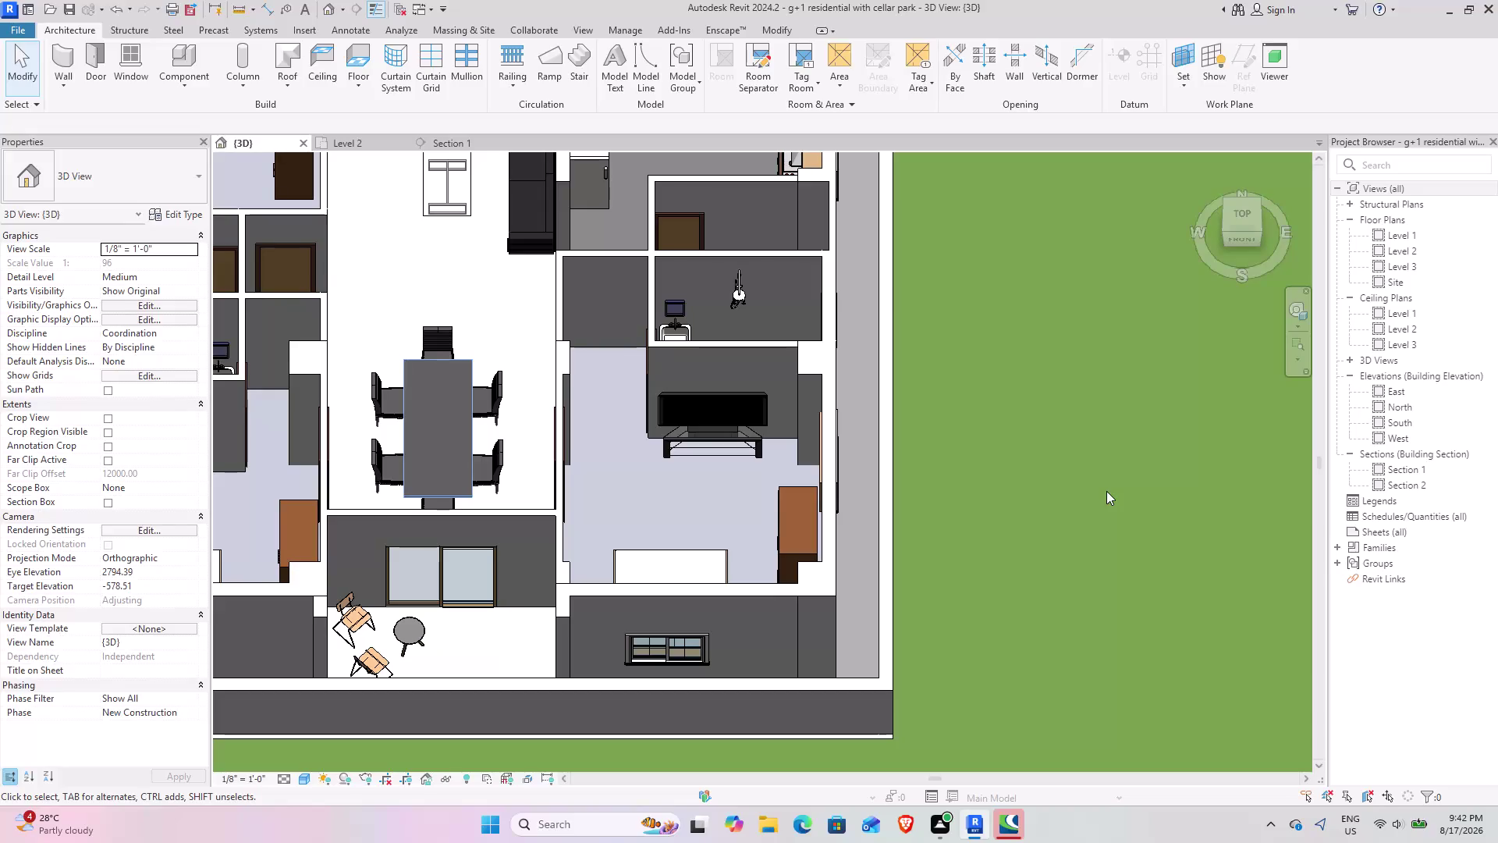
Pan the top-down 3D view across the house, then switch to the Level 2 plan.
scroll(down, 3)
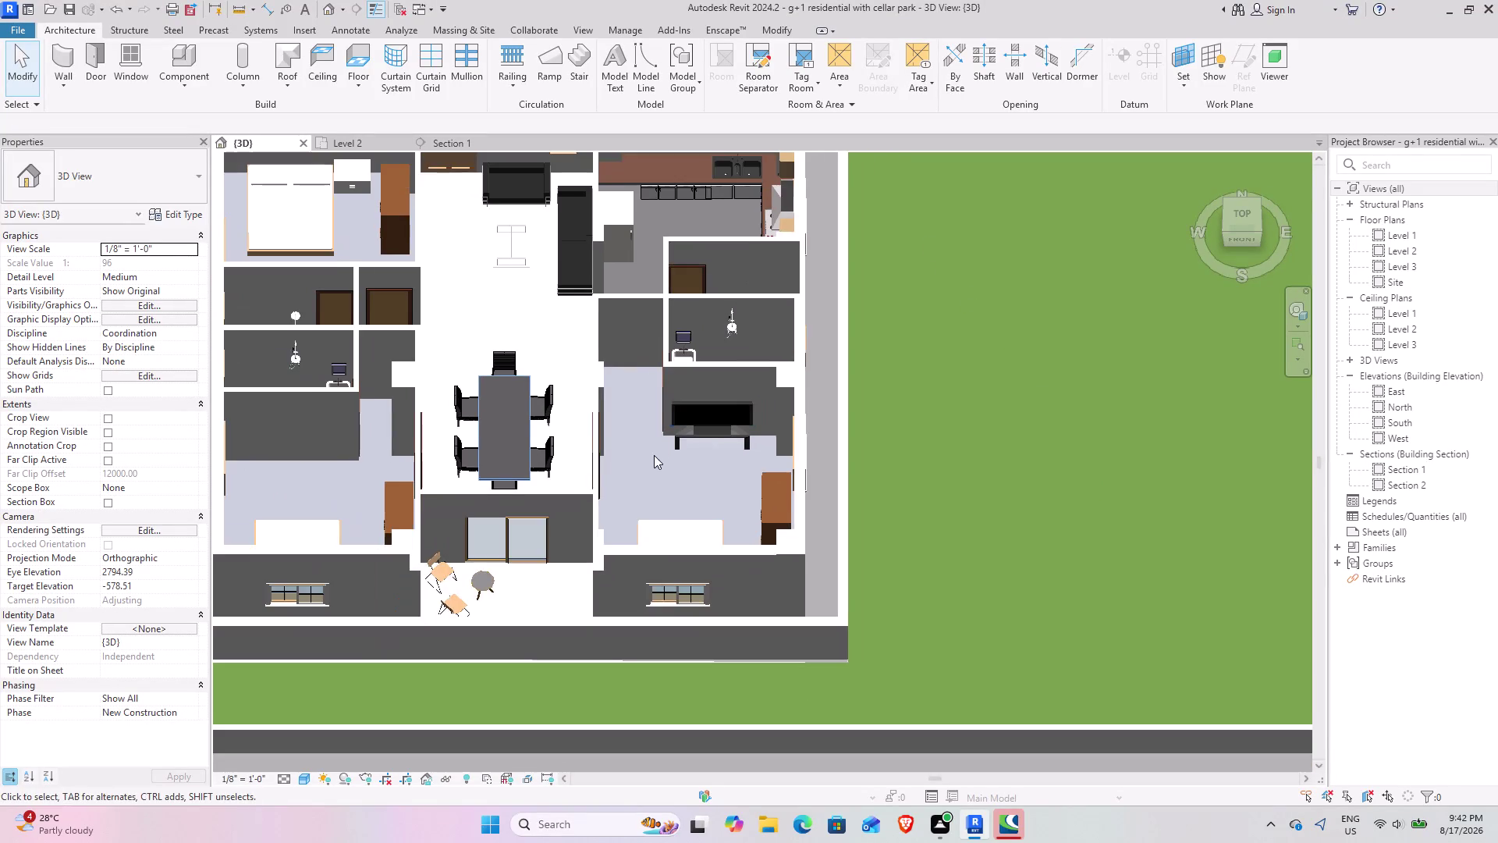
middle_drag(653, 455, 842, 478)
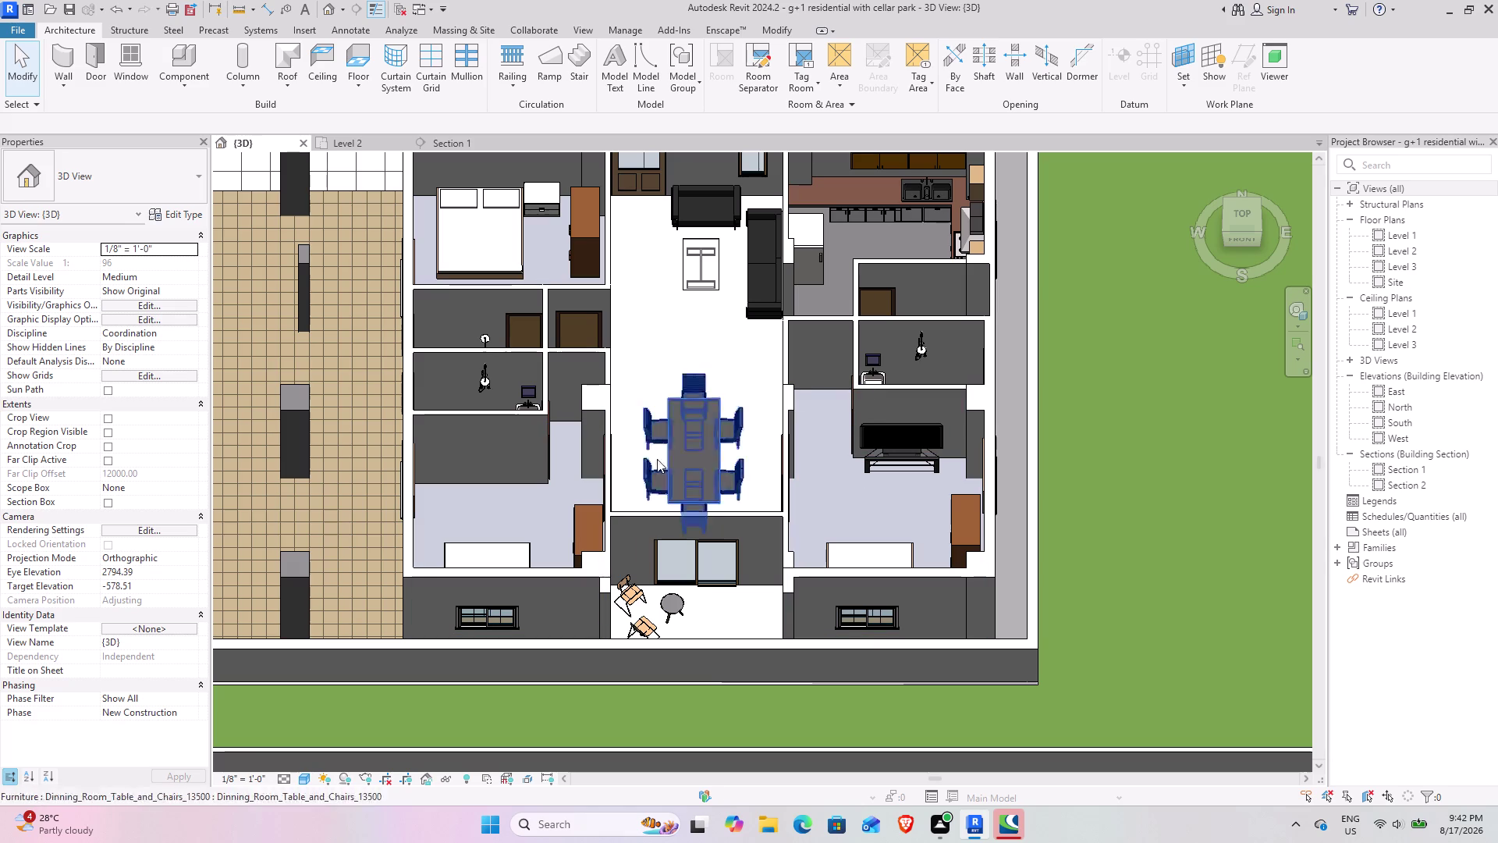
scroll(down, 3)
middle_drag(588, 449, 649, 469)
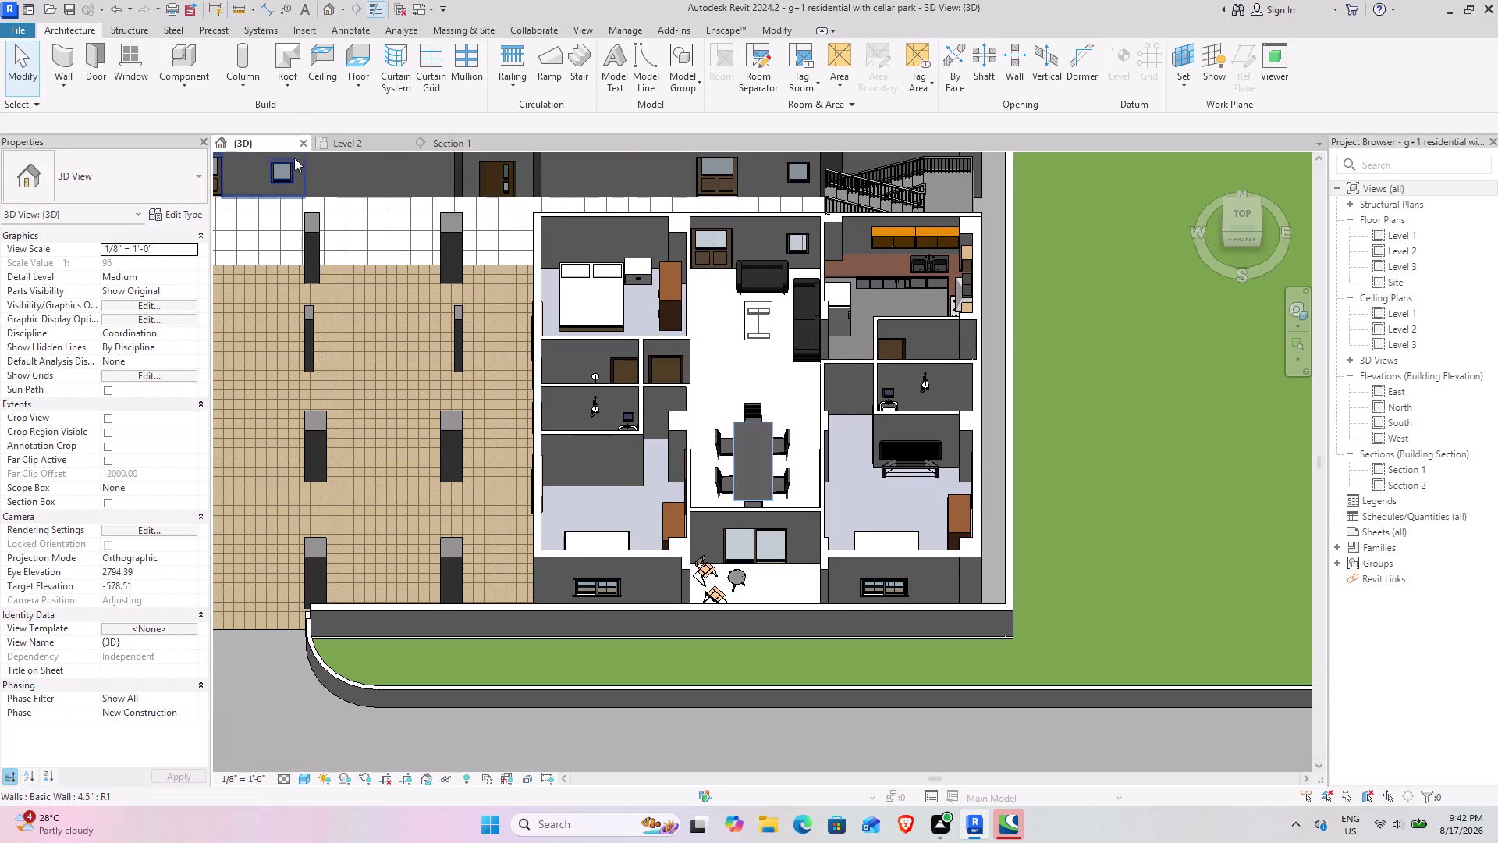
click(356, 146)
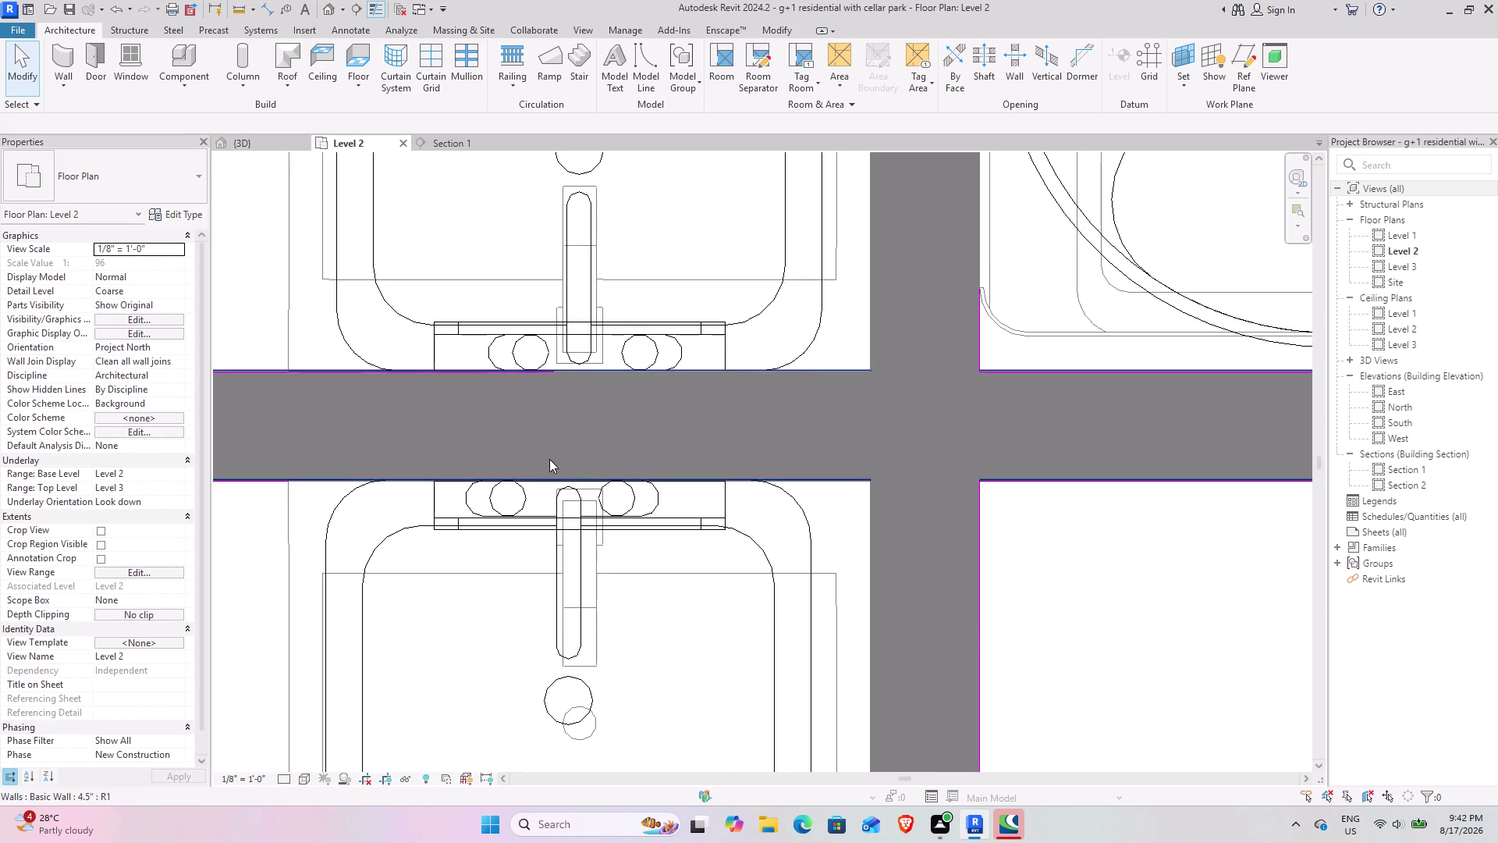
Inspect the Level 2 bathrooms and dining table area in plan.
scroll(down, 3)
middle_drag(561, 536, 741, 427)
scroll(down, 3)
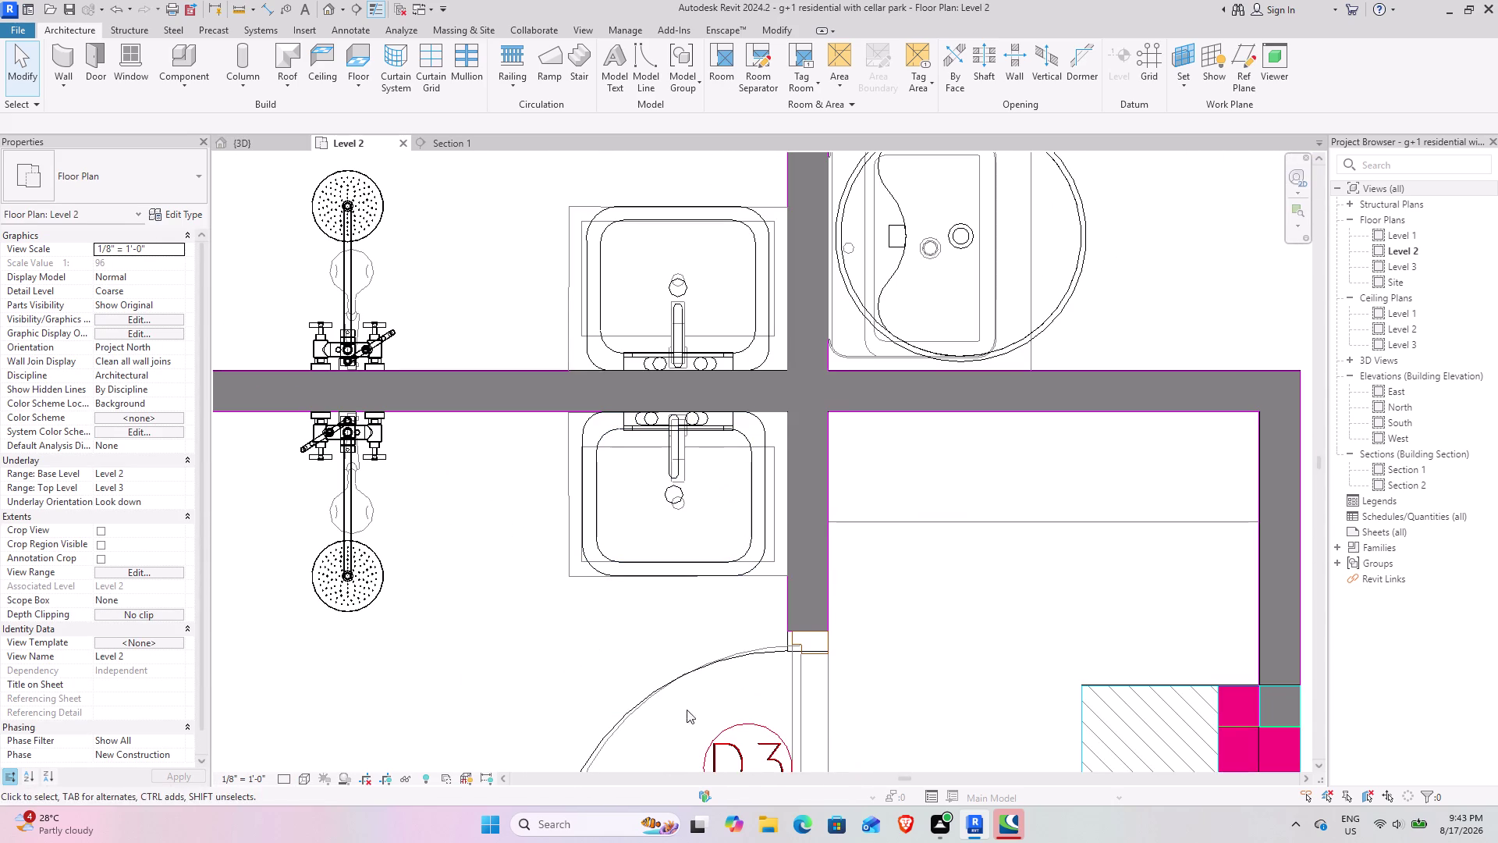
scroll(down, 3)
middle_drag(588, 531, 761, 425)
scroll(down, 3)
middle_drag(515, 540, 747, 470)
middle_drag(934, 474, 500, 519)
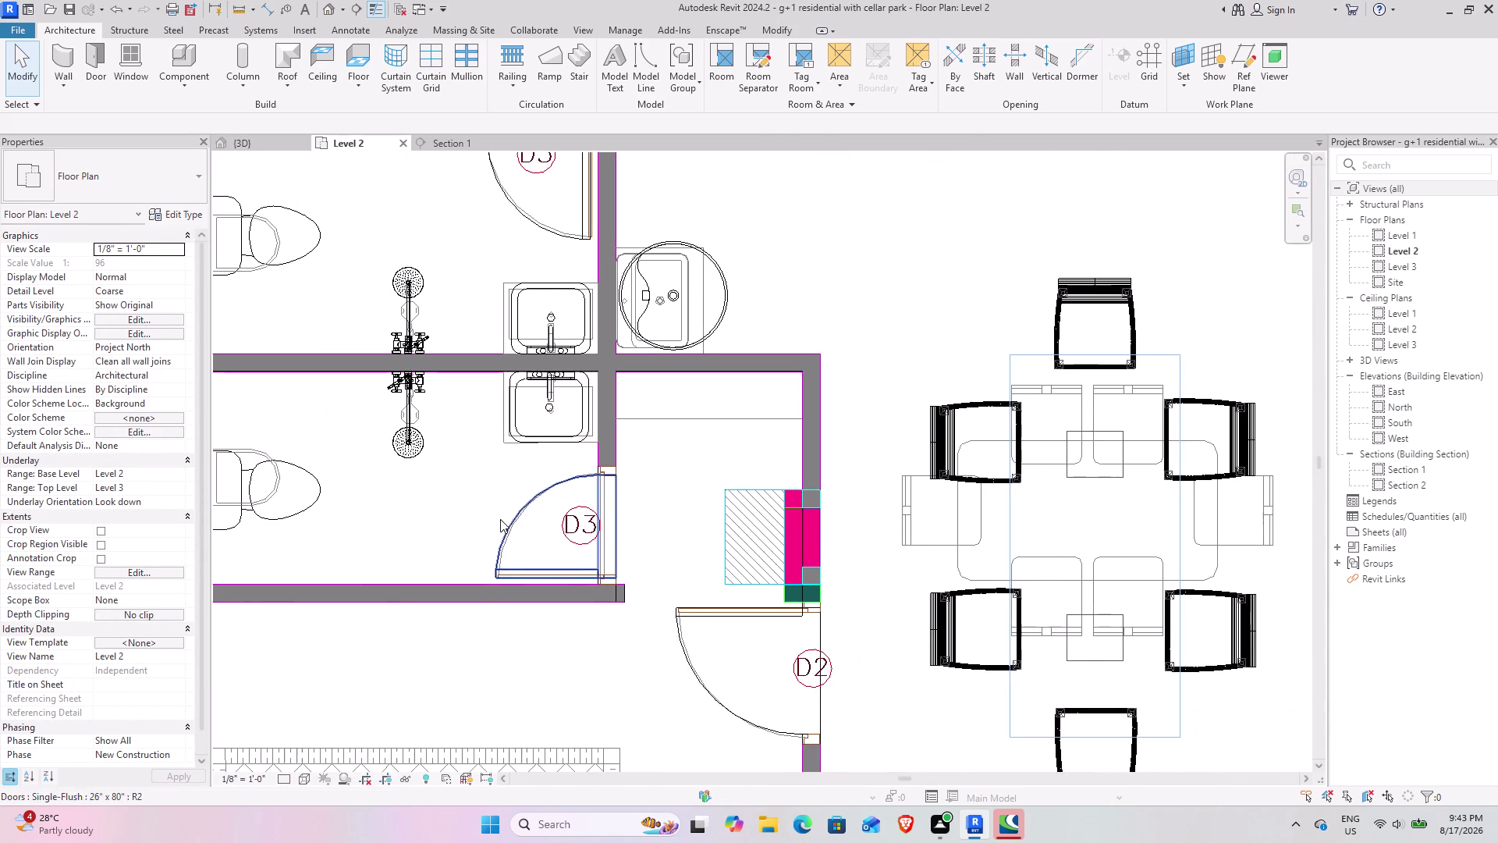
Check the parking area and full Level 2 layout, then return to 3D.
scroll(down, 3)
middle_drag(712, 594, 1086, 414)
scroll(down, 3)
middle_drag(729, 529, 867, 470)
middle_drag(677, 508, 918, 468)
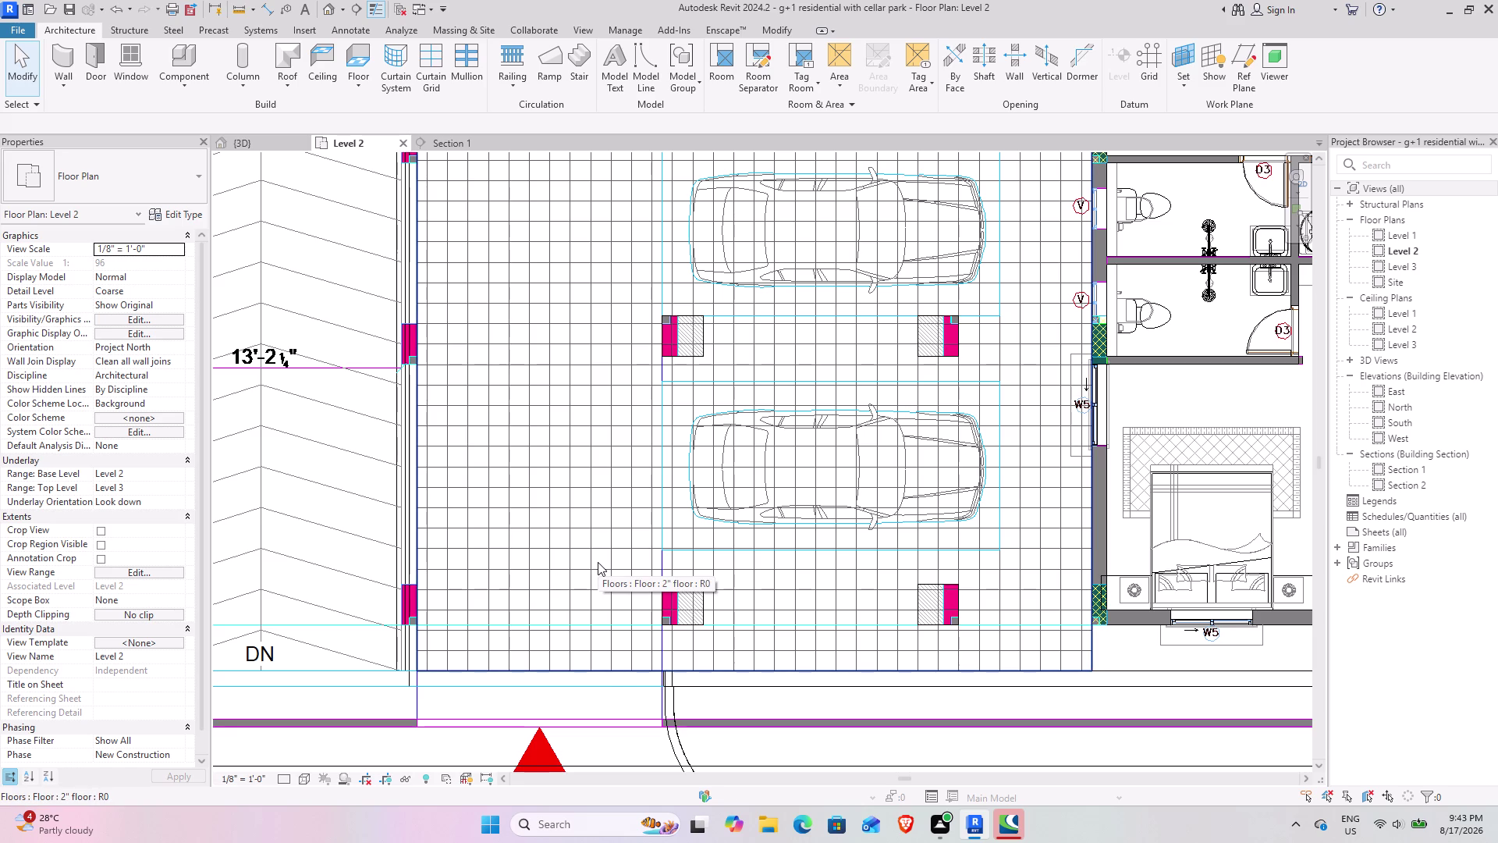
scroll(down, 3)
middle_drag(735, 430, 638, 569)
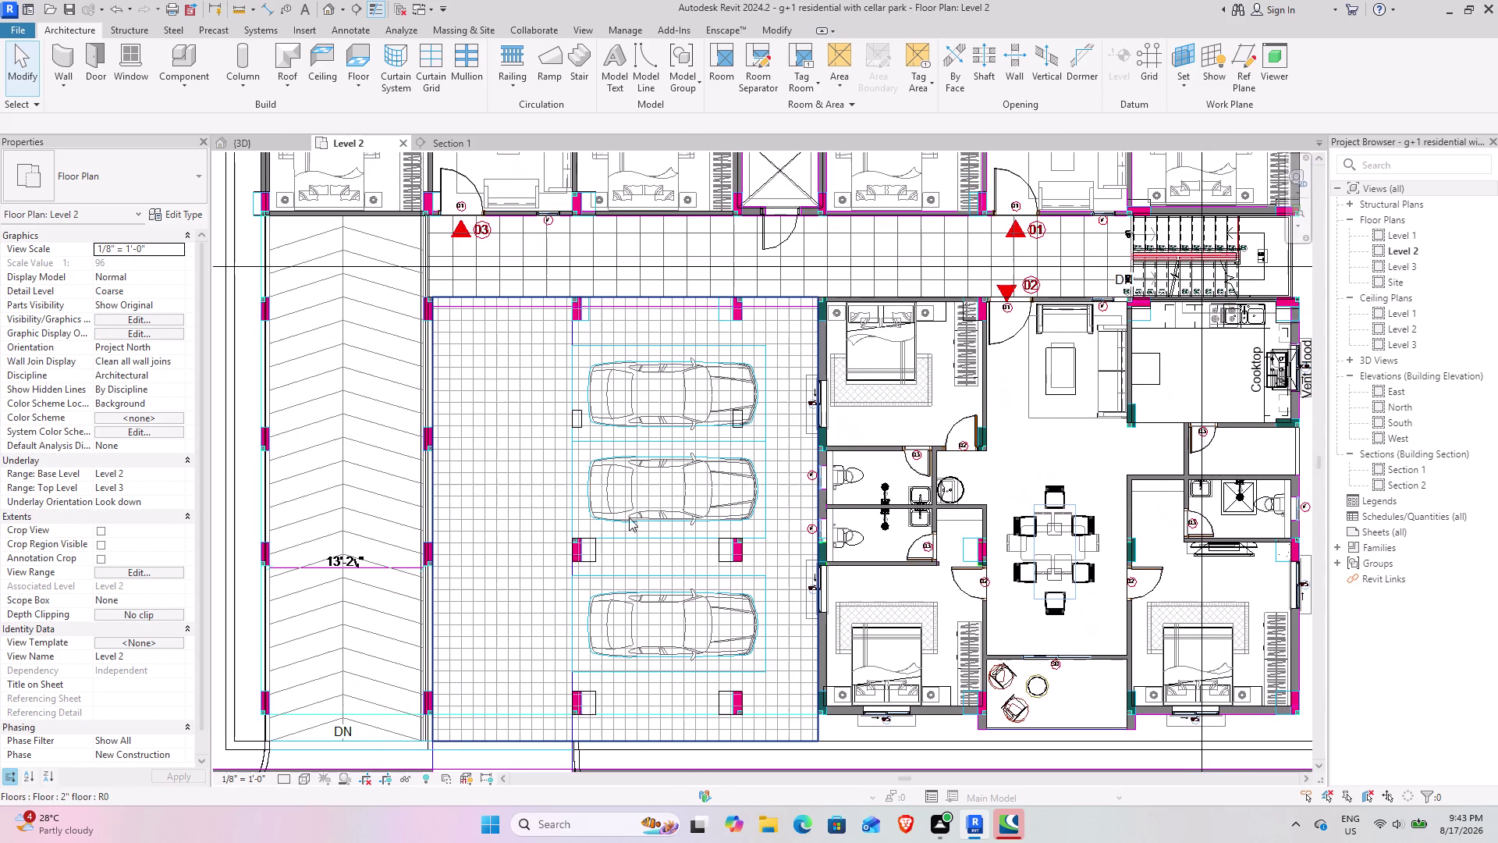
click(259, 145)
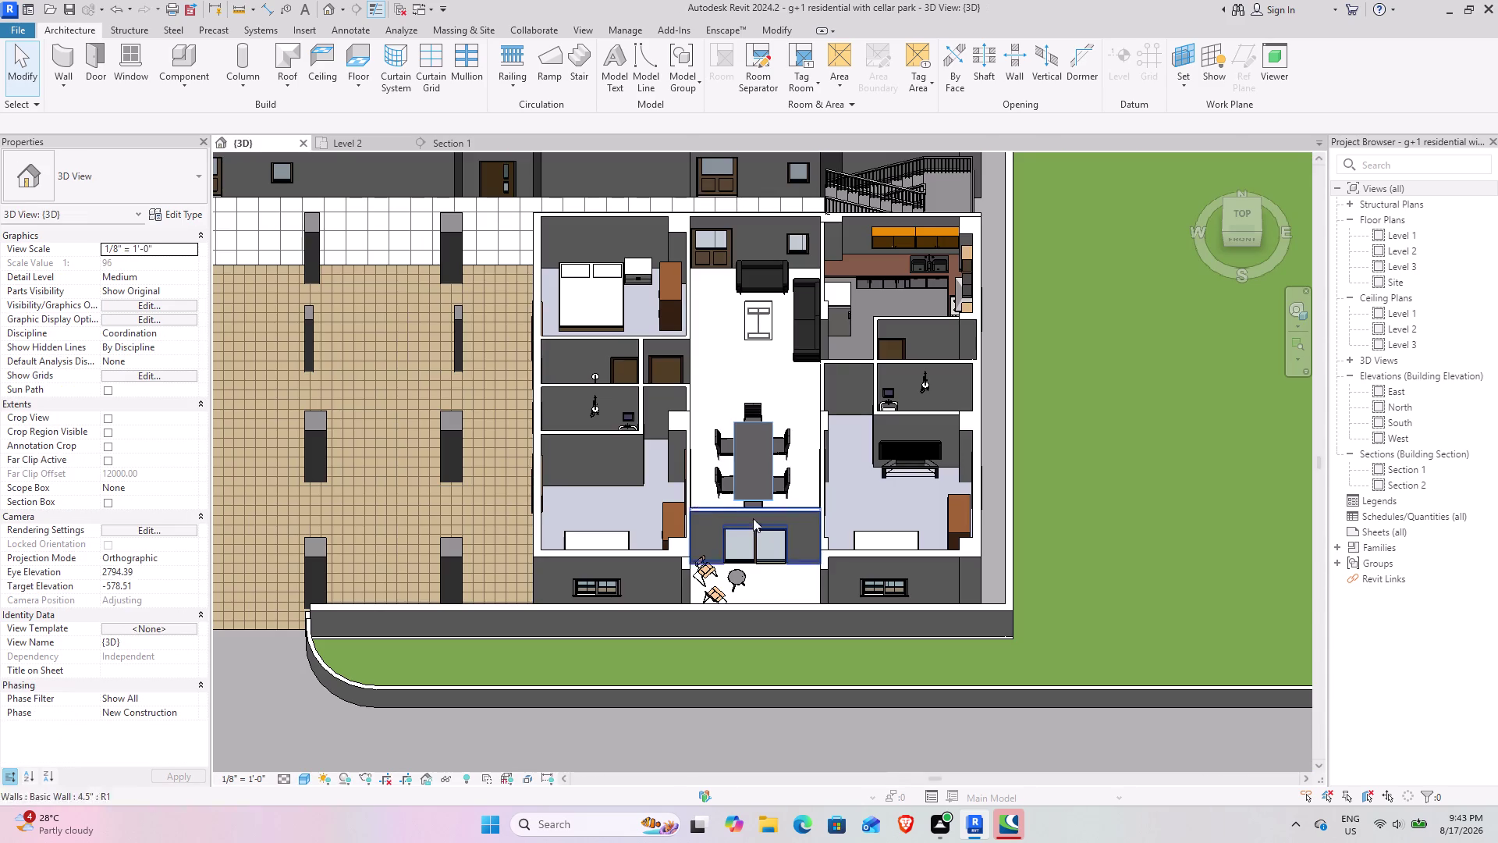
Orbit the 3D model to examine the parking floor slab's edge and thickness.
middle_drag(457, 339, 893, 492)
scroll(up, 3)
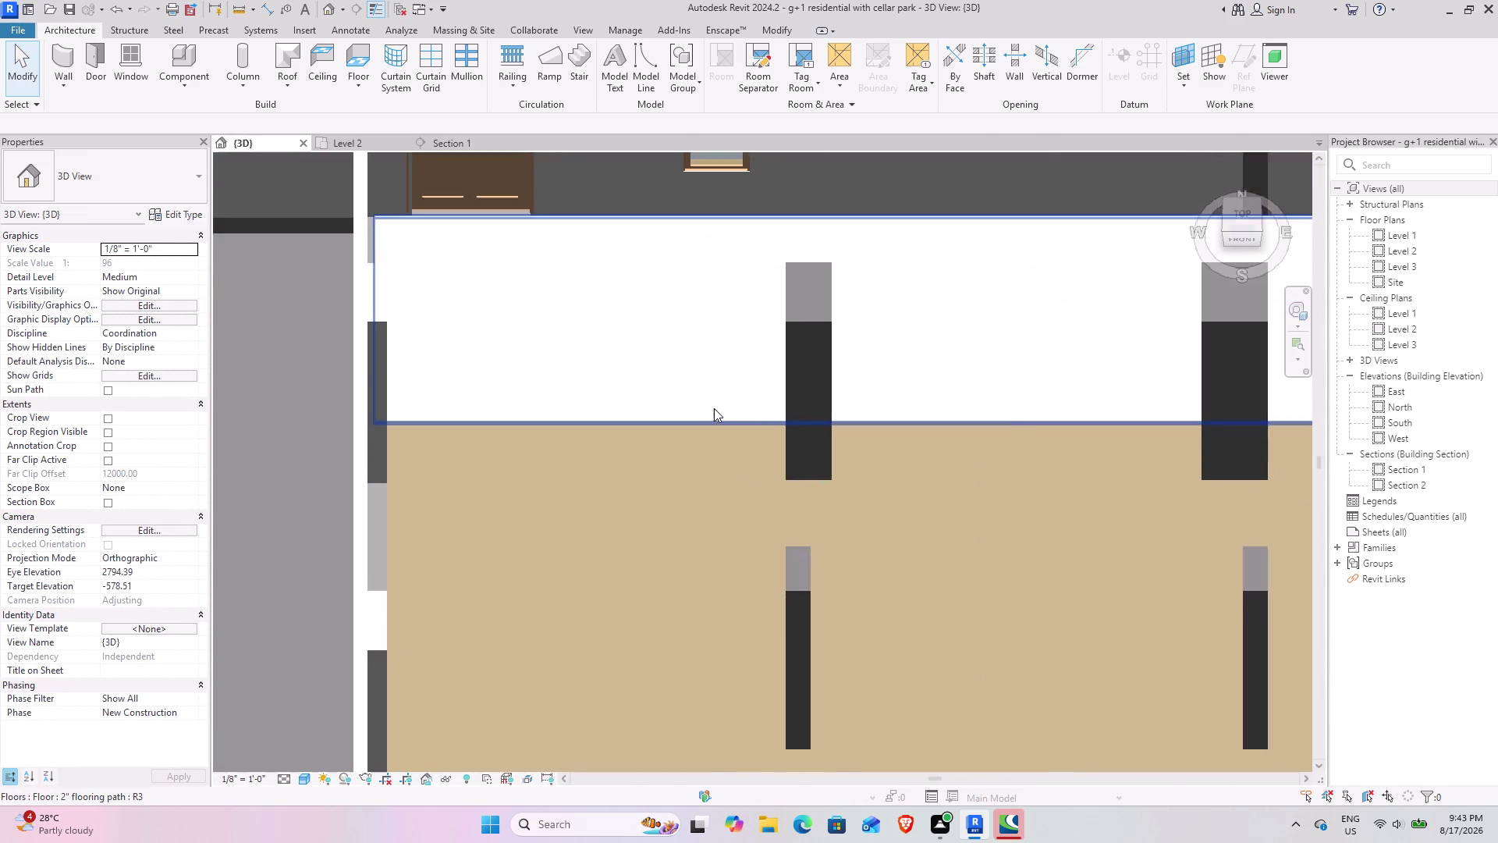
scroll(up, 3)
scroll(down, 3)
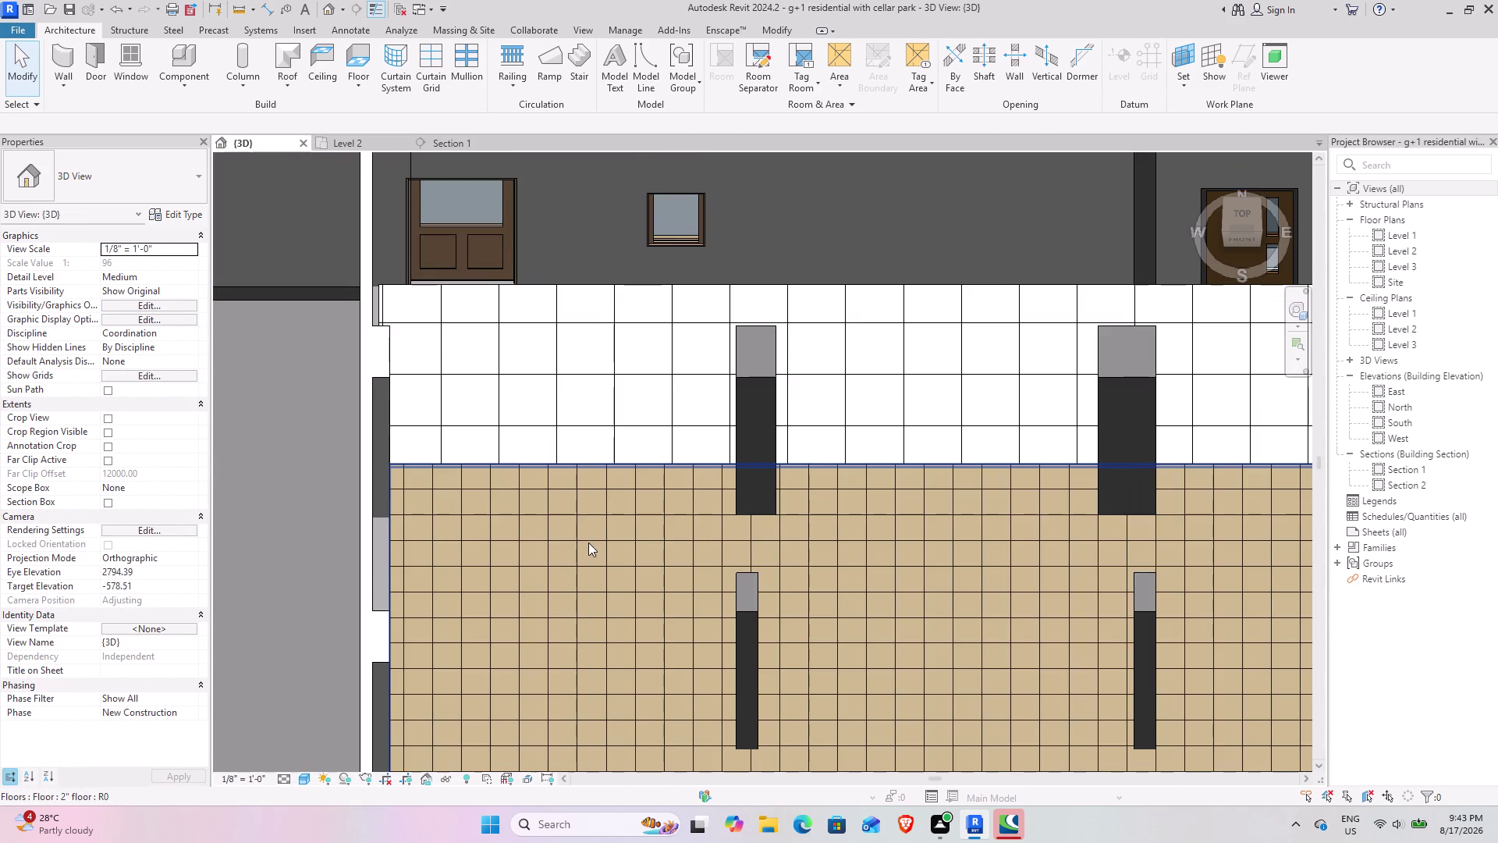
middle_drag(585, 543, 574, 416)
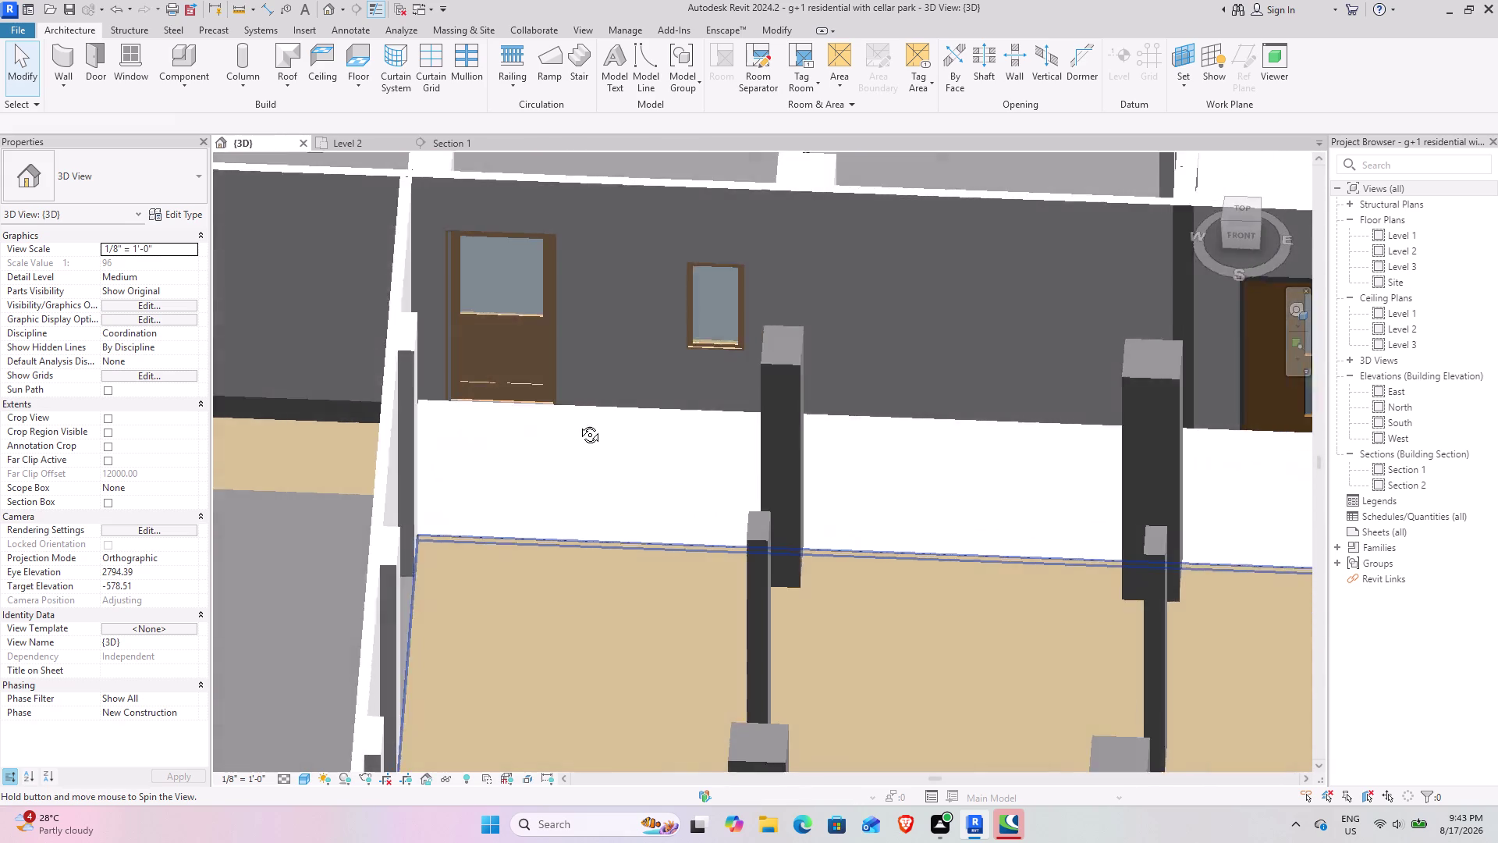
middle_drag(574, 416, 581, 426)
scroll(down, 3)
middle_drag(570, 436, 740, 588)
middle_drag(666, 601, 876, 294)
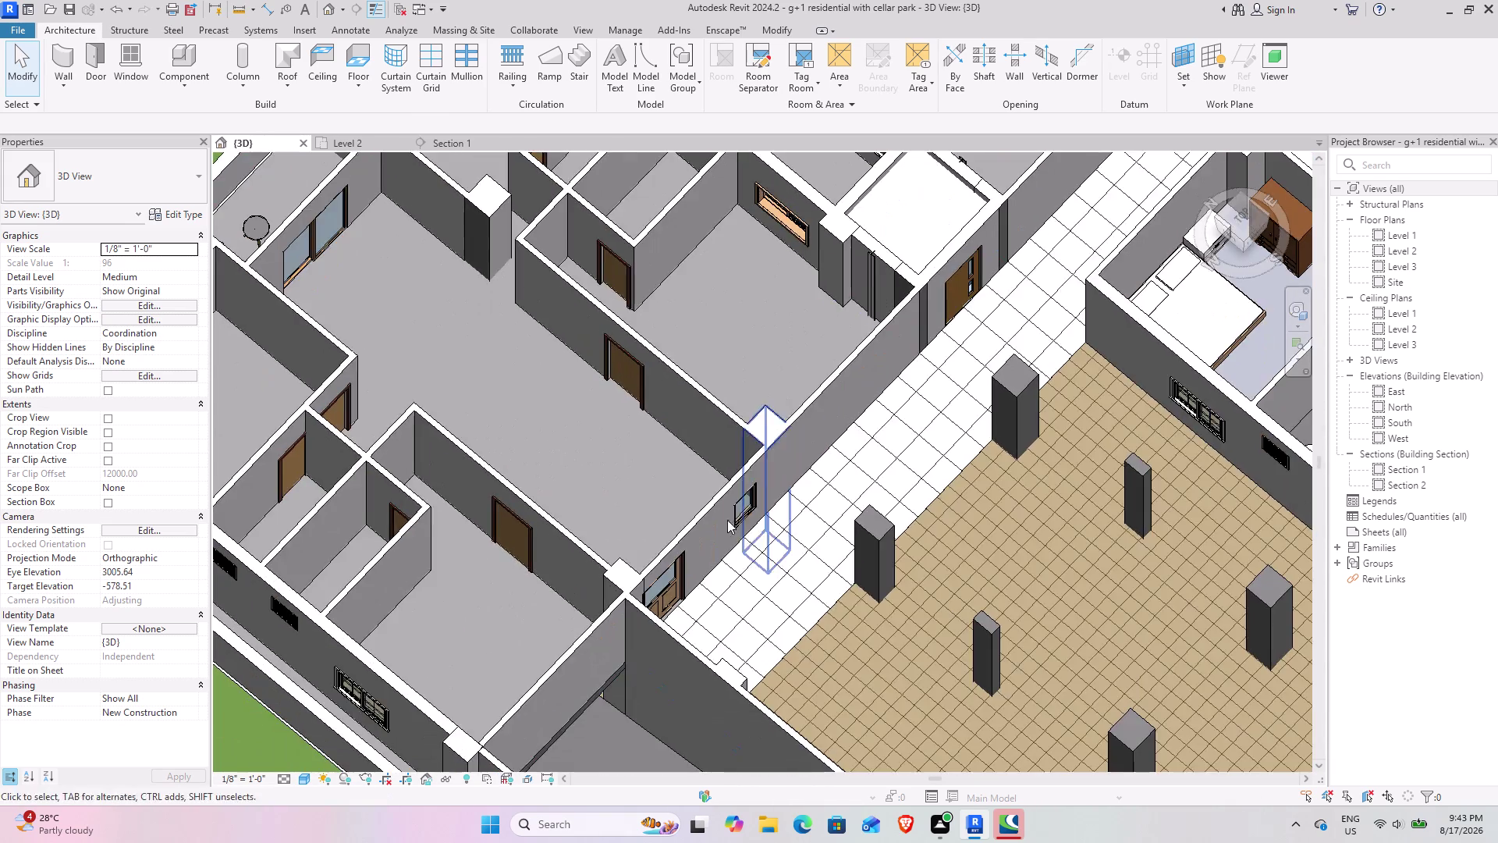
Orbit around the Level 2 walls, parking floor and columns.
middle_drag(716, 549, 862, 594)
middle_drag(848, 580, 608, 263)
middle_drag(680, 589, 625, 514)
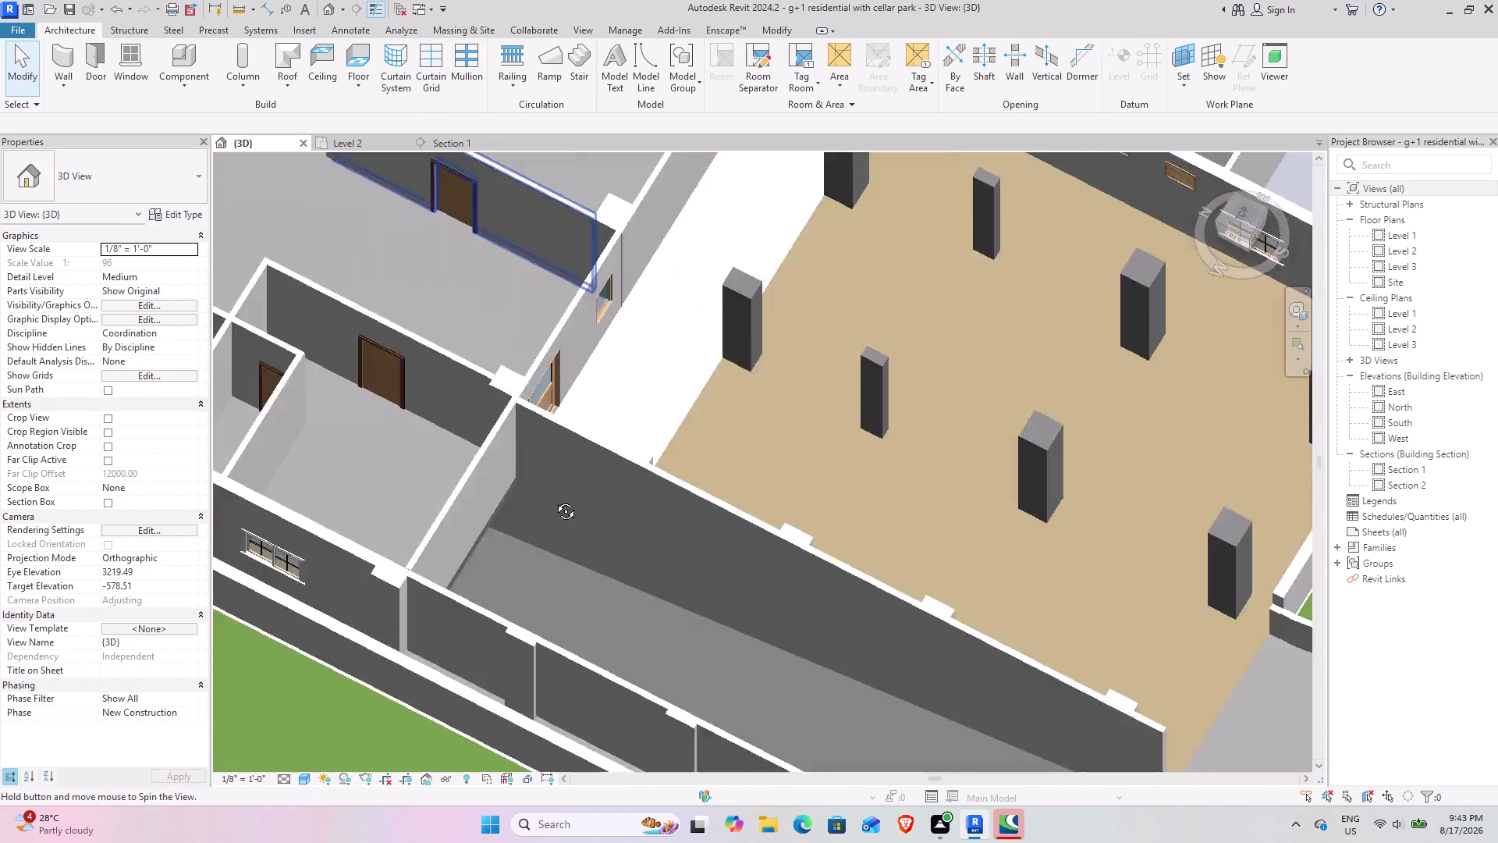
middle_drag(626, 515, 517, 494)
middle_drag(520, 501, 863, 780)
middle_drag(834, 505, 631, 679)
middle_drag(639, 562, 555, 587)
middle_drag(643, 445, 643, 456)
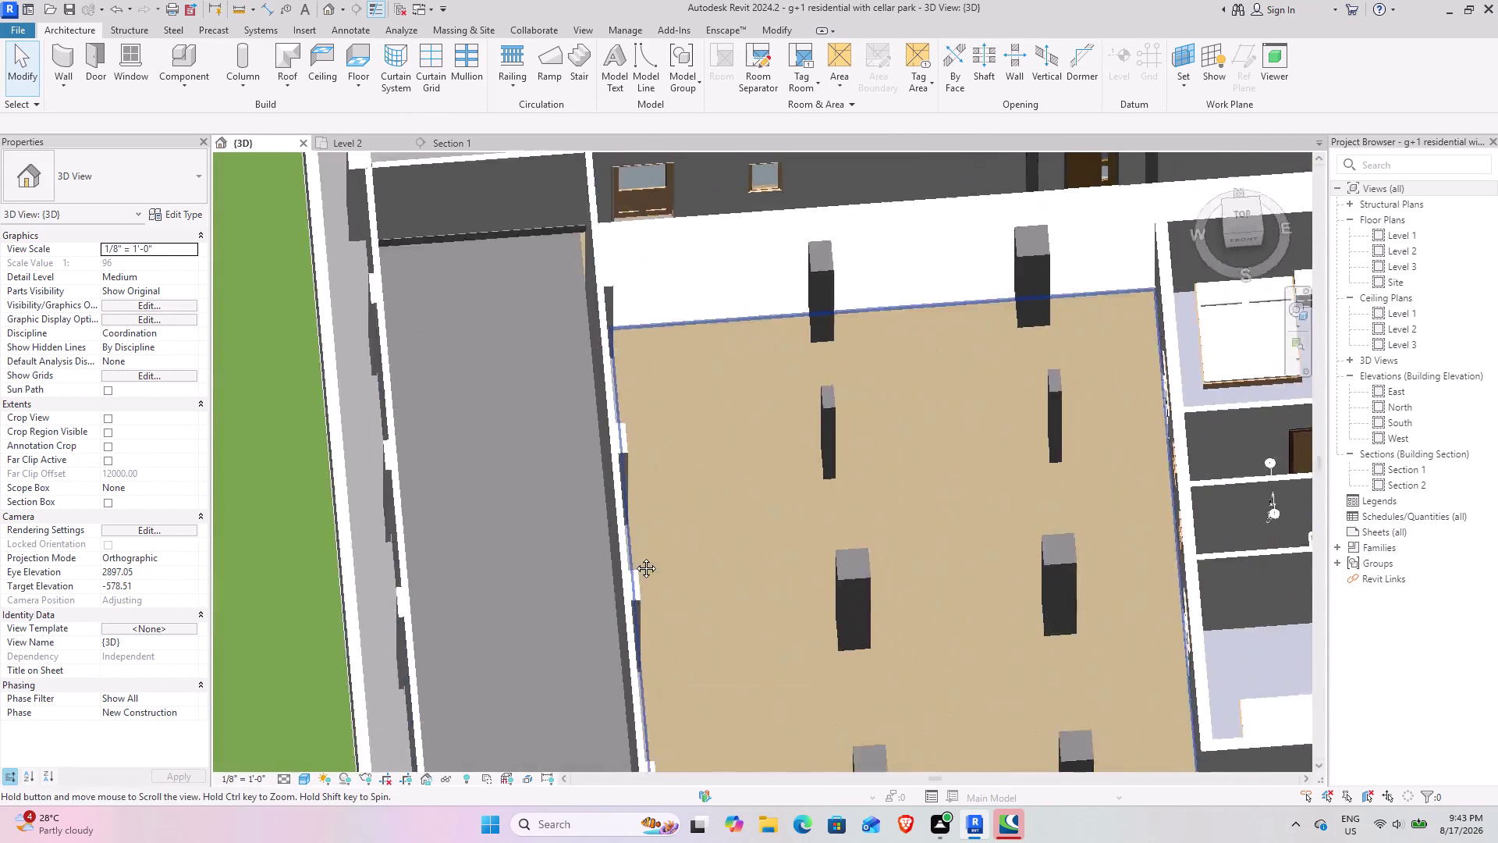
Return to a top-down overview and reopen the Level 2 floor plan.
middle_drag(644, 456, 573, 805)
scroll(down, 3)
middle_drag(1083, 634, 868, 567)
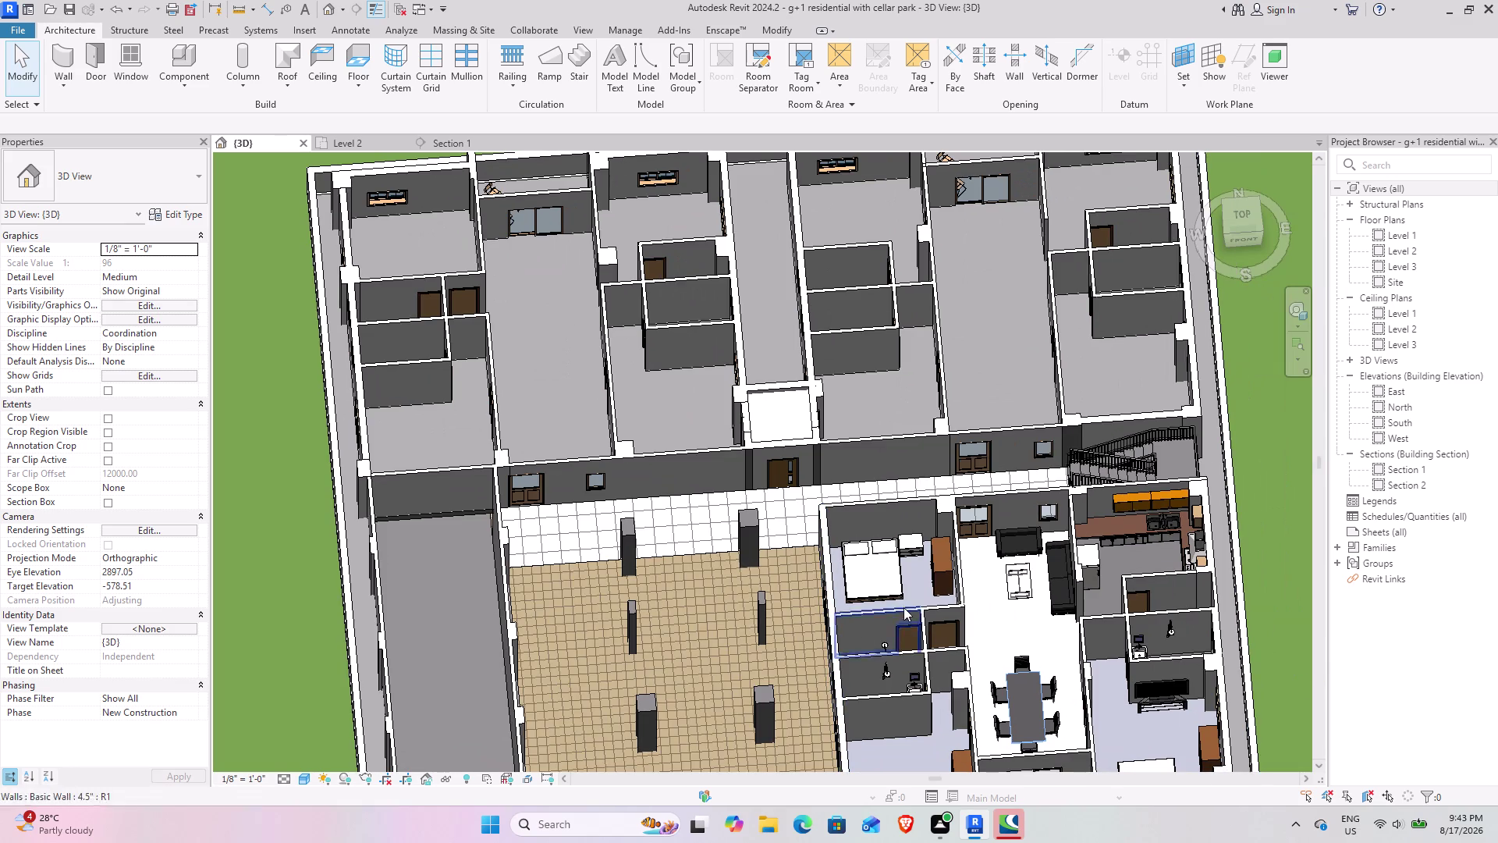
click(326, 148)
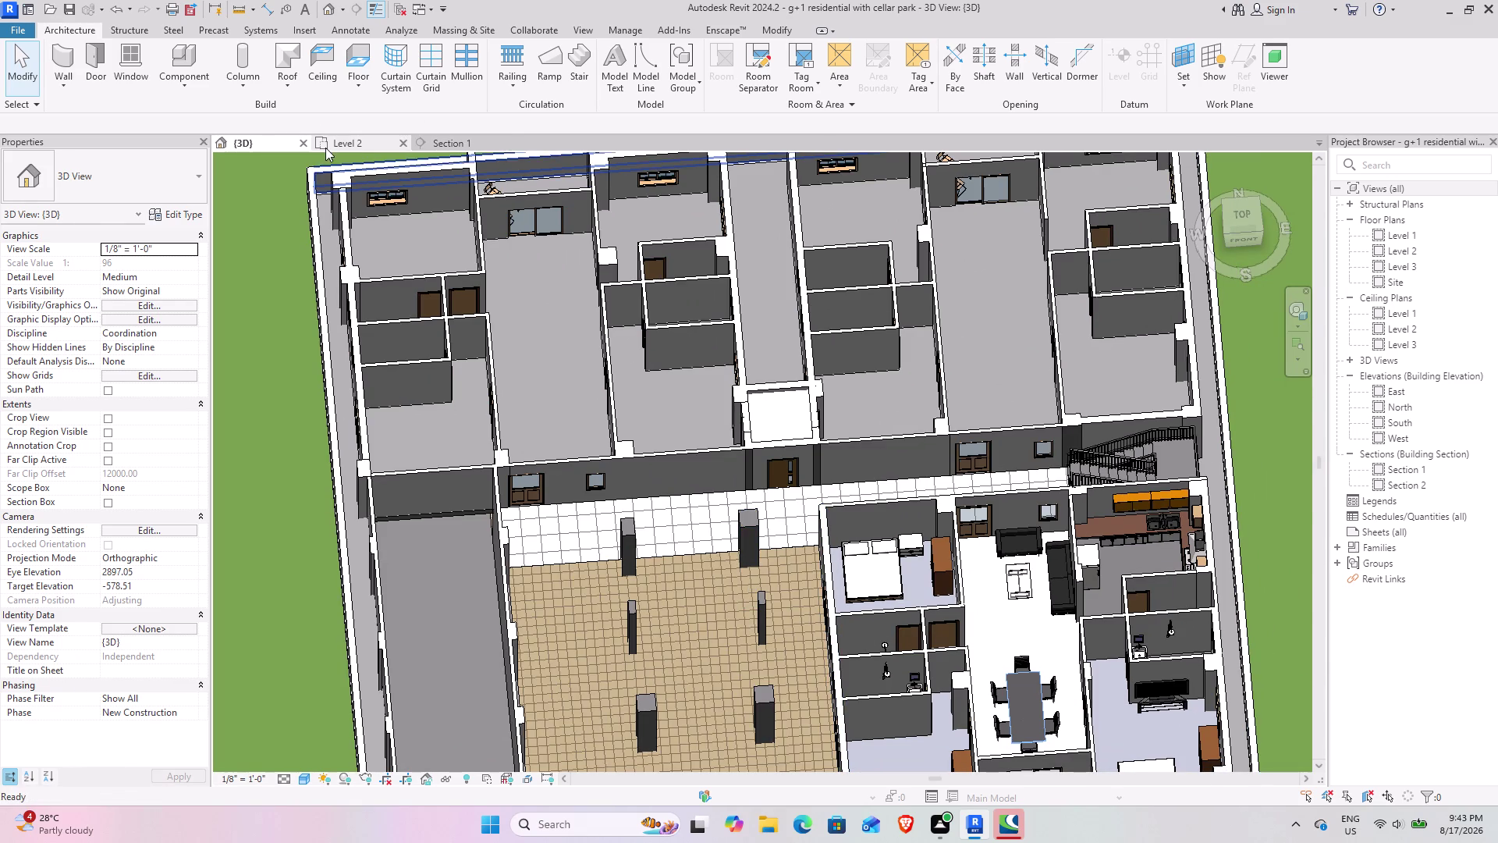
scroll(down, 3)
scroll(up, 3)
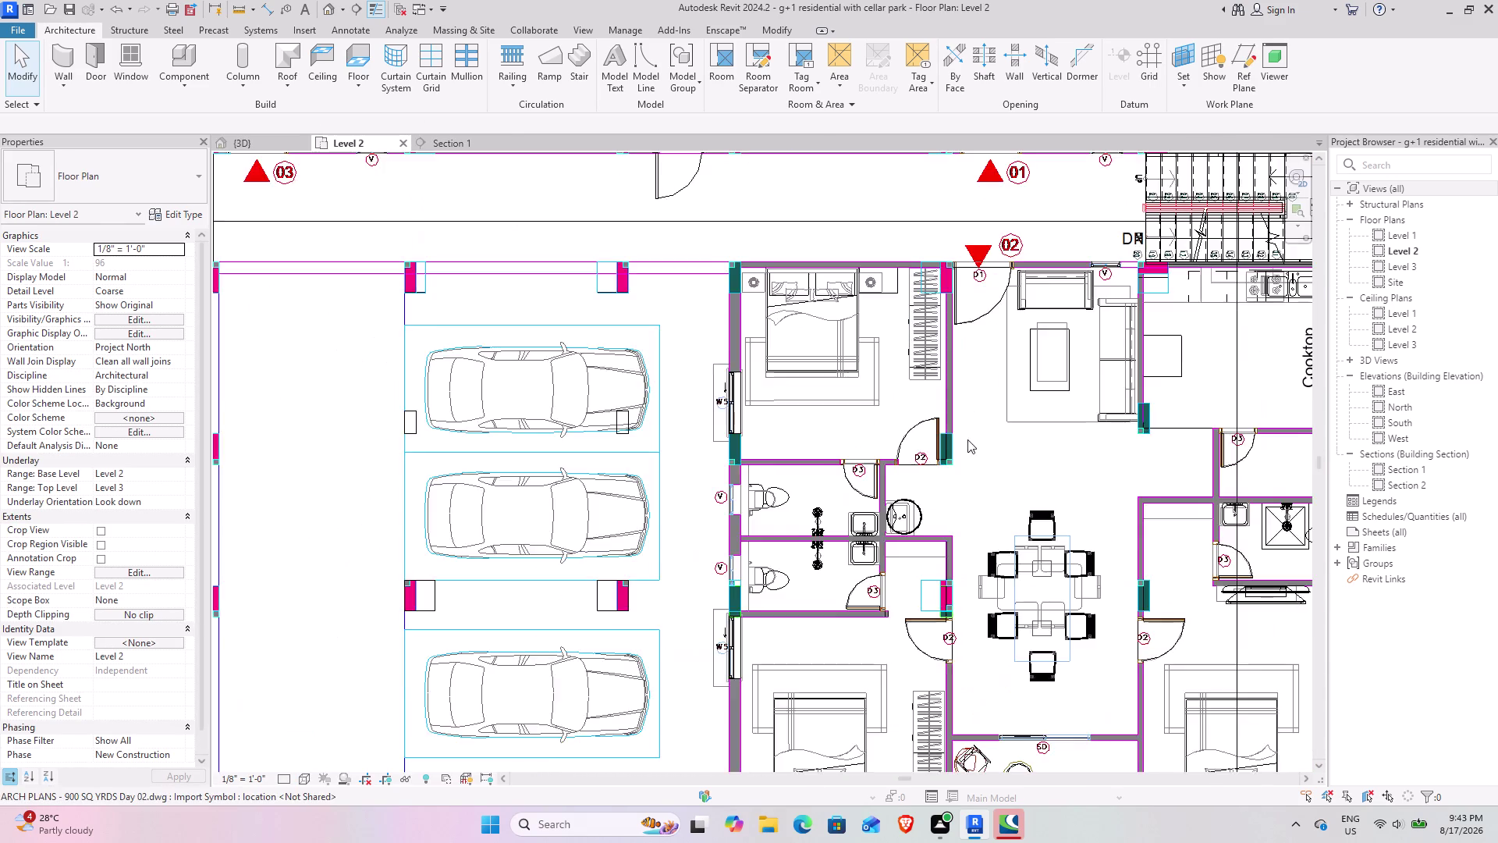
Select the bedroom's 2" flooring floor, cycling with Tab.
scroll(up, 3)
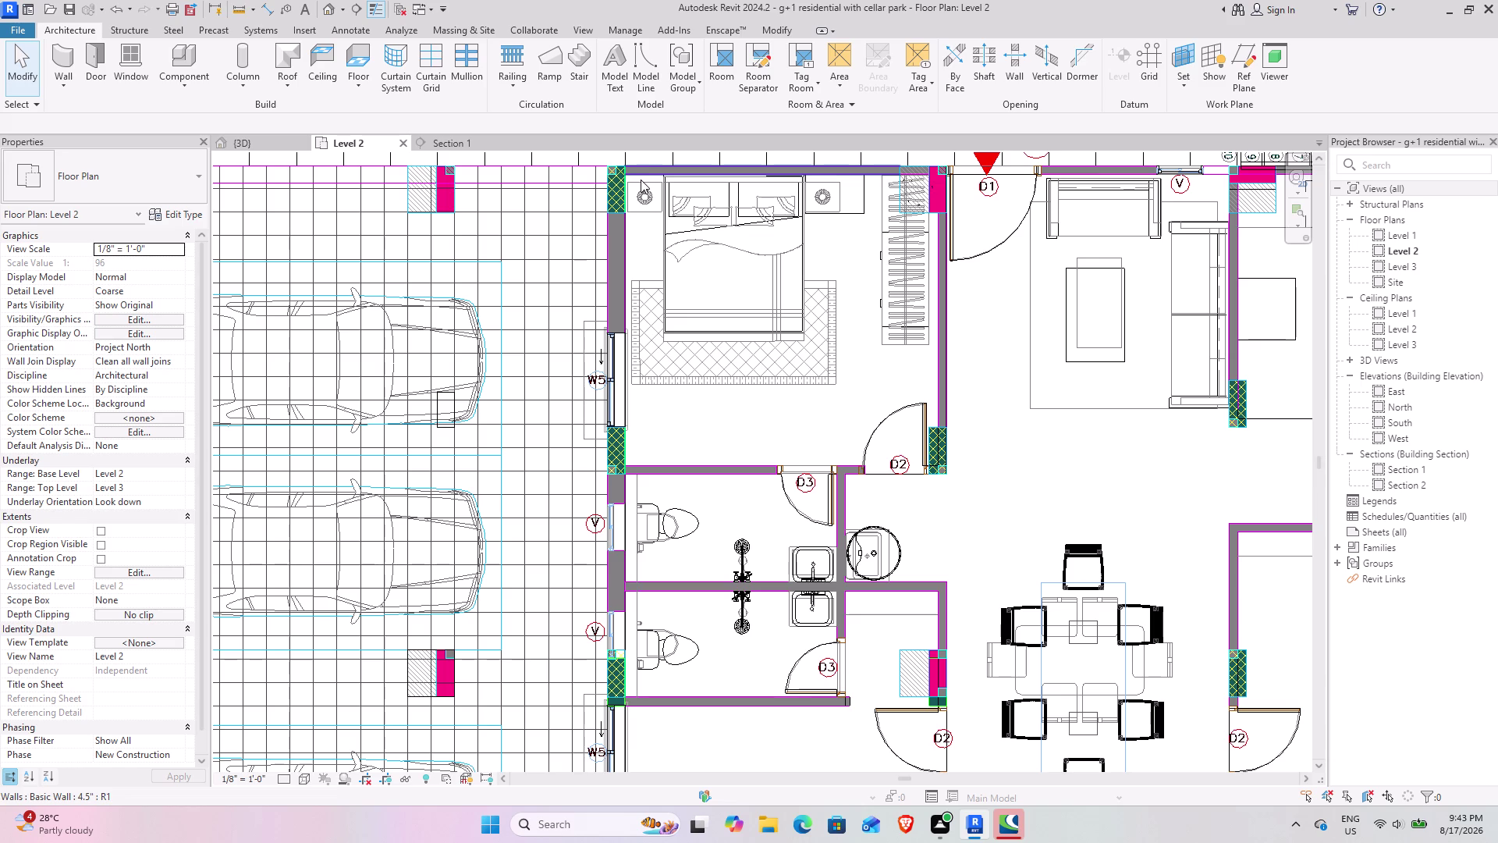
key(Tab)
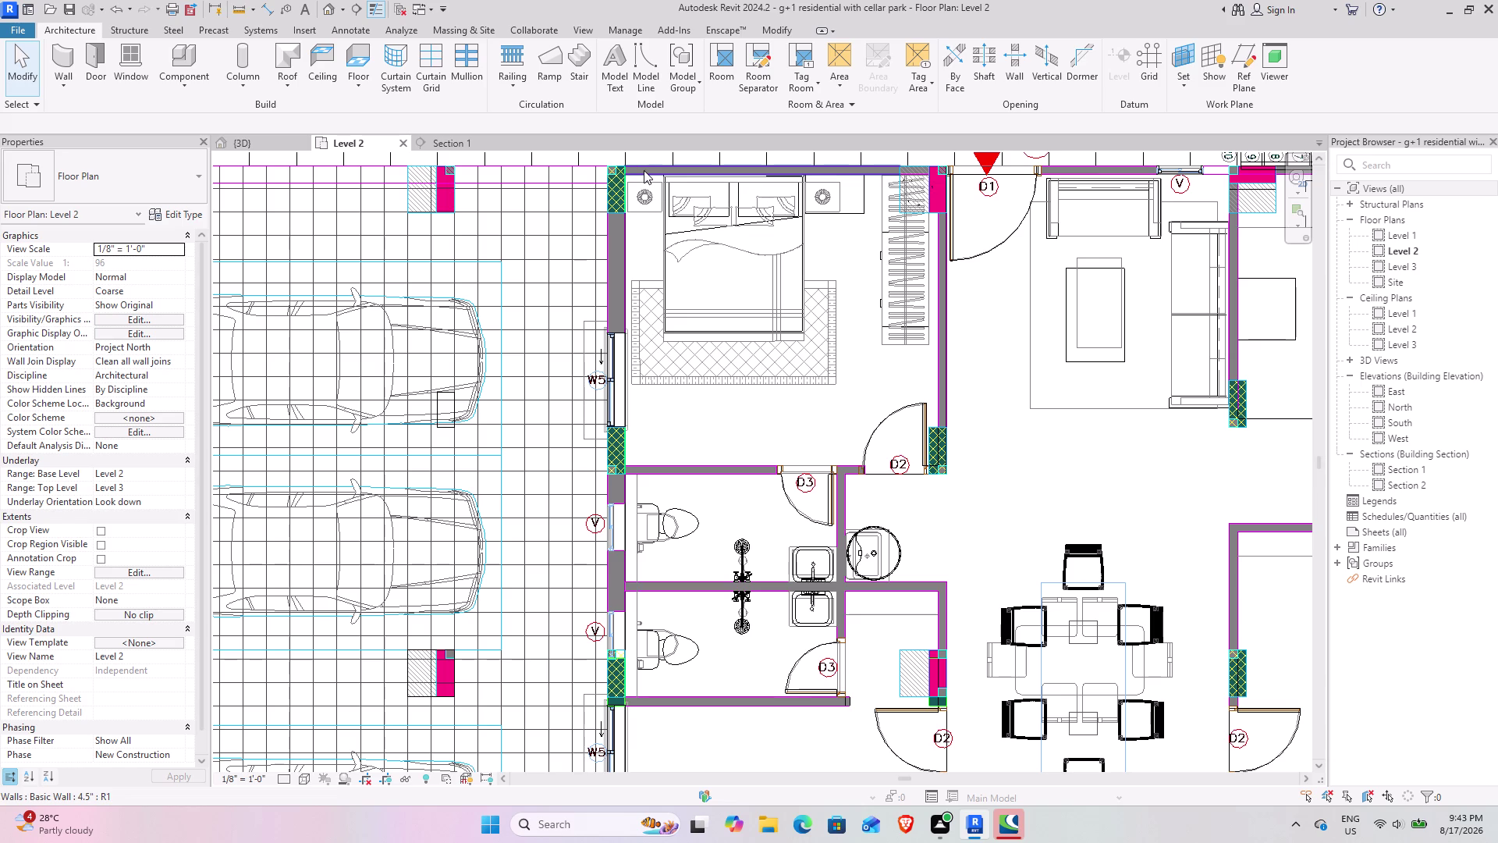
key(Tab)
key(Tab)
click(644, 170)
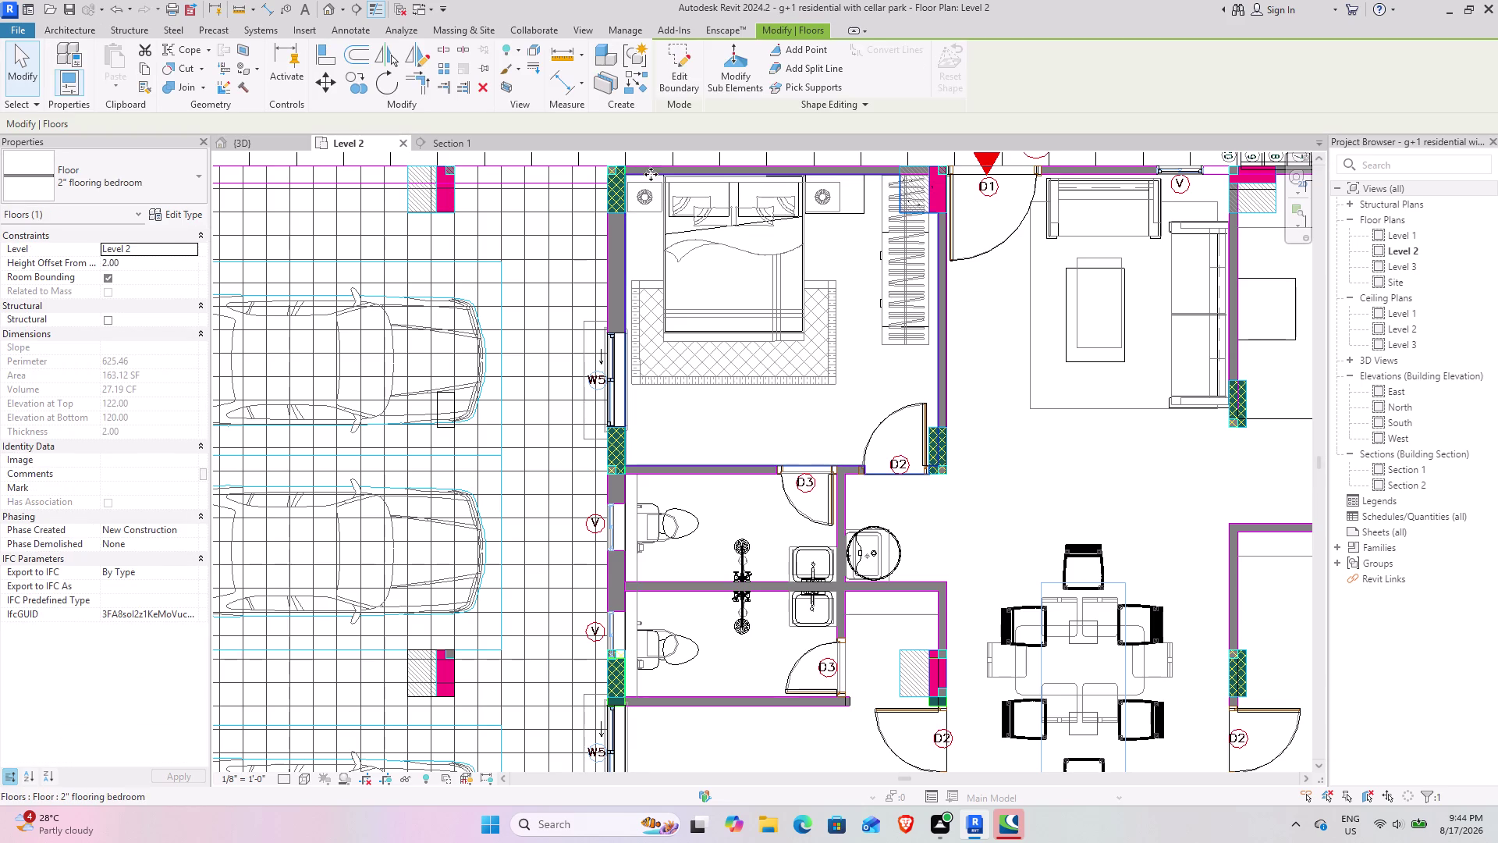
Use Create Similar to start a new 2" bedroom floor boundary sketch.
scroll(up, 3)
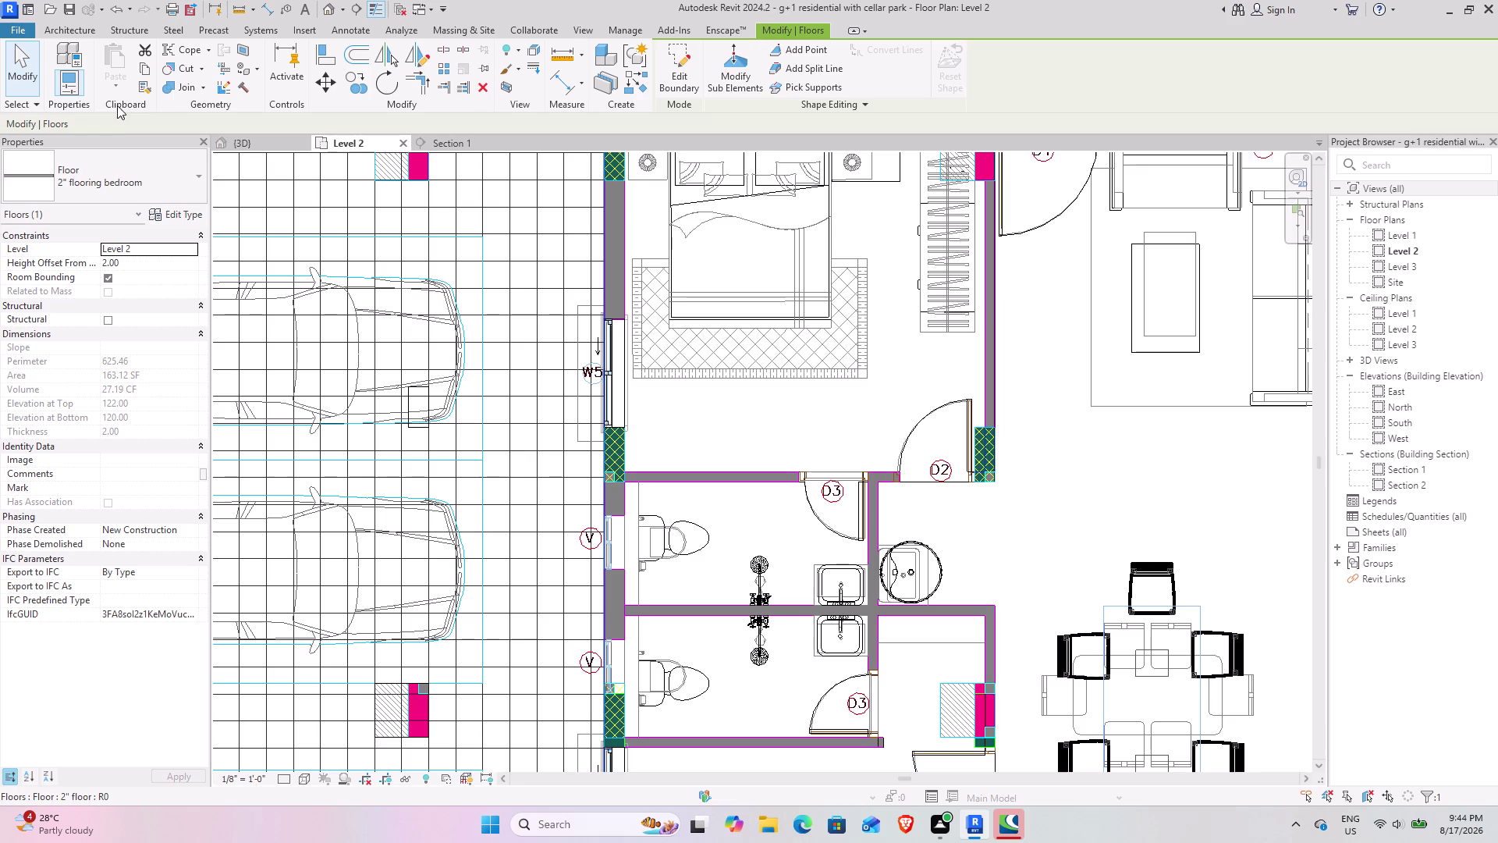
click(637, 82)
scroll(down, 3)
scroll(down, 3)
middle_drag(899, 360, 705, 612)
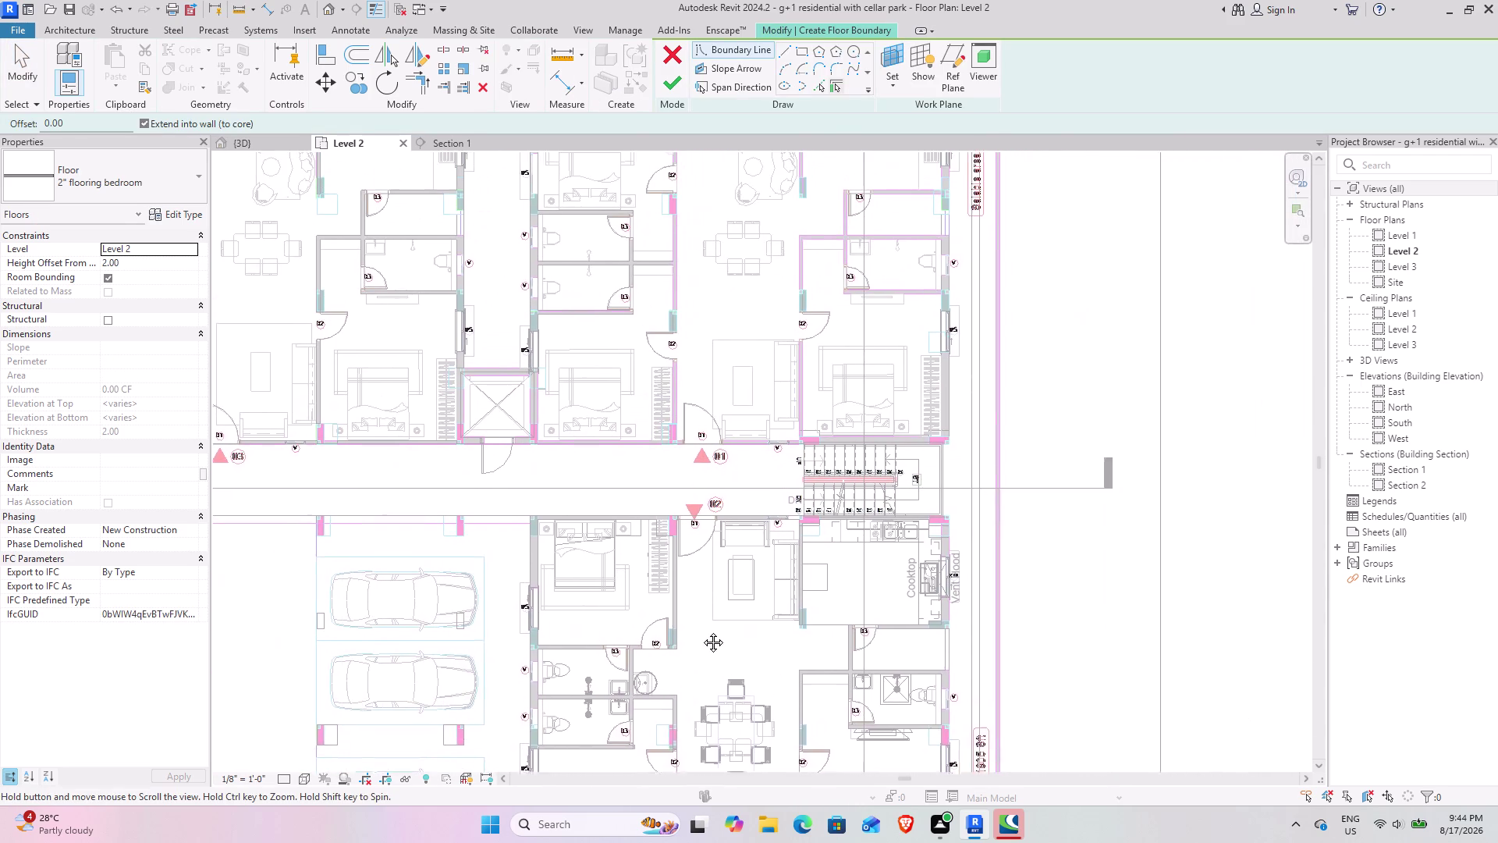
Center the bedroom beside the stairs and choose the Rectangle boundary tool.
middle_drag(705, 612, 695, 675)
scroll(up, 3)
scroll(up, 3)
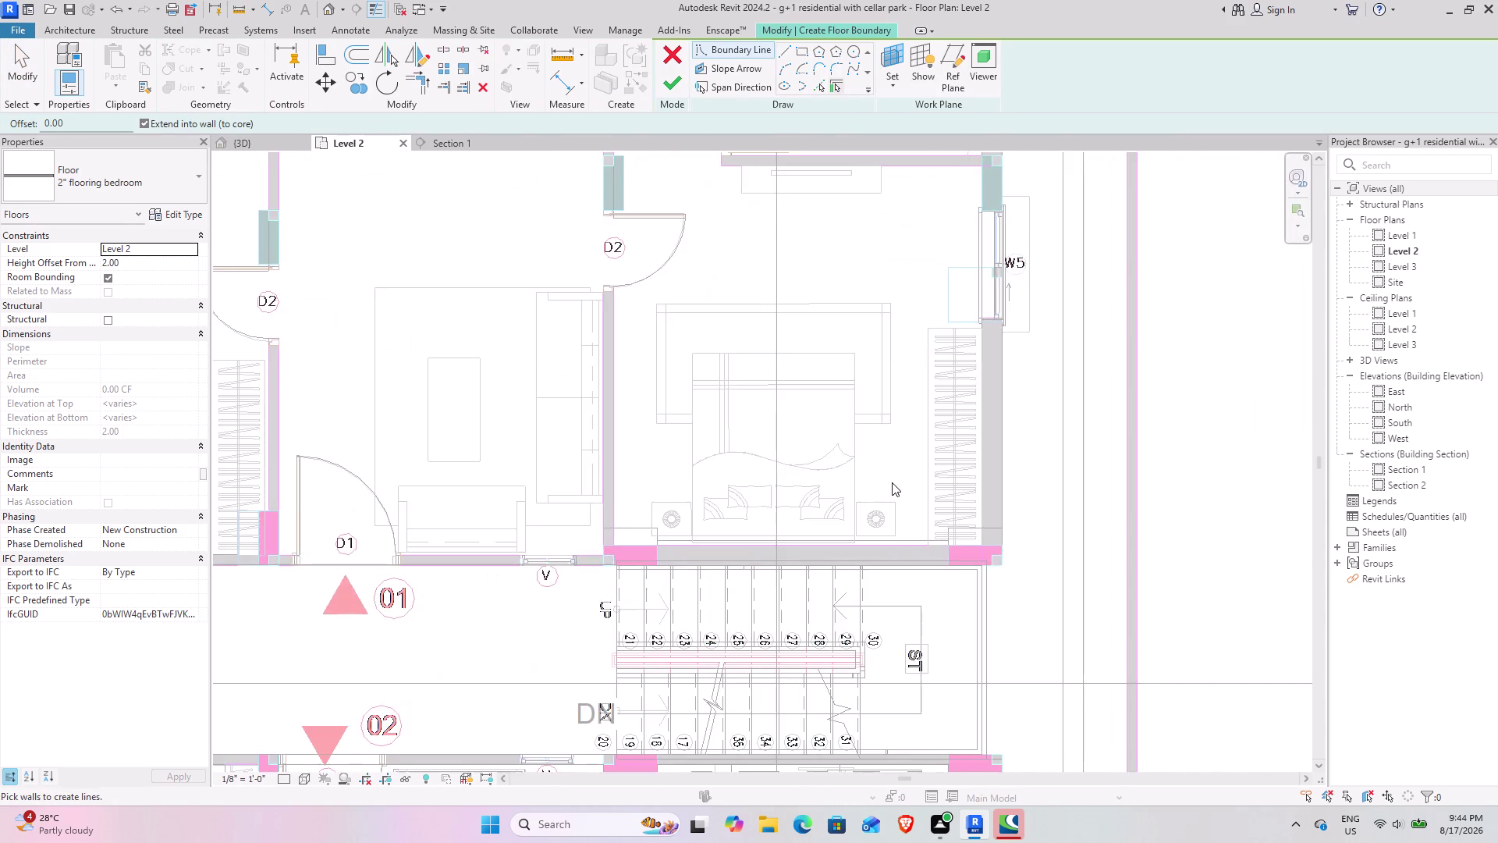
scroll(up, 3)
middle_drag(844, 462, 883, 614)
click(814, 52)
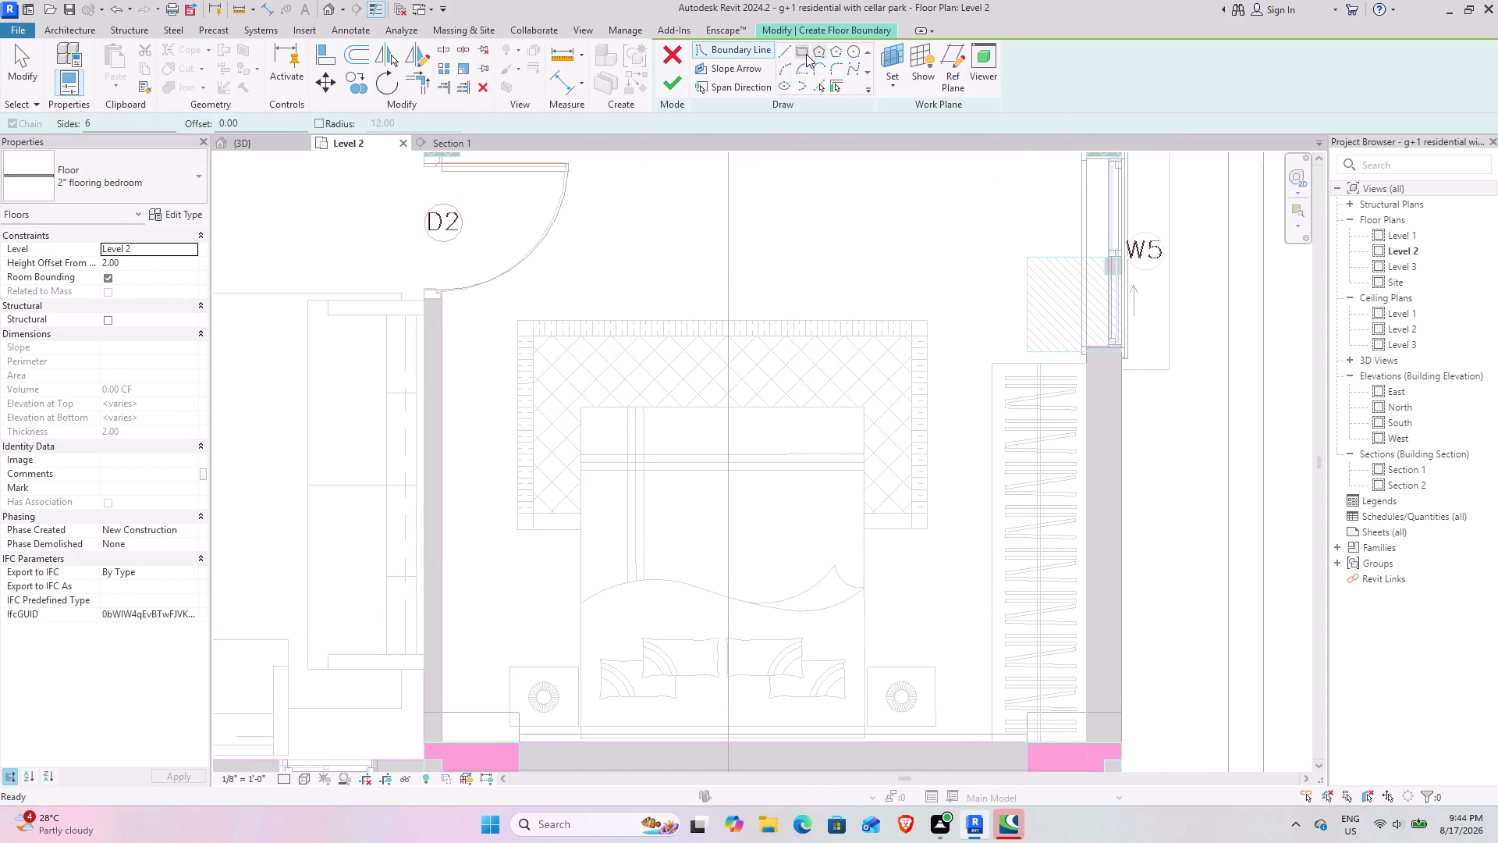
click(806, 54)
Place the rectangle's first corner at the bedroom's lower wall end.
scroll(down, 3)
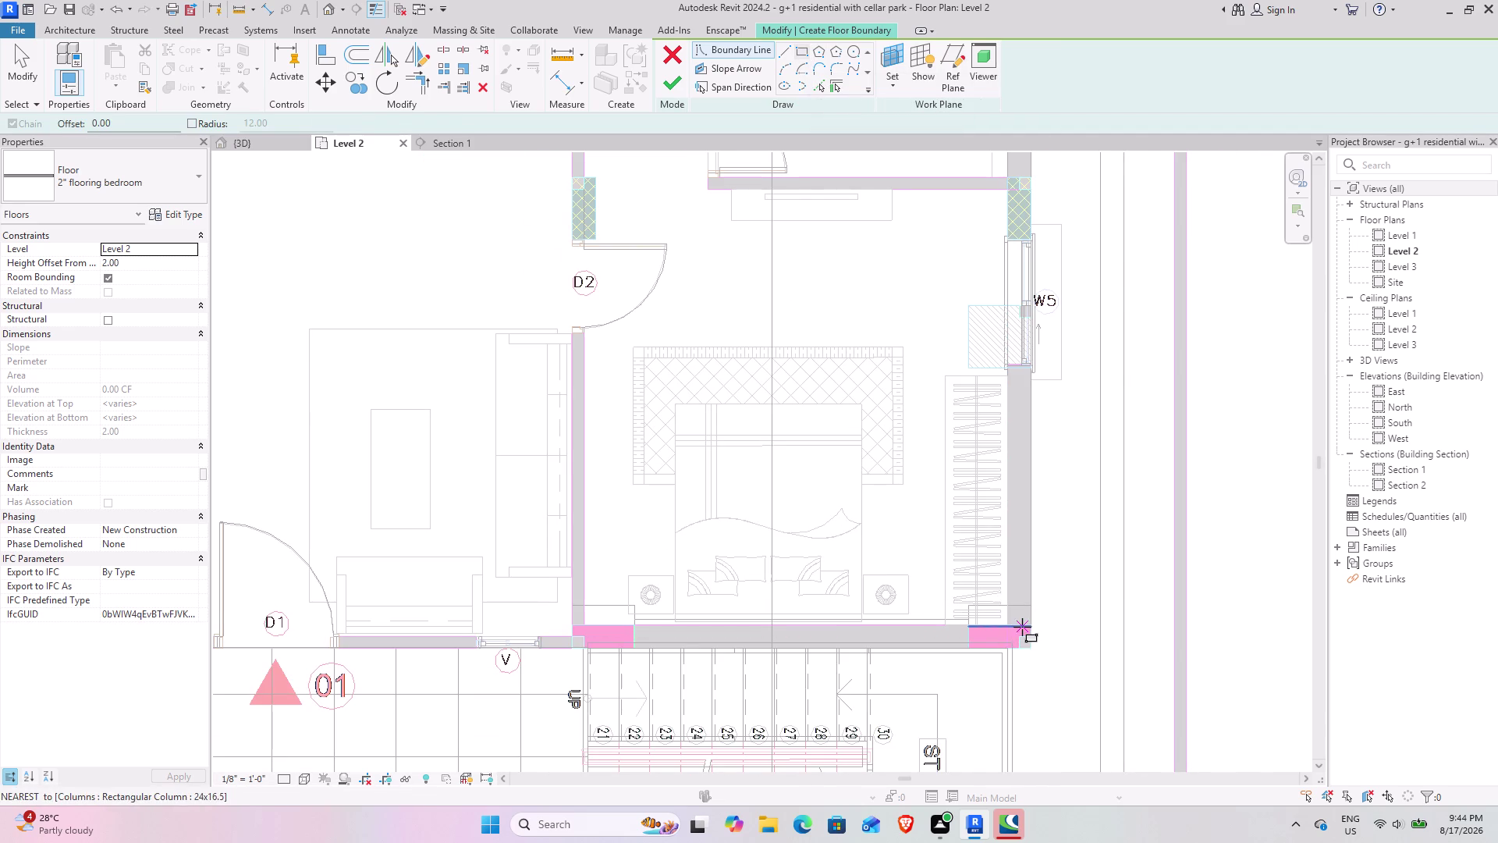
scroll(up, 3)
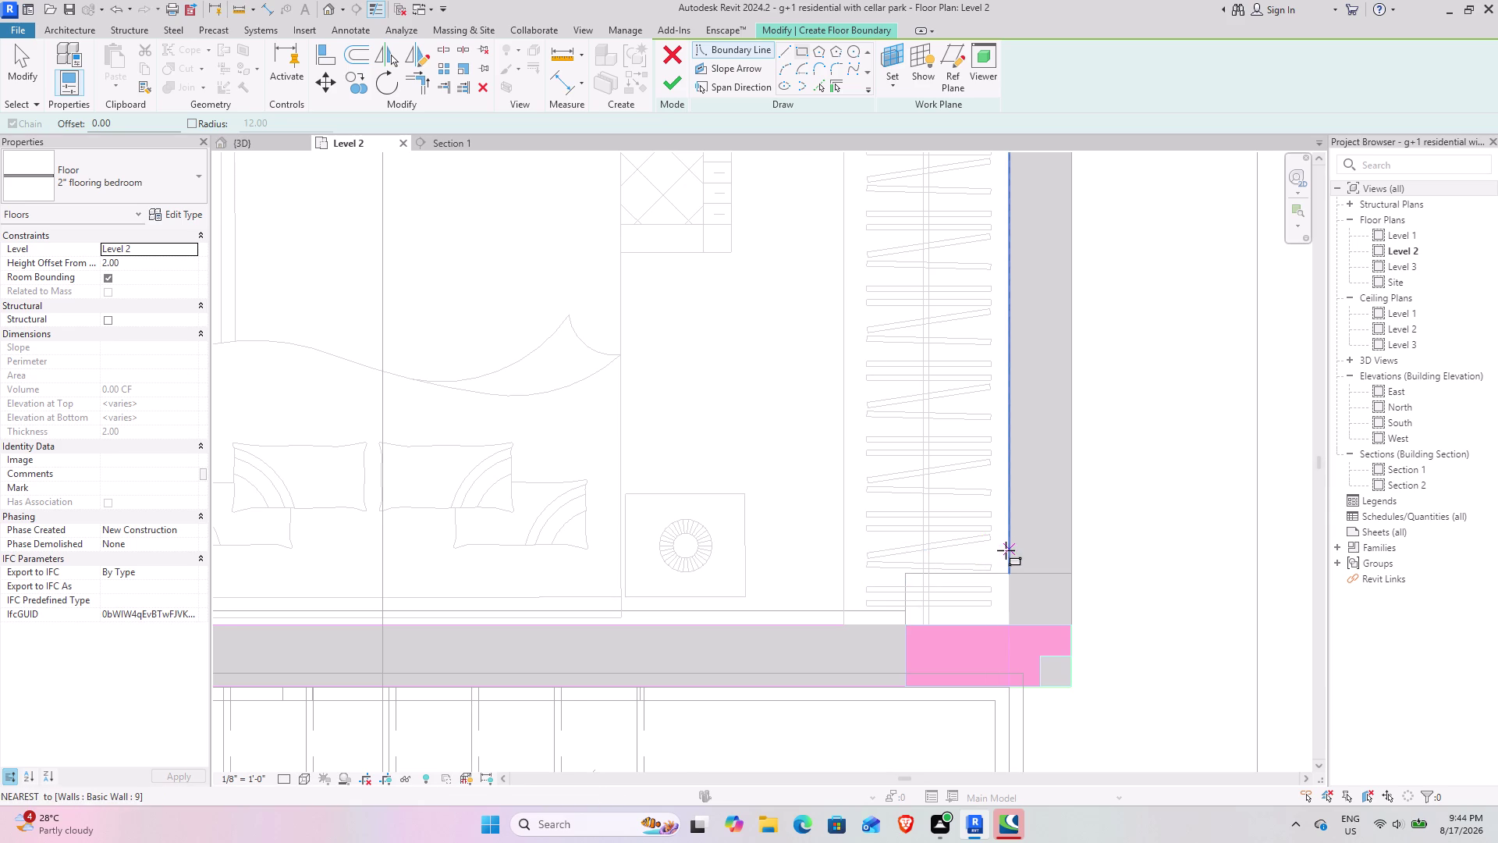
scroll(down, 3)
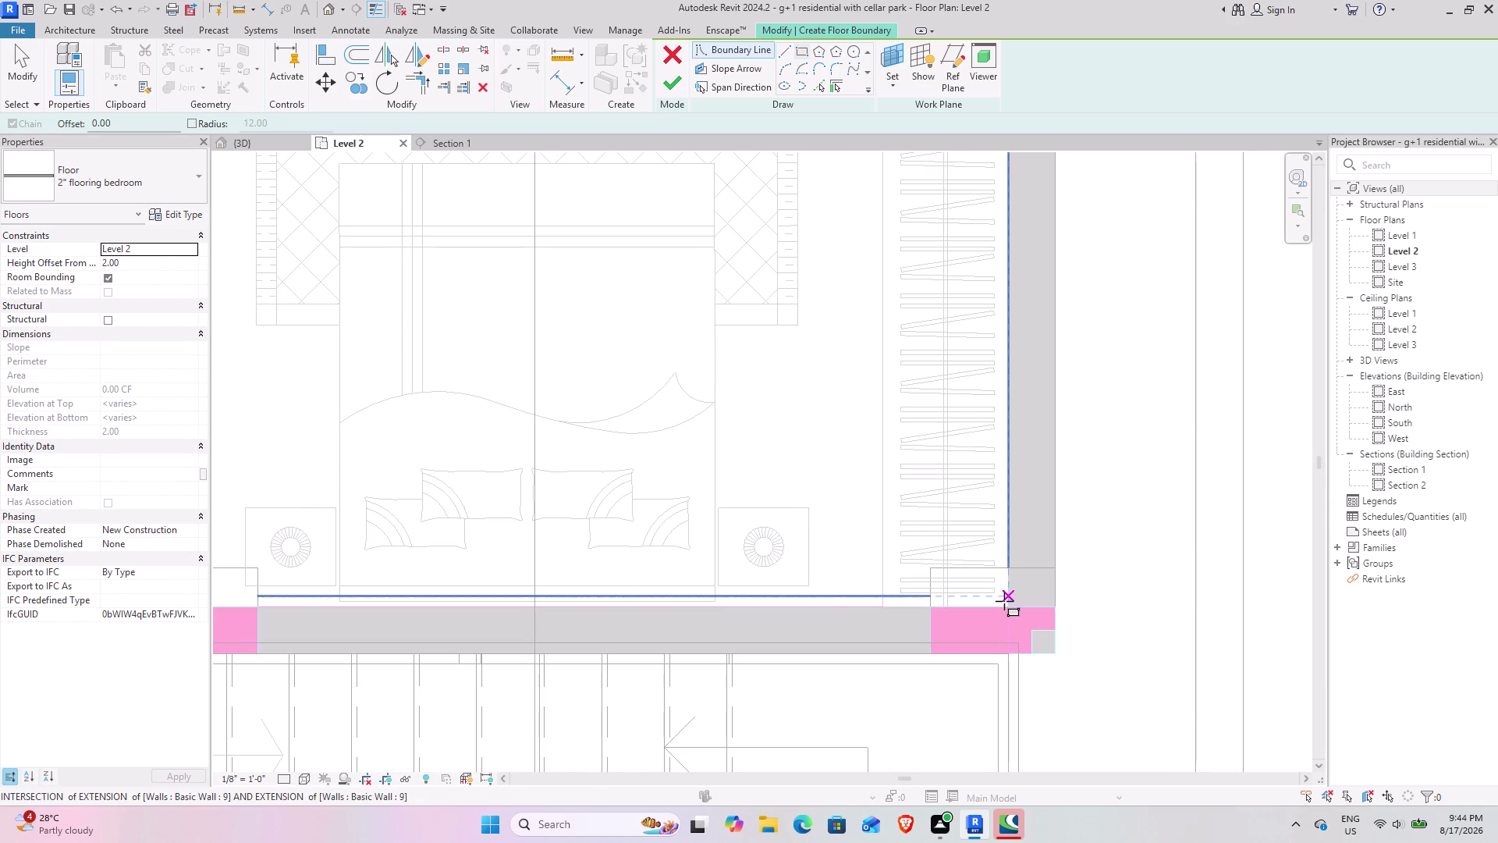
middle_drag(1008, 609, 1223, 608)
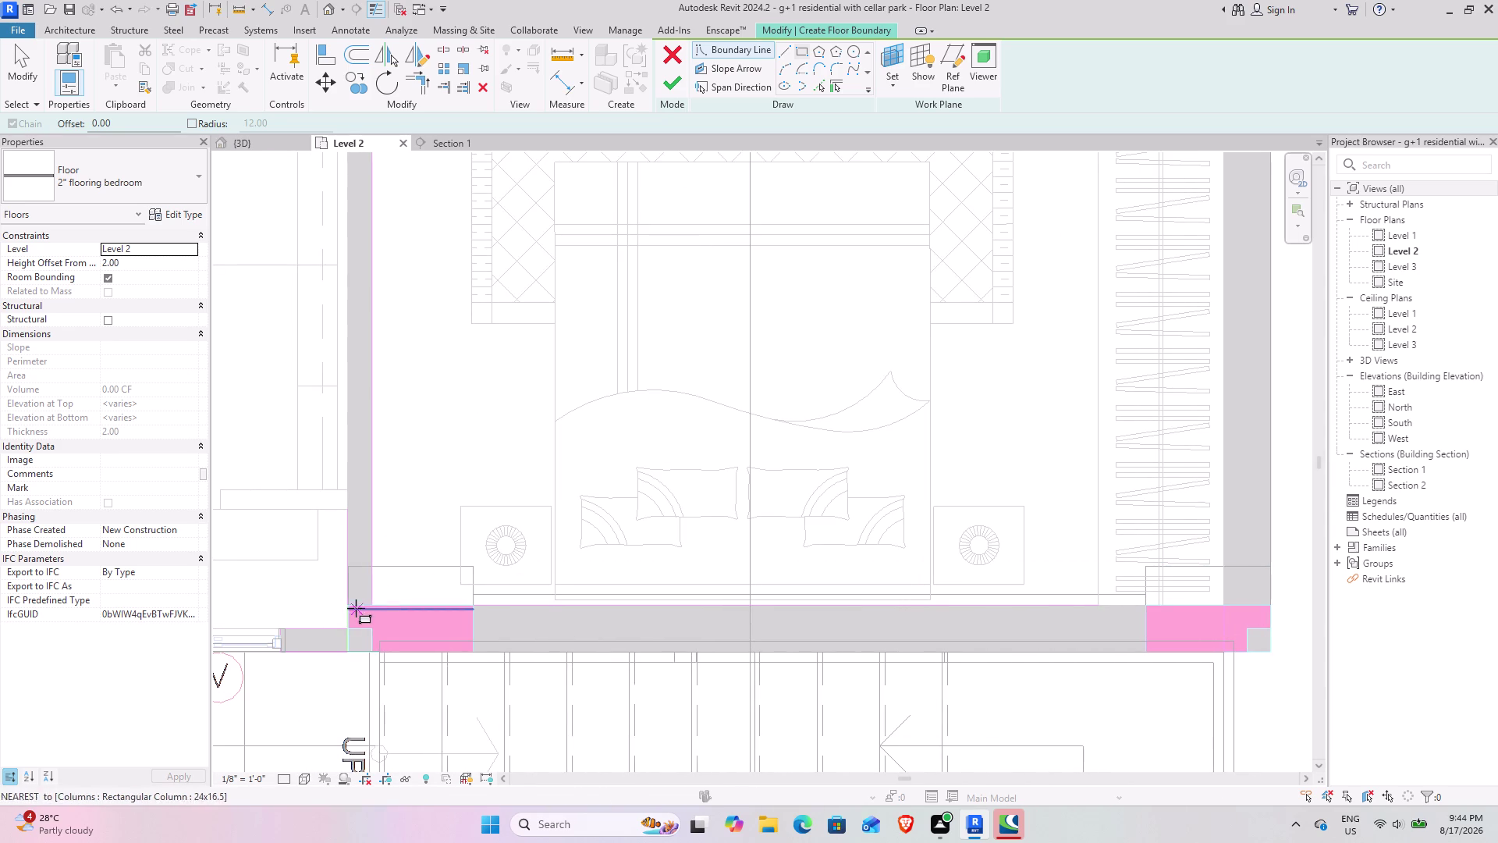
scroll(up, 3)
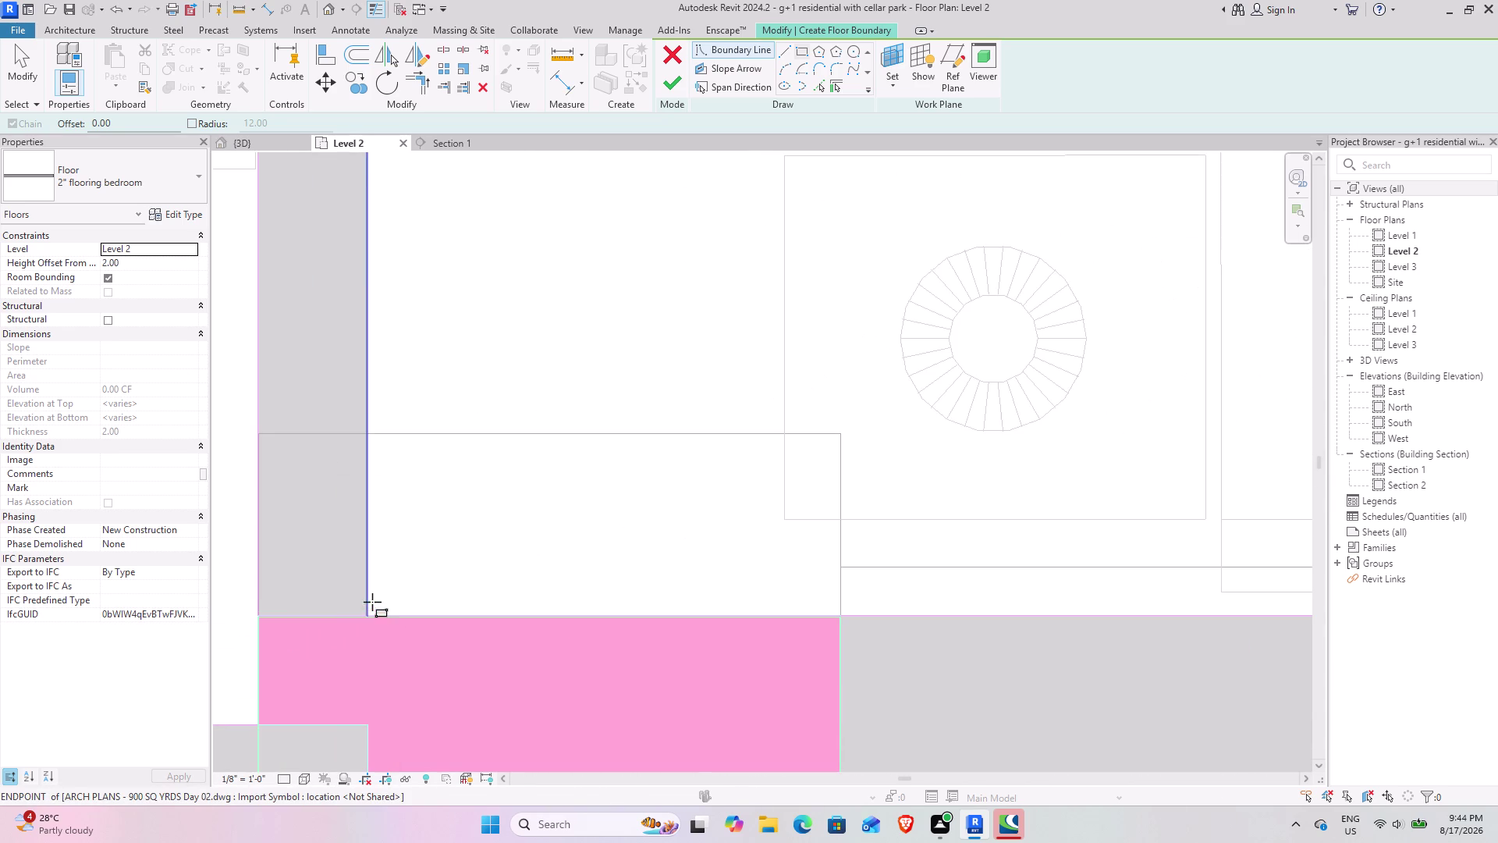
click(367, 612)
scroll(down, 3)
middle_drag(677, 333, 644, 689)
middle_drag(682, 427, 605, 639)
middle_drag(655, 428, 947, 587)
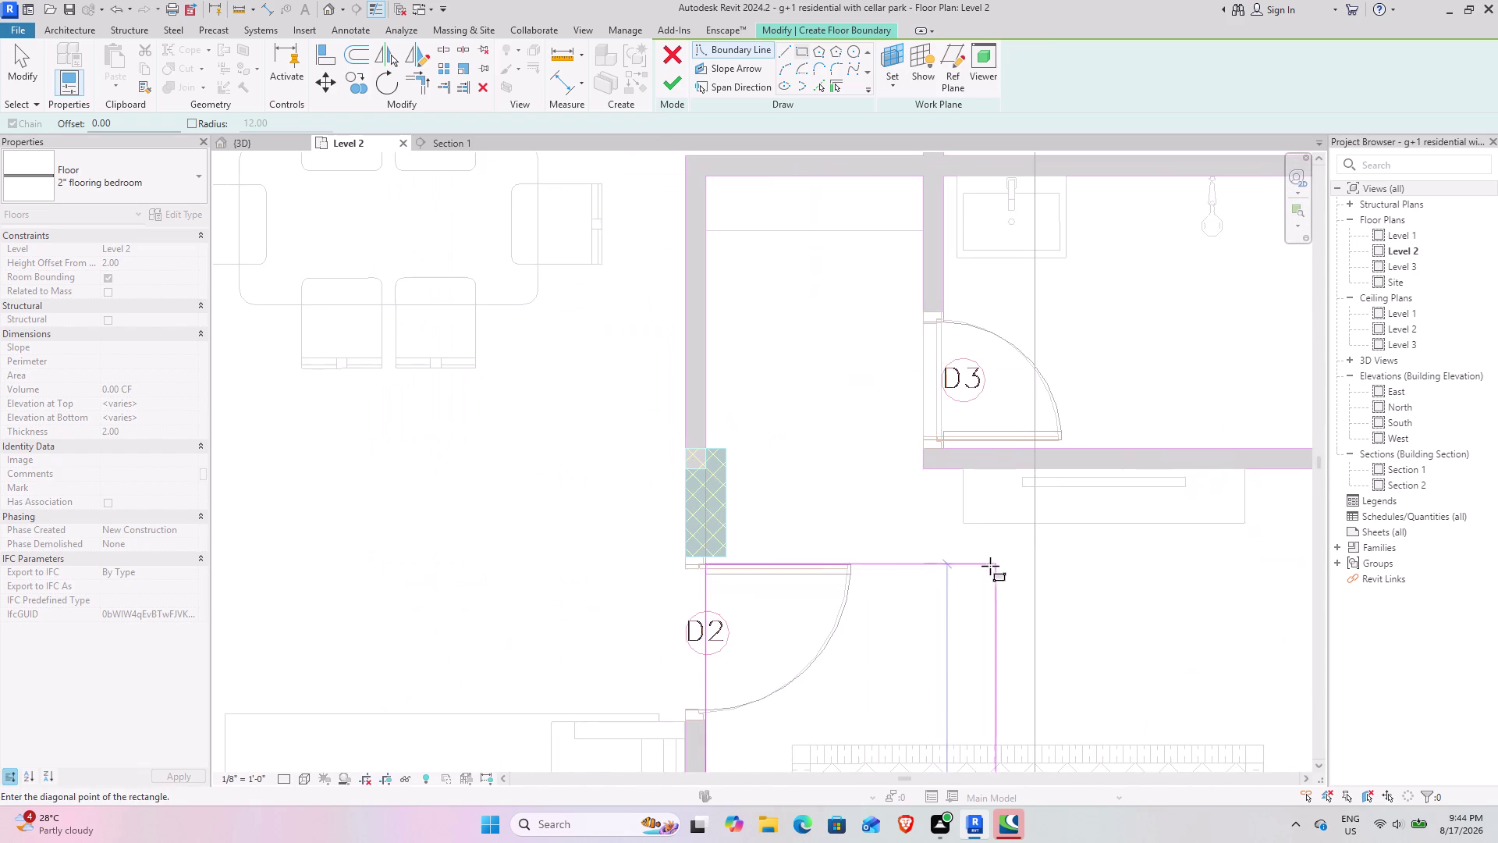
middle_drag(789, 566, 437, 569)
Draw boundary lines up the left wall, along the top, and down the partition.
click(1093, 476)
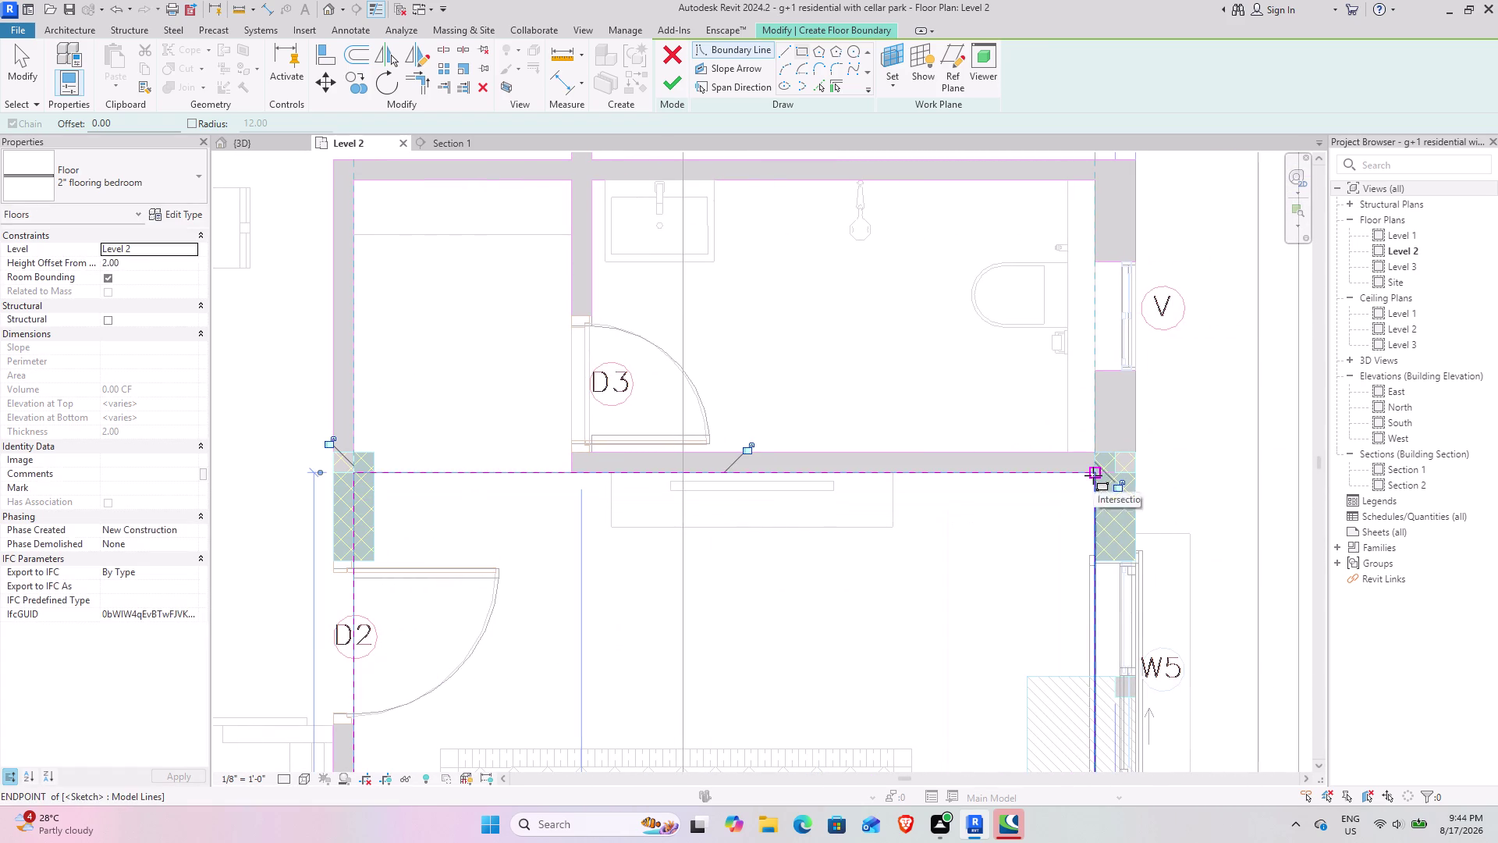
click(791, 55)
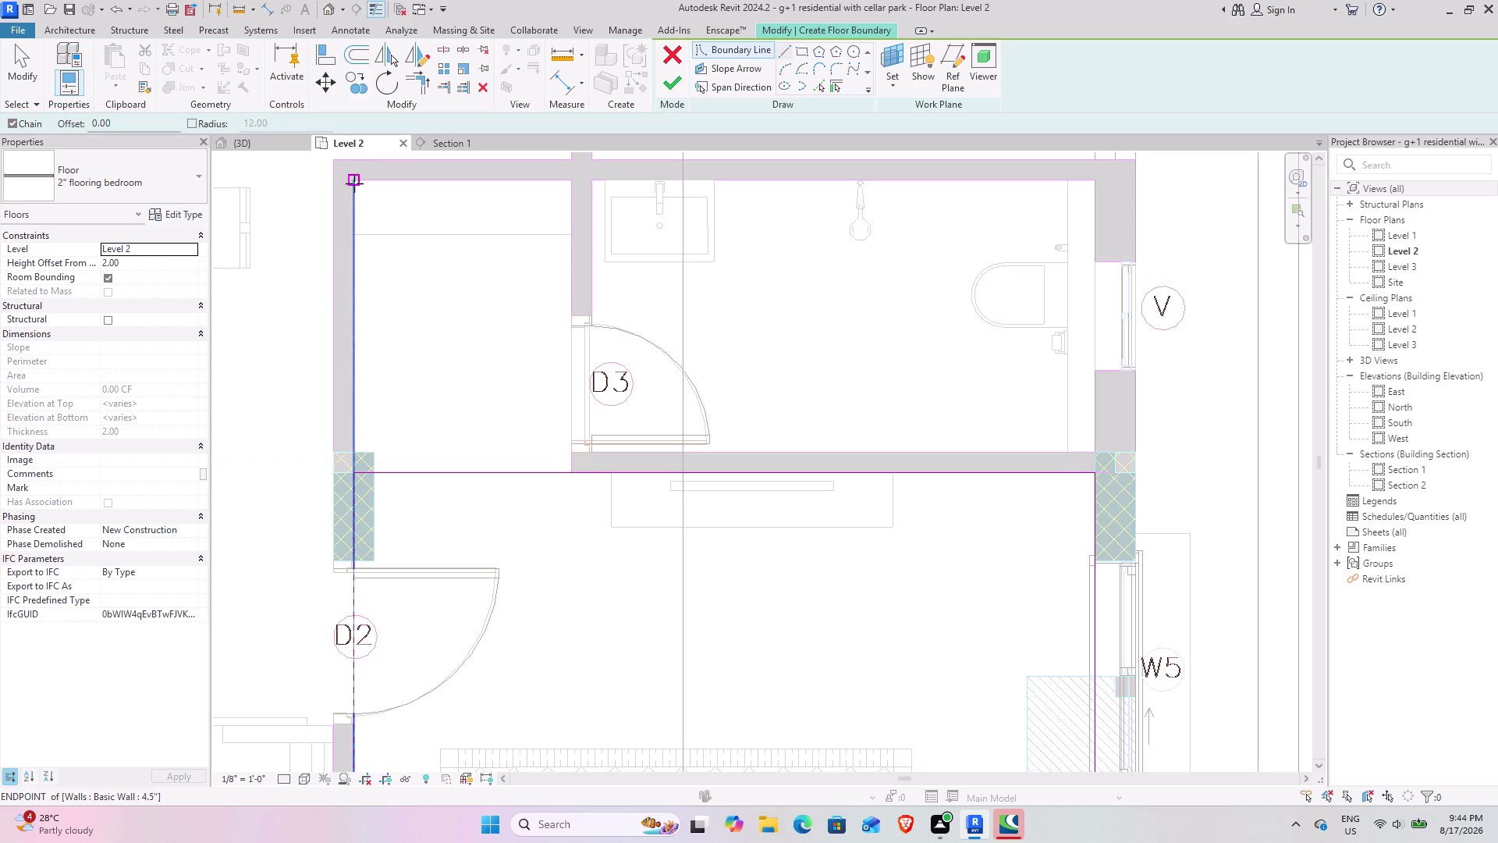
click(354, 184)
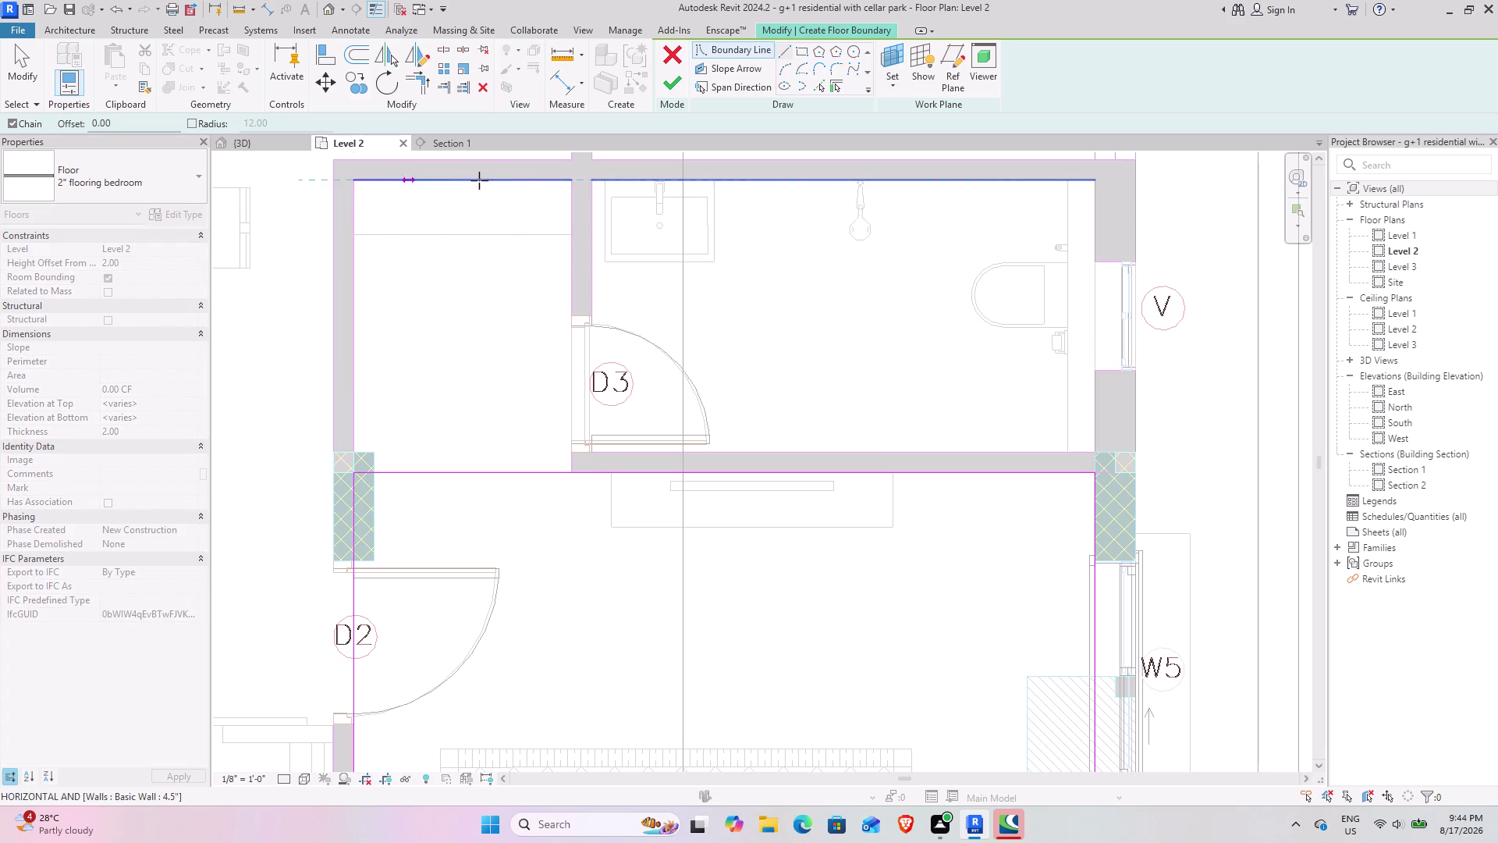
click(572, 184)
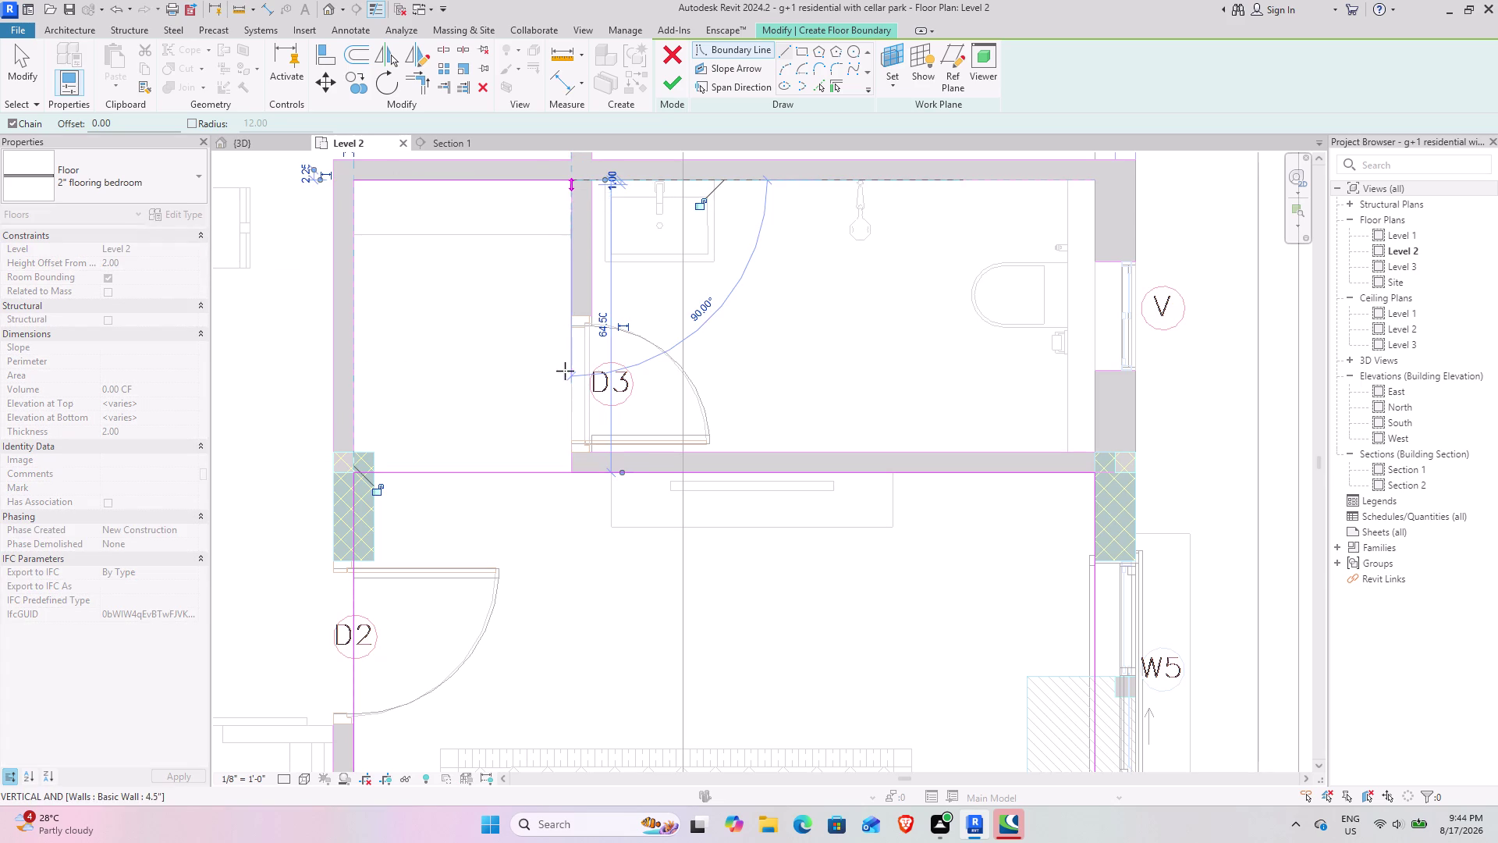
click(563, 313)
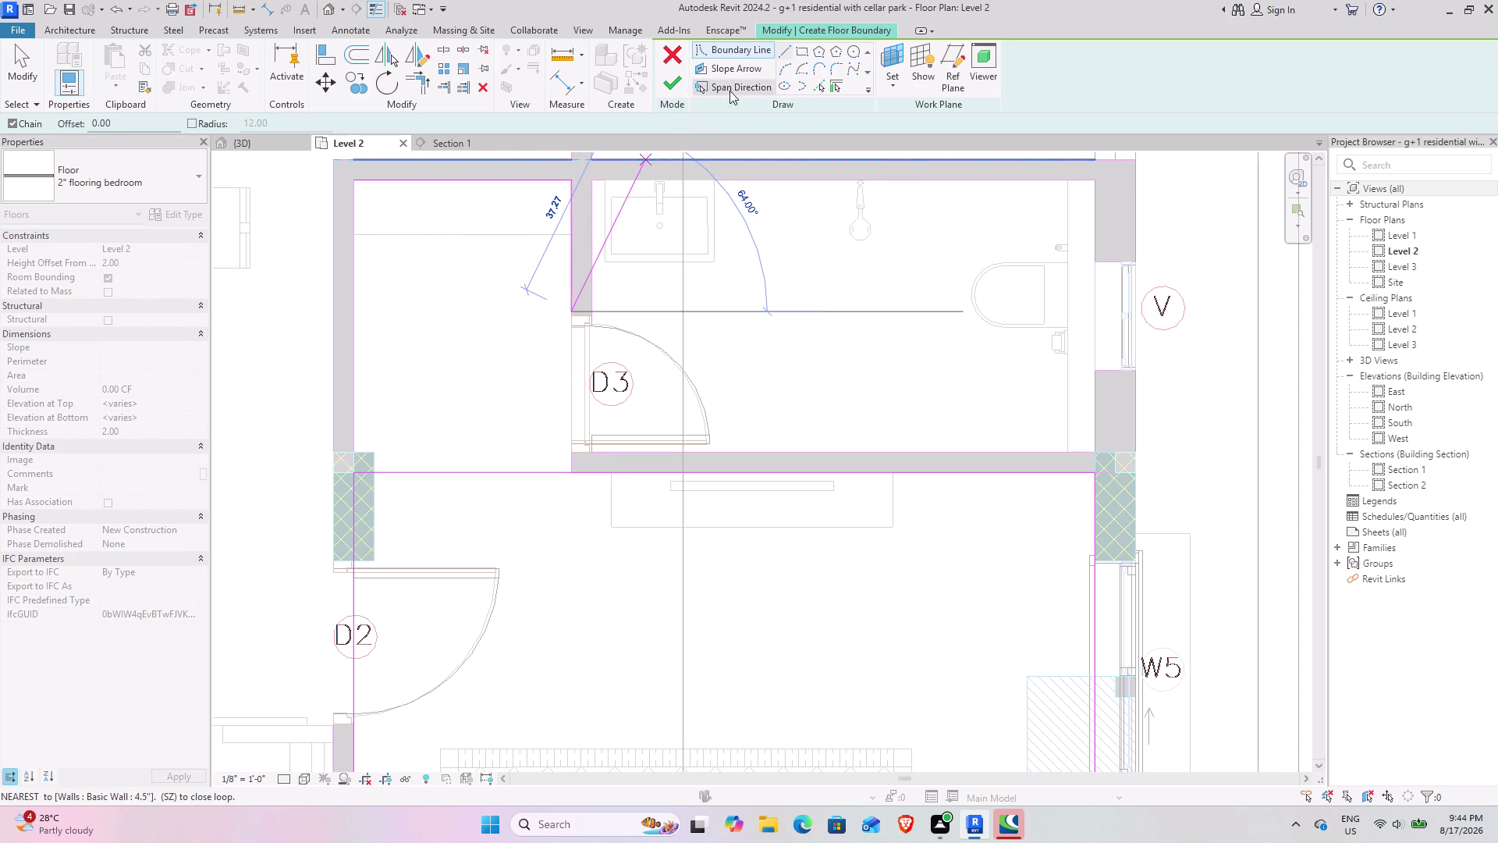
click(444, 51)
Trim the boundary lines into closed corners and remove the leftover segment.
click(462, 472)
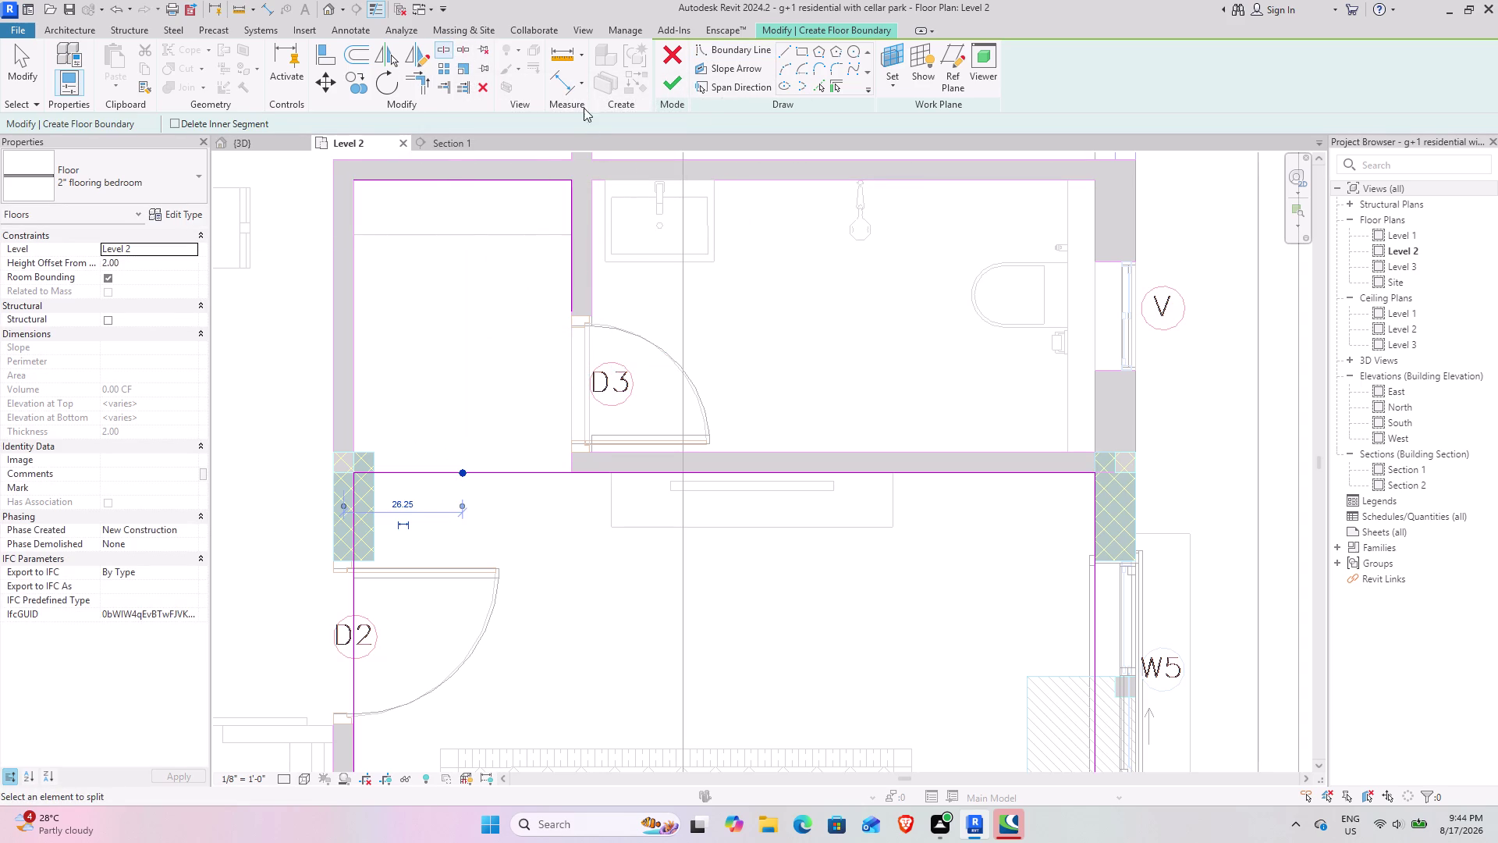
click(421, 83)
click(636, 472)
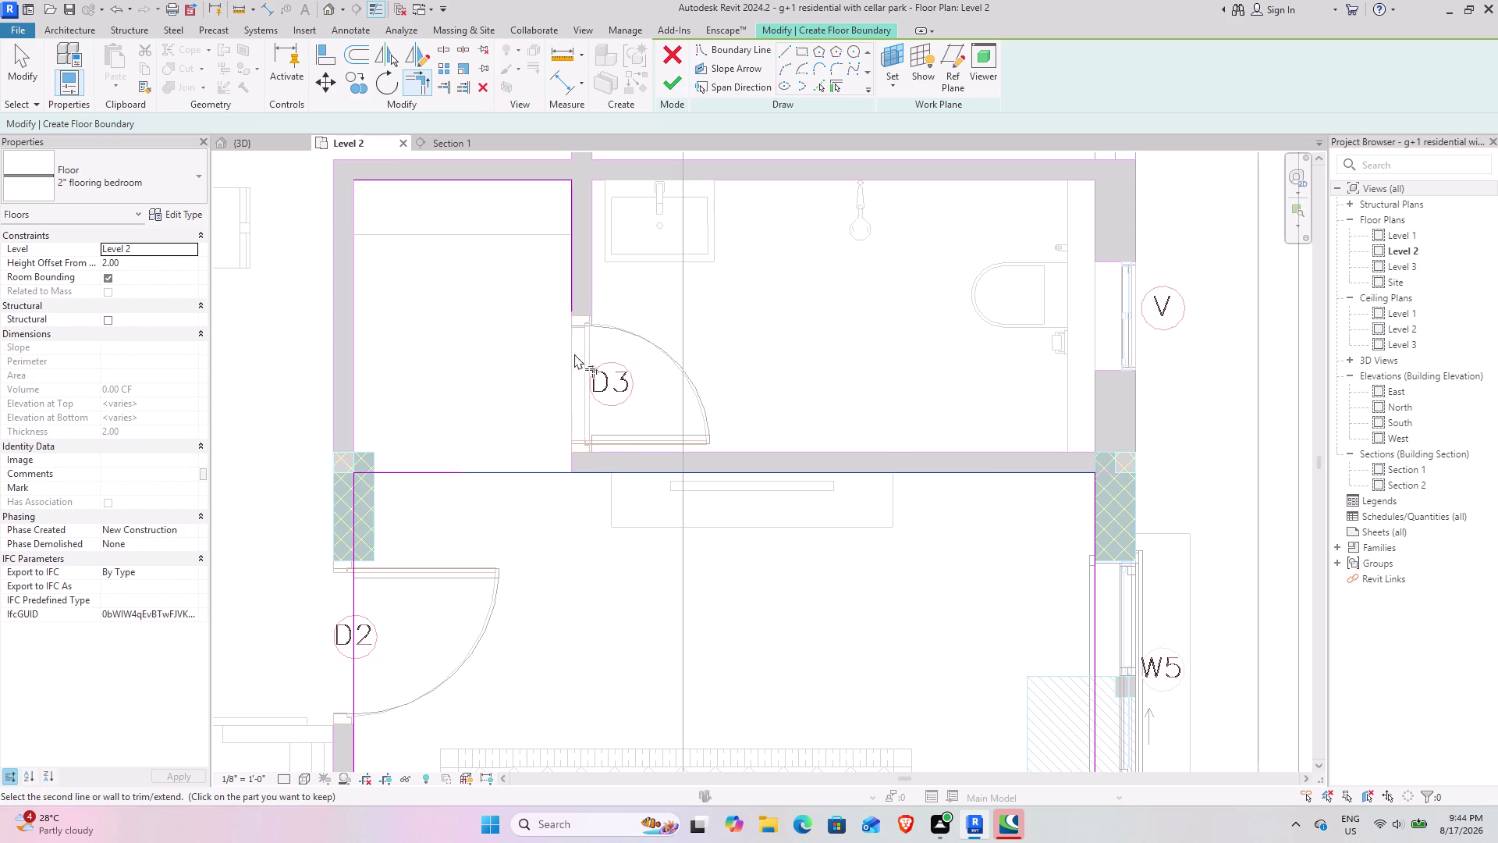
click(572, 288)
click(385, 173)
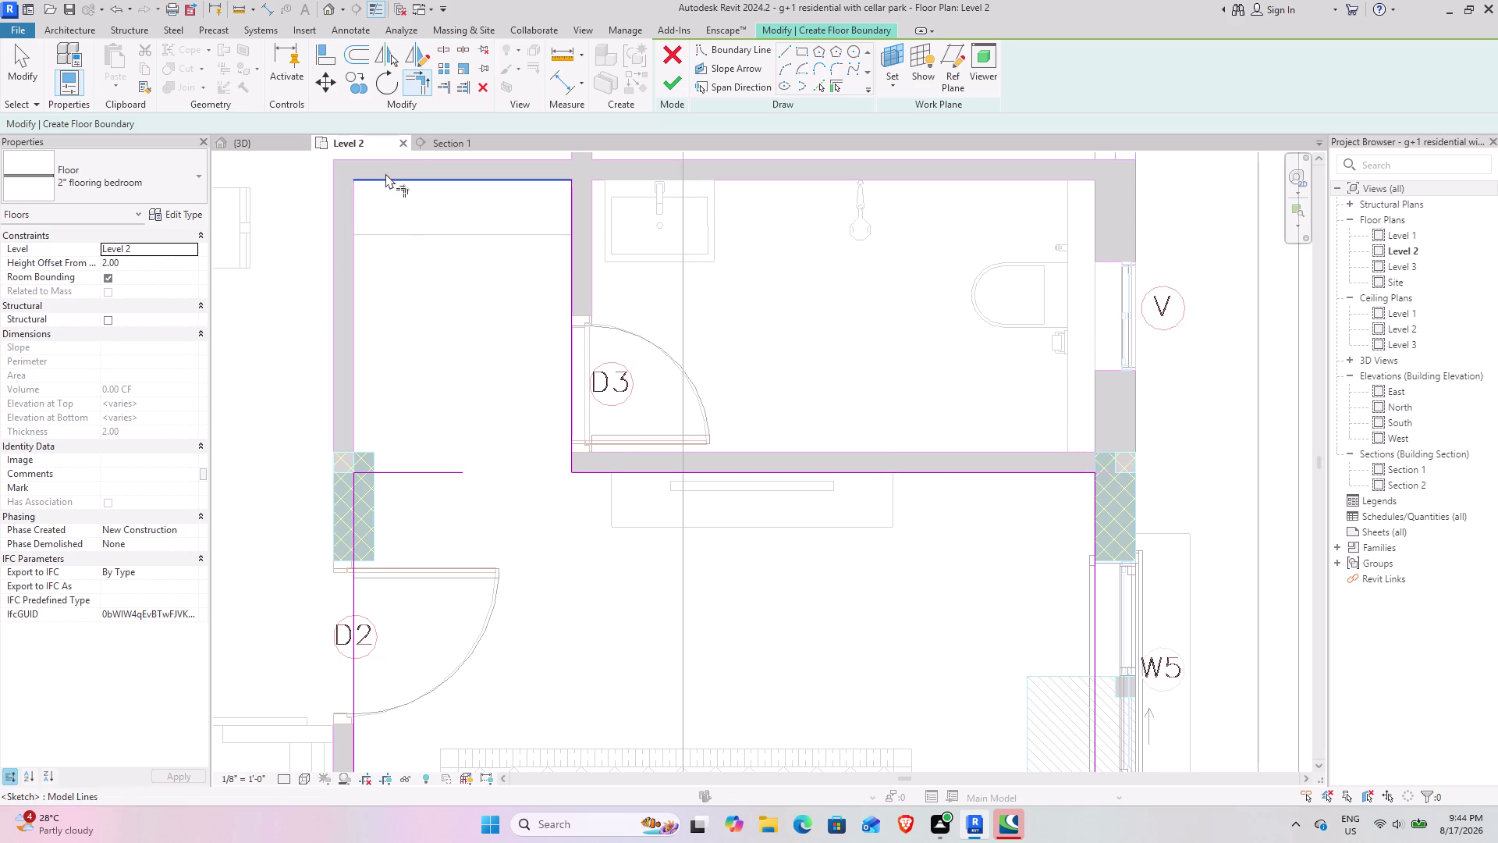
click(355, 527)
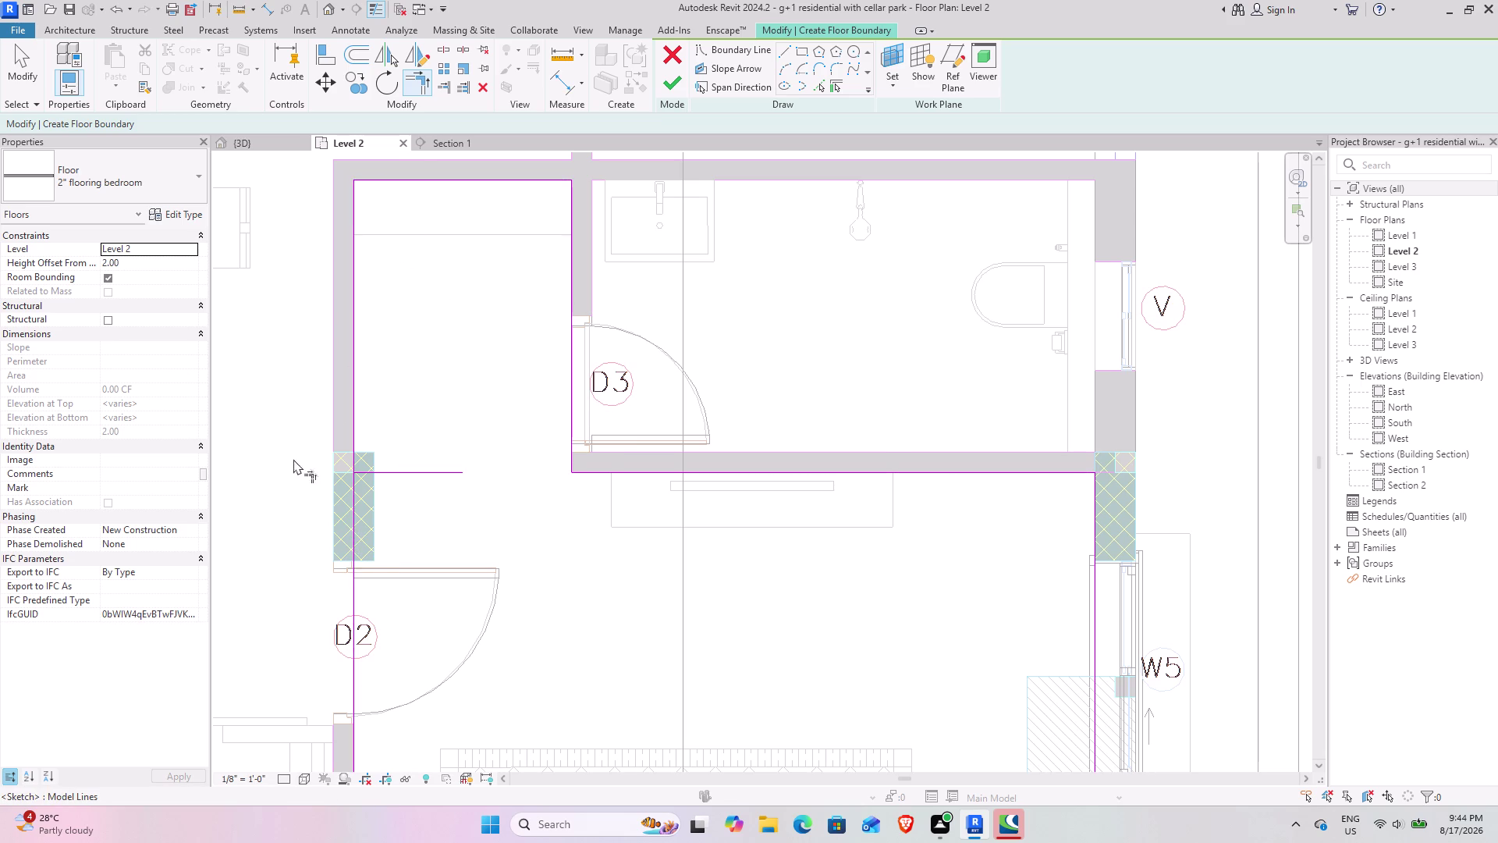
click(9, 66)
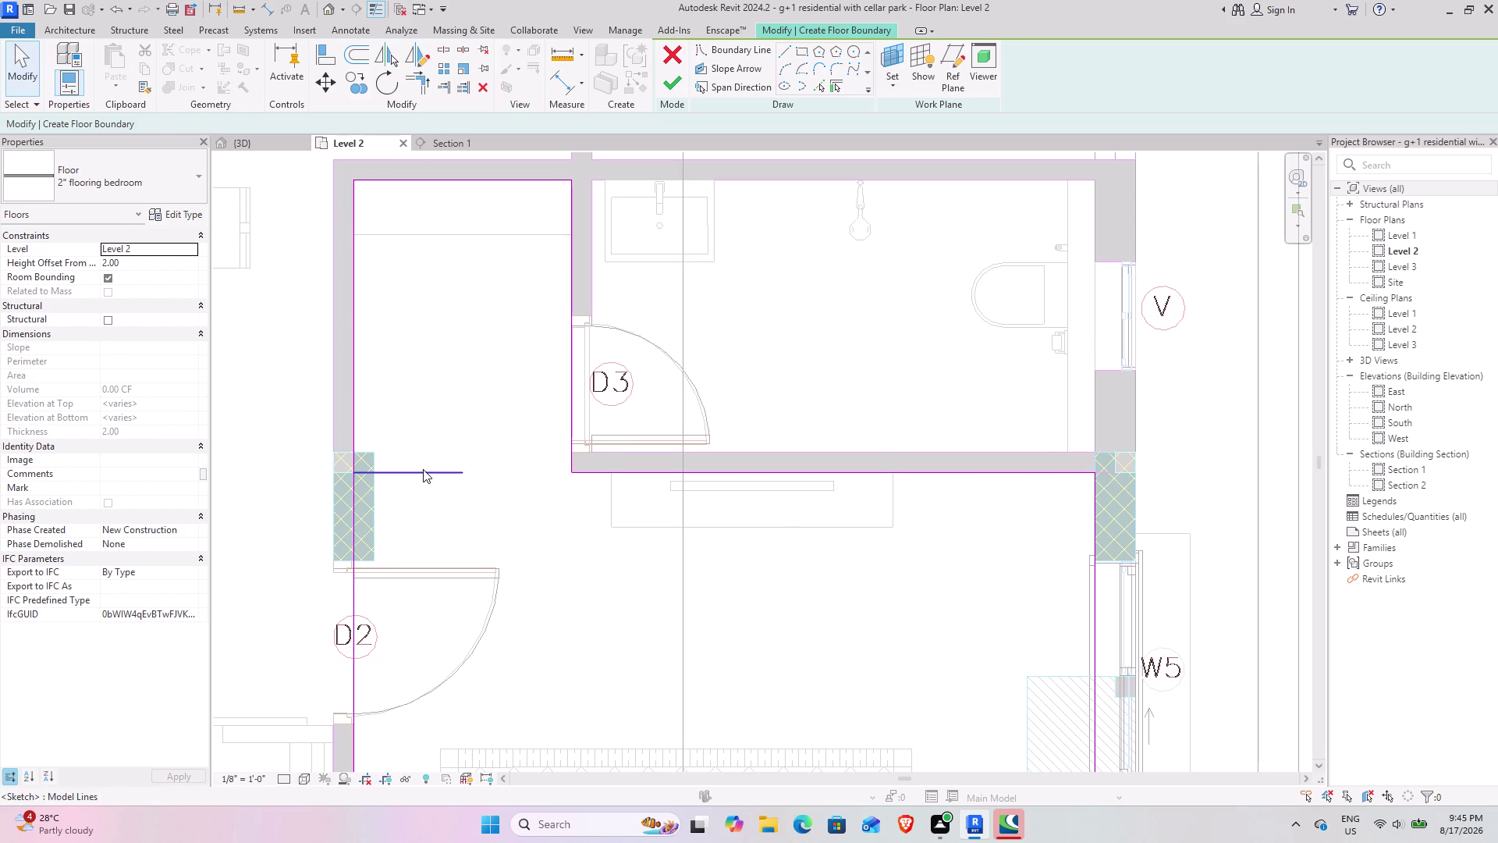
click(423, 469)
click(482, 85)
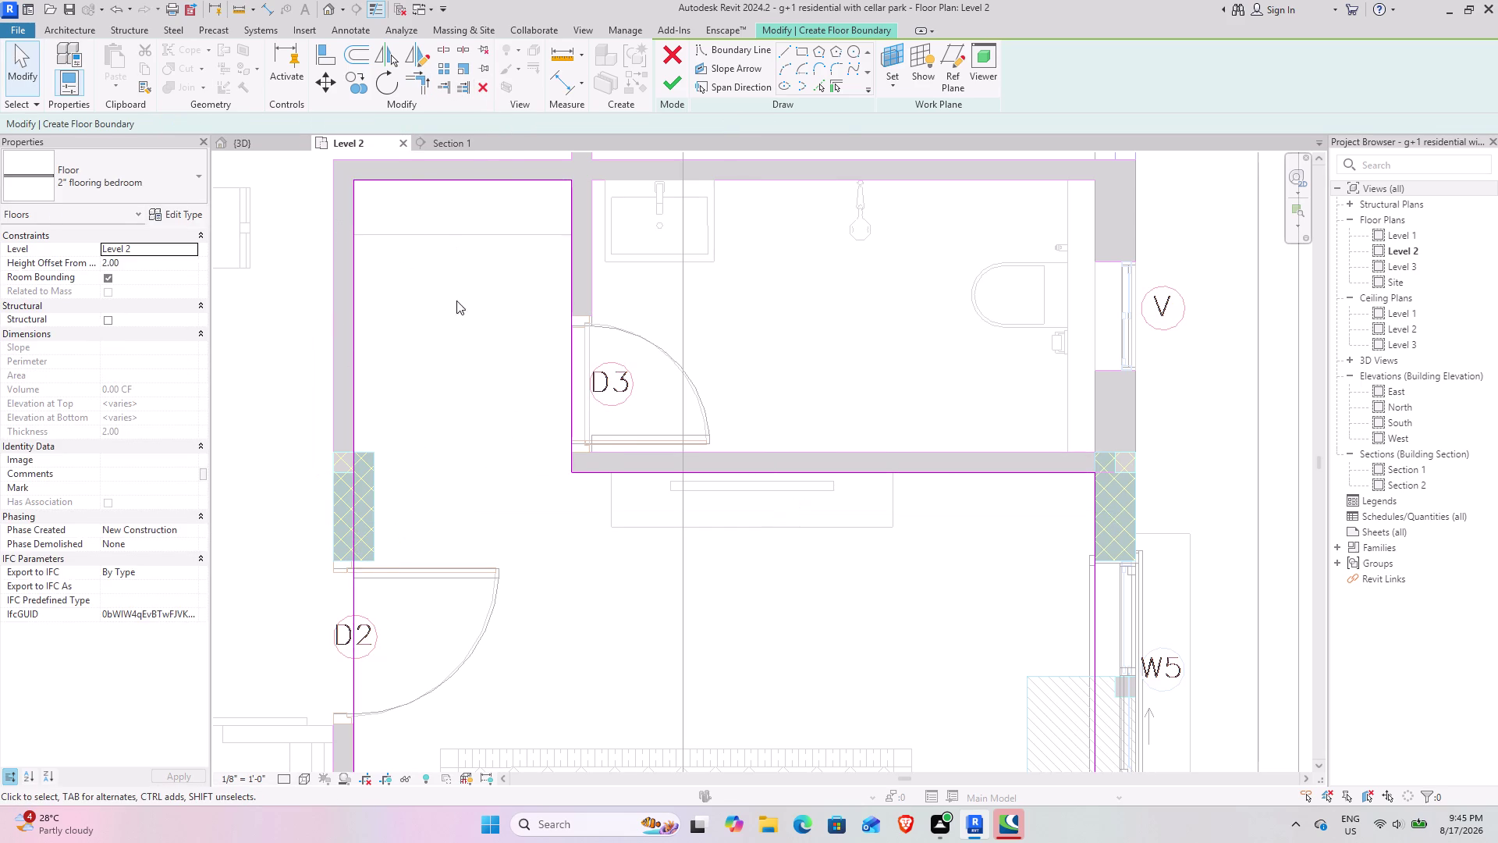
Outline the left bedroom, placing its corner at the wall intersection.
scroll(down, 3)
middle_drag(485, 457, 579, 417)
middle_drag(580, 413, 608, 351)
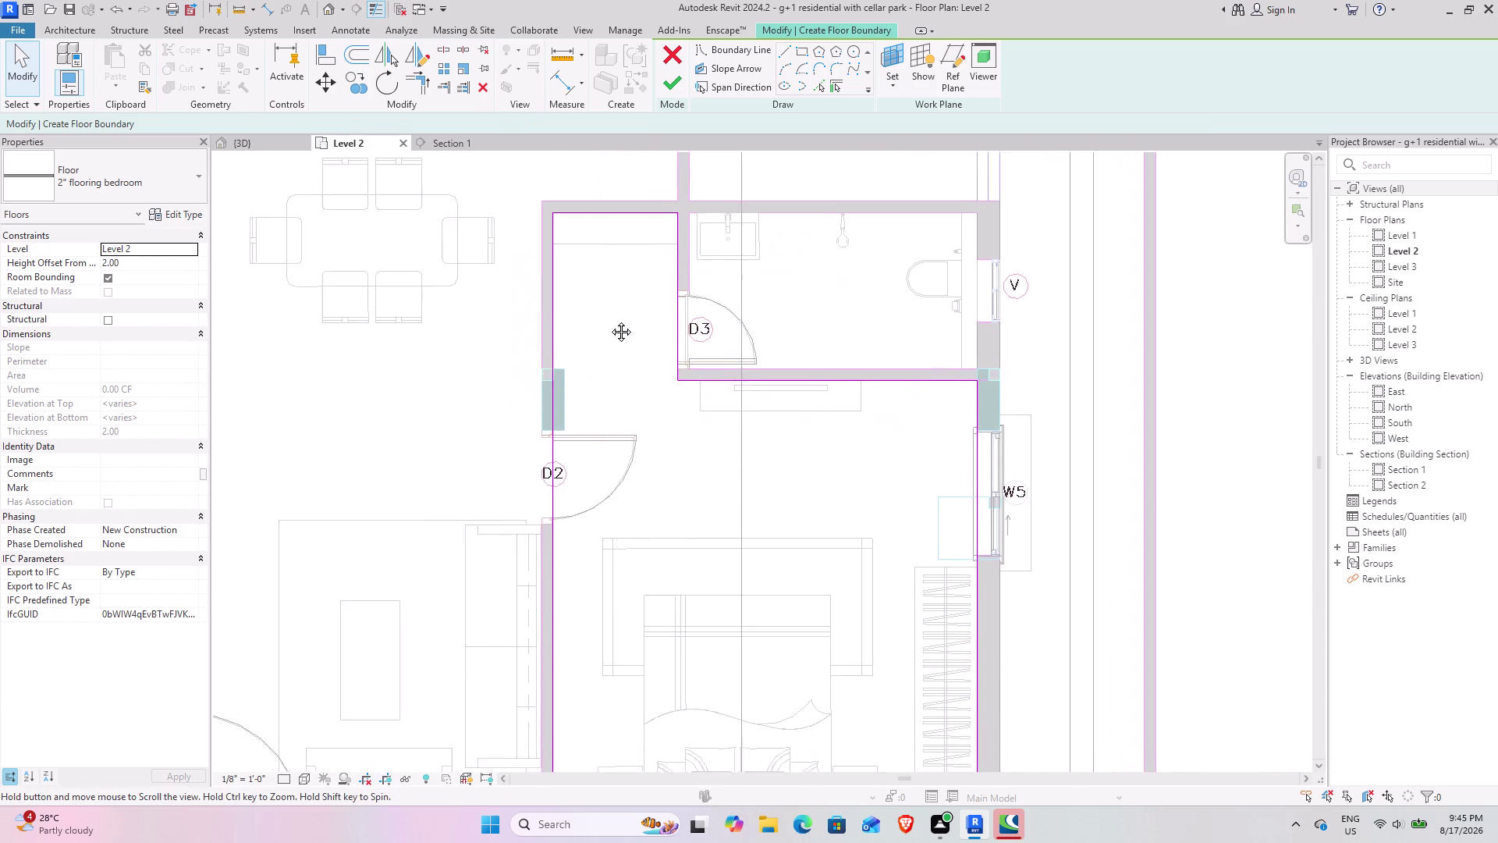
middle_drag(608, 351, 602, 263)
scroll(down, 3)
middle_drag(439, 344, 607, 446)
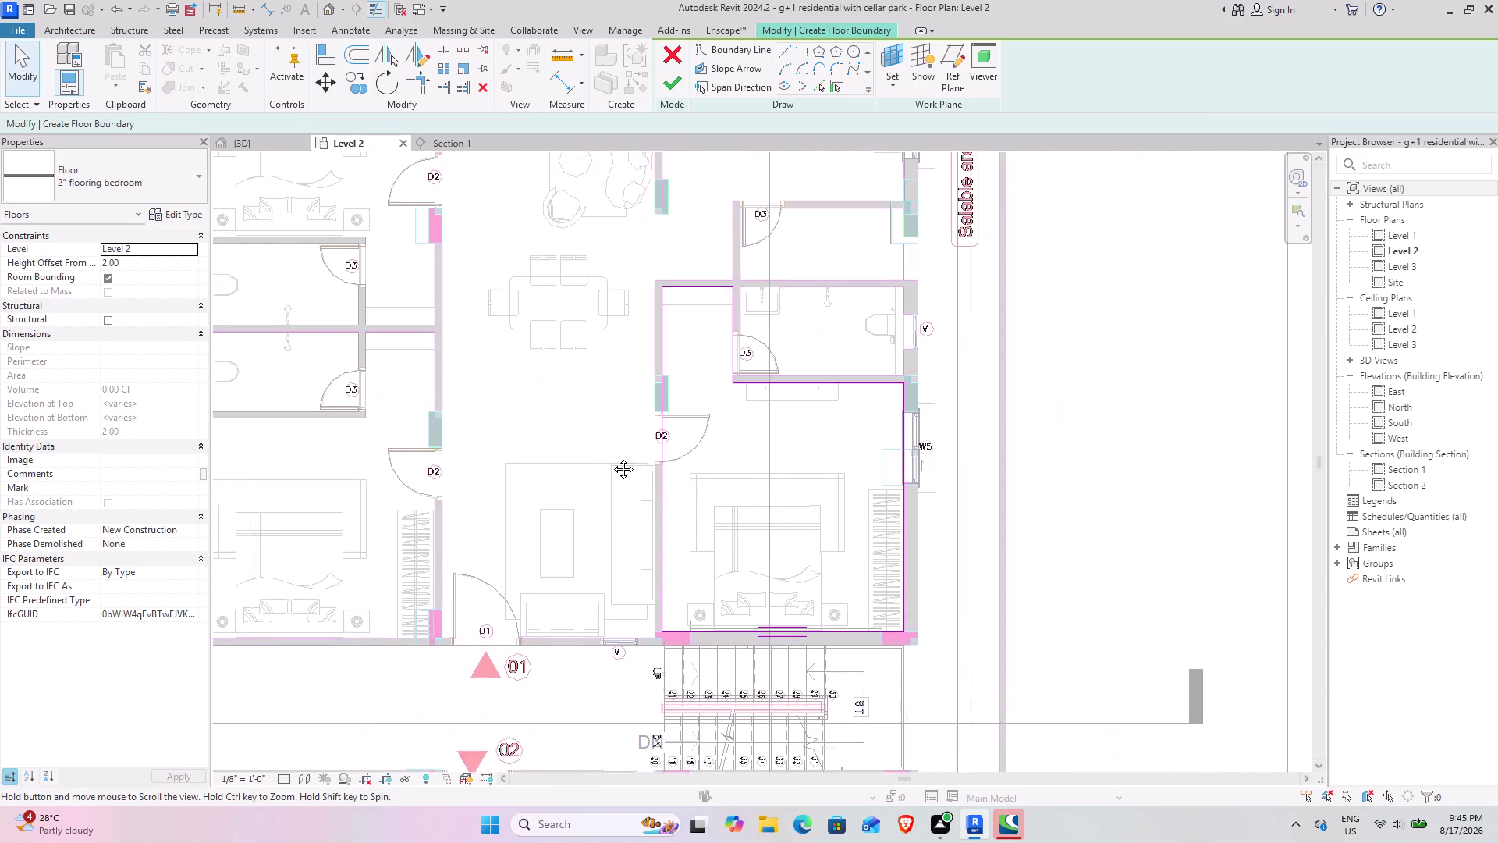
middle_drag(607, 446, 617, 470)
middle_drag(595, 389, 840, 313)
scroll(up, 3)
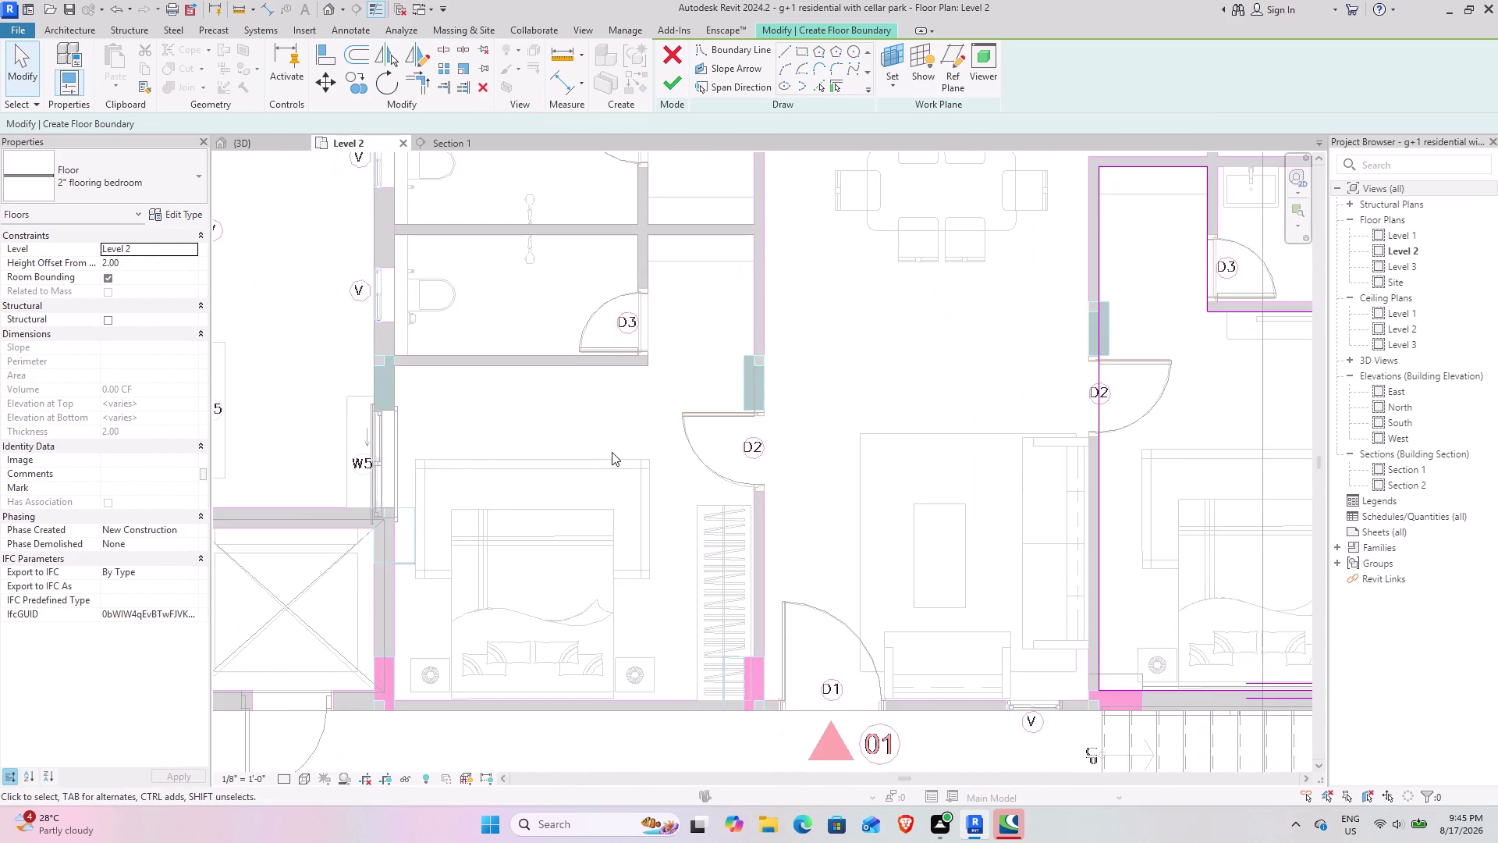
middle_drag(626, 448, 703, 446)
click(801, 51)
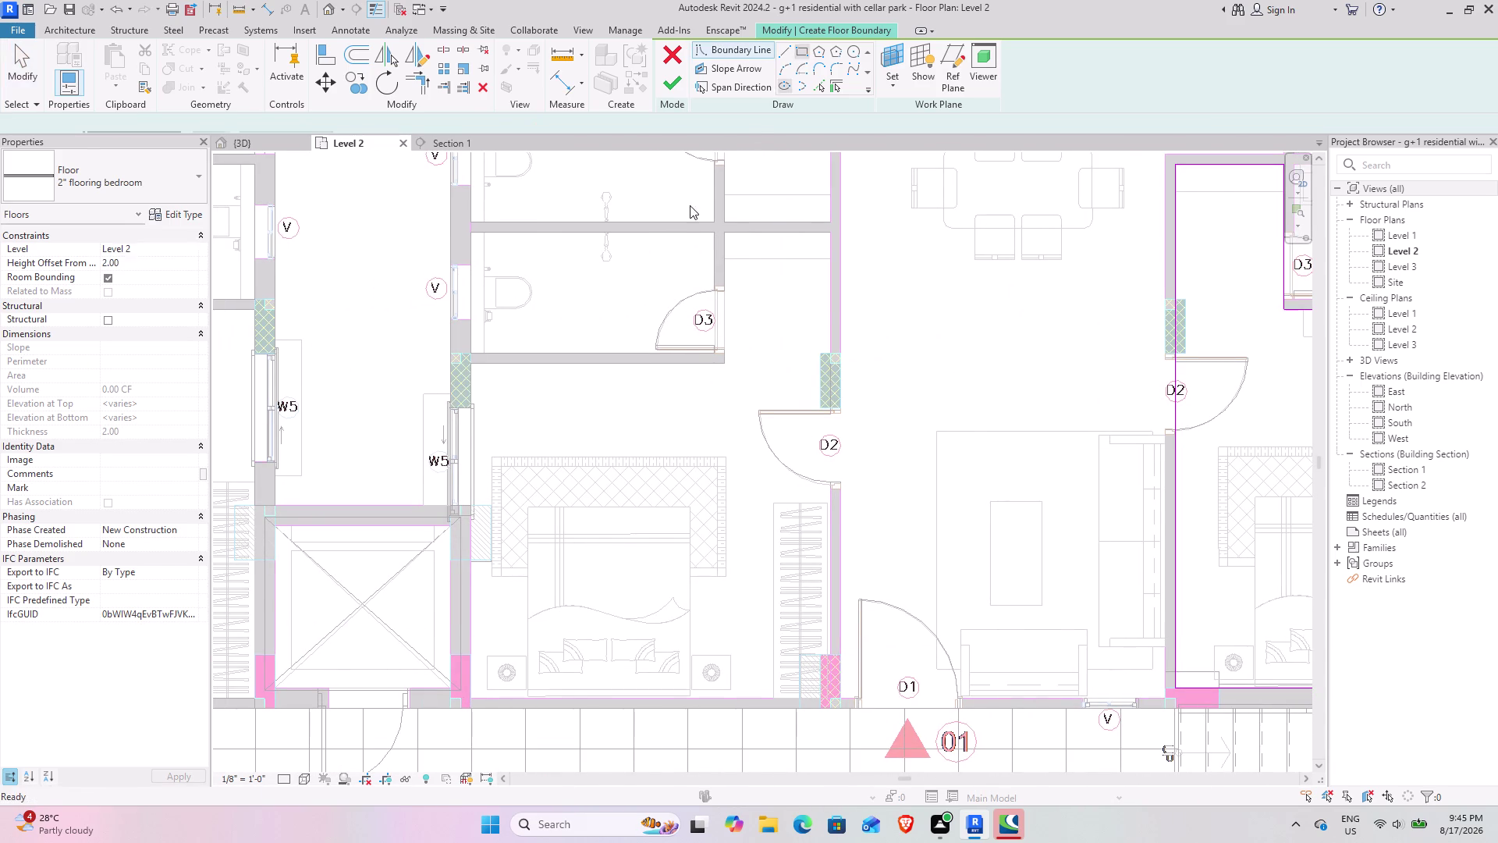
click(473, 698)
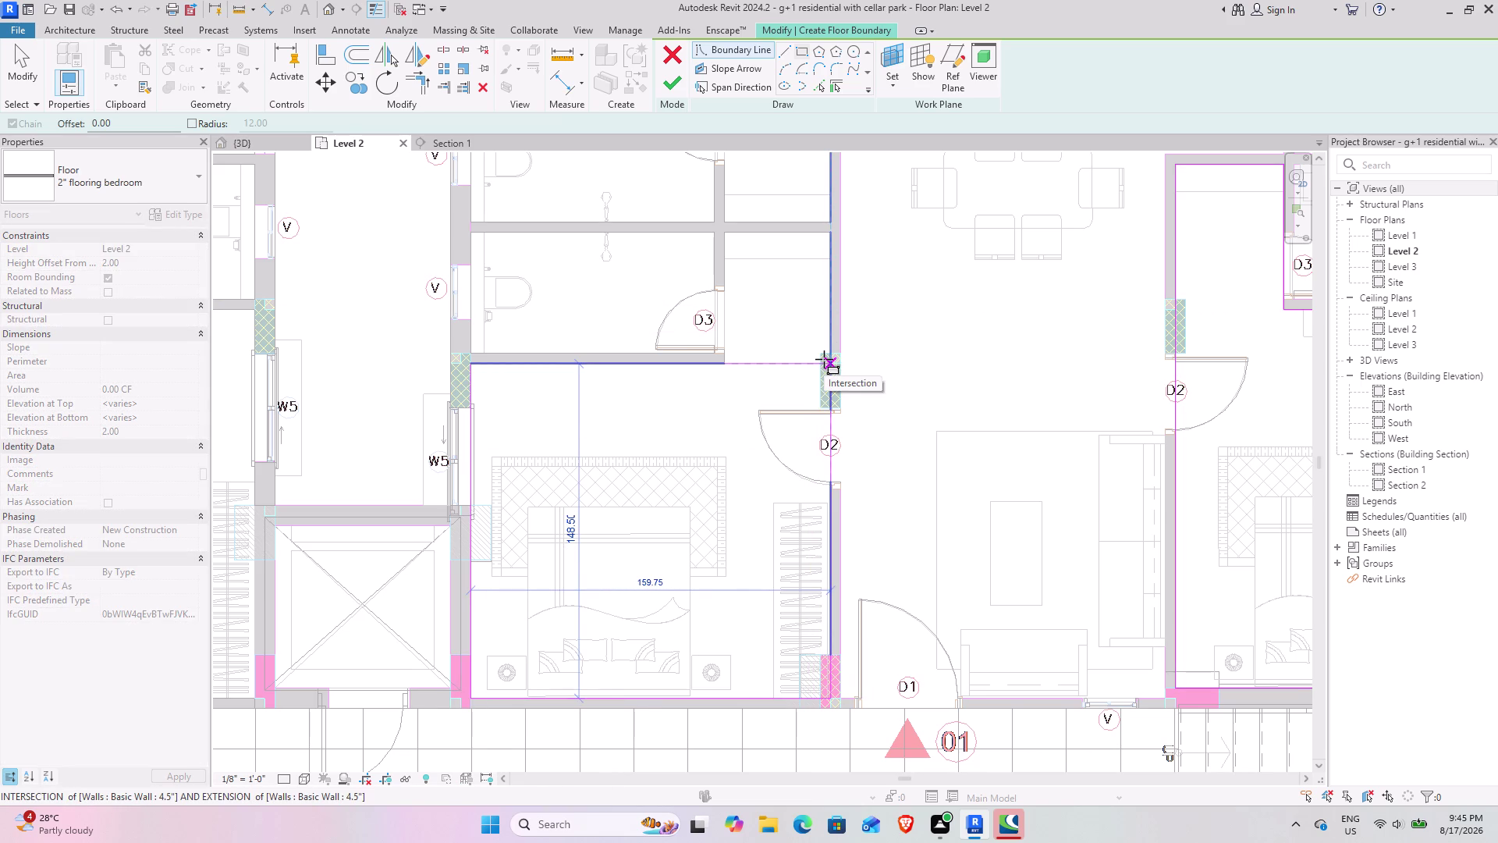
click(825, 359)
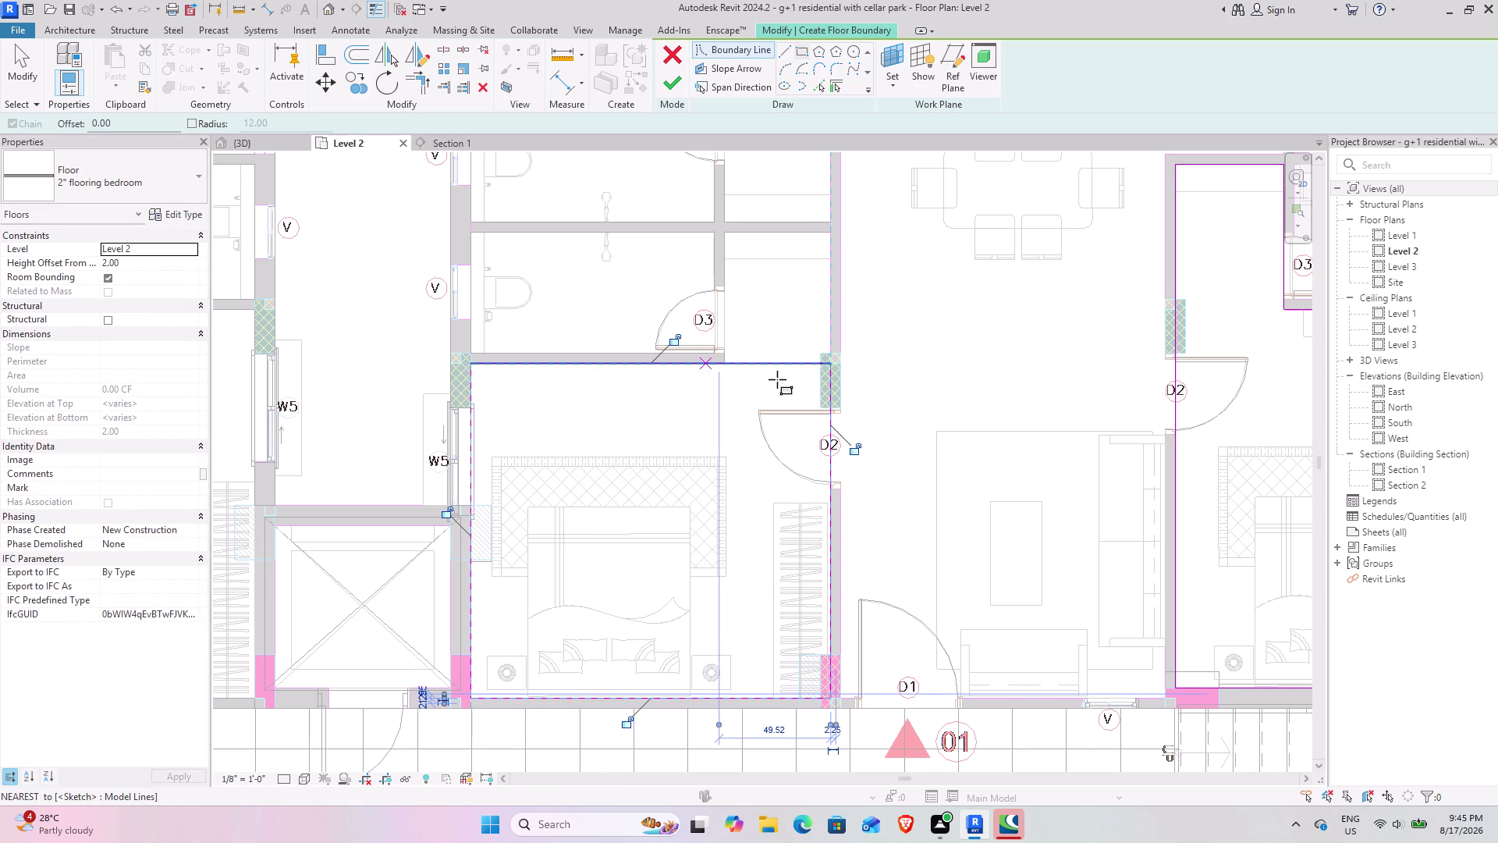
Run a boundary line from the toilet wall end across to the toilet partition.
middle_drag(777, 380, 454, 456)
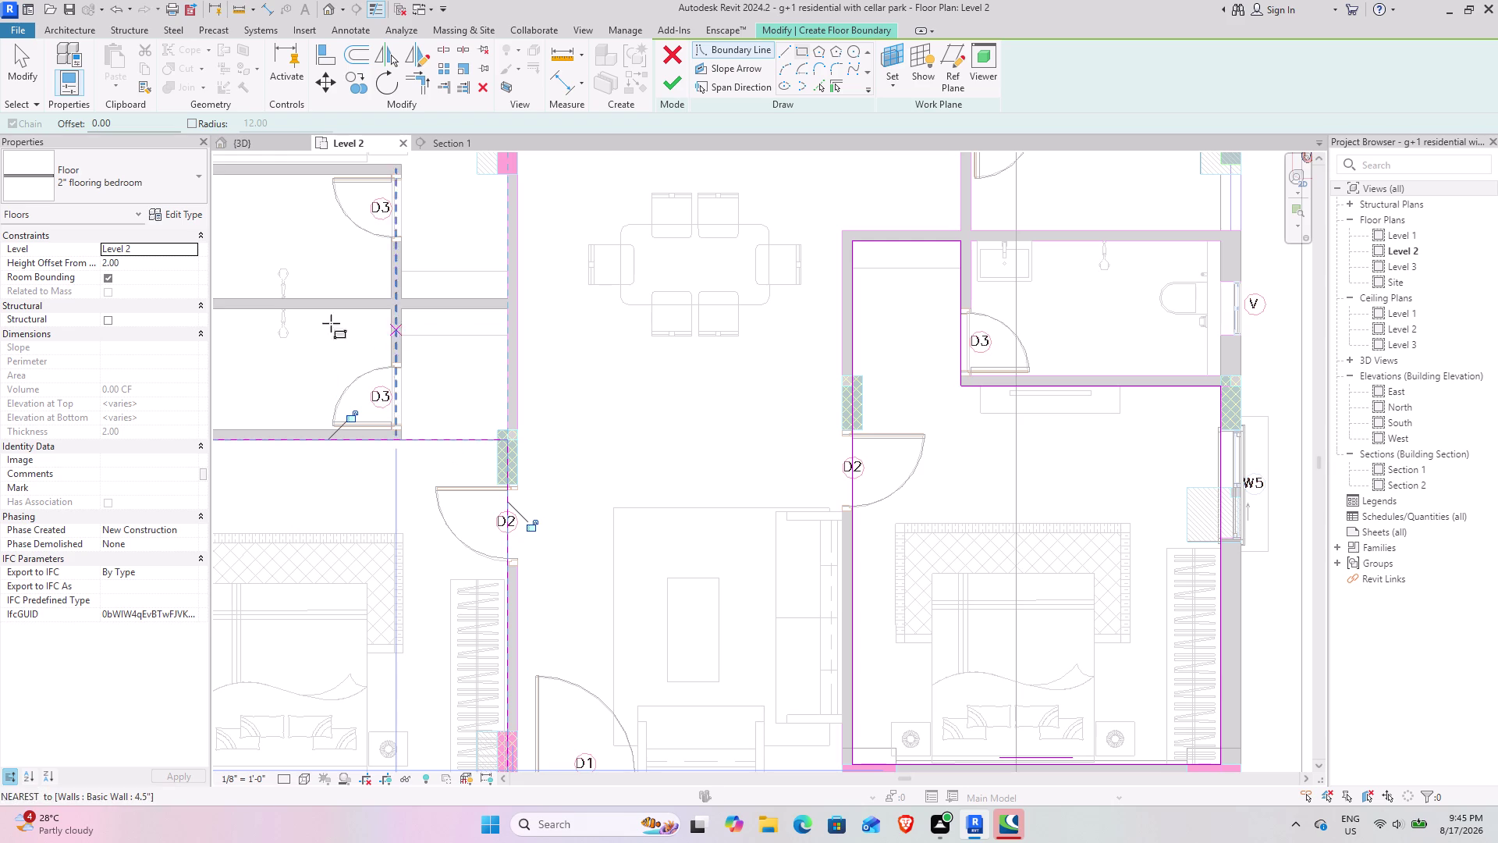
click(786, 52)
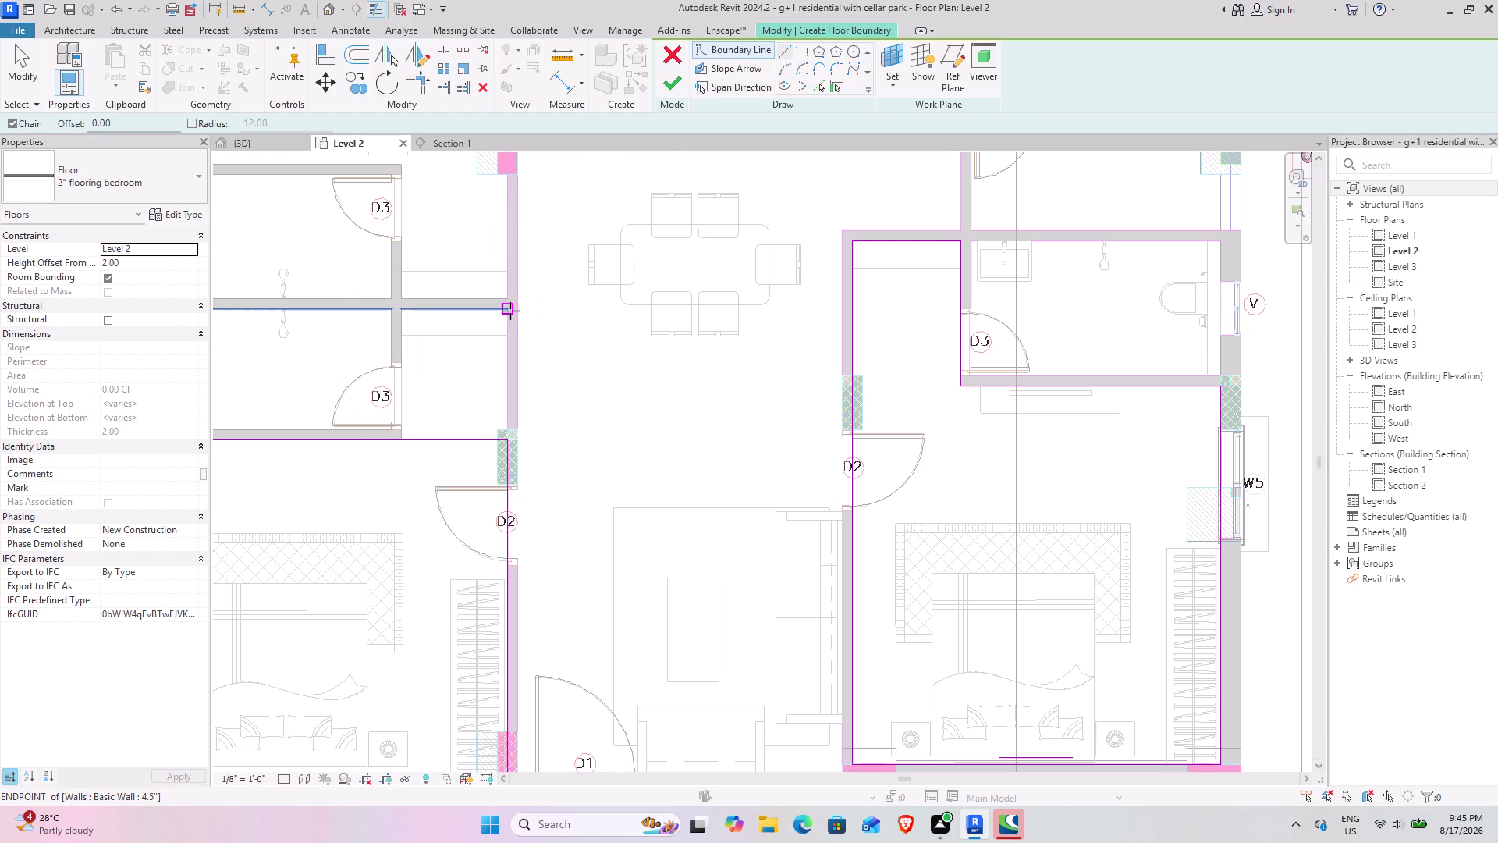
click(510, 310)
click(402, 314)
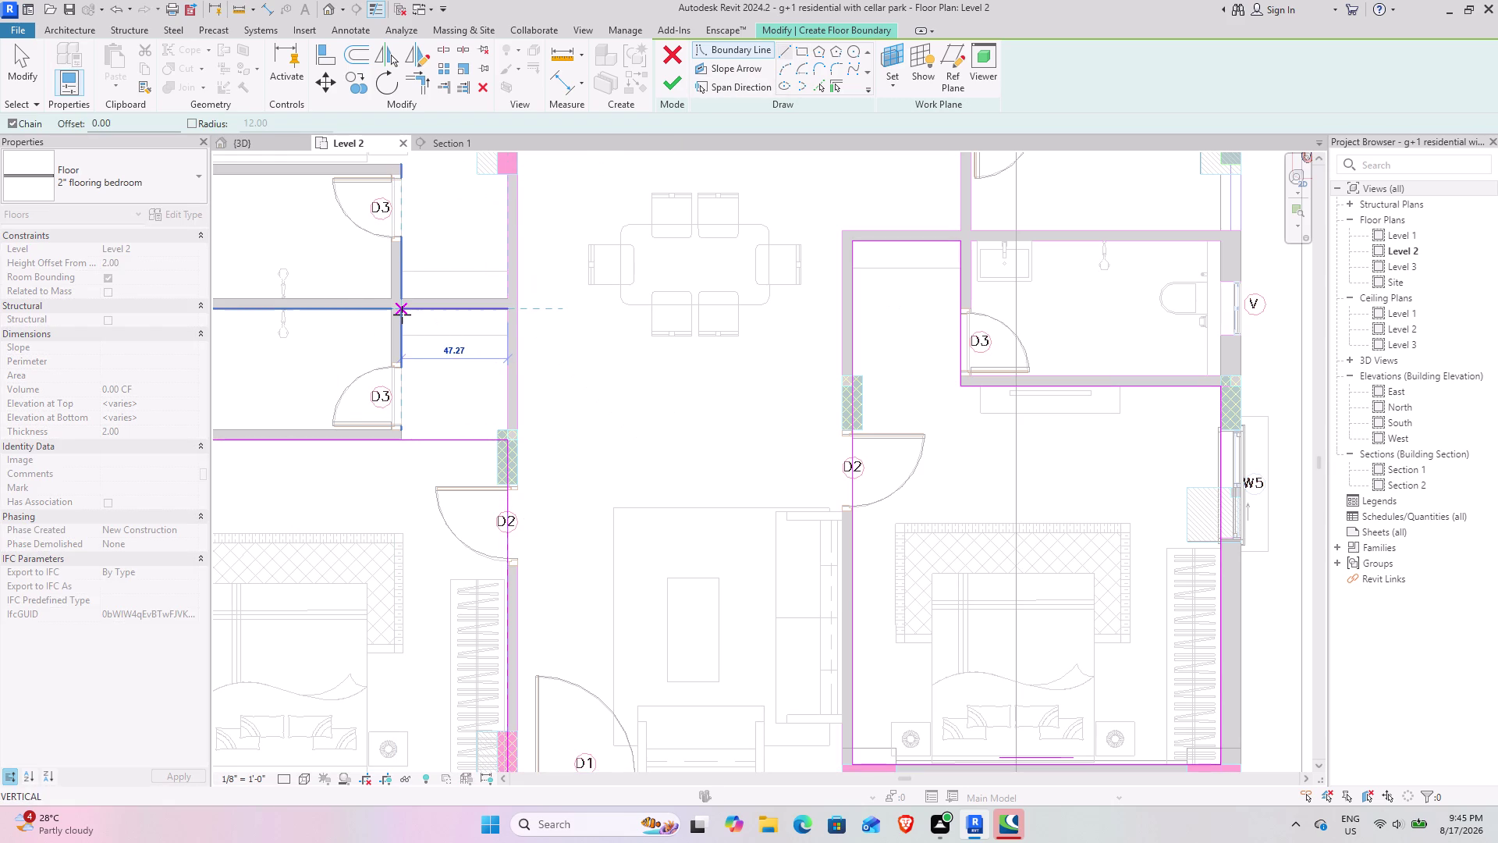
click(401, 354)
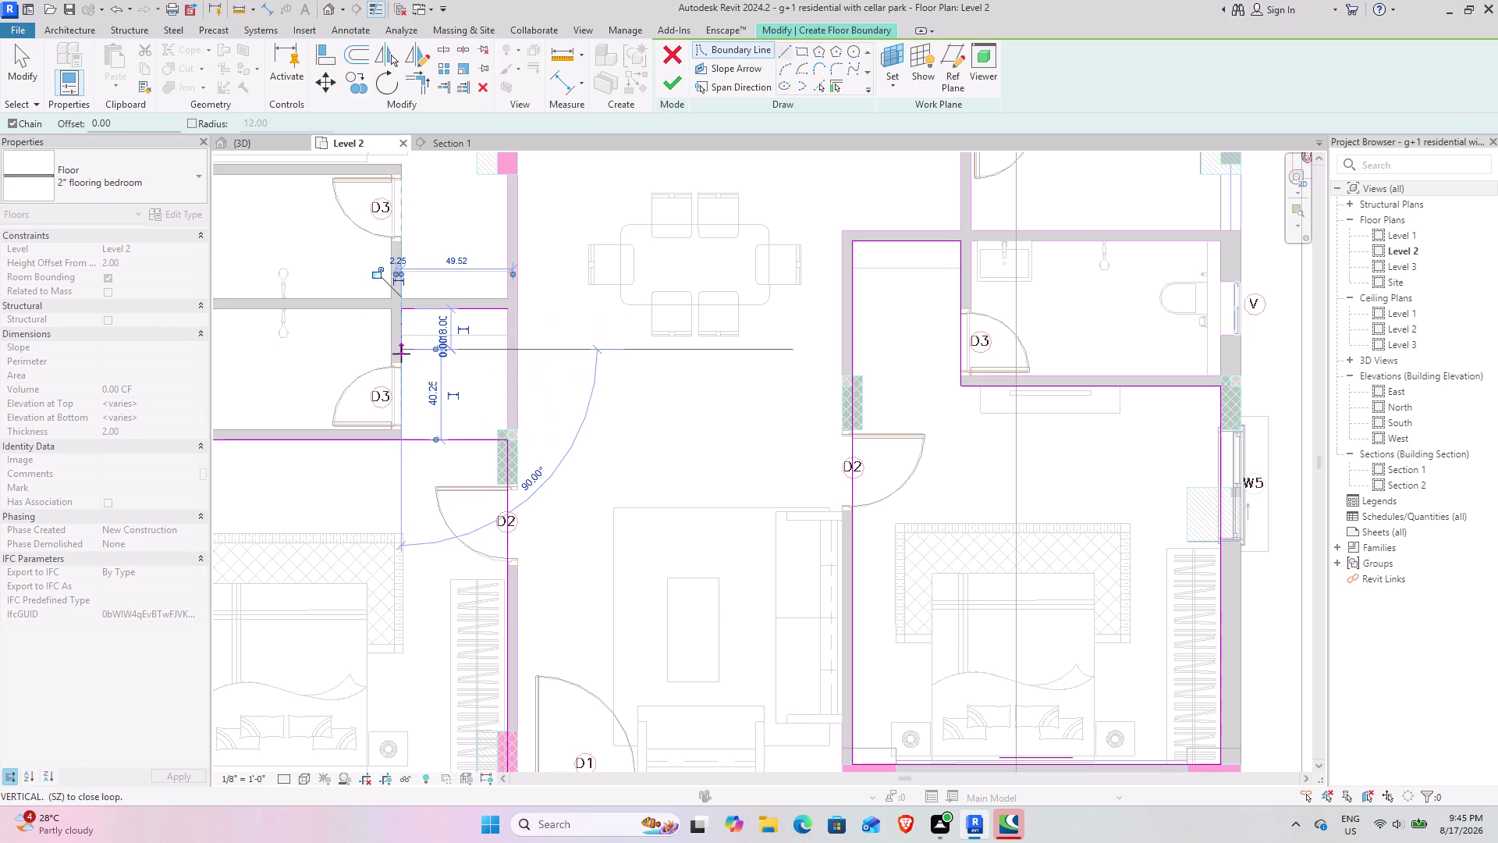
middle_drag(401, 353, 550, 349)
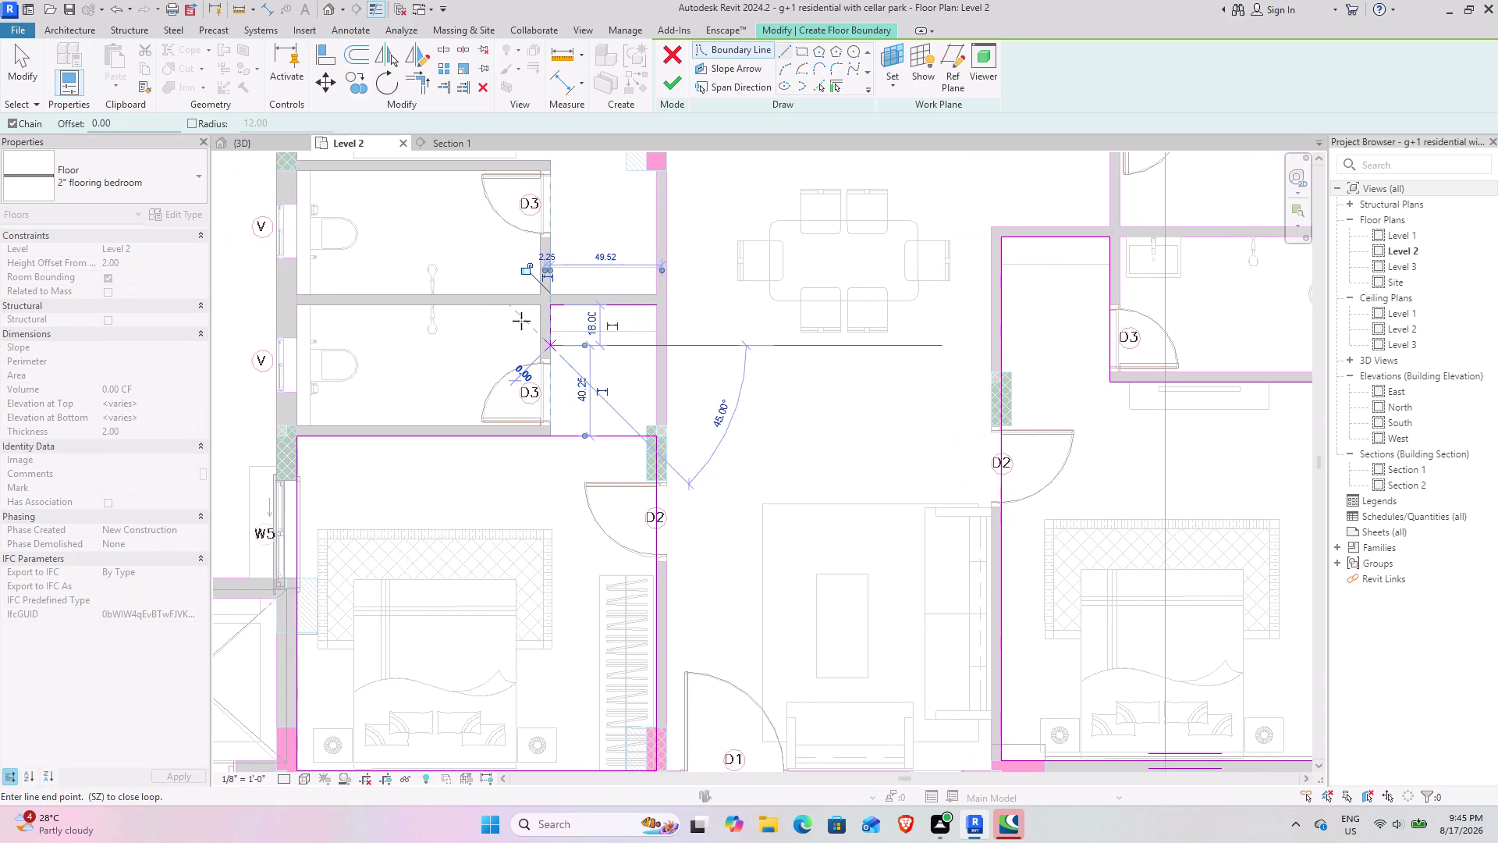
click(450, 52)
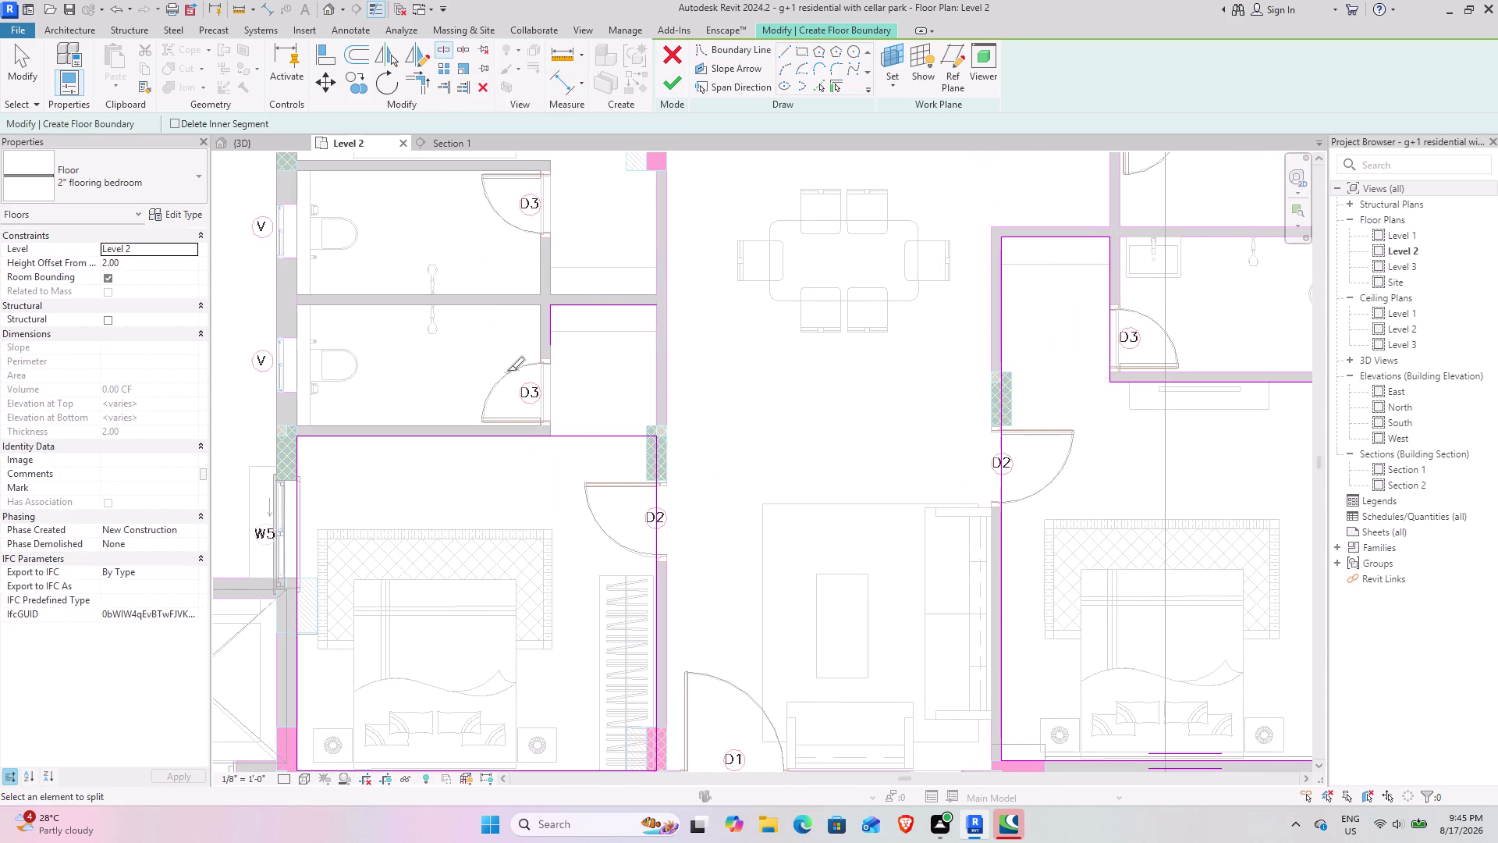
Split the bedroom's top boundary line near the D2 doorway, redoing after an undo.
click(601, 437)
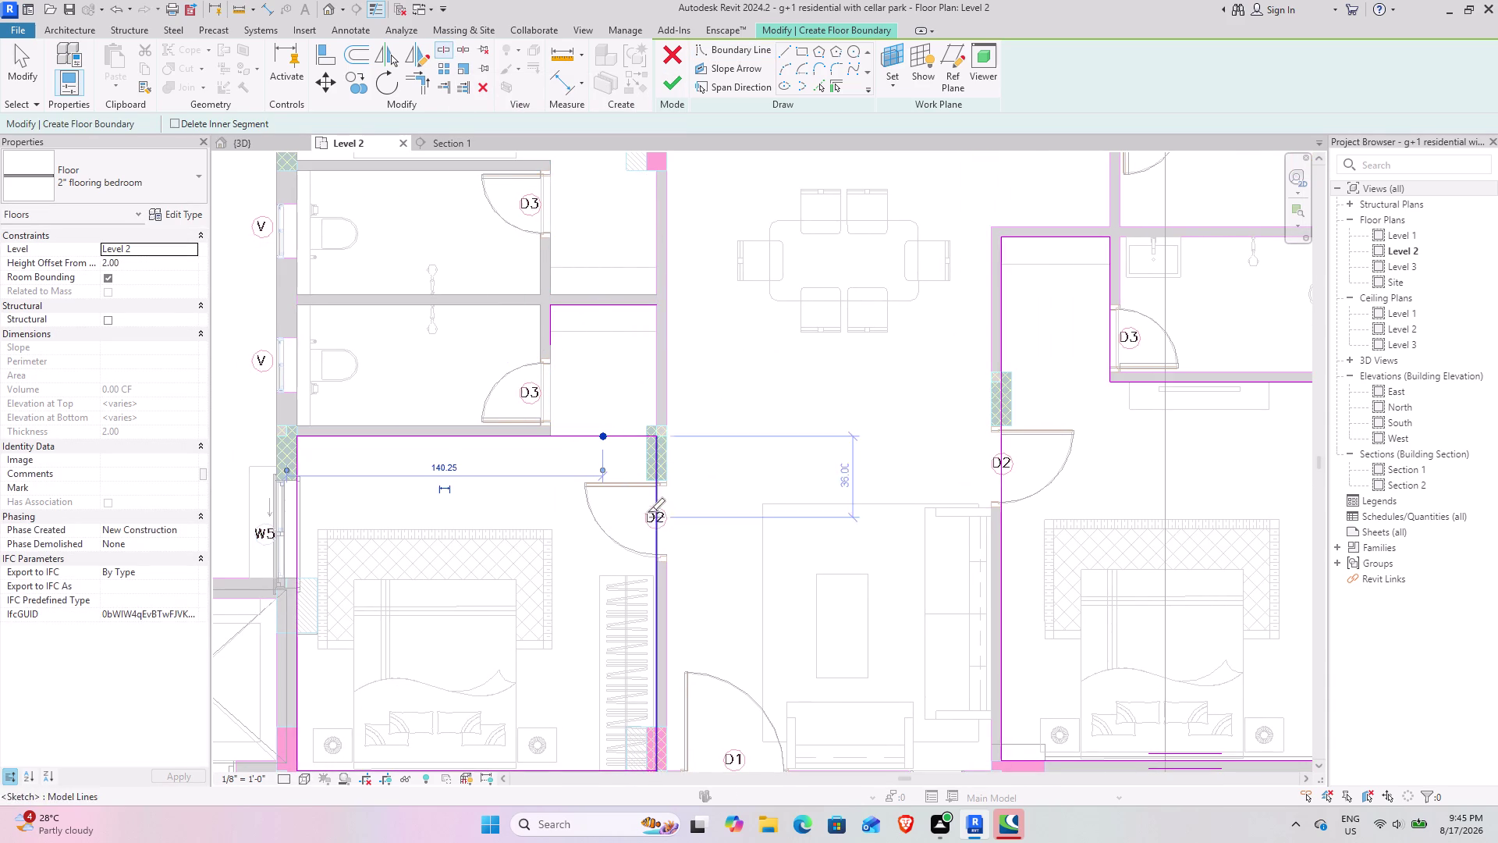
scroll(up, 3)
click(676, 511)
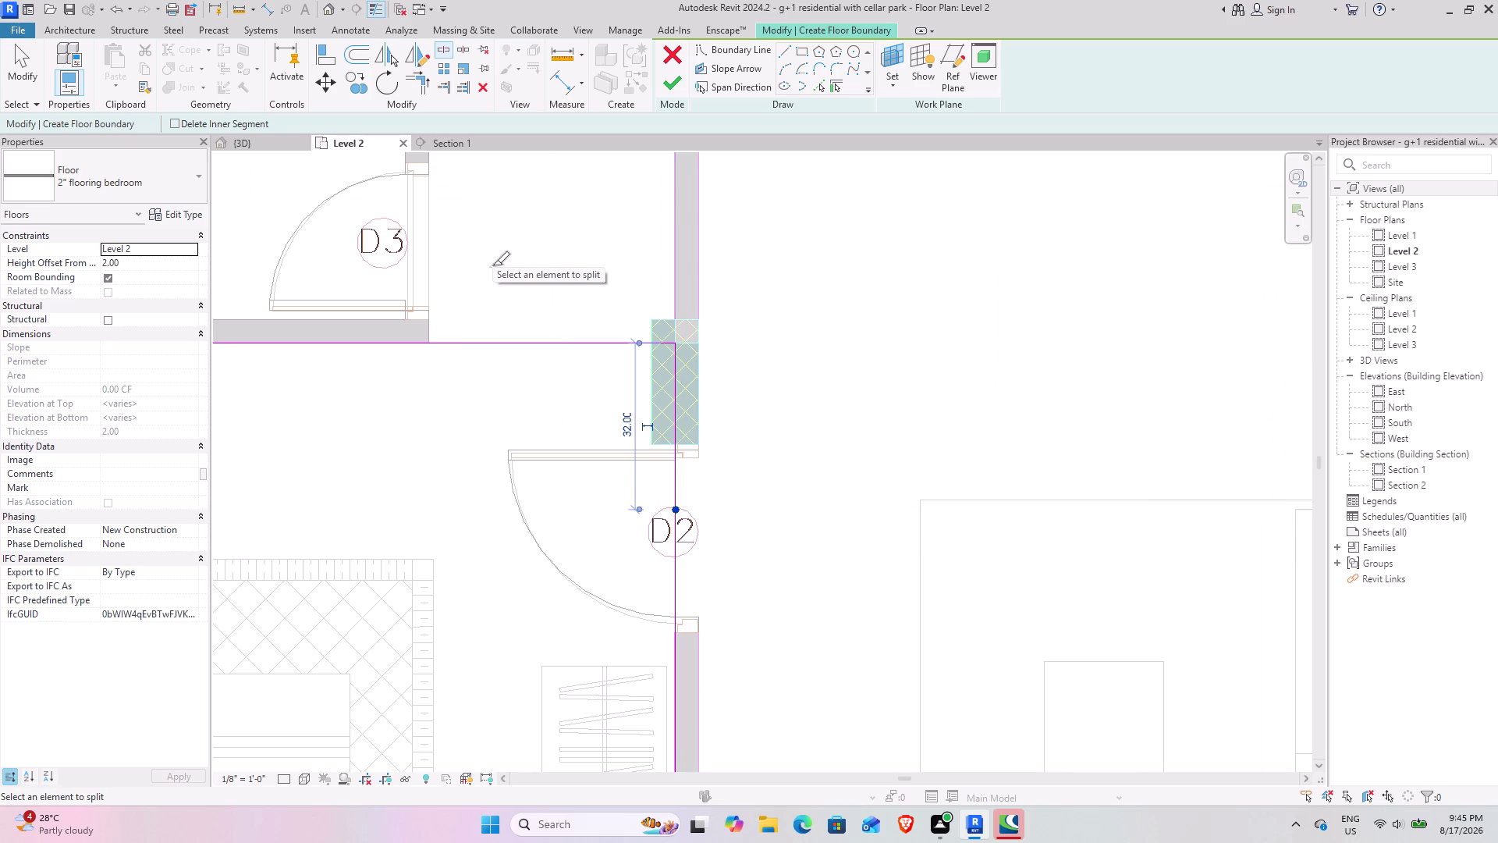
key(ctrl+z)
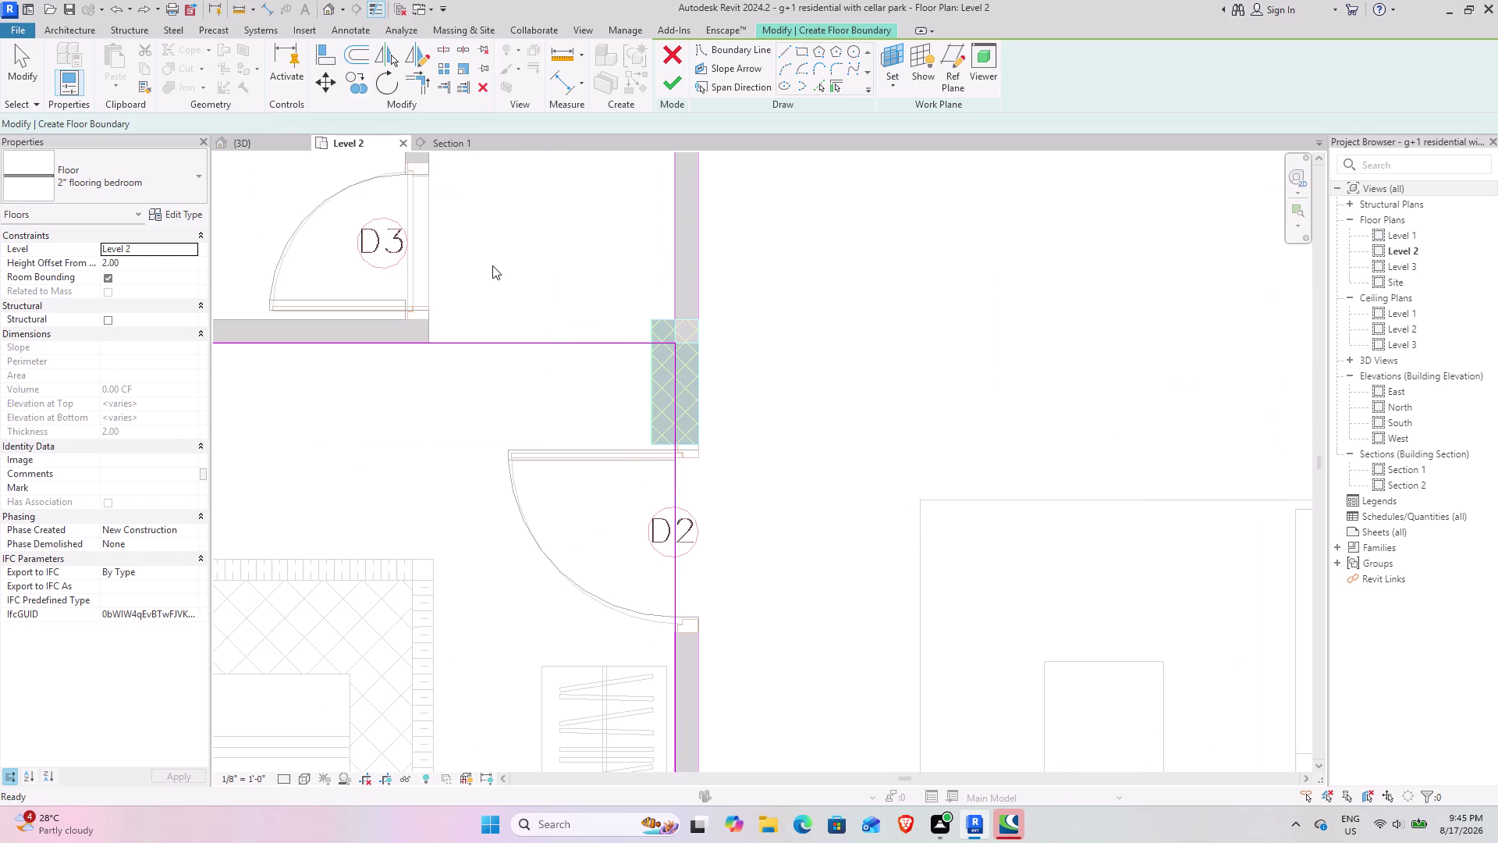
click(526, 346)
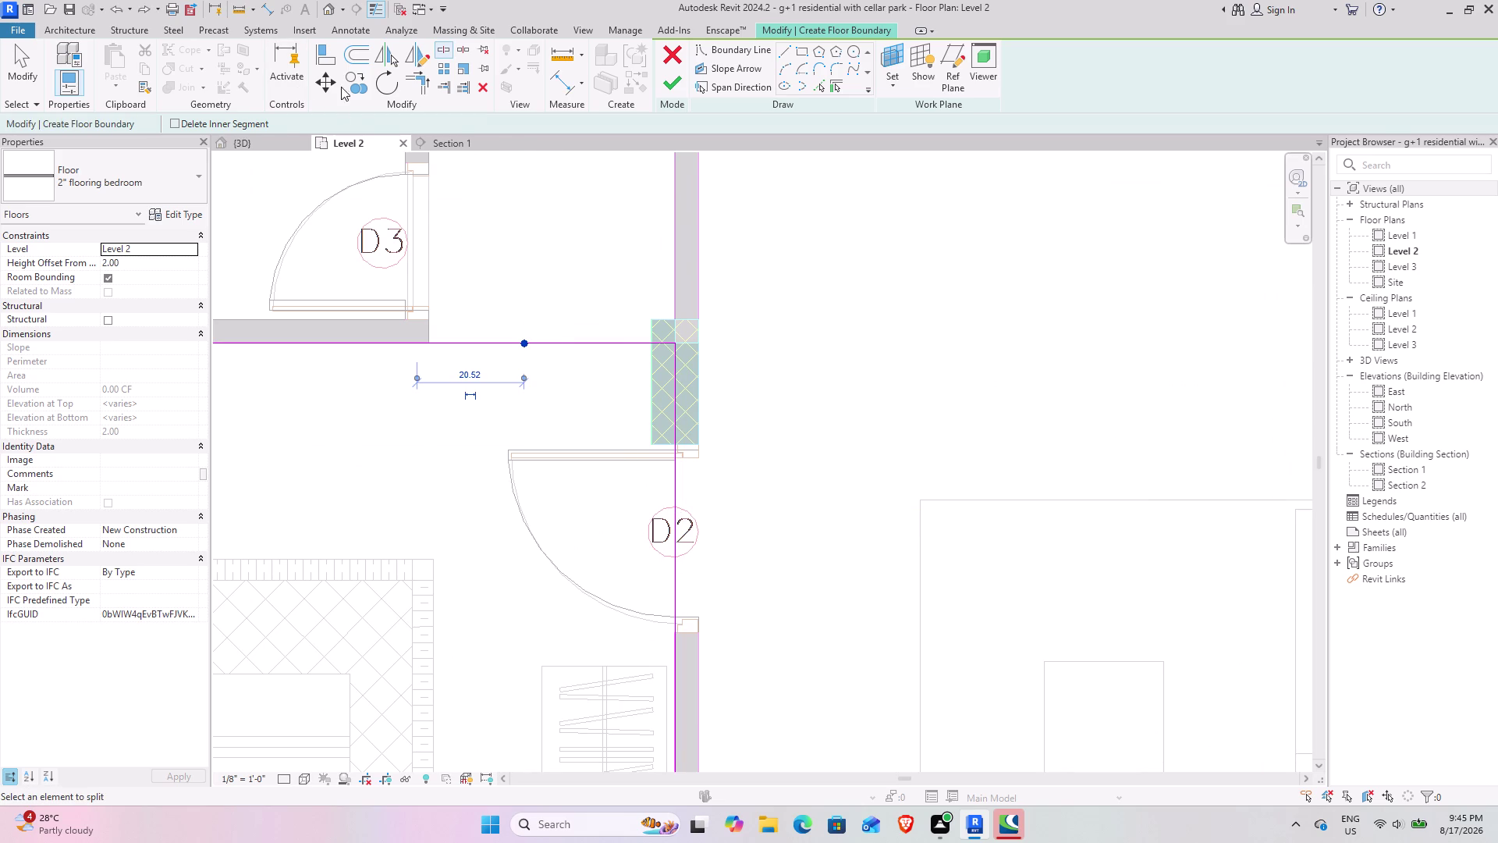
click(436, 75)
click(419, 86)
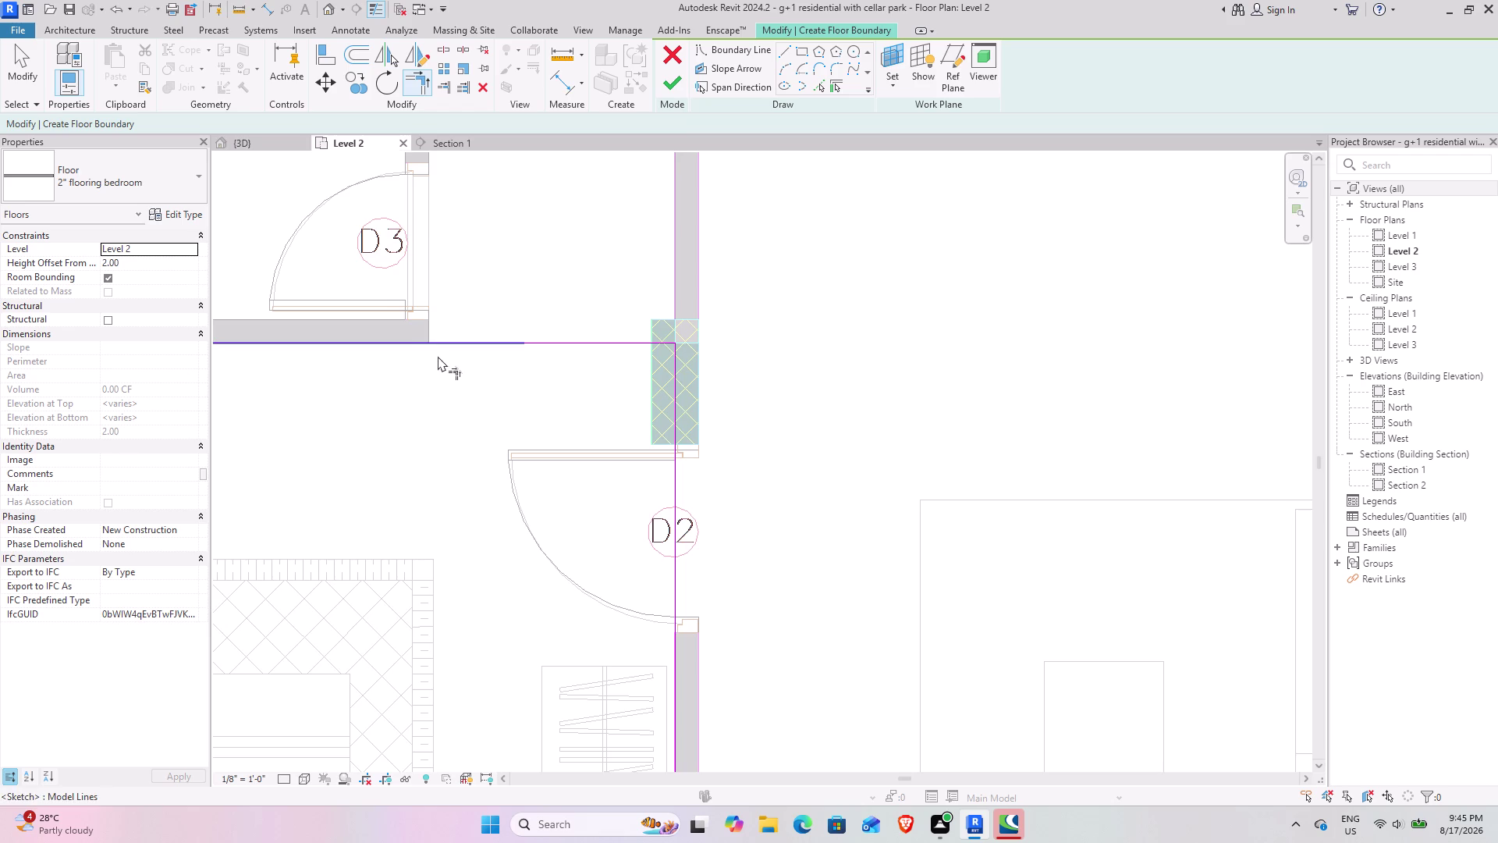
Pick the split boundary pieces and delete the stray piece by the wall.
middle_drag(409, 311, 388, 477)
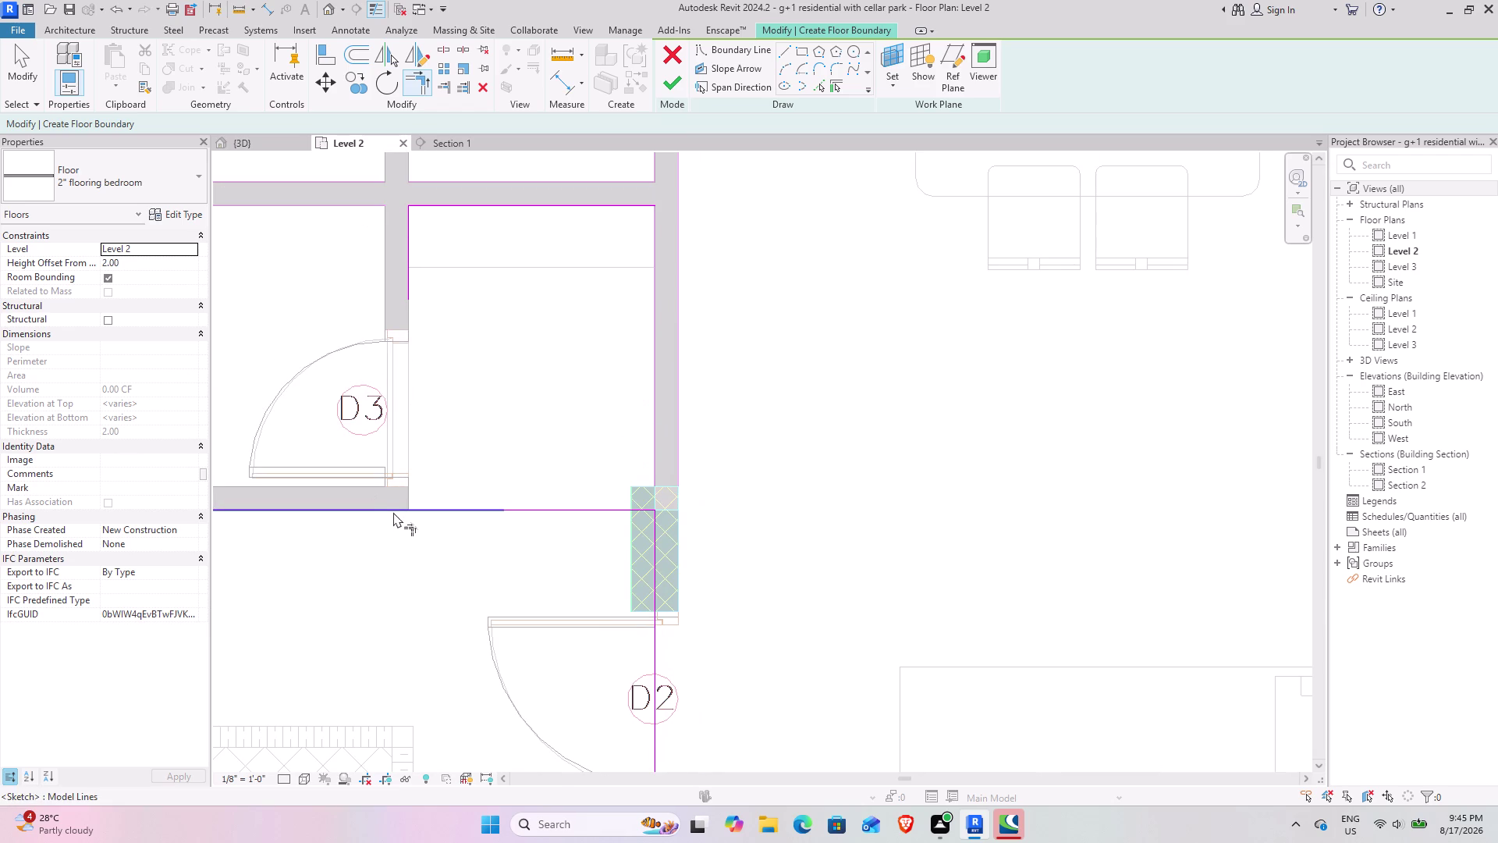
click(393, 512)
click(416, 277)
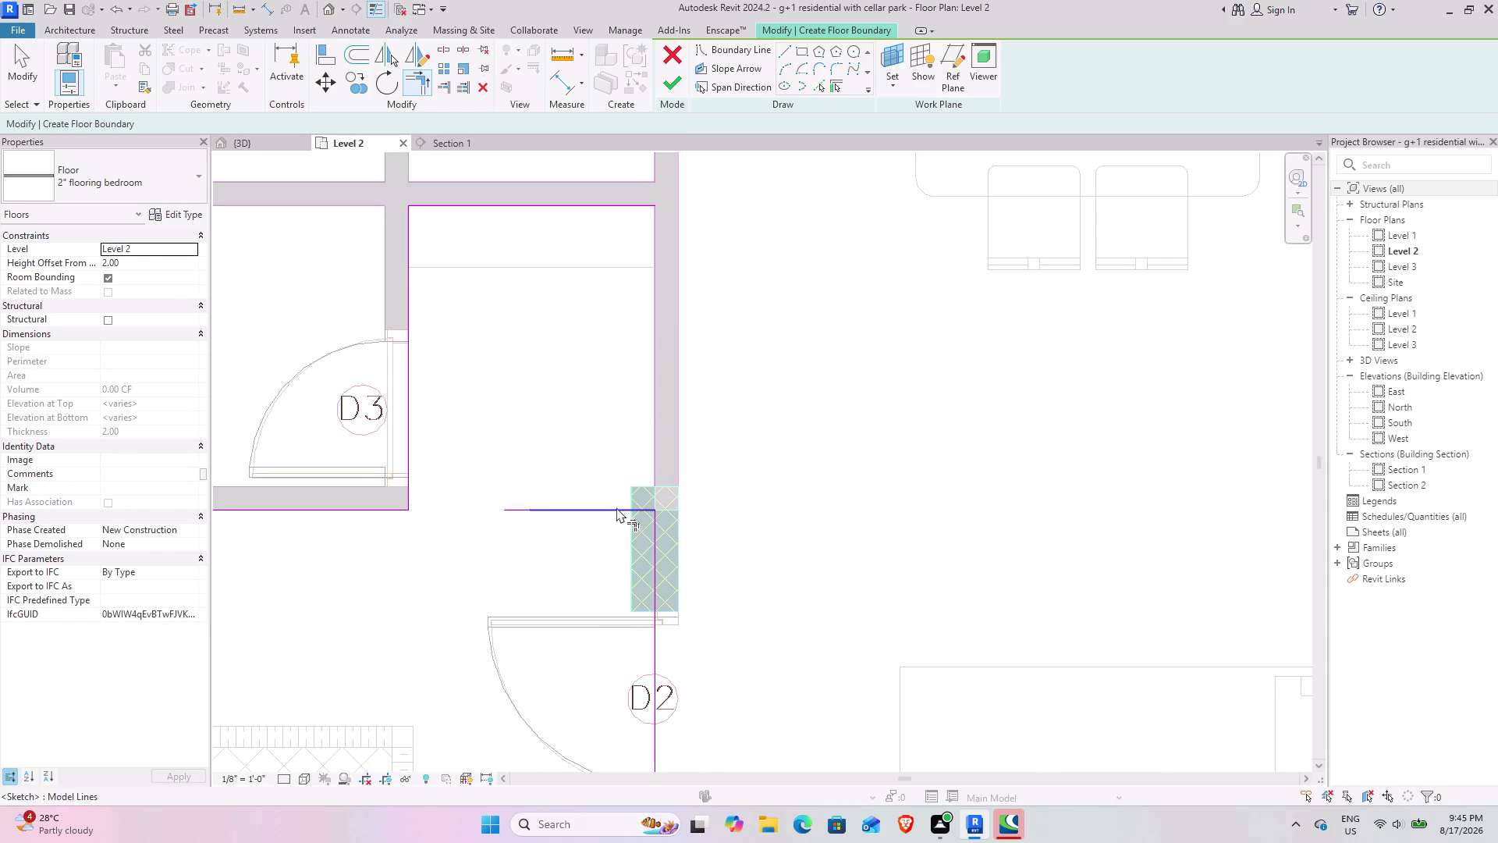
click(632, 201)
click(650, 560)
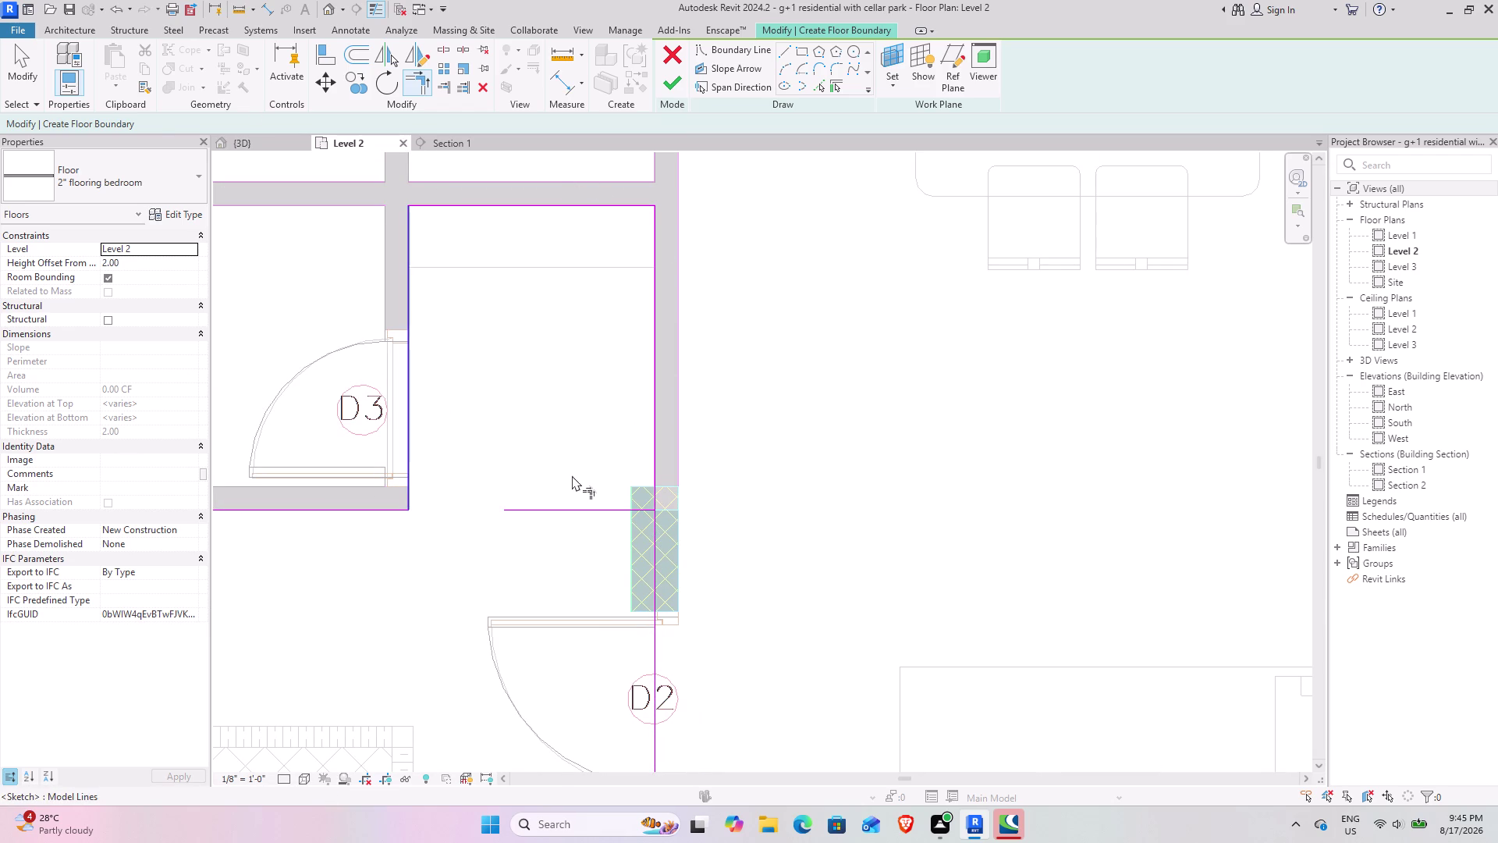
key(Escape)
click(566, 512)
click(484, 92)
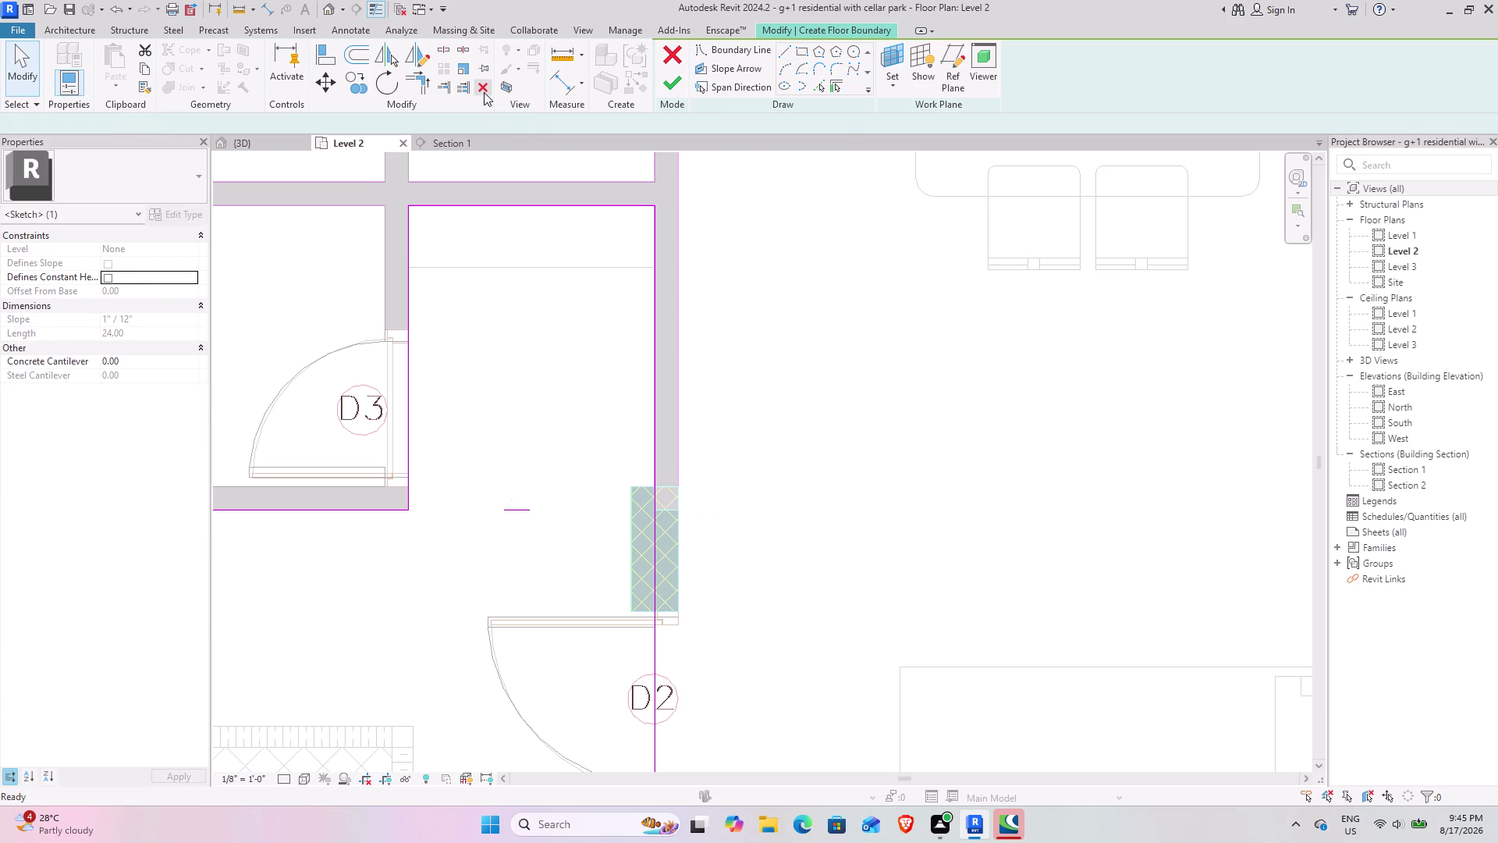
Center the D2 doorway and switch to drawing boundary lines.
scroll(down, 3)
middle_drag(577, 514, 574, 386)
scroll(up, 3)
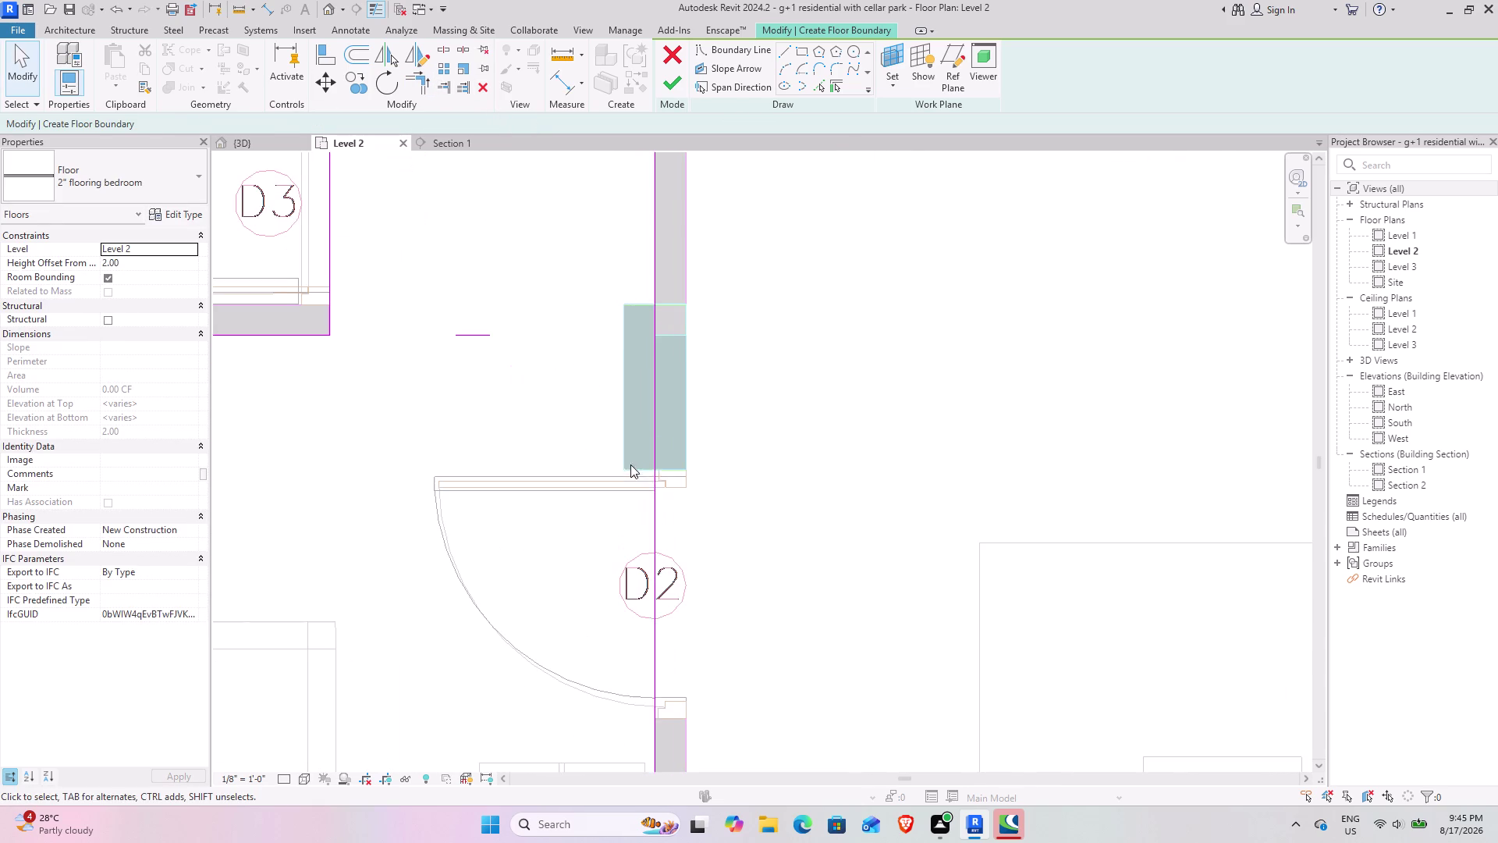
middle_drag(707, 557, 703, 489)
scroll(up, 3)
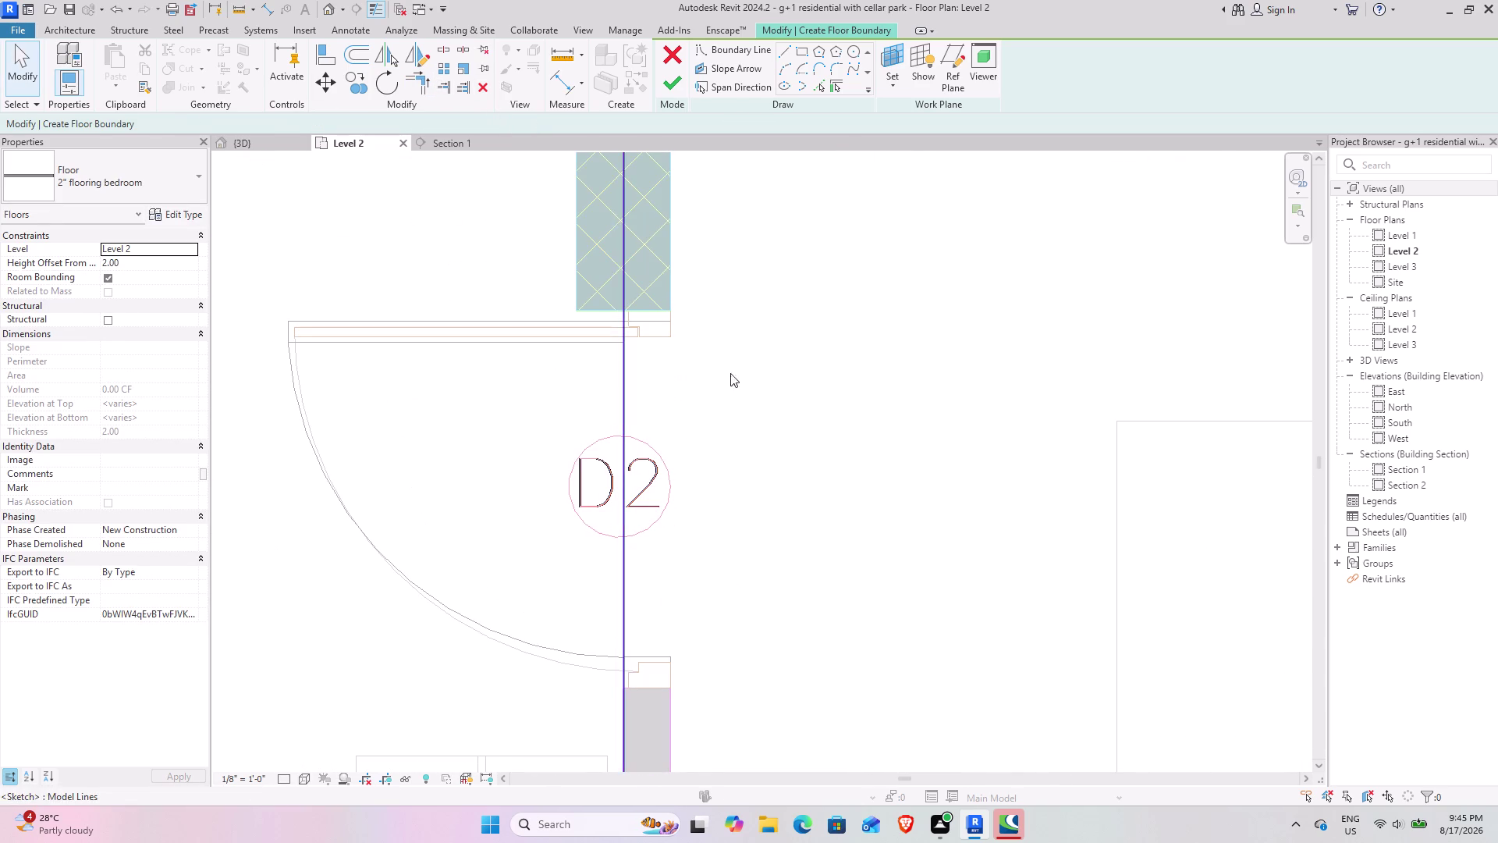
click(790, 50)
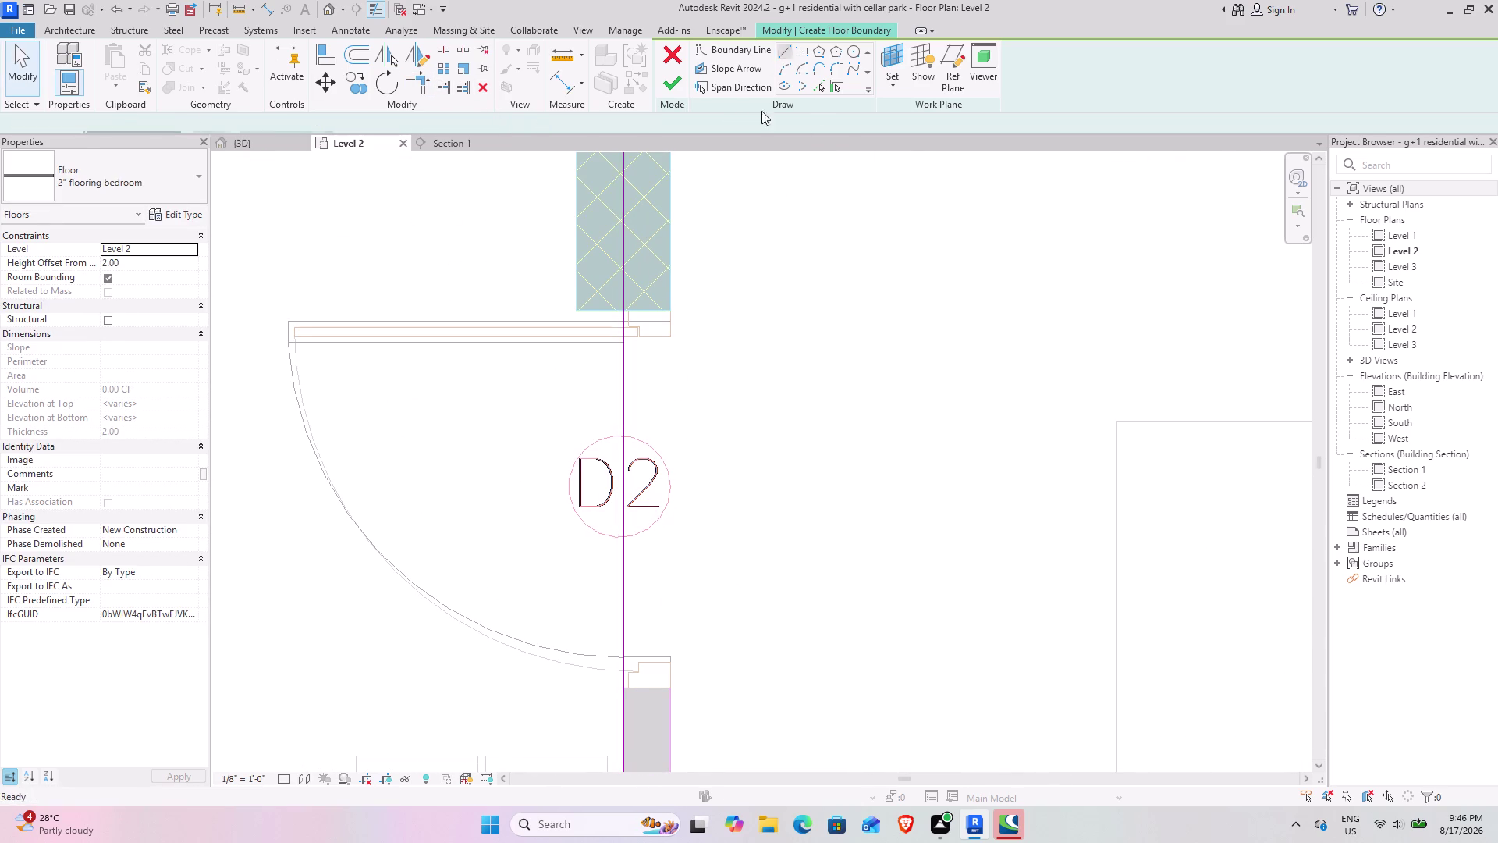
scroll(up, 3)
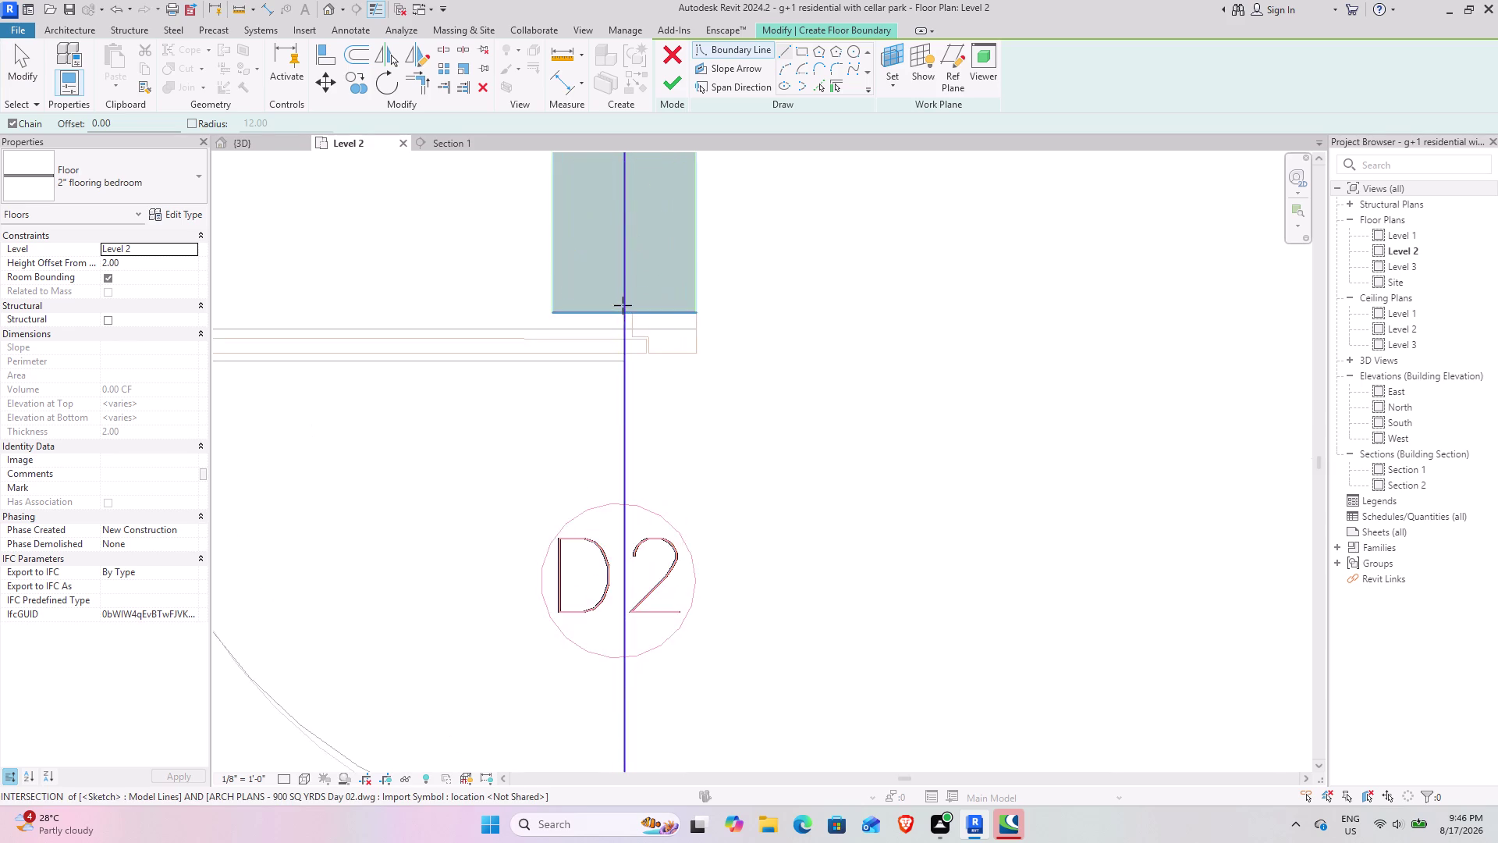
Sketch floor boundary lines from the wall corners on both sides of door D2.
scroll(up, 3)
click(733, 316)
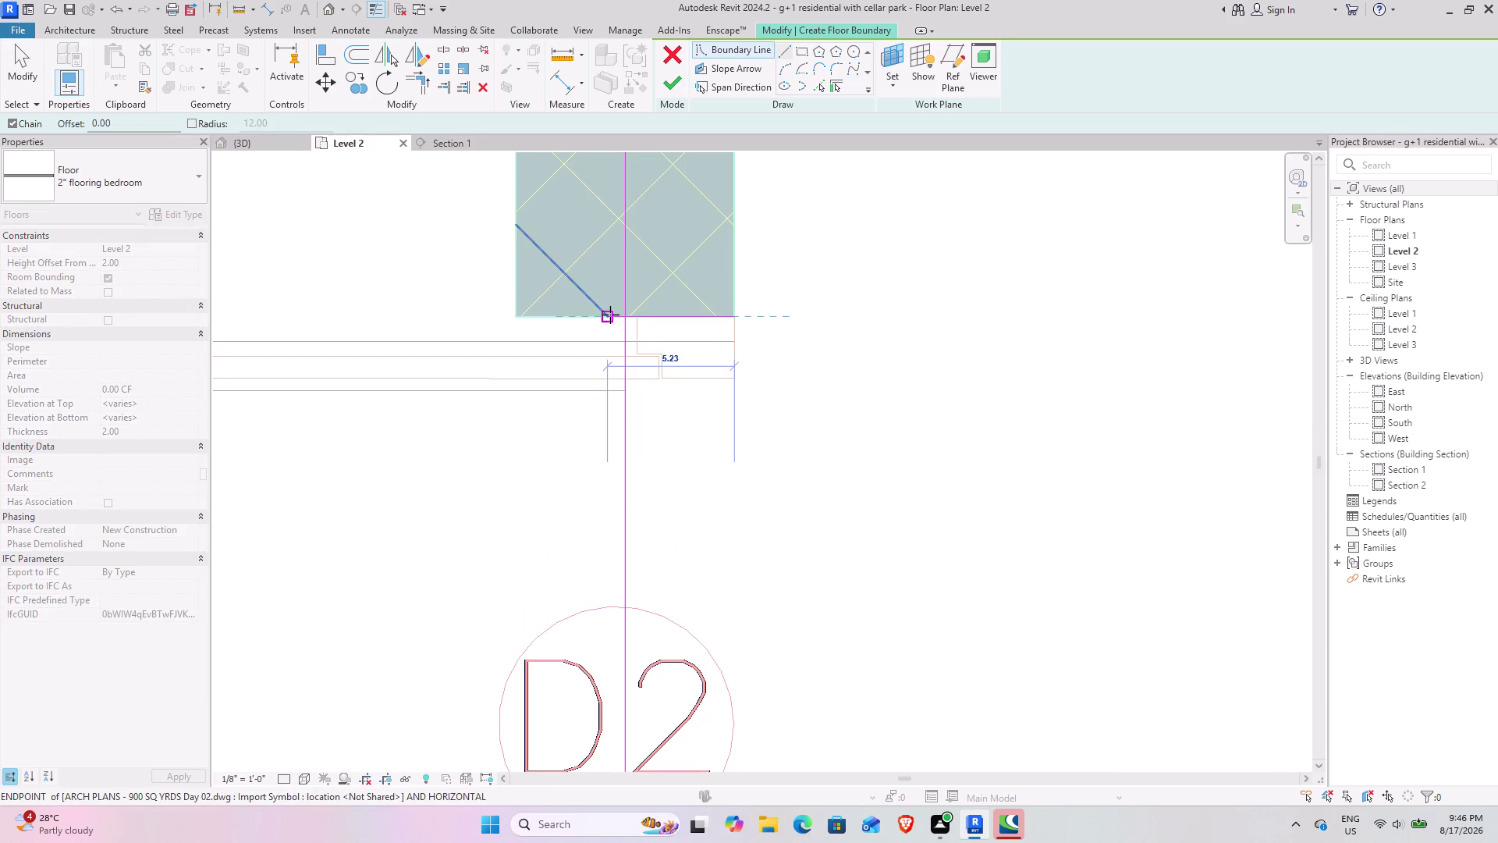
click(627, 315)
key(Escape)
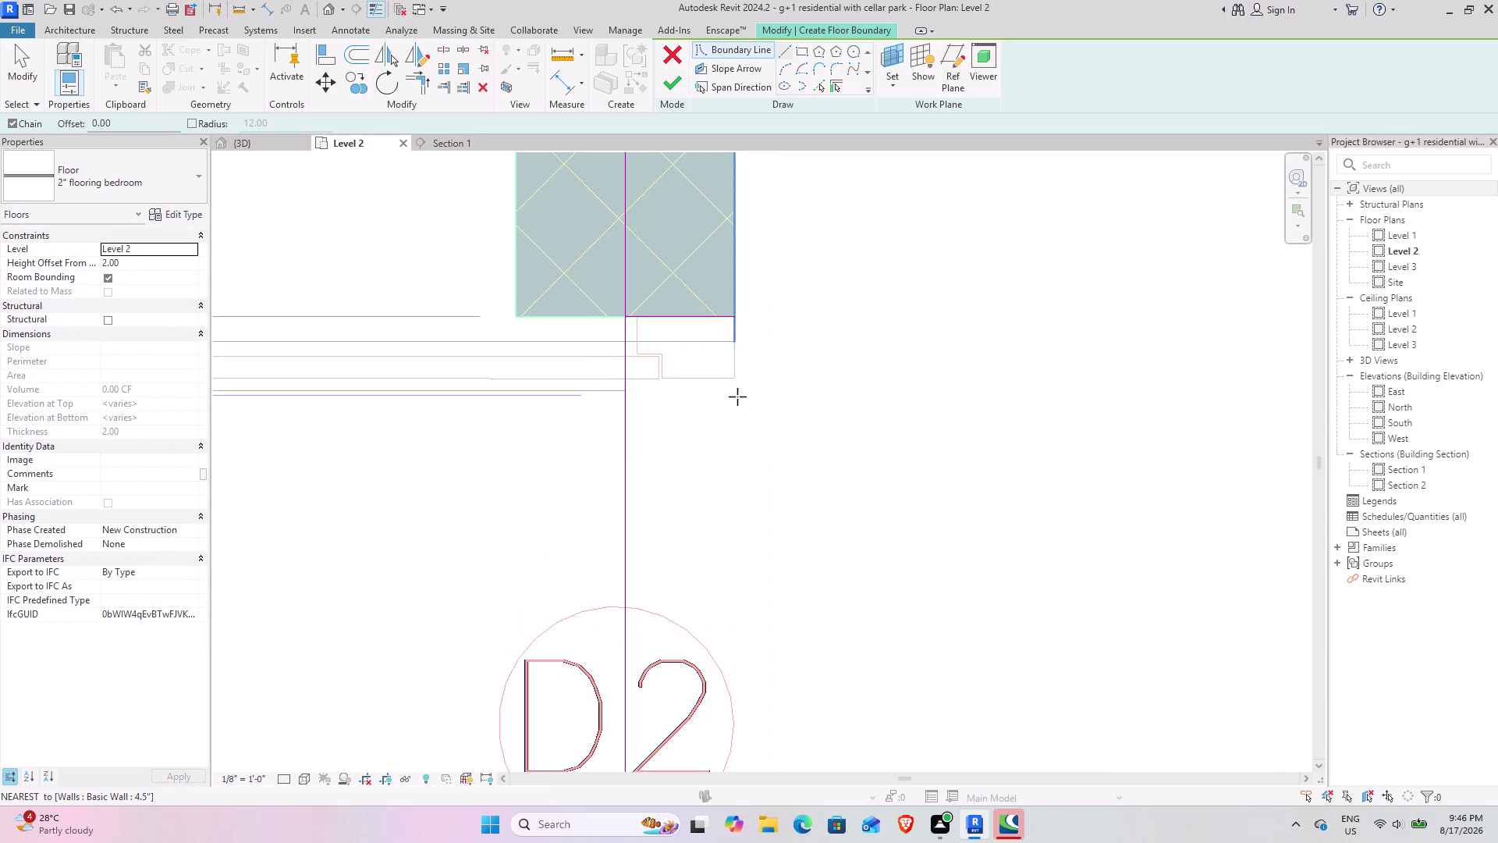
middle_drag(711, 465, 711, 320)
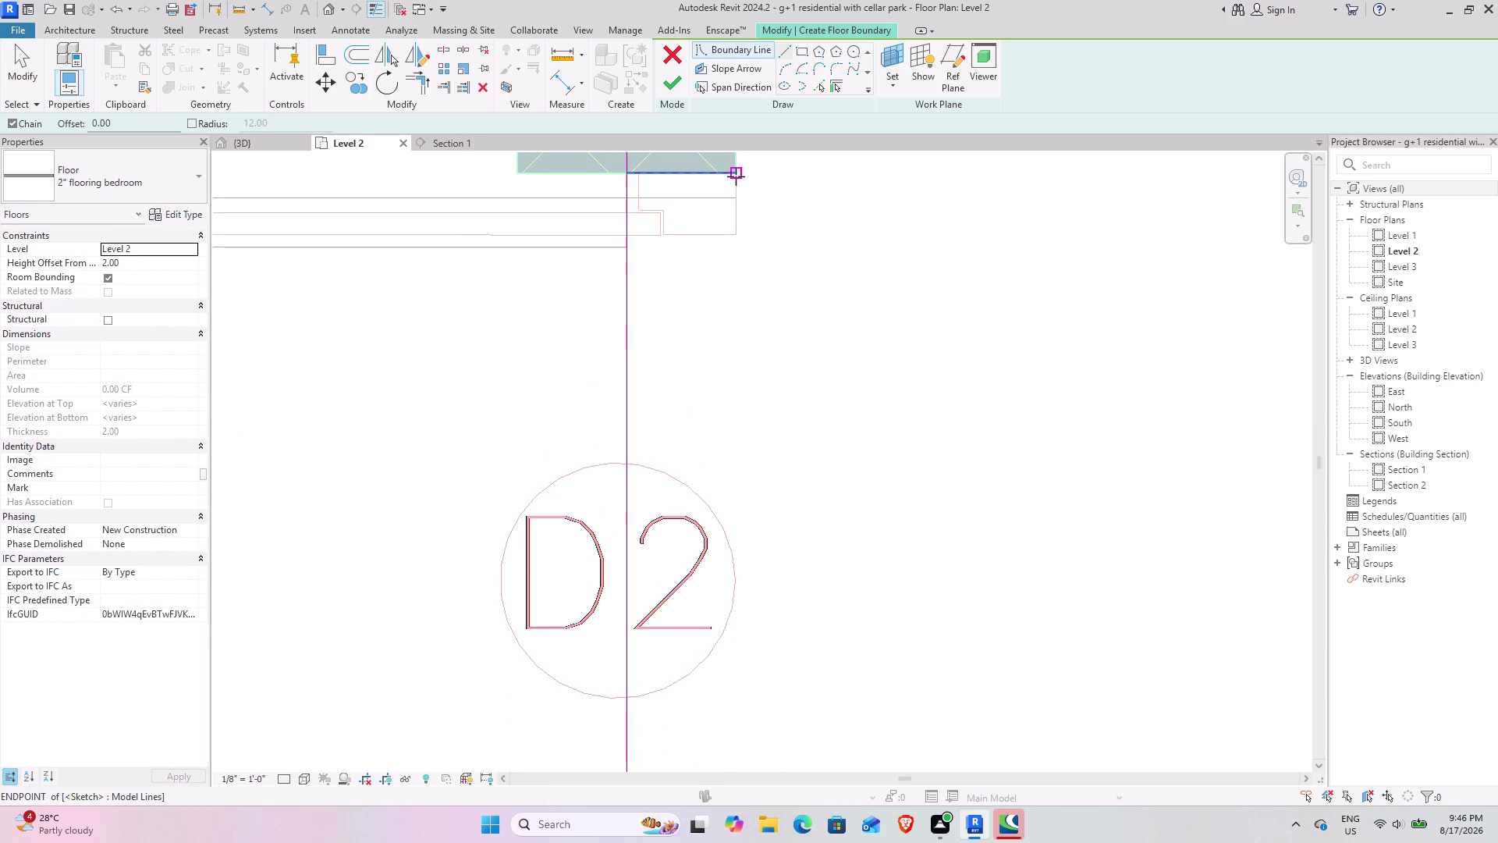
click(736, 176)
scroll(down, 3)
middle_drag(771, 519, 750, 293)
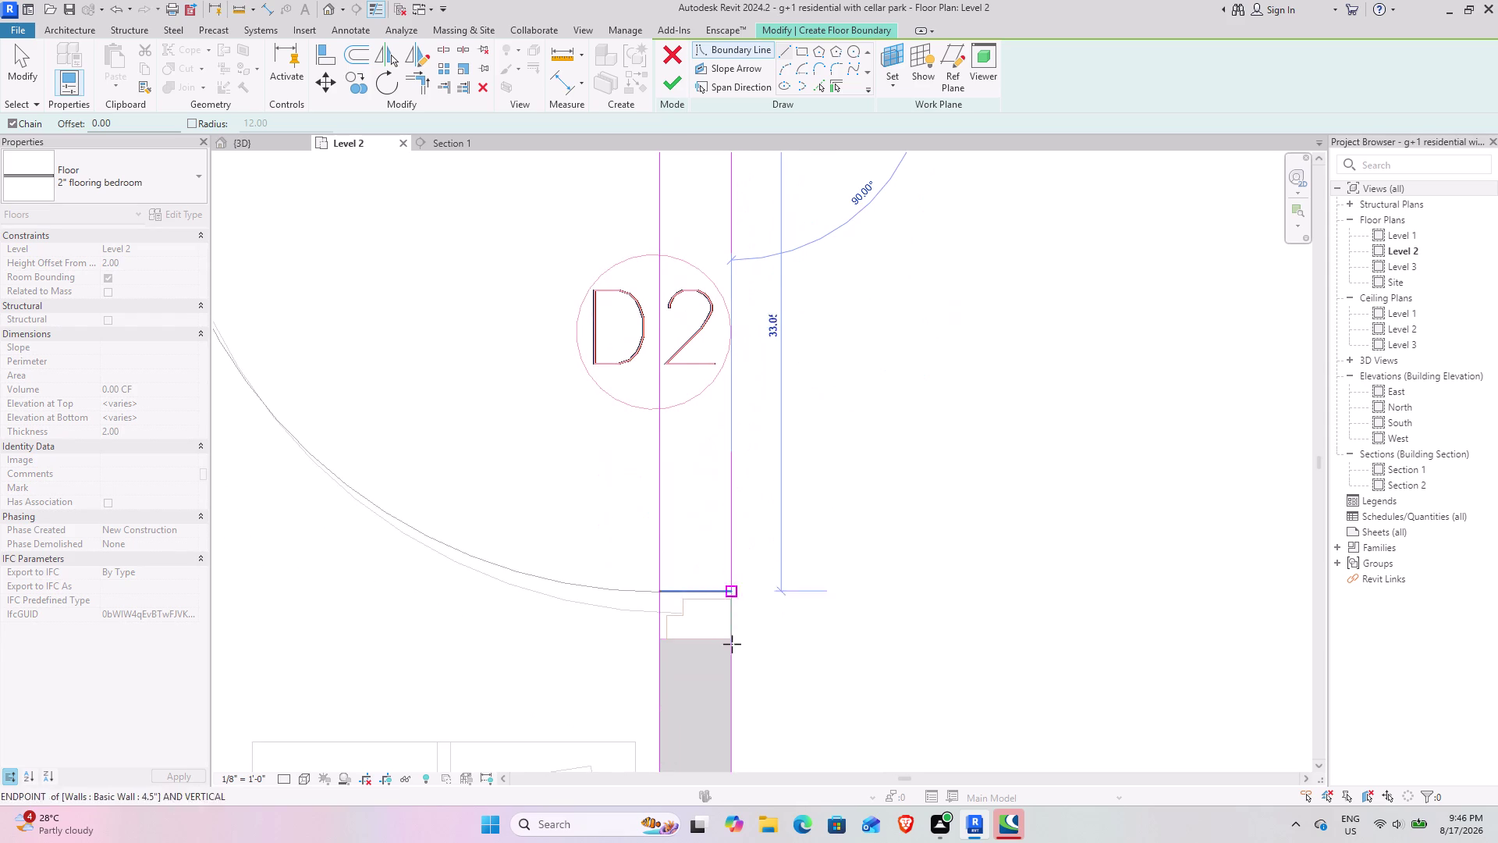
click(734, 638)
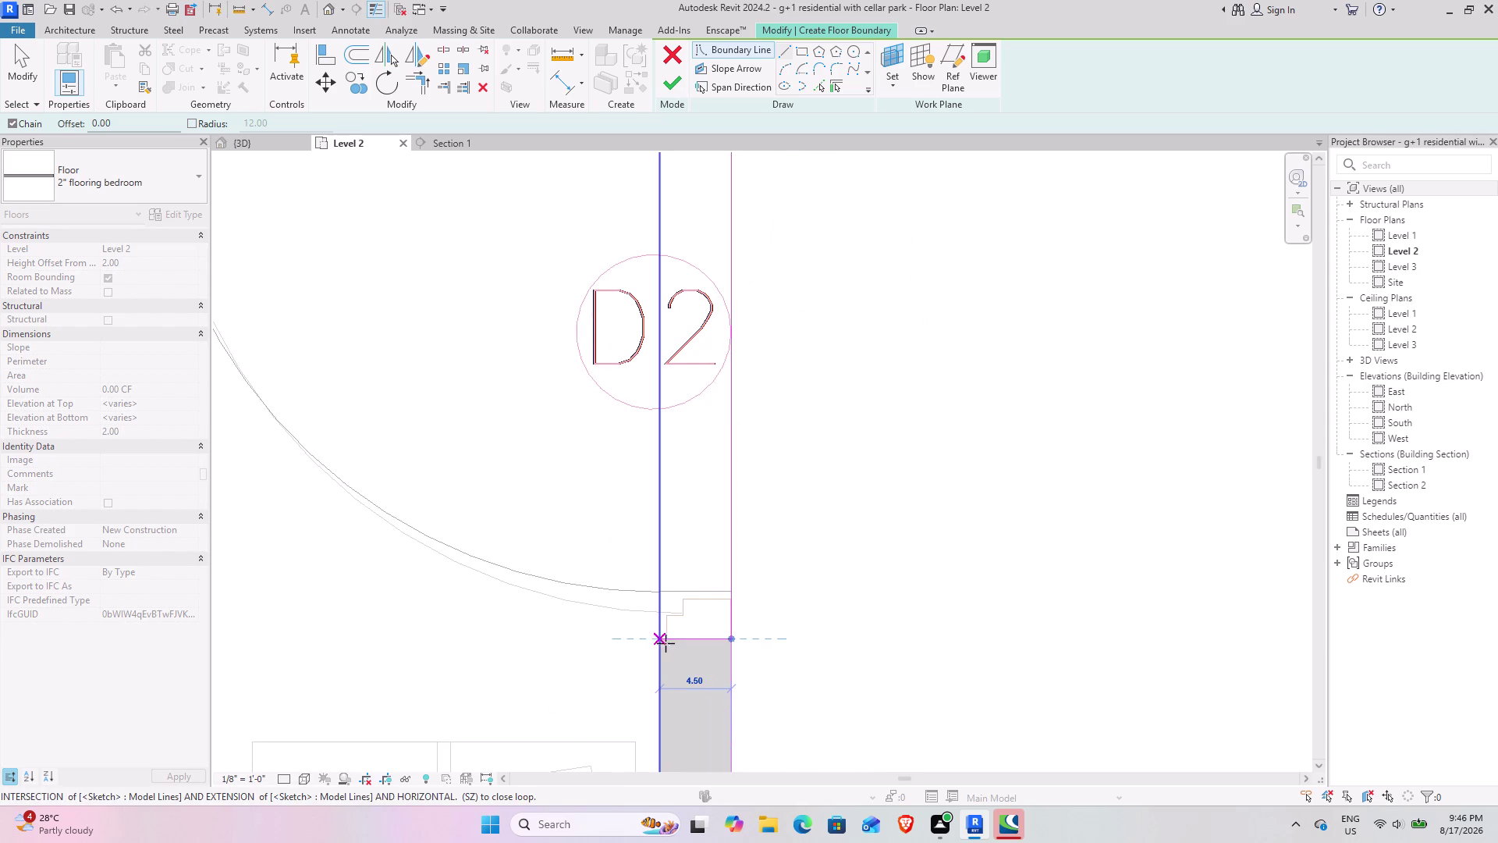
click(657, 642)
key(Escape)
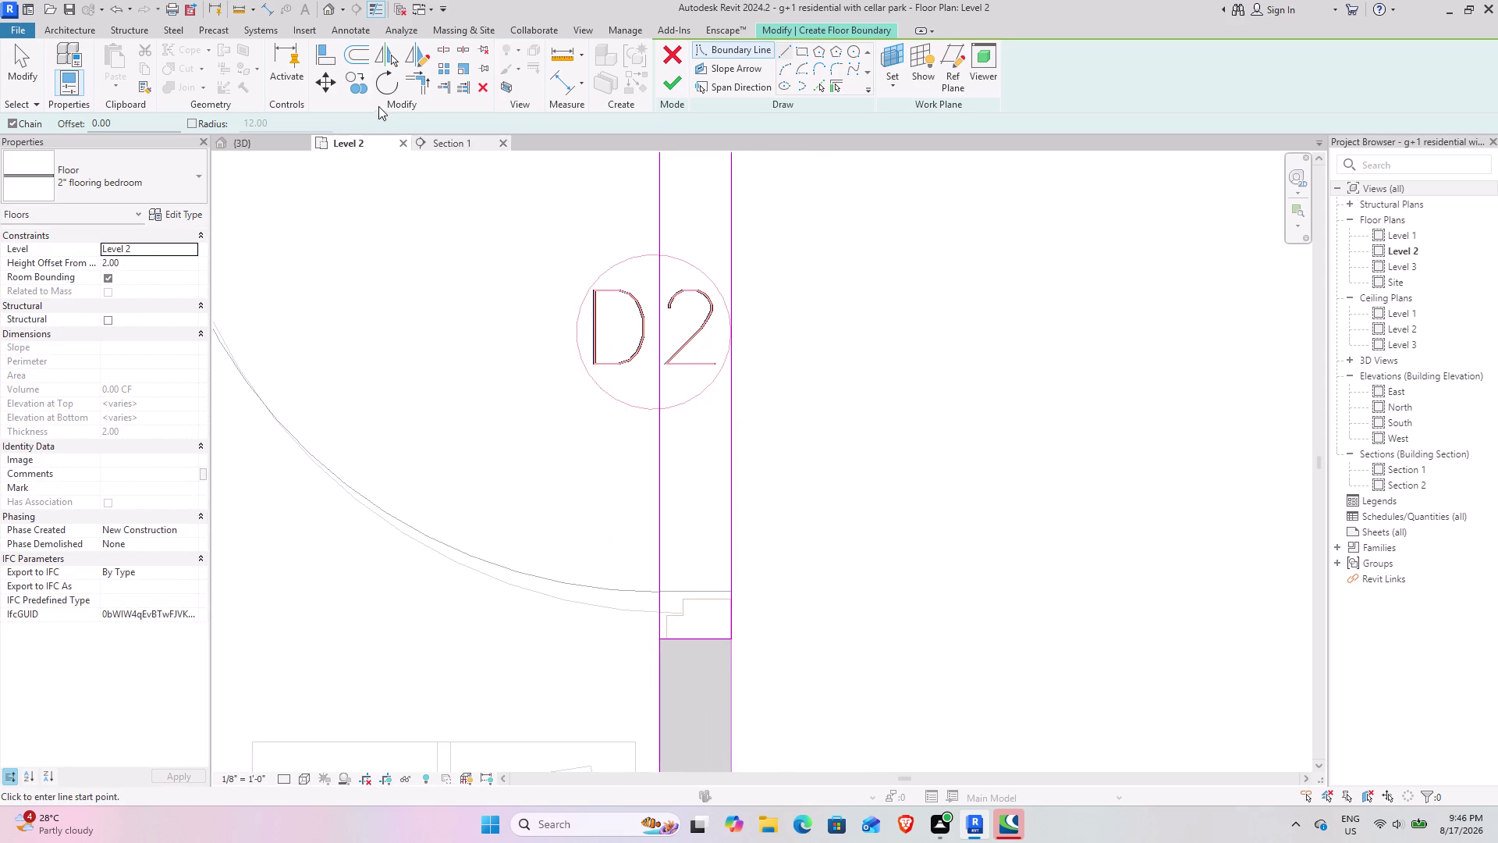
Split the boundary line beside D2 and trim the lines to a corner at the upper wall.
click(452, 53)
click(661, 313)
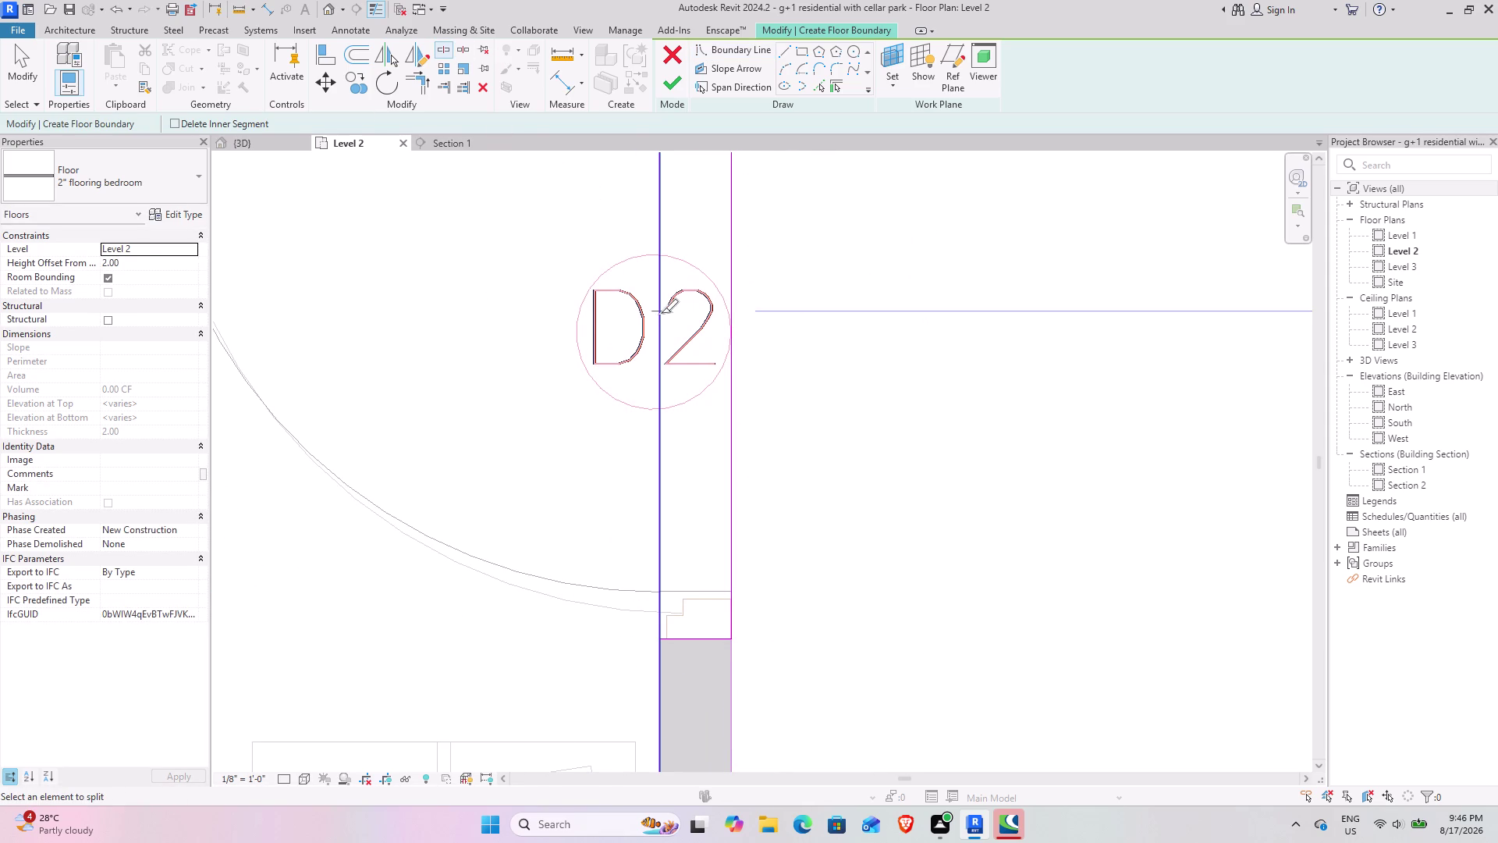
click(419, 93)
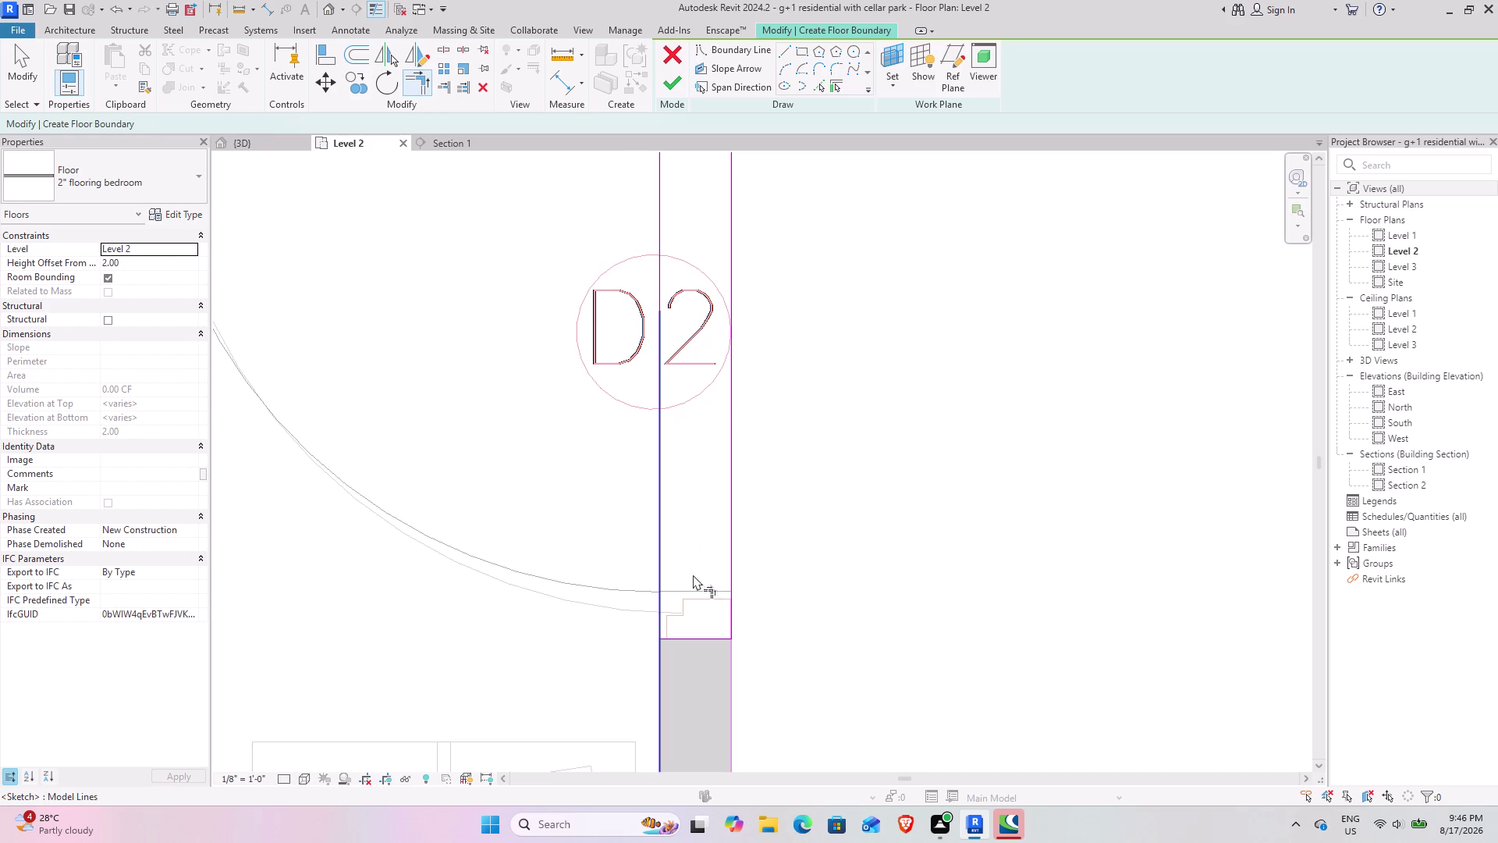
click(684, 636)
click(661, 653)
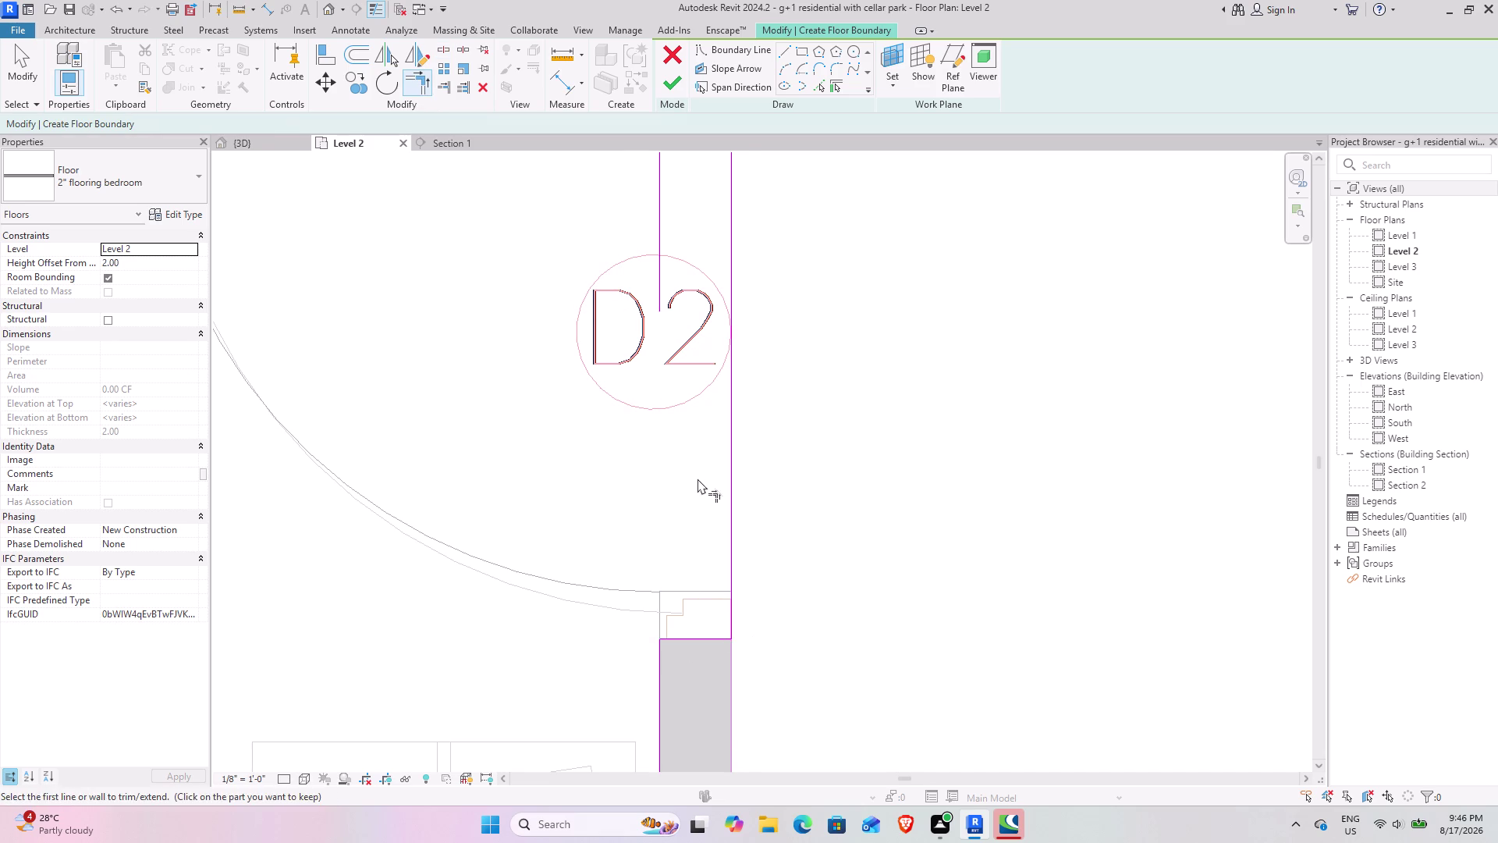
middle_drag(685, 461, 682, 774)
click(680, 373)
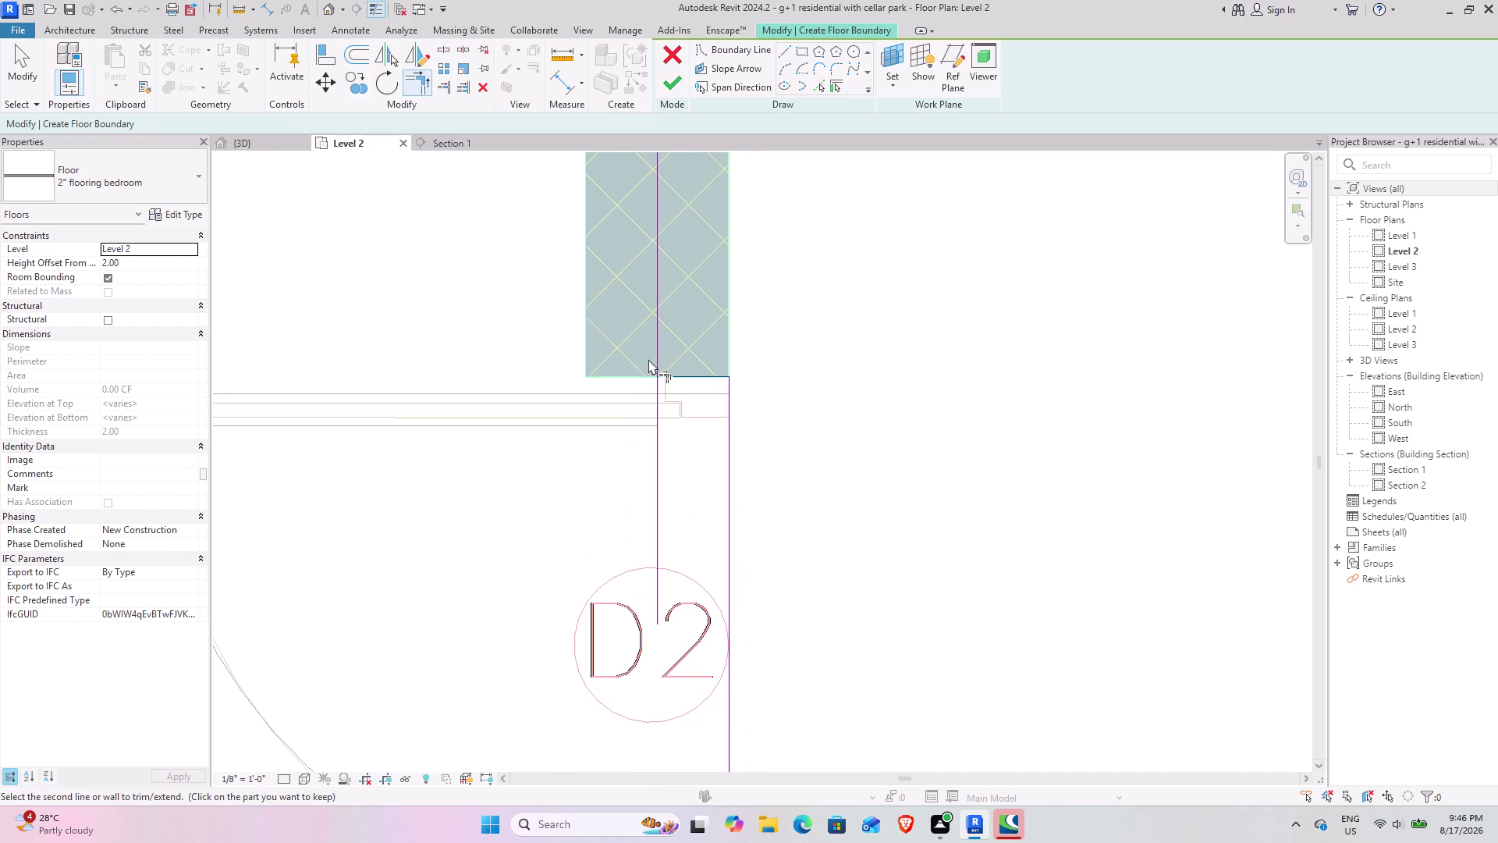
click(657, 355)
key(Escape)
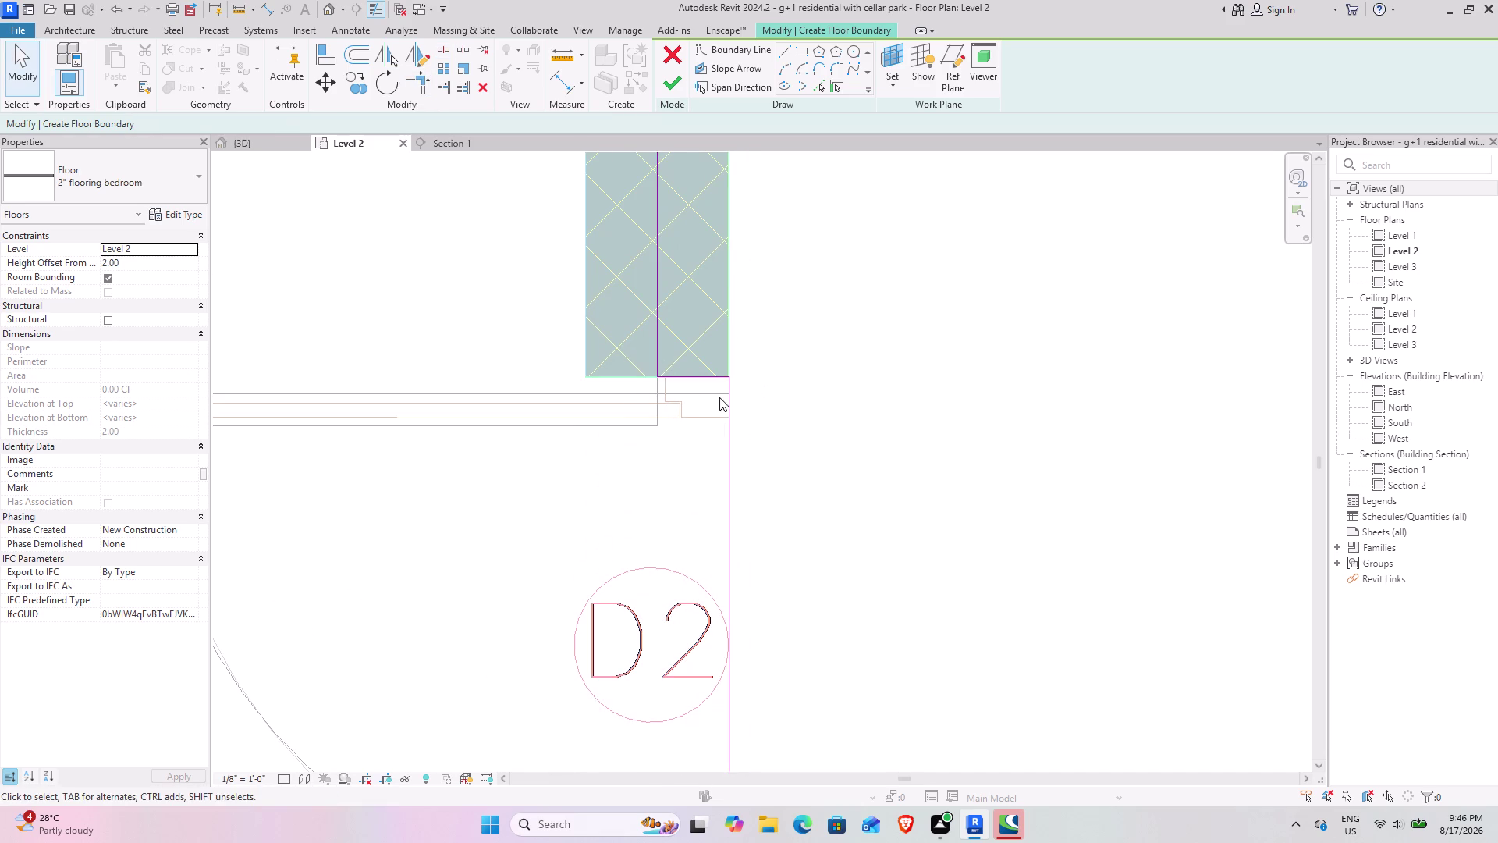
Re-centre on the D2 opening and draw a boundary line from the wall end below D2.
scroll(up, 3)
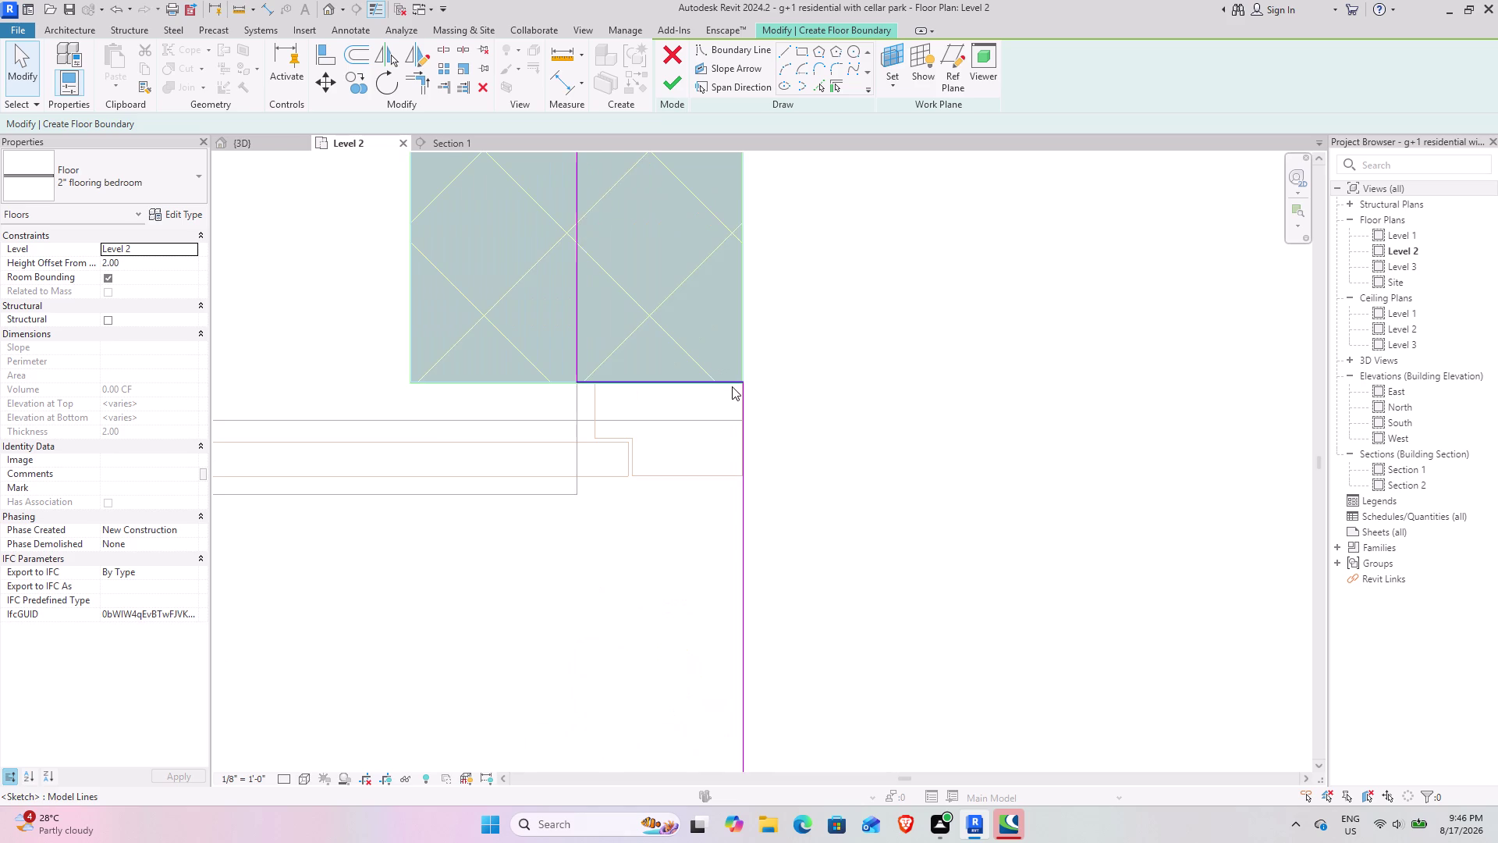
scroll(up, 3)
scroll(up, 3)
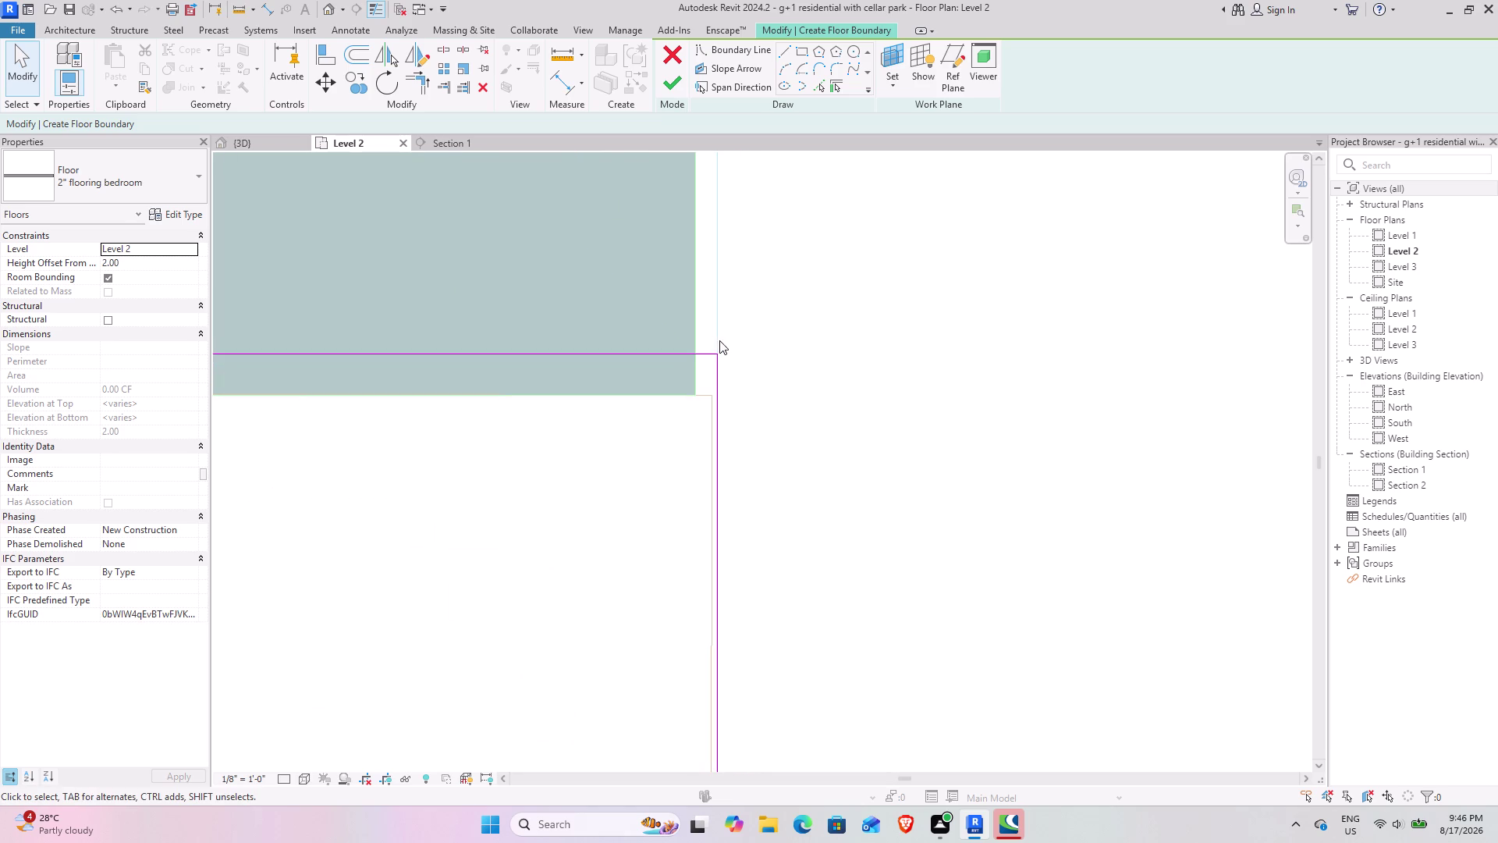
scroll(up, 3)
scroll(down, 3)
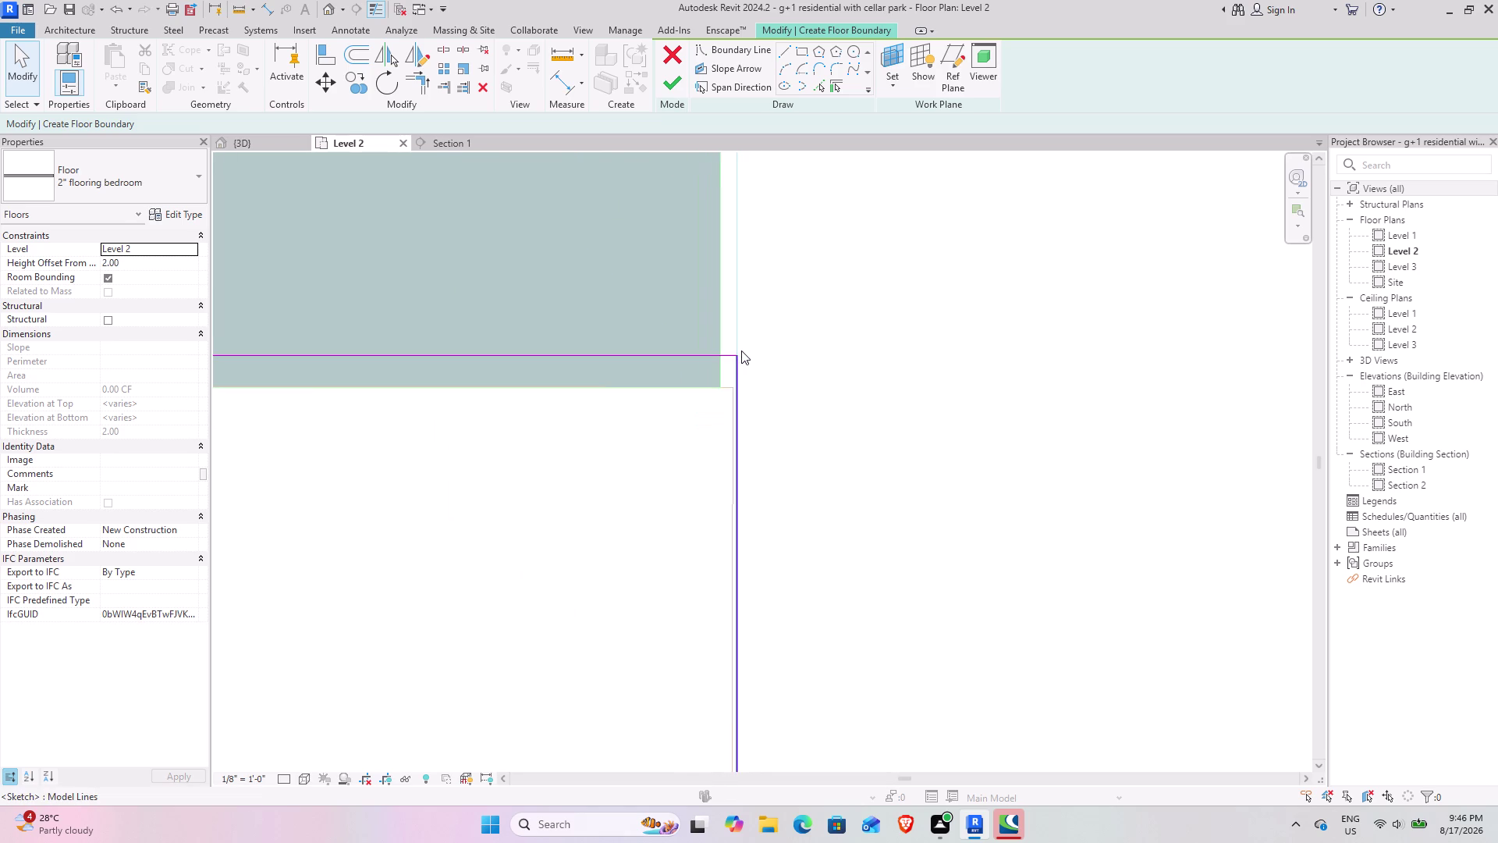
scroll(down, 3)
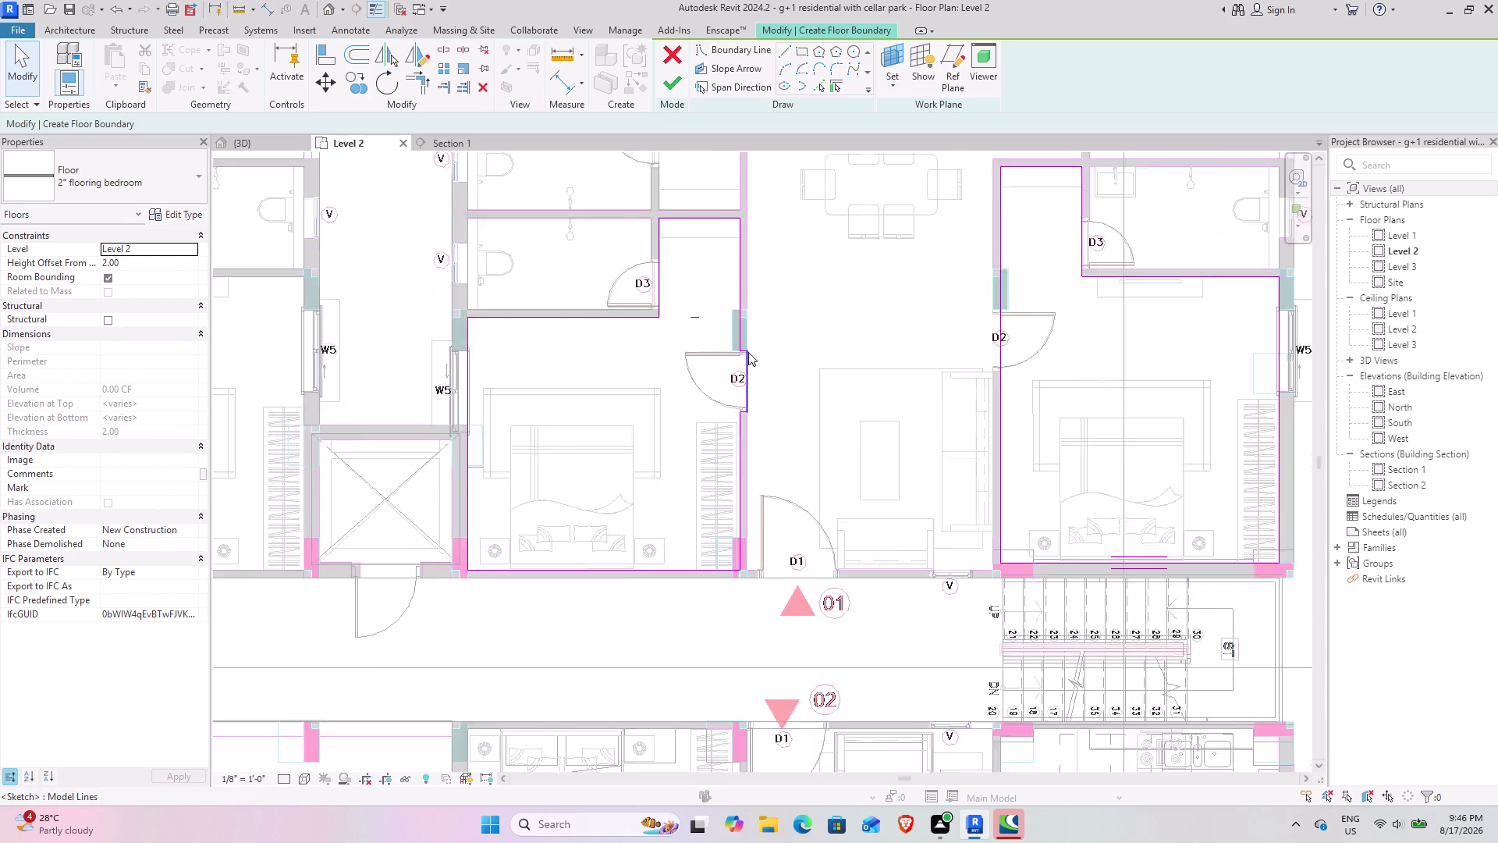
scroll(up, 3)
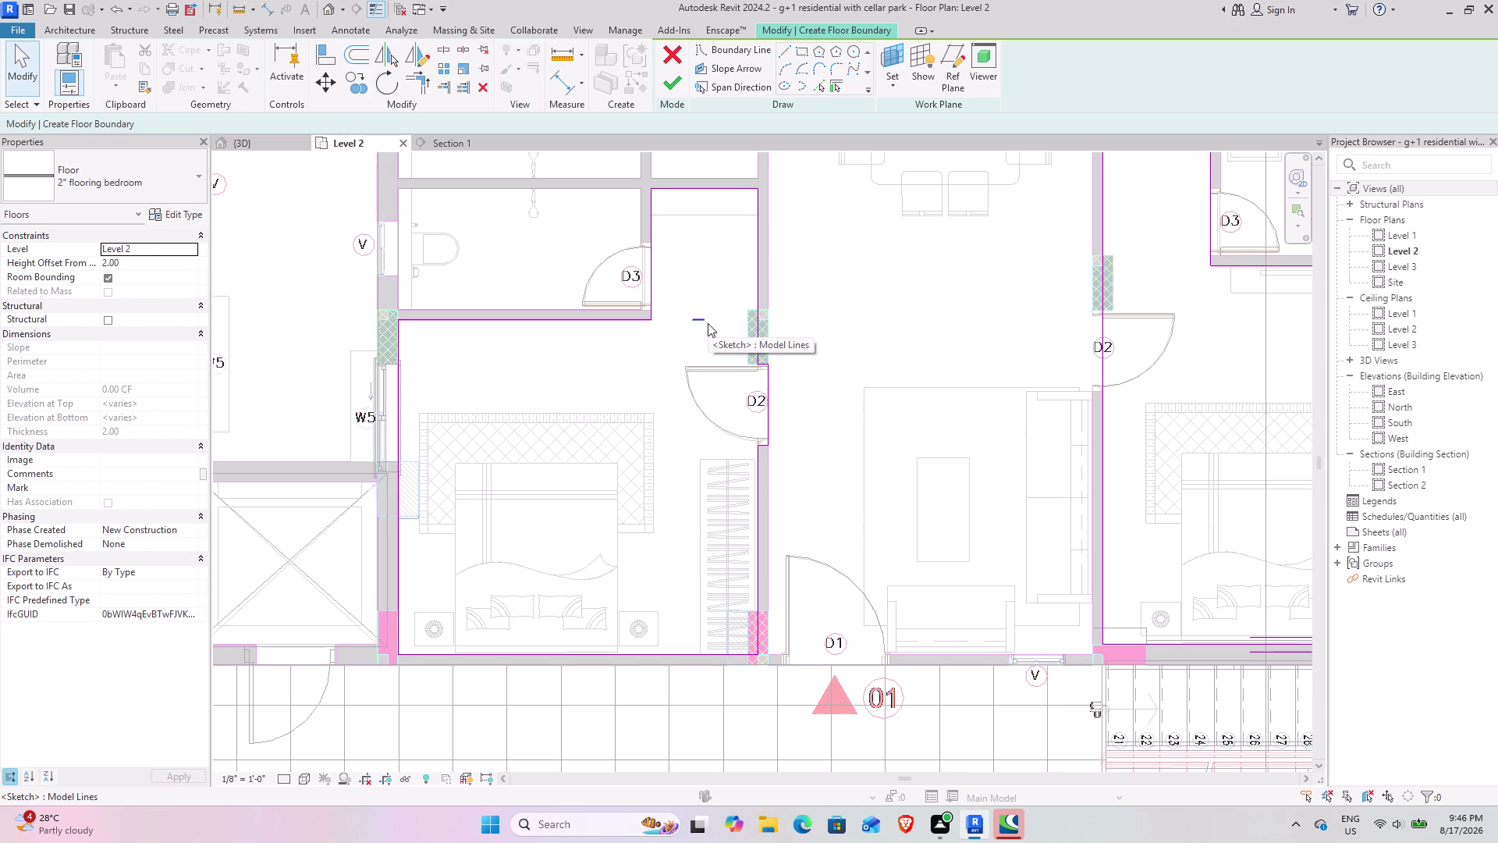
middle_drag(924, 458, 619, 479)
scroll(up, 3)
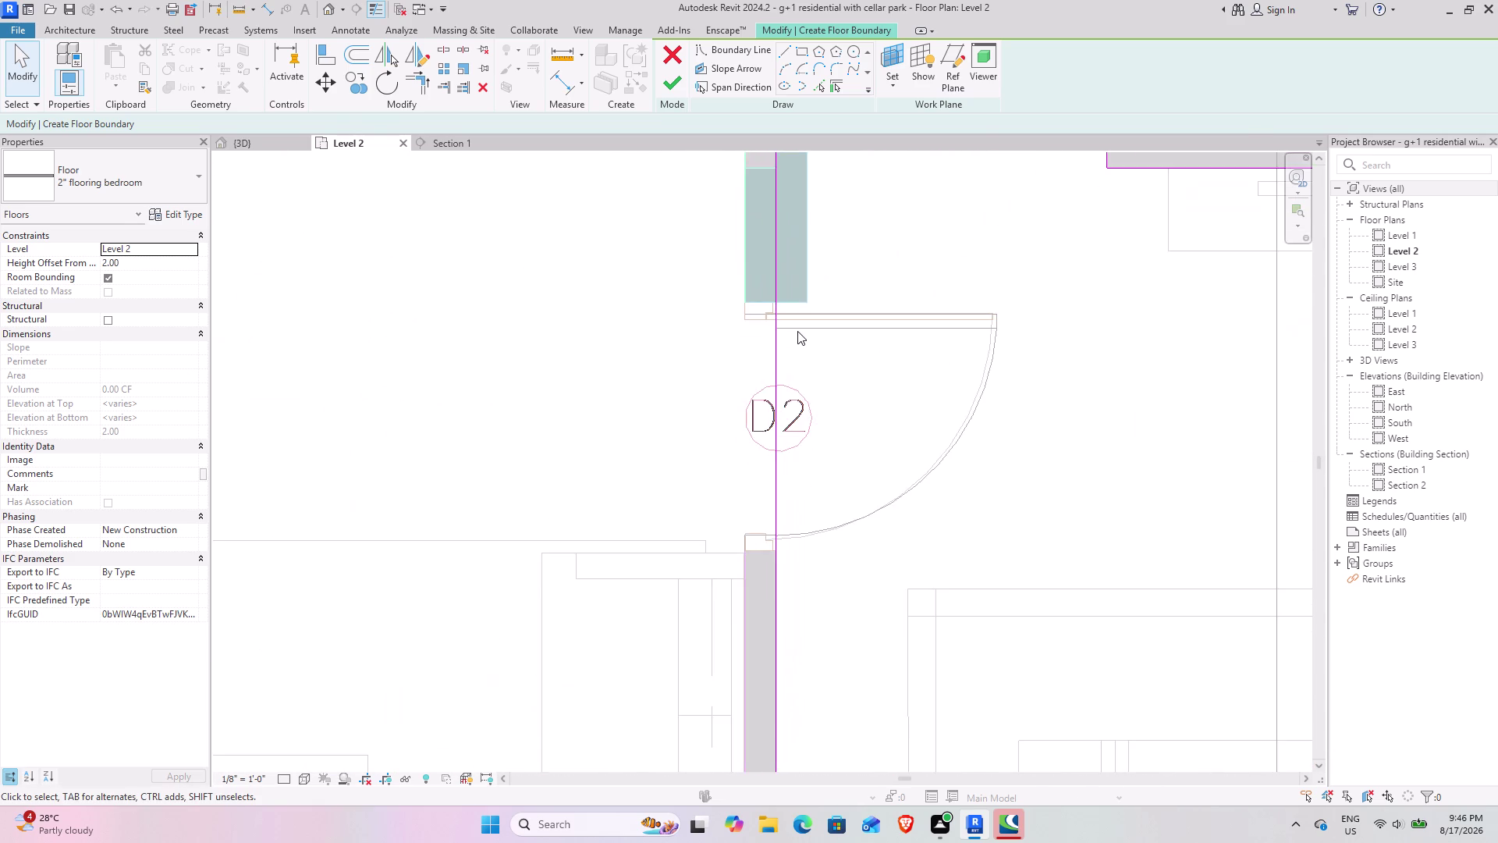
middle_drag(793, 343, 664, 575)
scroll(down, 3)
middle_drag(616, 552, 632, 462)
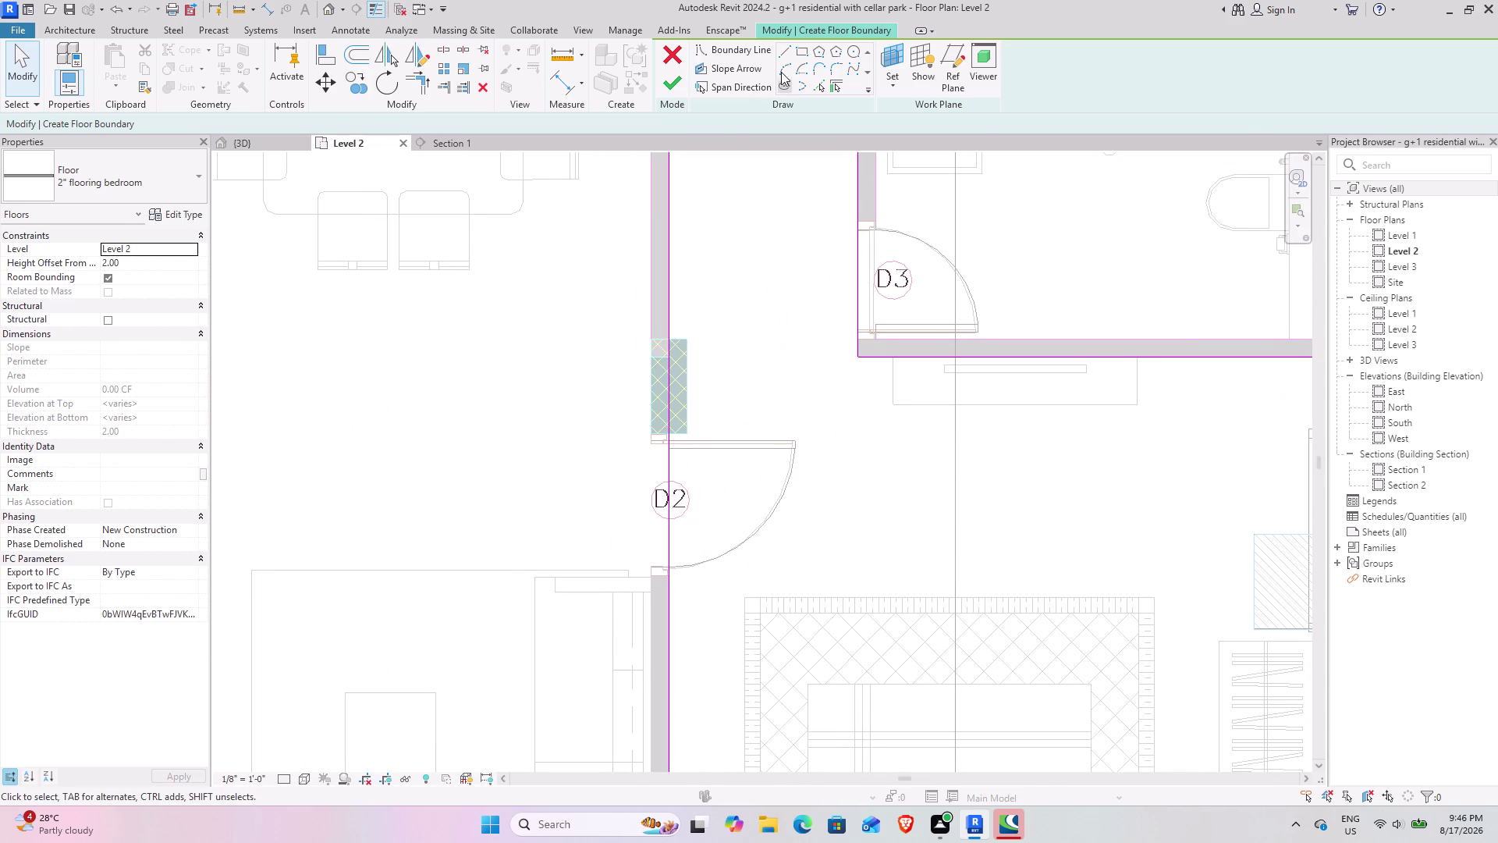
click(780, 44)
scroll(up, 3)
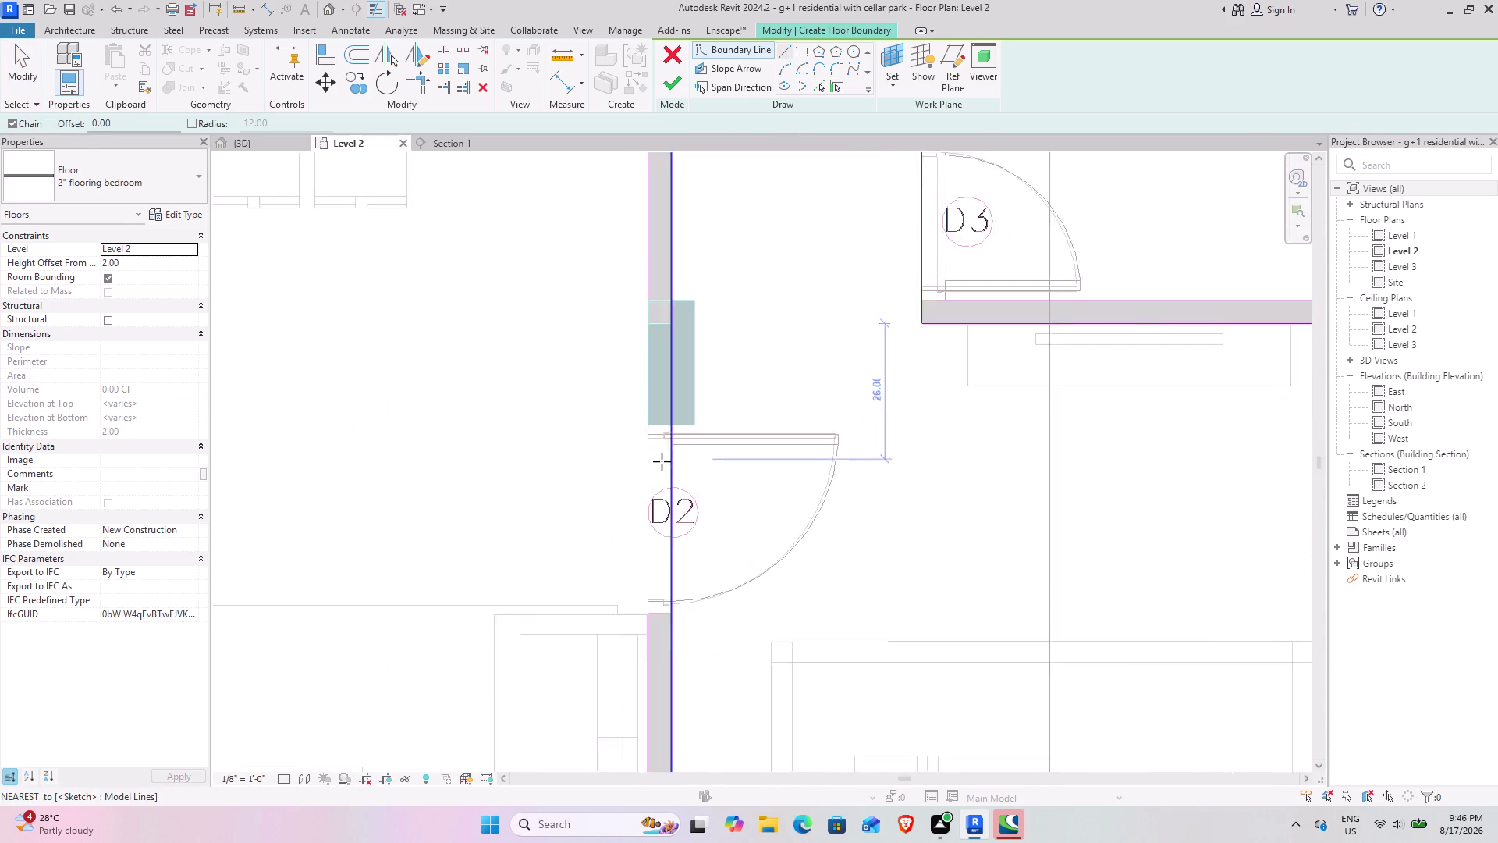
scroll(up, 3)
middle_drag(651, 495, 648, 393)
scroll(up, 3)
scroll(up, 3)
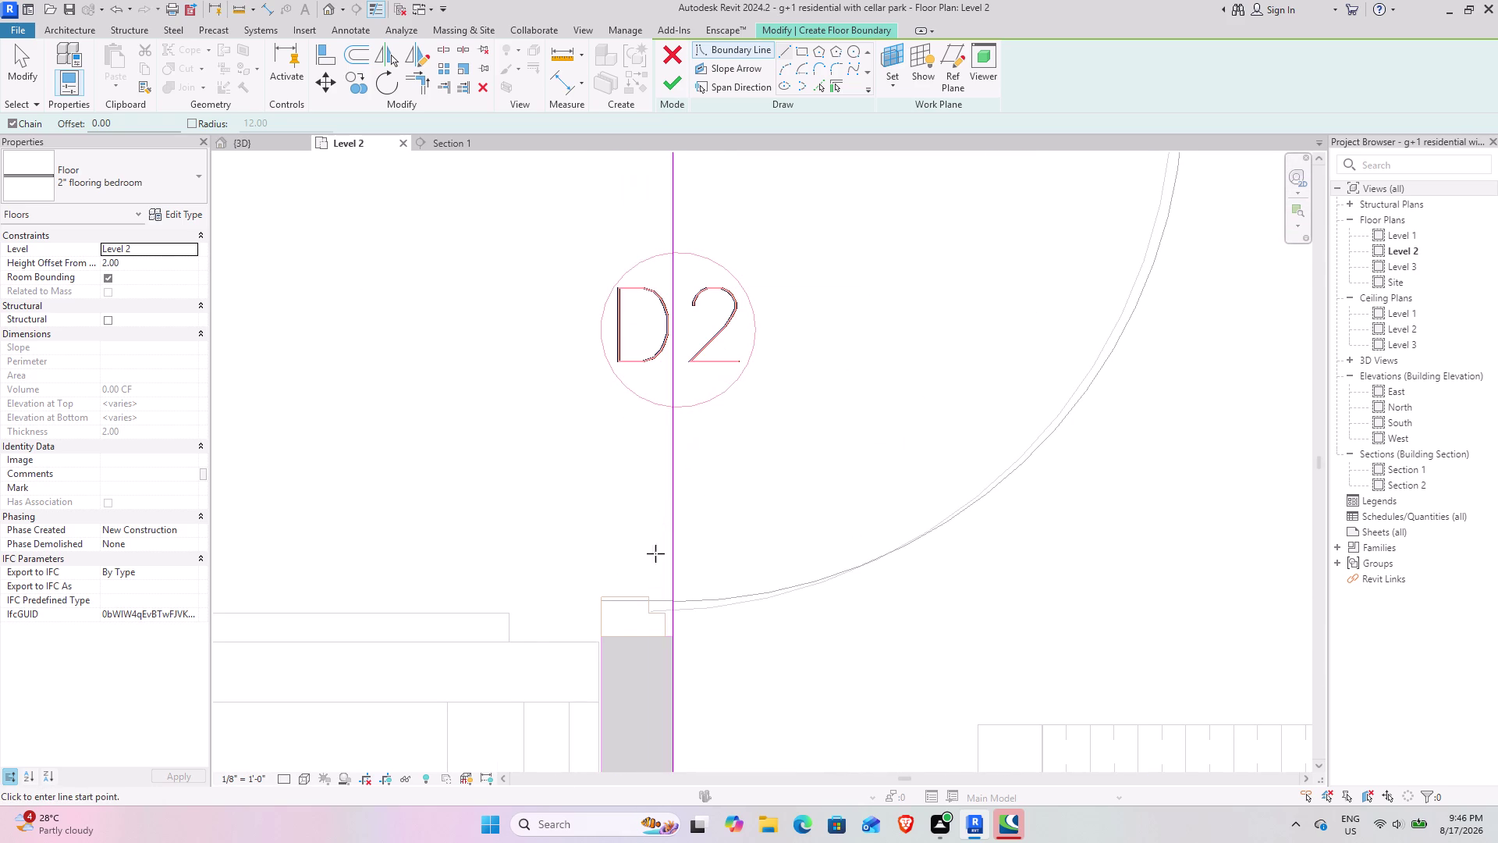
click(675, 638)
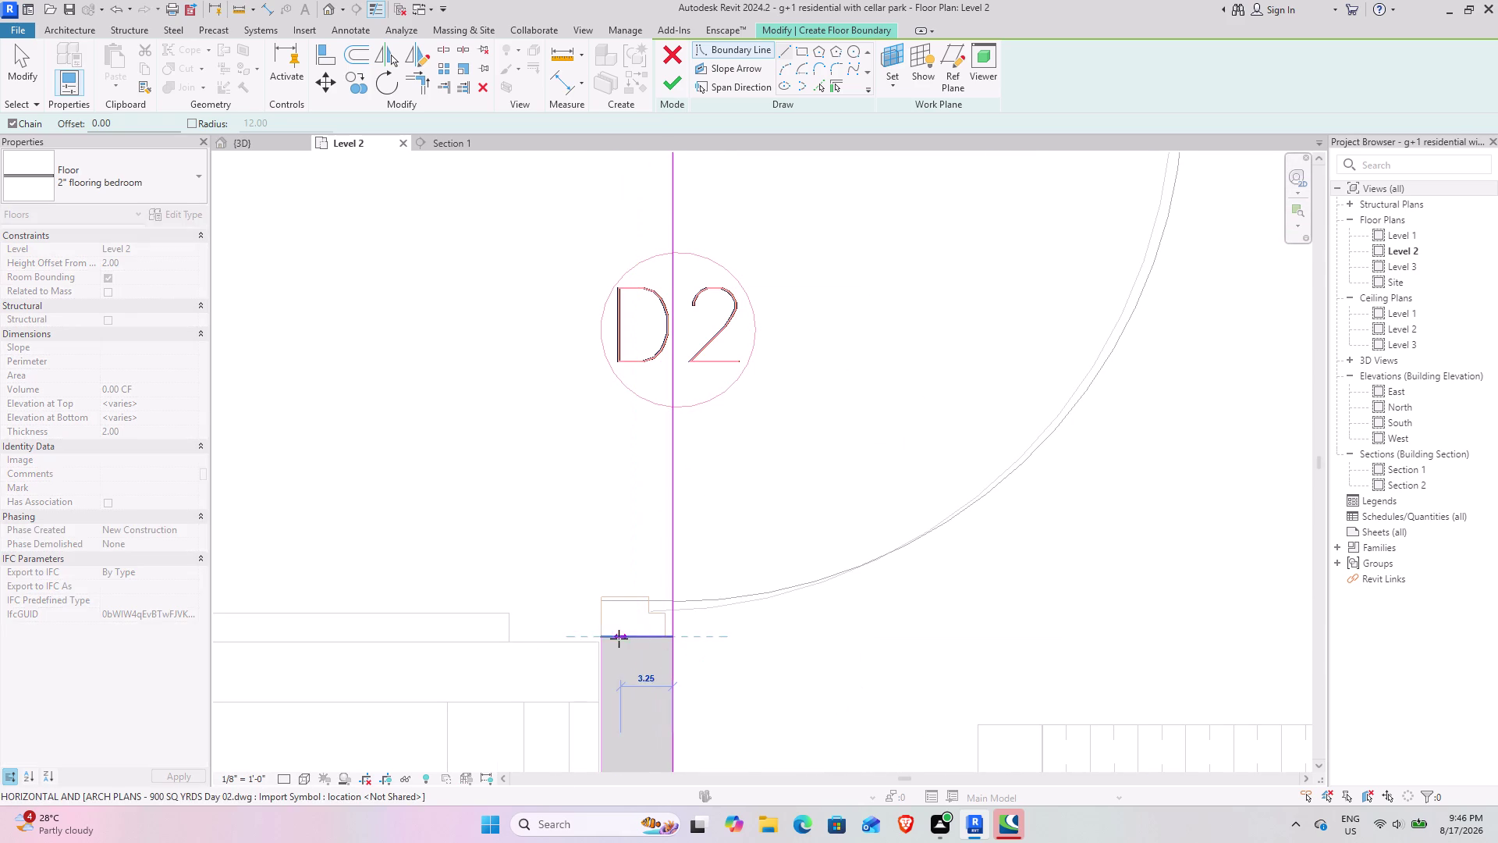
click(601, 637)
Extend the boundary to the wall corner above D2 and across to the existing line.
scroll(down, 3)
middle_drag(607, 371, 617, 546)
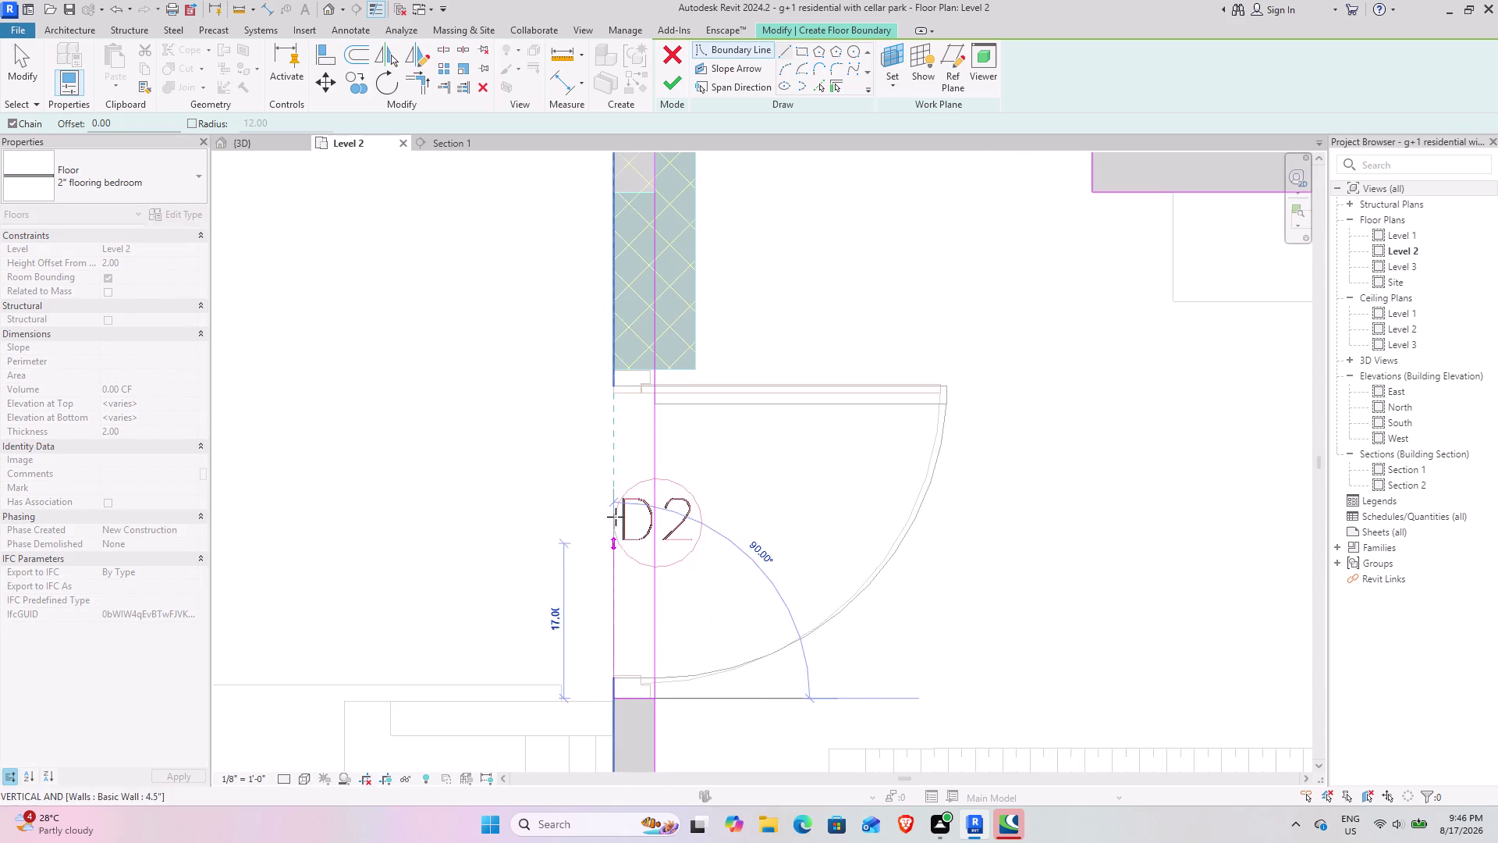
scroll(up, 3)
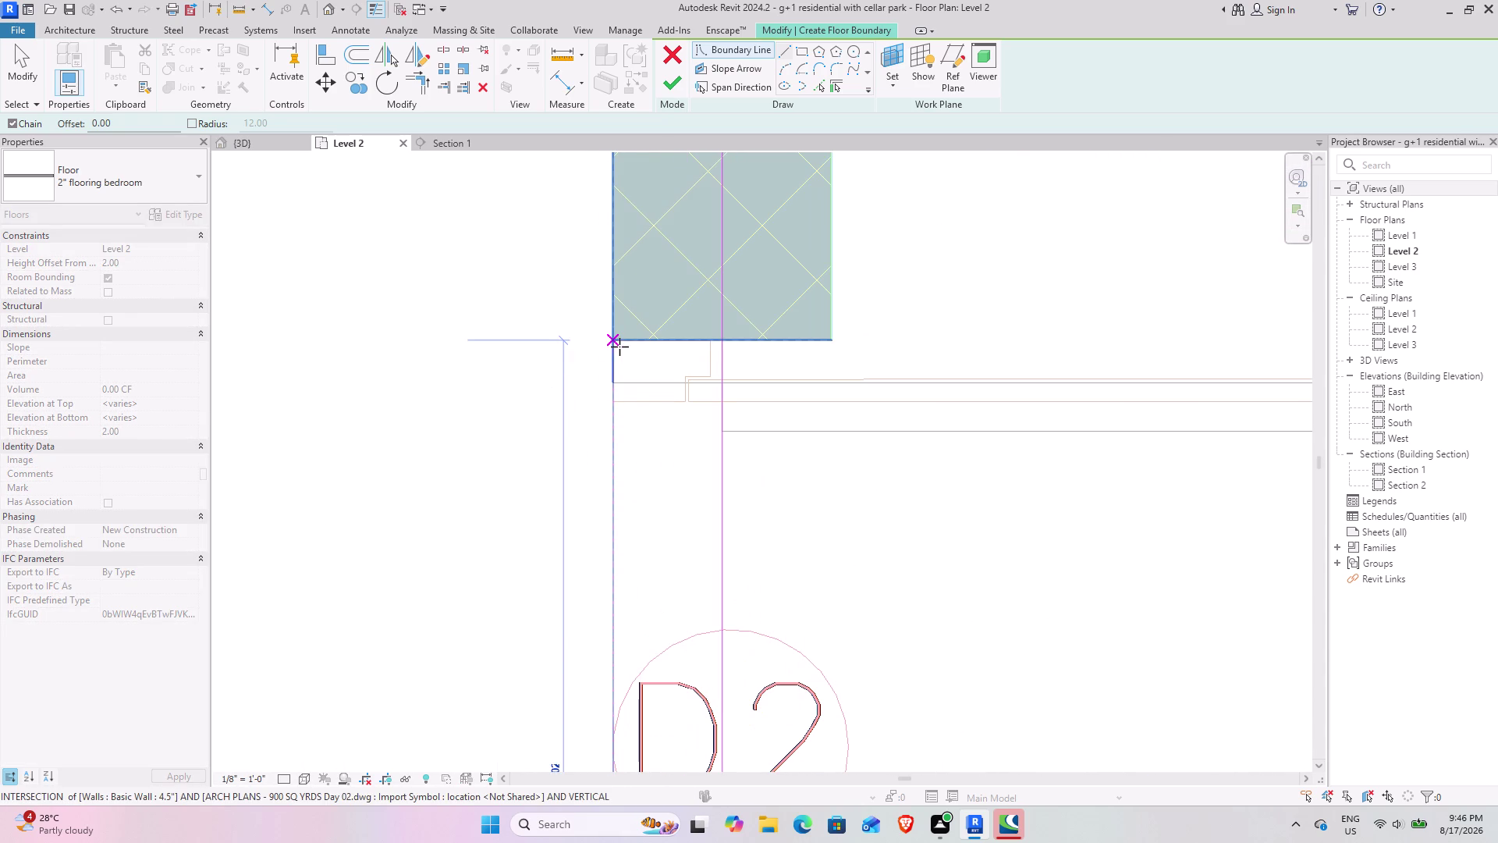
click(614, 338)
click(721, 338)
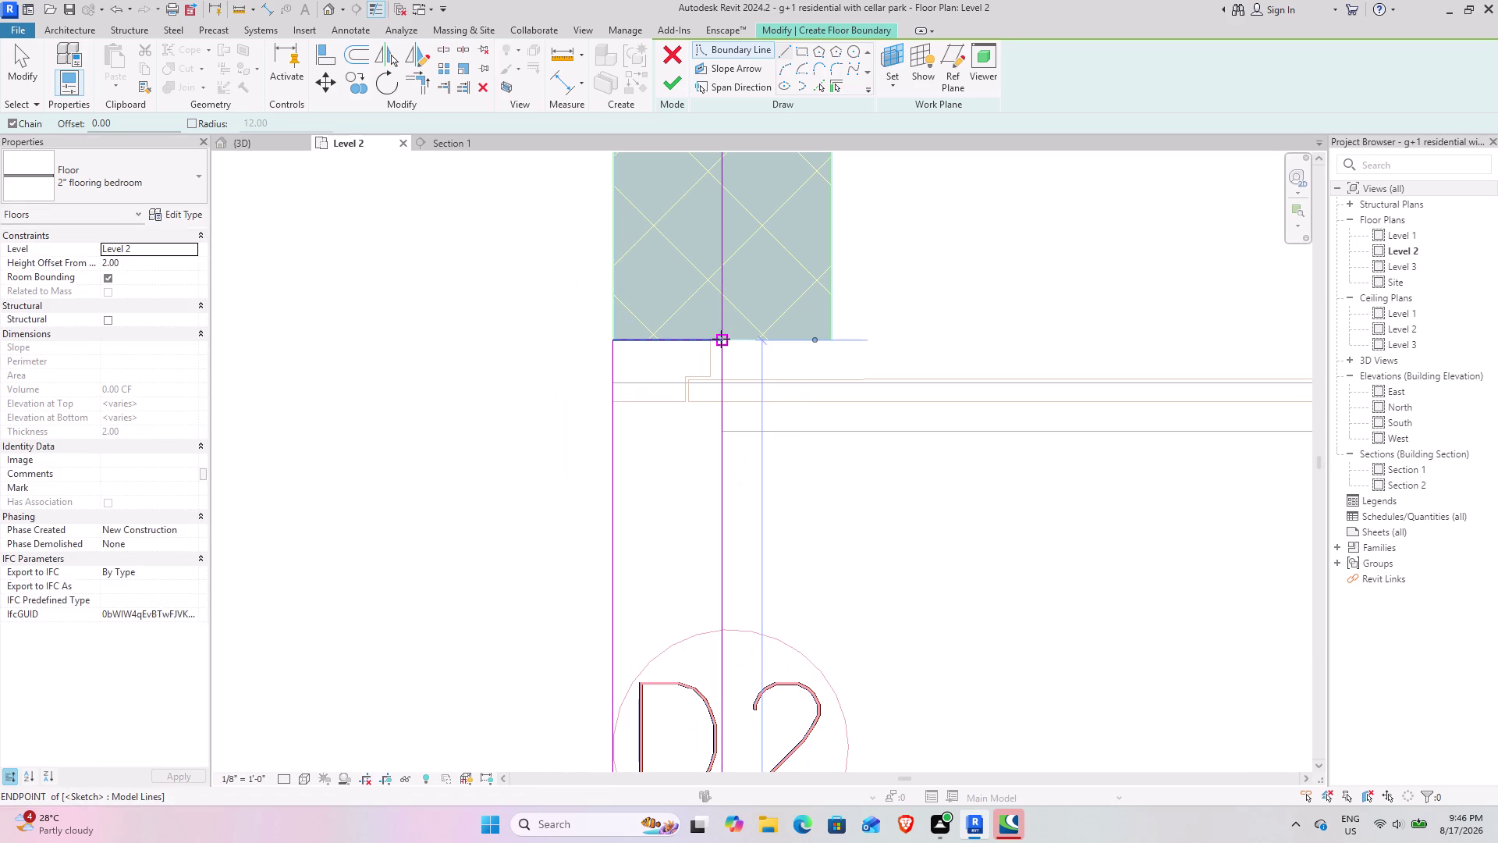
click(445, 48)
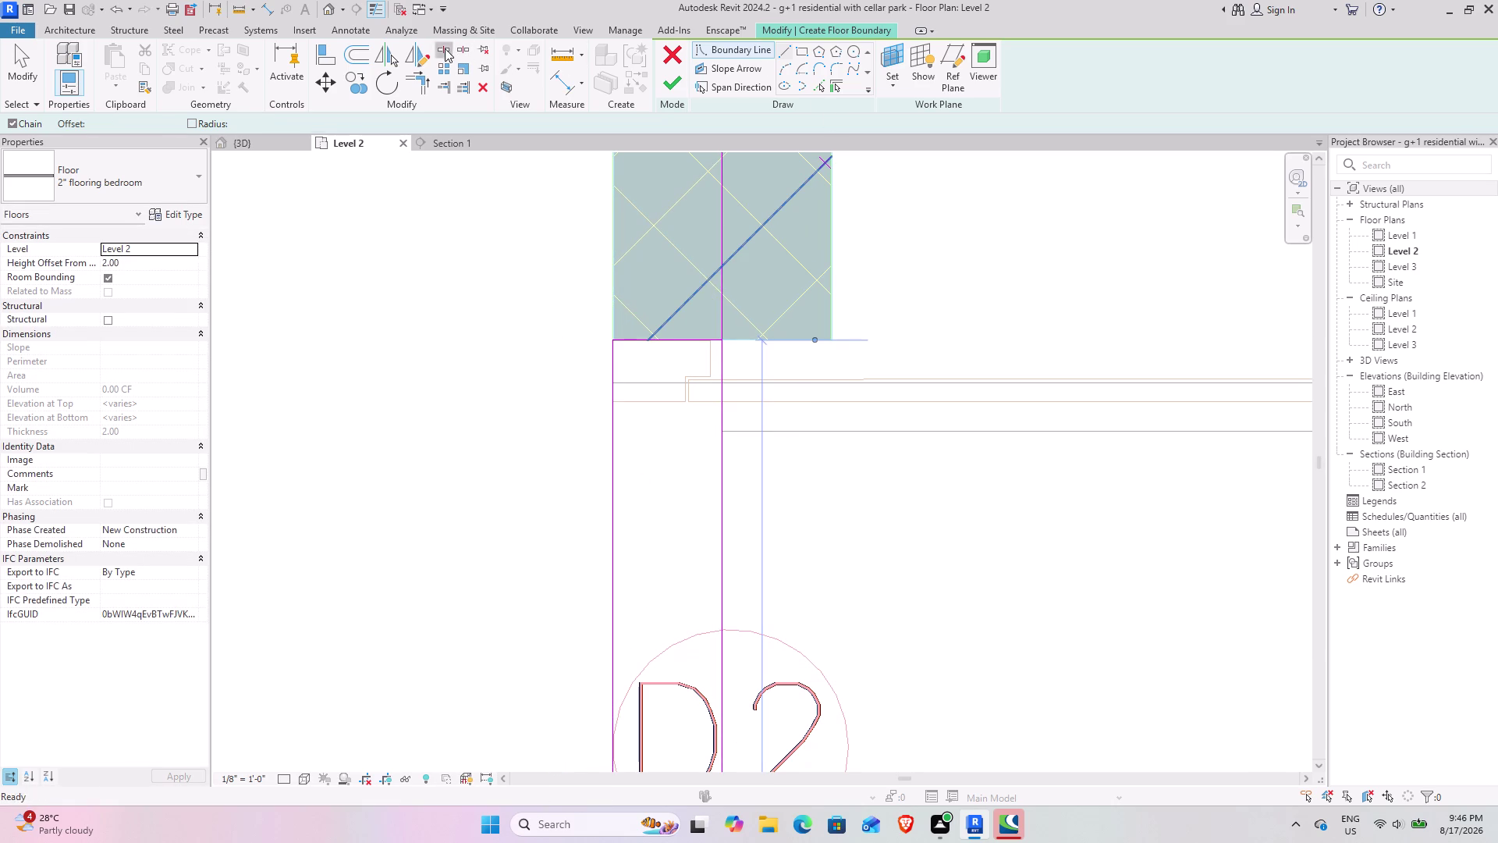
Split the existing boundary line below the corner and trim the D2 boundary lines to corners.
click(723, 500)
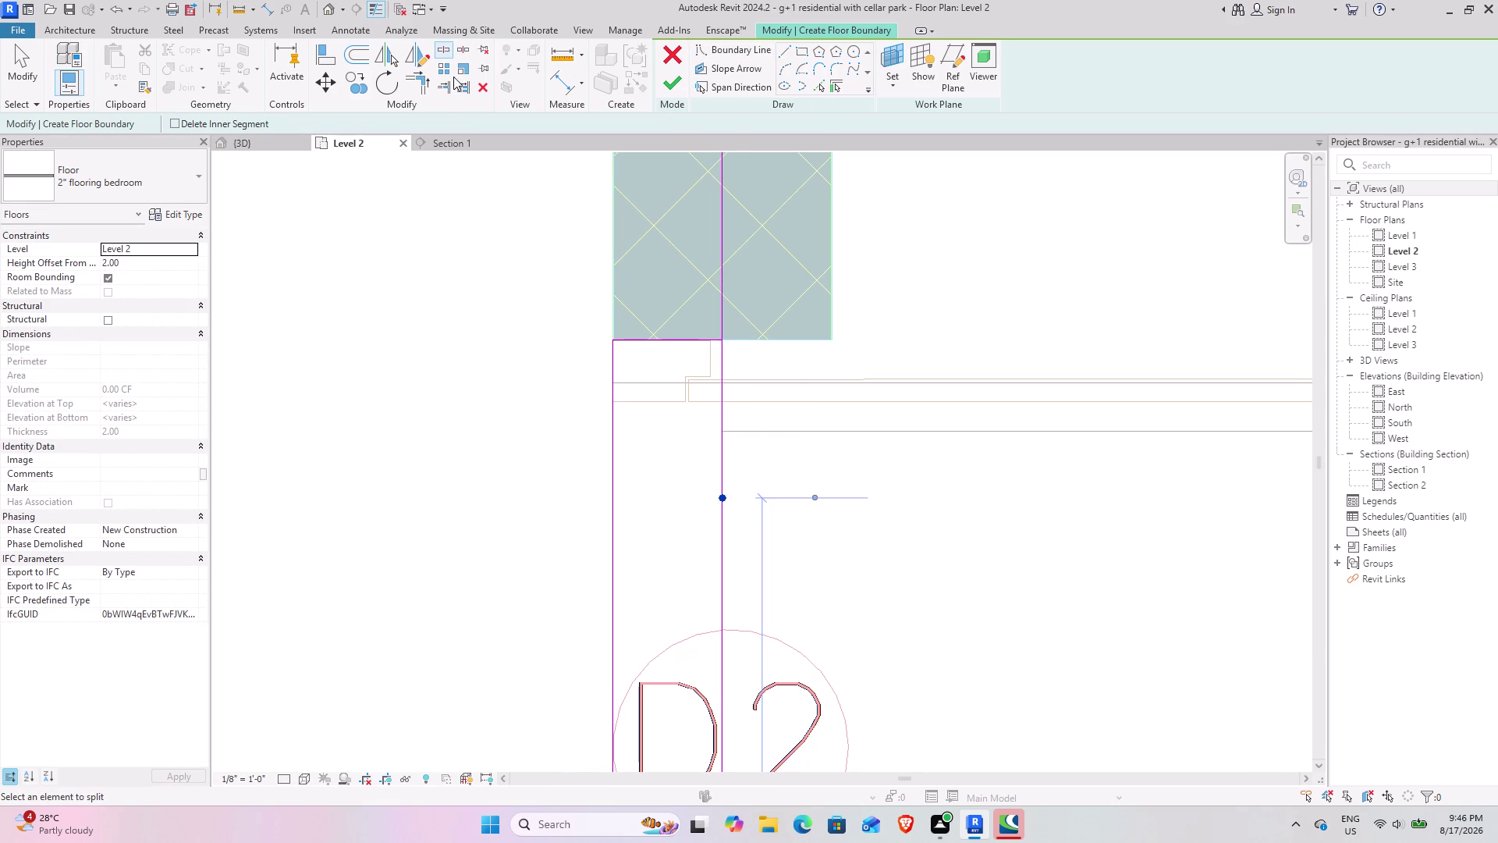
click(418, 89)
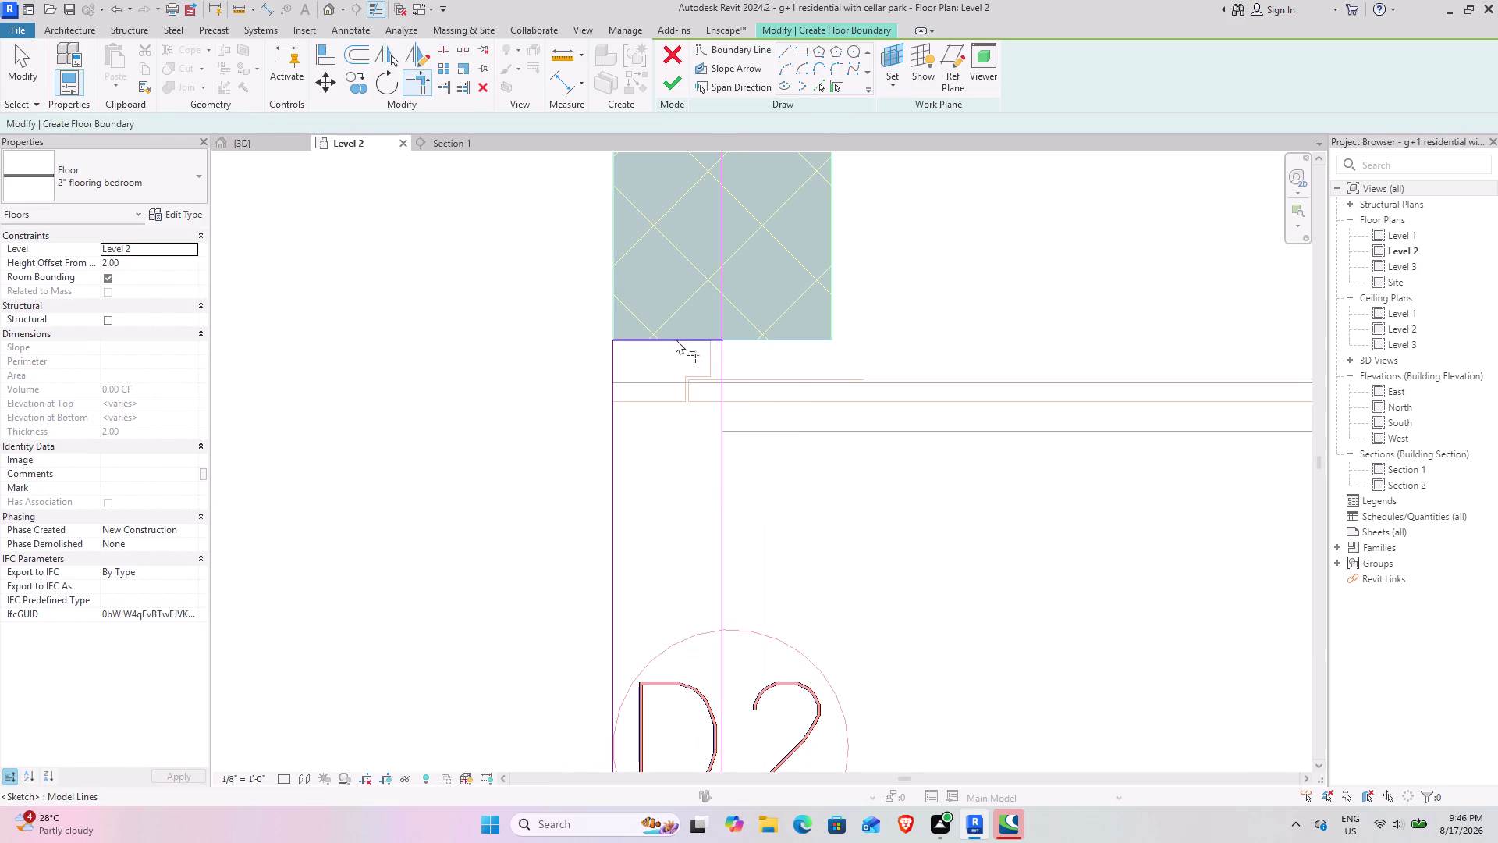
click(676, 338)
click(723, 305)
scroll(down, 3)
middle_drag(709, 399, 715, 112)
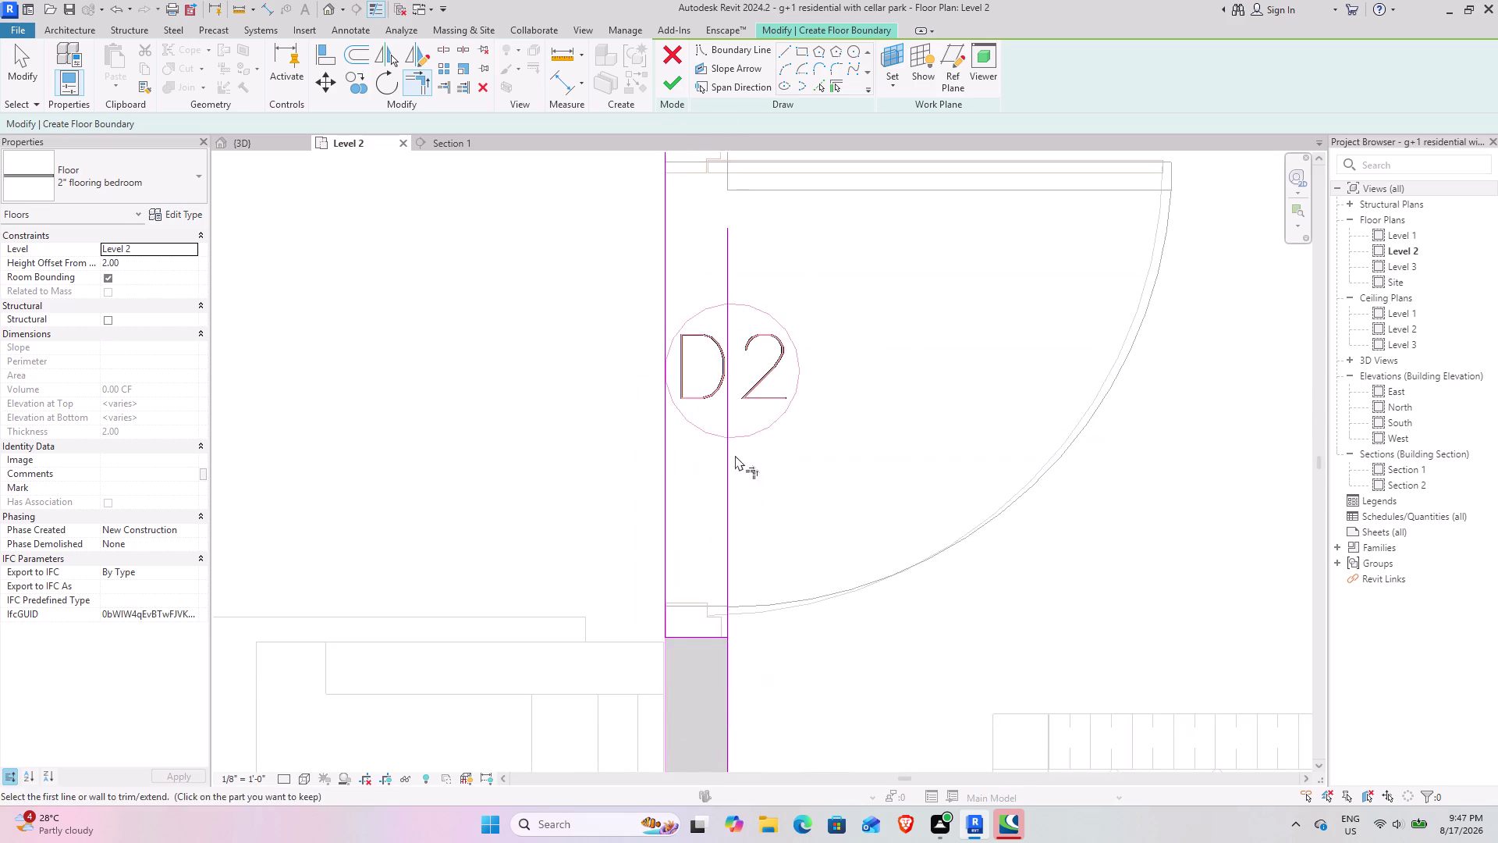
middle_drag(735, 455, 716, 350)
click(673, 532)
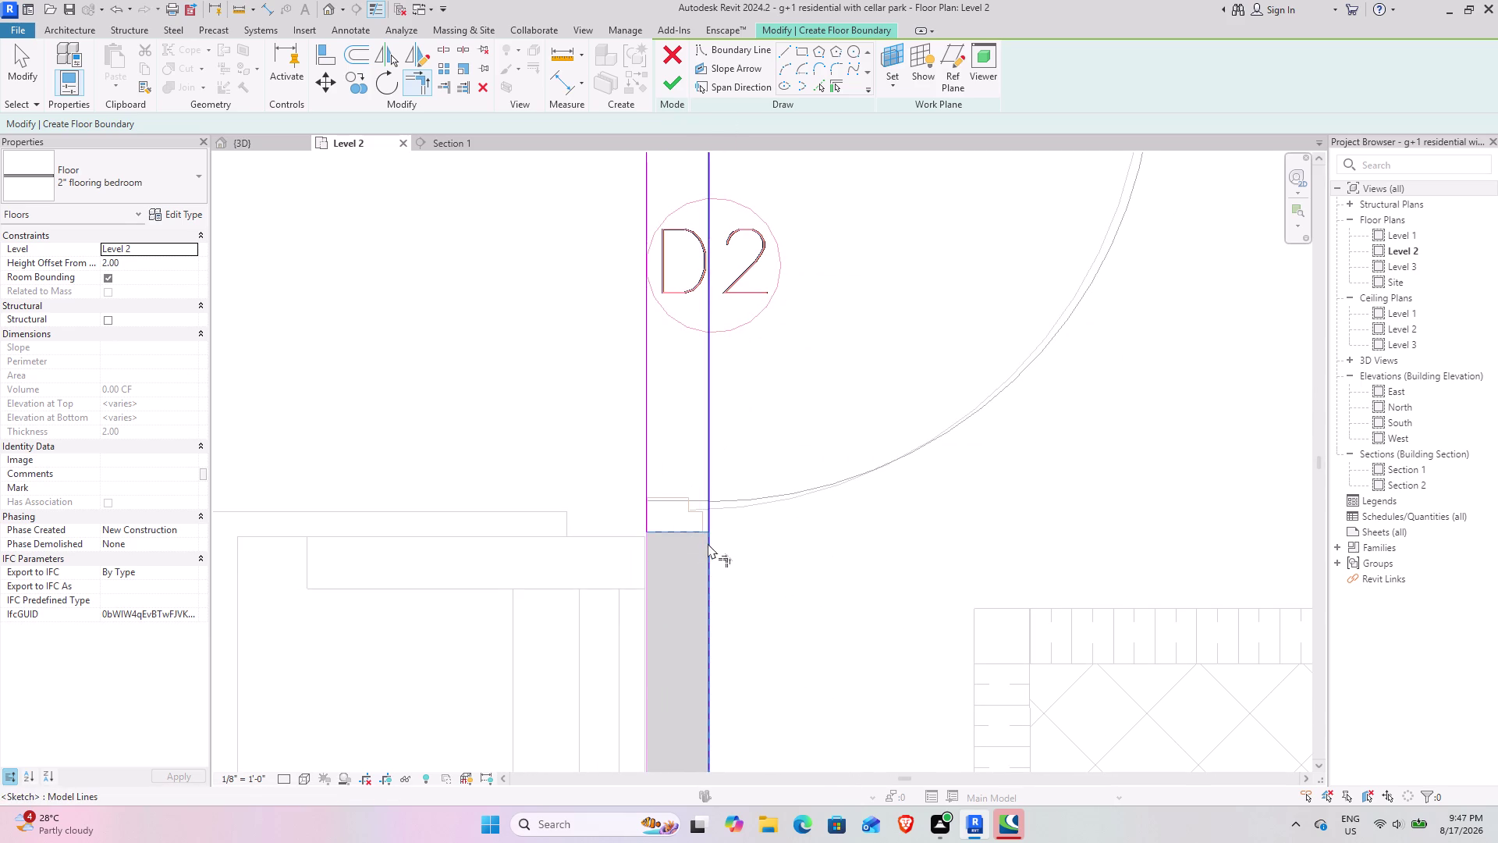
click(707, 543)
scroll(down, 3)
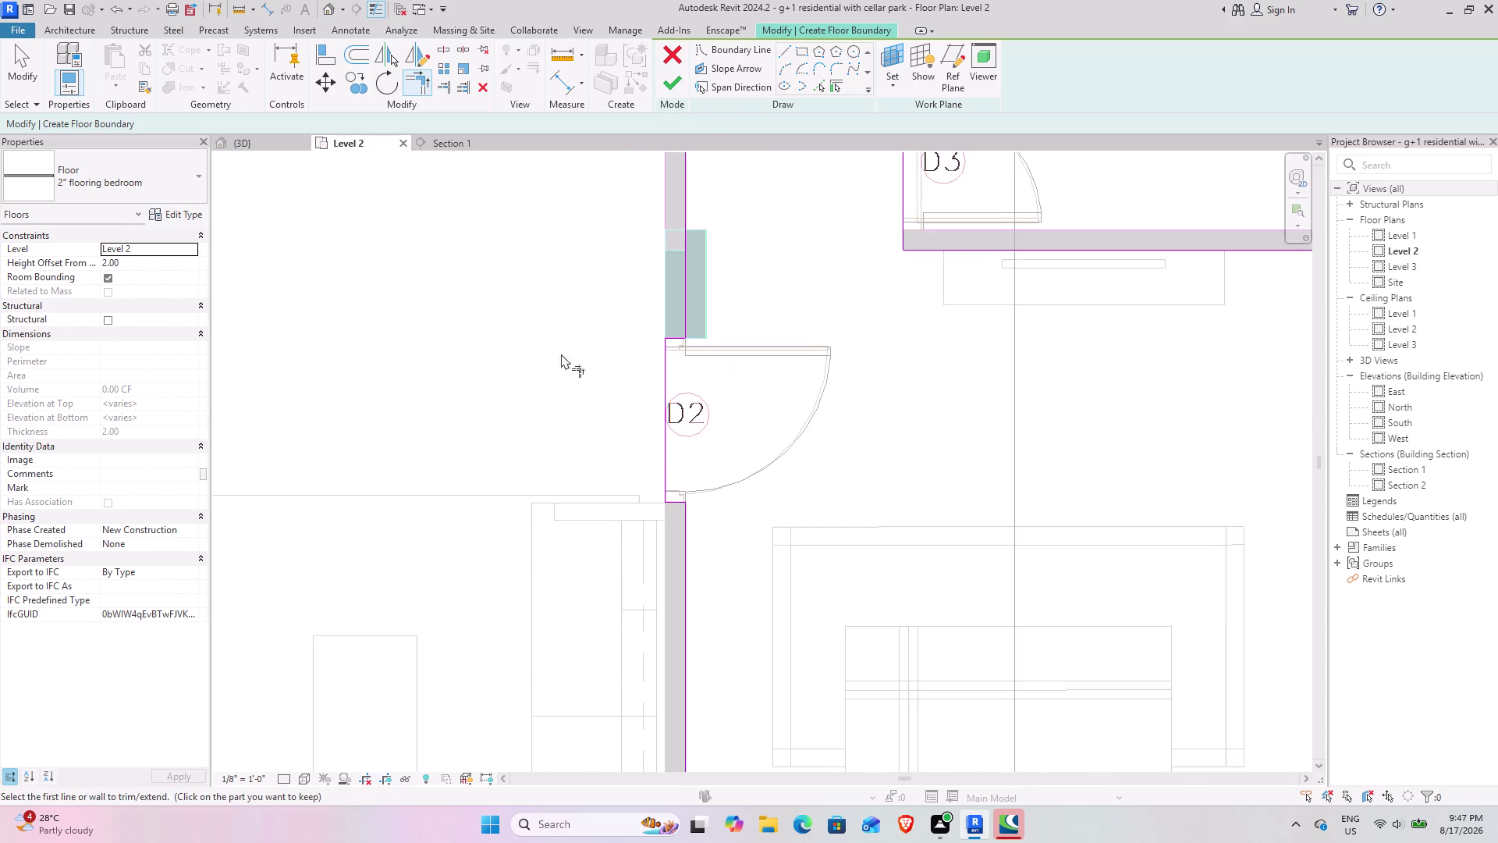
Pan the Level 2 plan to the bedroom and living area near door D2.
middle_drag(562, 353, 721, 582)
scroll(down, 3)
middle_drag(708, 505, 695, 453)
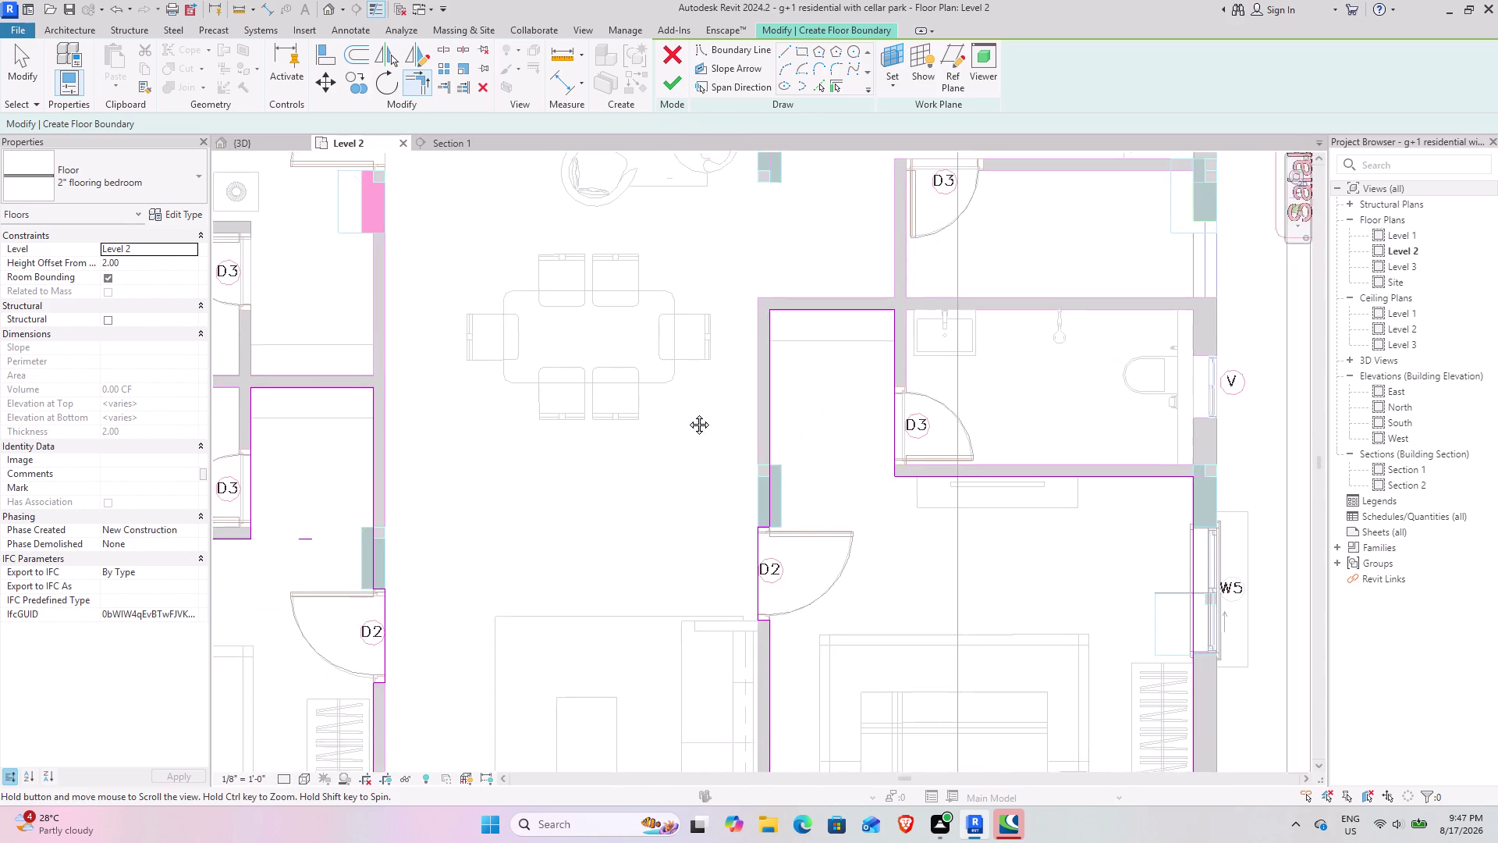
middle_drag(694, 453, 896, 355)
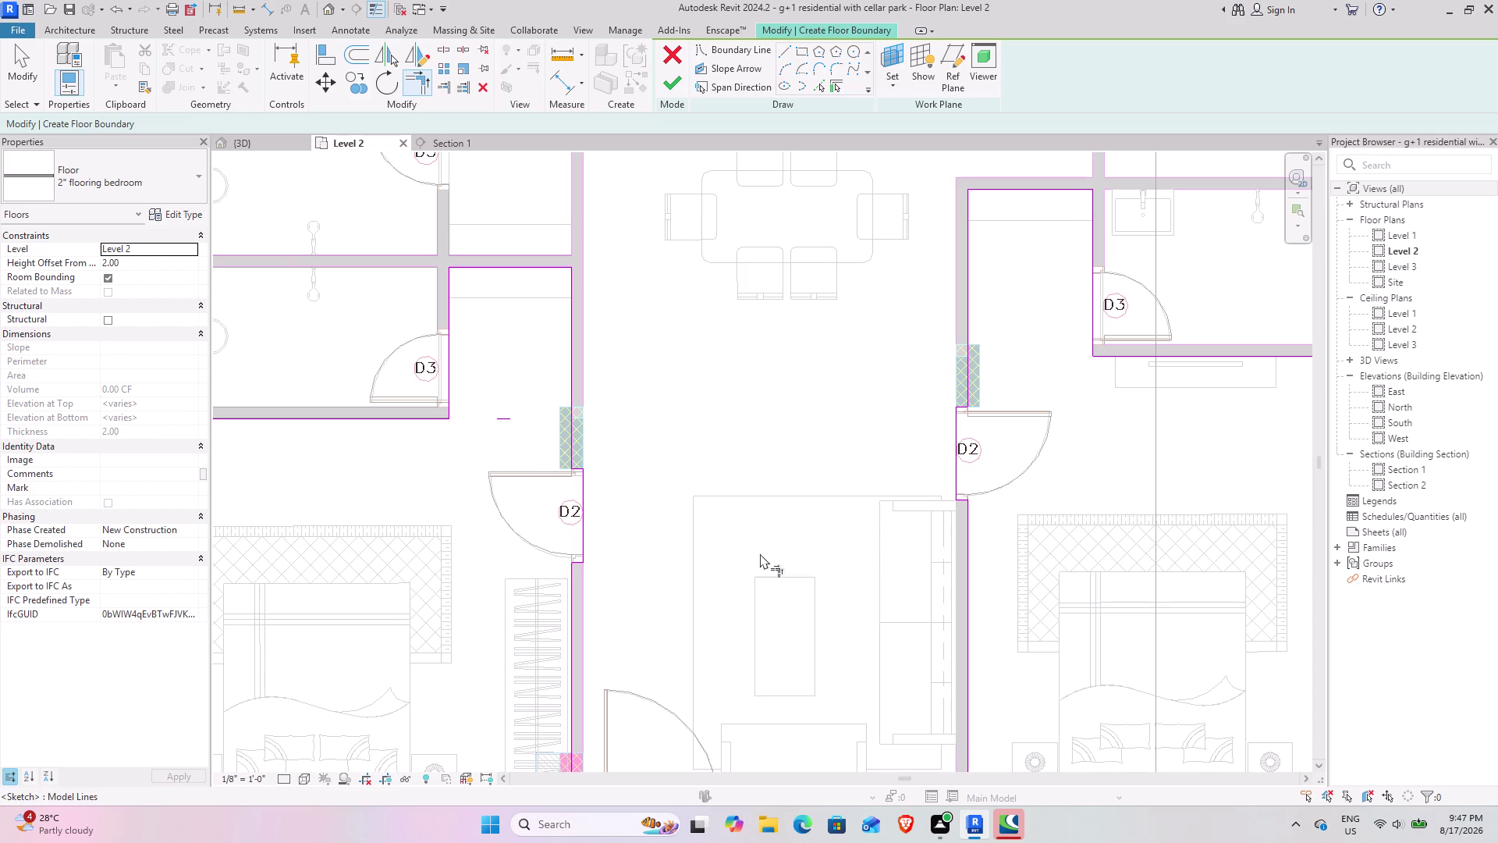
middle_drag(718, 348, 838, 690)
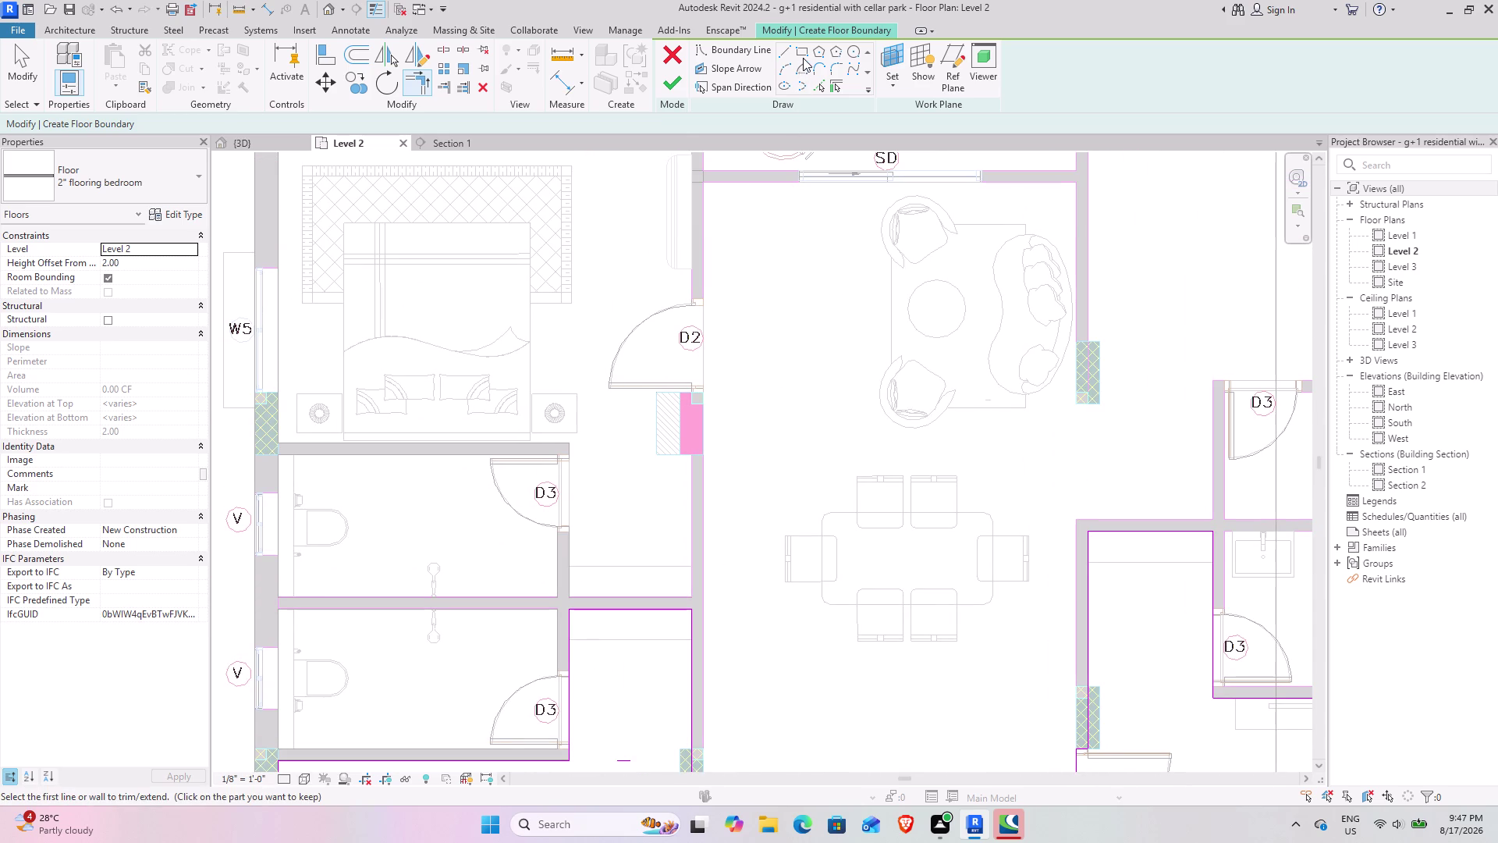
Draw a rectangular floor boundary inside the bedroom walls beside door D2.
click(803, 58)
middle_drag(514, 364, 588, 453)
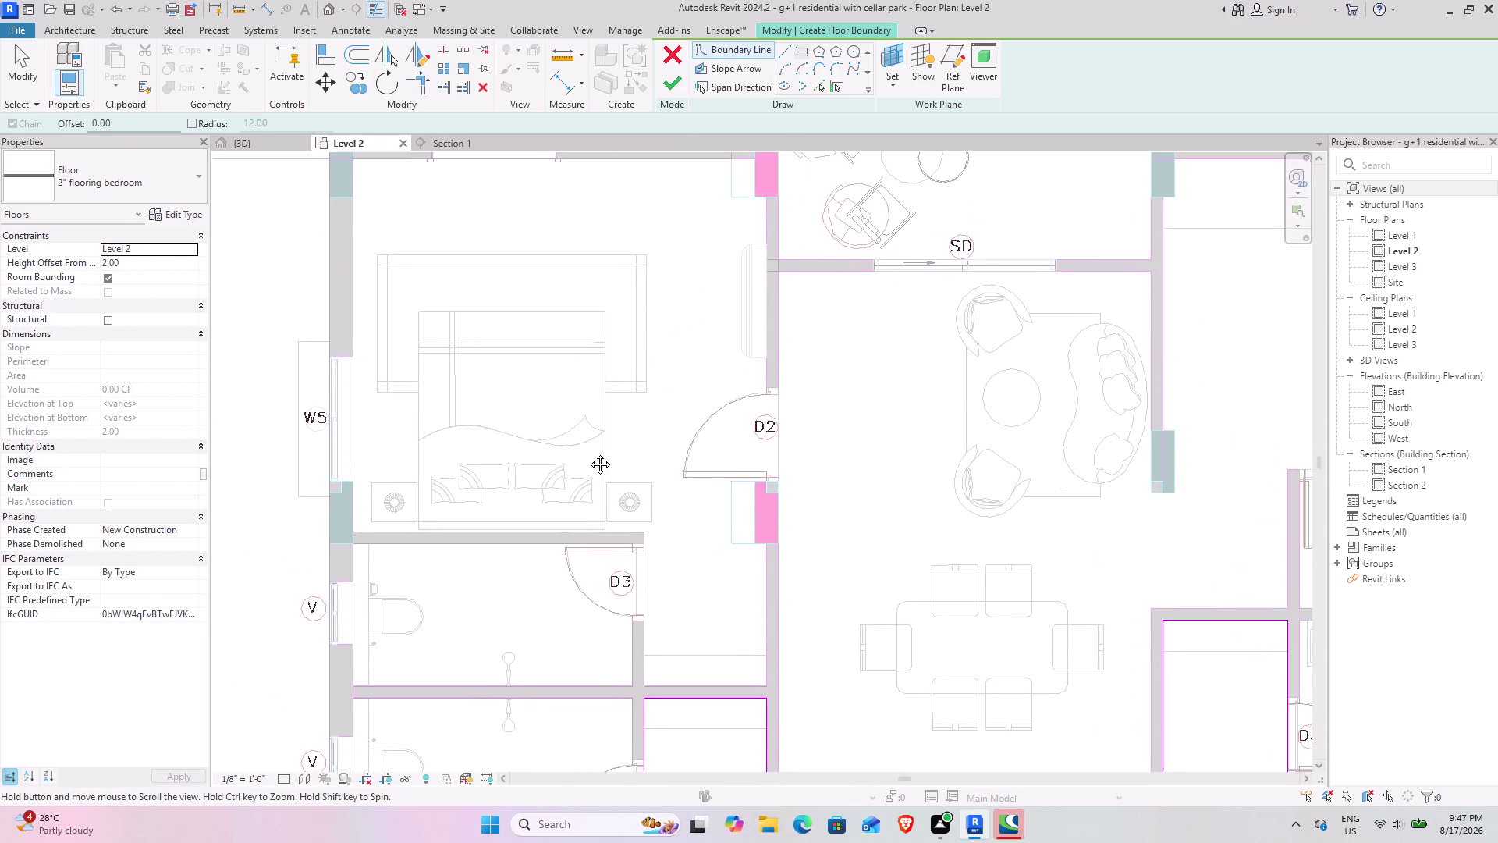
middle_drag(588, 453, 557, 507)
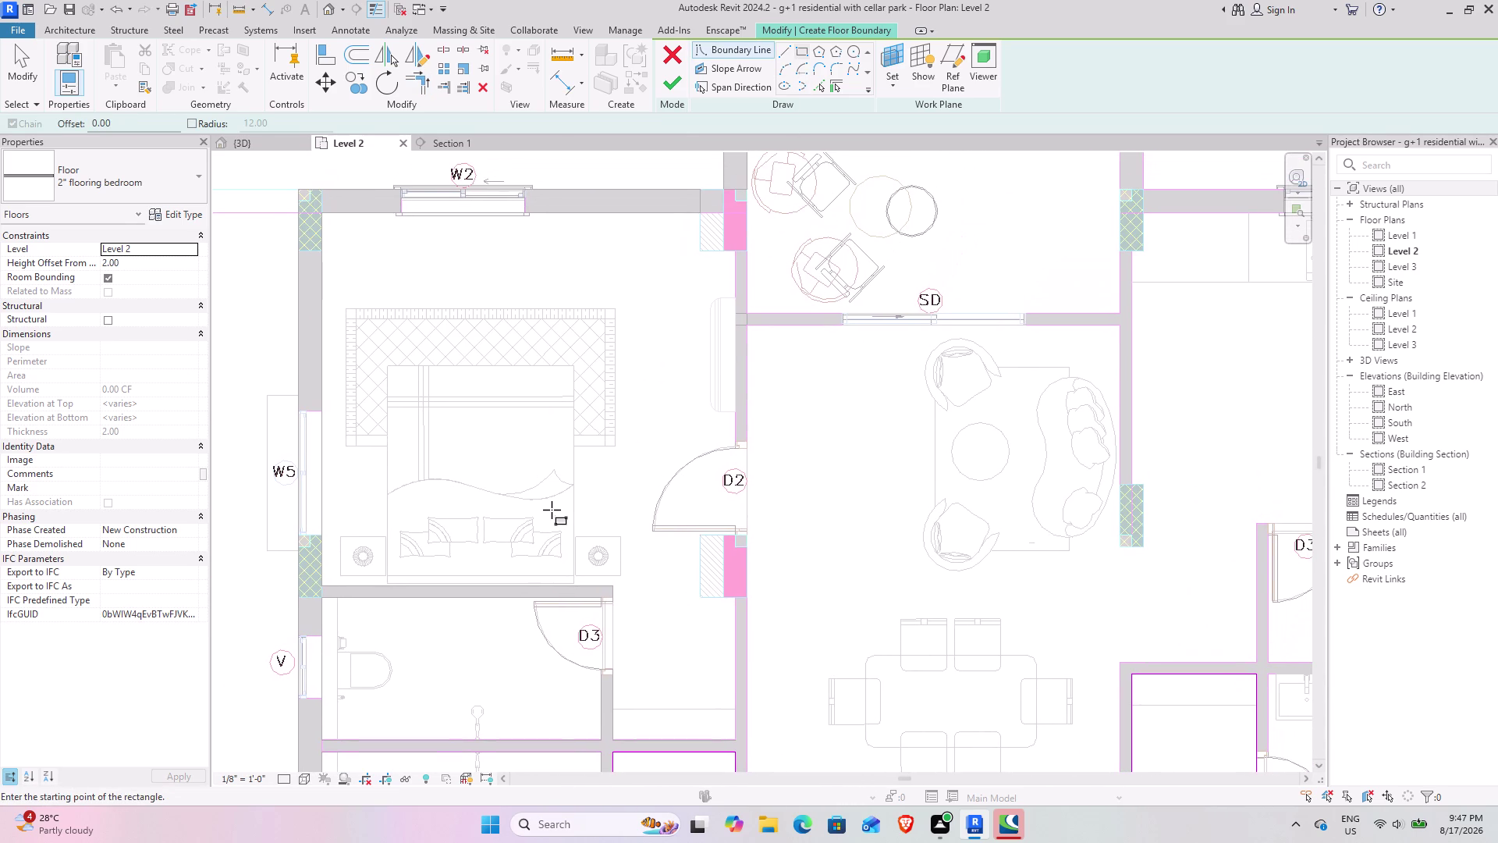
middle_drag(483, 468, 587, 446)
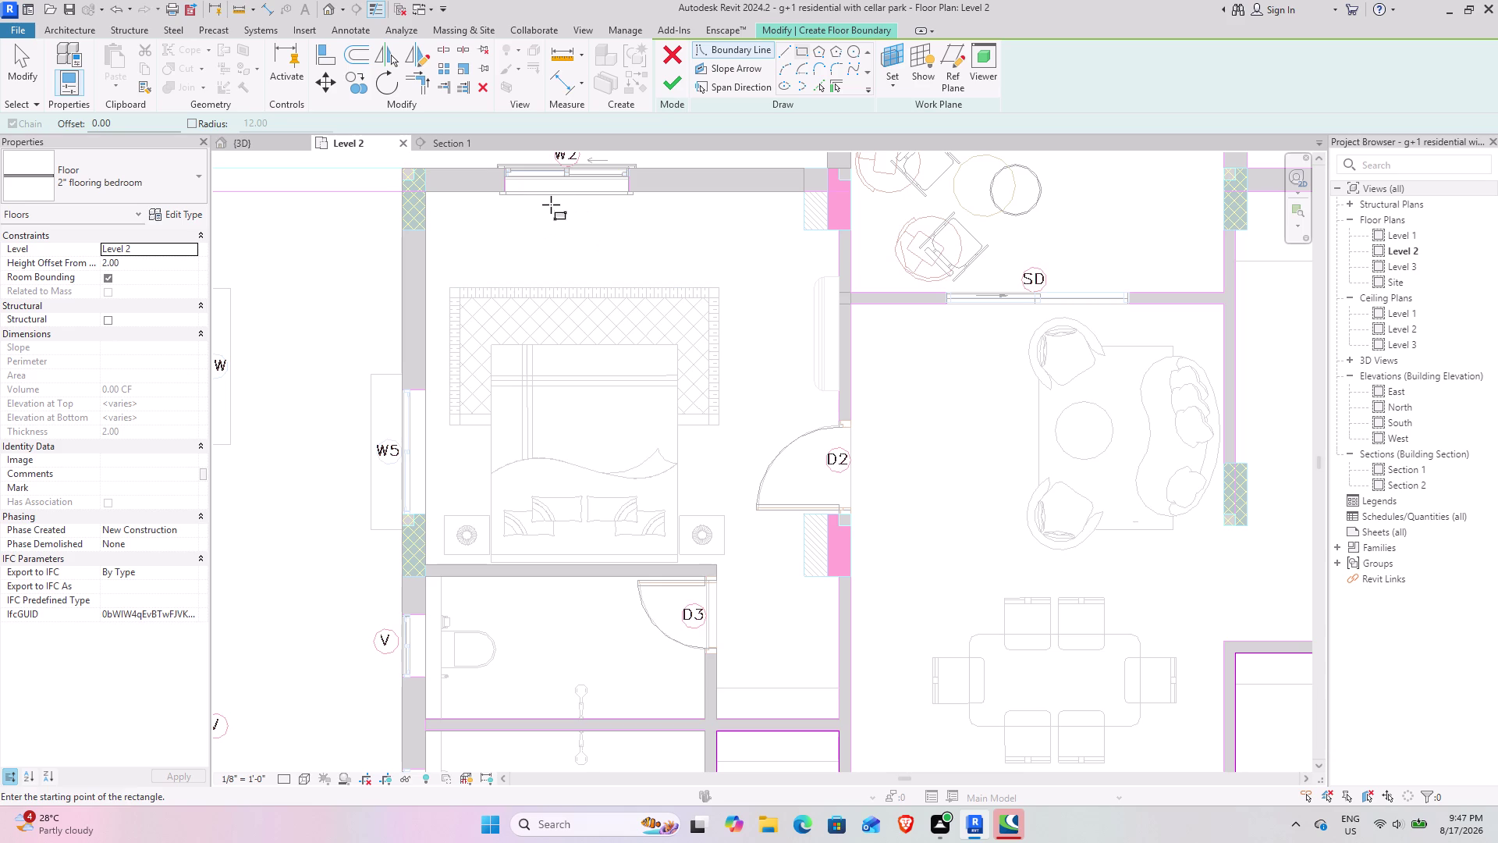
click(429, 190)
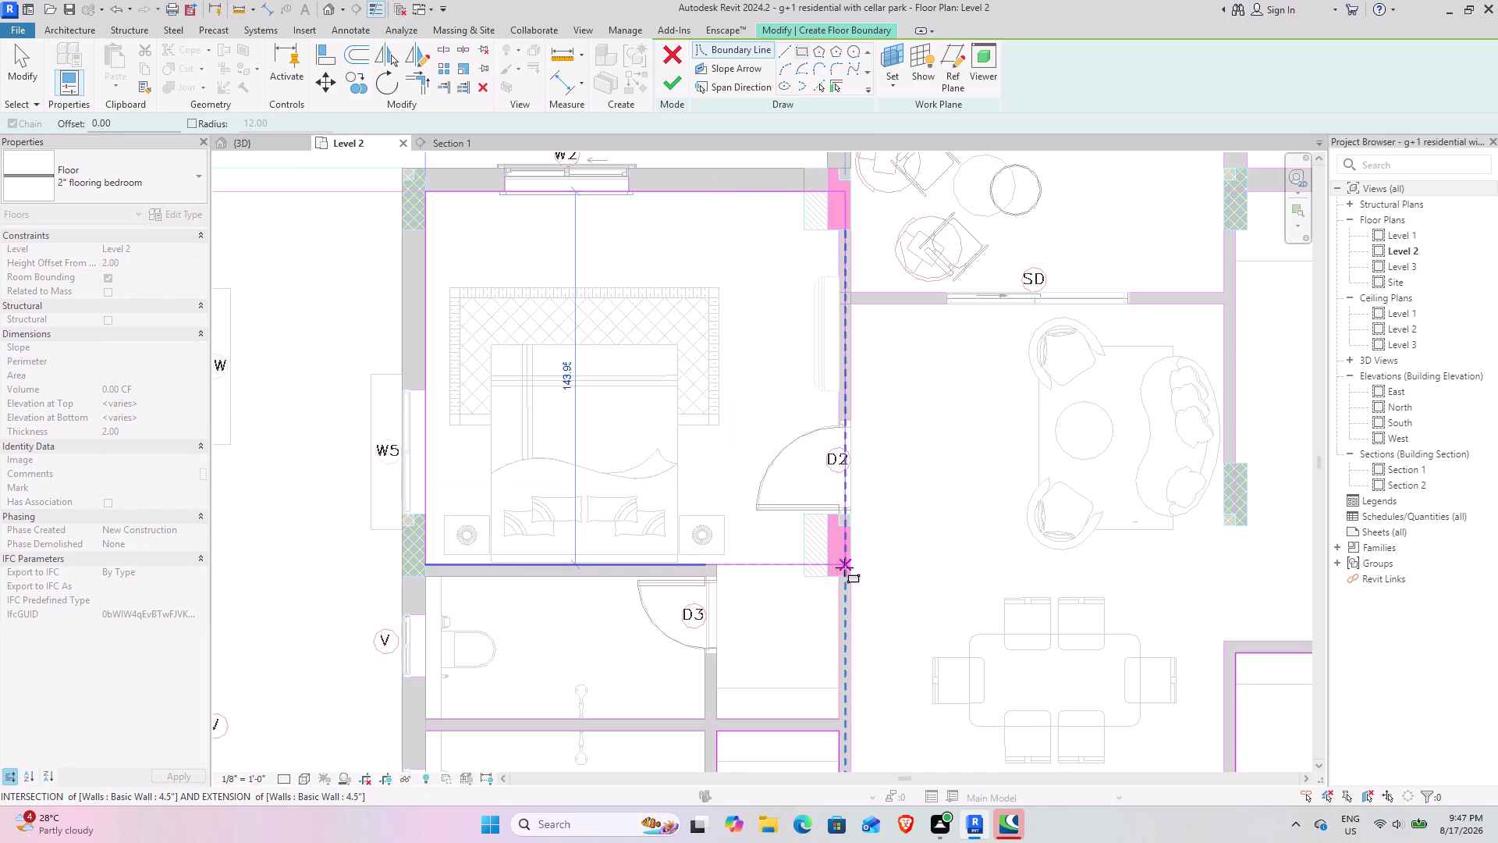
click(838, 567)
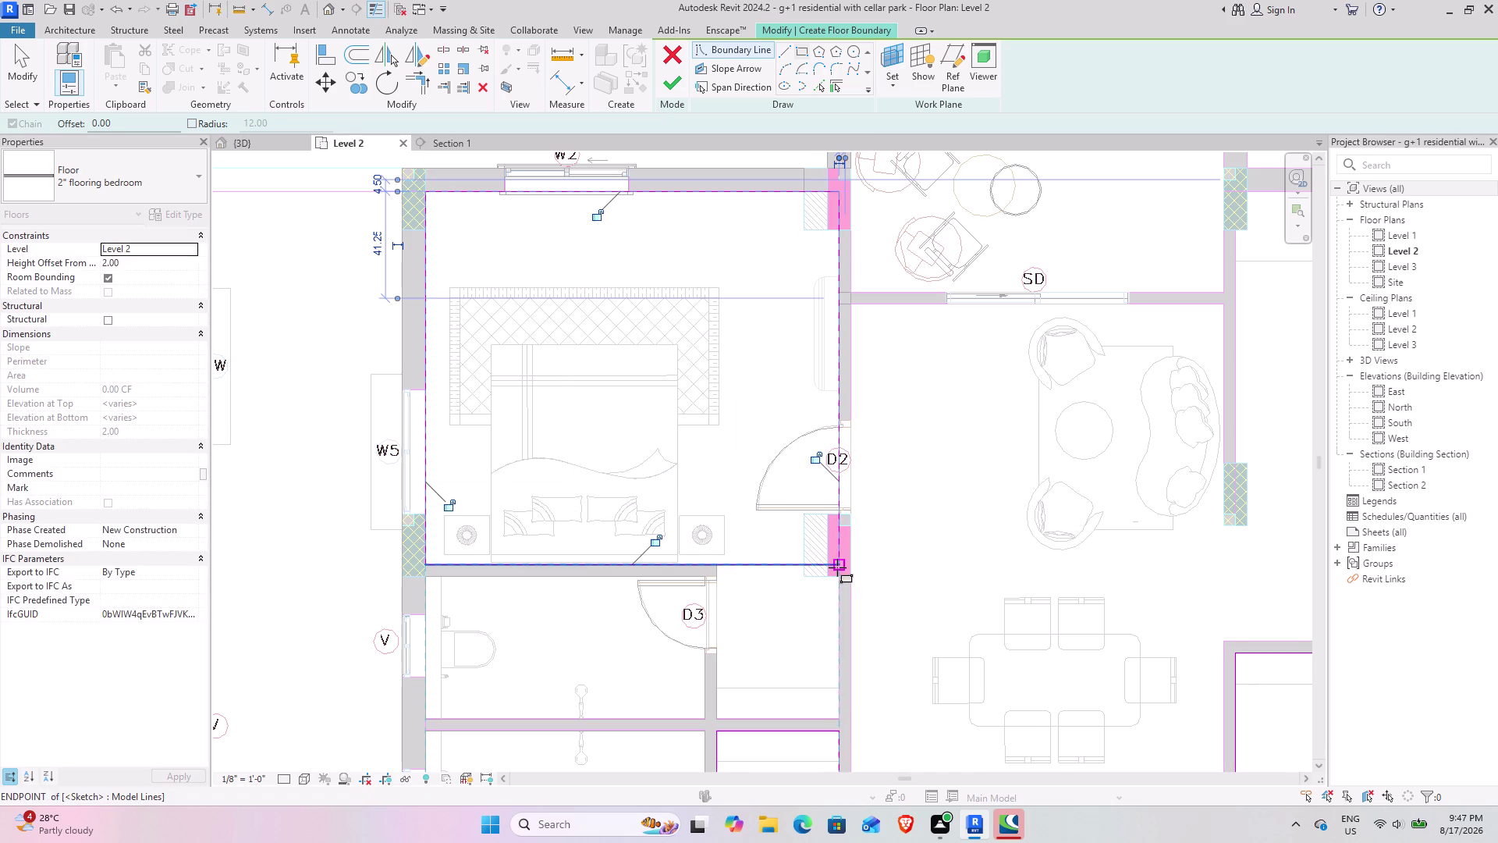
Sketch straight boundary lines along the D3 room wall and around its corner.
click(784, 55)
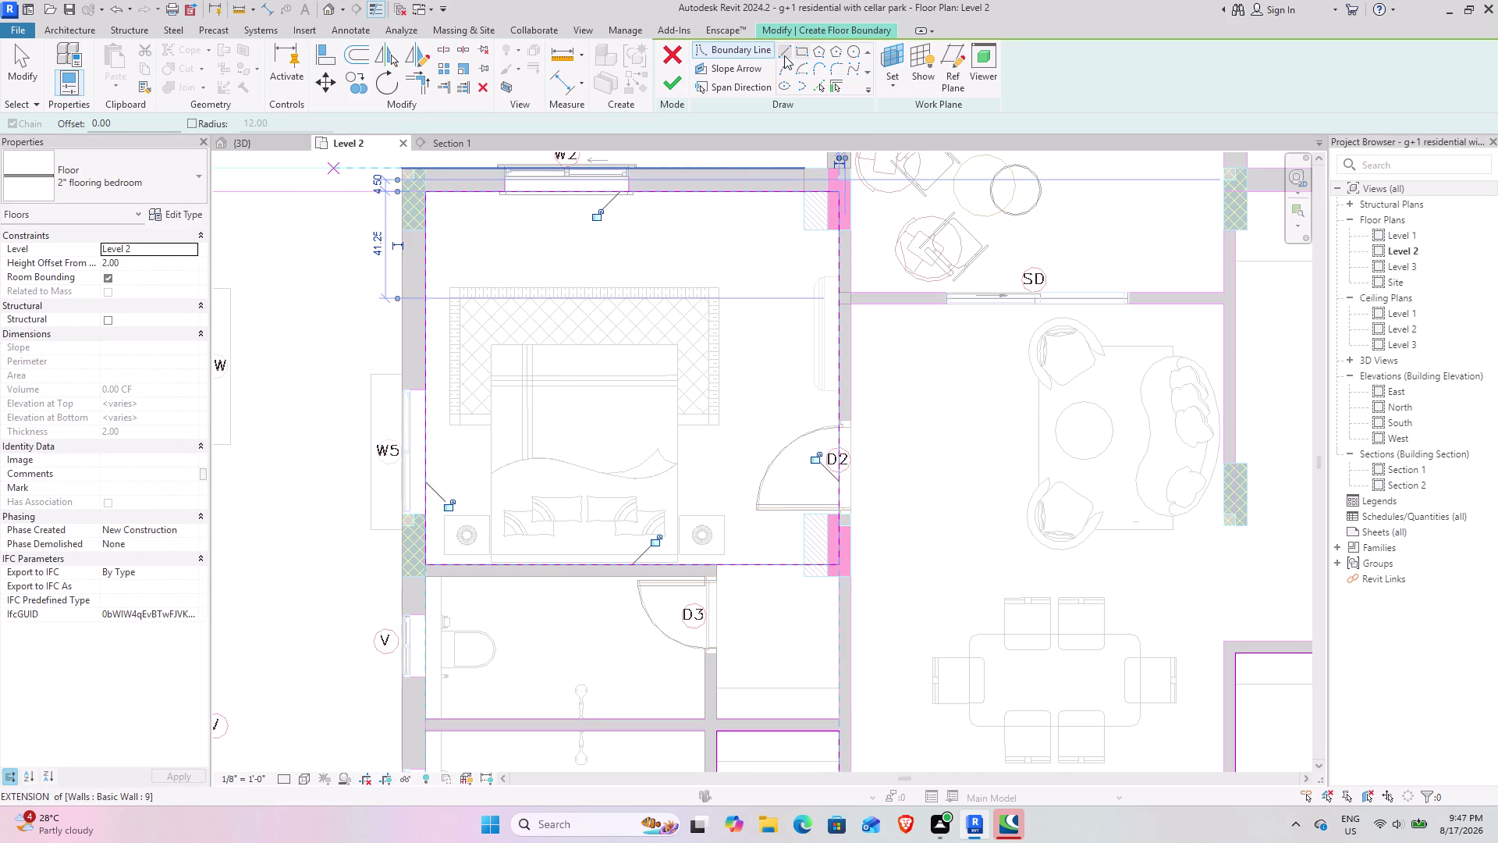
middle_drag(799, 488, 720, 311)
scroll(up, 3)
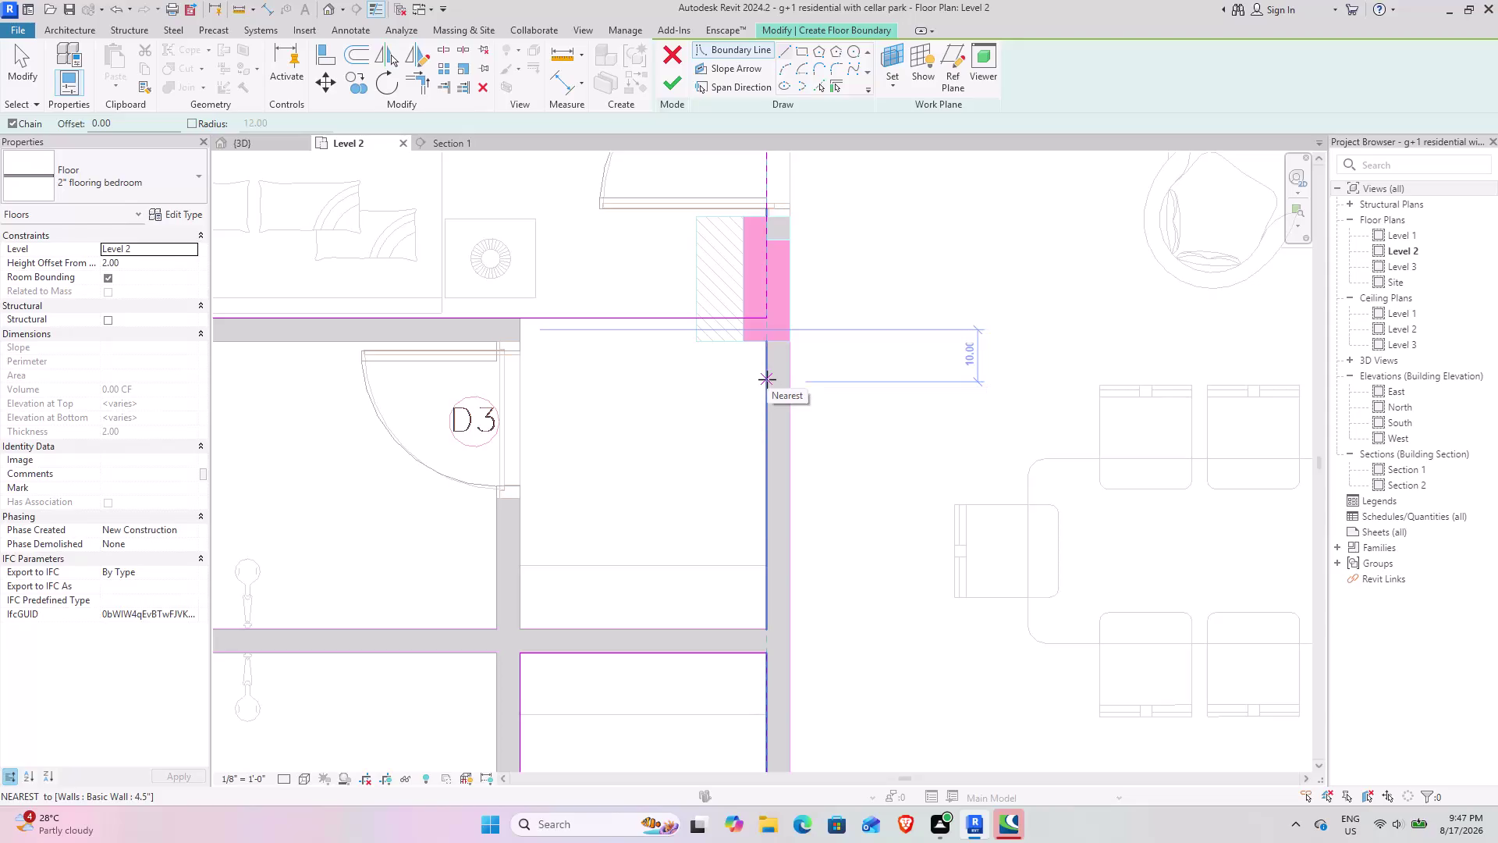
click(772, 625)
click(520, 630)
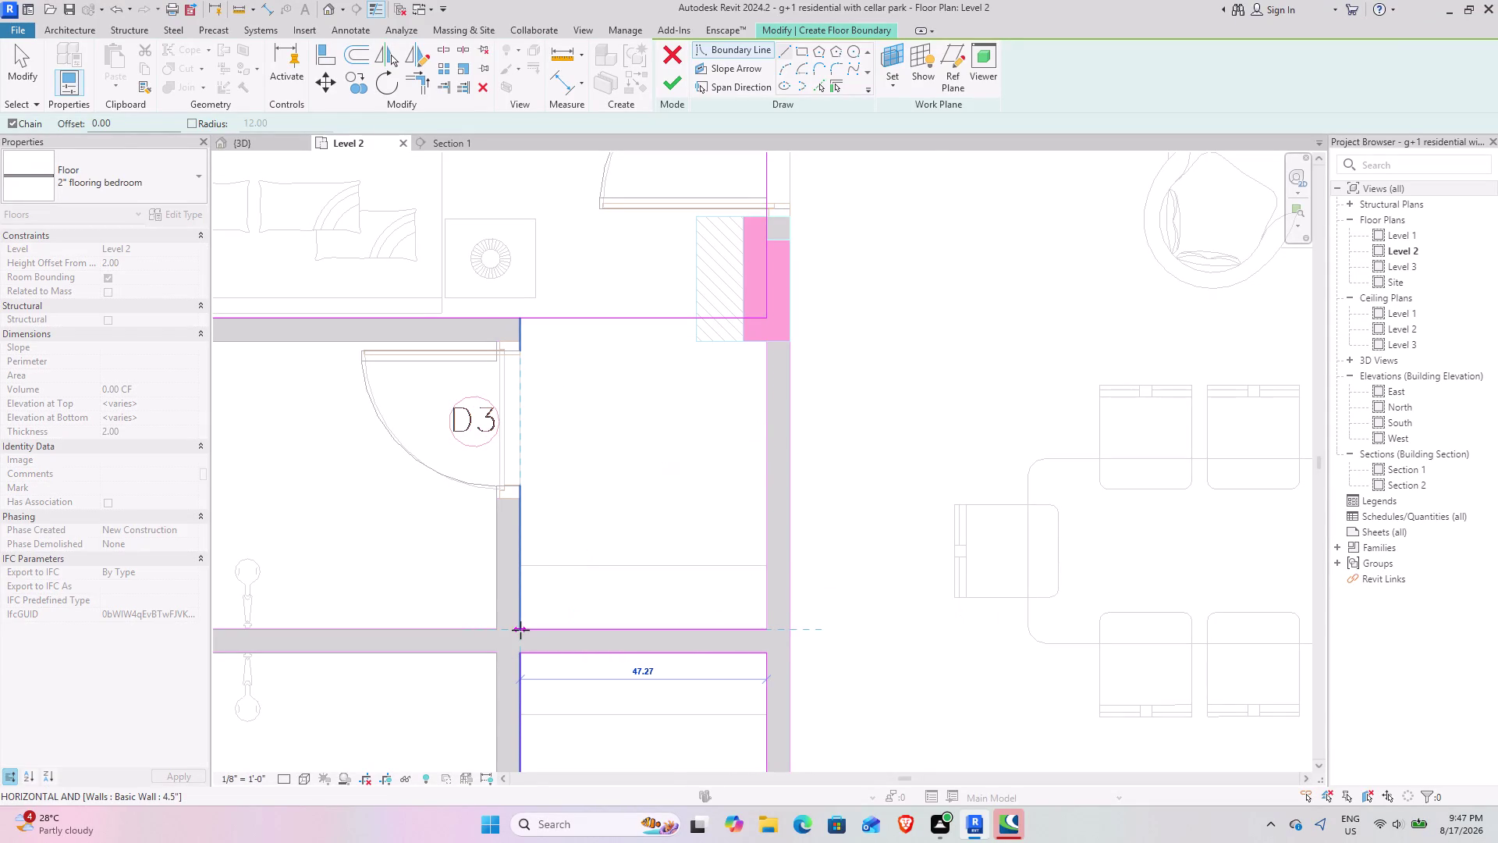
click(523, 520)
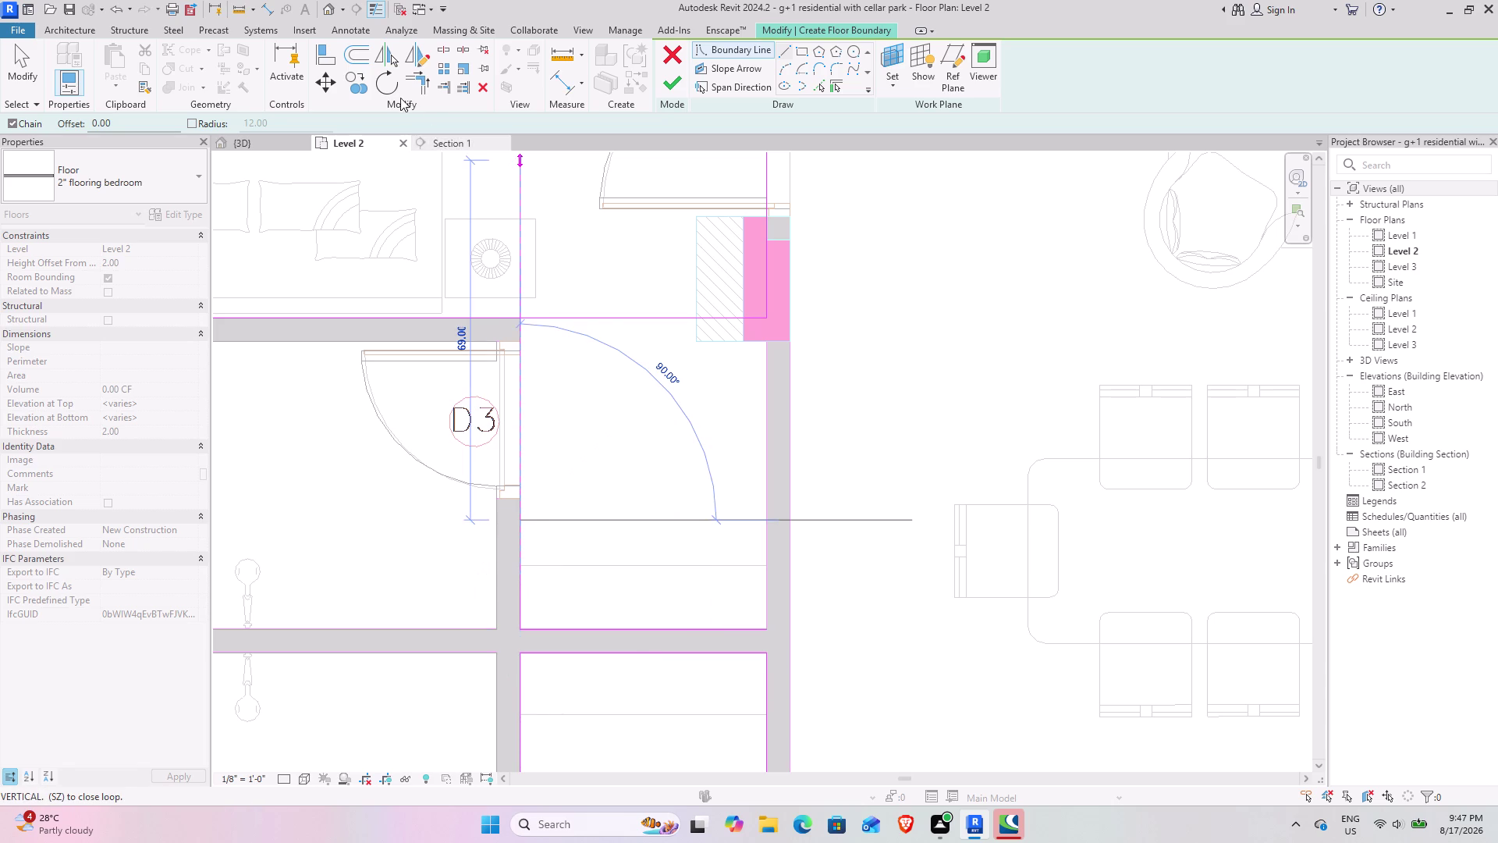
click(411, 74)
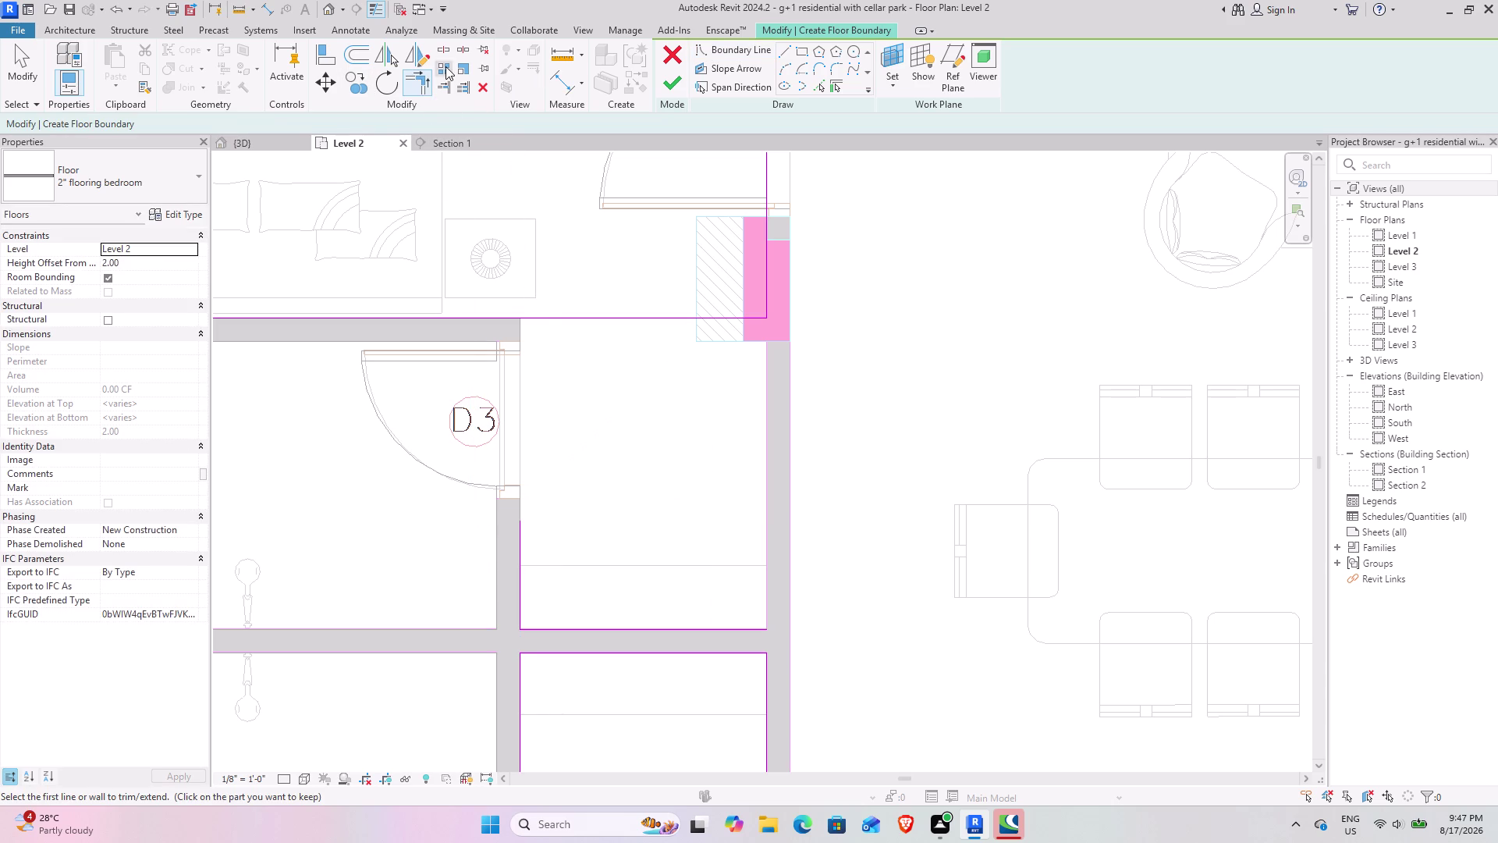
Join the top and side boundary lines of the D3 room into a corner.
click(446, 47)
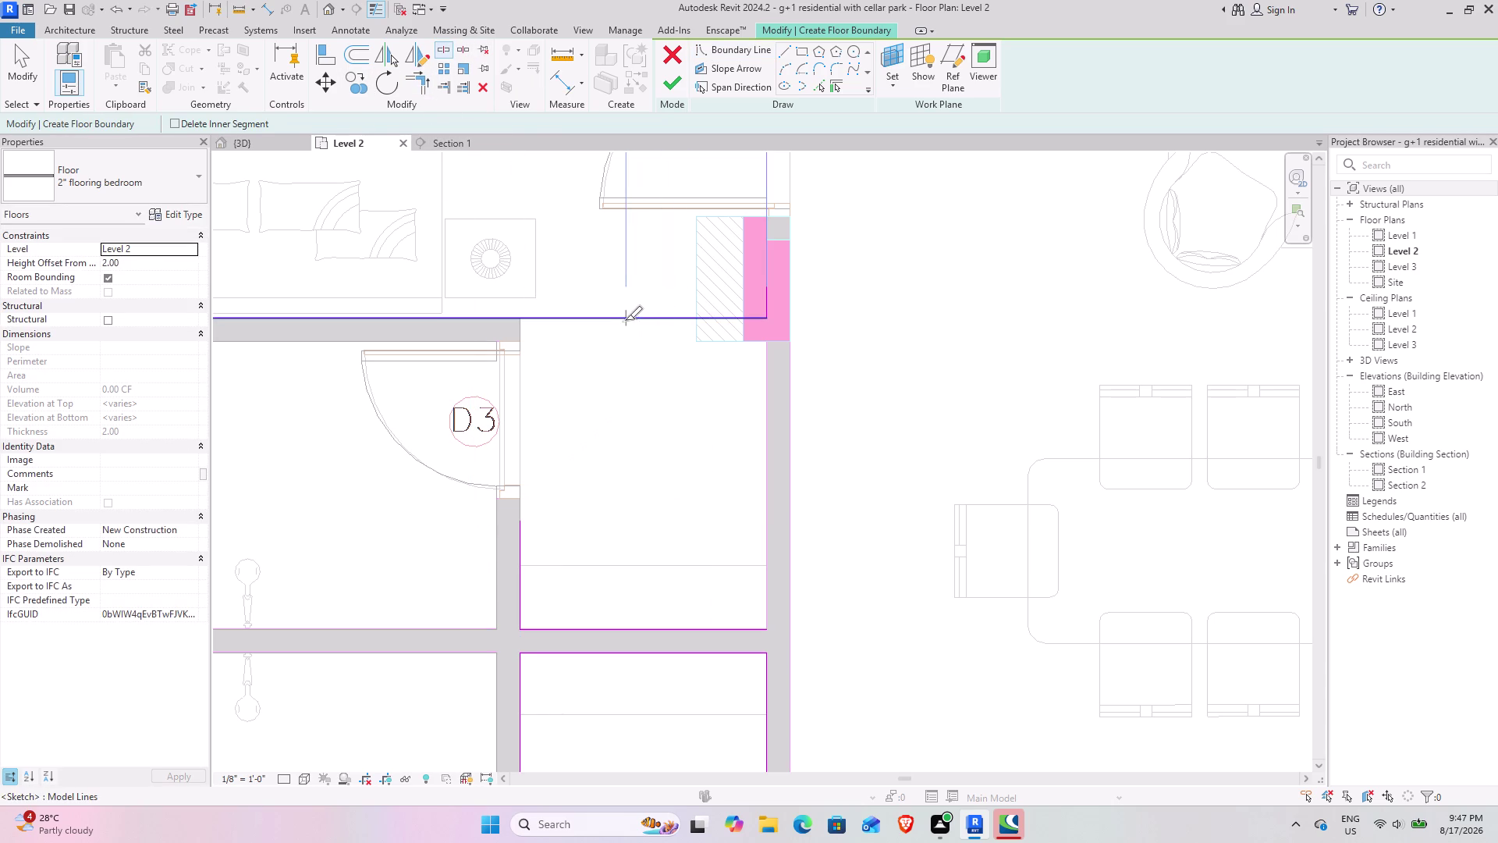
click(625, 320)
click(423, 90)
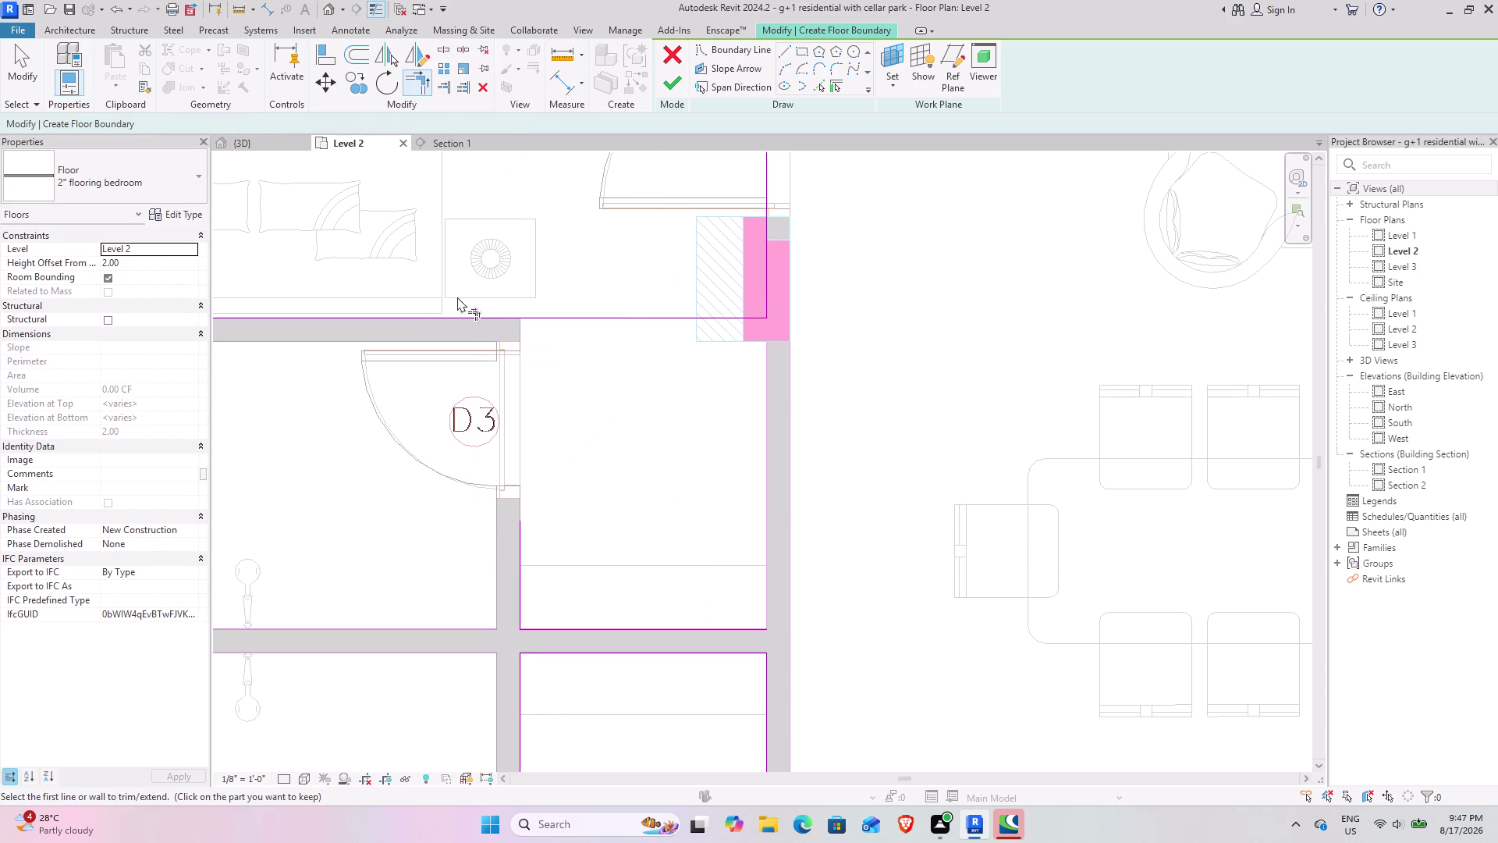
click(466, 314)
click(523, 540)
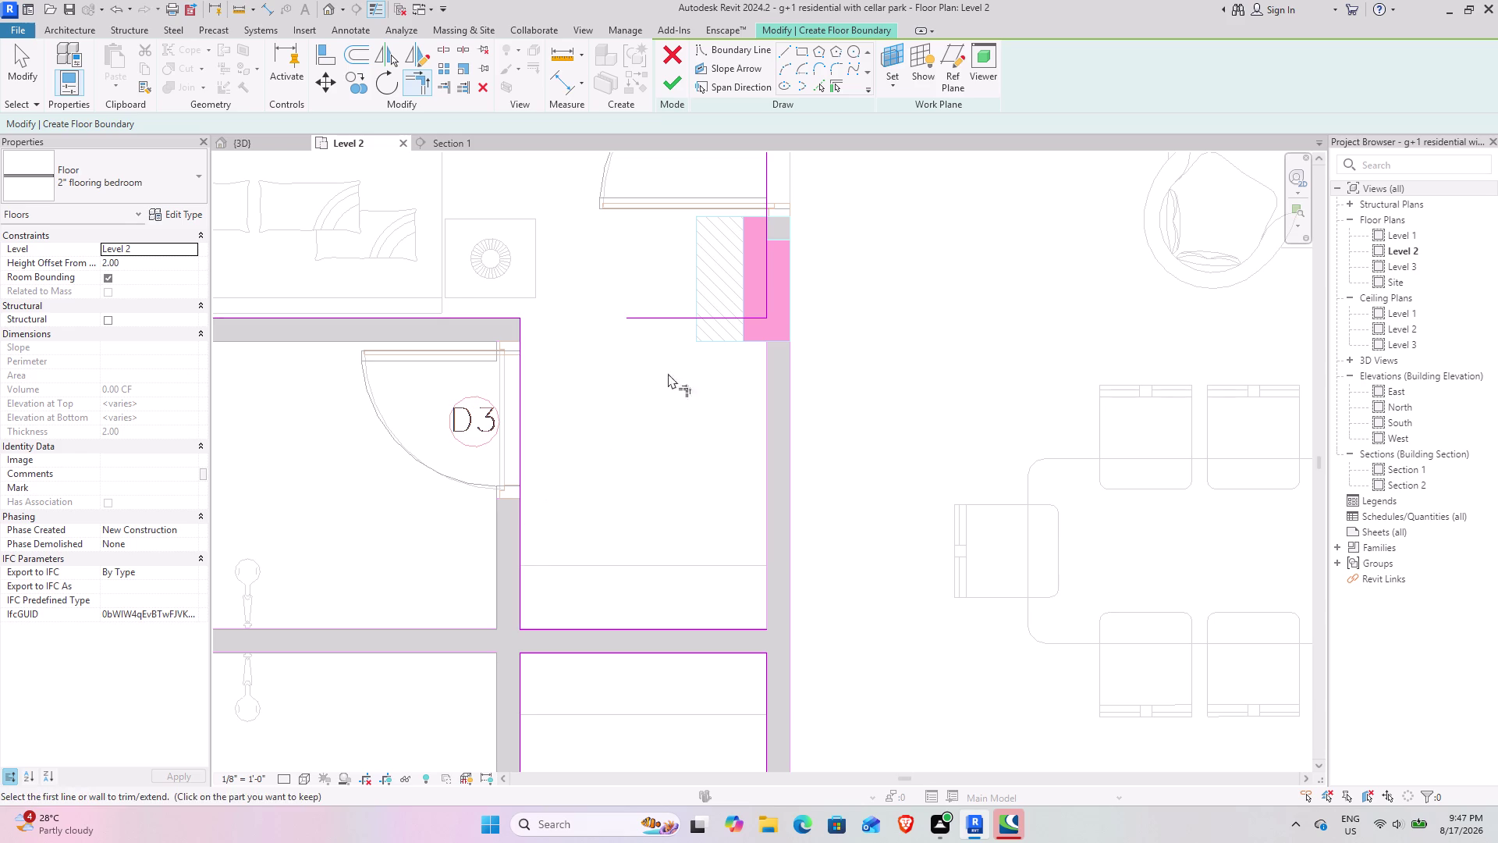
Join the bottom boundary line with the side line, then move toward door D2.
click(766, 293)
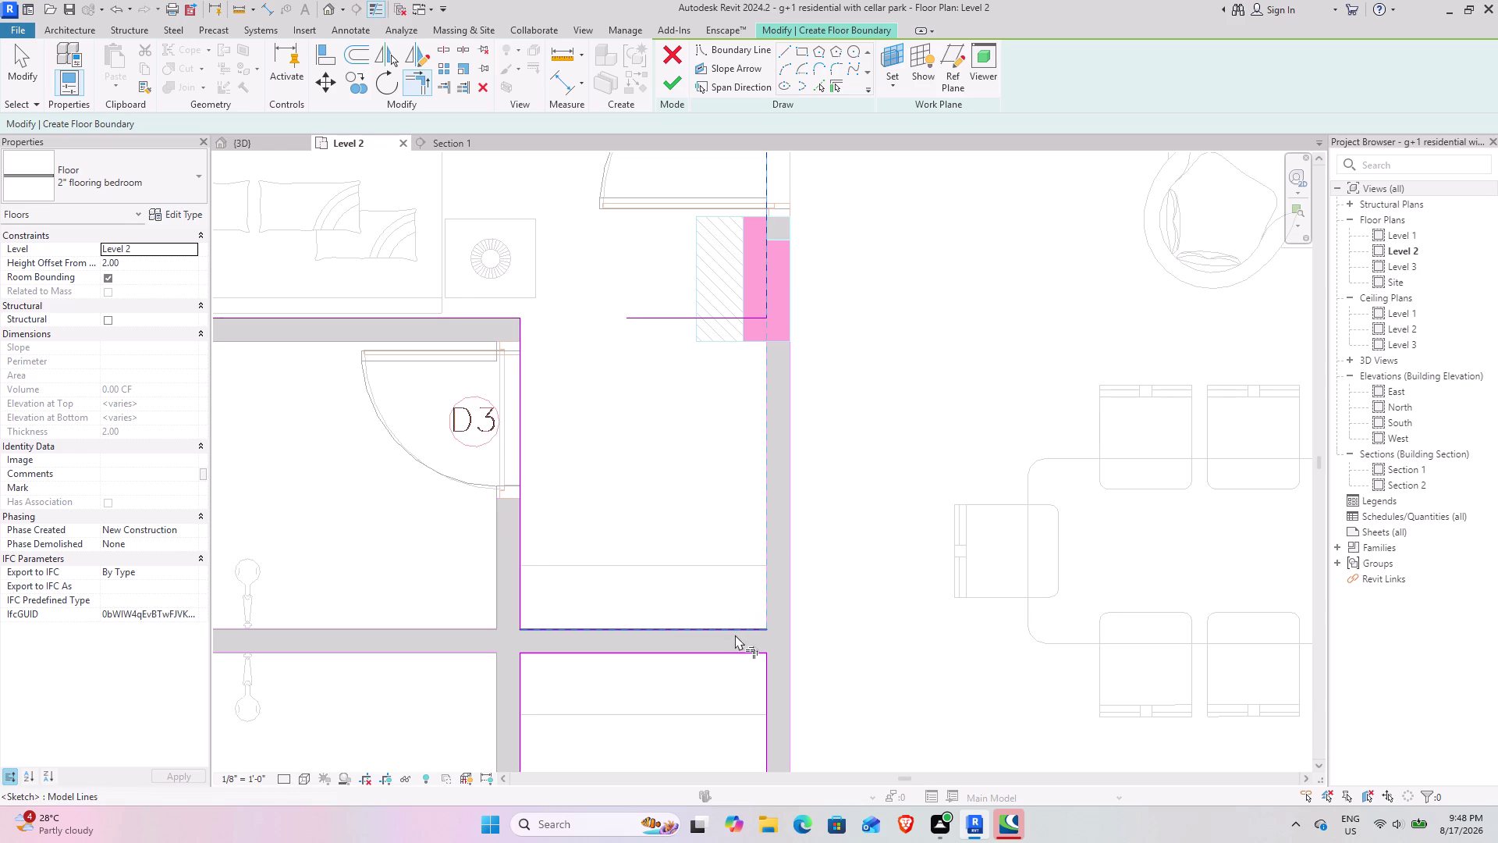
click(736, 635)
click(26, 79)
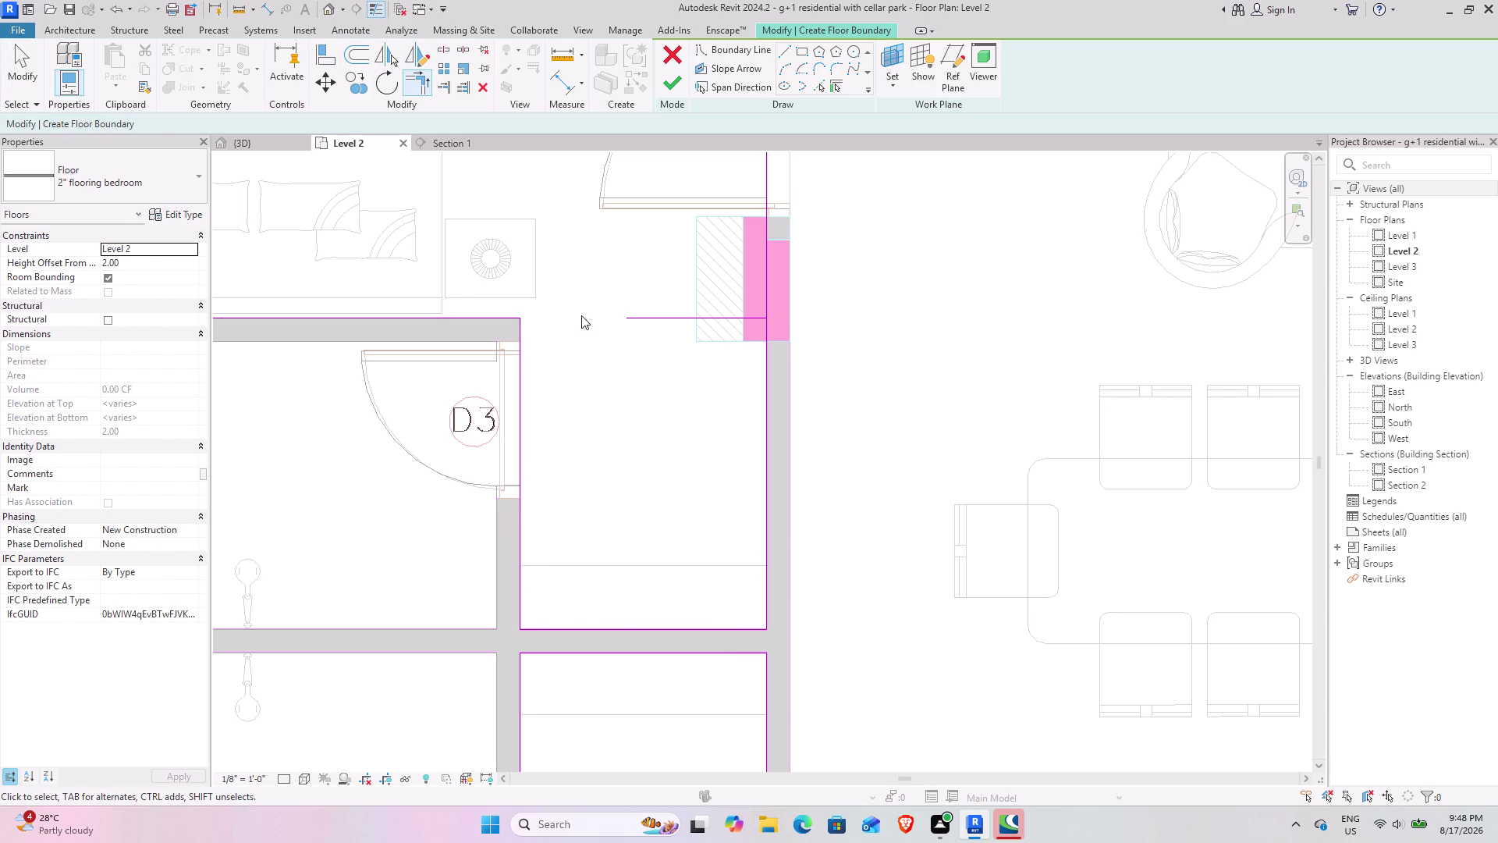
click(685, 313)
click(485, 86)
middle_drag(577, 161, 562, 445)
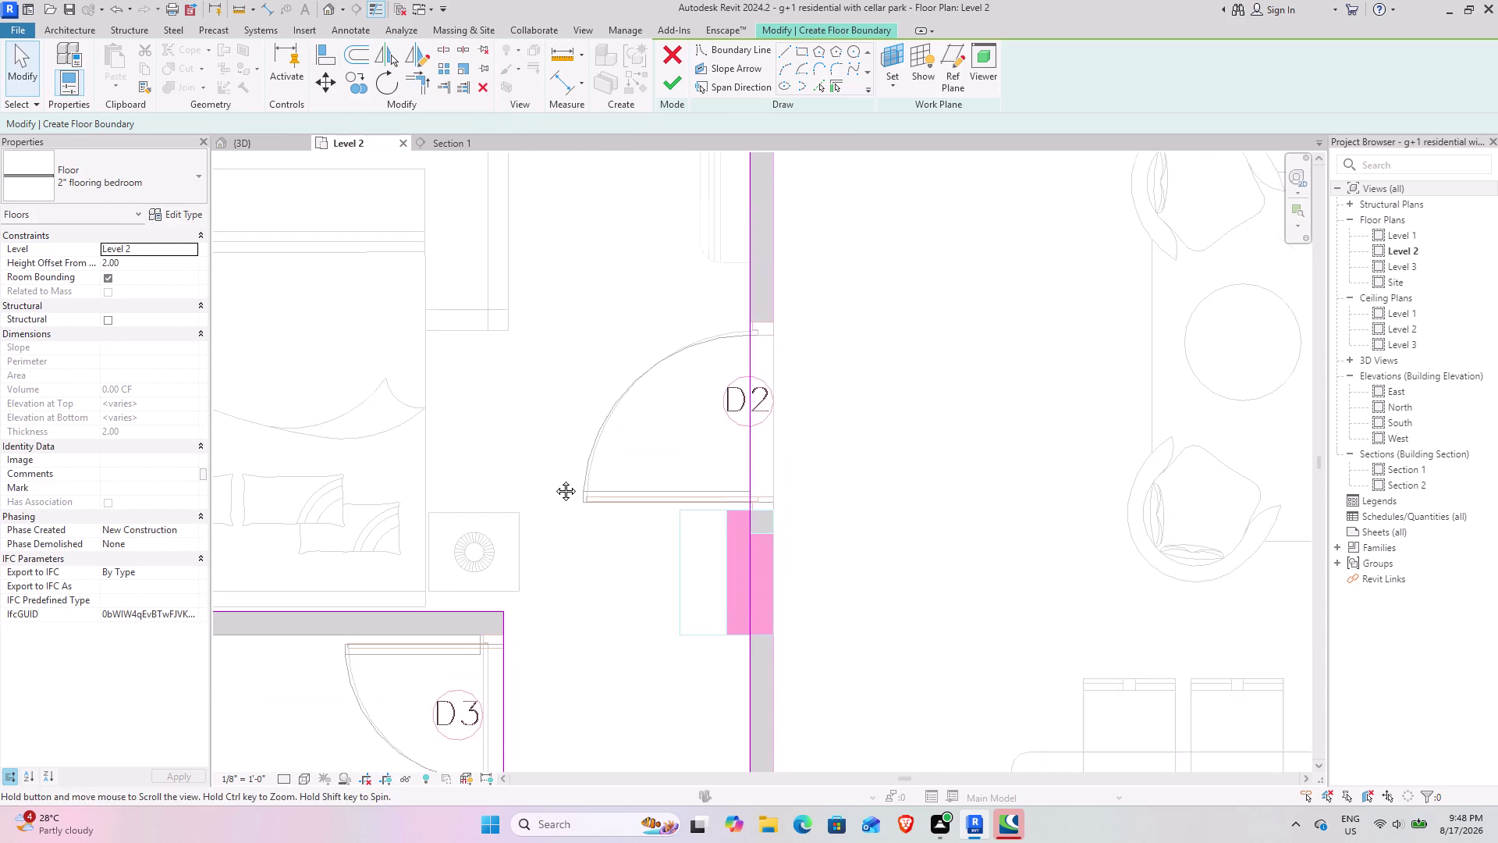
middle_drag(562, 445, 553, 483)
scroll(up, 3)
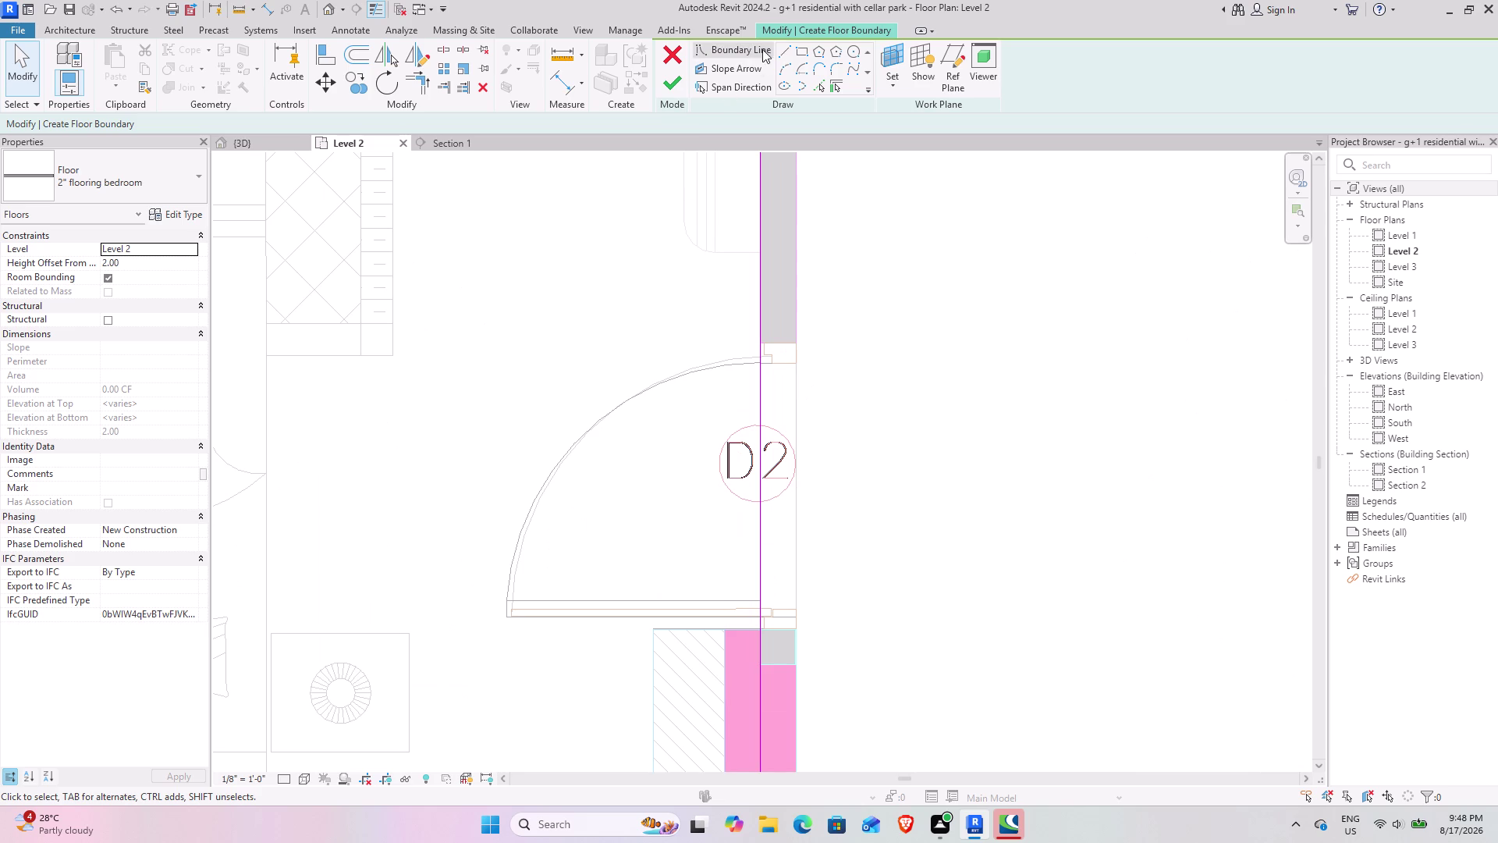
Draw a boundary line along the wall beside D2, running down past the door.
click(783, 47)
click(797, 346)
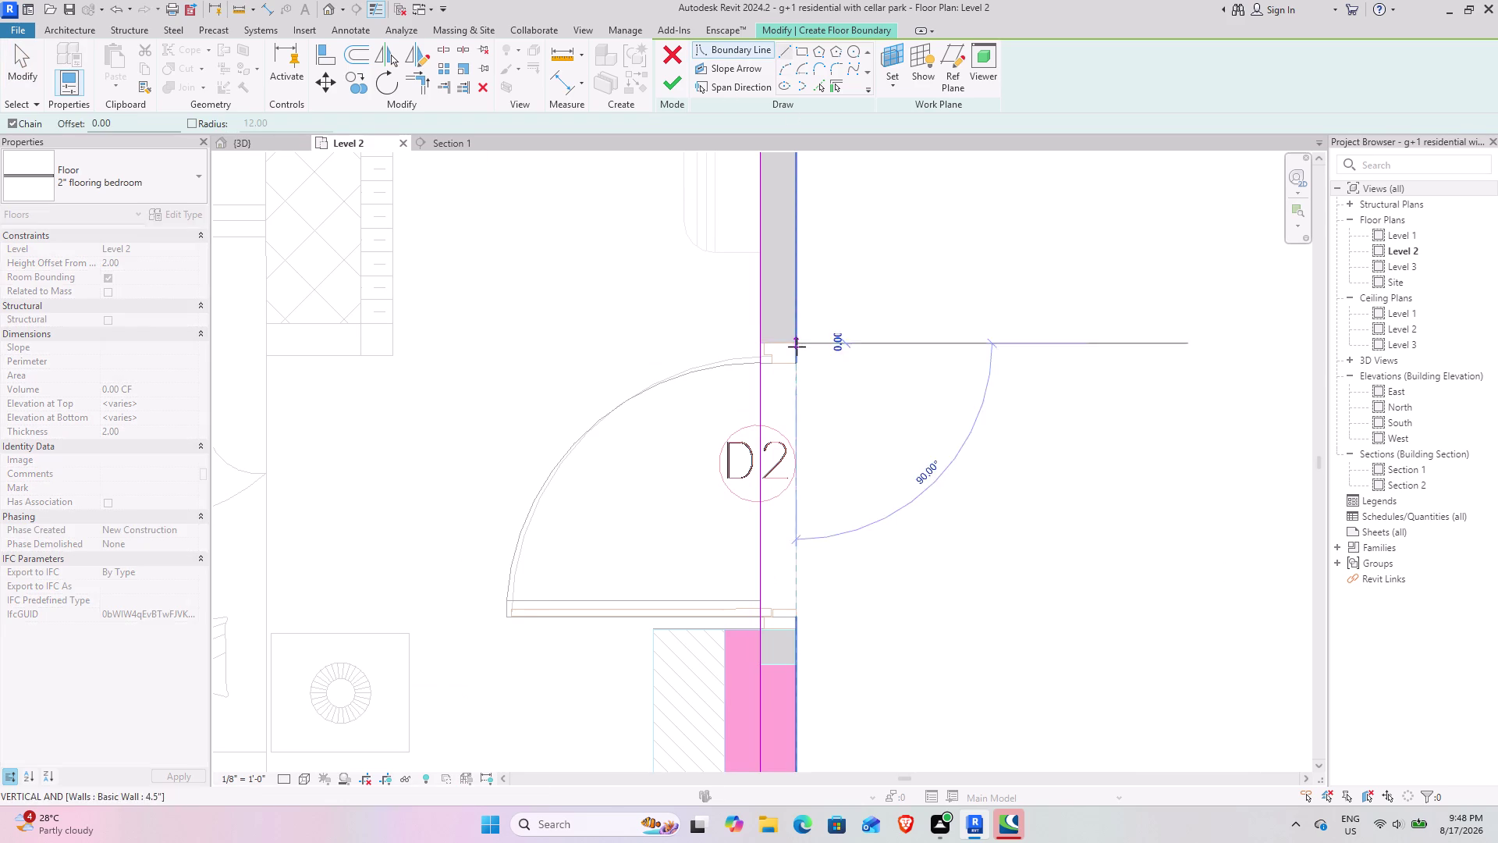
click(757, 338)
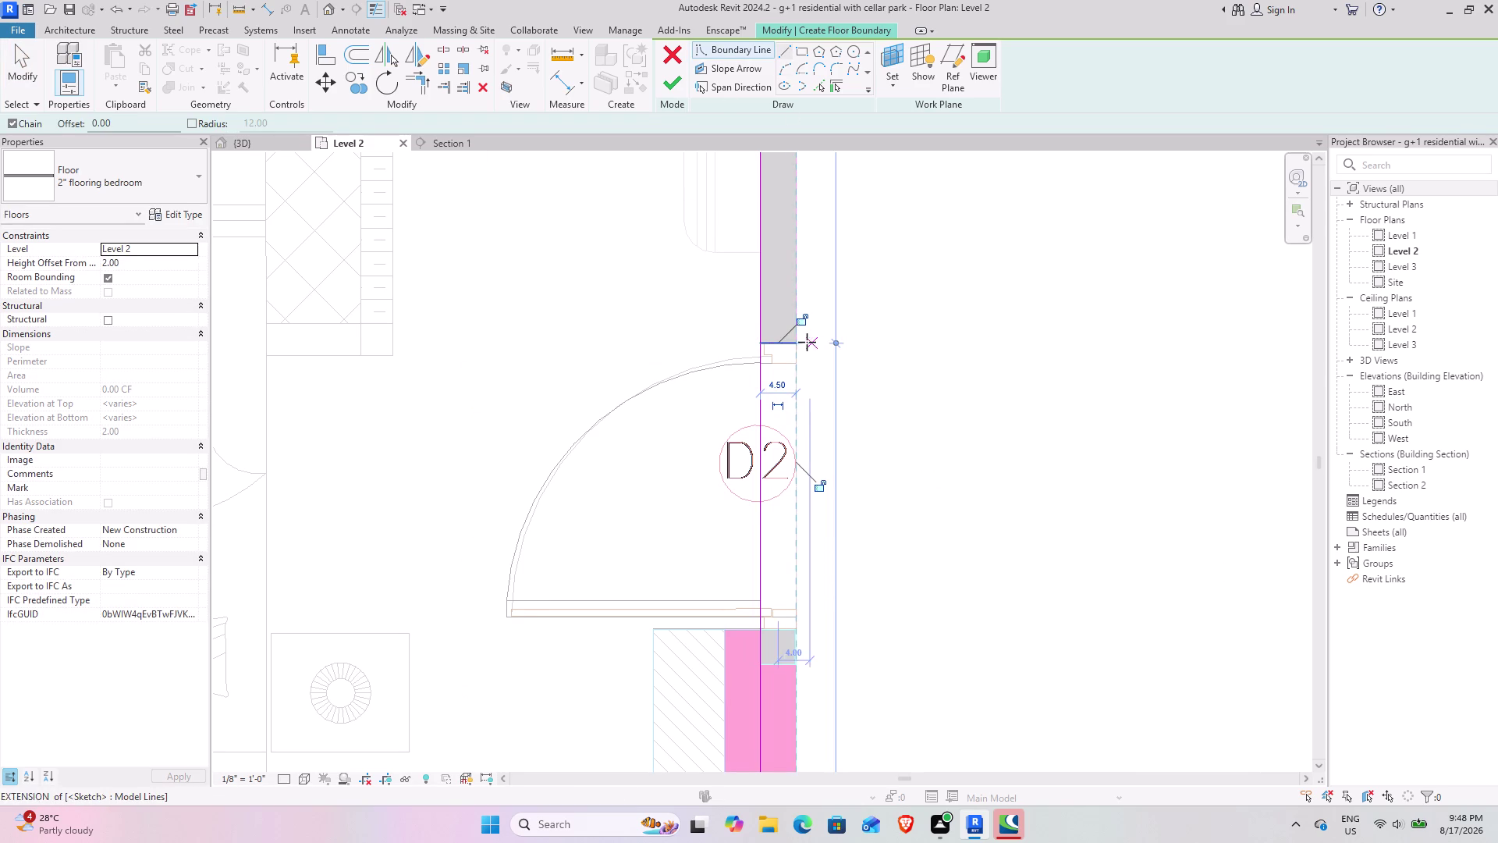
click(788, 343)
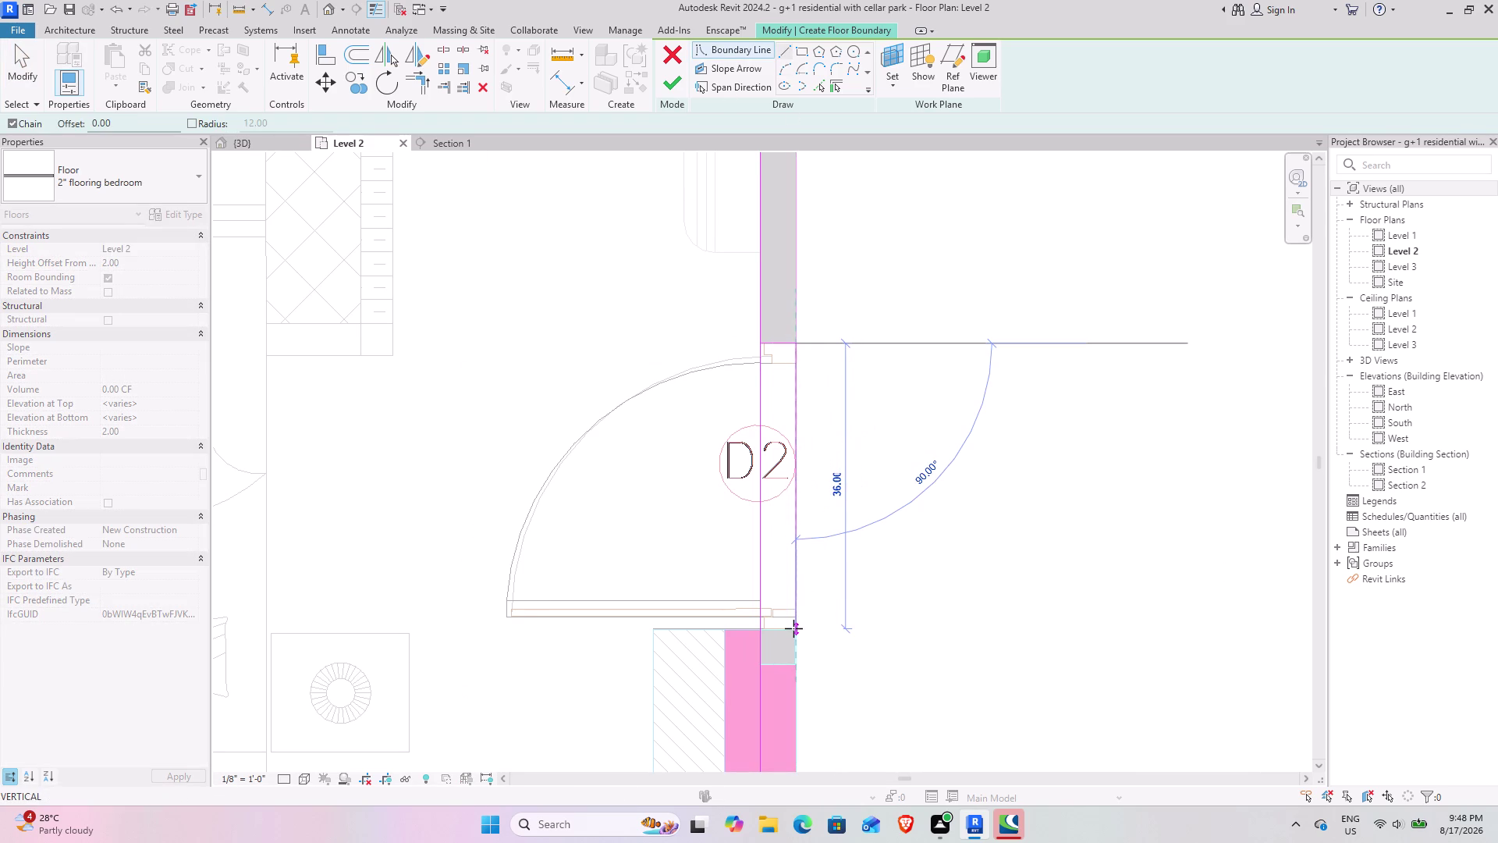
scroll(up, 3)
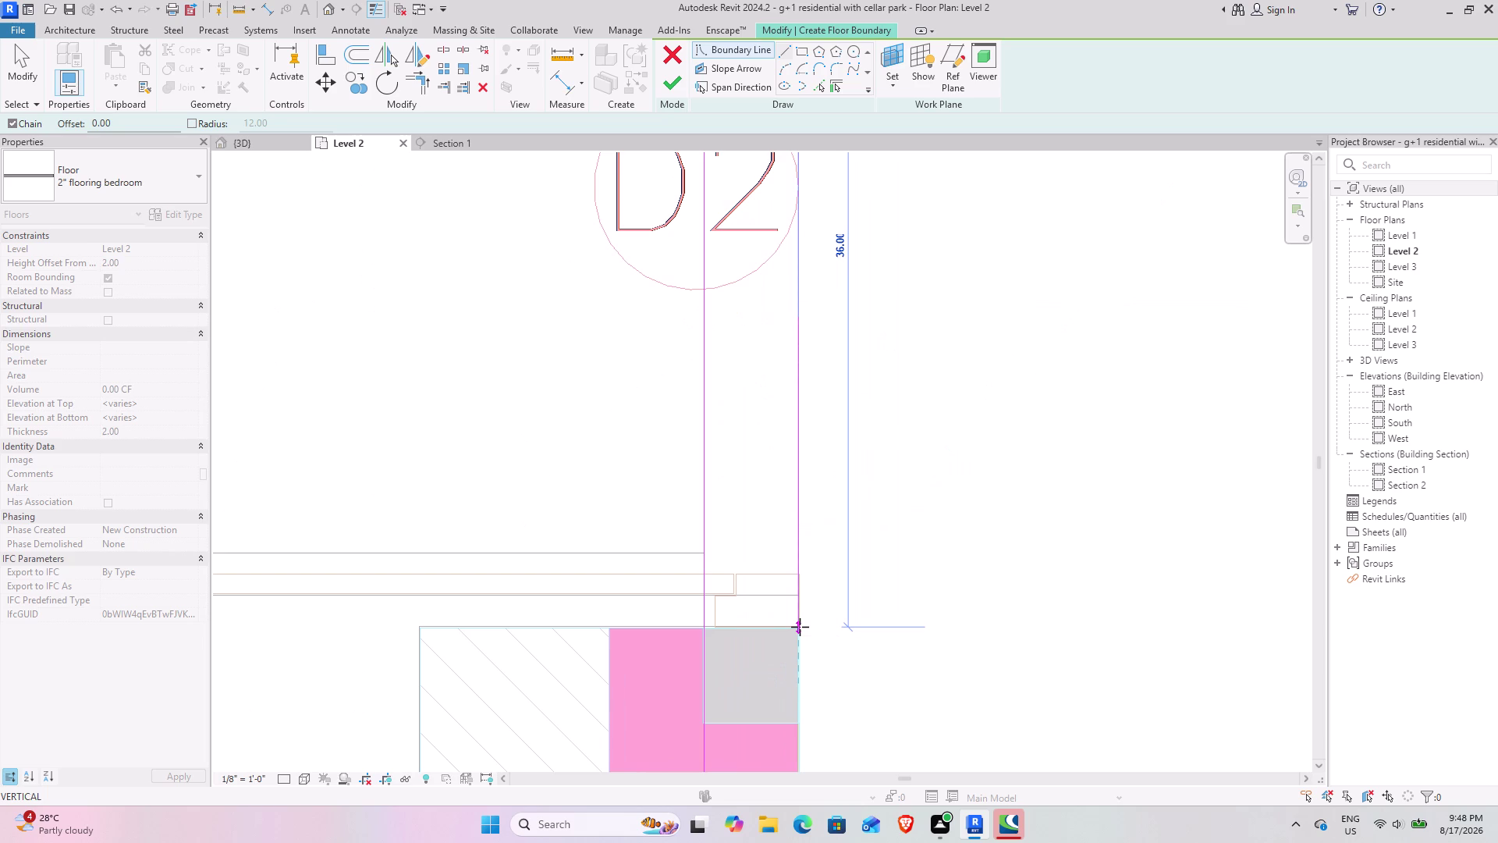
click(800, 627)
click(705, 629)
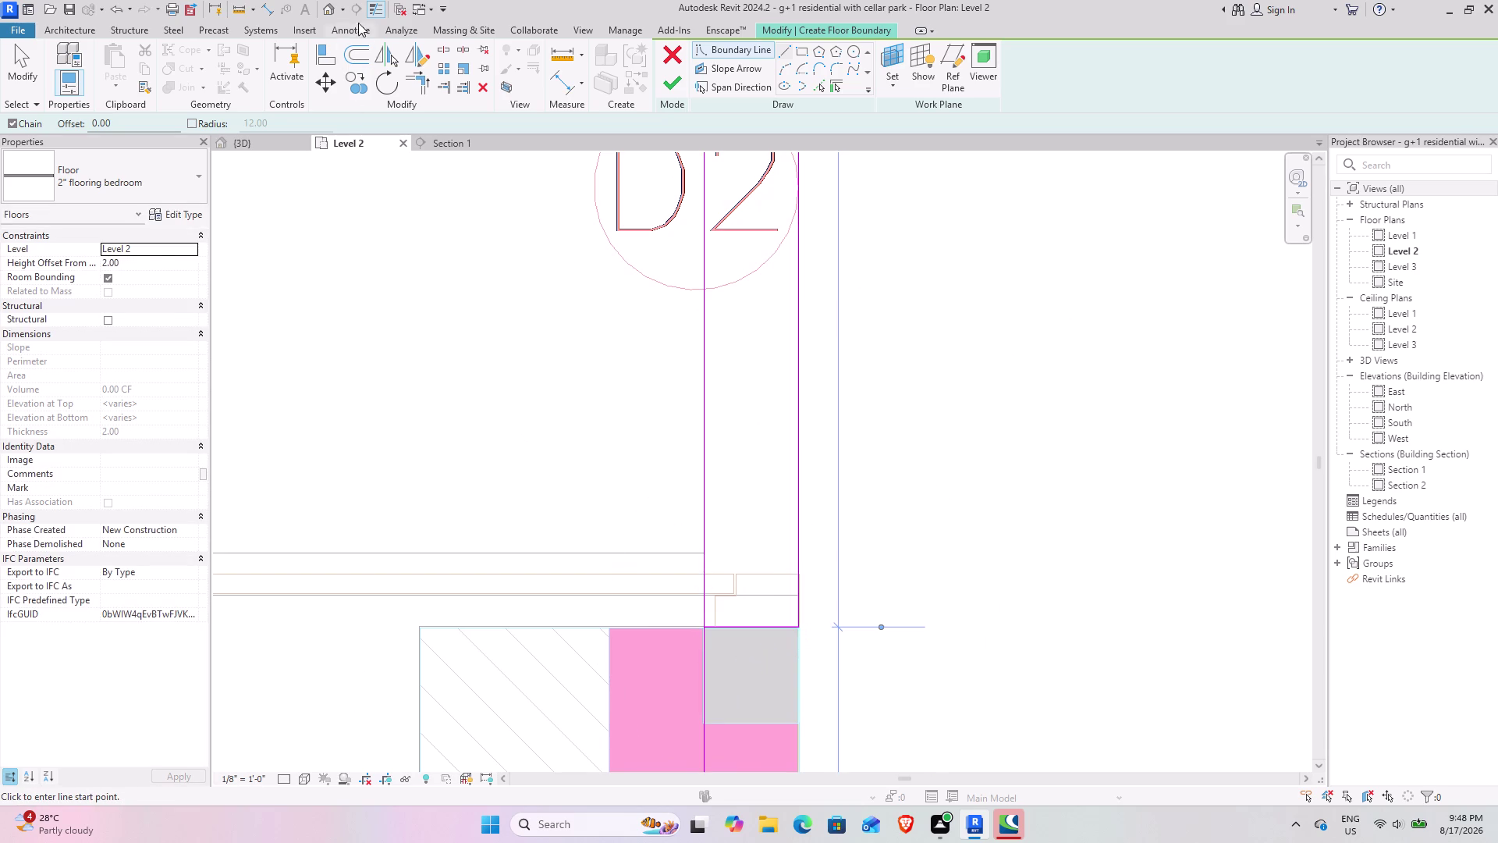
Split the boundary line beside D2 and join the bedroom boundary lines into corners.
click(444, 47)
click(700, 448)
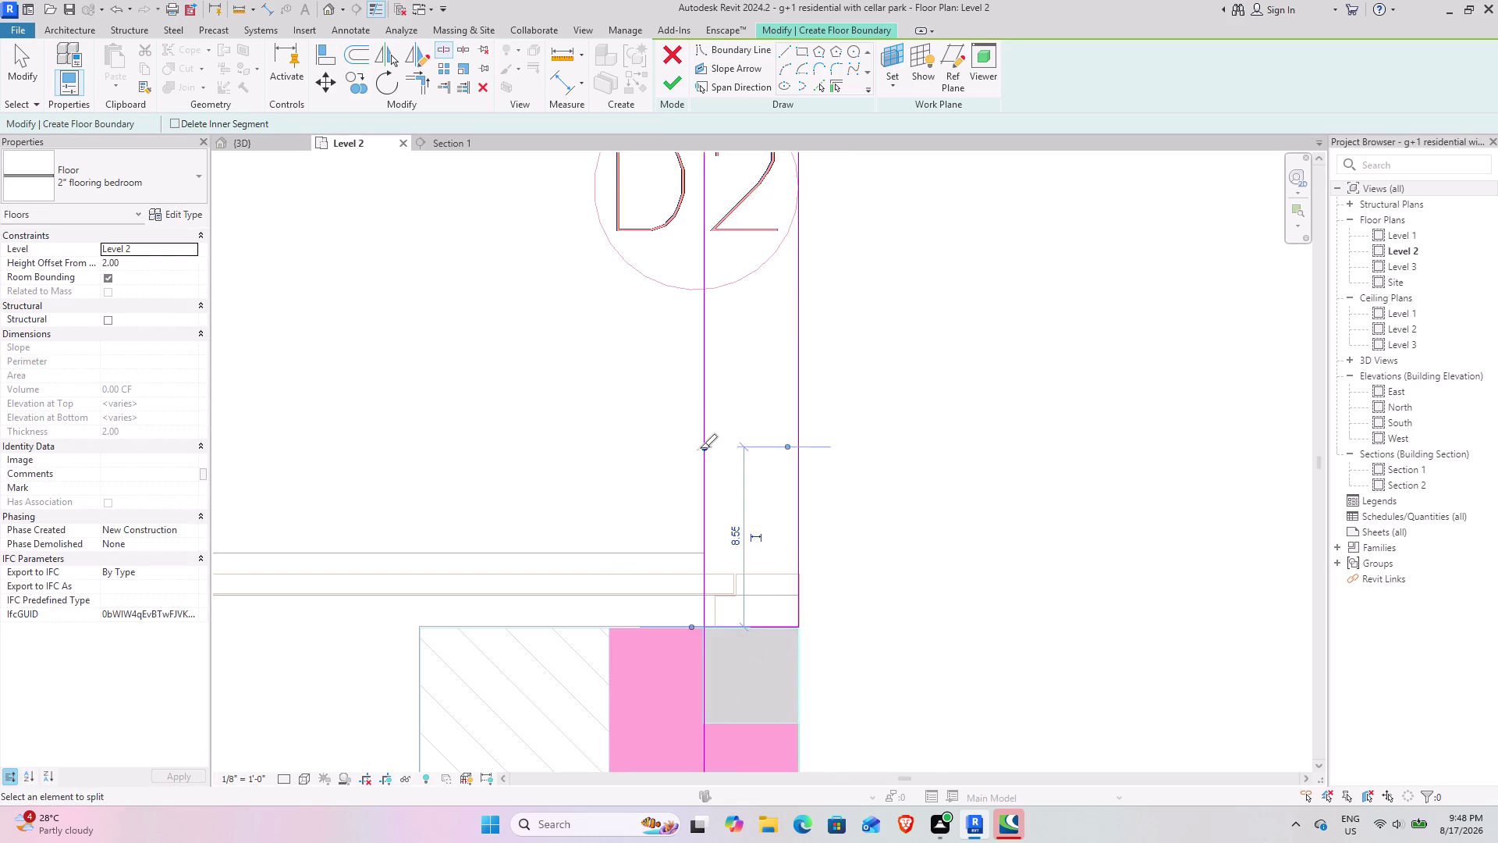
click(422, 78)
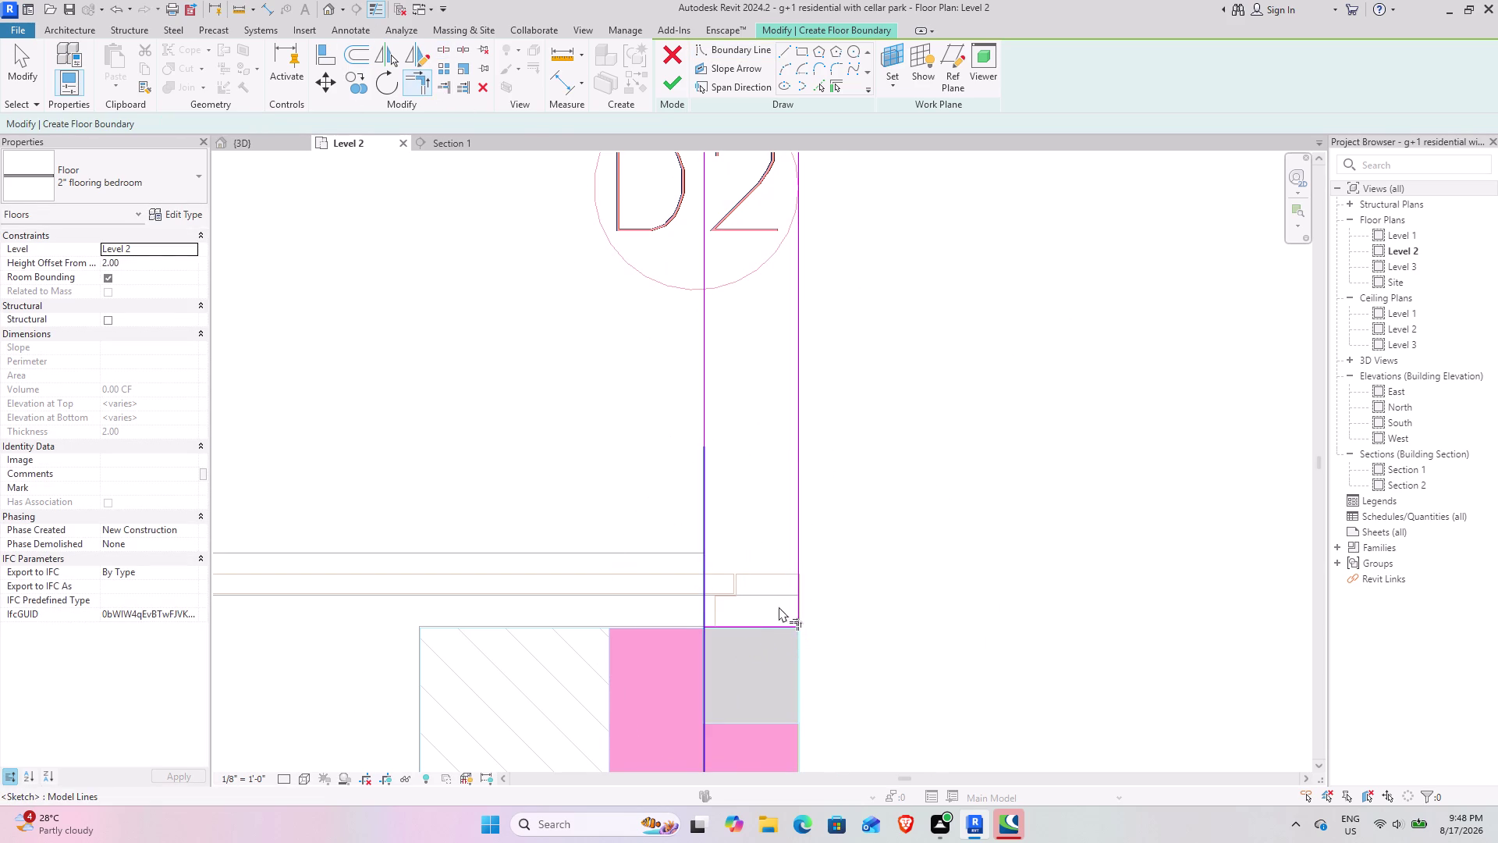
click(768, 623)
click(699, 656)
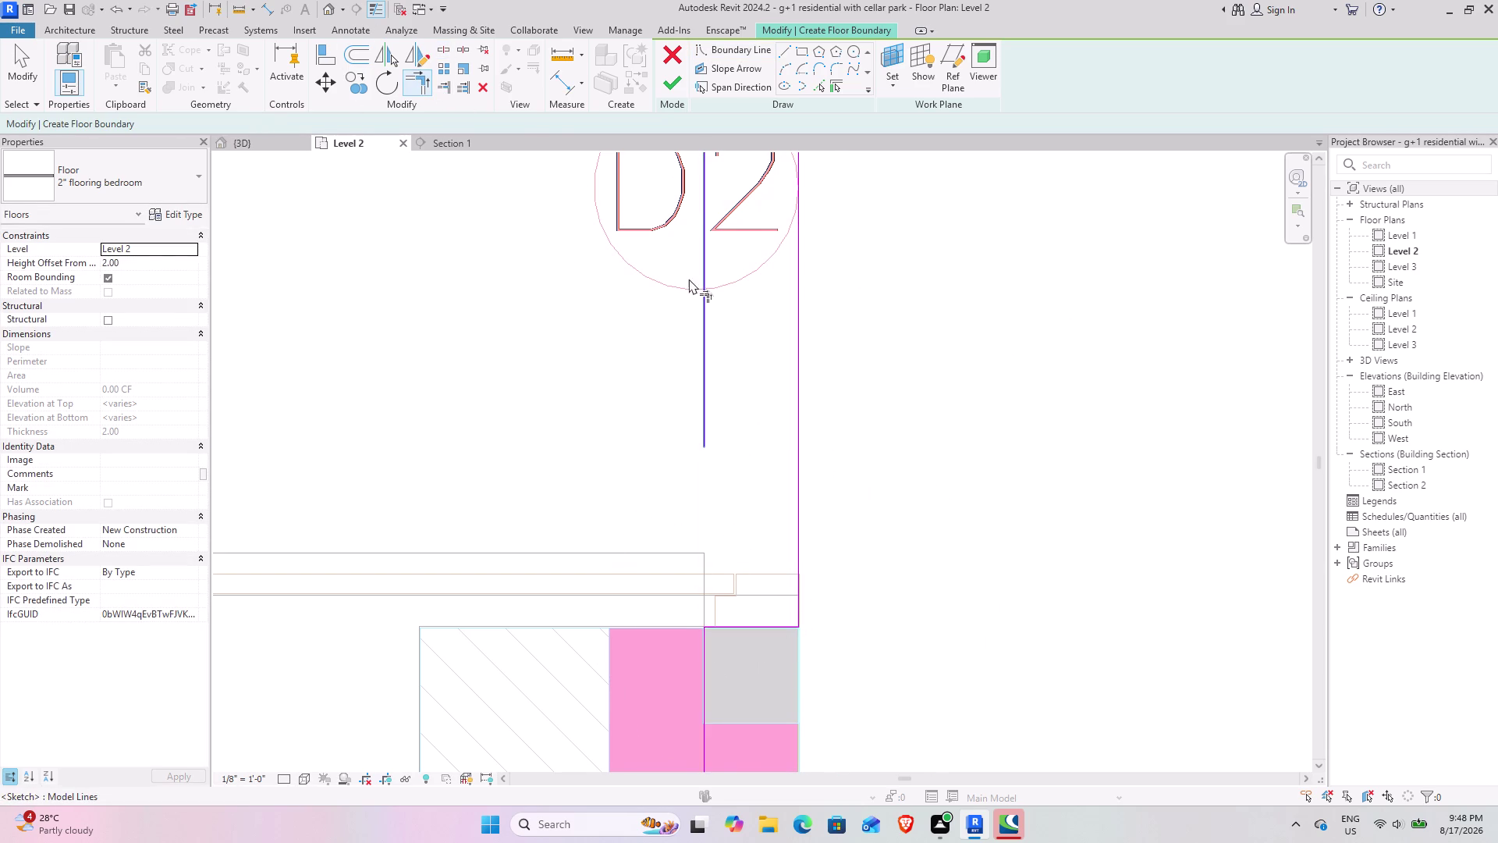
middle_drag(696, 294, 760, 574)
middle_drag(807, 246, 814, 501)
click(802, 392)
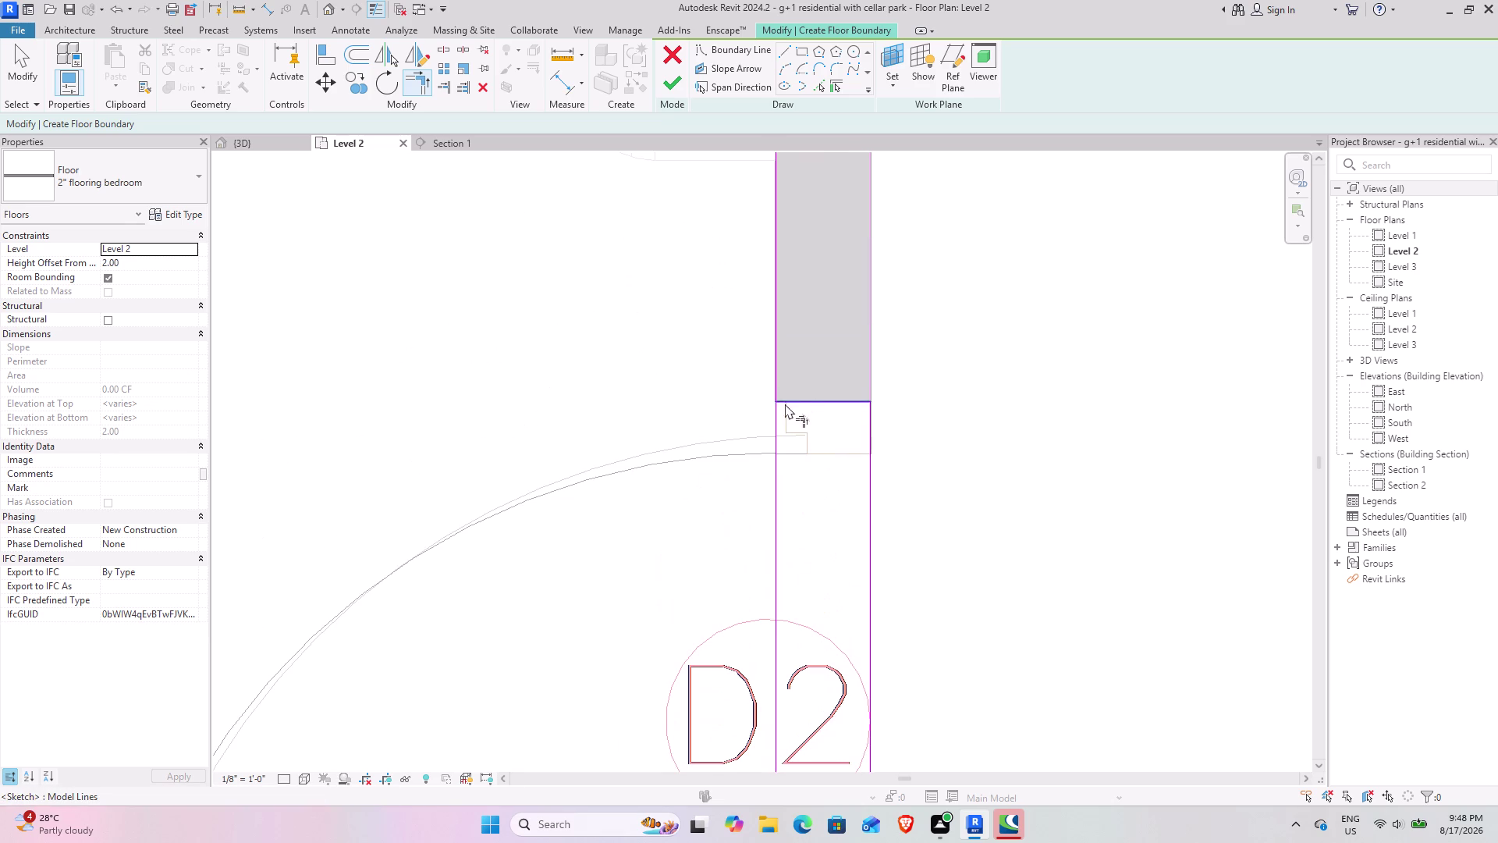
click(784, 381)
scroll(down, 3)
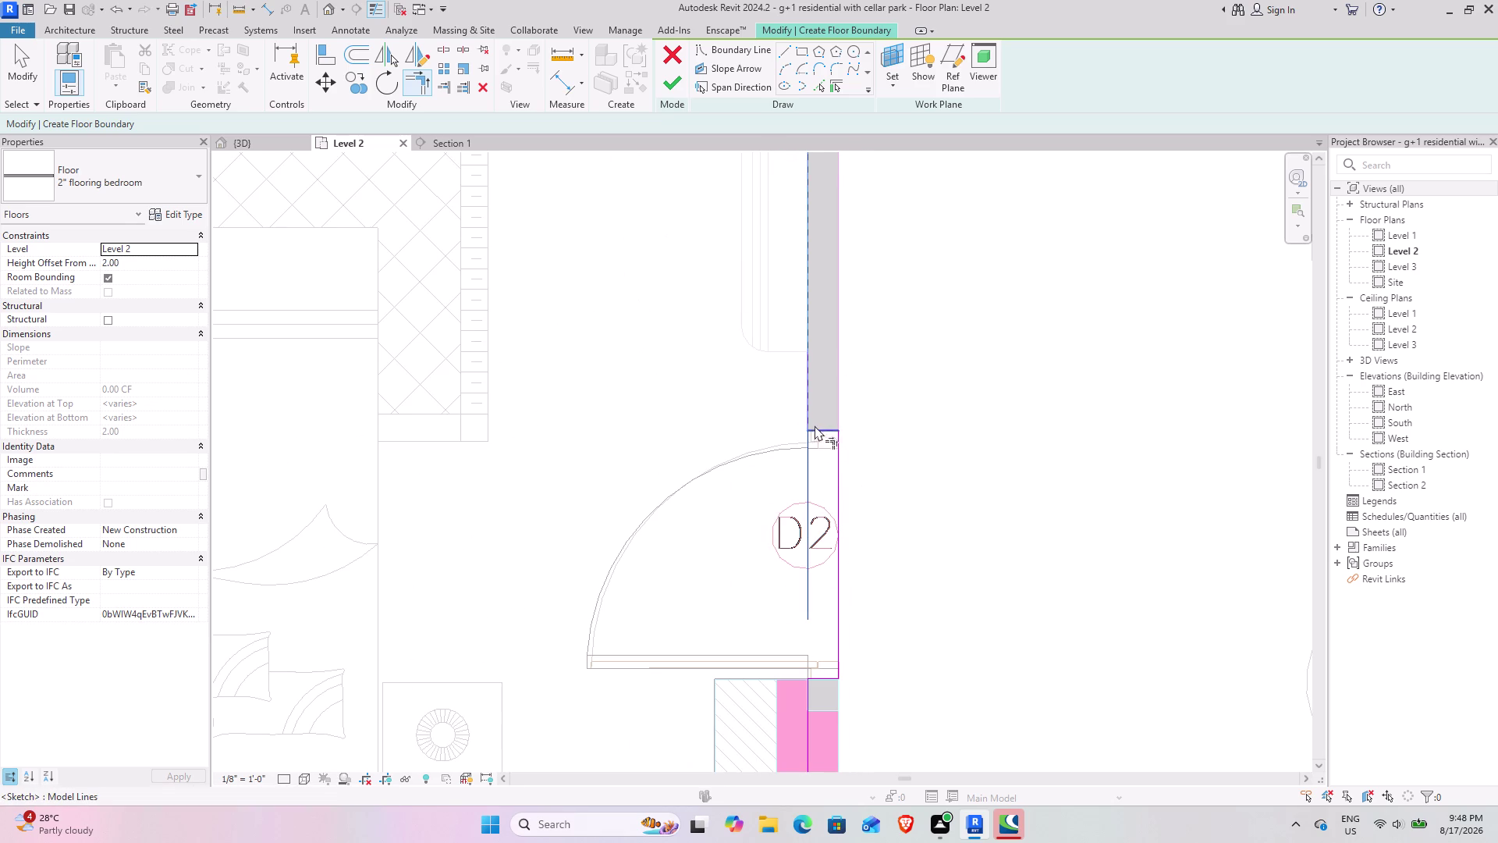
click(824, 432)
click(804, 399)
Keep the 2" flooring bedroom type and attempt to finish the floor sketch.
scroll(down, 3)
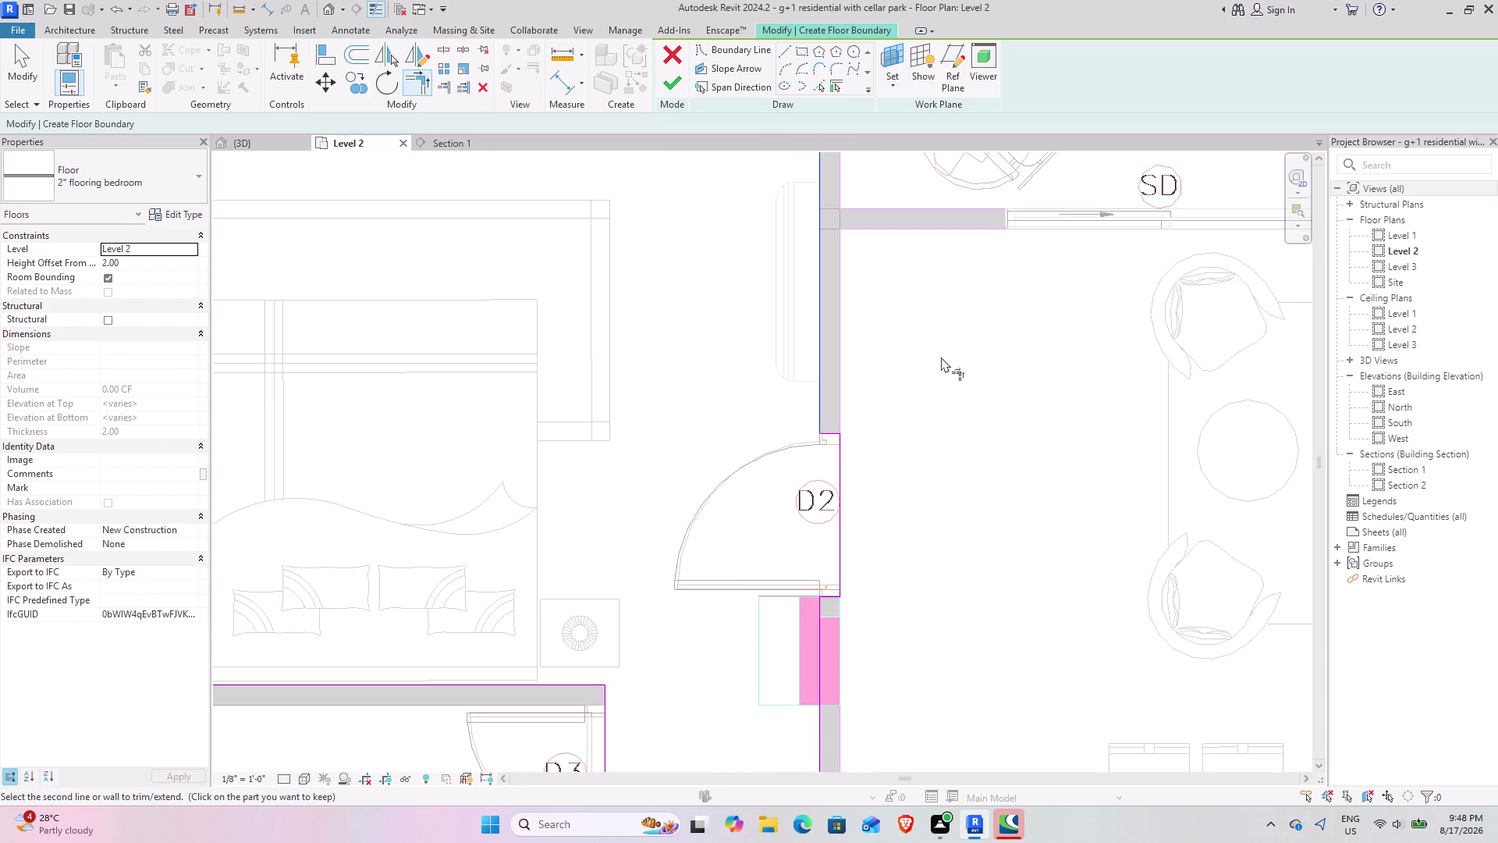
middle_drag(924, 351, 620, 549)
scroll(down, 3)
middle_drag(556, 530, 434, 391)
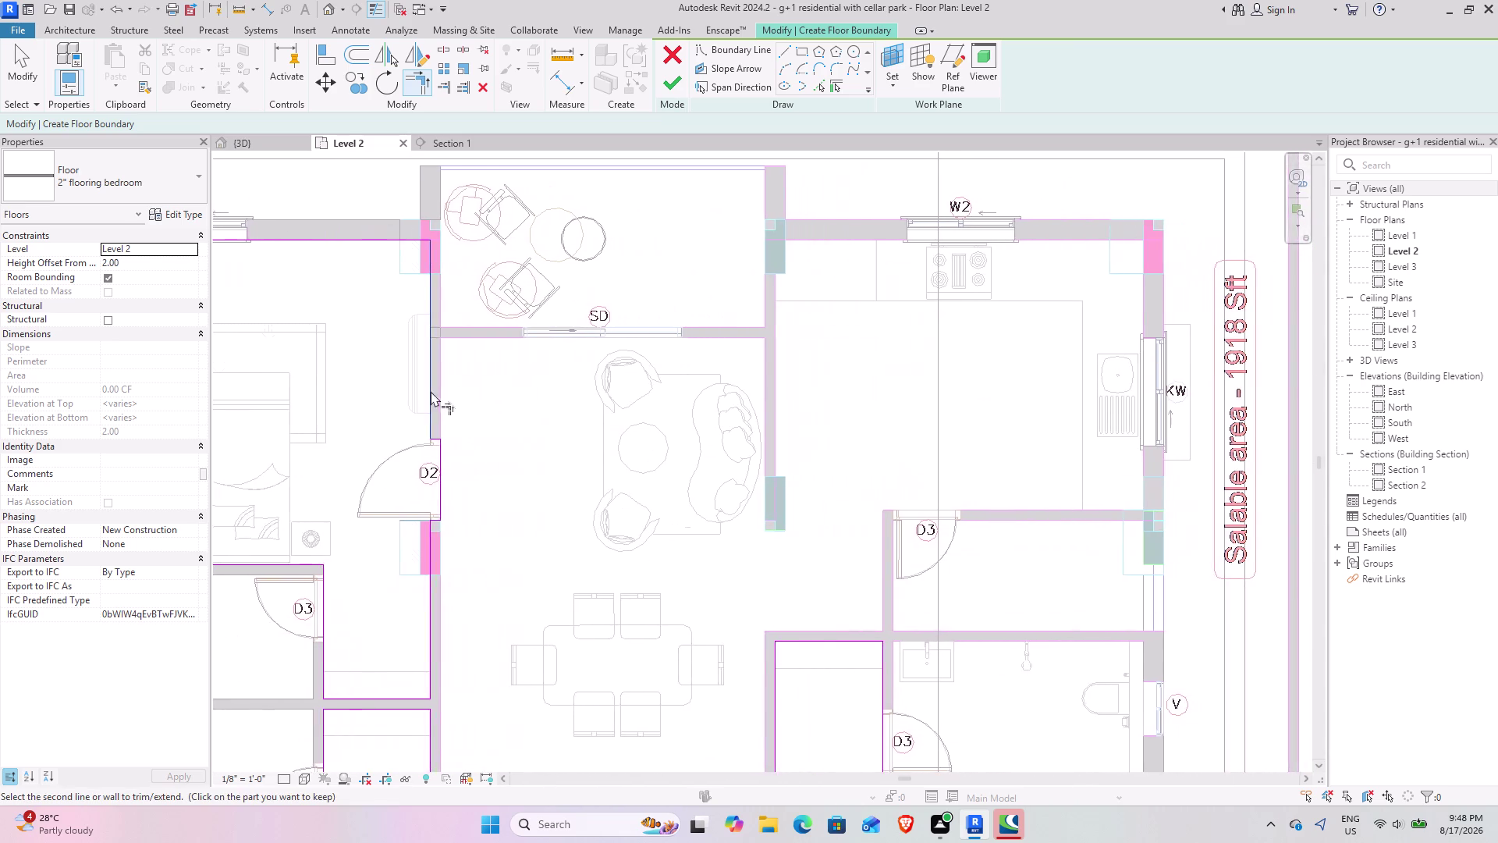
scroll(down, 3)
middle_drag(436, 443, 551, 350)
middle_drag(515, 407, 559, 307)
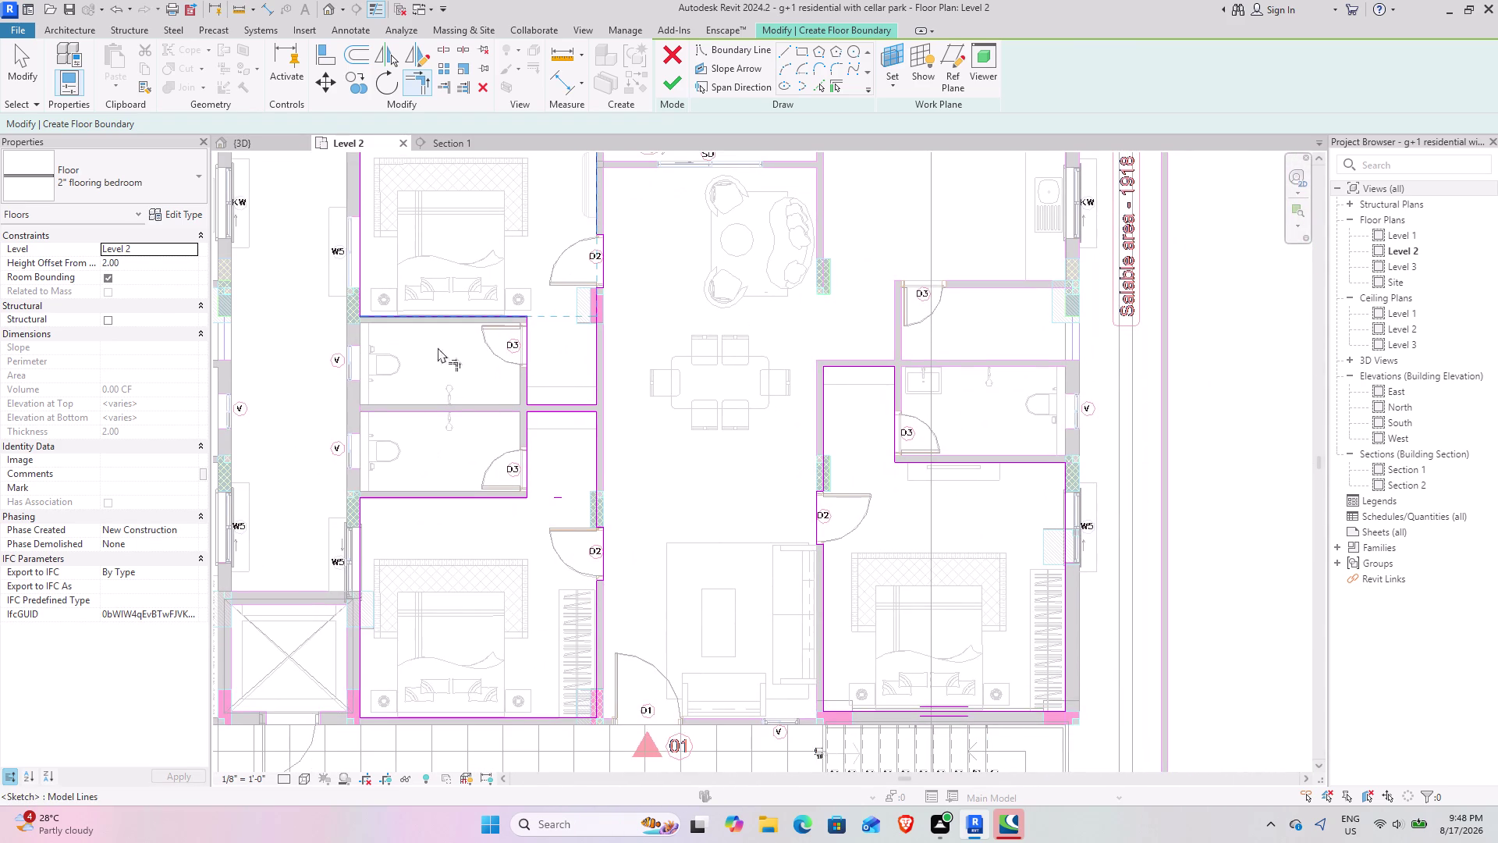
click(157, 170)
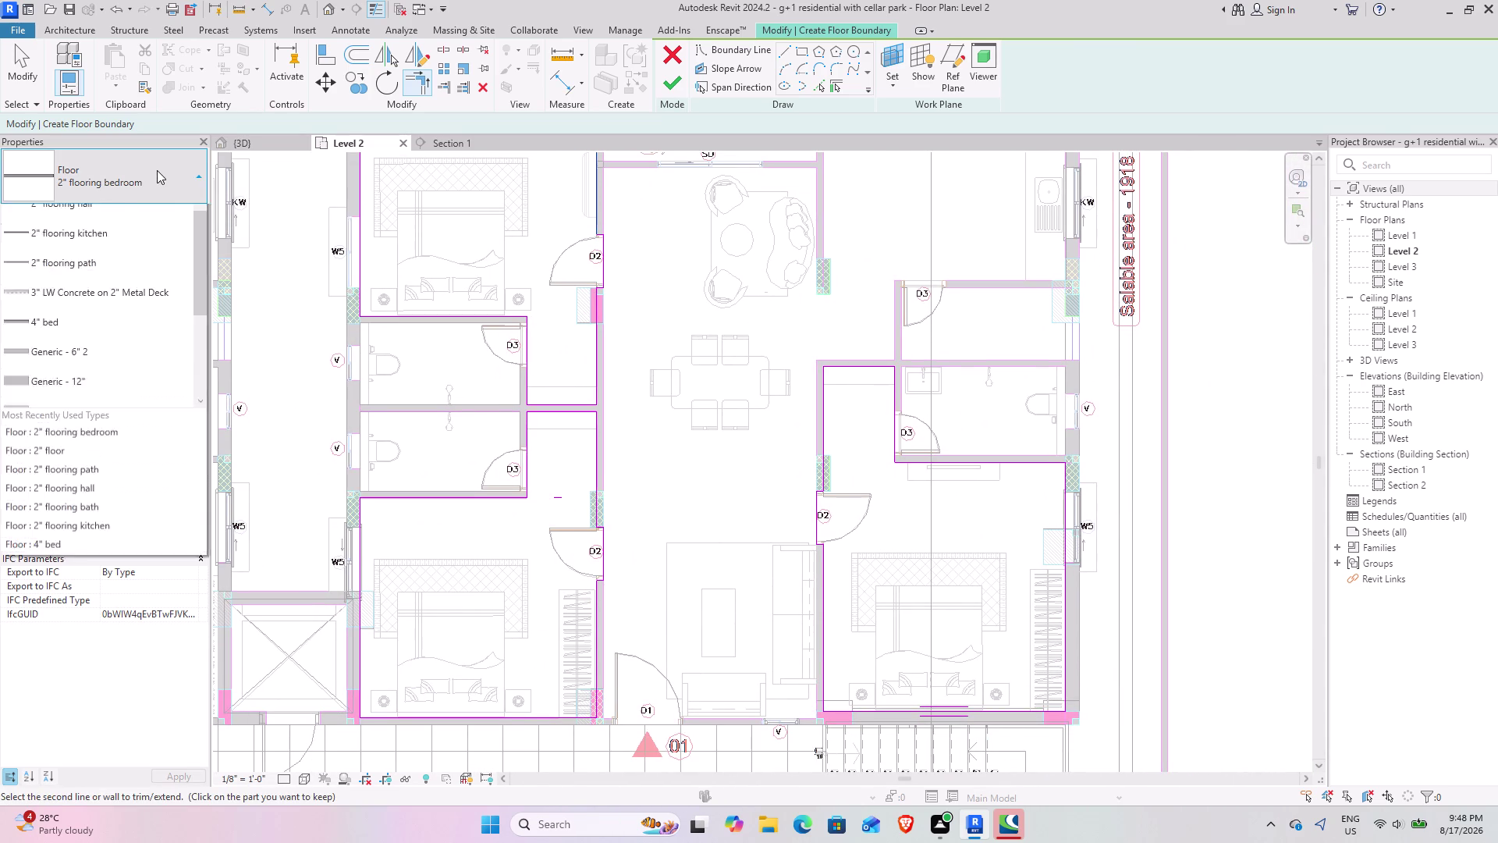
click(135, 183)
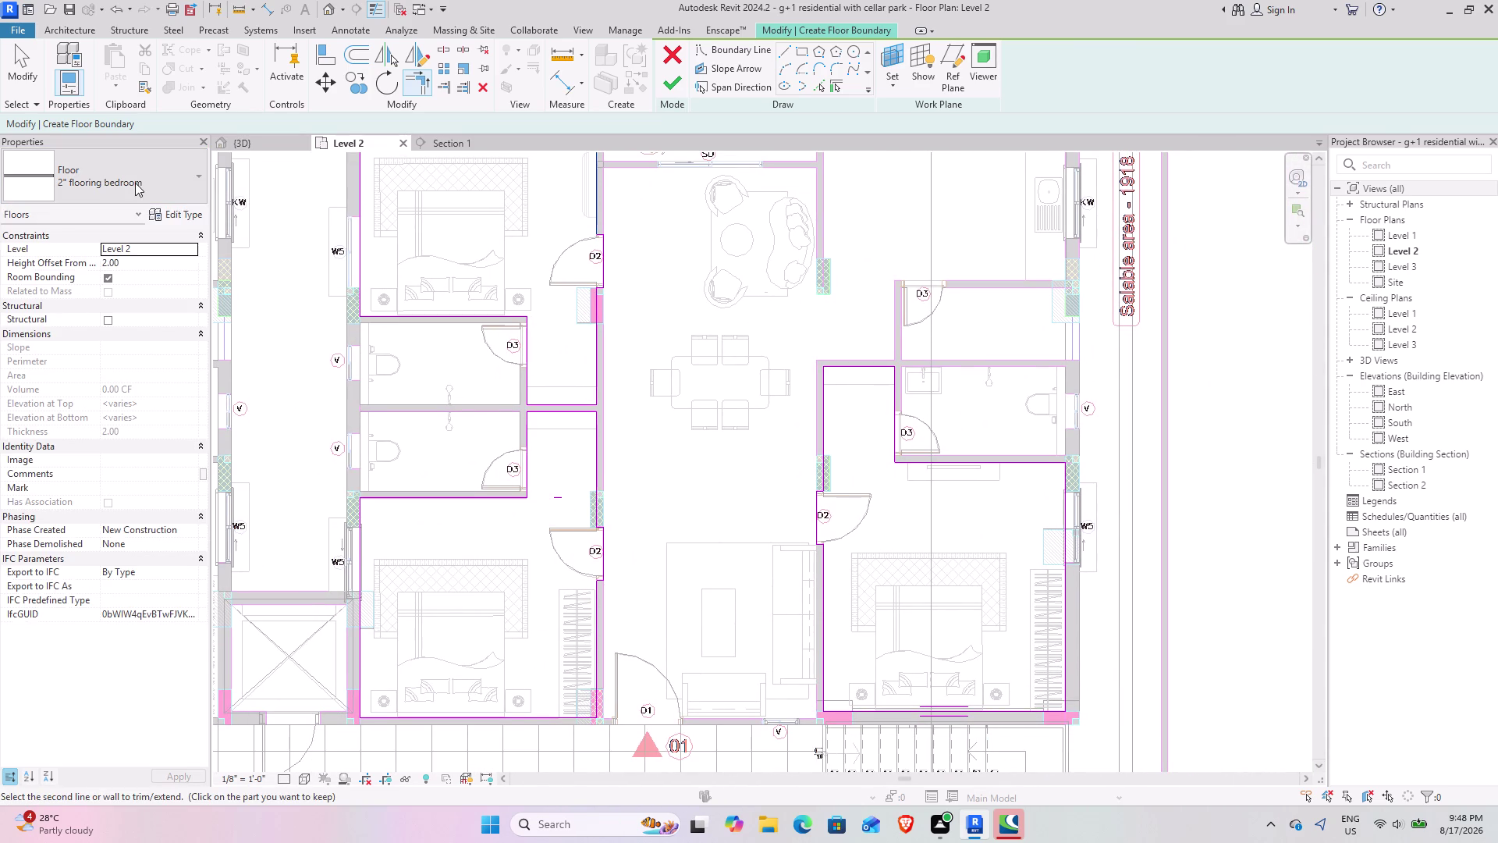
click(675, 82)
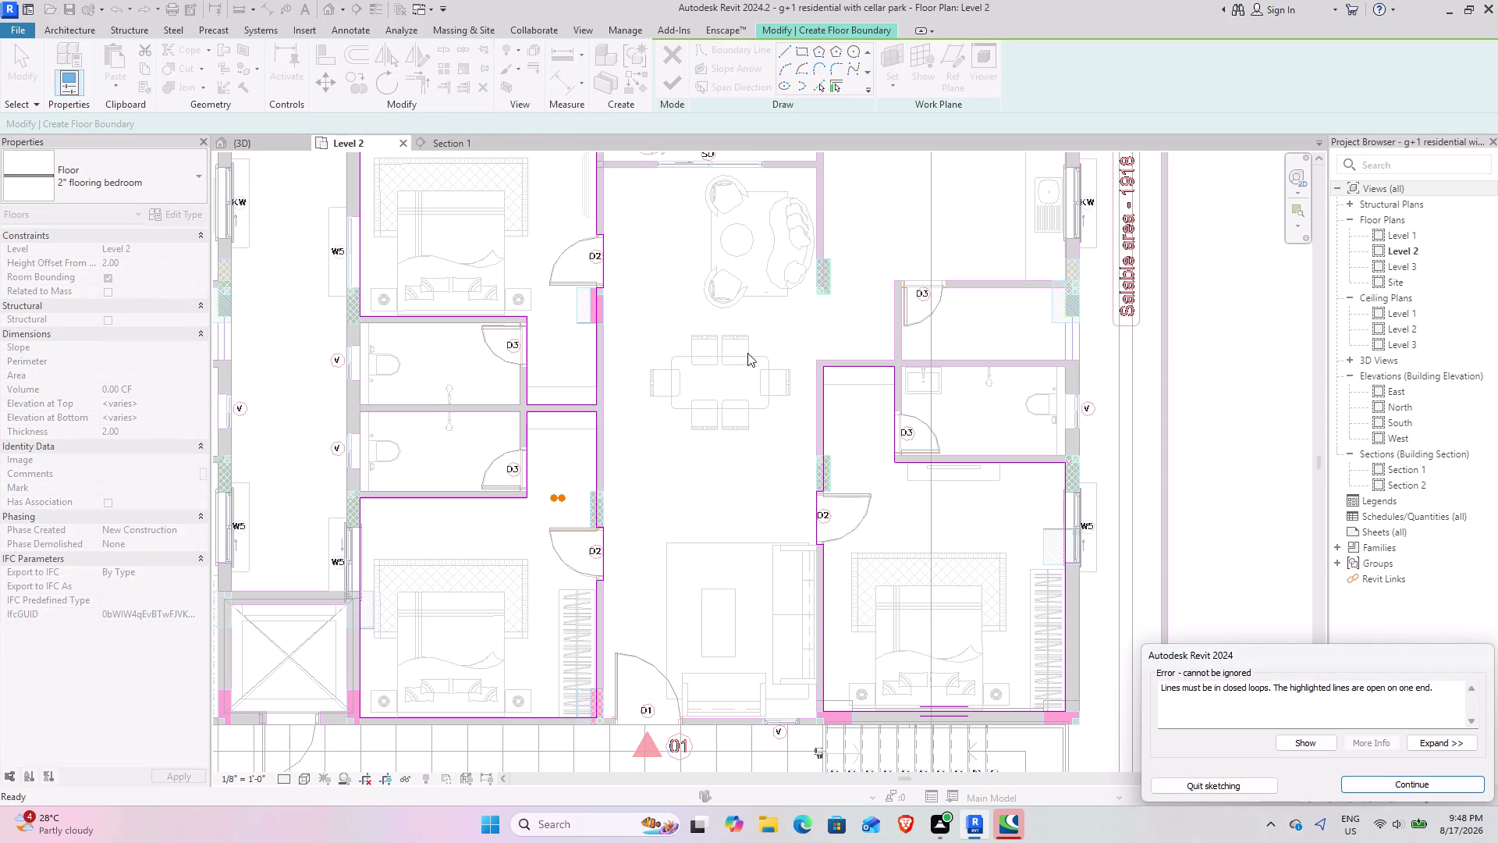
Return to the sketch from the error and delete the stray short boundary line.
scroll(up, 3)
scroll(up, 3)
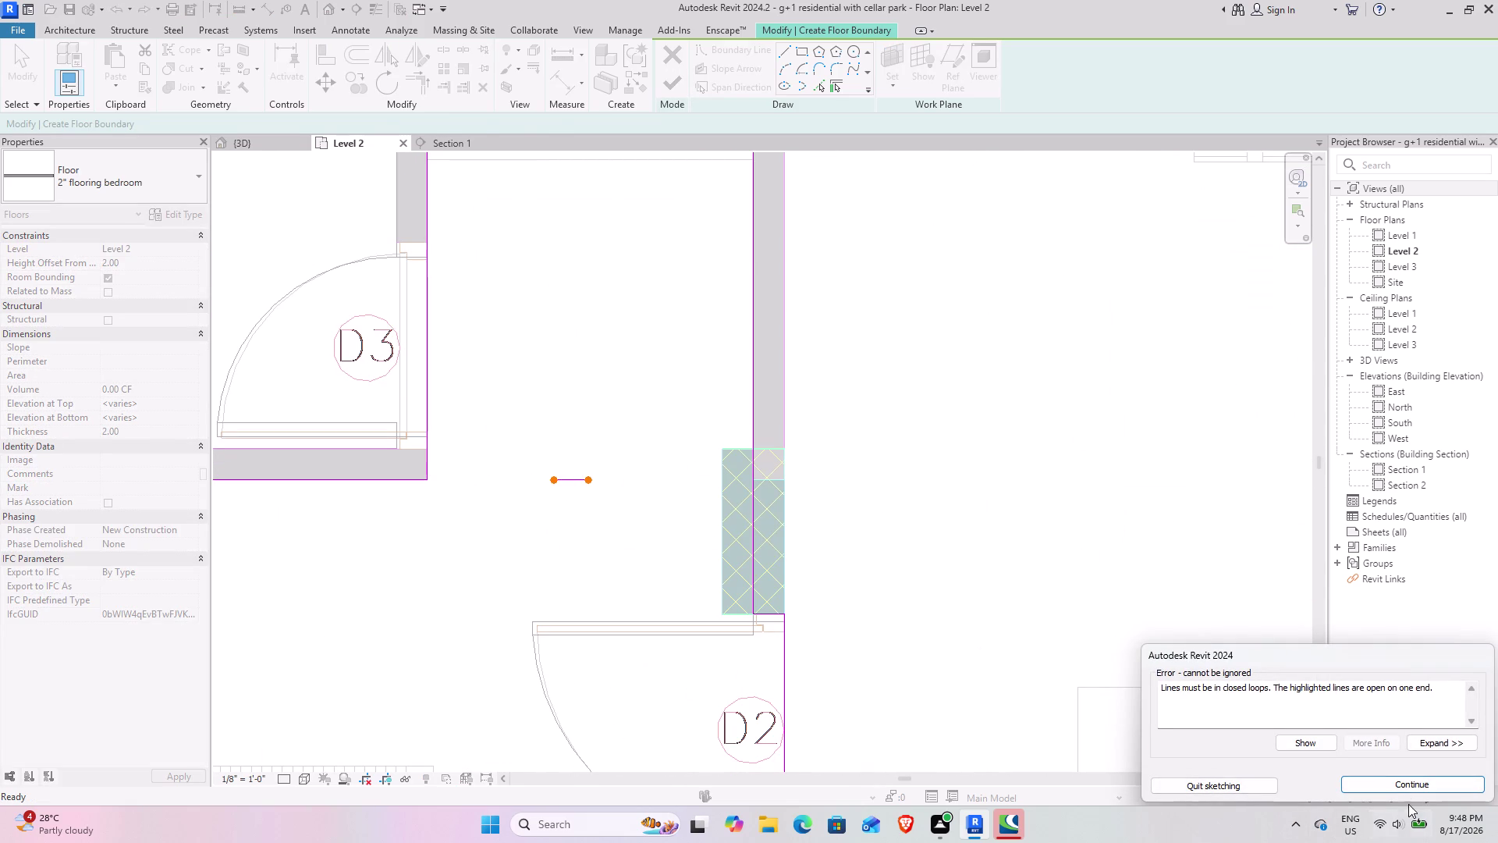
click(1410, 792)
click(580, 478)
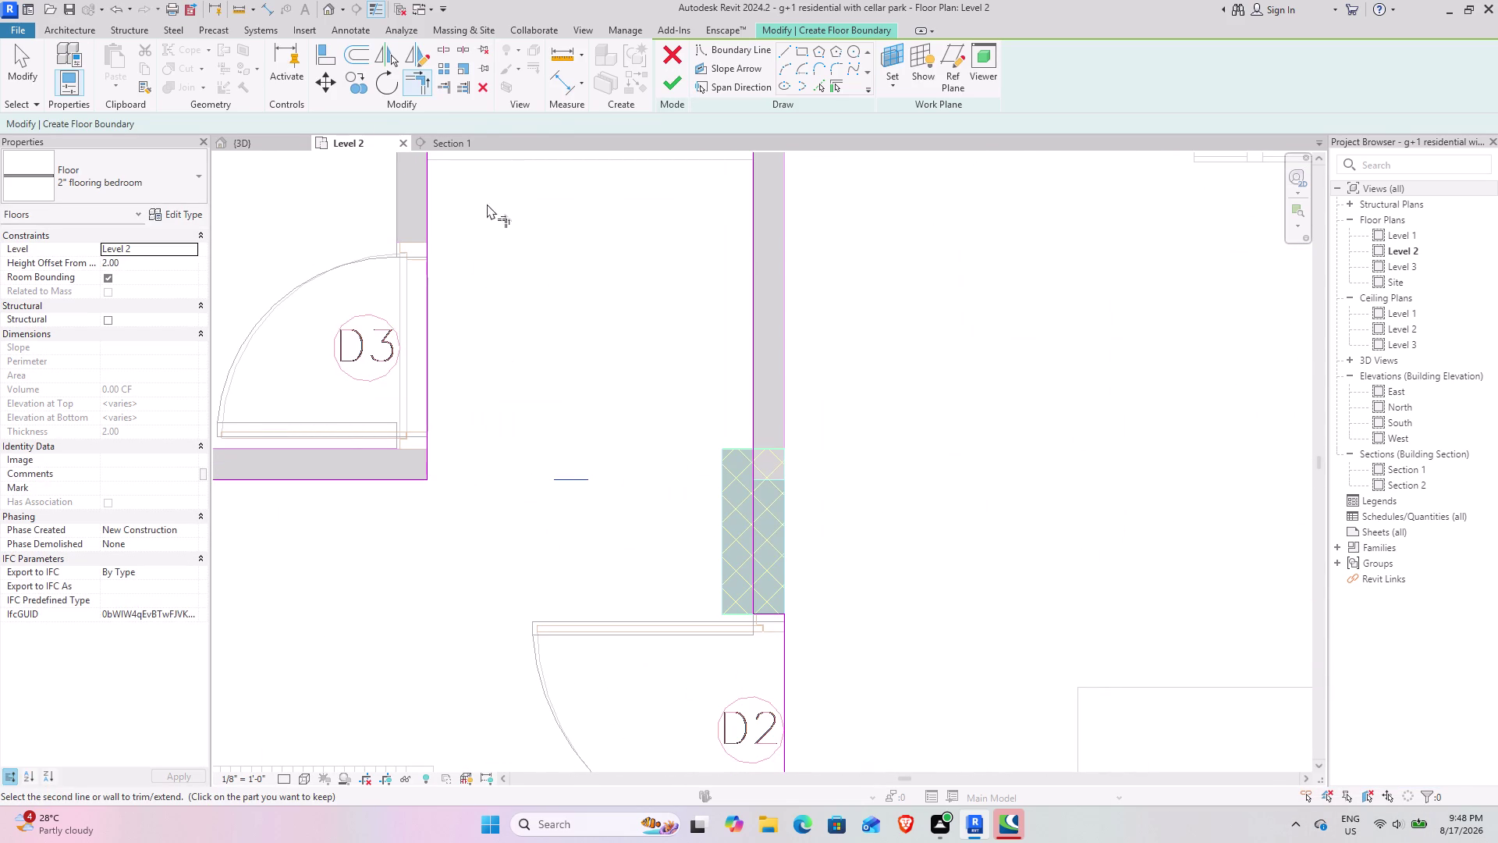
click(486, 94)
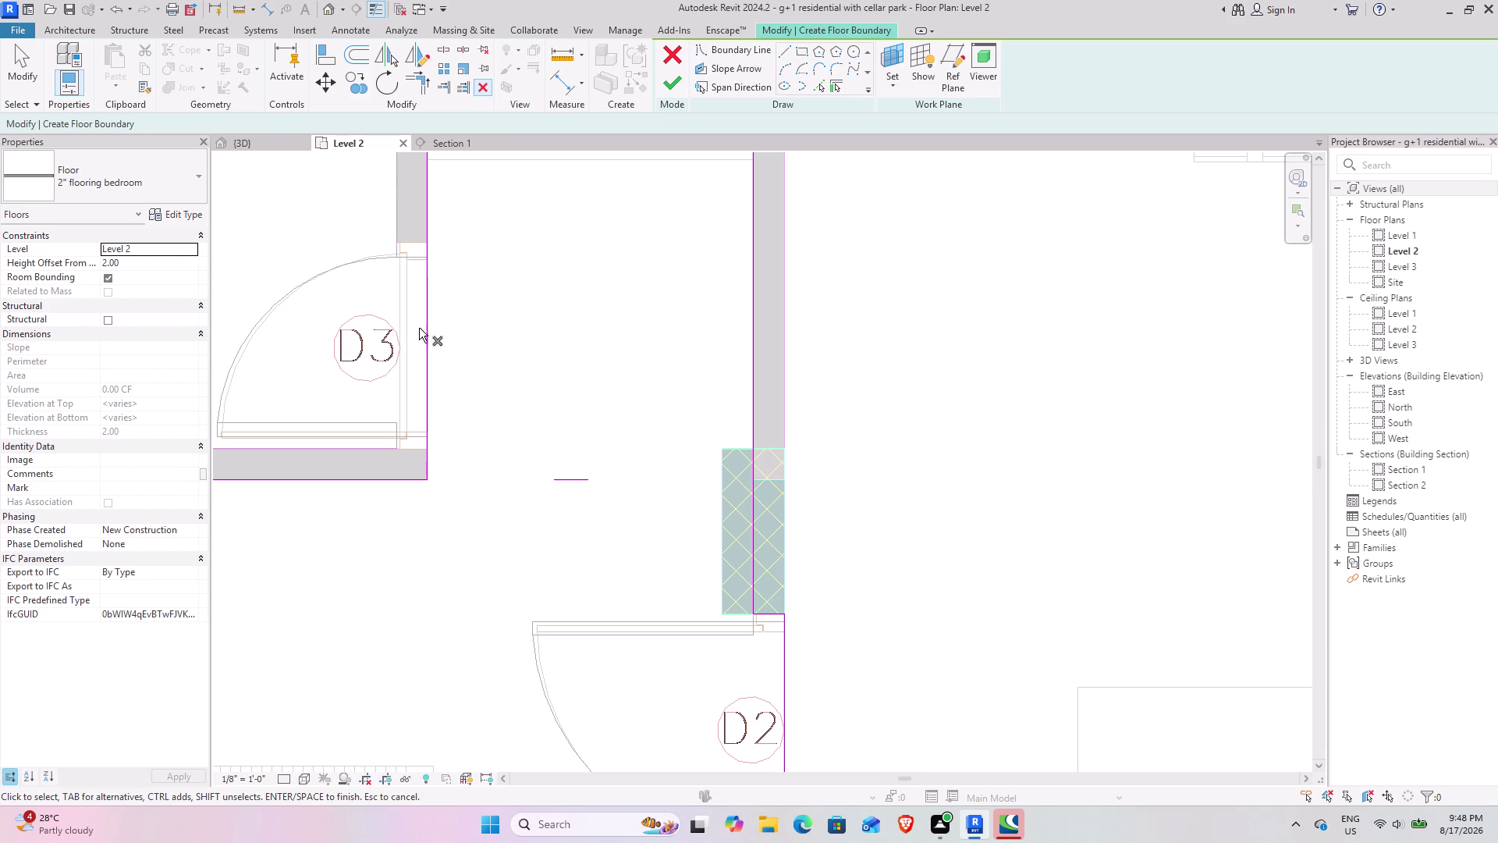
click(29, 89)
drag(572, 477, 569, 459)
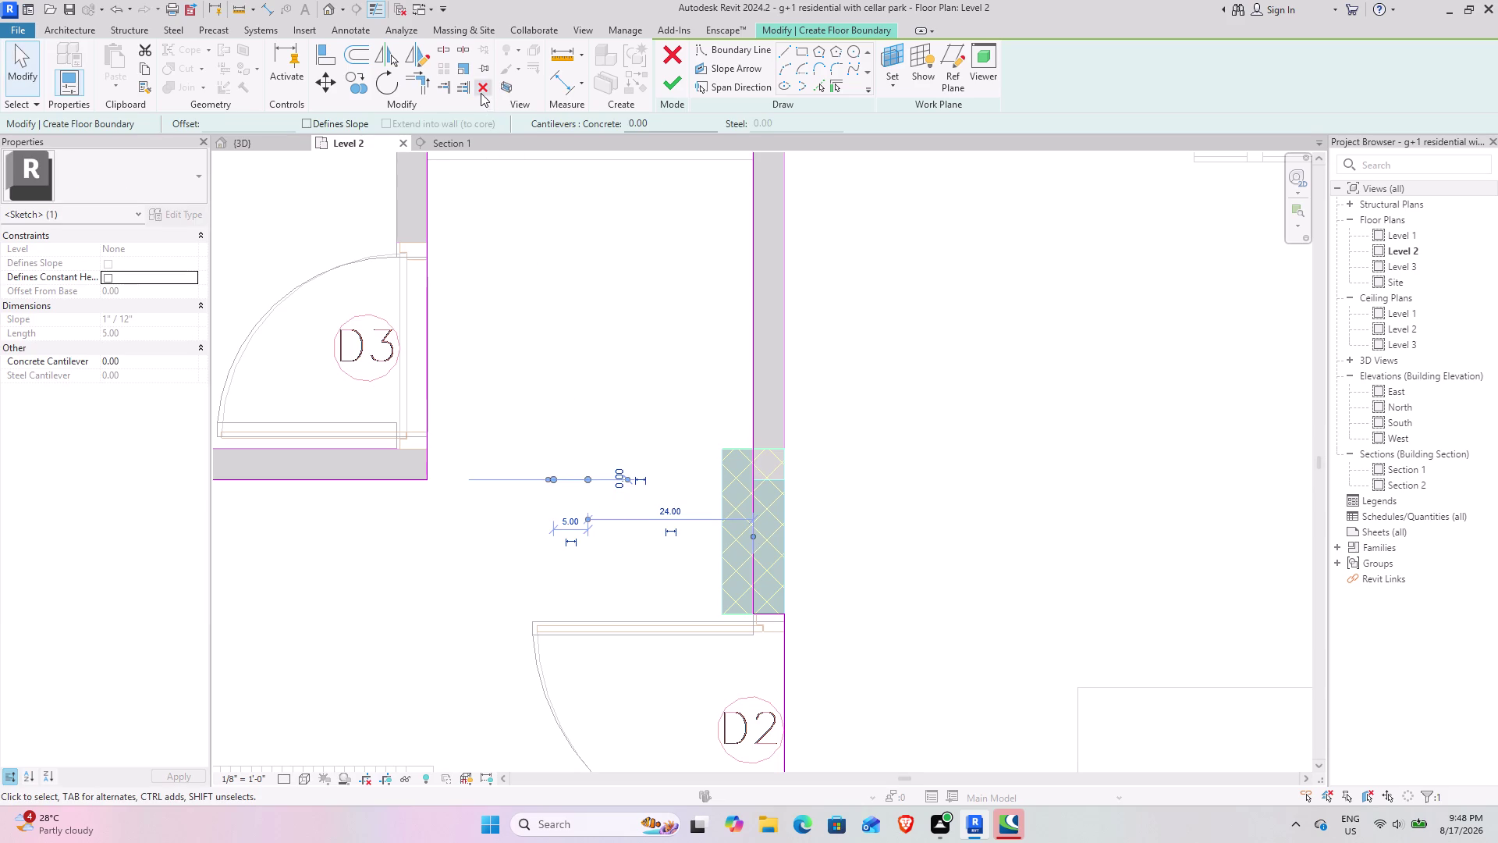
click(480, 92)
Finish the bedroom floor without saving and switch to the 3D view.
click(681, 85)
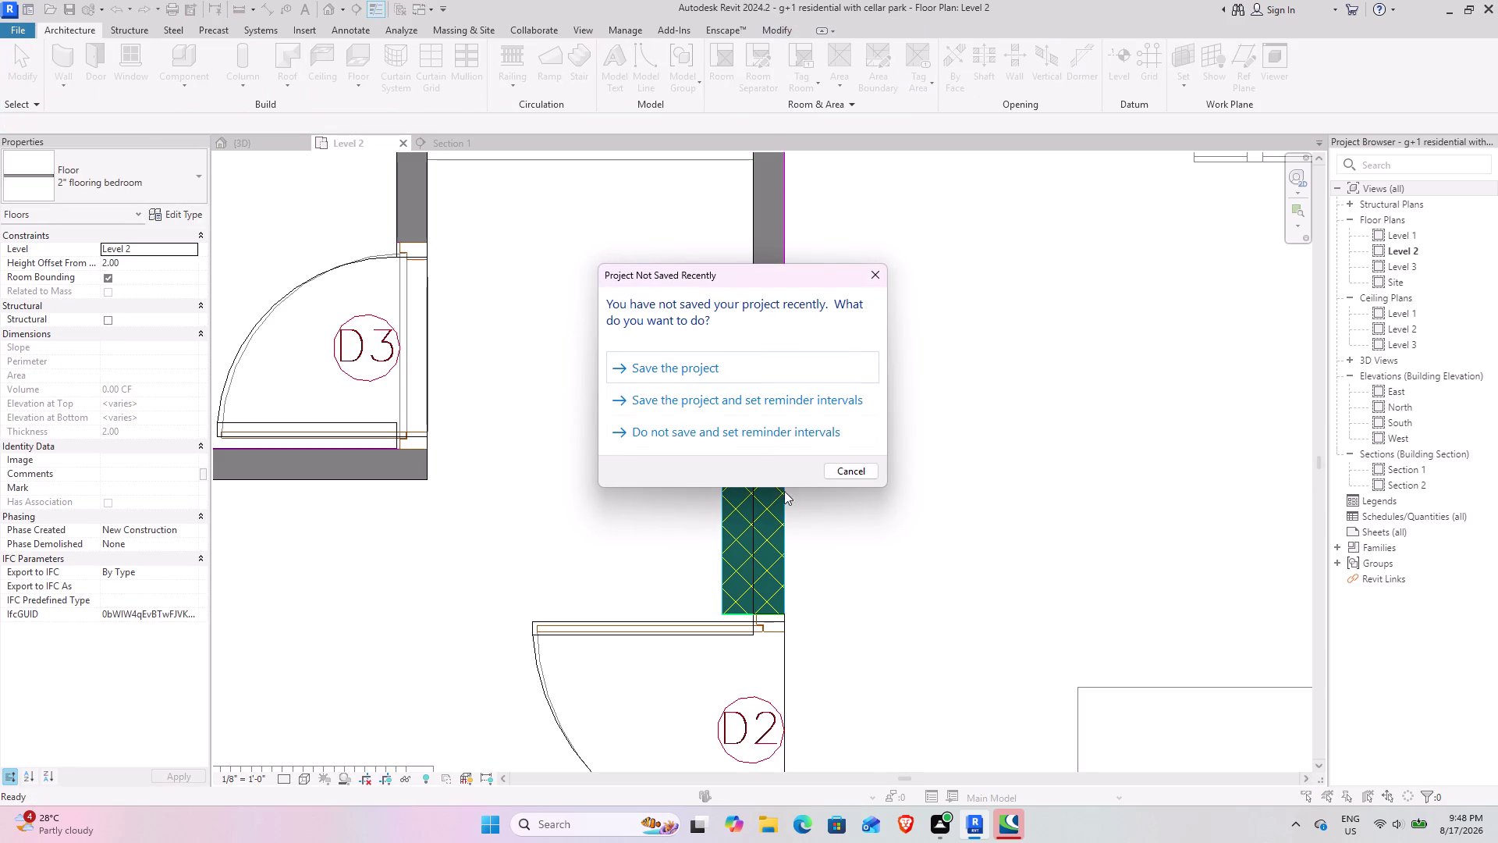
click(790, 381)
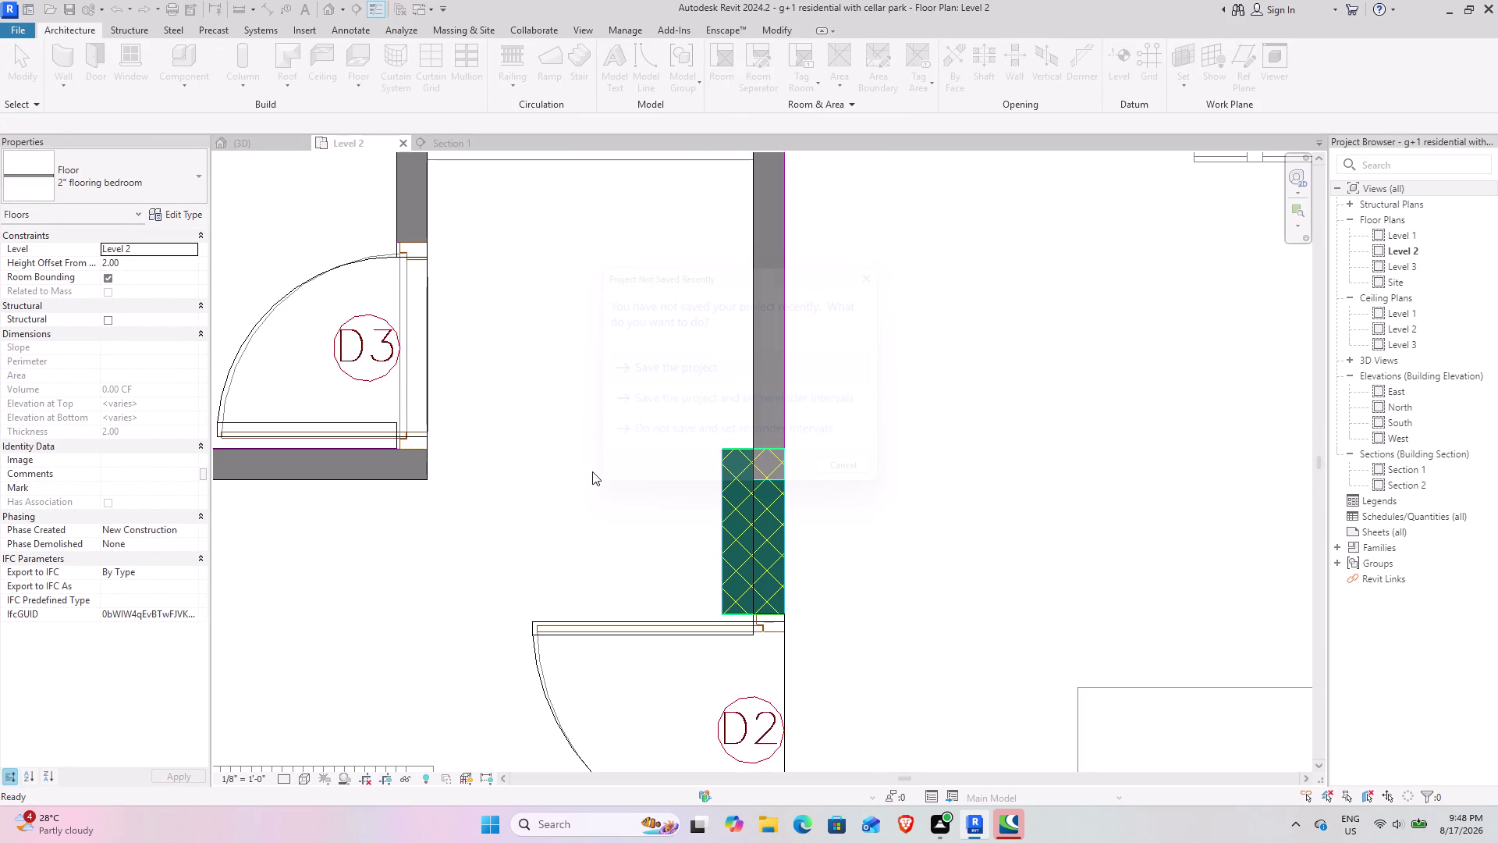
scroll(down, 3)
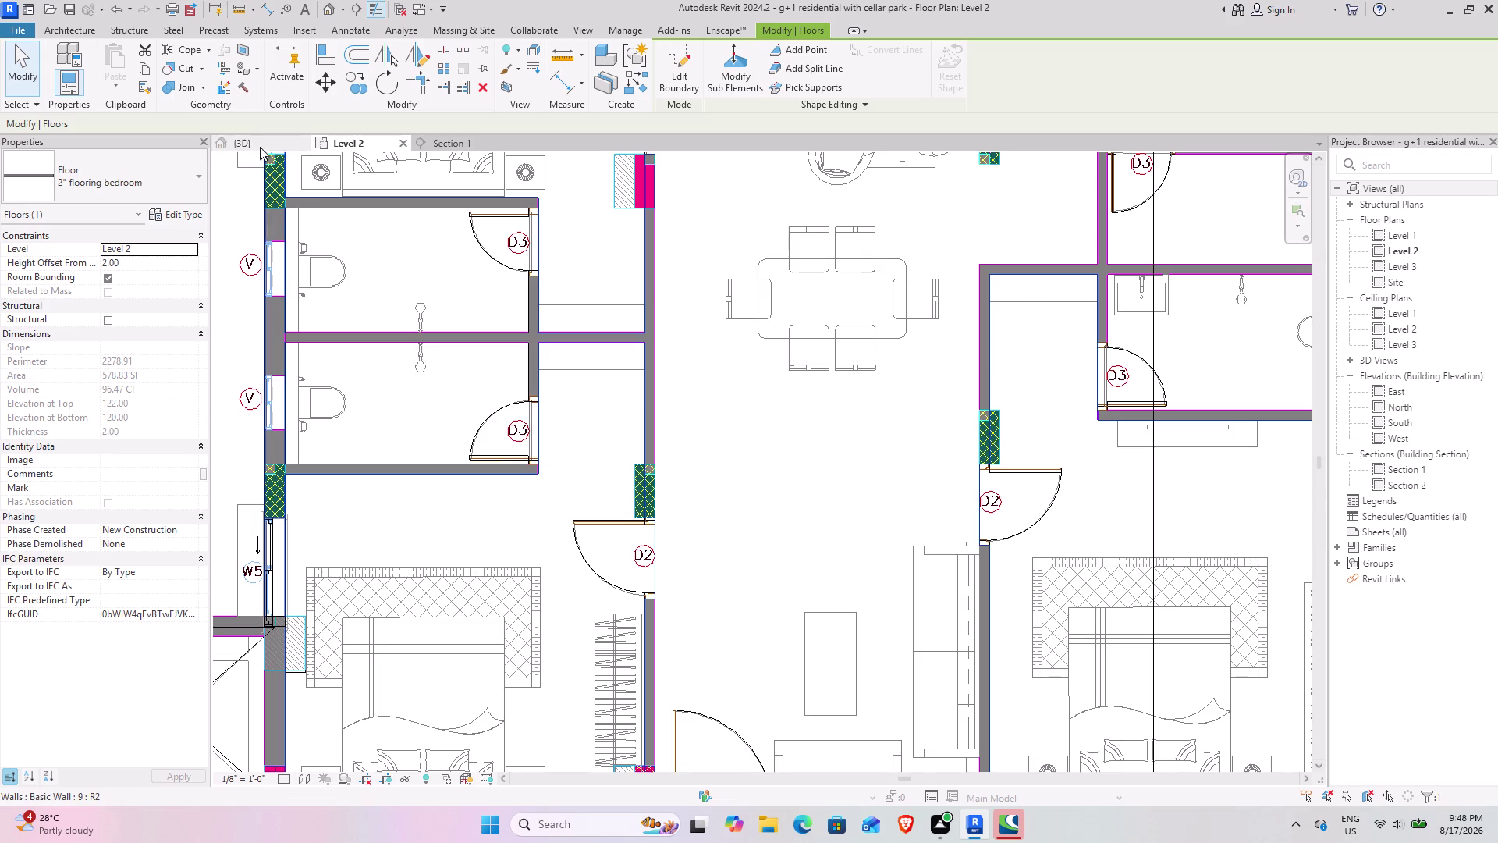
click(260, 142)
click(1013, 384)
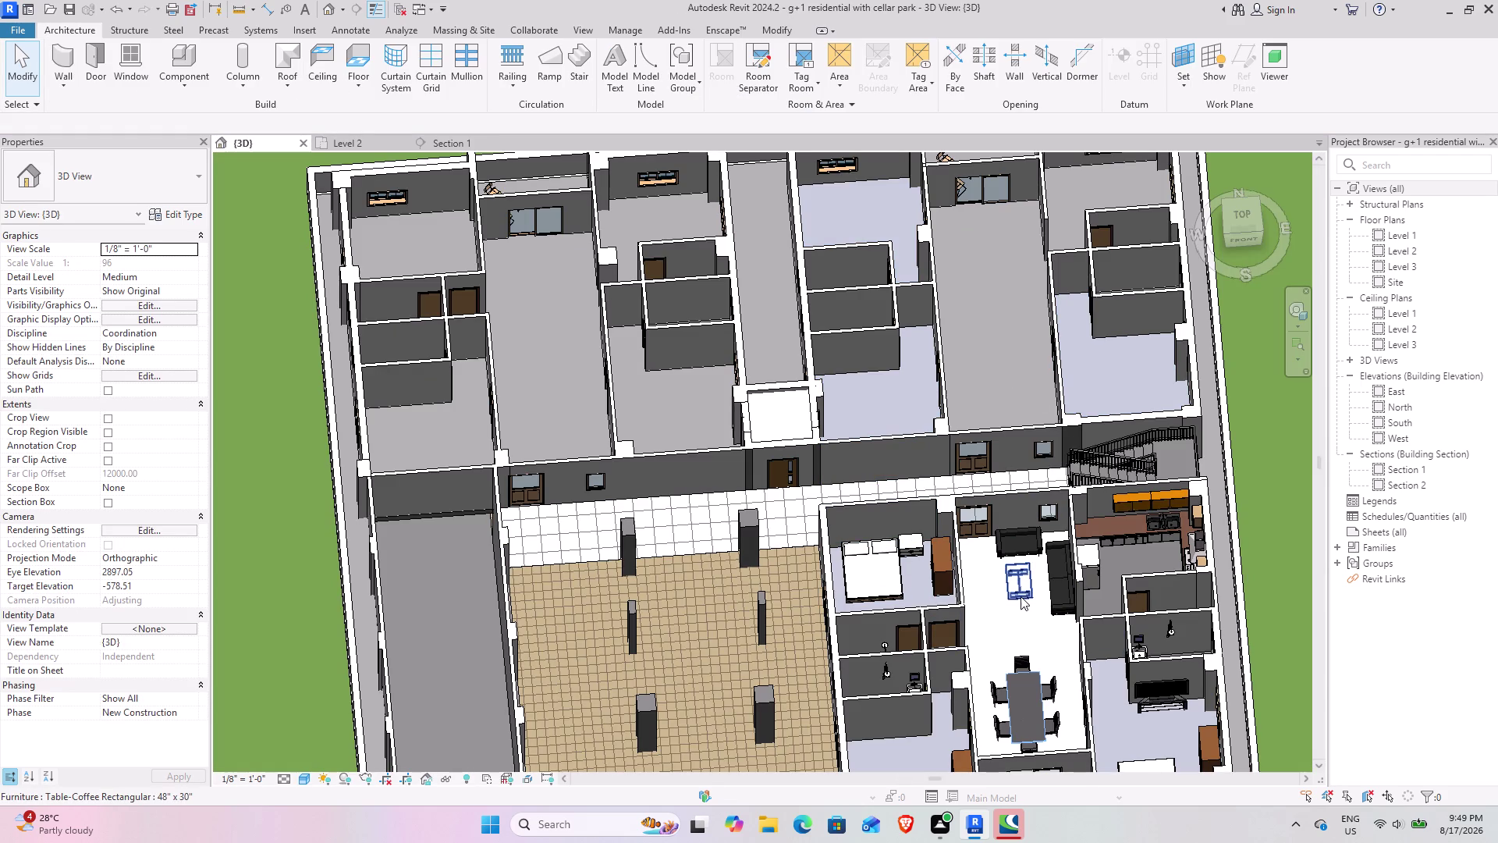
middle_drag(1012, 597, 813, 658)
middle_drag(1000, 611, 399, 535)
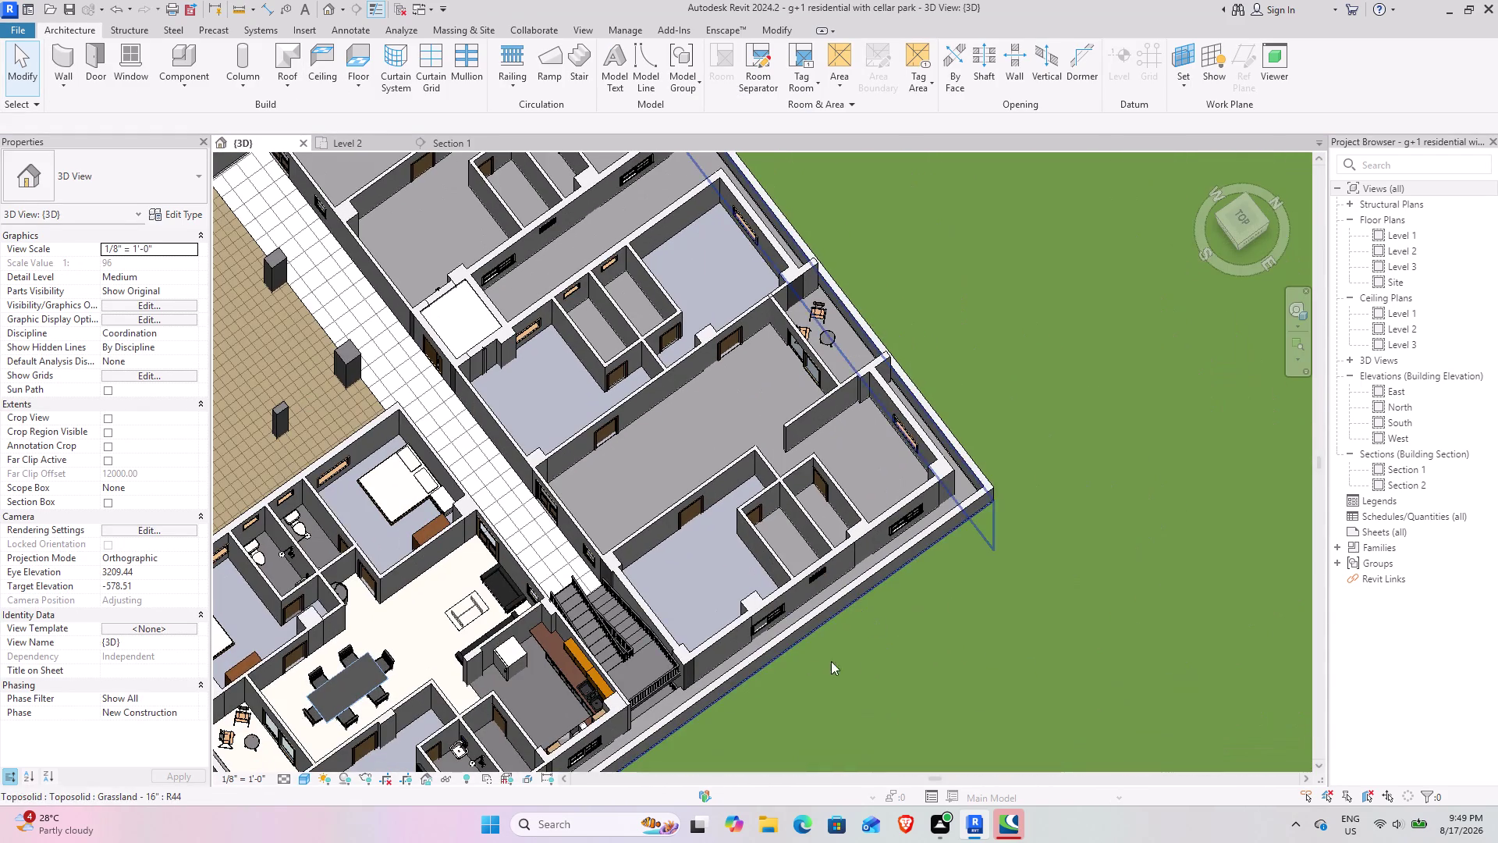
middle_drag(798, 659, 870, 511)
click(863, 573)
middle_drag(766, 497, 789, 657)
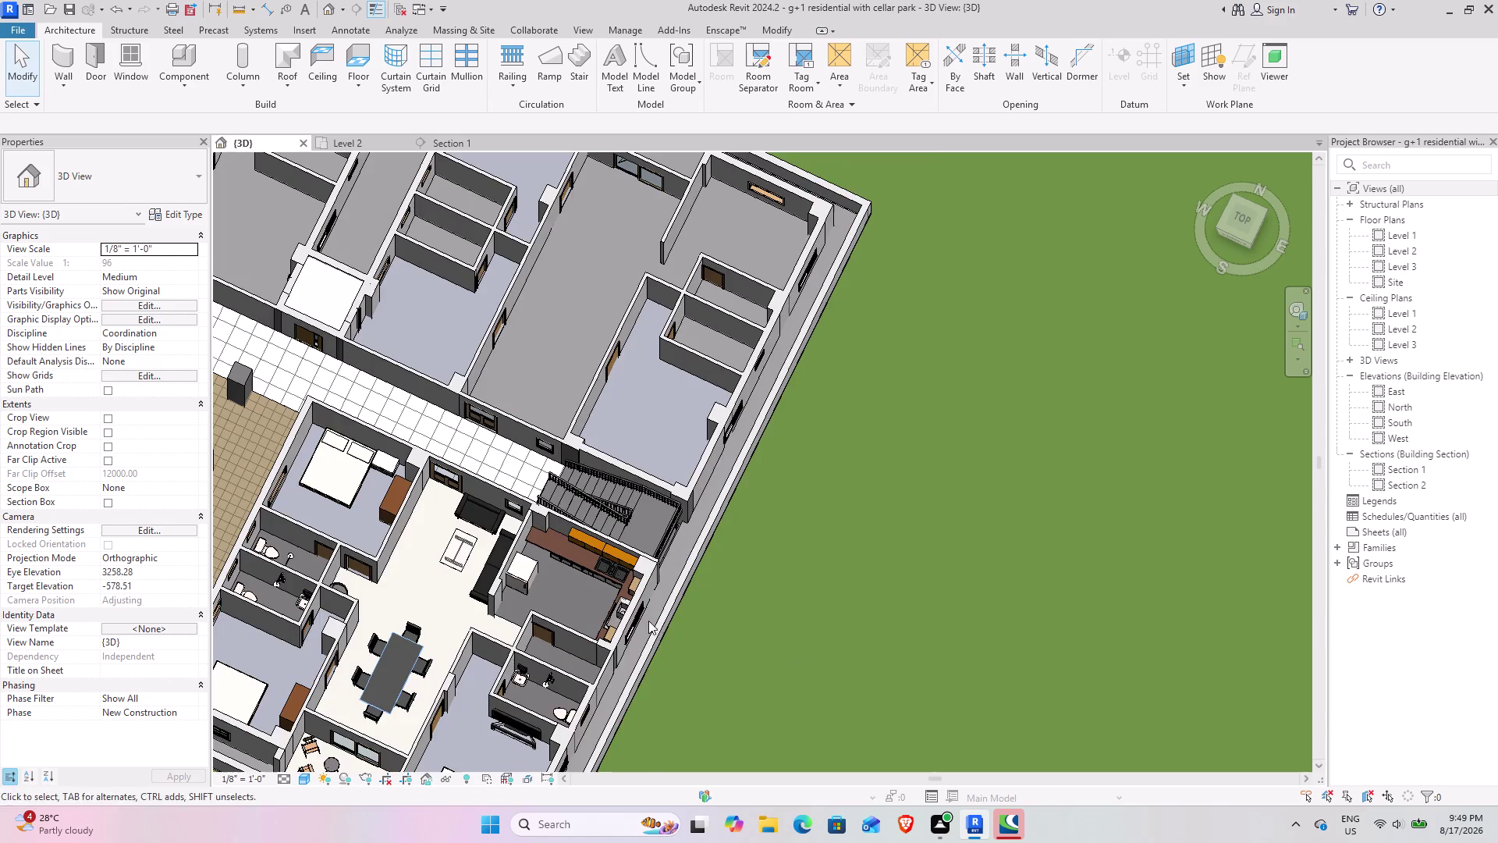
middle_drag(648, 621, 828, 630)
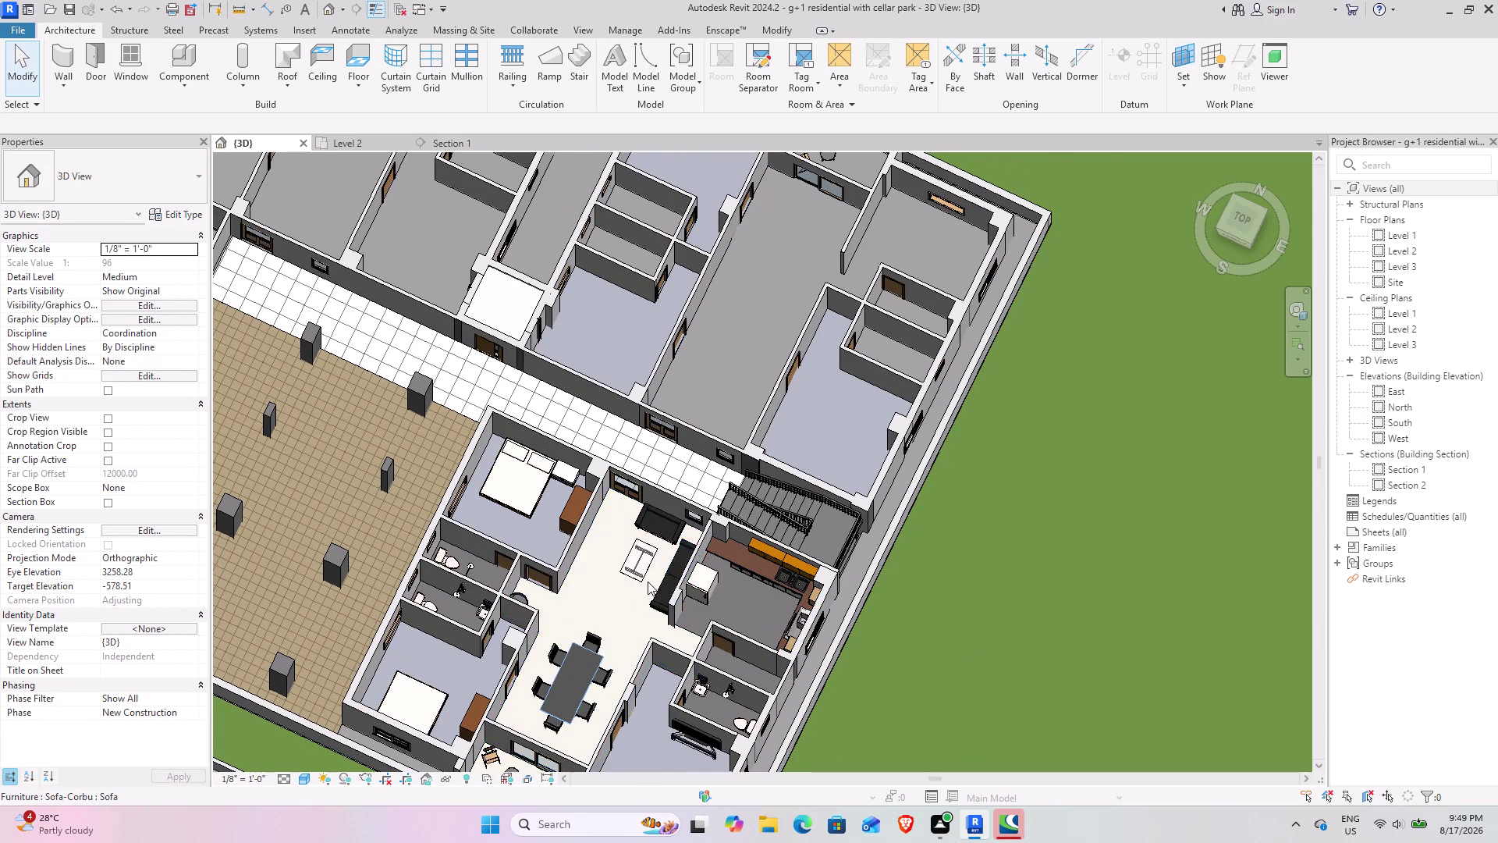
scroll(up, 3)
middle_drag(764, 443, 689, 656)
scroll(up, 3)
middle_drag(643, 557, 740, 398)
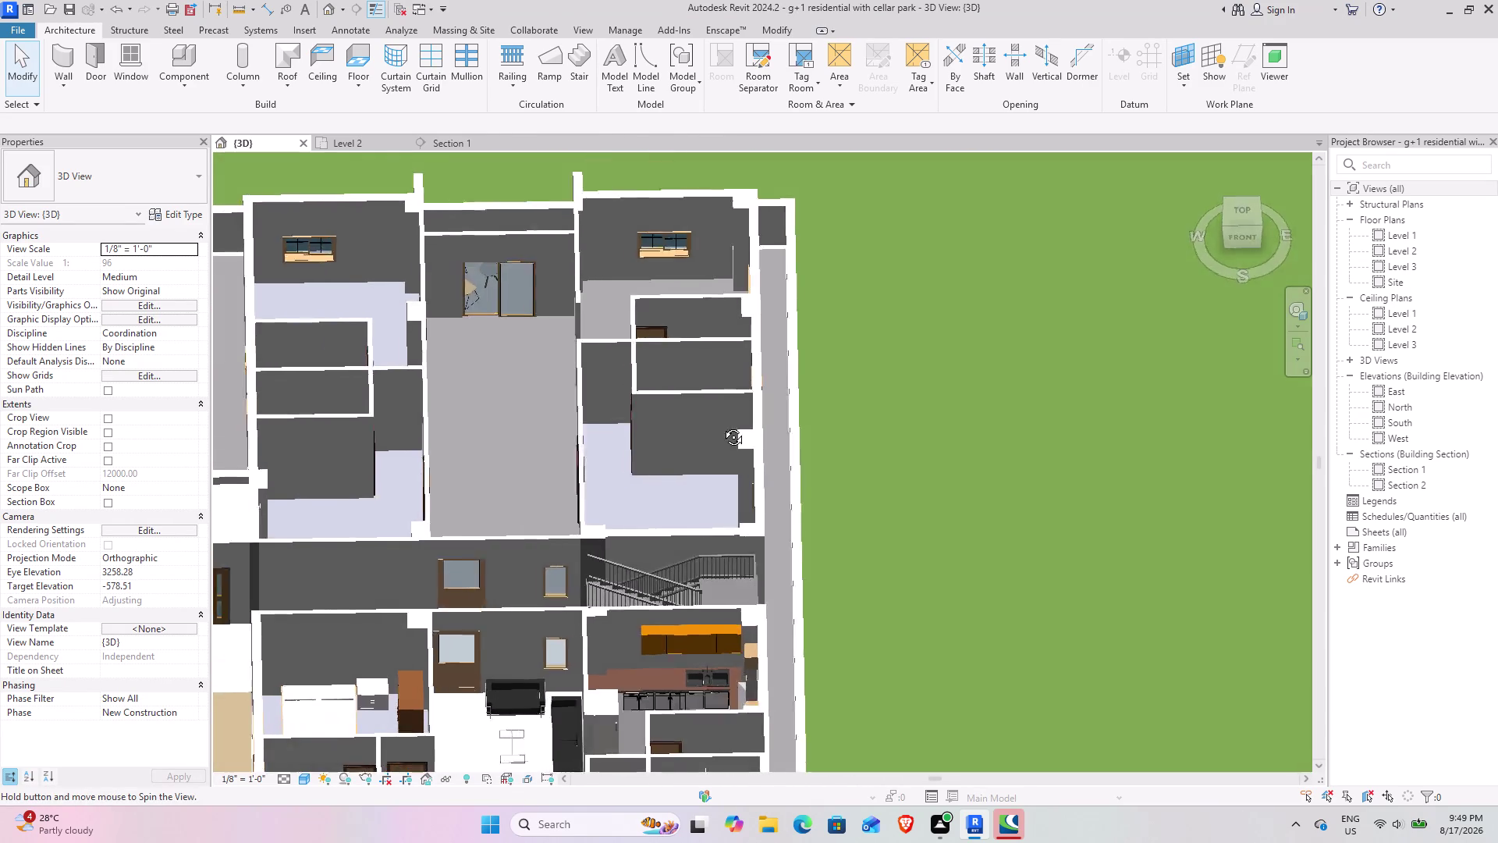
middle_drag(740, 398, 633, 584)
middle_drag(633, 585, 792, 300)
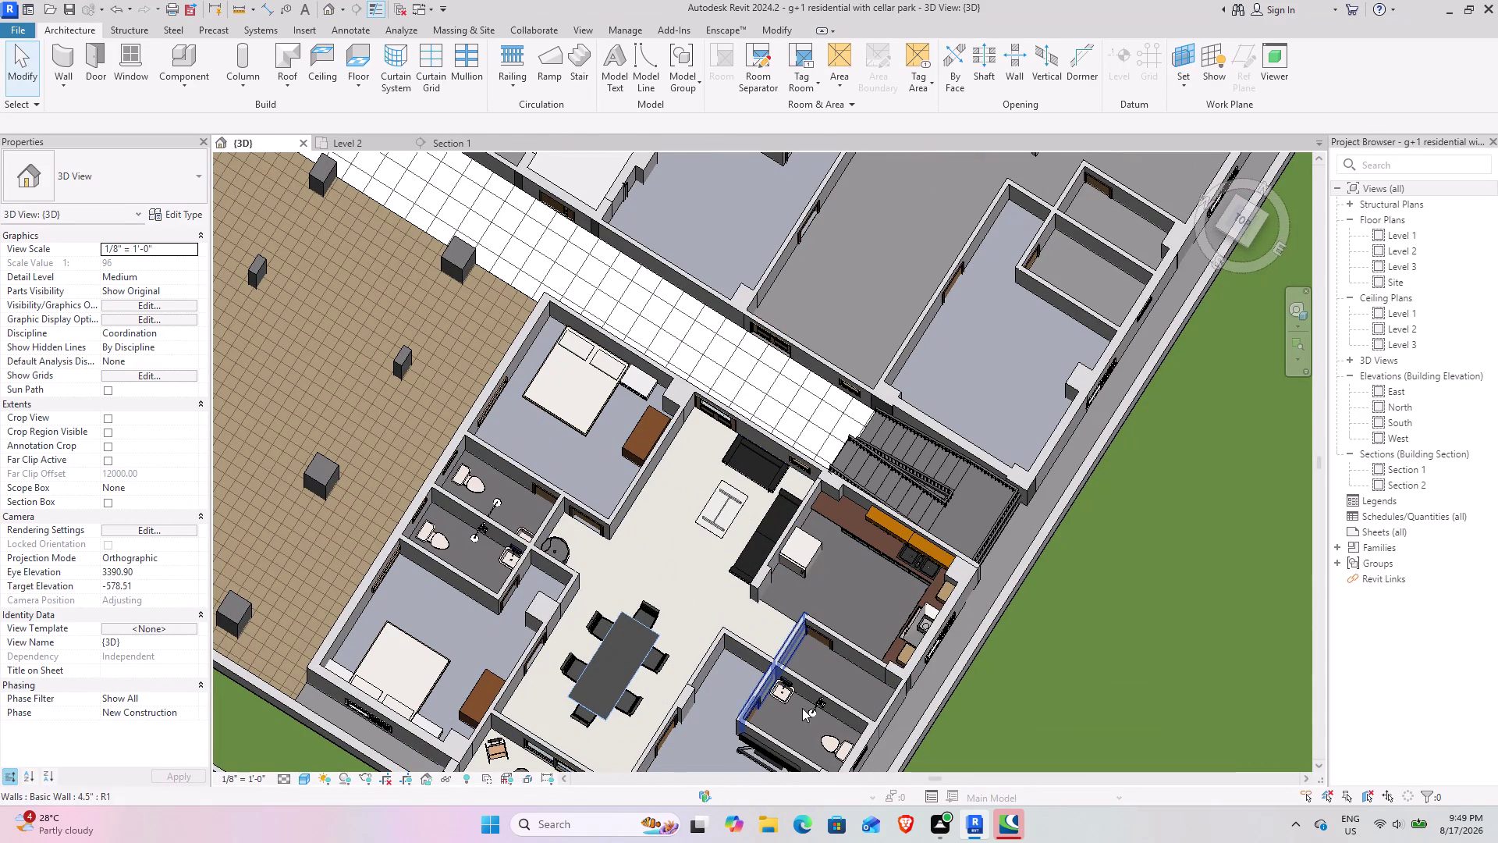
click(337, 140)
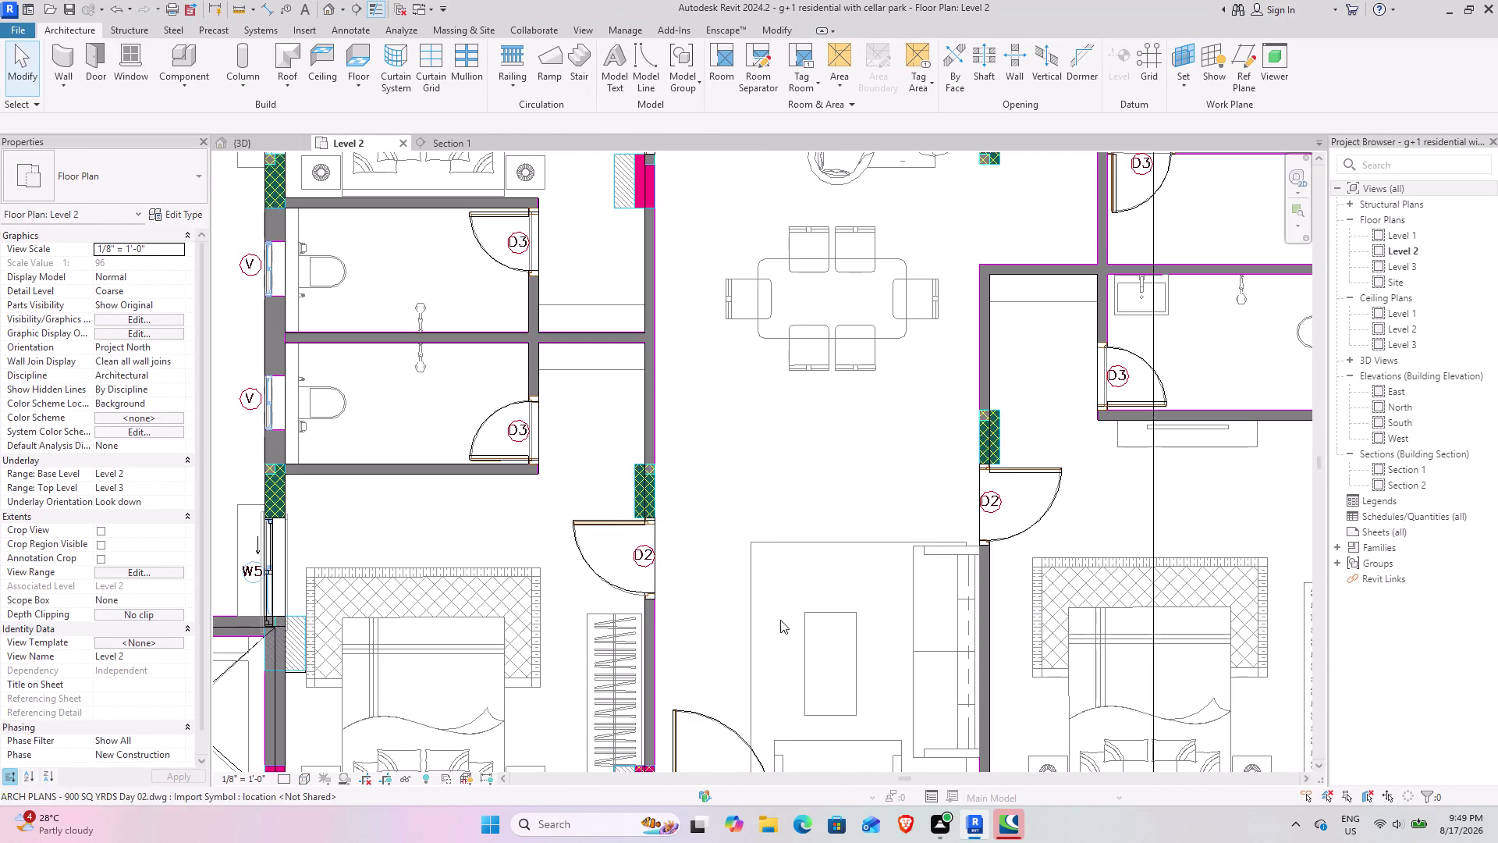
Pan to the kitchen and Create Similar from its 2" flooring kitchen floor.
scroll(down, 3)
middle_drag(856, 562, 760, 309)
middle_drag(728, 541, 726, 358)
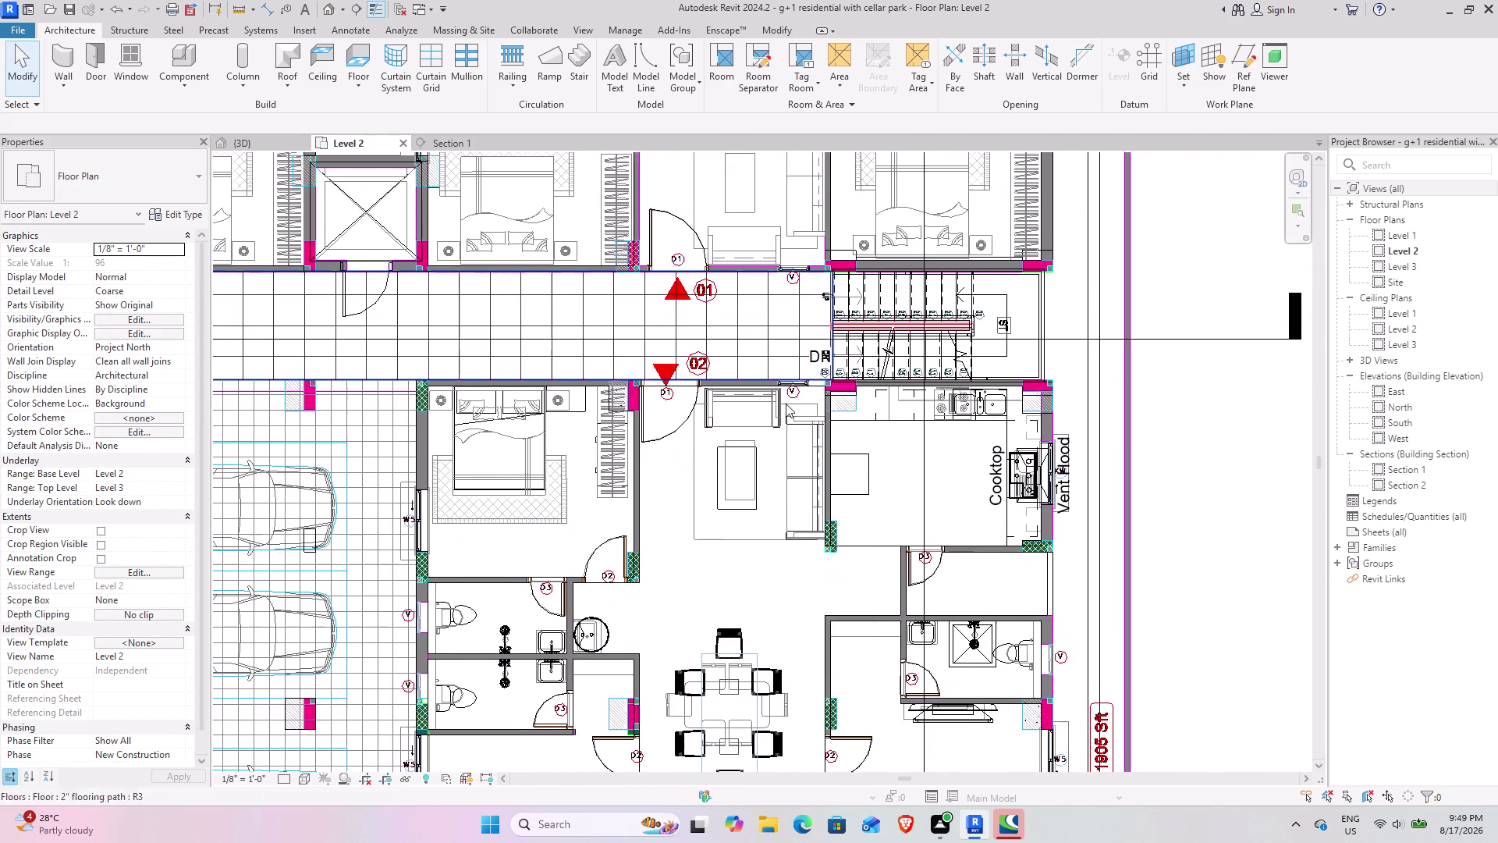
scroll(up, 3)
scroll(up, 3)
middle_drag(976, 445, 621, 430)
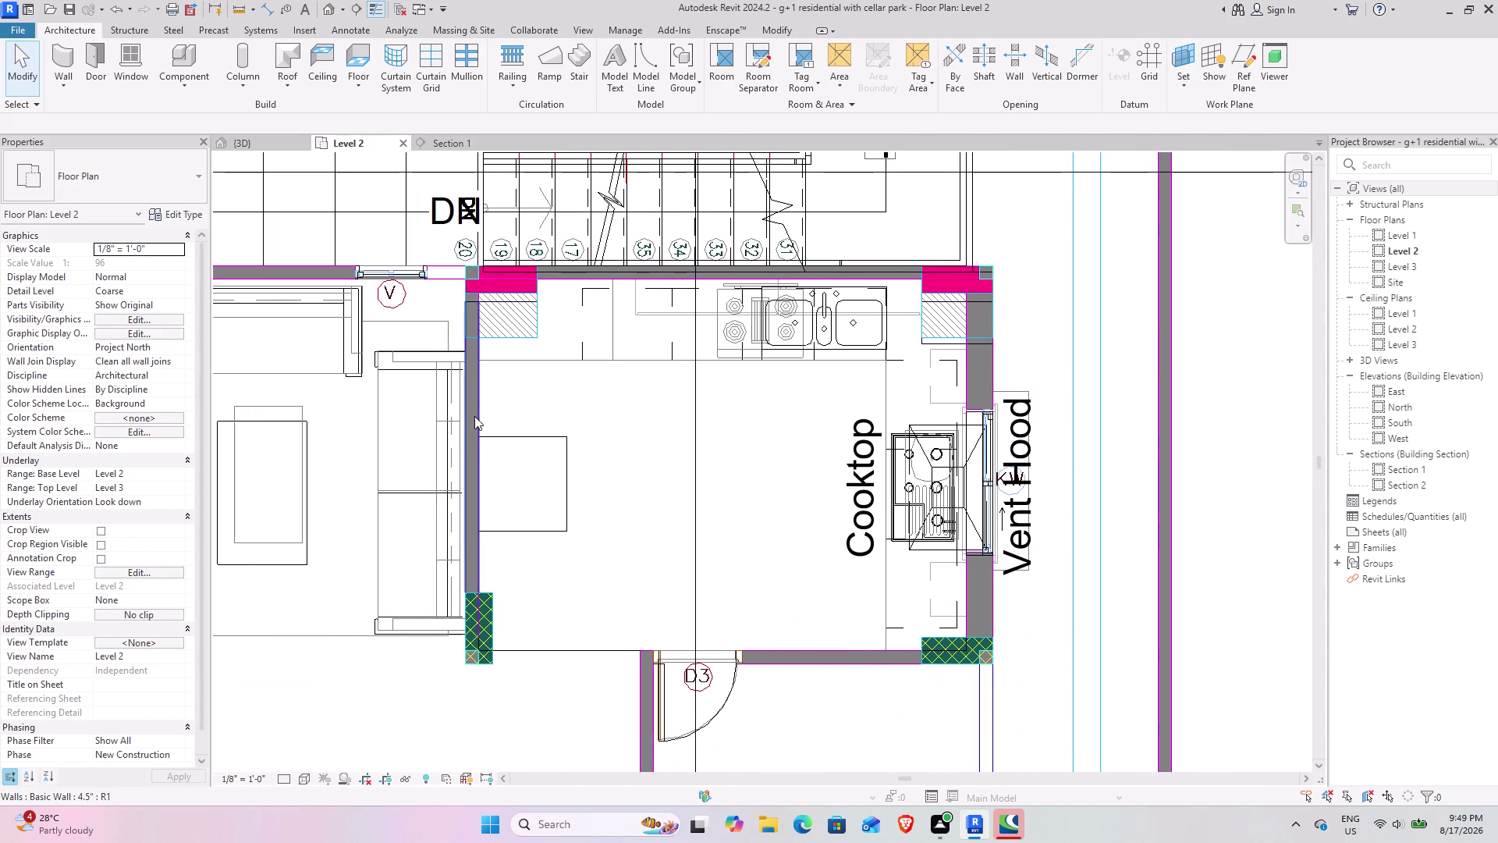
key(Tab)
click(481, 558)
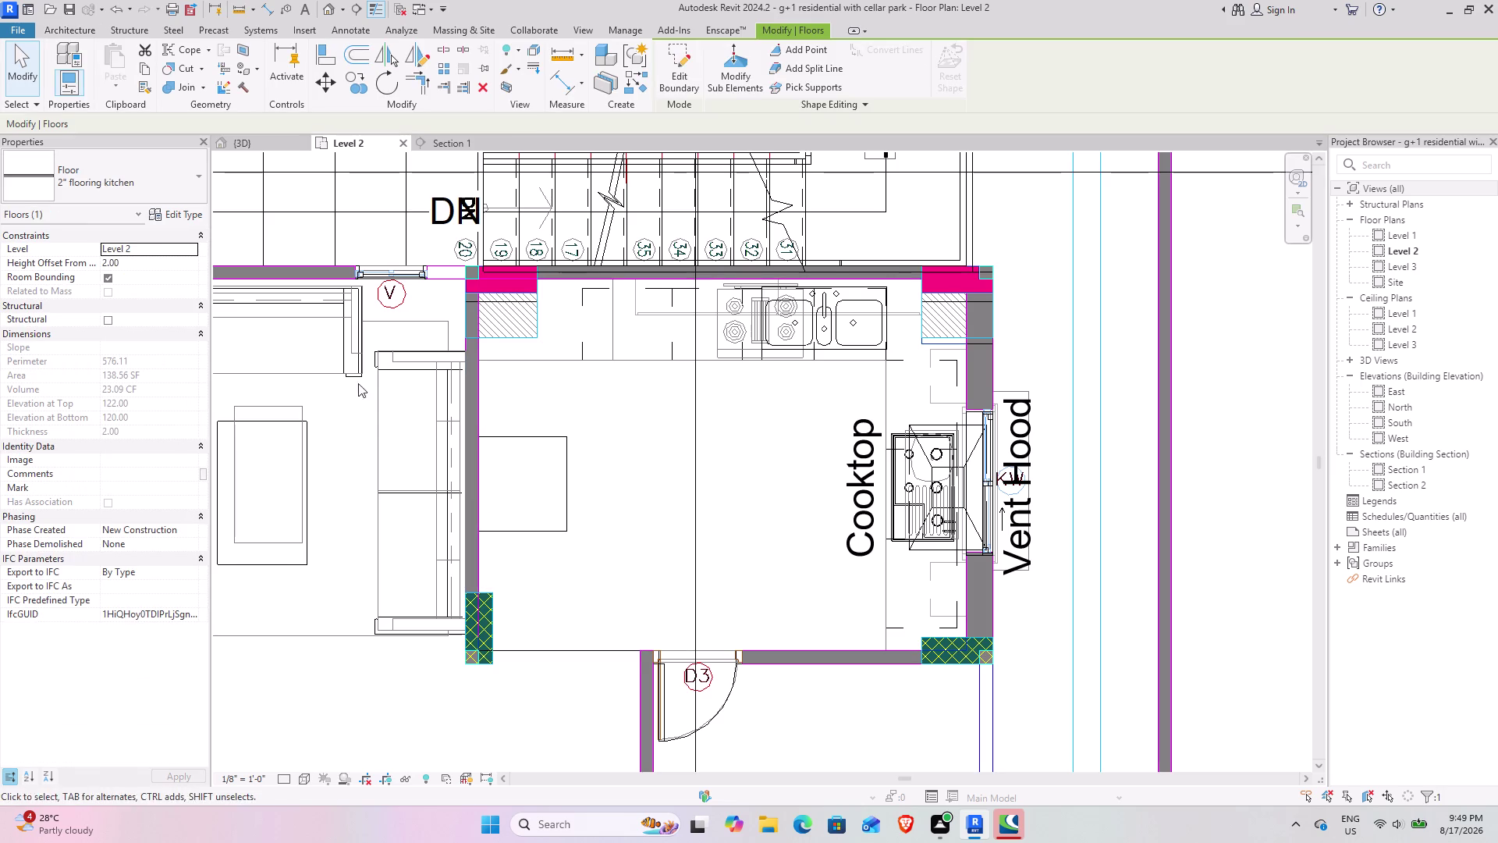
click(623, 89)
middle_drag(478, 197, 484, 664)
middle_drag(519, 343, 514, 508)
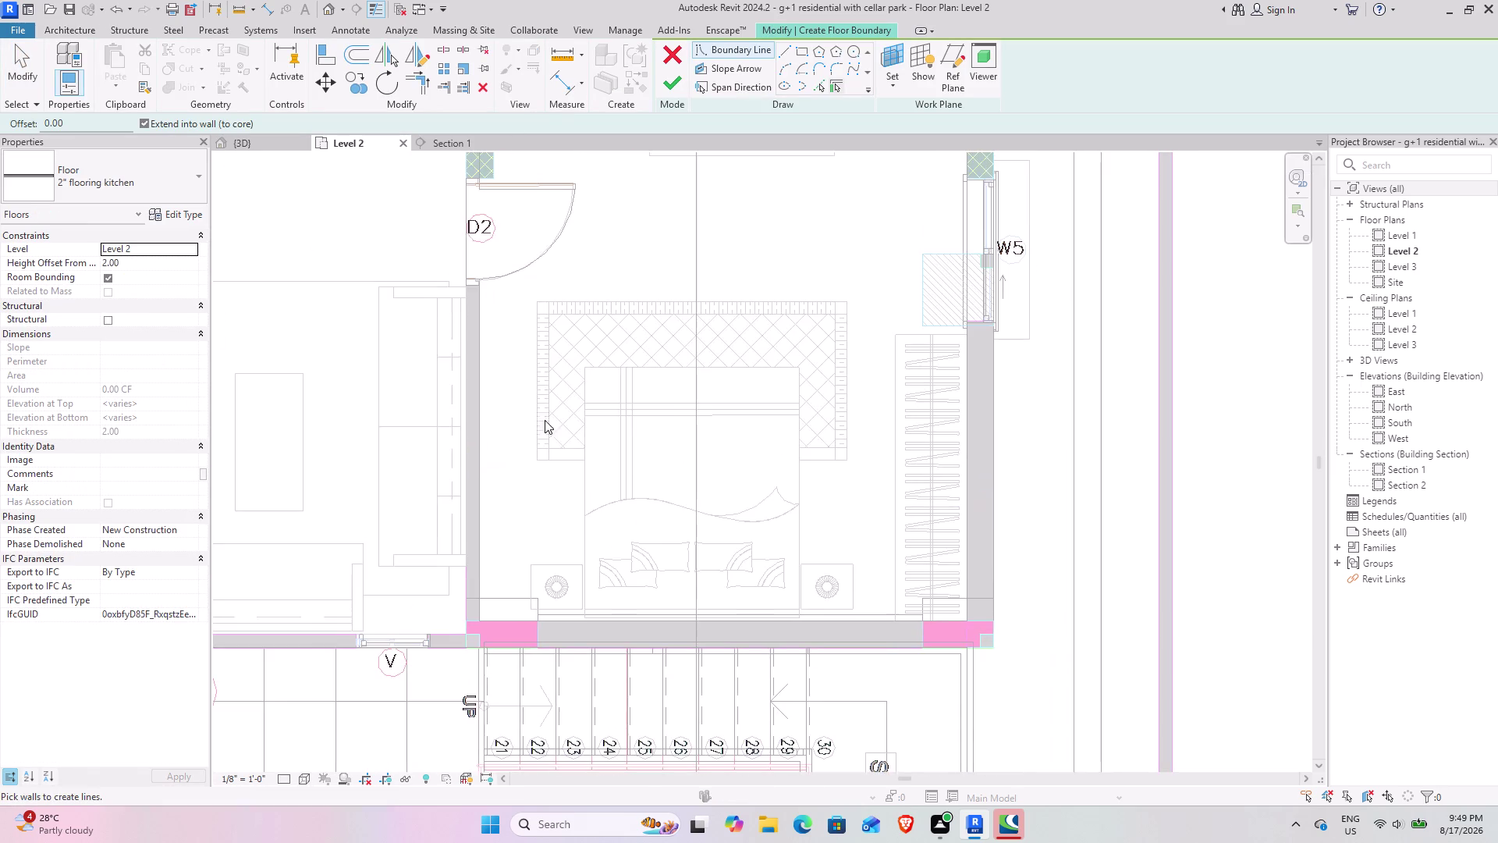
Draw a rectangular kitchen floor boundary between the kitchen's opposite inner wall corners.
scroll(down, 3)
middle_drag(573, 261, 545, 514)
middle_drag(523, 380, 545, 649)
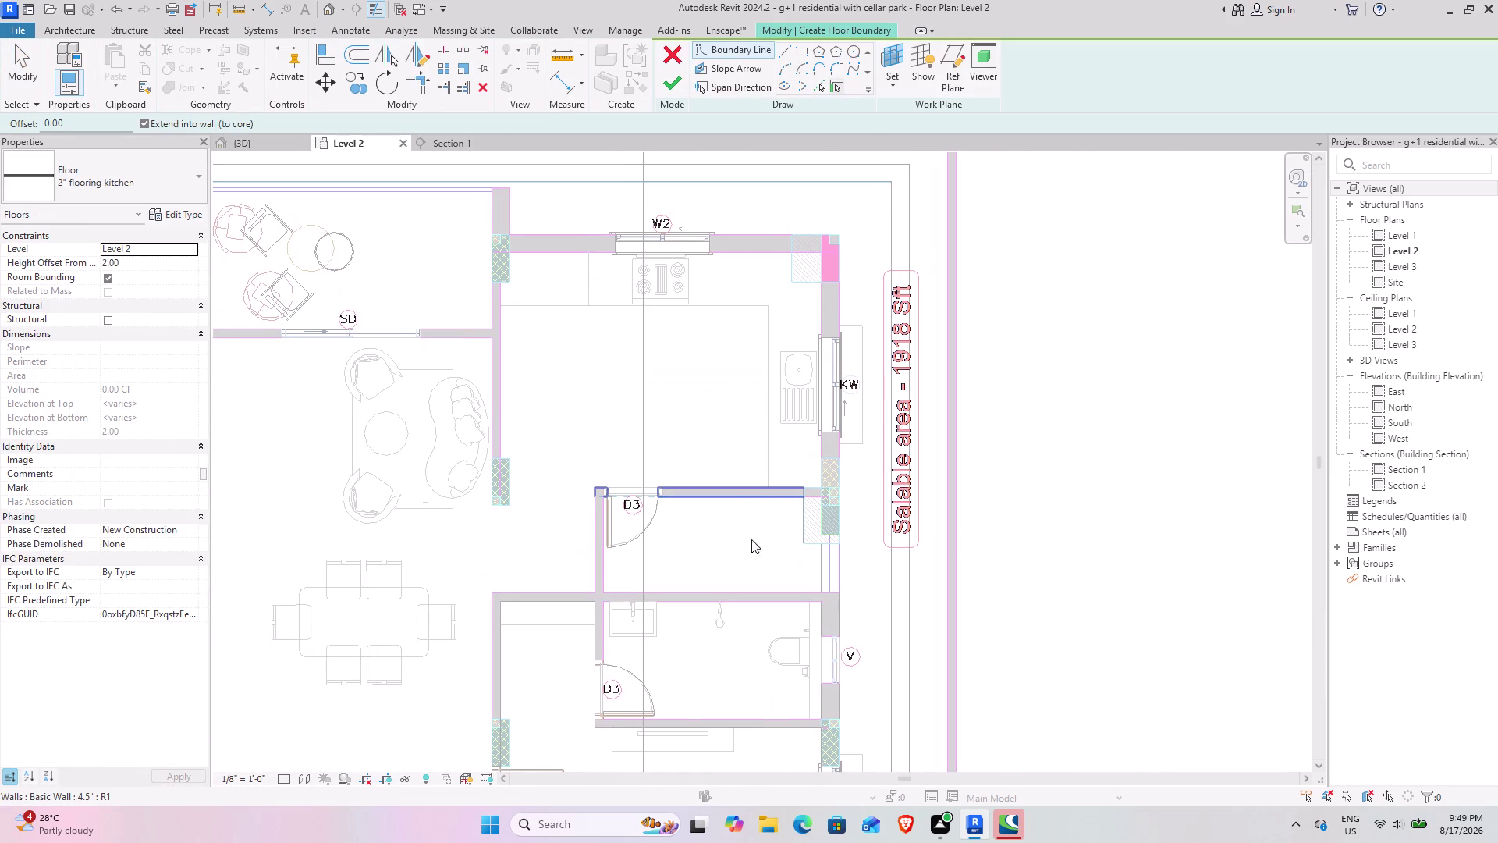
scroll(up, 3)
middle_drag(602, 357, 636, 482)
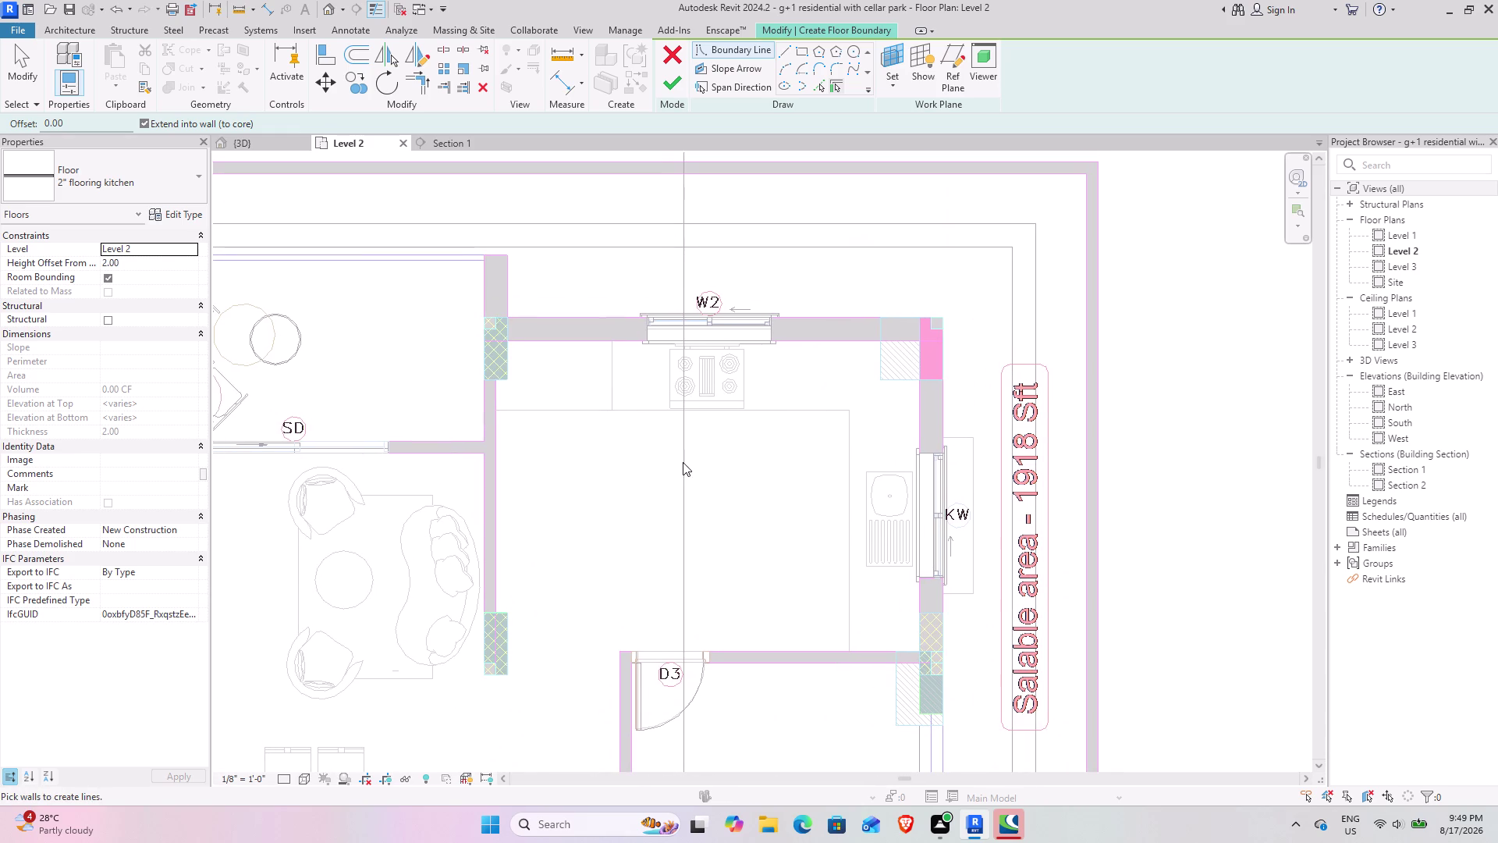
middle_drag(682, 463, 641, 411)
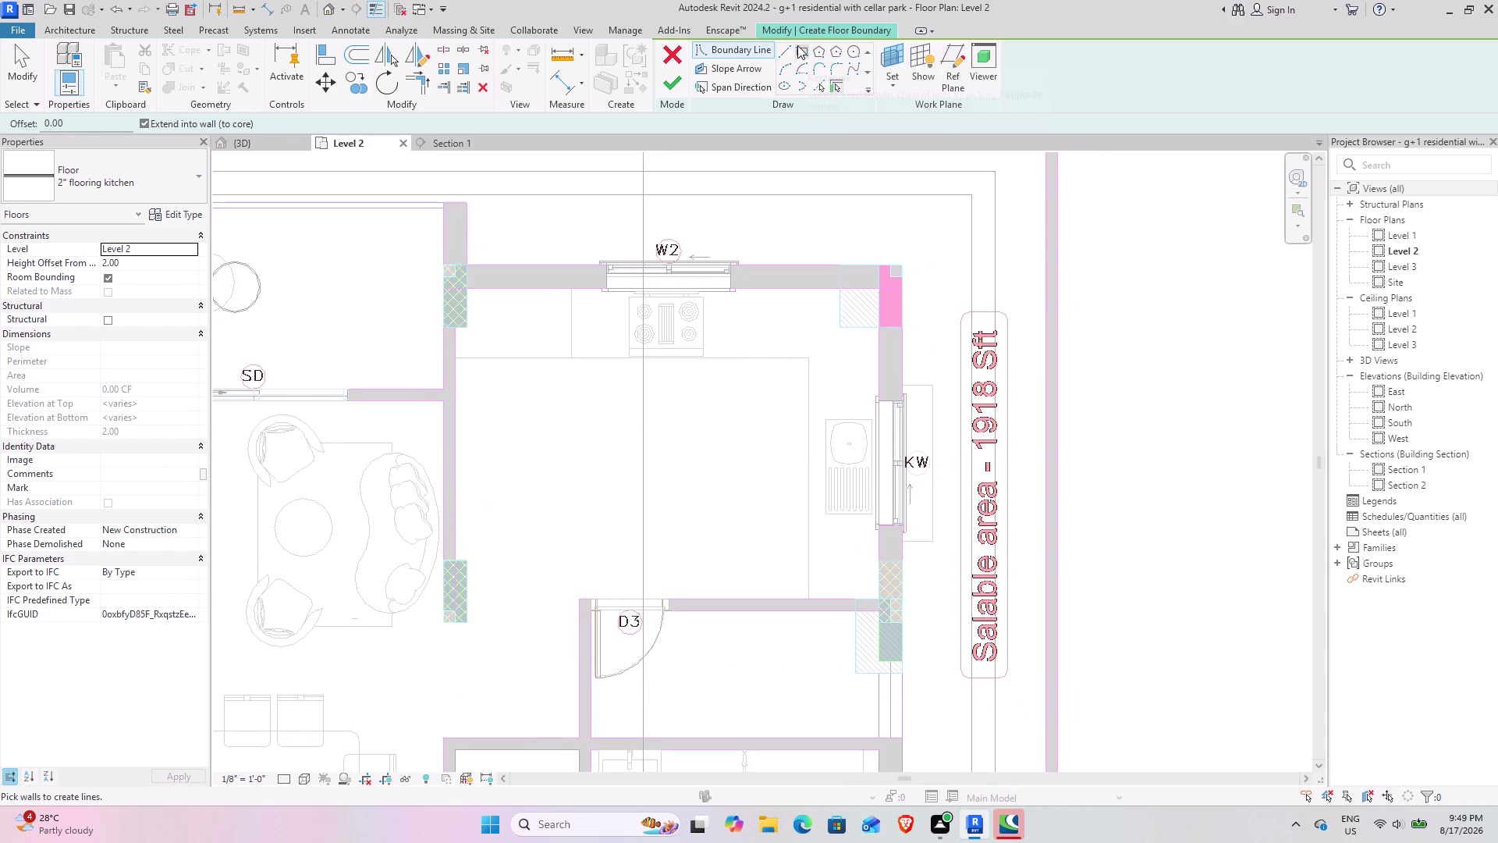
click(798, 46)
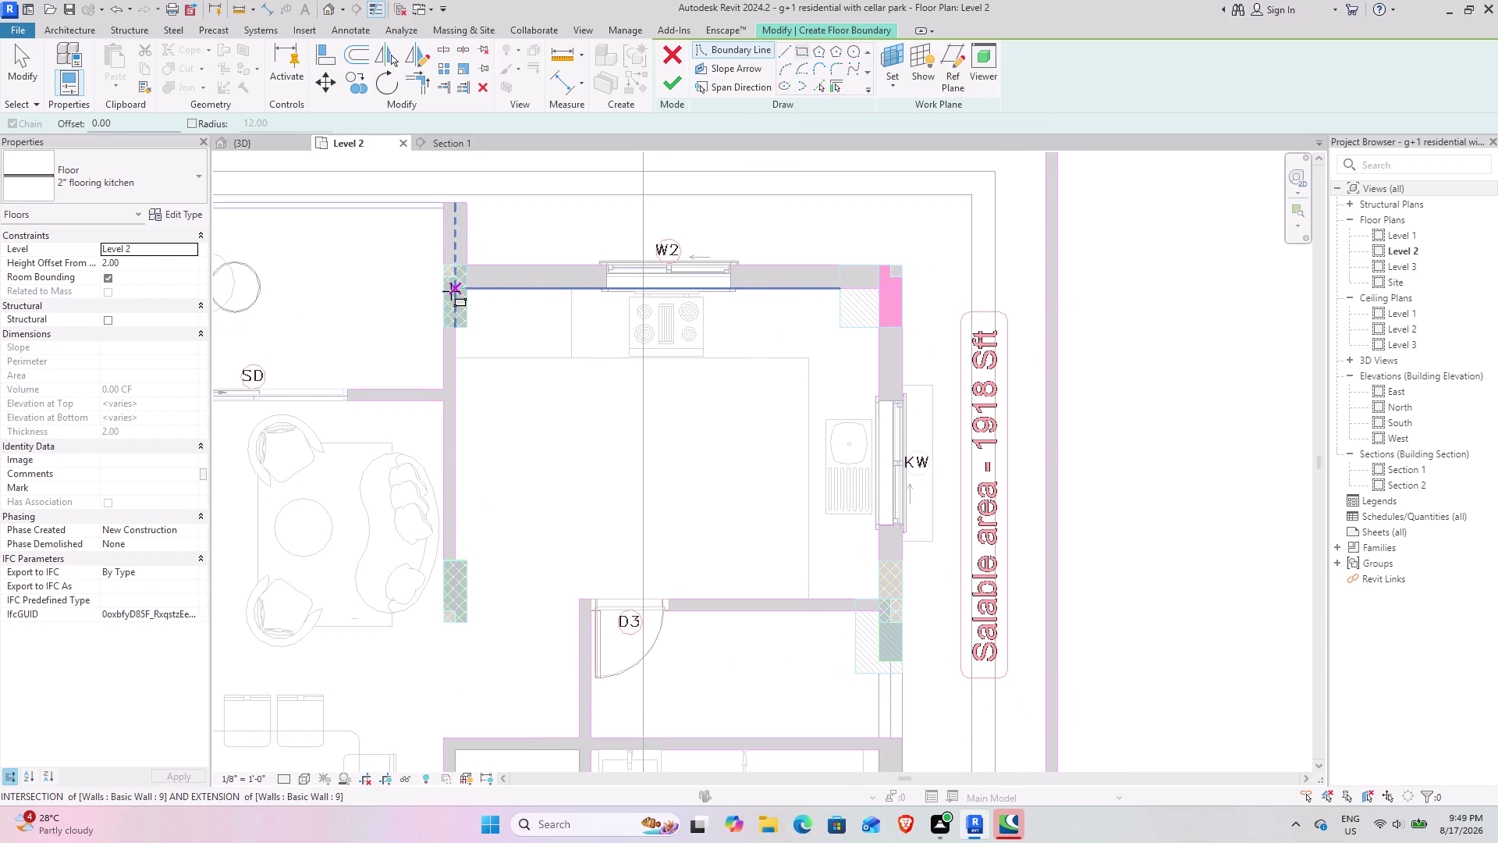
click(451, 291)
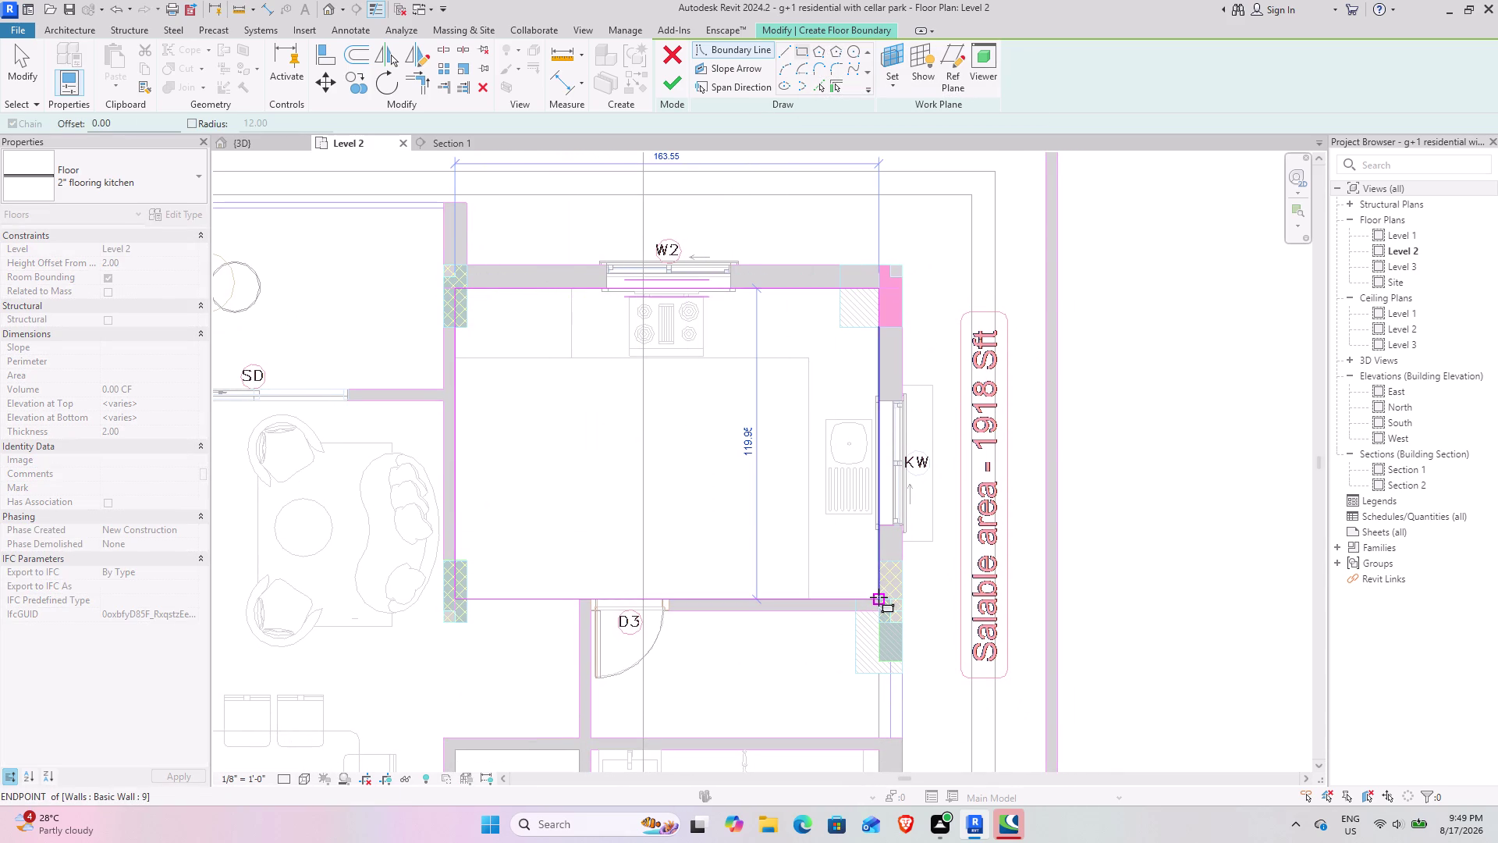
click(879, 597)
Adjust the kitchen boundary lines near door D3.
middle_drag(725, 569, 639, 380)
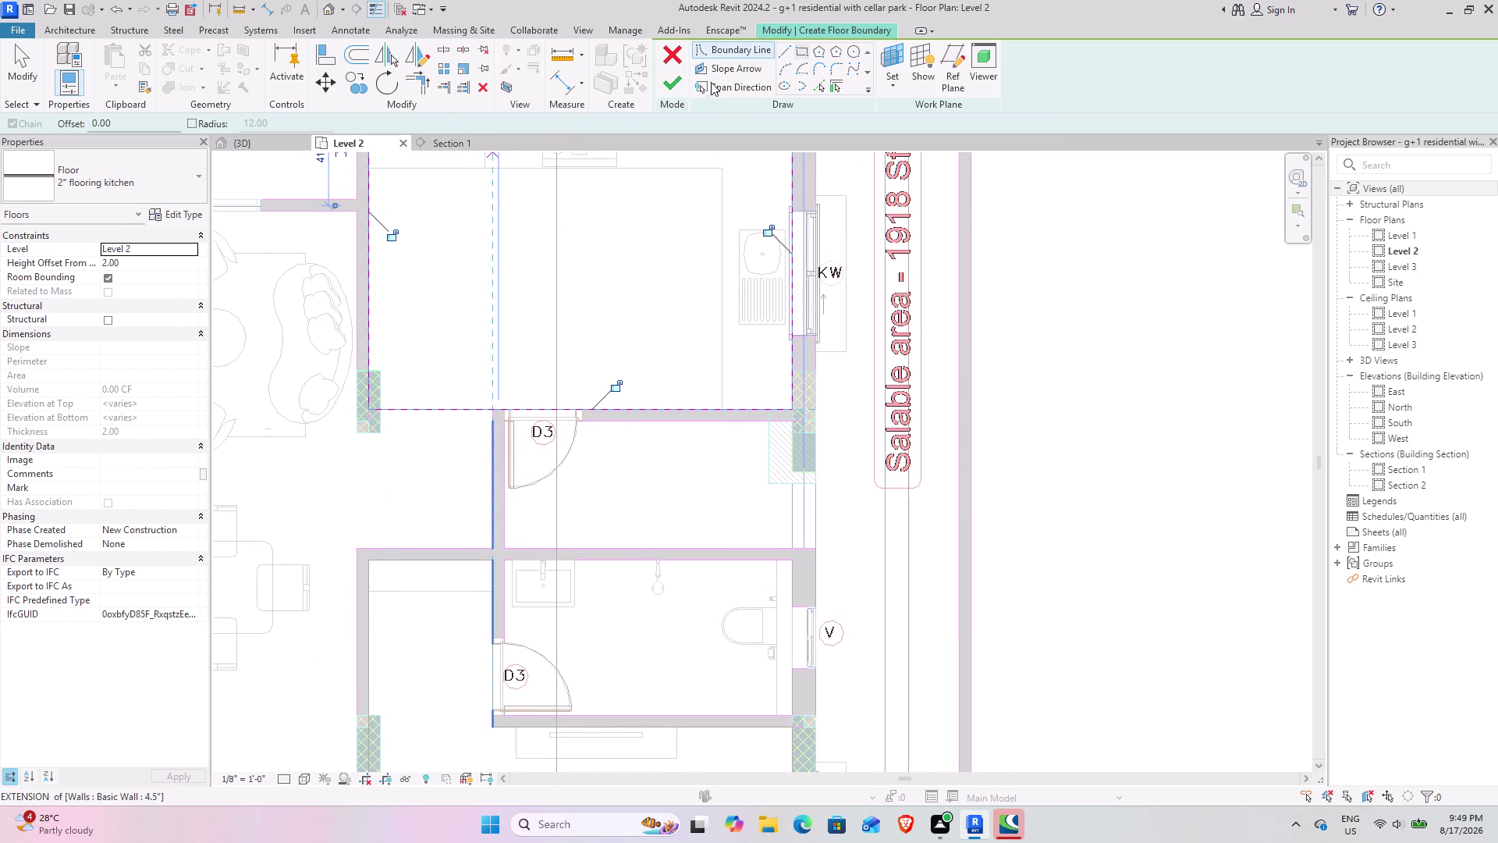
click(446, 50)
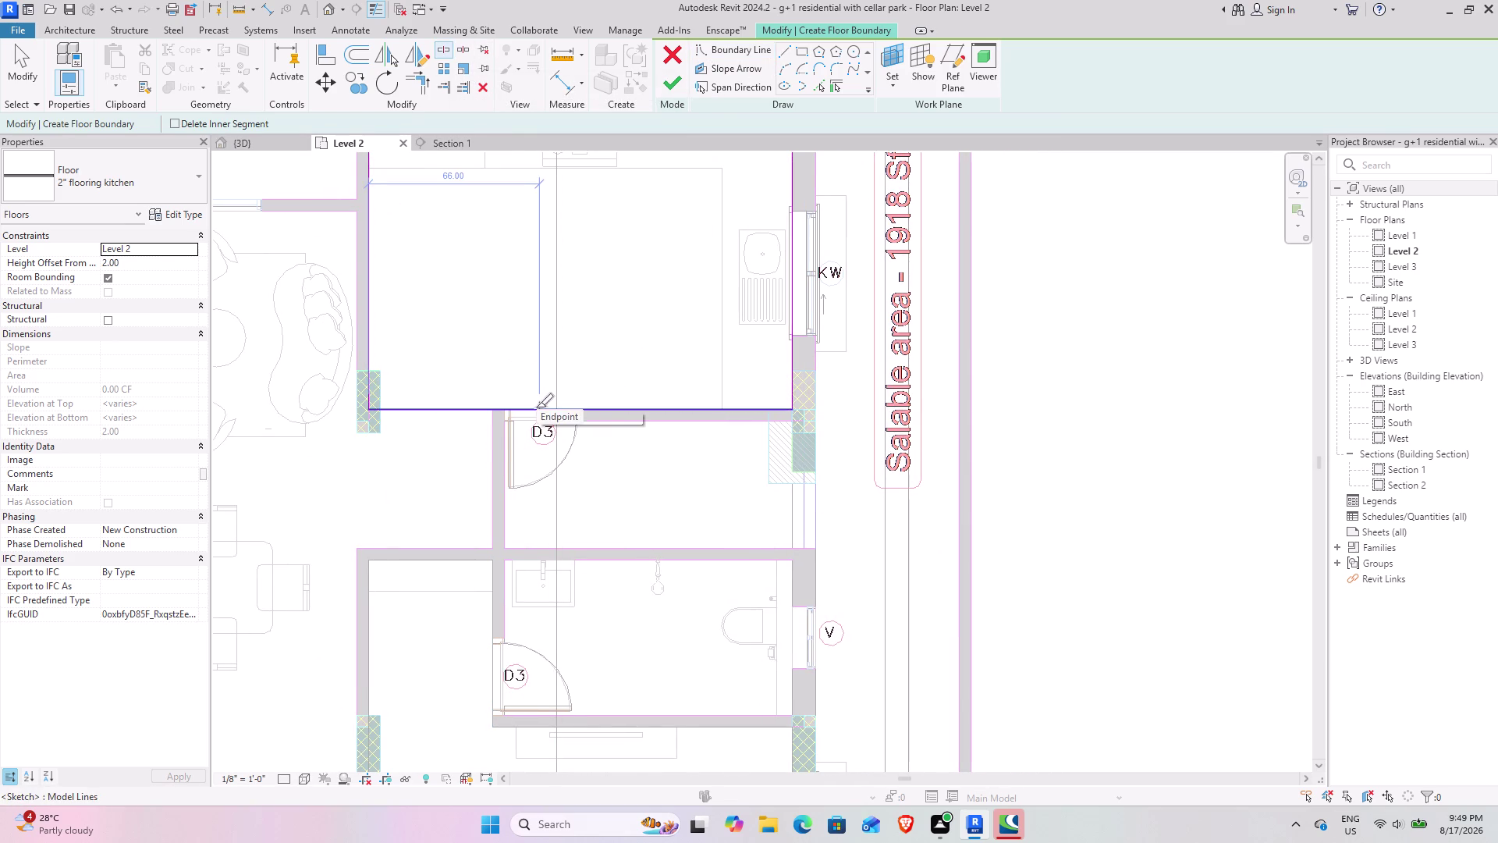
click(536, 408)
click(779, 51)
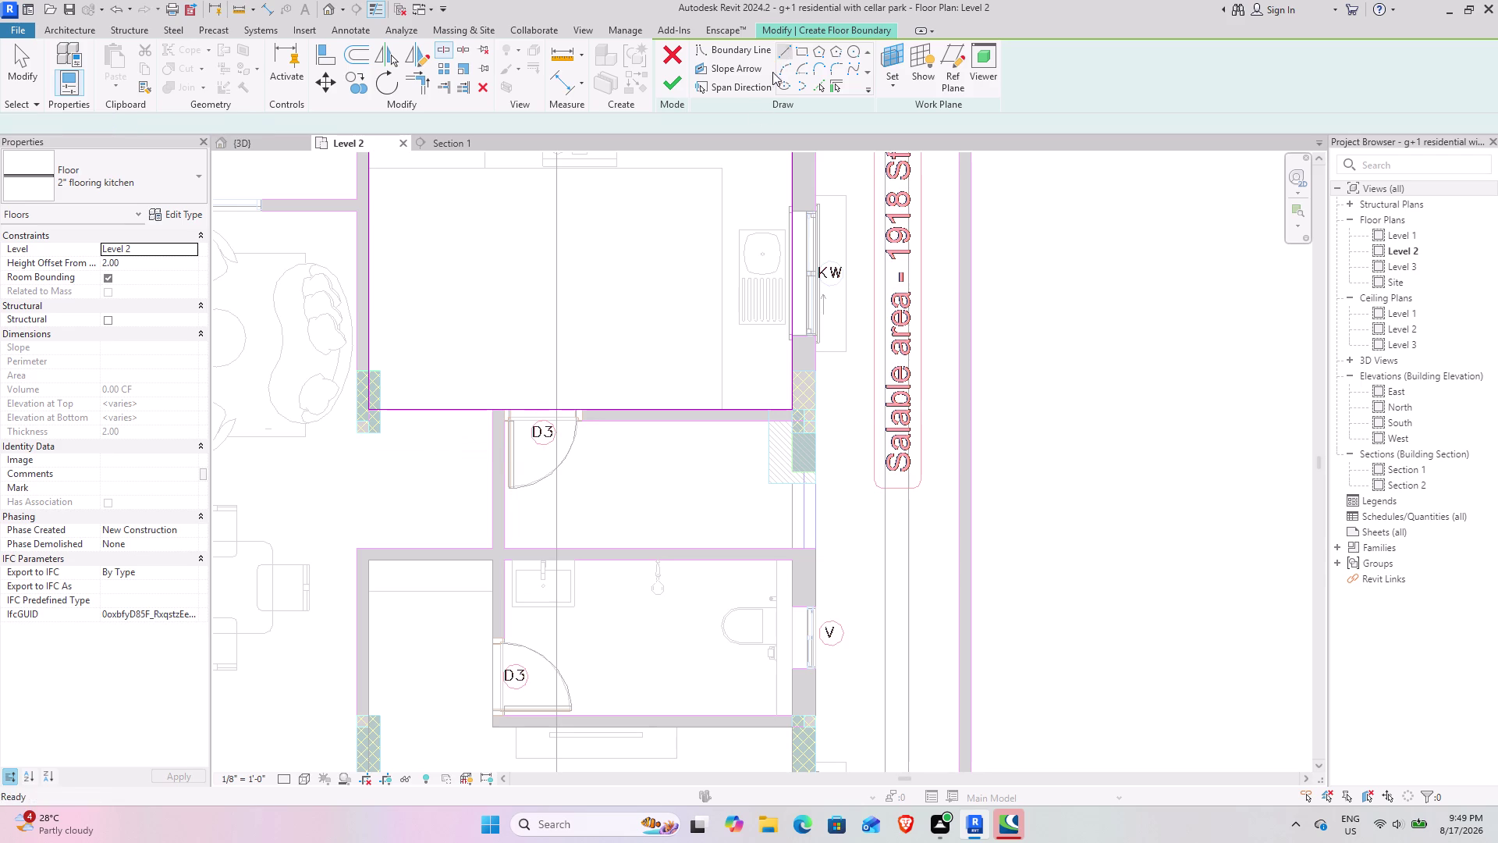
Sketch boundary lines from the wall intersection along the lower wall and up the right wall.
scroll(up, 3)
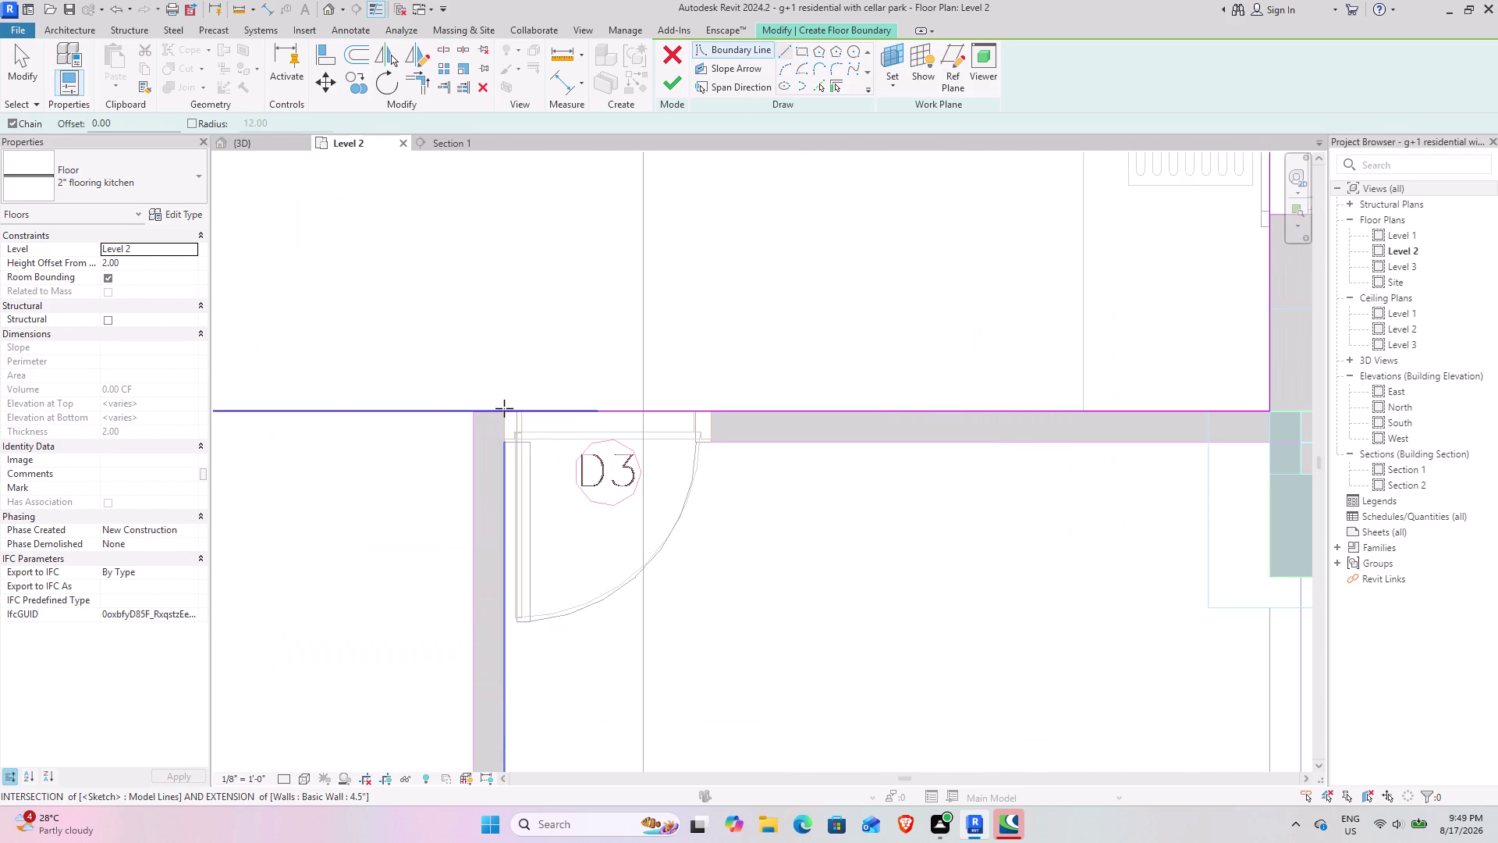
click(505, 412)
scroll(down, 3)
middle_drag(509, 597, 489, 516)
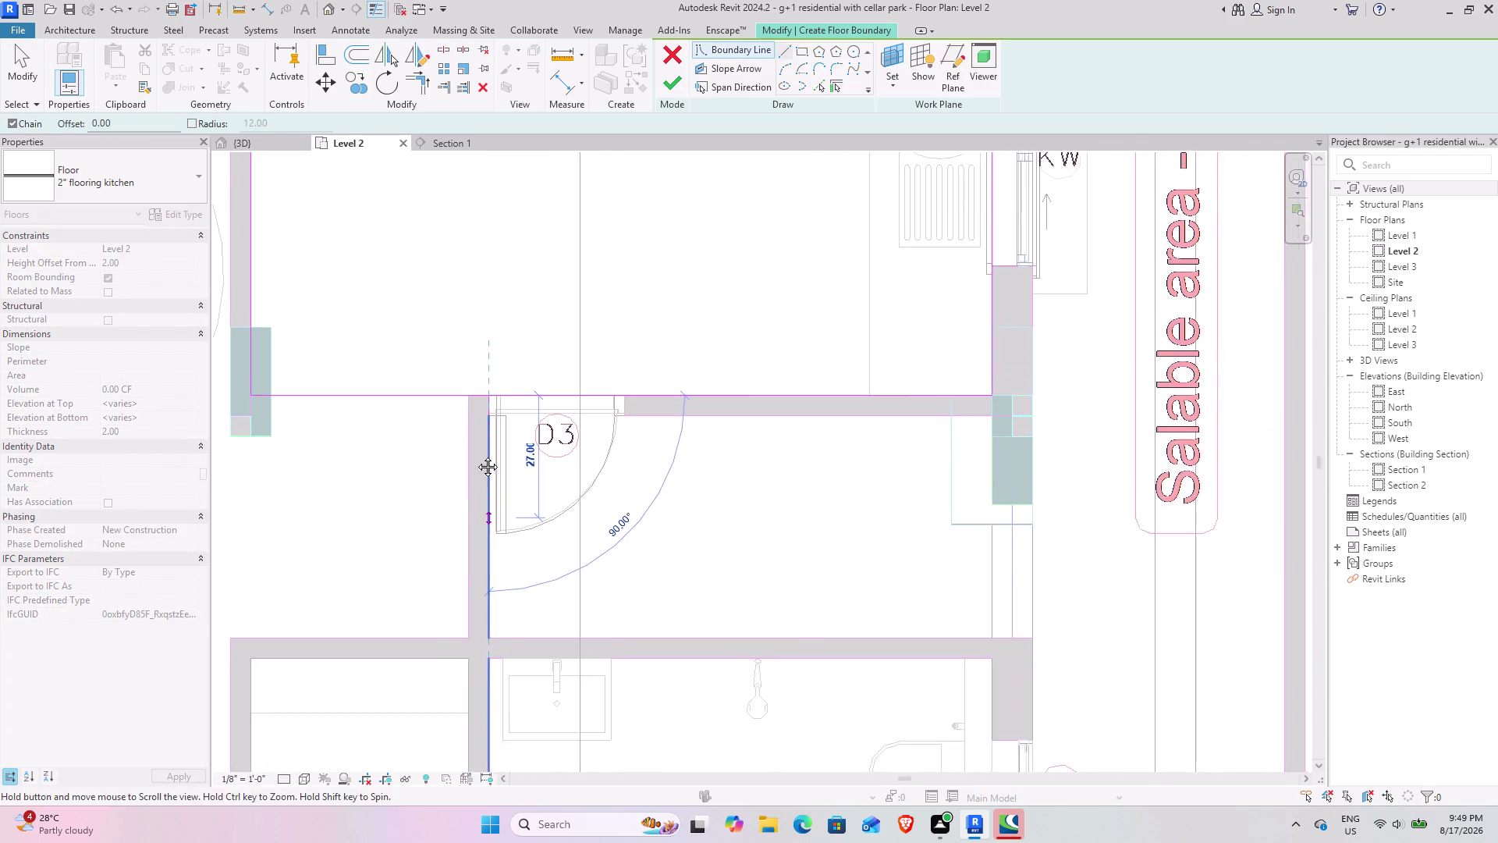
middle_drag(490, 517, 473, 438)
click(471, 556)
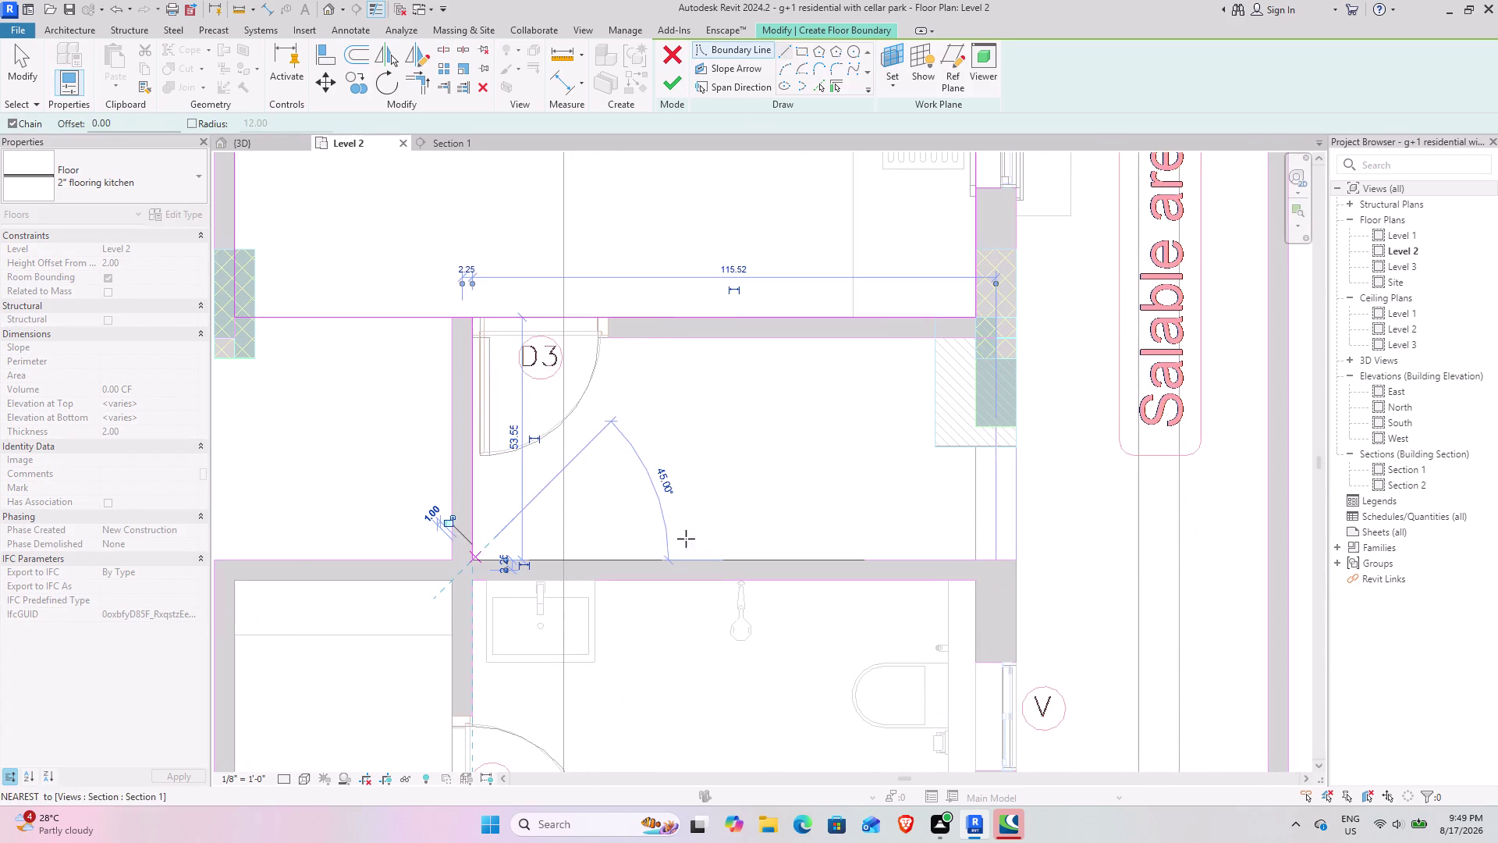
click(976, 559)
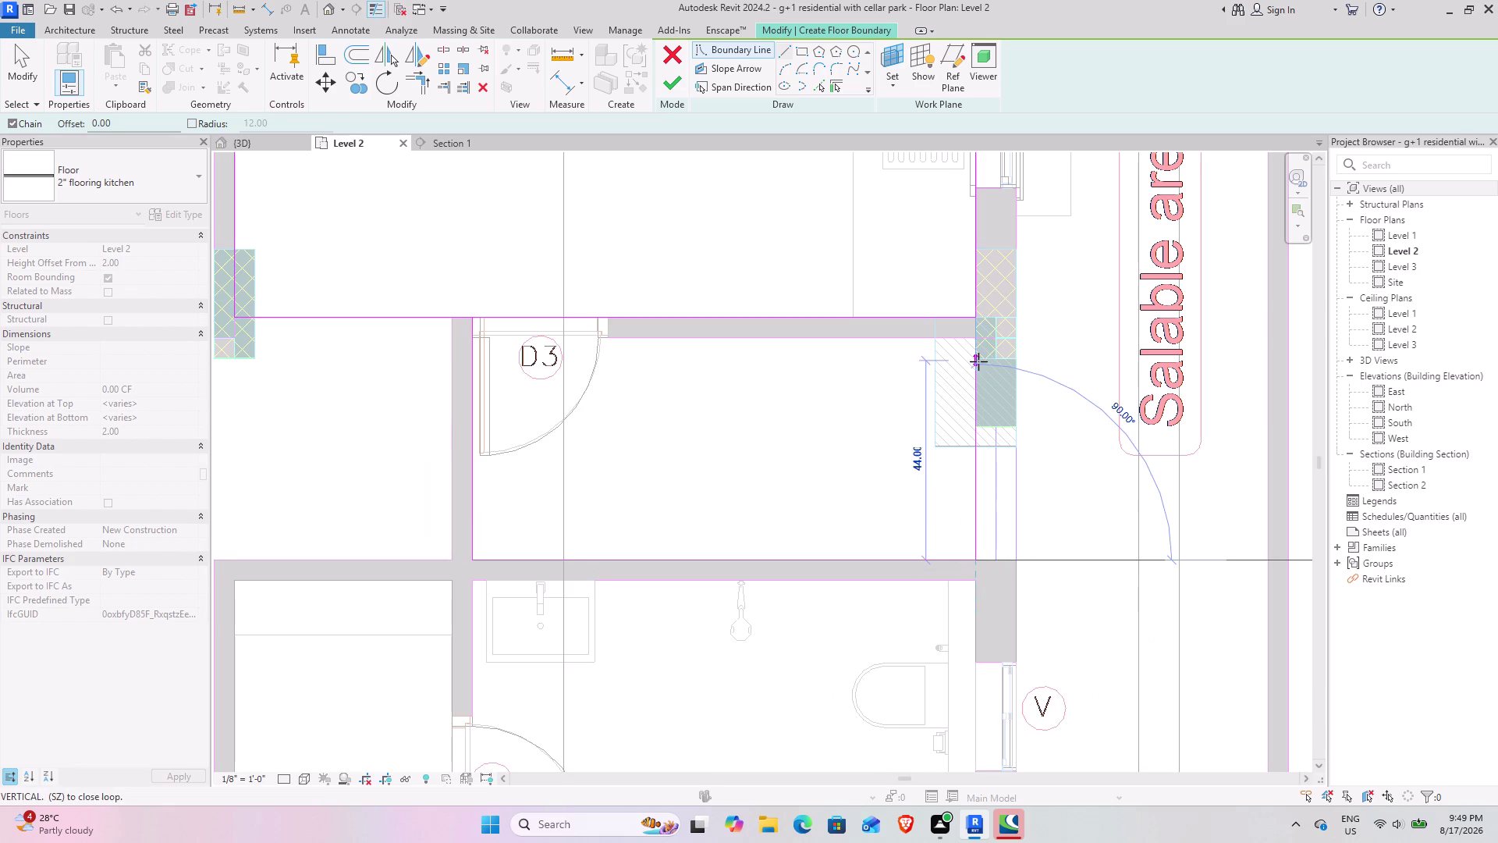
drag(978, 336, 972, 333)
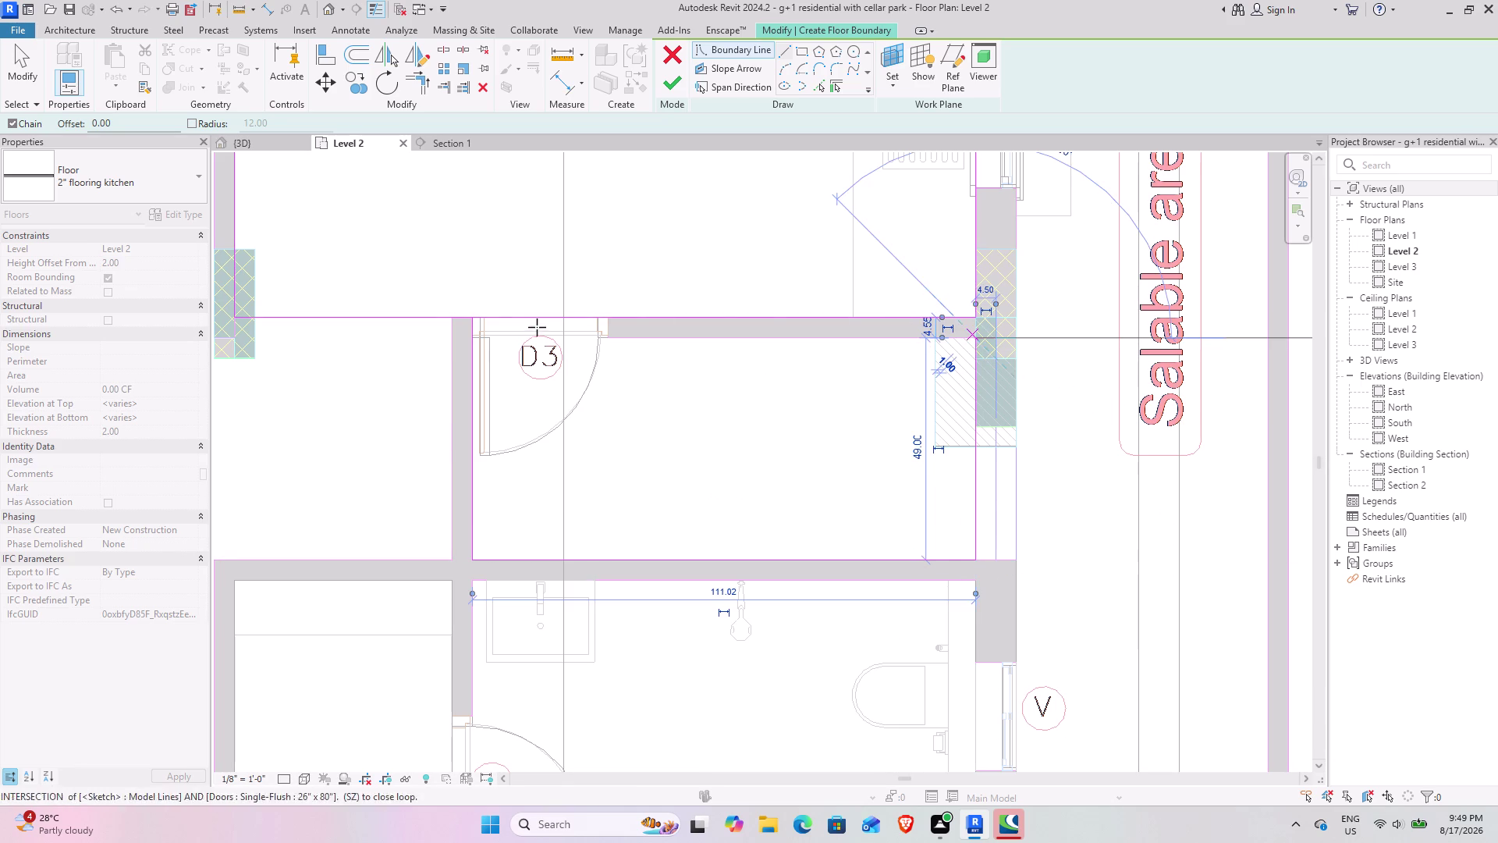
Add a boundary line beside the door D3 opening up to the wall's end.
scroll(up, 3)
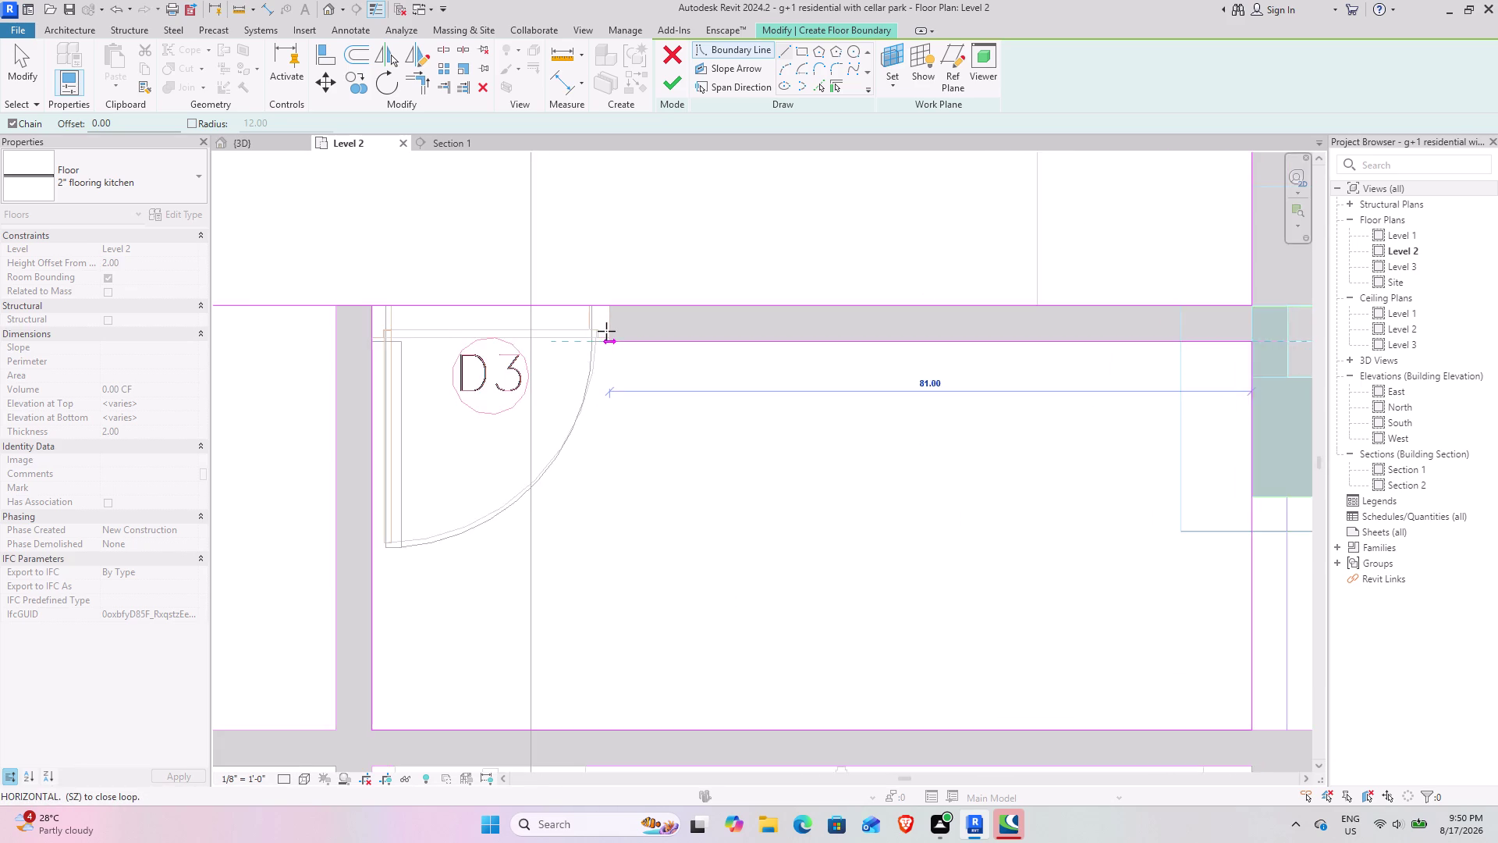
scroll(up, 3)
click(614, 350)
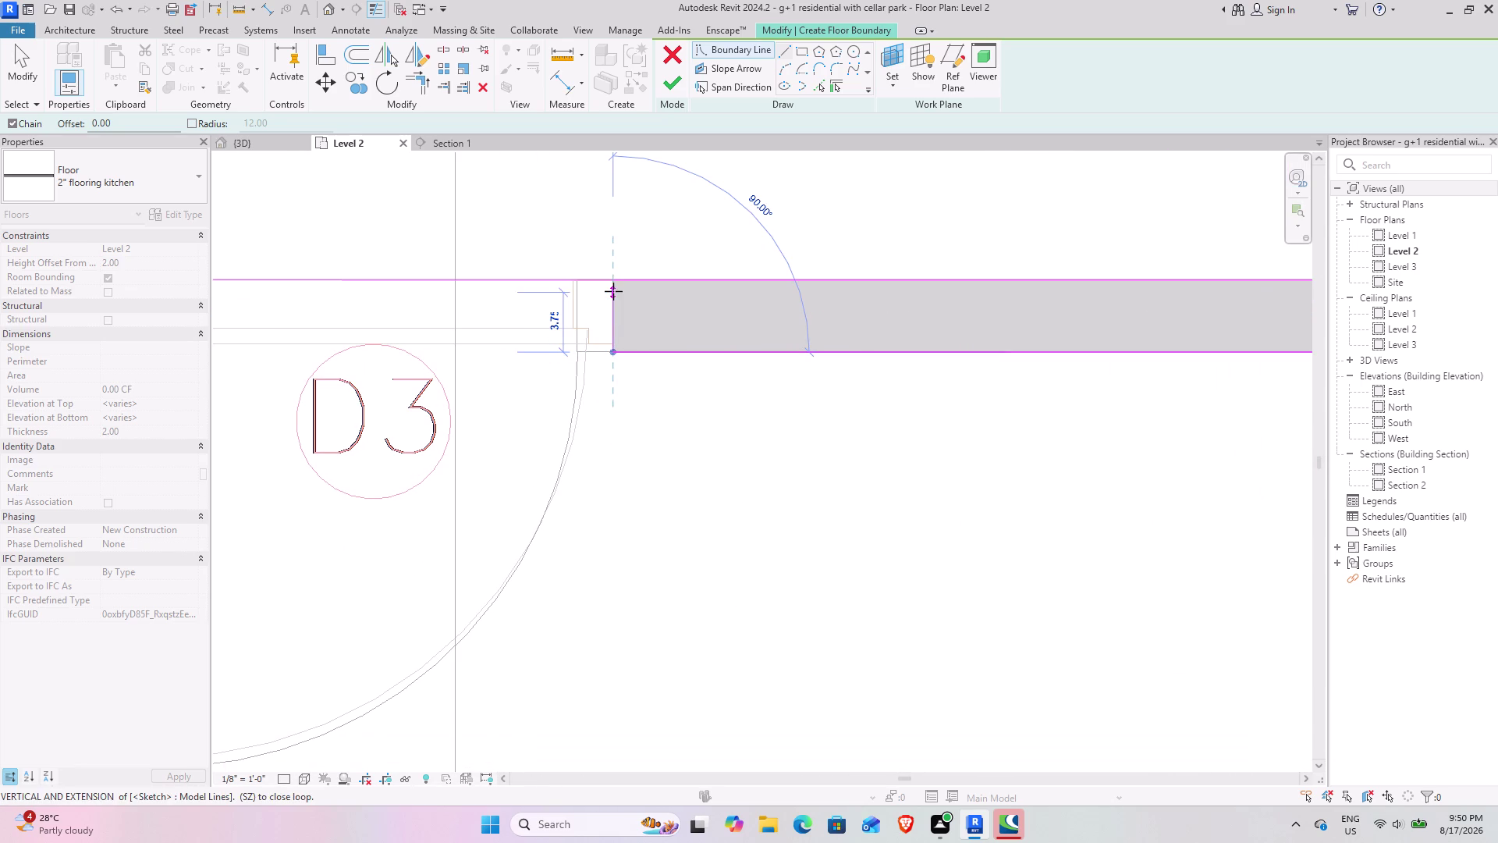
click(613, 284)
click(416, 79)
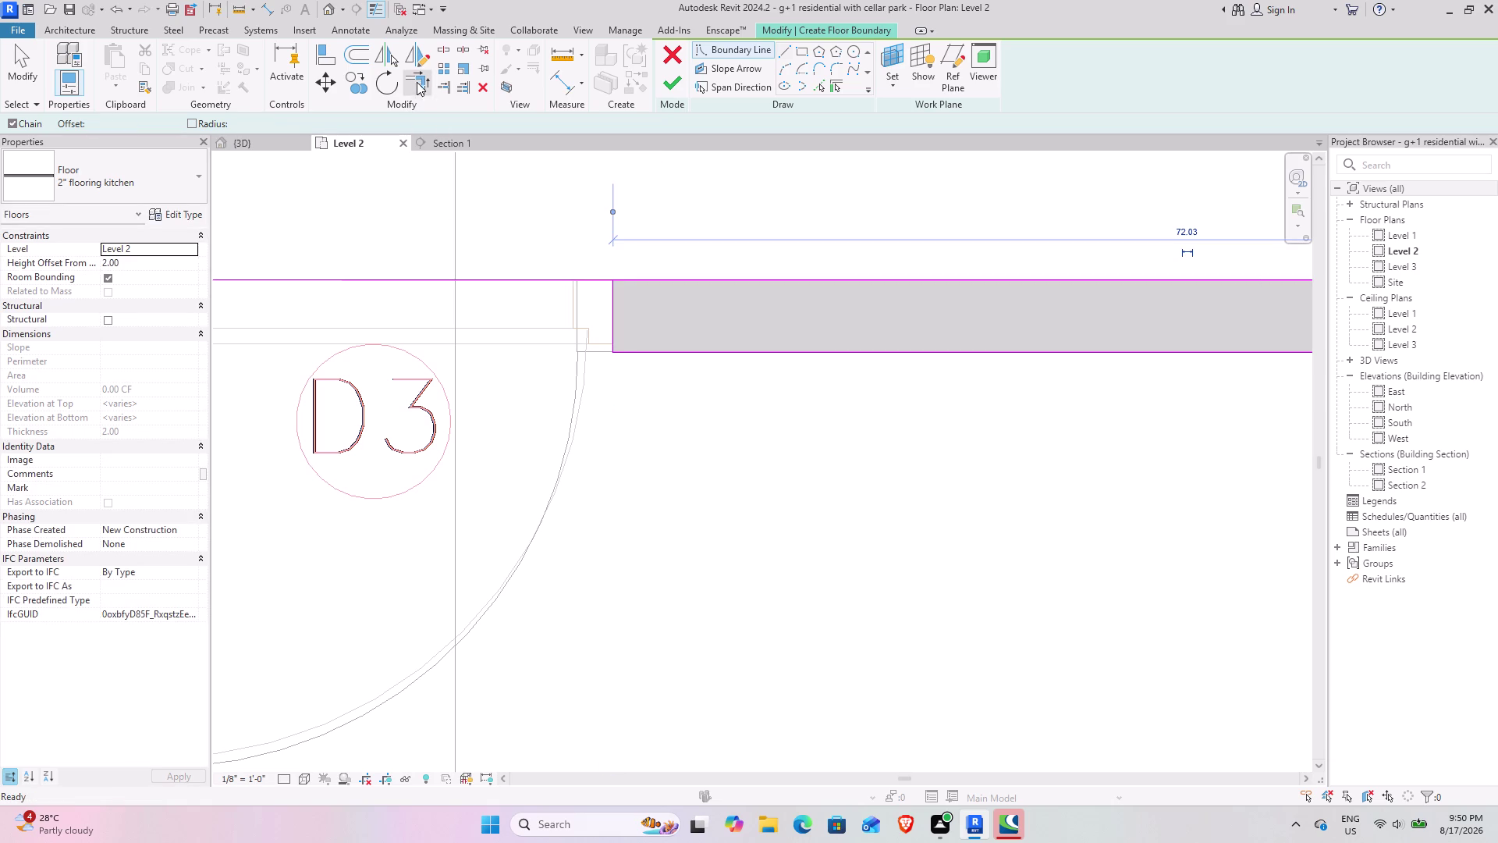
Trim the boundary lines into a corner at the door corner.
click(608, 323)
click(637, 283)
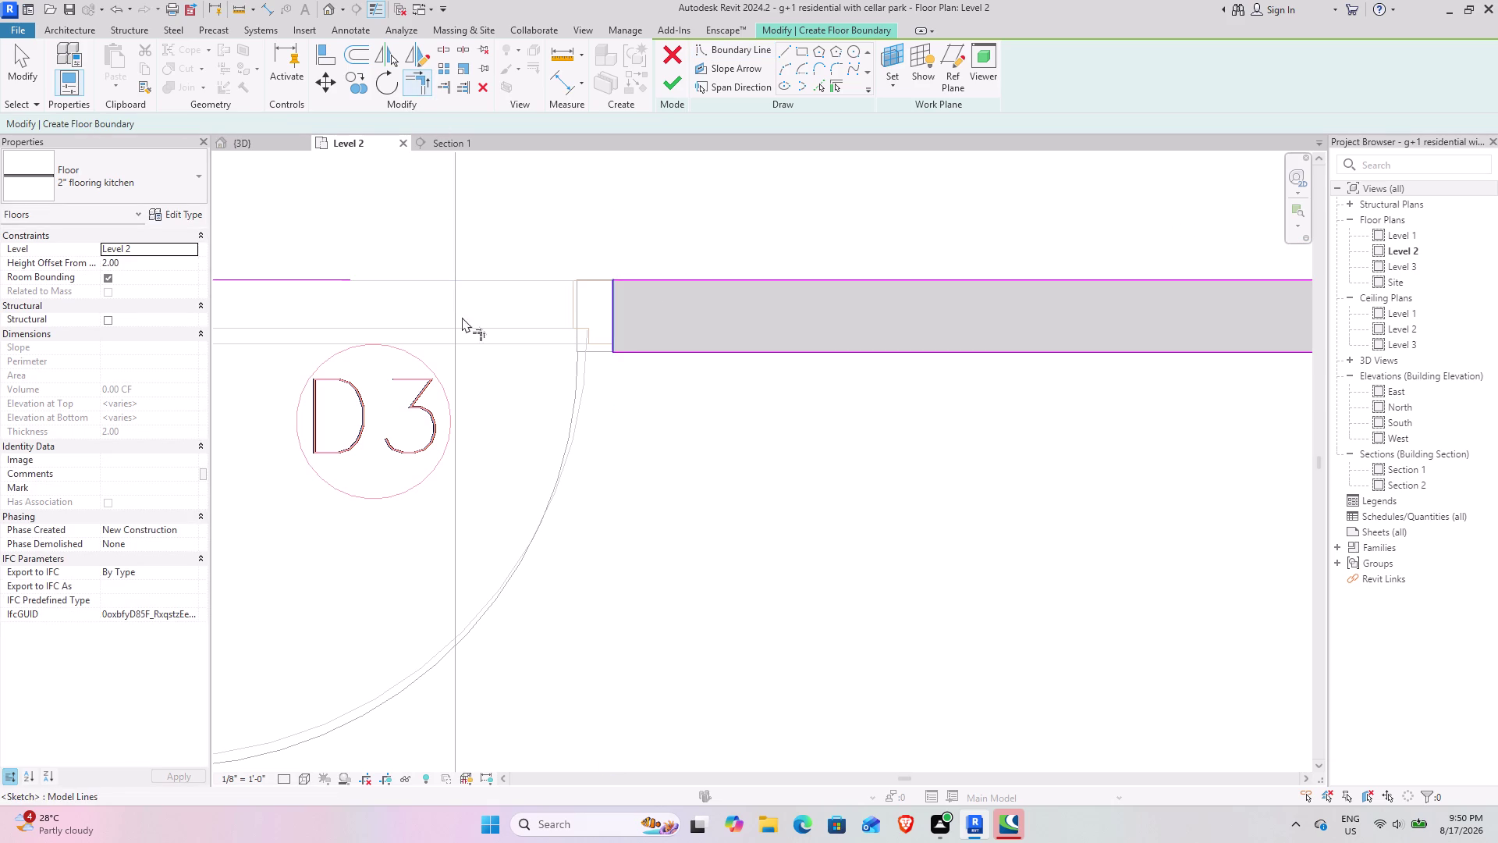
scroll(down, 3)
middle_drag(464, 321, 720, 321)
click(500, 322)
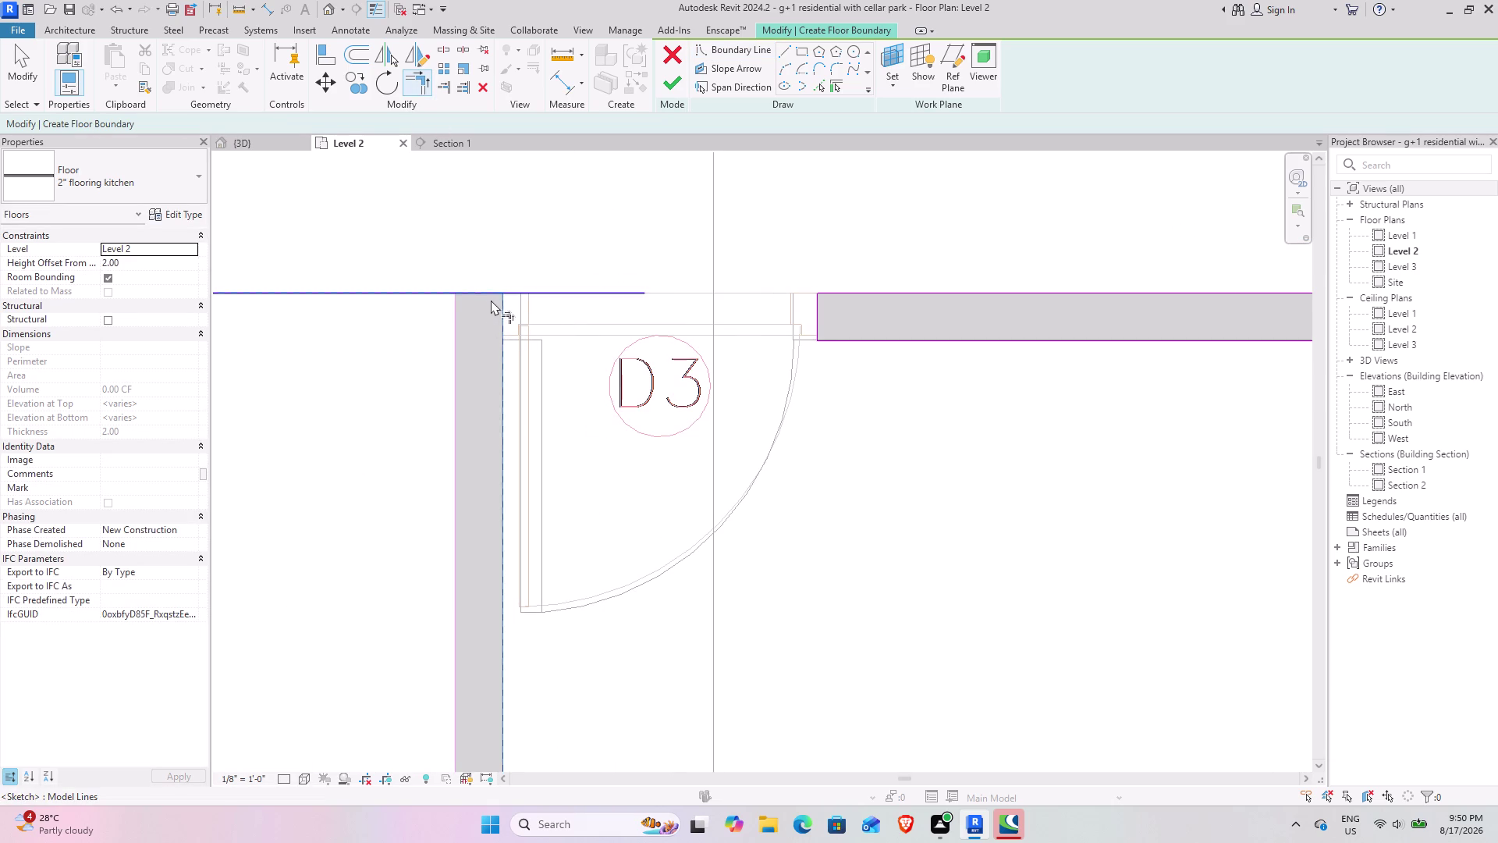
click(490, 295)
Pan across the Level 2 plan to review the kitchen floor sketch.
scroll(down, 3)
middle_drag(734, 382, 700, 502)
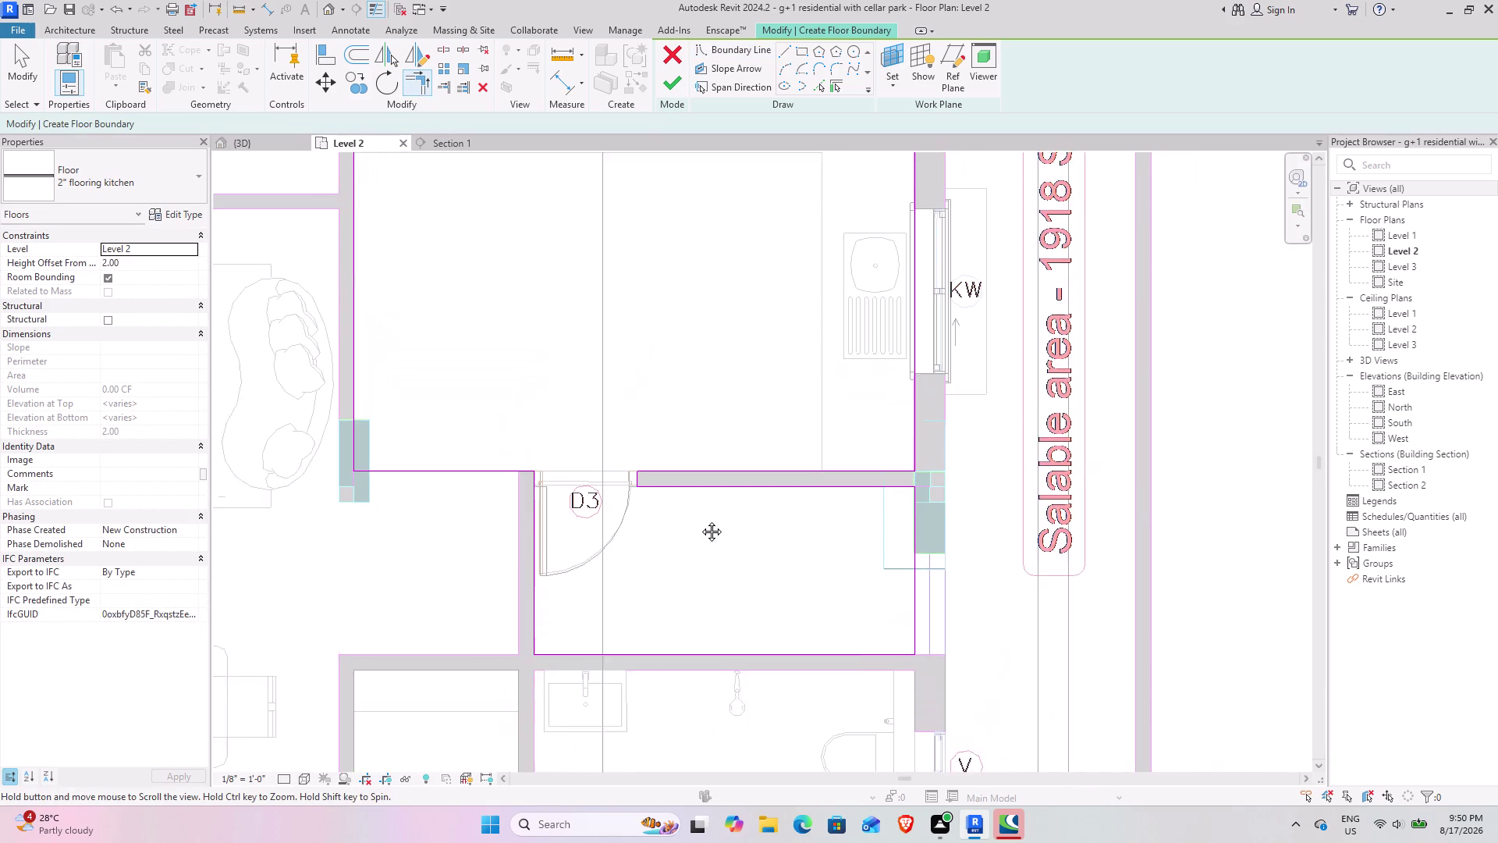
middle_drag(700, 502, 706, 598)
middle_drag(651, 402, 669, 533)
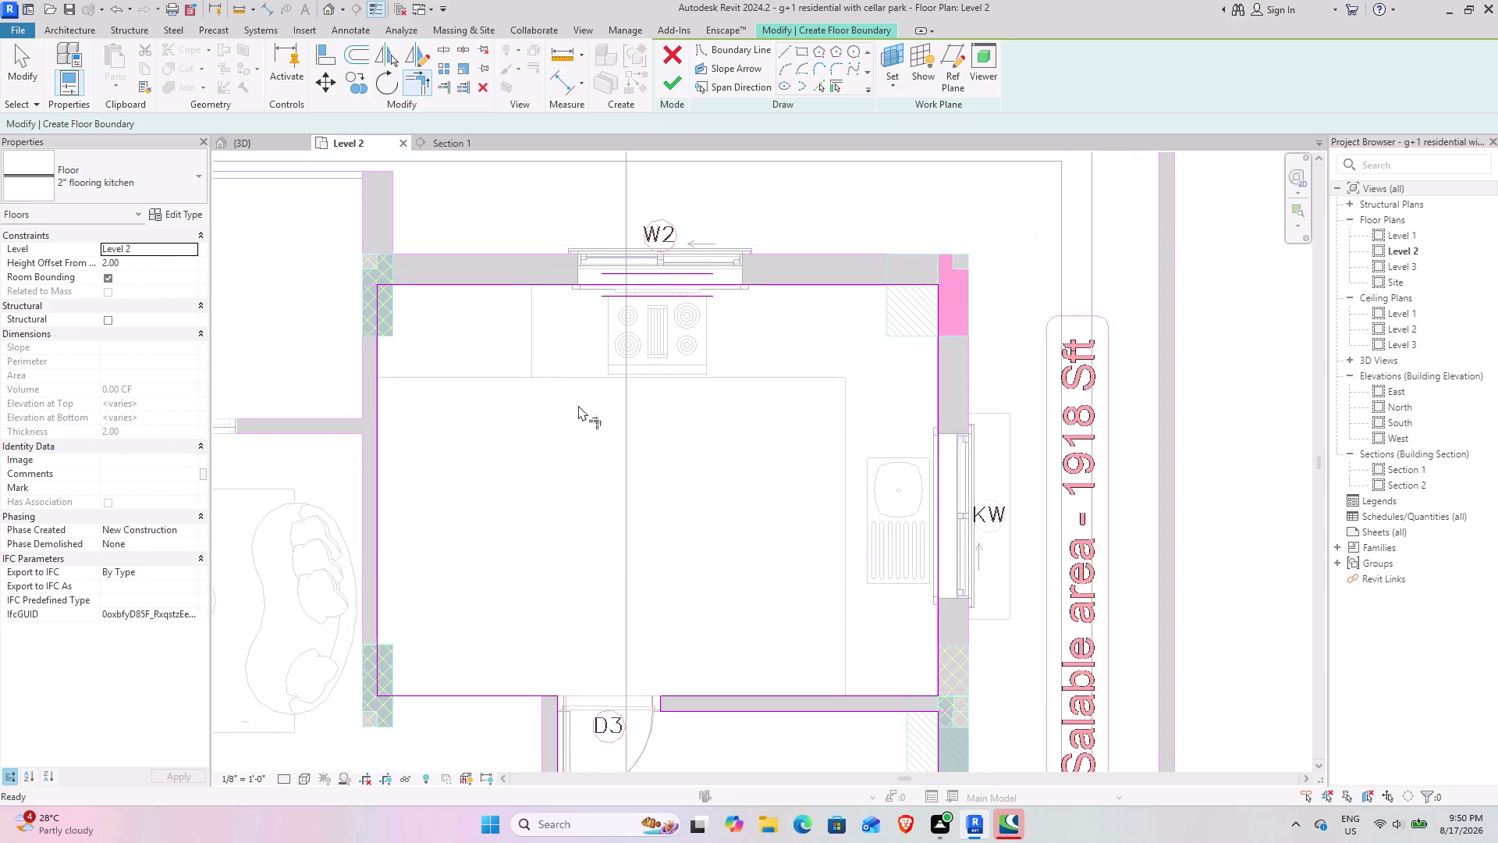
scroll(down, 3)
middle_drag(448, 424, 686, 344)
middle_drag(565, 385, 753, 254)
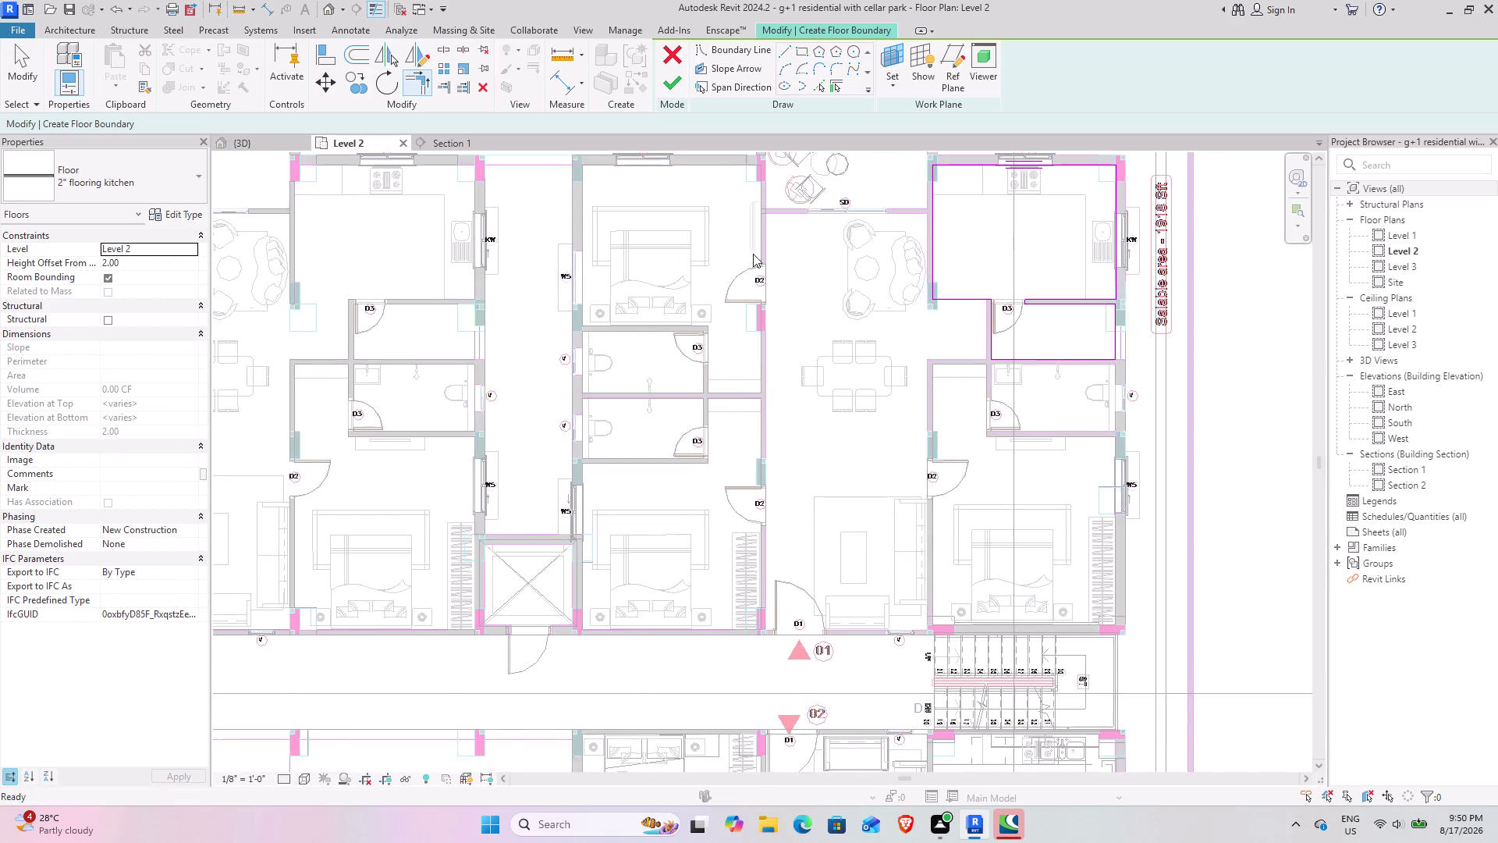
Draw the top boundary line to the column and close it at the bottom-left corner.
middle_drag(574, 330, 970, 324)
middle_drag(640, 345, 480, 503)
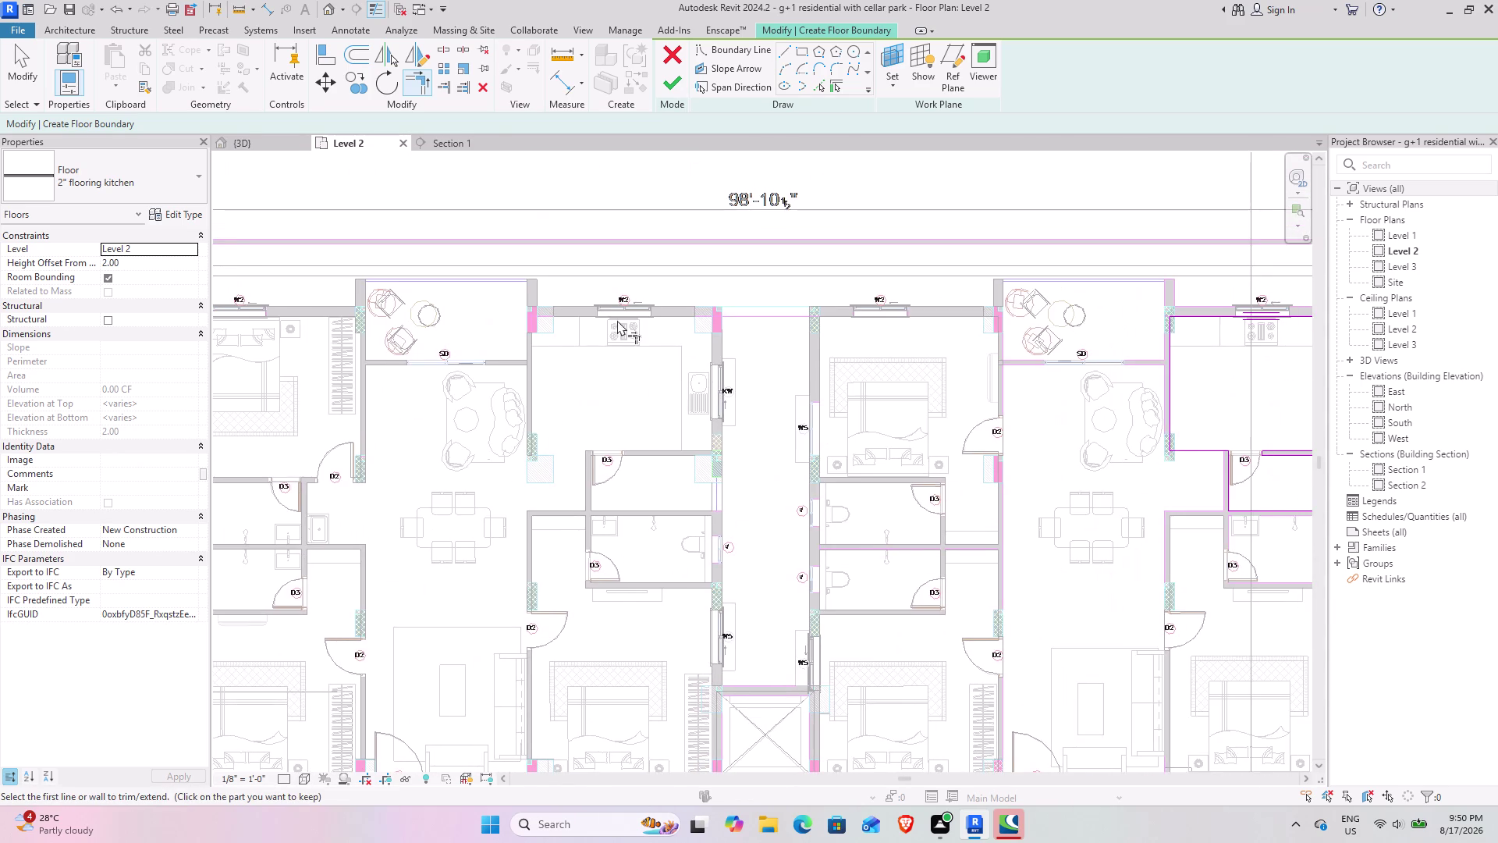
scroll(up, 3)
click(798, 51)
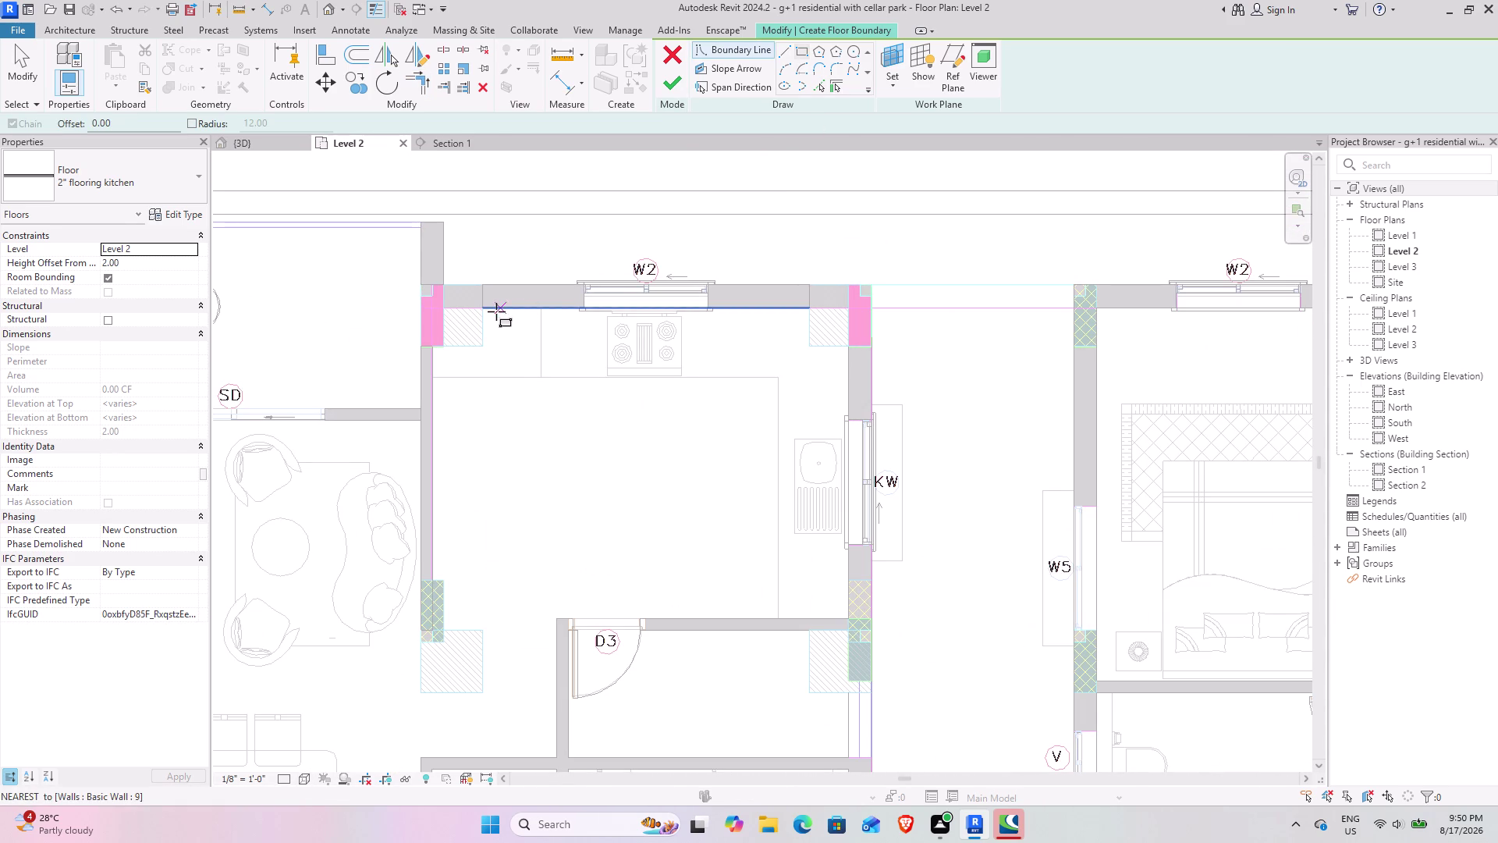
scroll(up, 3)
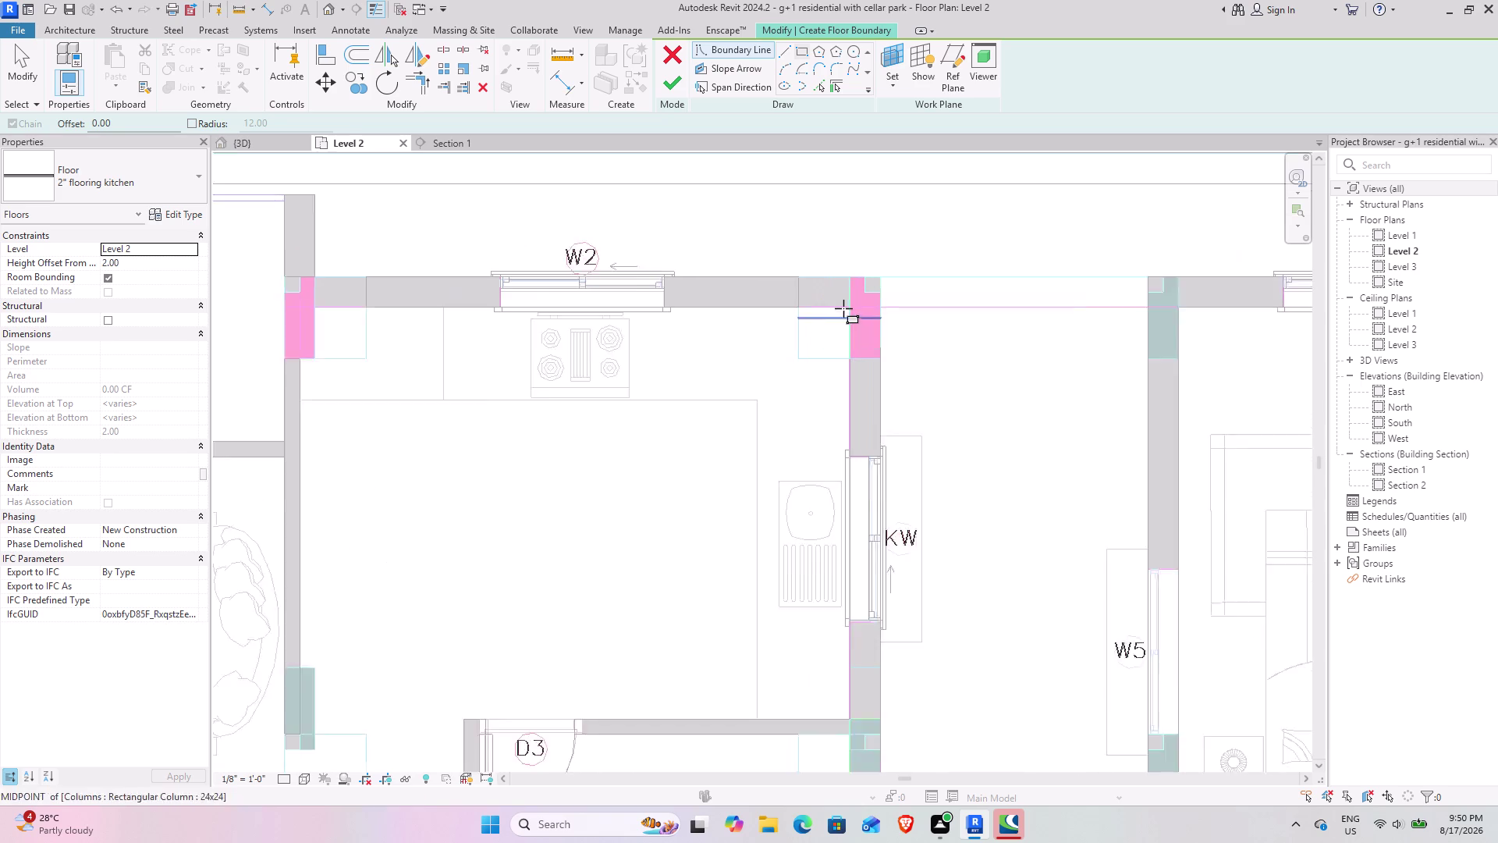
click(850, 311)
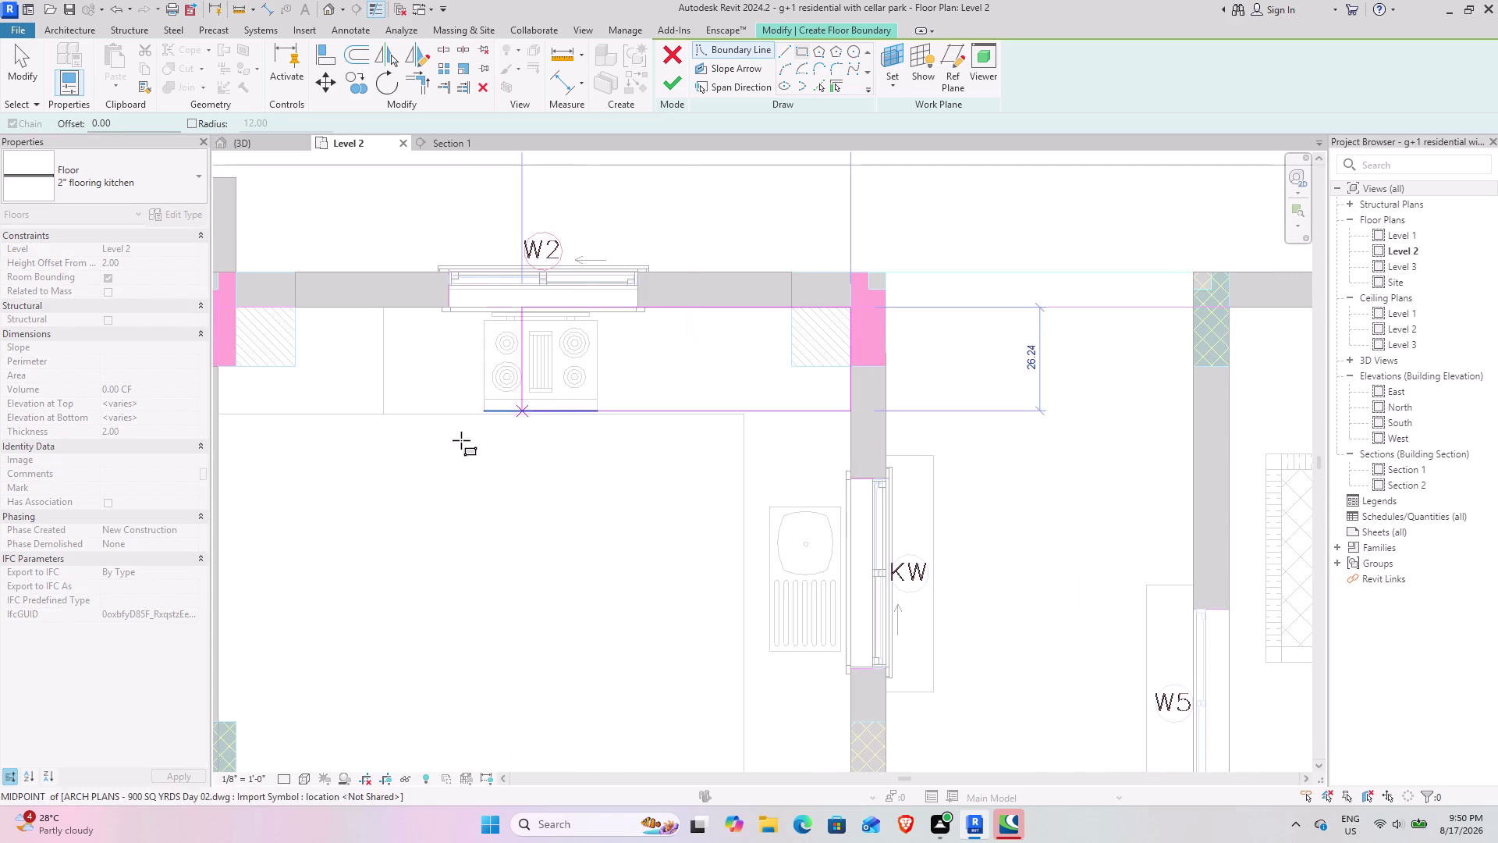
scroll(down, 3)
middle_drag(418, 456, 591, 356)
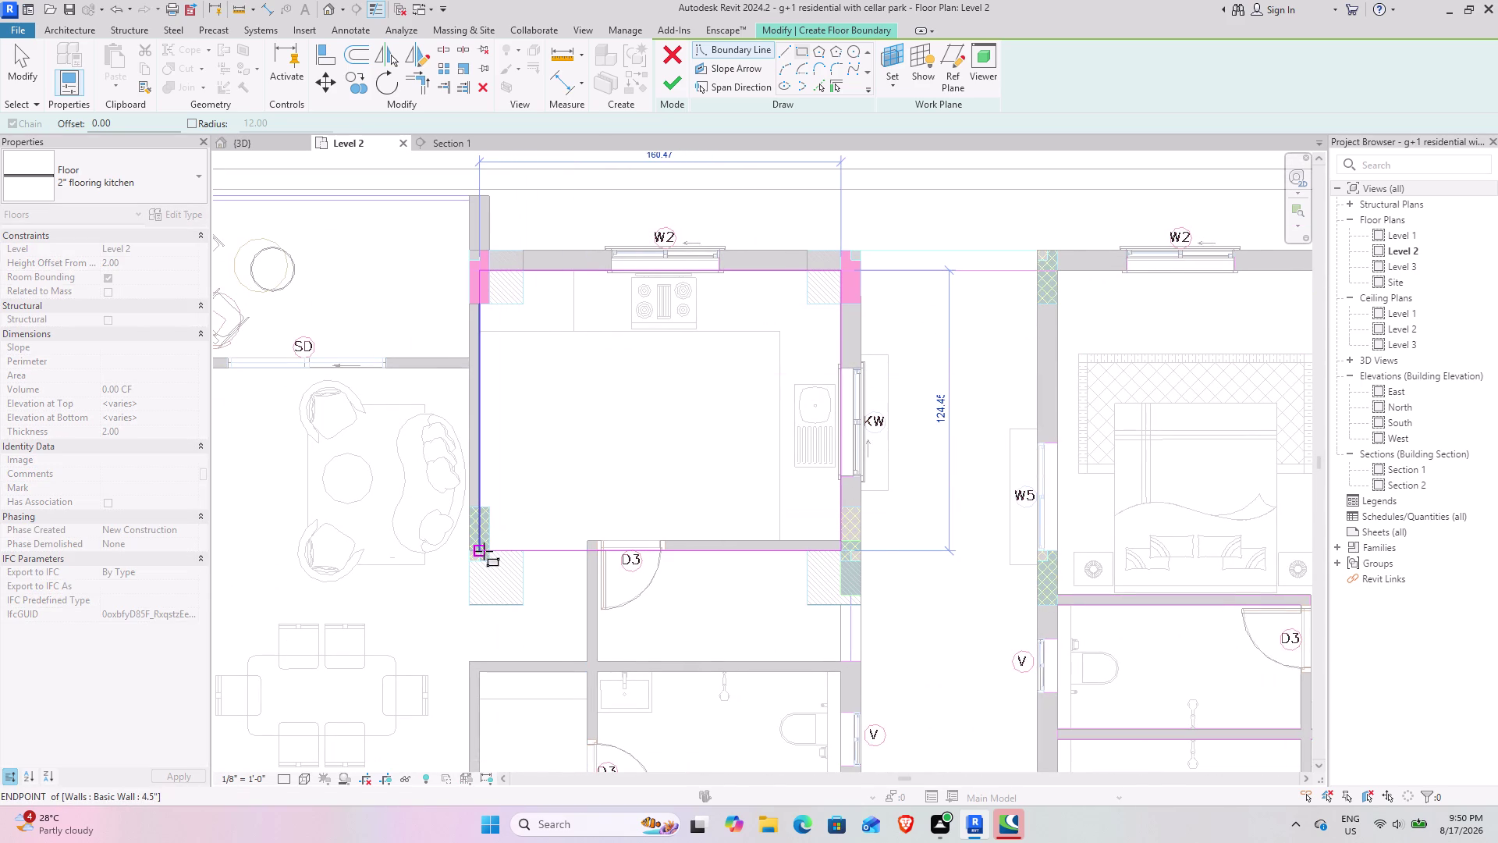
click(484, 551)
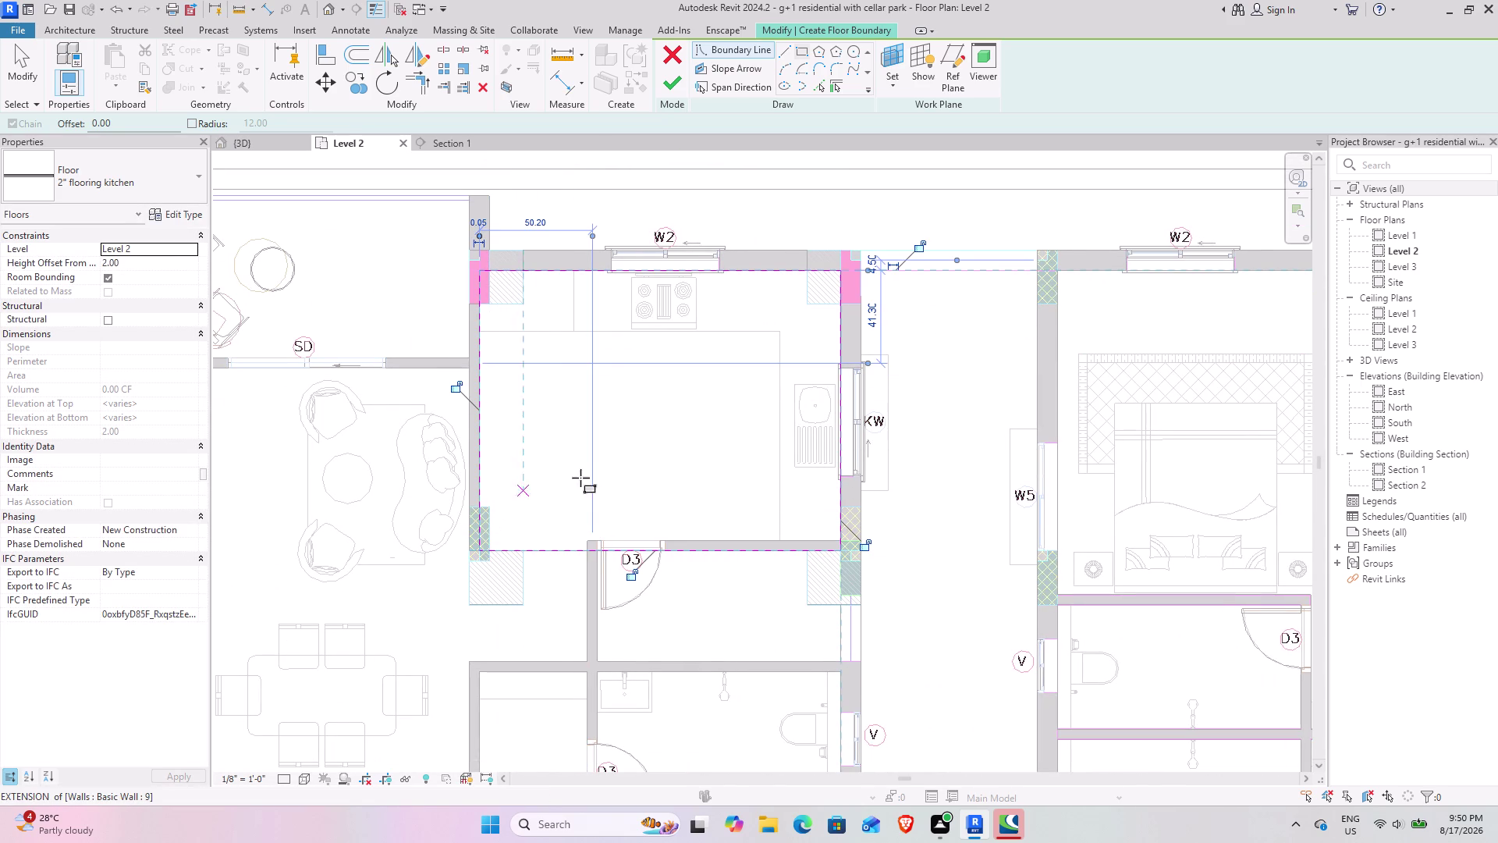
Align the bottom boundary line to the wall face and split it beside door D3.
click(333, 53)
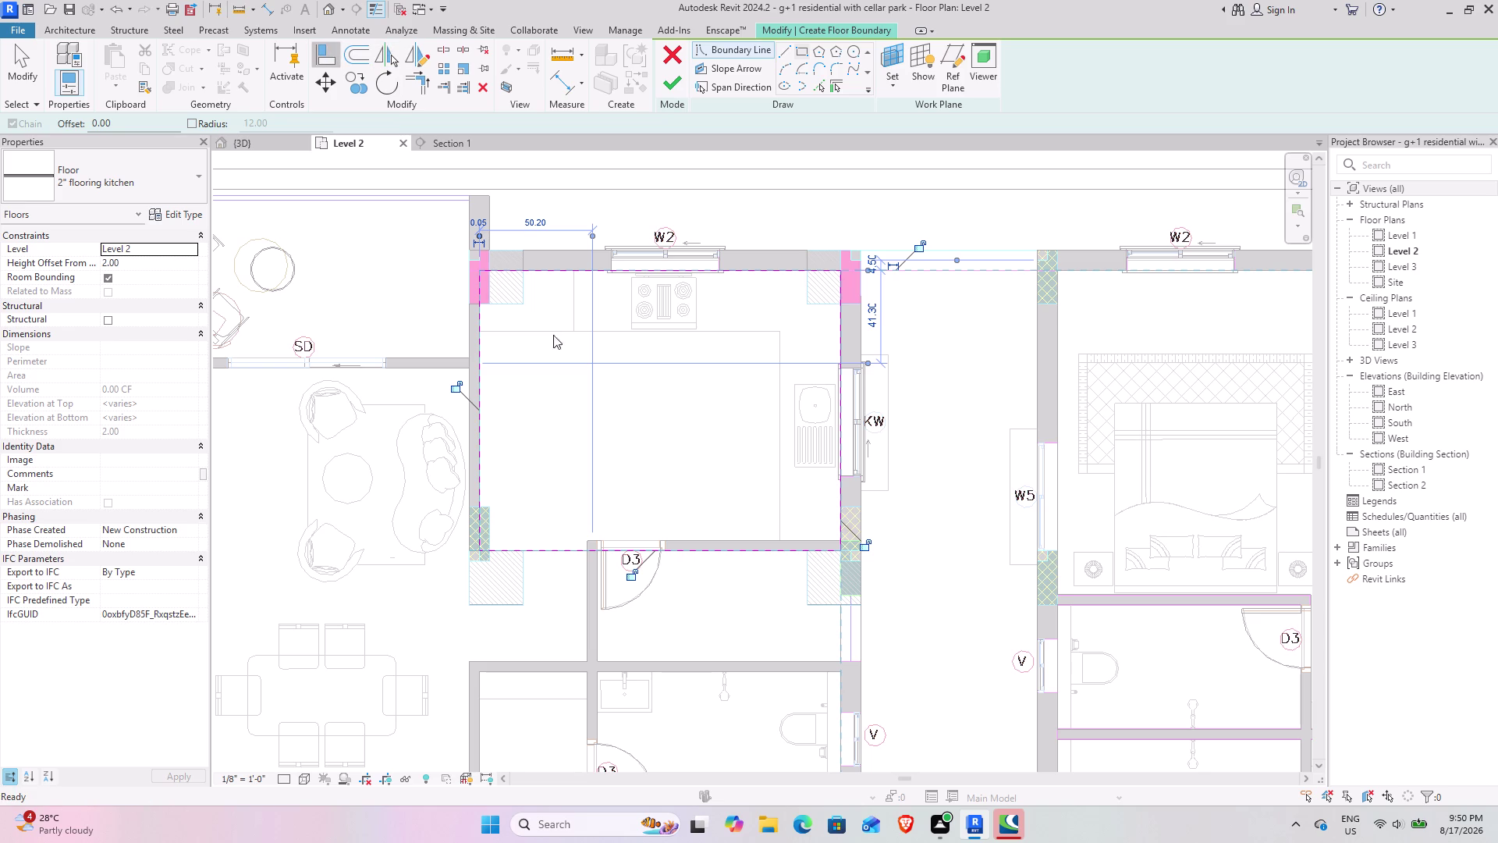
click(735, 534)
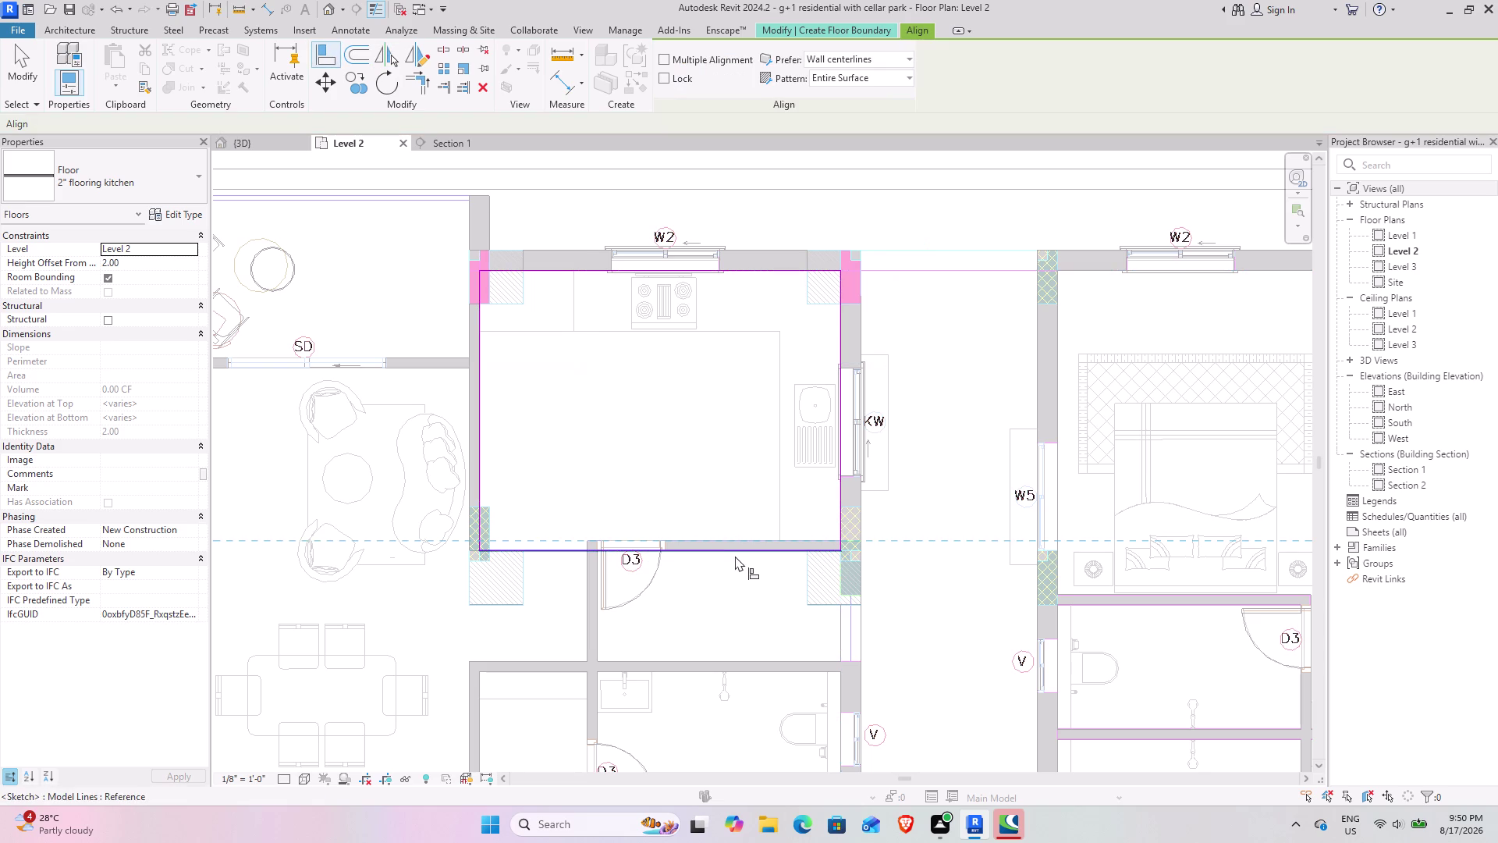
click(735, 556)
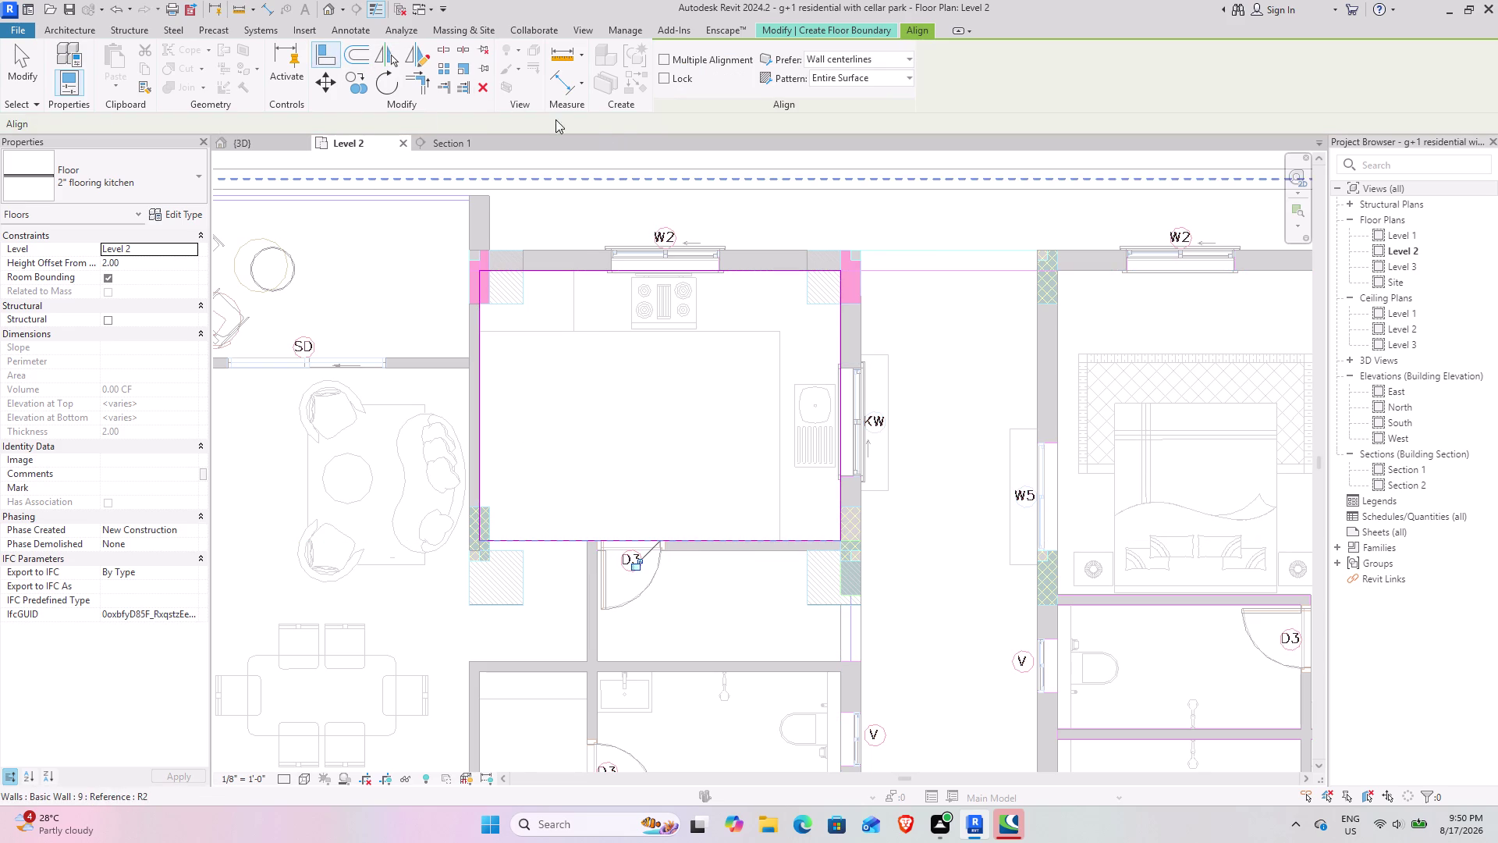
click(36, 63)
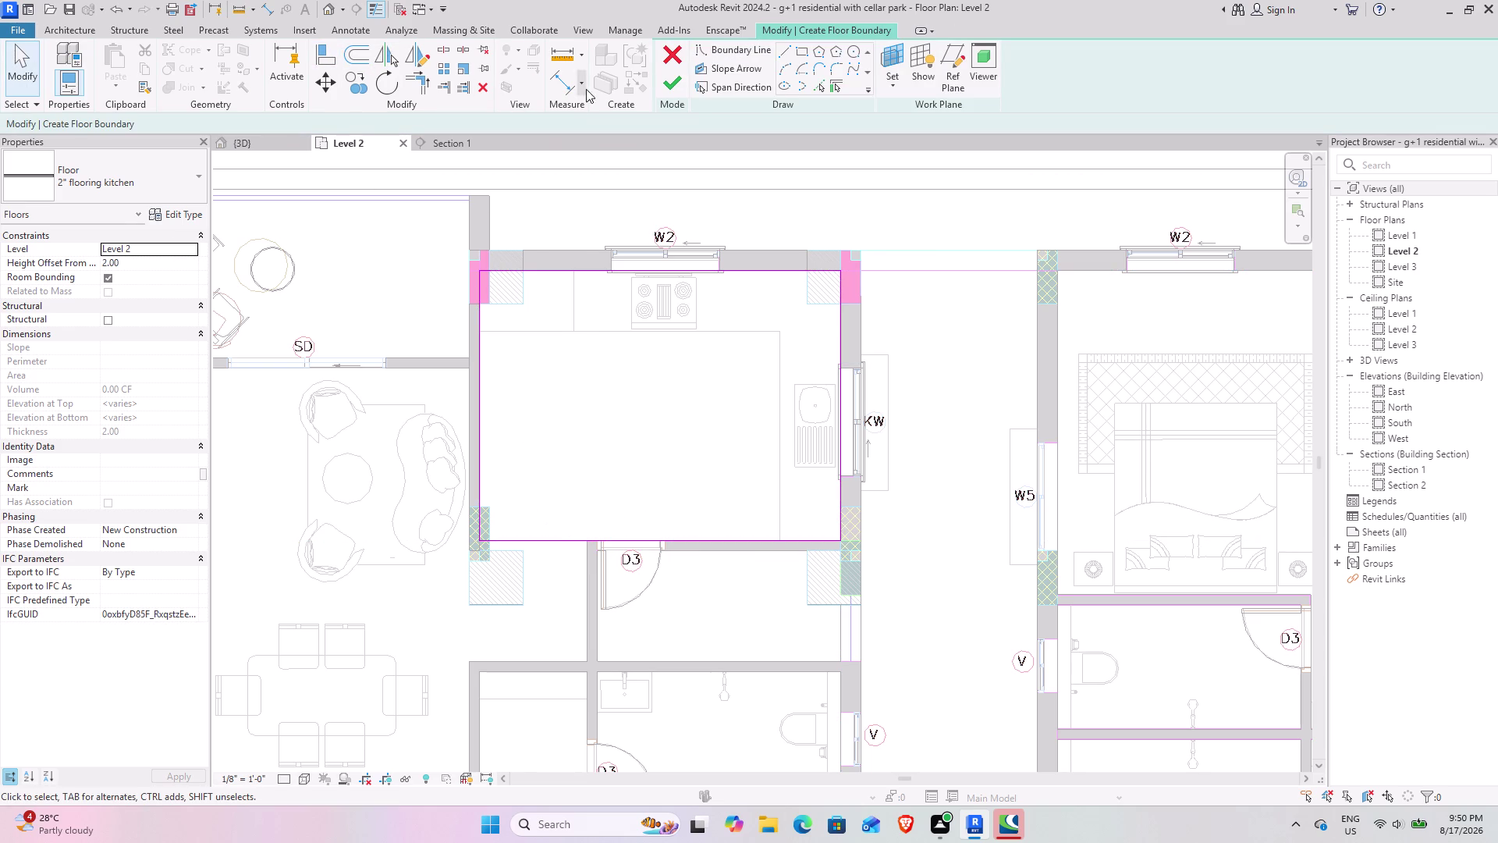
click(441, 46)
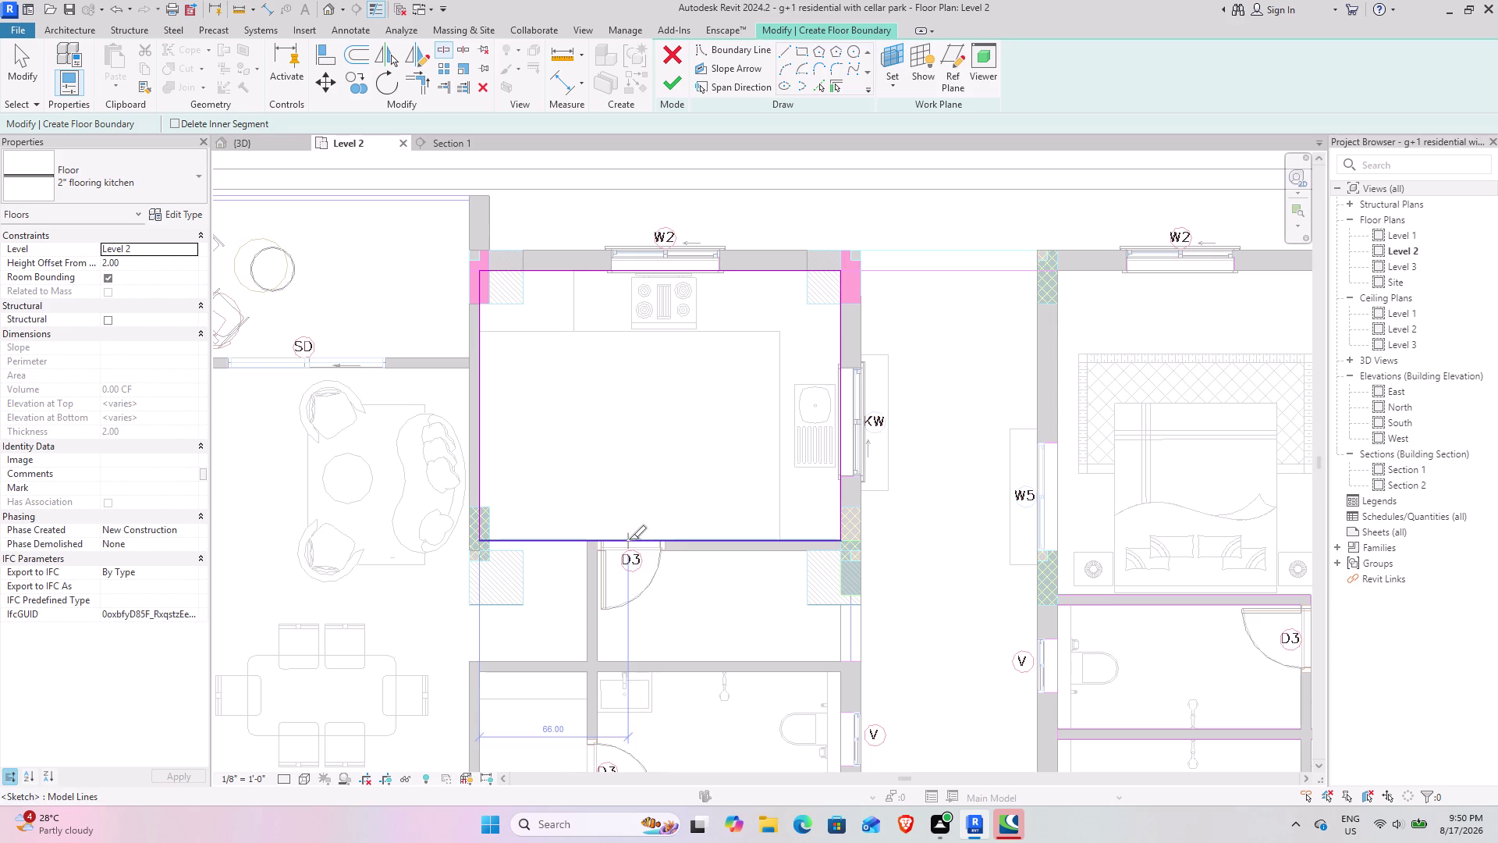
click(628, 536)
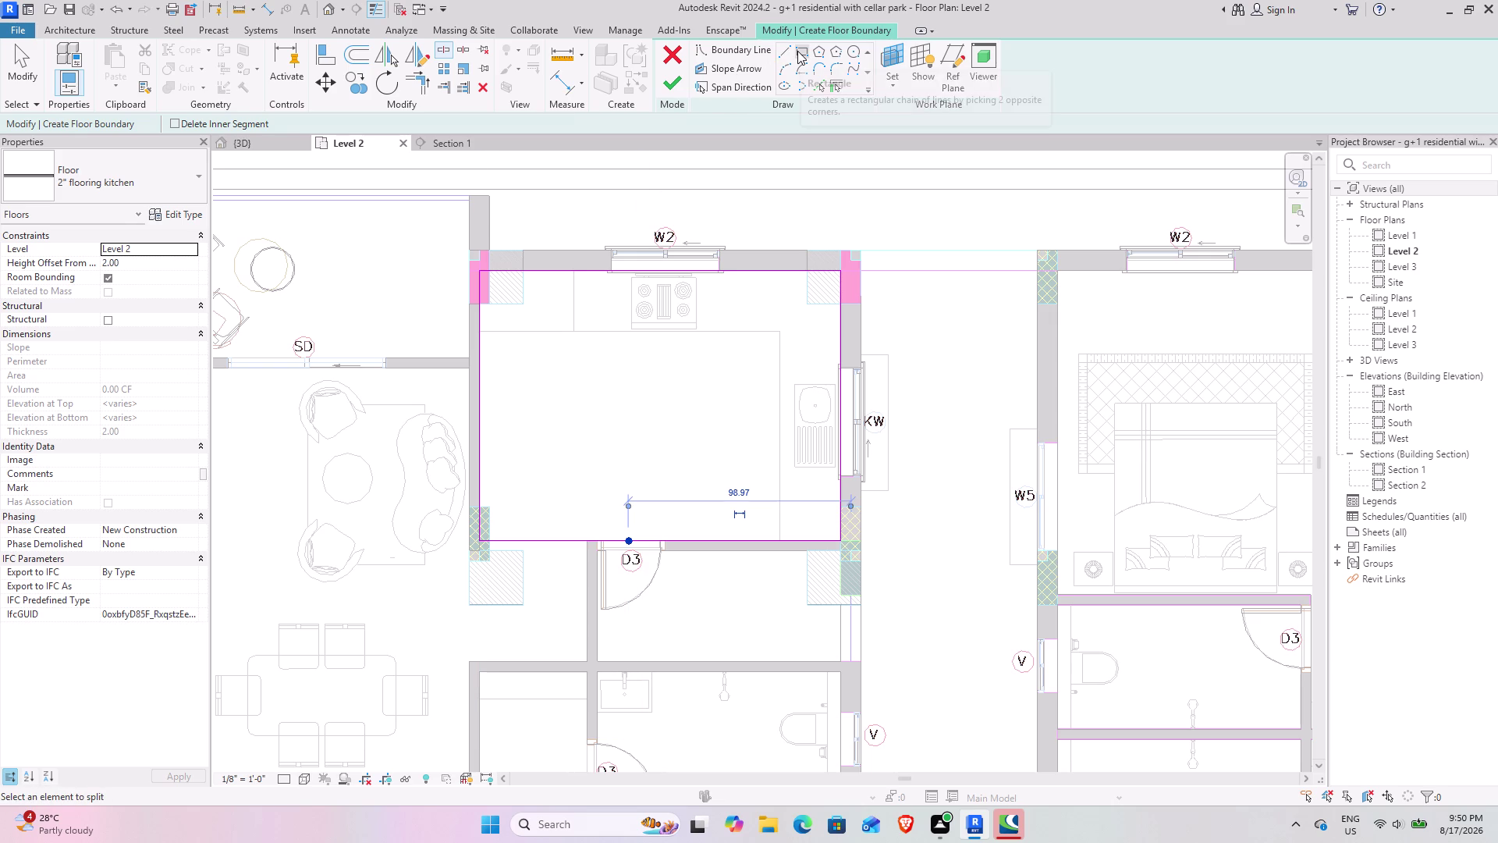
click(781, 50)
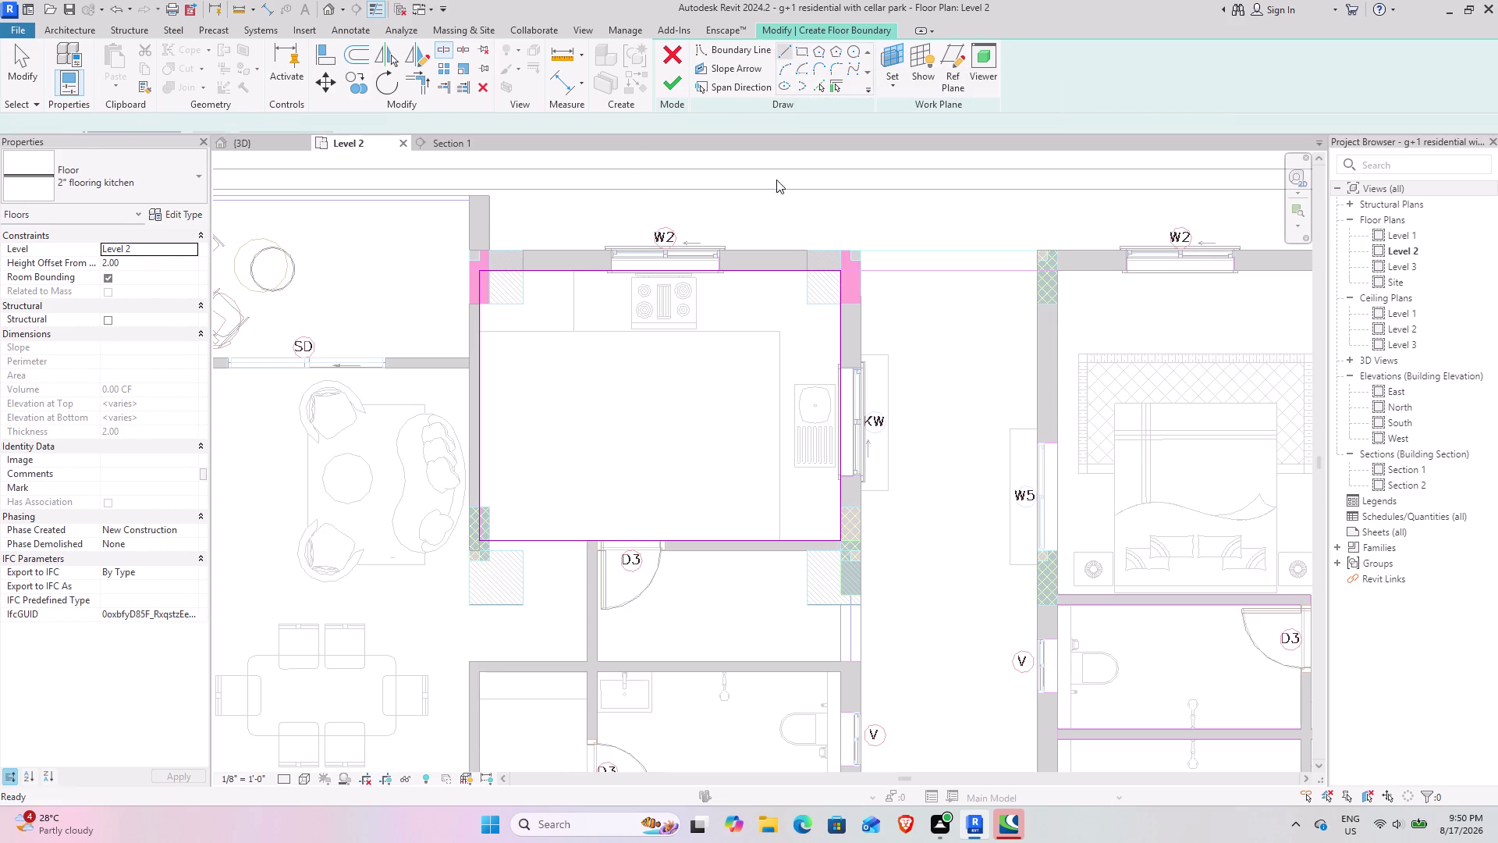
Sketch boundary lines from the split point around the door frame to the right and top walls.
scroll(up, 3)
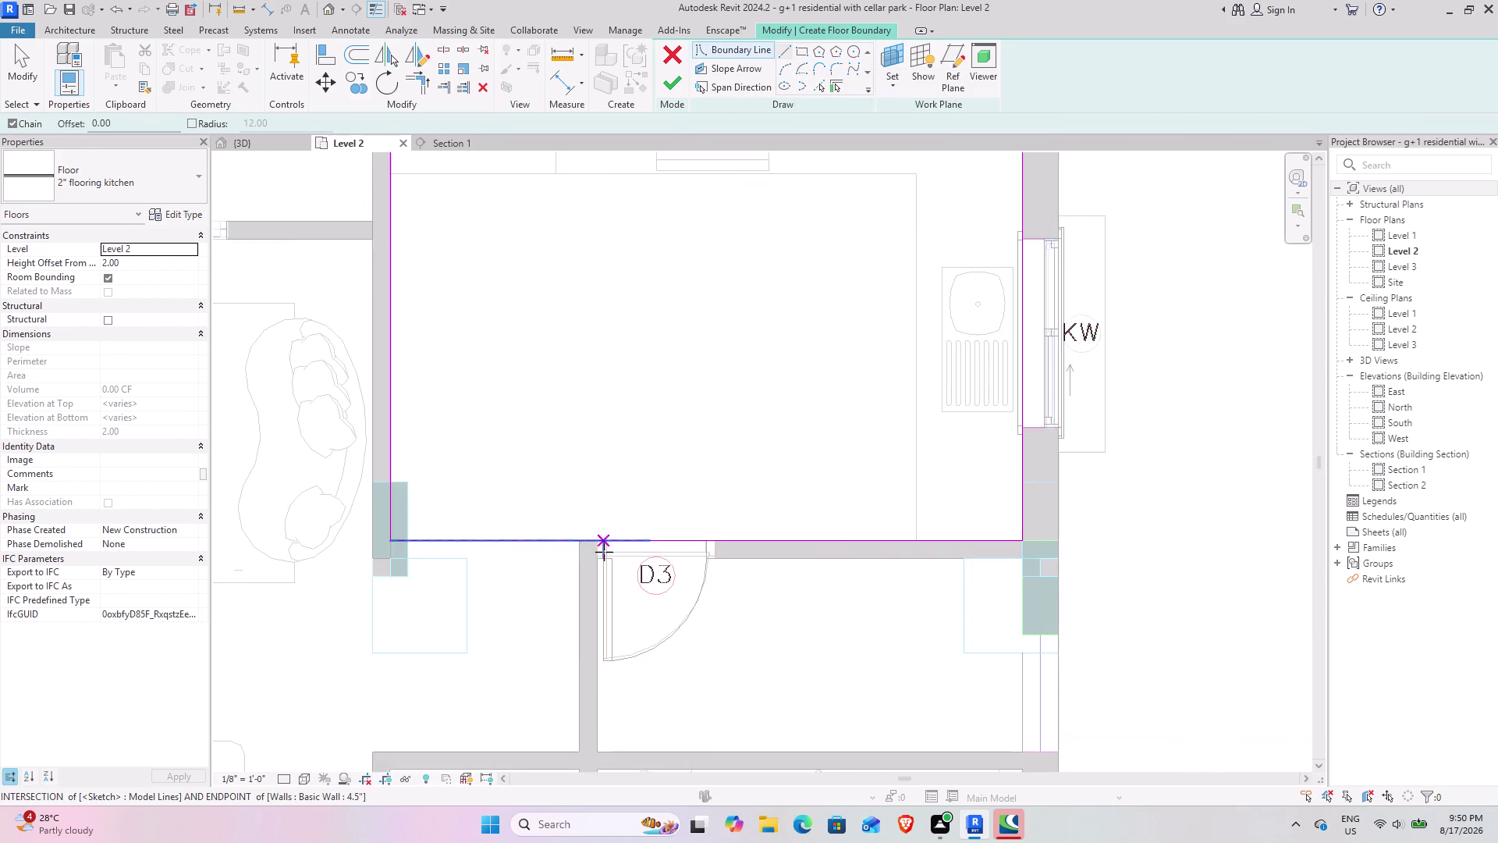
scroll(up, 3)
middle_drag(604, 552, 517, 375)
scroll(up, 3)
click(508, 366)
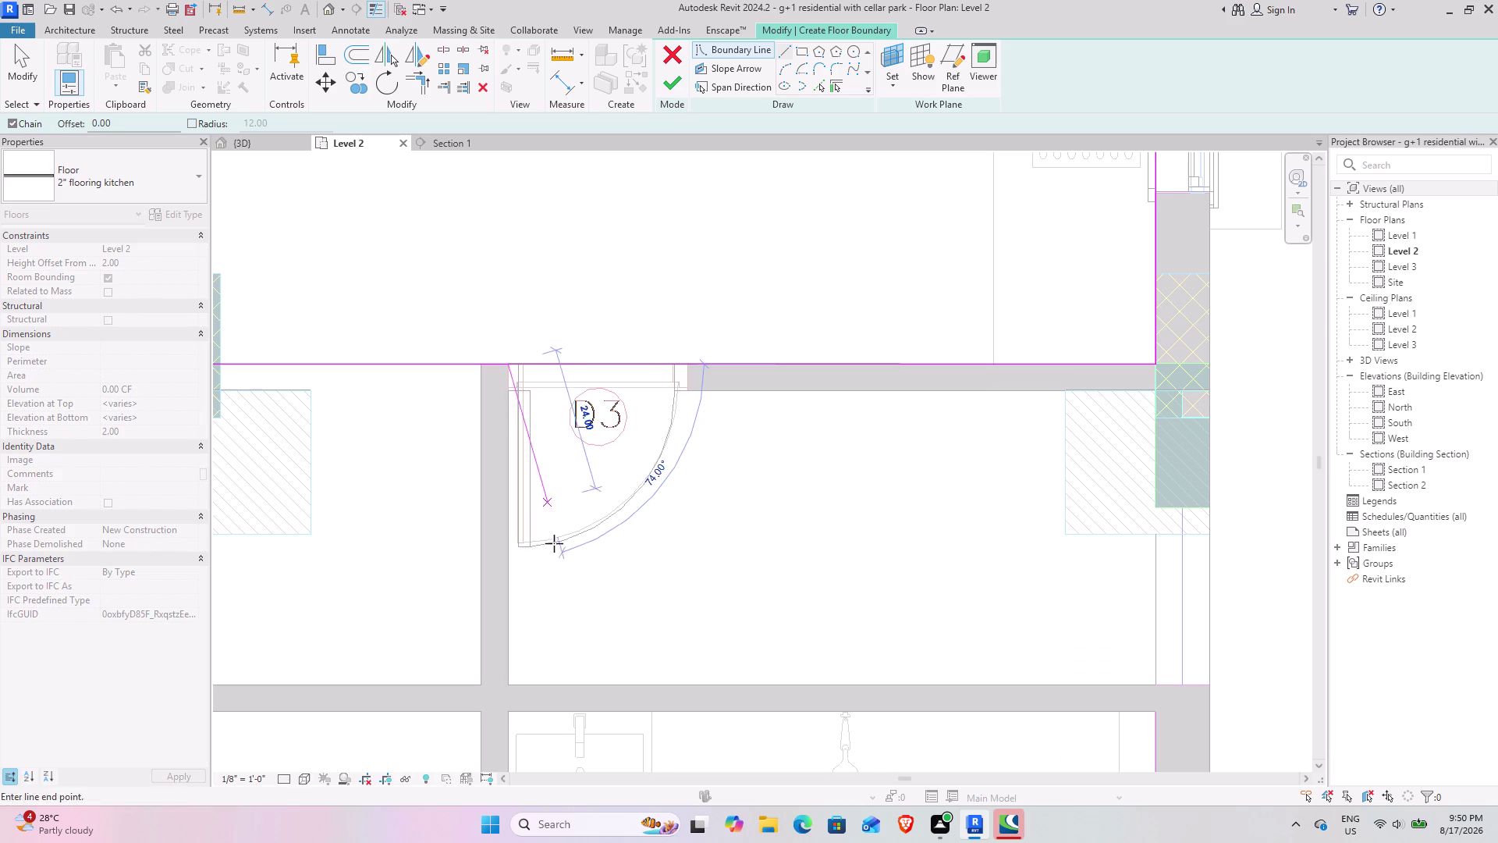
click(506, 680)
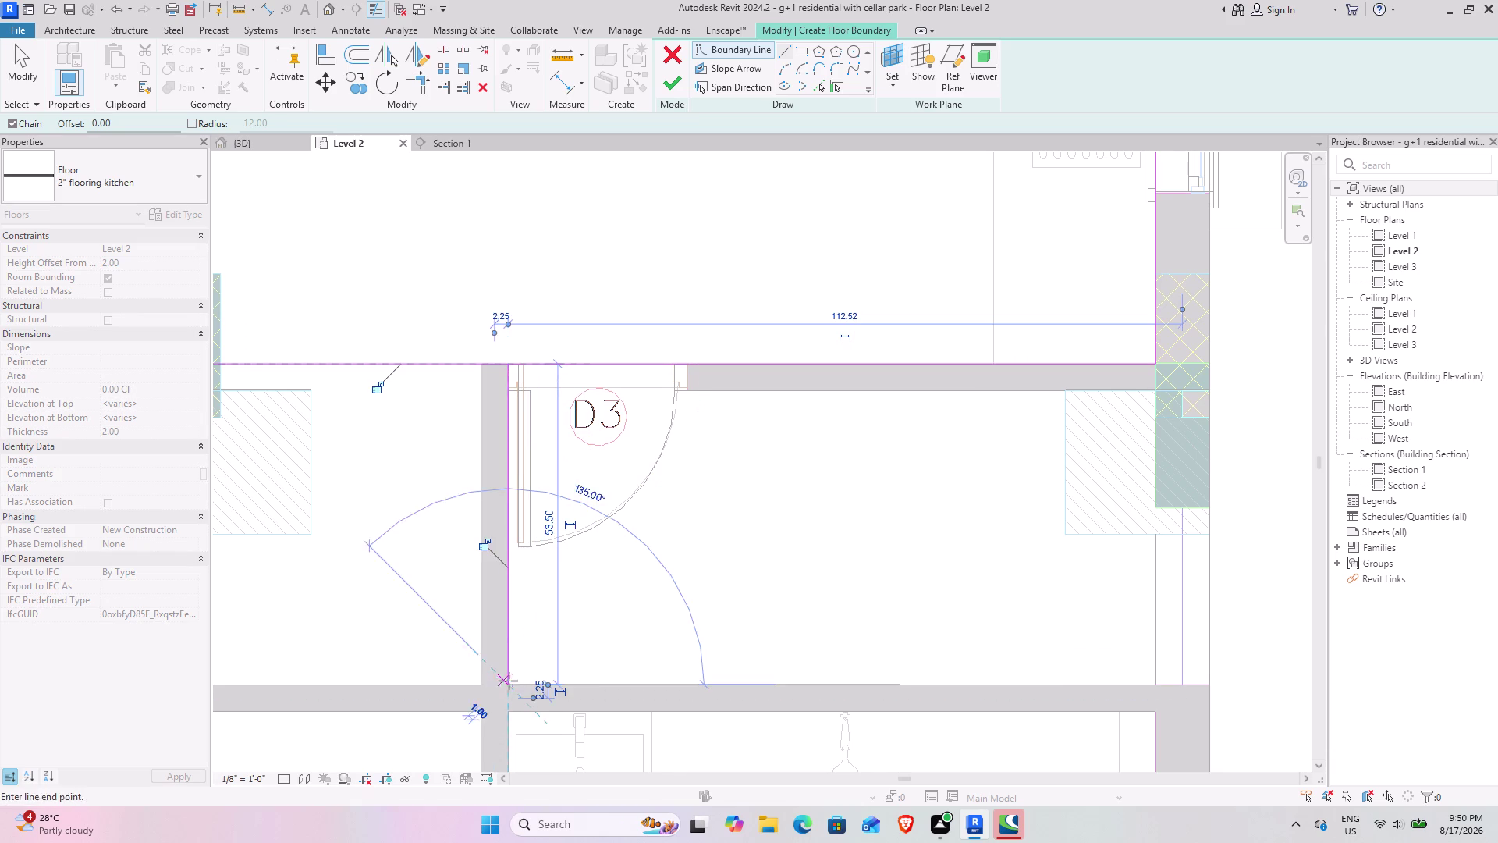
click(1155, 684)
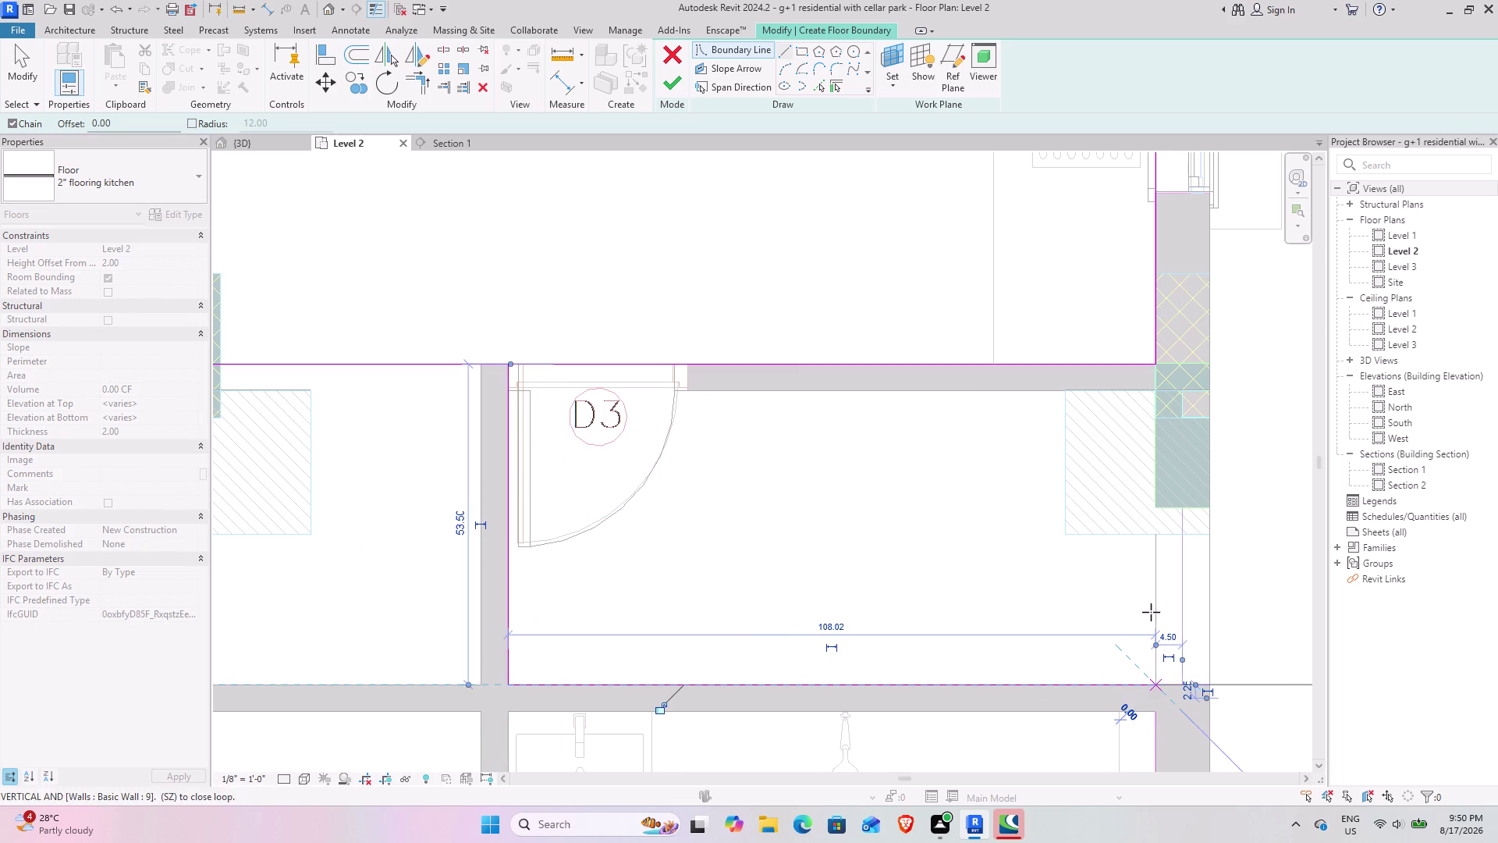
click(1159, 395)
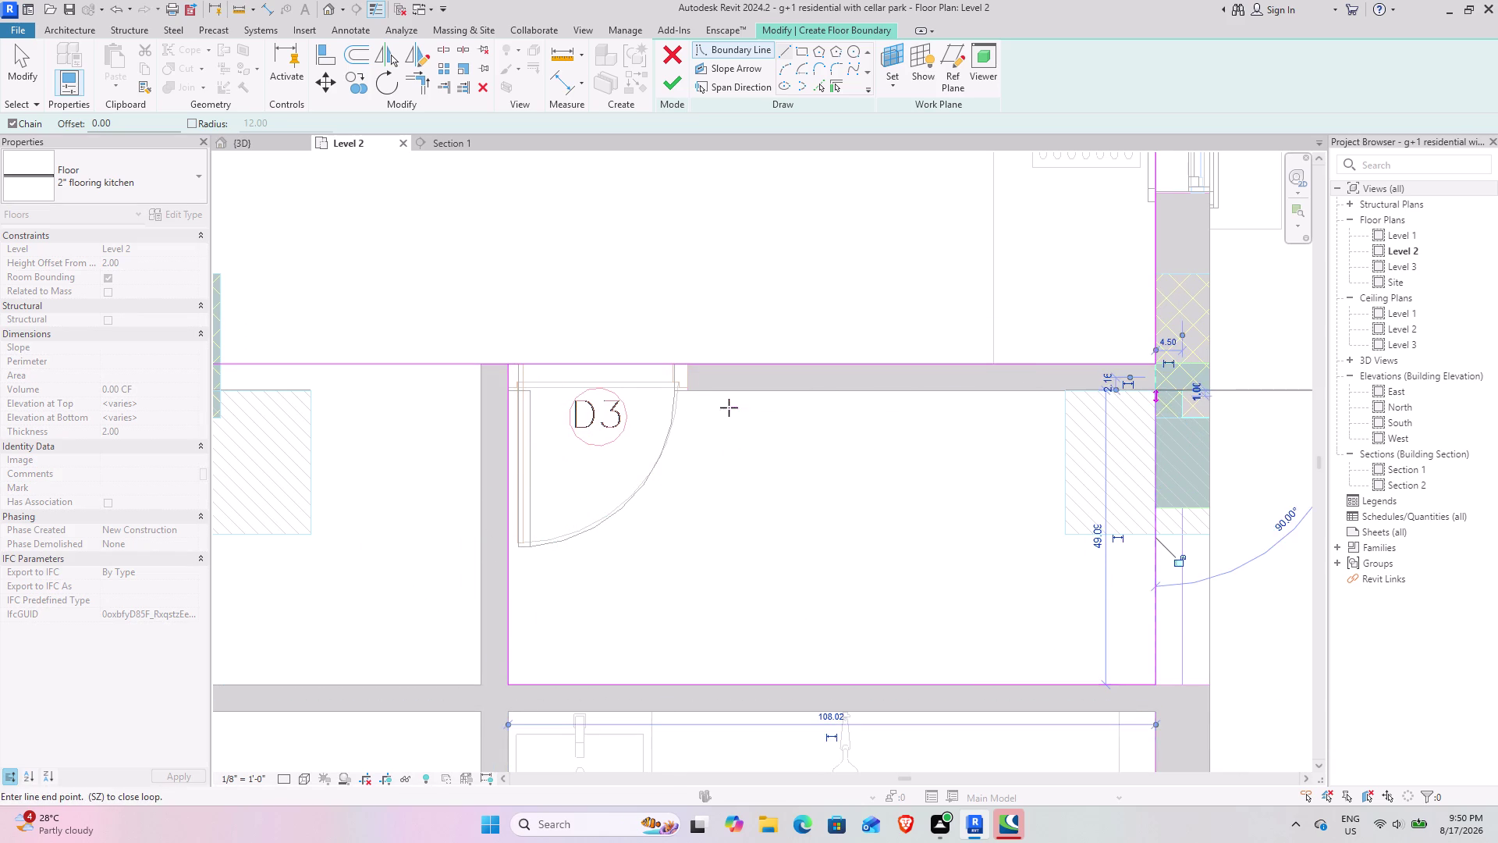
click(686, 398)
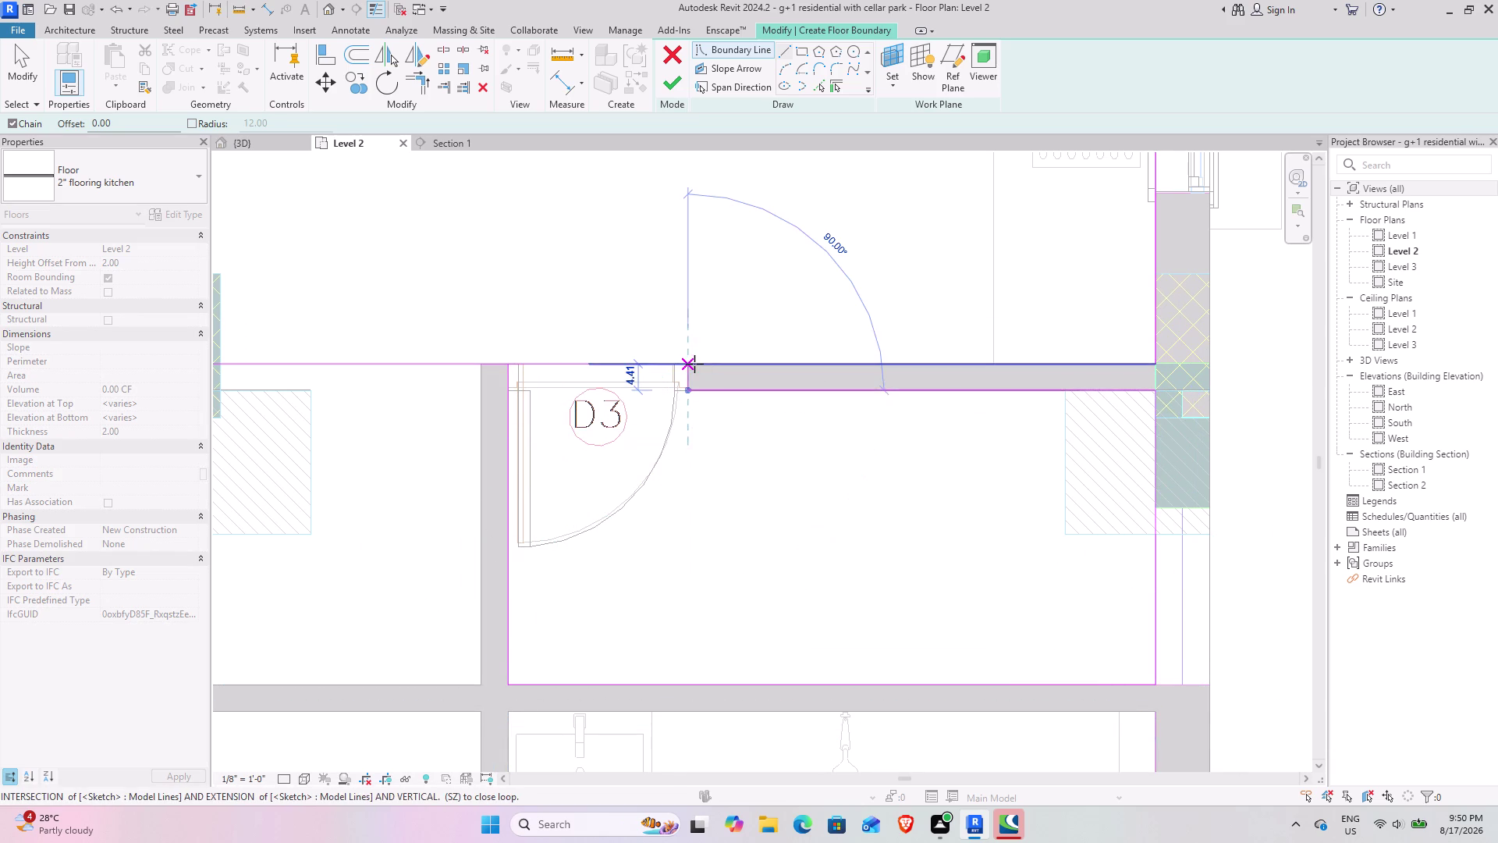
Trim the kitchen boundary lines so they join at the corners.
click(694, 363)
click(430, 89)
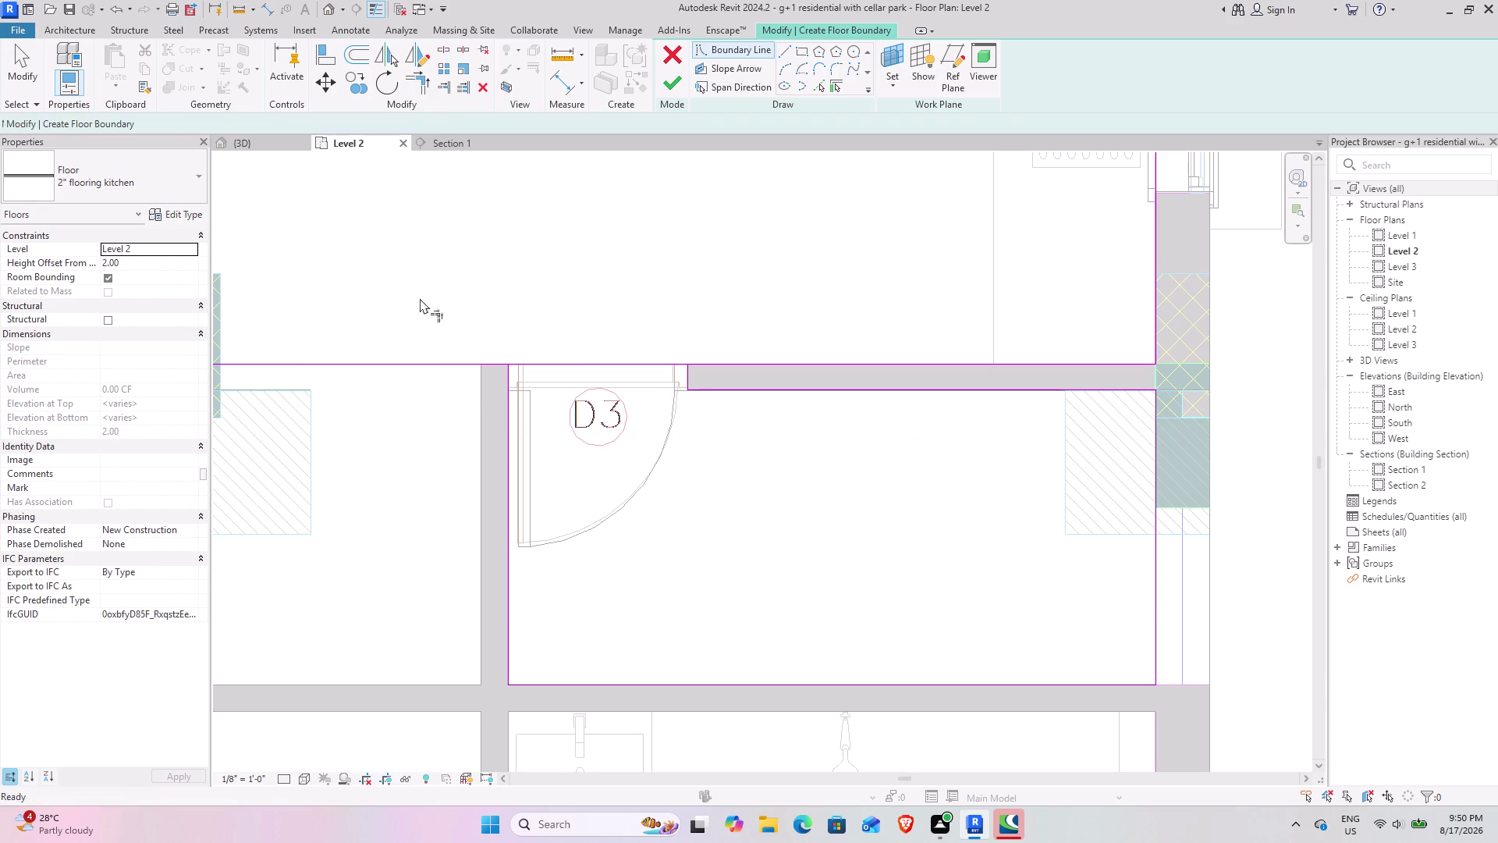
click(485, 365)
click(515, 385)
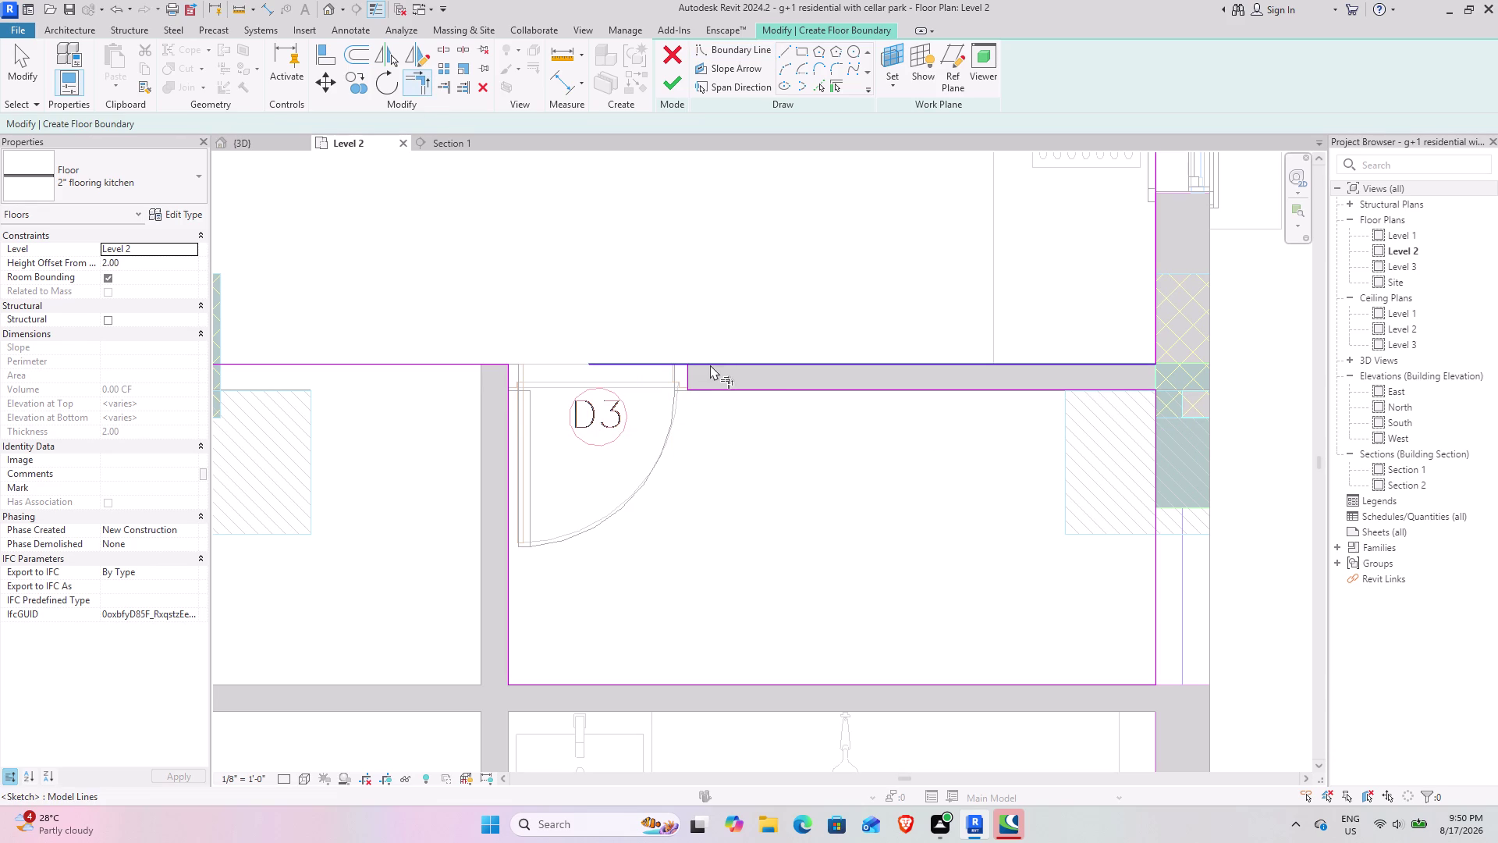
click(689, 374)
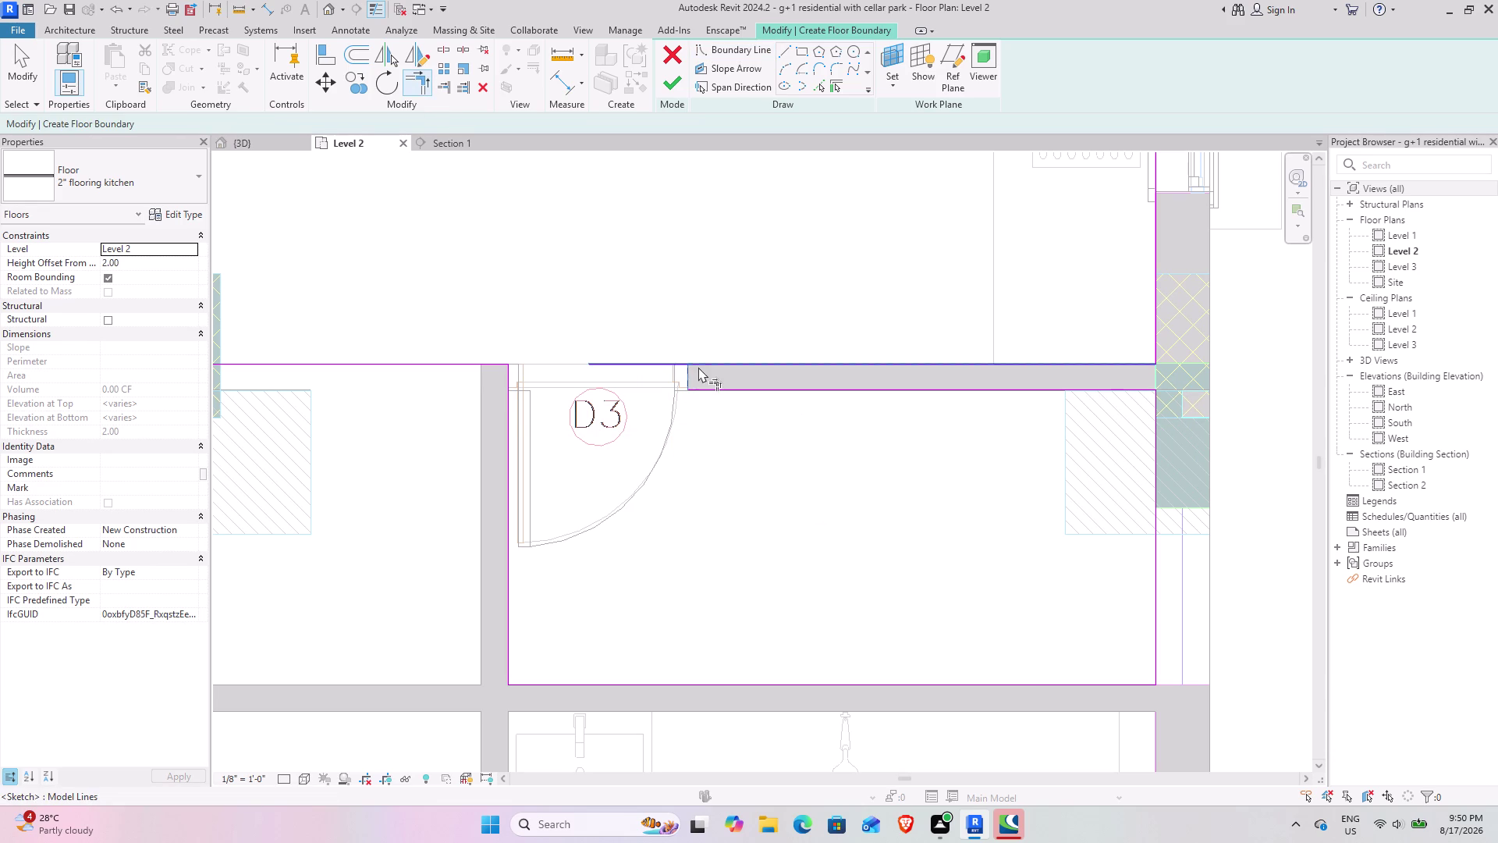
click(698, 367)
Pan and zoom around the door opening to check the whole kitchen outline.
scroll(down, 3)
middle_drag(493, 405, 621, 454)
scroll(up, 3)
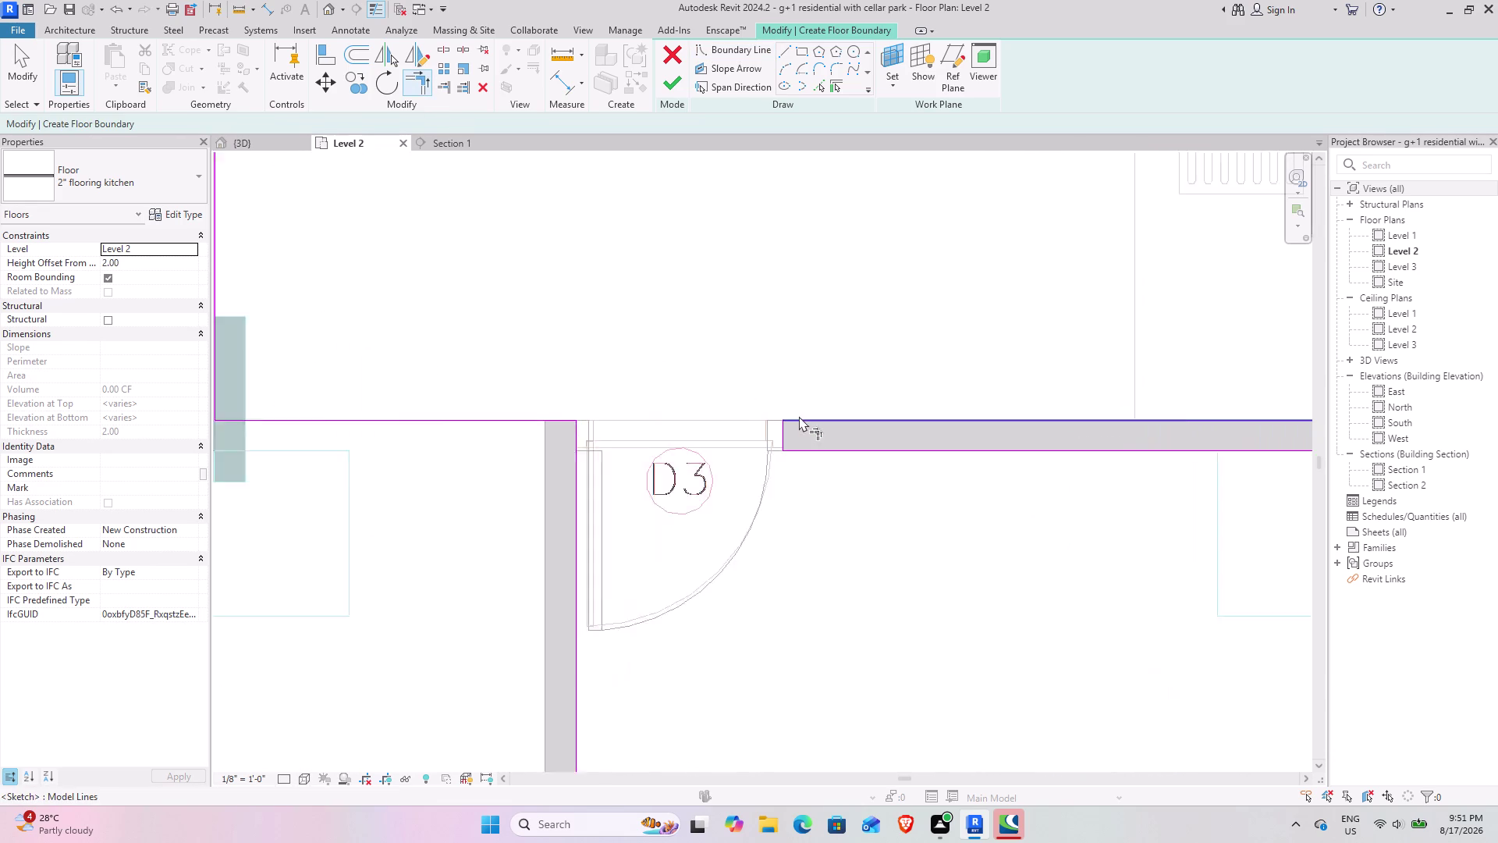
scroll(up, 3)
scroll(down, 3)
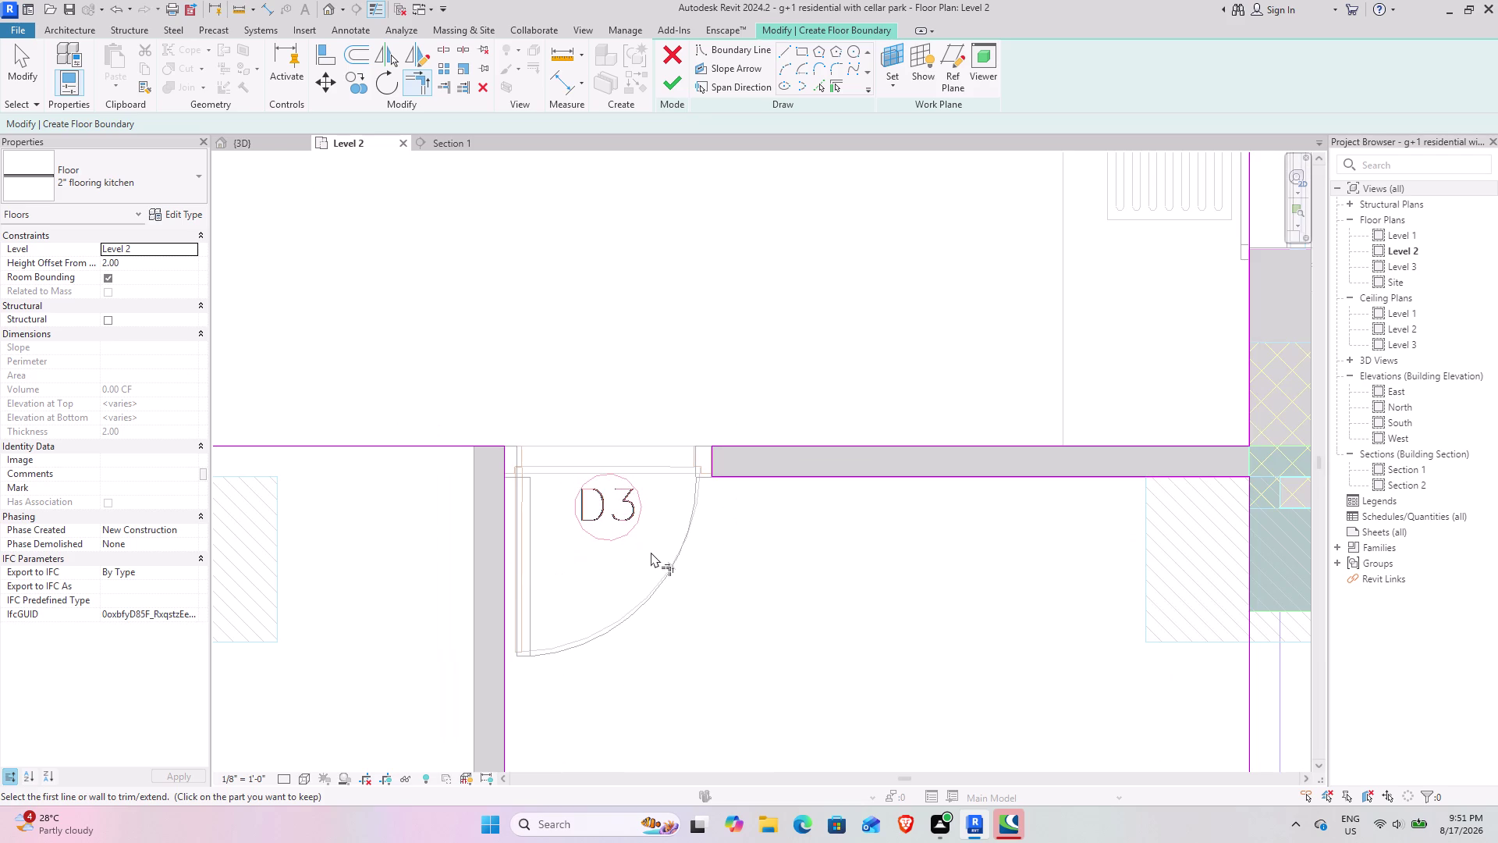
scroll(down, 3)
middle_drag(639, 561, 681, 501)
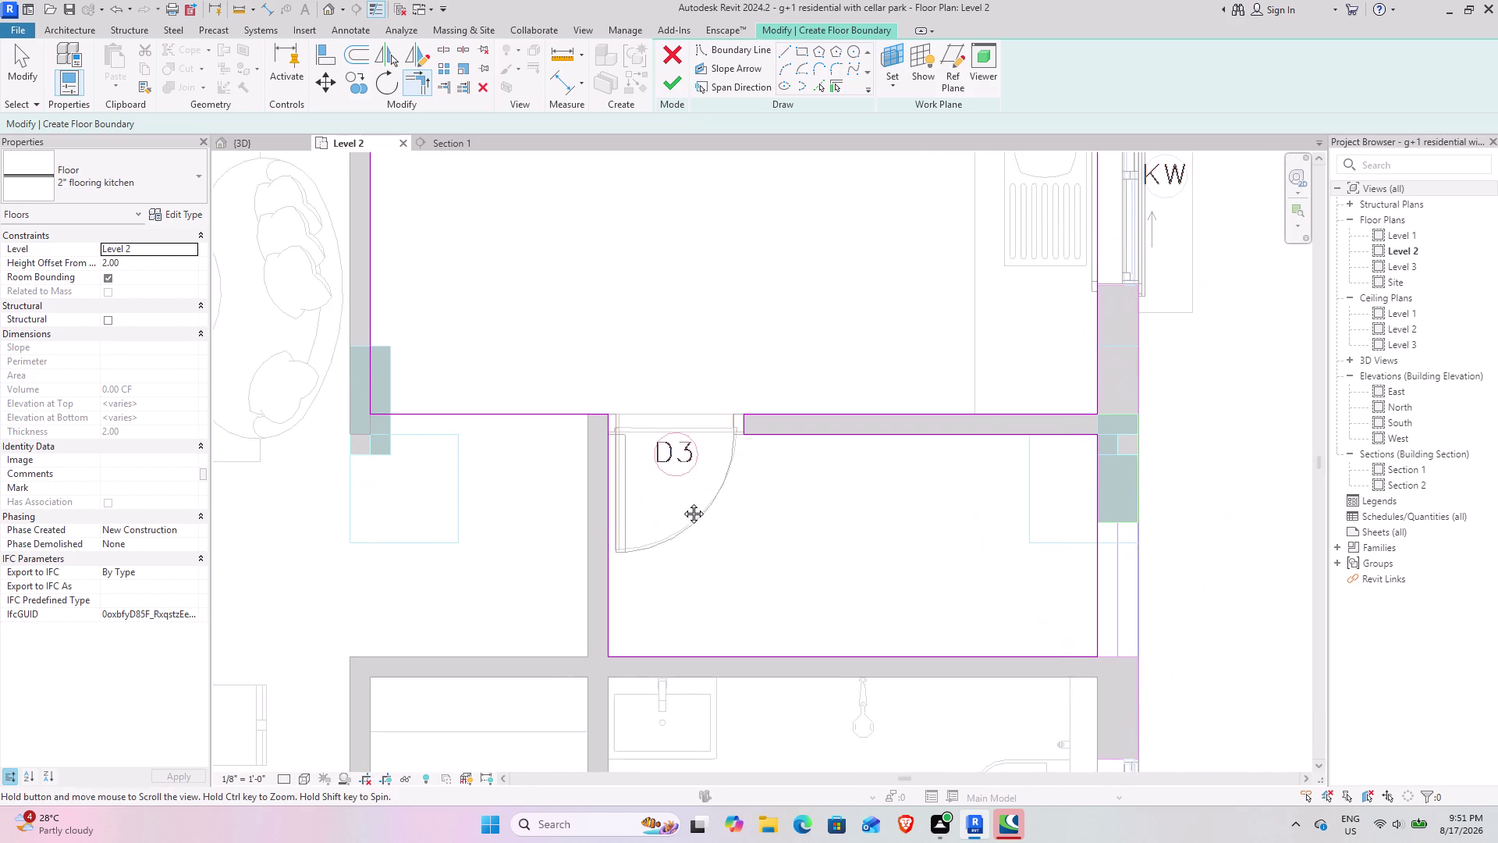
middle_drag(680, 501, 682, 502)
scroll(down, 3)
scroll(down, 3)
middle_drag(751, 394, 692, 355)
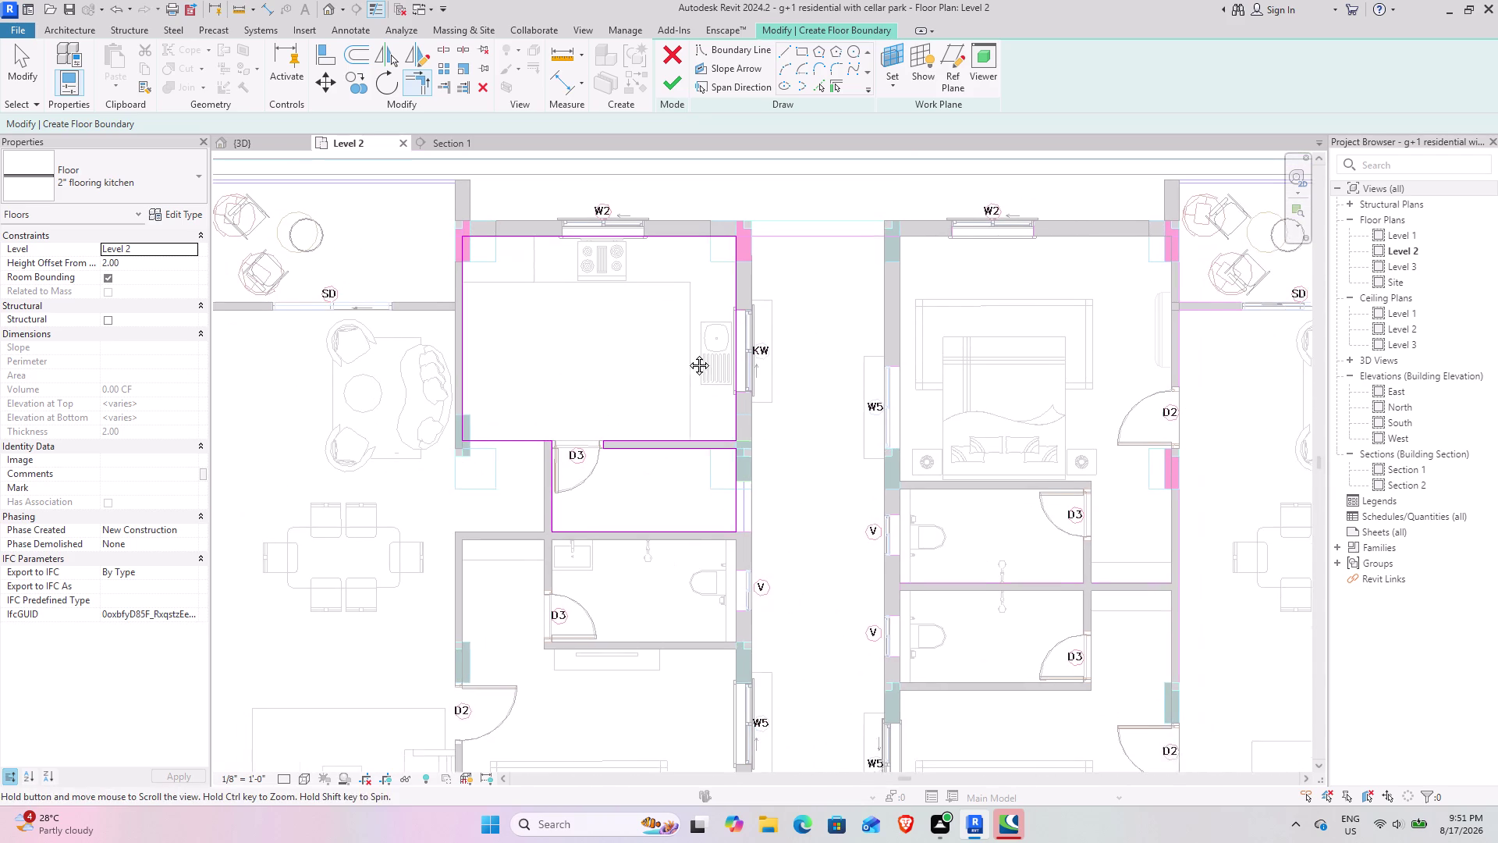
middle_drag(692, 355, 685, 354)
click(681, 83)
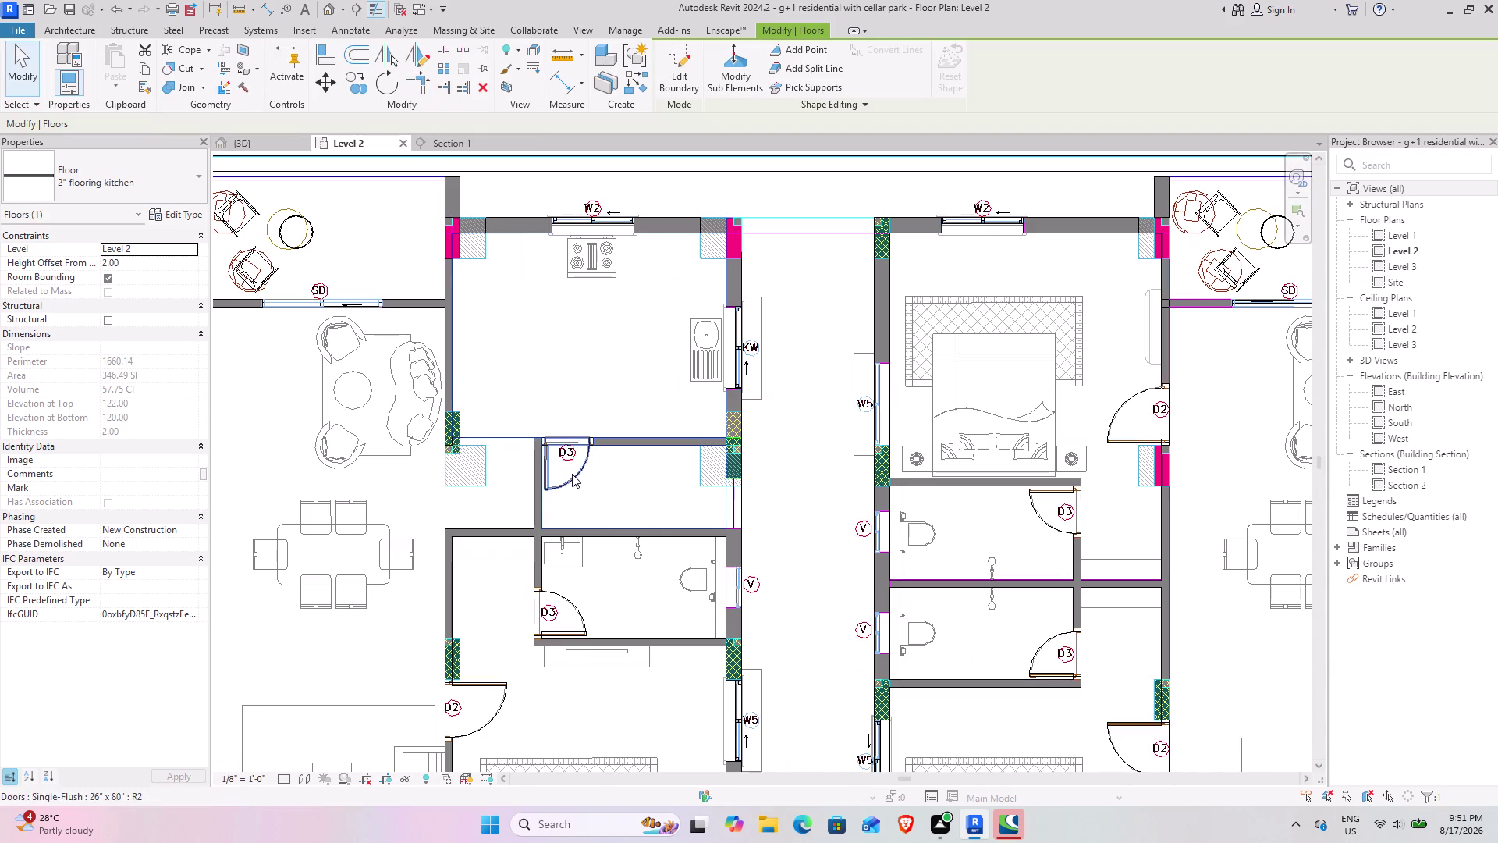
scroll(down, 3)
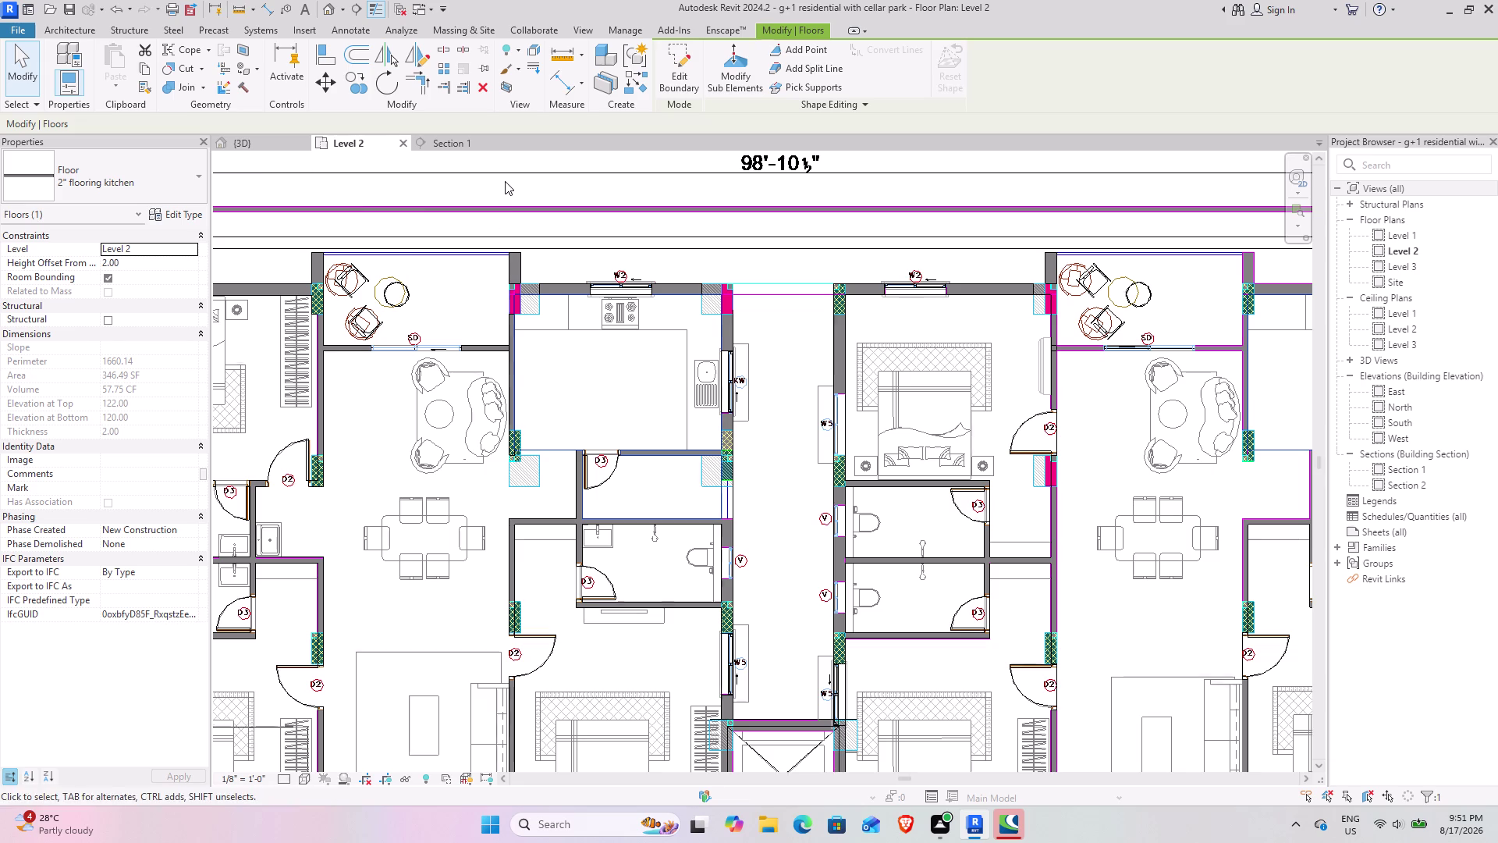
click(505, 180)
click(250, 137)
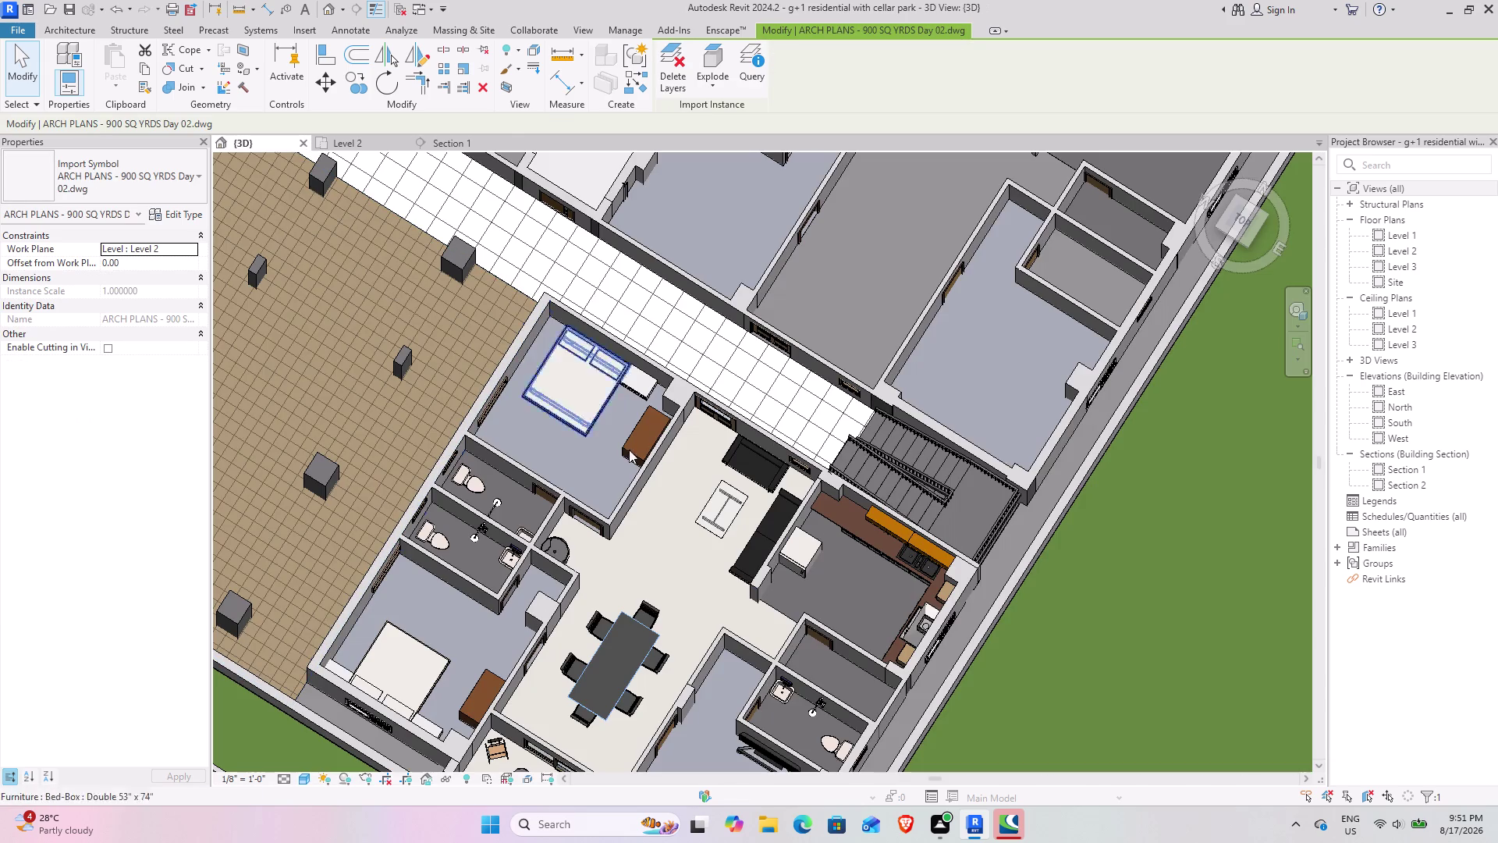
scroll(down, 3)
middle_drag(832, 443, 521, 565)
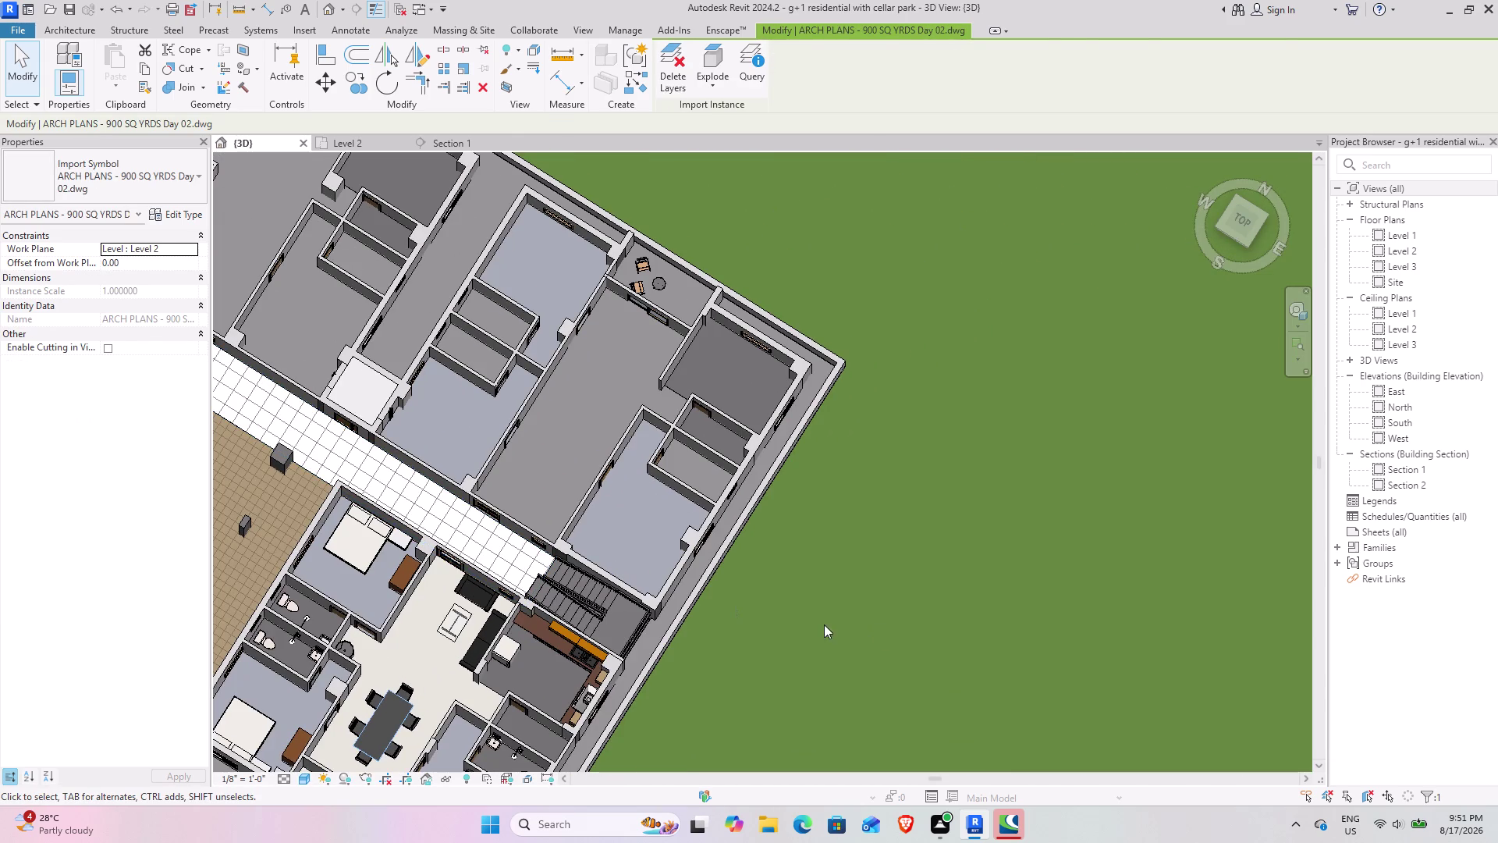
click(880, 626)
middle_drag(561, 588, 660, 507)
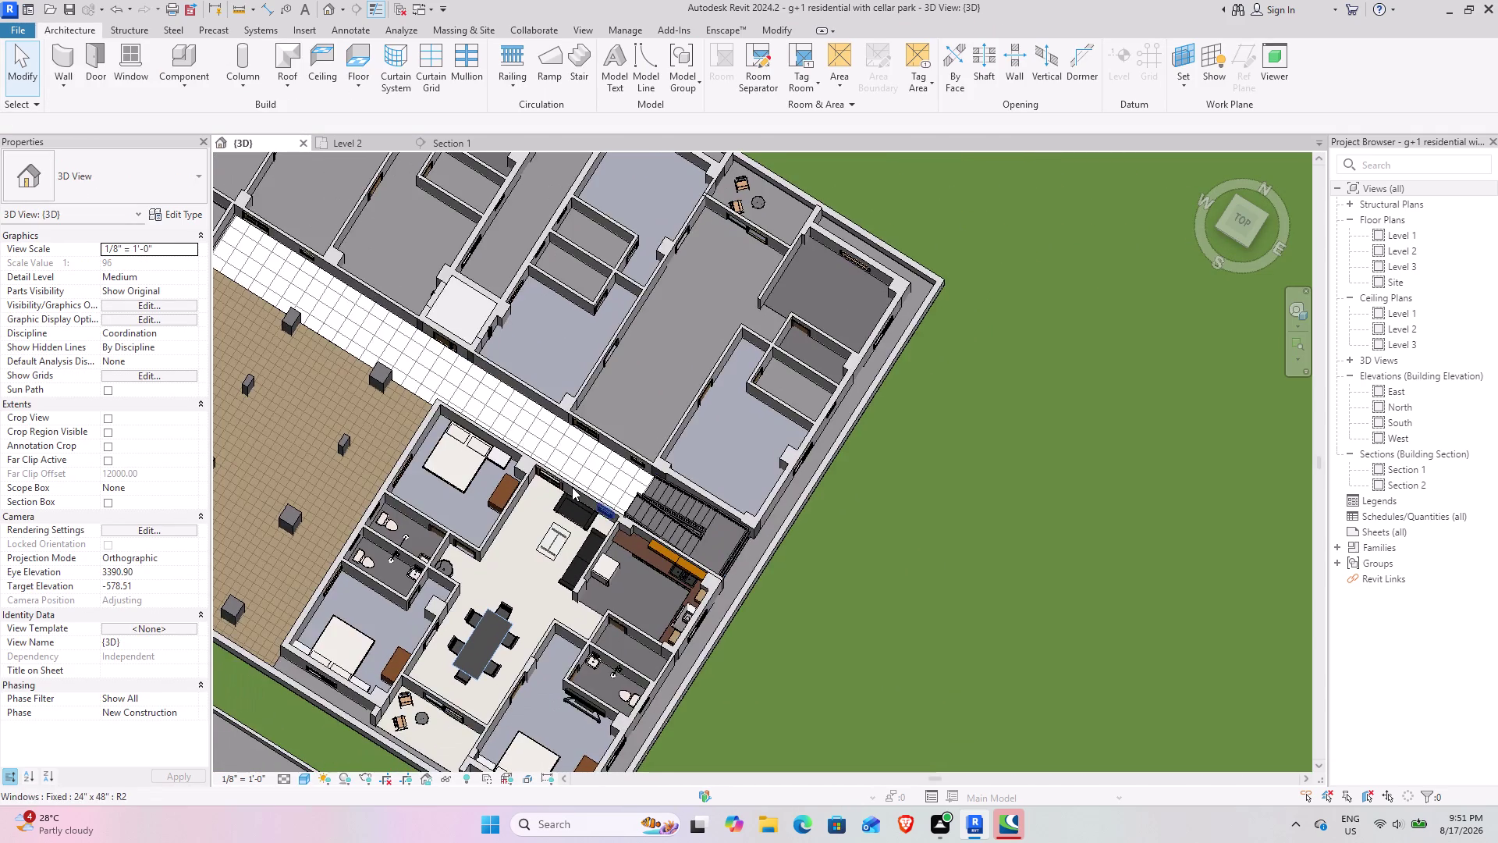
middle_drag(572, 487, 626, 615)
middle_drag(583, 579, 597, 494)
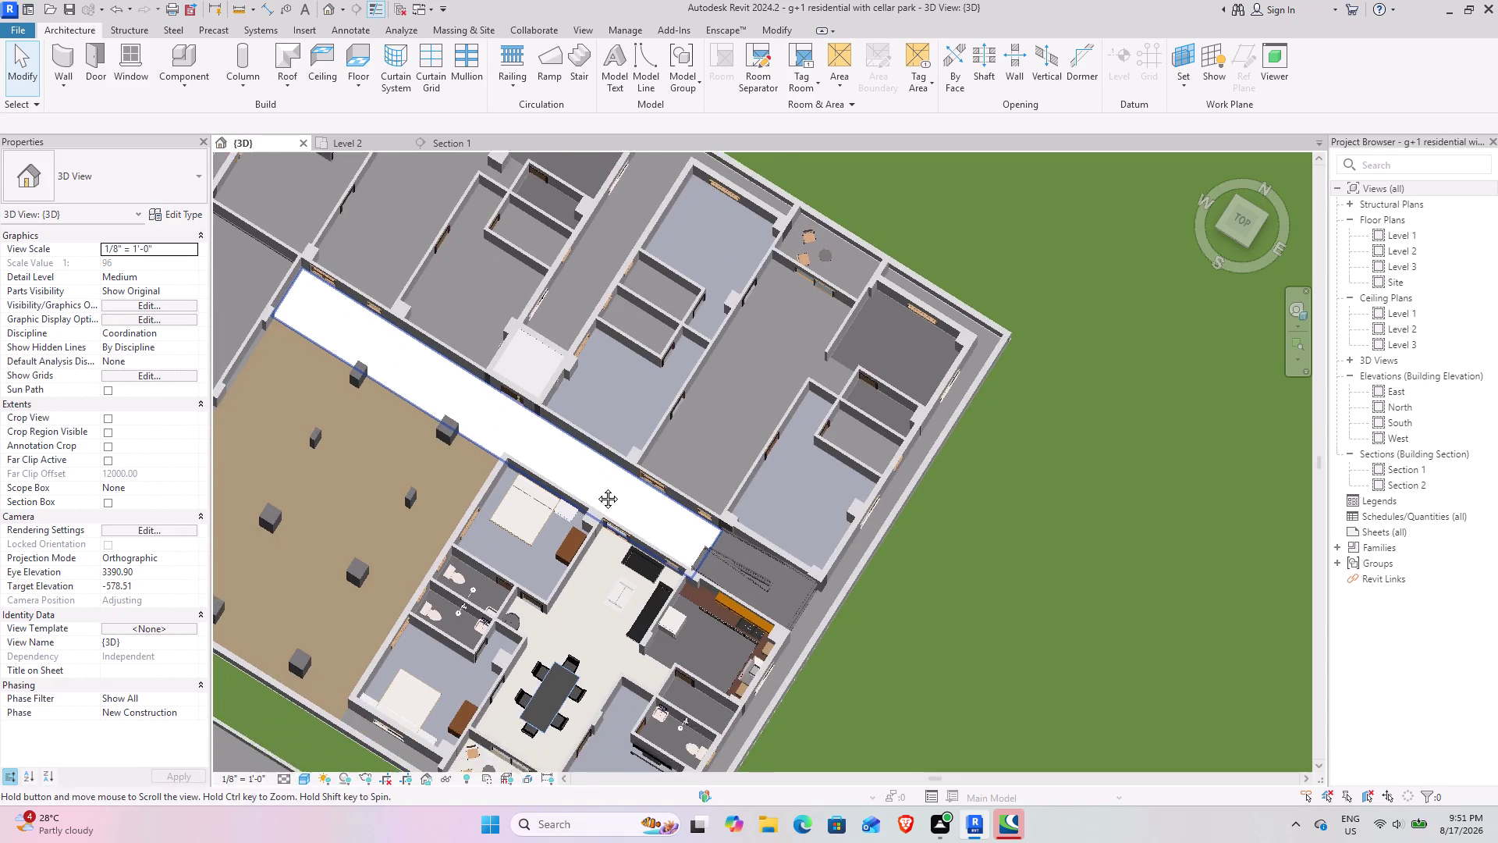
middle_drag(597, 494, 594, 477)
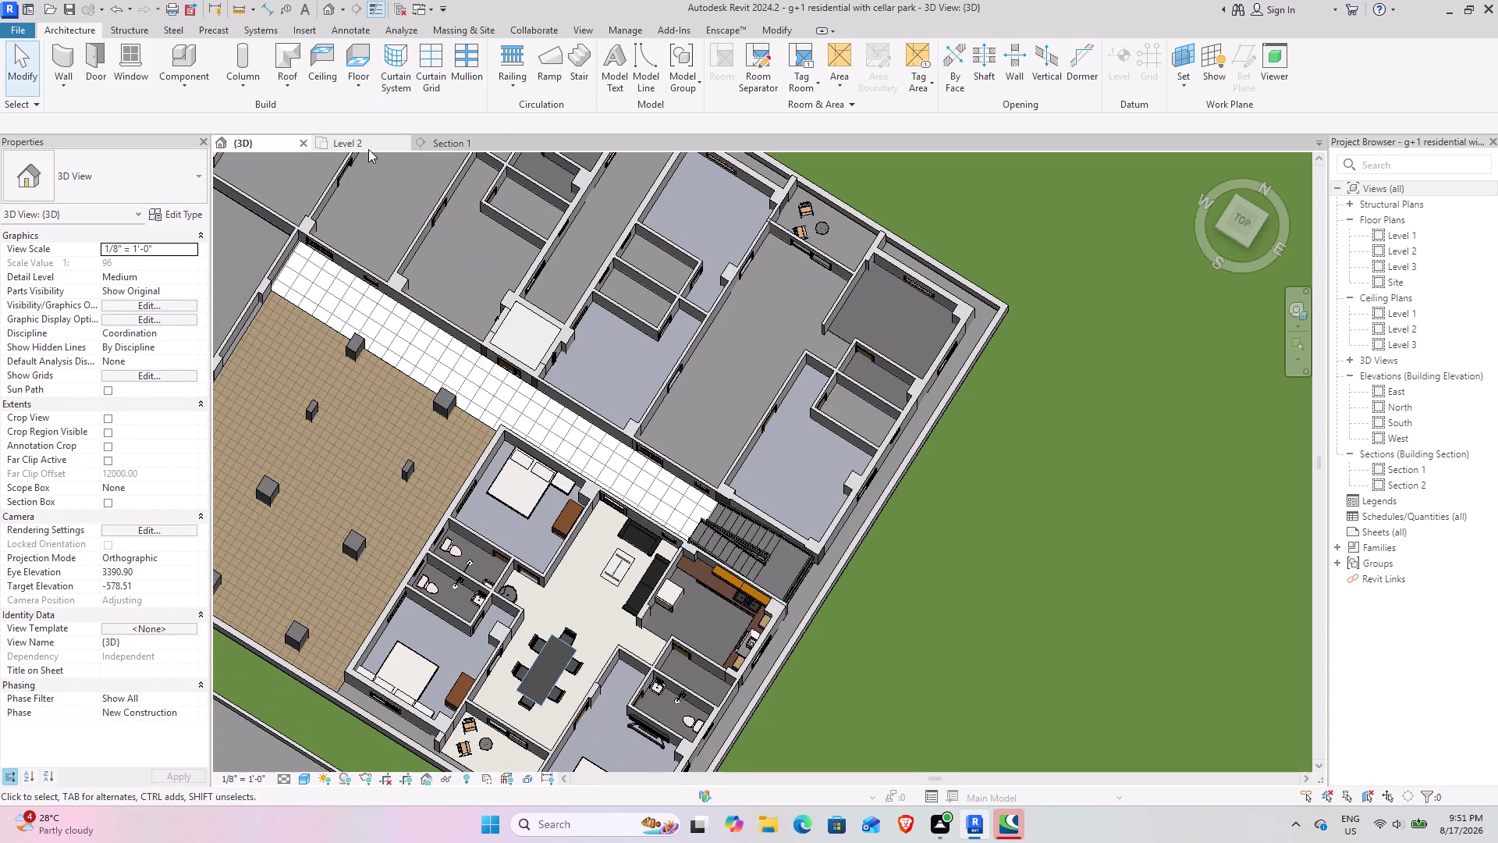
click(342, 149)
scroll(down, 3)
middle_drag(483, 420, 482, 418)
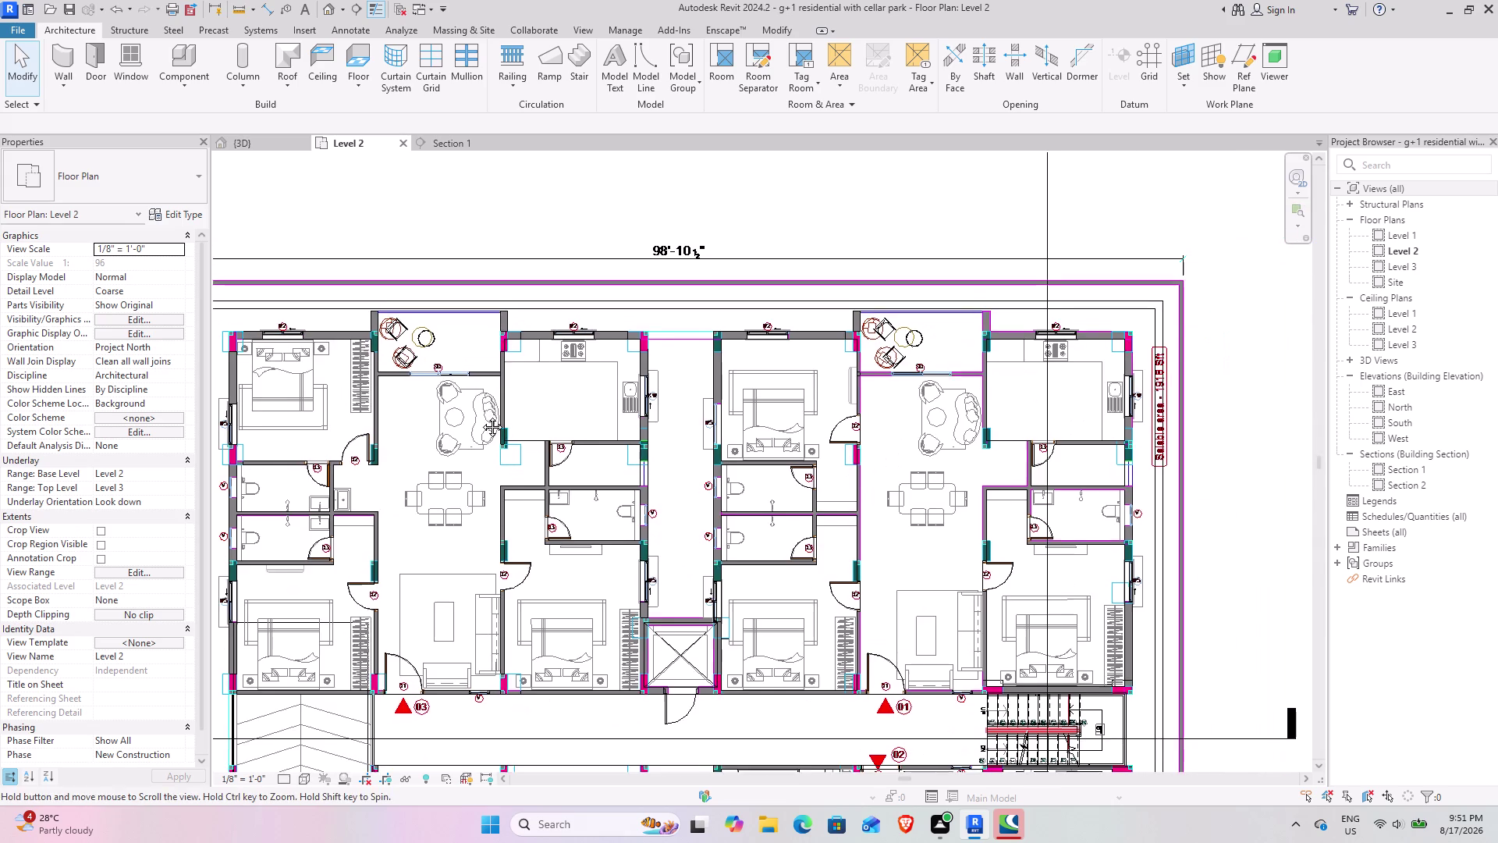
middle_drag(481, 417, 500, 384)
middle_drag(935, 470, 923, 448)
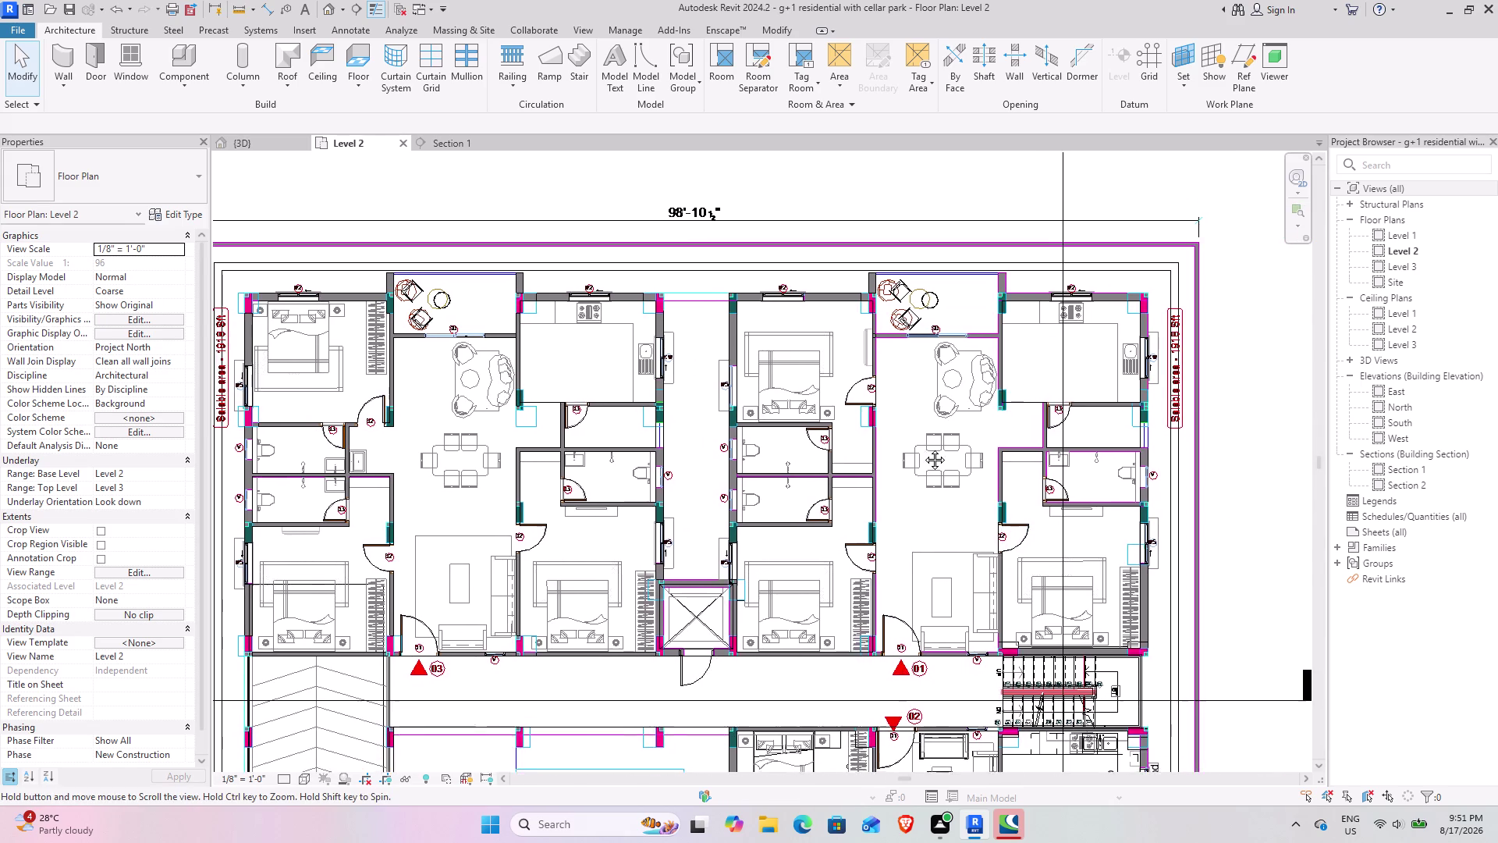
middle_drag(923, 448, 851, 336)
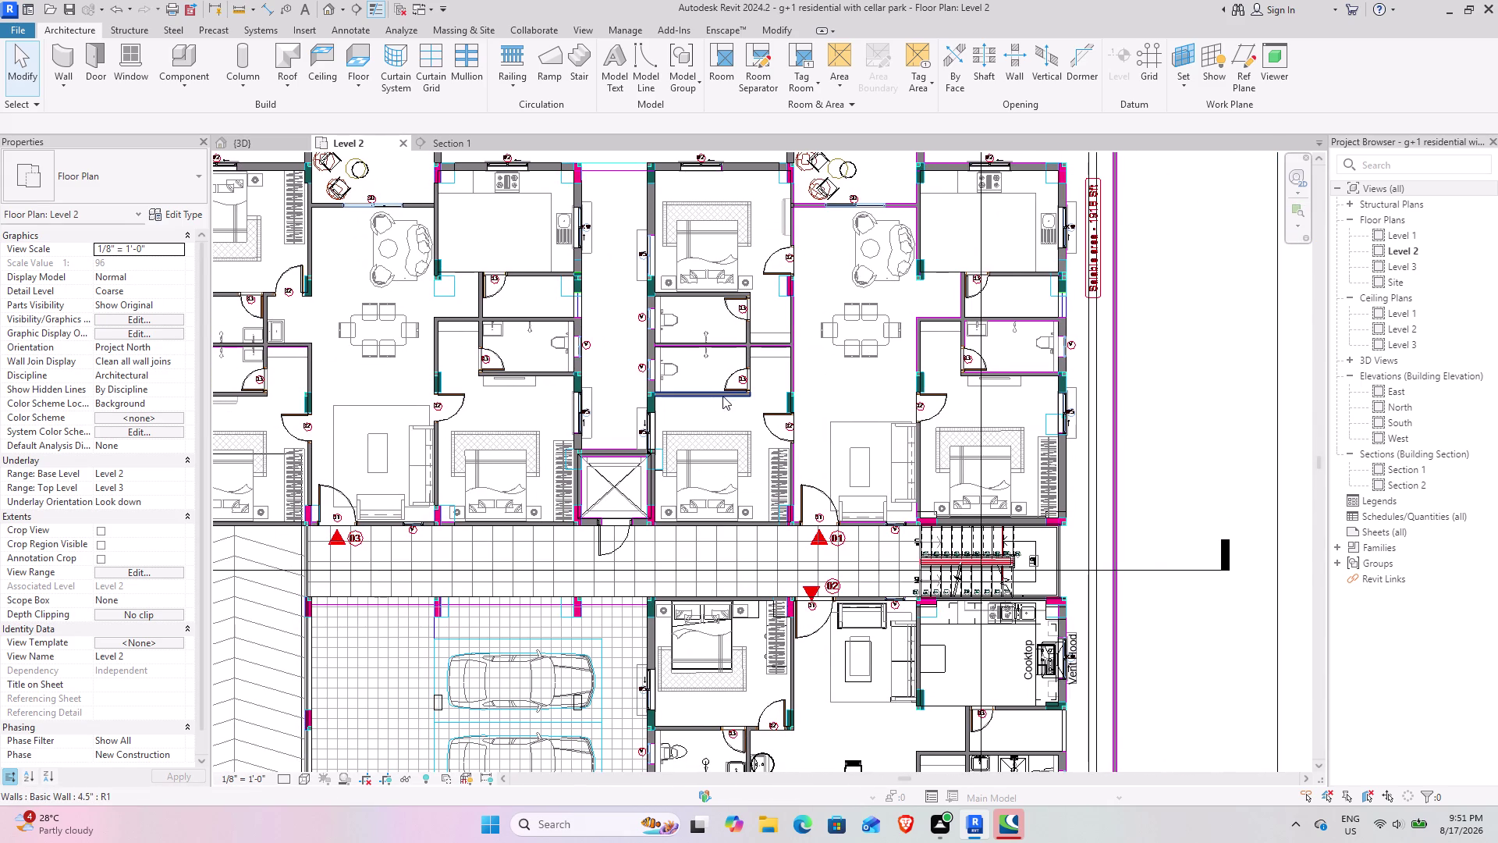
scroll(up, 3)
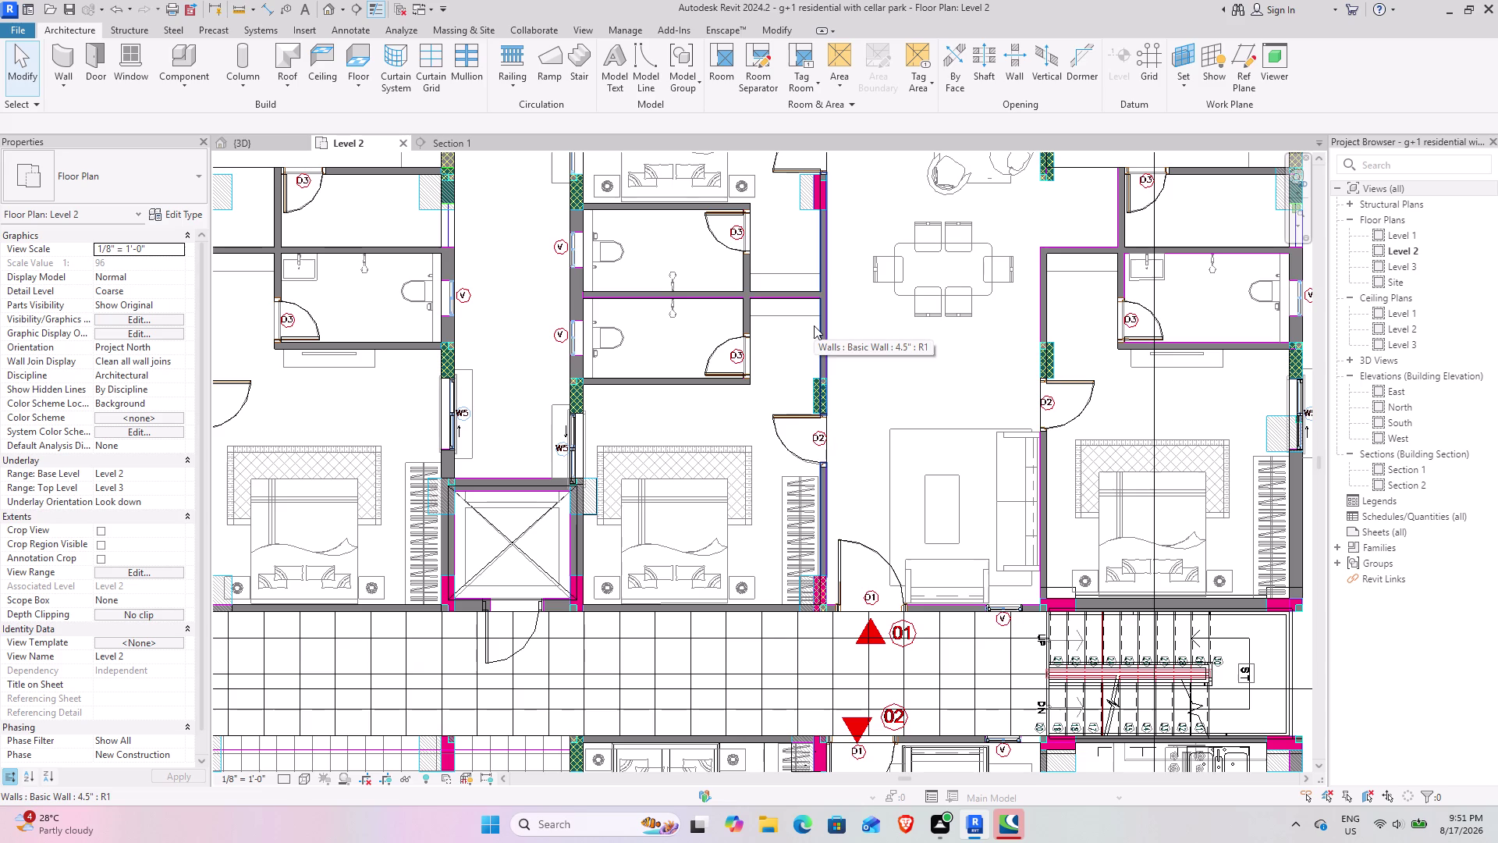
key(Tab)
click(814, 326)
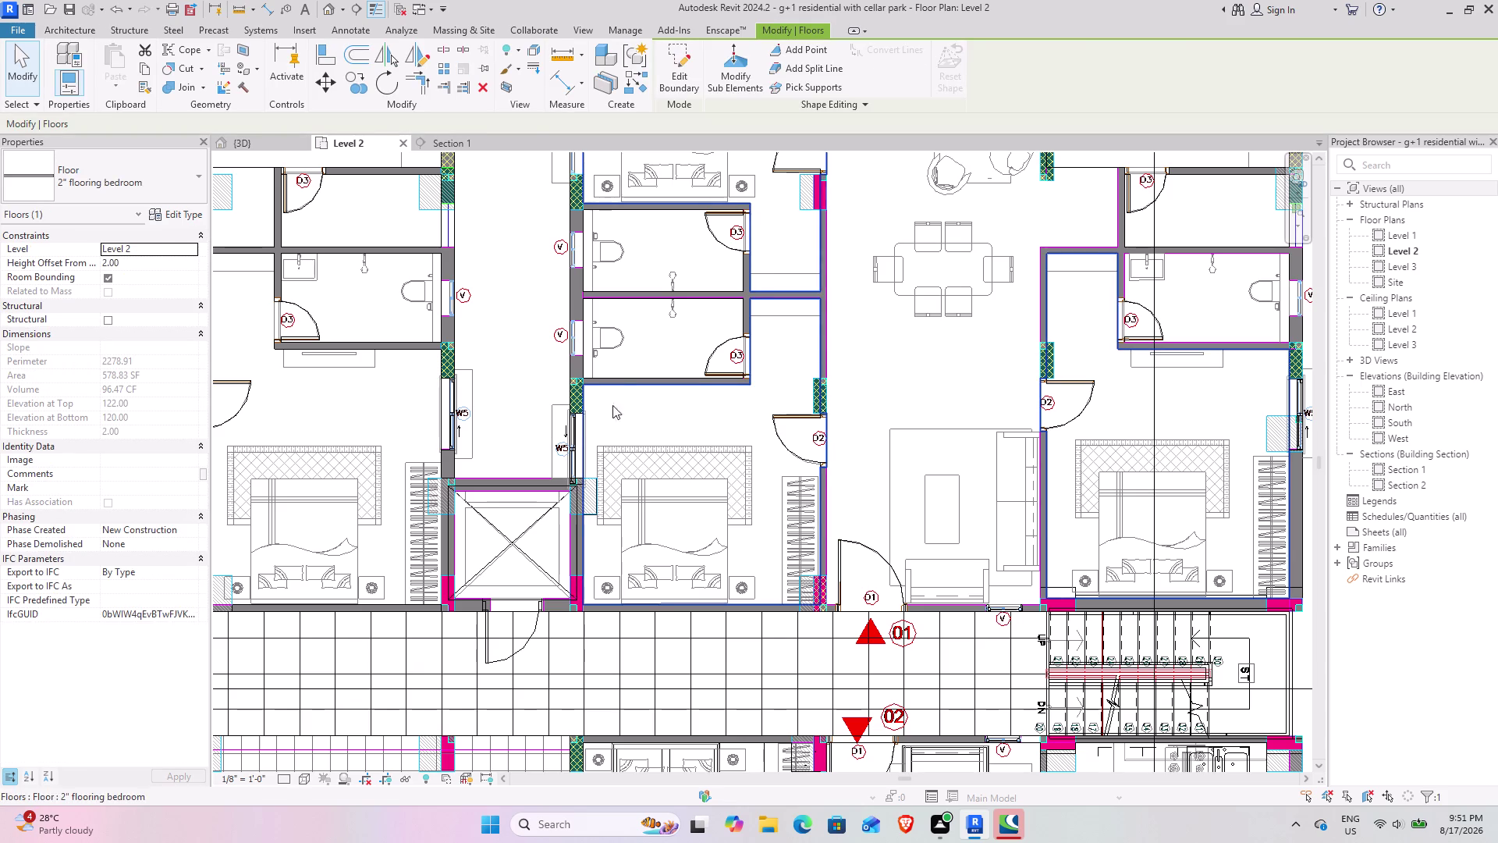
Edit the bedroom floor boundary and sketch a rectangle outlining the W5 bedroom.
click(639, 84)
scroll(down, 3)
middle_drag(417, 454, 747, 505)
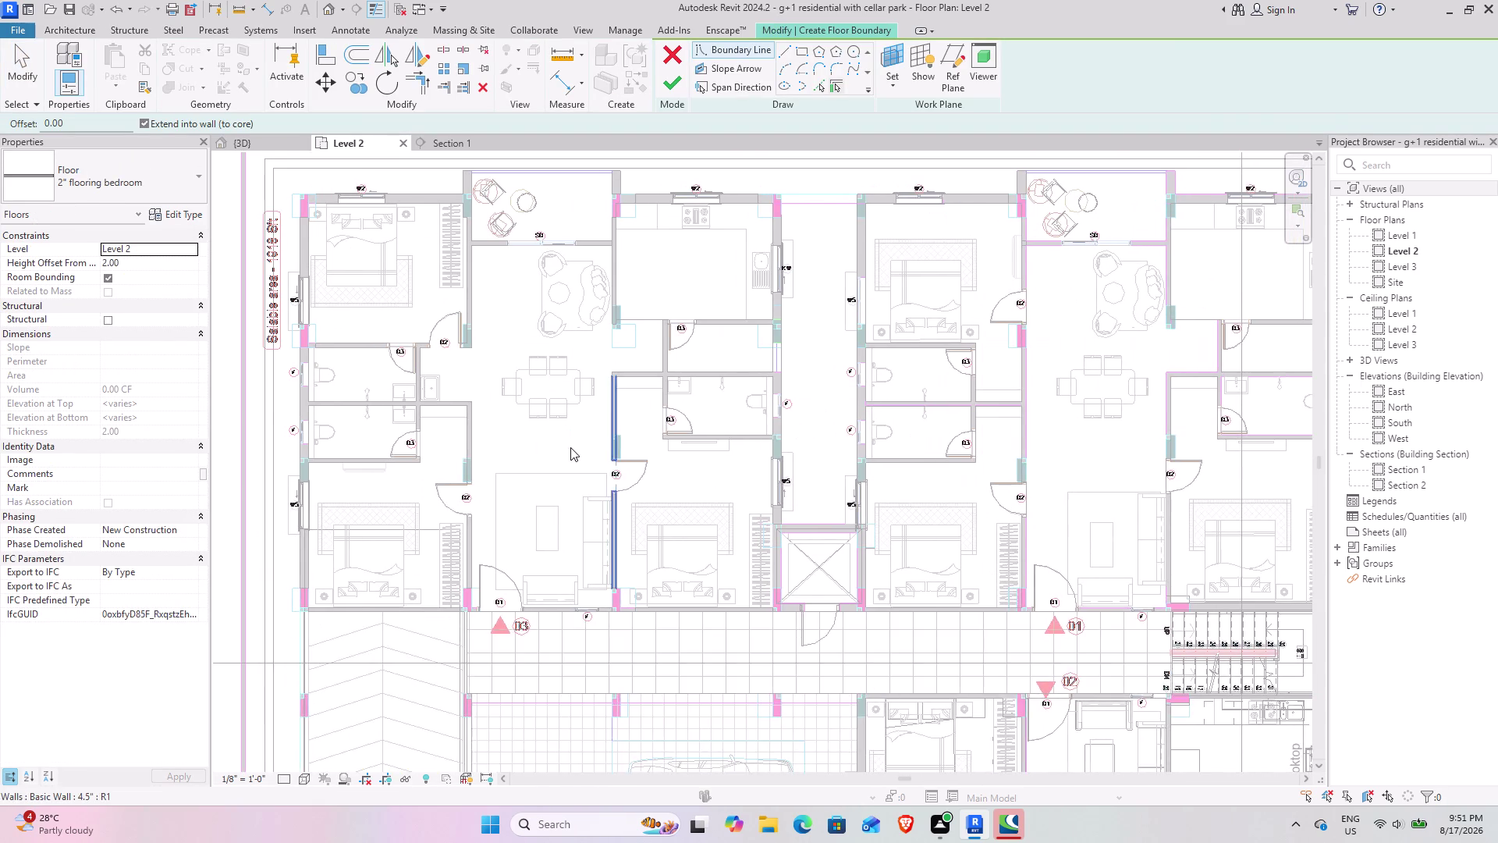
middle_drag(575, 458, 604, 538)
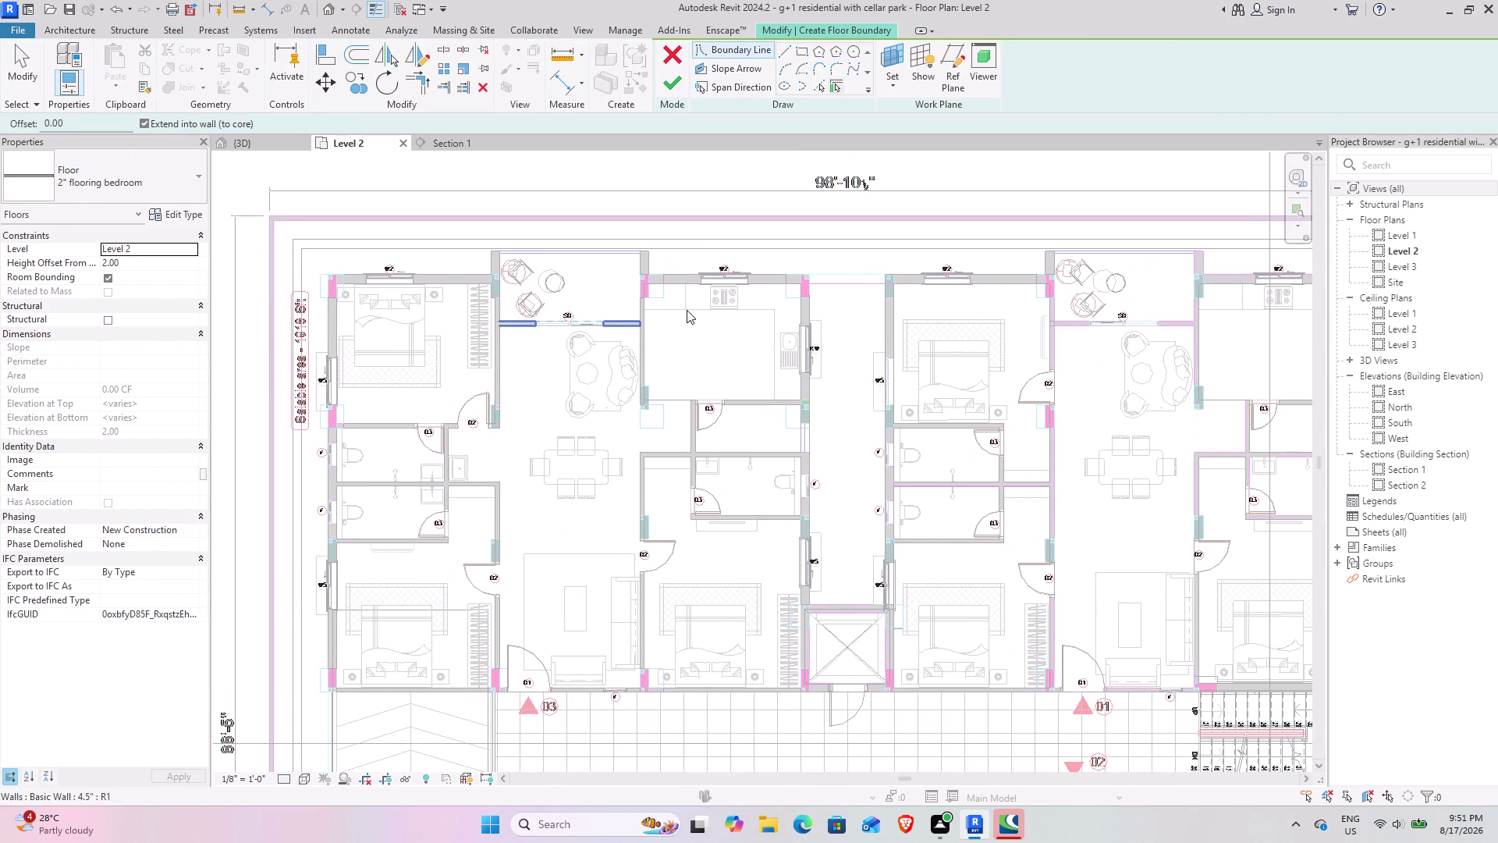
middle_drag(703, 513, 664, 375)
scroll(up, 3)
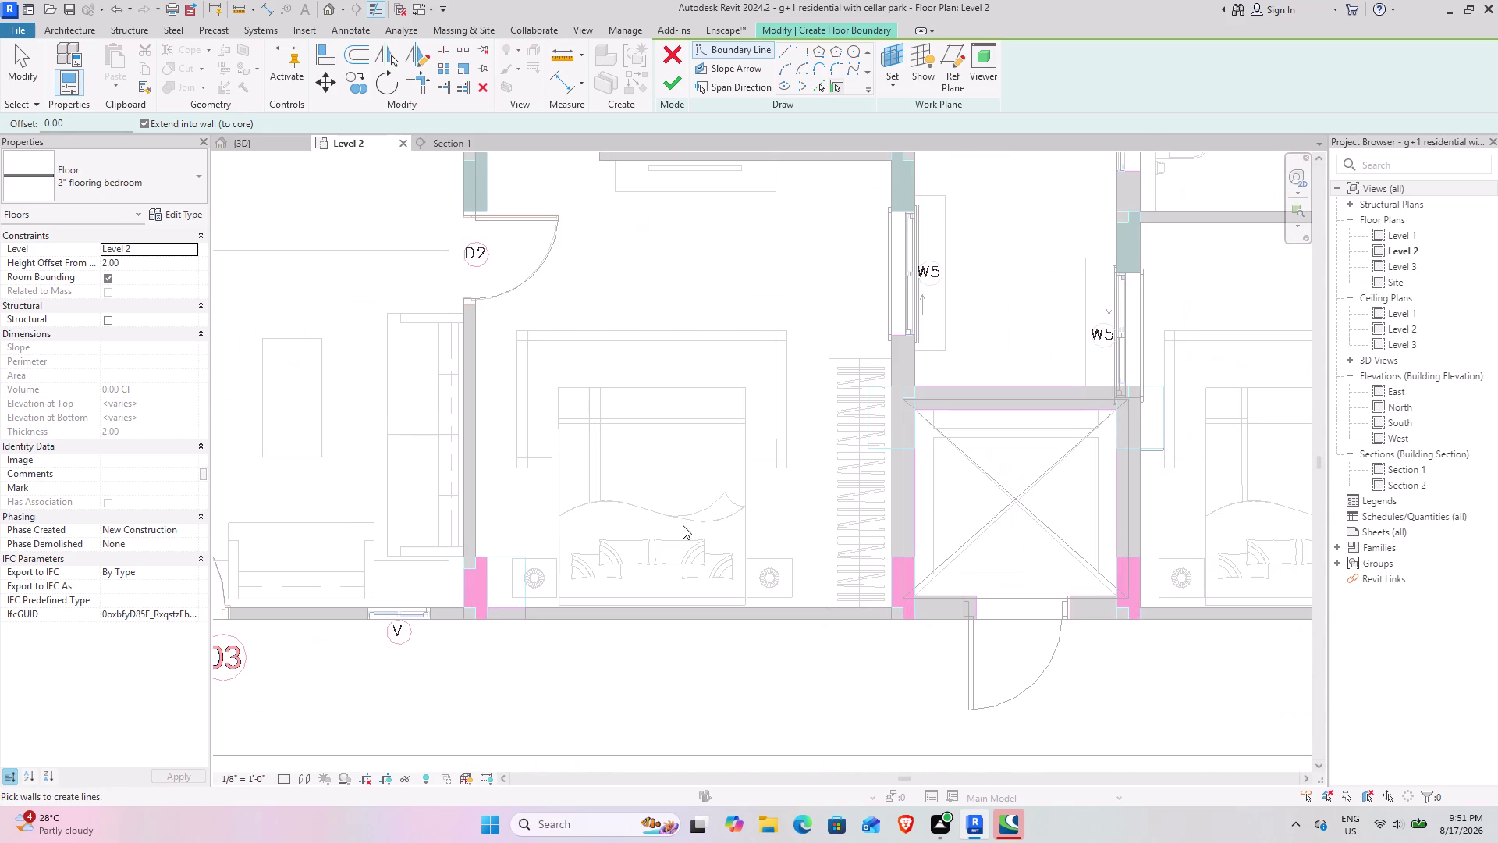
click(798, 52)
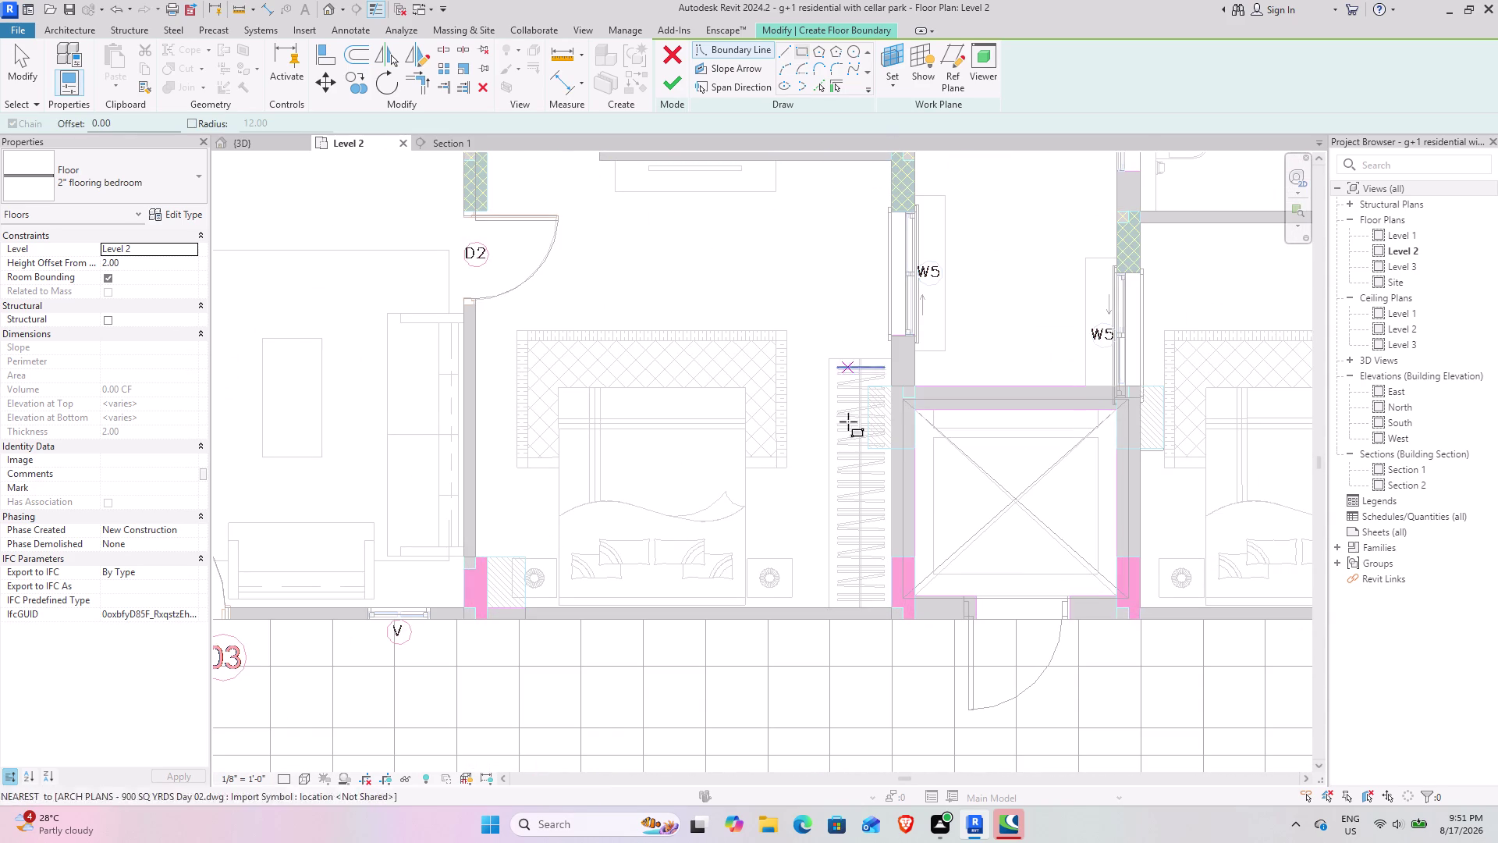
click(891, 602)
middle_drag(577, 248, 604, 553)
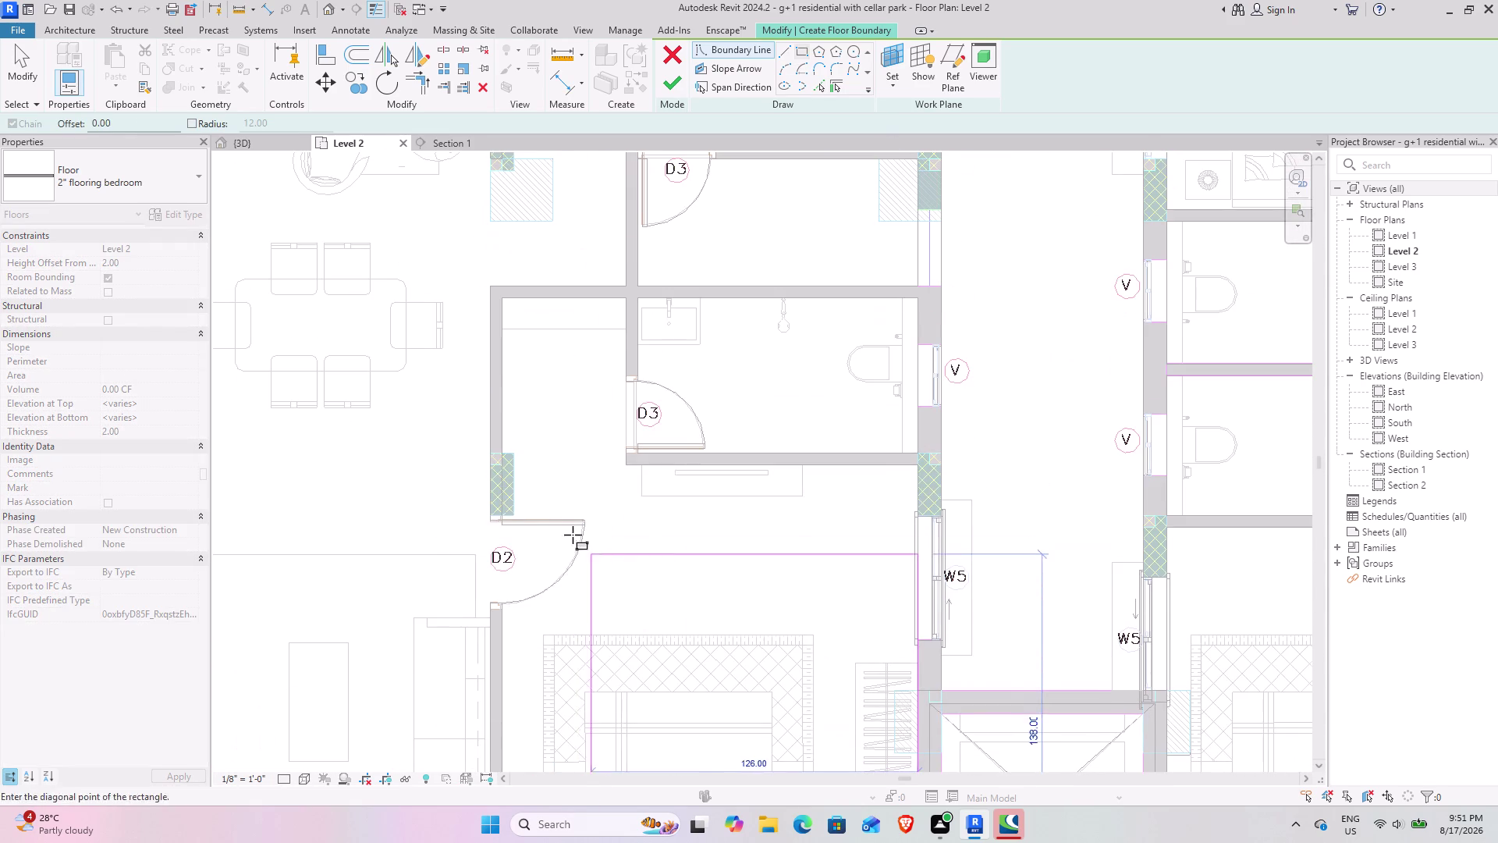
click(506, 460)
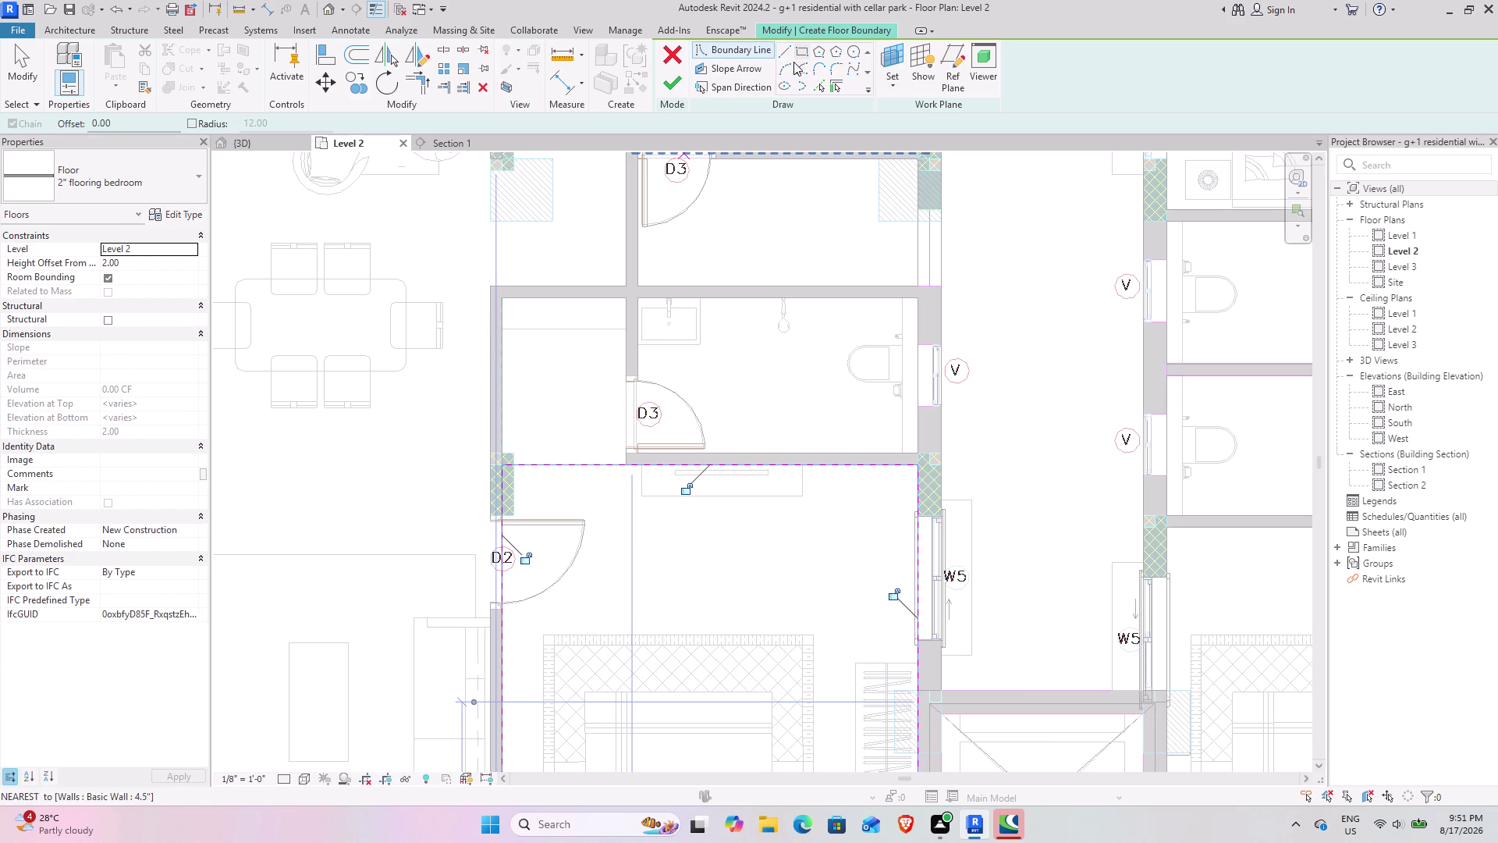
Split the top boundary line and draw boundary lines closing around the passage.
click(449, 54)
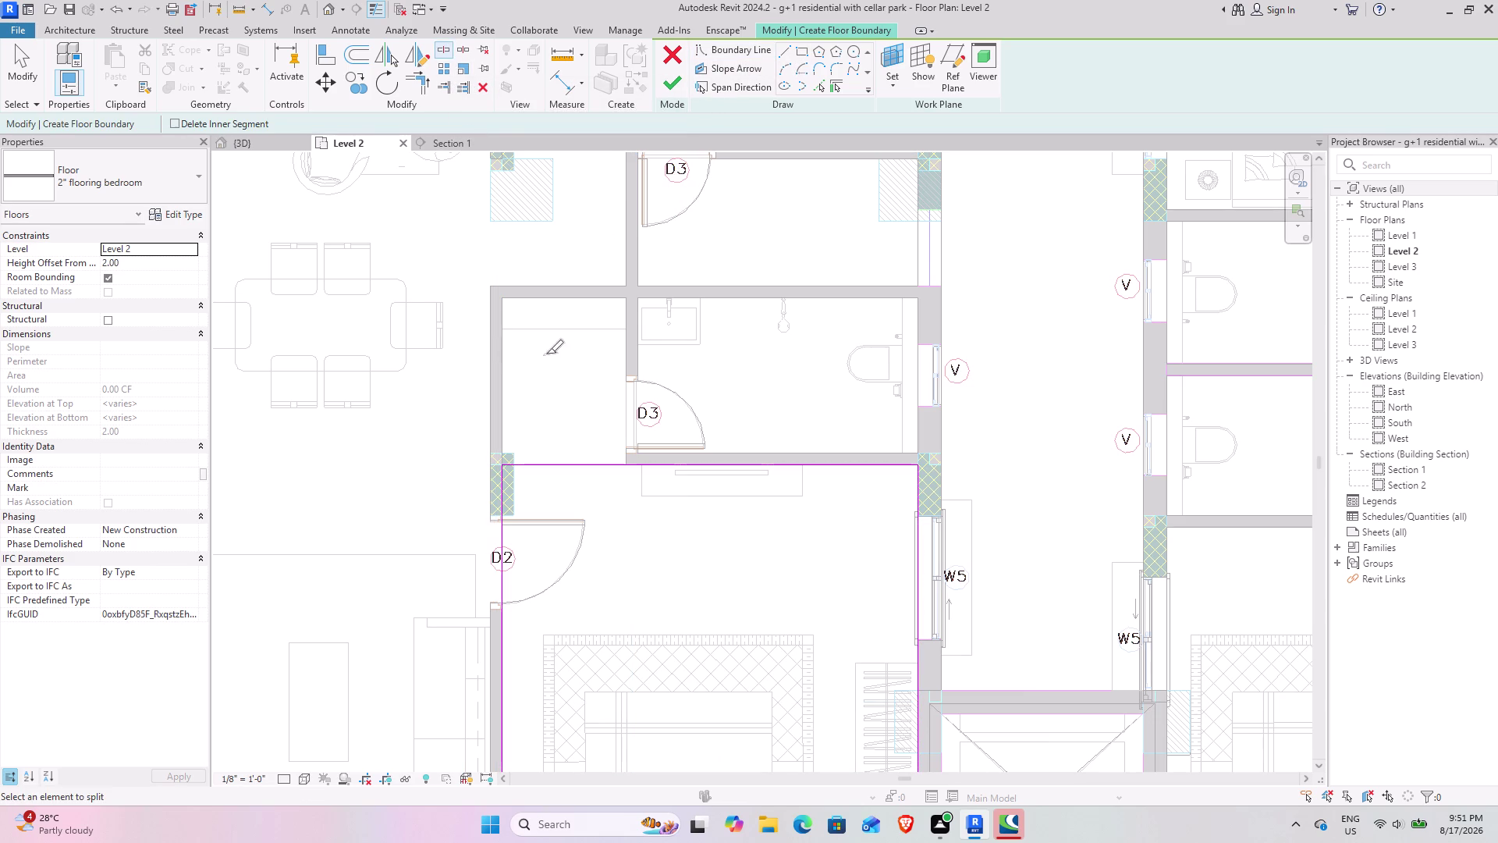
click(571, 465)
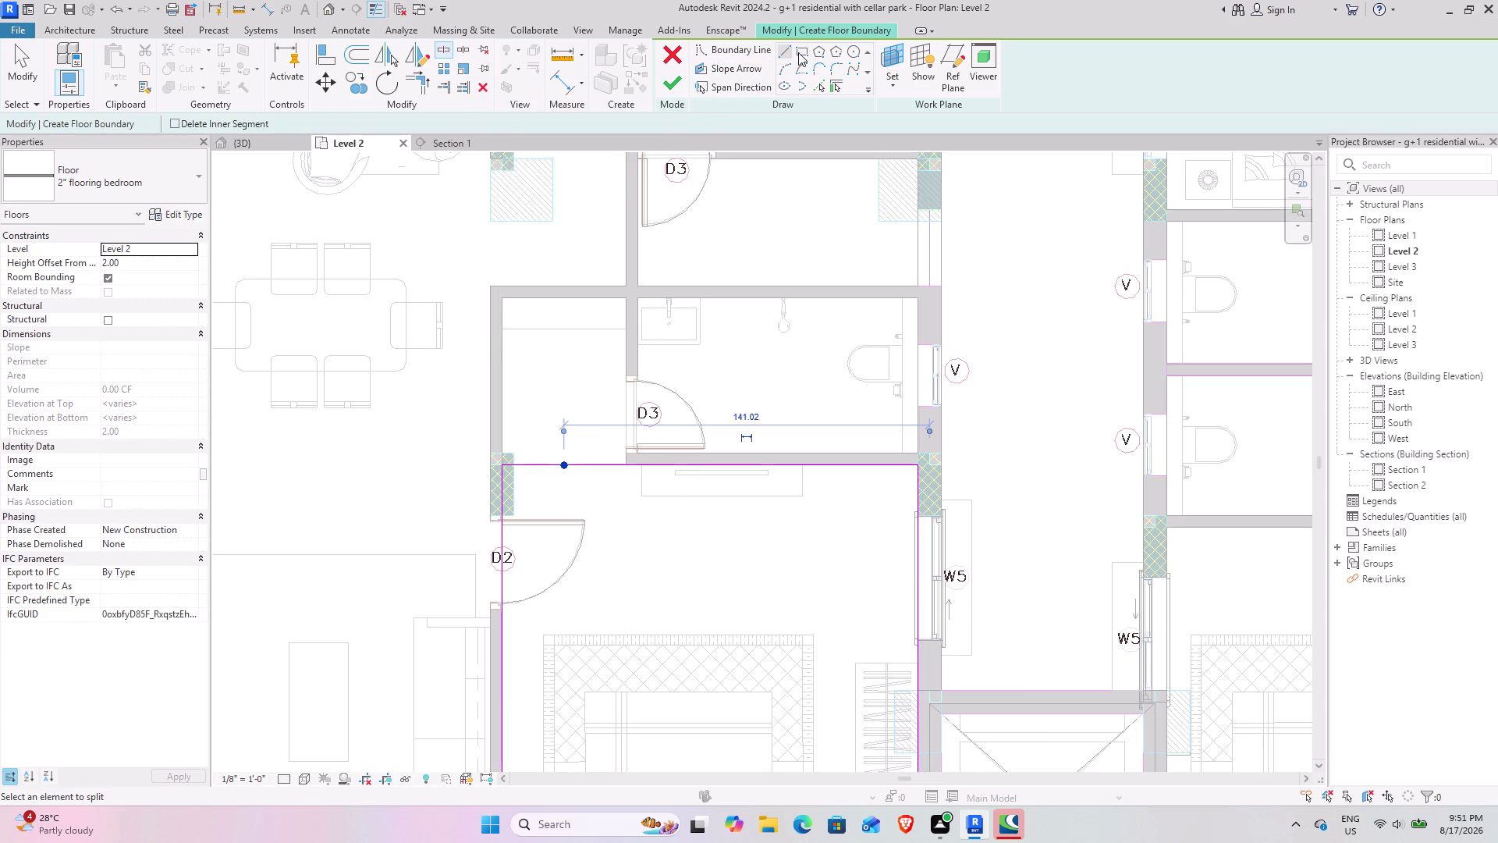
click(786, 46)
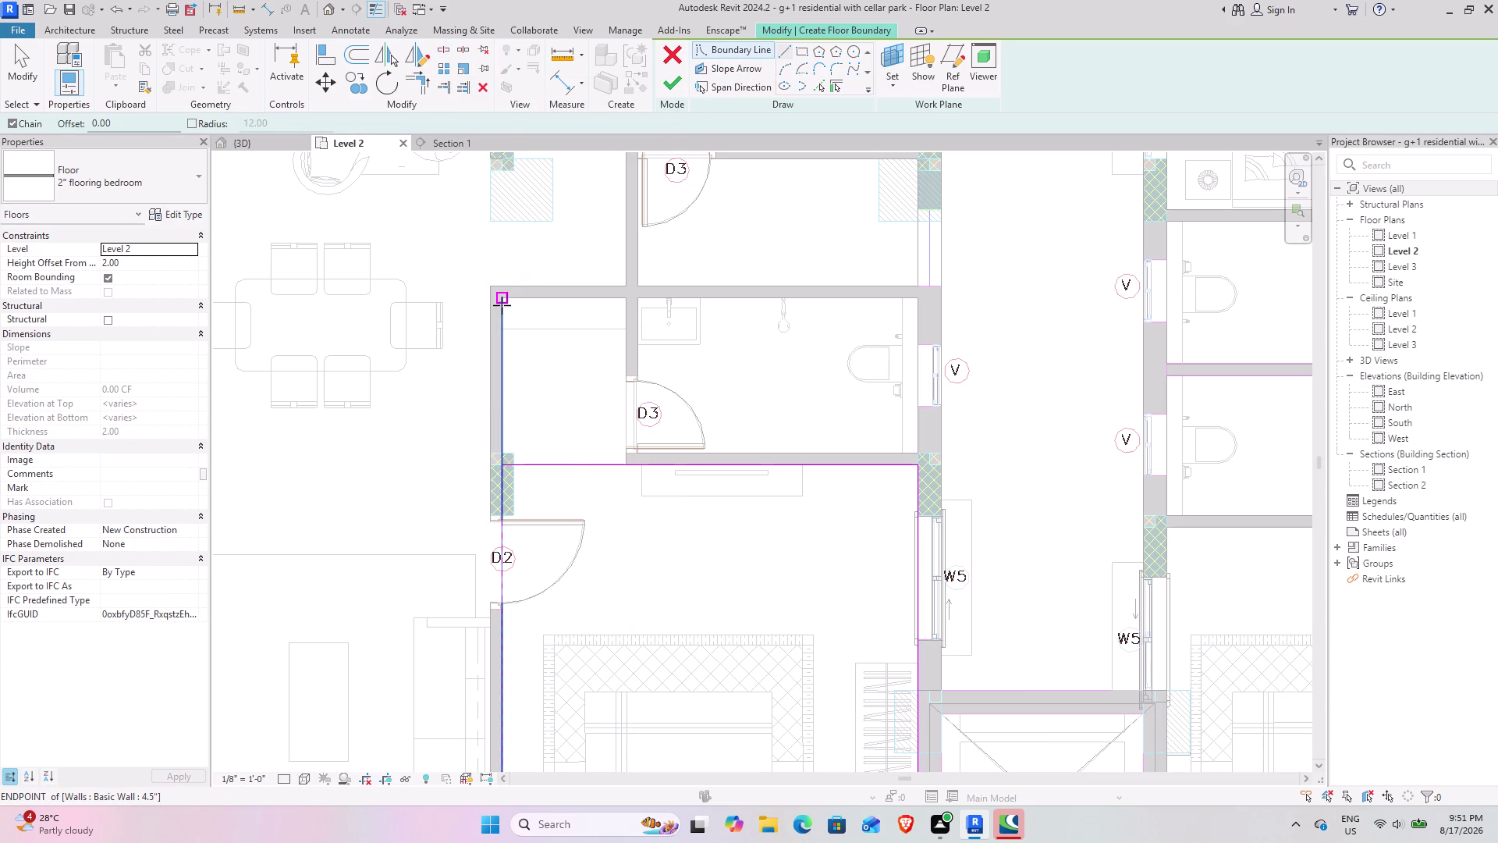
click(501, 300)
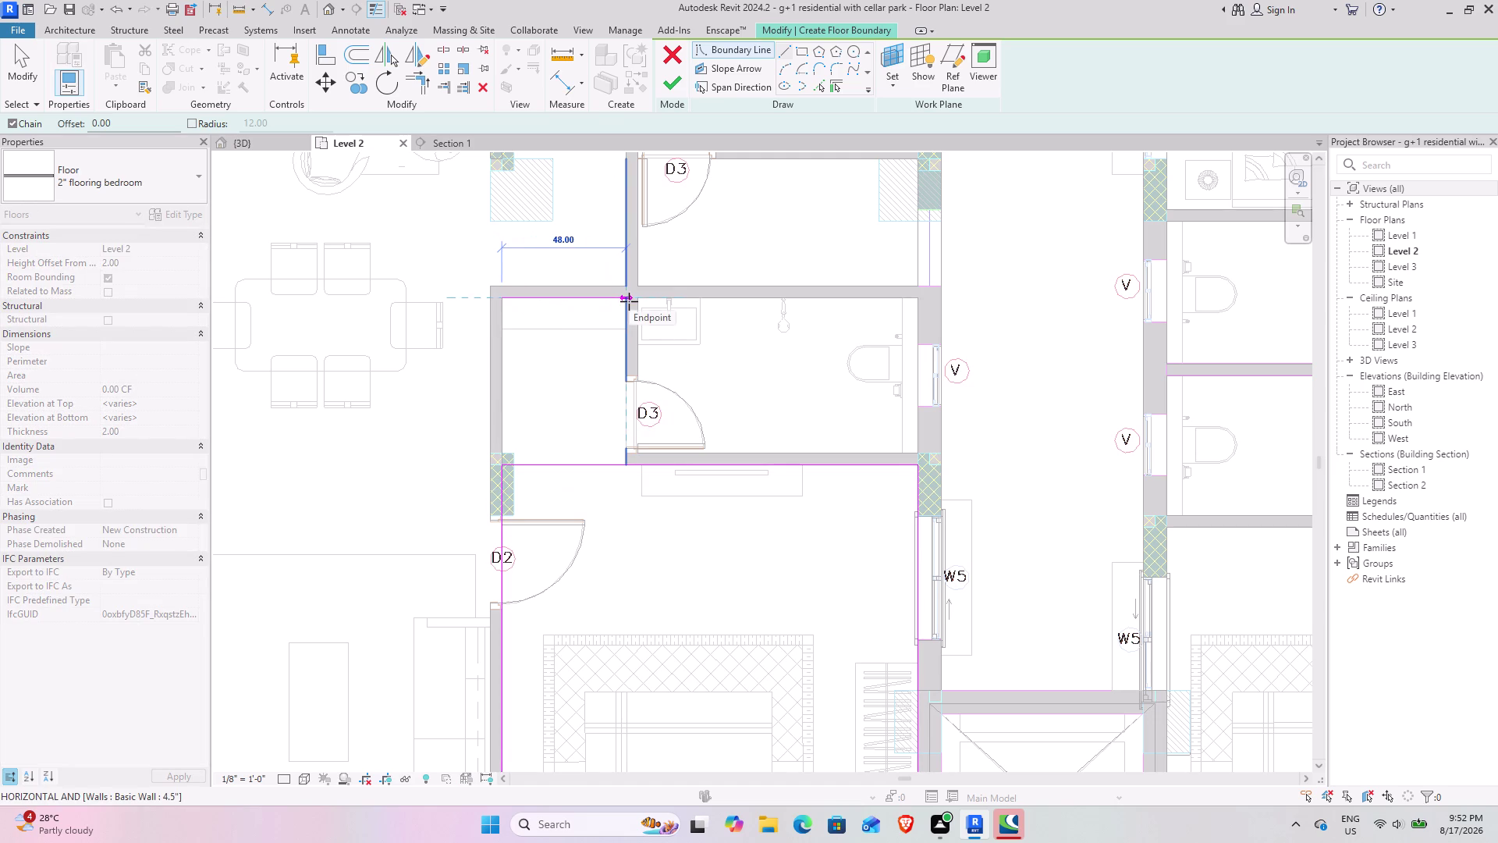
click(628, 296)
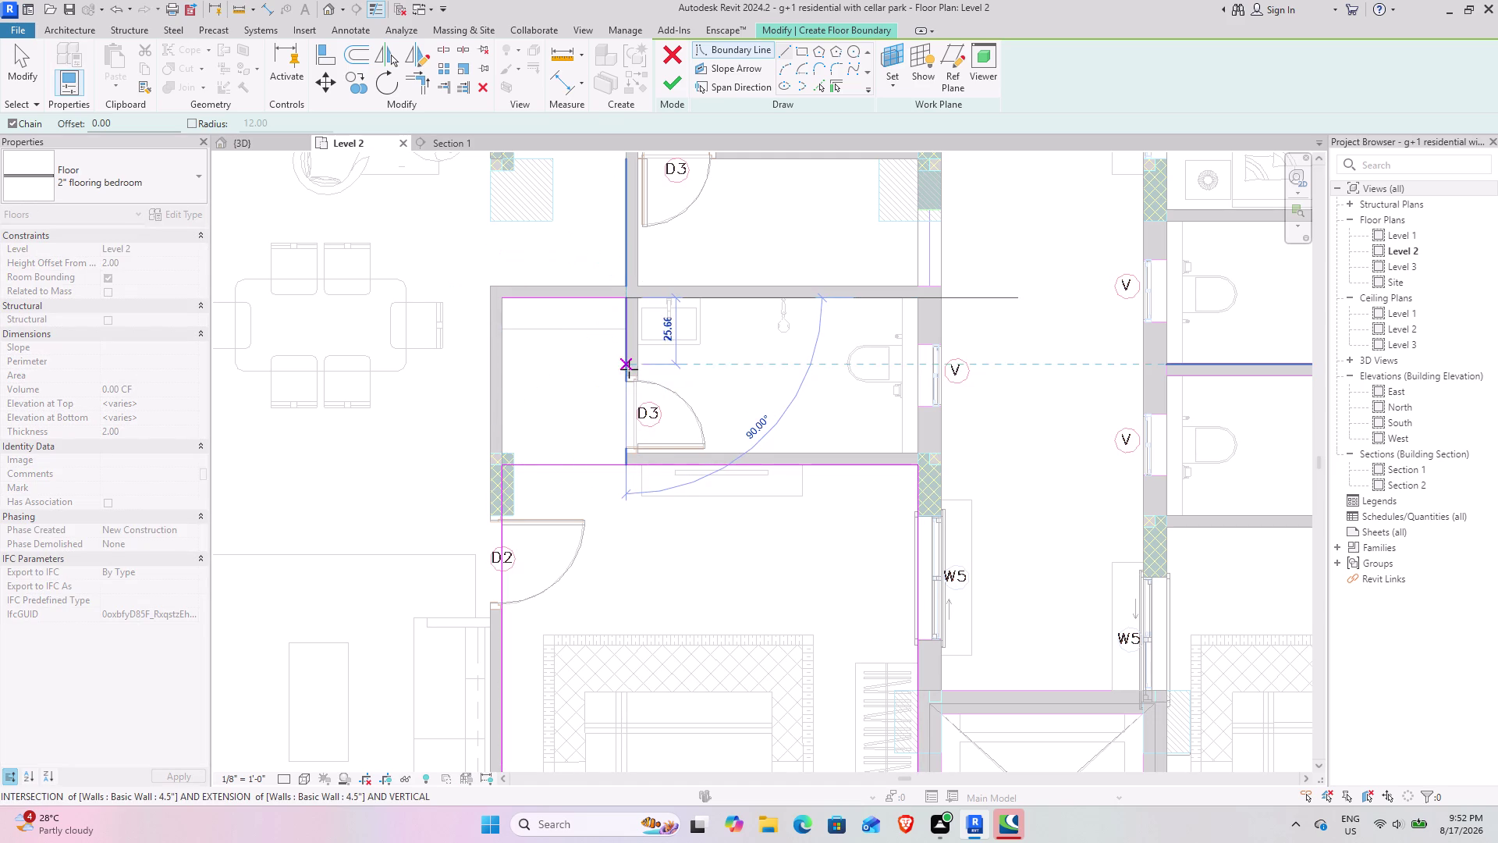
click(629, 372)
click(424, 91)
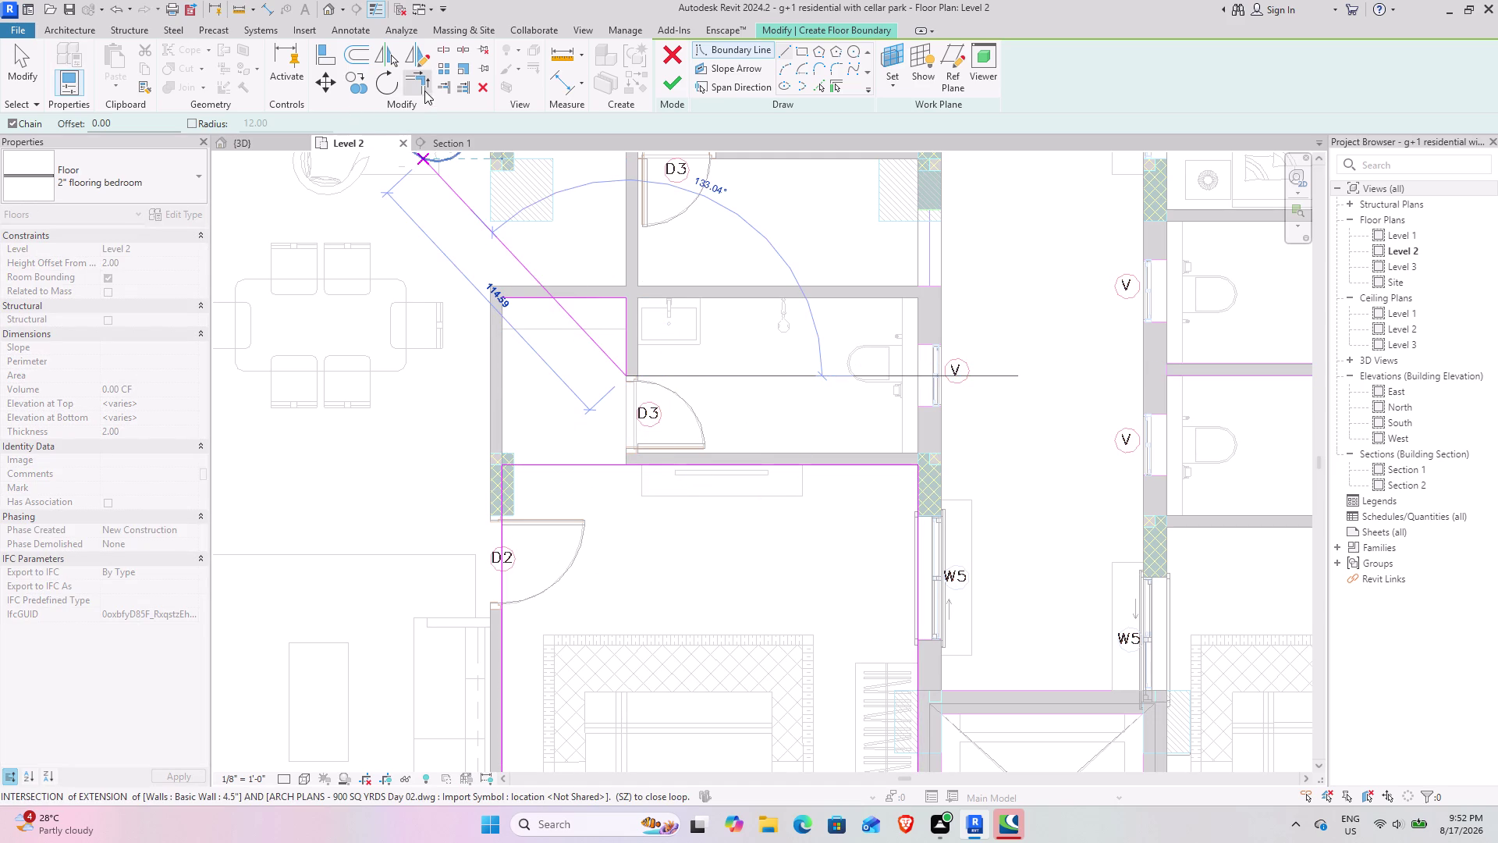
click(664, 458)
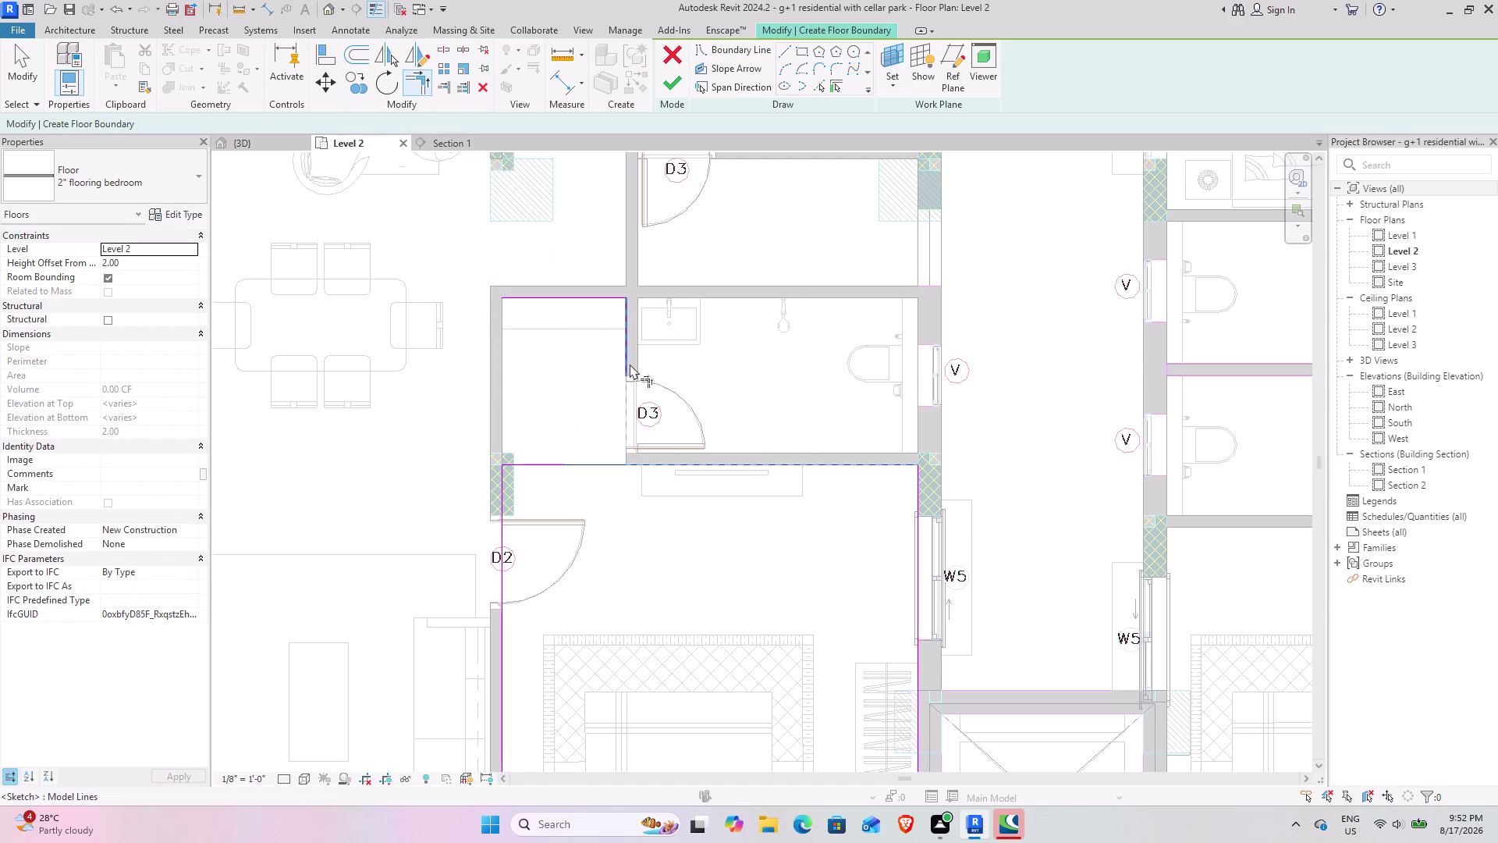
Select the short boundary stub near D2 and clear the selection.
click(630, 364)
click(500, 497)
click(524, 297)
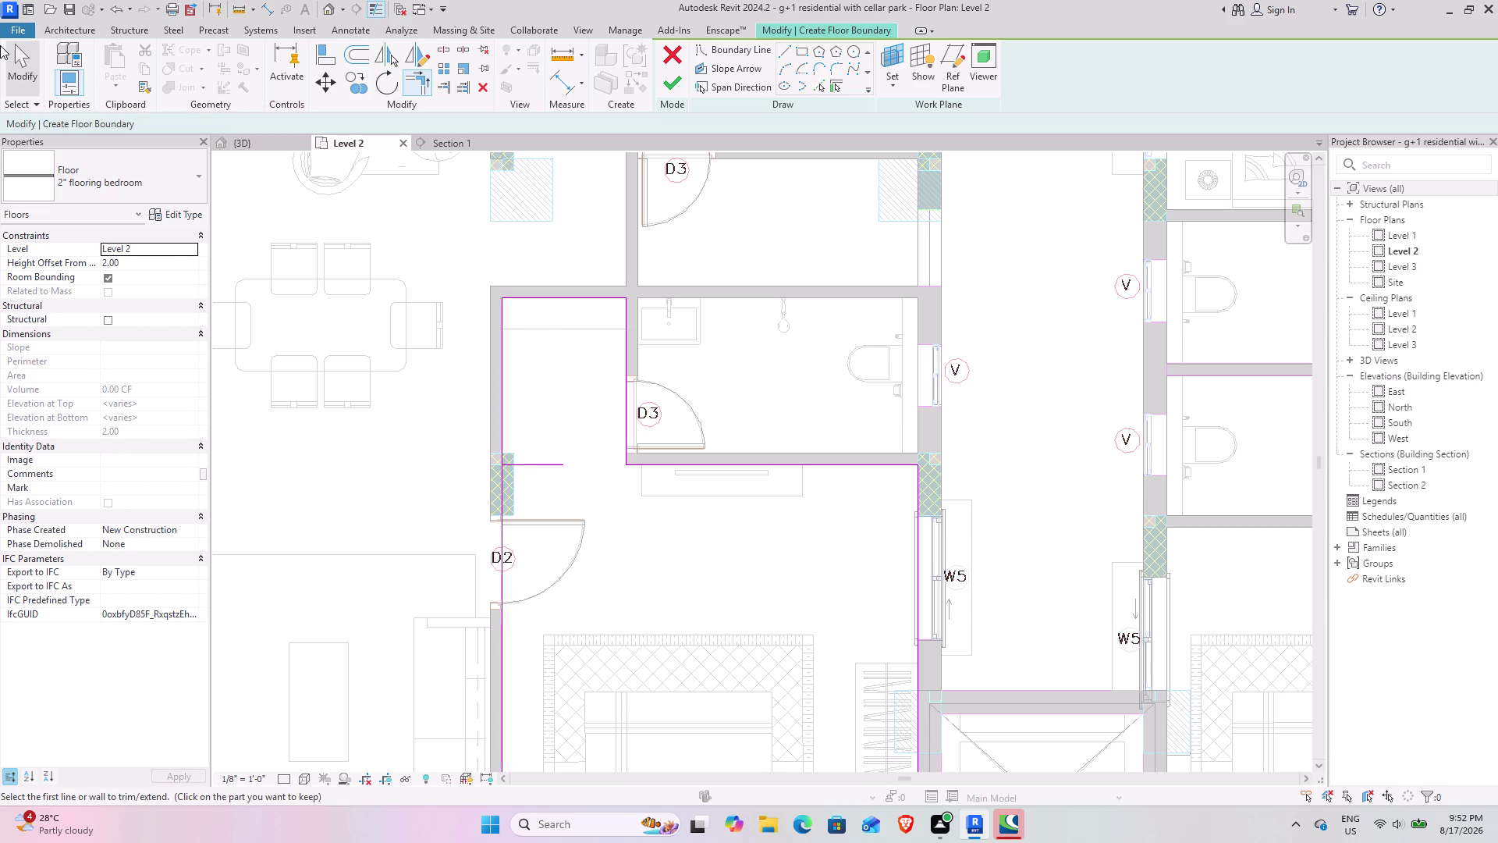
click(22, 47)
click(525, 462)
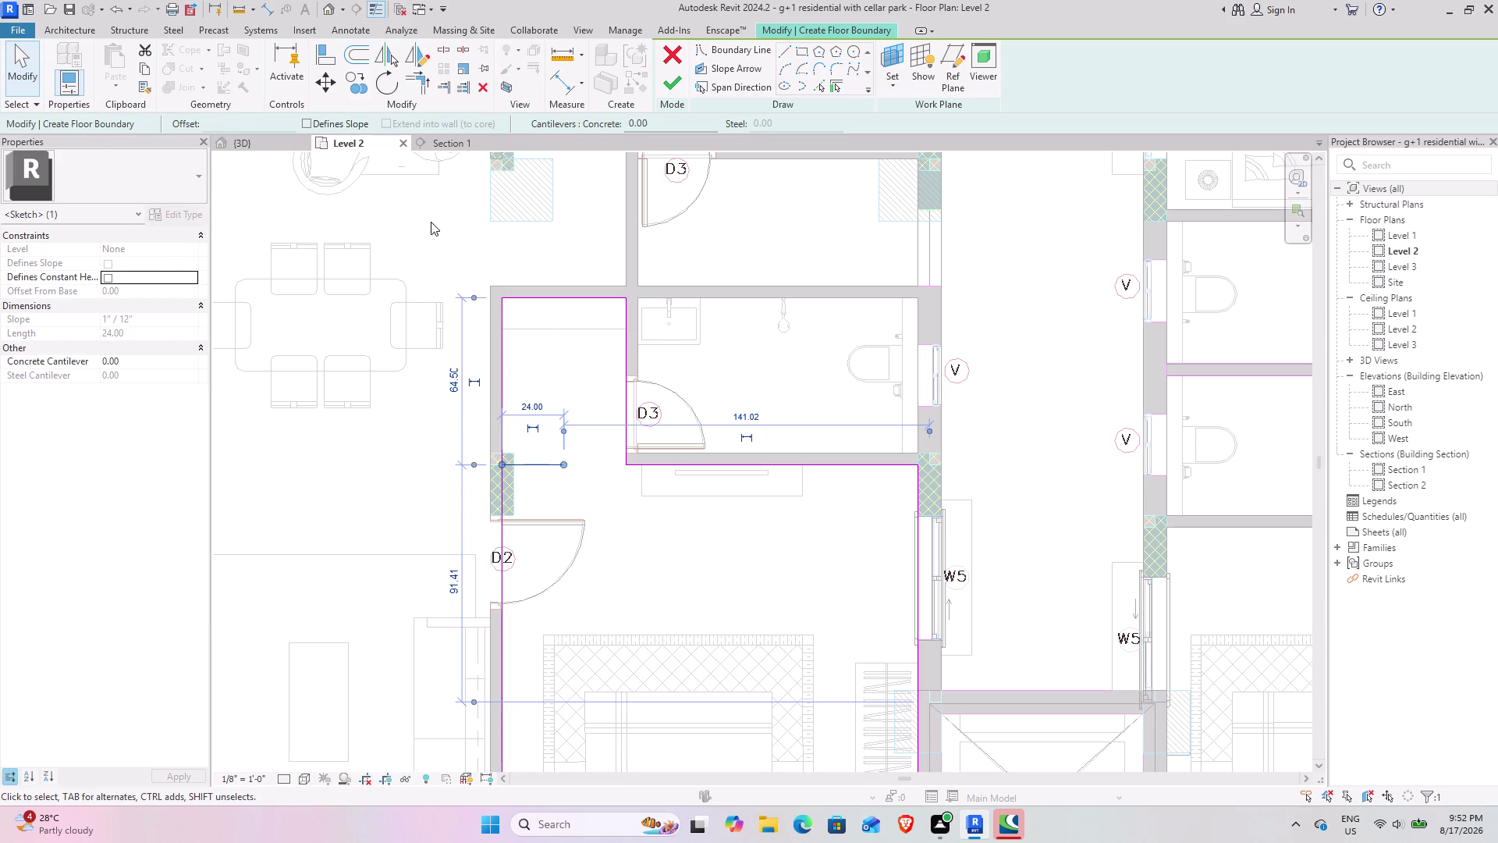
click(487, 94)
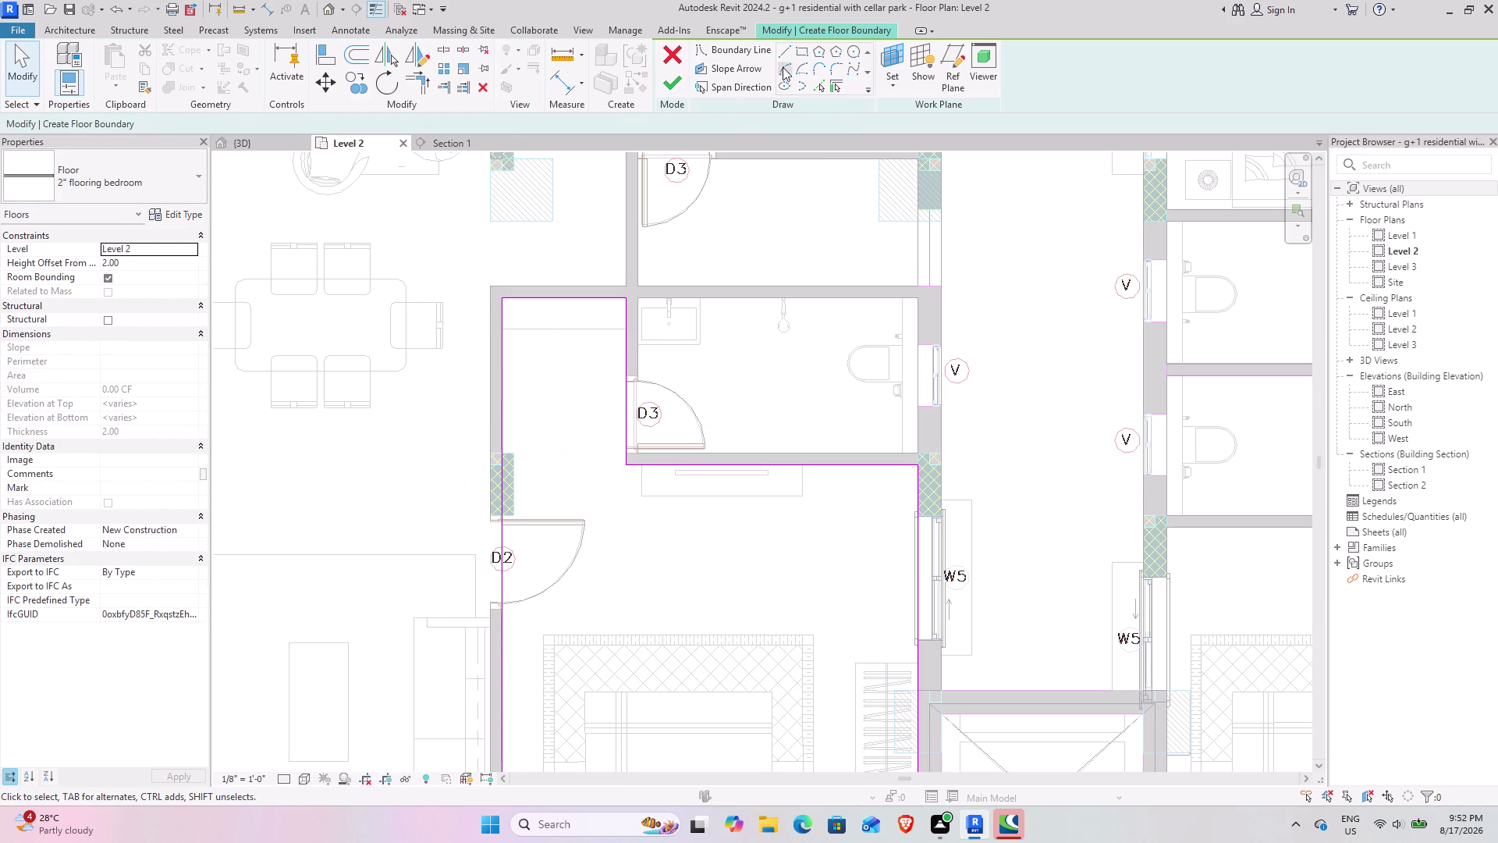
Select the boundary line along the D2 wall.
middle_drag(530, 521, 594, 279)
scroll(up, 3)
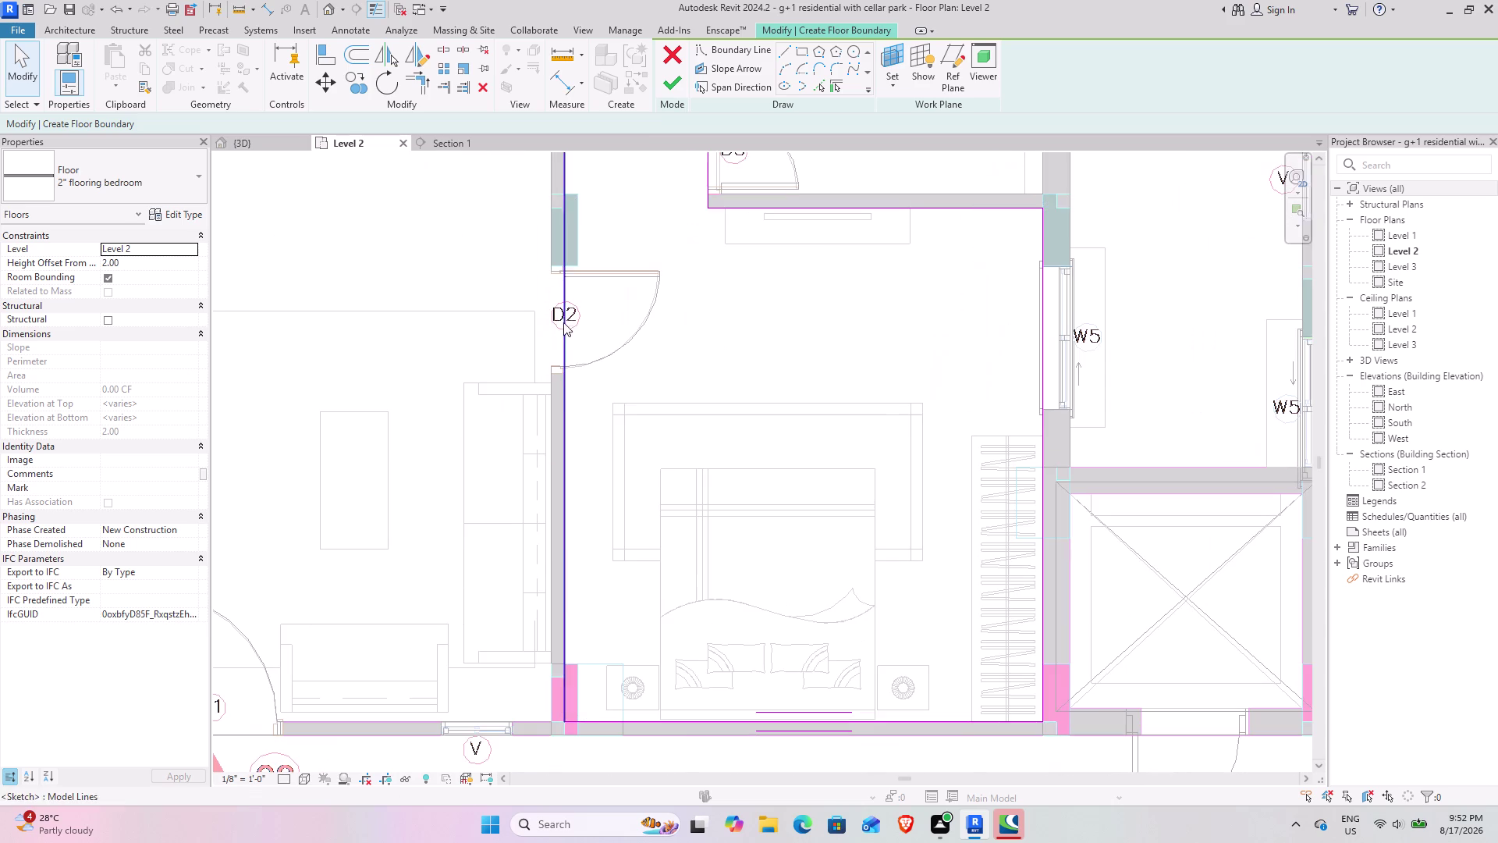
click(448, 48)
click(562, 307)
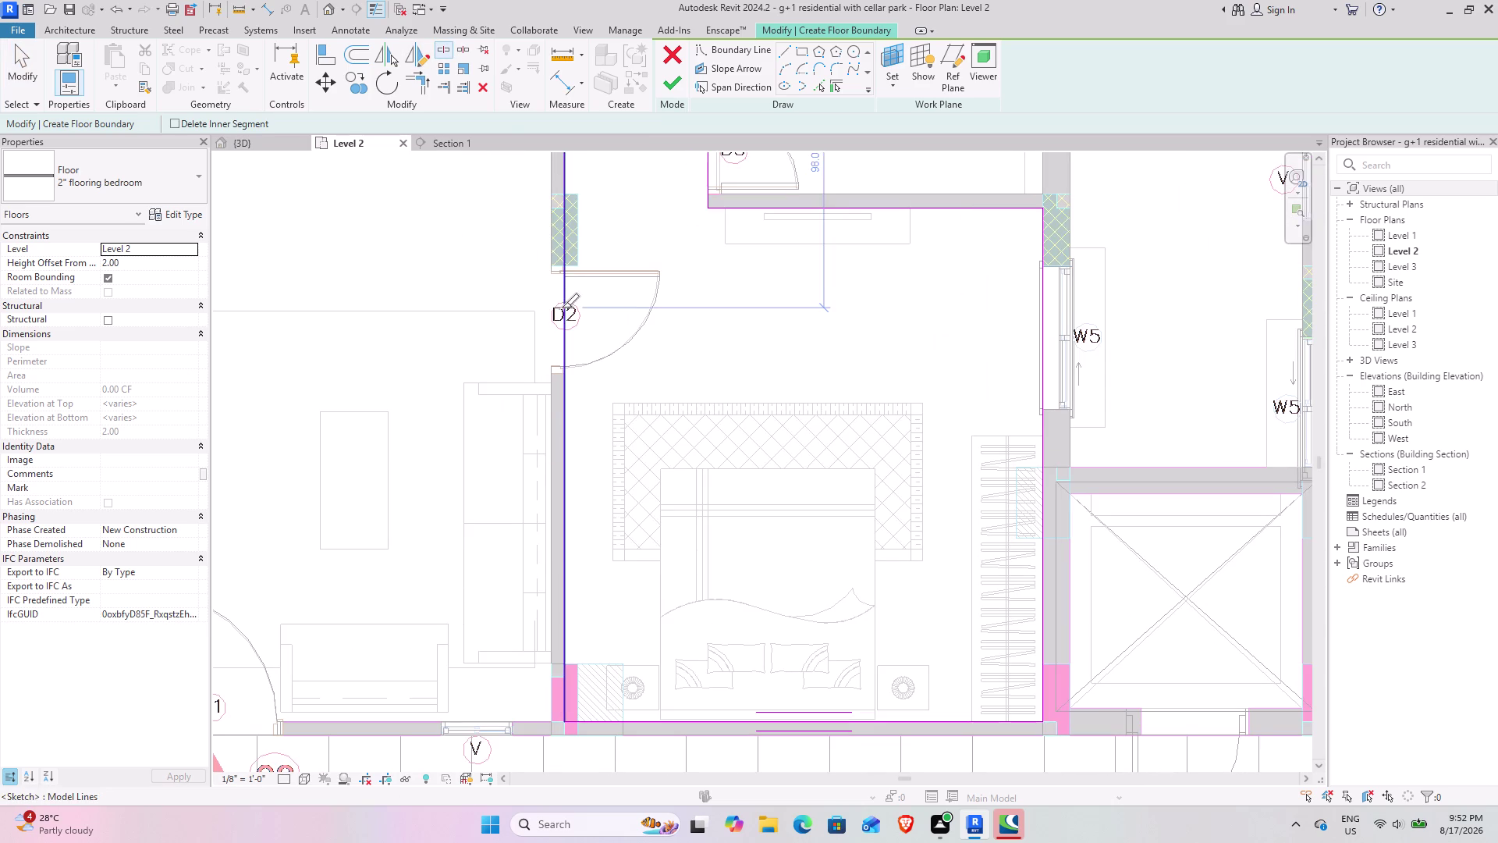
Draw new boundary lines along the D2 door opening between the wall ends.
click(786, 55)
scroll(up, 3)
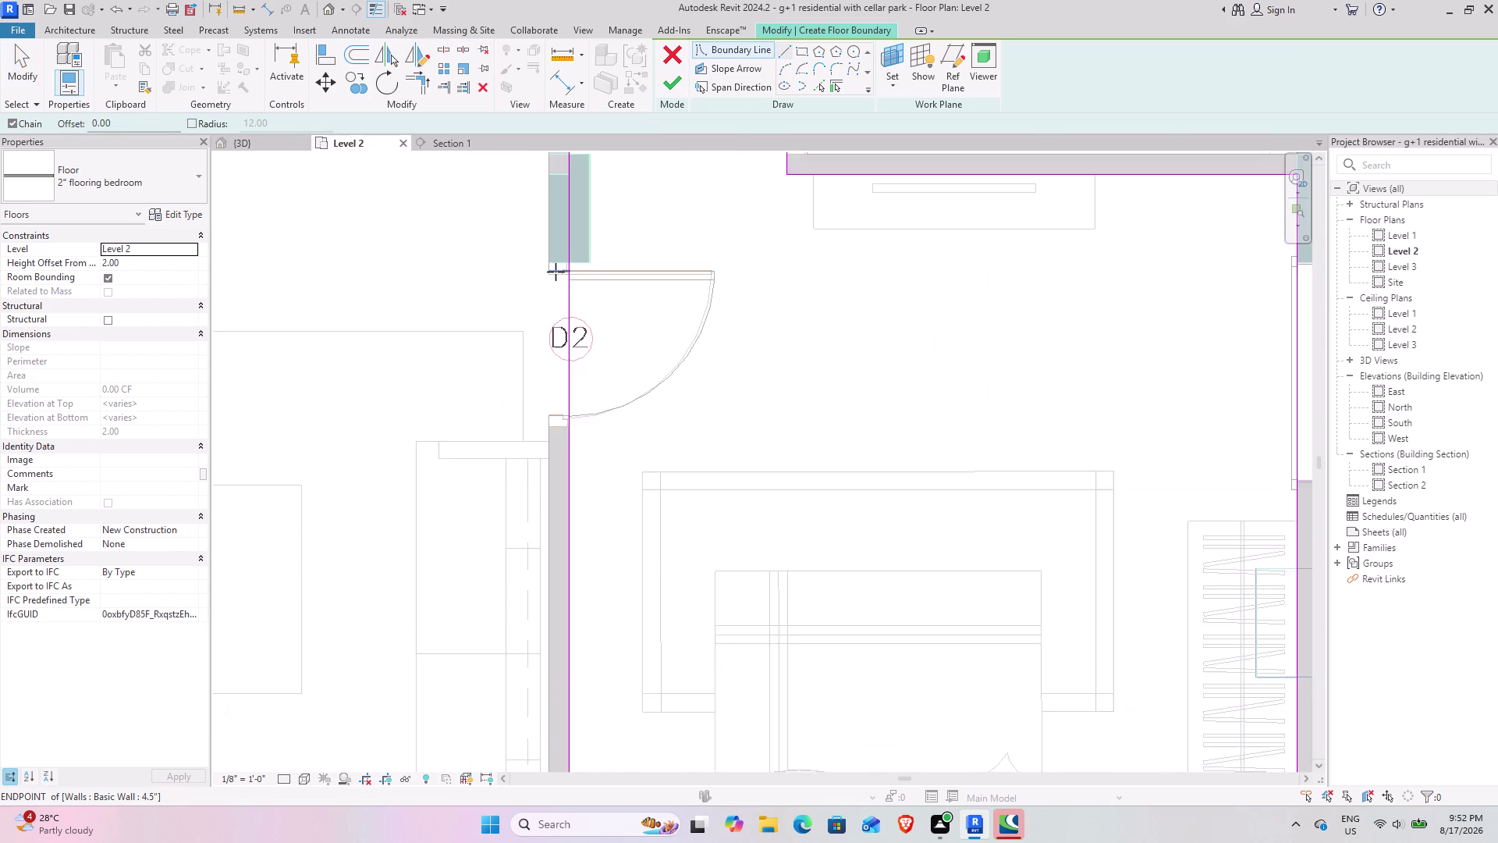
scroll(up, 3)
click(601, 245)
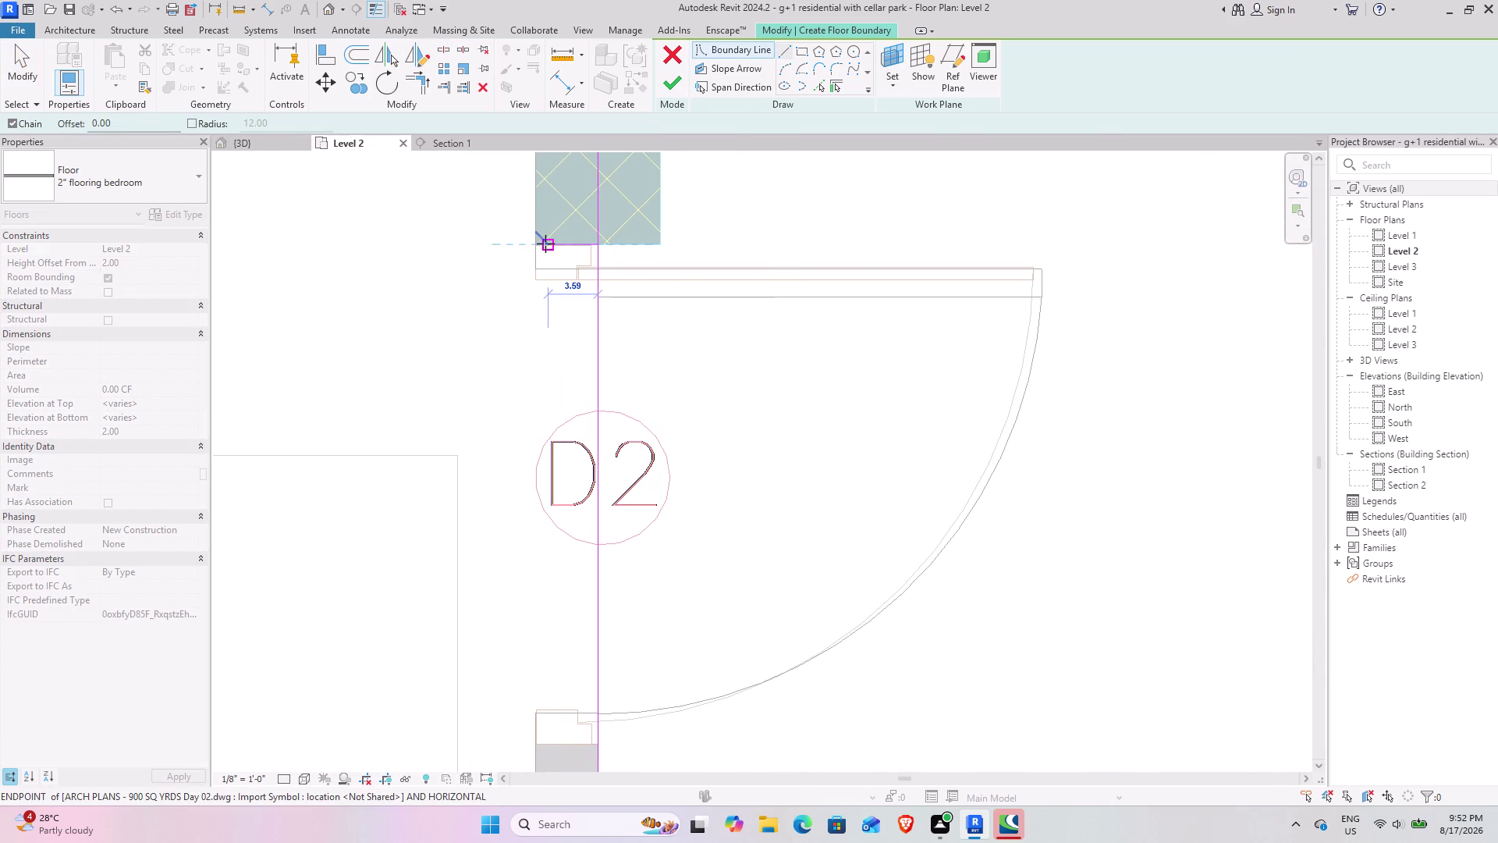
click(538, 242)
middle_drag(536, 350, 537, 254)
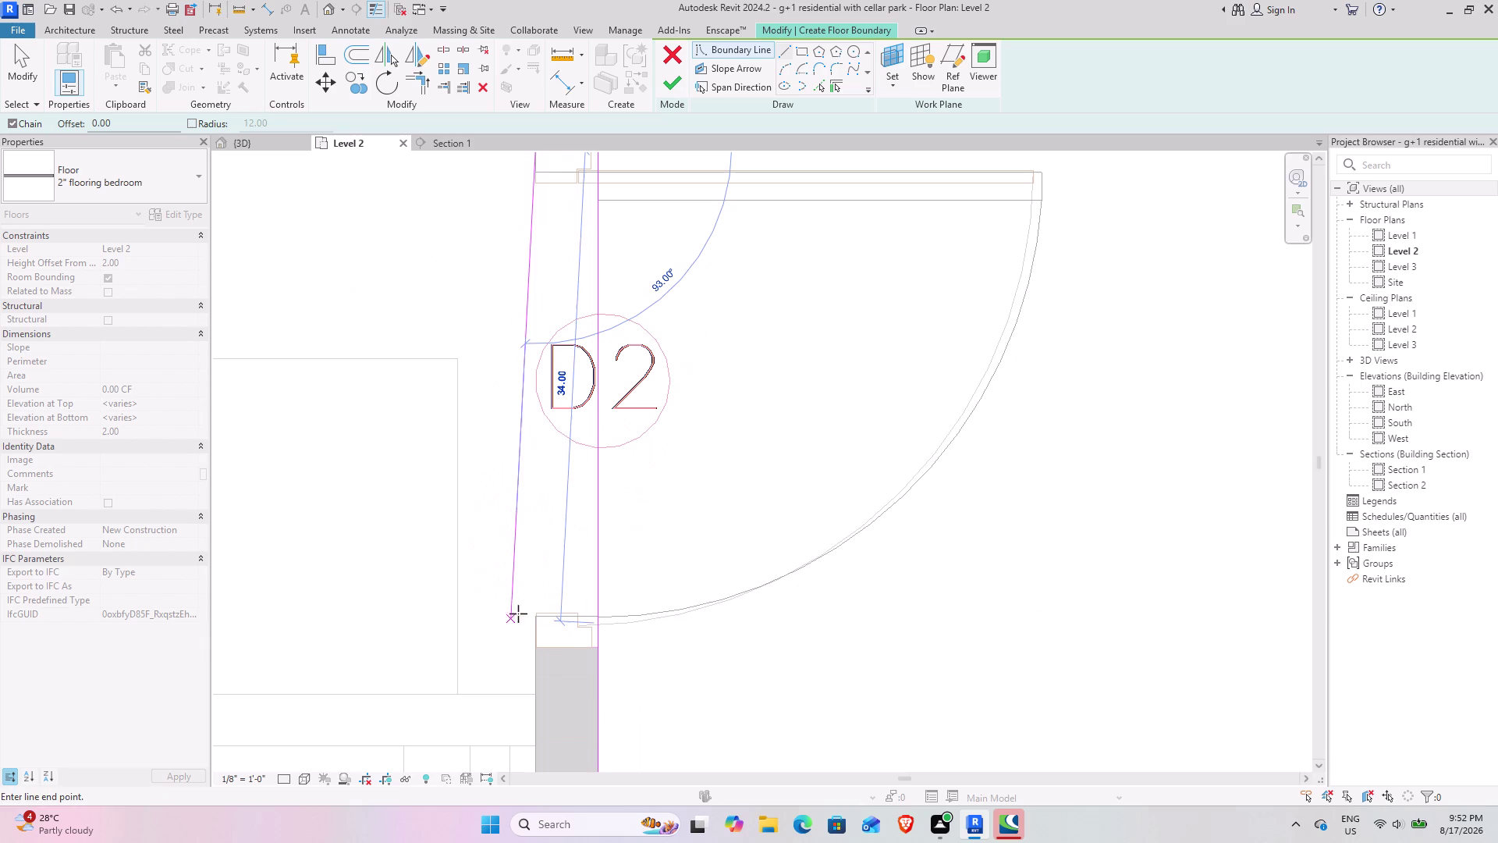
click(537, 647)
click(602, 644)
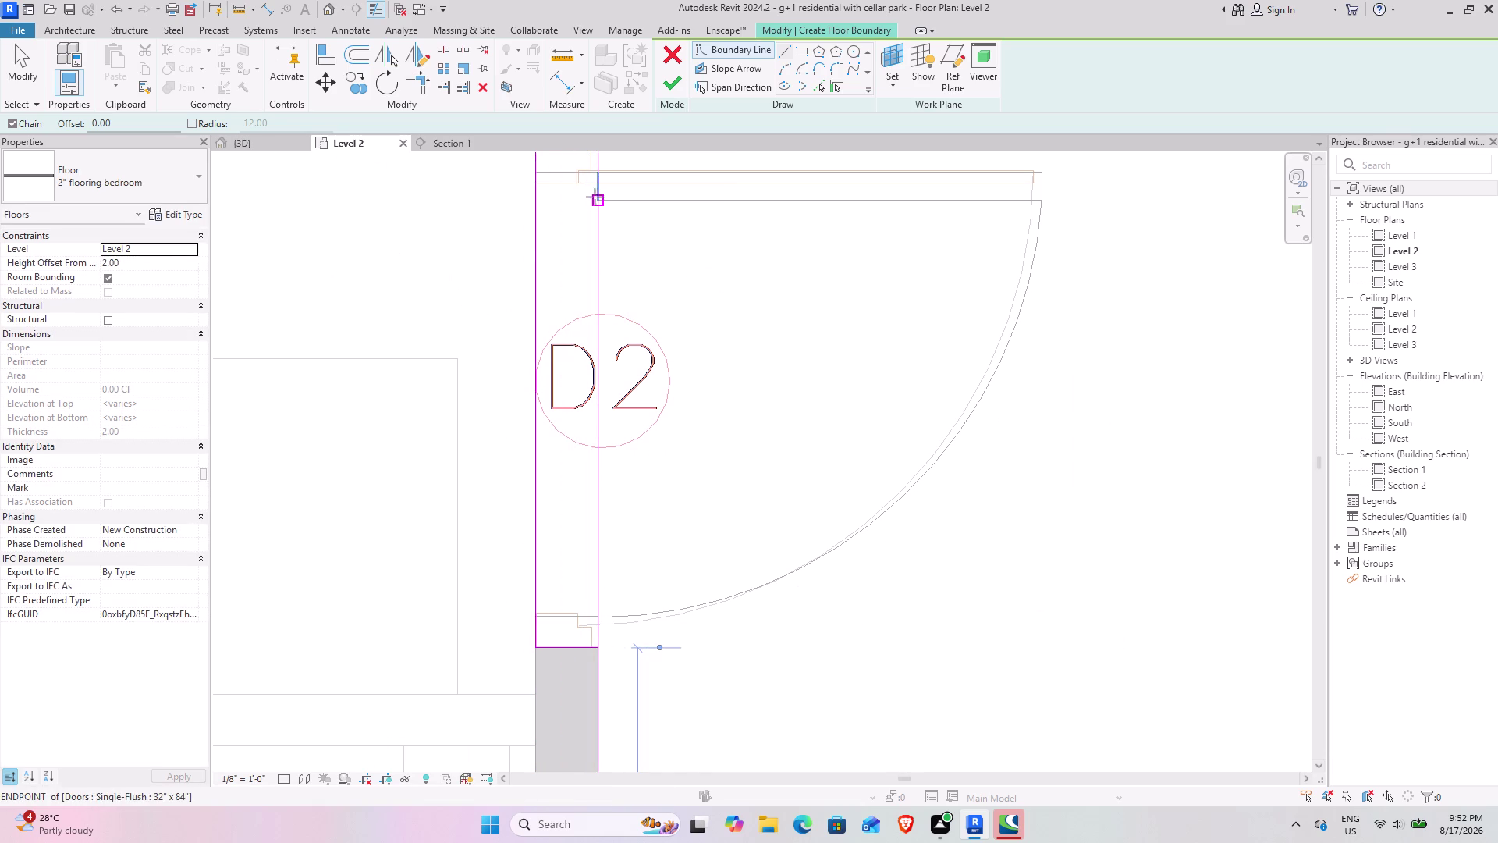
click(418, 84)
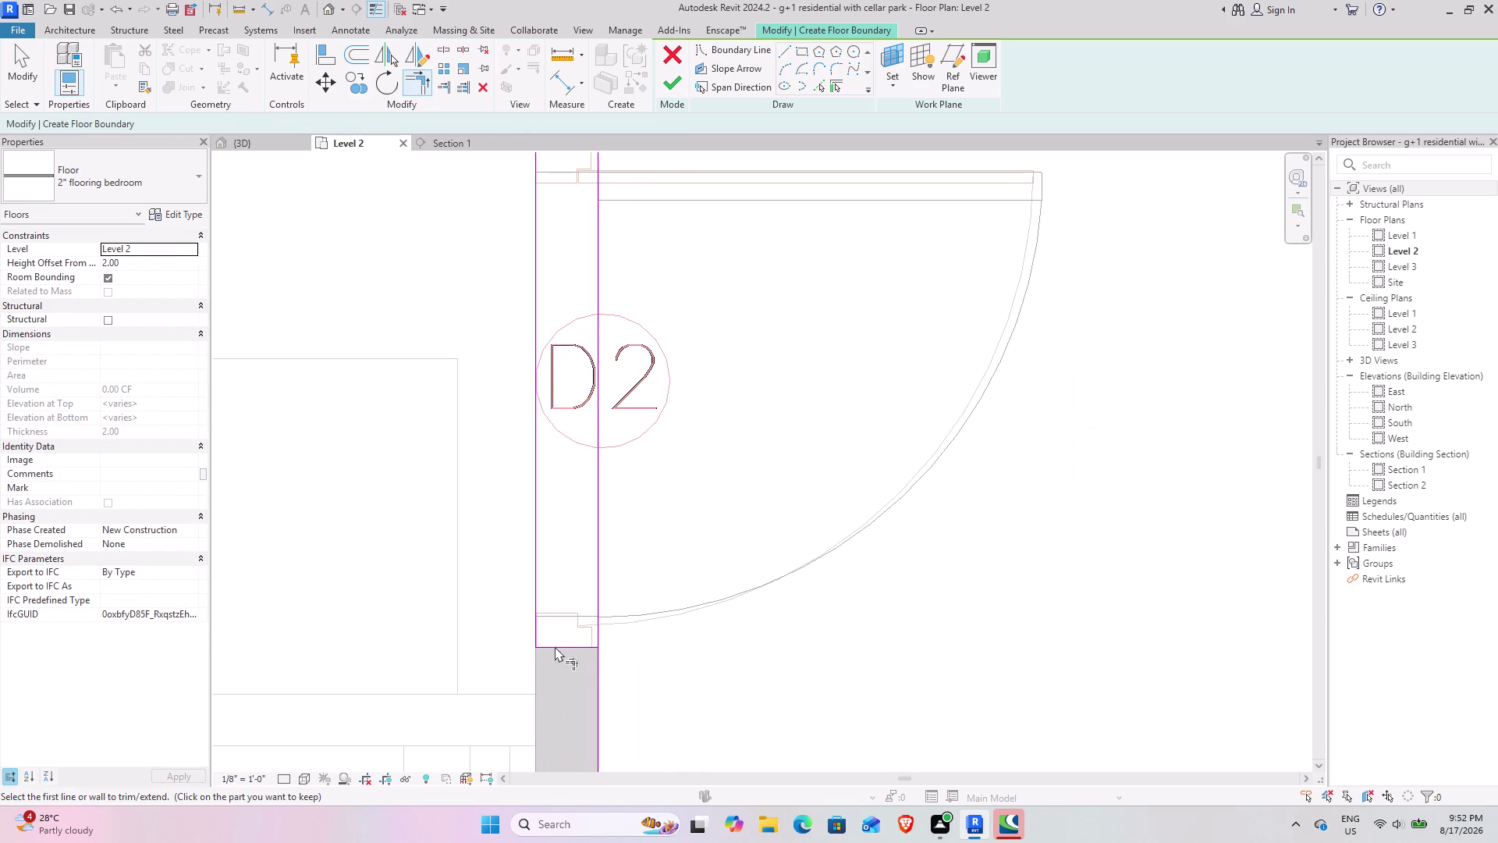
Trim the new D2 lines into corners at the lower and upper wall ends.
click(571, 650)
click(599, 660)
middle_drag(586, 296, 546, 600)
click(528, 451)
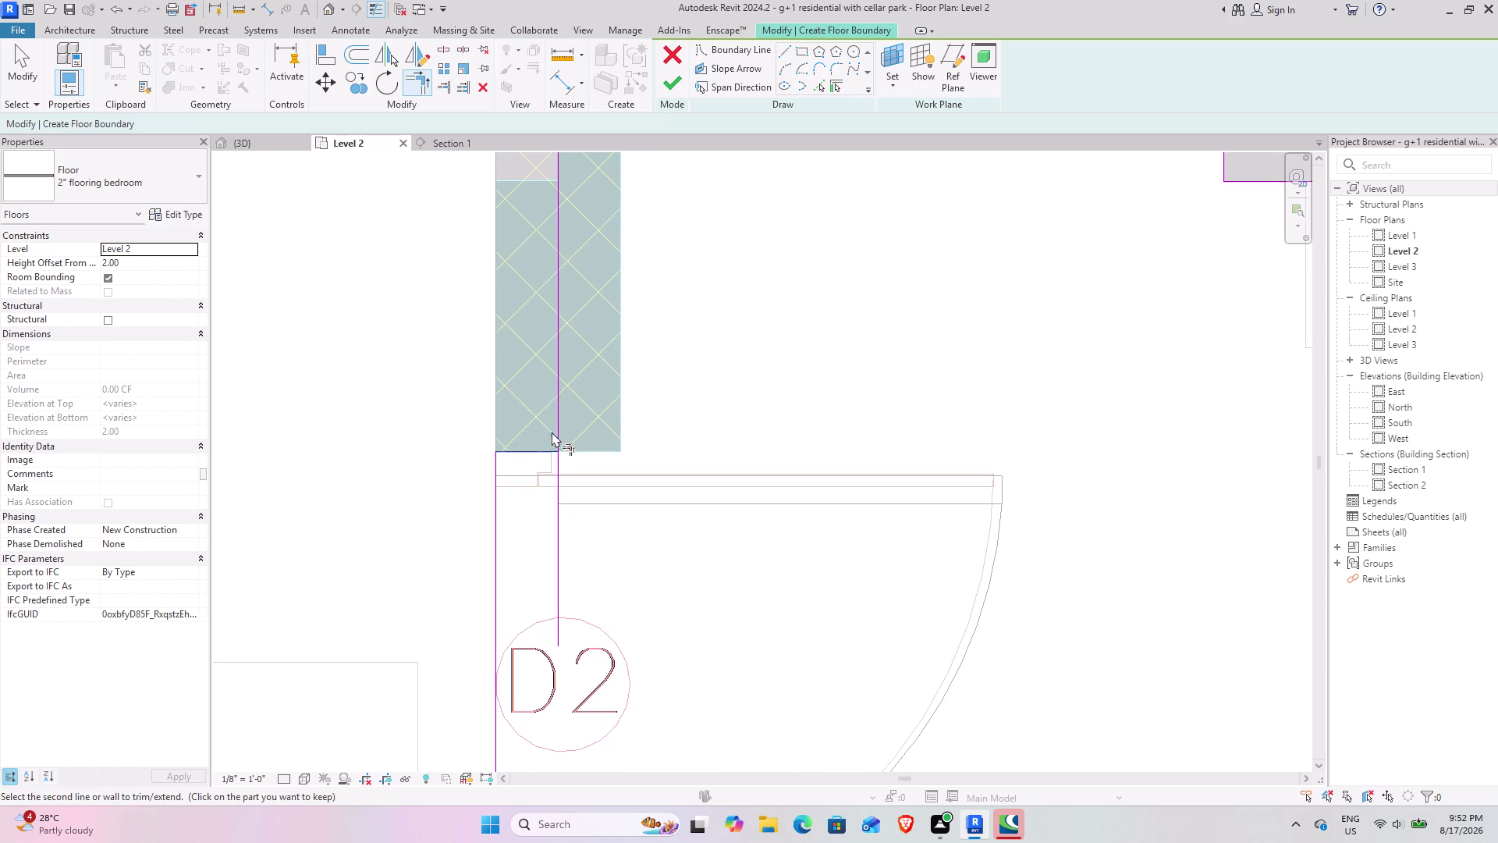
click(556, 422)
Check the bedroom boundary and pan toward the neighbouring bedroom.
scroll(down, 3)
middle_drag(636, 297, 519, 593)
scroll(down, 3)
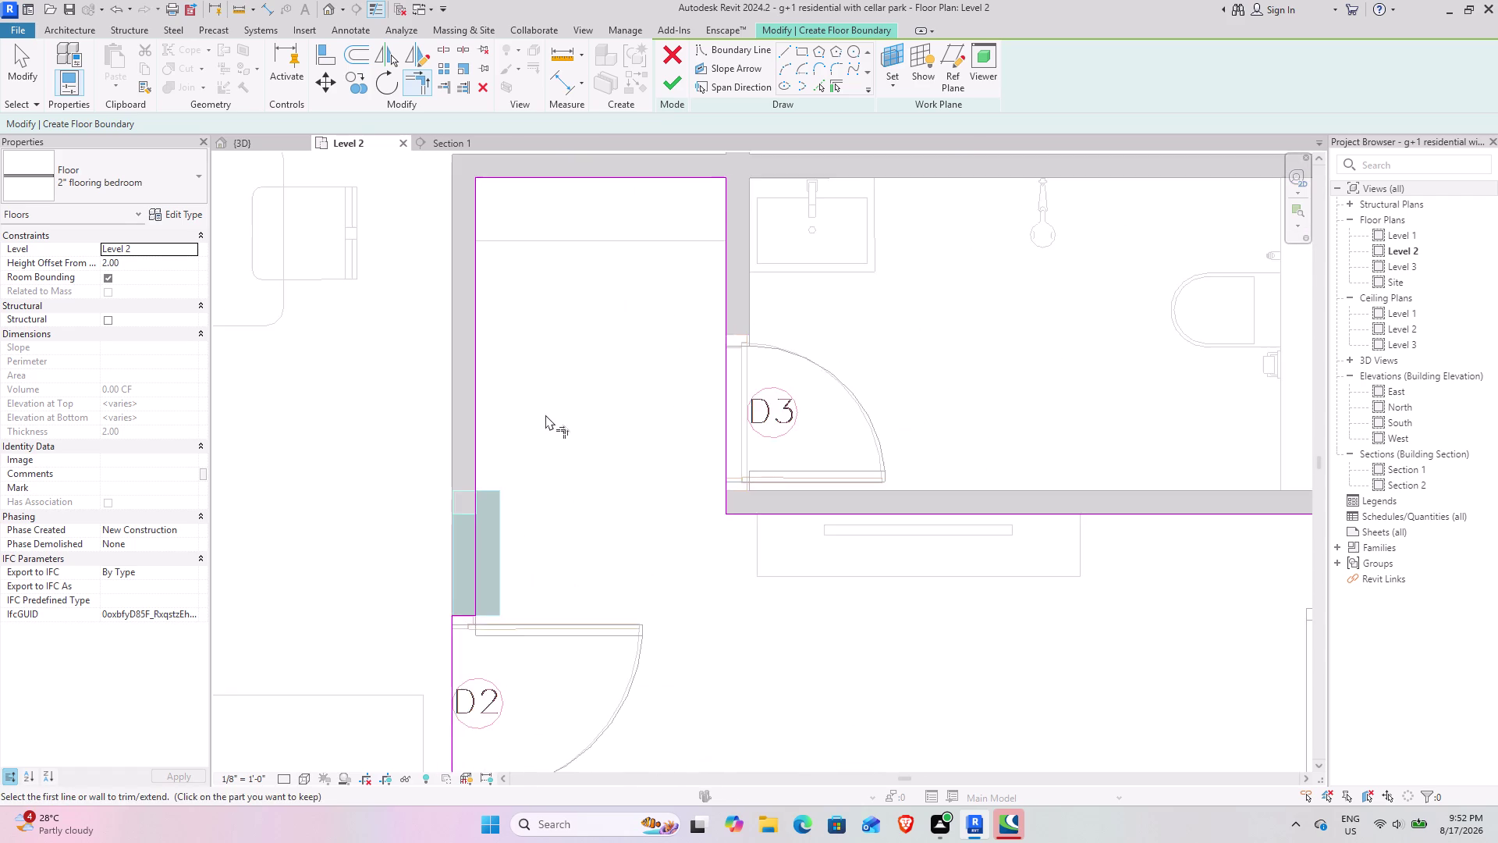
middle_drag(593, 403, 421, 470)
scroll(down, 3)
middle_drag(397, 449, 866, 447)
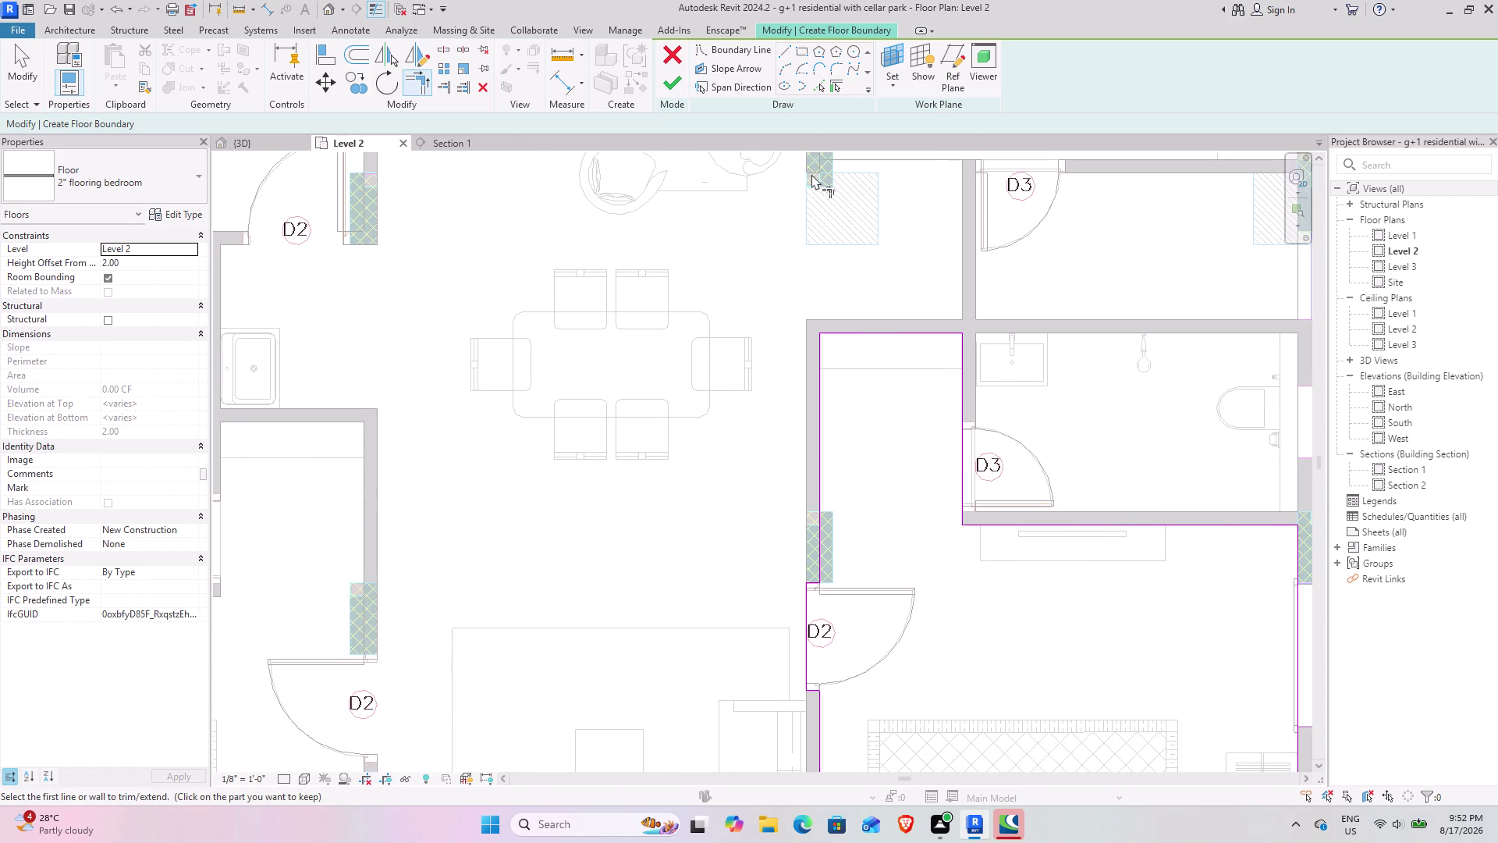
click(806, 66)
click(804, 48)
scroll(down, 3)
middle_drag(524, 468, 839, 249)
scroll(up, 3)
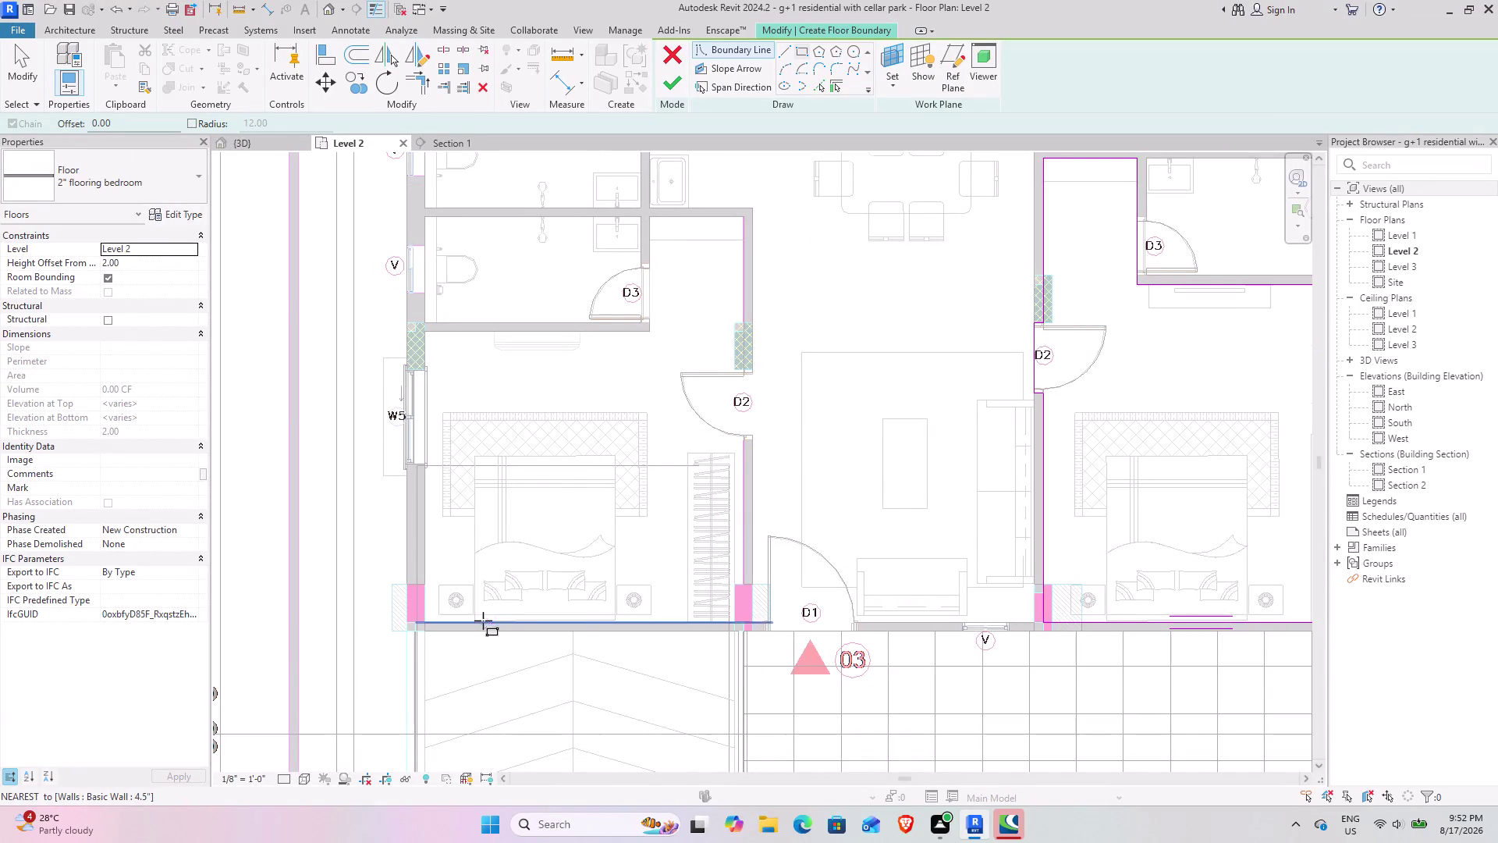
scroll(up, 3)
click(399, 621)
Zoom into the bedroom corner beside the D3 bathroom wall.
middle_drag(794, 260, 776, 281)
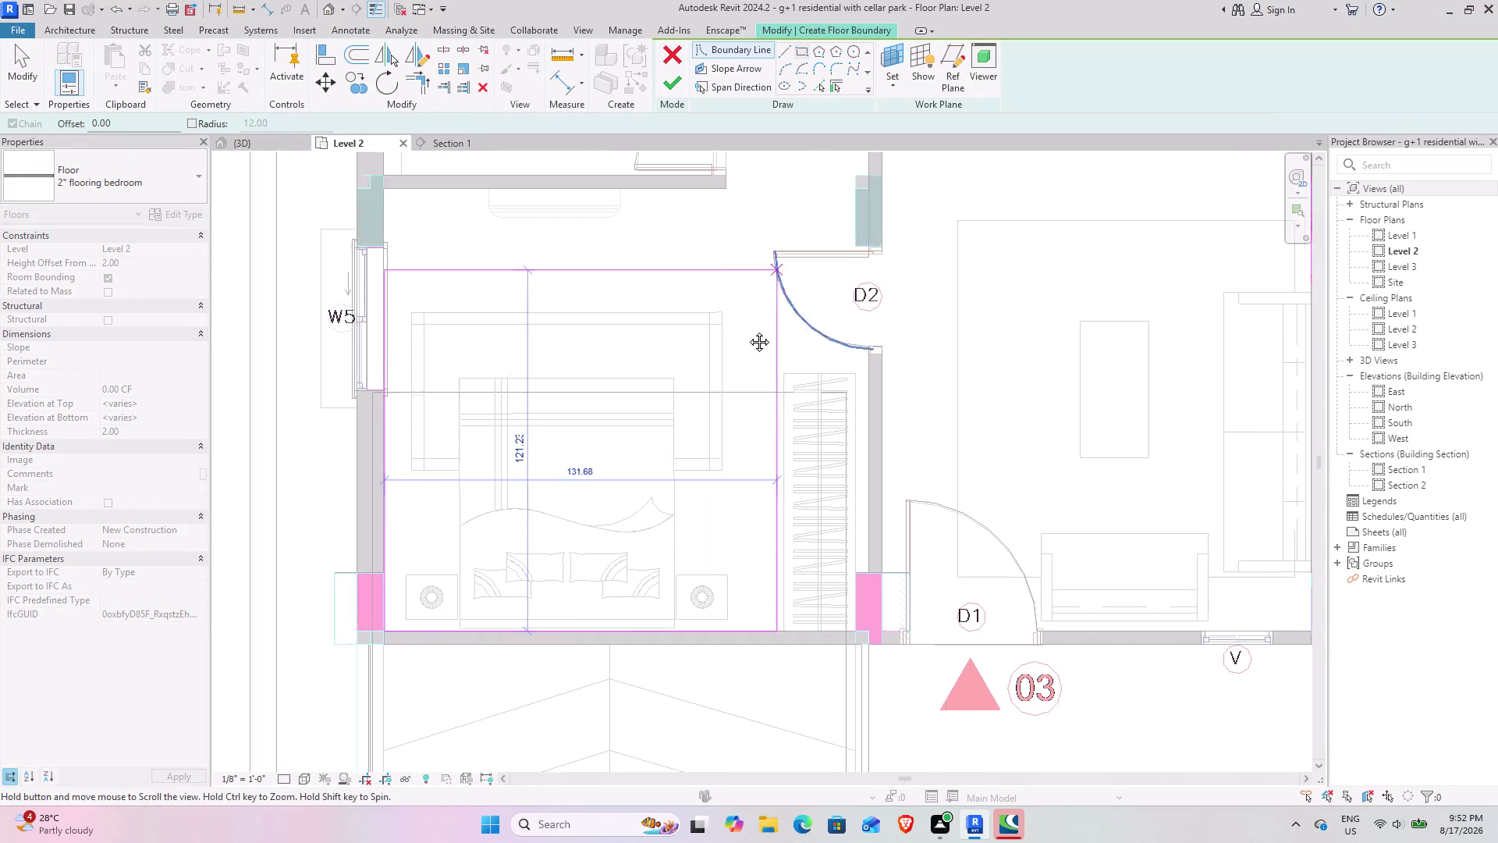
middle_drag(776, 281, 688, 550)
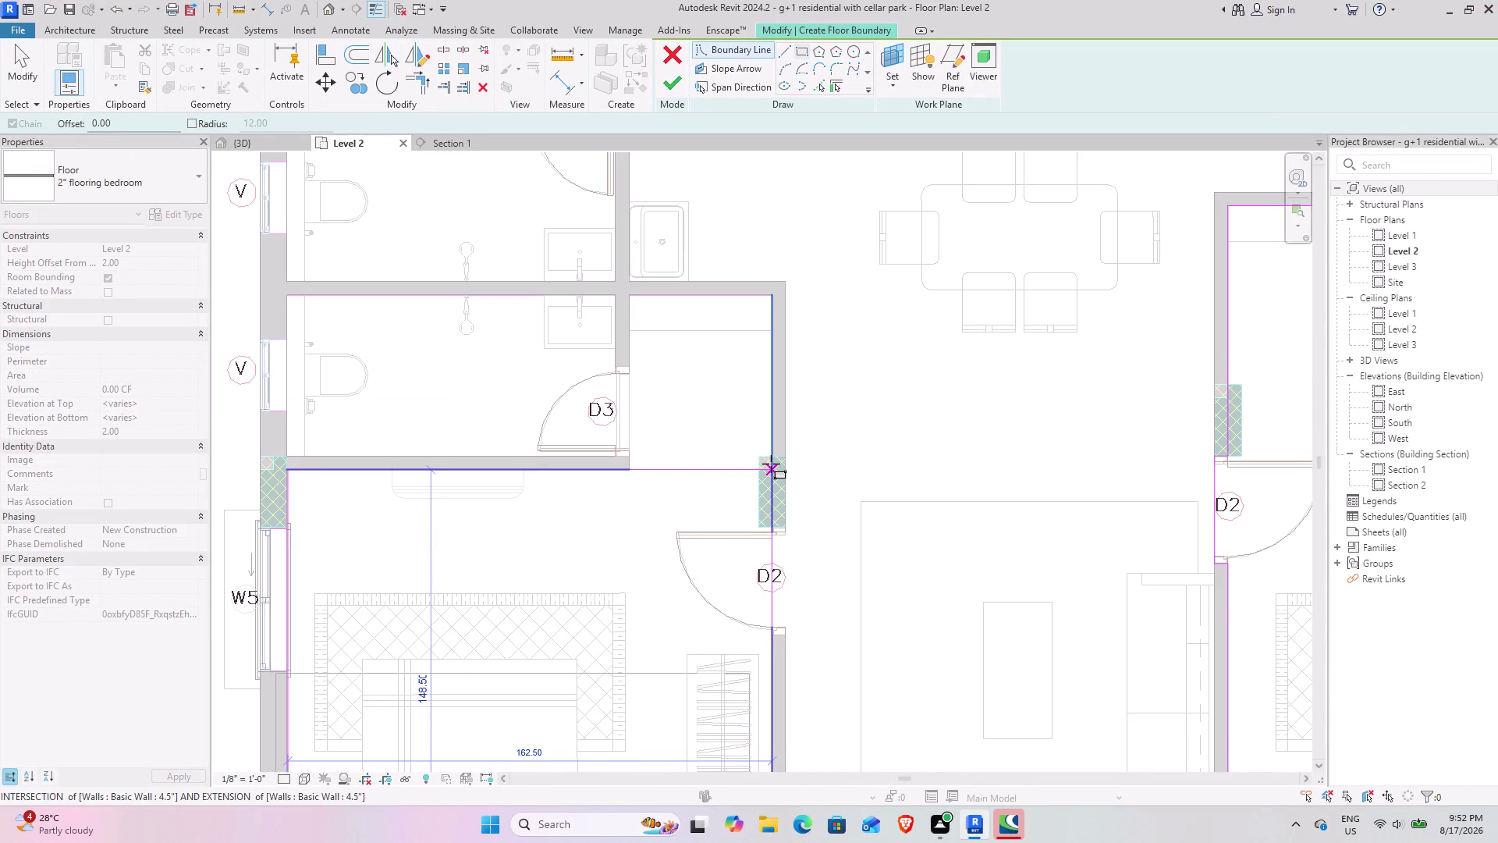
scroll(up, 3)
scroll(up, 3)
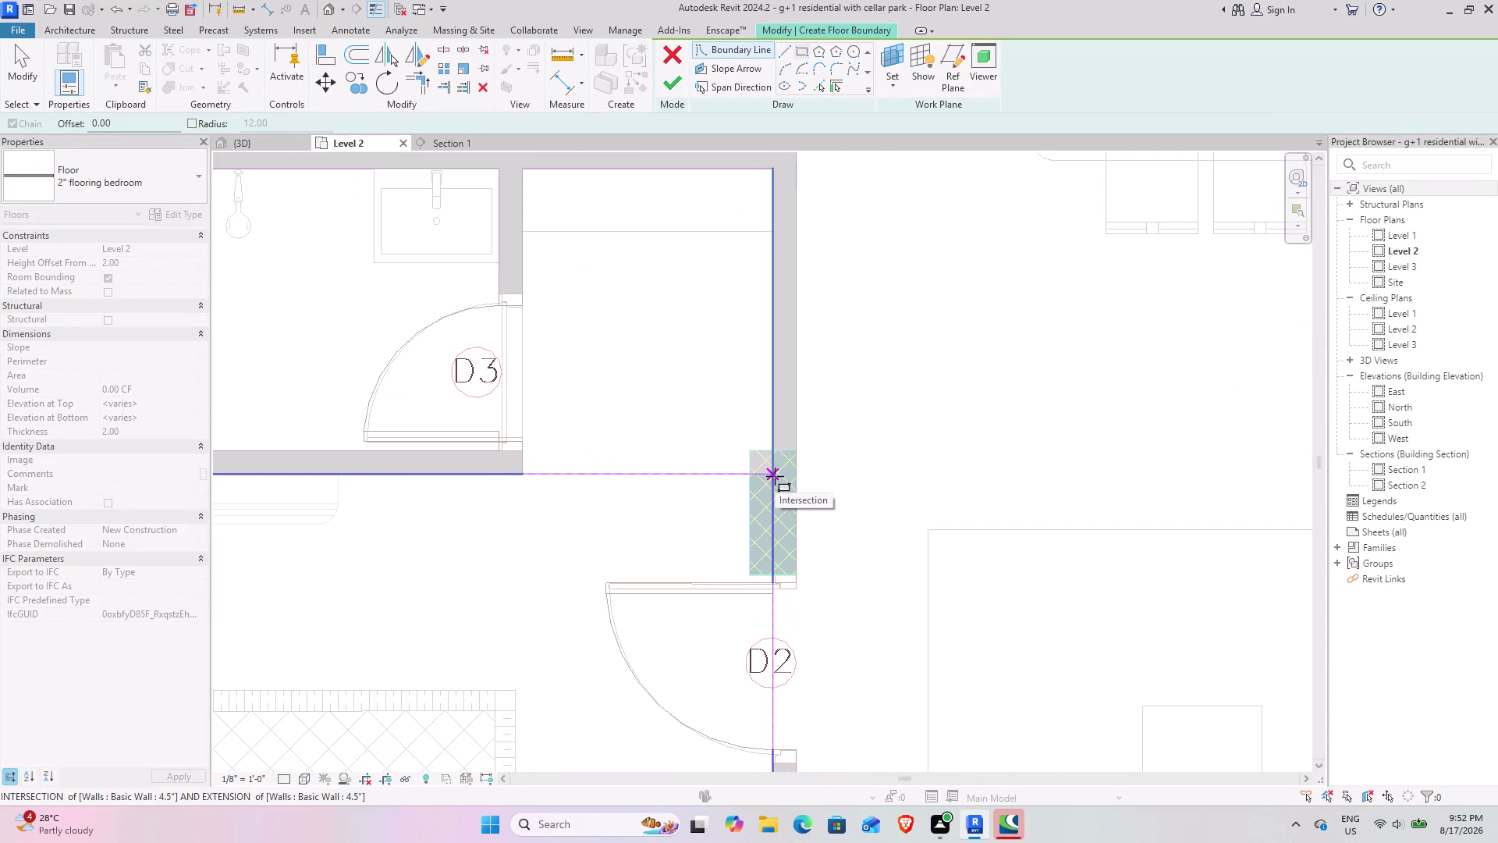
click(775, 476)
middle_drag(707, 409, 691, 489)
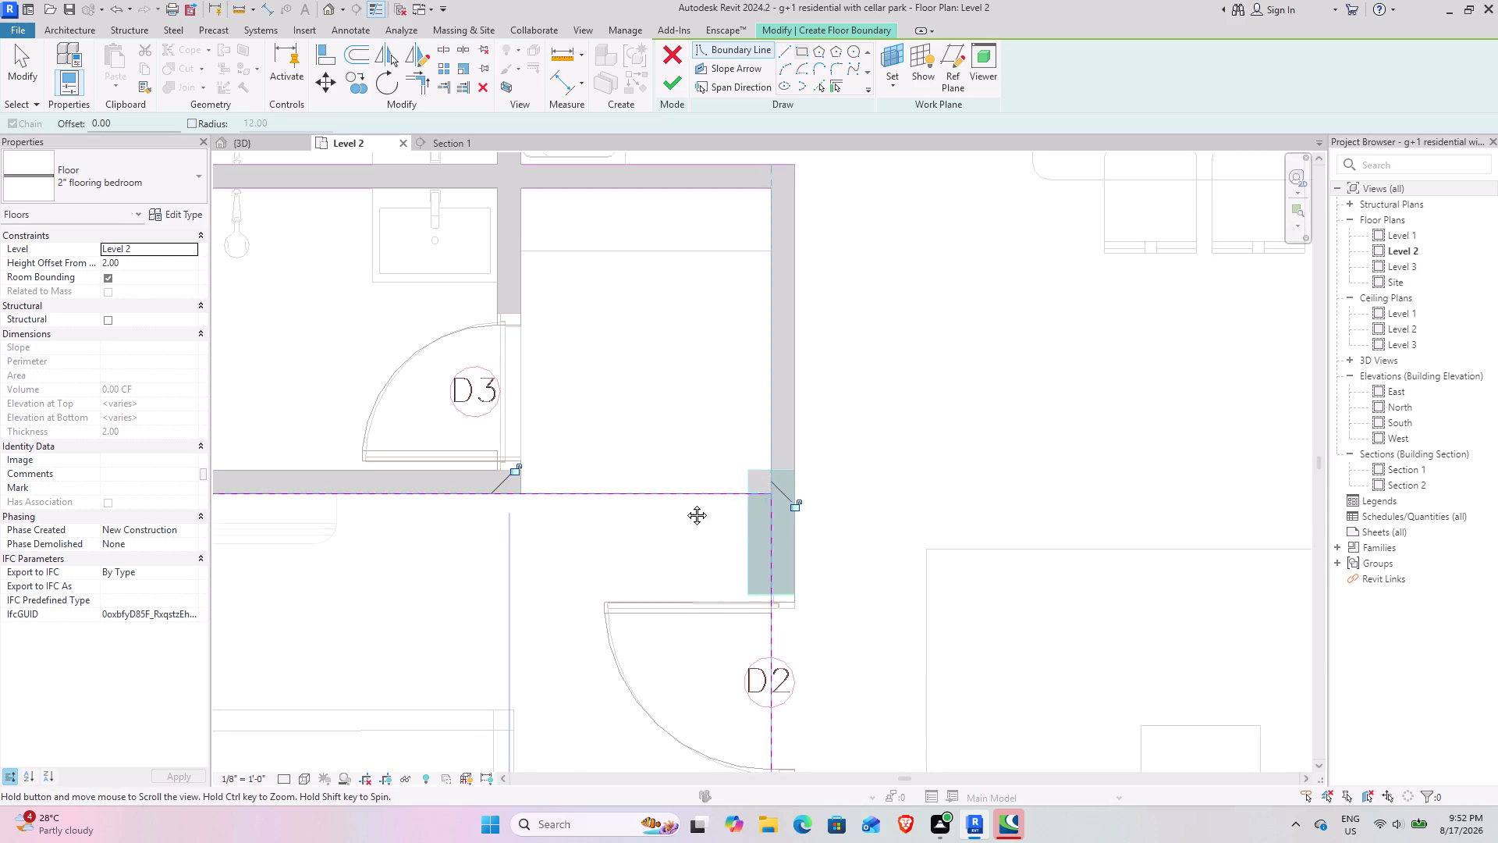
middle_drag(690, 489, 663, 555)
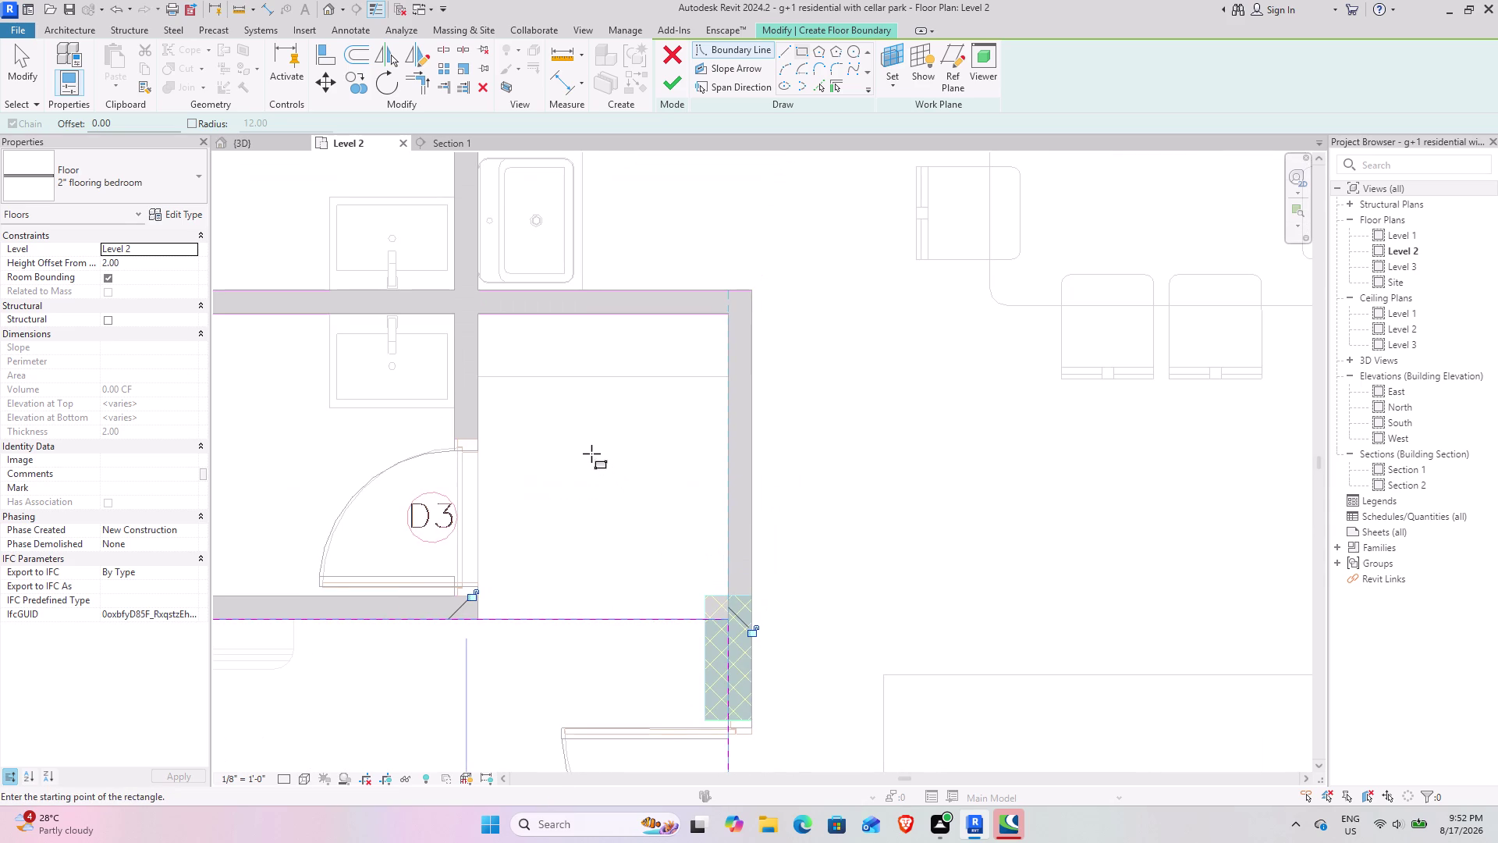
middle_drag(473, 415, 529, 257)
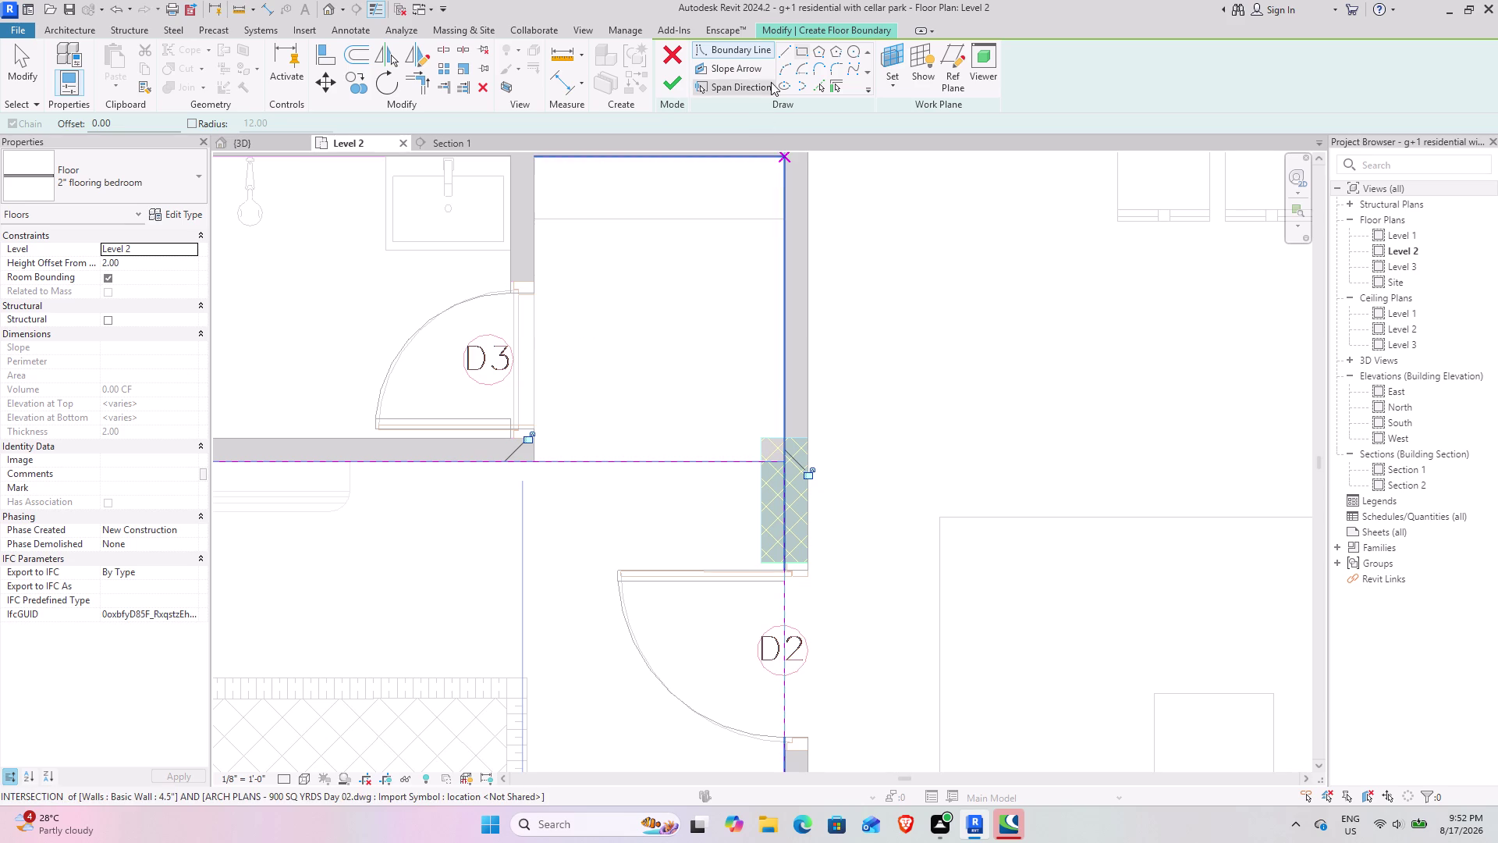
Draw straight boundary lines along the D3 bathroom's wall faces.
click(783, 55)
middle_drag(704, 351, 695, 488)
scroll(up, 3)
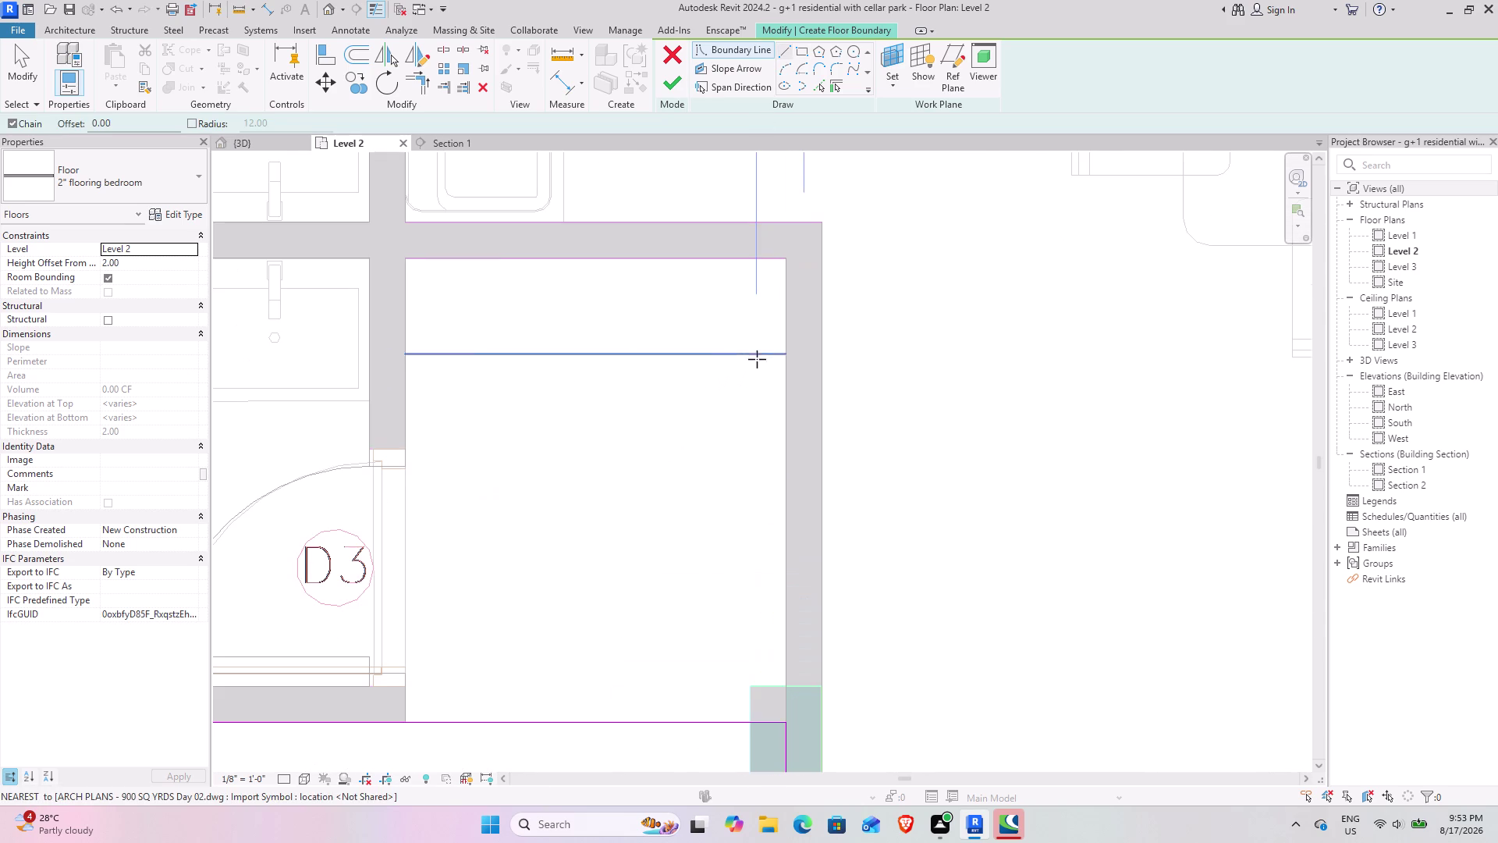
click(405, 260)
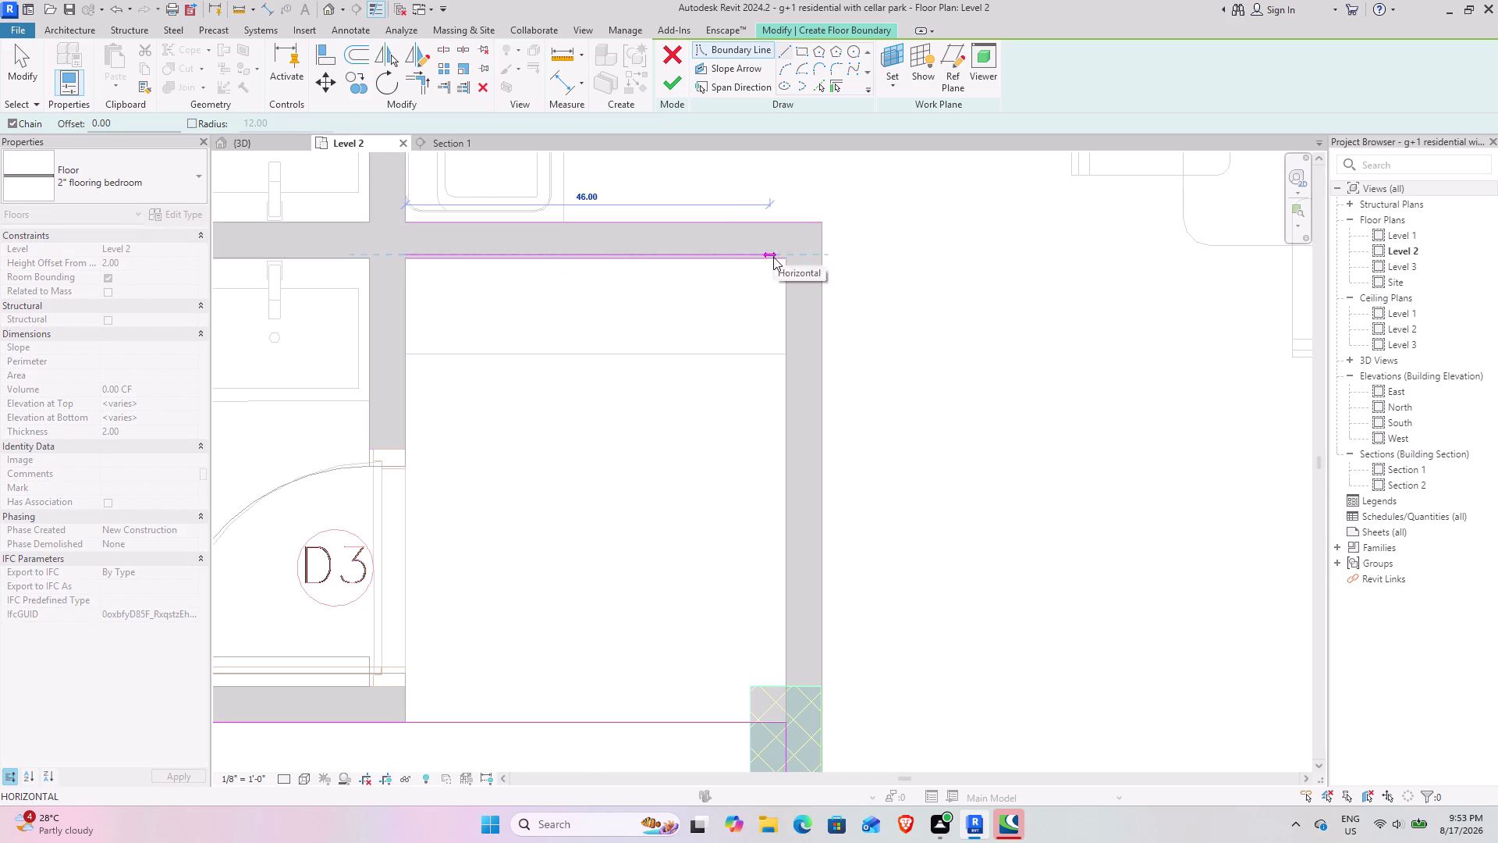
key(Escape)
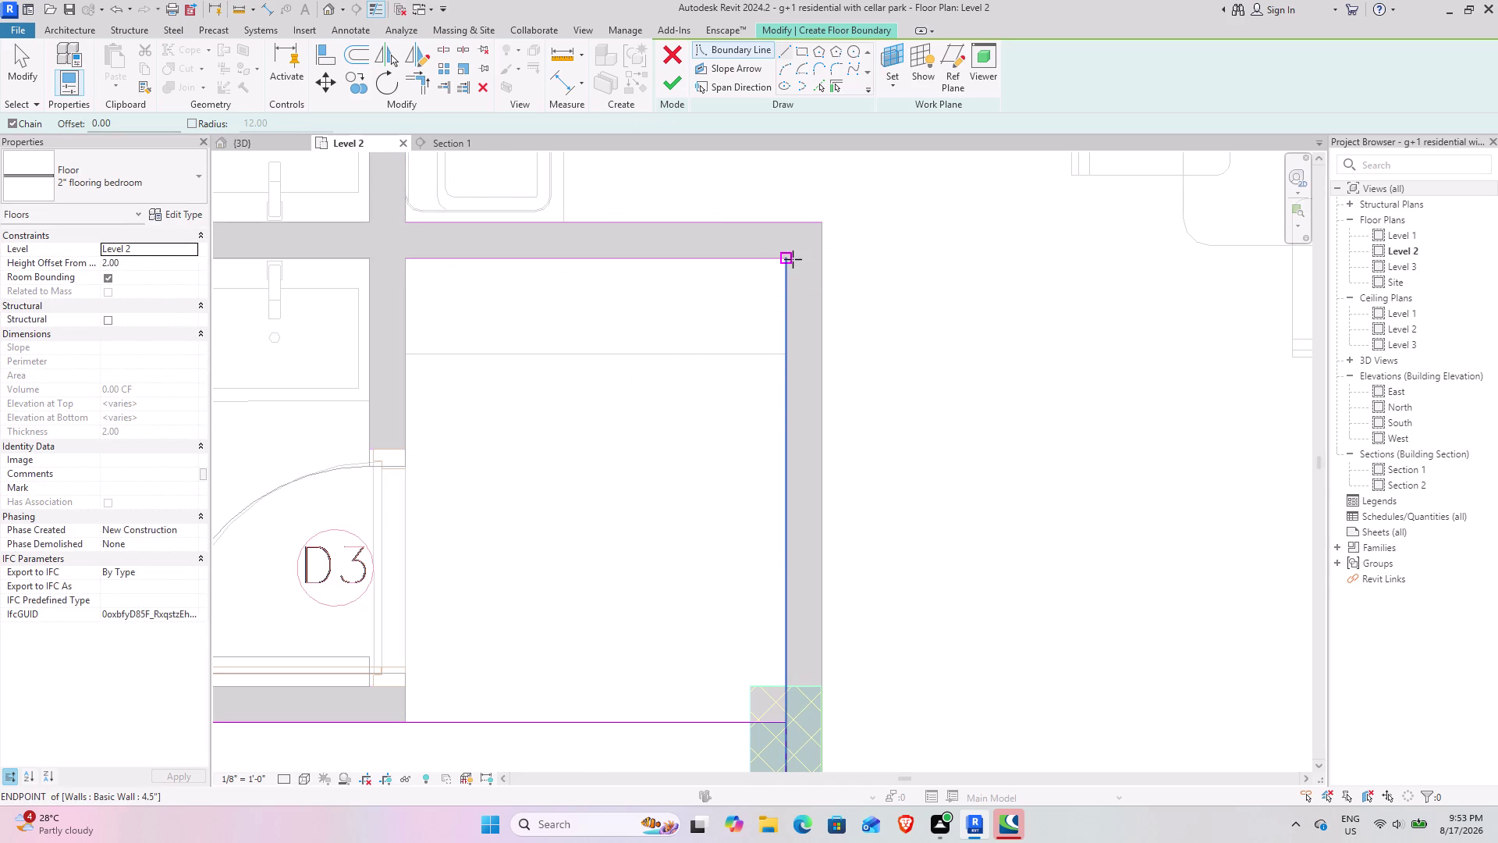
click(793, 259)
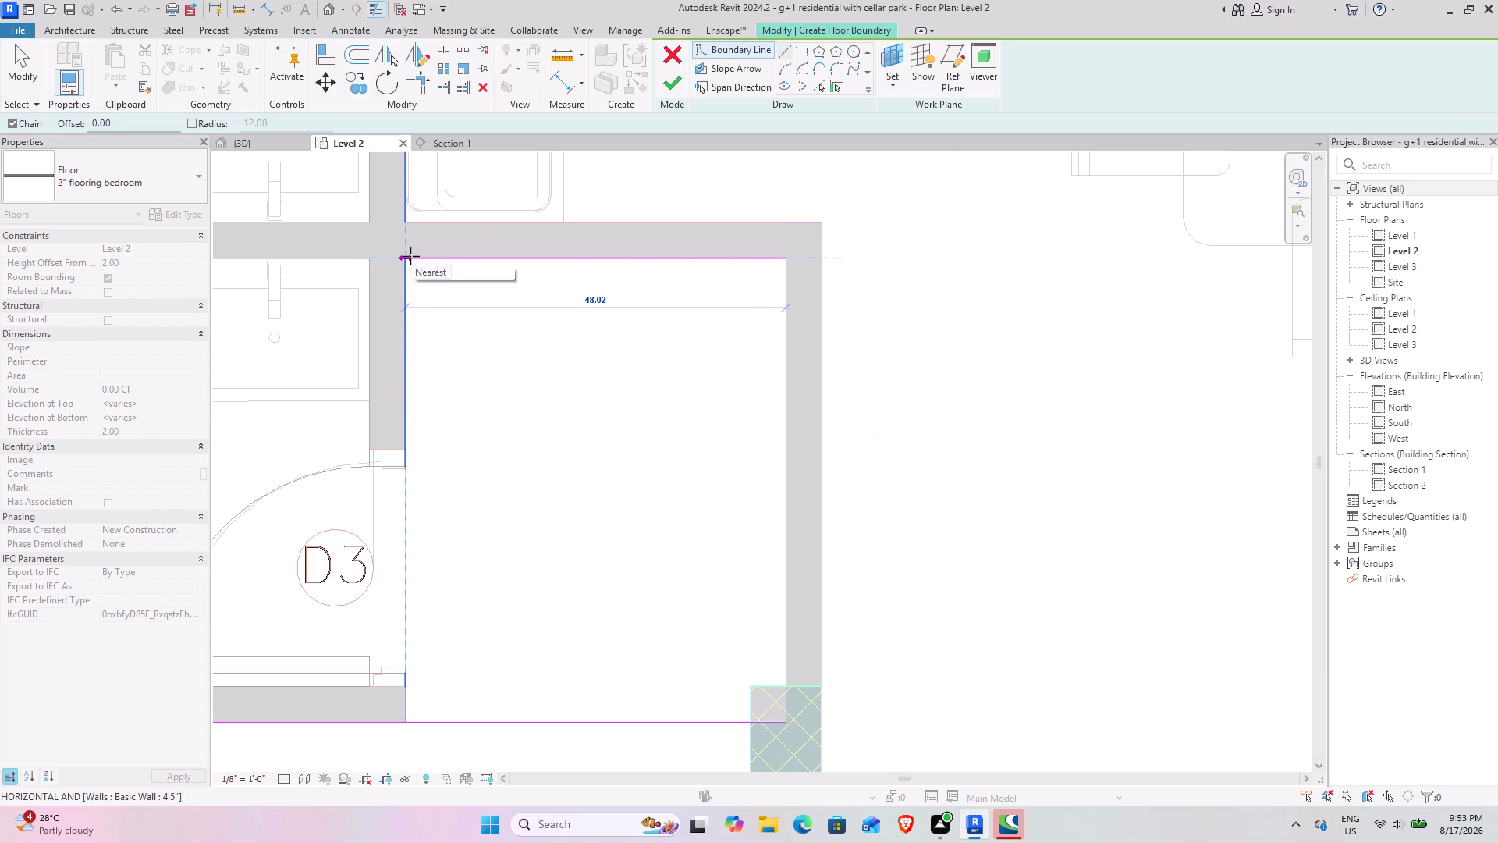
click(410, 256)
click(402, 408)
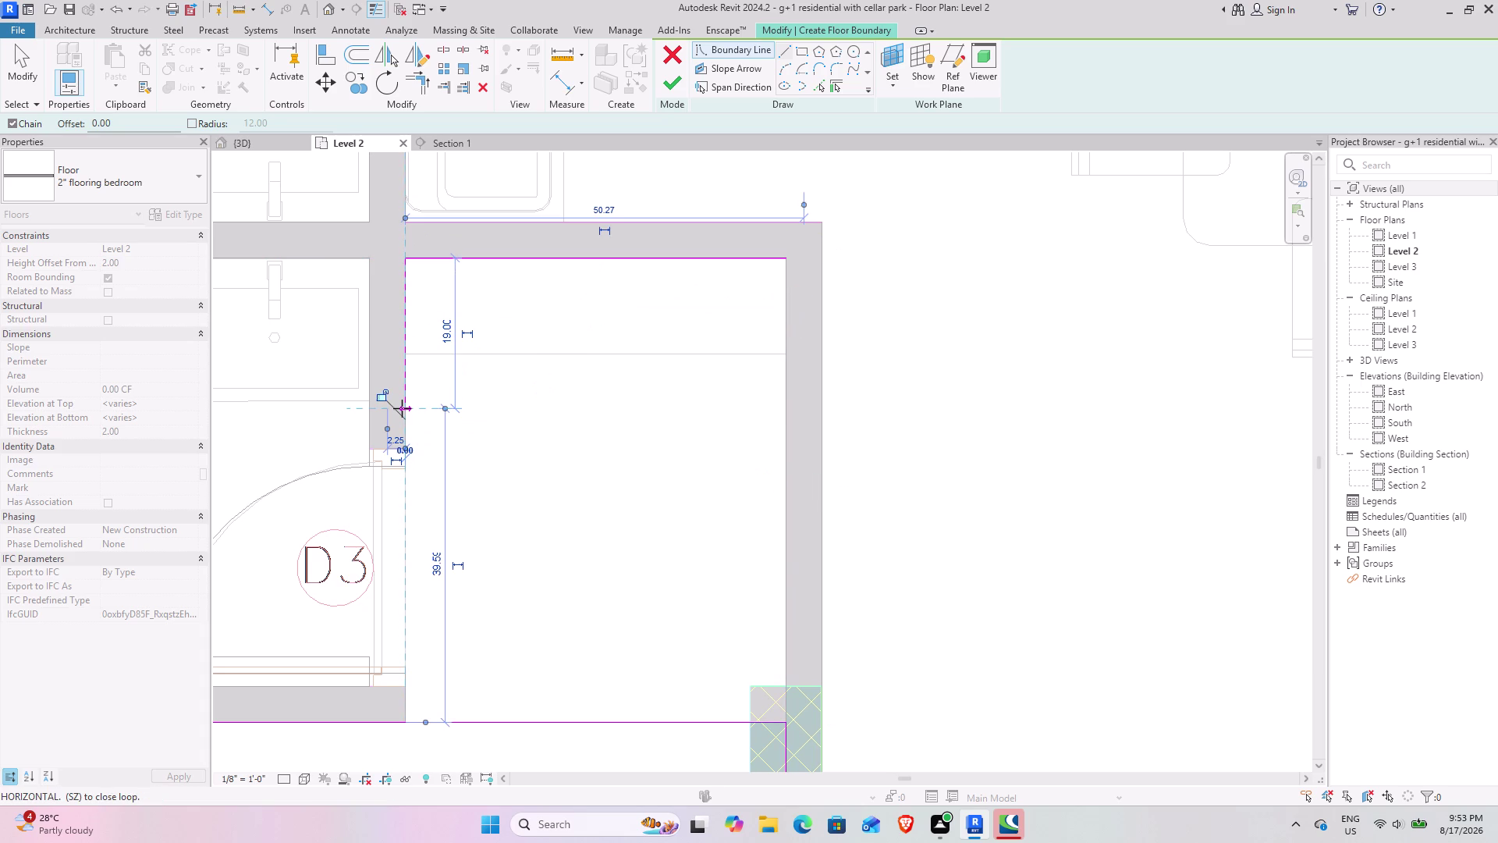
middle_drag(401, 407, 406, 308)
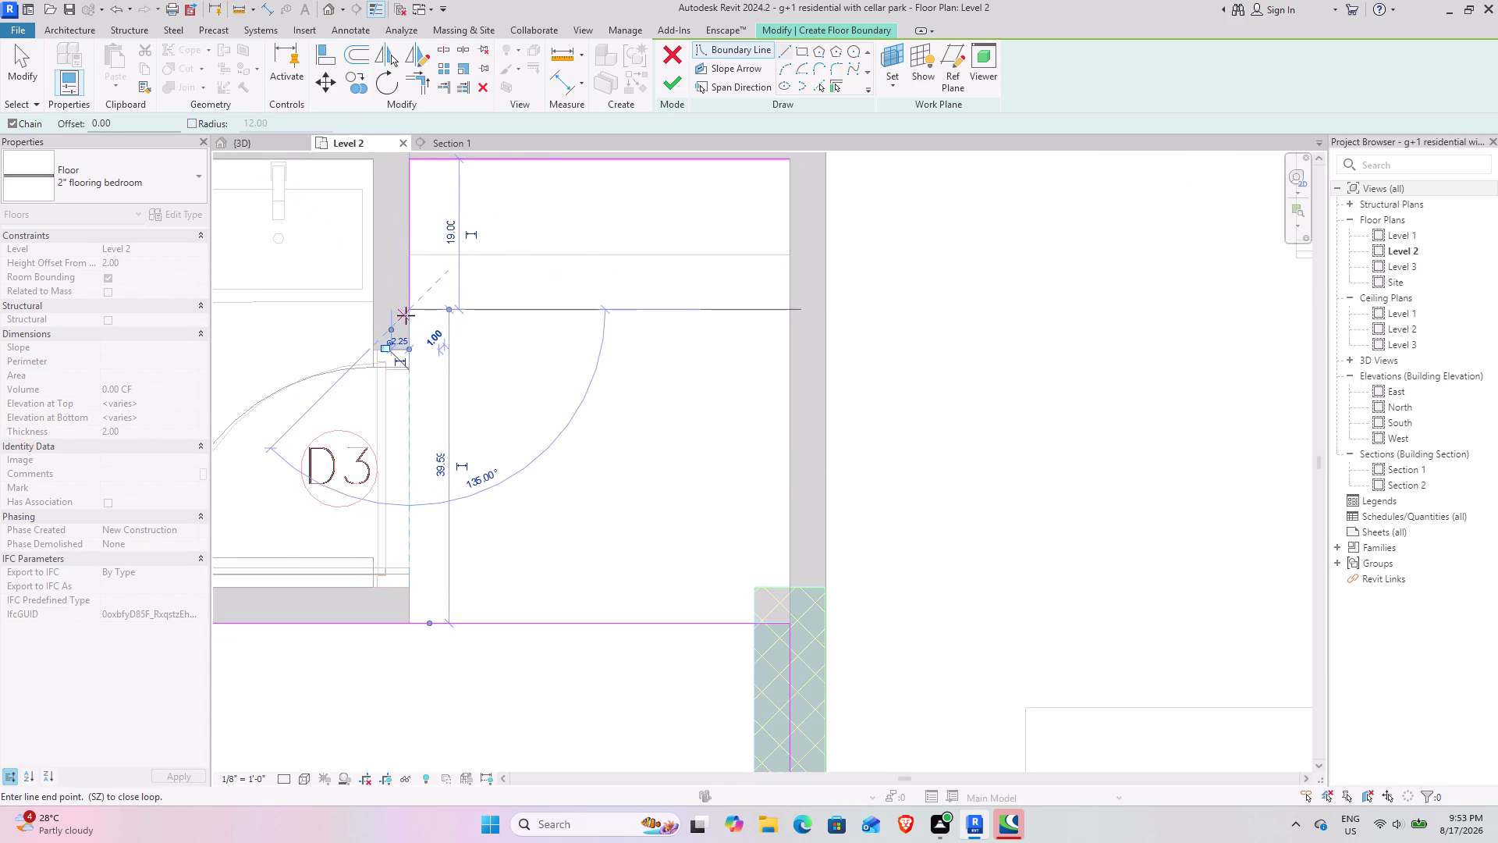
click(442, 45)
click(606, 620)
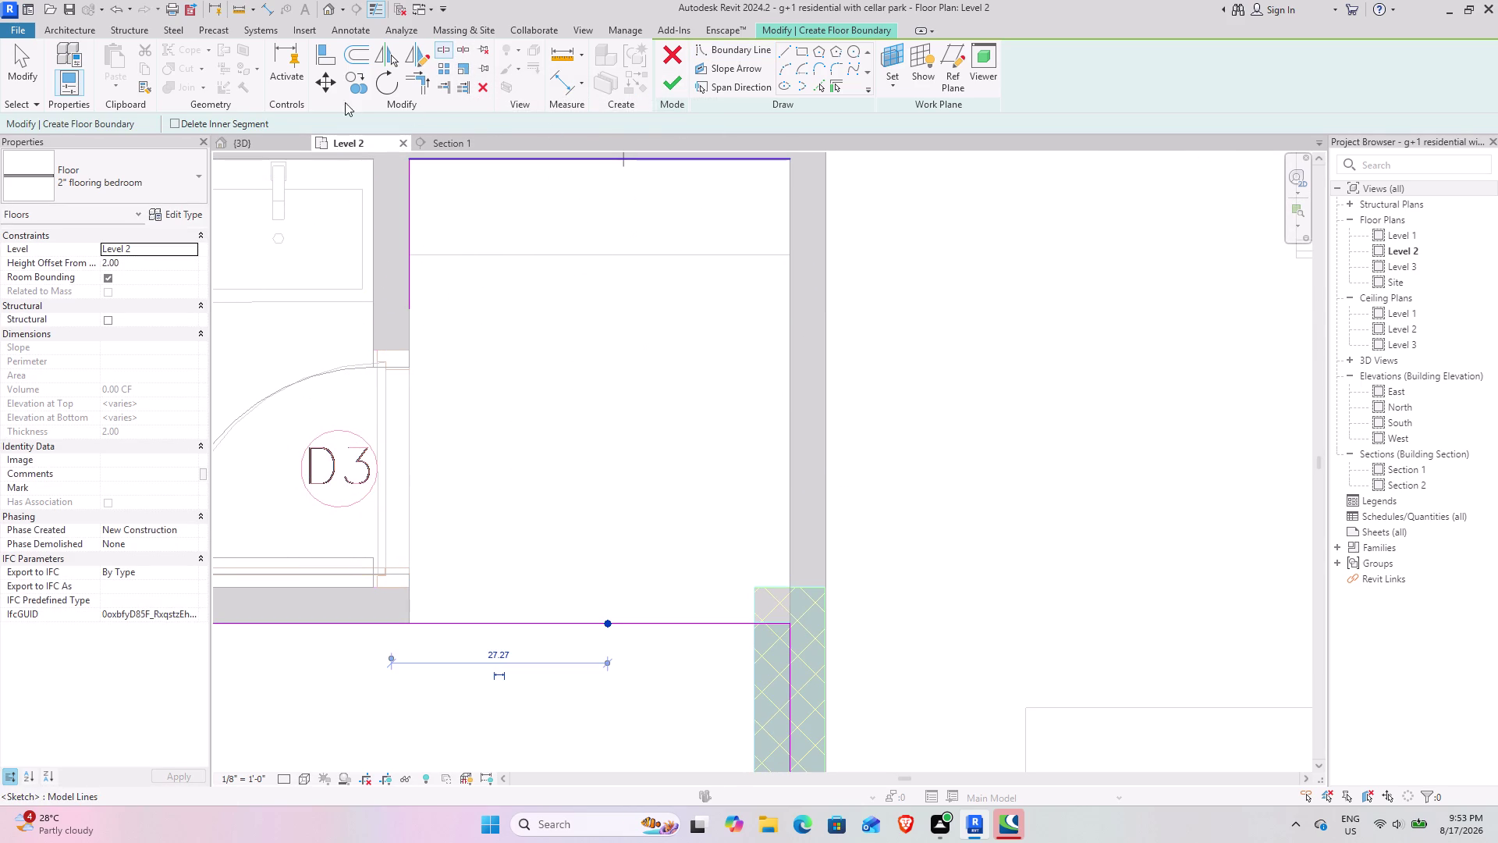
Trim/Extend the boundary lines beside D3 into clean corners.
click(428, 80)
click(341, 624)
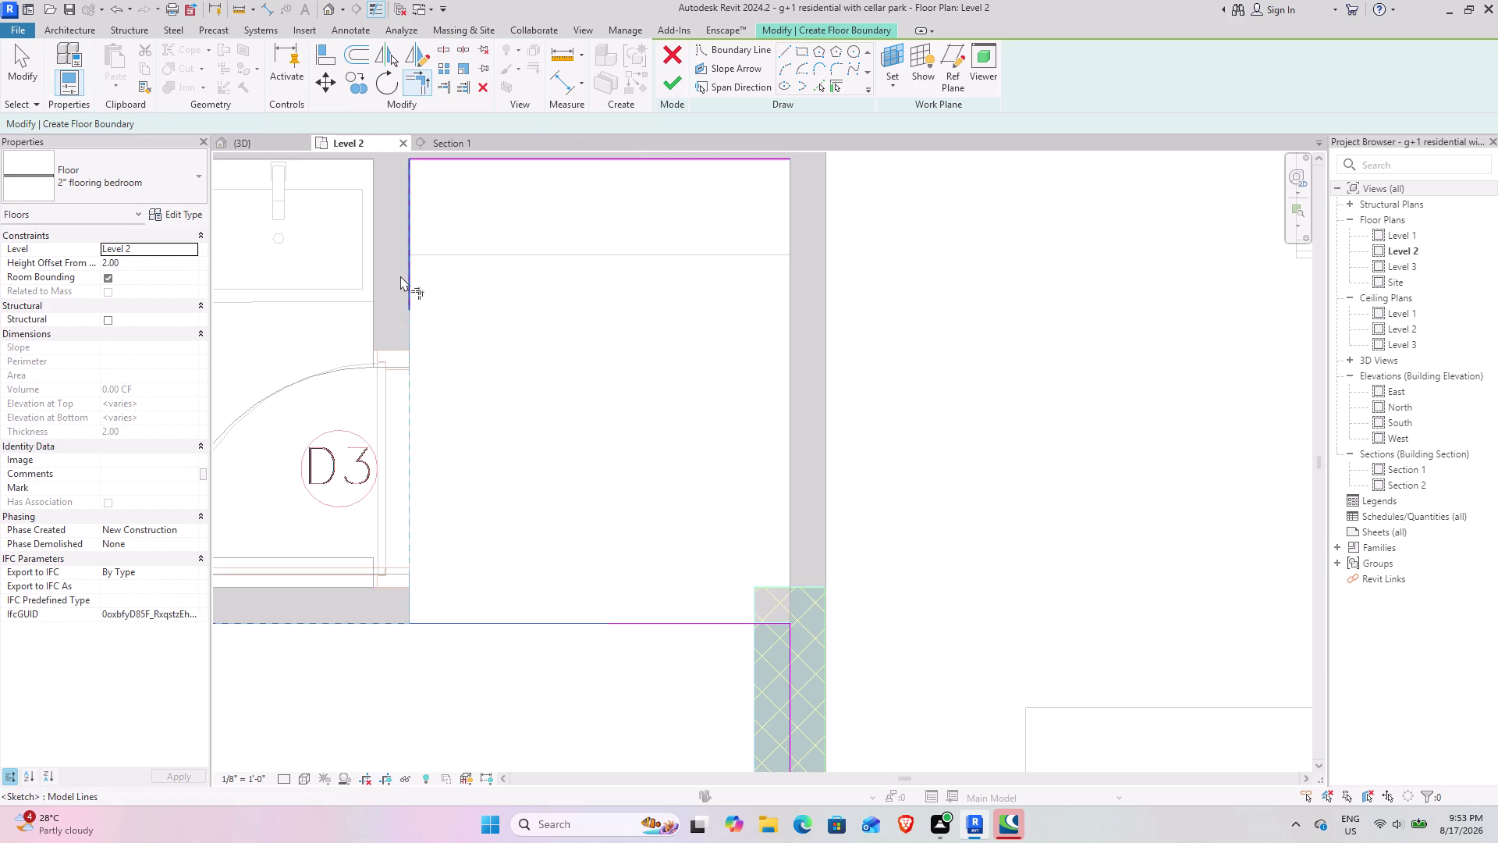
click(400, 275)
click(413, 274)
click(385, 623)
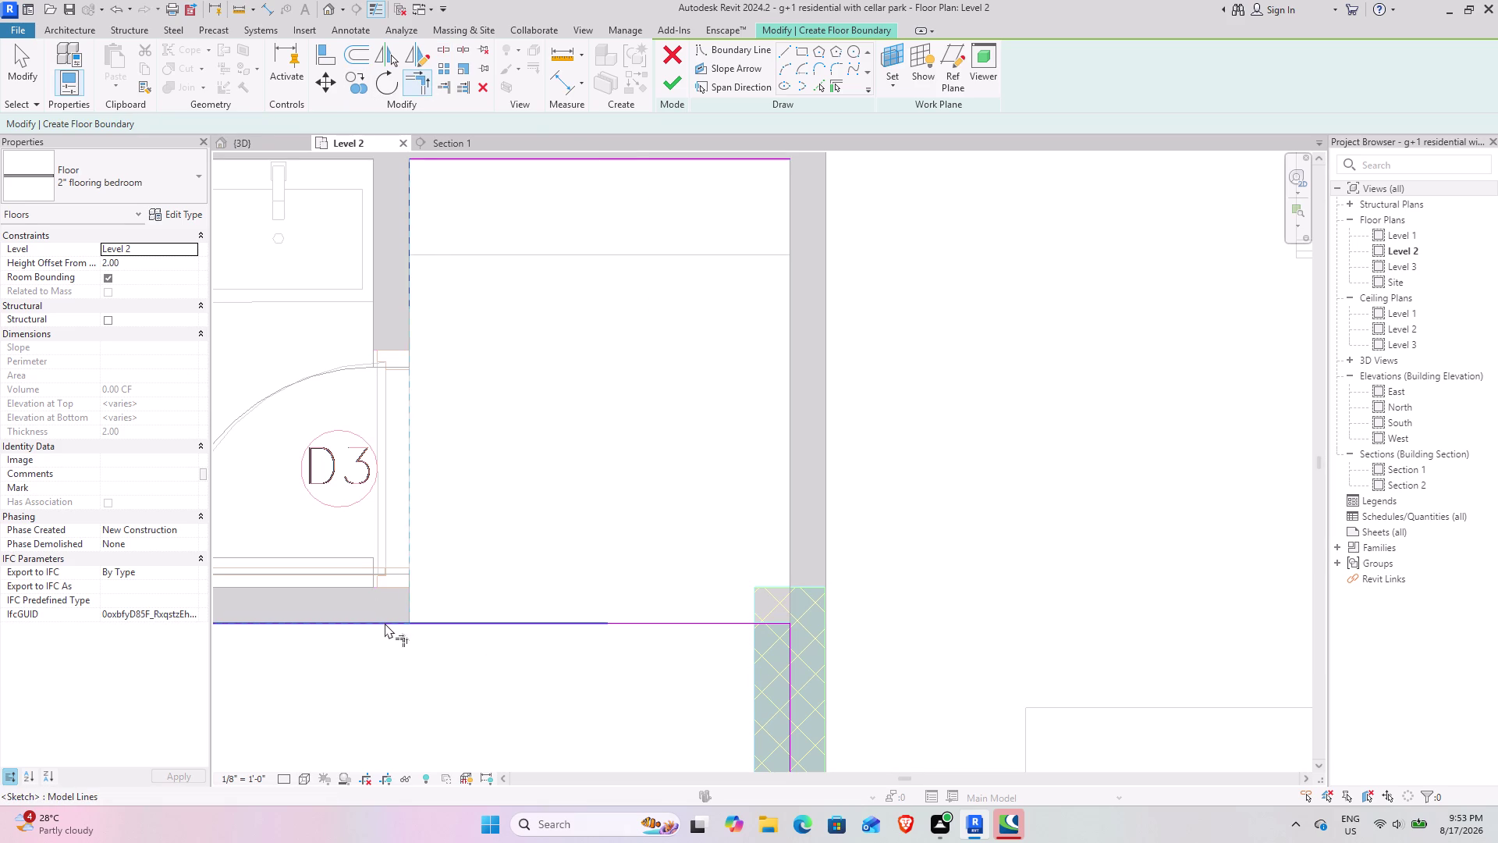
click(789, 640)
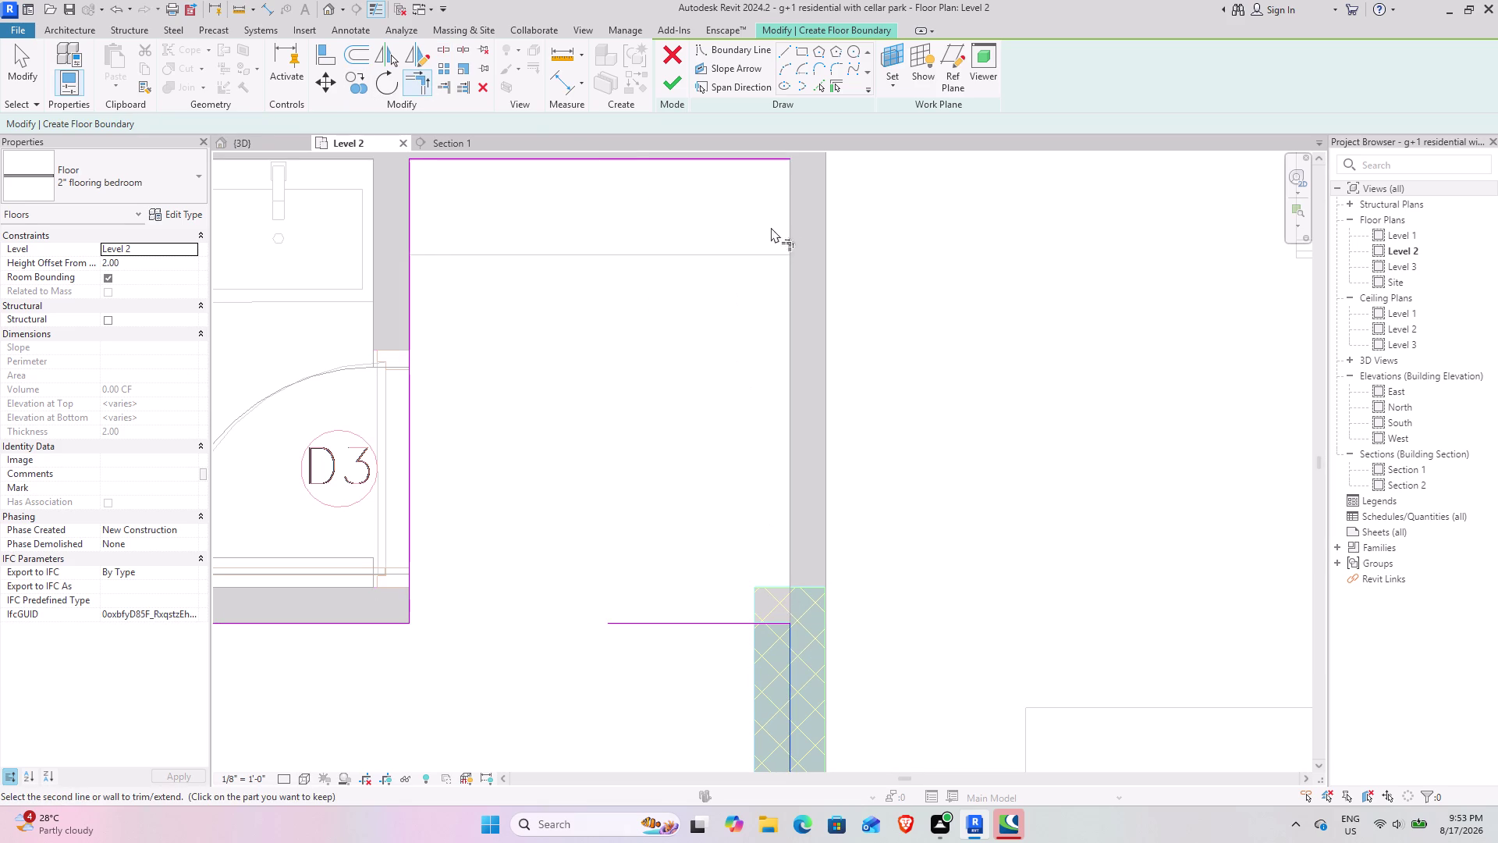
click(779, 162)
middle_drag(691, 599, 702, 453)
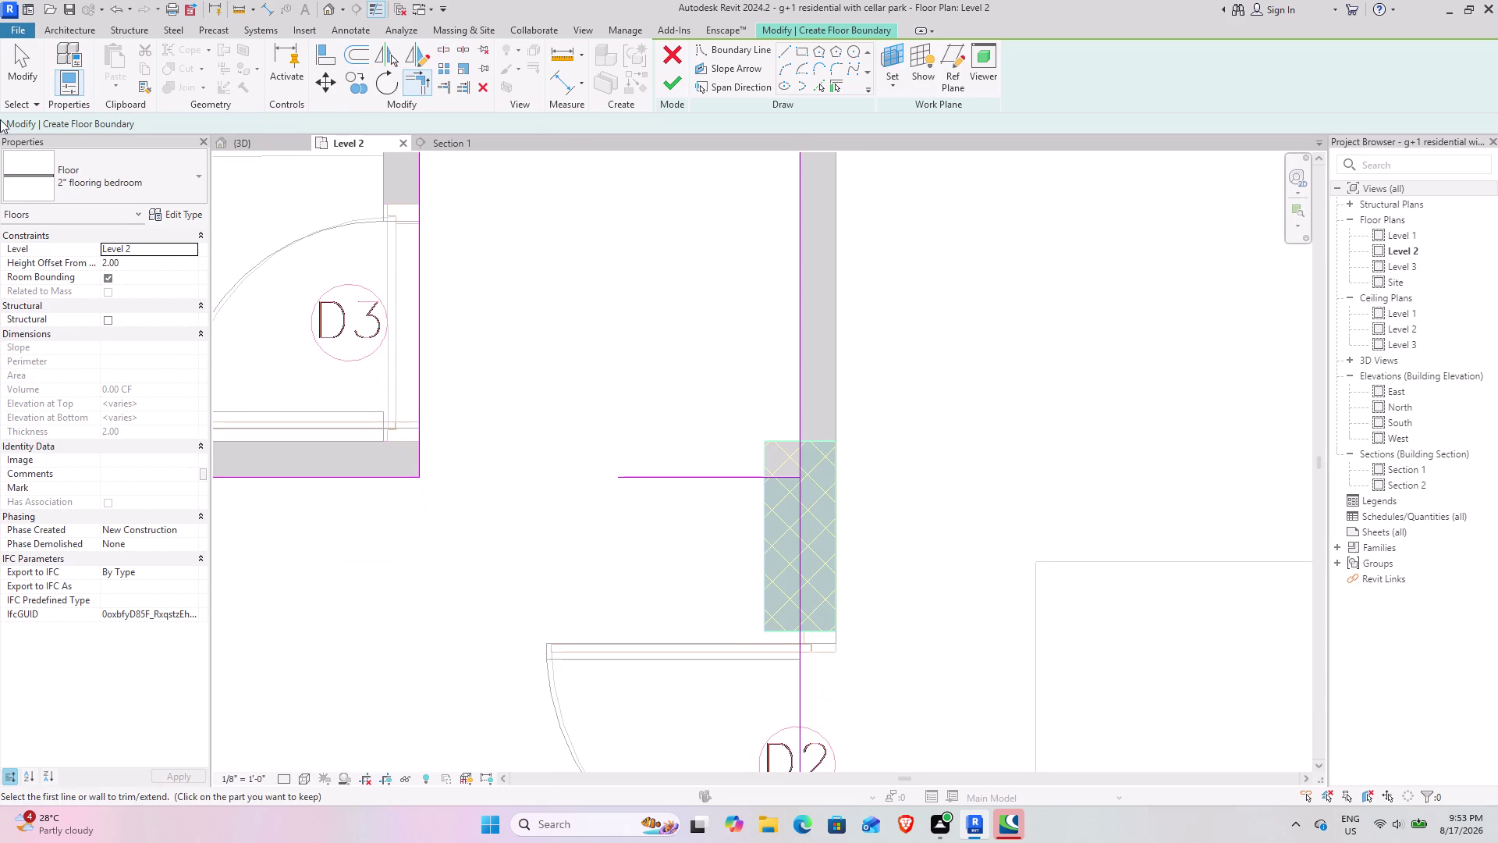
click(21, 51)
click(676, 475)
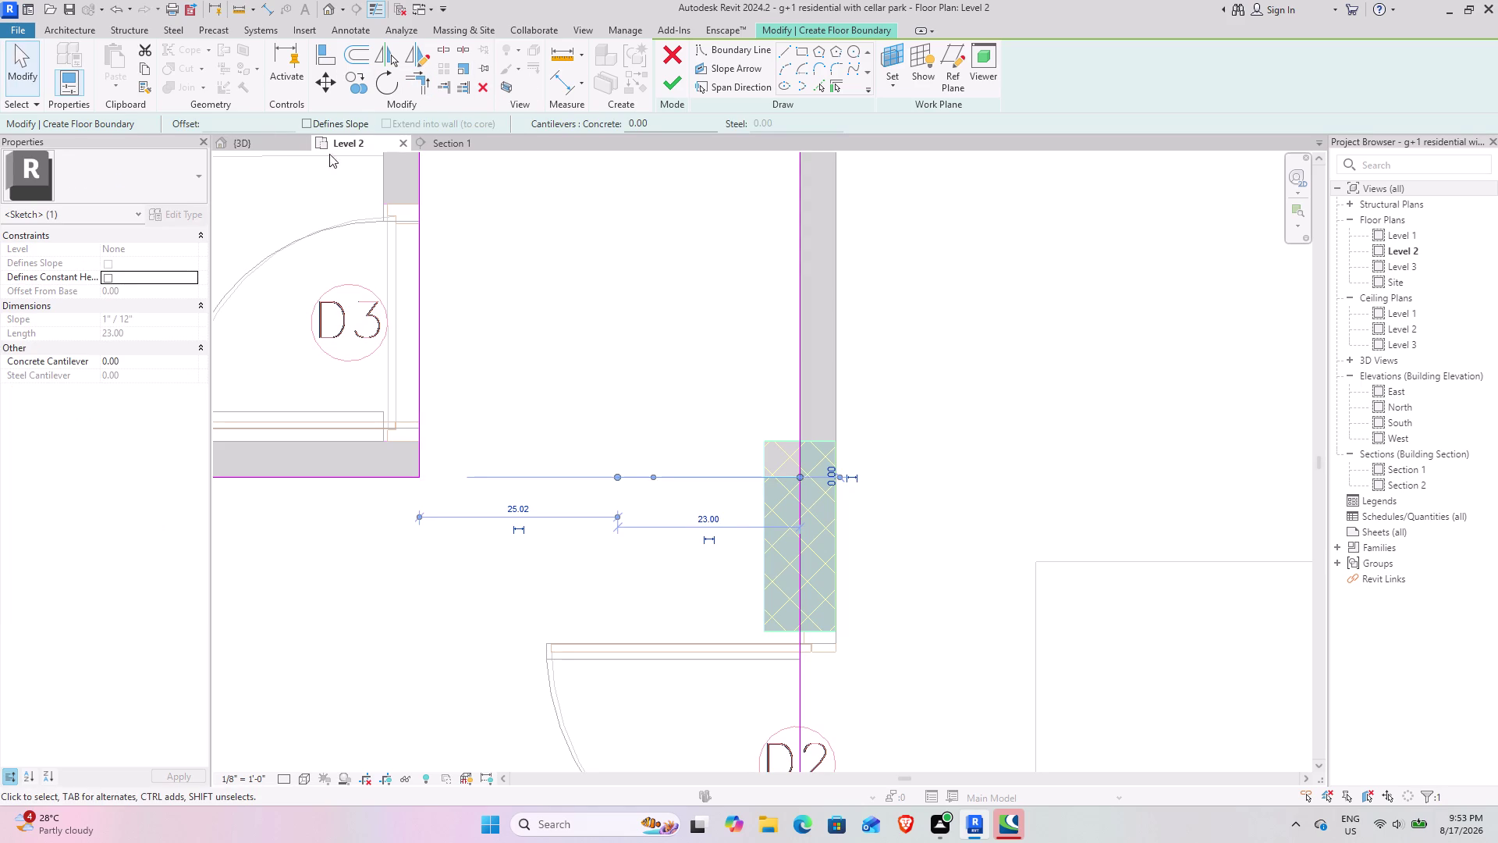
Split the bedroom boundary line at the wall end near door D2.
click(481, 91)
scroll(down, 3)
middle_drag(509, 464, 516, 444)
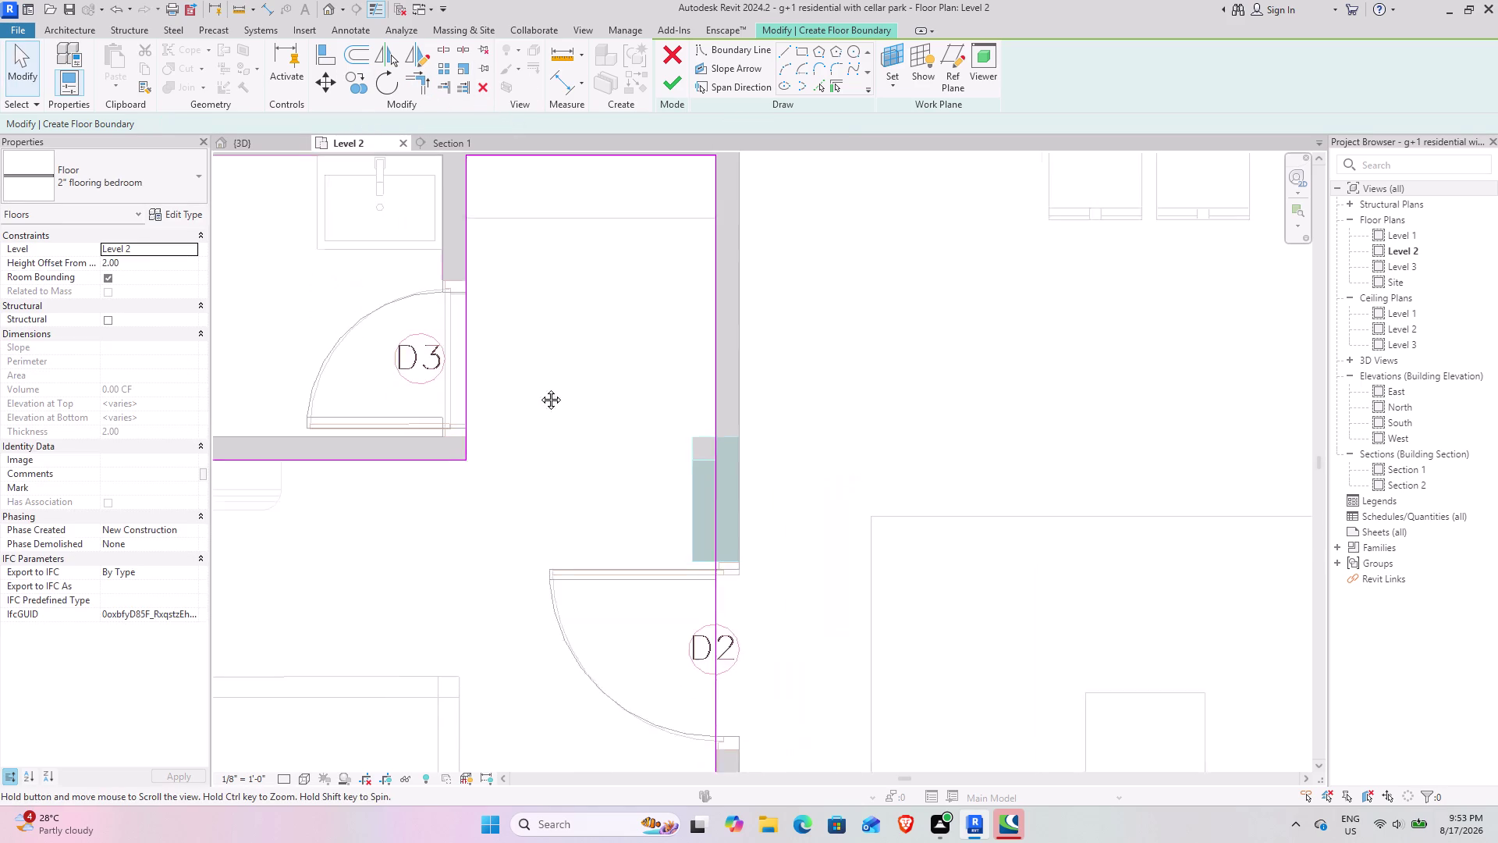
middle_drag(516, 444, 593, 371)
middle_drag(778, 508, 700, 421)
scroll(up, 3)
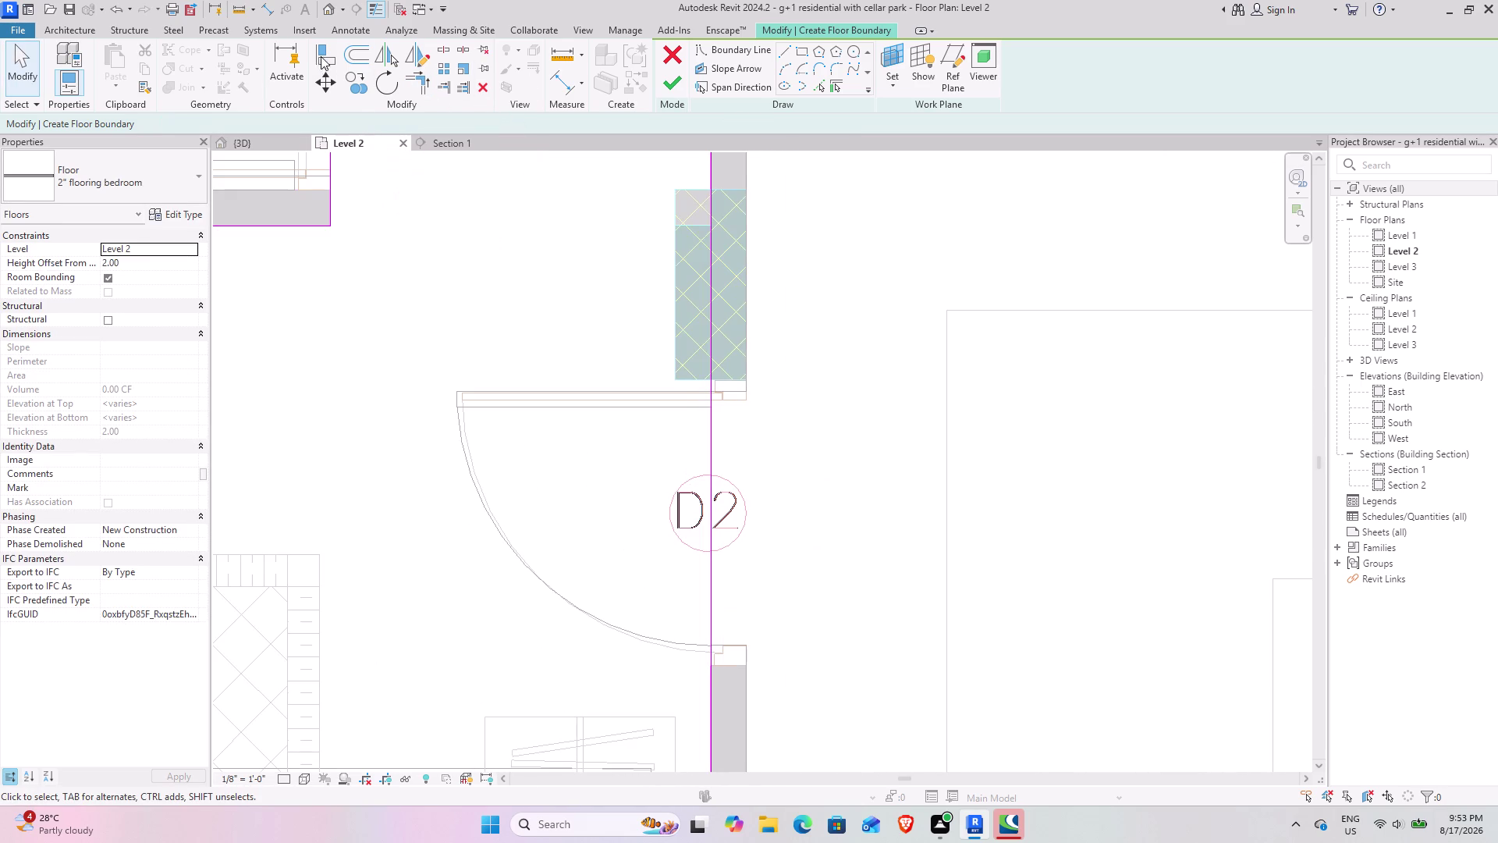
click(441, 54)
click(709, 530)
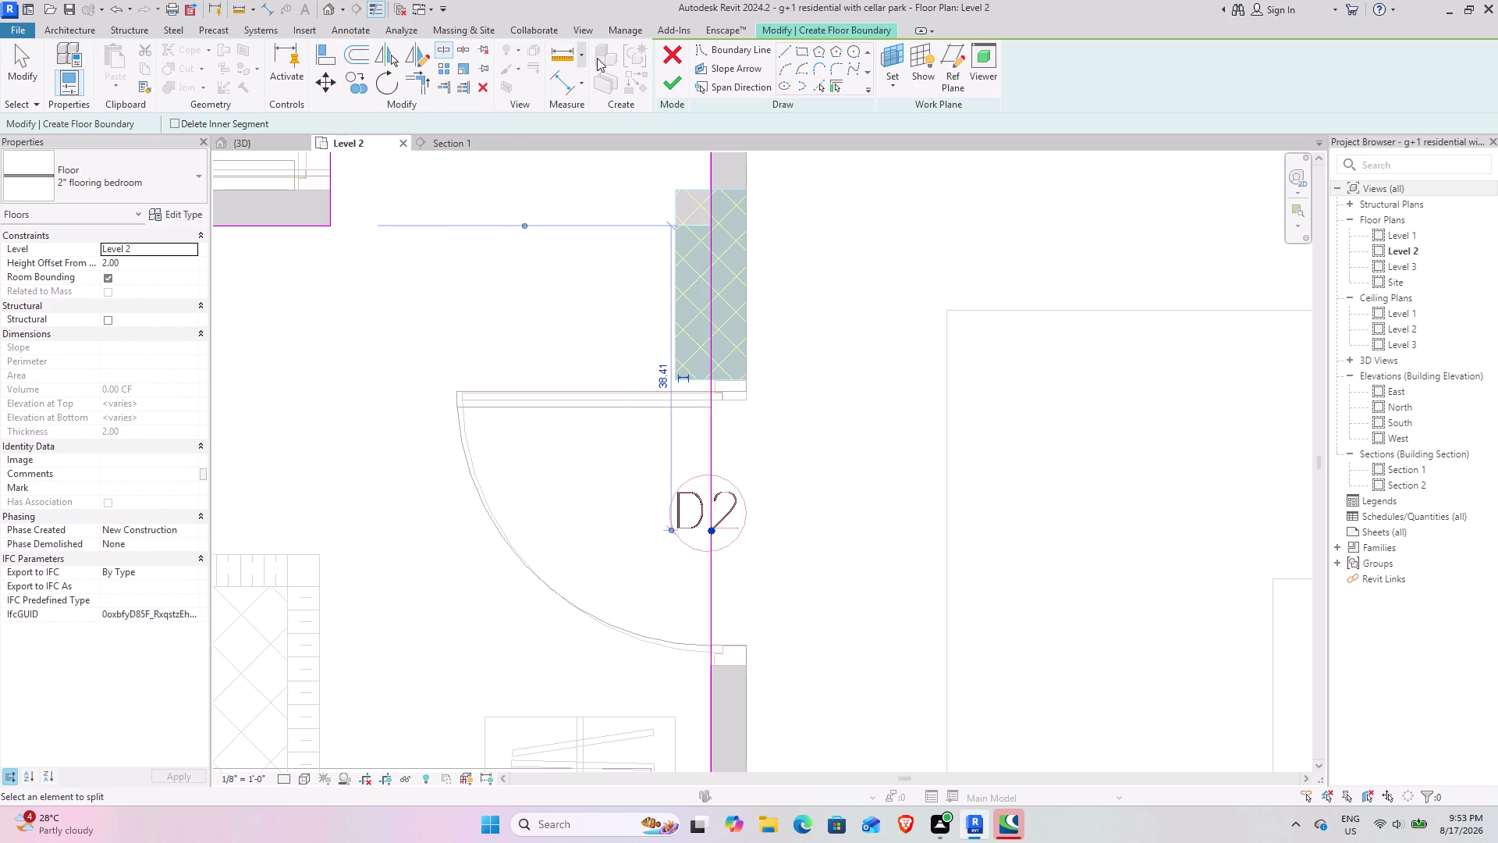
click(786, 45)
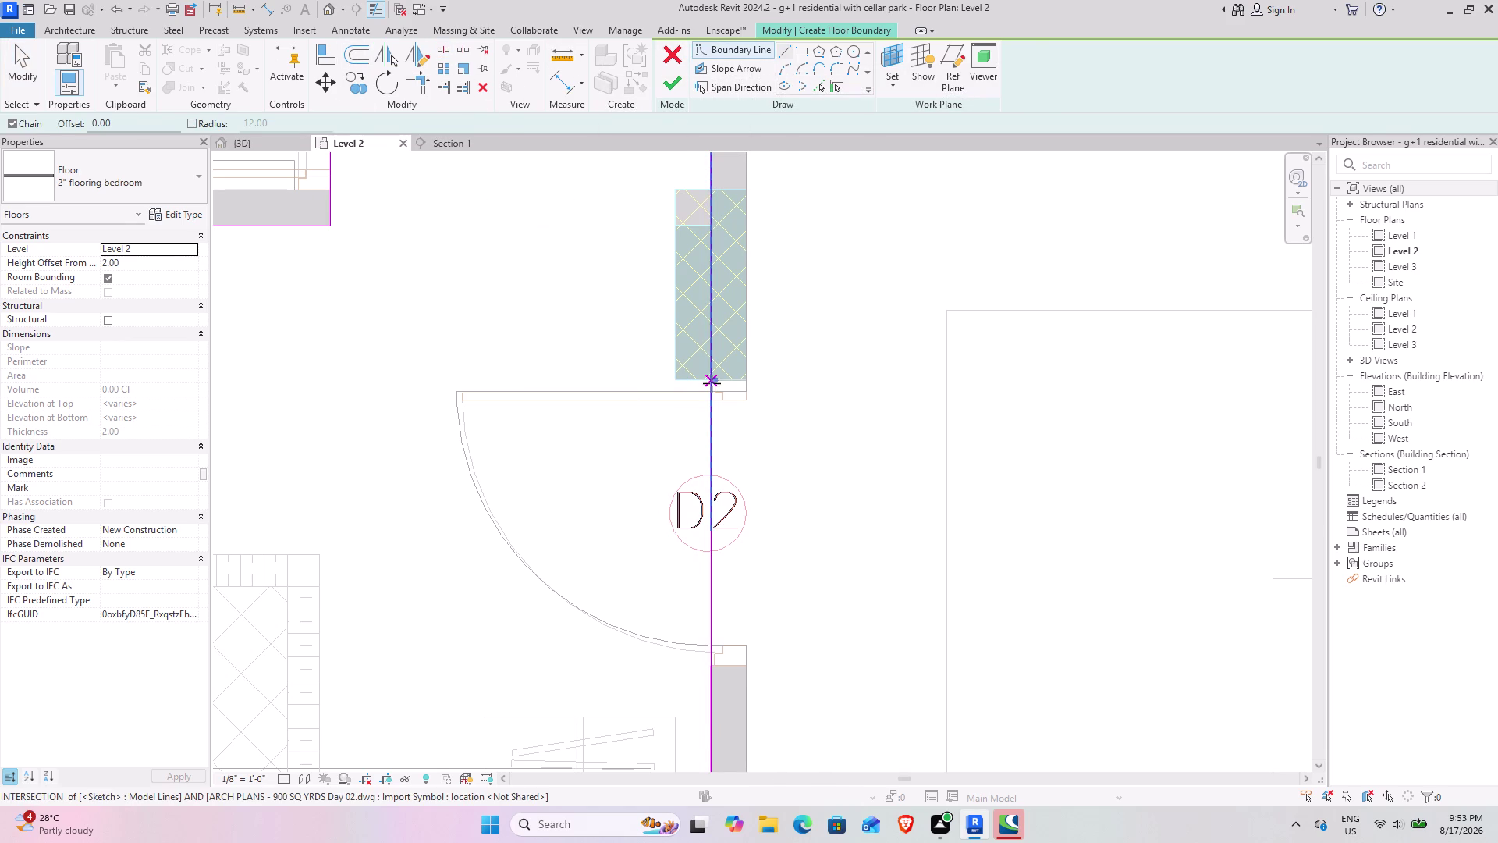
Draw boundary lines along the wall edge down and across the wall end.
scroll(up, 3)
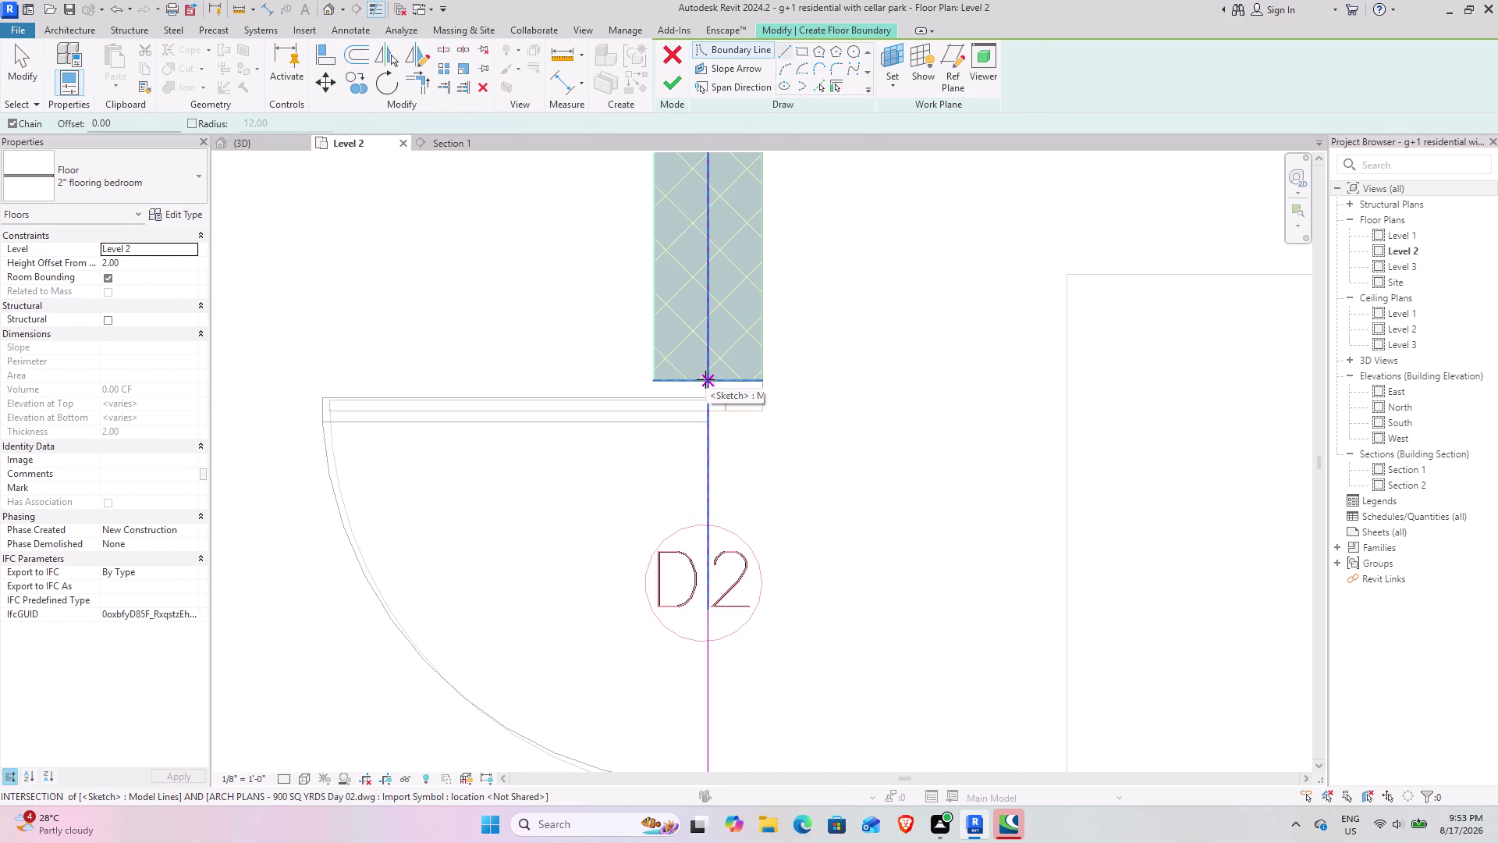
scroll(up, 3)
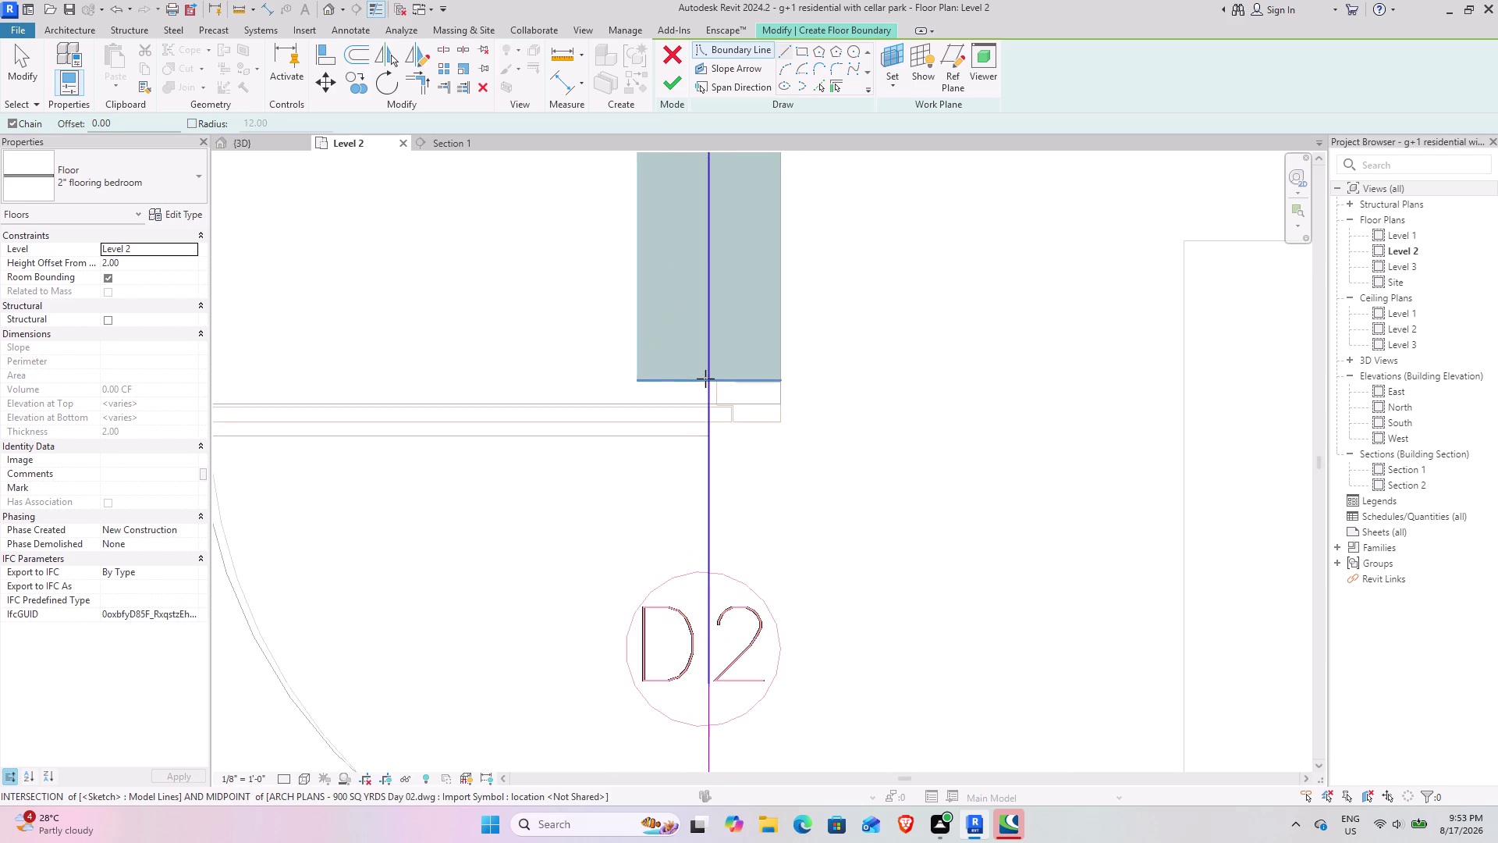
scroll(up, 3)
click(715, 381)
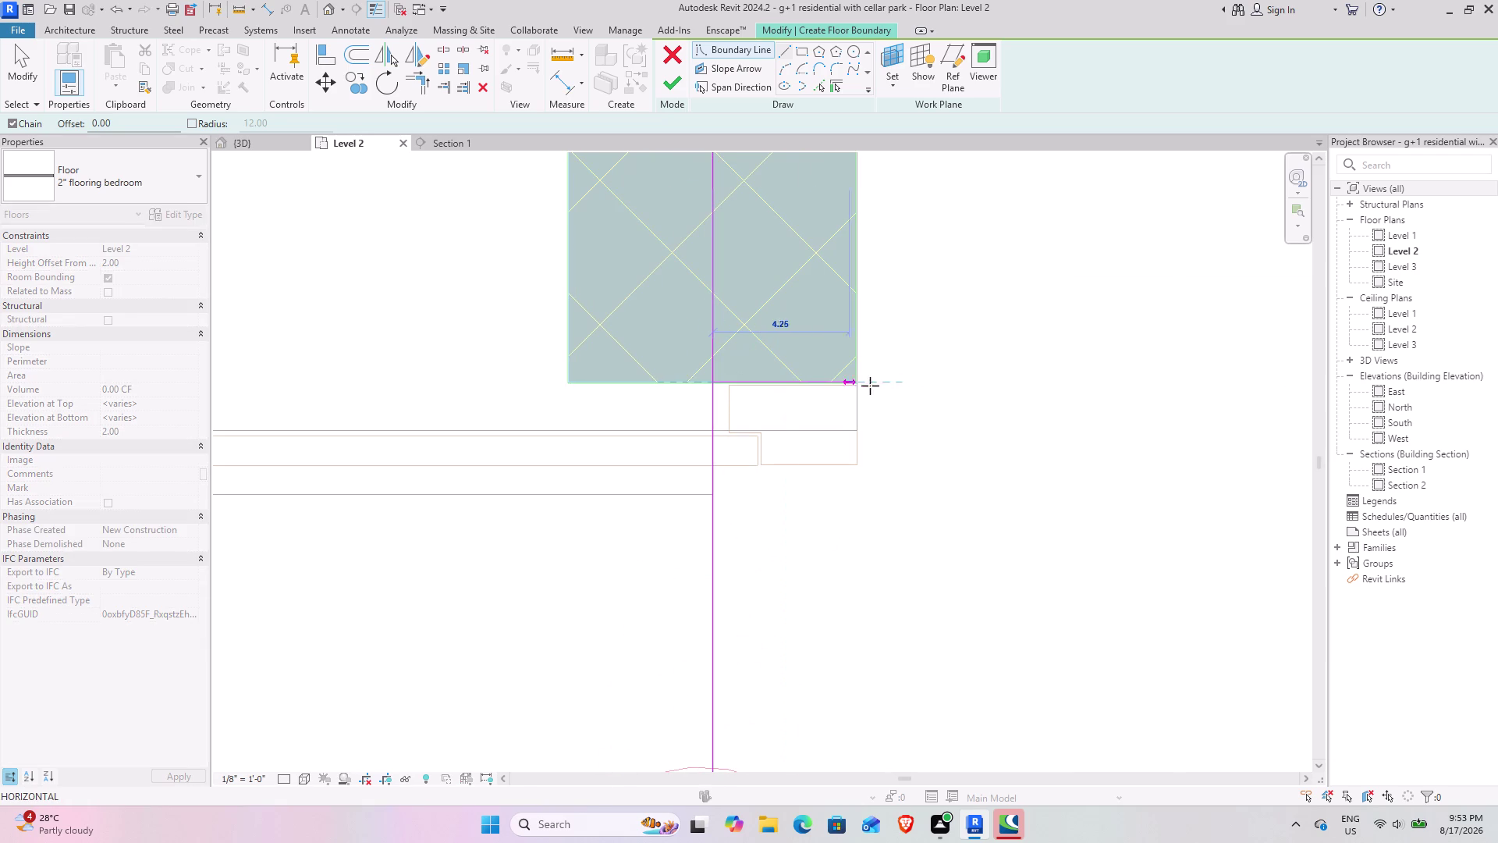
click(854, 384)
scroll(down, 3)
middle_drag(821, 569, 742, 303)
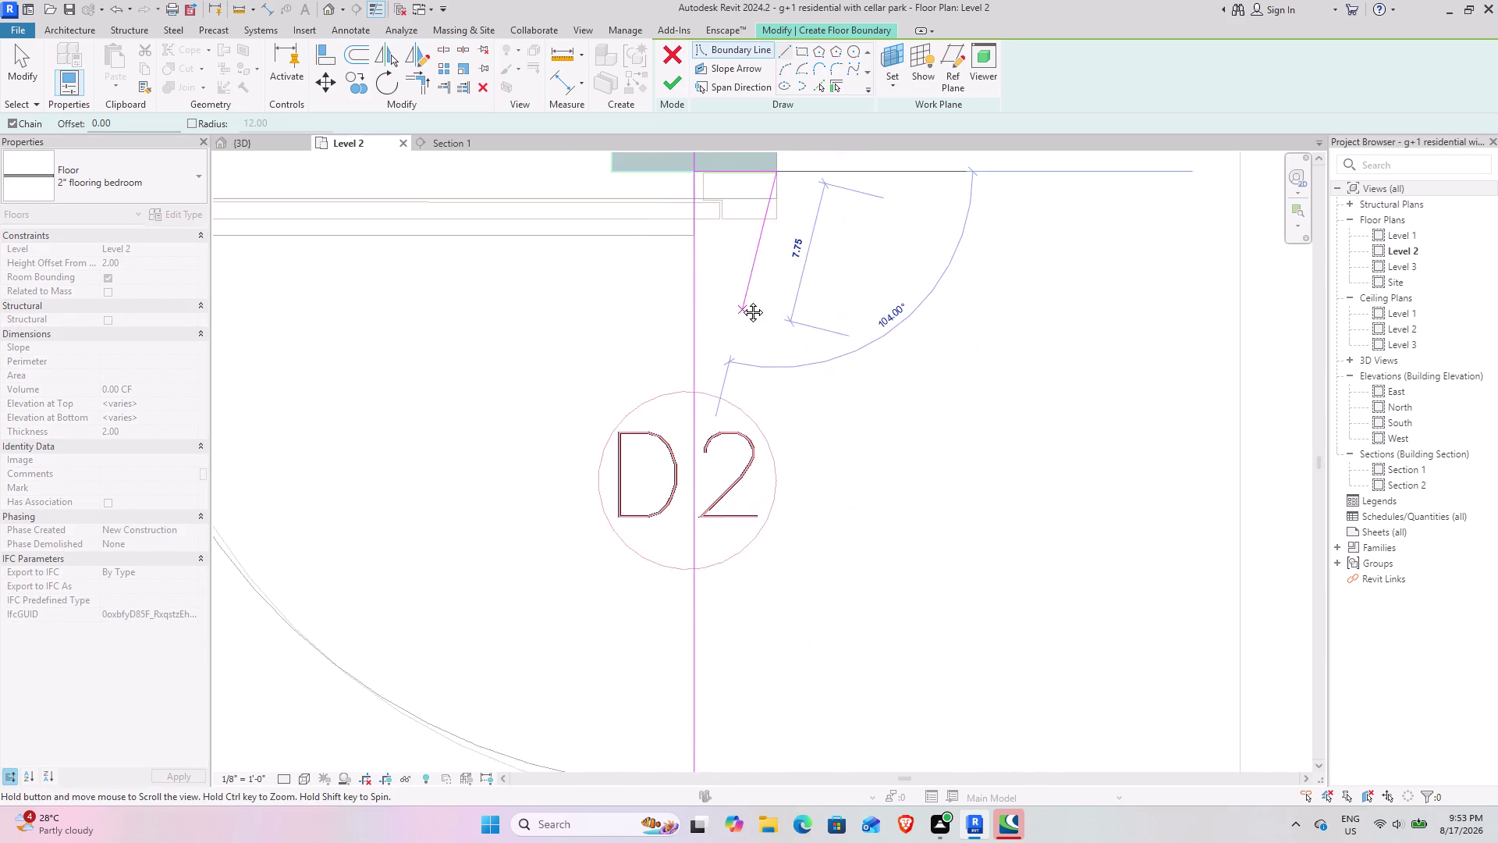
middle_drag(742, 303, 741, 300)
middle_drag(711, 508, 704, 253)
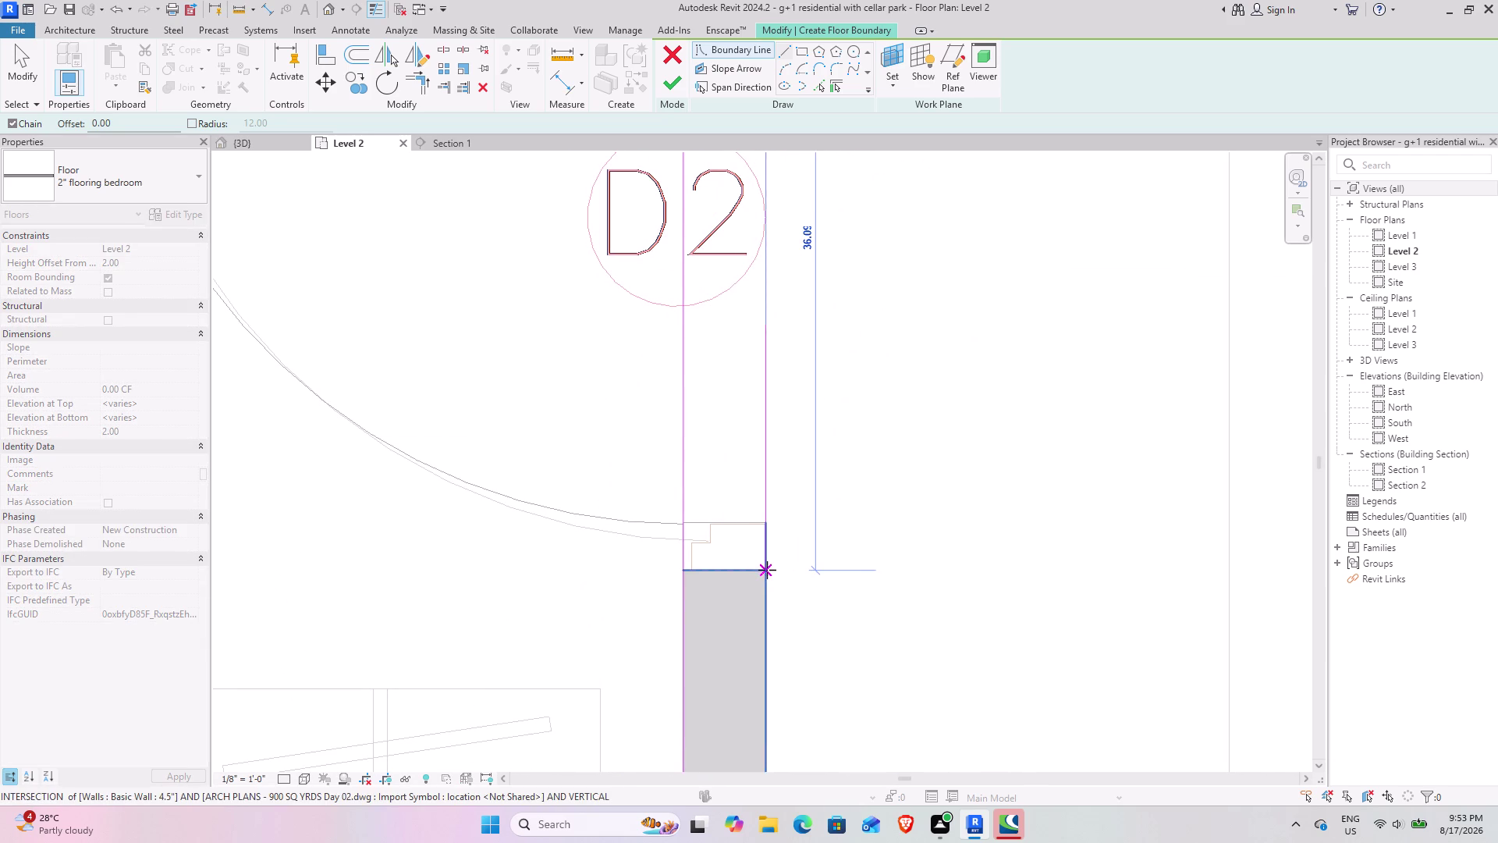
click(767, 570)
click(686, 570)
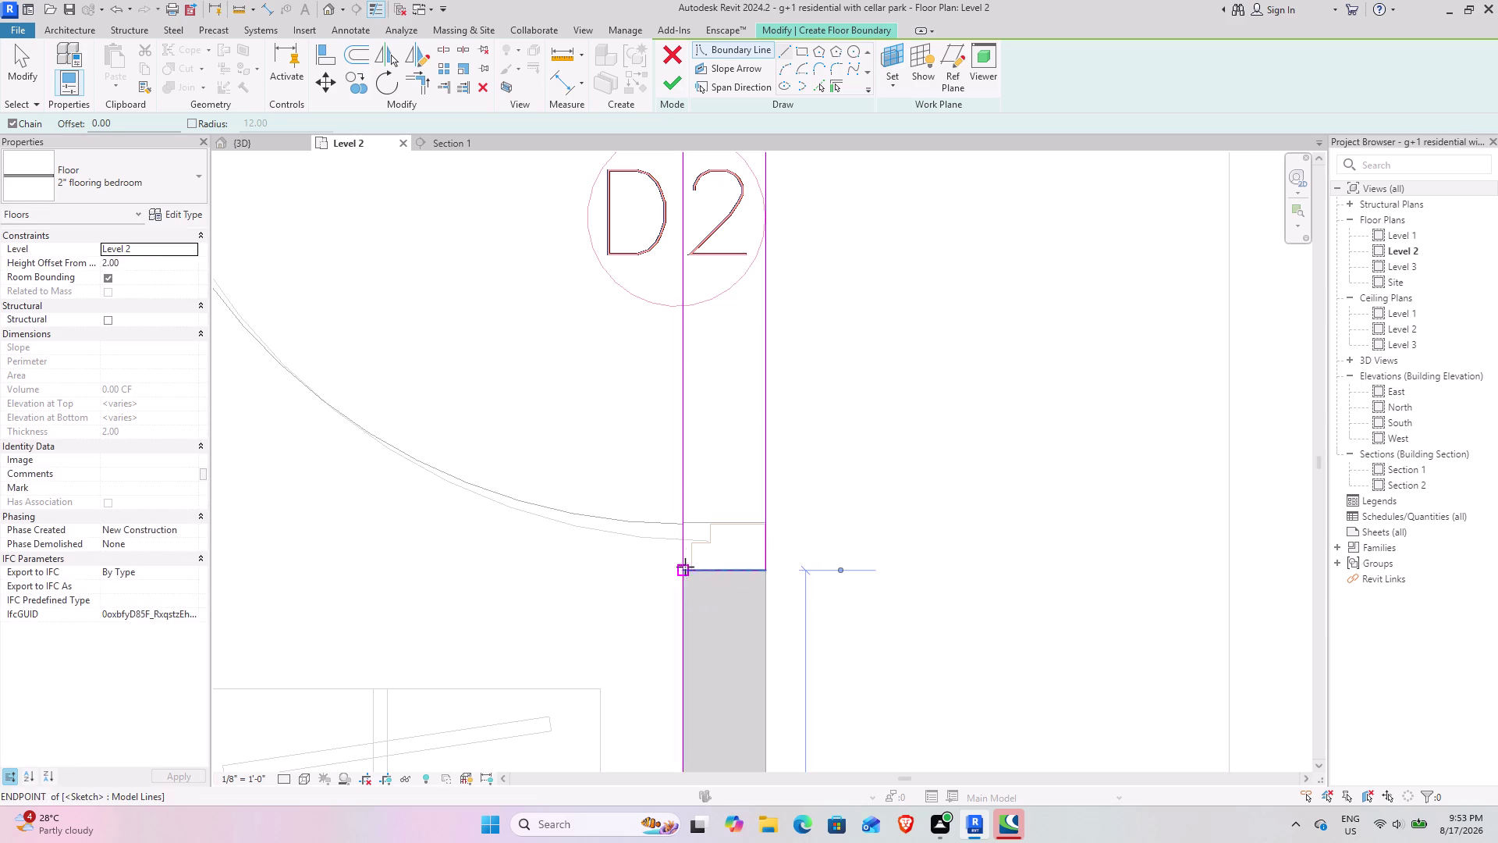
click(422, 90)
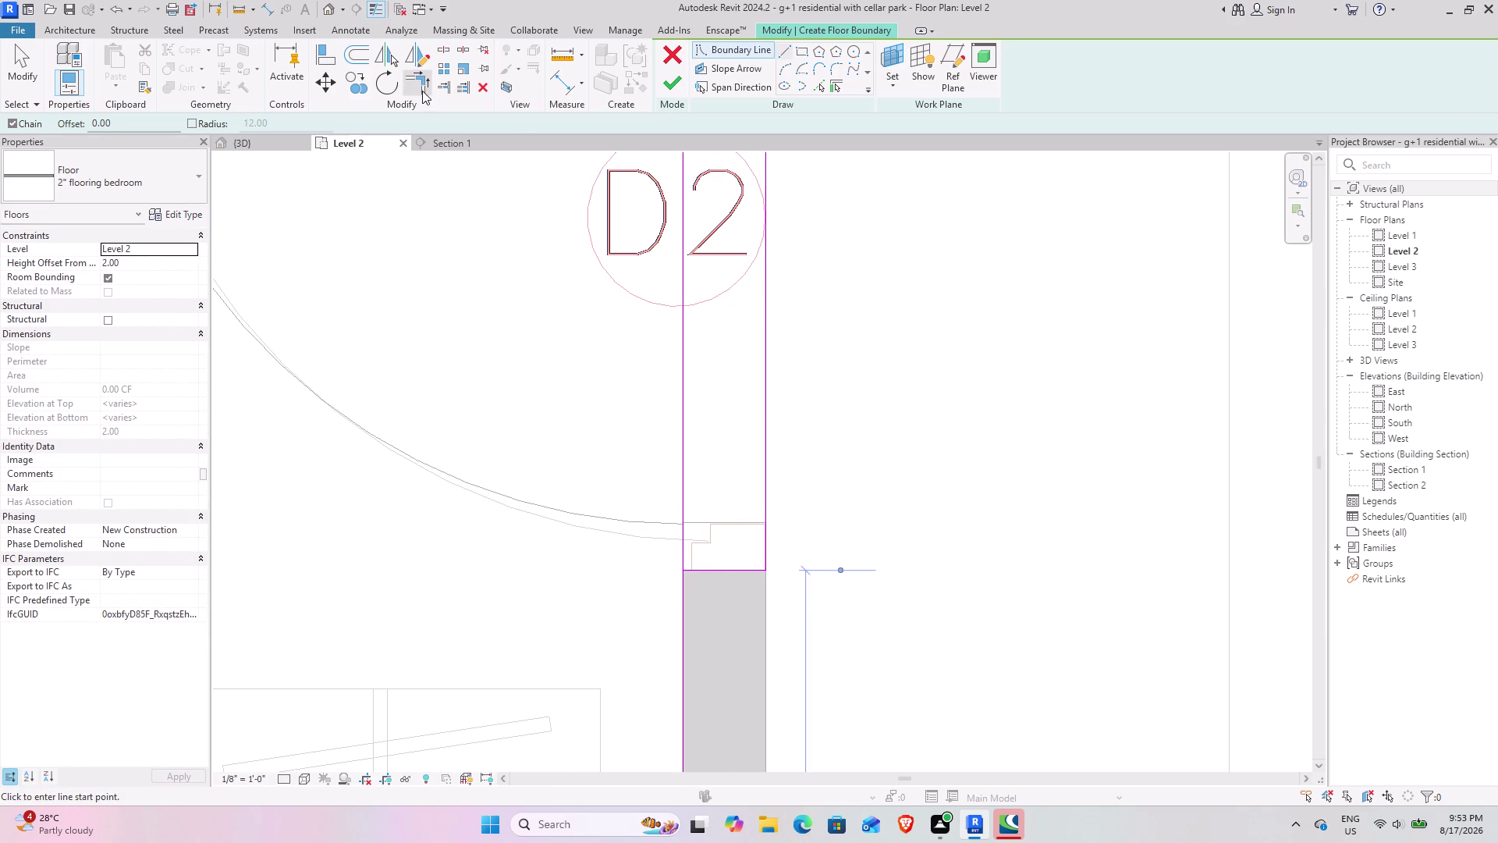
Trim the new wall-edge boundary lines into a corner.
click(719, 570)
click(686, 602)
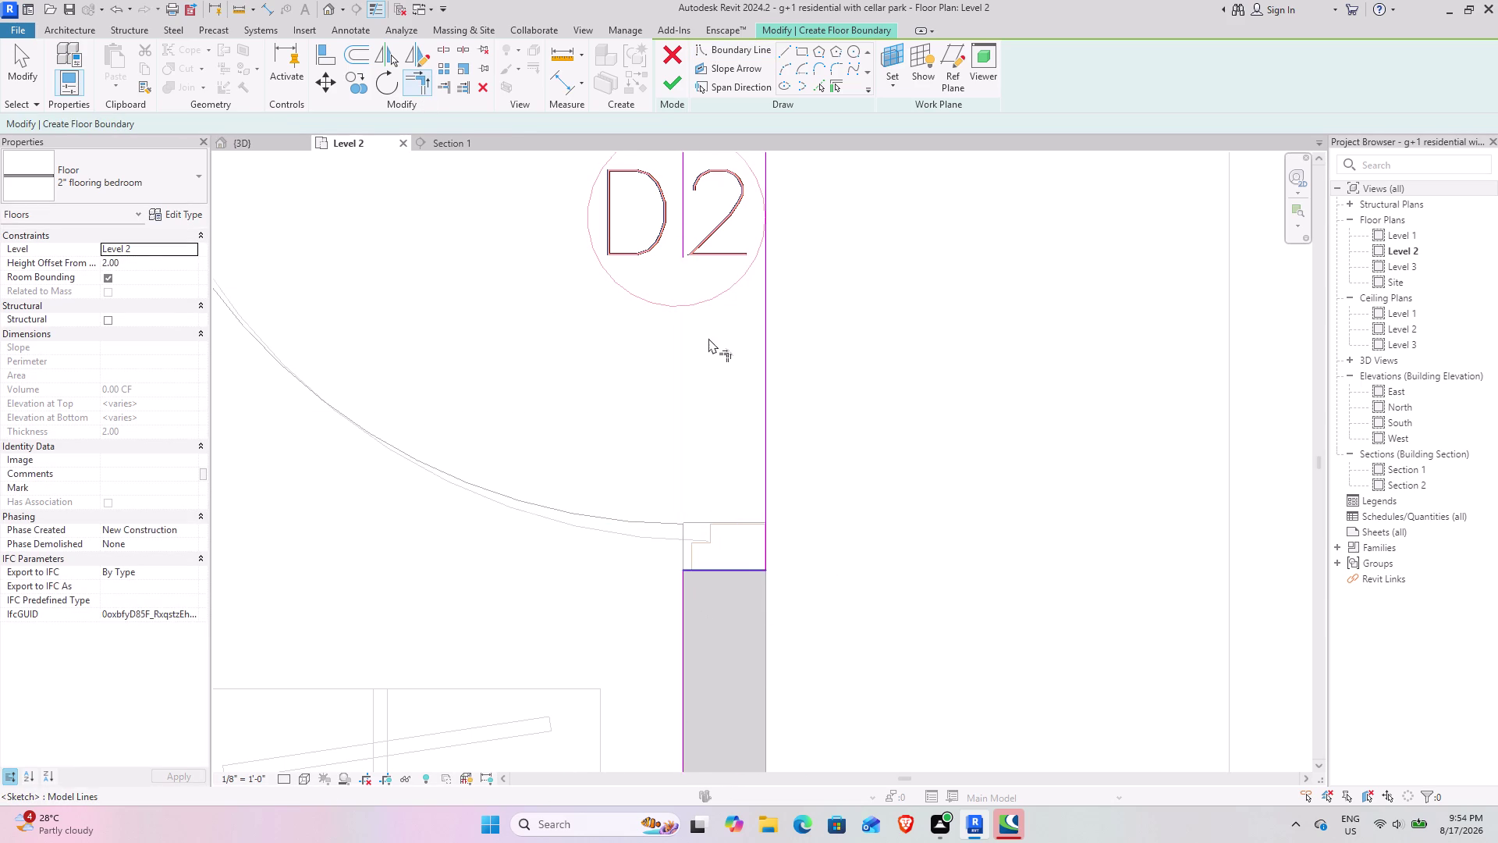
scroll(down, 3)
middle_drag(710, 329, 720, 665)
scroll(up, 3)
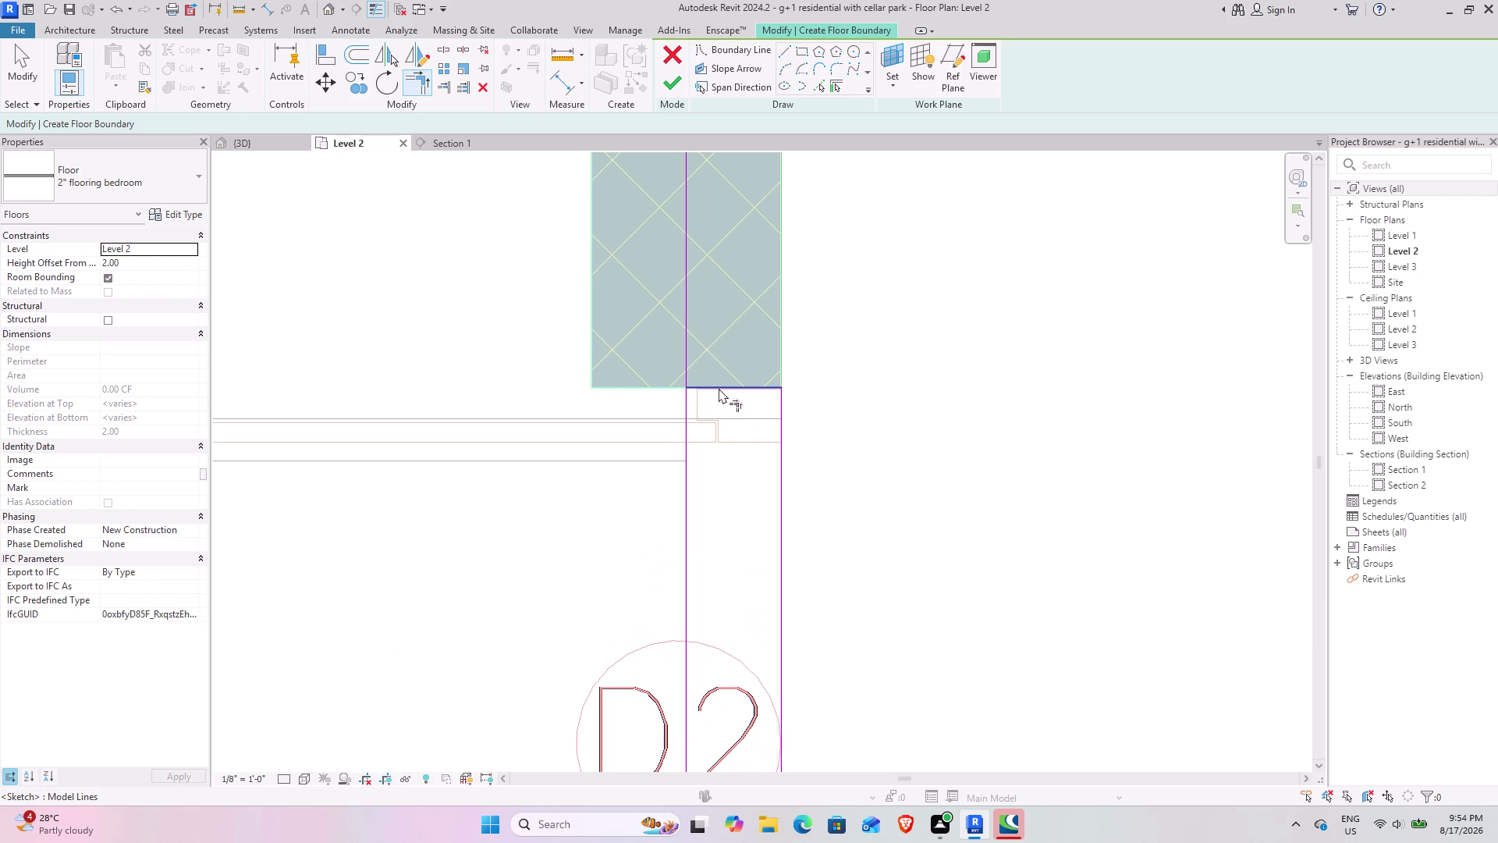
click(719, 388)
click(693, 359)
scroll(down, 3)
scroll(down, 3)
Draw a boundary from the bedroom's top-left corner to the D2 door corner.
middle_drag(598, 289, 689, 530)
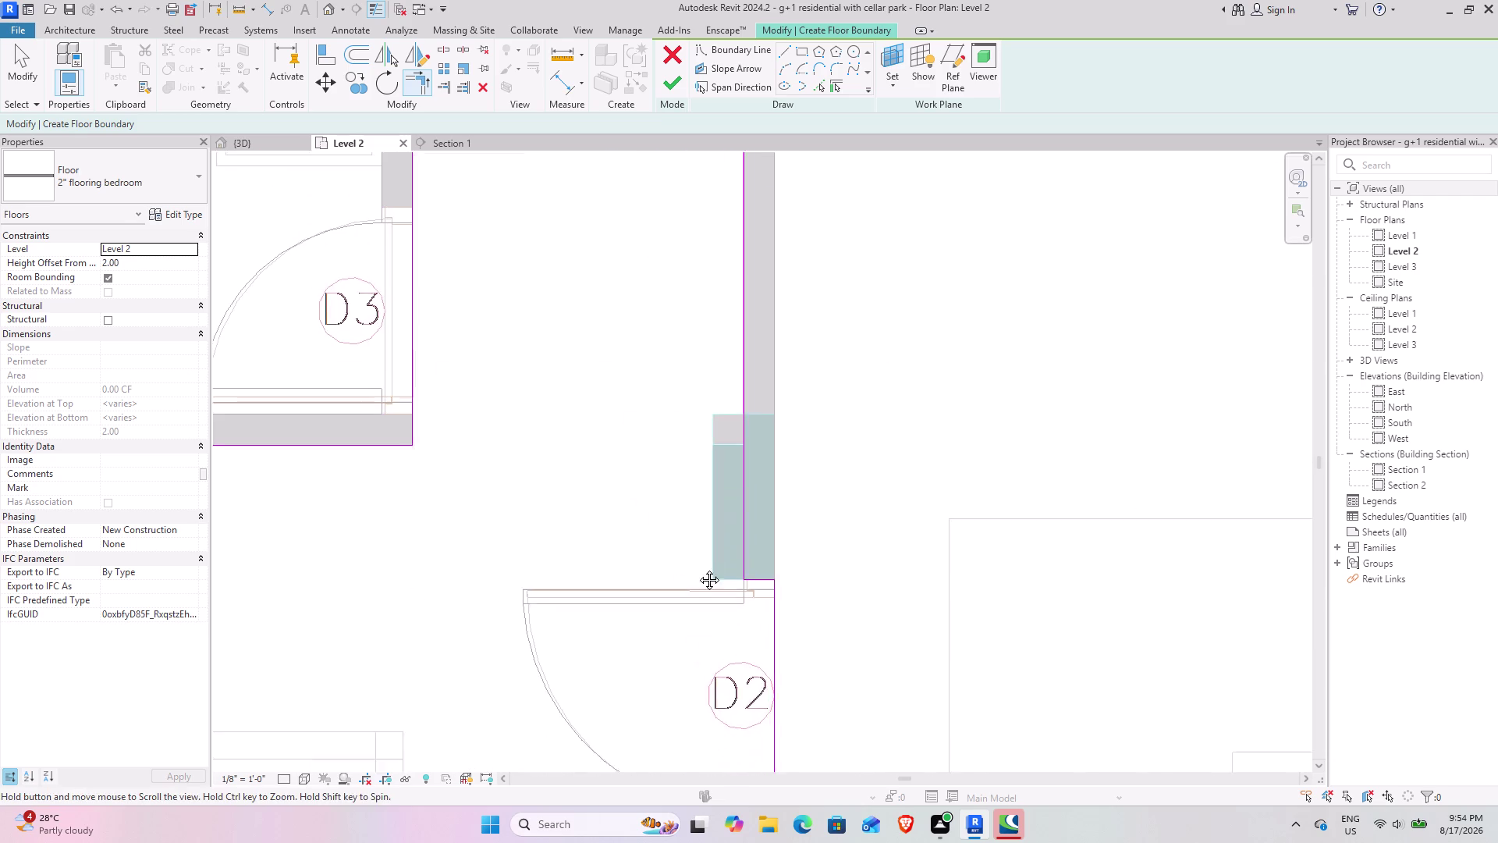
middle_drag(690, 531, 698, 571)
scroll(down, 3)
middle_drag(542, 402, 727, 654)
middle_drag(593, 480, 636, 668)
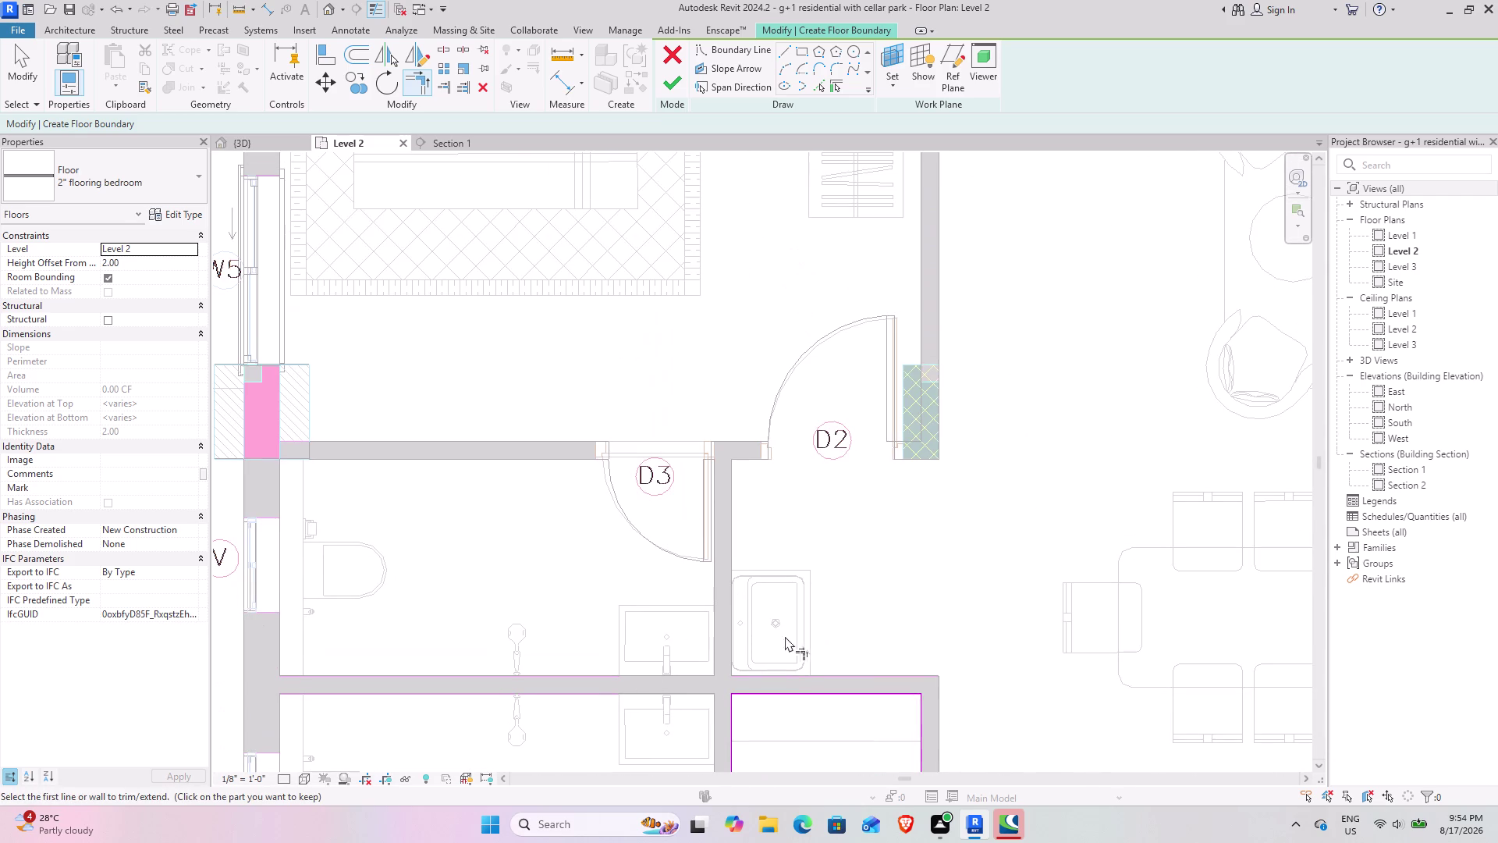
scroll(down, 3)
middle_drag(782, 497, 752, 639)
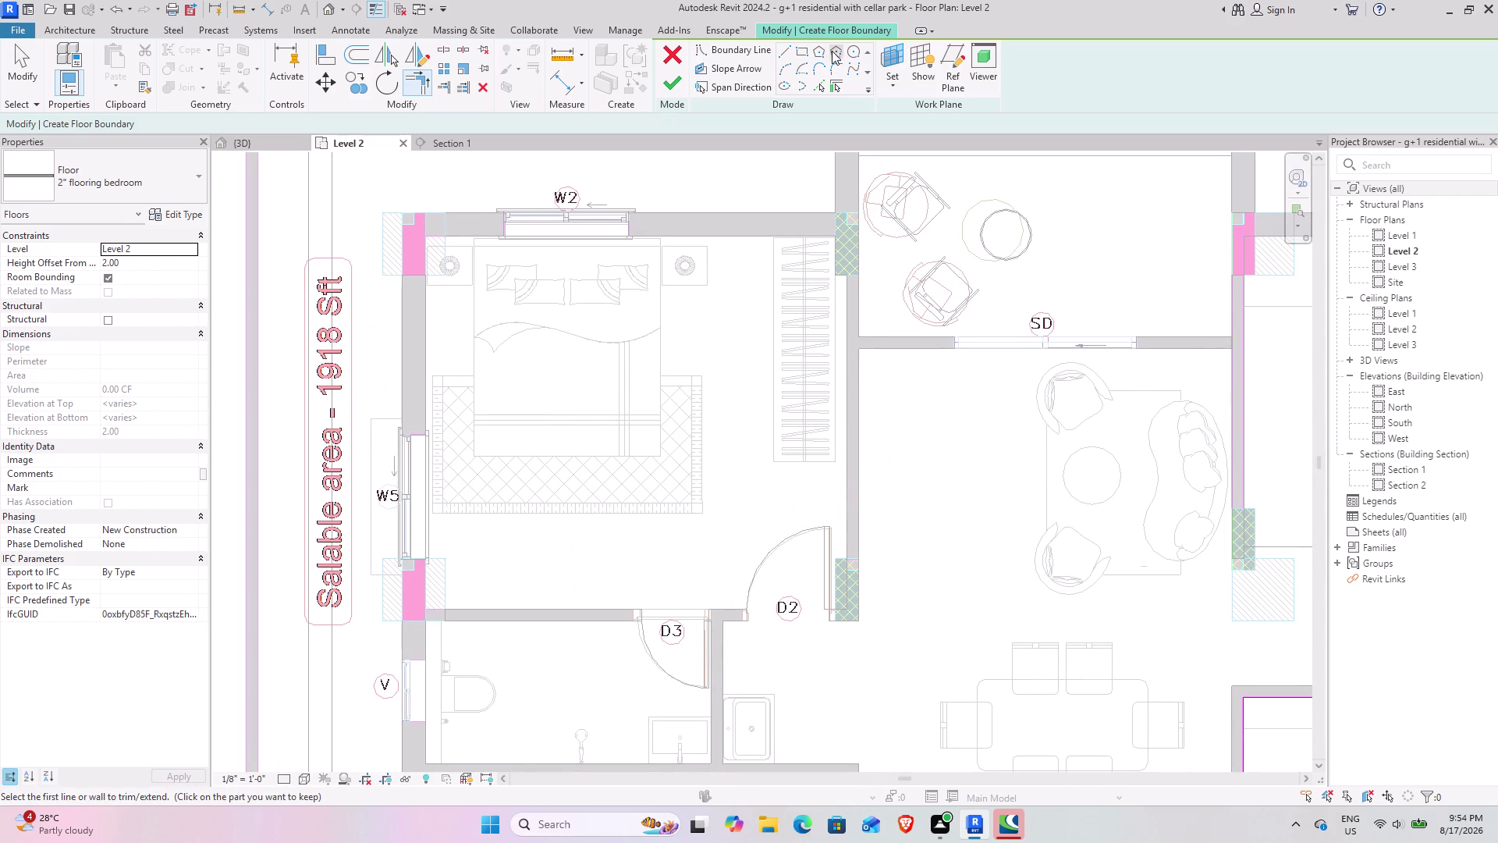
click(805, 50)
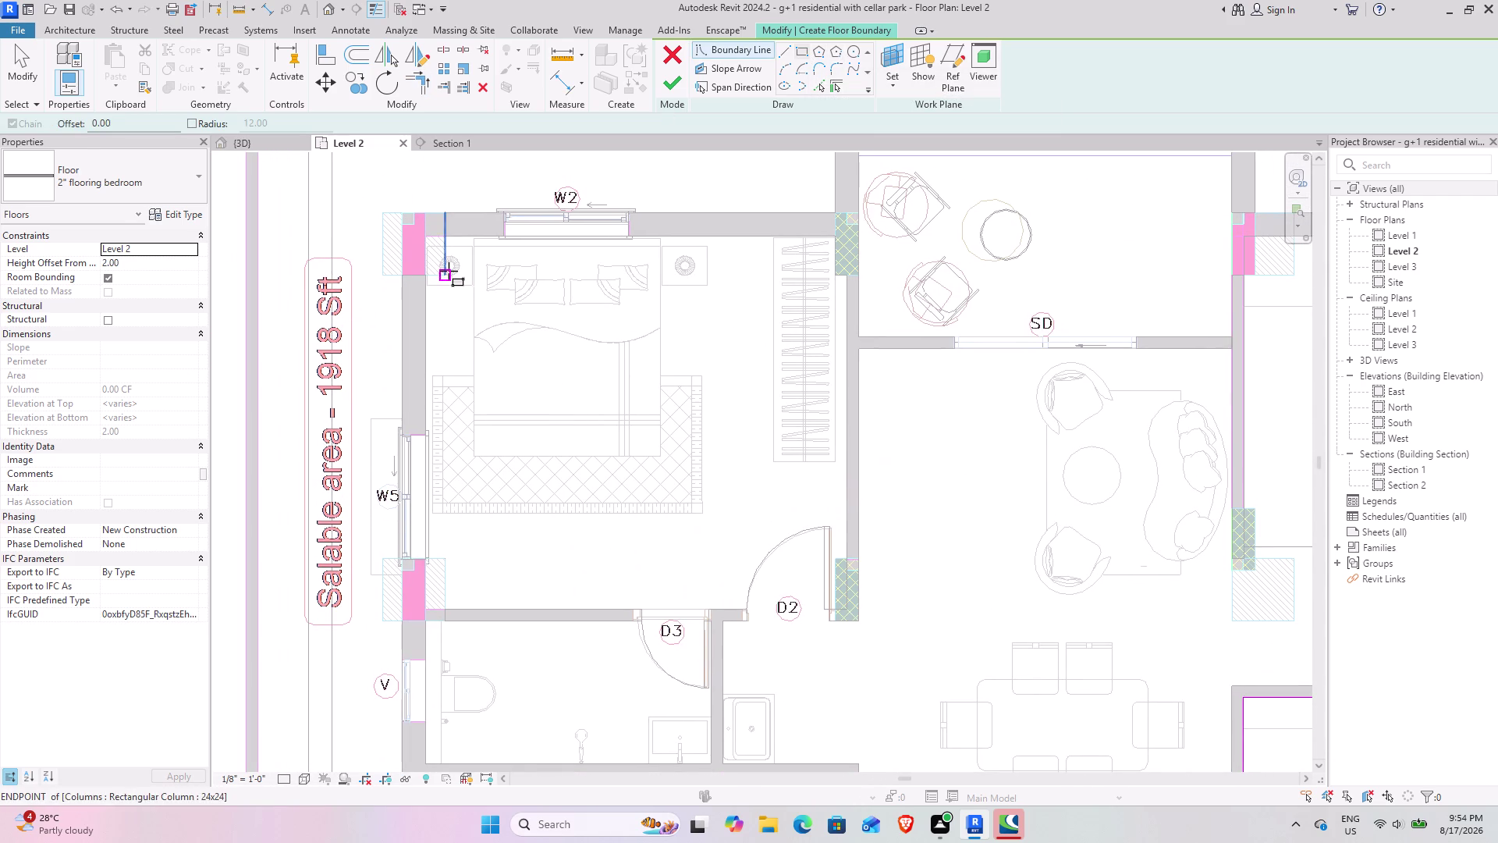
scroll(up, 3)
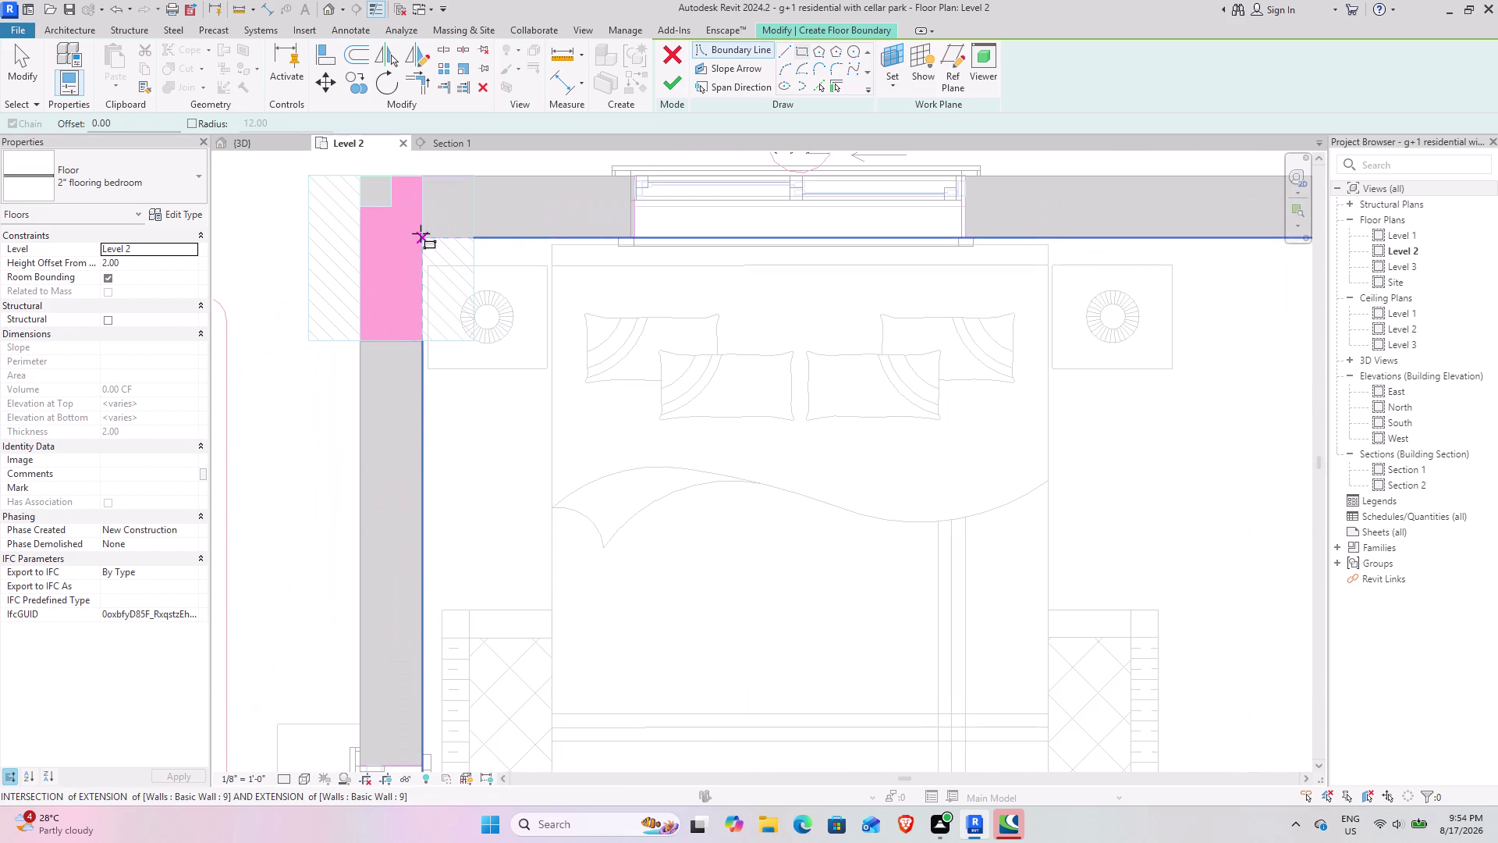
click(422, 234)
scroll(down, 3)
middle_drag(939, 501, 763, 280)
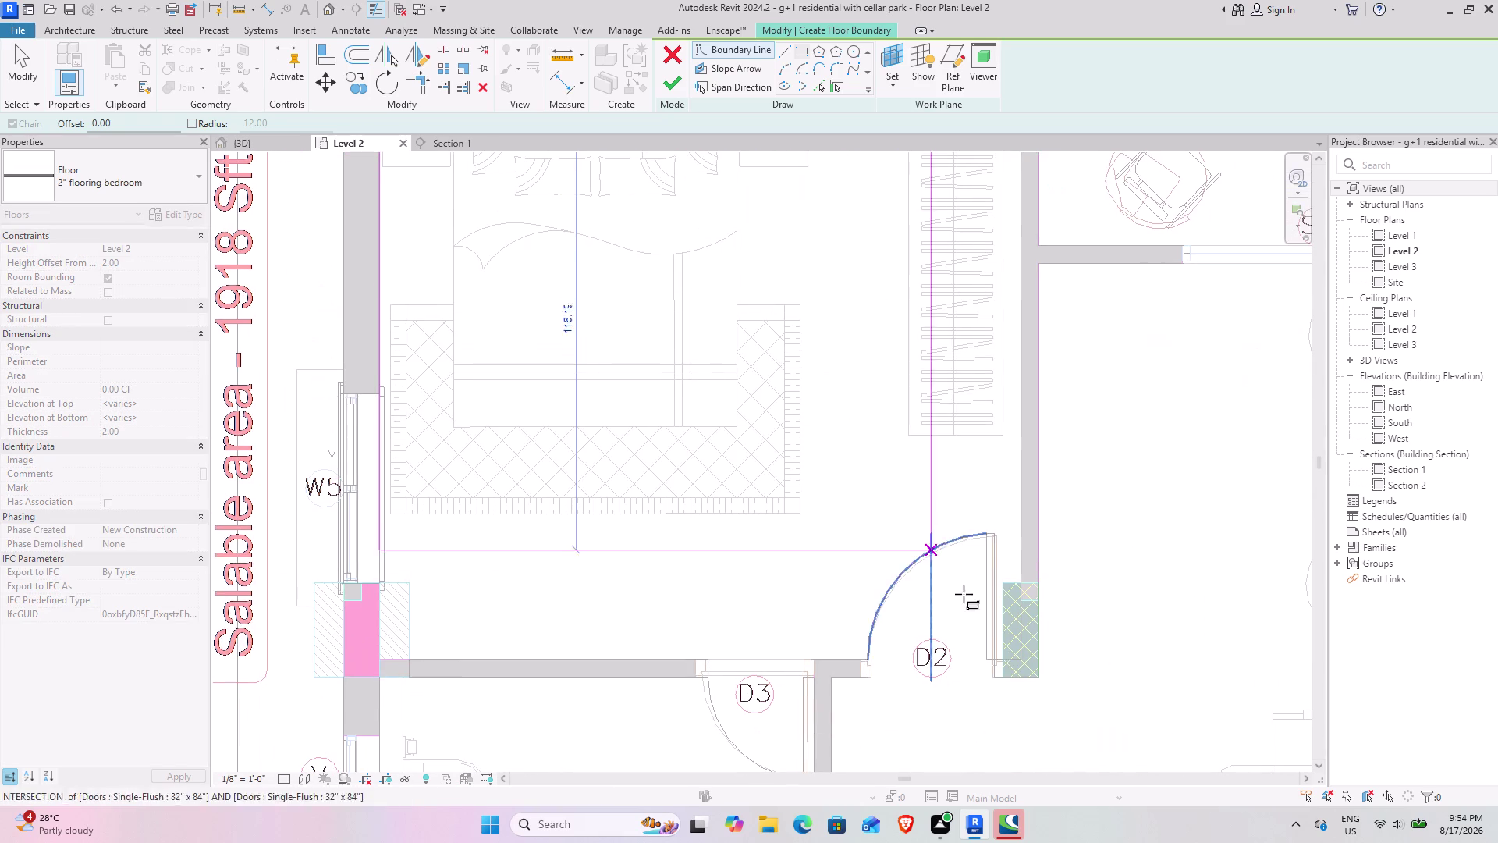
click(1018, 659)
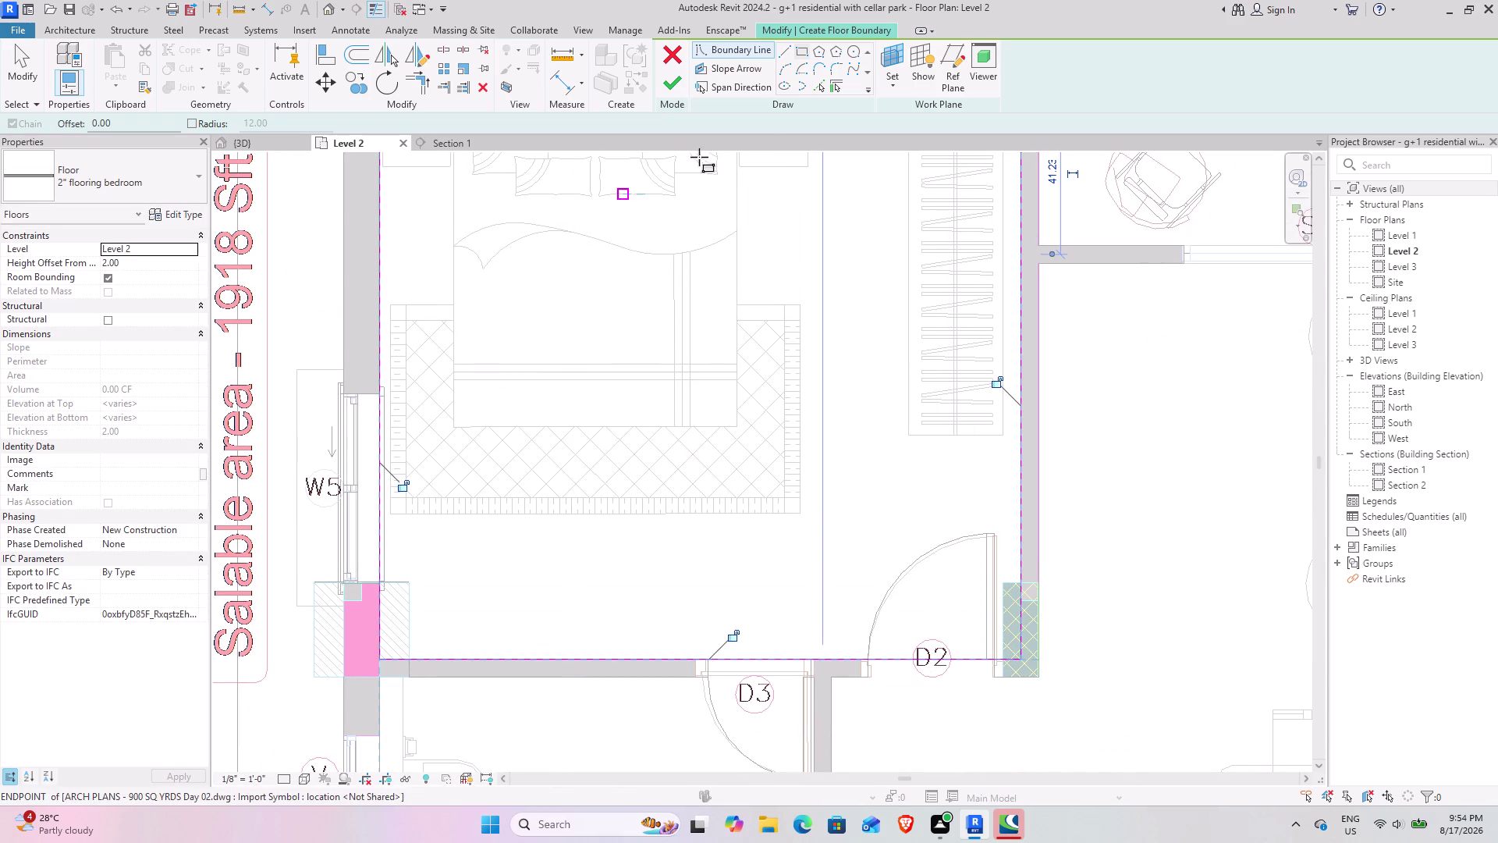
click(442, 50)
Redraw the boundary lines across the D2 door opening.
middle_drag(854, 507, 754, 307)
click(842, 461)
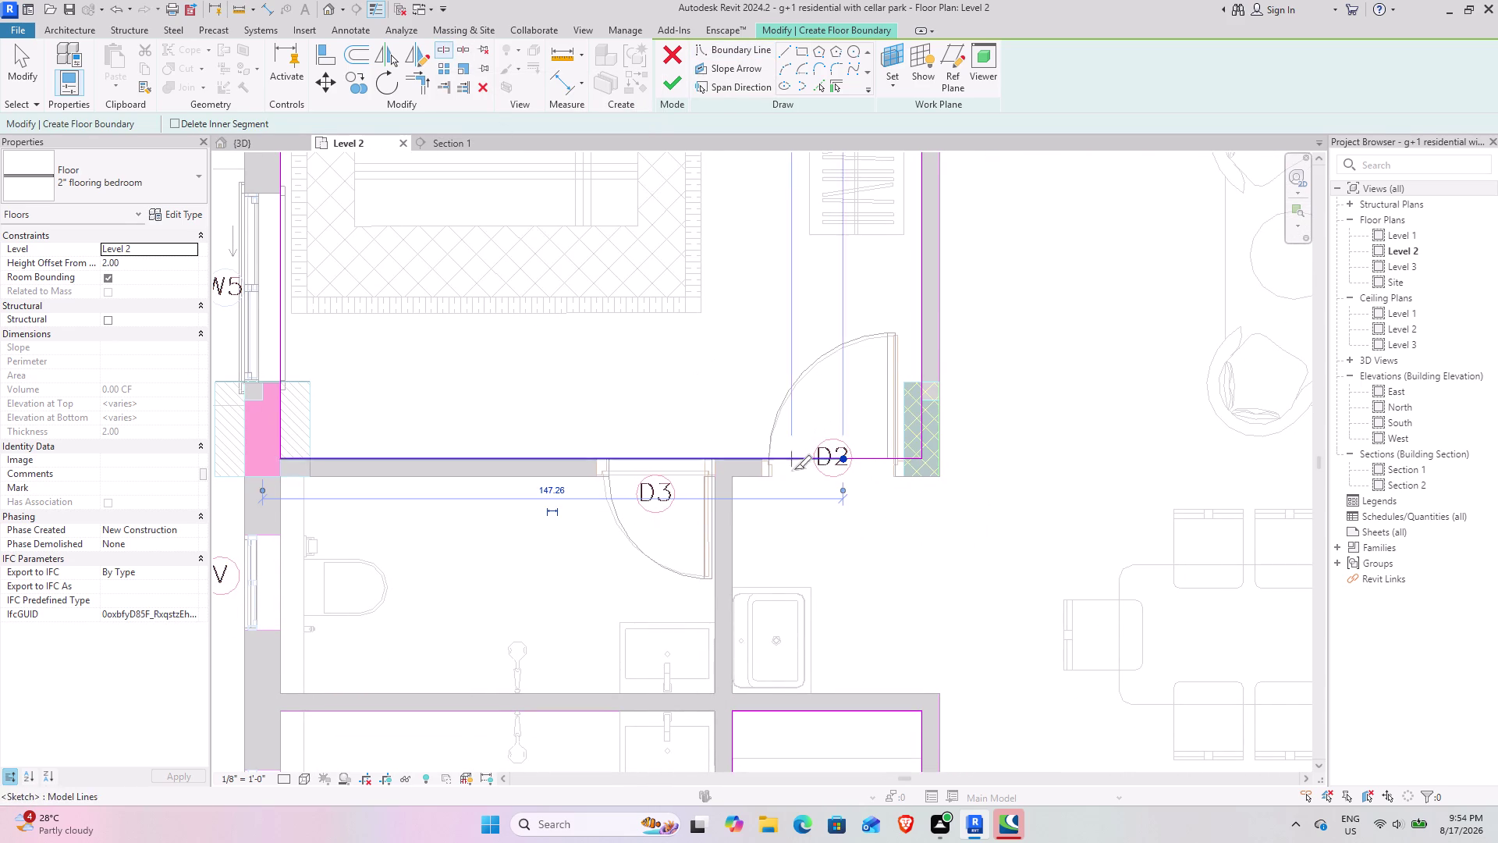
scroll(up, 3)
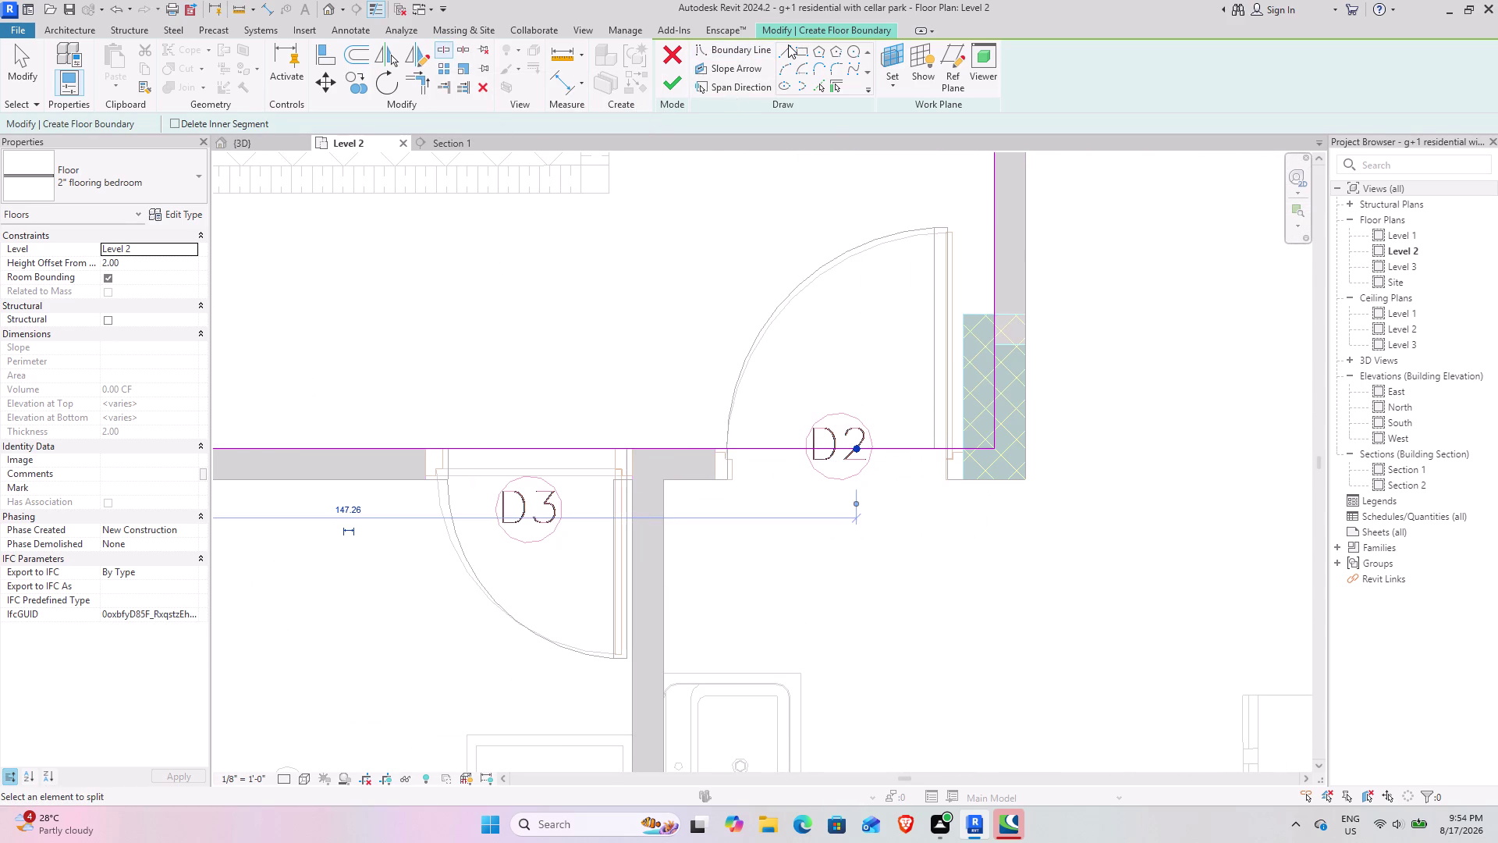
click(788, 45)
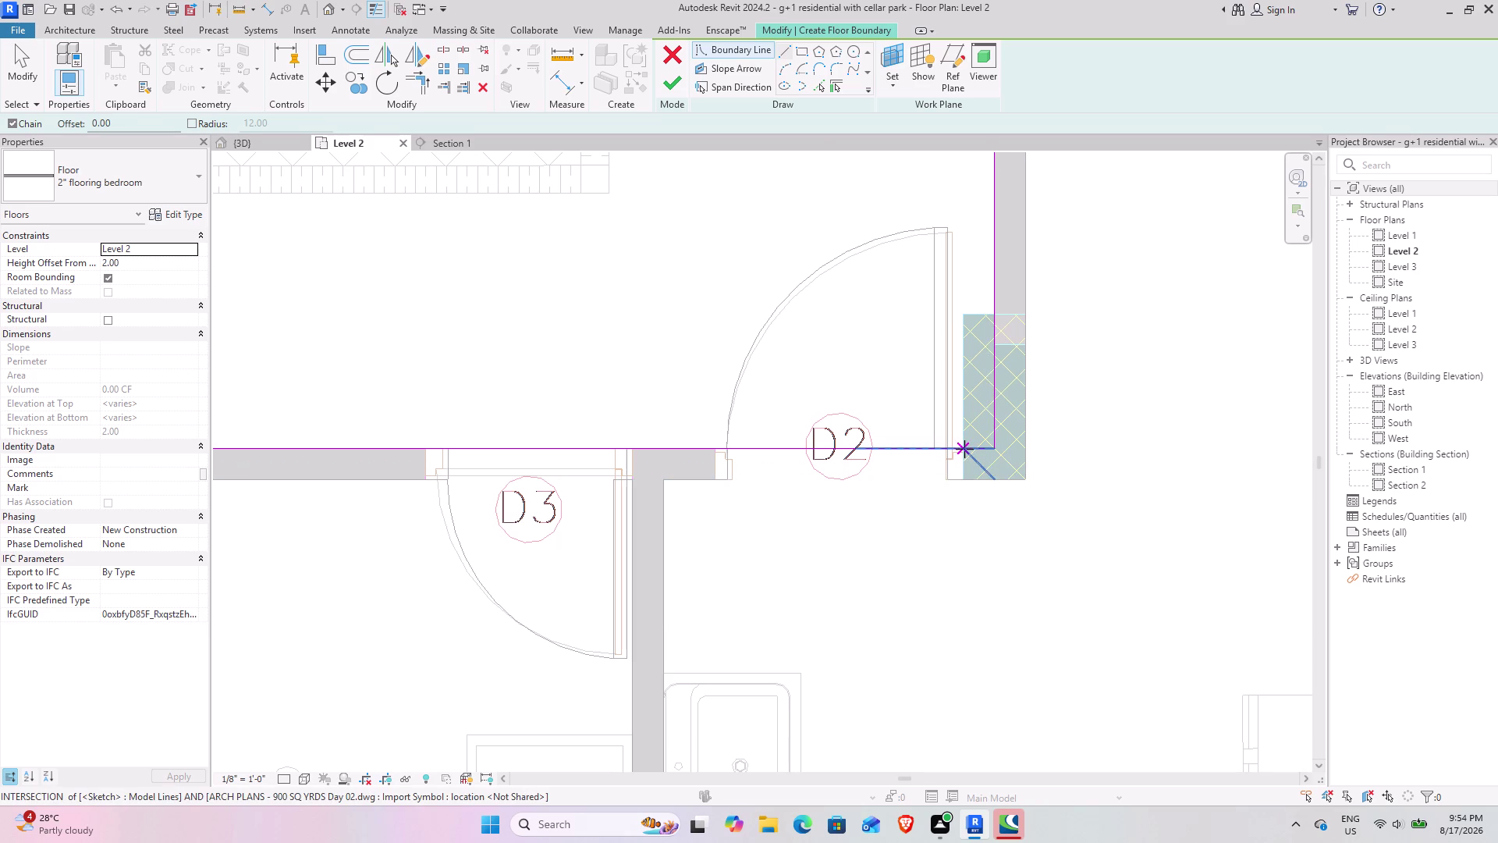
scroll(up, 3)
click(965, 447)
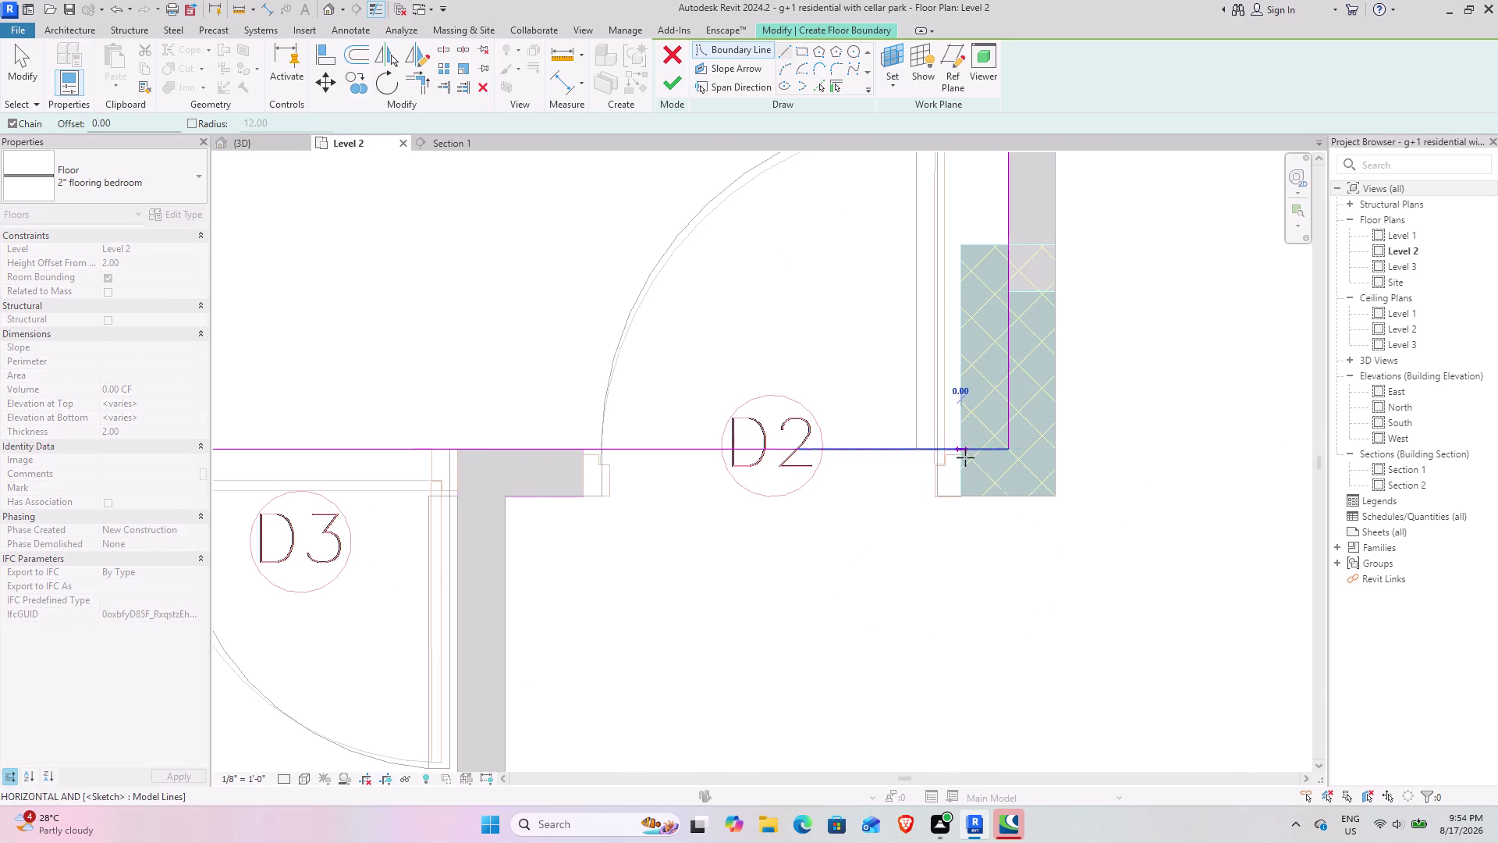
click(965, 493)
click(578, 490)
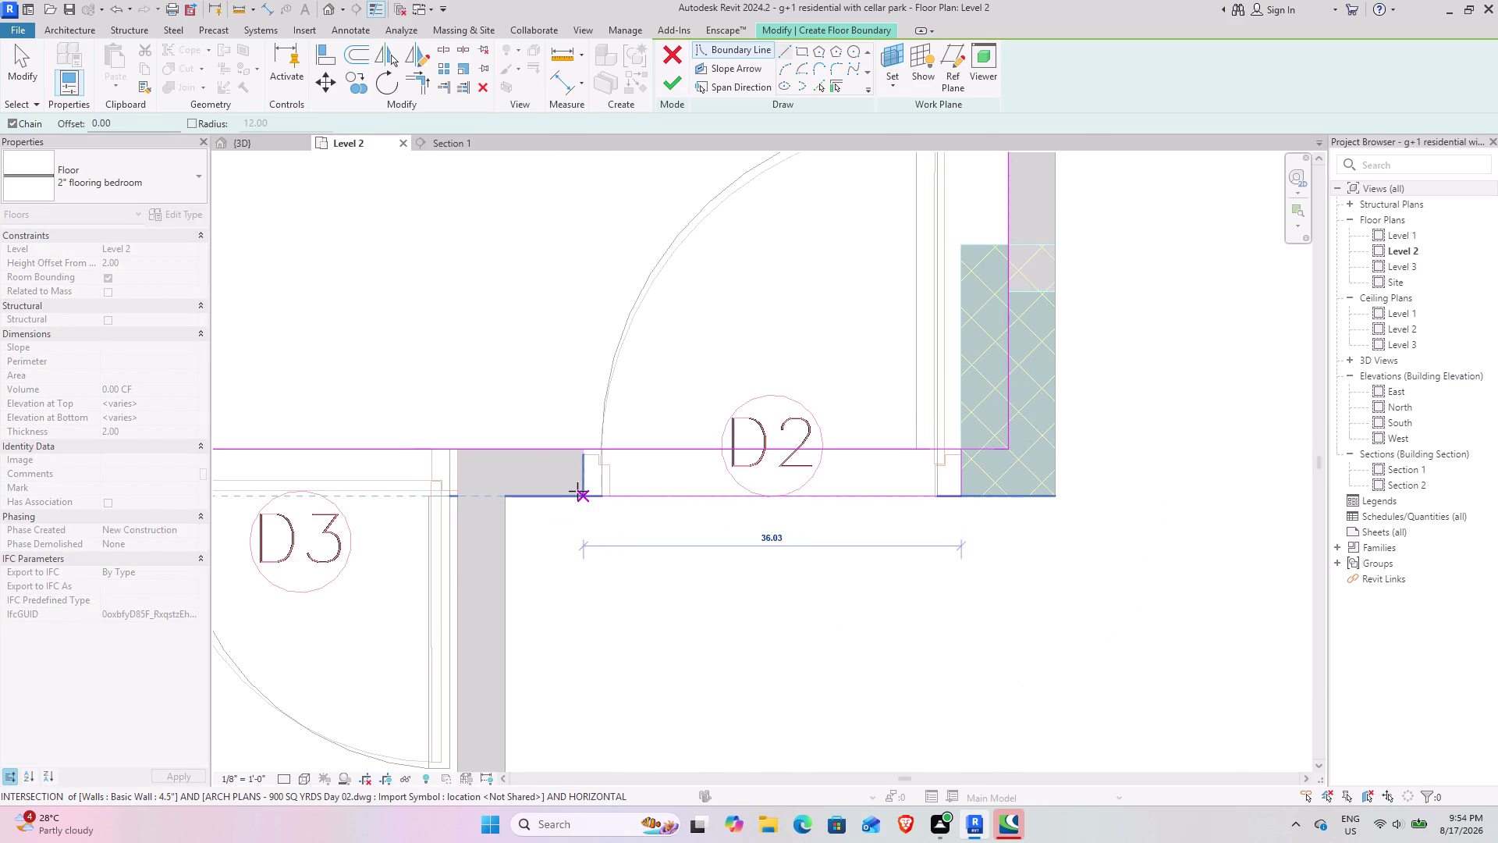
click(582, 448)
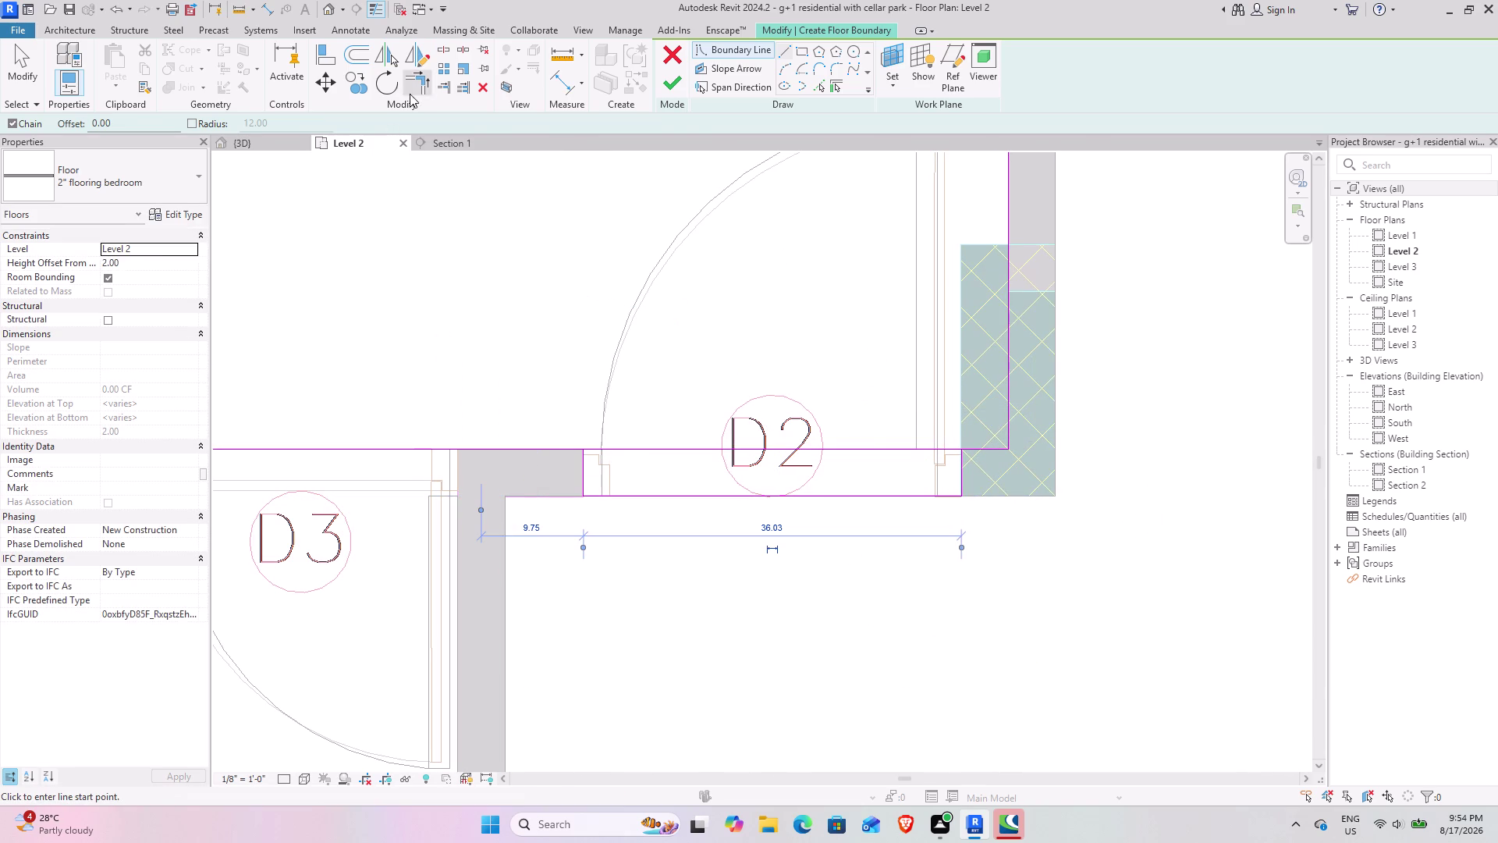
Trim the corners by D2 and finish the 567 sq ft bedroom floor.
click(408, 82)
click(584, 472)
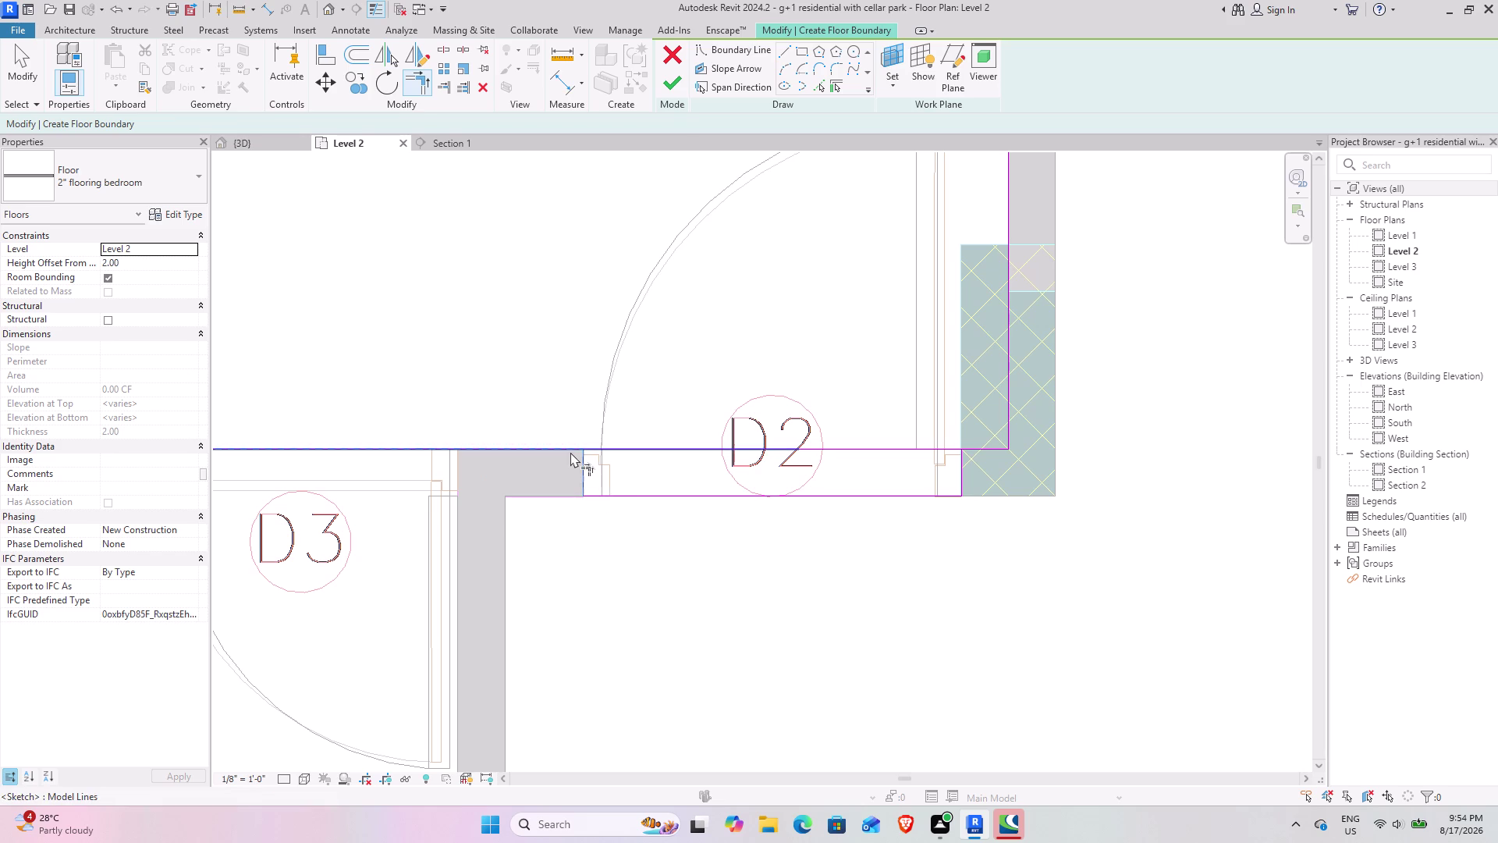
click(570, 451)
click(959, 472)
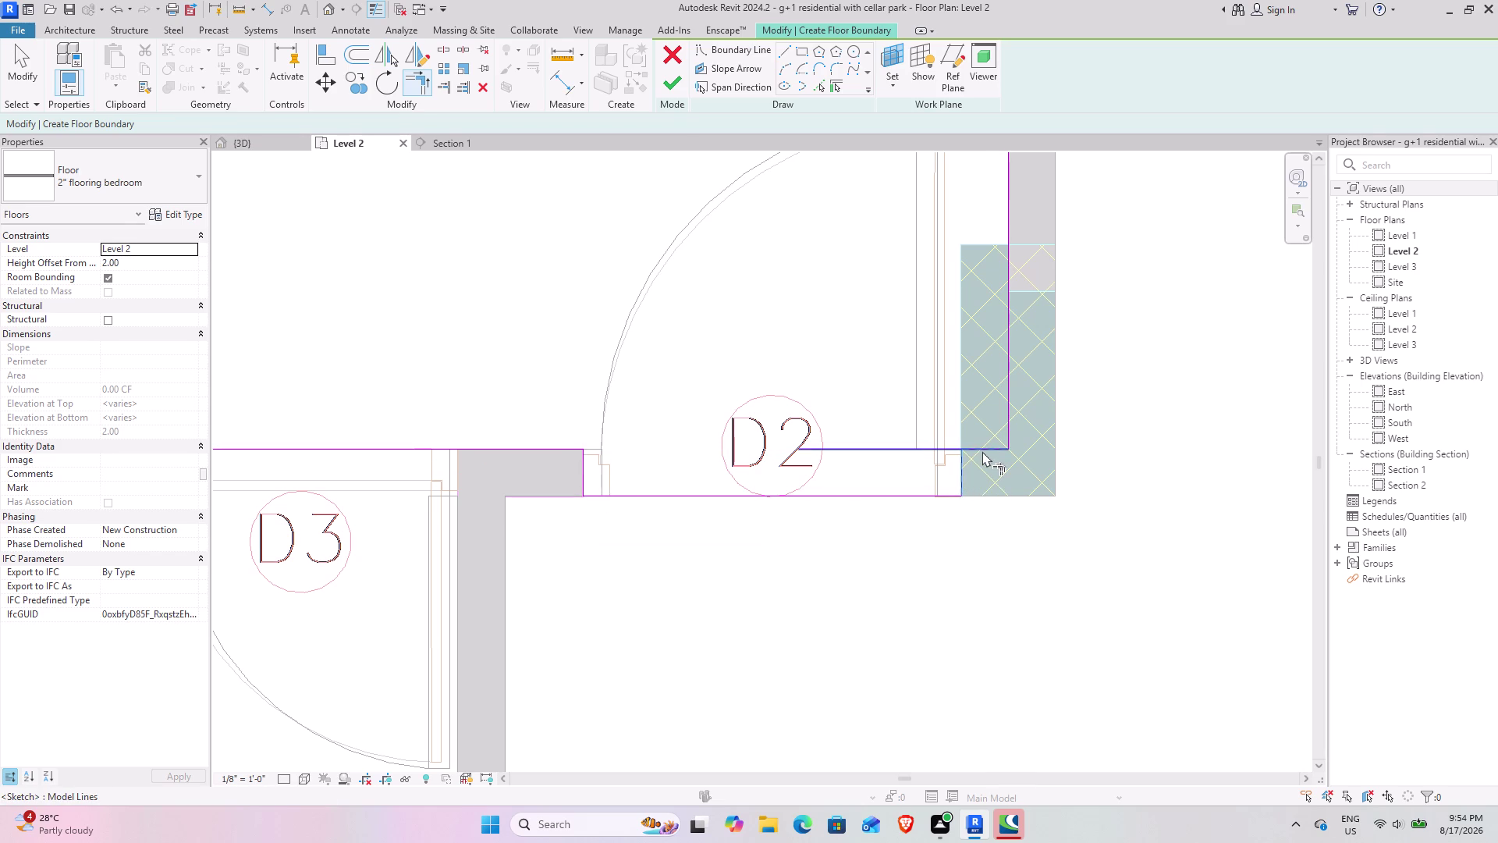
click(983, 450)
scroll(down, 3)
middle_drag(827, 308, 830, 598)
scroll(down, 3)
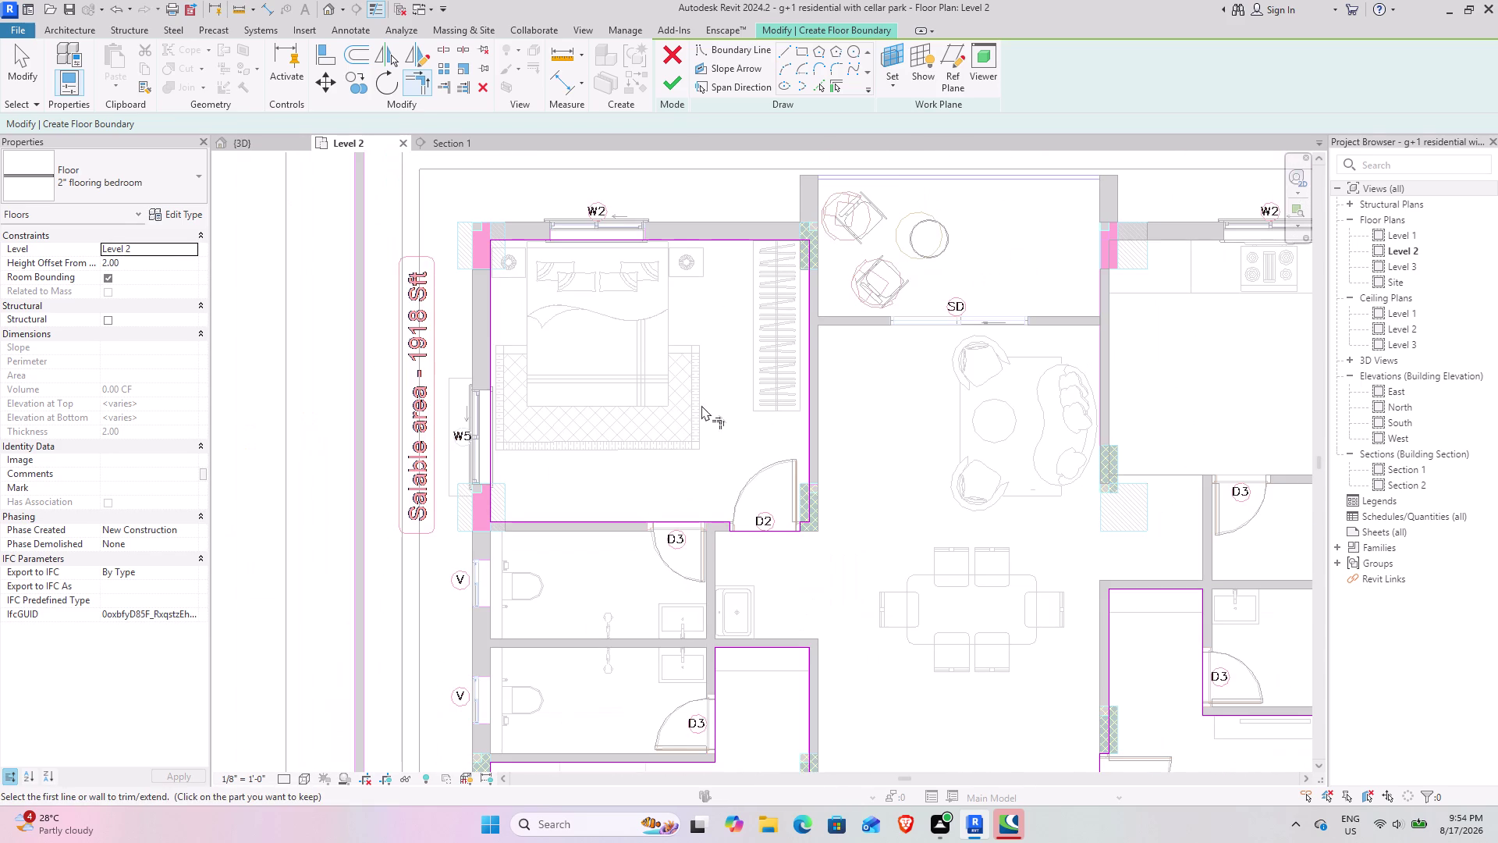
scroll(down, 3)
middle_drag(698, 402, 561, 234)
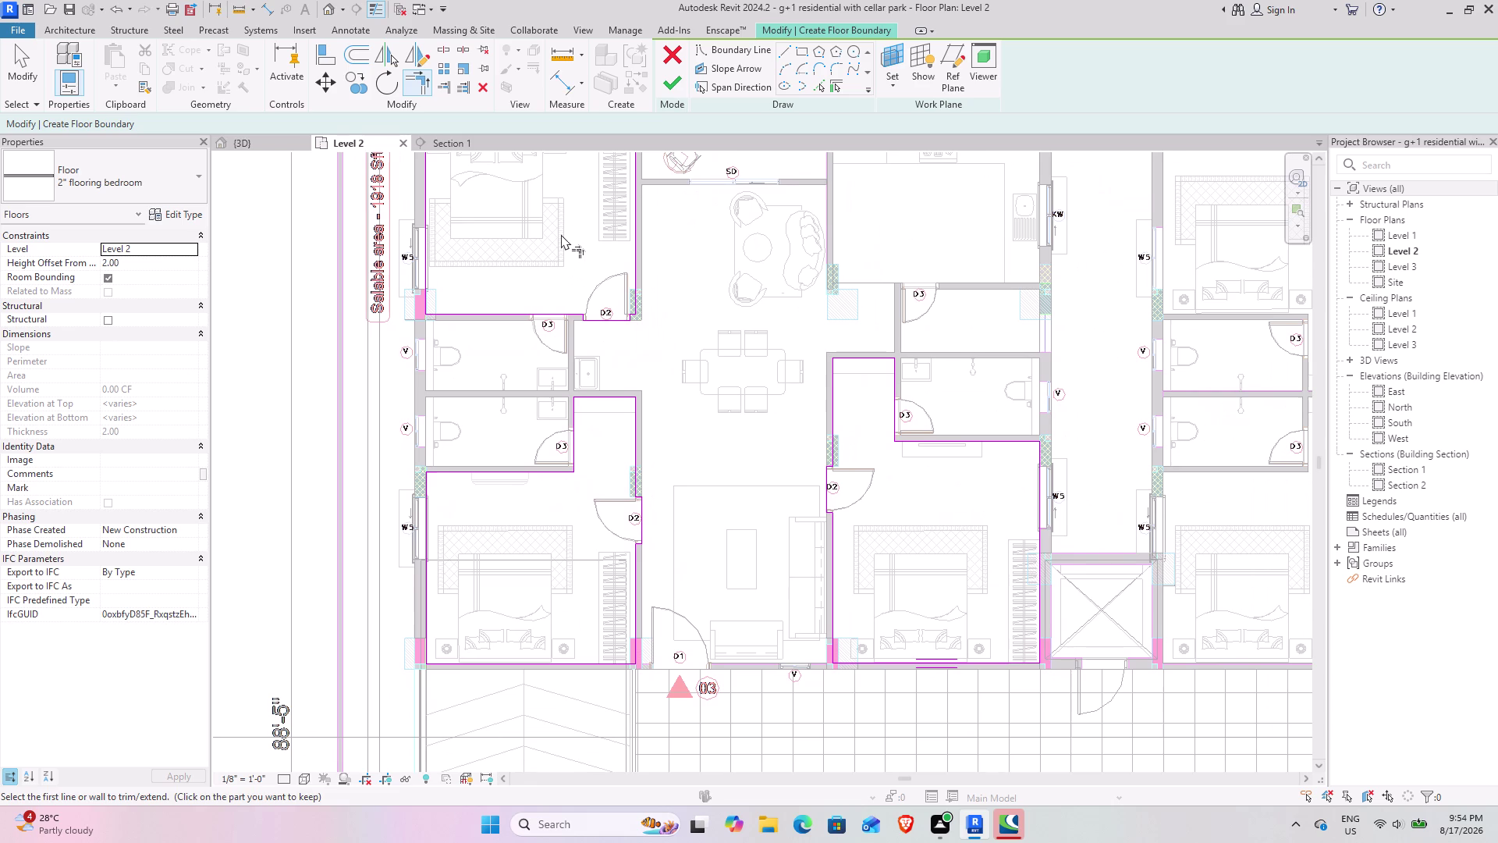
click(677, 82)
Switch from the Level 2 plan to the {3D} view and clear the selection.
scroll(down, 3)
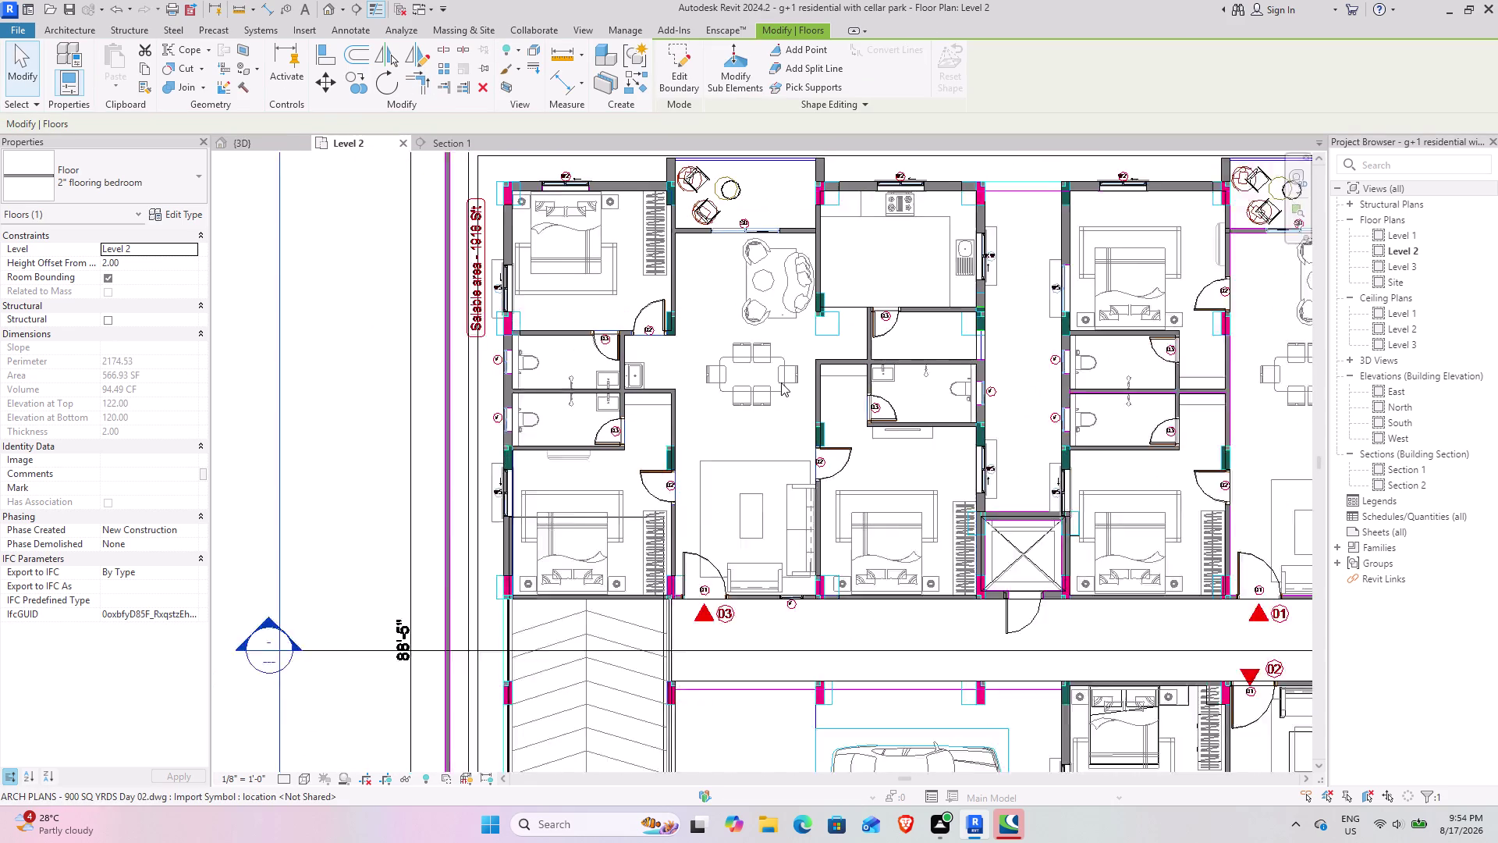
middle_drag(618, 420, 491, 467)
middle_drag(932, 459, 490, 458)
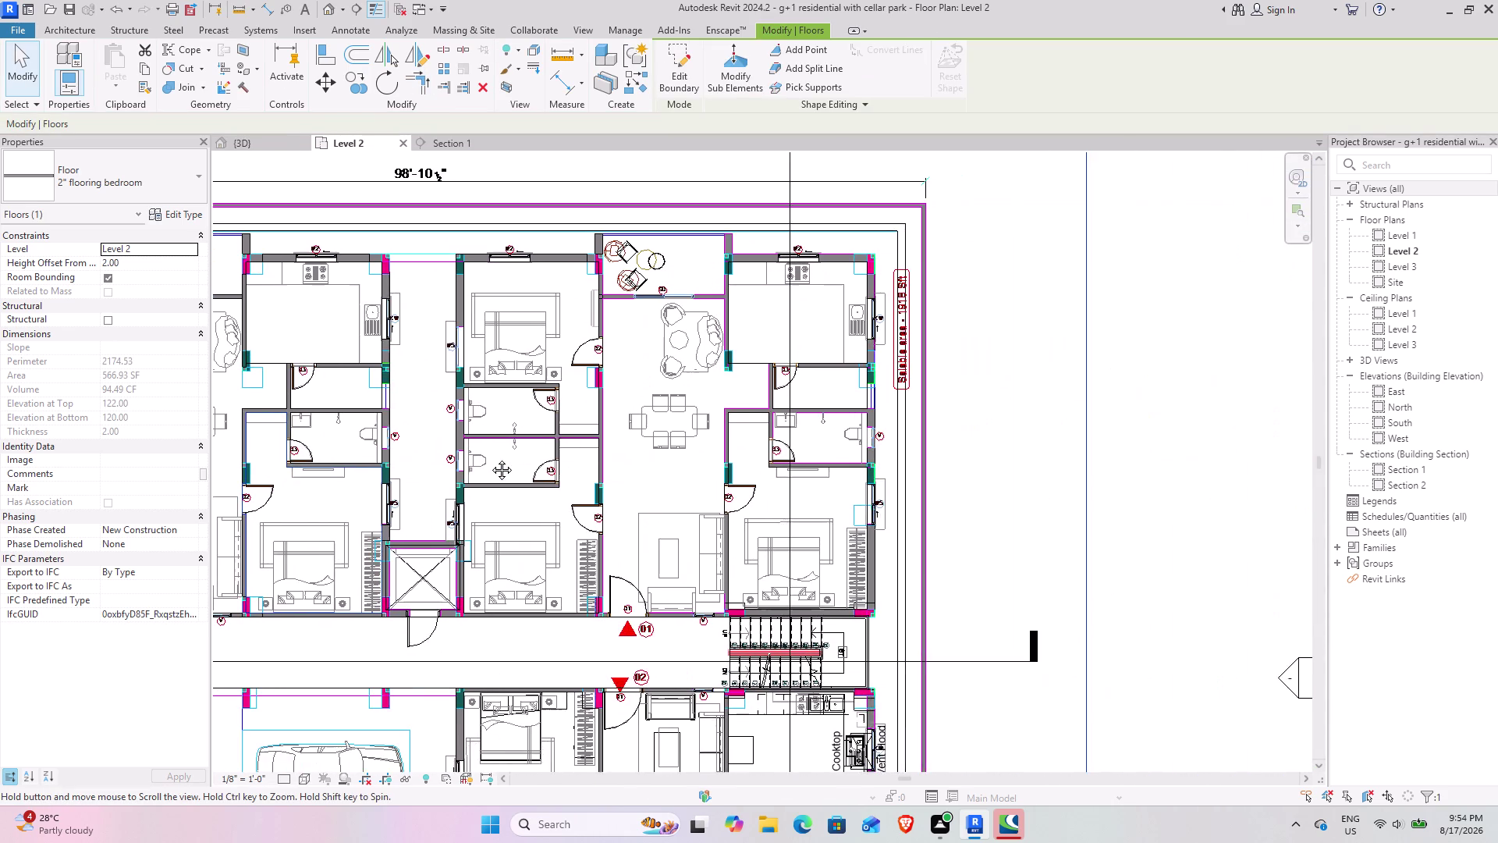
middle_drag(490, 458, 795, 527)
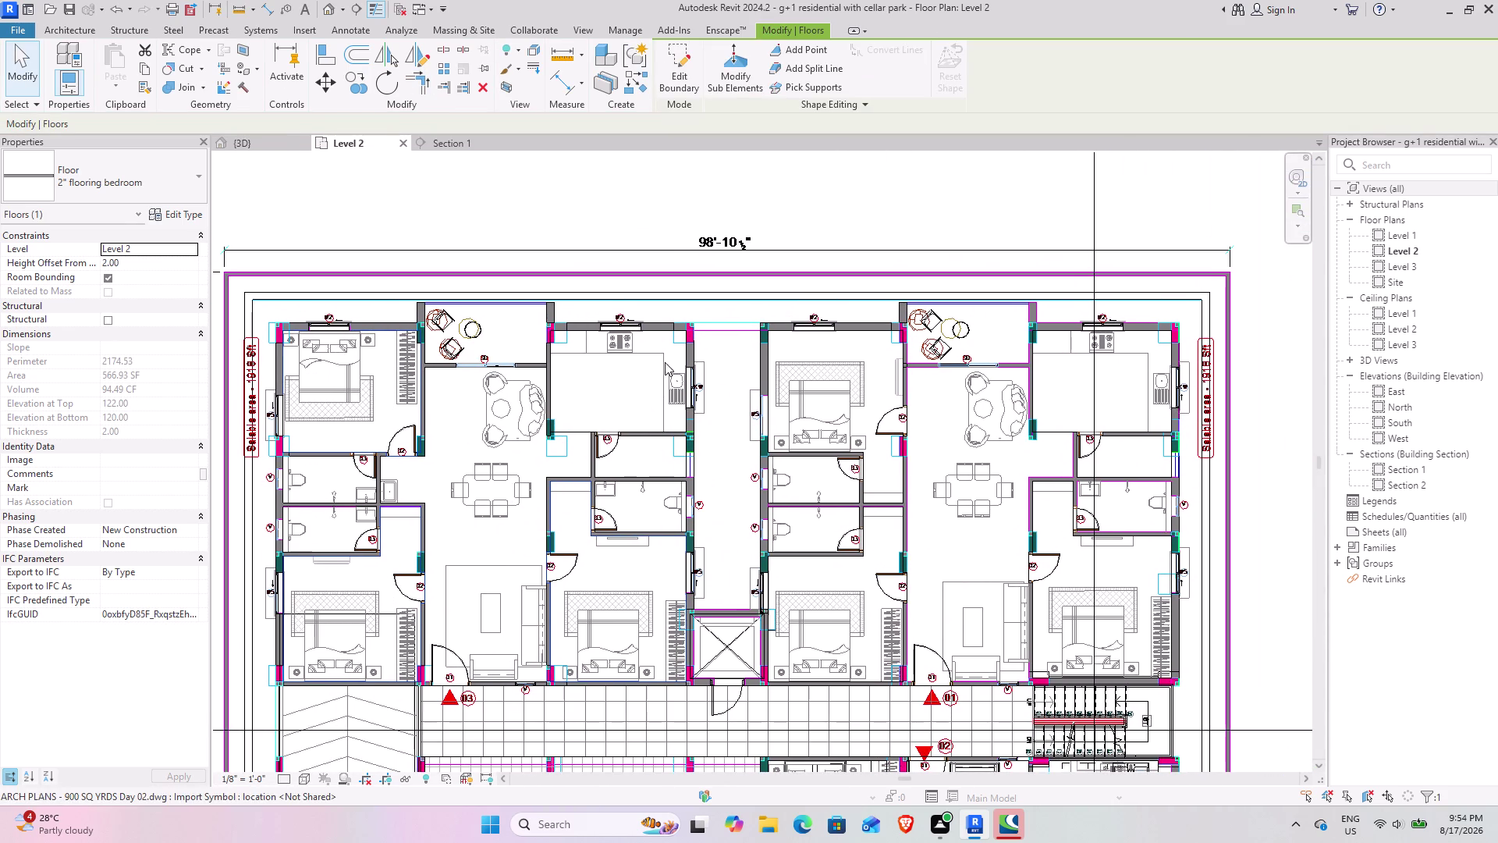
click(267, 144)
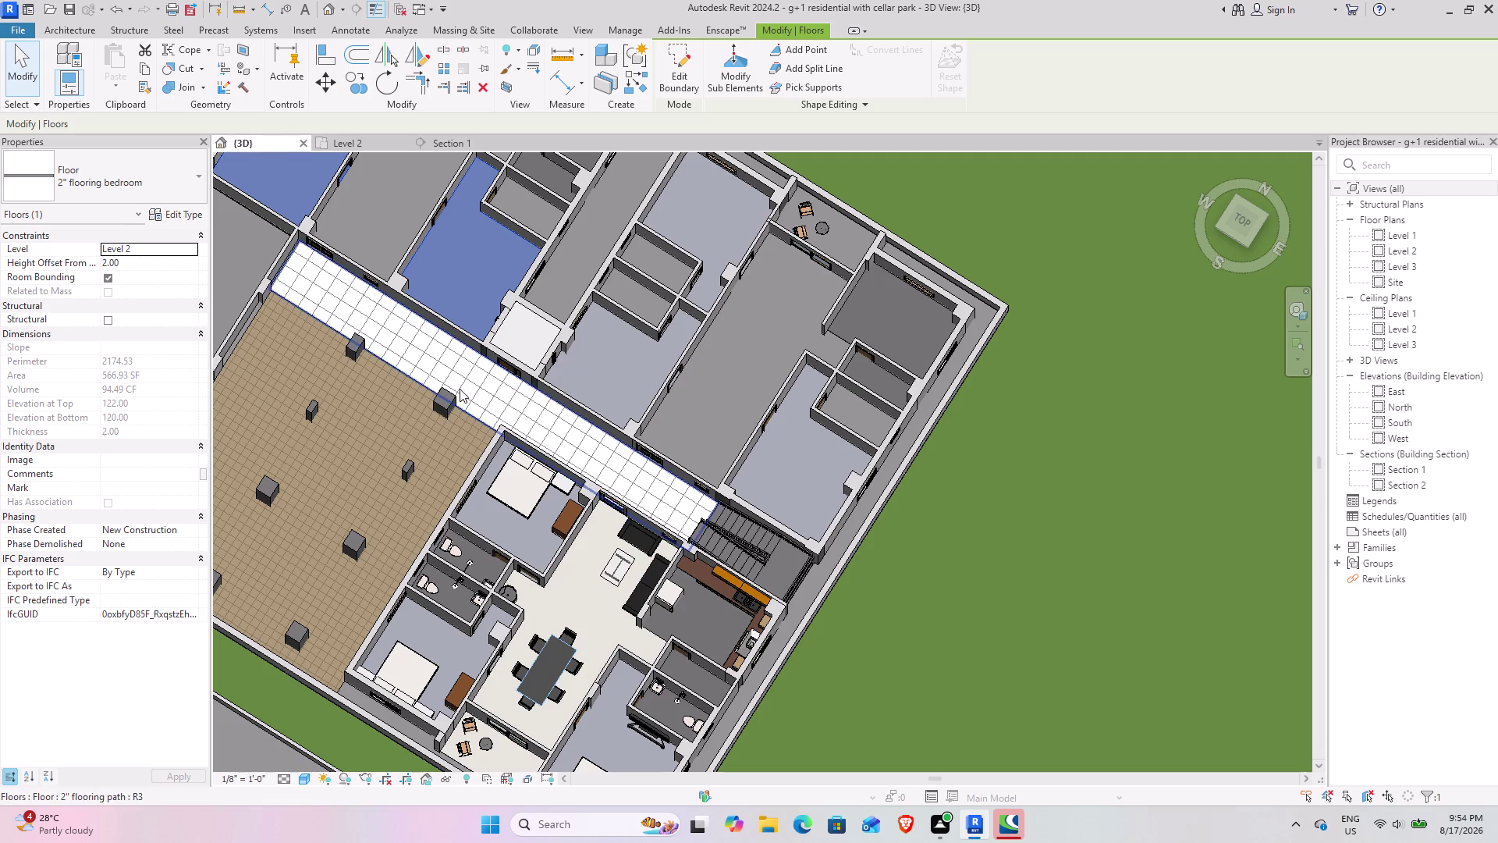
scroll(down, 3)
middle_drag(485, 433, 702, 528)
click(1062, 295)
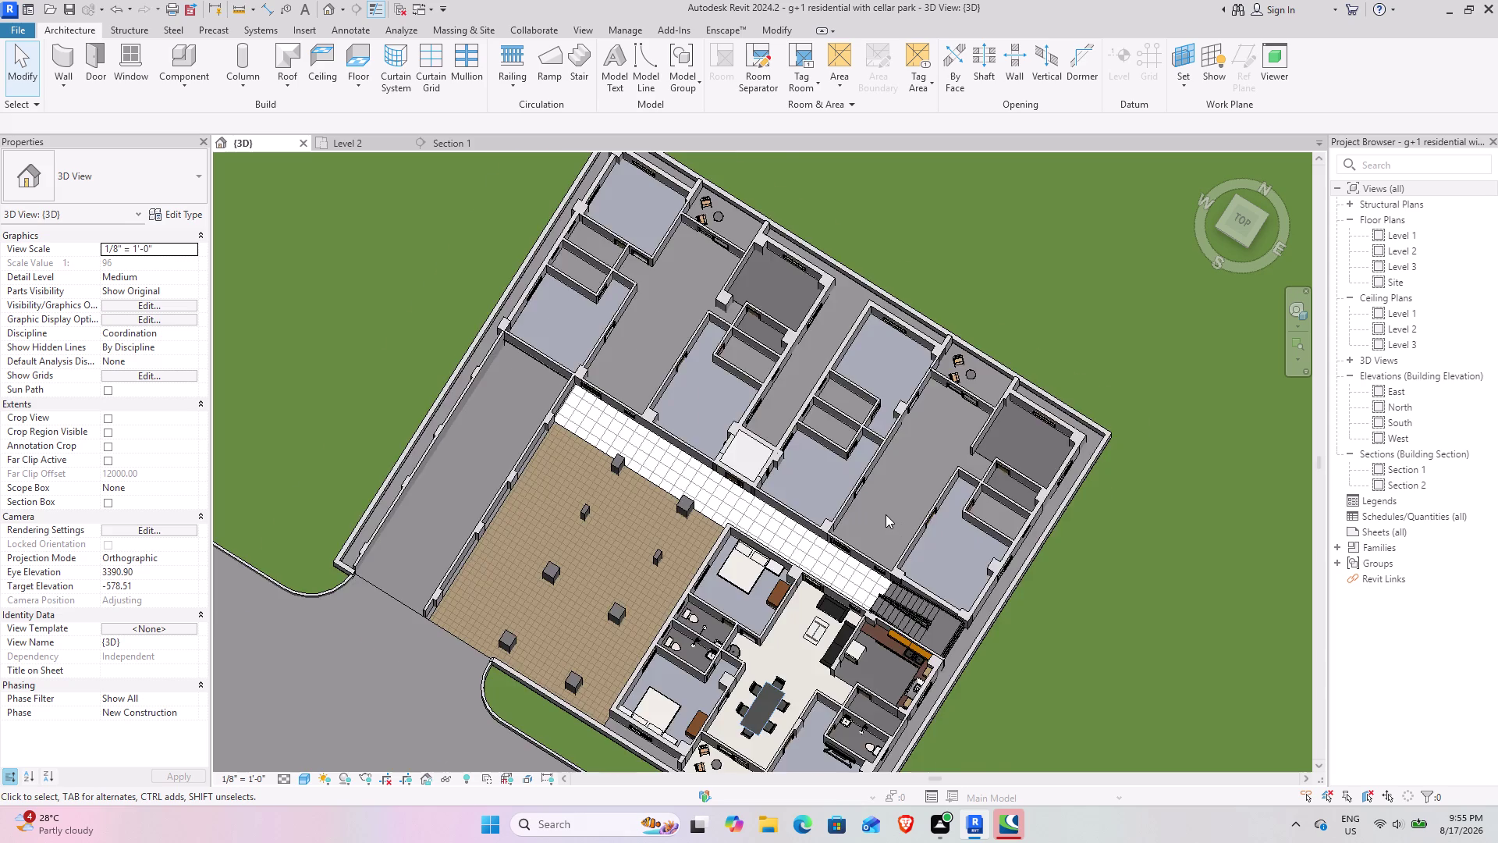
Pan over both apartments' Level 2 floors and select the 474 sq ft hall floor.
scroll(up, 3)
scroll(down, 3)
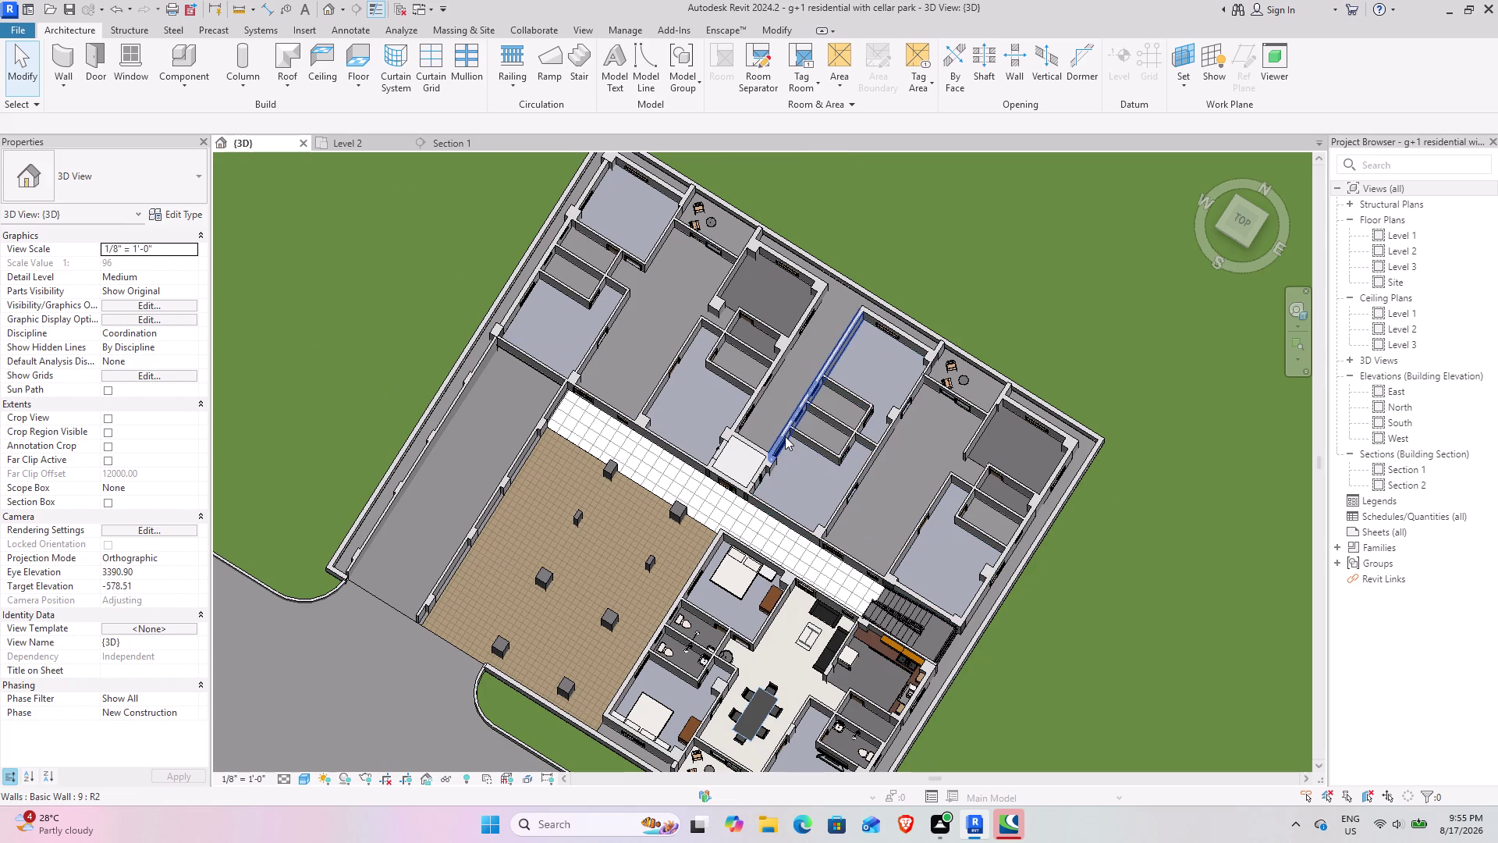
middle_drag(885, 382, 893, 463)
scroll(down, 3)
scroll(up, 3)
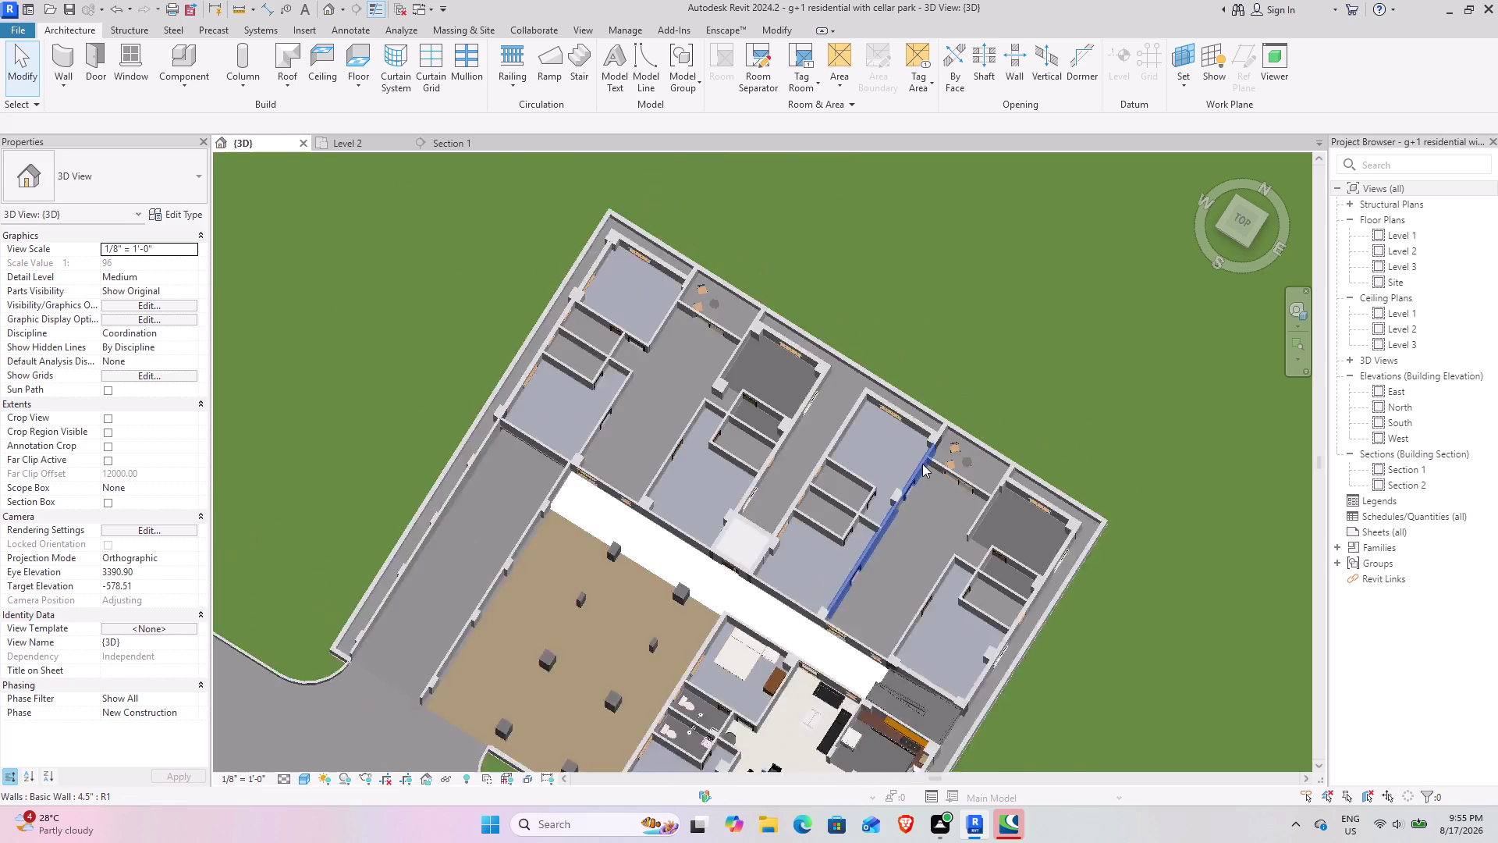
scroll(up, 3)
middle_drag(746, 547, 800, 479)
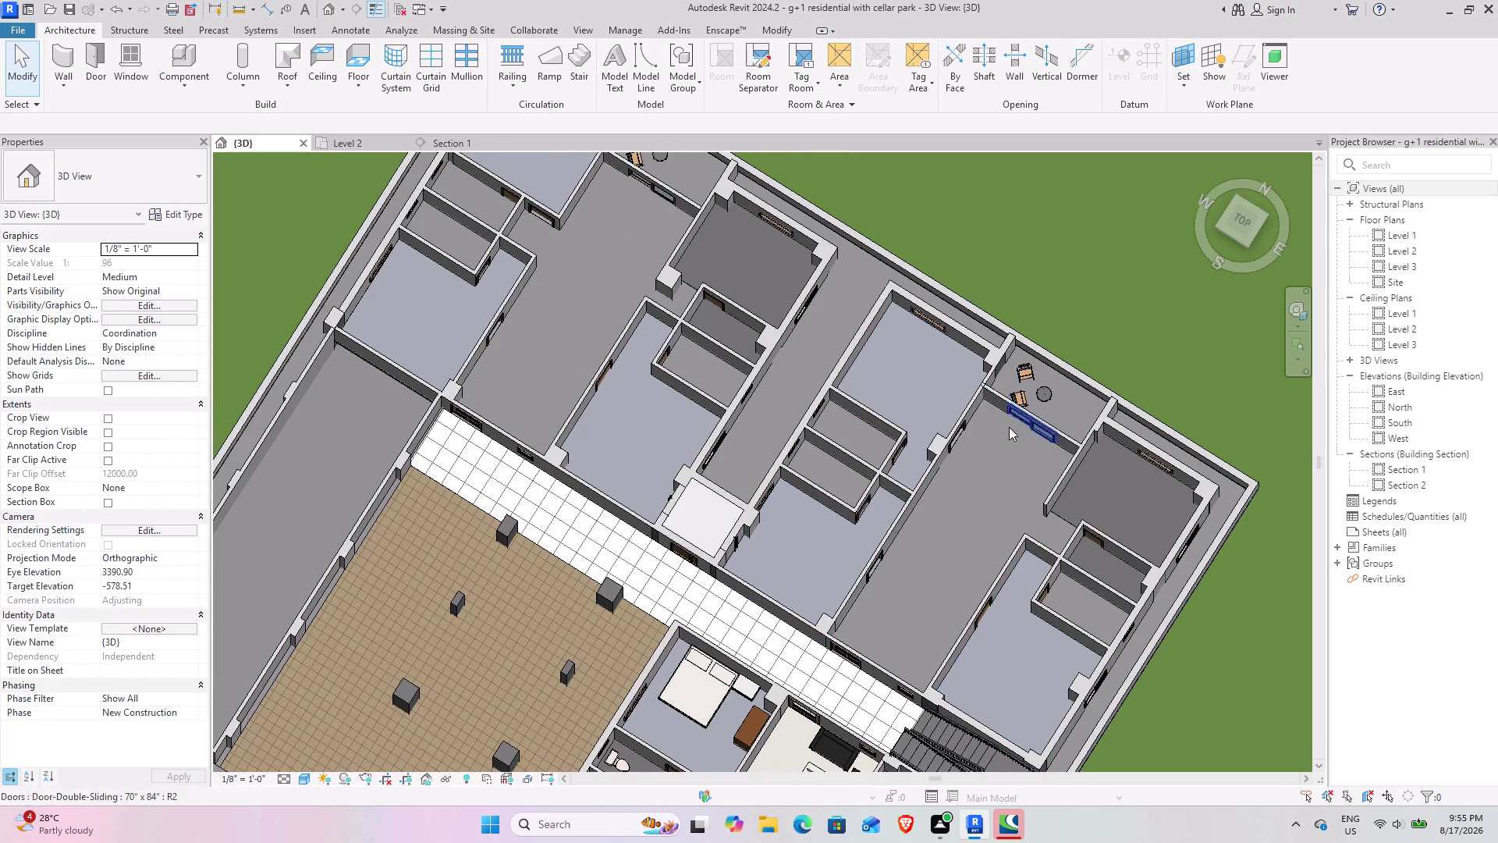
middle_drag(942, 445, 982, 525)
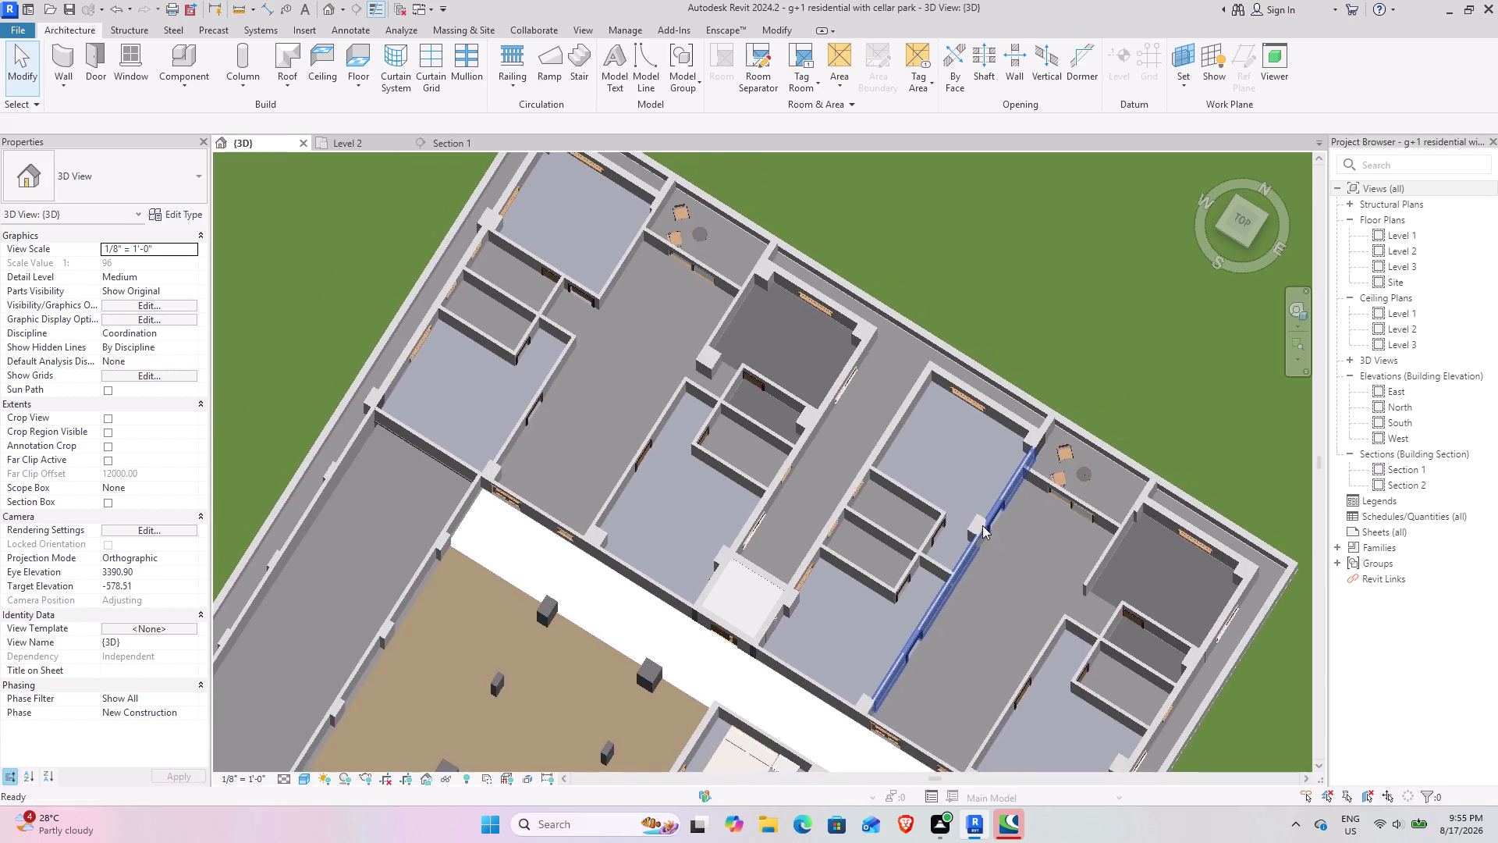
middle_drag(950, 647, 932, 613)
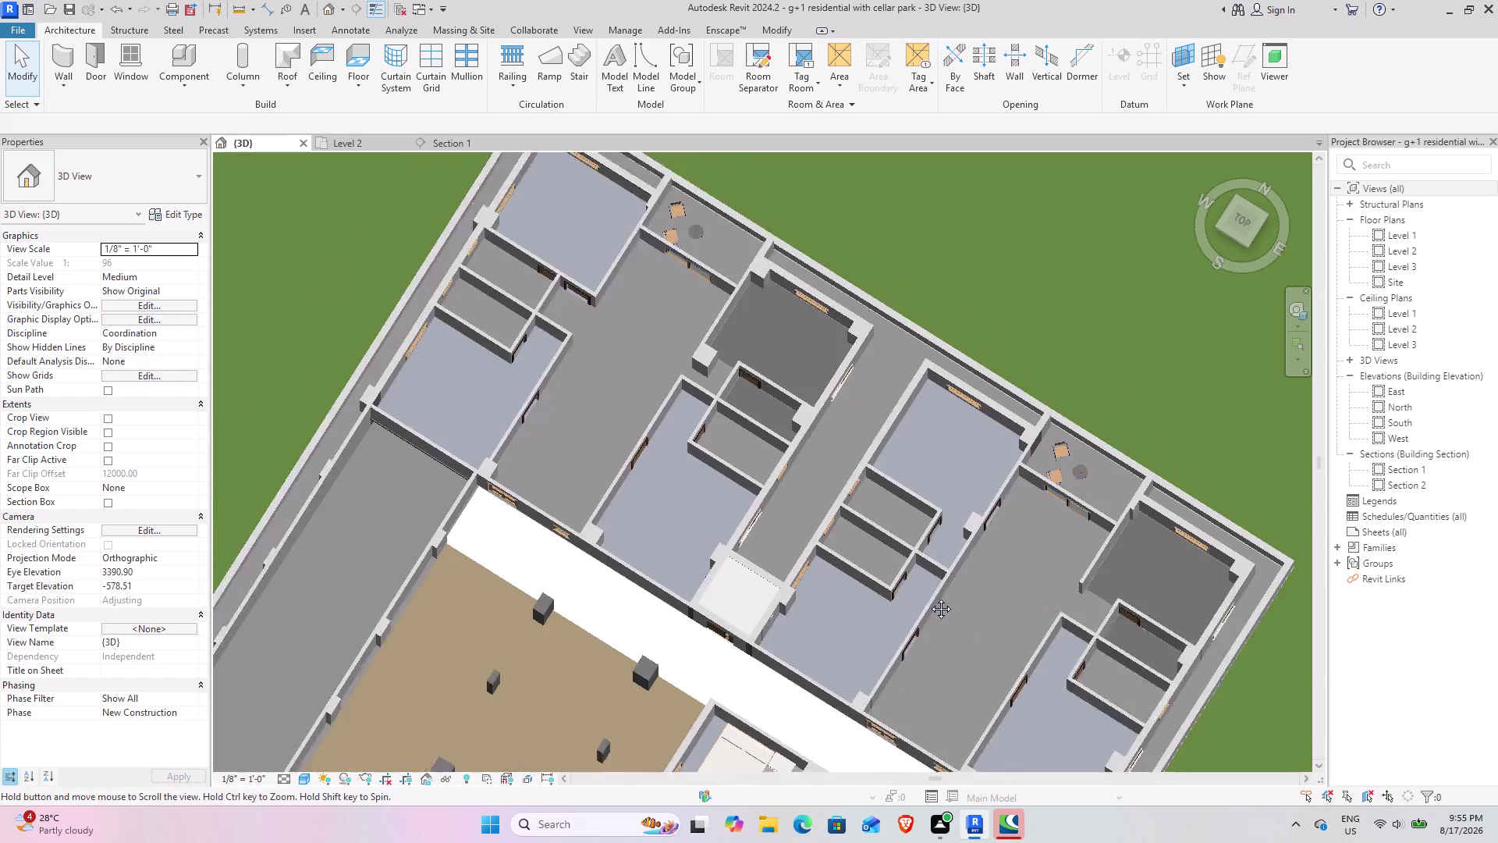
middle_drag(933, 612, 904, 450)
middle_drag(856, 674, 930, 527)
middle_drag(984, 613, 975, 618)
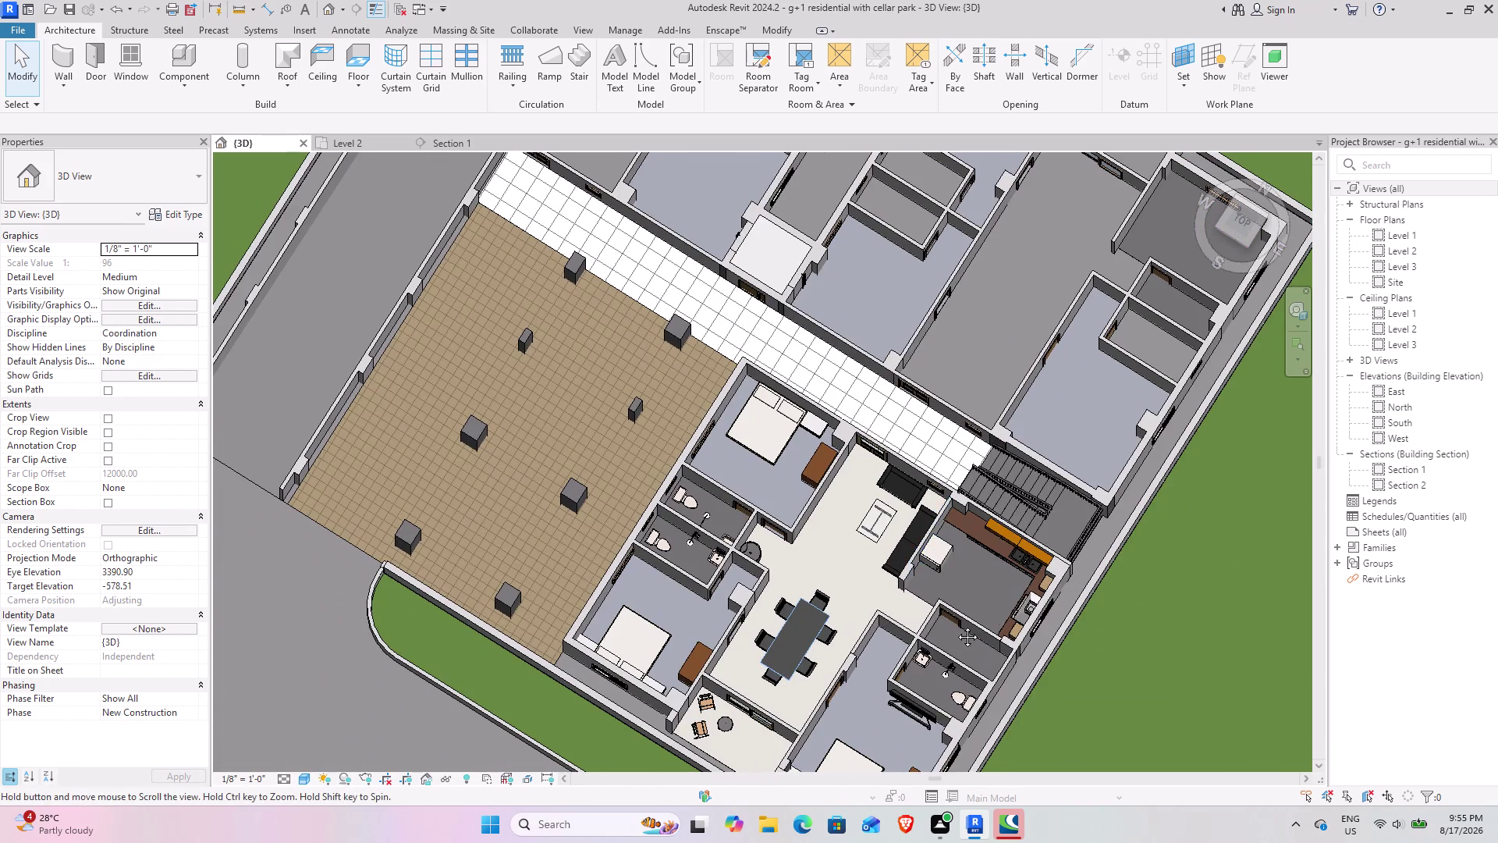
middle_drag(974, 617, 989, 808)
middle_drag(879, 682, 839, 672)
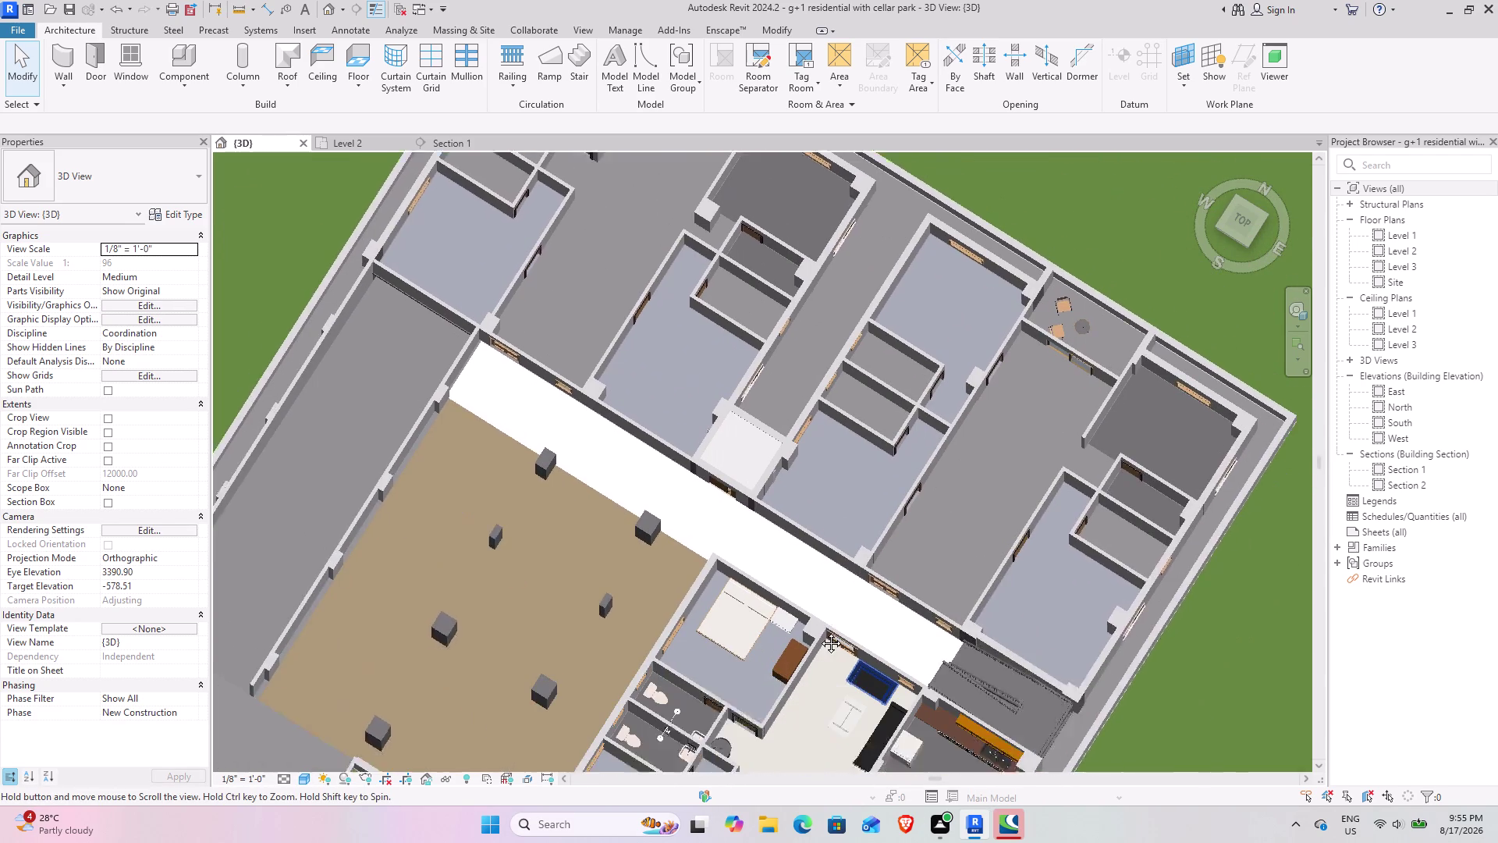
middle_drag(839, 671, 800, 534)
scroll(down, 3)
middle_drag(865, 415, 877, 476)
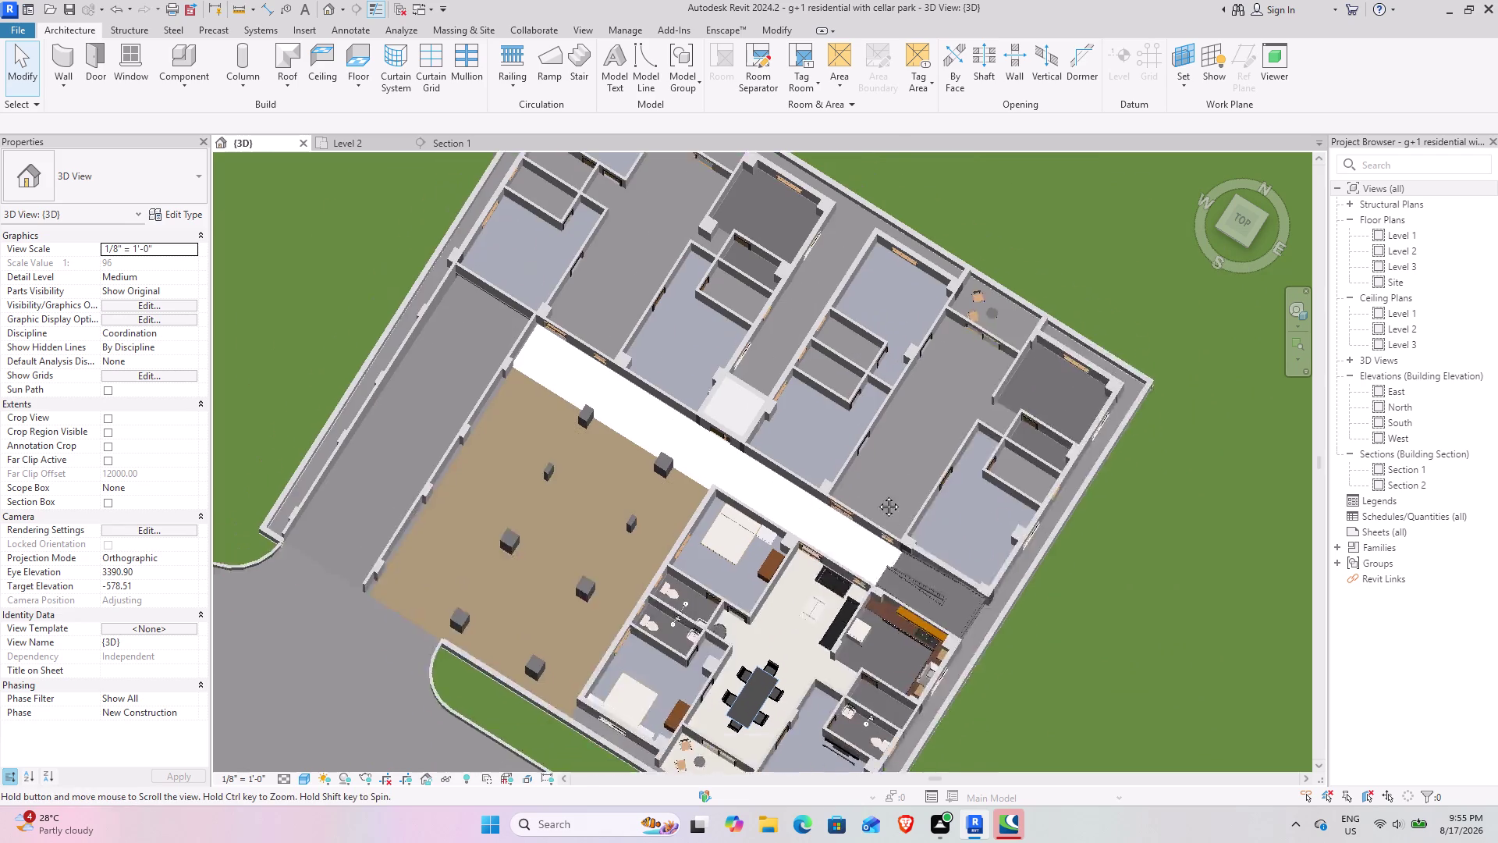
middle_drag(877, 476, 864, 586)
middle_drag(841, 611, 840, 548)
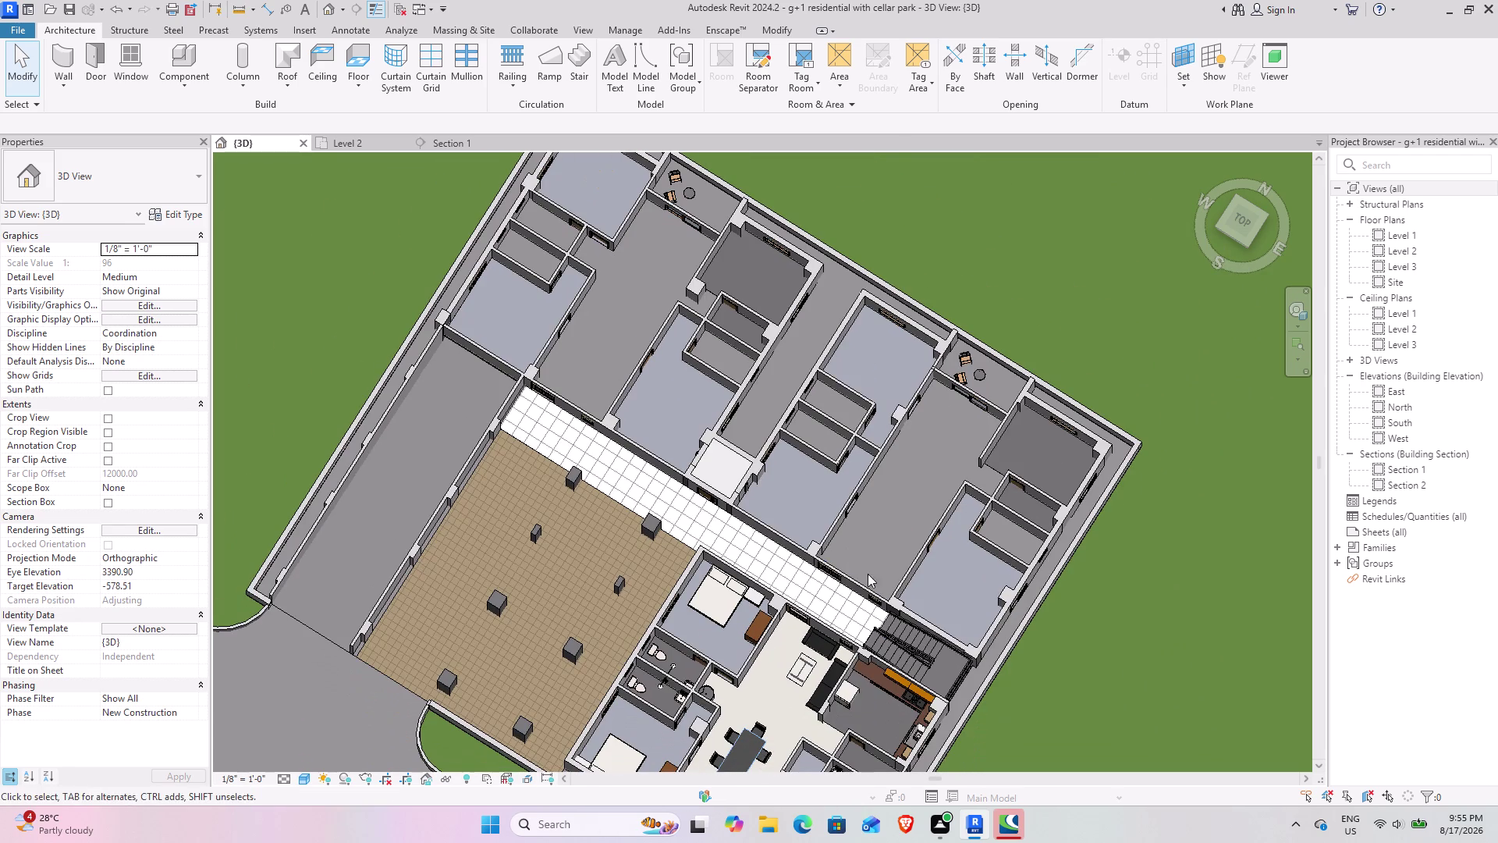
middle_drag(824, 597, 824, 492)
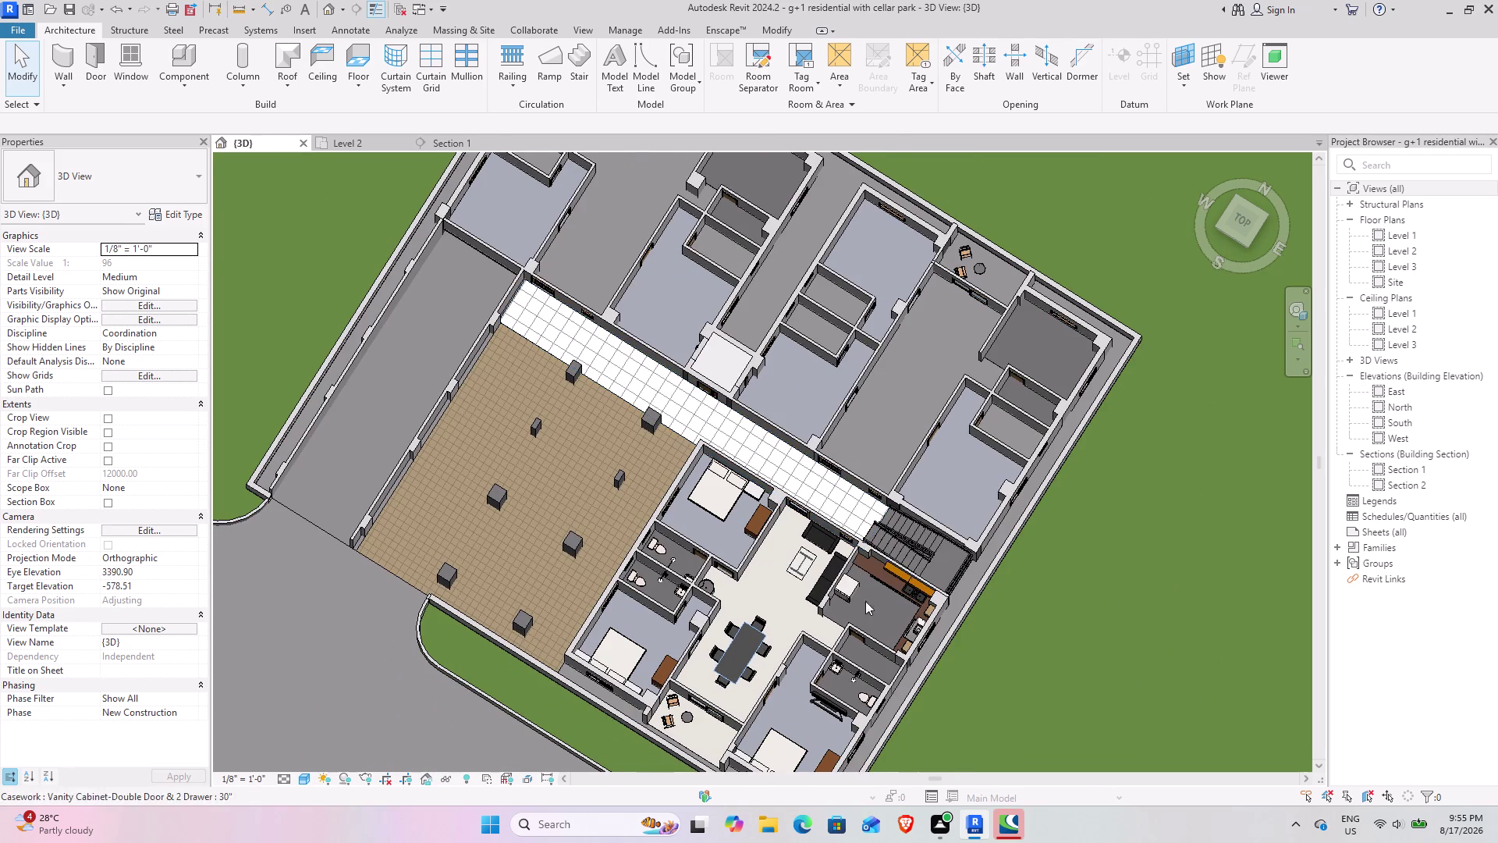
scroll(up, 3)
middle_drag(804, 608, 748, 501)
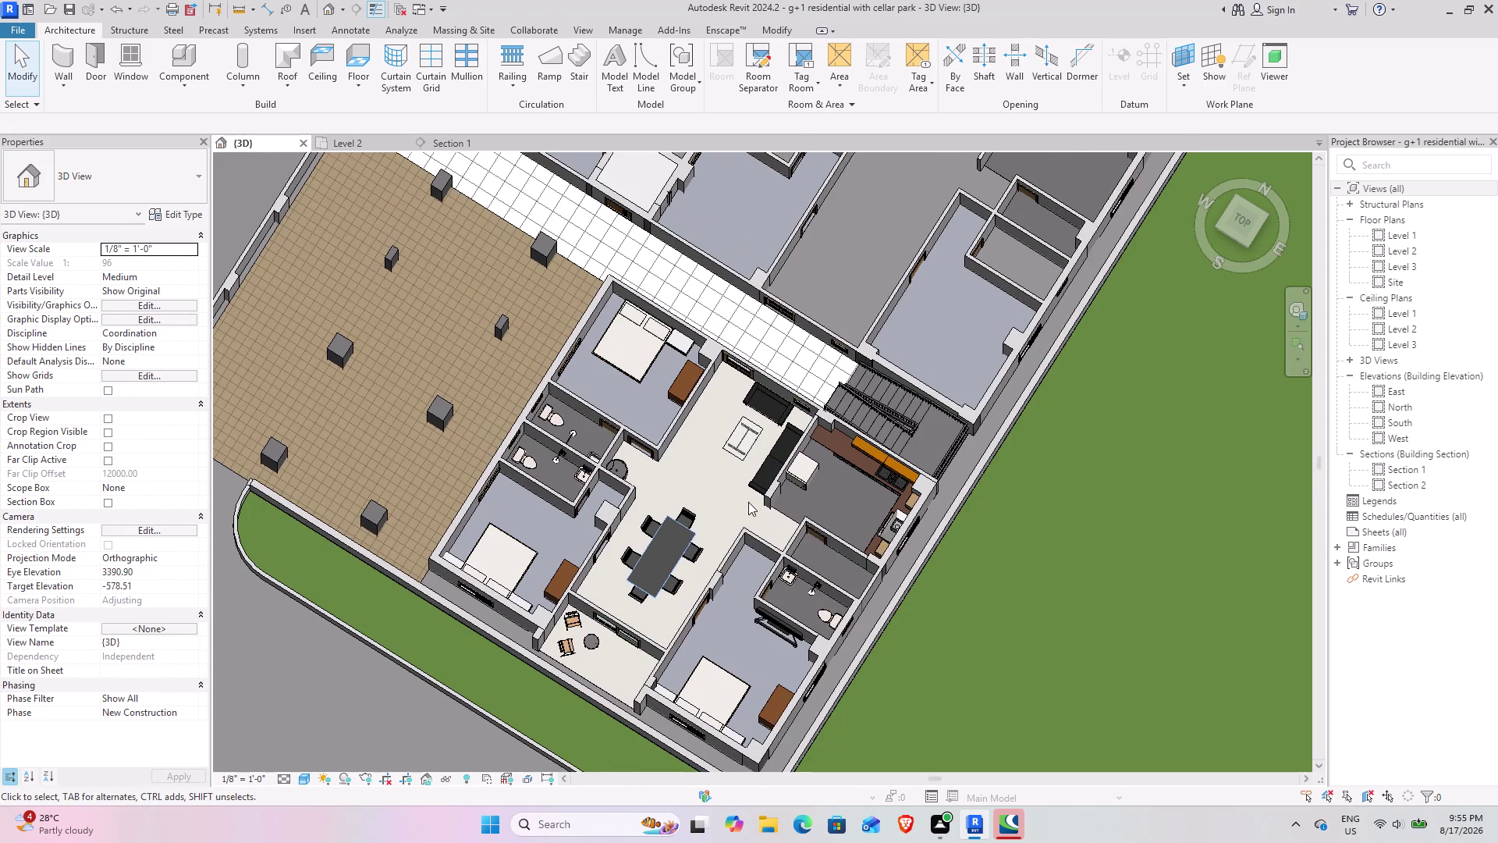
click(685, 421)
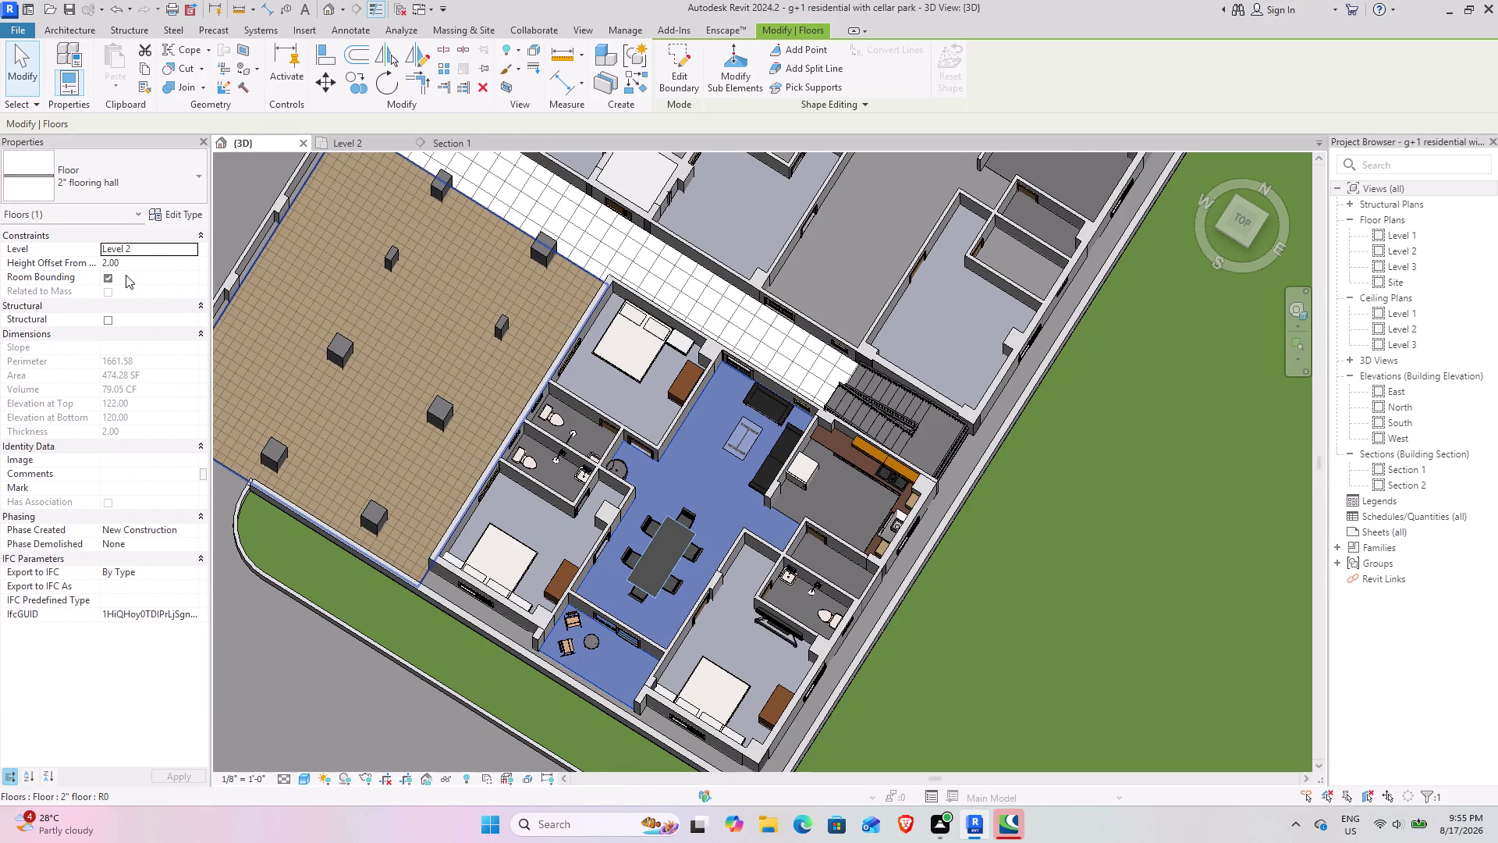
Edit the hall floor boundary on Level 2 and draw a line along the entrance wall.
click(631, 88)
click(355, 138)
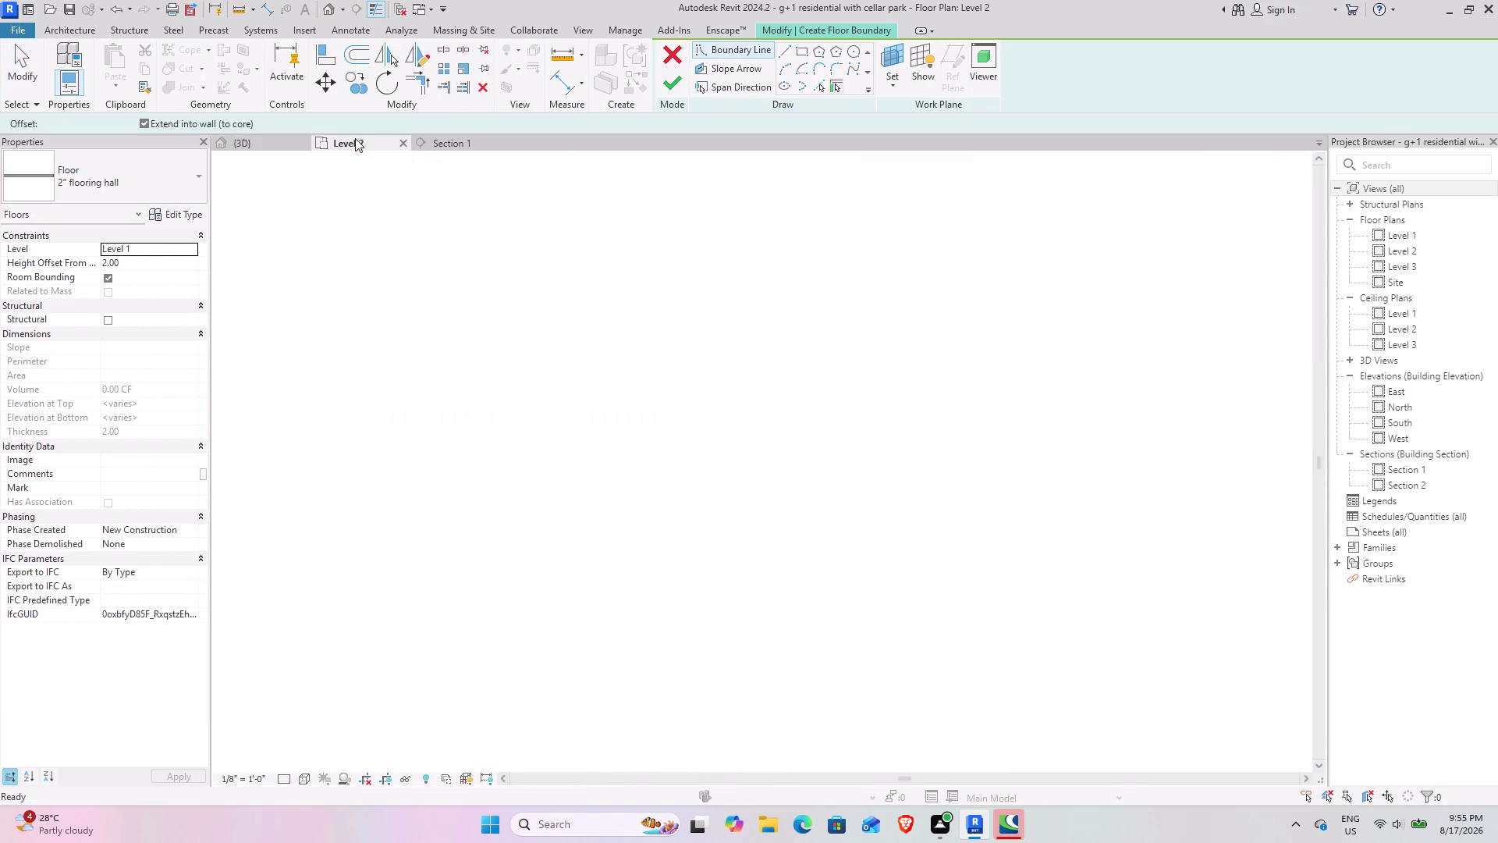
scroll(up, 3)
scroll(up, 3)
middle_drag(1013, 623, 991, 584)
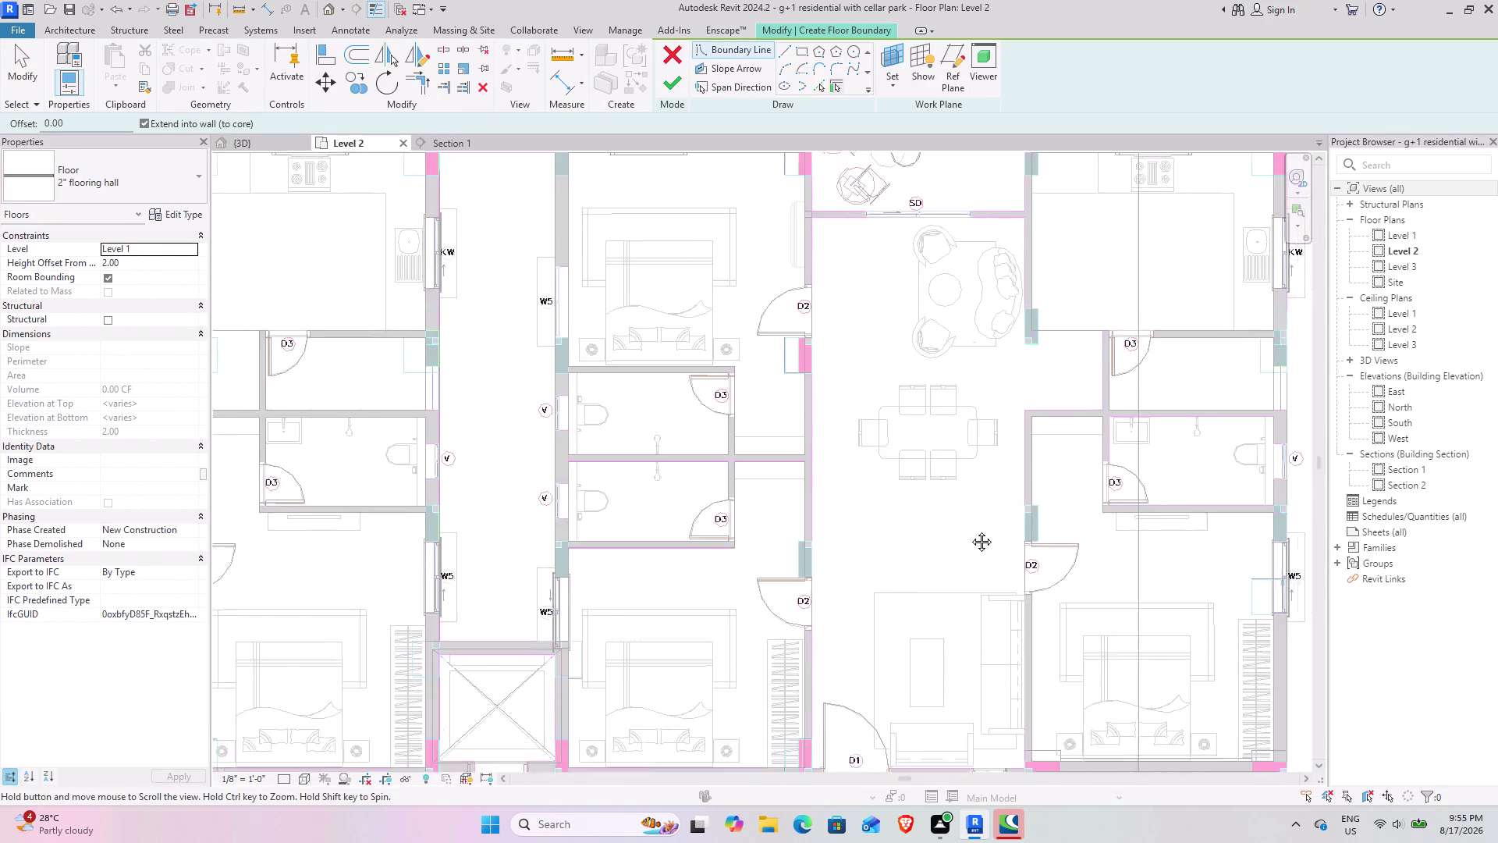
middle_drag(992, 584, 880, 321)
middle_drag(797, 433, 752, 588)
scroll(up, 3)
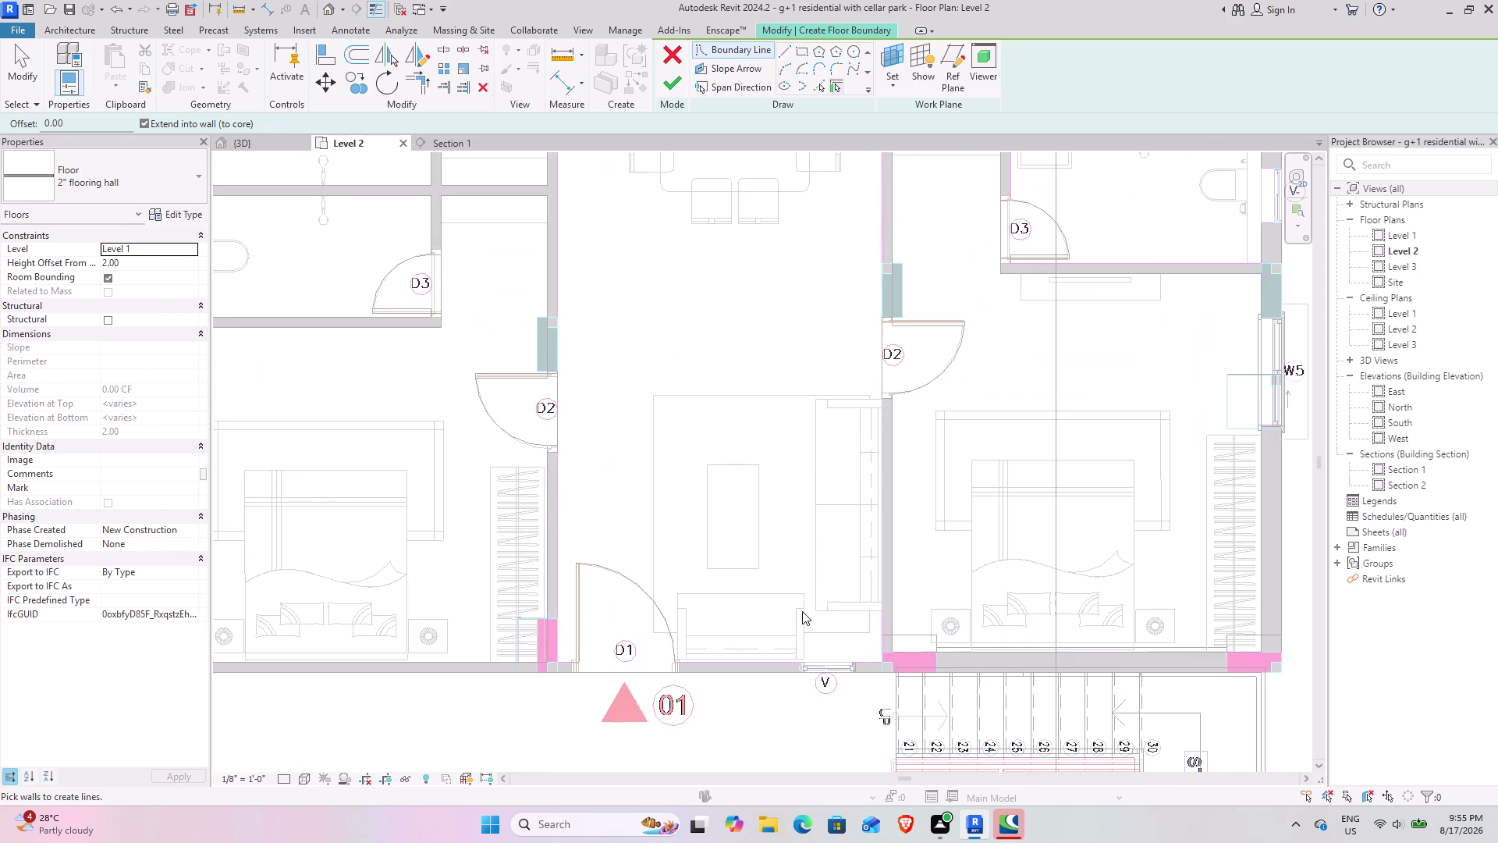
click(800, 58)
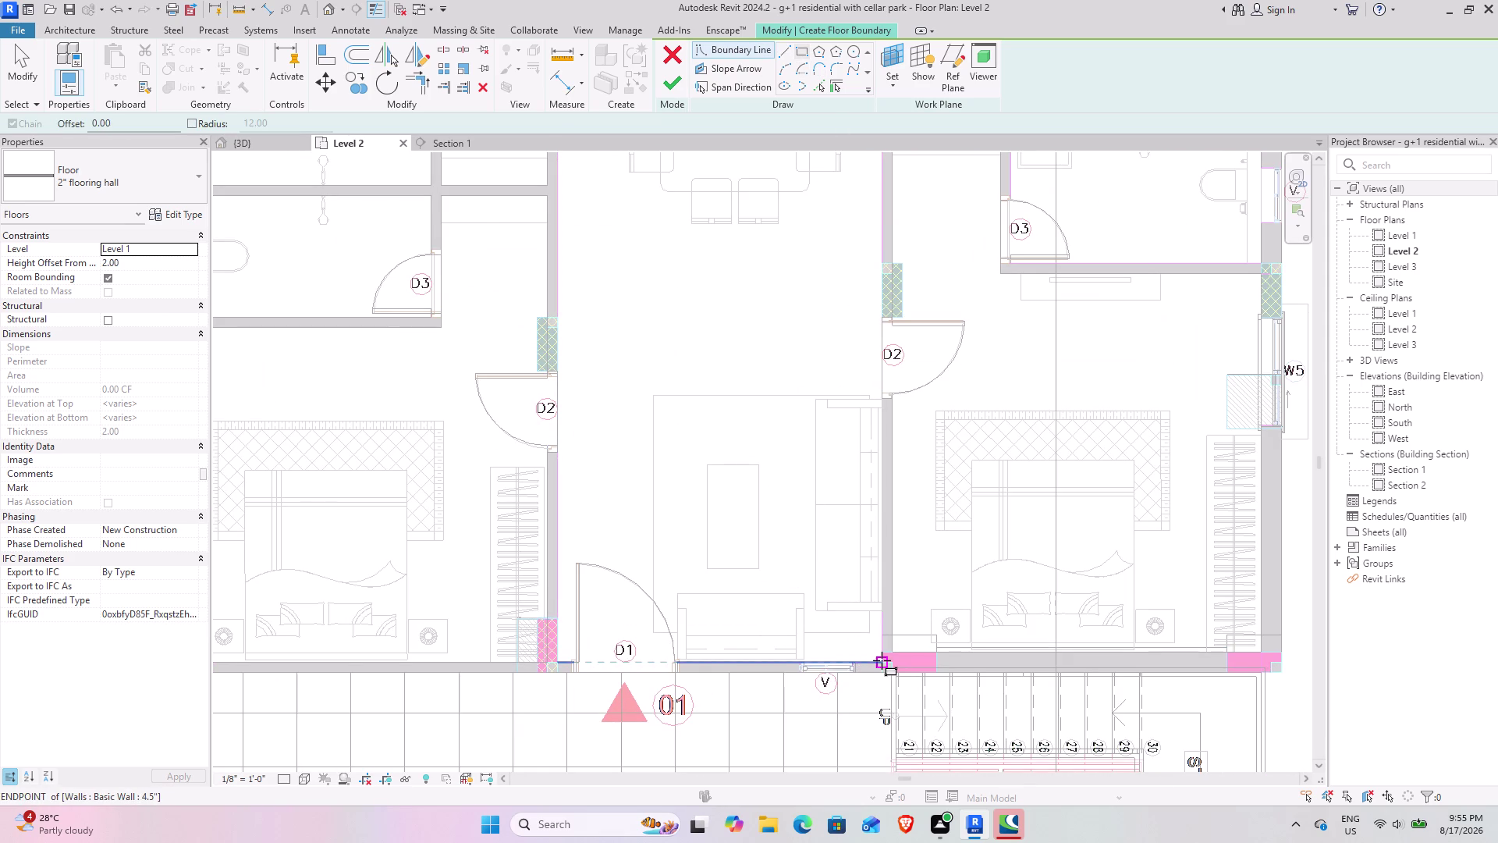
click(882, 660)
Place a boundary corner at the living room's top-left and split the right boundary line.
middle_drag(717, 268, 787, 604)
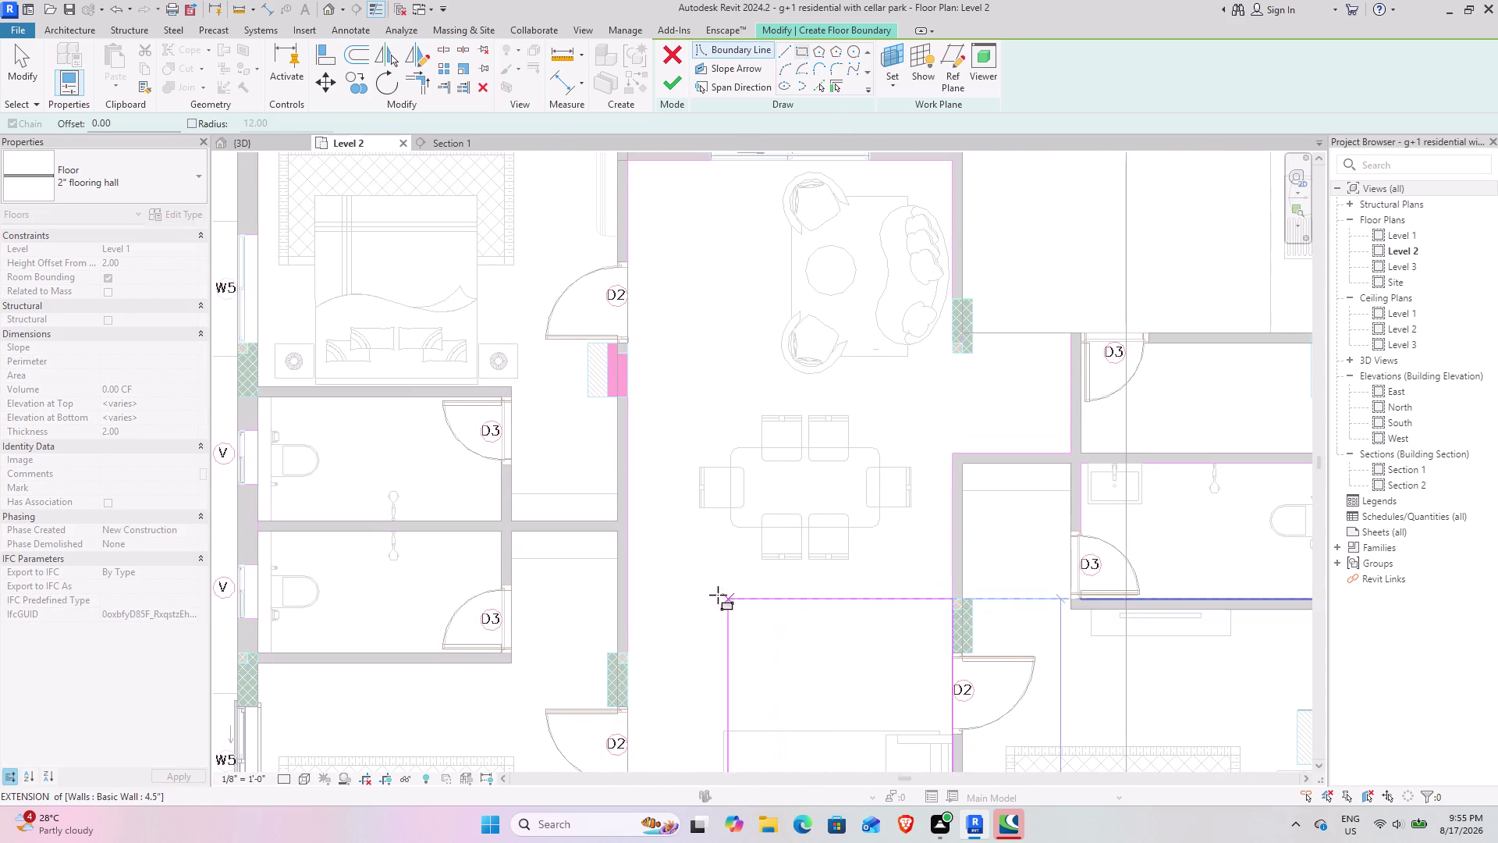
middle_drag(671, 543, 683, 353)
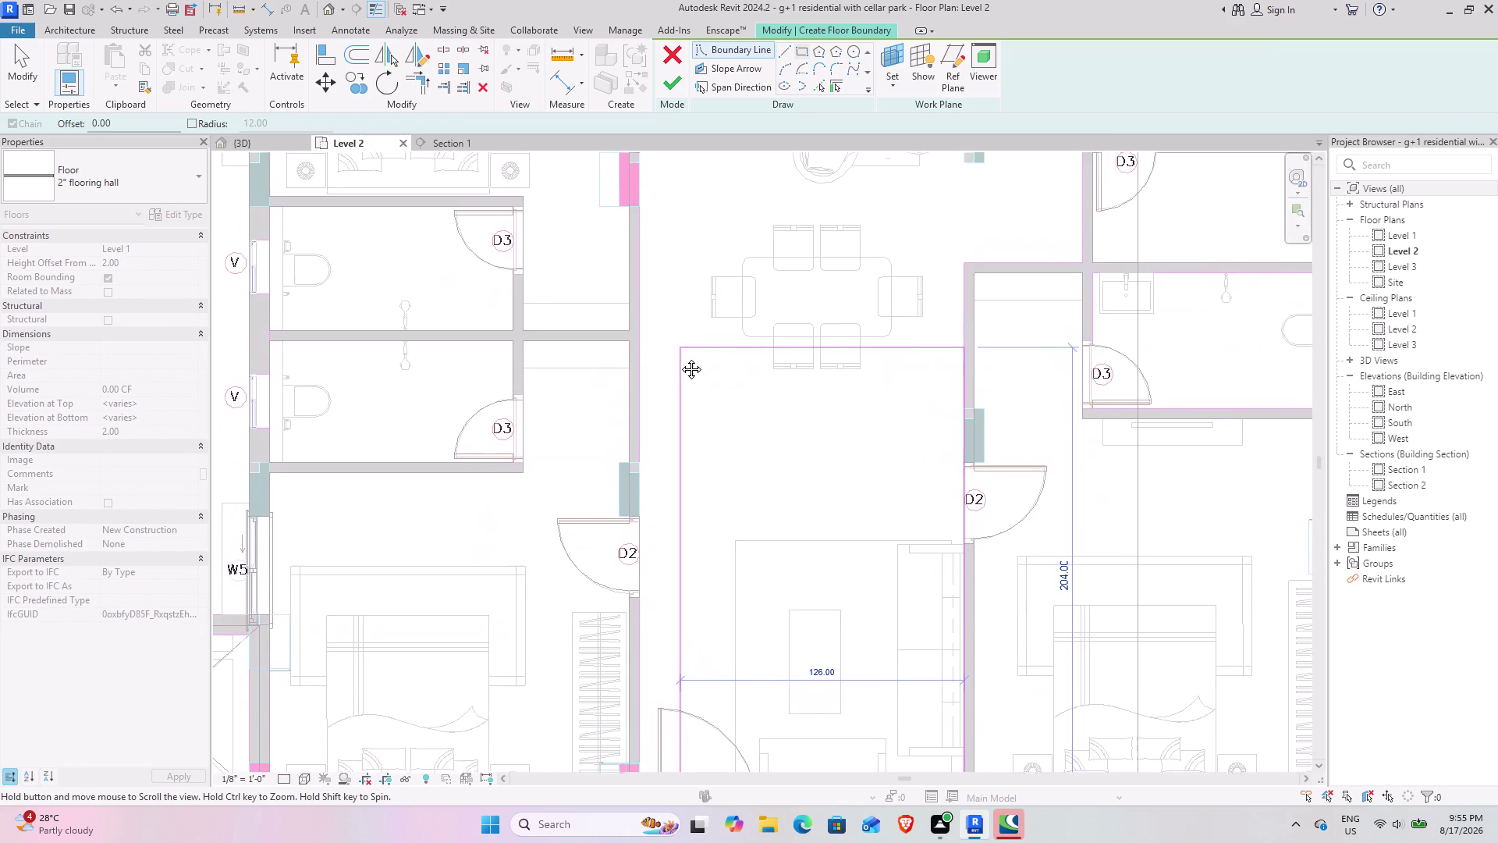
middle_drag(683, 353, 625, 616)
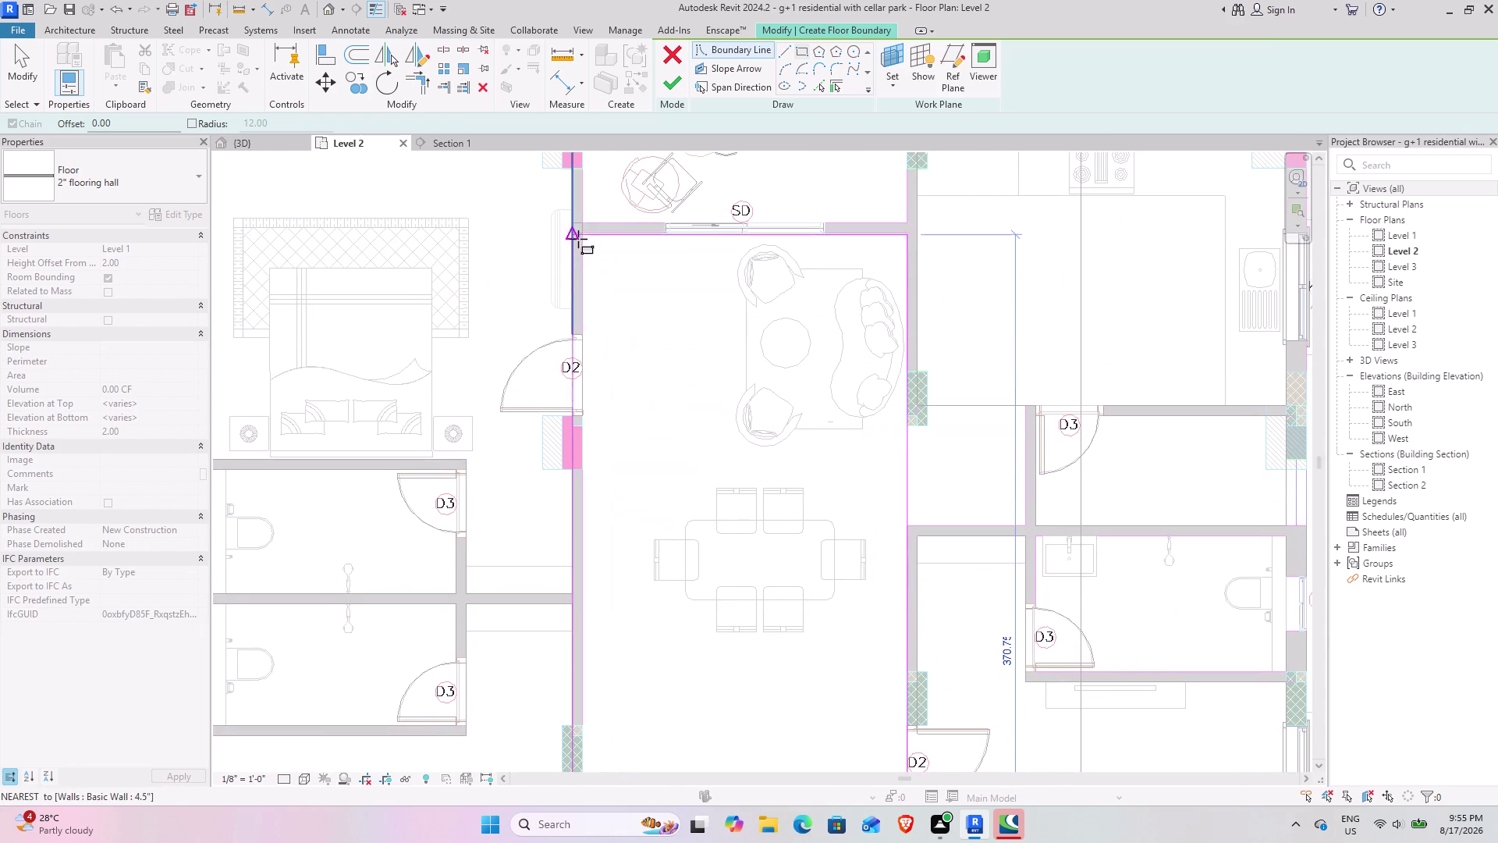
middle_drag(585, 235, 584, 483)
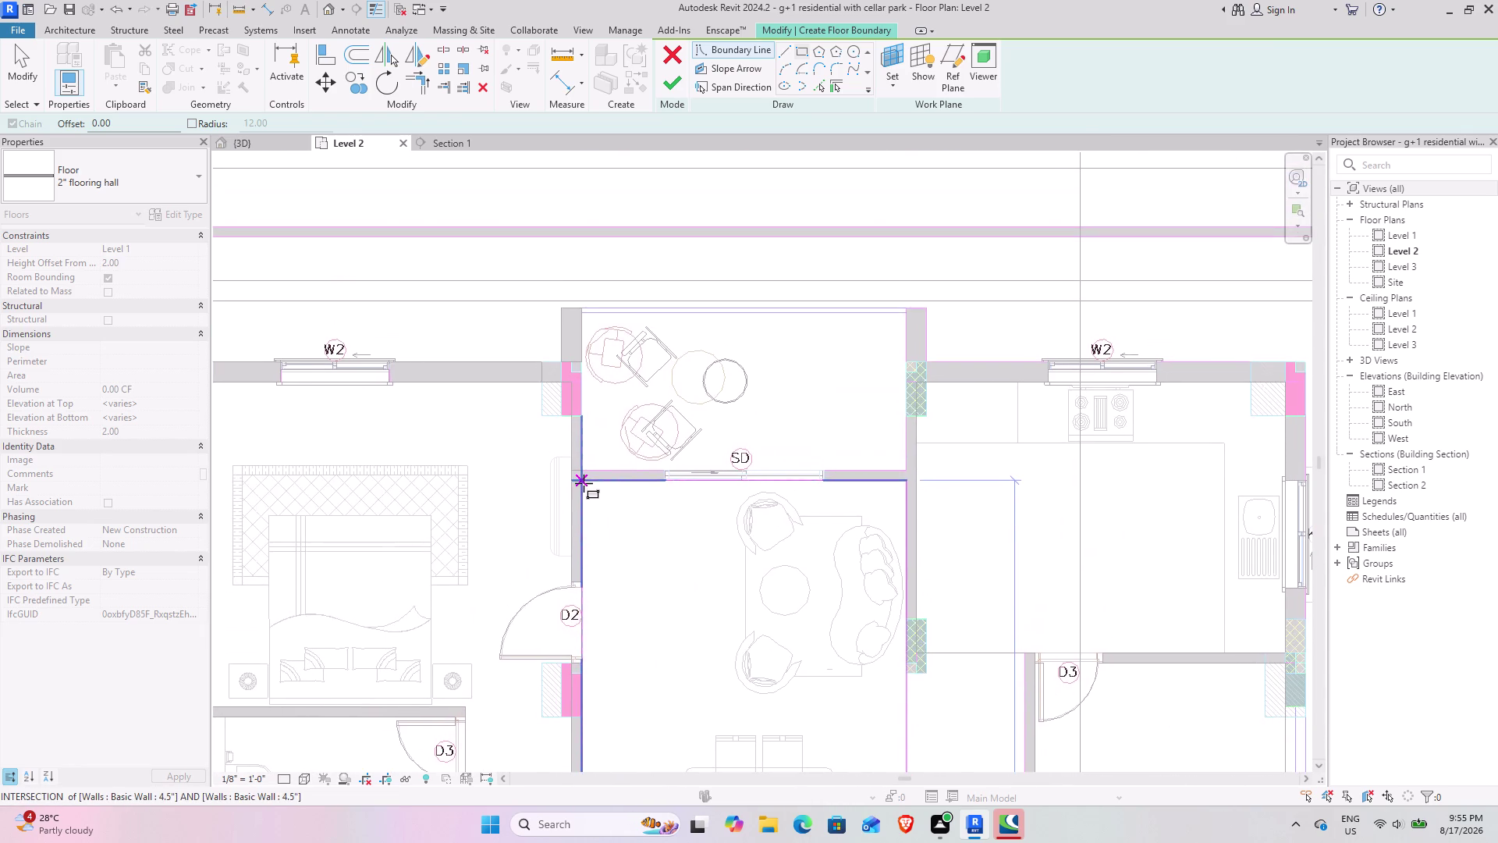
scroll(up, 3)
click(583, 482)
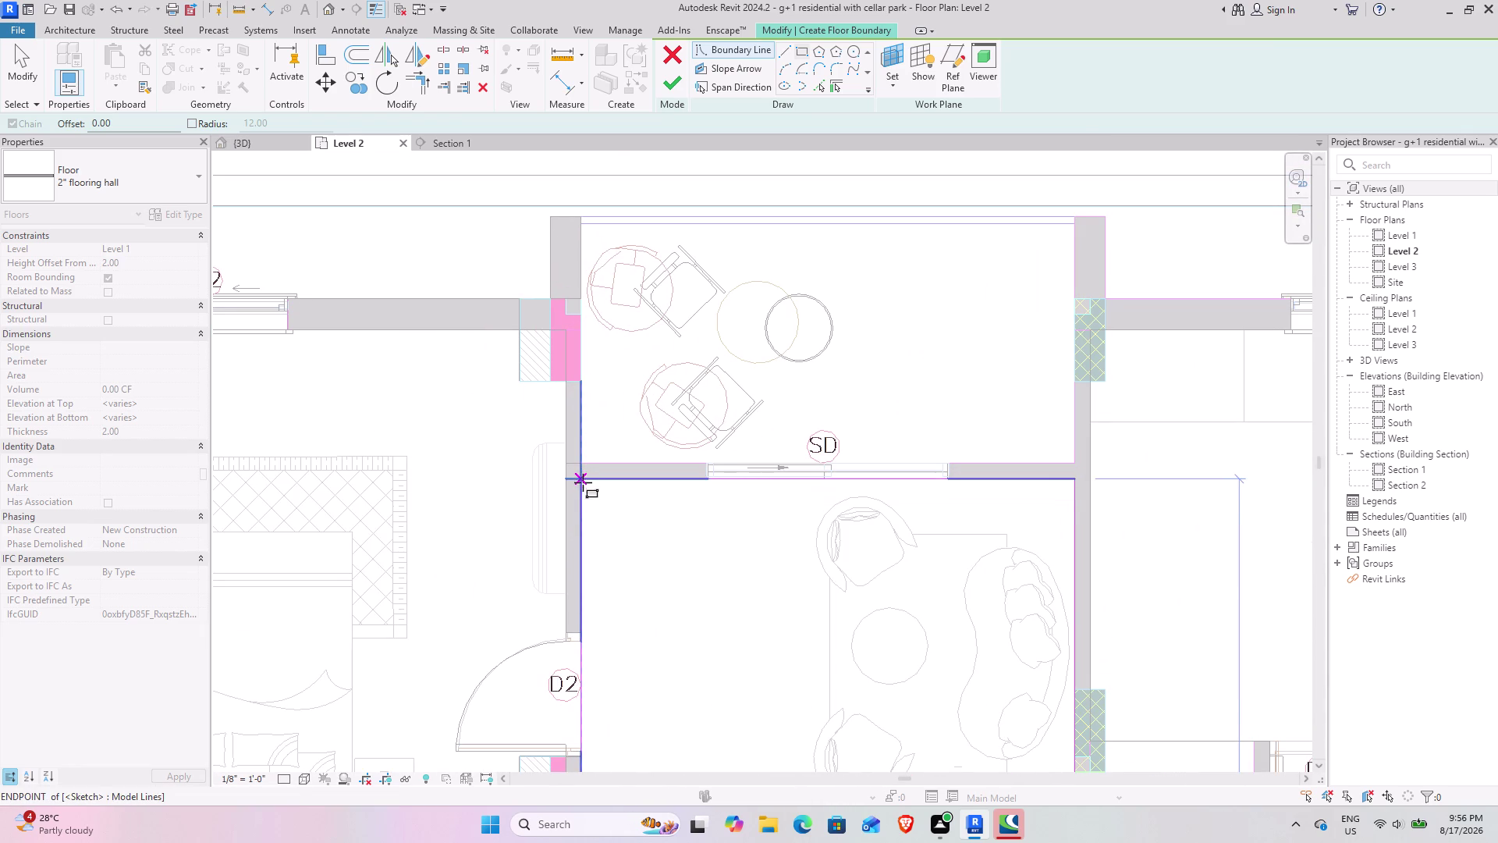
scroll(down, 3)
middle_drag(824, 611, 741, 388)
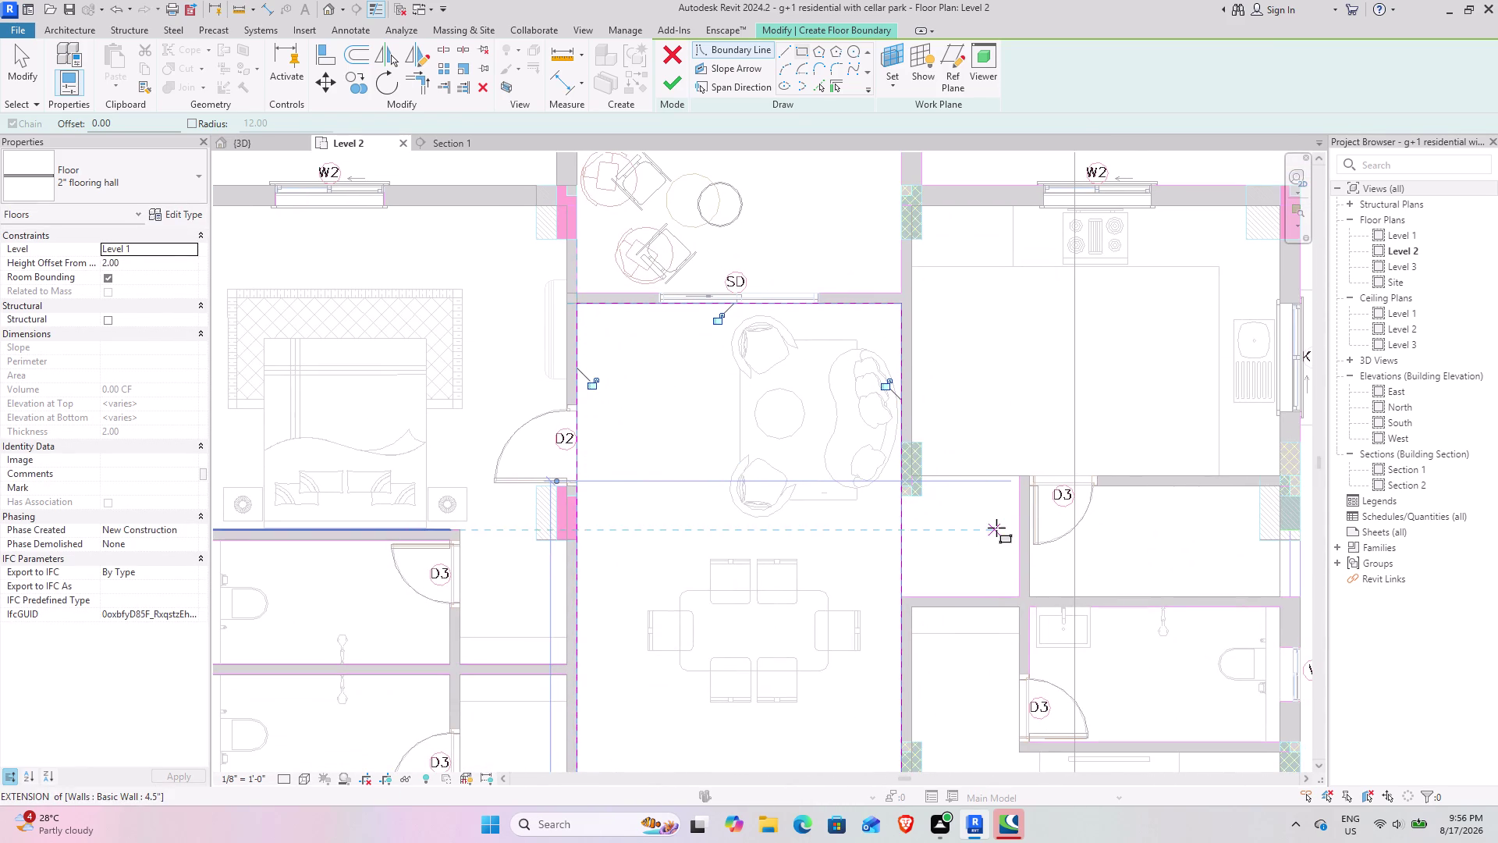
scroll(up, 3)
scroll(up, 3)
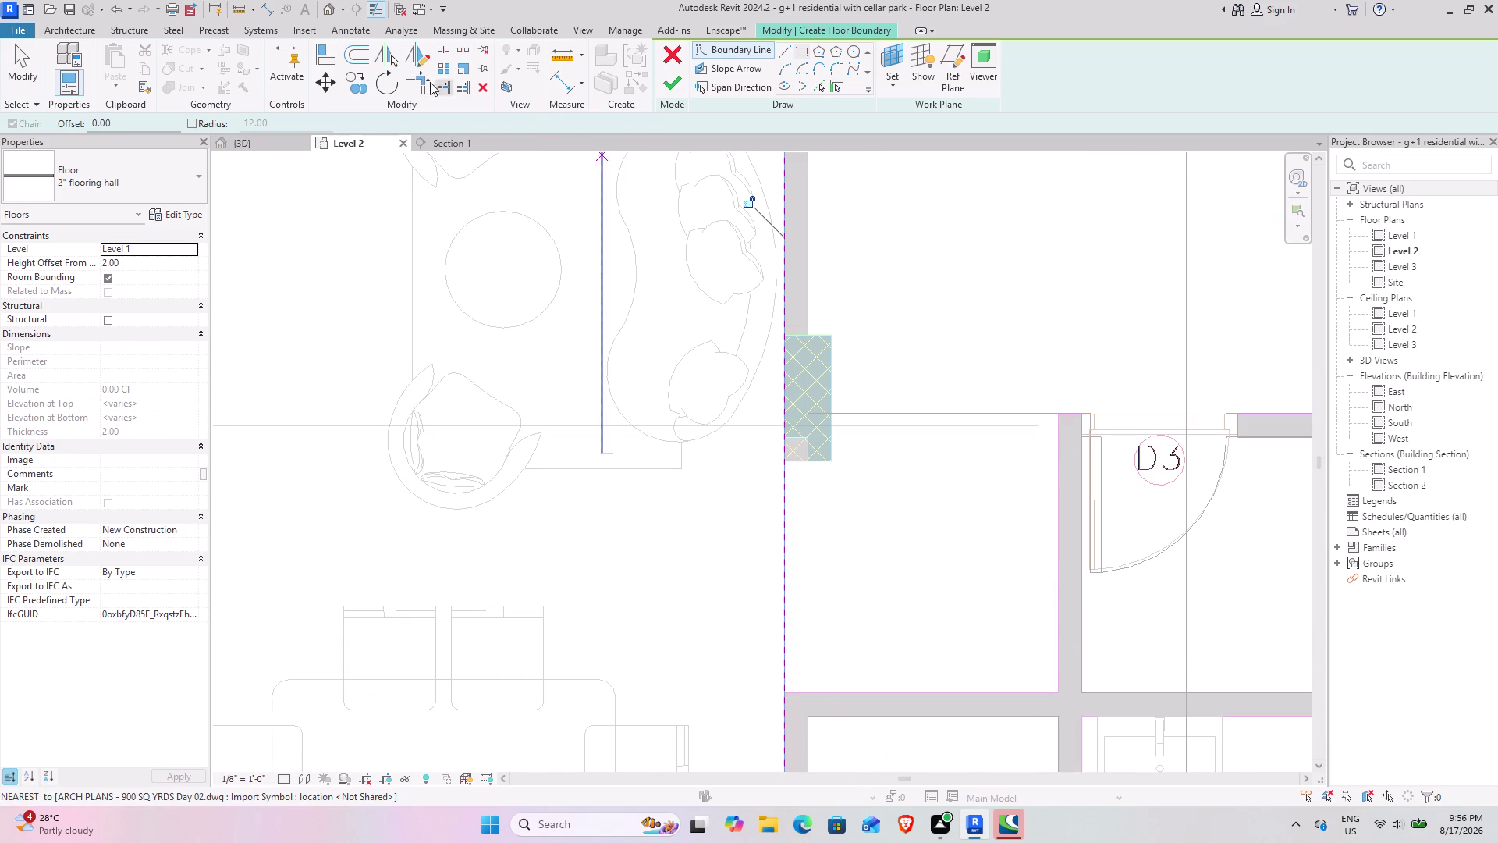
click(449, 44)
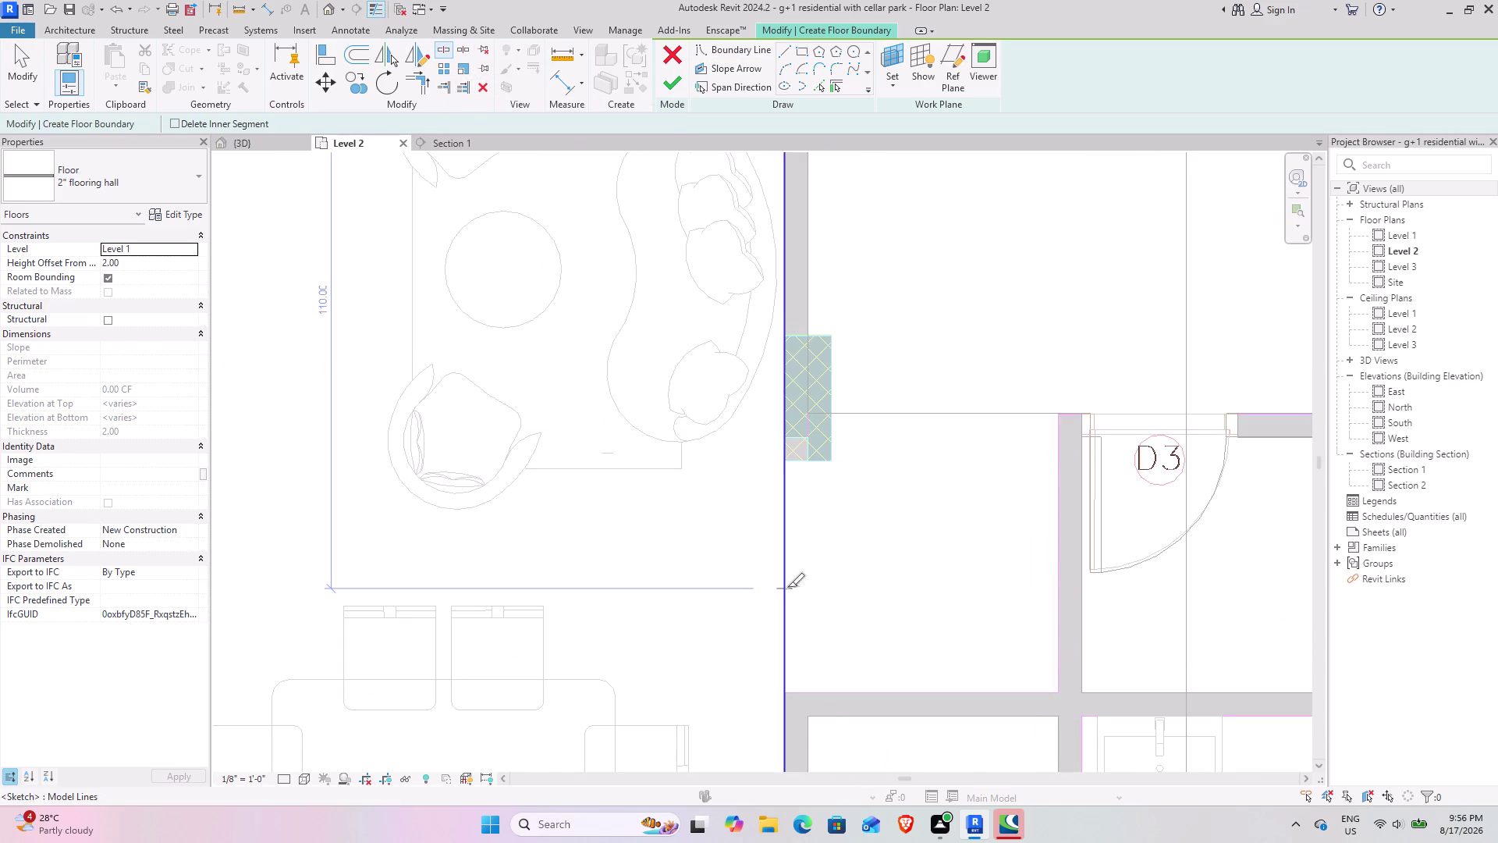
click(788, 587)
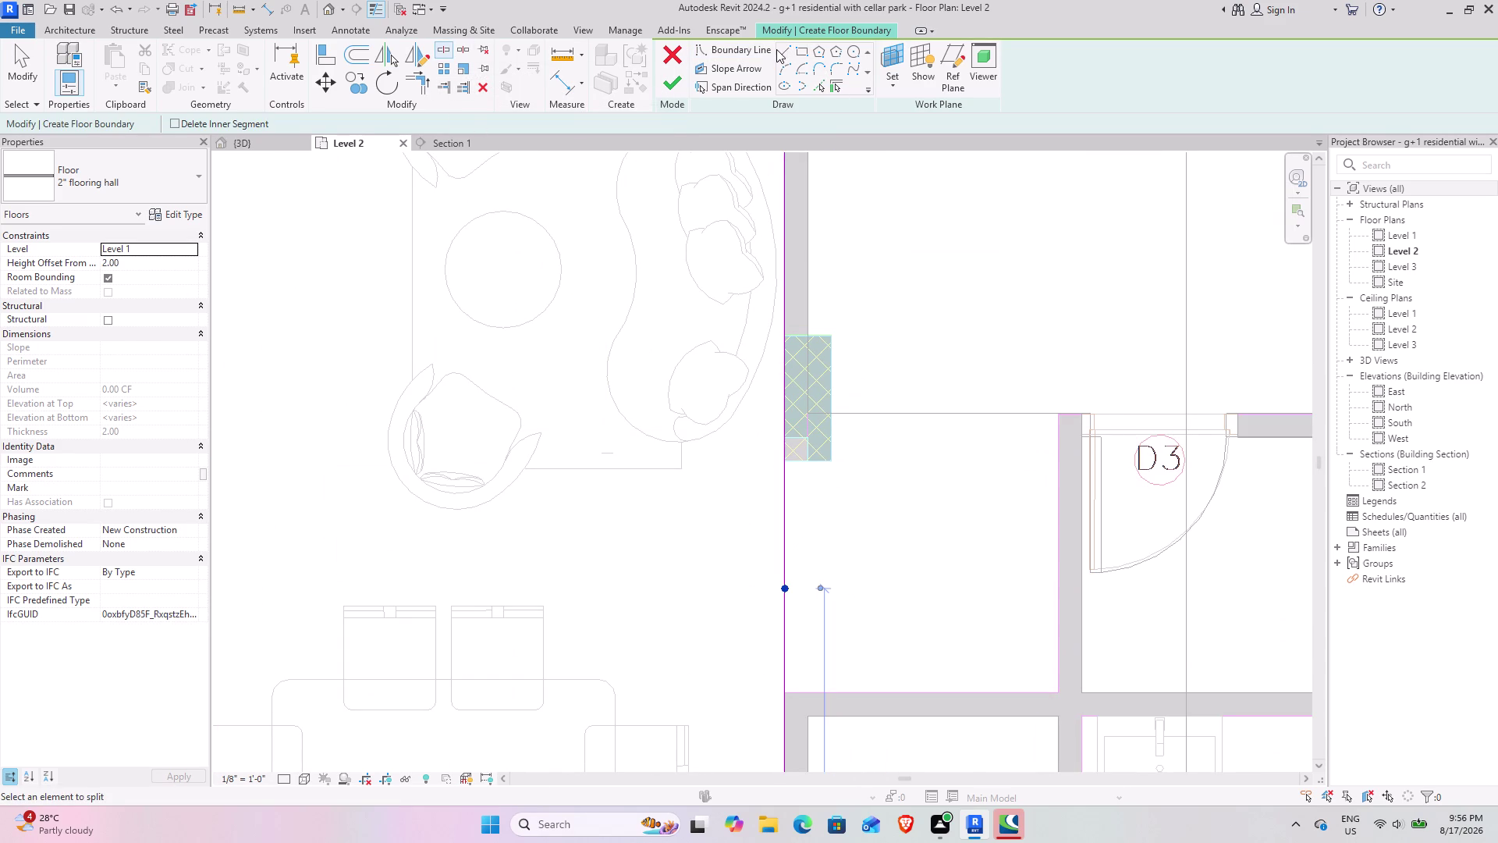
Draw boundary lines along the living room wall face to the bathroom wall corner.
click(783, 52)
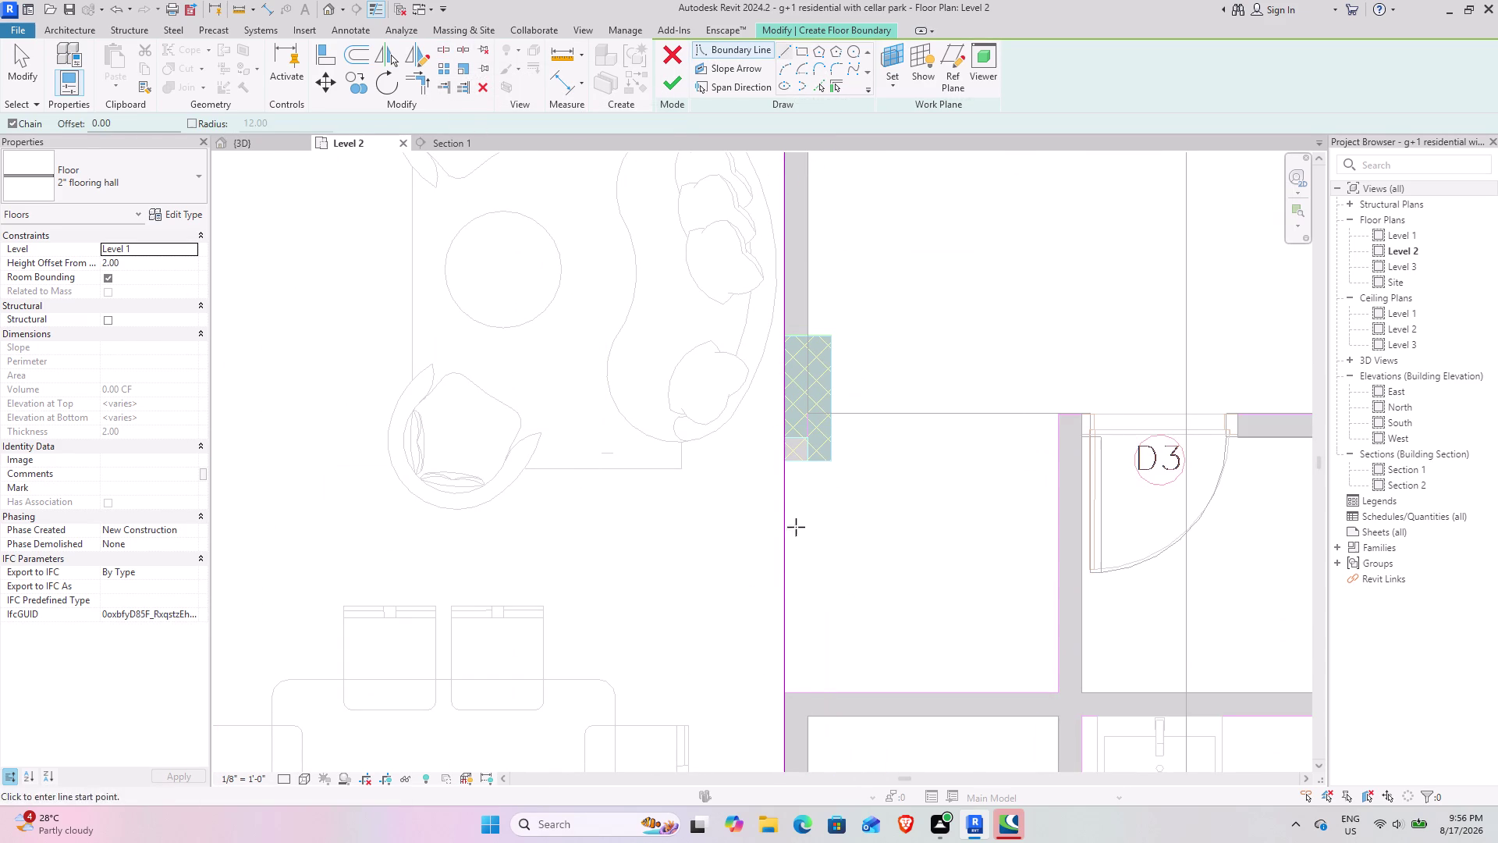
click(784, 463)
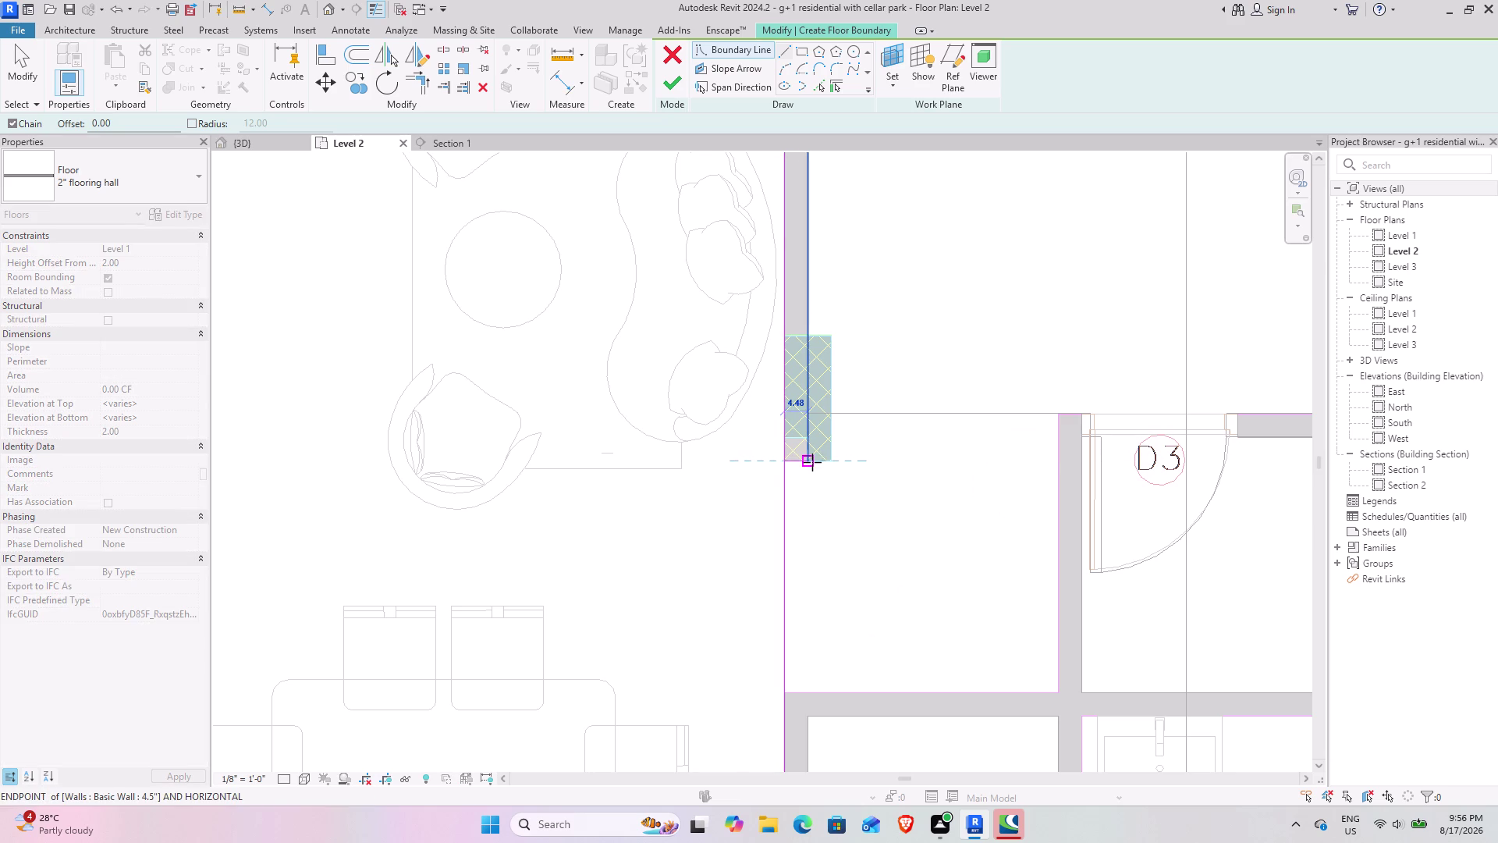
click(812, 462)
click(807, 416)
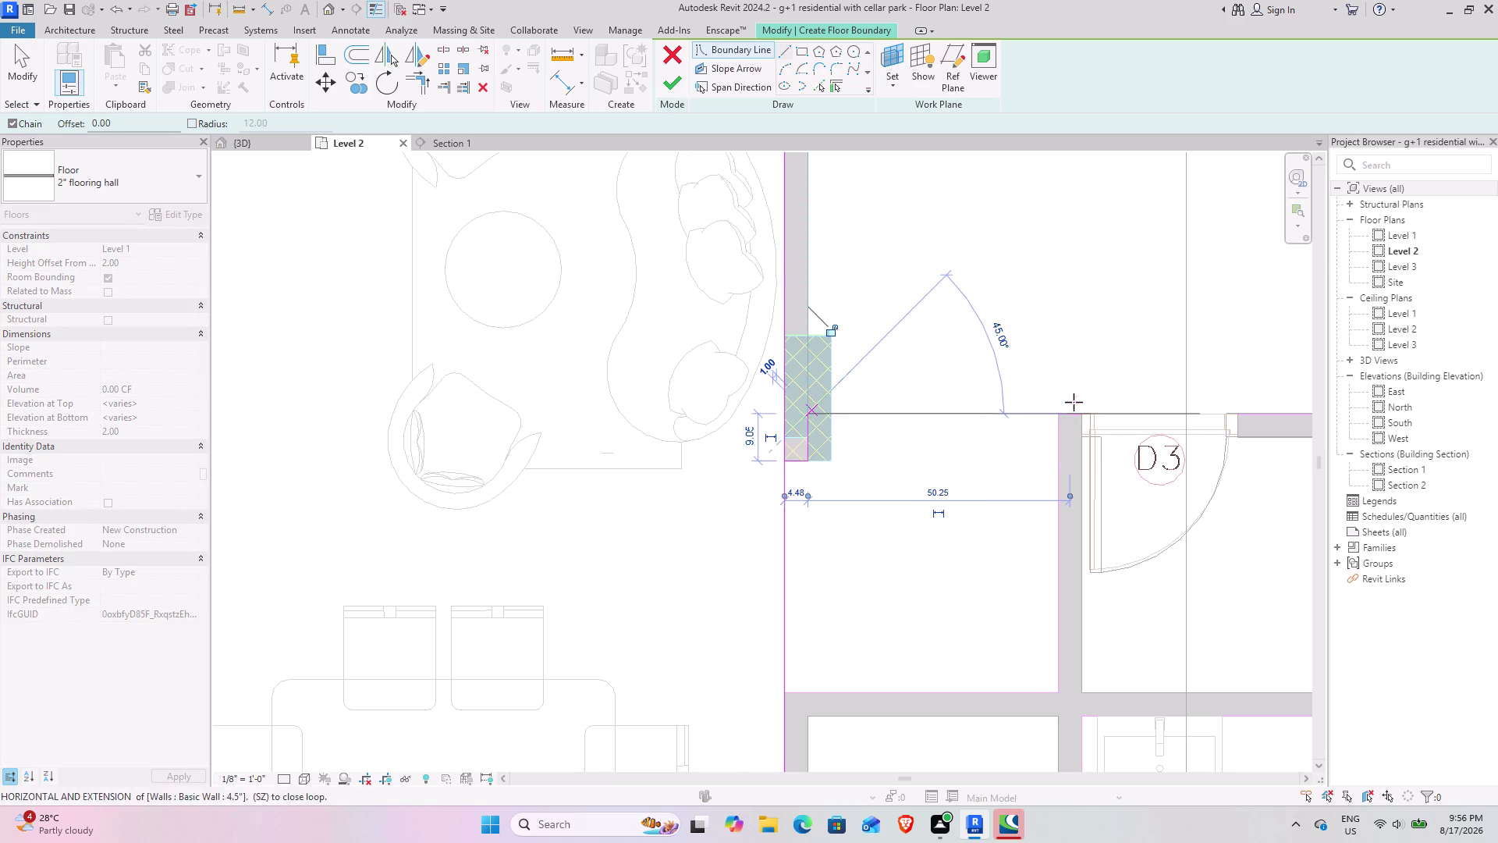
click(1064, 415)
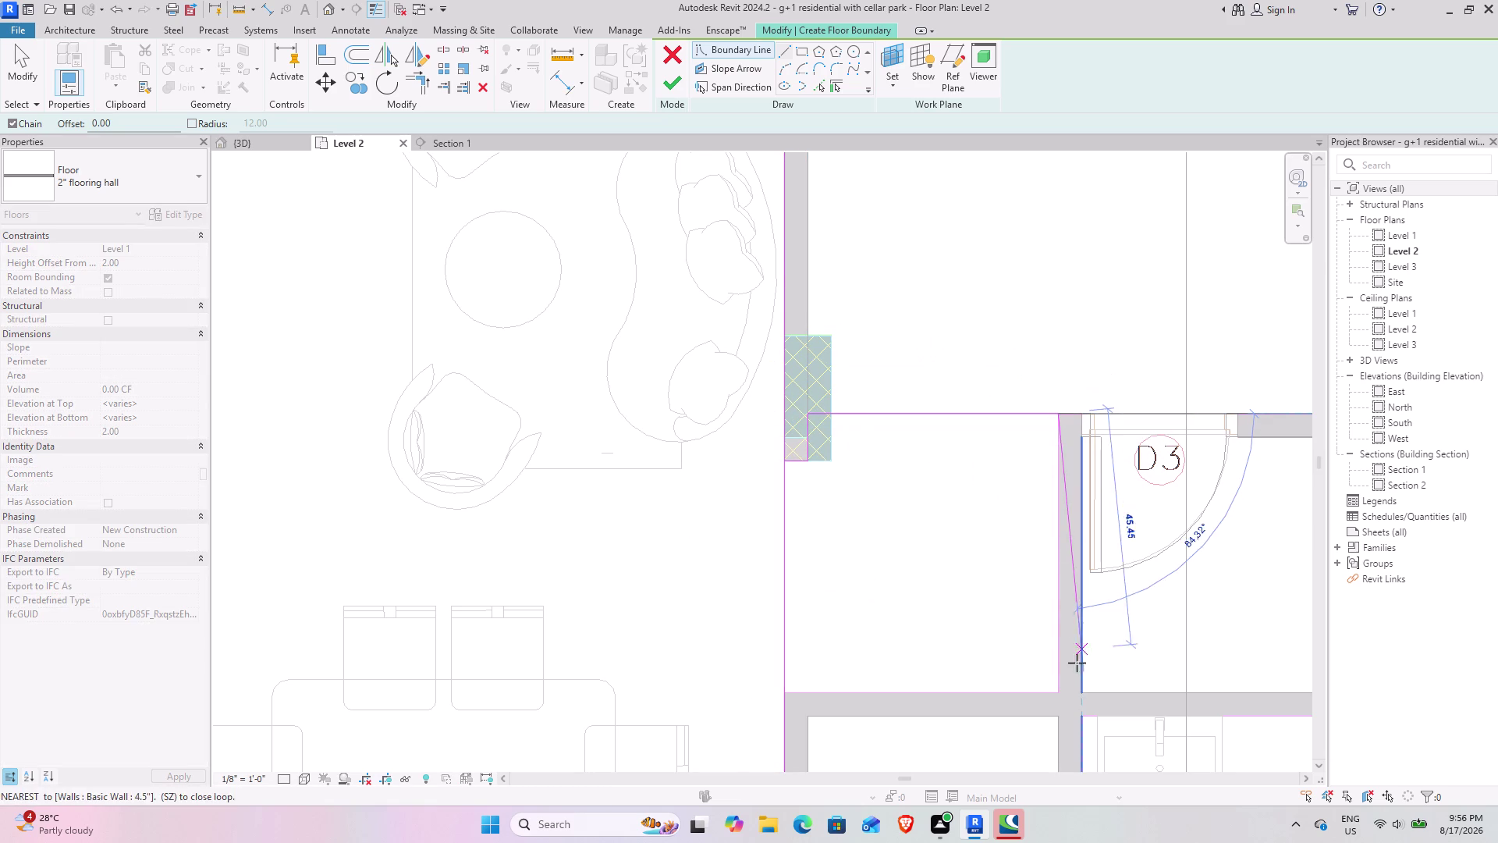
click(1059, 692)
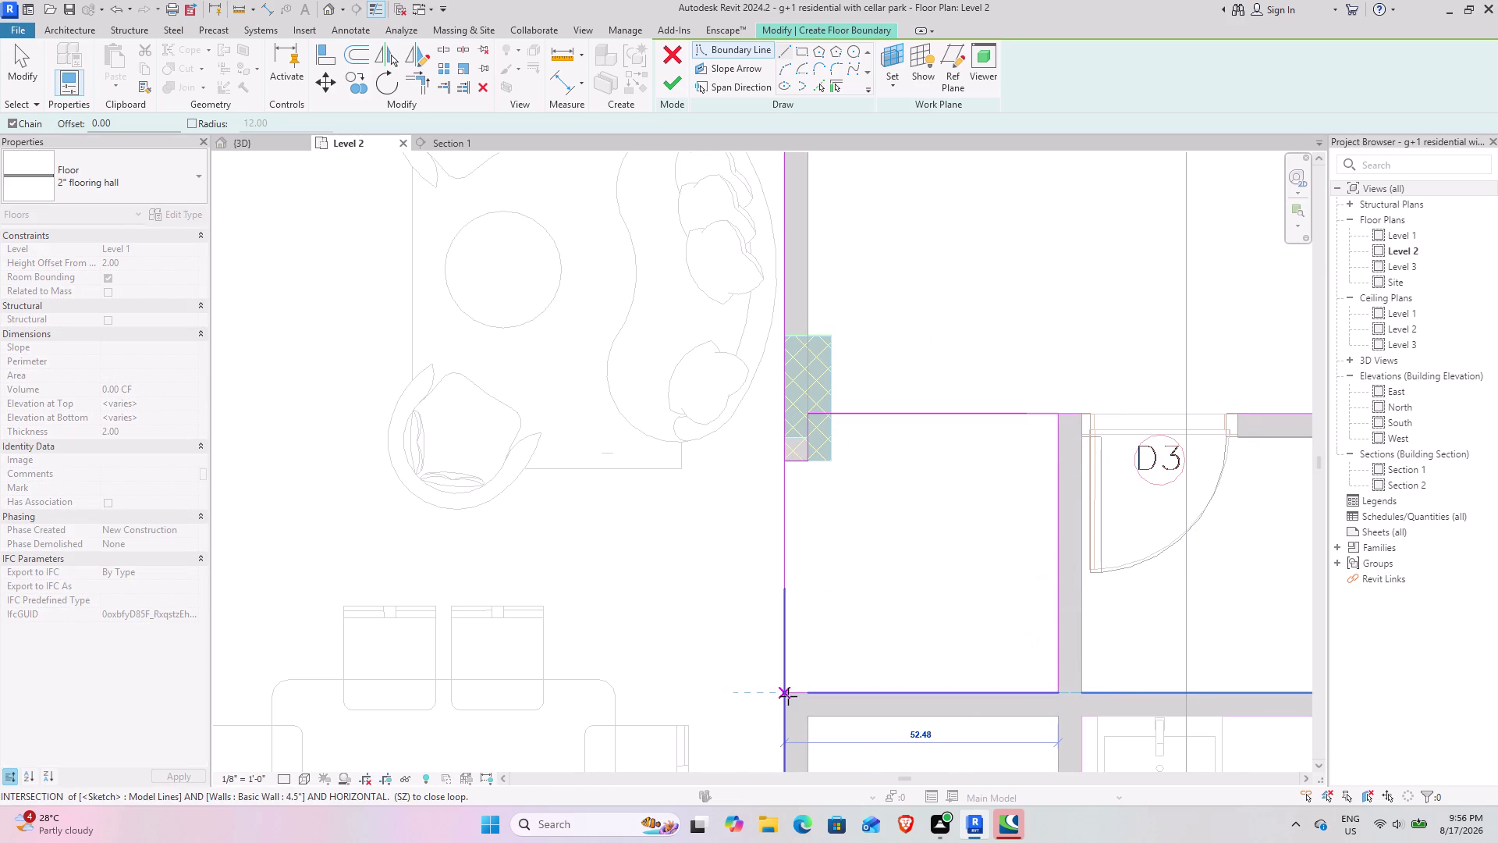
click(789, 696)
click(424, 87)
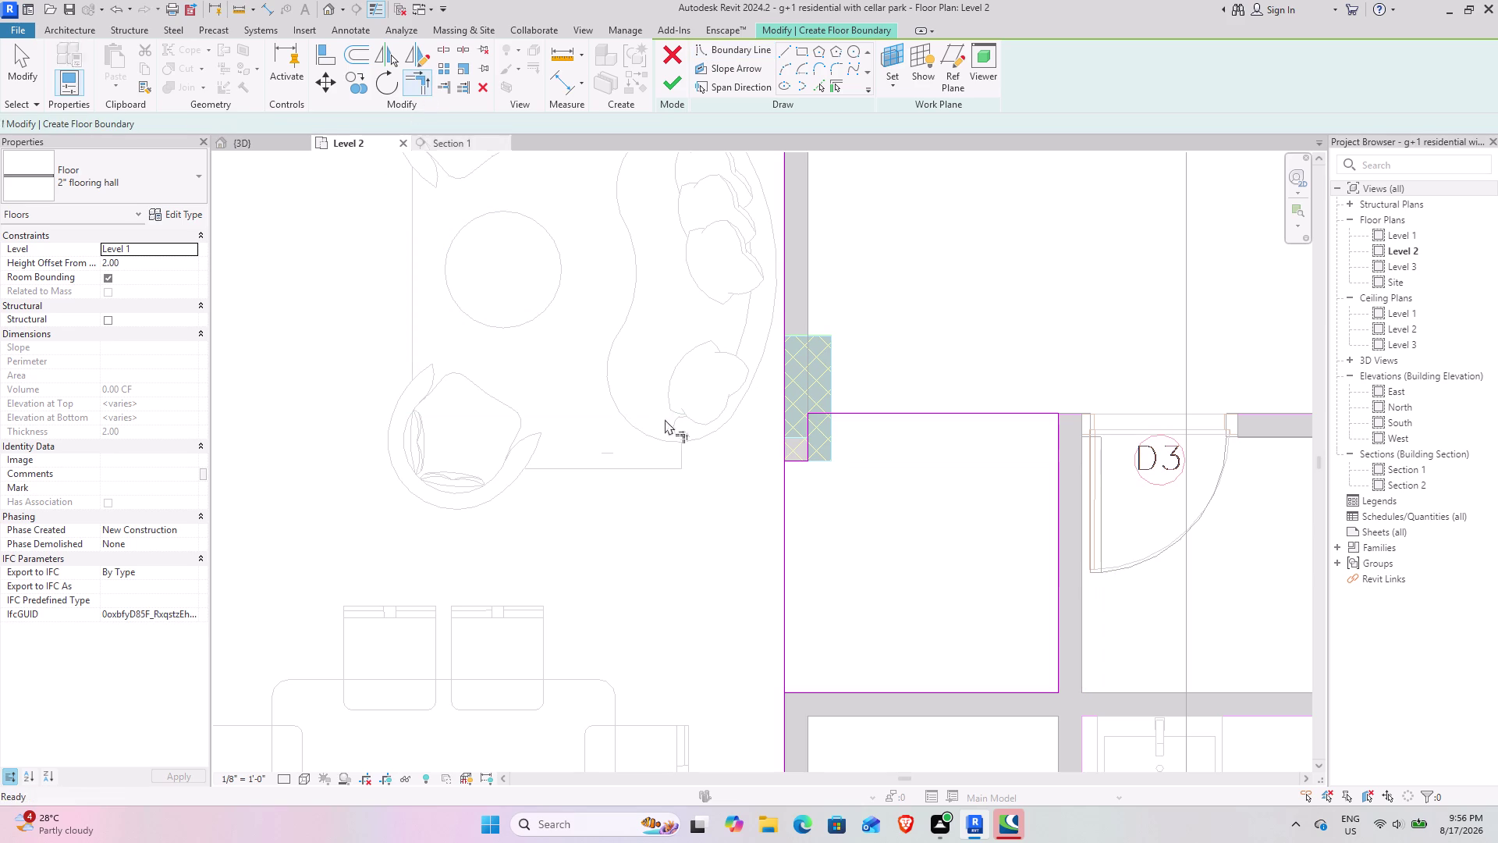
click(800, 694)
click(791, 707)
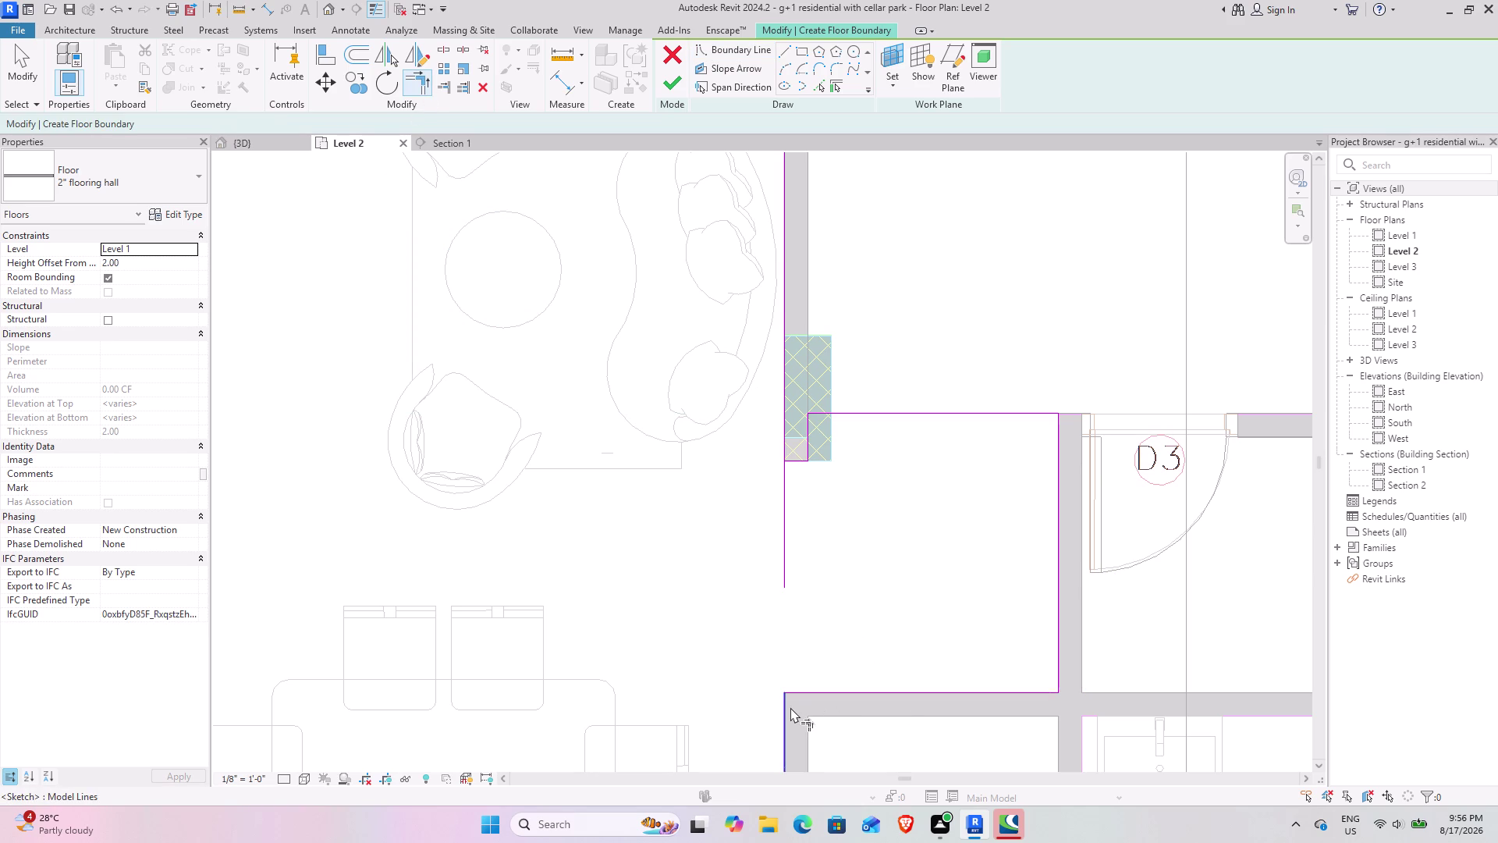
click(788, 457)
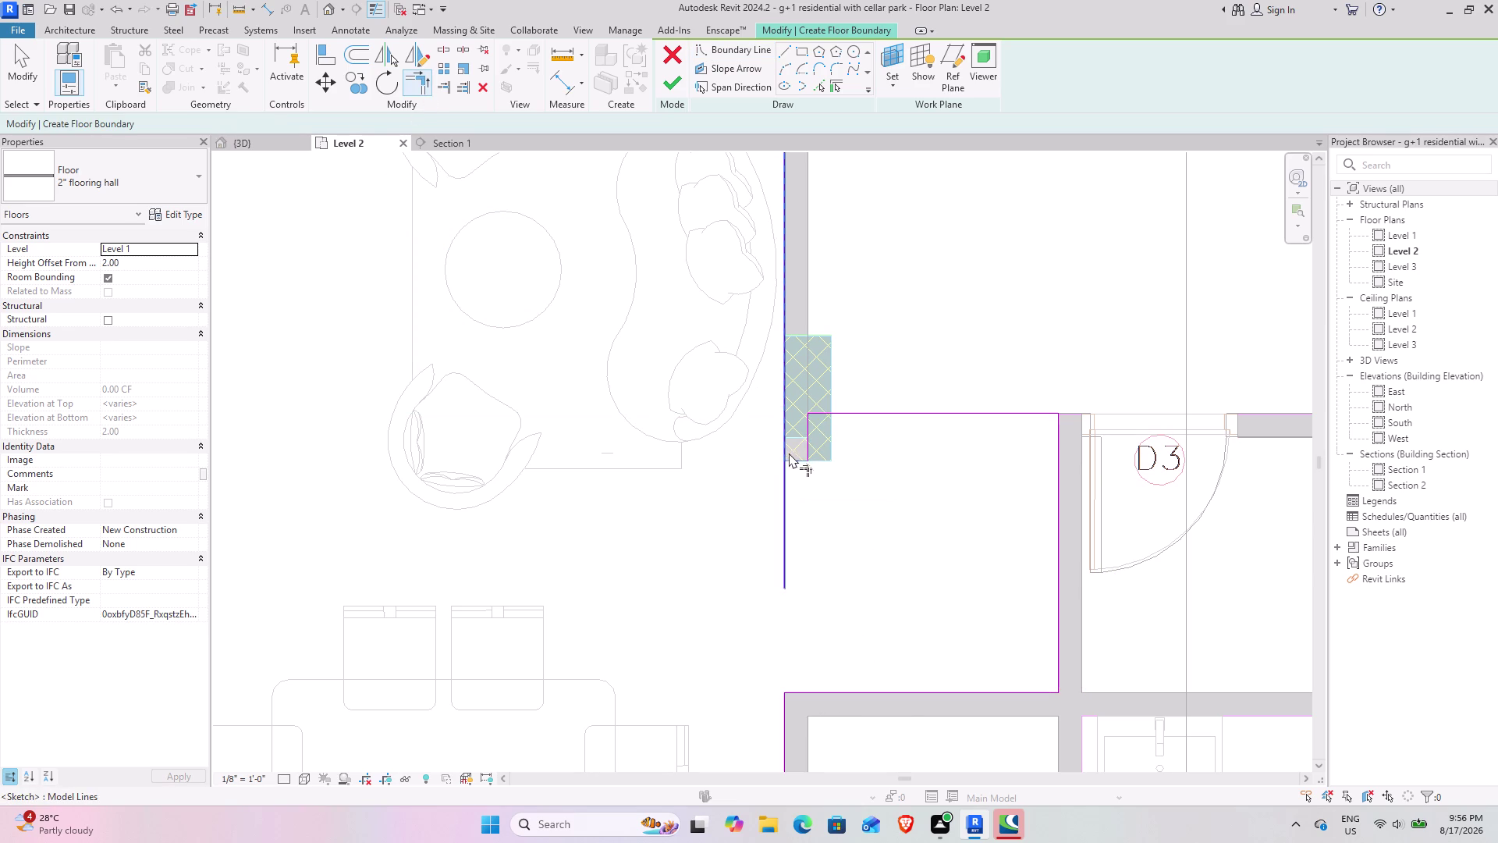
click(787, 446)
Pan across the living room and hall to the balcony beside door SD.
scroll(down, 3)
middle_drag(648, 371, 790, 565)
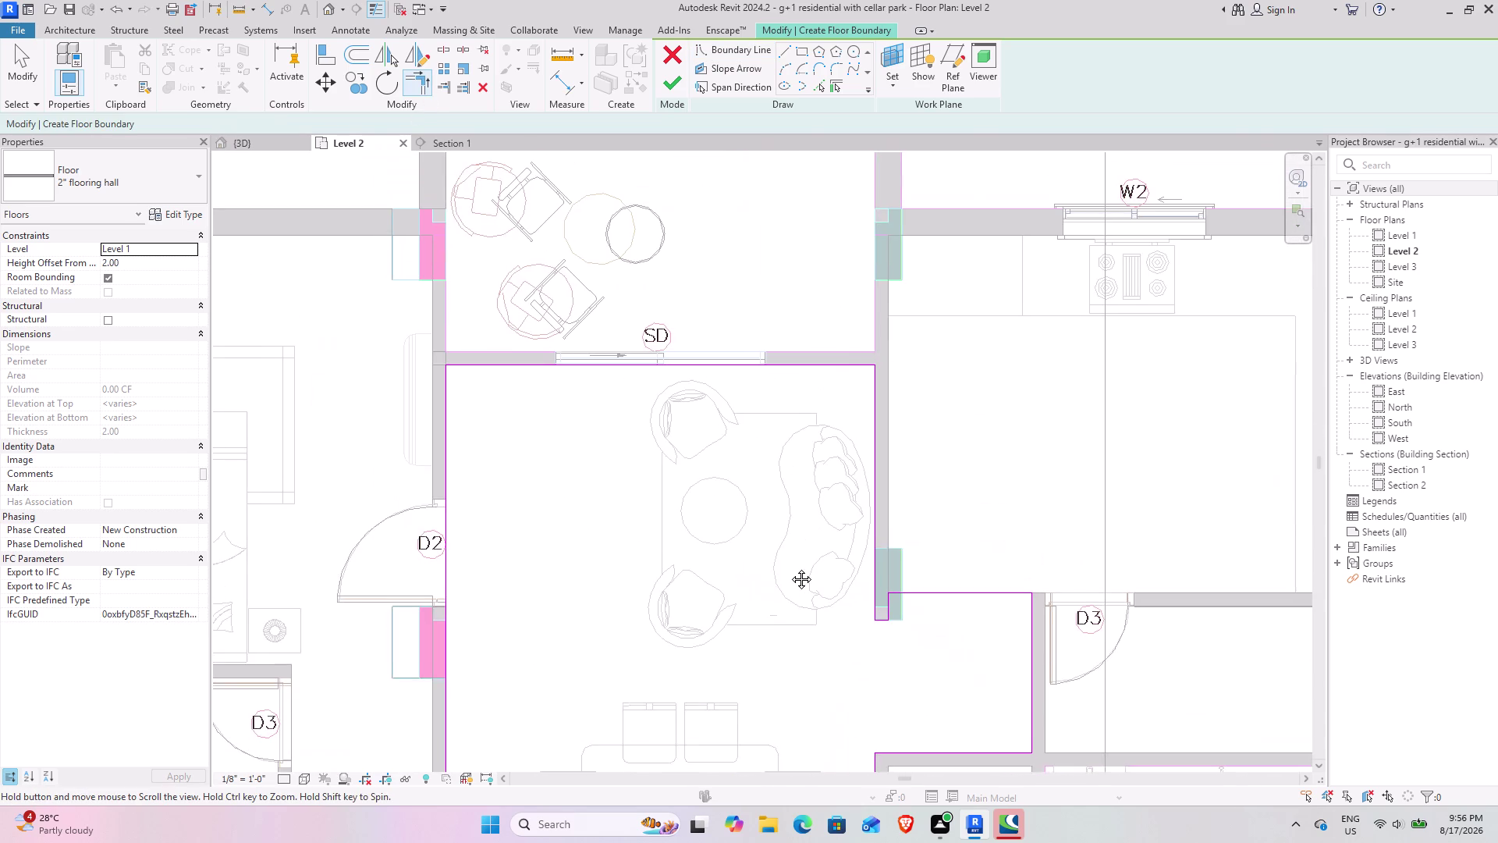
middle_drag(790, 566, 850, 263)
scroll(down, 3)
middle_drag(746, 329, 755, 533)
middle_drag(763, 501, 785, 291)
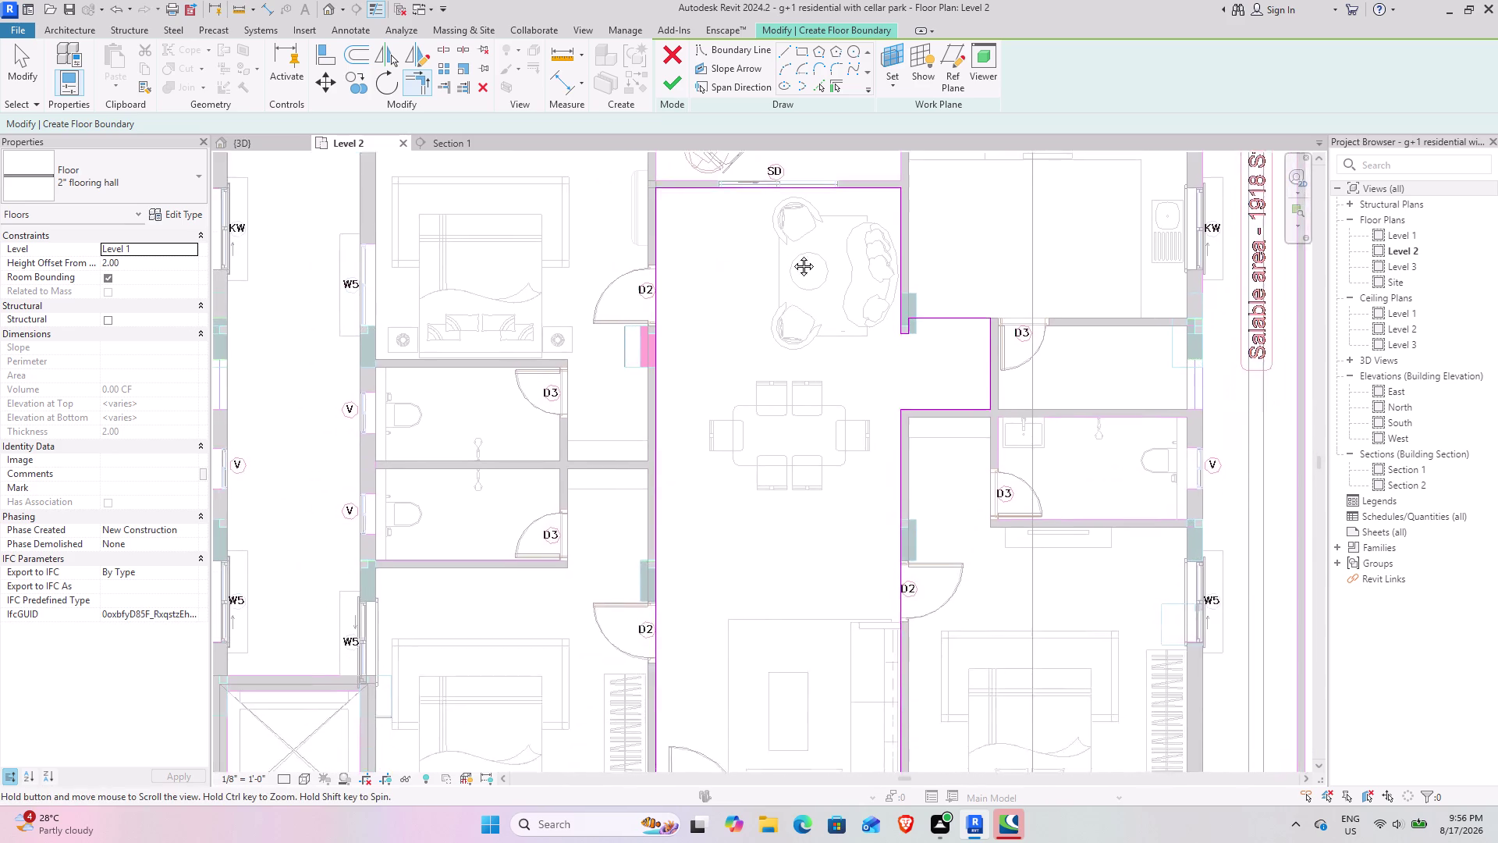
middle_drag(784, 291, 781, 200)
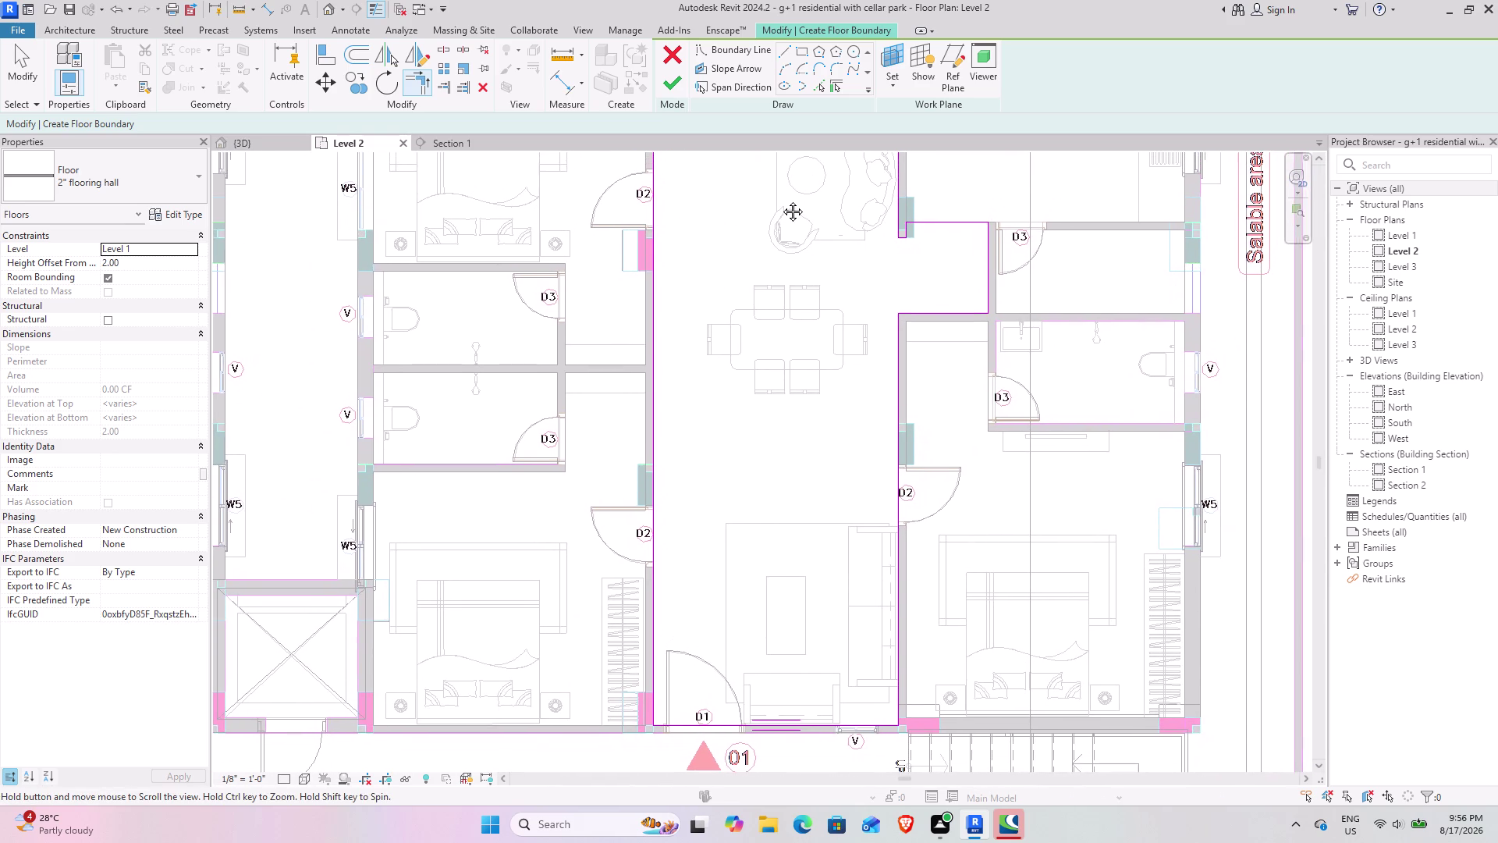
middle_drag(781, 200, 779, 511)
scroll(up, 3)
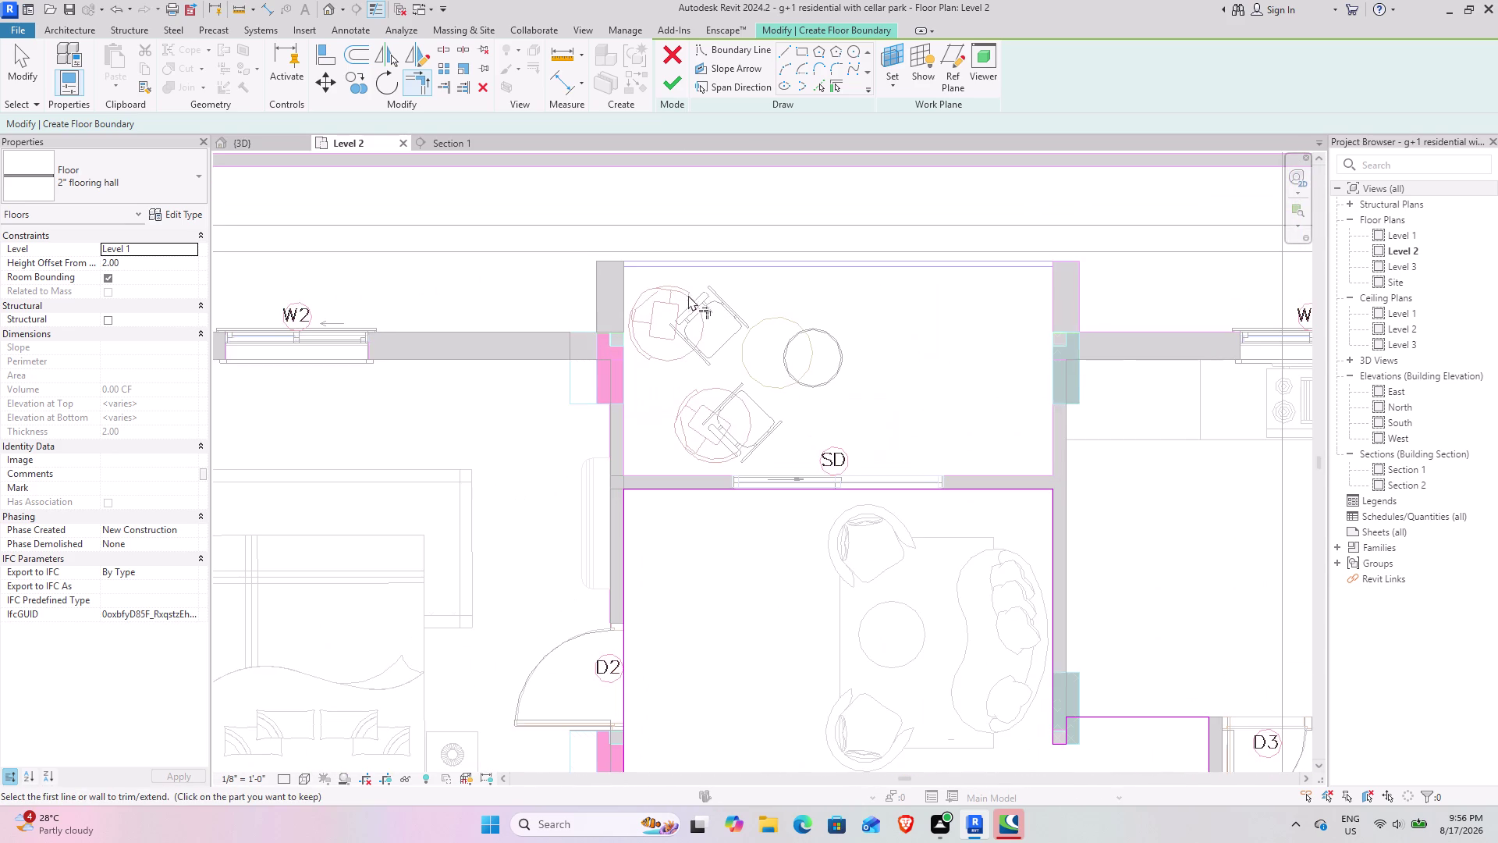
middle_drag(768, 413, 658, 509)
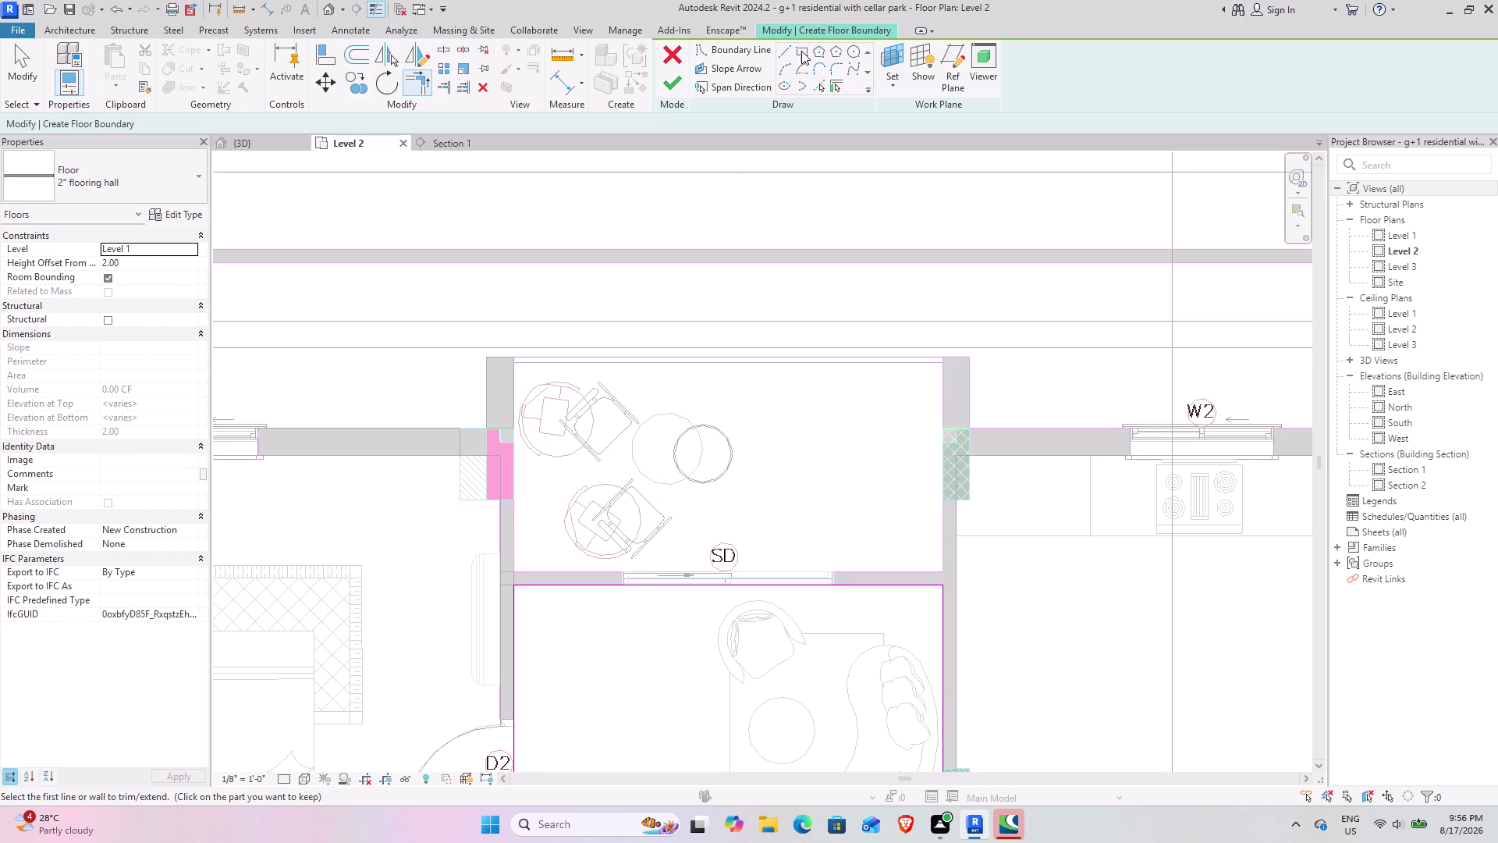
Sketch a rectangular balcony boundary and split its lines at the SD door.
click(800, 52)
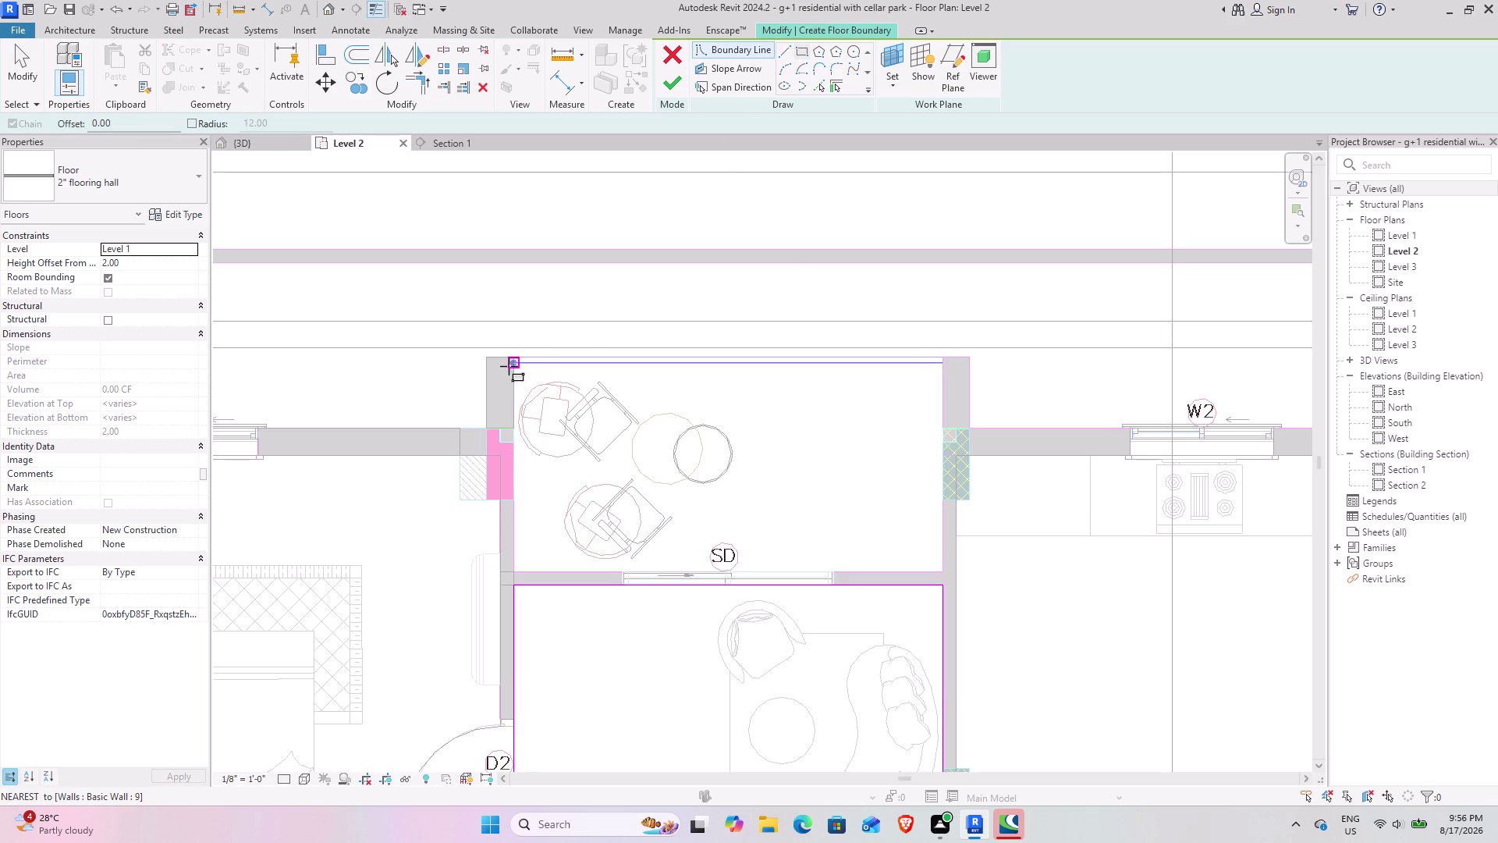
click(508, 366)
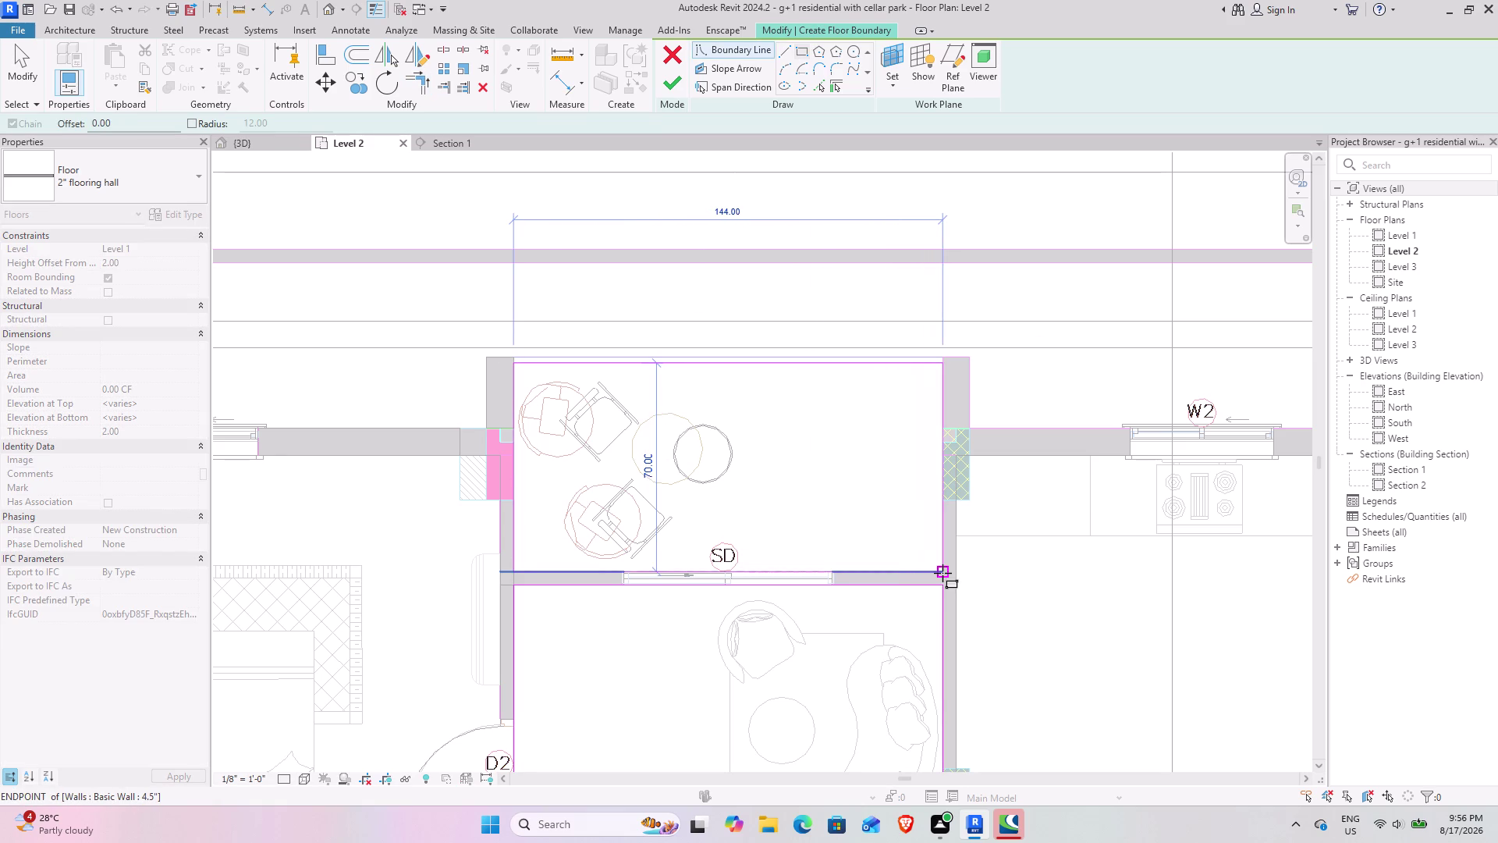
click(943, 573)
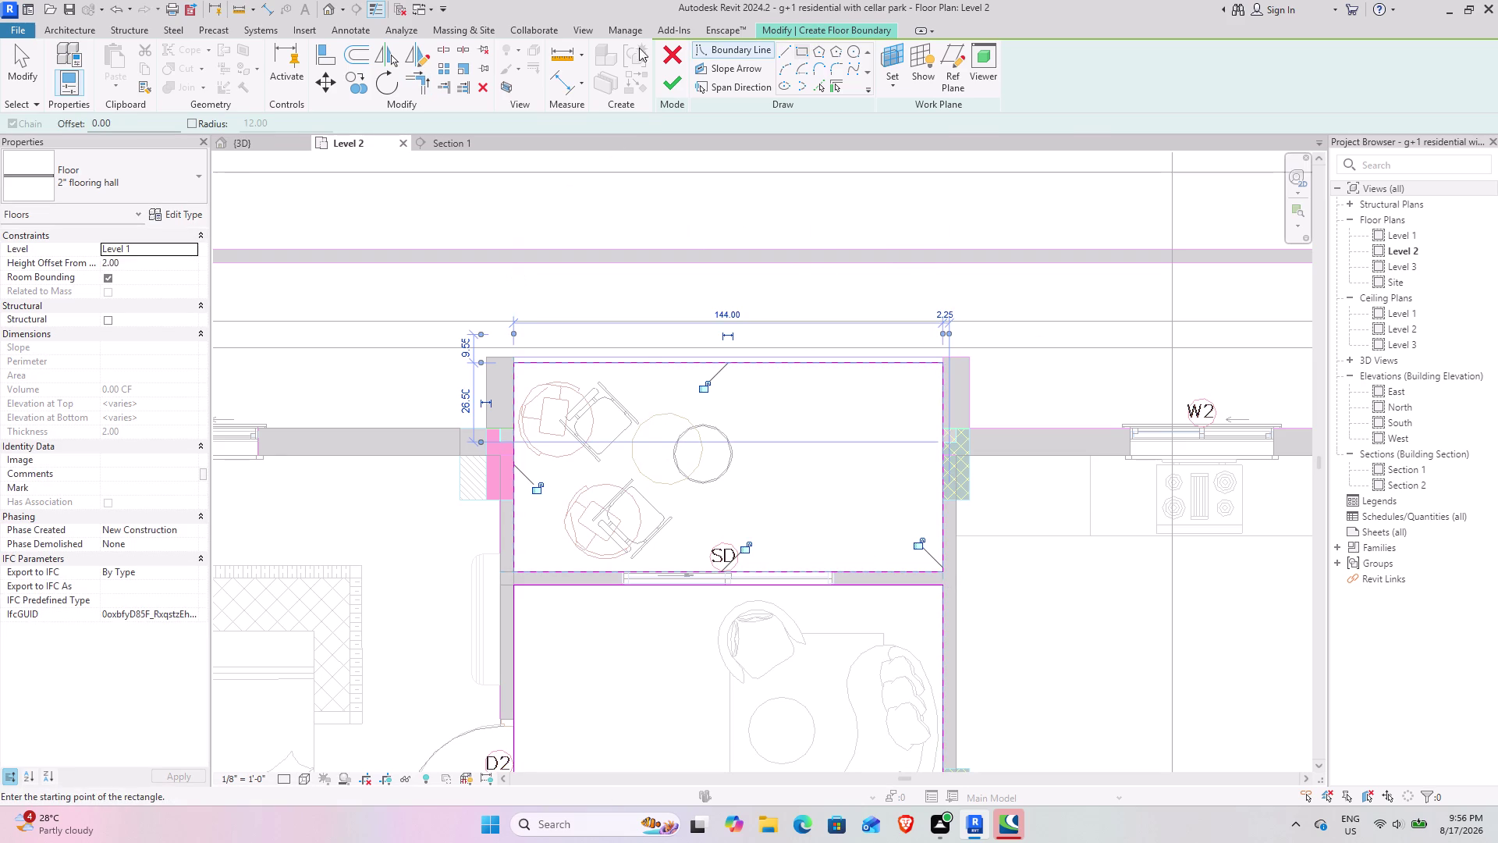
click(443, 54)
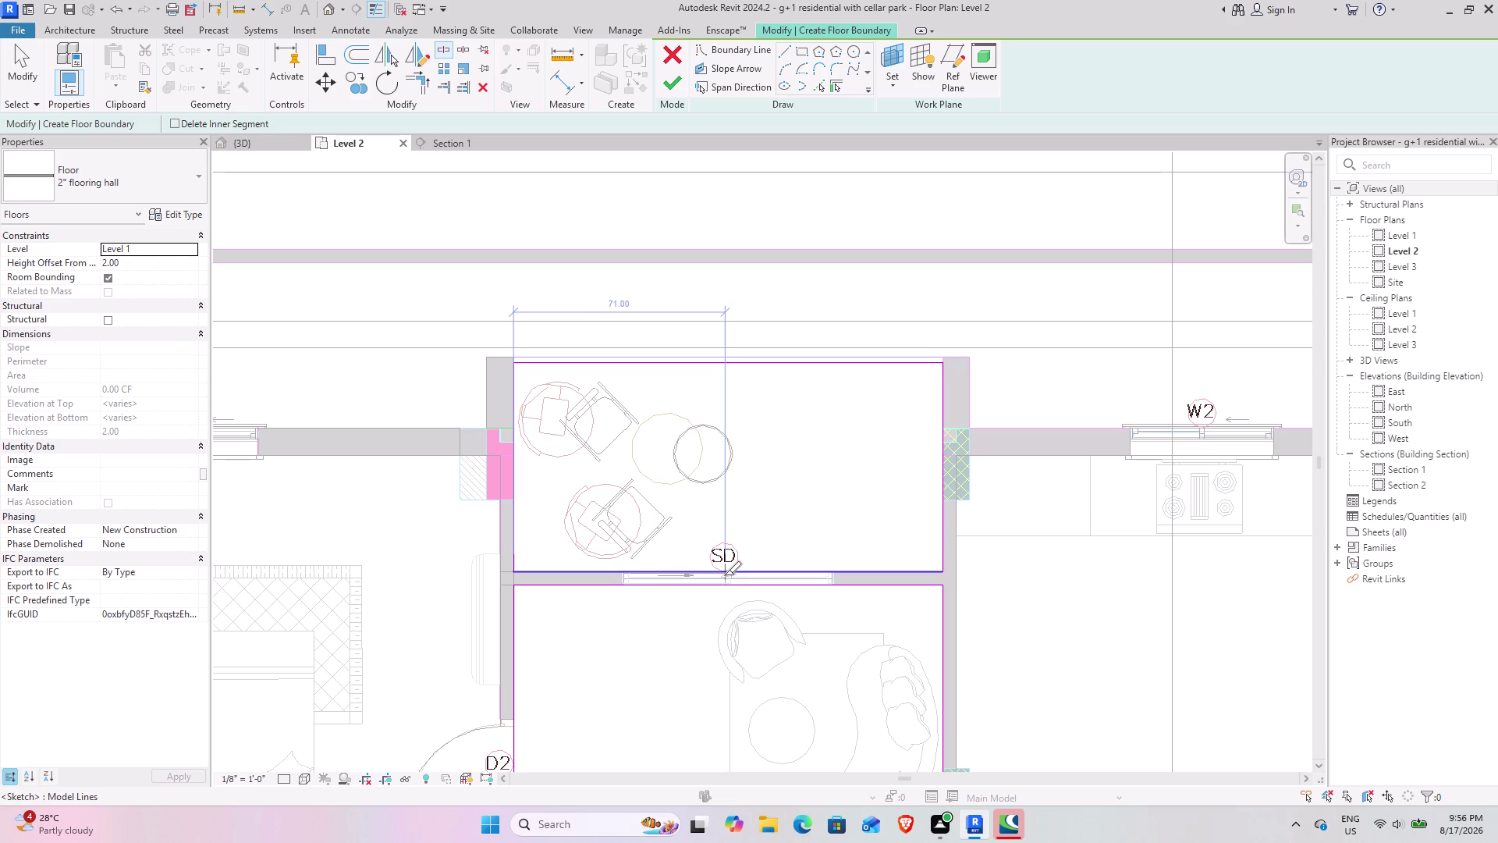
click(734, 573)
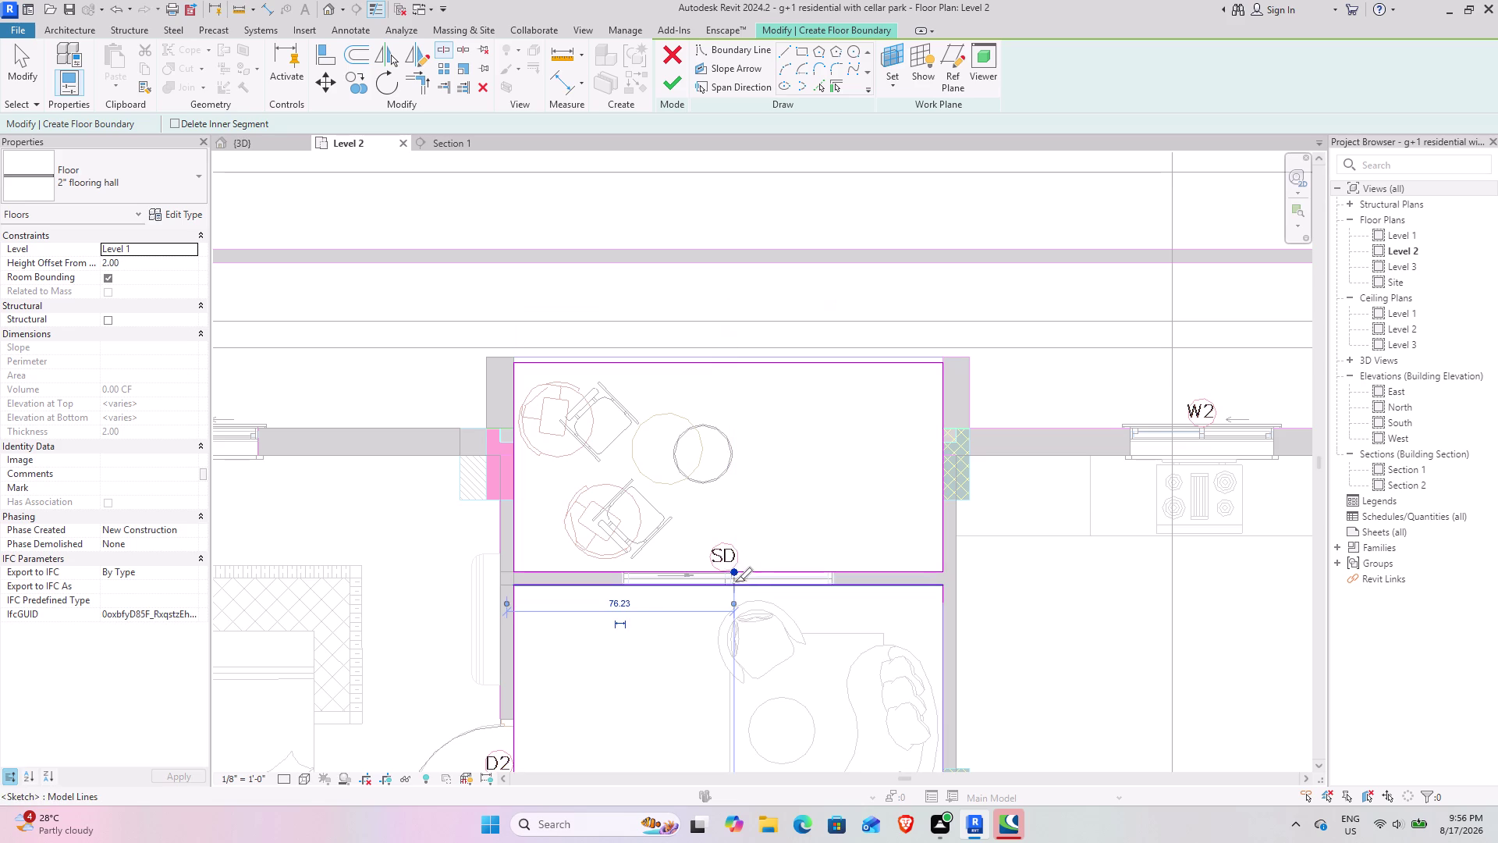
click(735, 585)
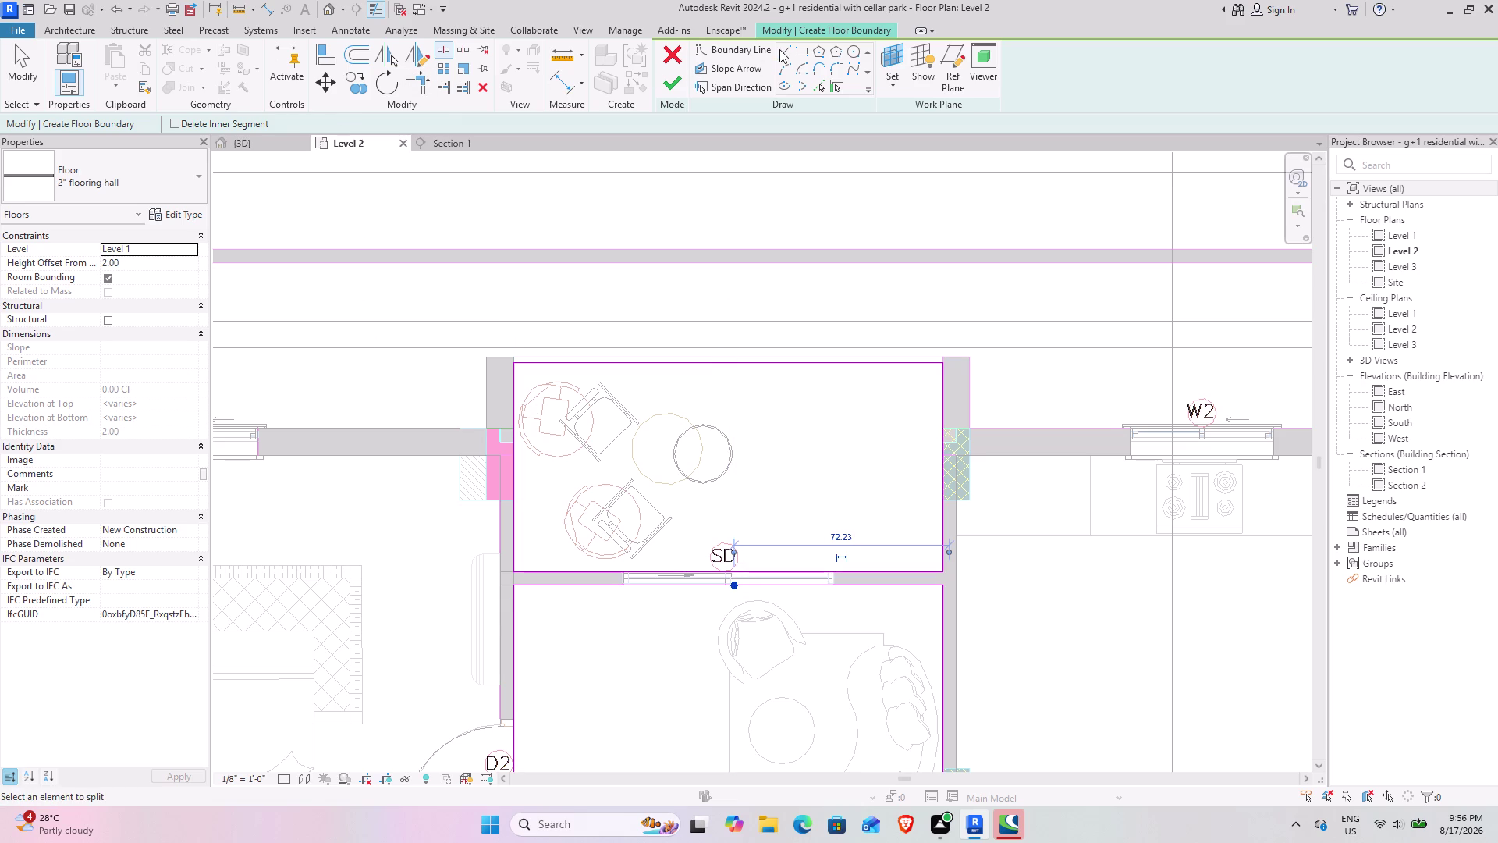
Draw boundary lines across the wall thickness at both edges of the SD opening.
click(780, 49)
scroll(up, 3)
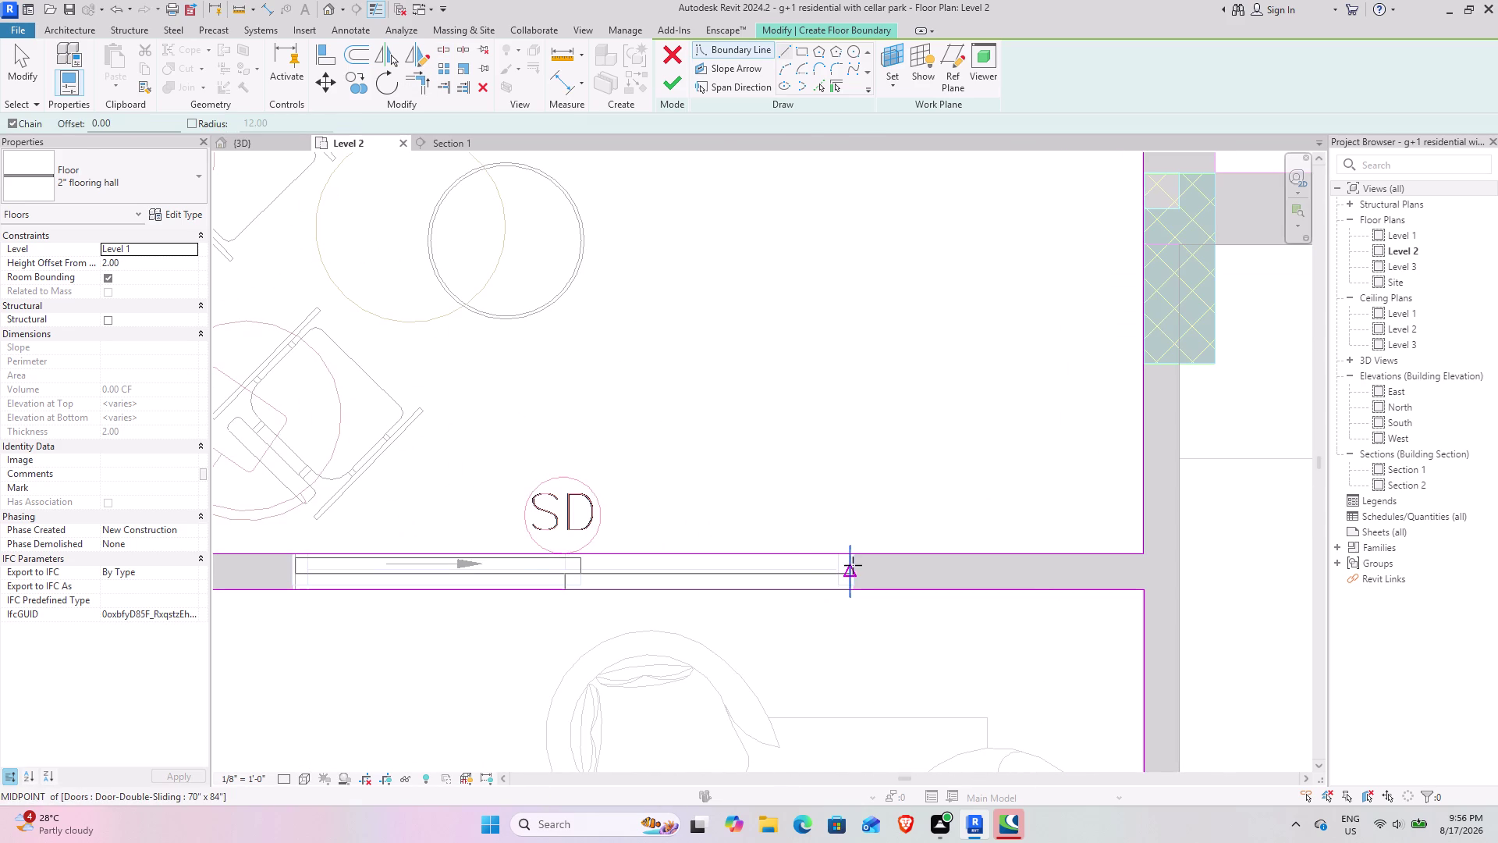
click(858, 557)
click(853, 591)
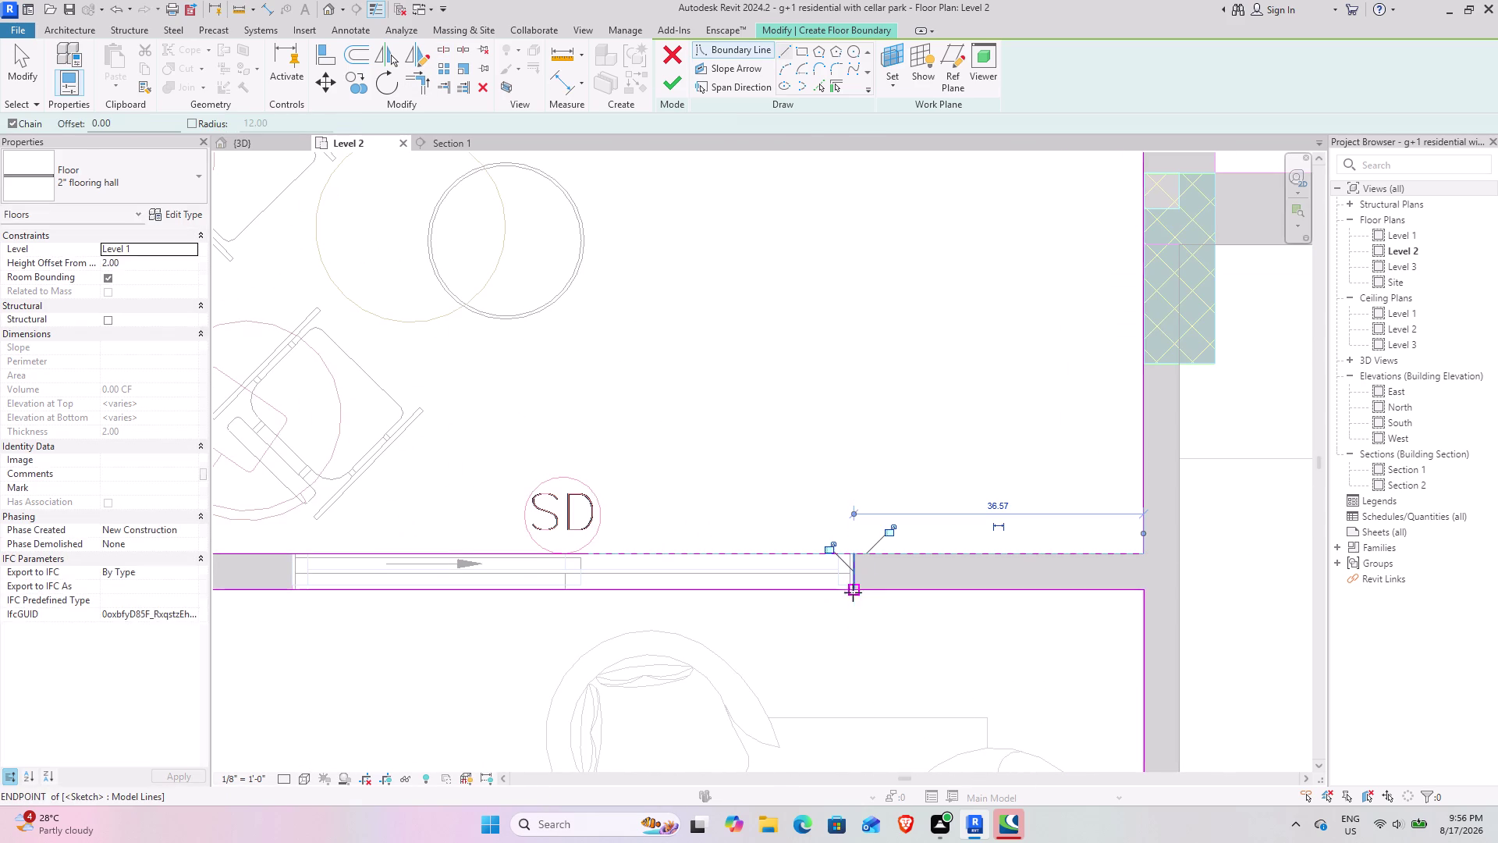
click(285, 554)
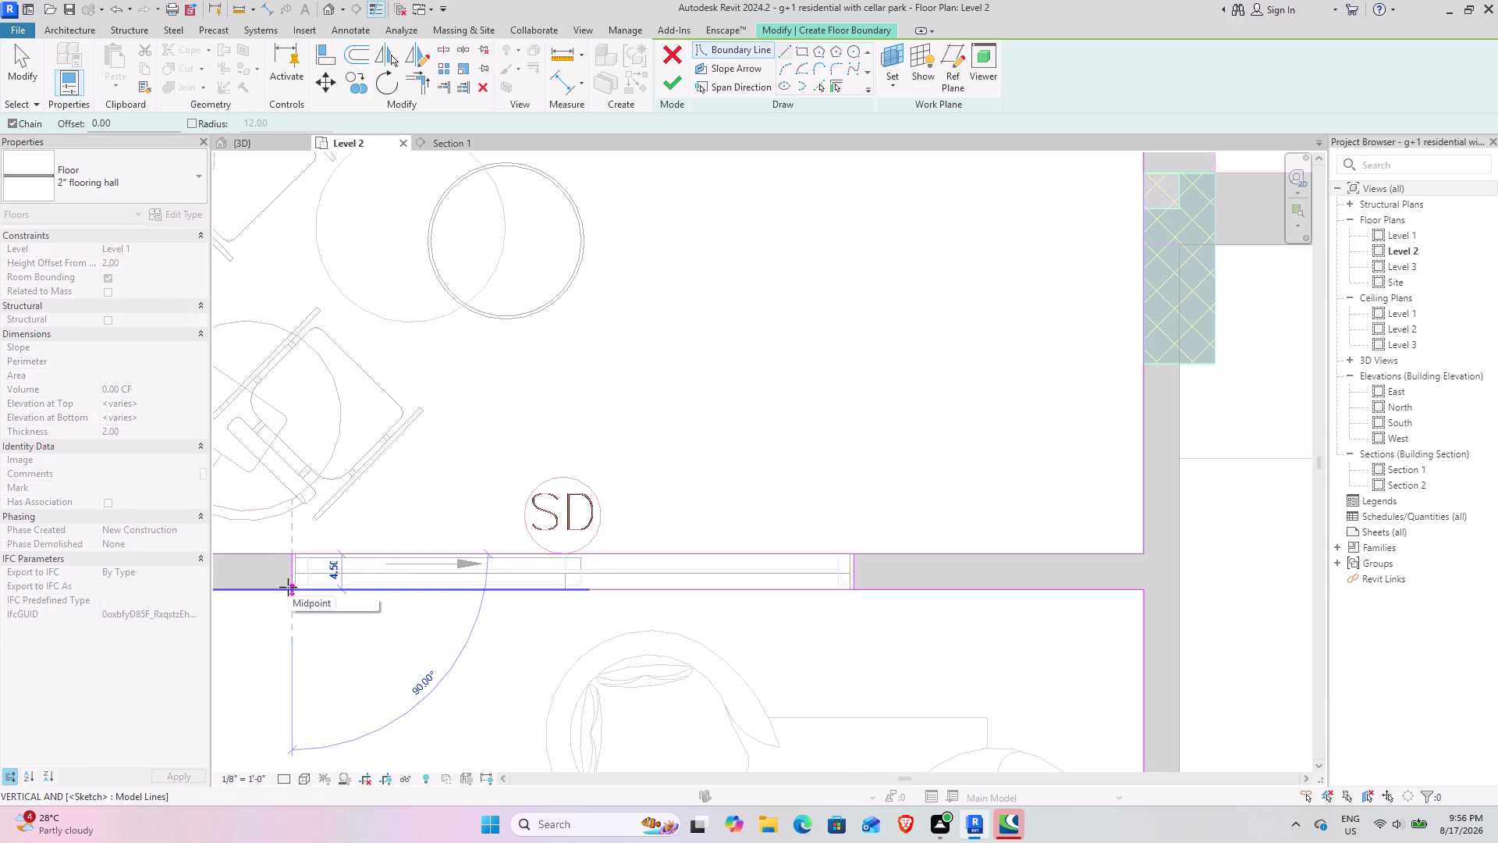
click(288, 587)
click(419, 85)
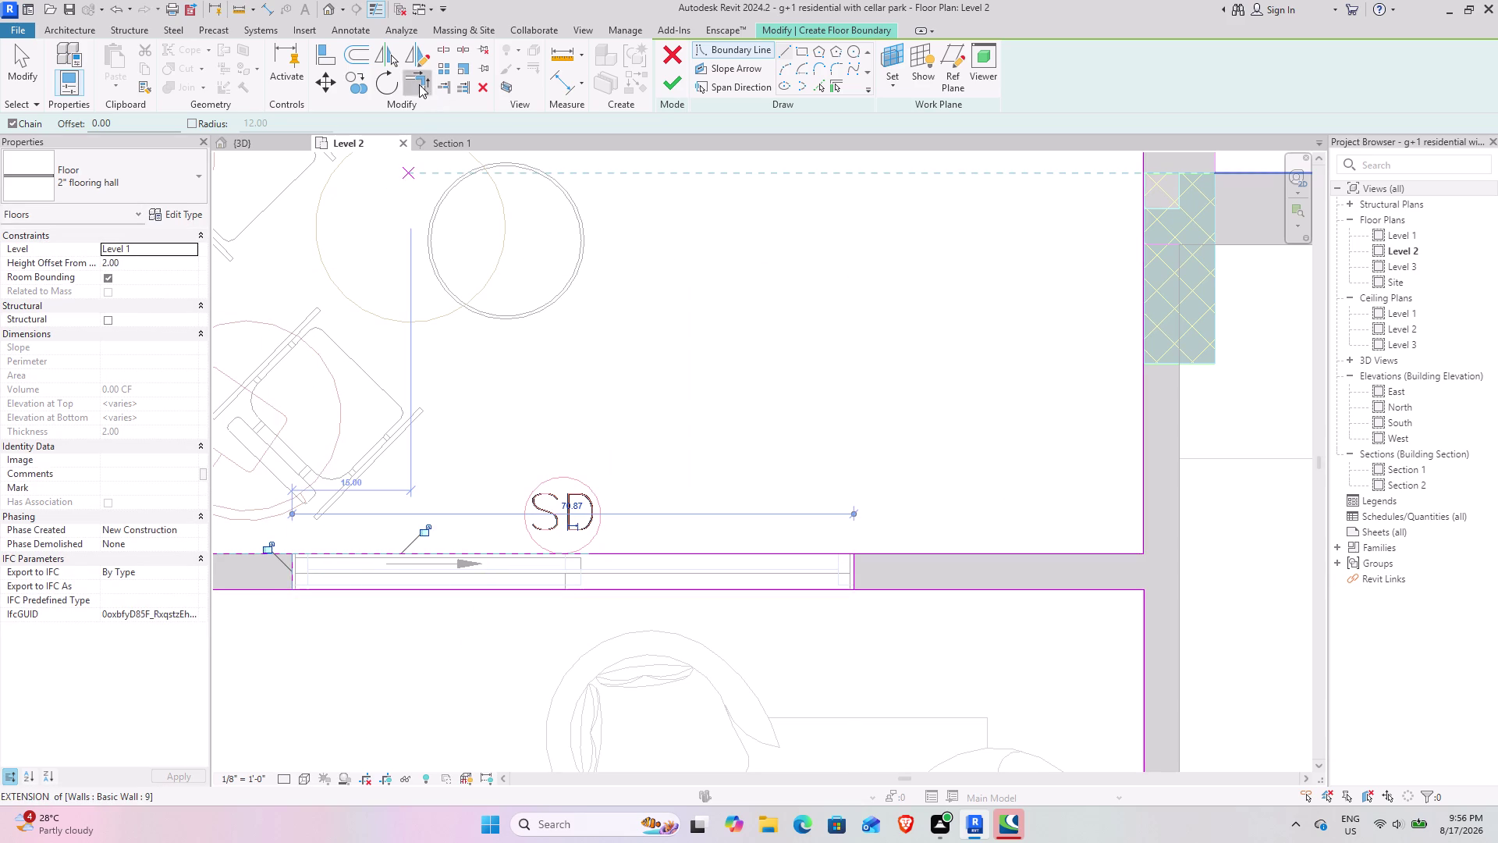
Trim/Extend the boundary lines into clean corners on both sides of the opening.
click(290, 574)
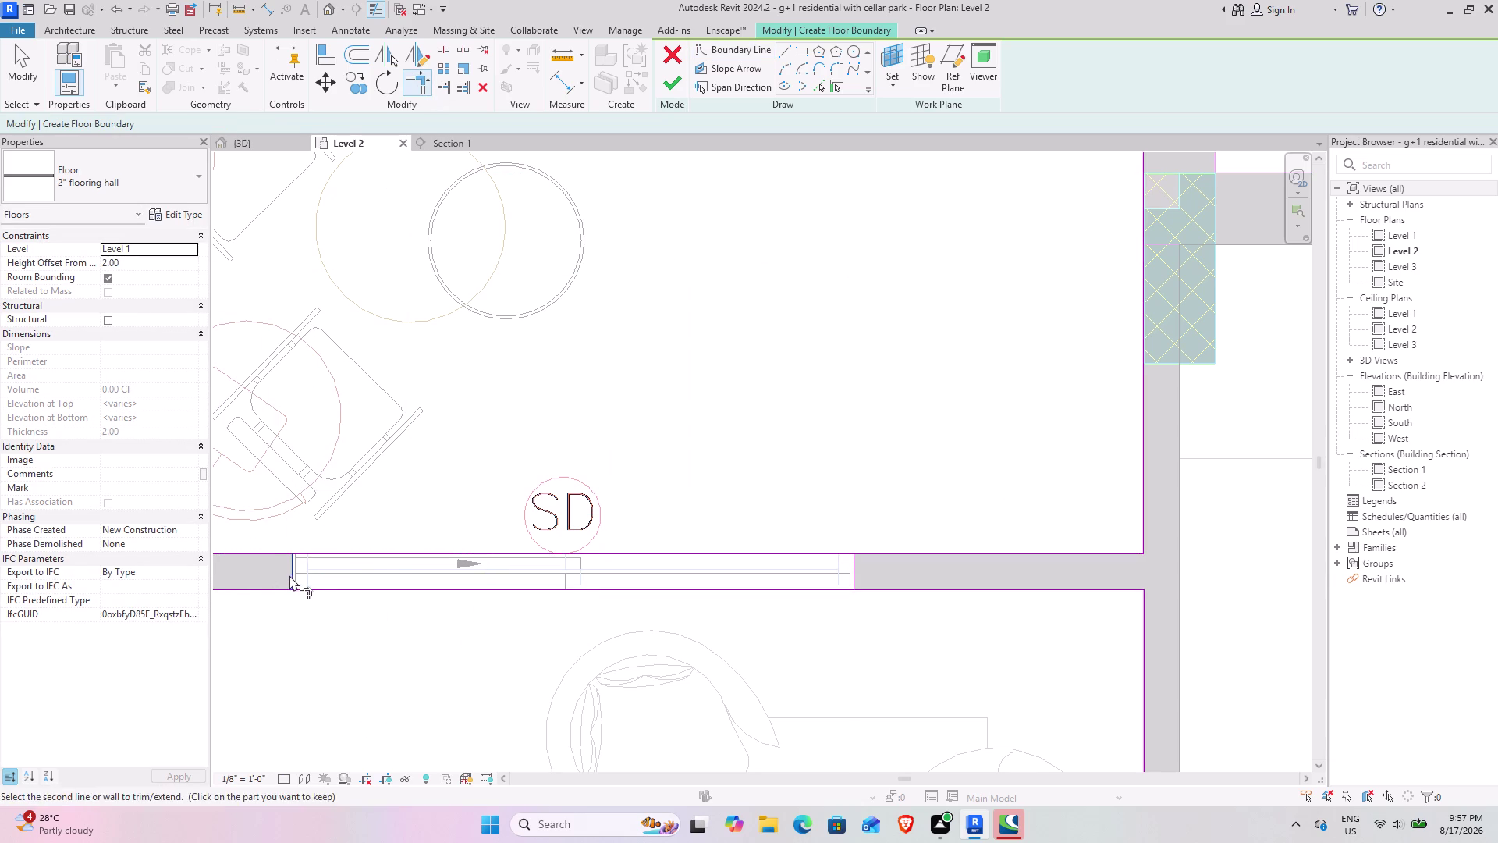
click(281, 585)
click(289, 558)
click(286, 556)
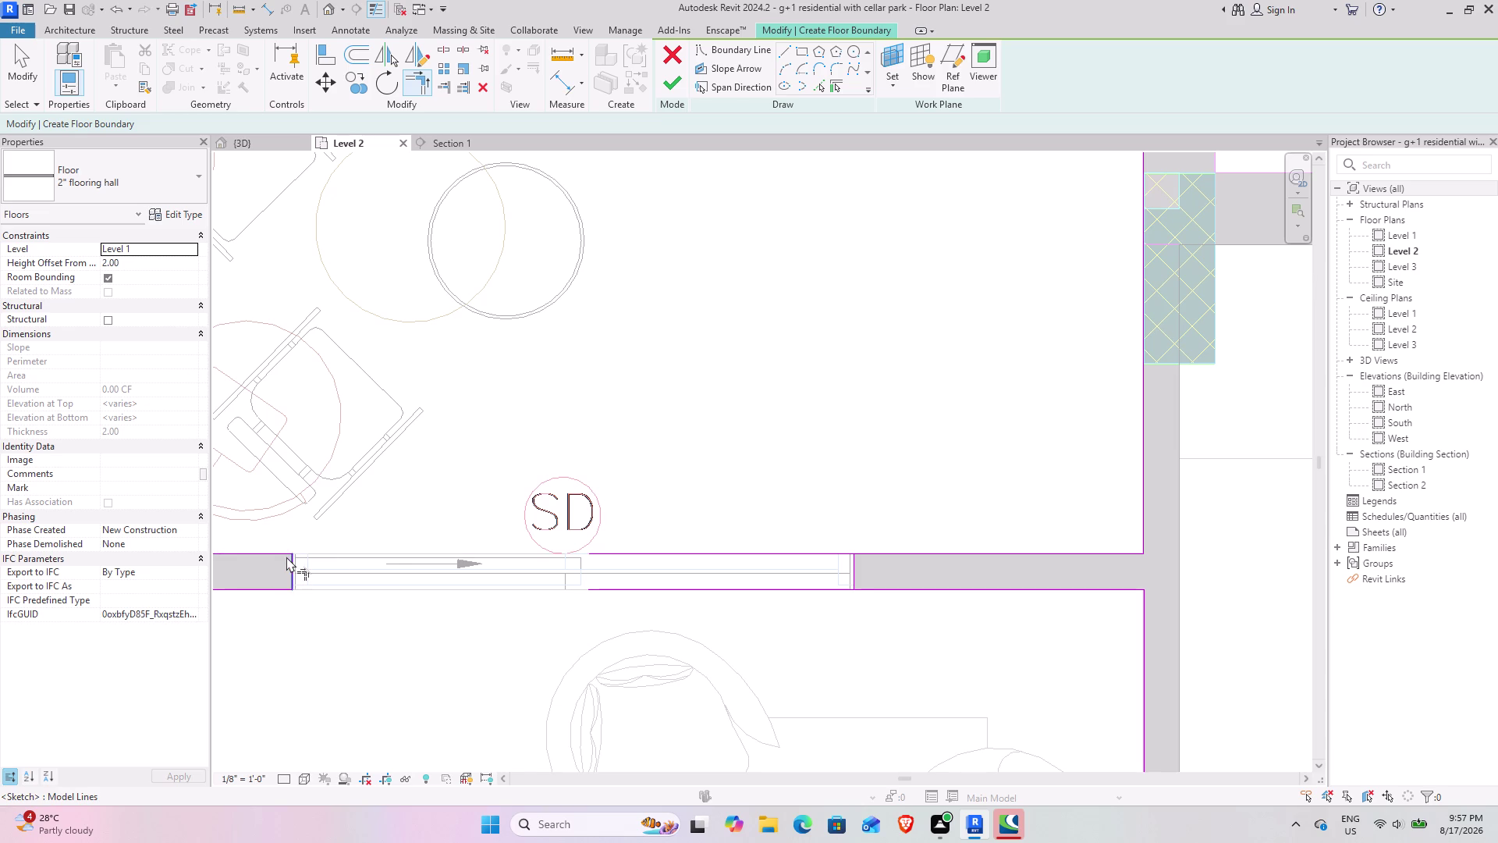
click(856, 571)
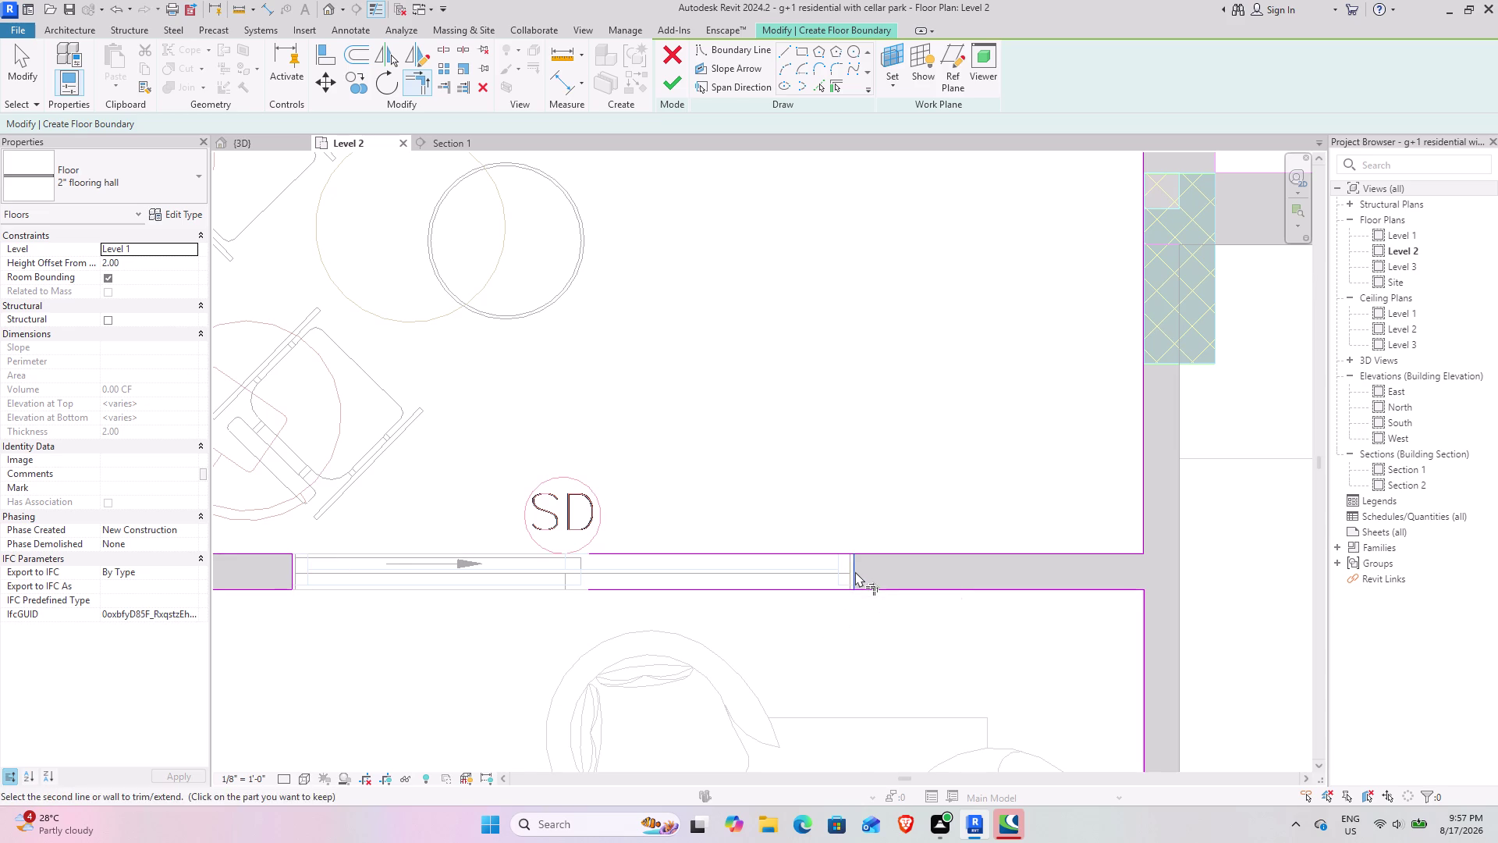
click(868, 589)
click(853, 573)
click(859, 556)
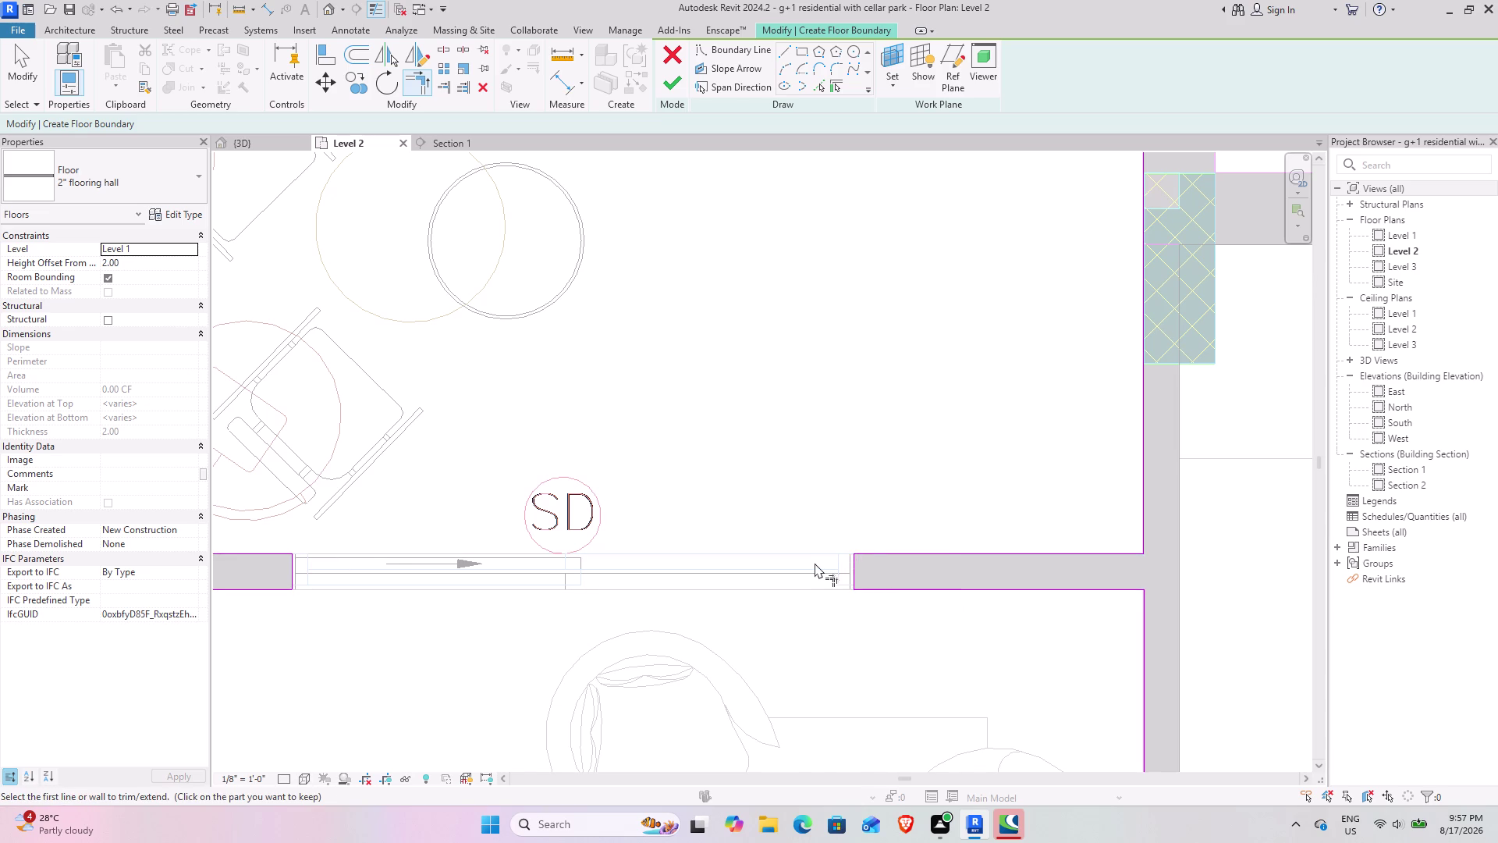
scroll(down, 3)
Pan to the other flat's hall and sketch a rectangular boundary there.
middle_drag(714, 614, 754, 381)
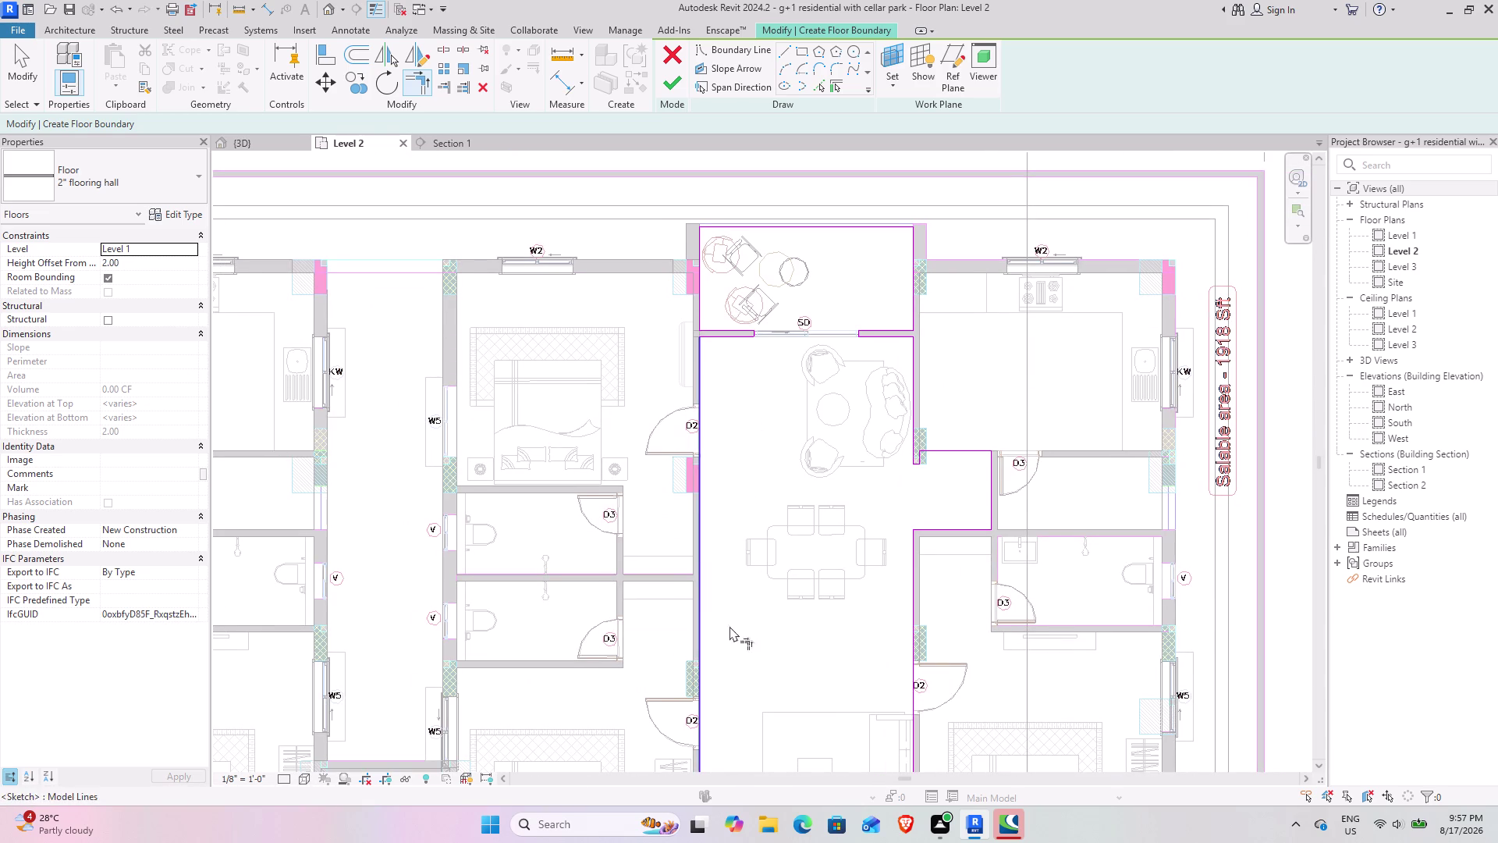
middle_drag(785, 607, 774, 491)
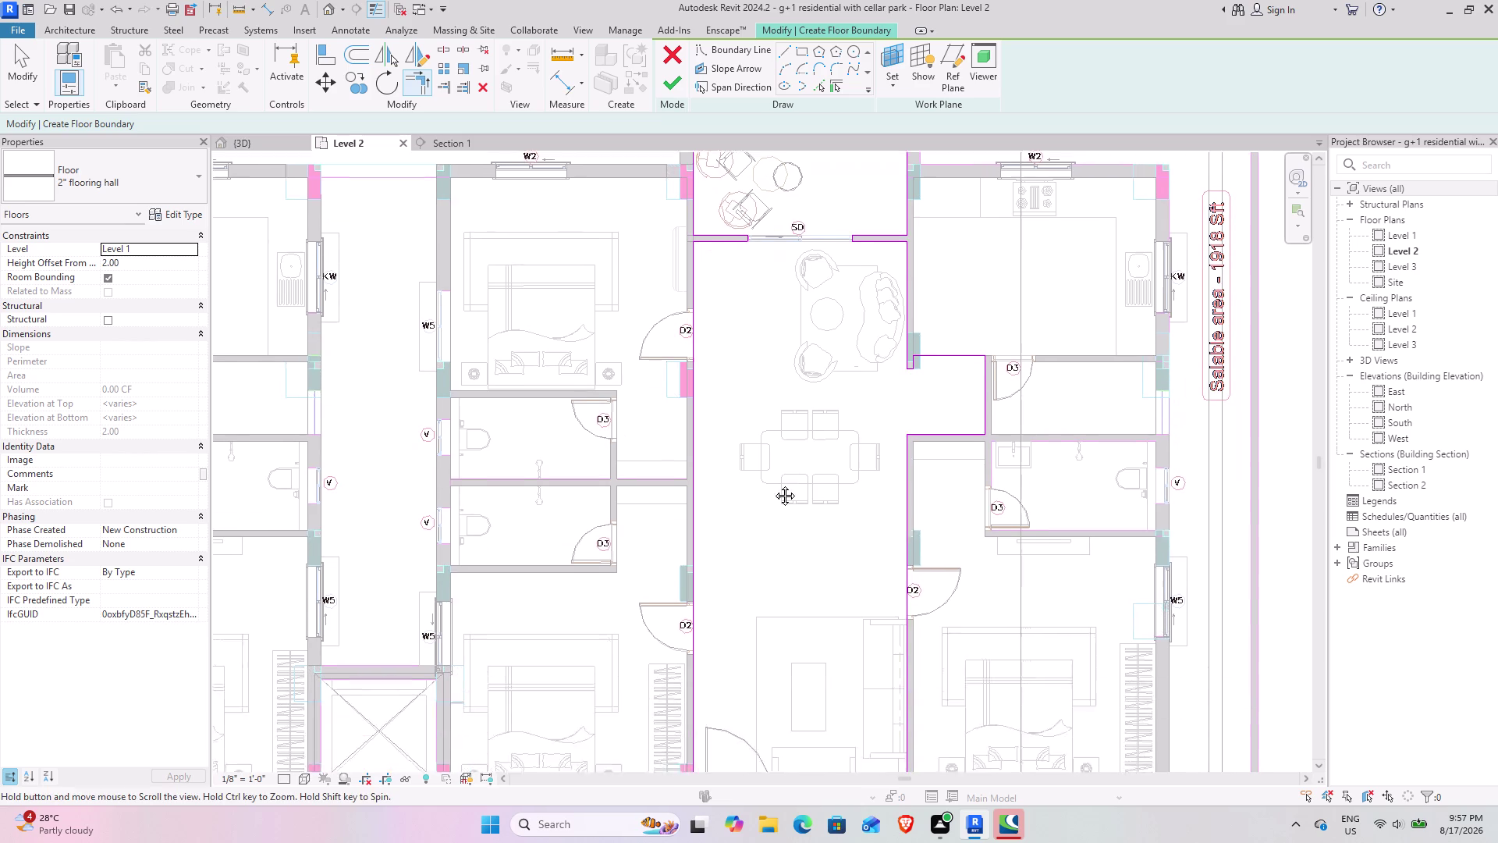
middle_drag(774, 491, 772, 481)
middle_drag(702, 577, 744, 469)
middle_drag(740, 468, 746, 468)
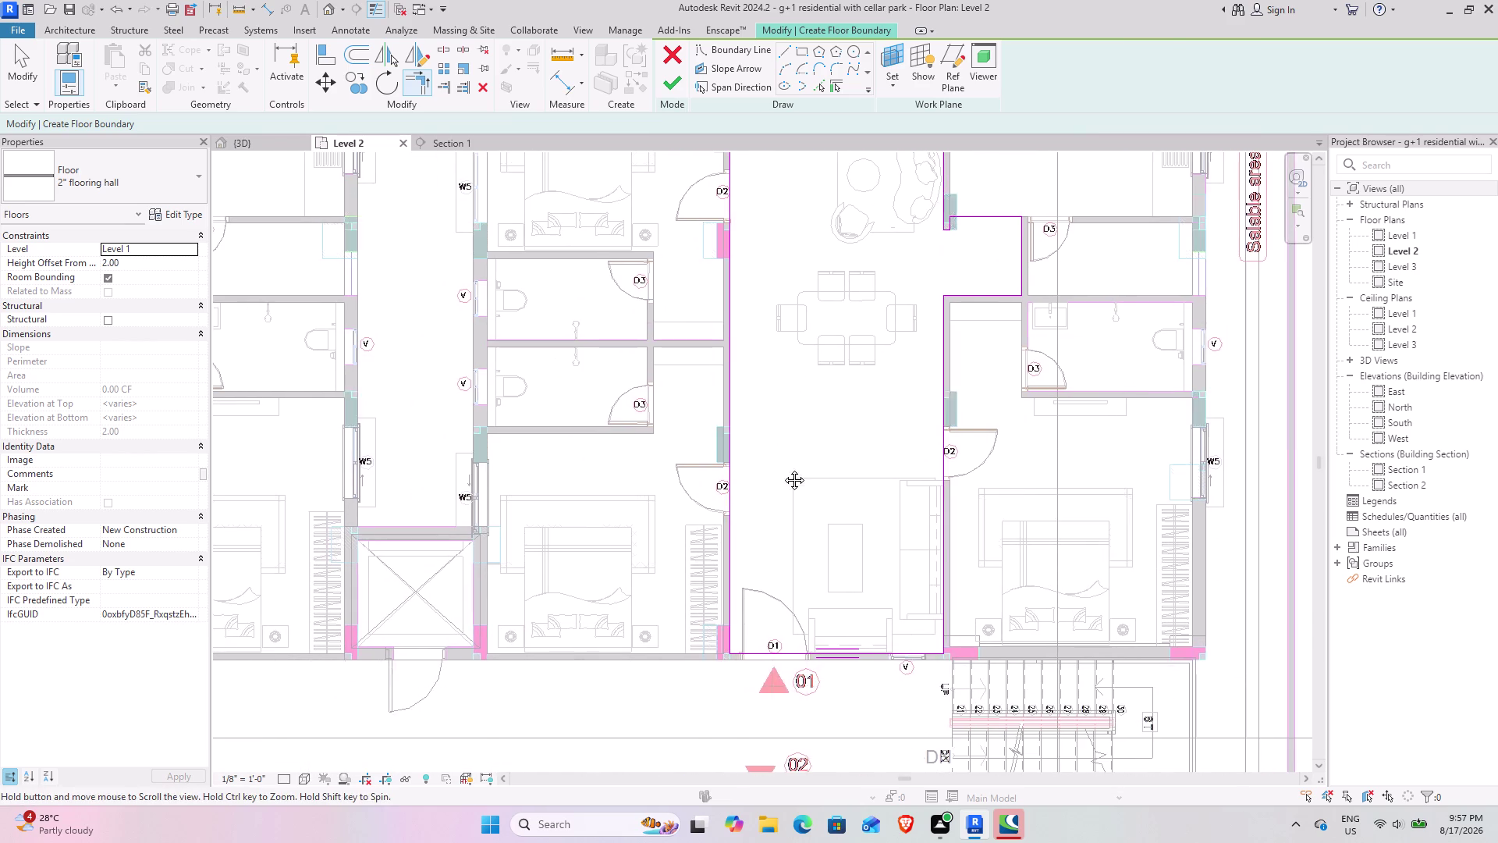
middle_drag(746, 468, 869, 469)
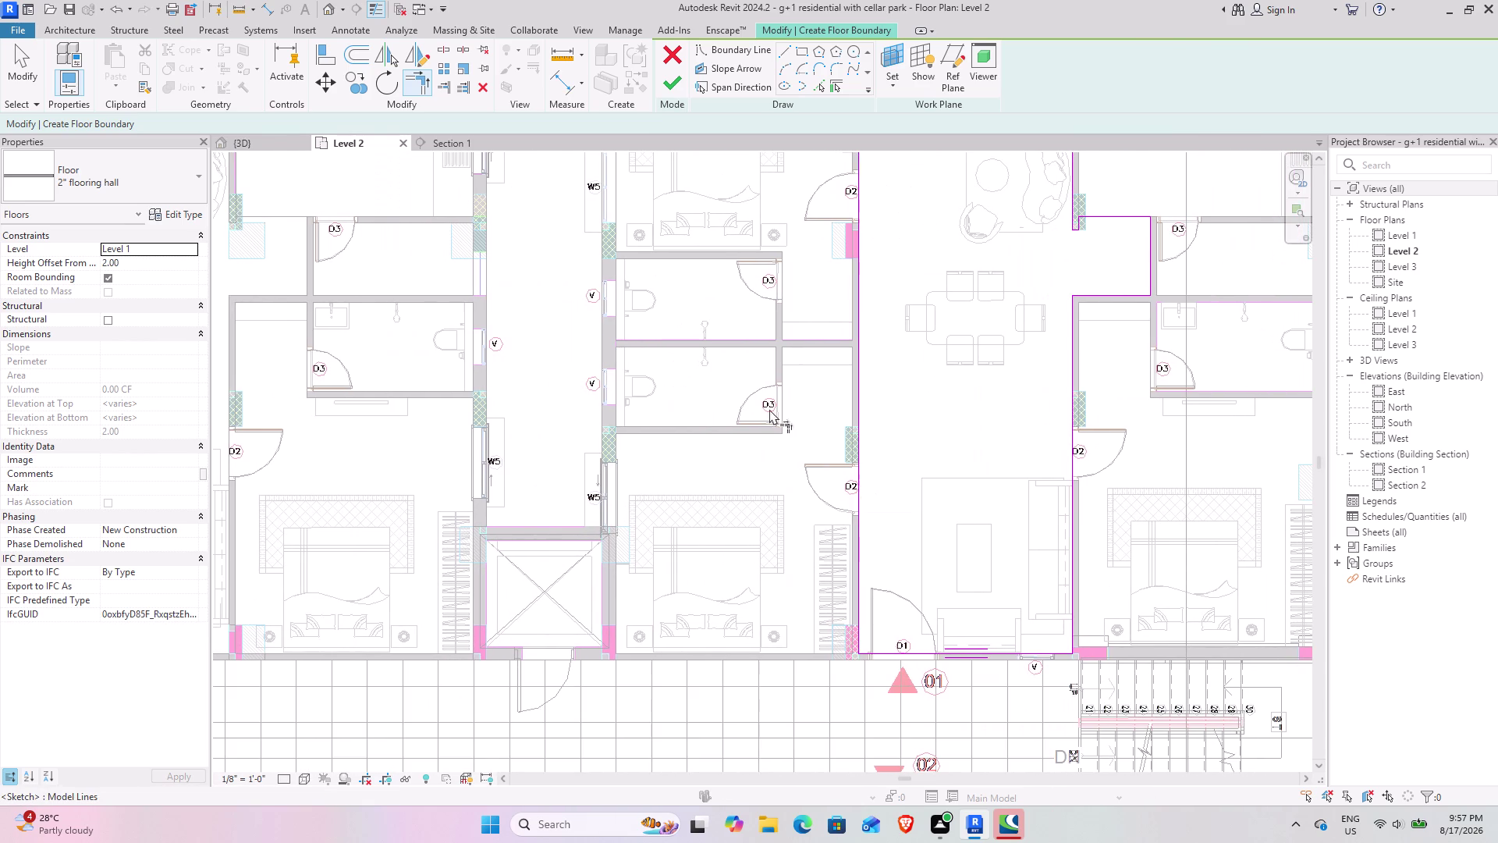
middle_drag(925, 365, 951, 499)
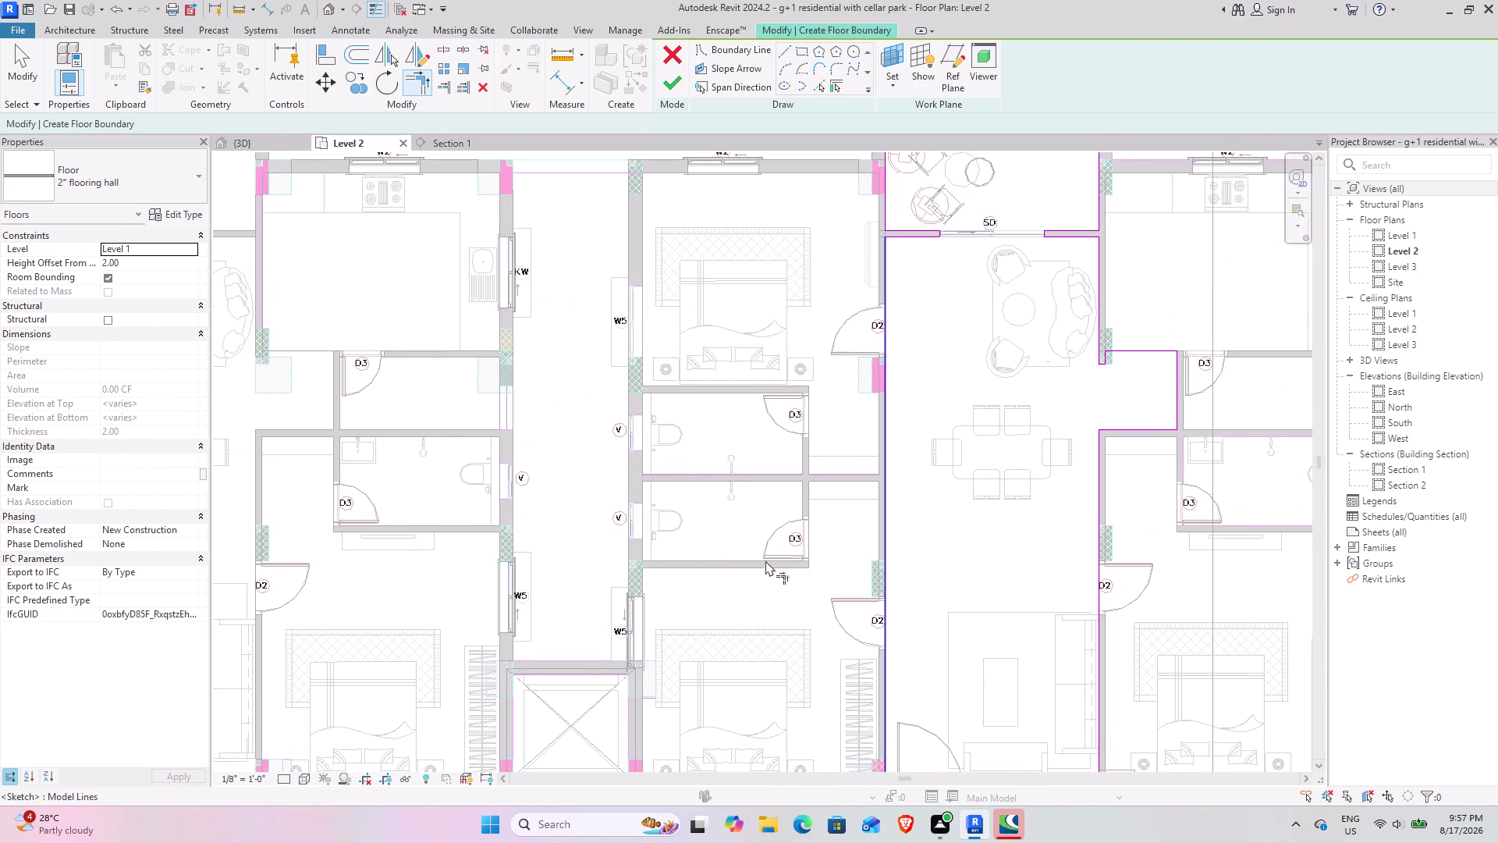
middle_drag(733, 504, 1154, 493)
middle_drag(817, 512, 935, 424)
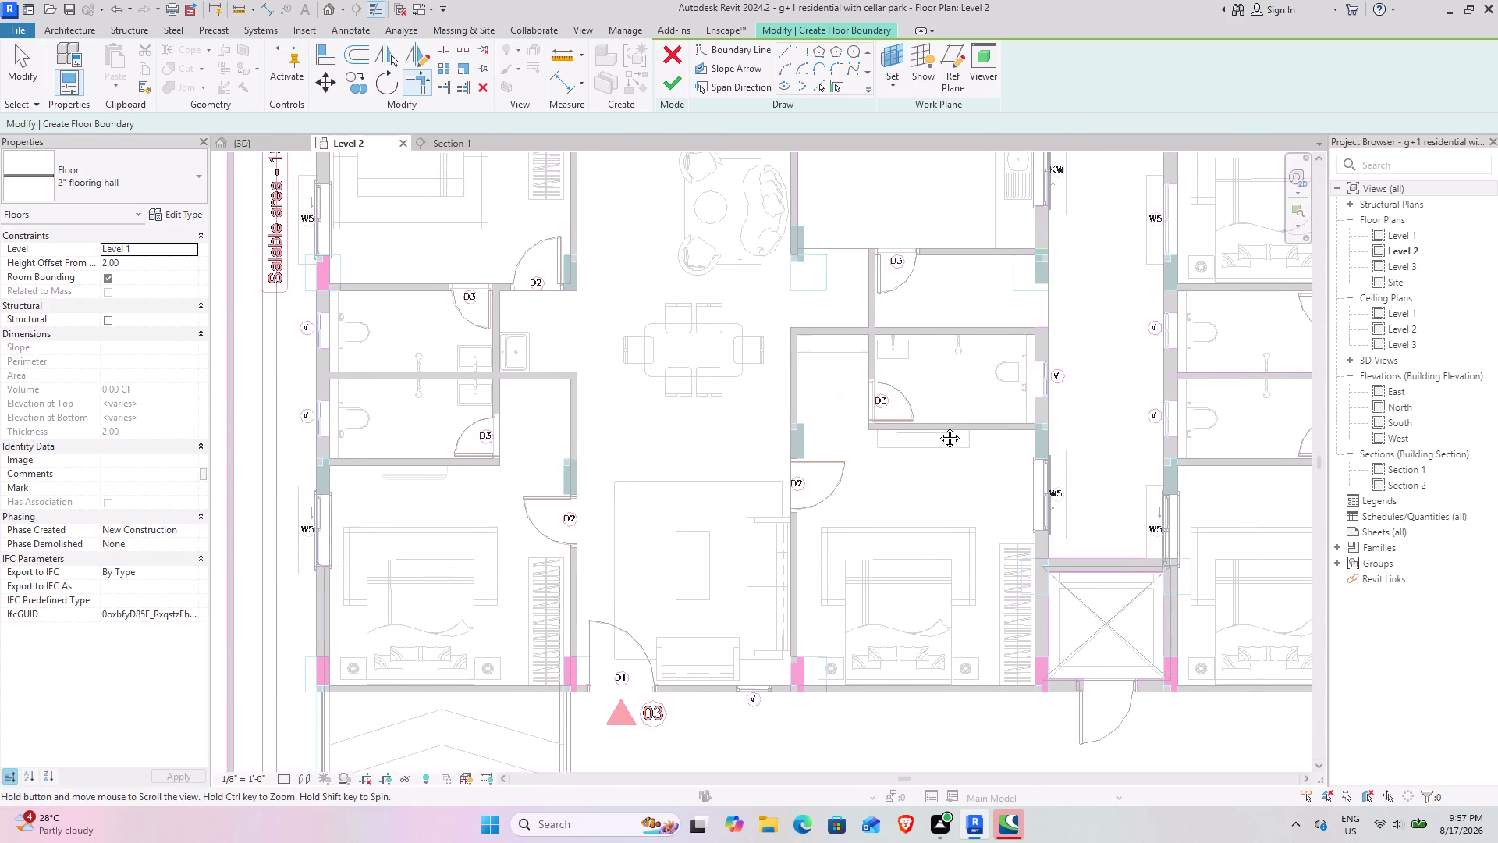
middle_drag(935, 424, 946, 438)
click(806, 57)
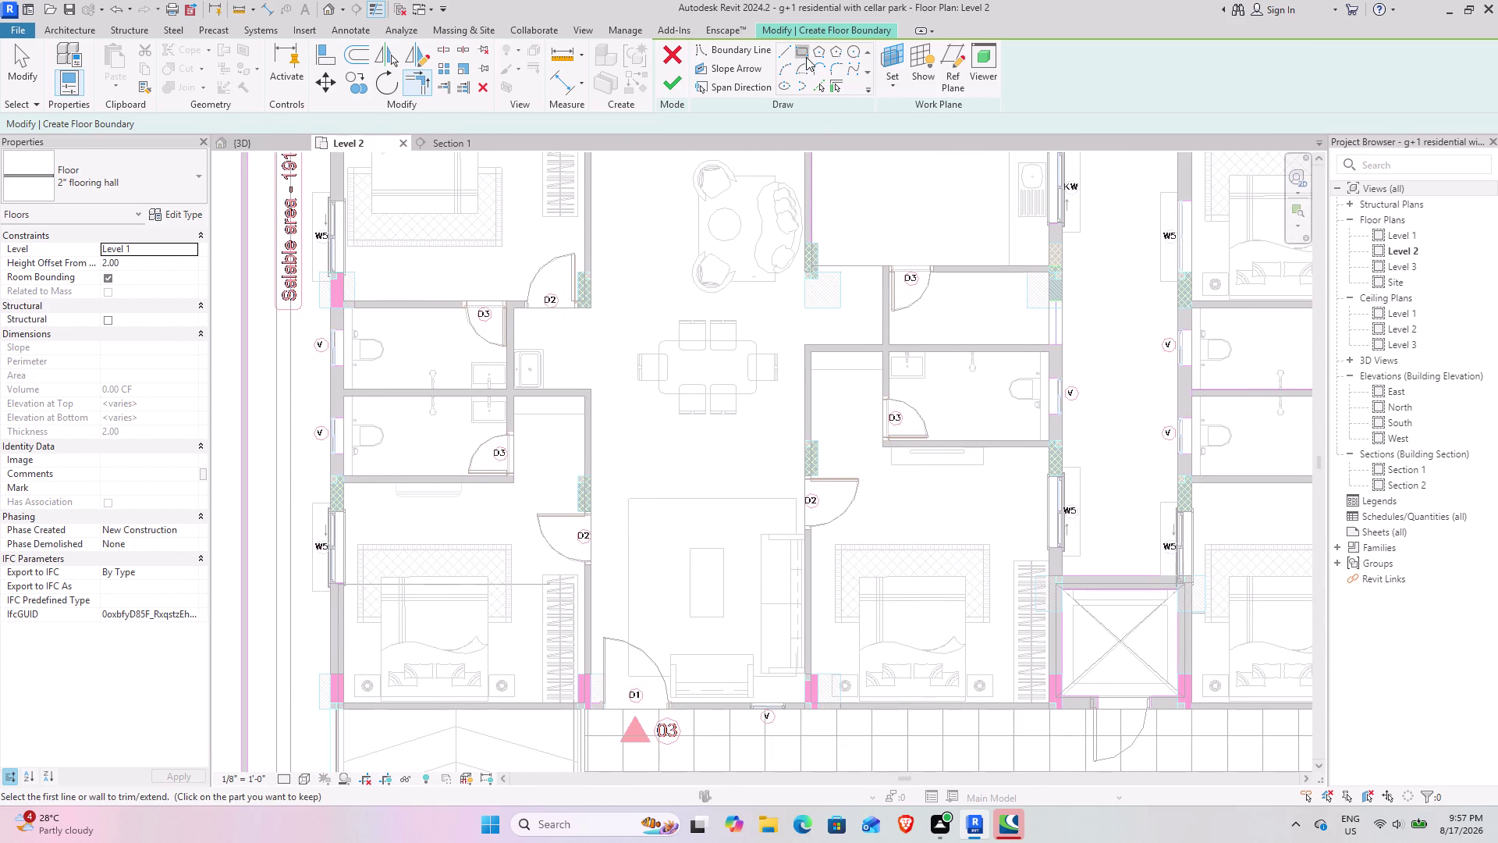
click(800, 701)
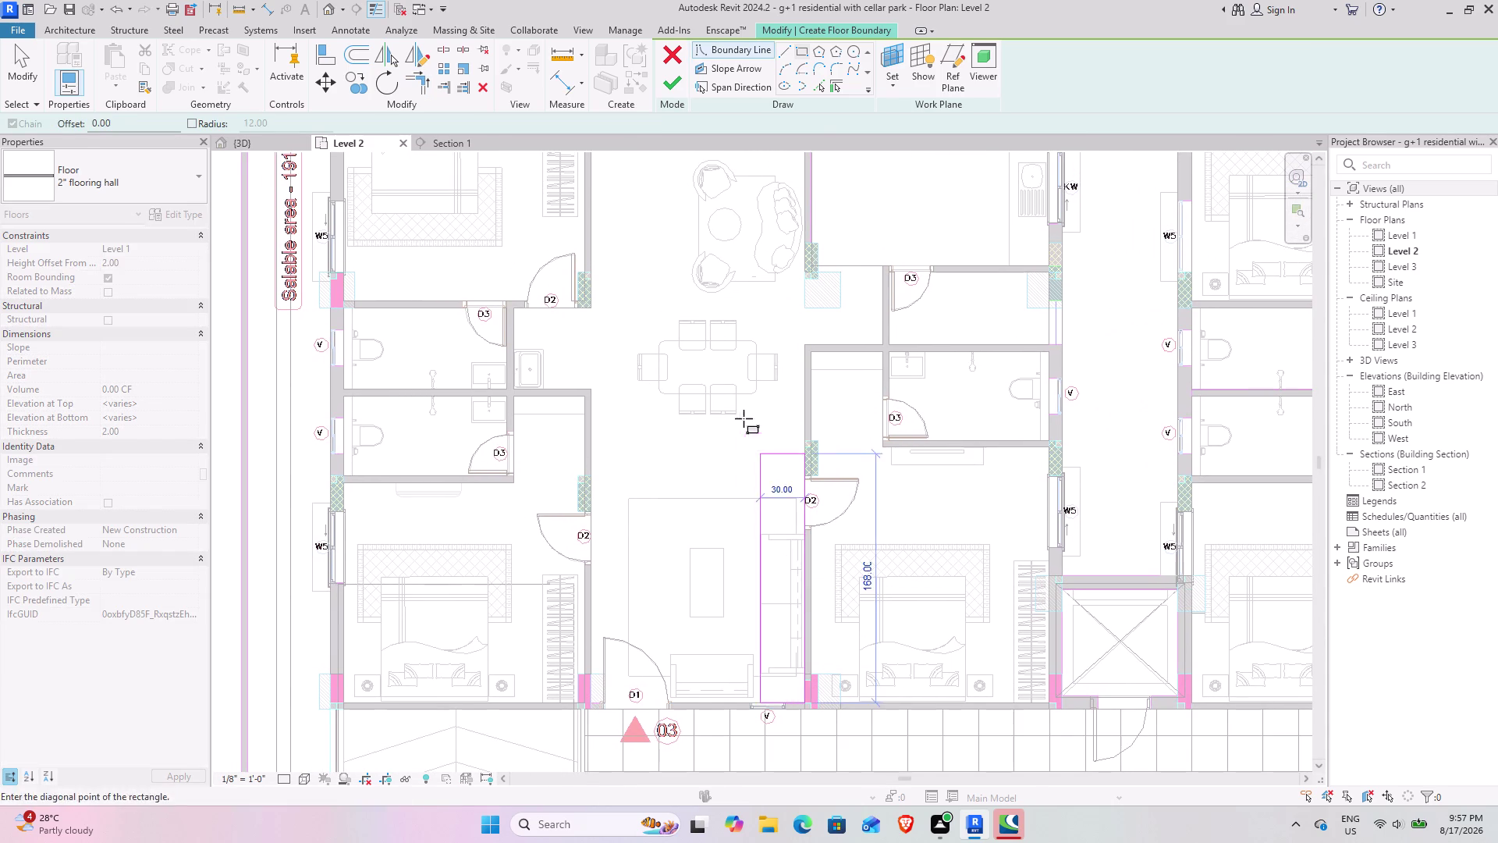
middle_drag(731, 401, 806, 667)
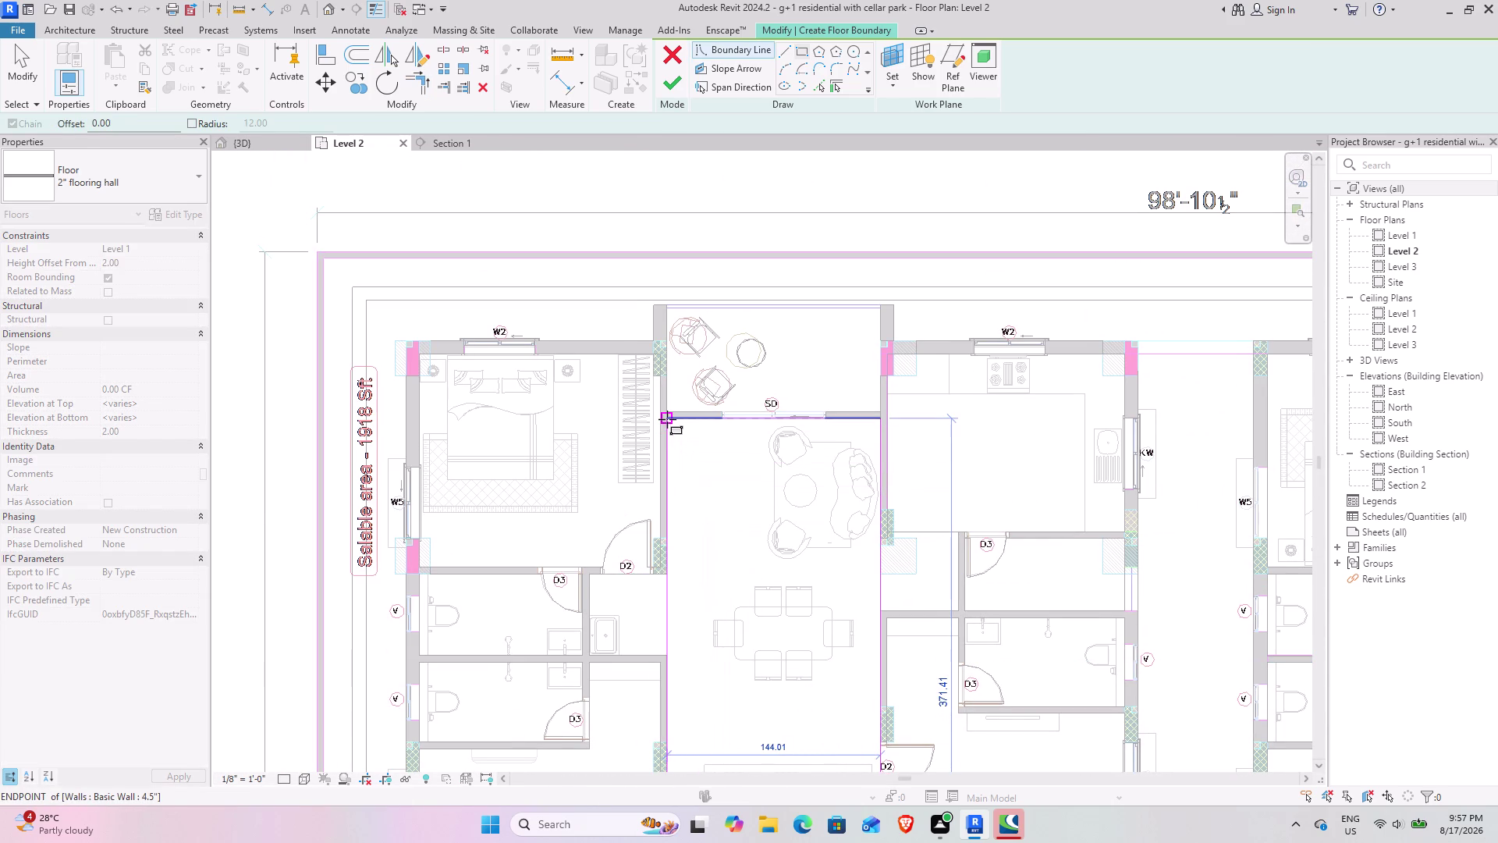
click(667, 419)
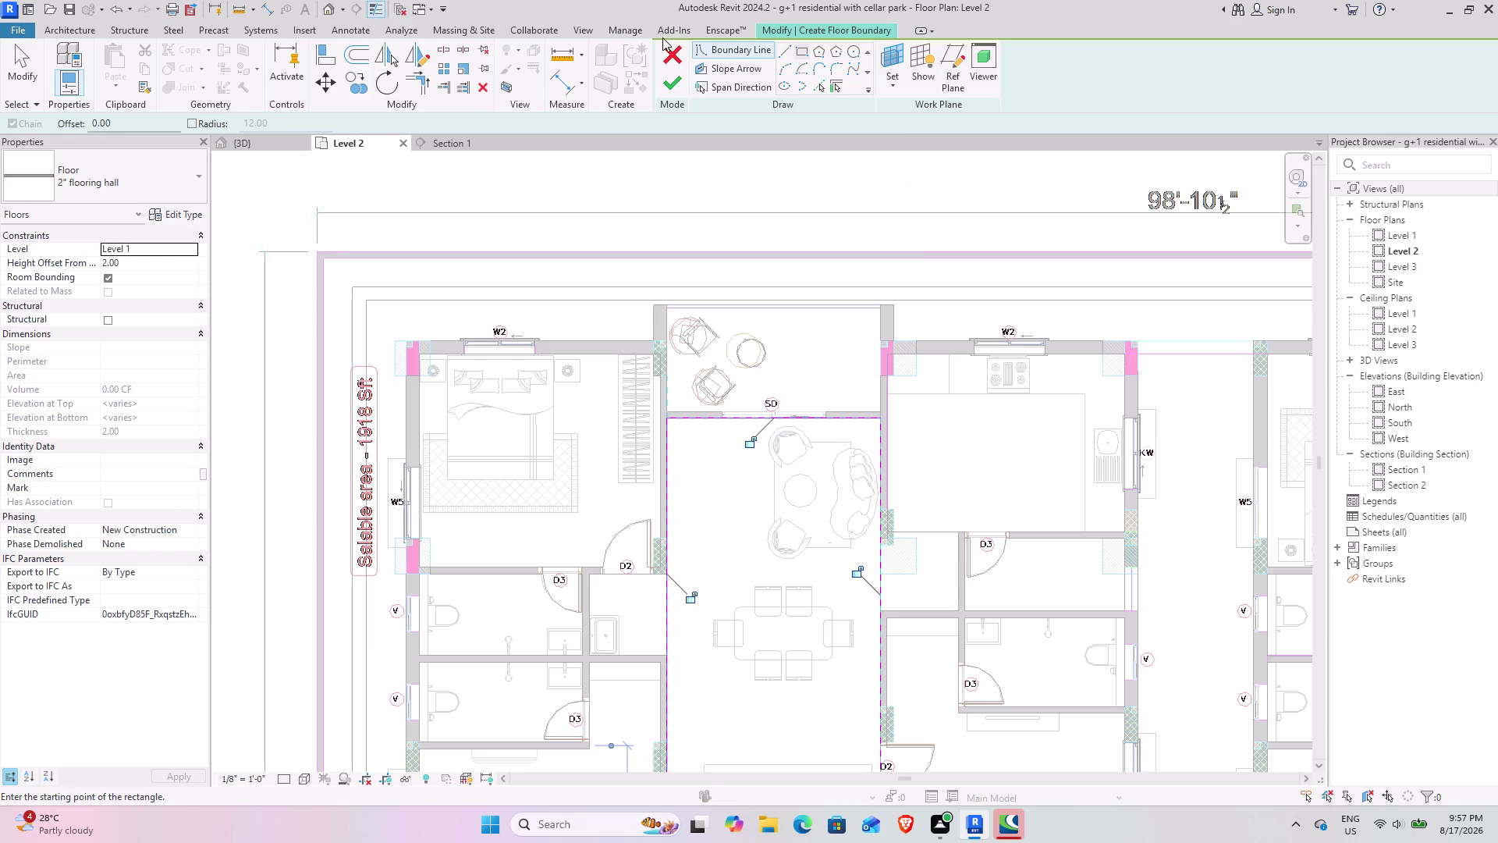
Split the hall boundary and draw new lines along the walls into the D3 recess.
click(445, 49)
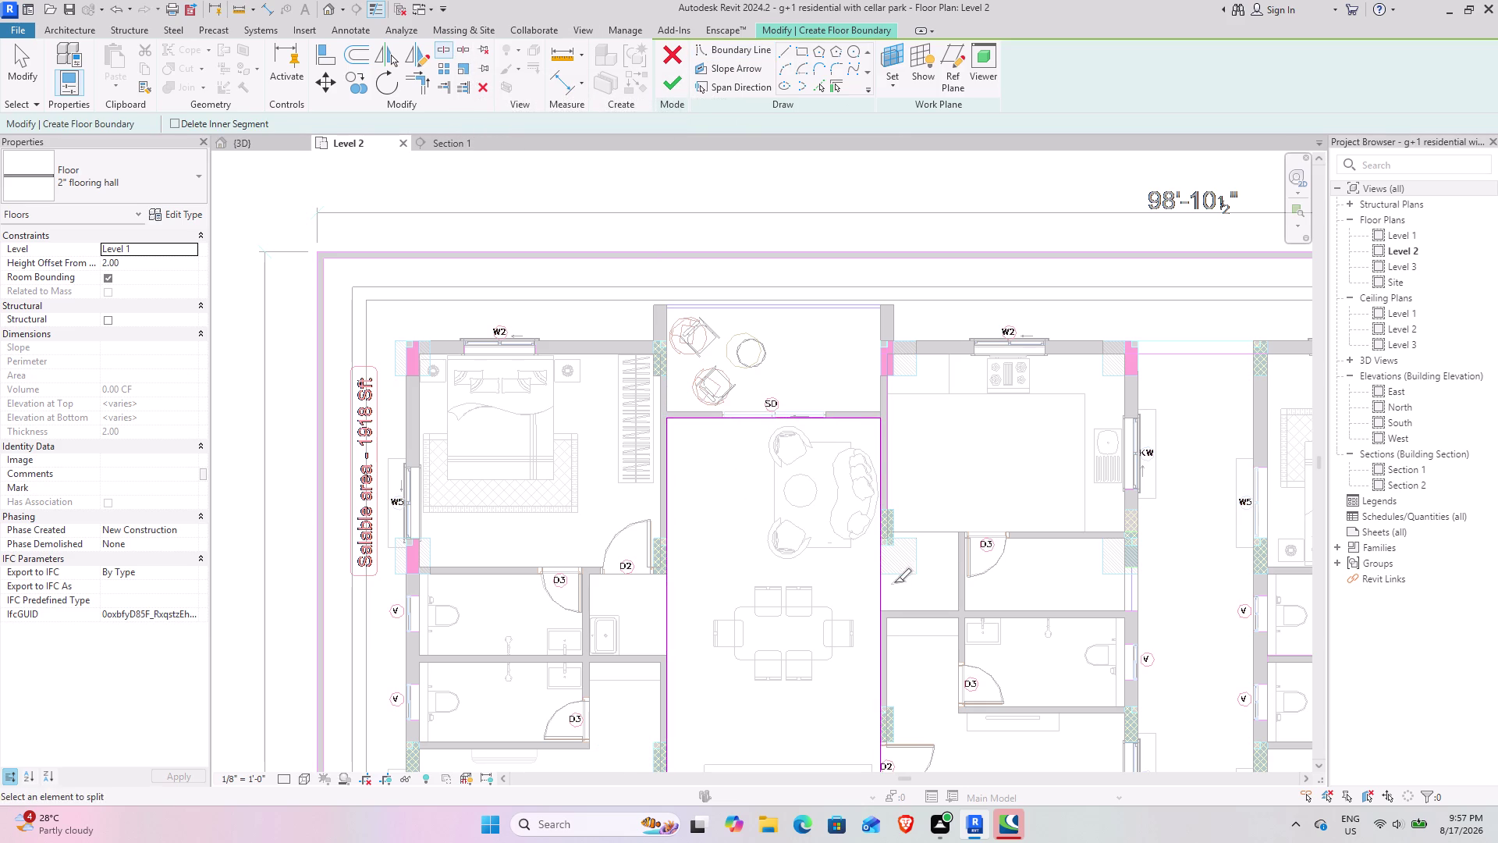
click(877, 576)
click(660, 622)
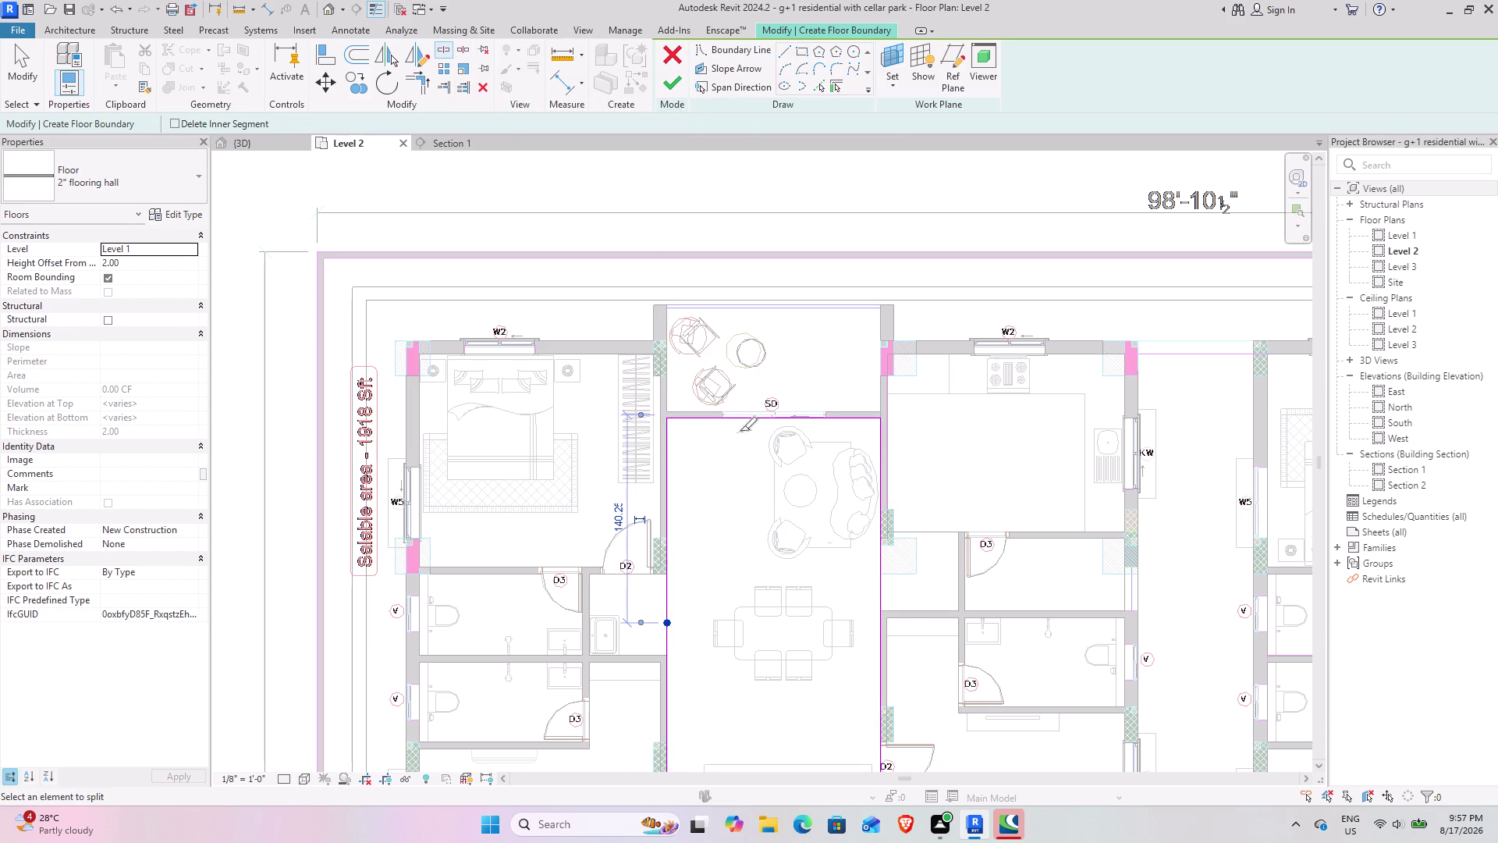
click(792, 48)
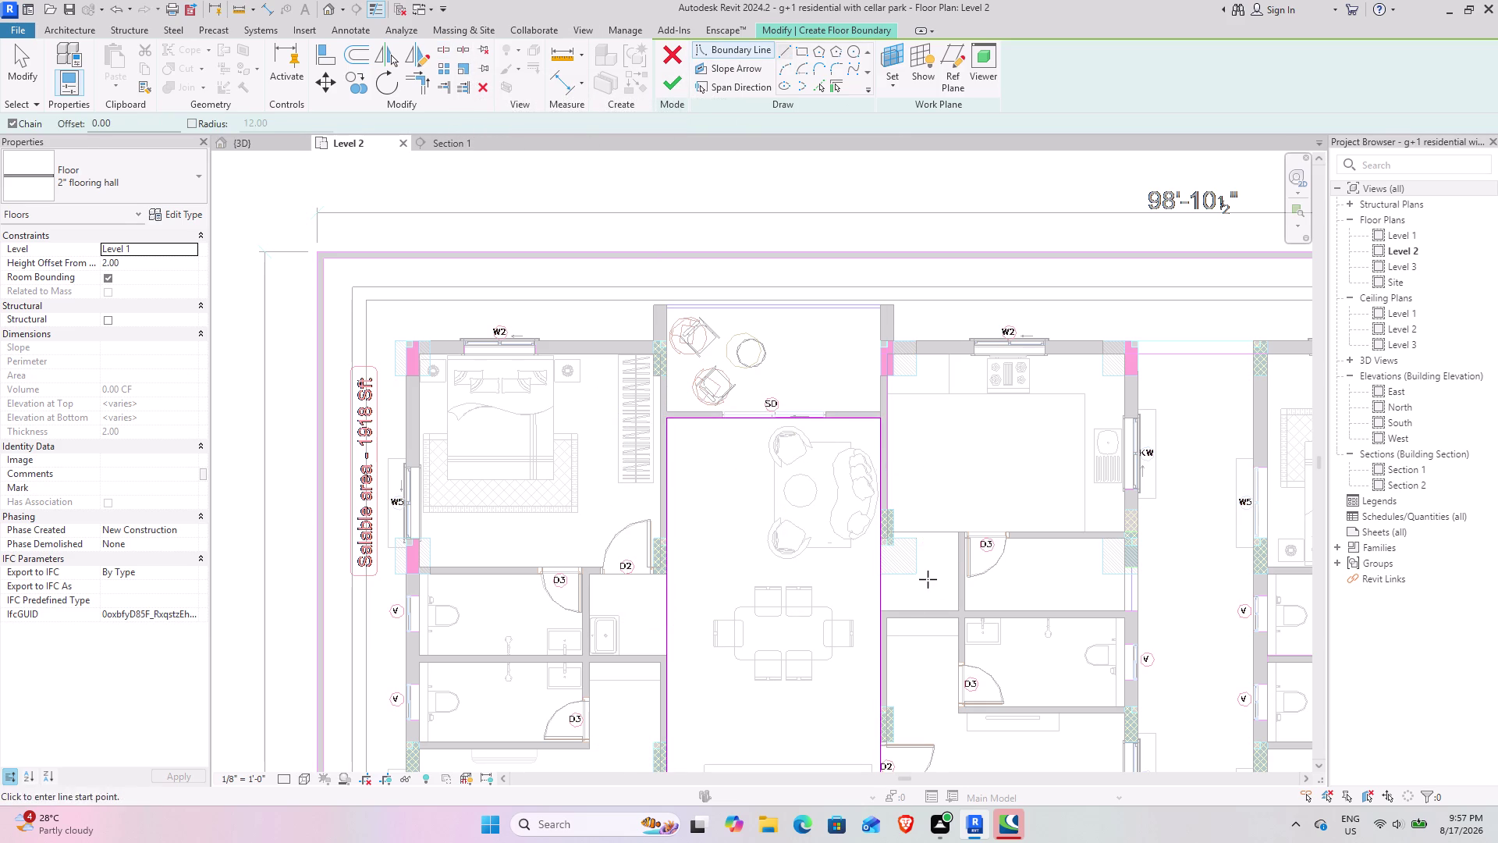
scroll(up, 3)
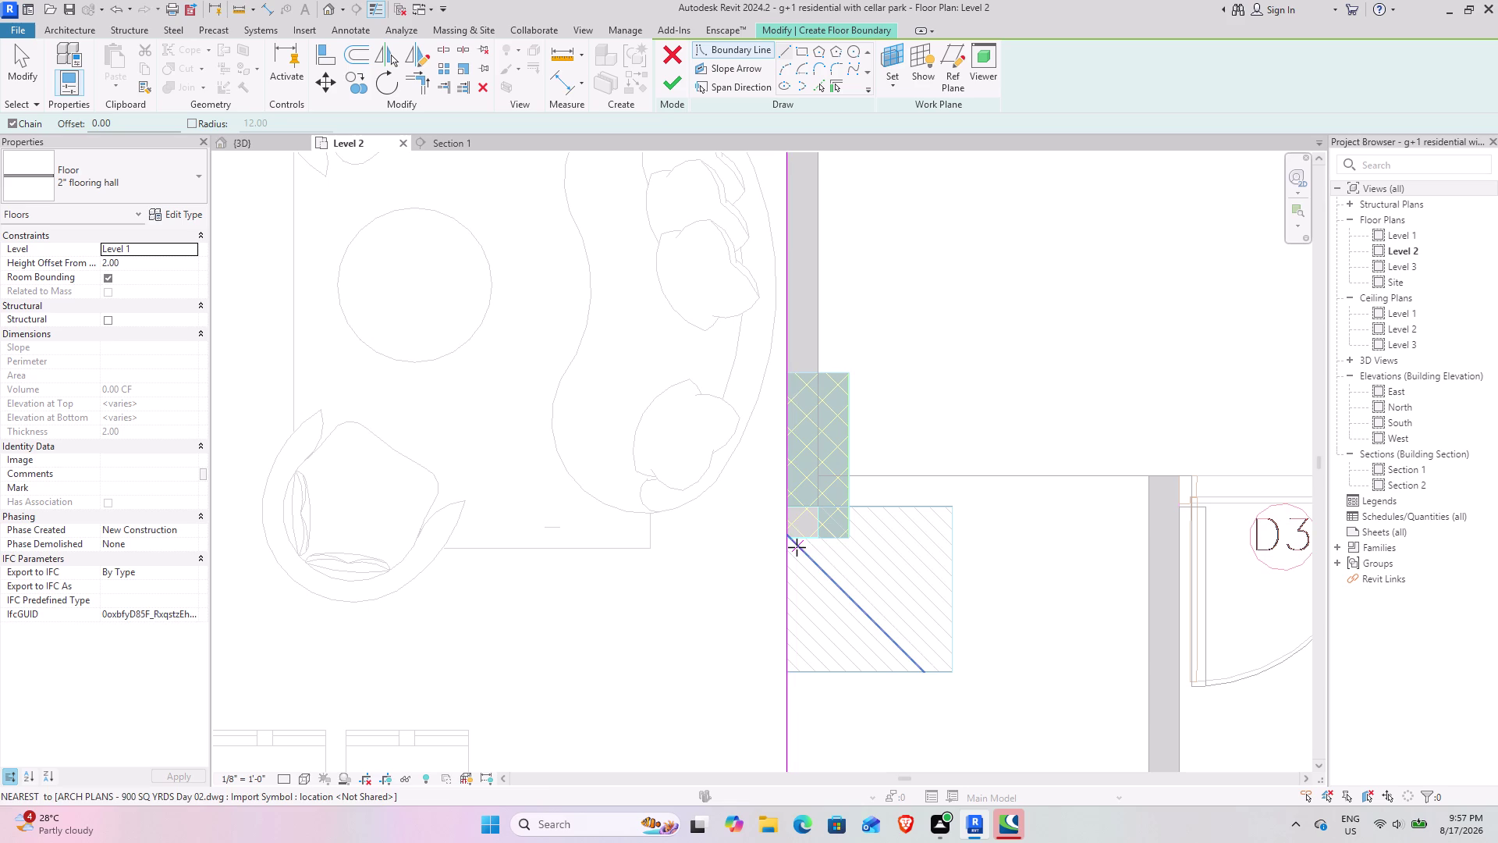
click(784, 538)
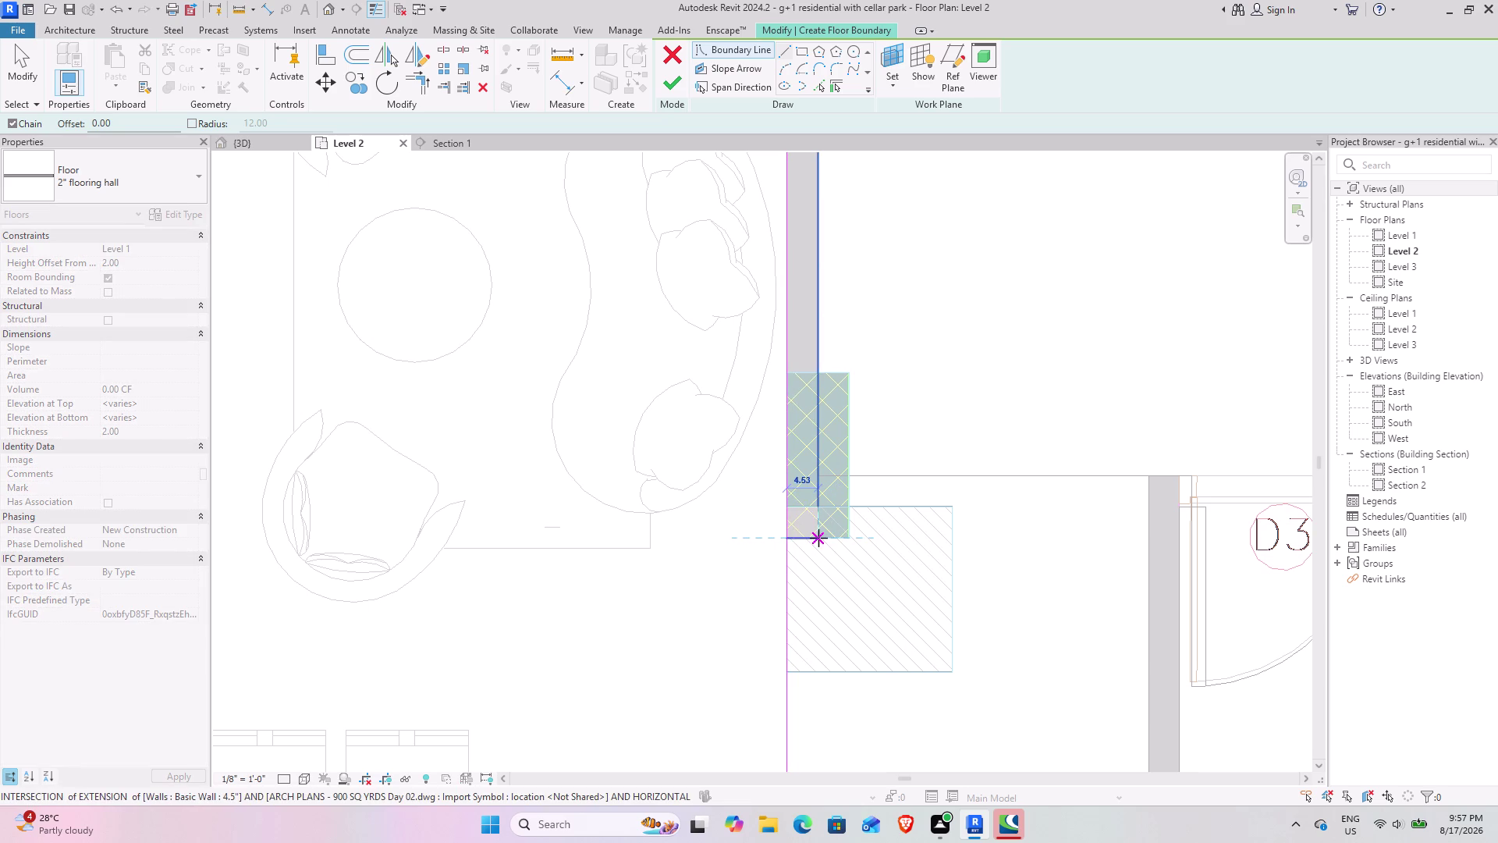
click(819, 537)
click(820, 477)
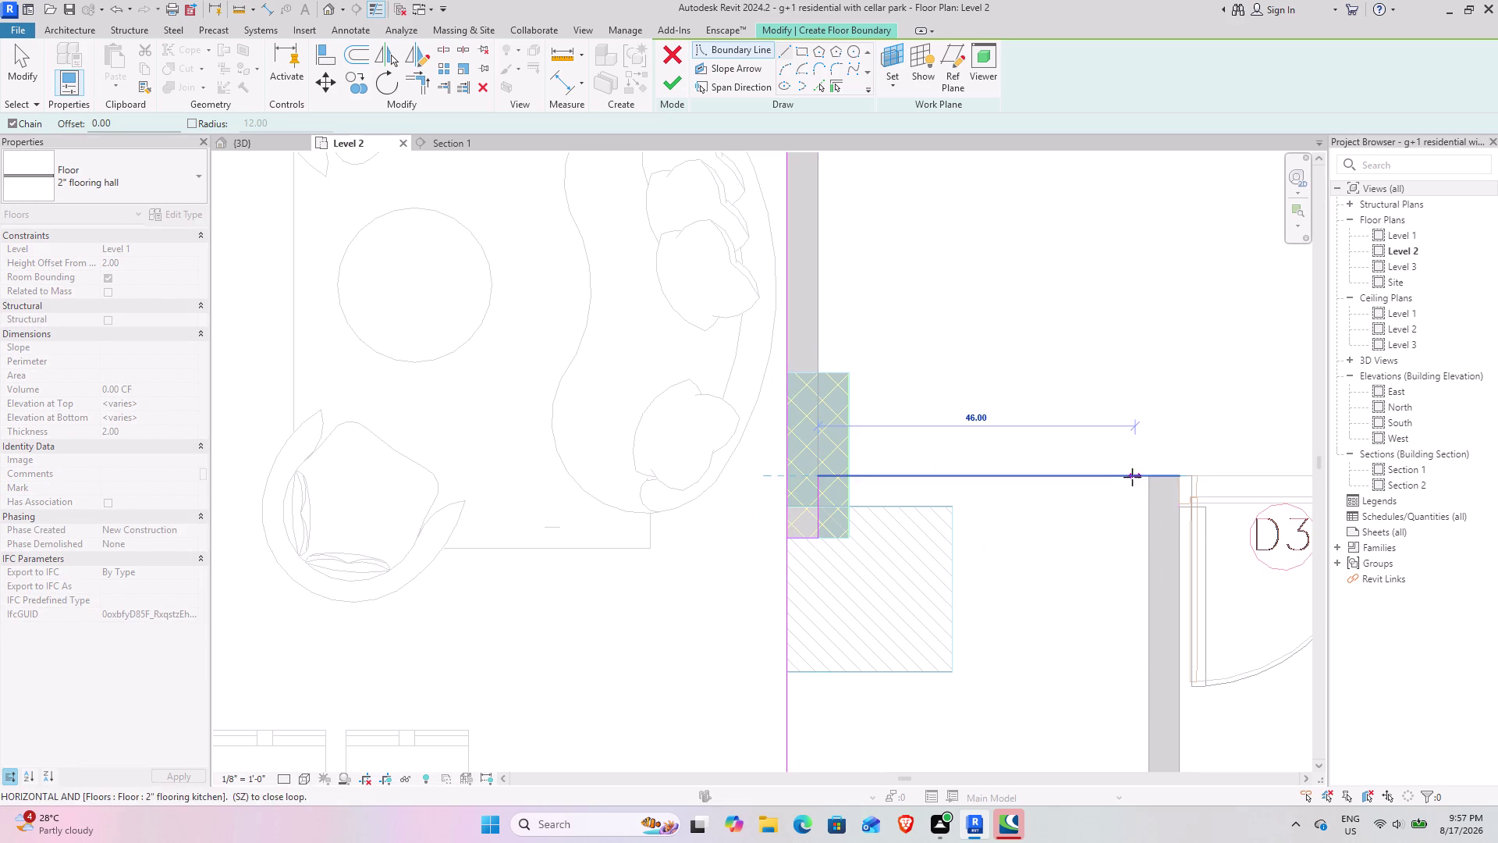
click(1151, 477)
middle_drag(1176, 681, 1091, 301)
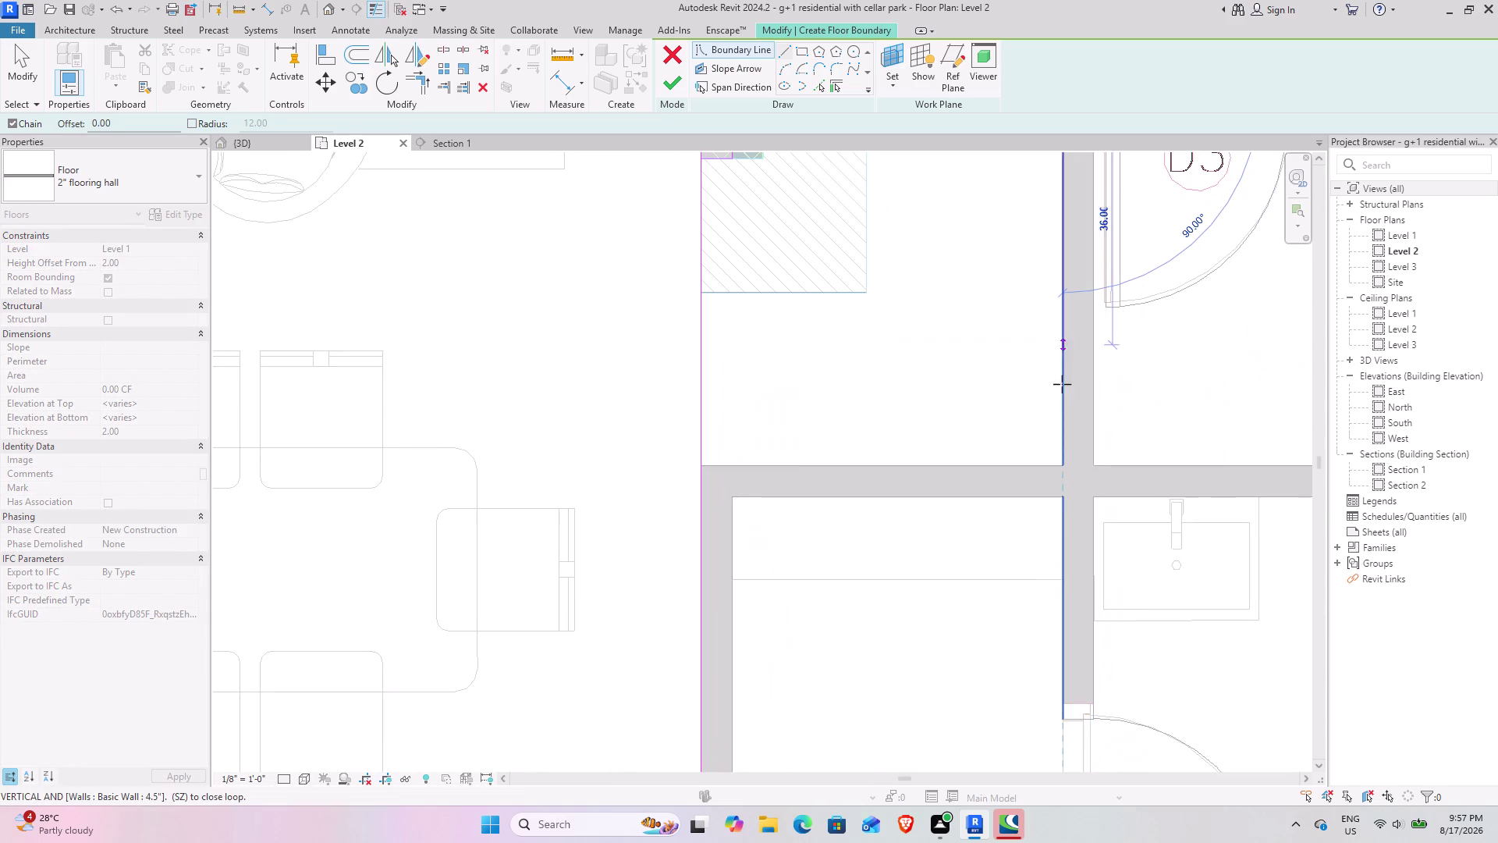
click(1066, 464)
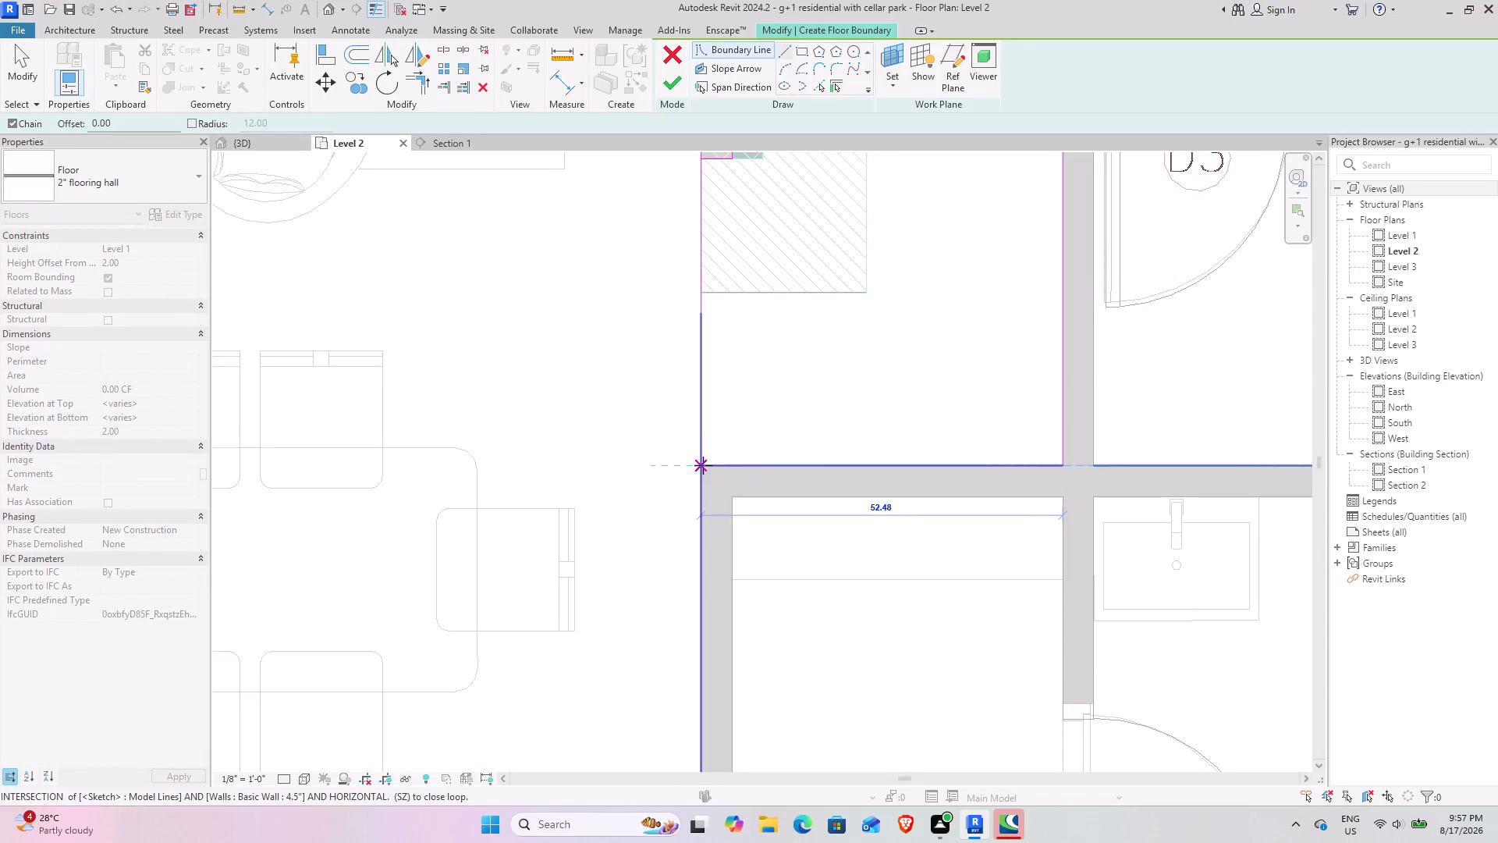
click(703, 465)
Trim the new recess boundary lines into corners at the lower and upper ends.
click(413, 85)
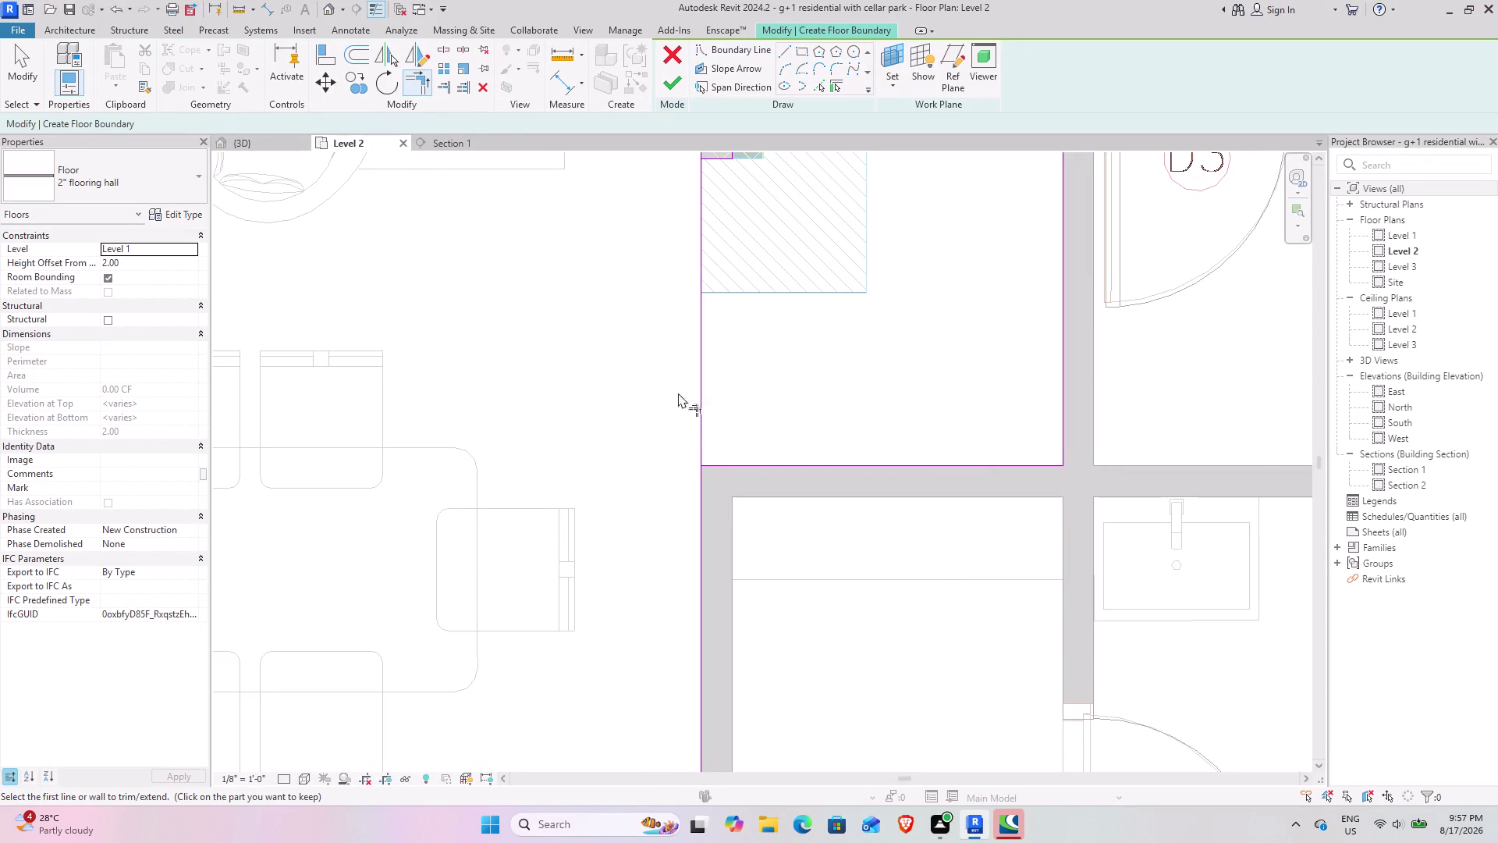
click(702, 501)
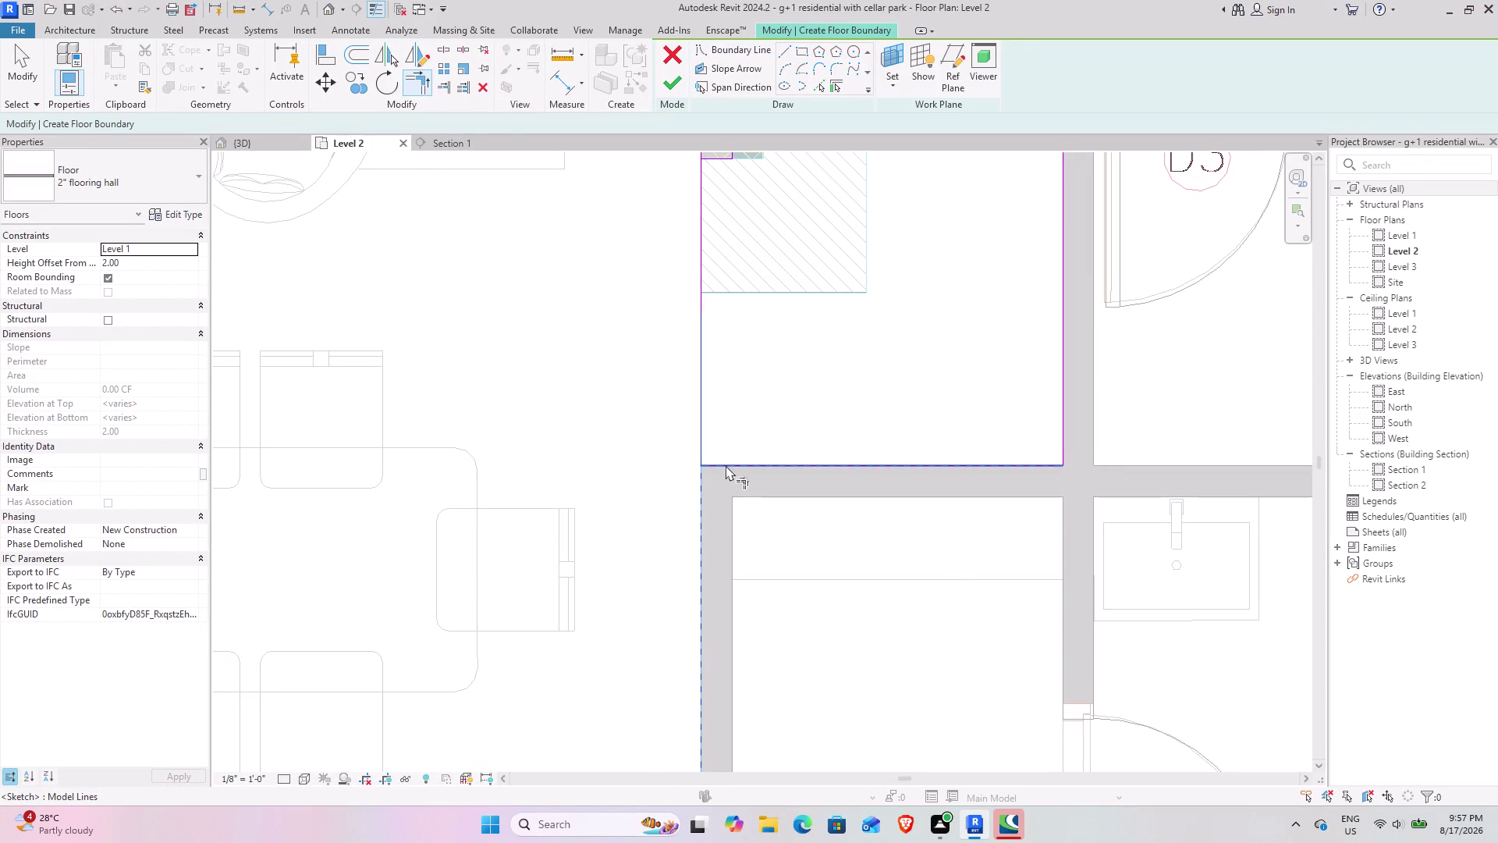
click(726, 465)
middle_drag(710, 283, 753, 611)
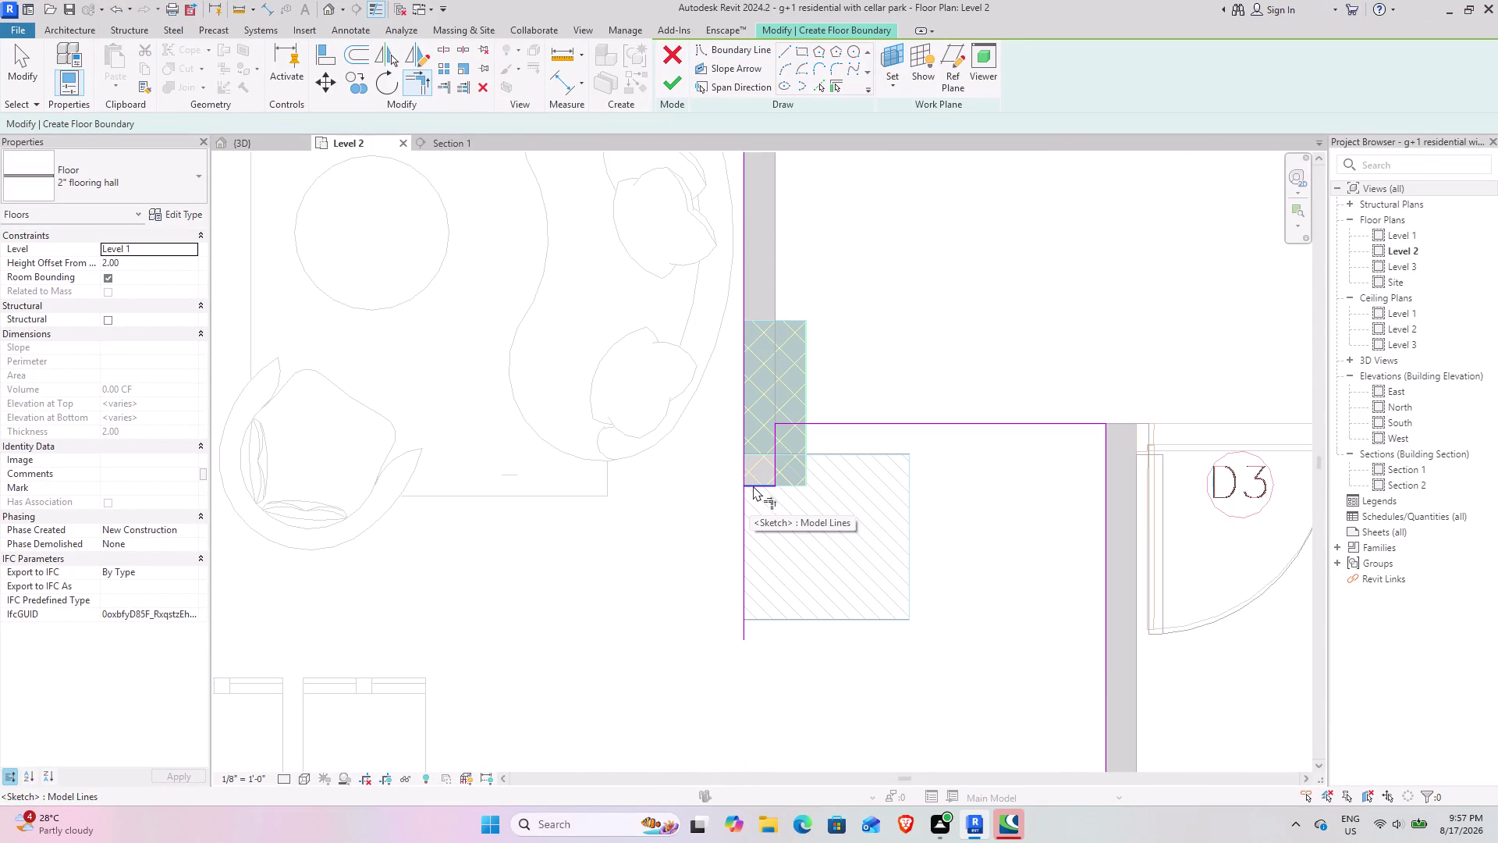
click(753, 486)
click(744, 470)
scroll(down, 3)
middle_drag(485, 469, 769, 467)
scroll(down, 3)
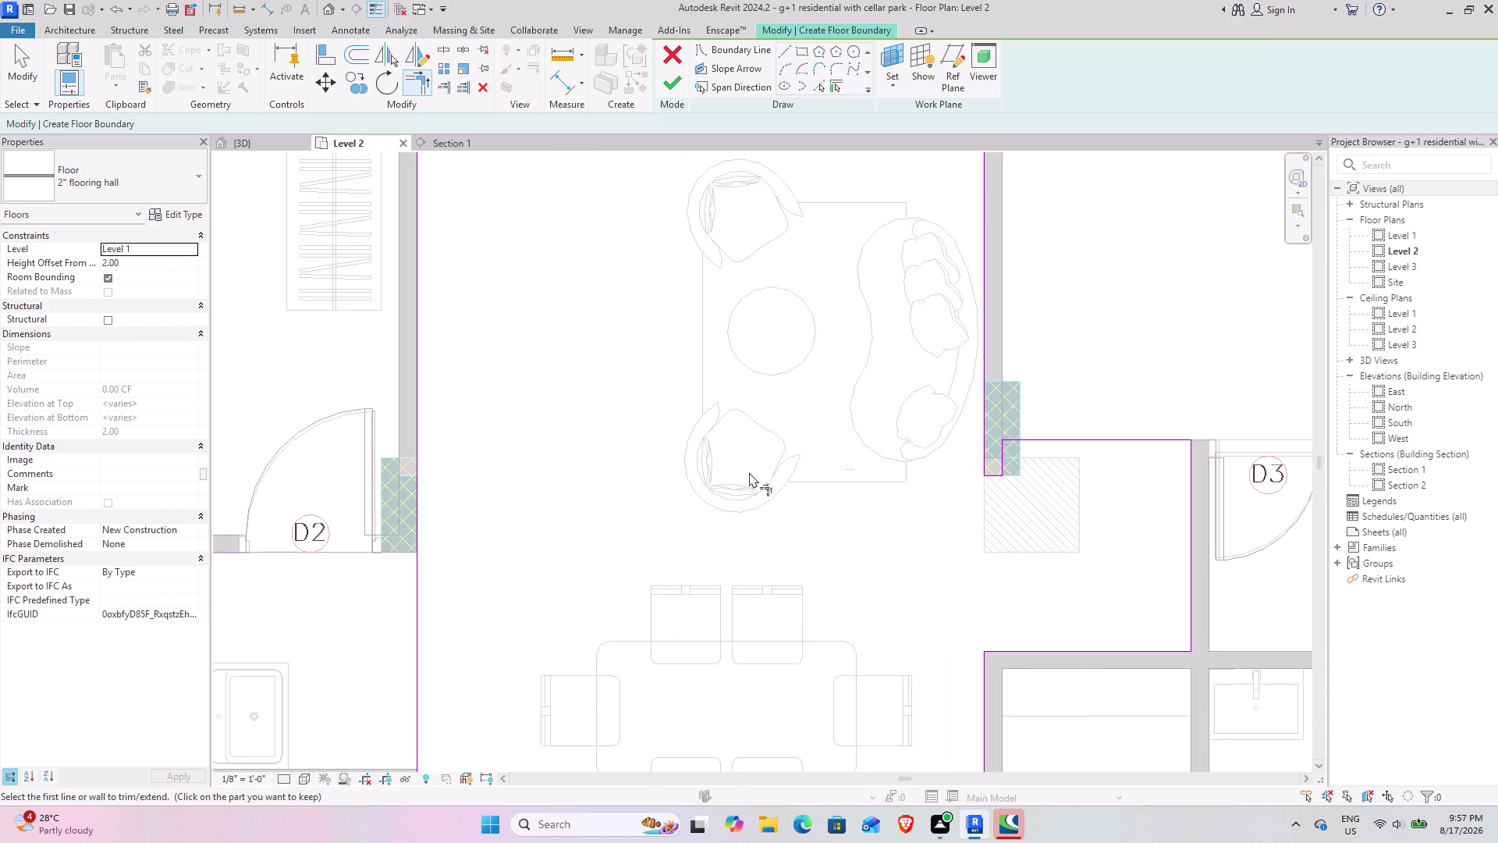
scroll(down, 3)
middle_drag(641, 506, 682, 407)
scroll(up, 3)
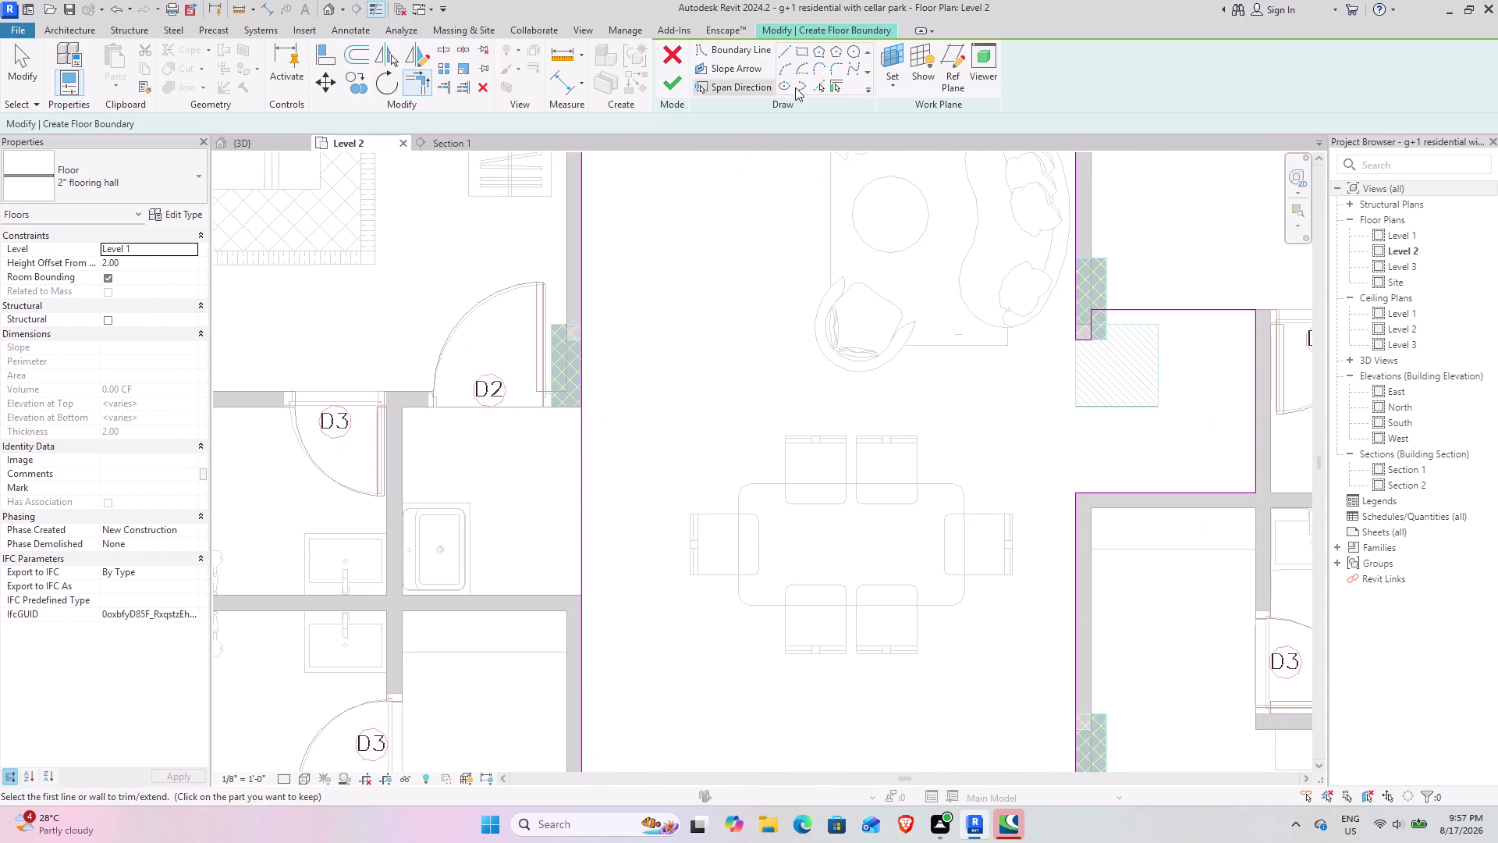
Outline the recess beside door D2 and trim the old hall edges into corners.
click(789, 55)
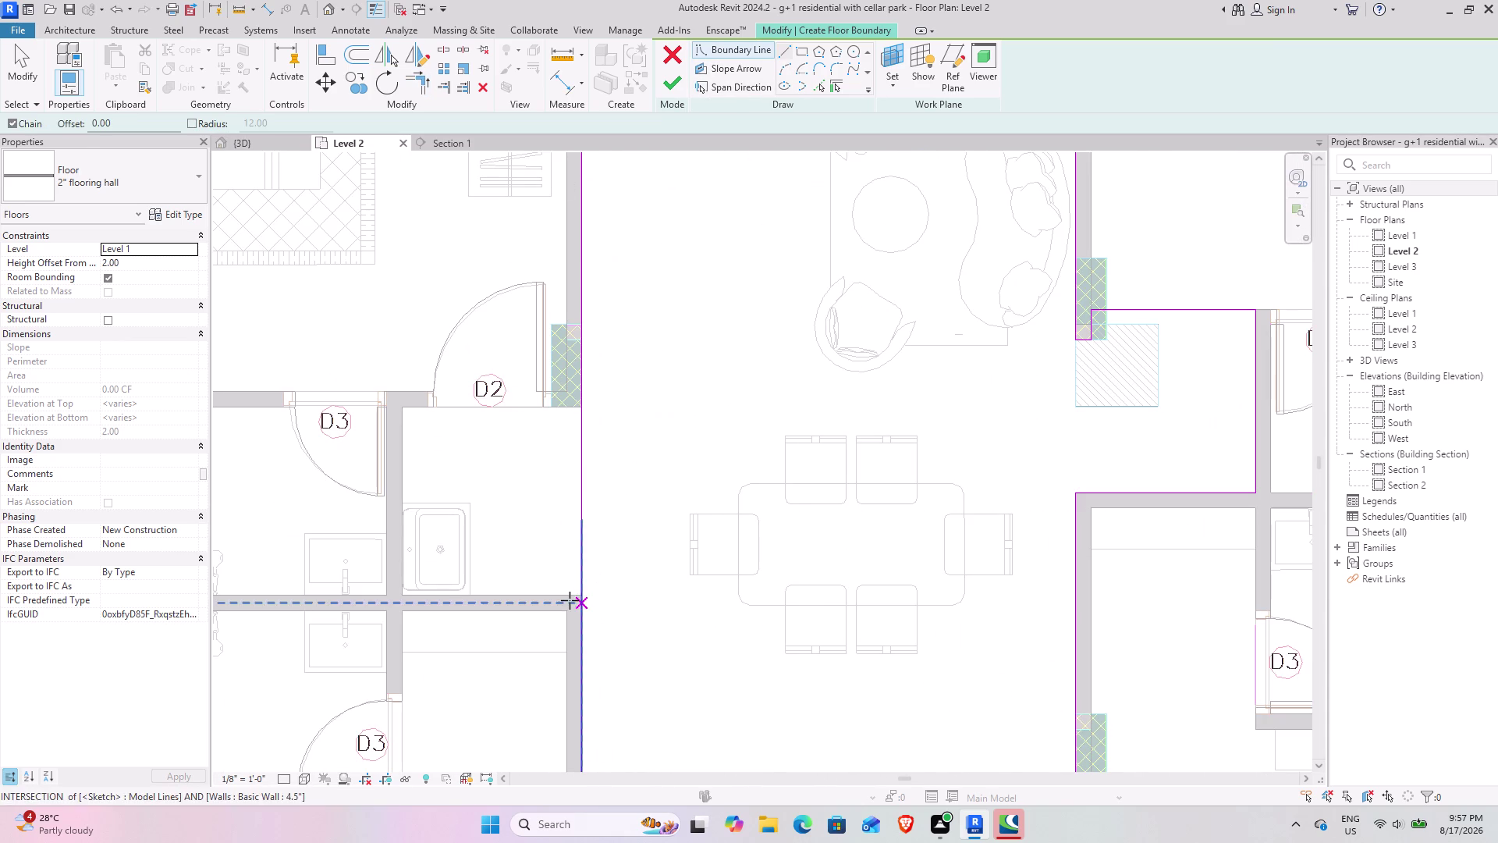
click(579, 597)
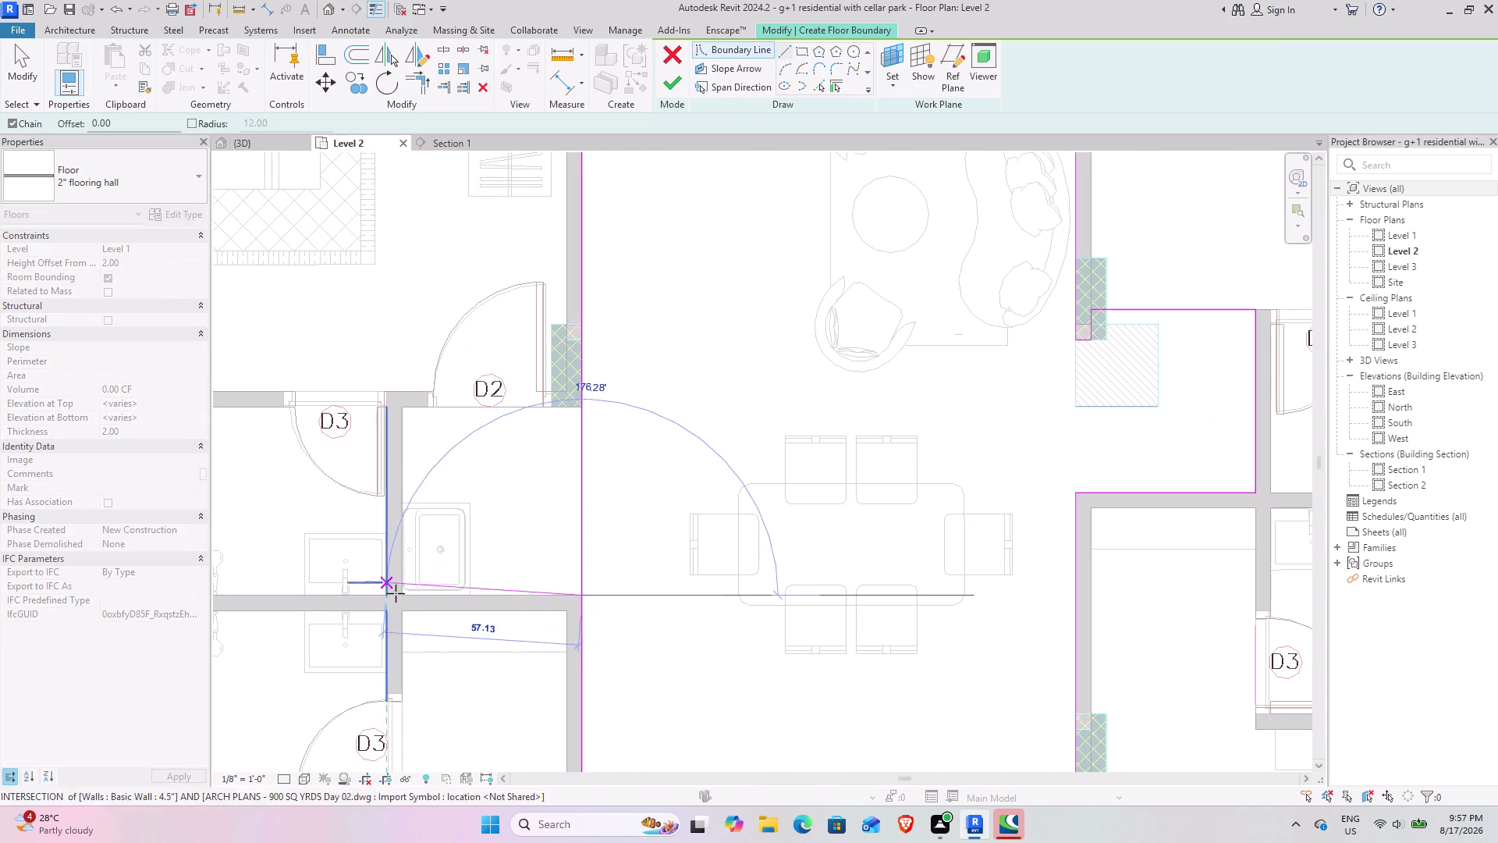
click(404, 597)
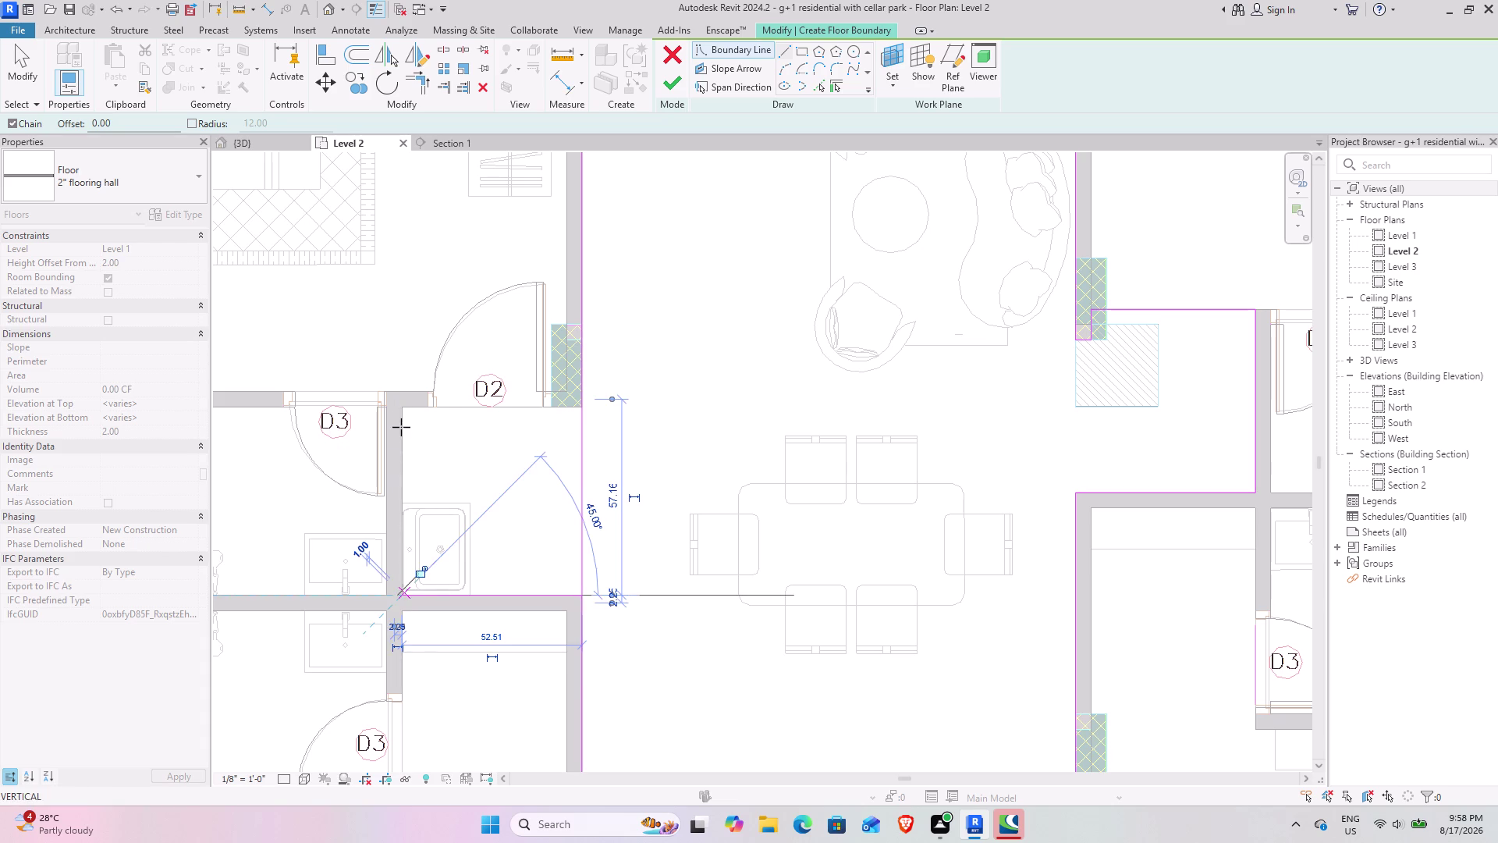
click(402, 409)
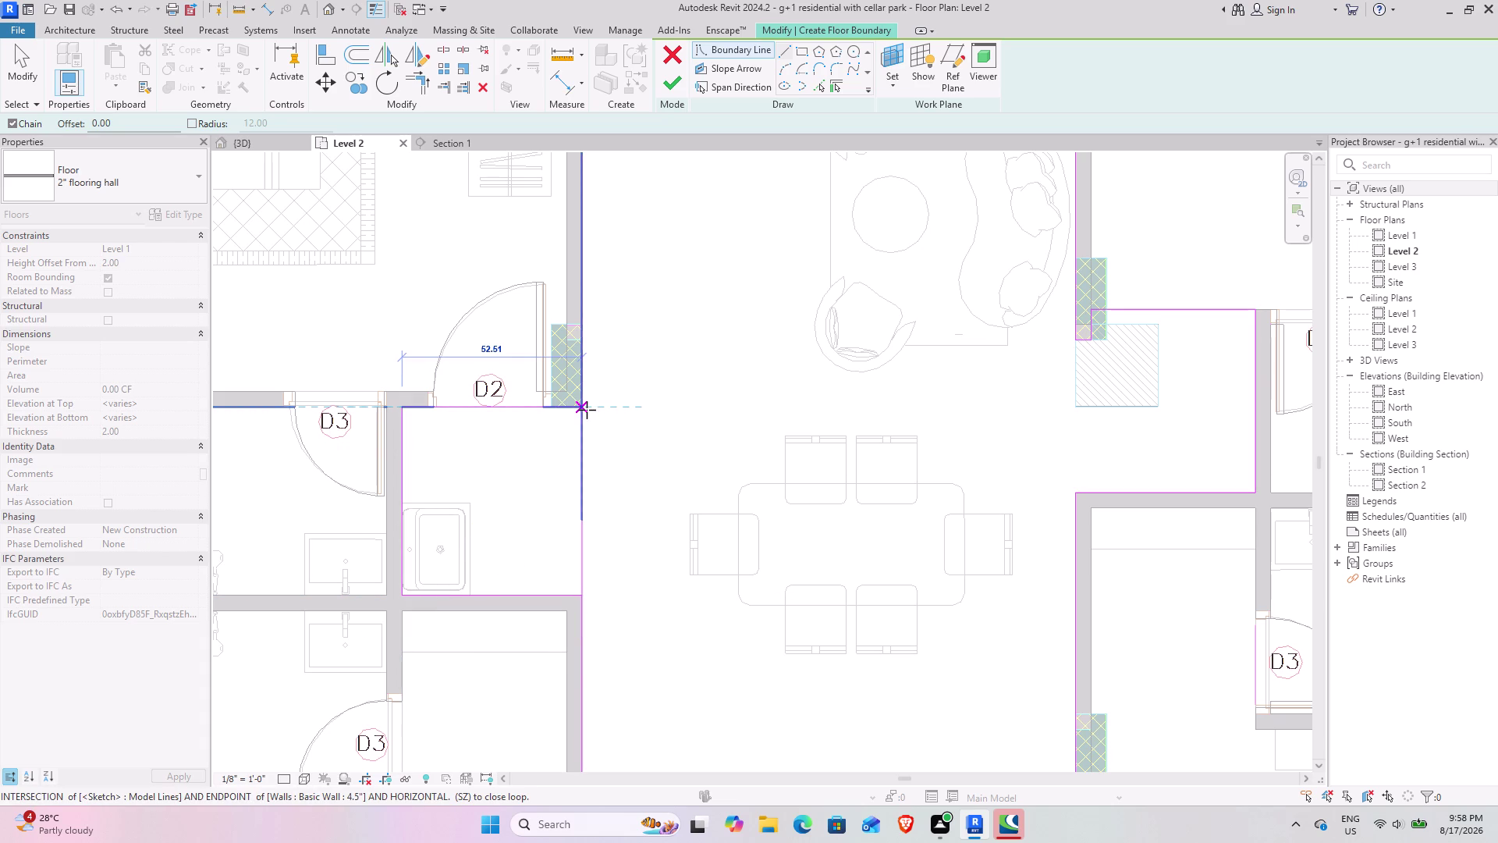
click(587, 409)
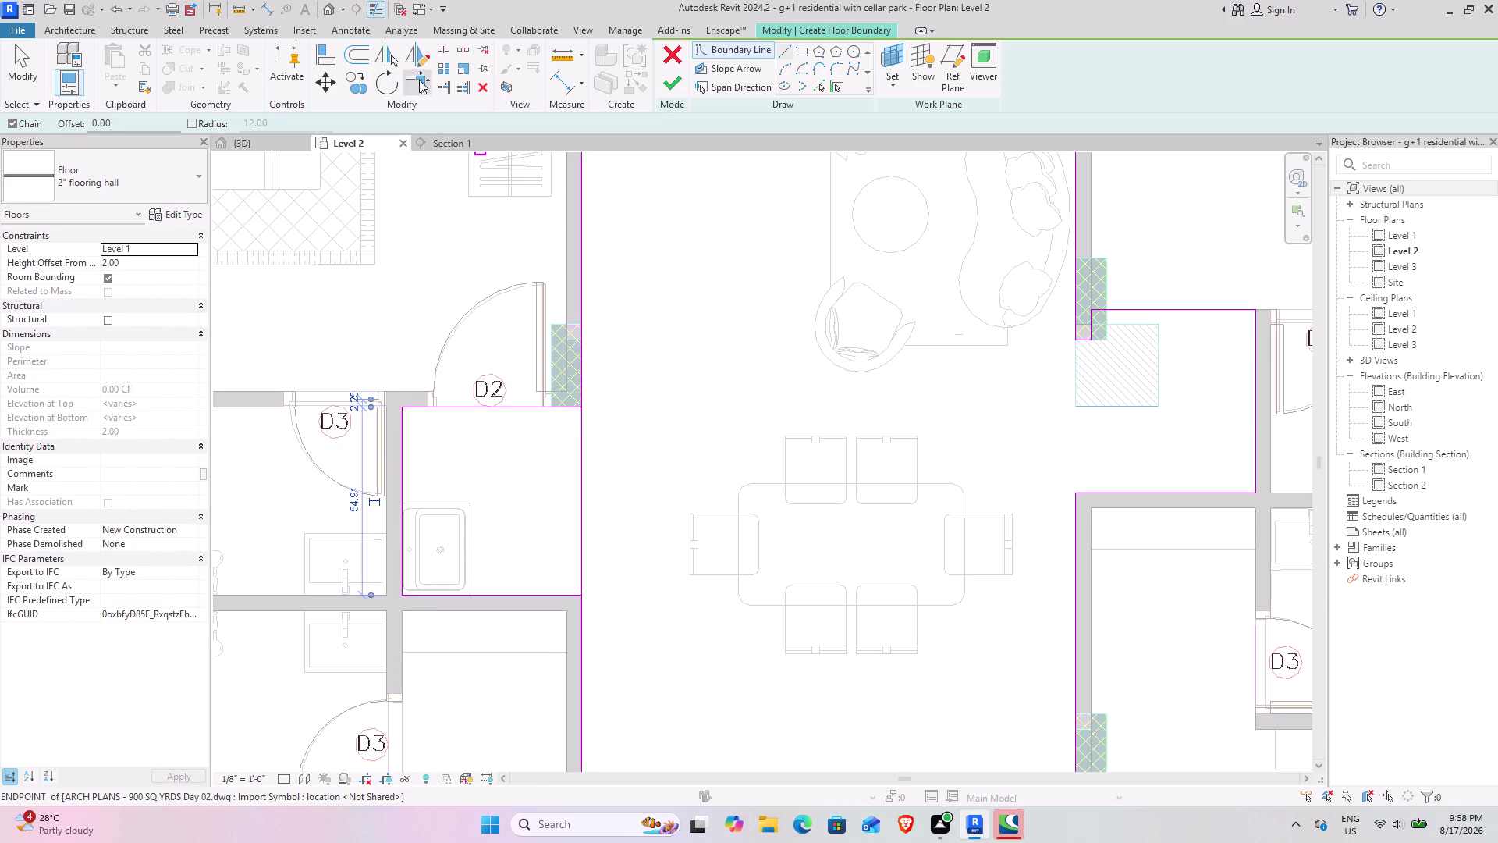
click(419, 80)
click(559, 407)
click(583, 393)
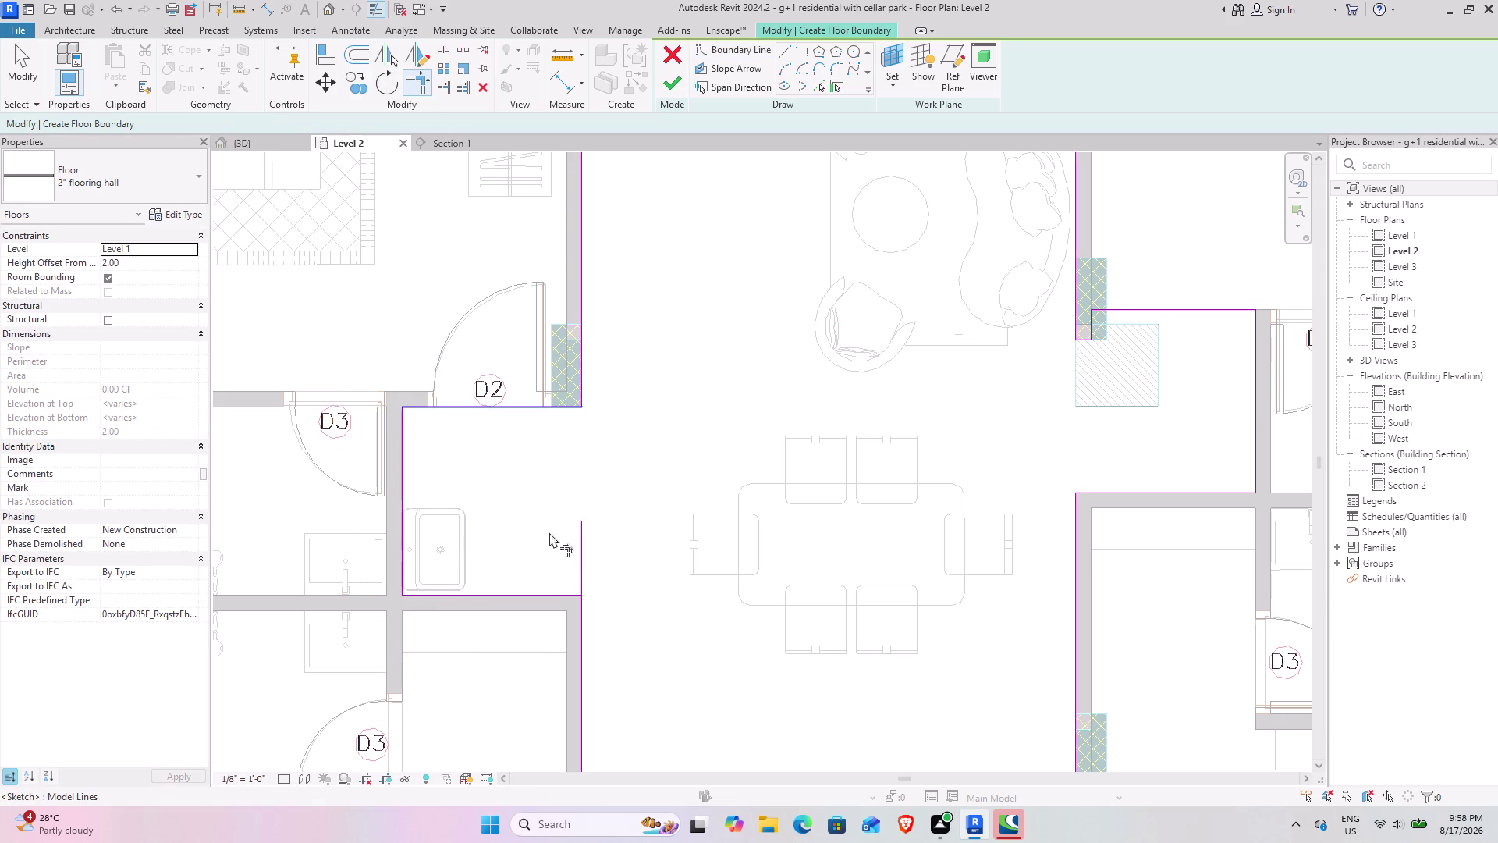
click(548, 595)
click(578, 607)
scroll(down, 3)
middle_drag(640, 324, 638, 365)
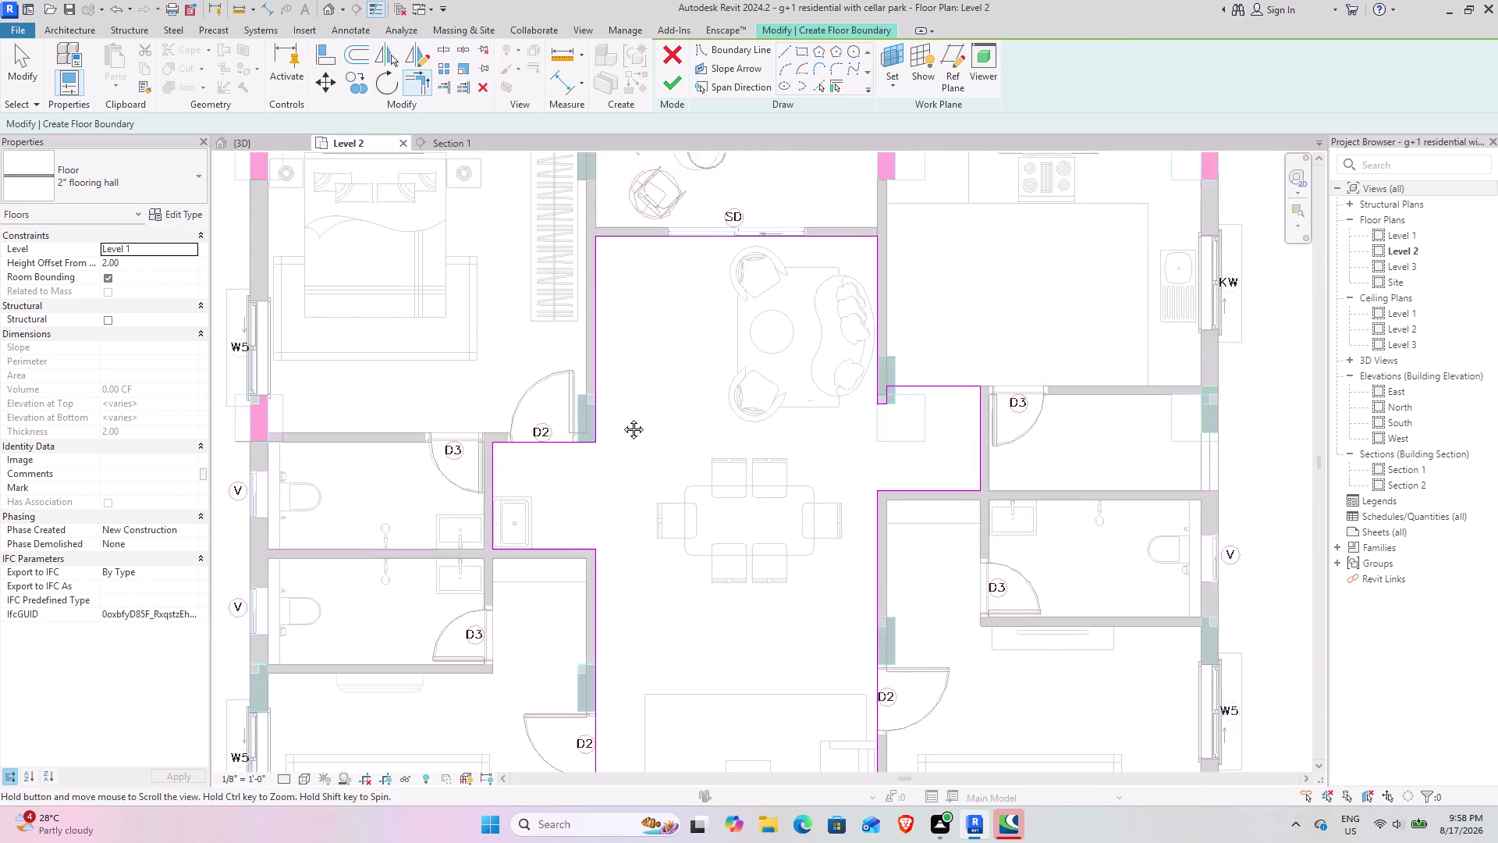
Sketch a rectangular boundary around the room above SD and split the boundary at the SD opening.
middle_drag(638, 365, 584, 574)
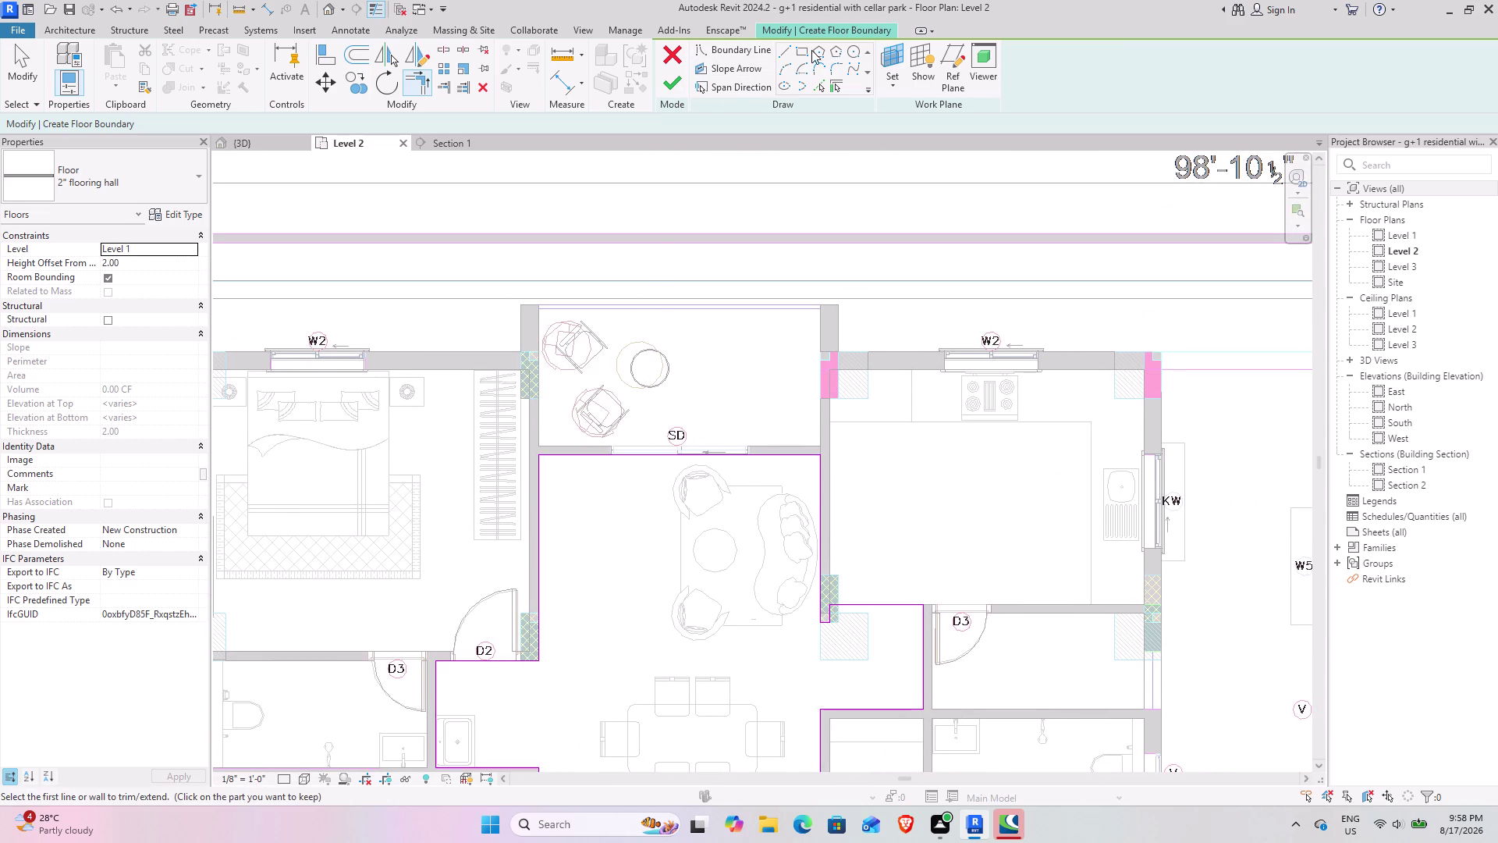
click(801, 46)
scroll(up, 3)
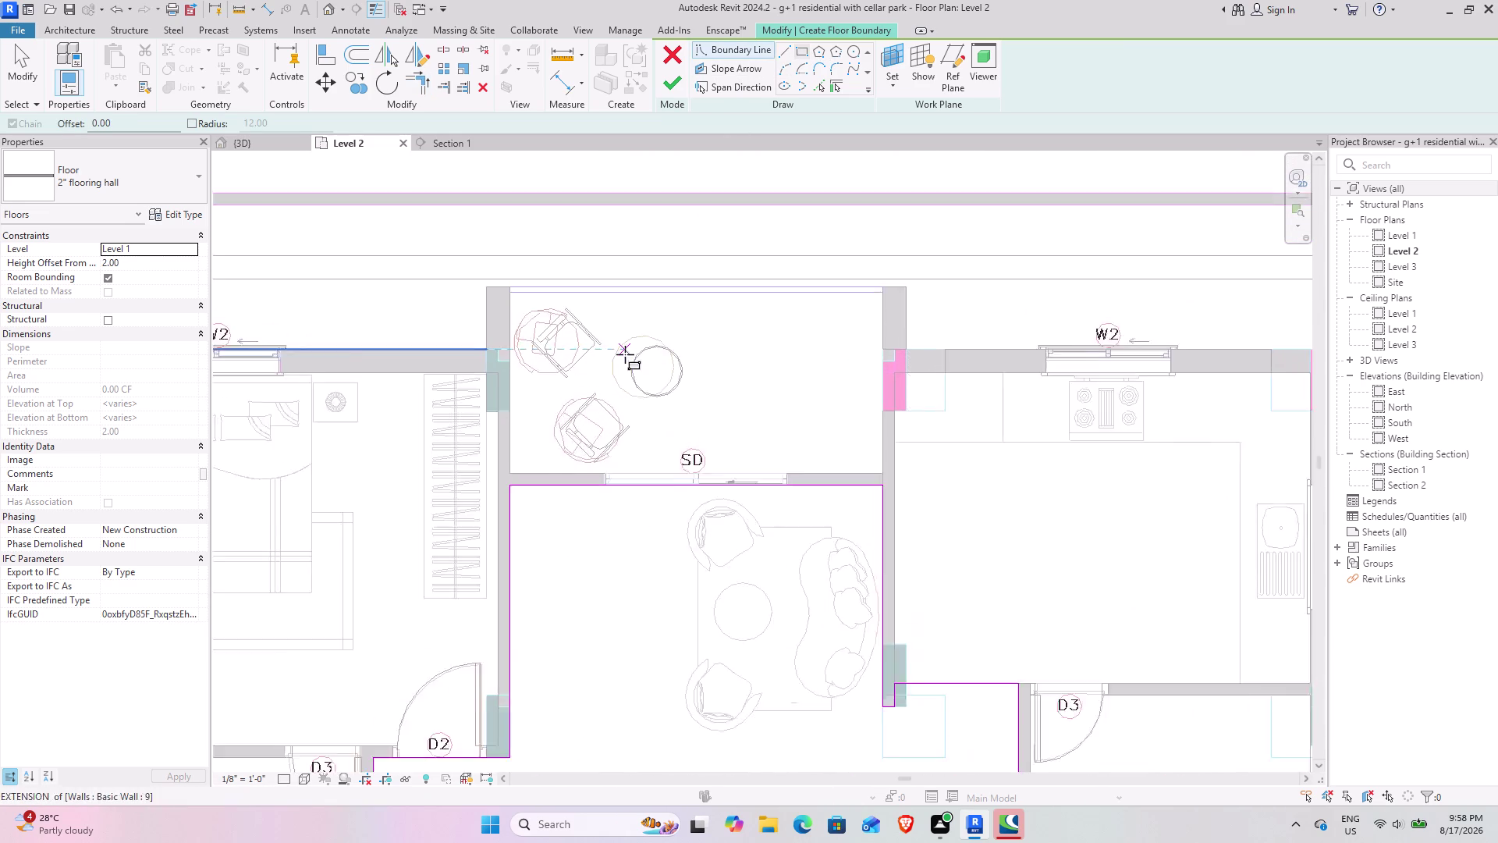
scroll(up, 3)
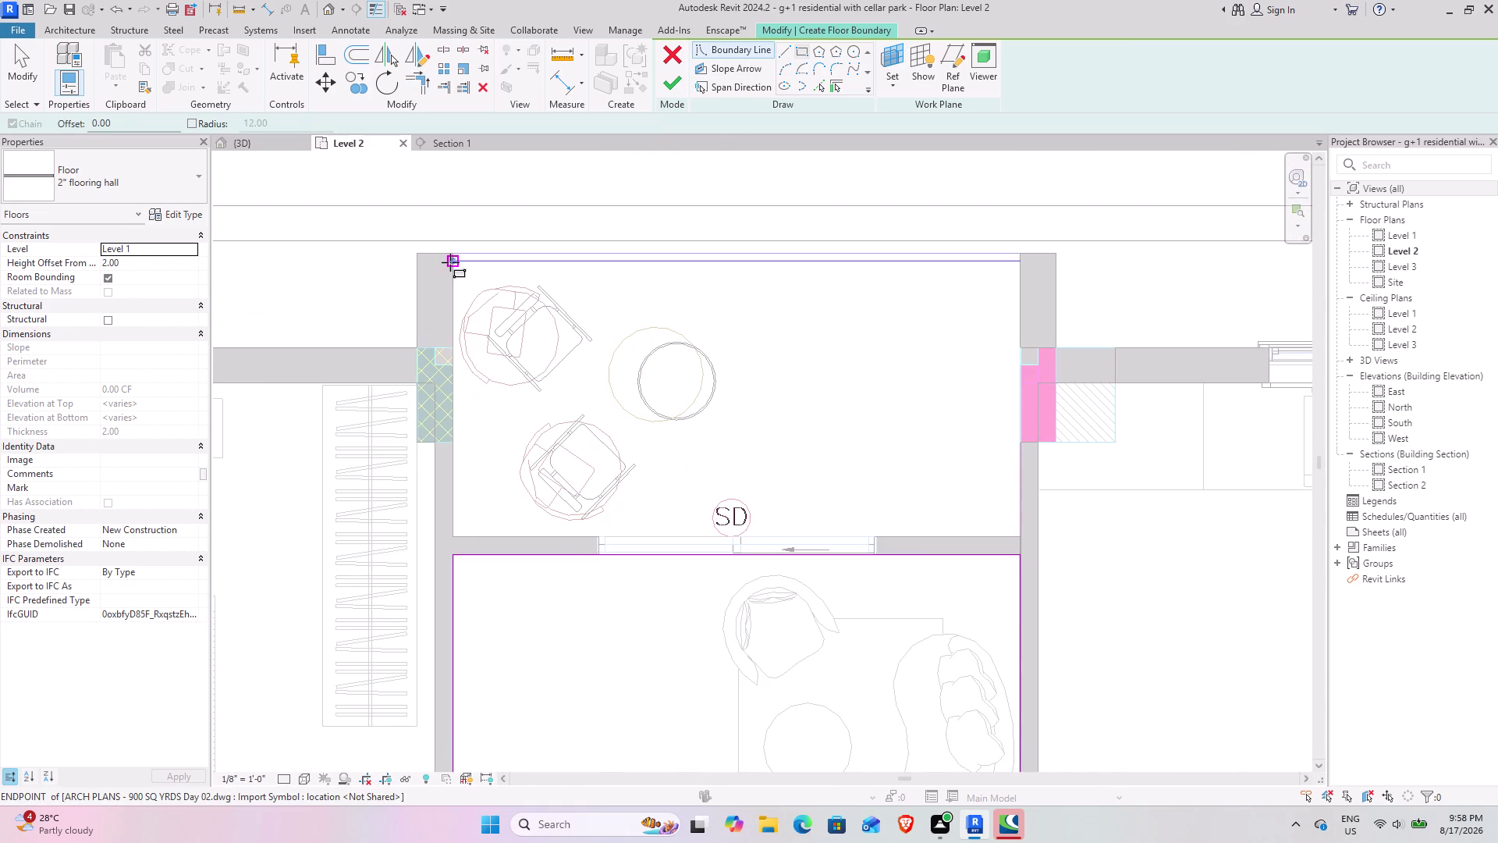
click(451, 262)
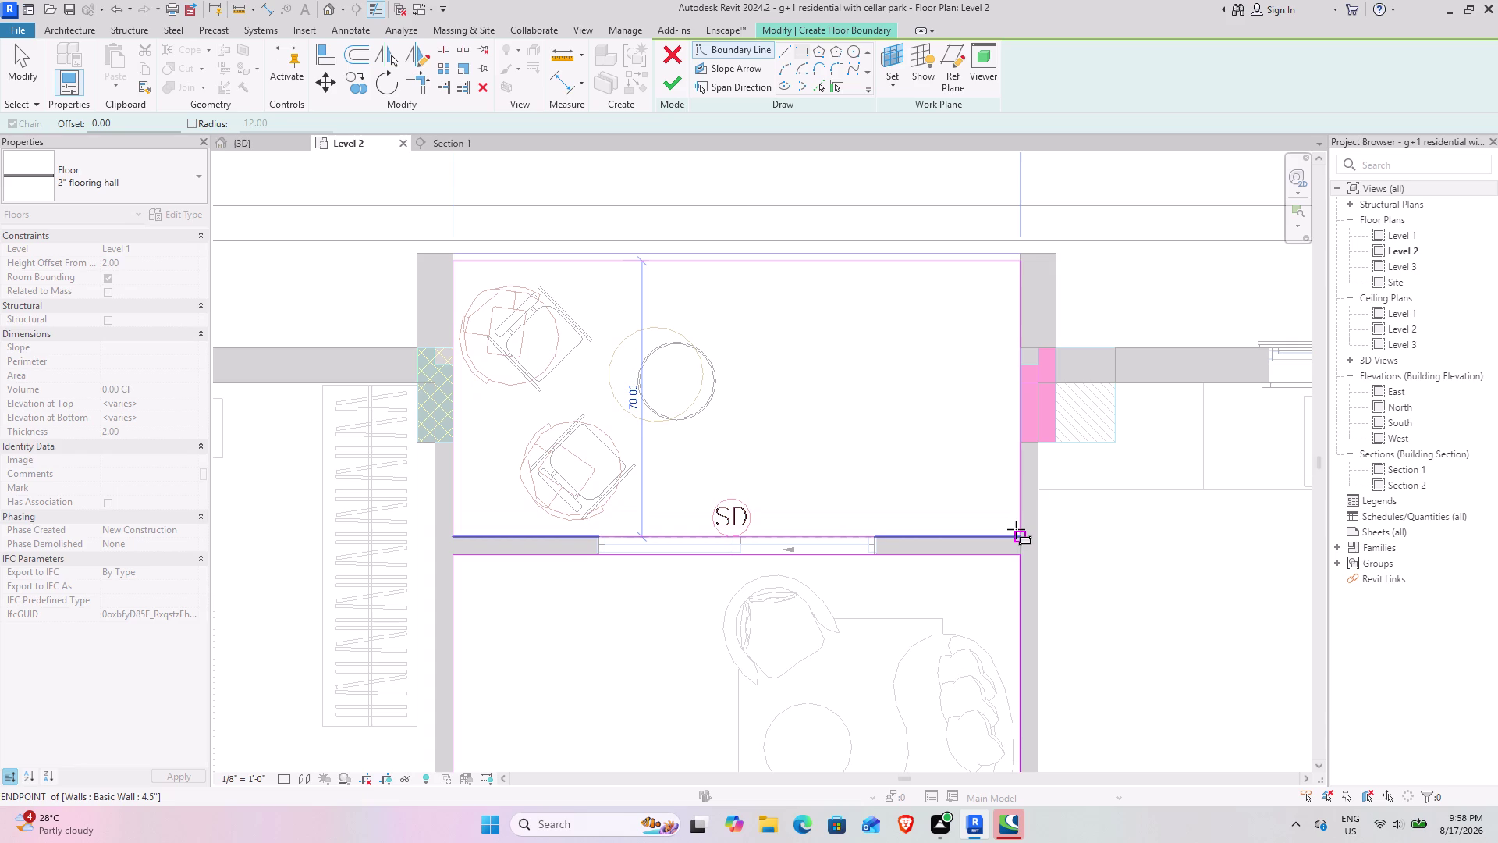
click(1019, 533)
scroll(up, 3)
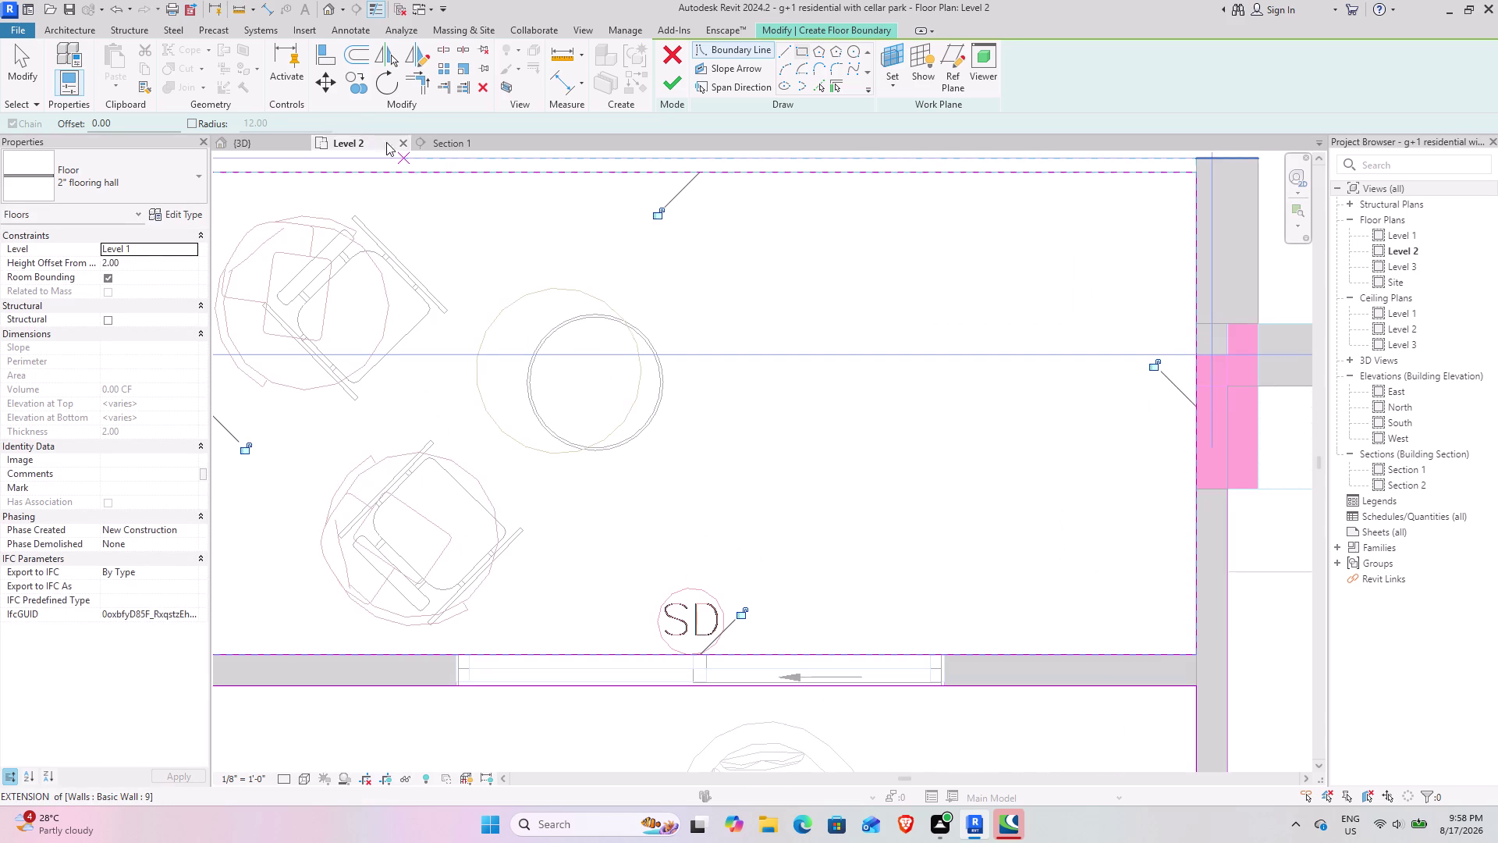
click(452, 50)
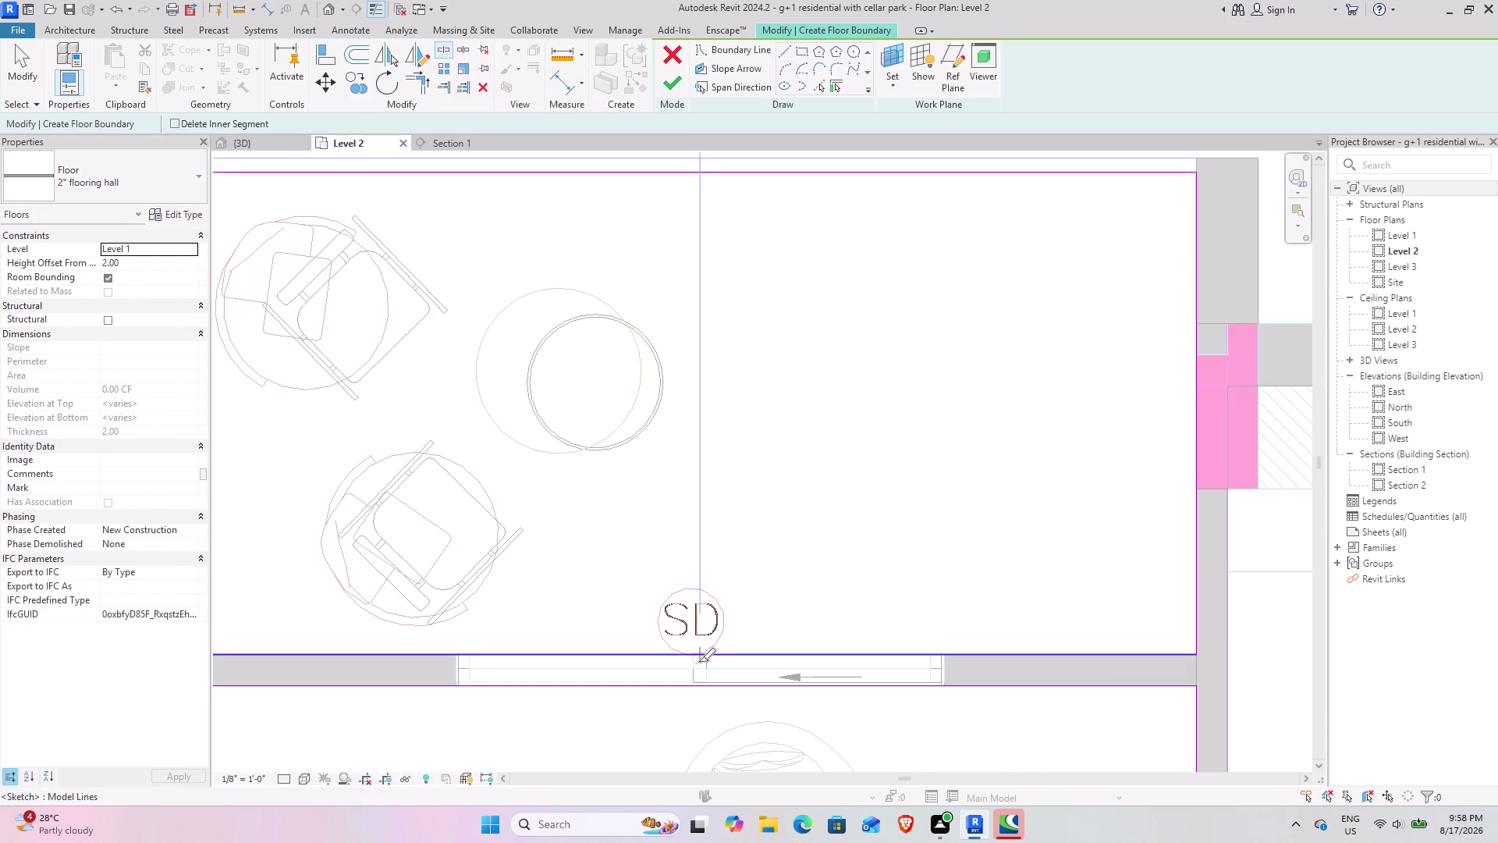
click(696, 657)
click(697, 690)
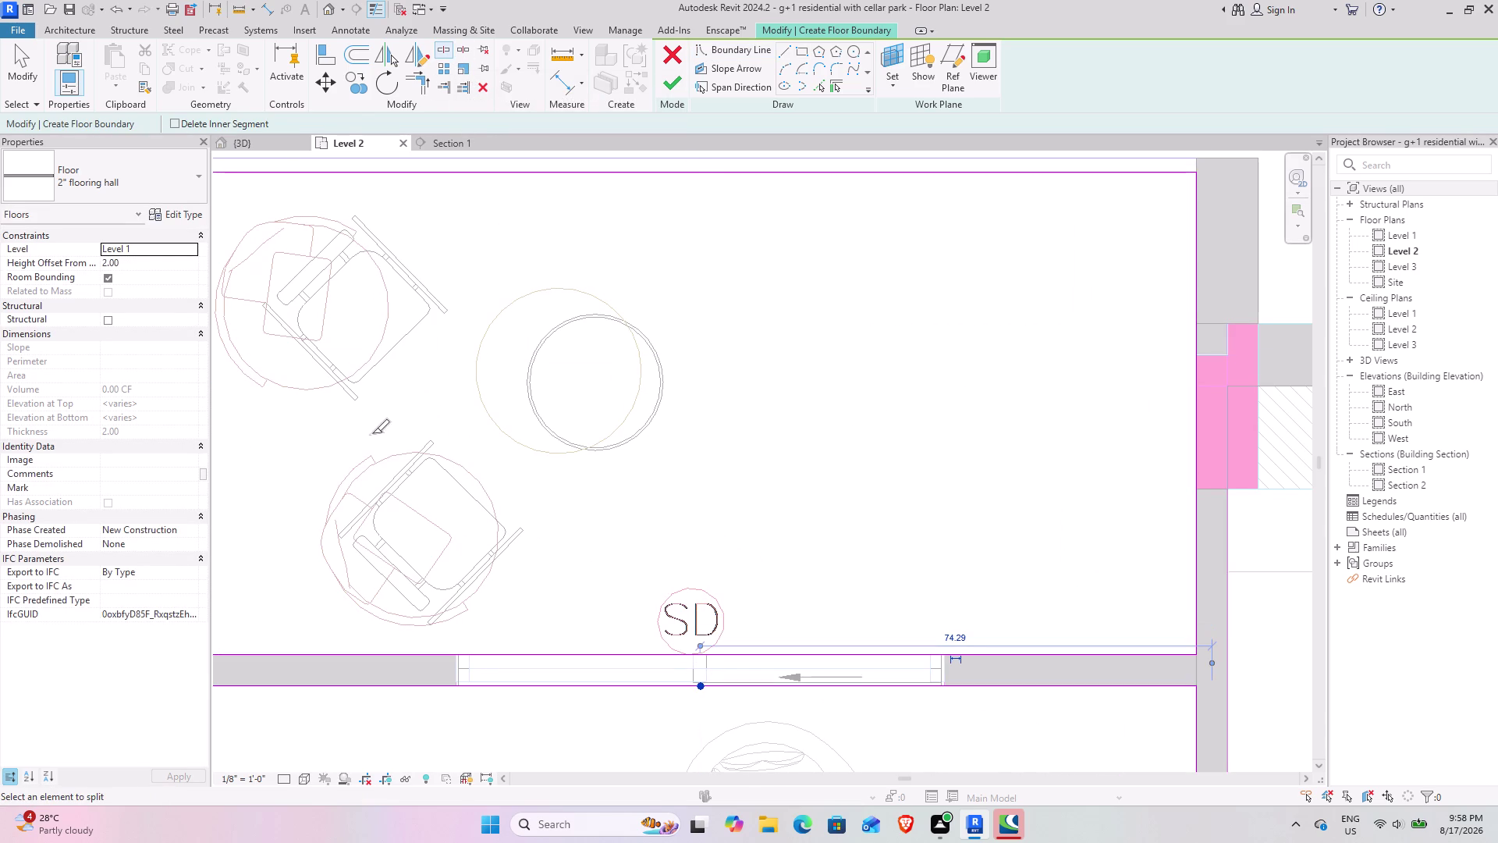
Draw boundary lines across the SD doorway opening and at the wall end.
middle_drag(382, 380, 517, 255)
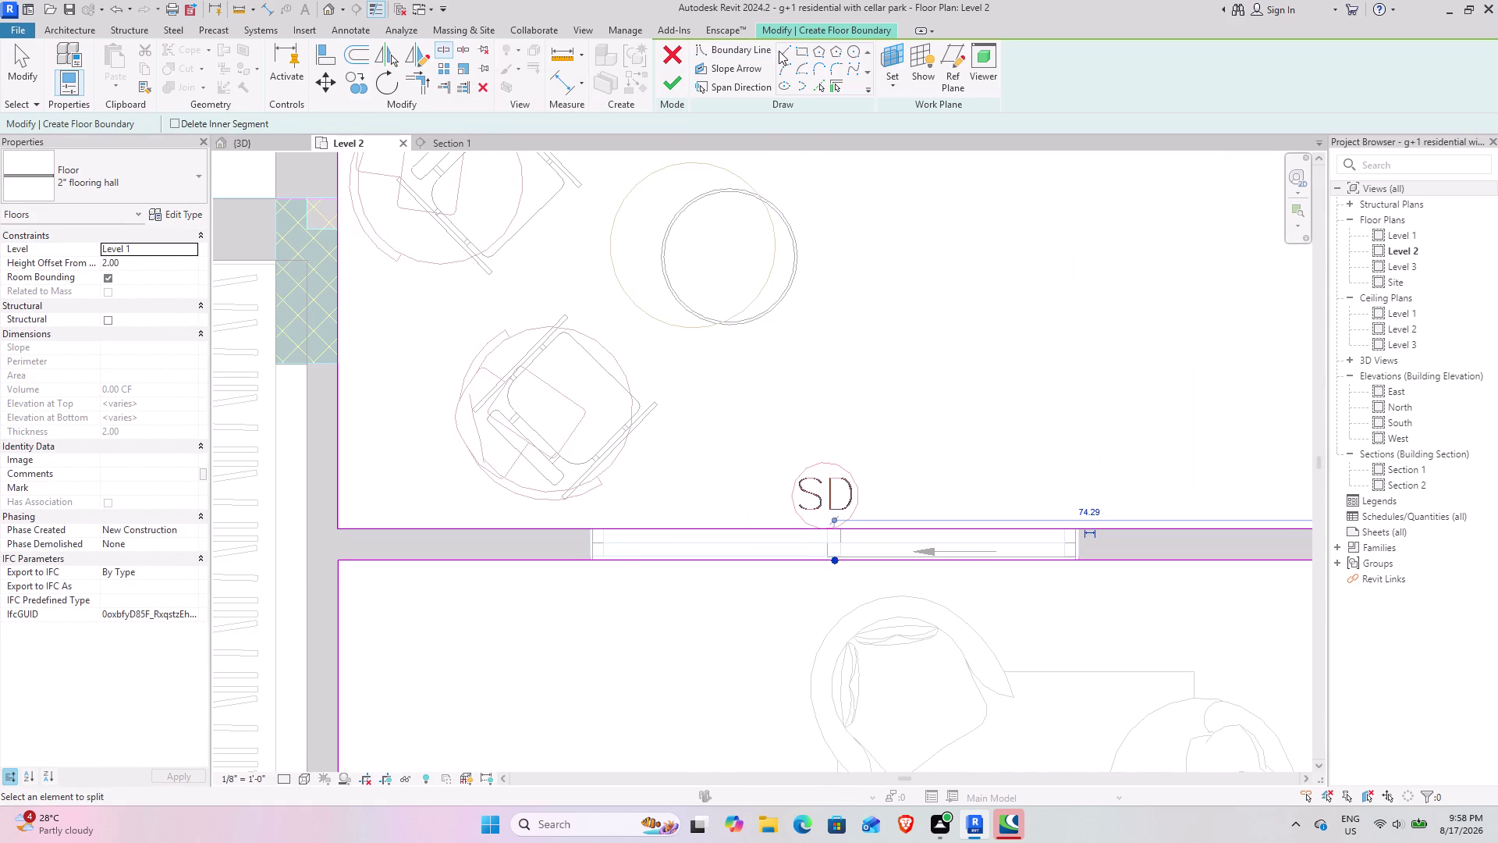
click(779, 50)
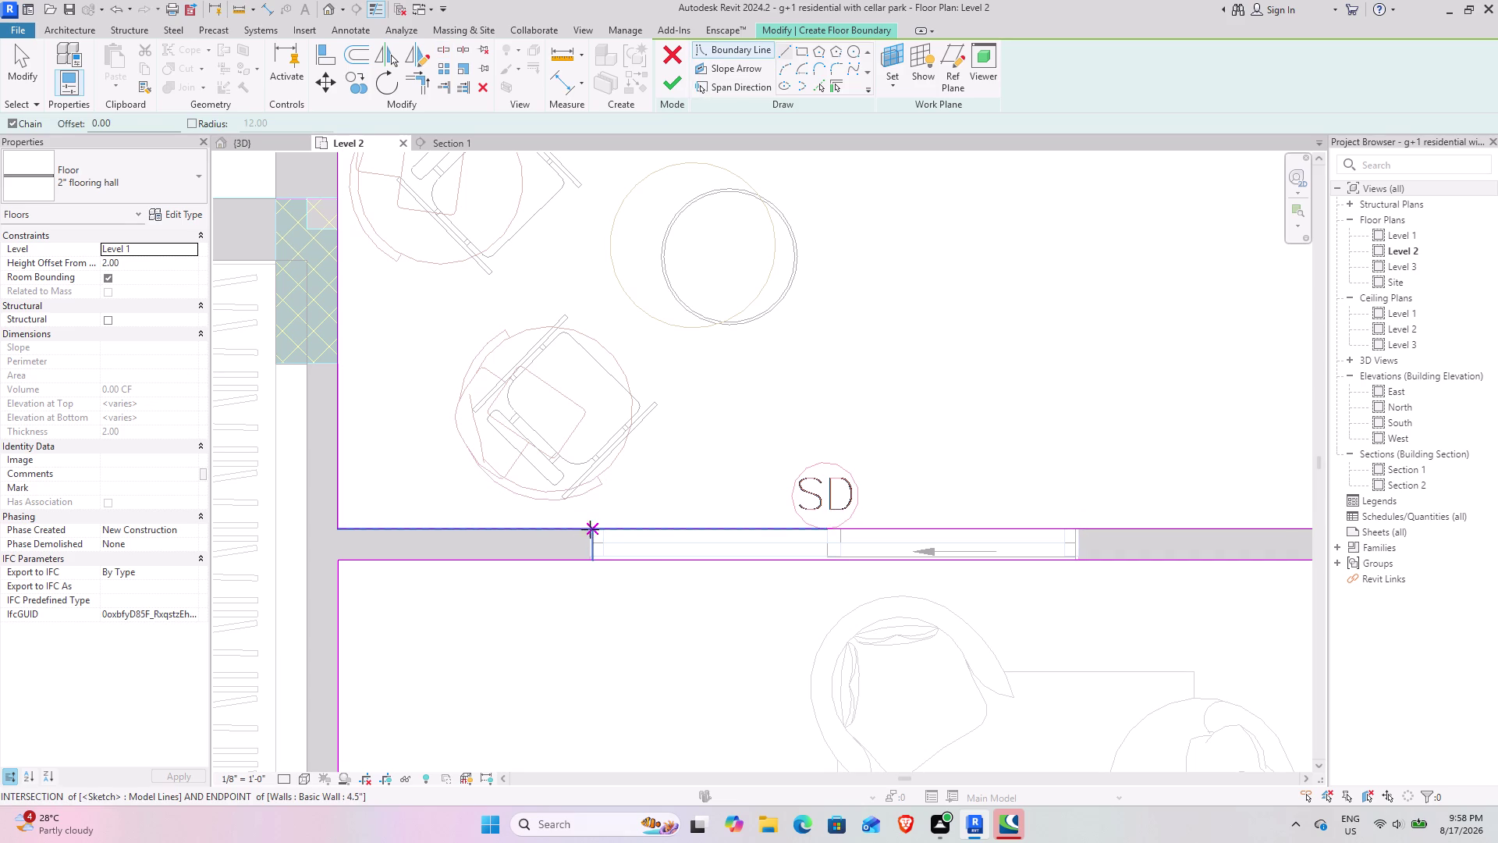
click(594, 530)
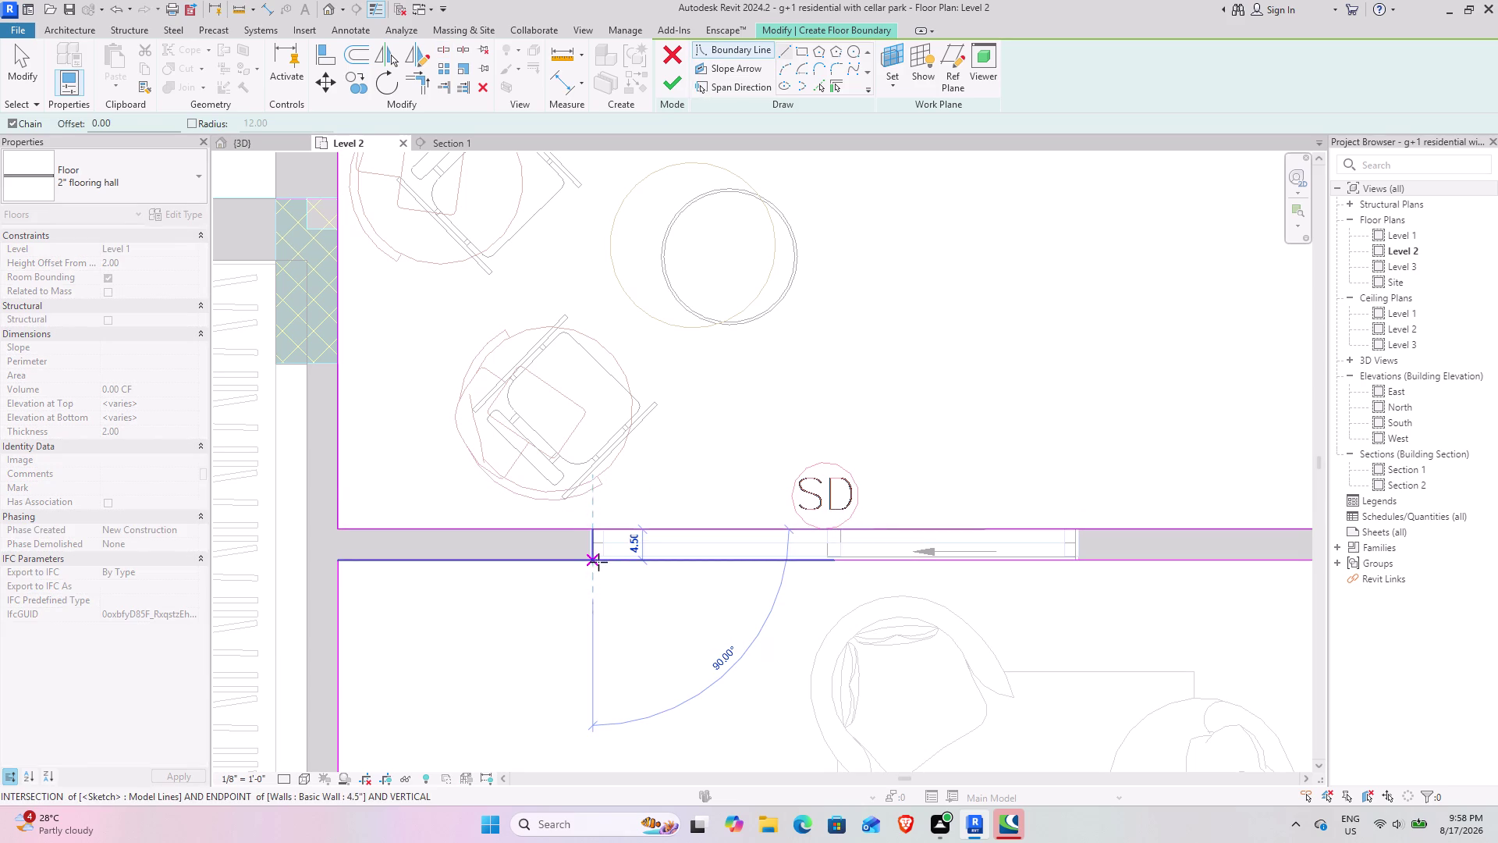
click(593, 561)
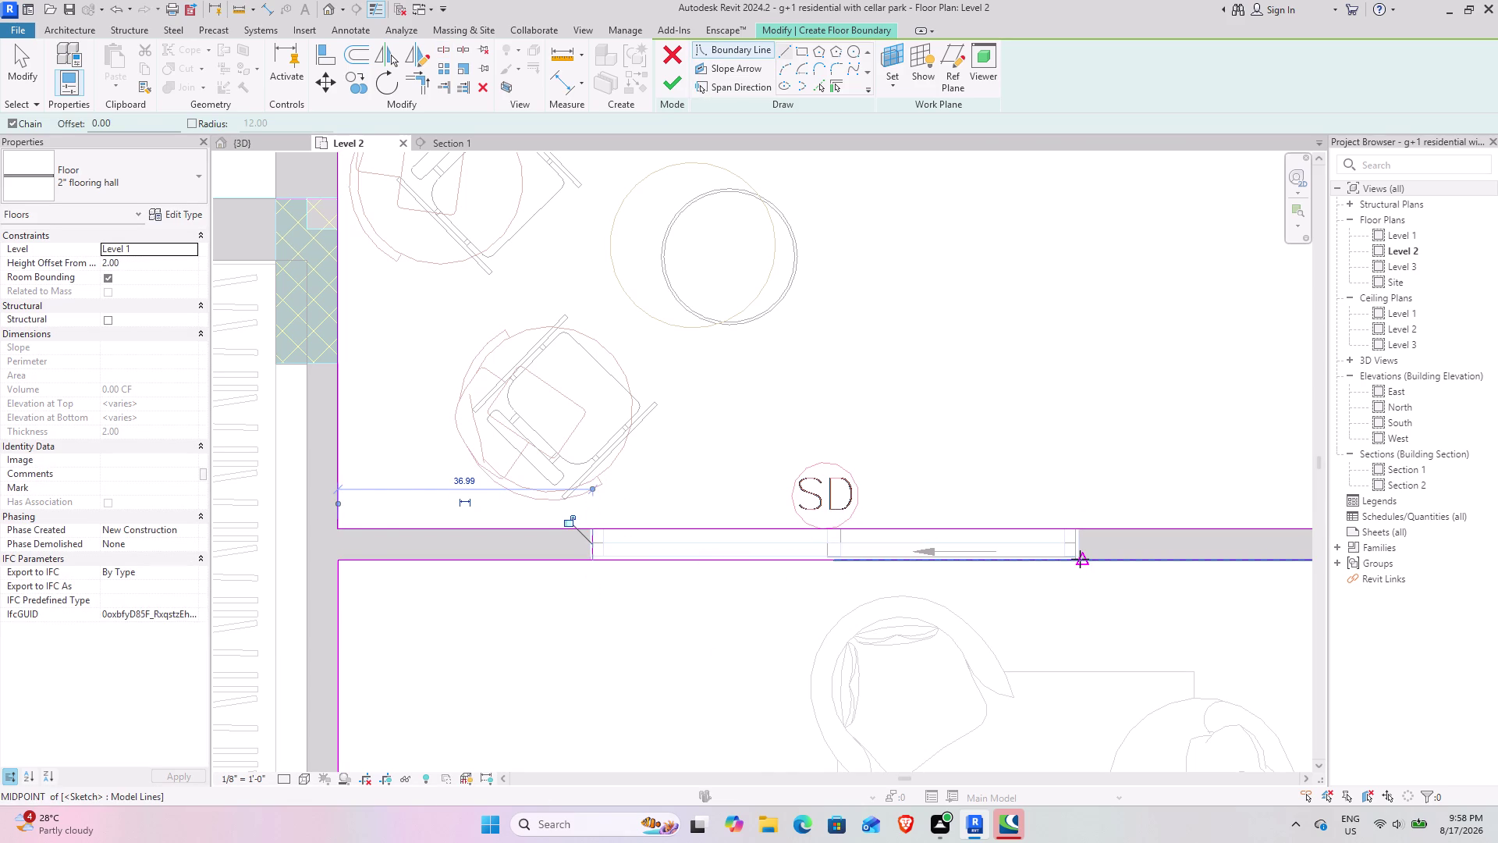
scroll(up, 3)
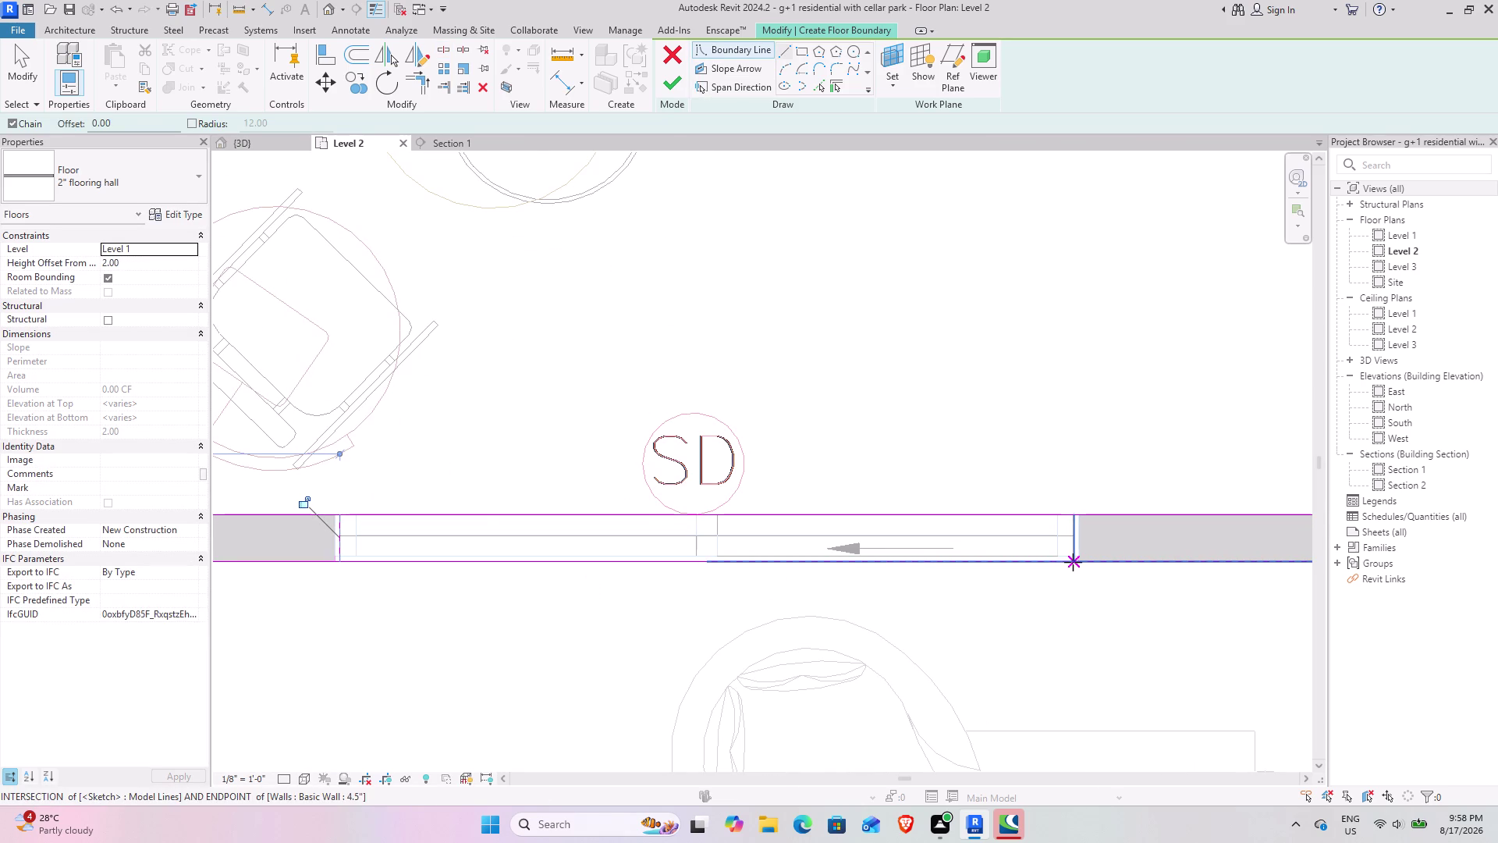
click(1073, 562)
click(1076, 521)
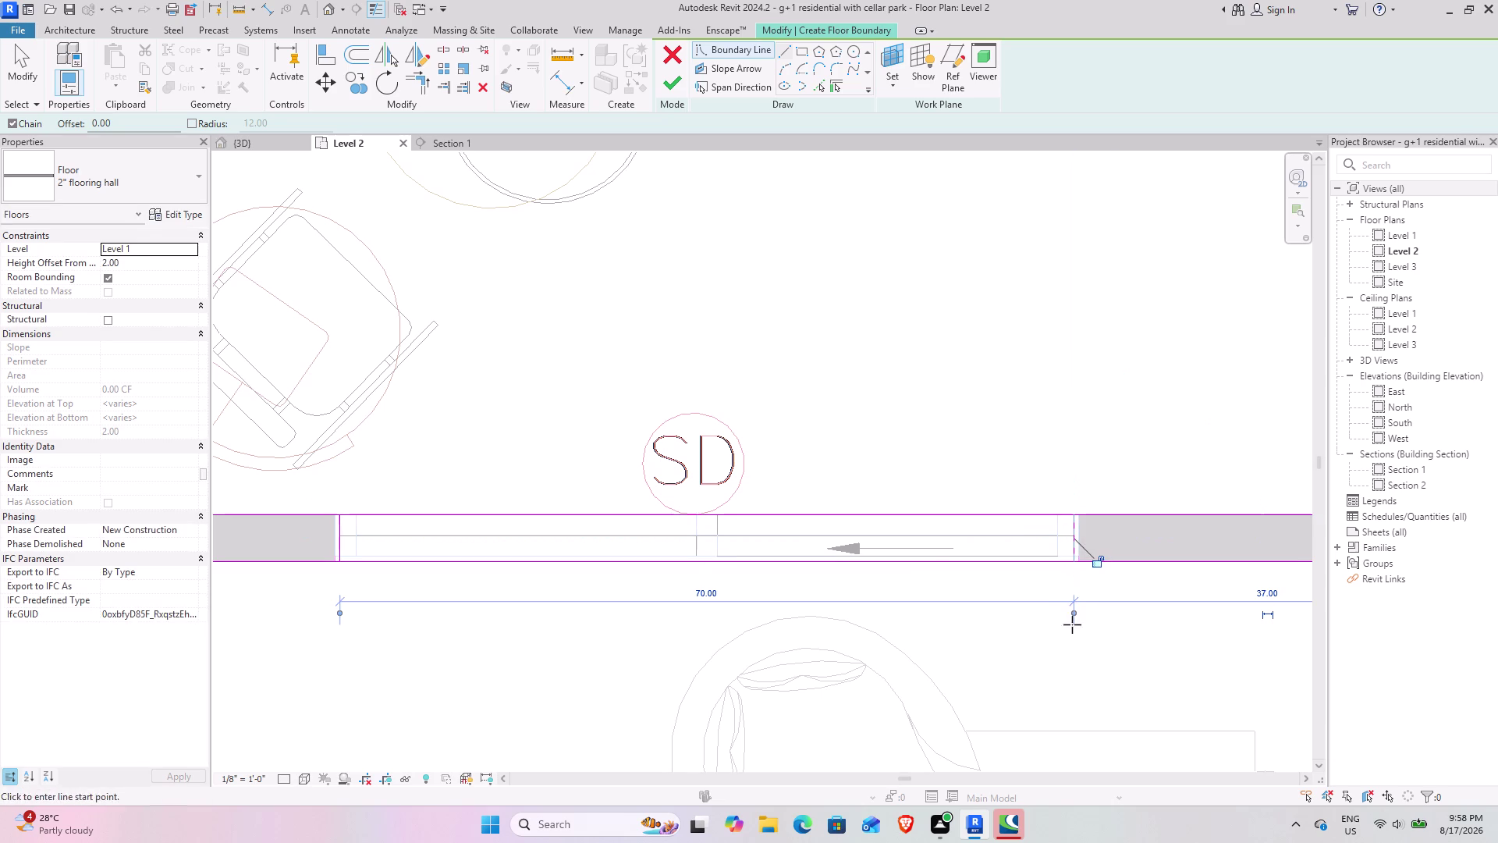
click(410, 90)
click(336, 531)
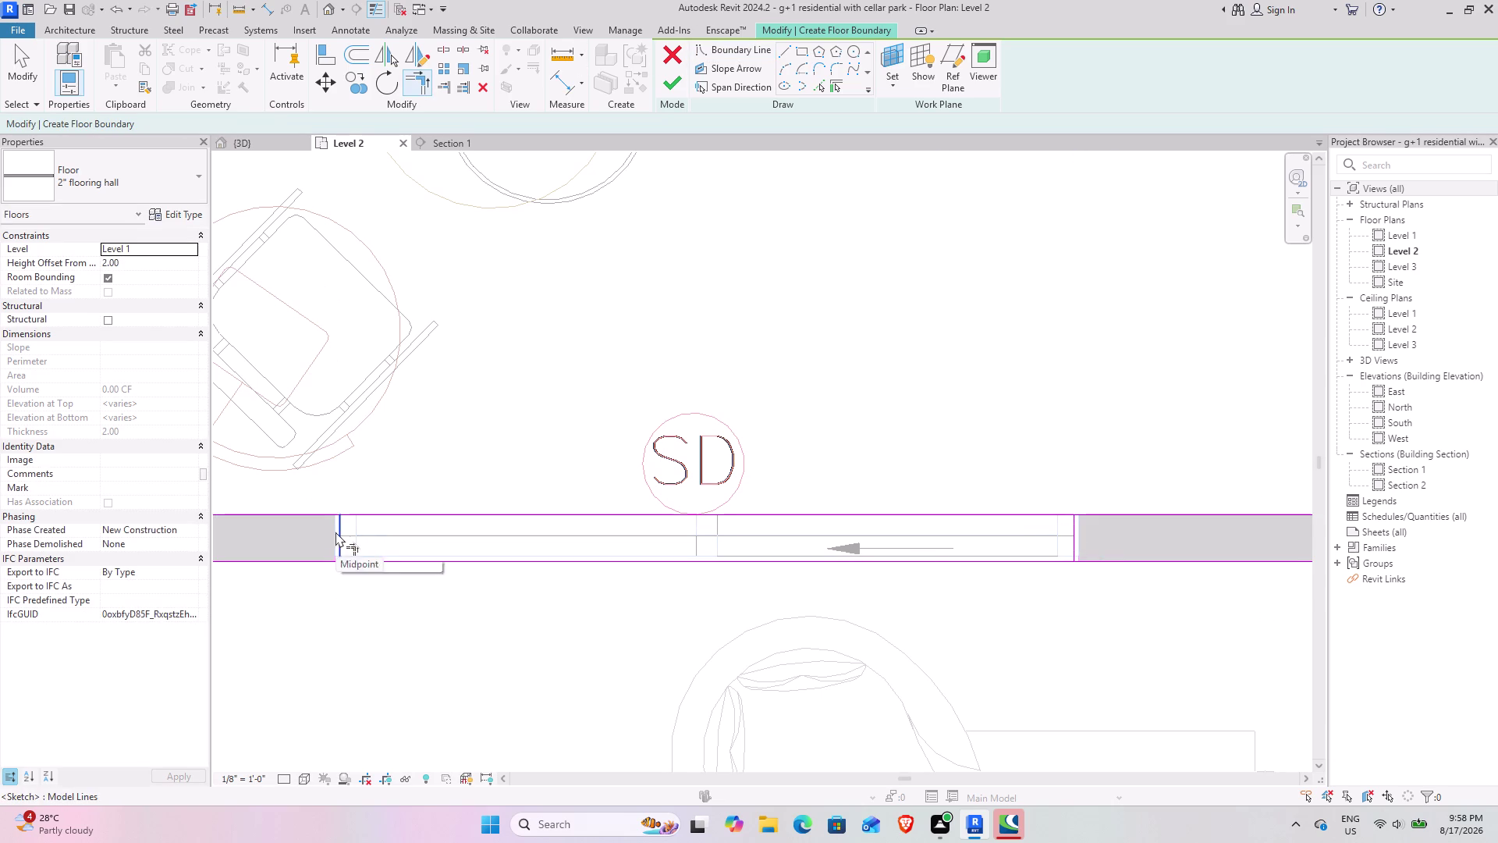
Trim/Extend the doorway boundary lines into corners at the left and right walls.
click(327, 520)
click(336, 547)
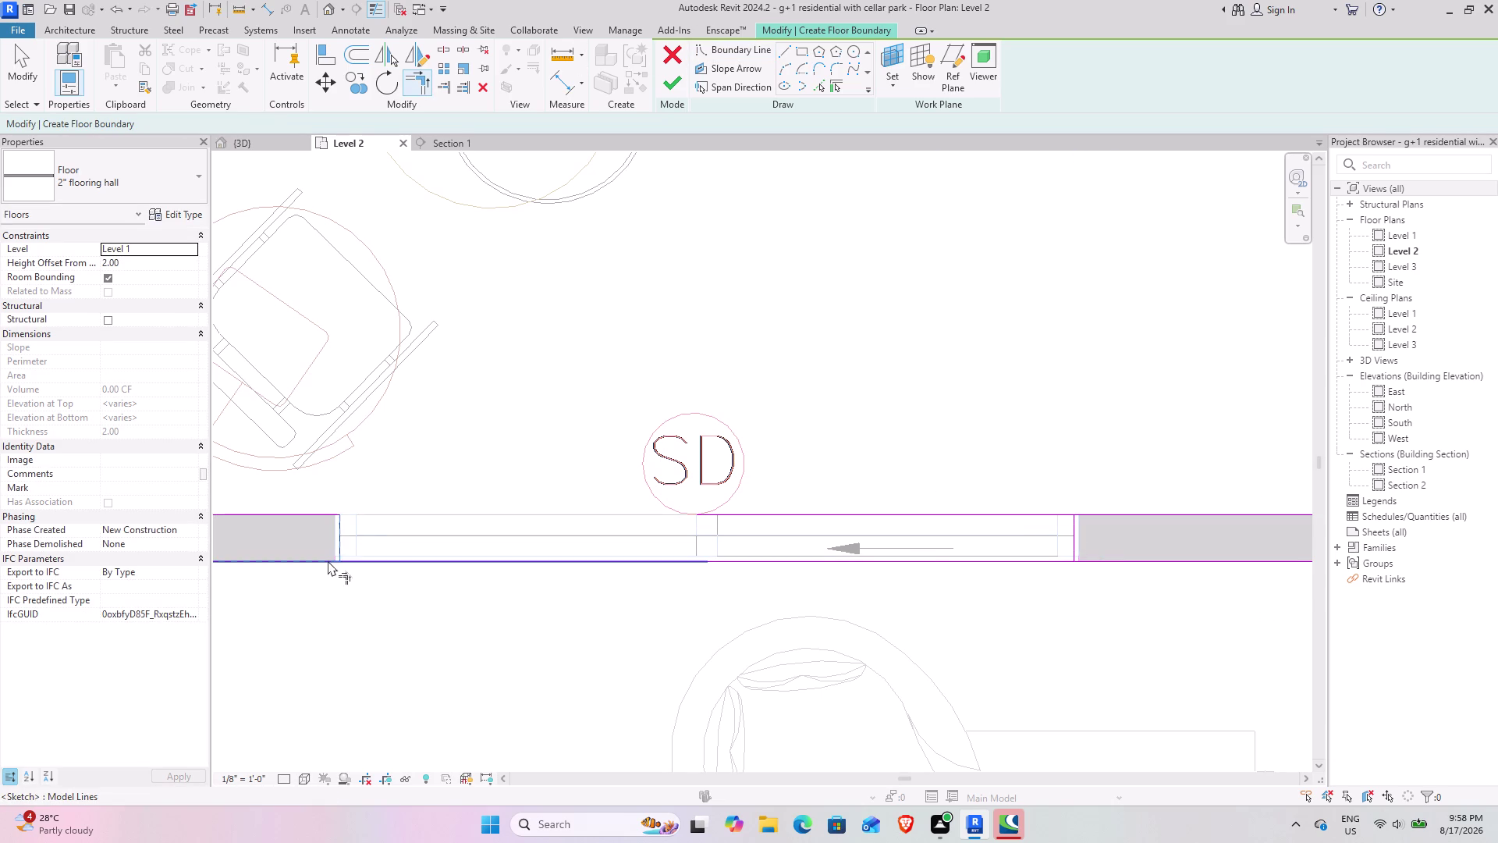
click(327, 560)
click(1071, 524)
click(1095, 514)
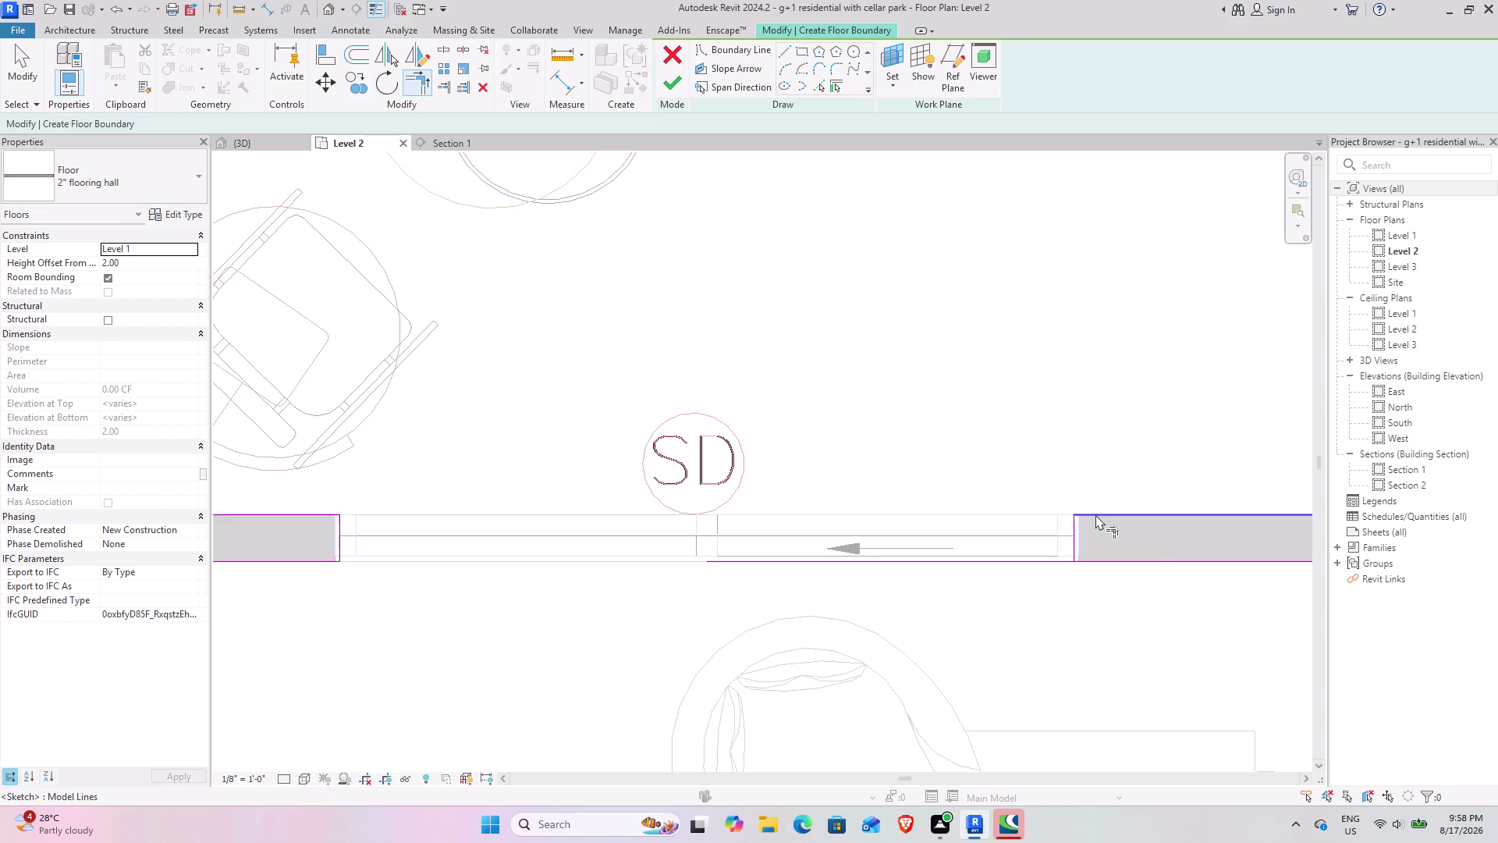
click(1079, 536)
click(1089, 563)
scroll(down, 3)
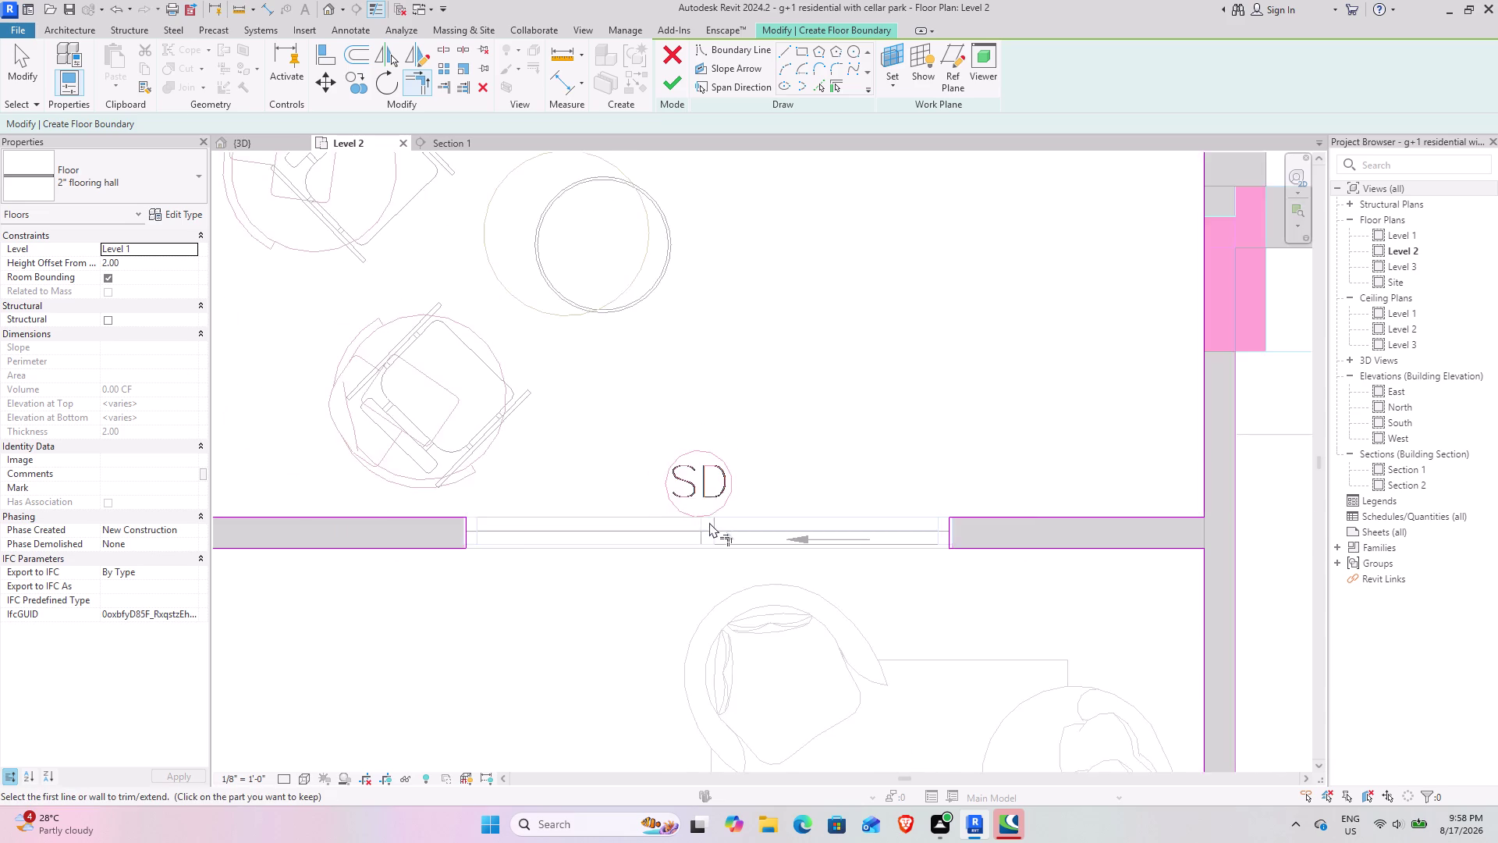
scroll(down, 3)
middle_drag(698, 511, 692, 241)
scroll(down, 3)
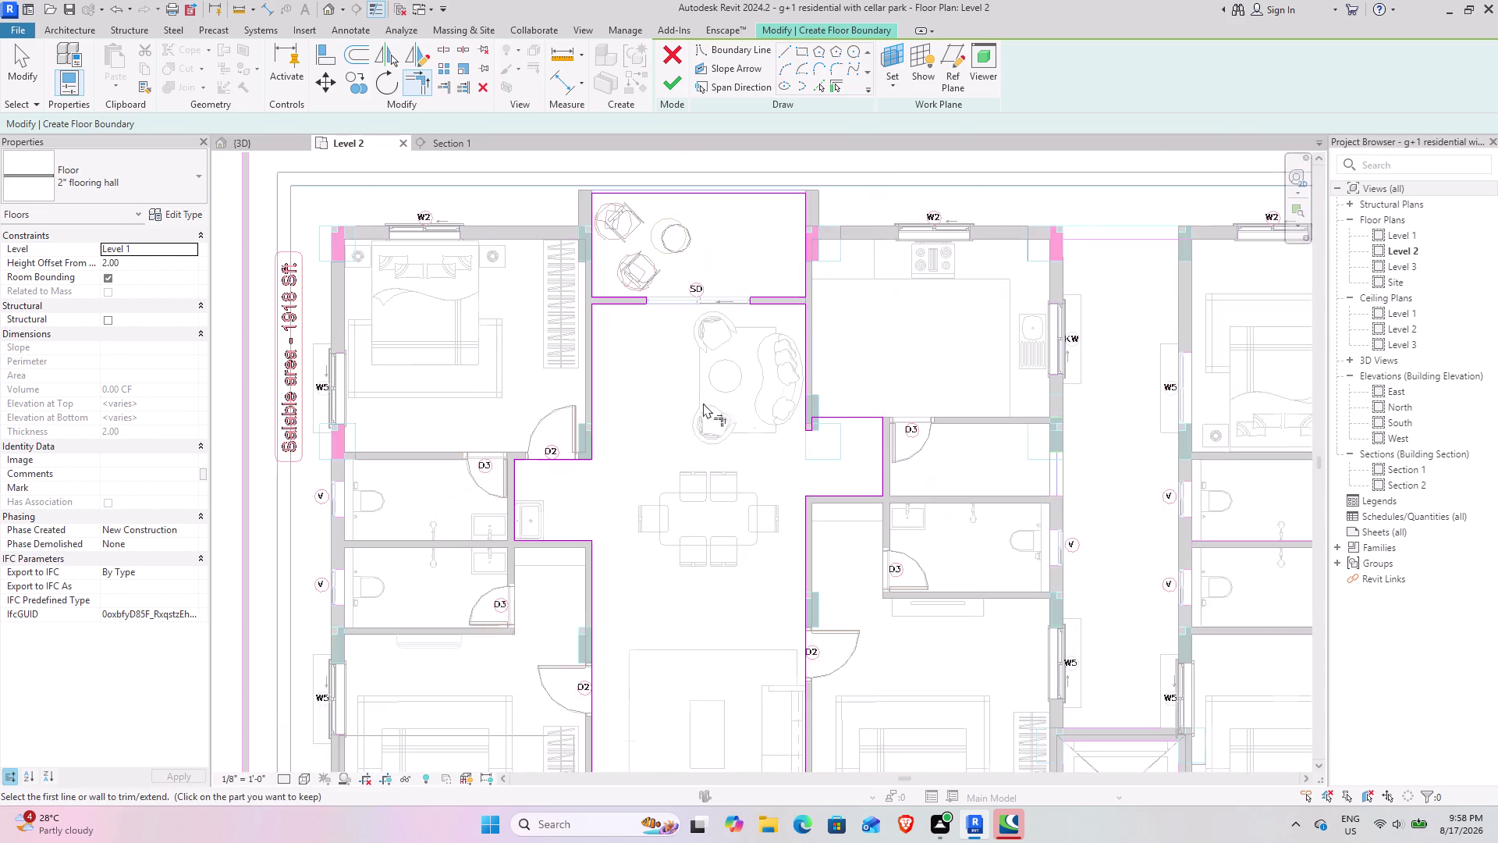
middle_drag(707, 436, 699, 253)
Finish the hall floor sketch, inspect the floors in {3D}, then switch to Section 1.
click(677, 79)
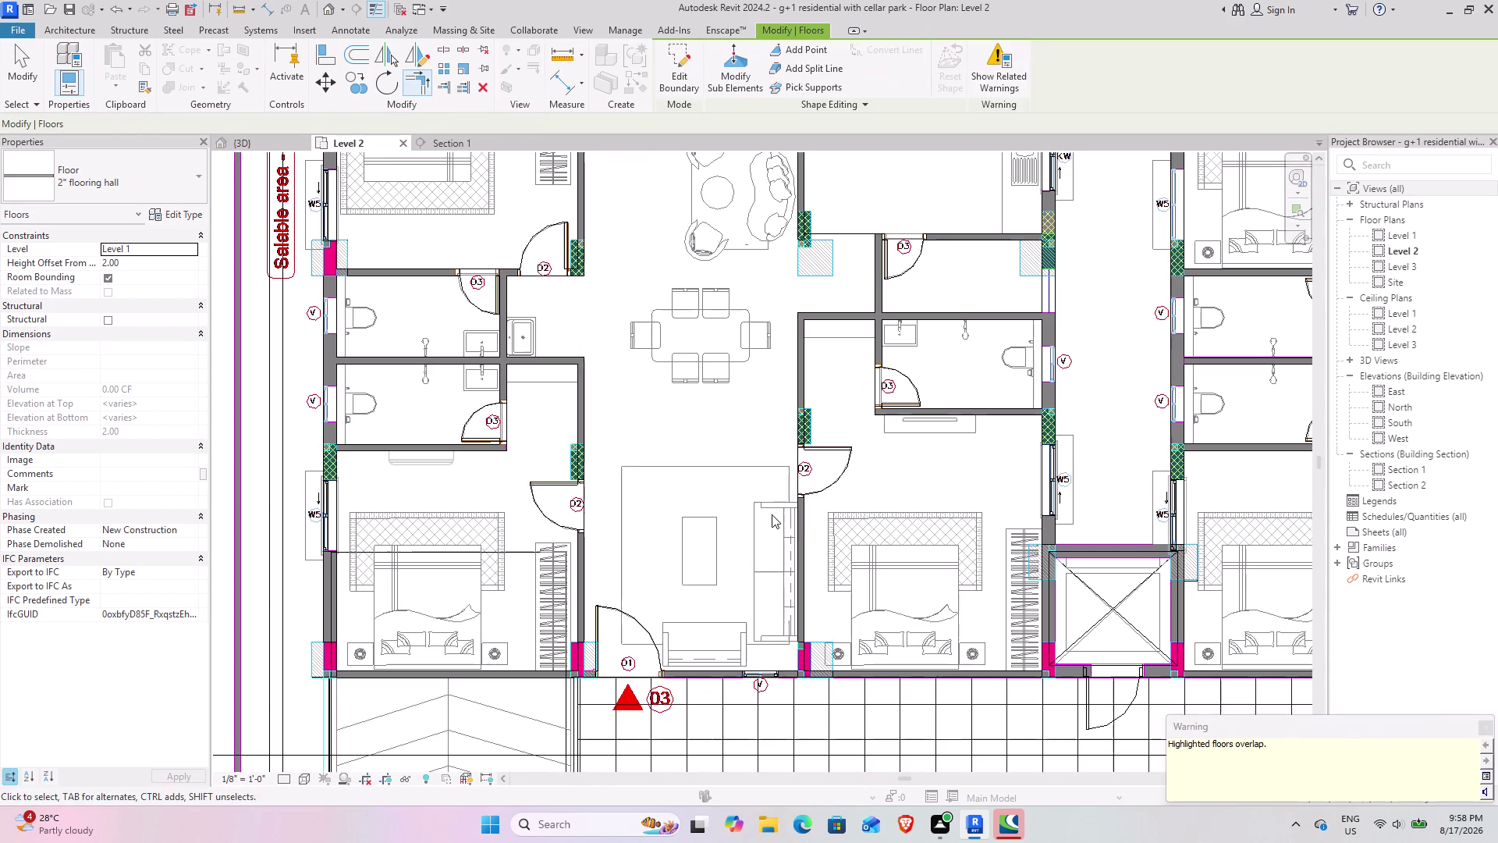
scroll(down, 3)
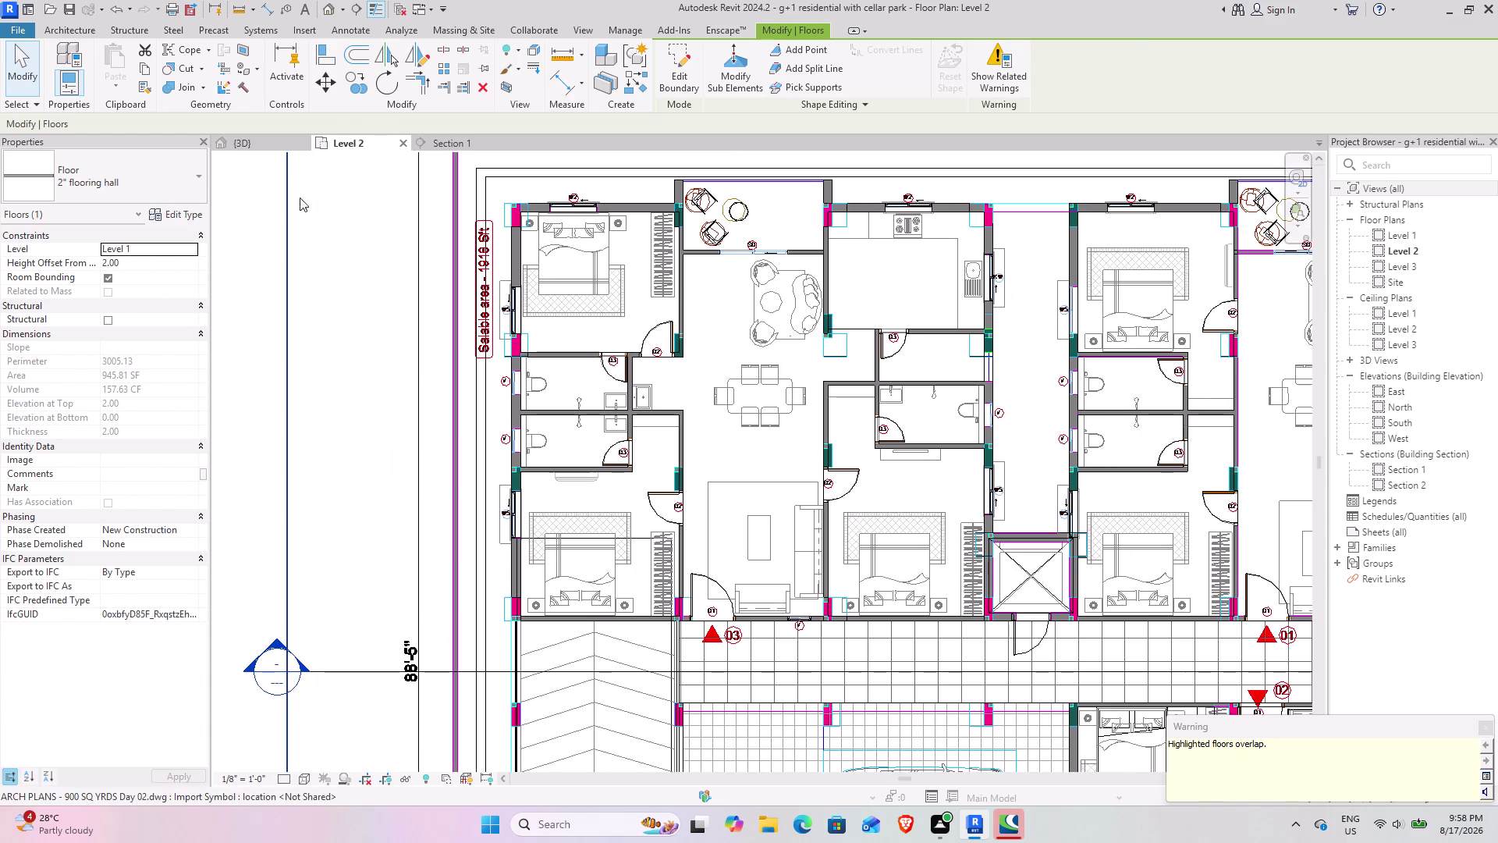
click(257, 146)
click(1119, 517)
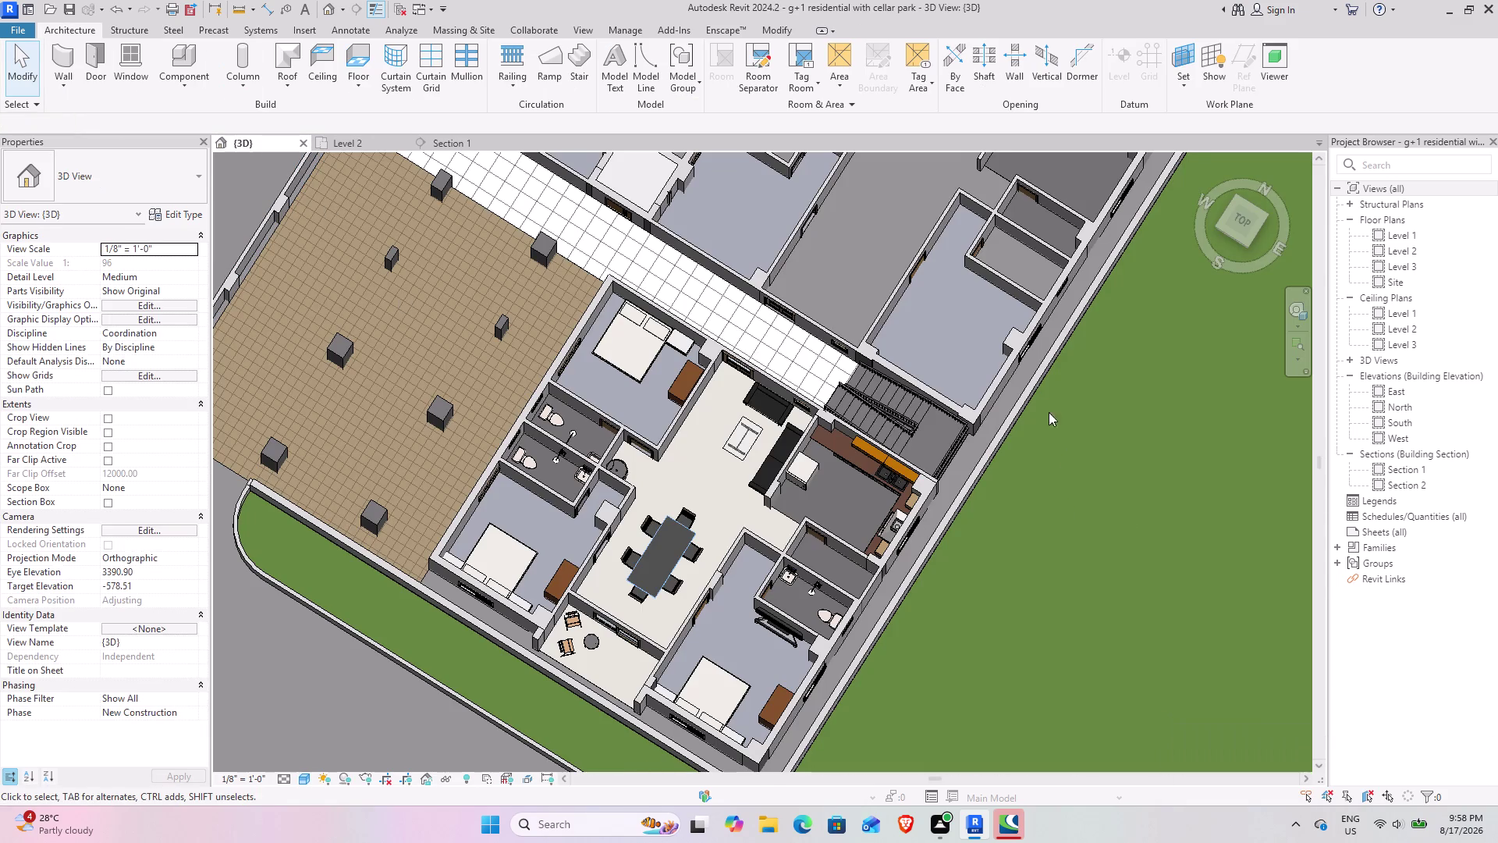
middle_drag(1046, 400, 1126, 704)
middle_drag(487, 283, 483, 190)
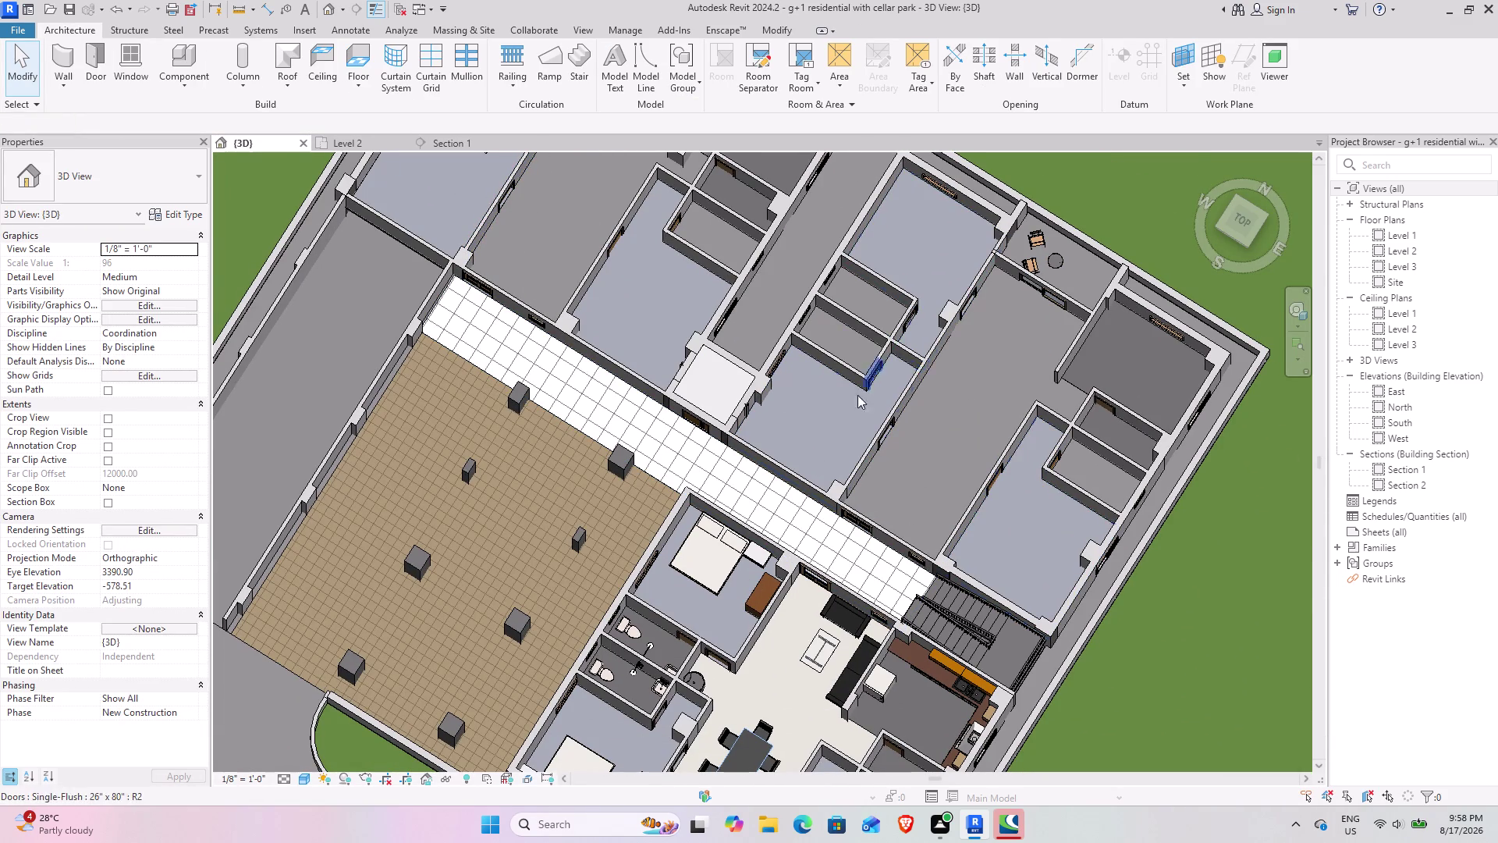
scroll(down, 3)
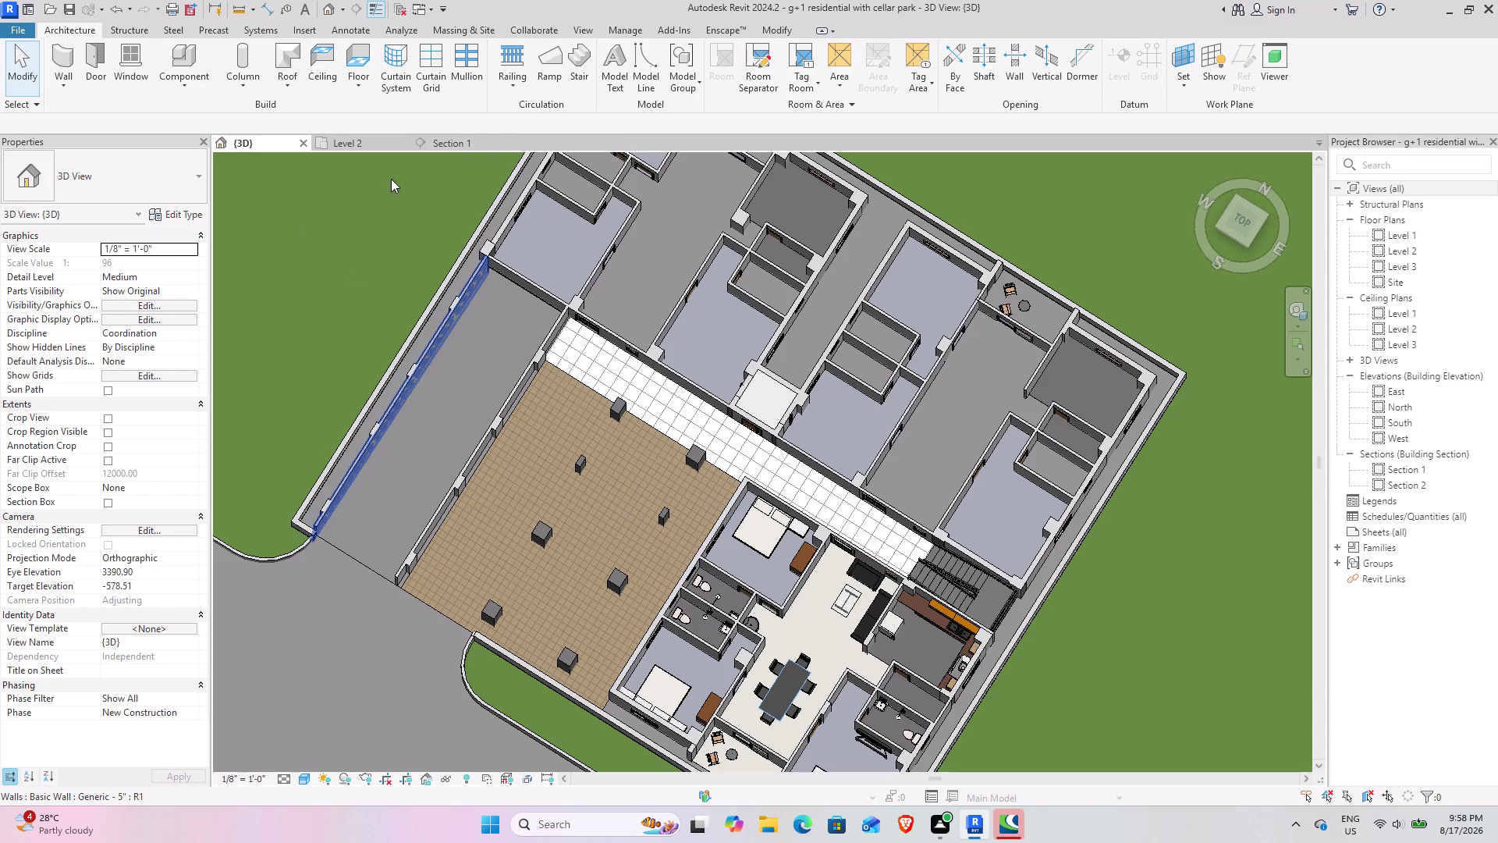
click(490, 140)
scroll(down, 3)
Move the Section 1 cut line in the Level 2 plan through the living room.
middle_drag(609, 559, 955, 492)
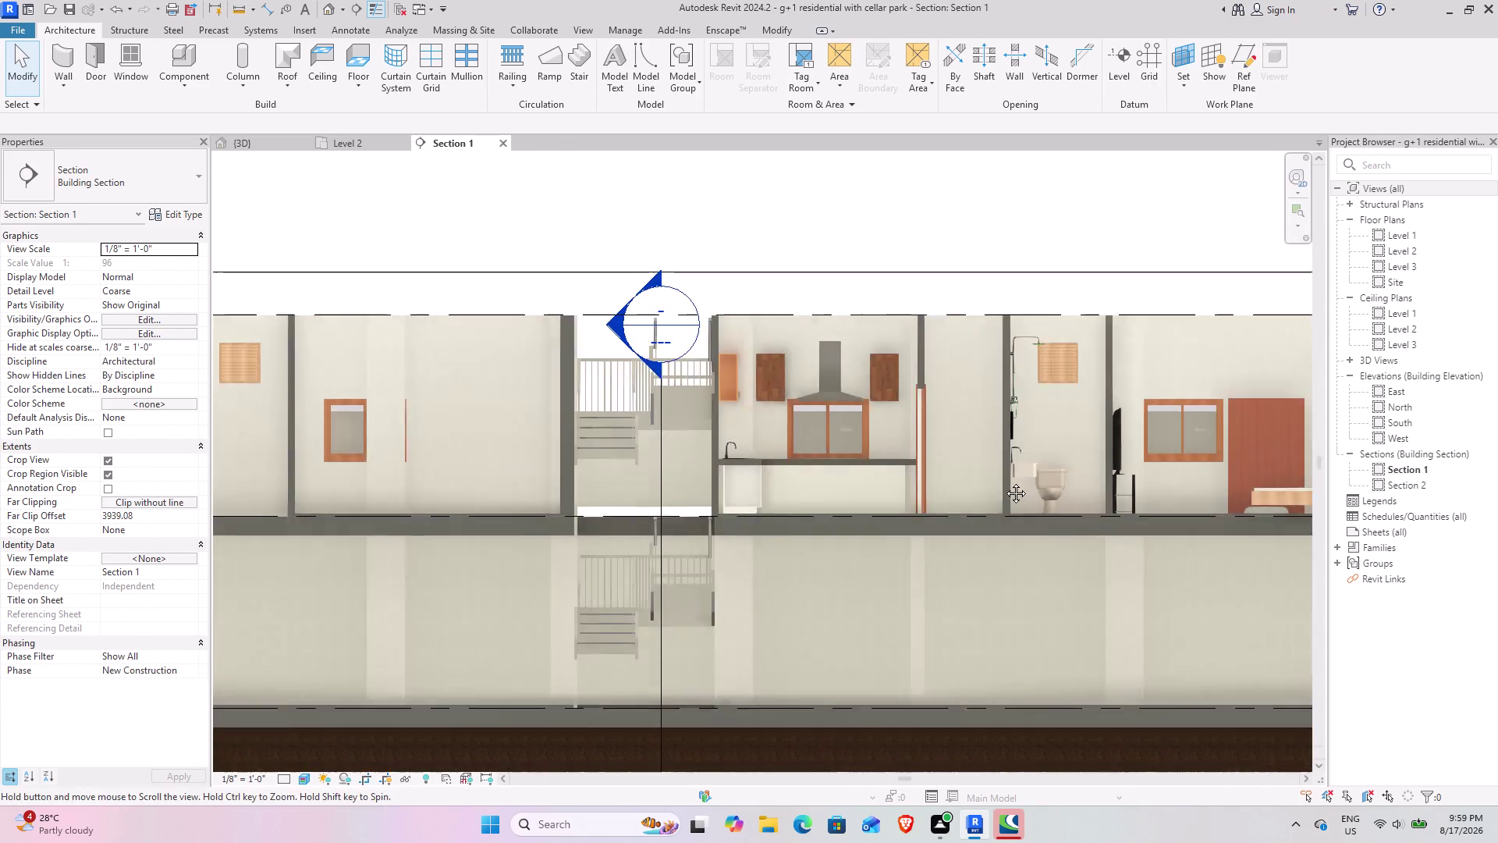
middle_drag(955, 491, 1014, 479)
middle_drag(742, 495, 1068, 501)
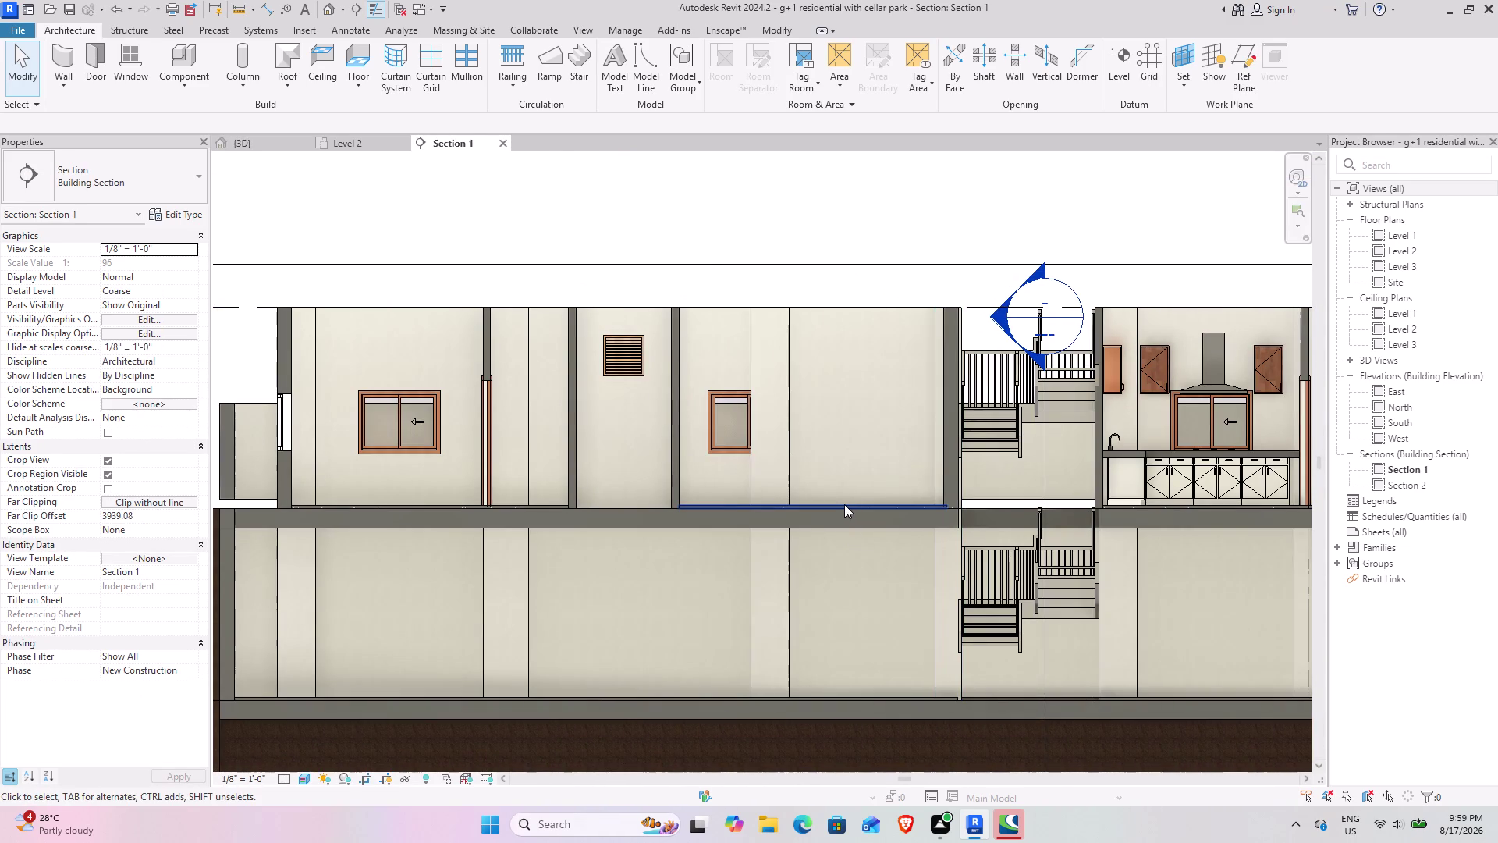
scroll(down, 3)
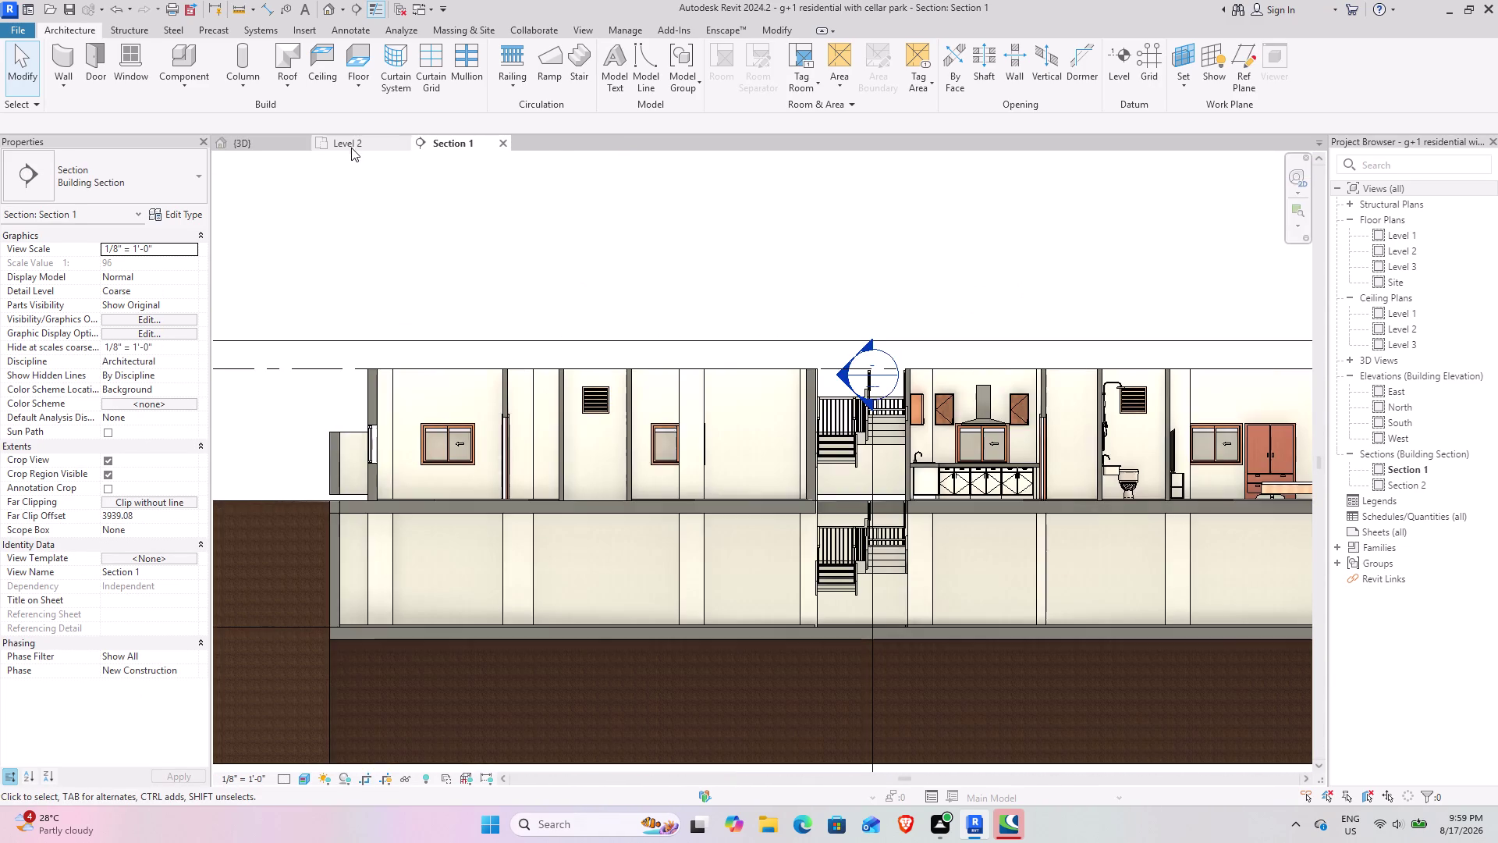
click(349, 144)
scroll(down, 3)
middle_drag(1093, 501, 805, 526)
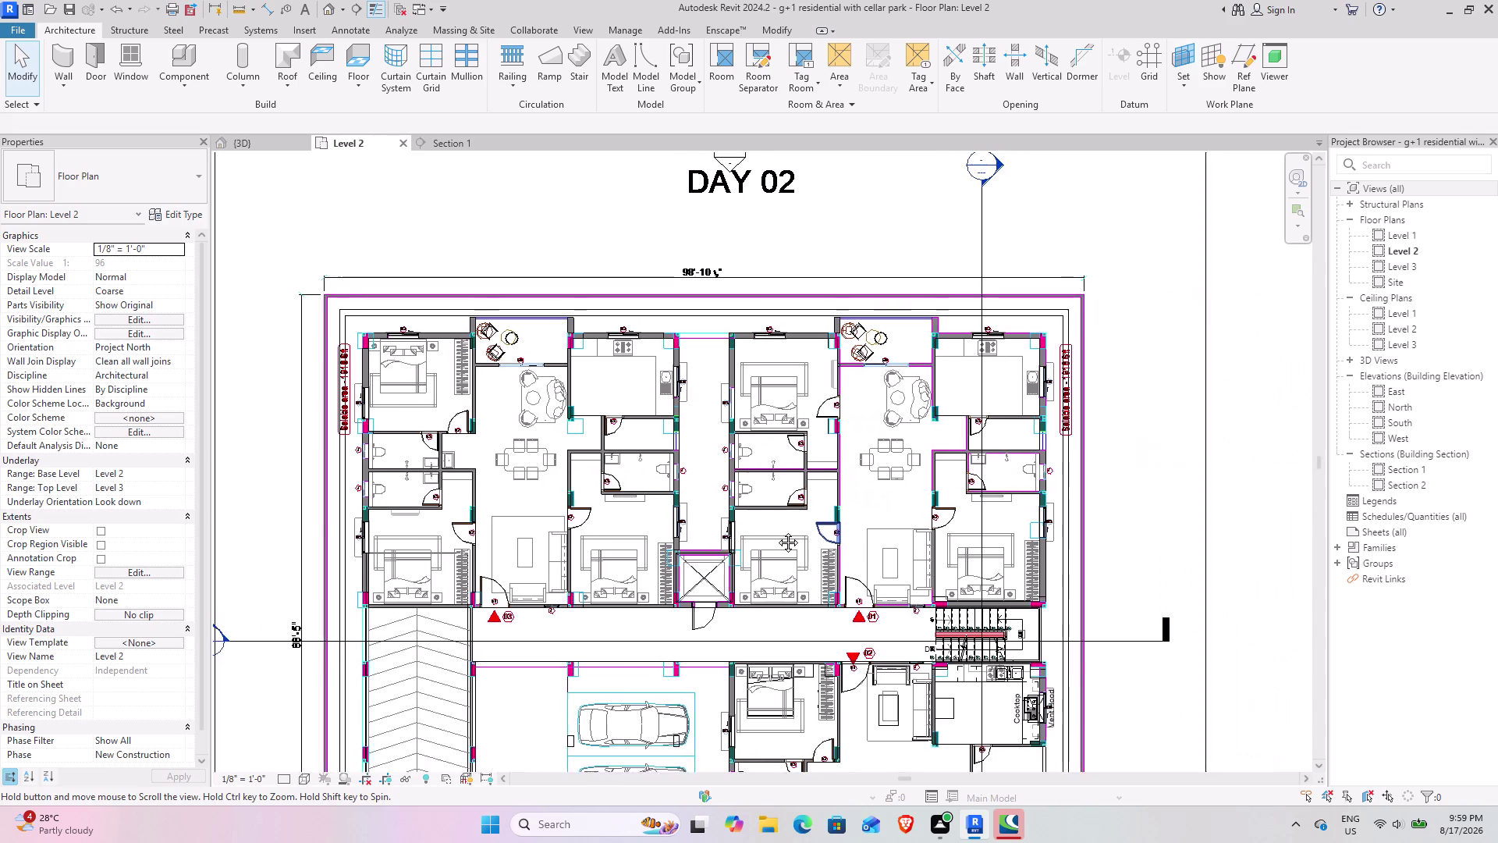
middle_drag(804, 526, 713, 534)
click(884, 525)
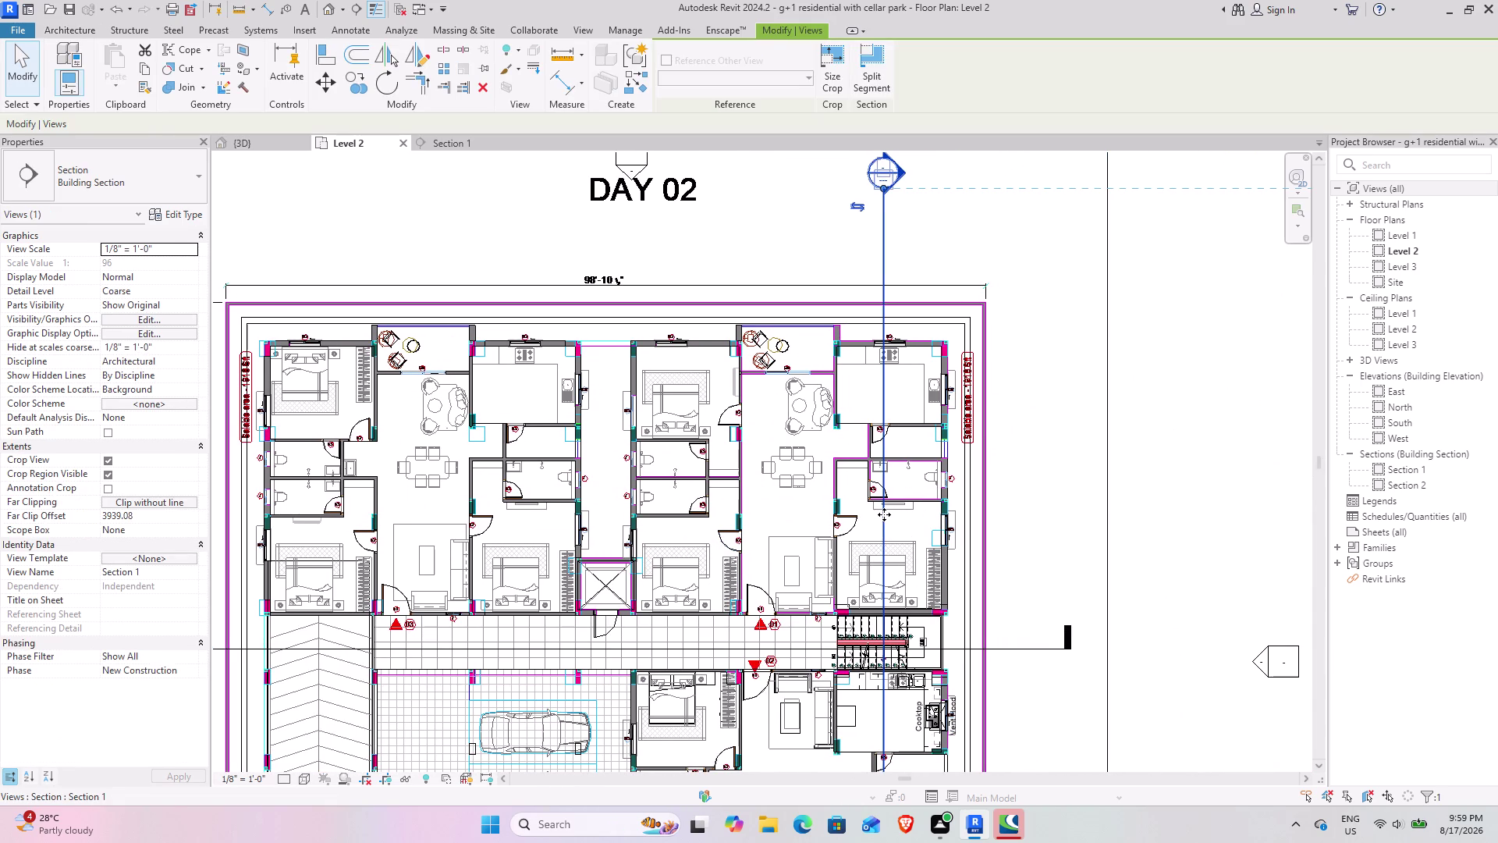
drag(884, 514, 796, 510)
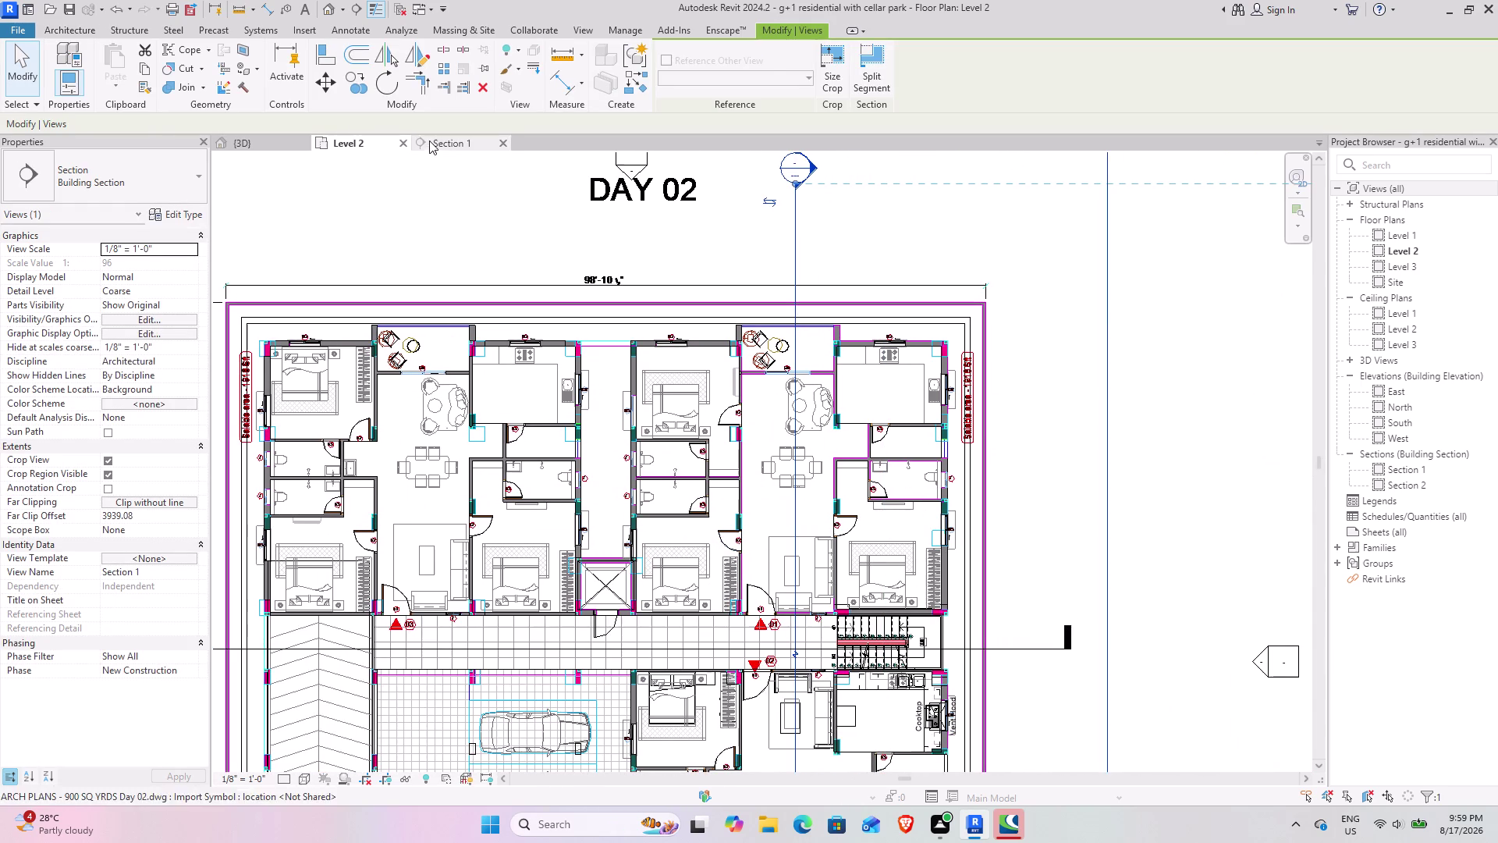
In Section 1, select the hall floor beneath the sofa.
click(429, 140)
middle_drag(1038, 593, 1034, 592)
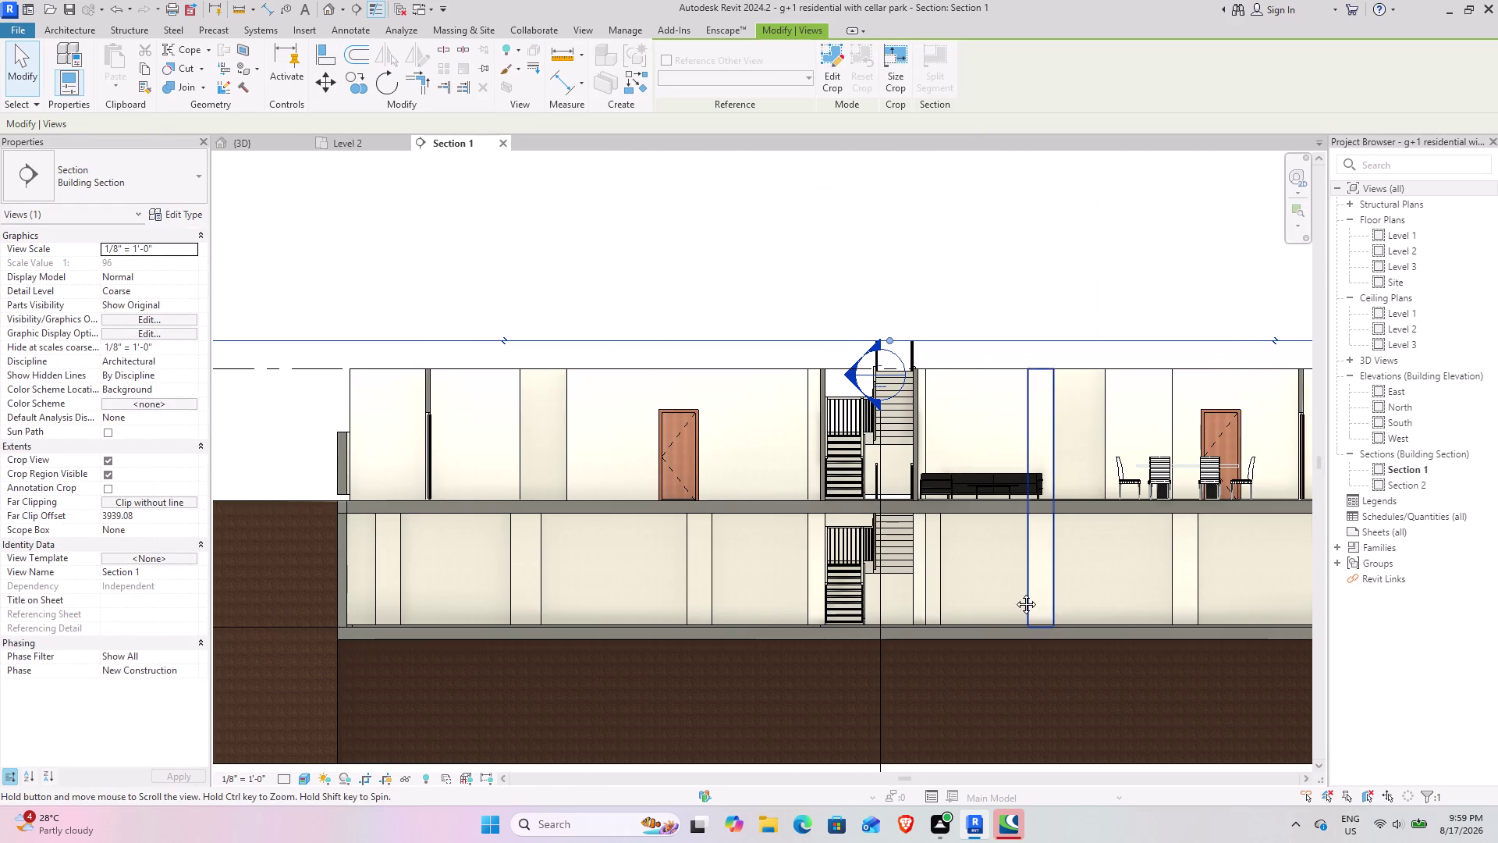
middle_drag(1034, 593, 835, 594)
scroll(up, 3)
click(913, 690)
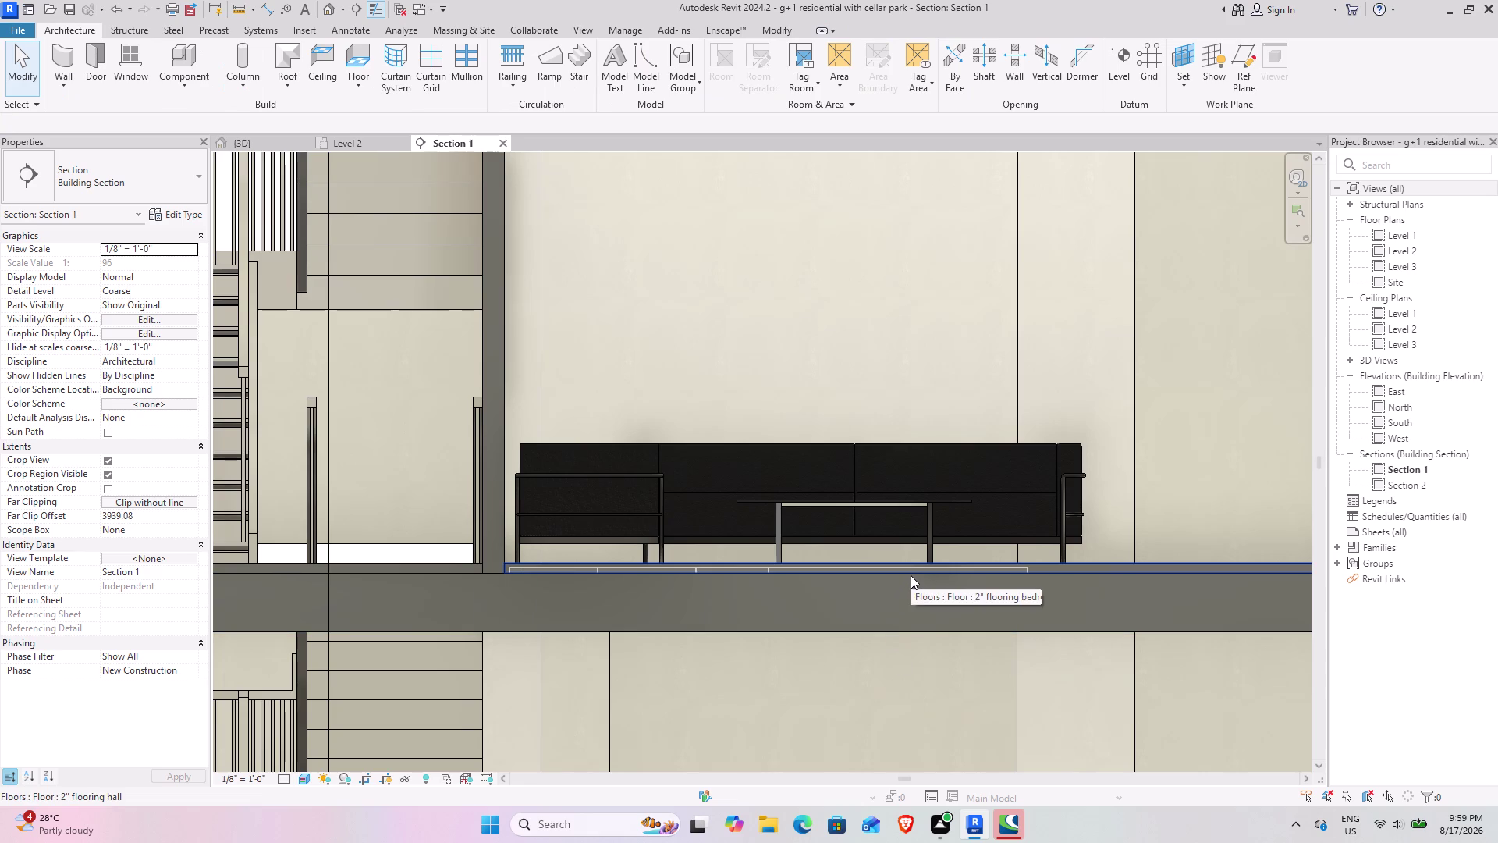
scroll(down, 3)
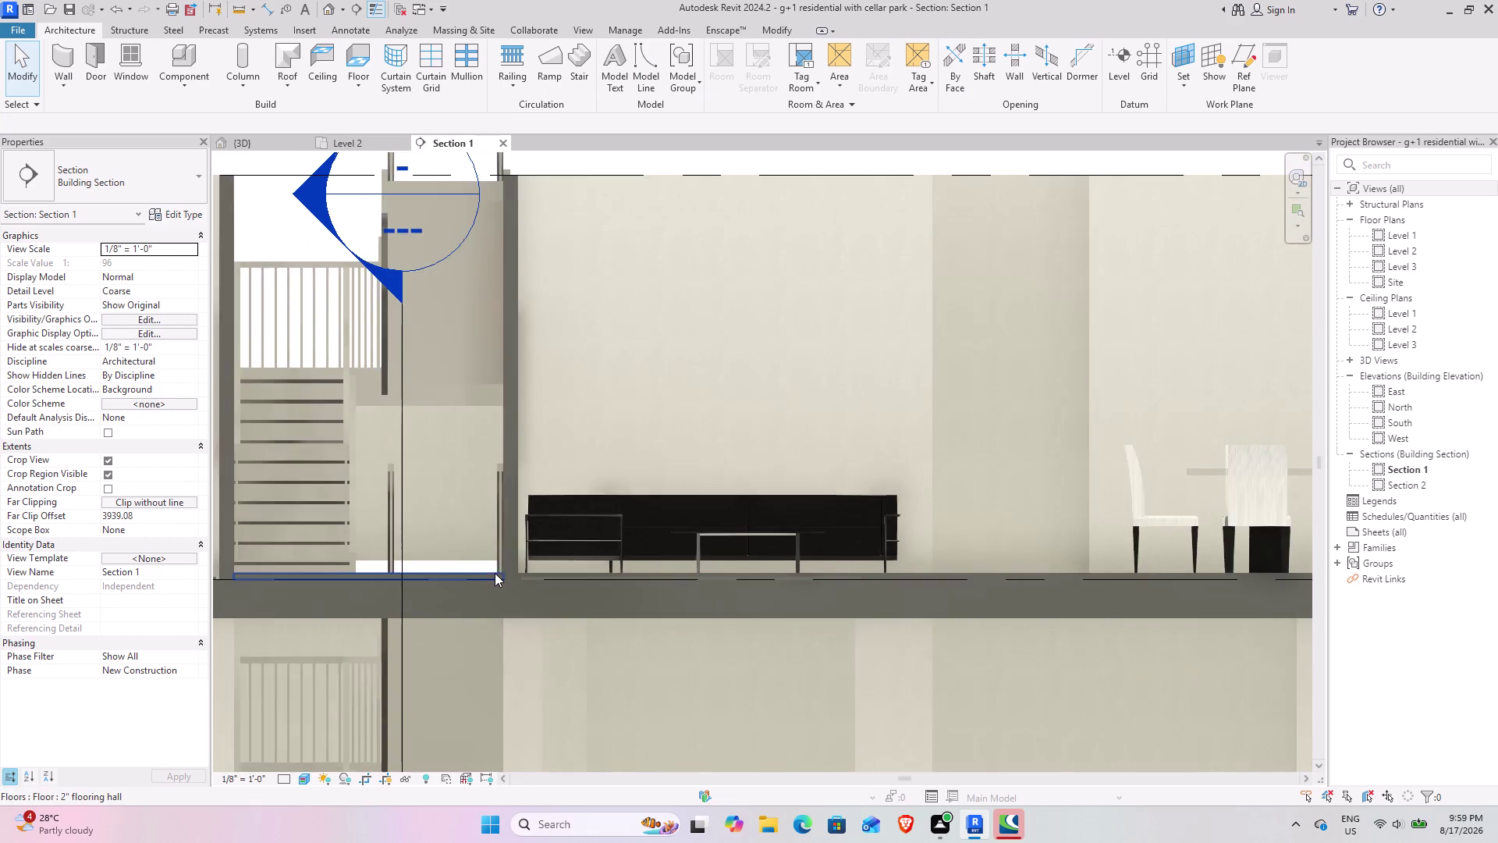
click(484, 568)
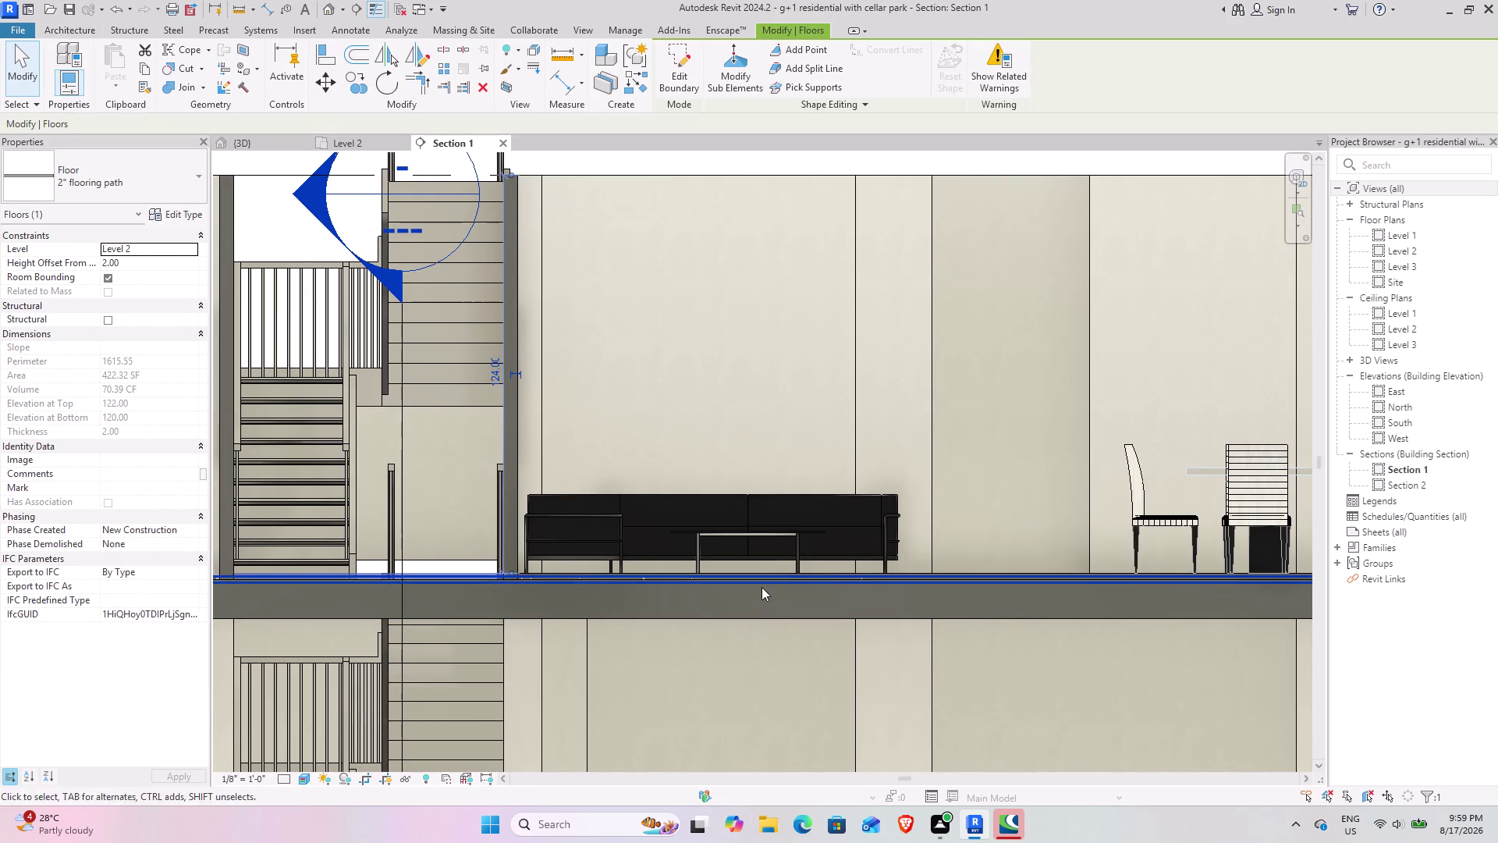
click(978, 575)
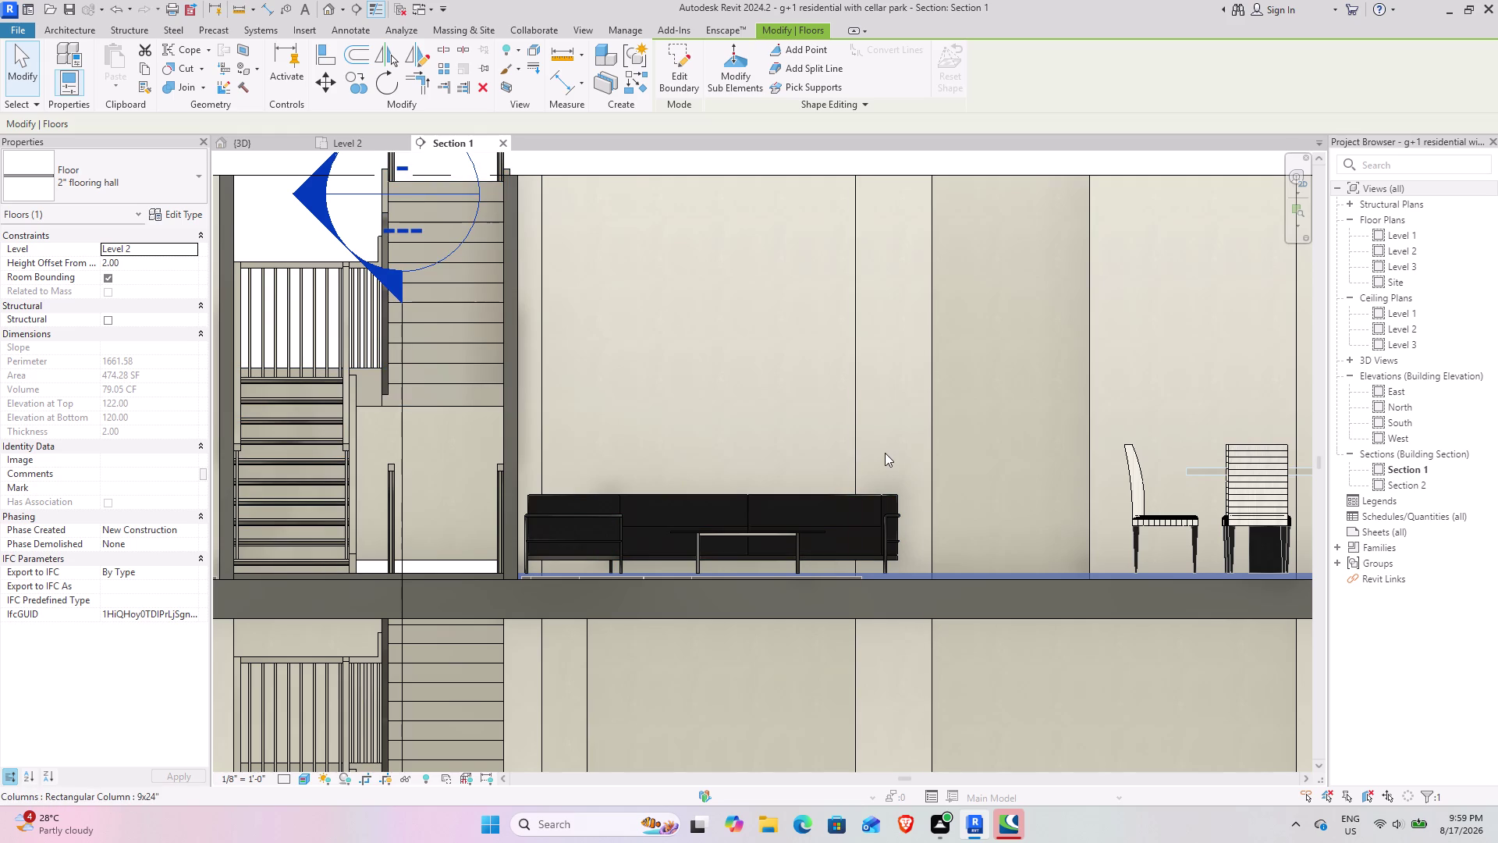
Select all 2" flooring hall floor instances with SA and return to {3D}.
text(sa)
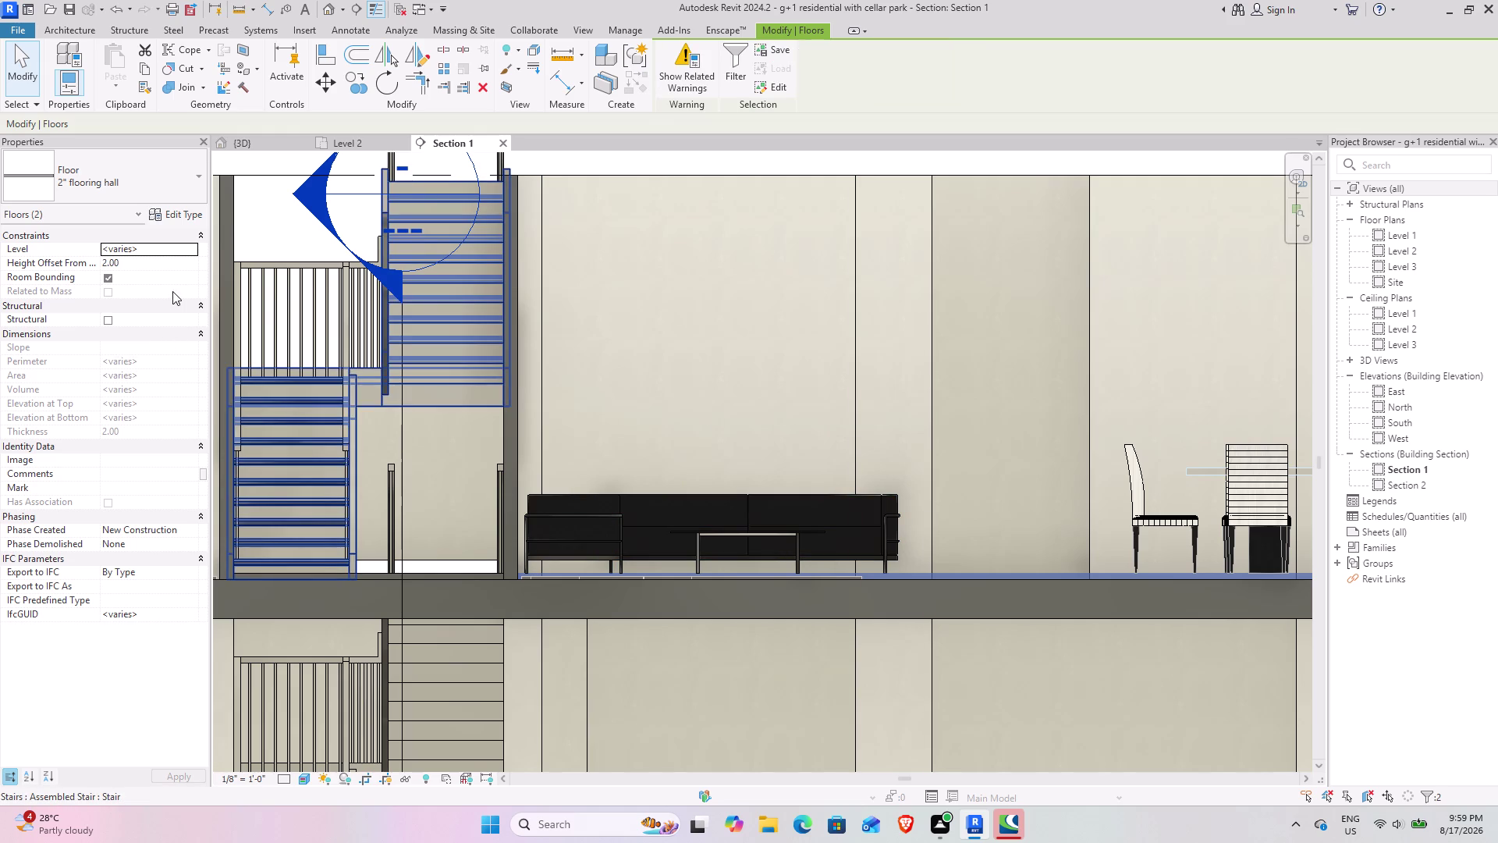
scroll(down, 3)
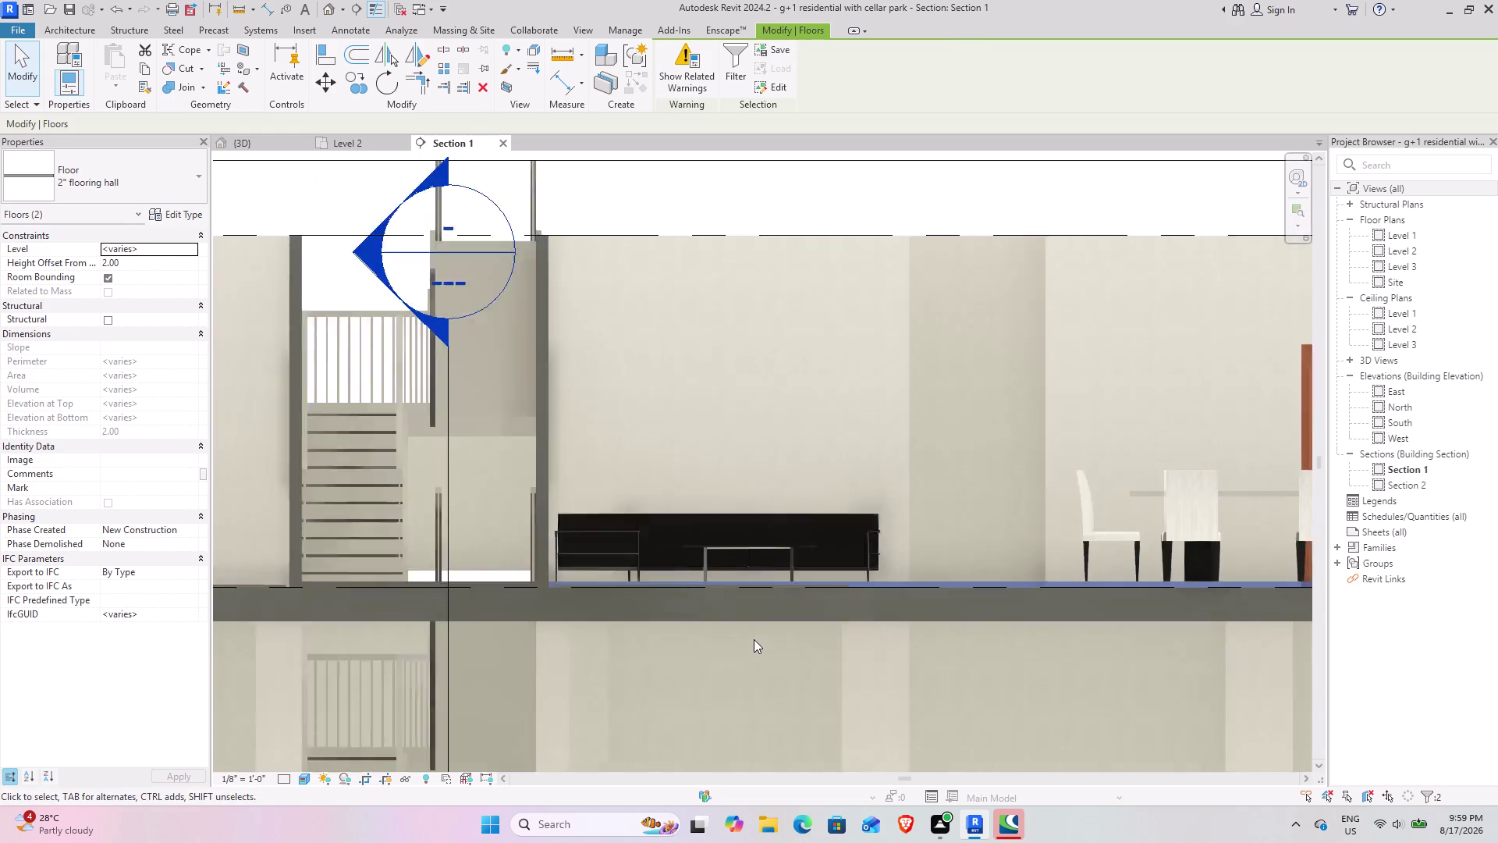
scroll(down, 3)
scroll(down, 3)
middle_drag(702, 649, 683, 552)
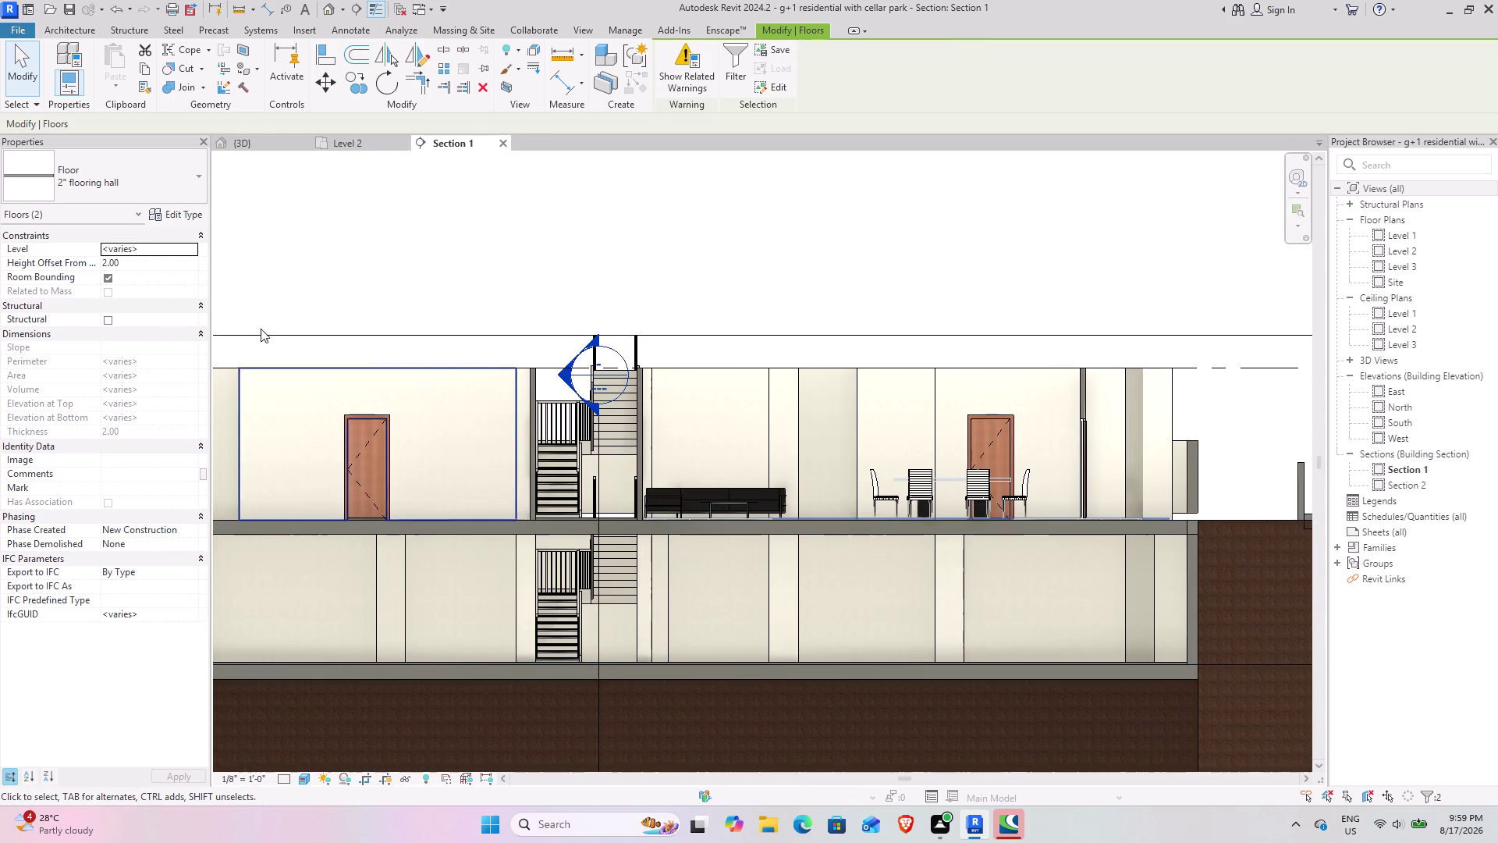
click(243, 150)
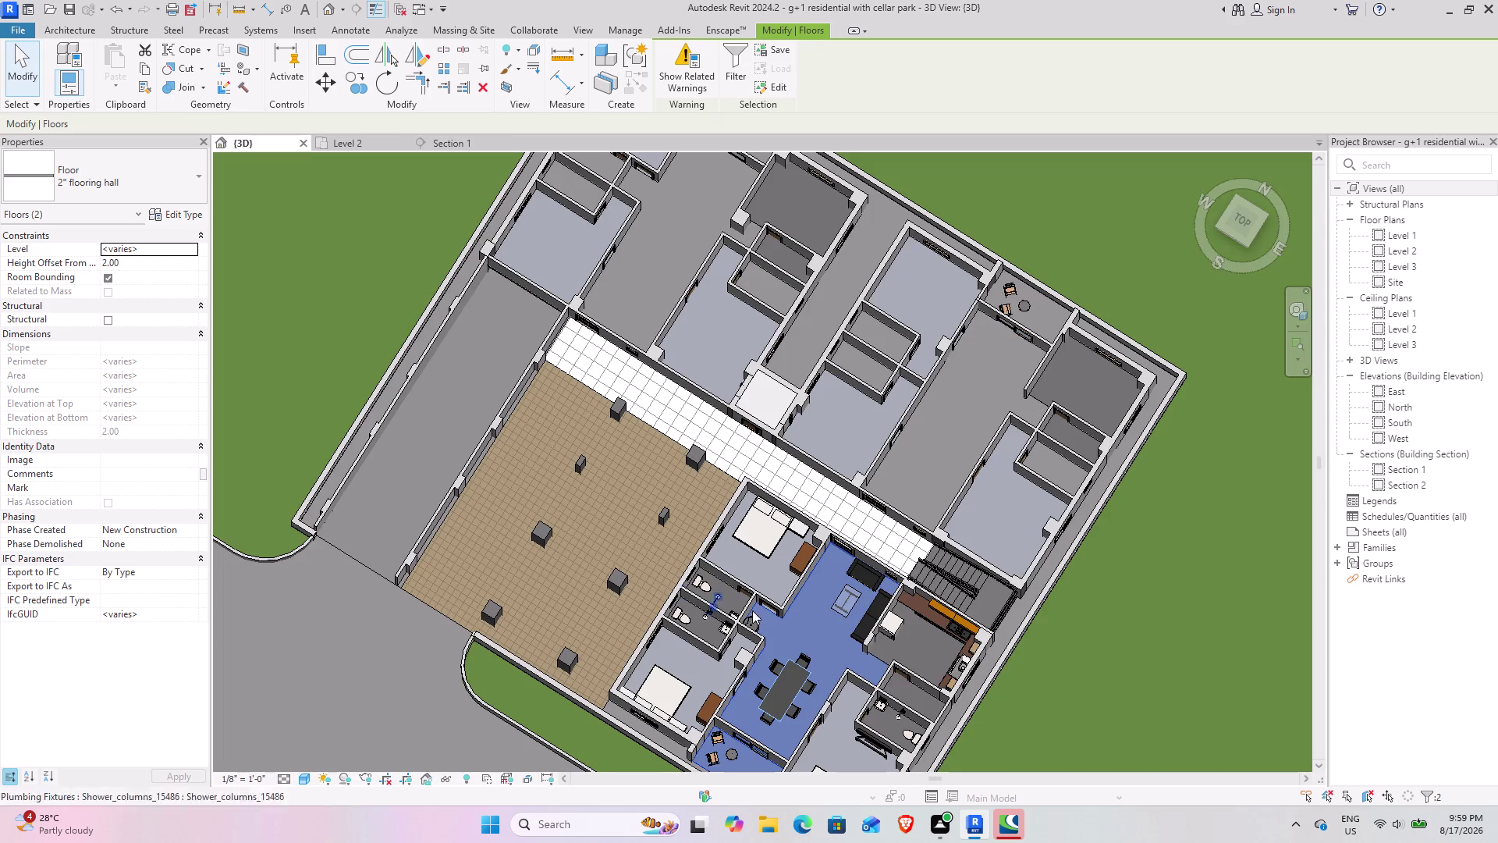
Pan toward the living area in 3D and Tab-cycle to remove the partition wall.
middle_drag(756, 567, 590, 578)
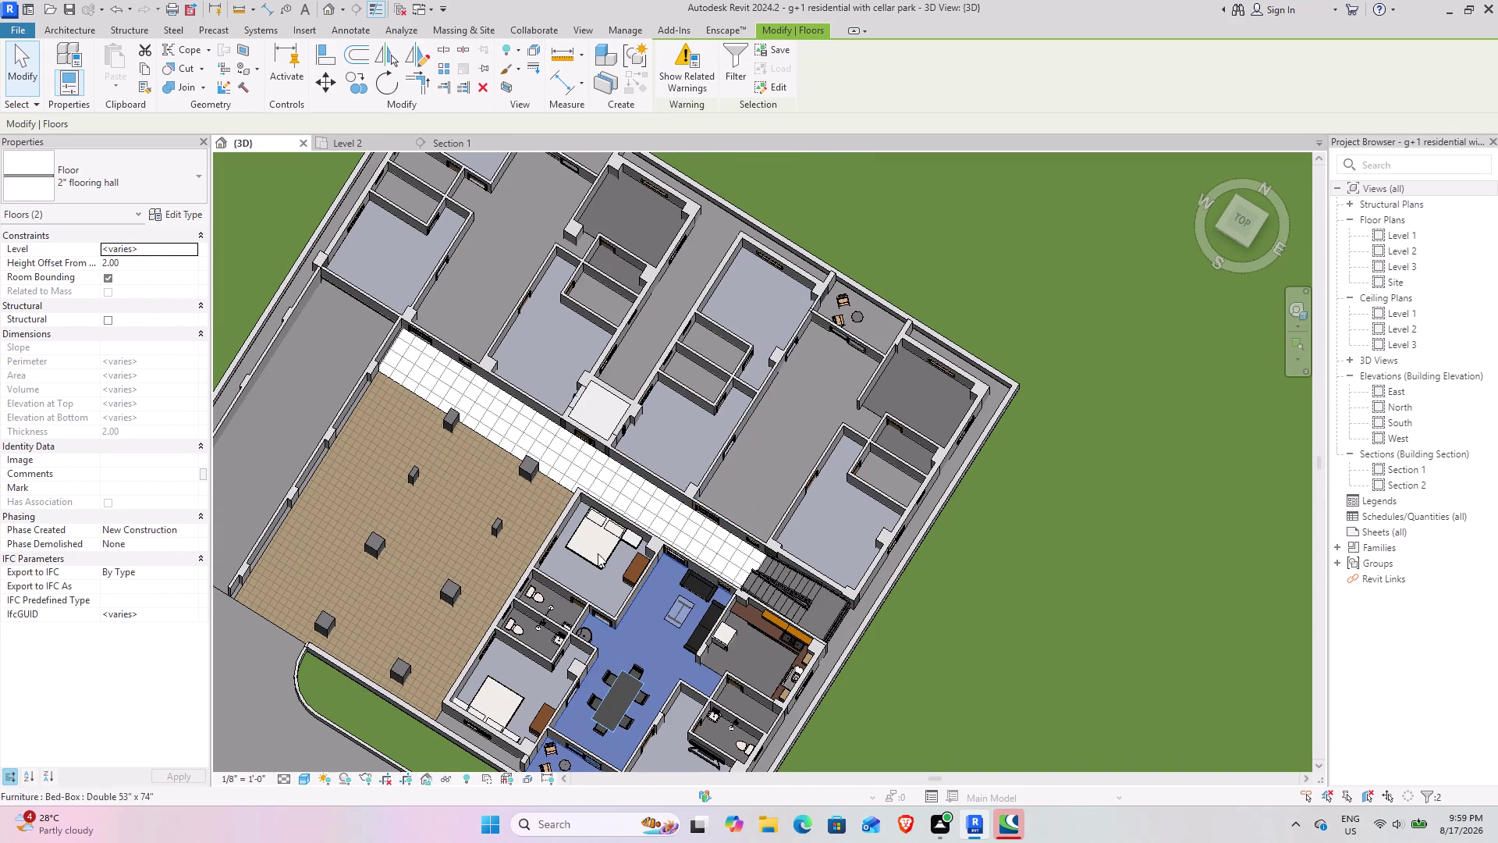
scroll(up, 3)
middle_drag(636, 633, 570, 659)
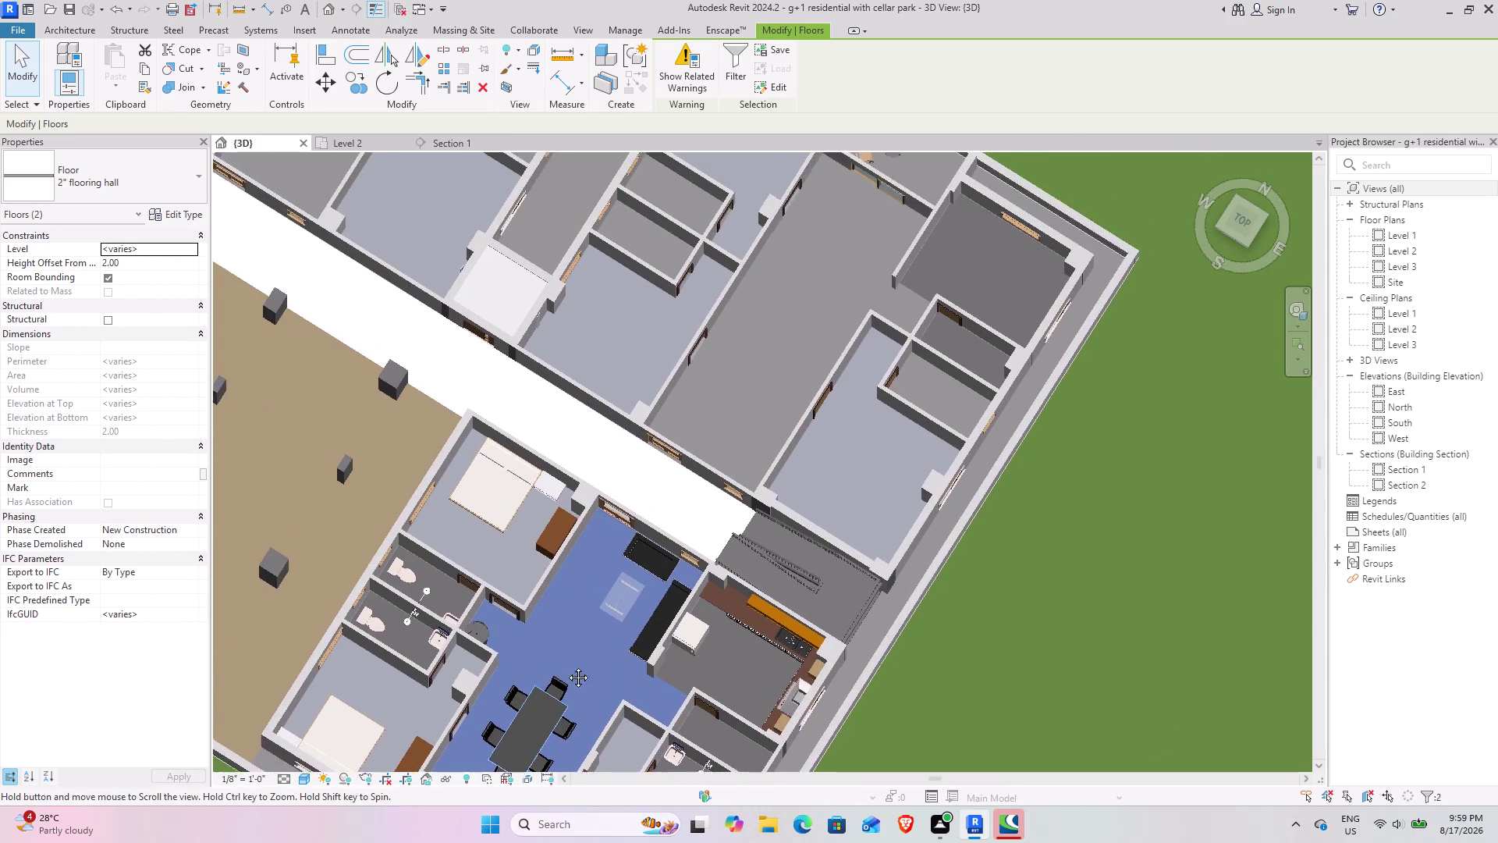
middle_drag(571, 660, 561, 673)
drag(1117, 540, 1110, 537)
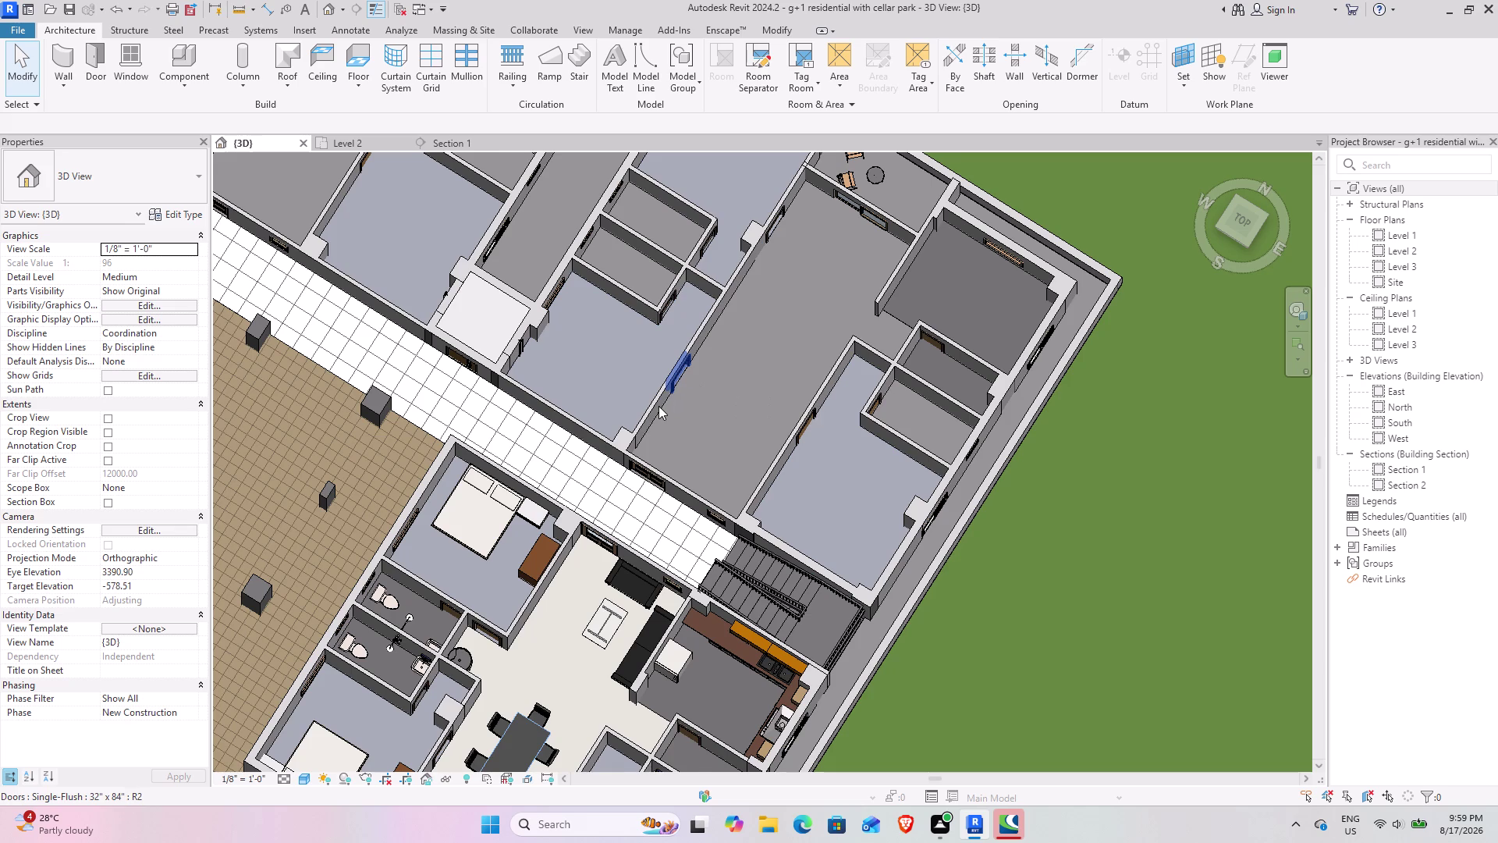
scroll(up, 3)
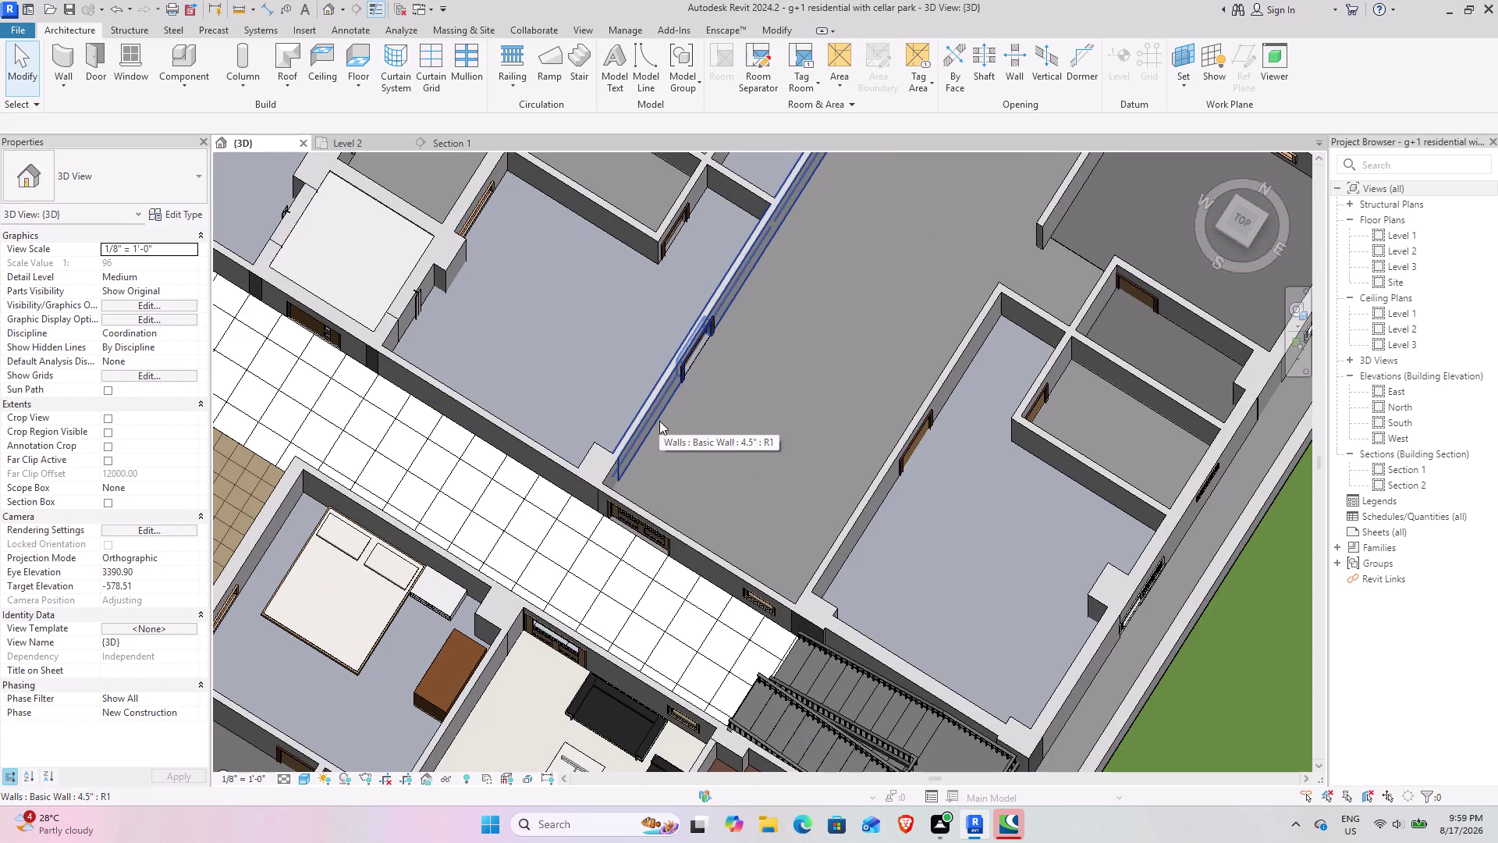
key(Tab)
key(Tab)
key(Tab)
key(Tab)
key(Tab)
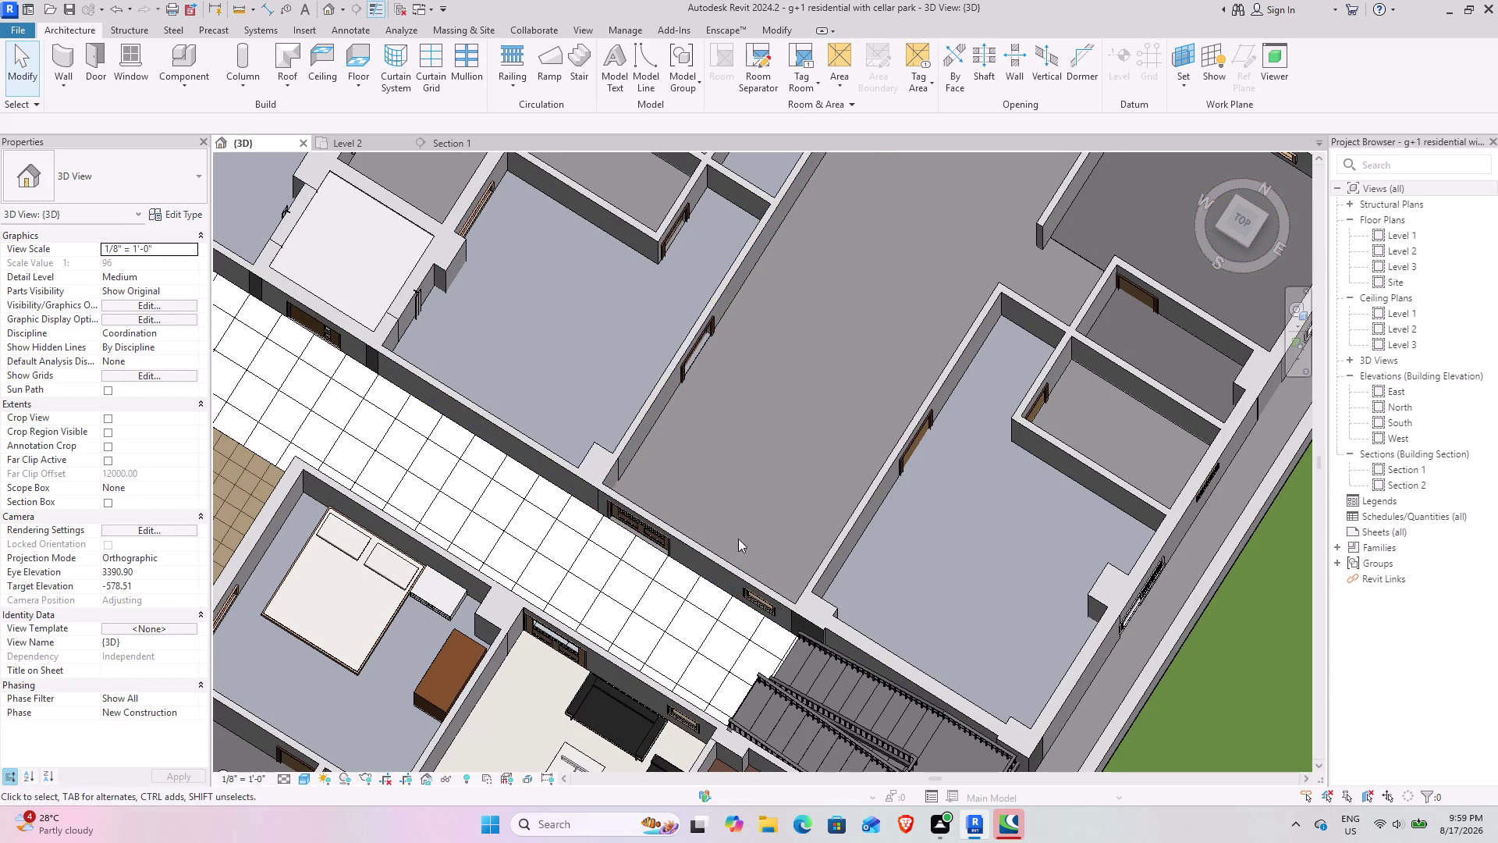
Pan across the upper floor and double-click the section head to open Section 1.
middle_drag(851, 423, 550, 607)
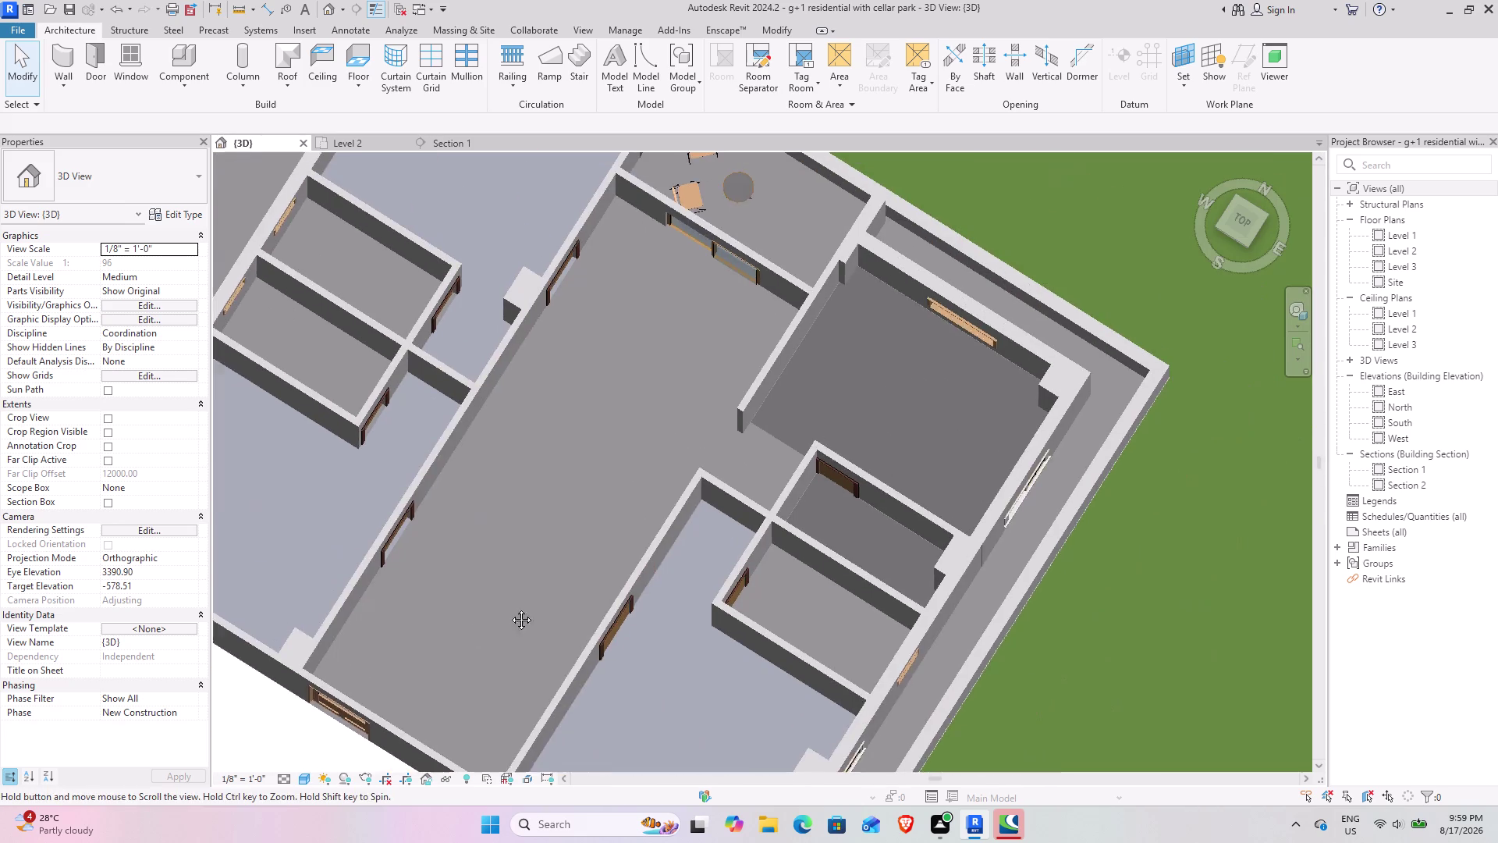
middle_drag(551, 608, 509, 608)
scroll(down, 3)
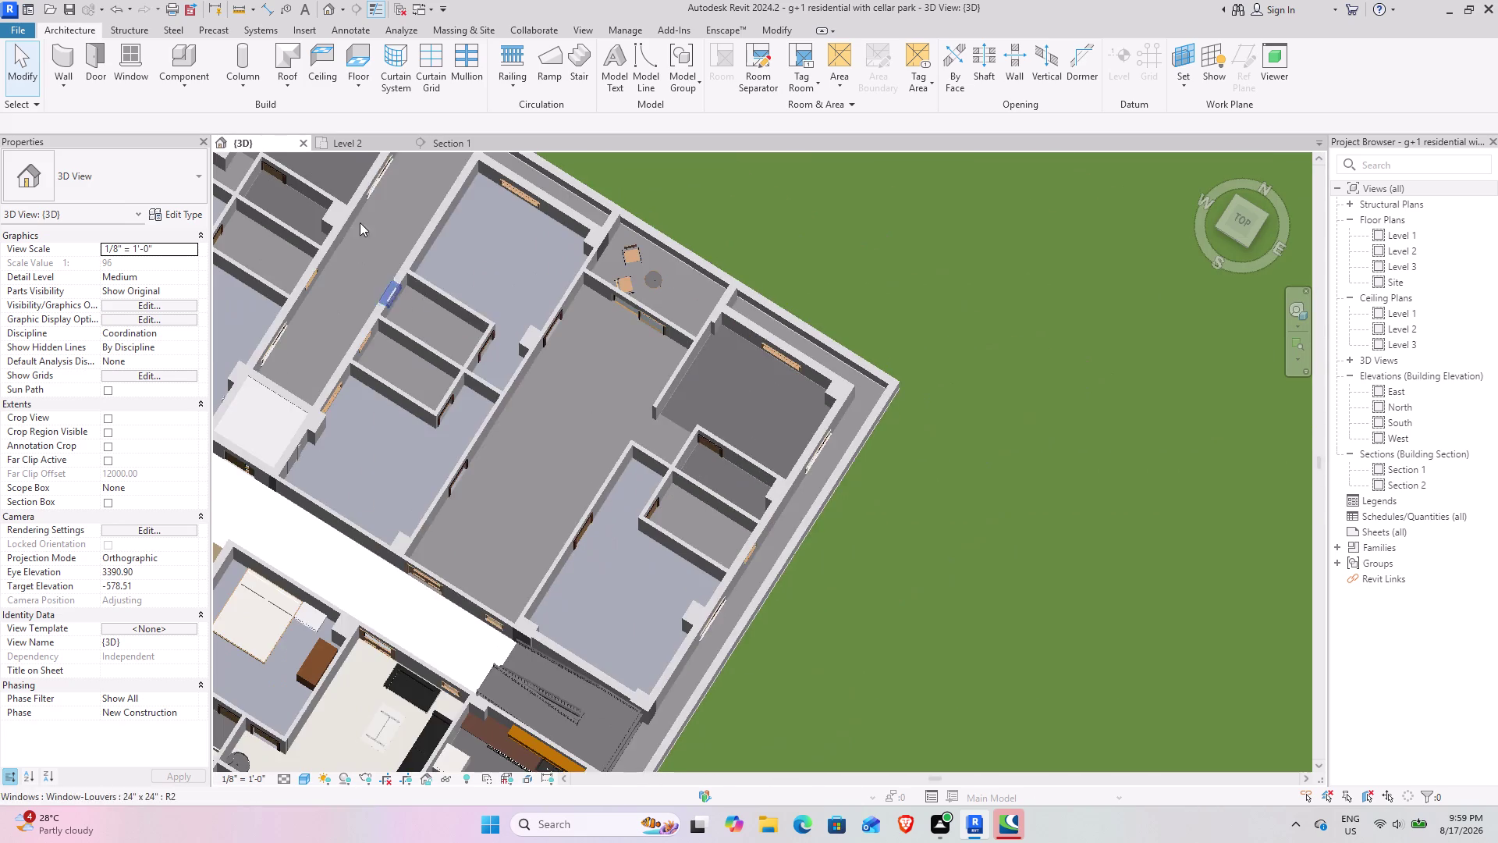
double_click(445, 152)
scroll(down, 3)
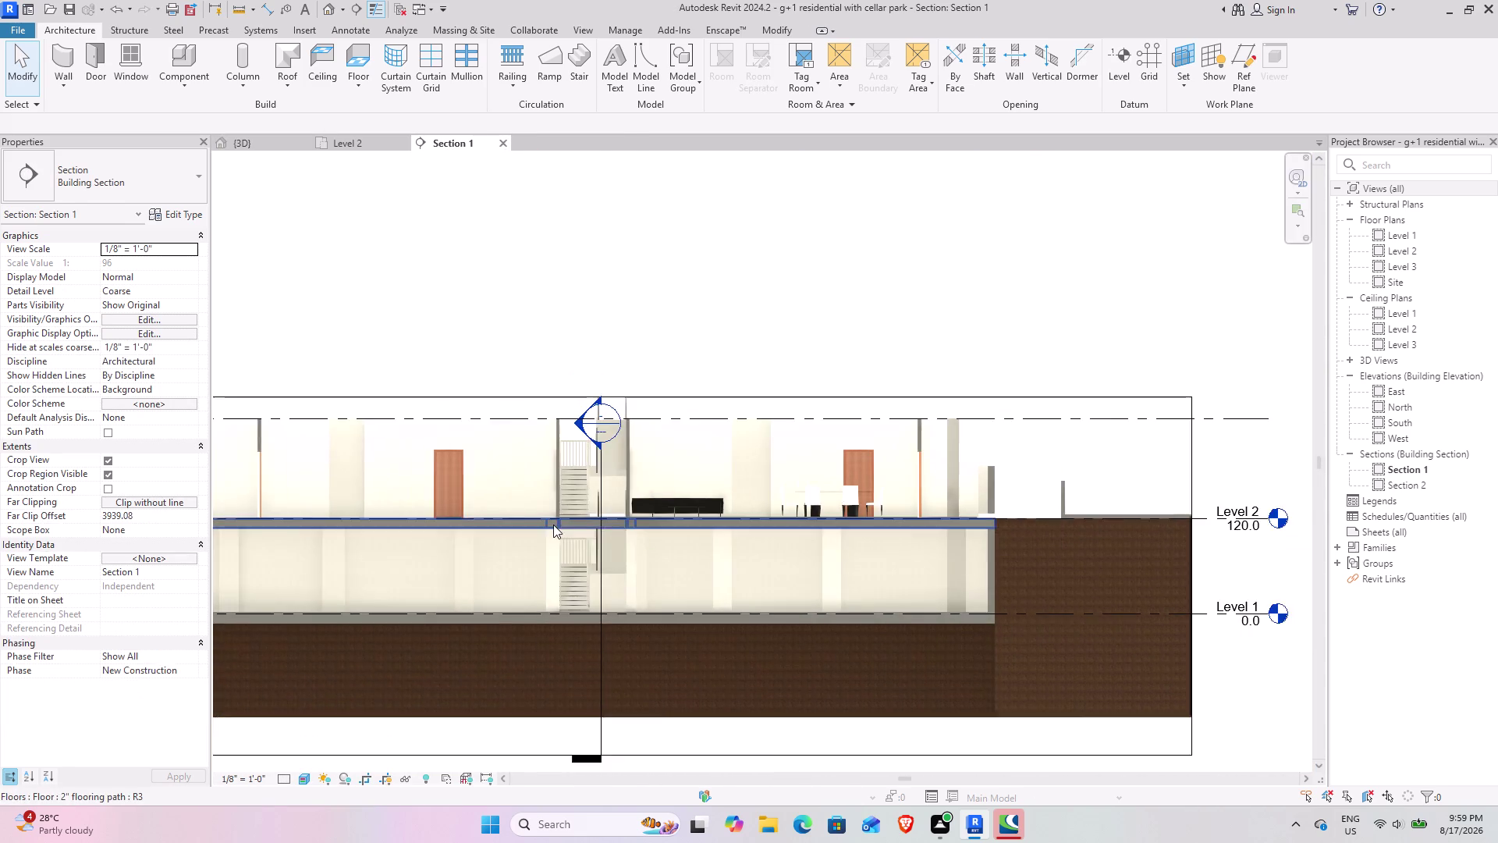
Zoom along the Level 2 slab in Section 1 and select the 12-inch floor slab.
middle_drag(553, 525, 814, 524)
scroll(up, 3)
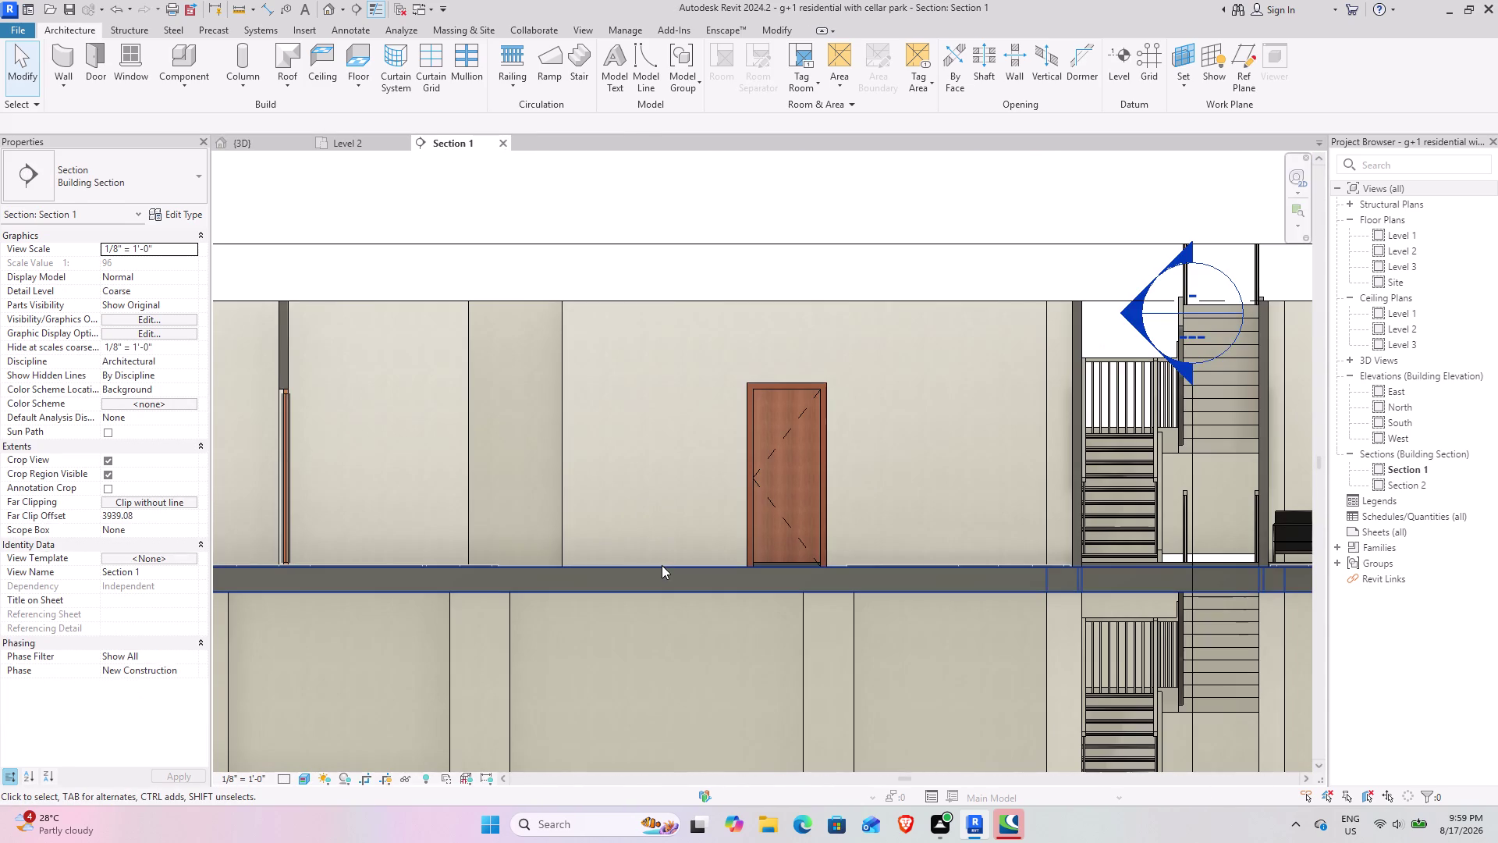
scroll(up, 3)
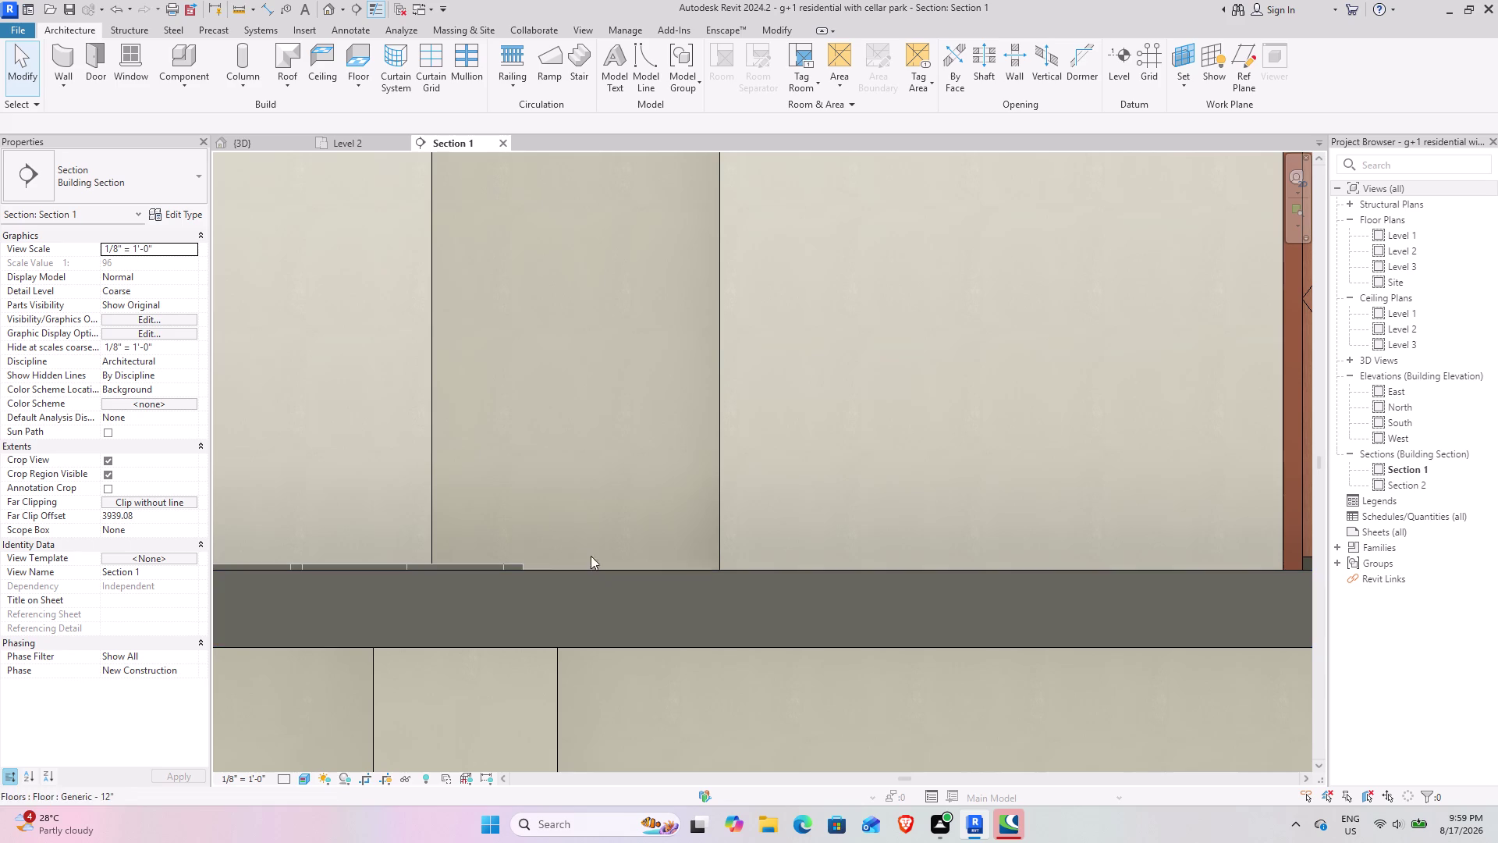
middle_drag(943, 581, 258, 584)
scroll(down, 3)
middle_drag(979, 582, 736, 582)
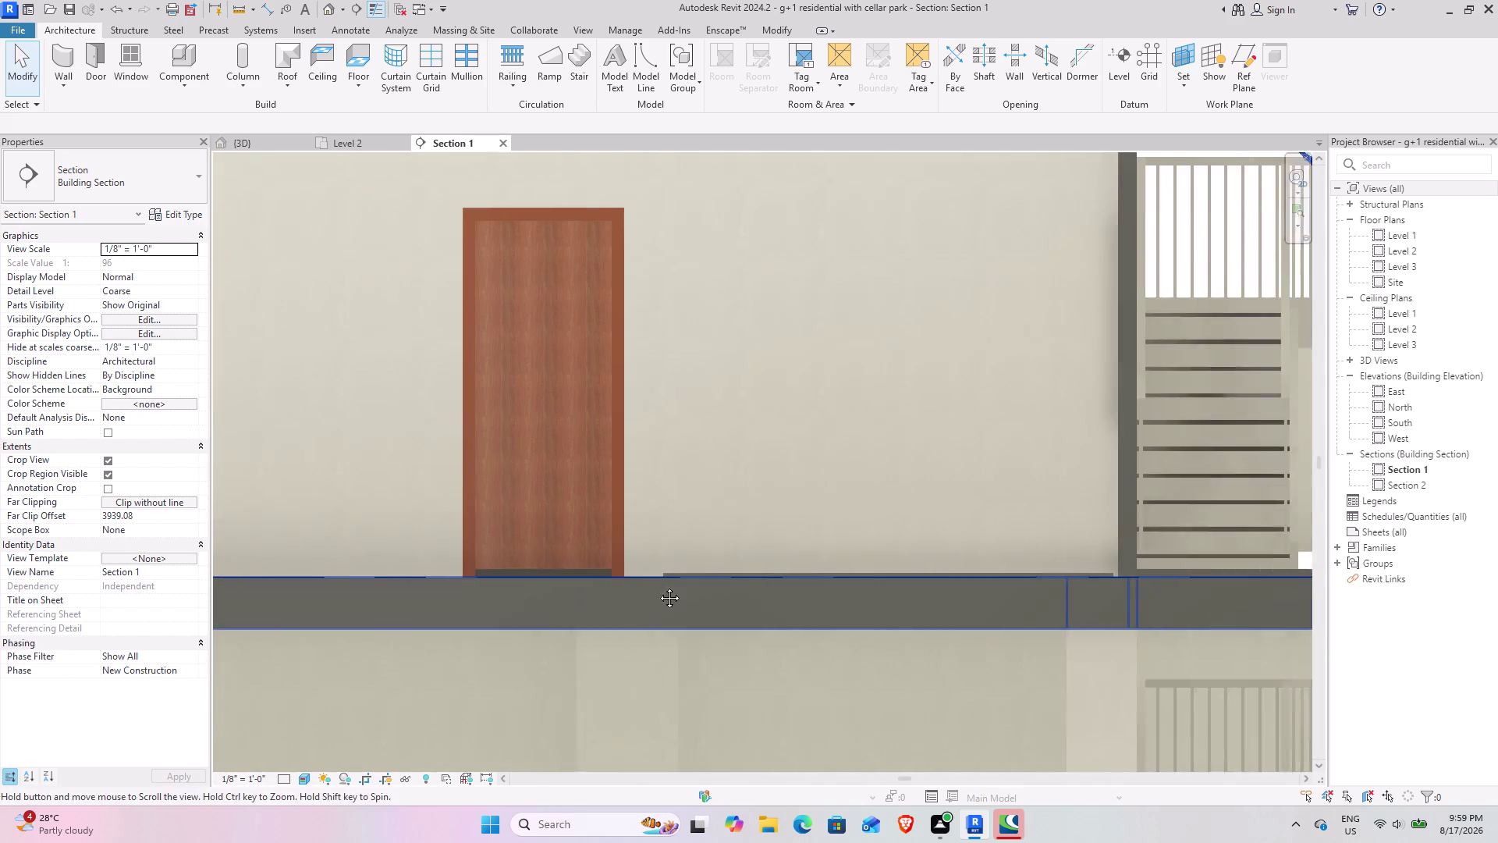
middle_drag(735, 583, 591, 600)
scroll(up, 3)
middle_drag(575, 610, 730, 611)
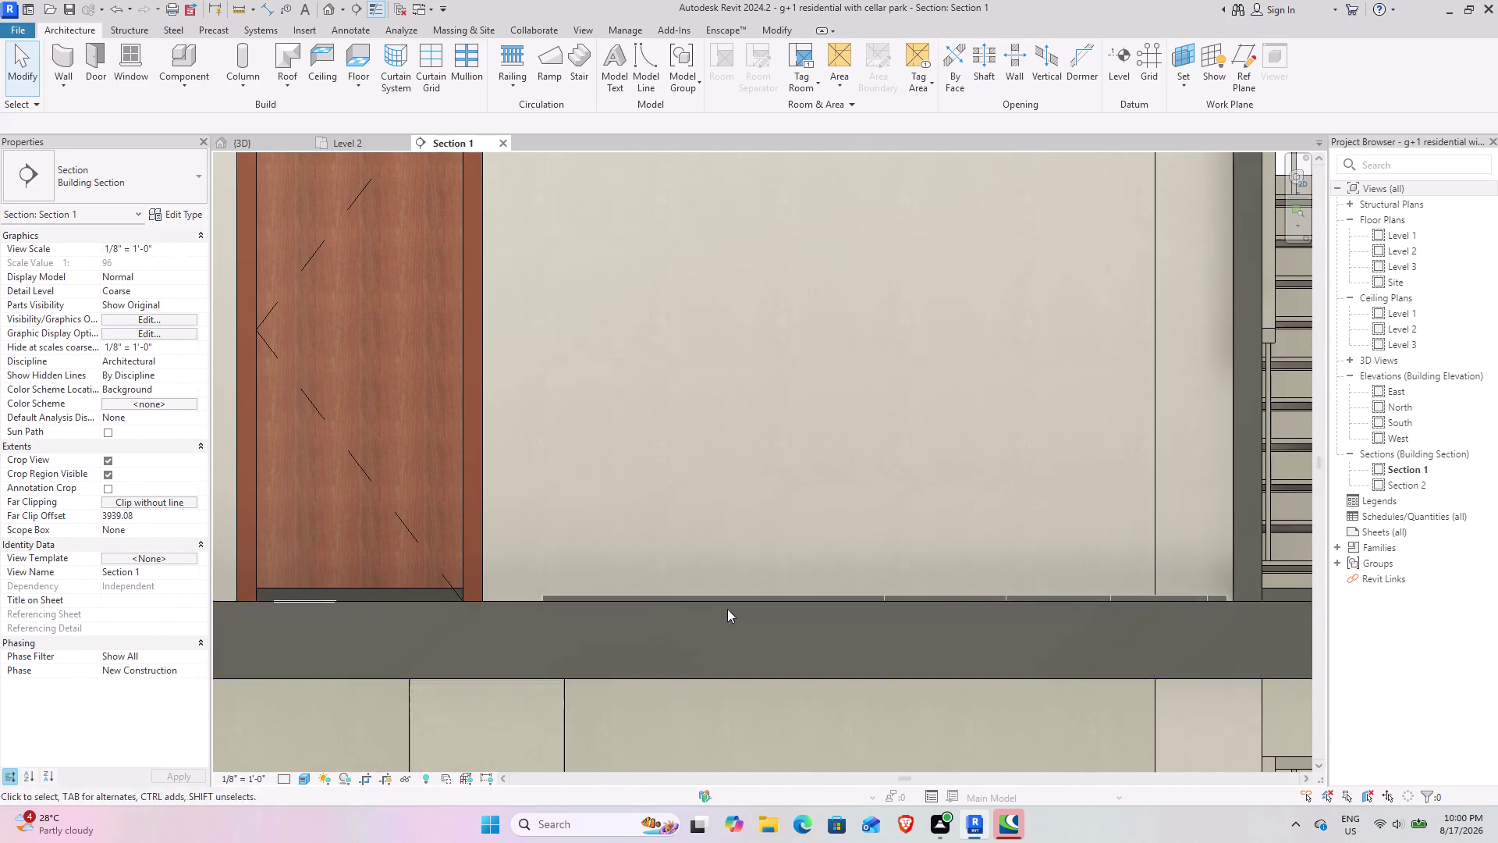
click(407, 604)
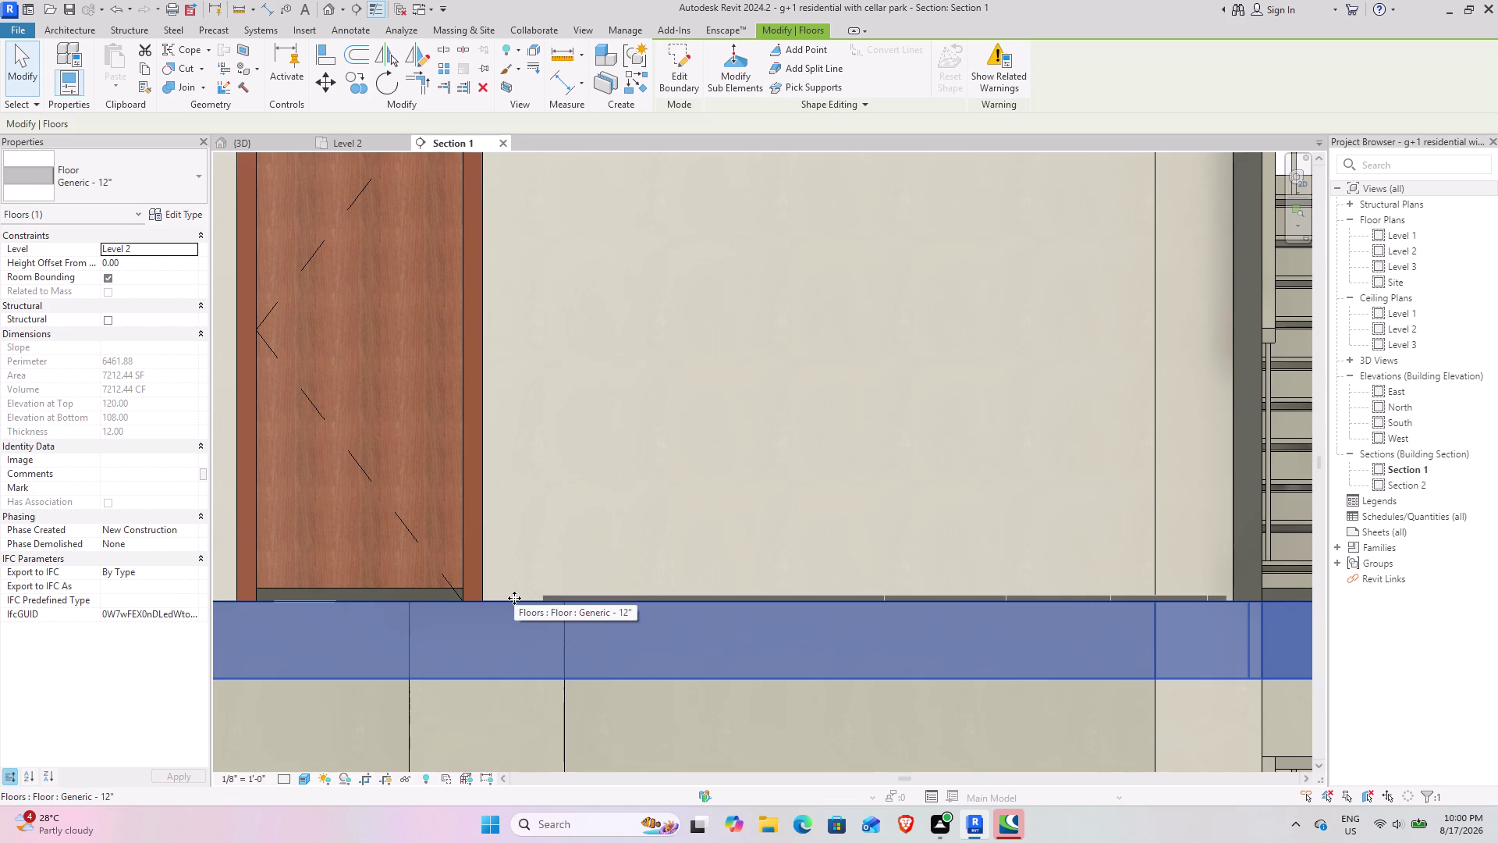
key(Tab)
key(Tab)
key(Tab)
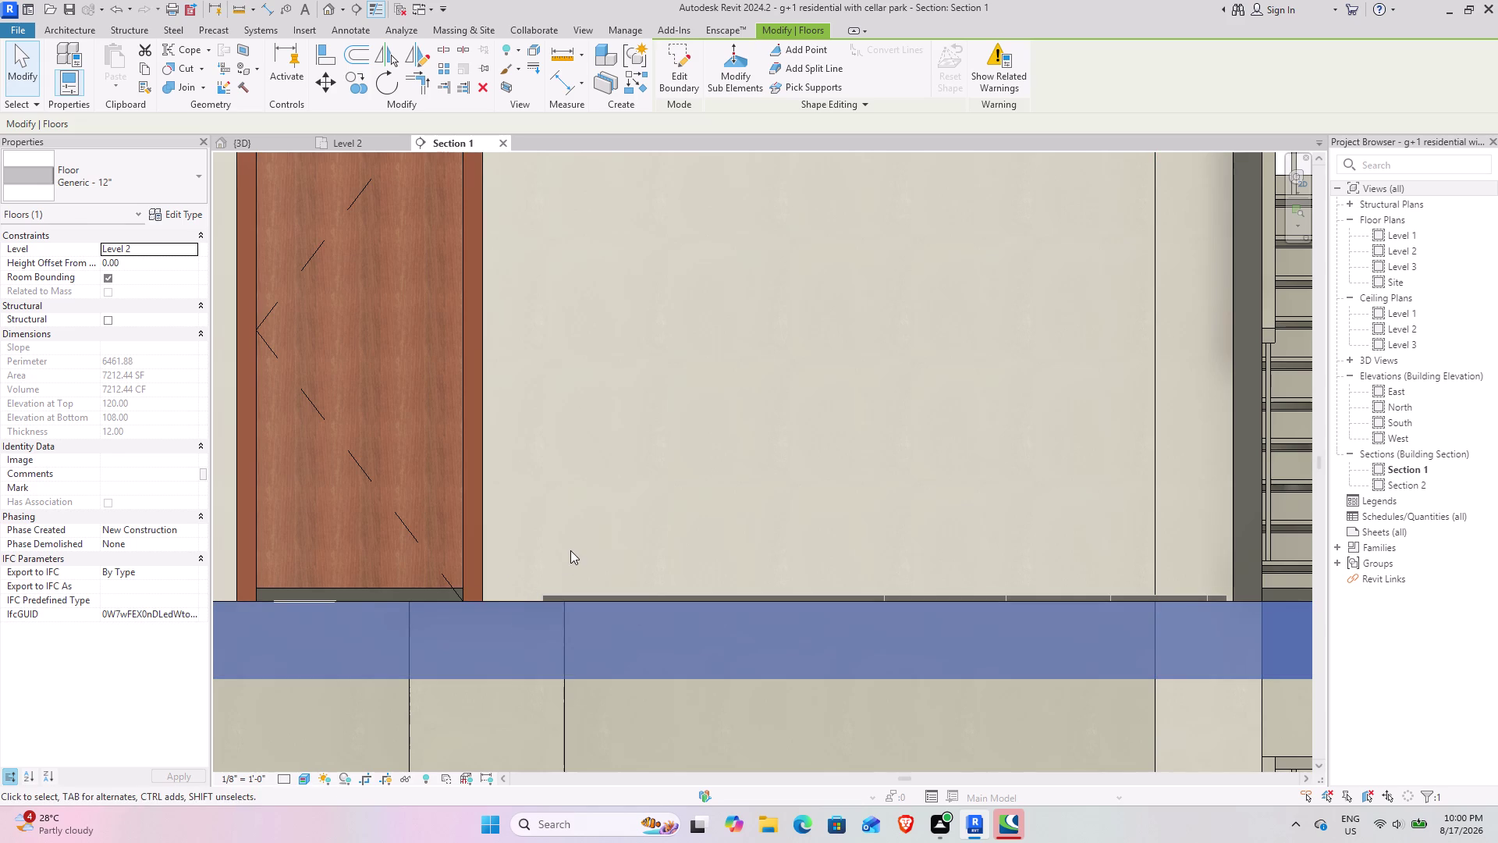
click(570, 551)
Tab-cycle to select the 2-inch bedroom flooring and check its properties.
key(Tab)
key(Tab)
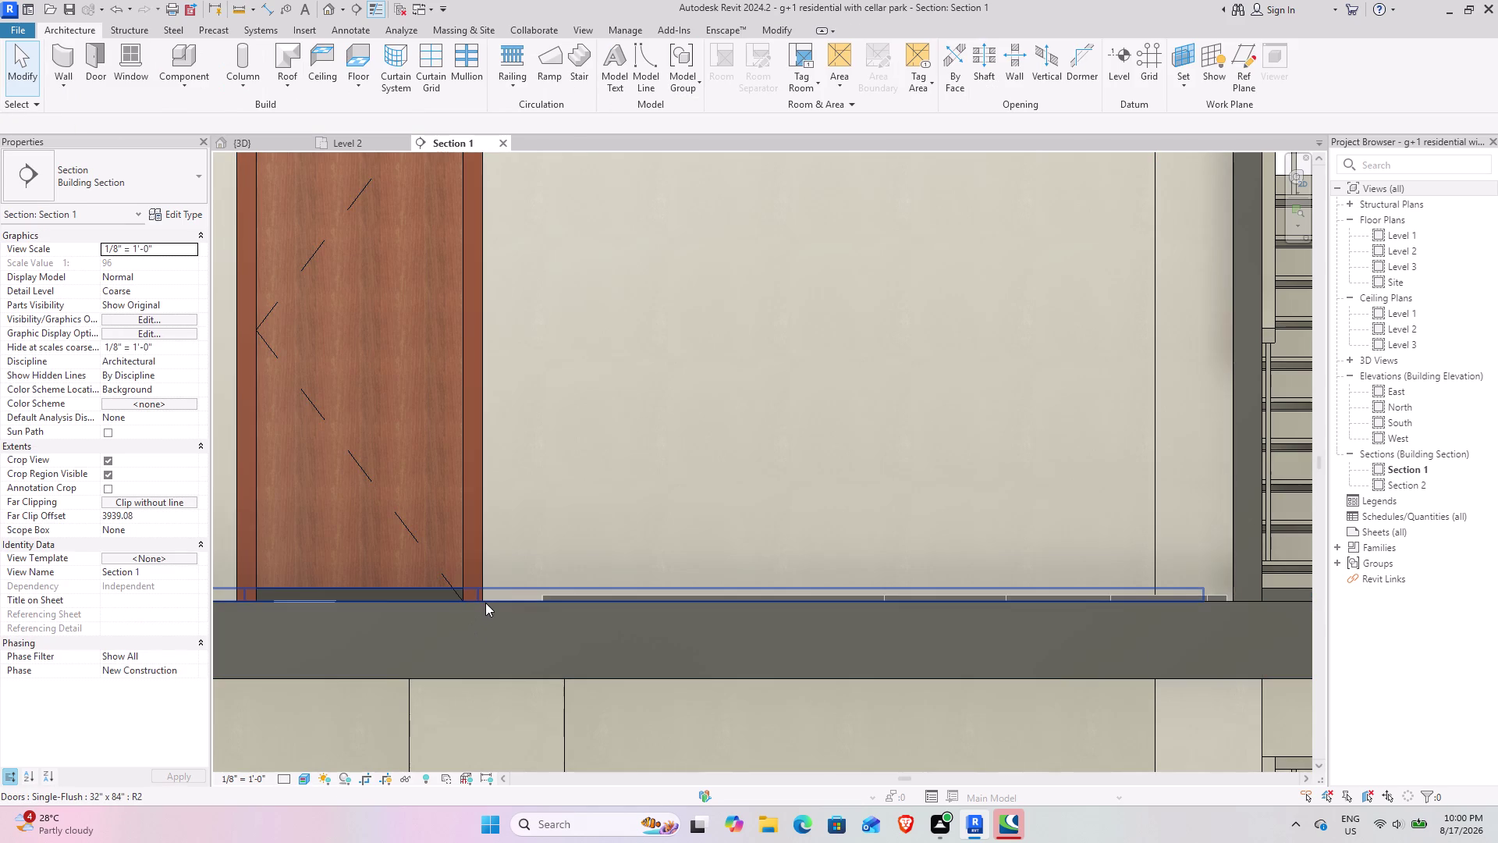
click(485, 603)
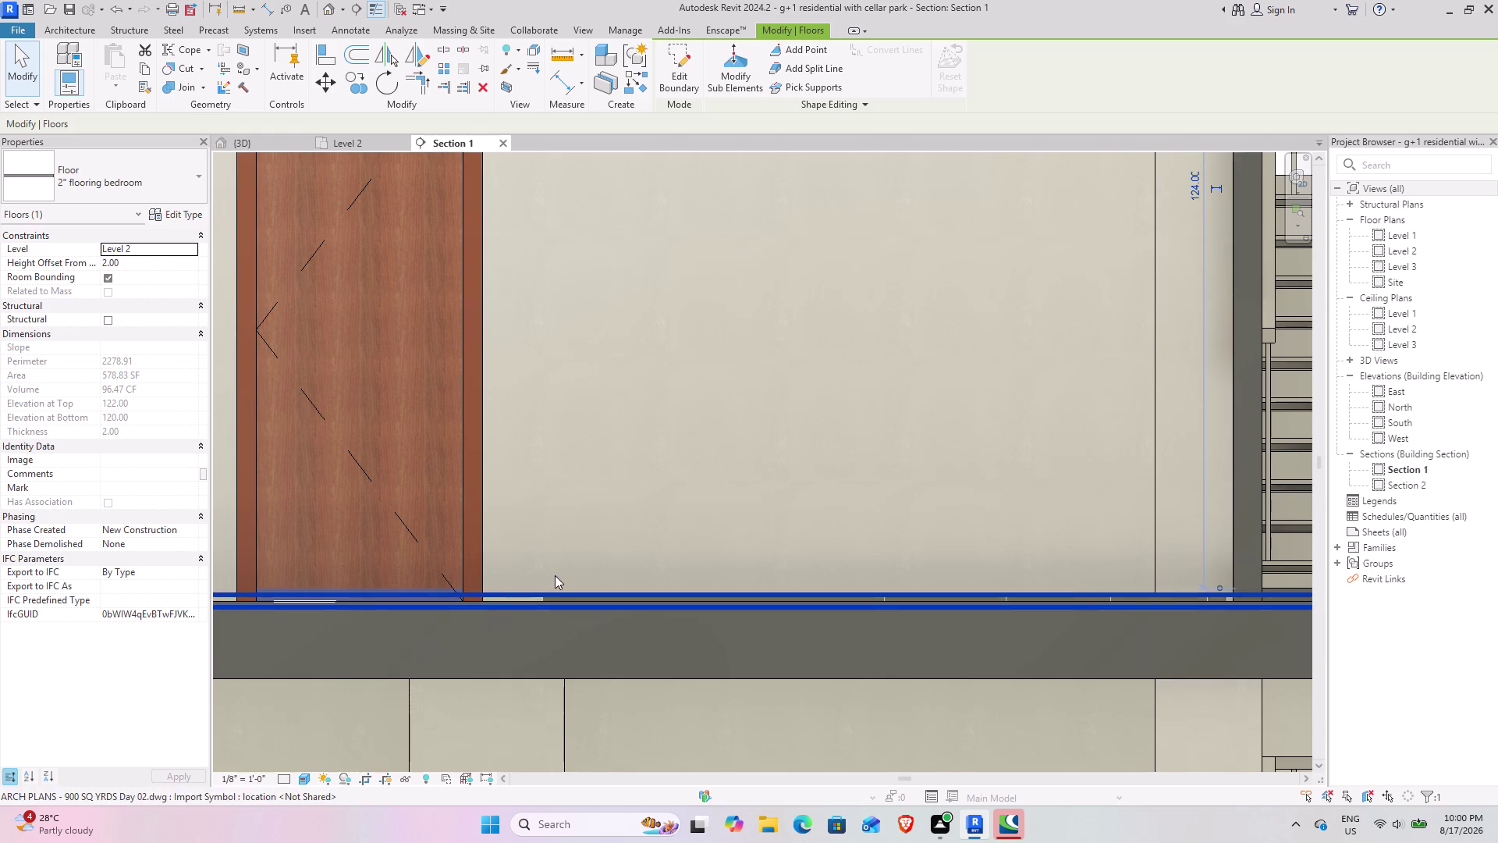
key(Tab)
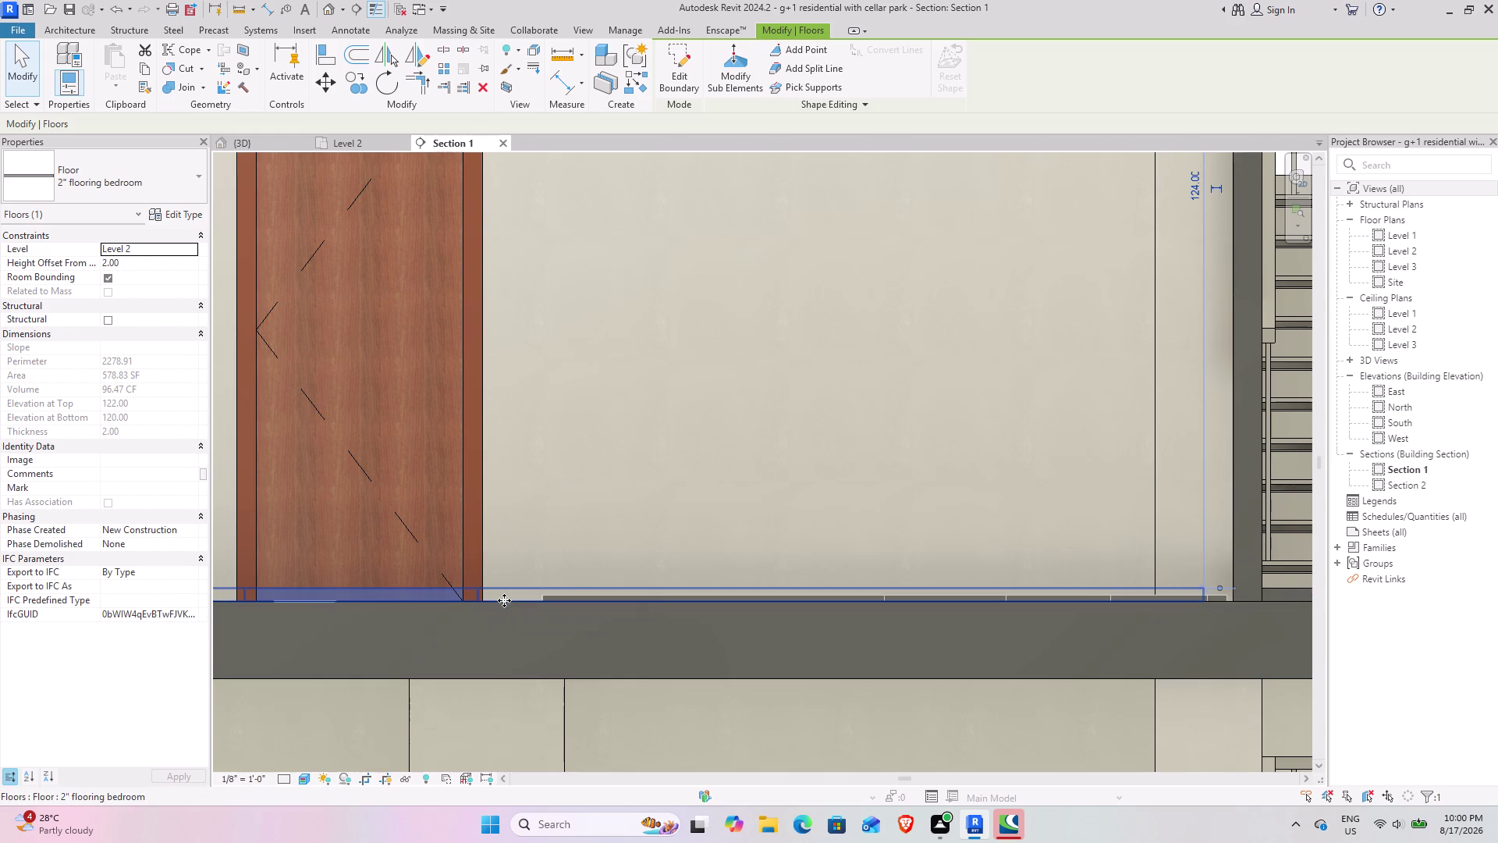
key(Tab)
key(Tab)
key(Tab)
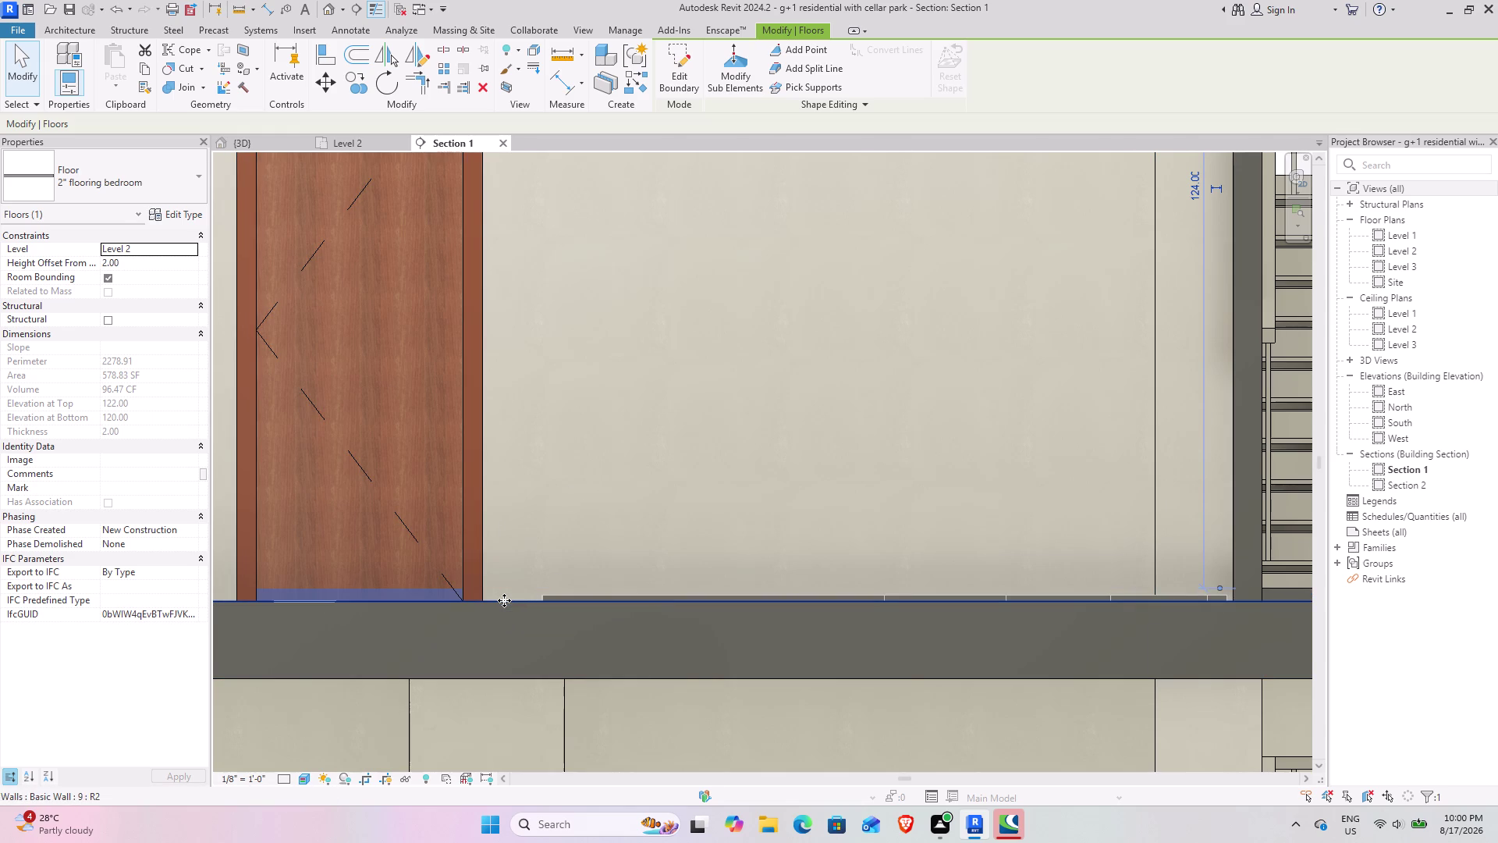
key(Tab)
key(Tab)
key(Tab)
key(Tab)
key(Tab)
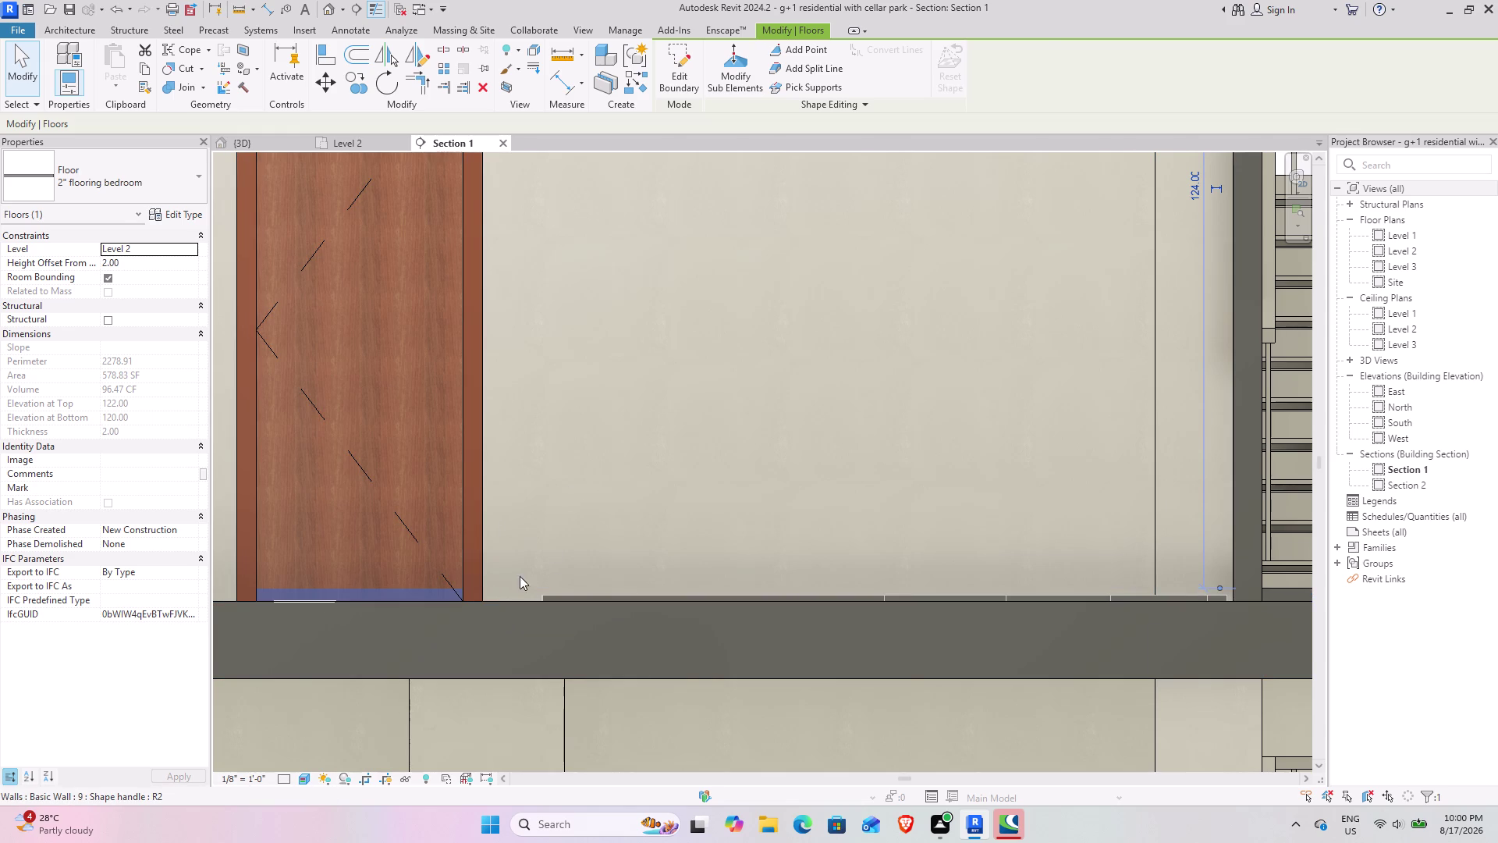
click(655, 461)
Tab through overlapping elements at the floor edge, then return to the {3D} view.
key(Tab)
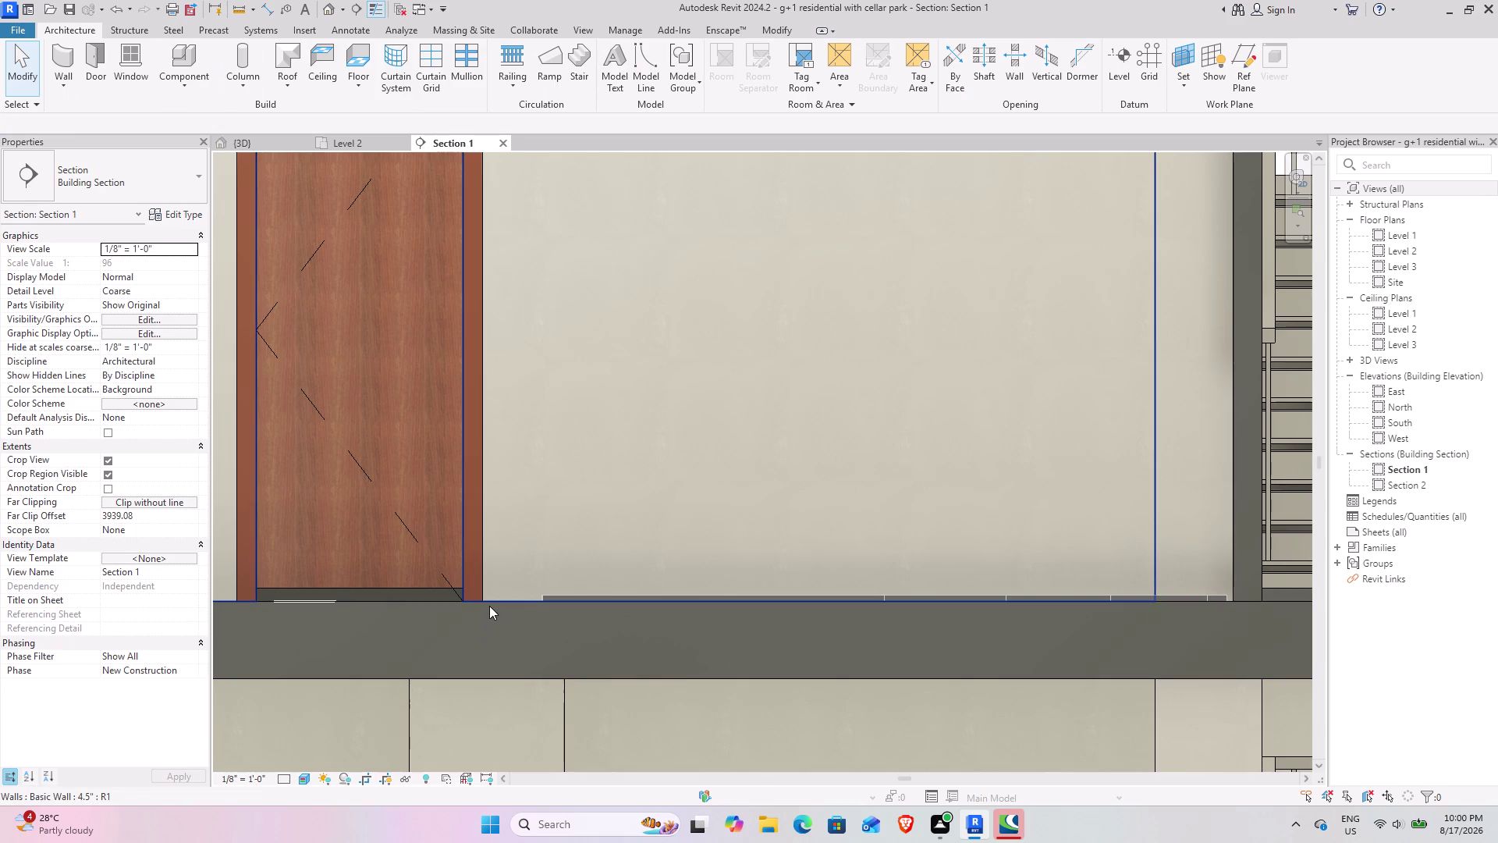
key(Tab)
key(Tab)
click(489, 606)
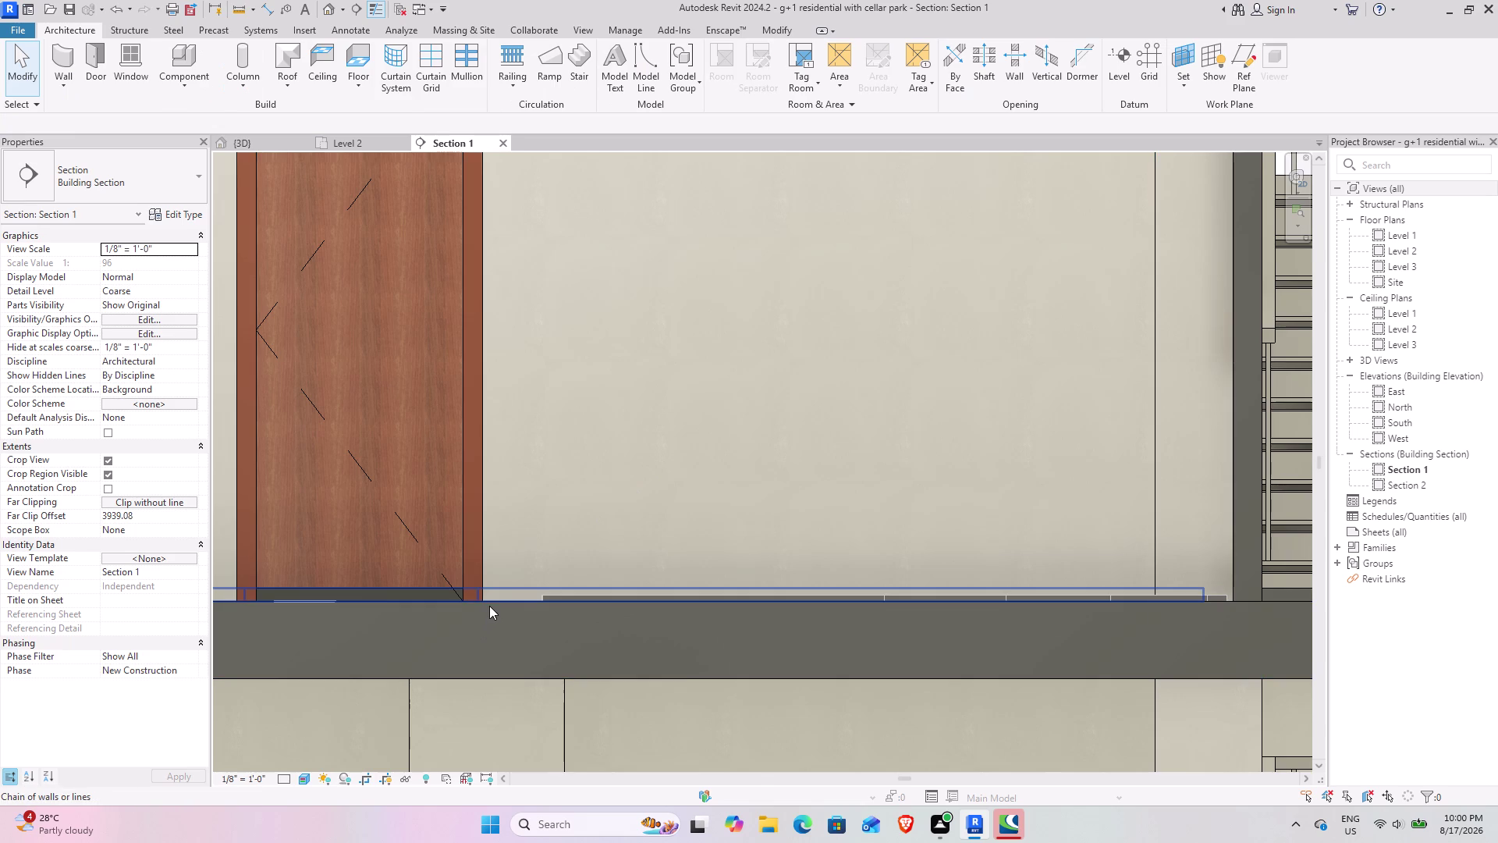
click(694, 505)
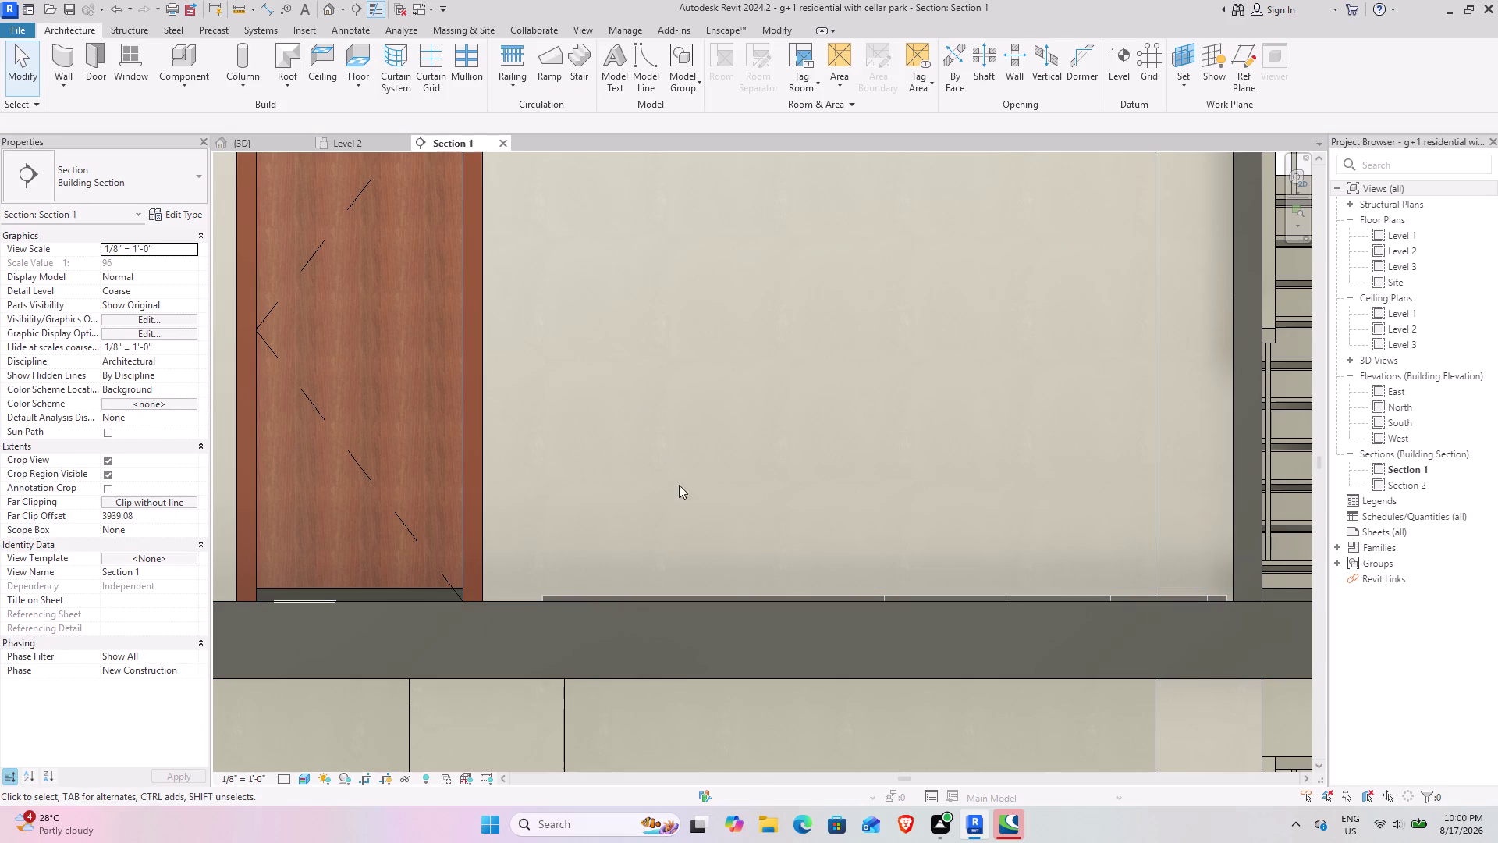
click(254, 140)
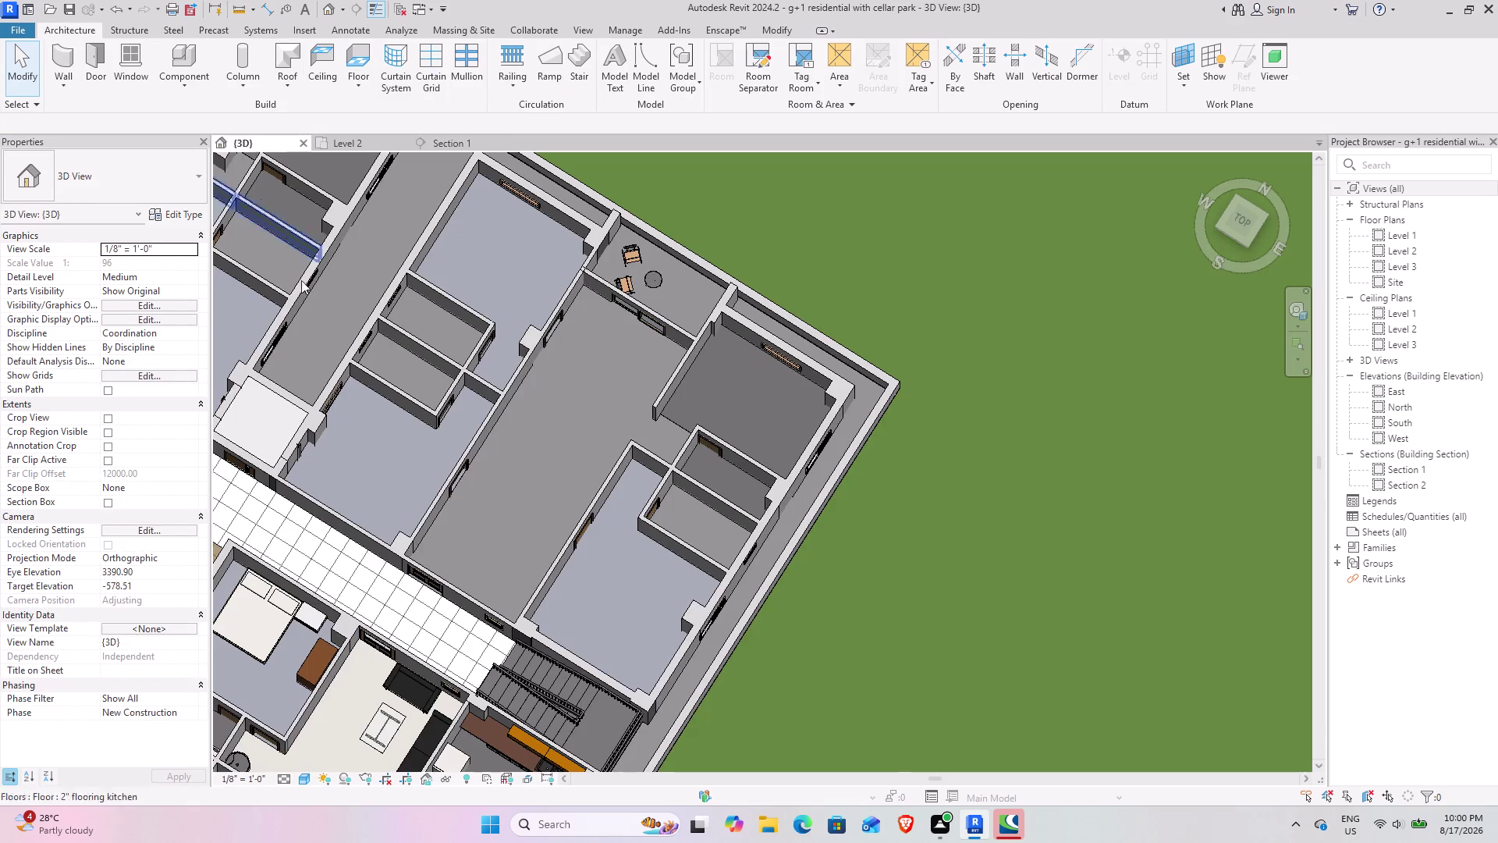
Zoom out over the whole upper floor in 3D, then switch to Section 1.
scroll(down, 3)
middle_drag(658, 581, 814, 633)
middle_drag(563, 568, 612, 568)
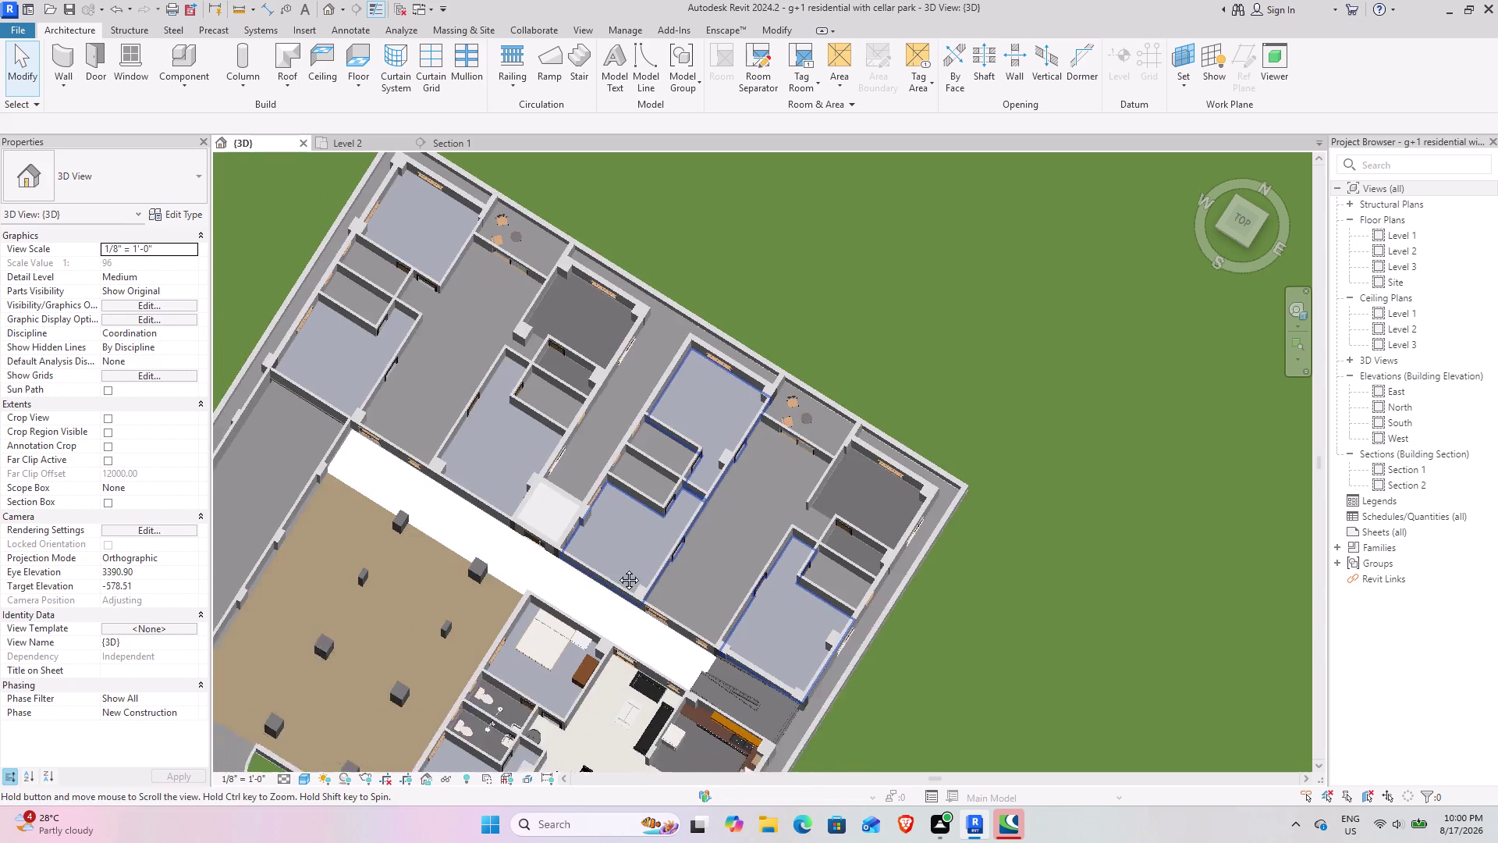
middle_drag(613, 568, 648, 566)
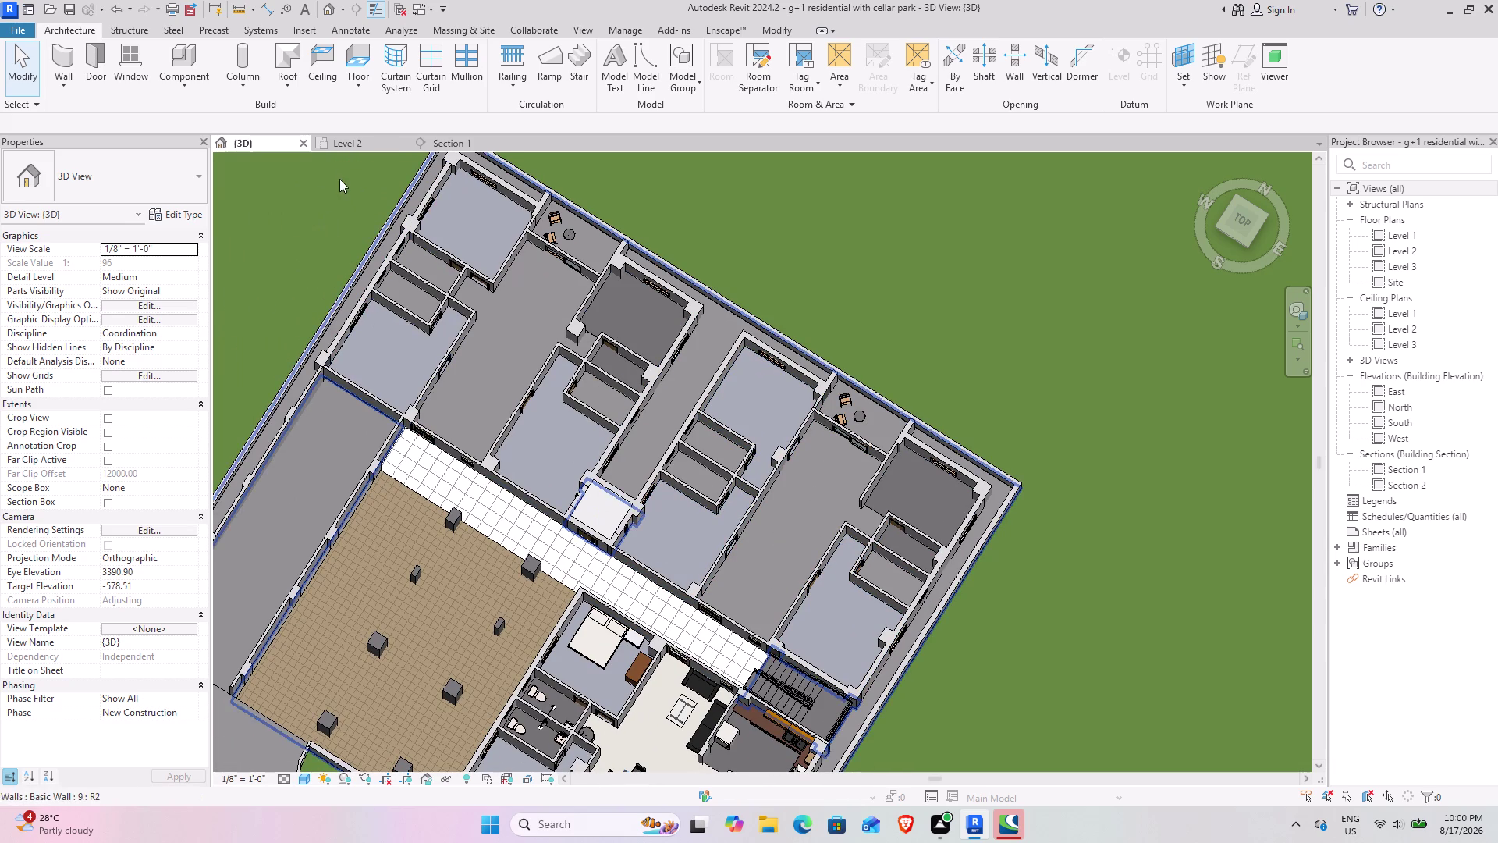
click(456, 138)
scroll(down, 3)
Pan to the sofa area in Section 1, select the 2-inch hall flooring and edit its boundary.
middle_drag(1045, 539, 1022, 539)
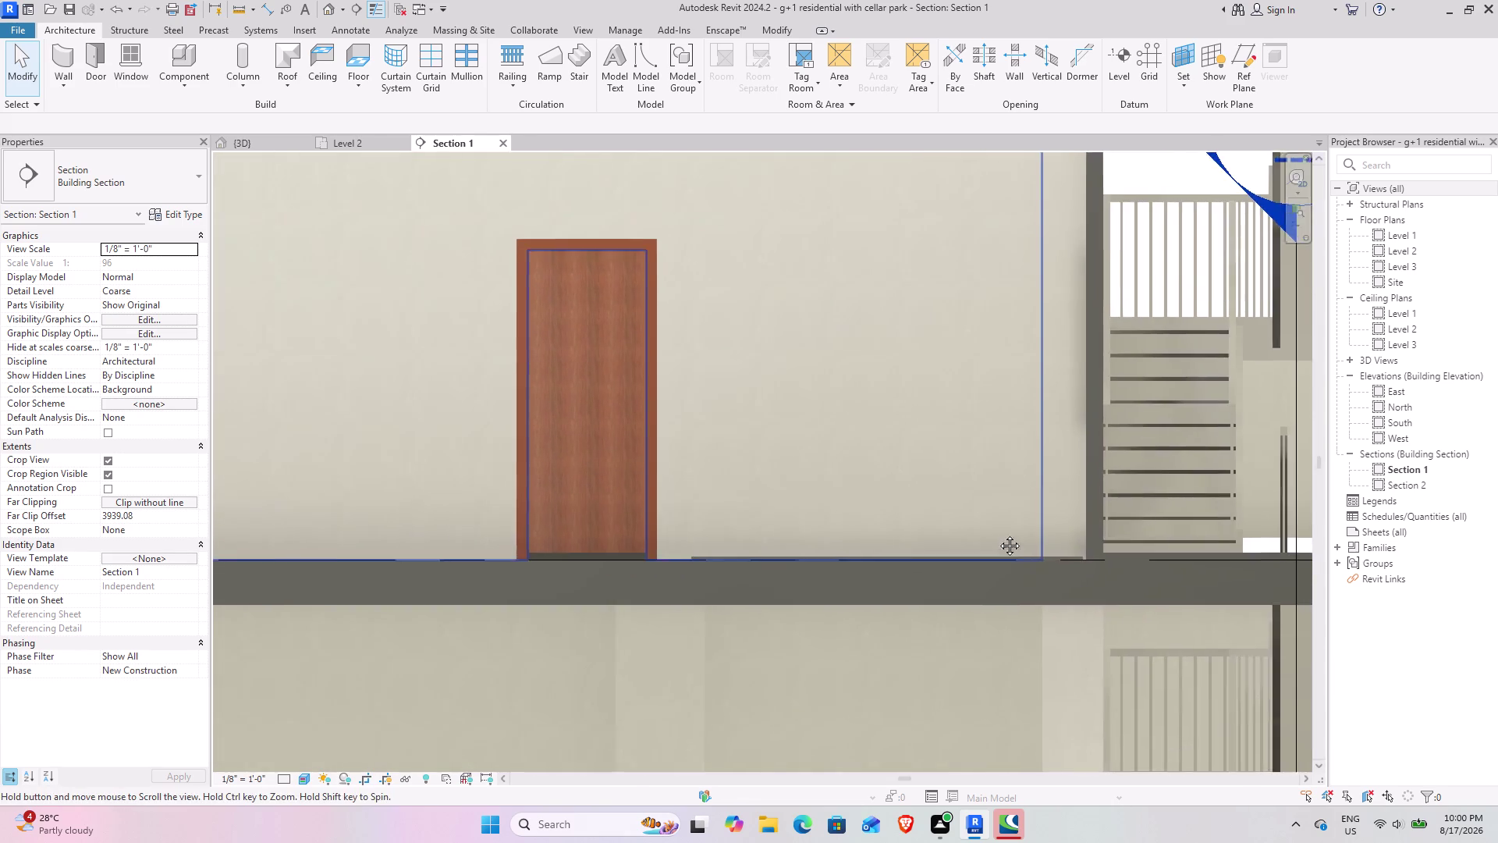
middle_drag(1022, 538, 463, 543)
middle_drag(882, 546, 192, 549)
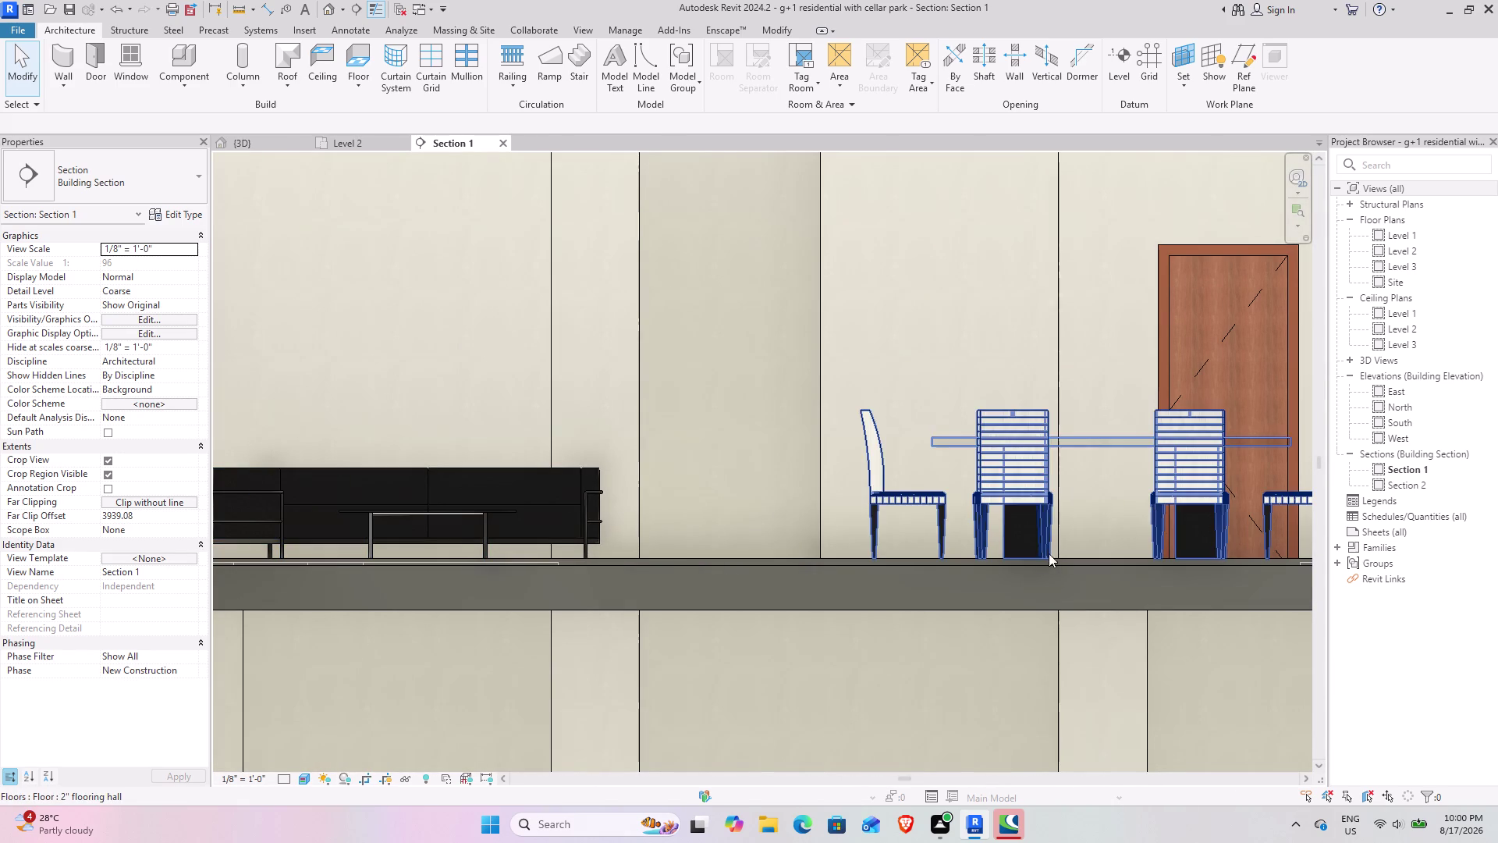
click(839, 565)
scroll(down, 3)
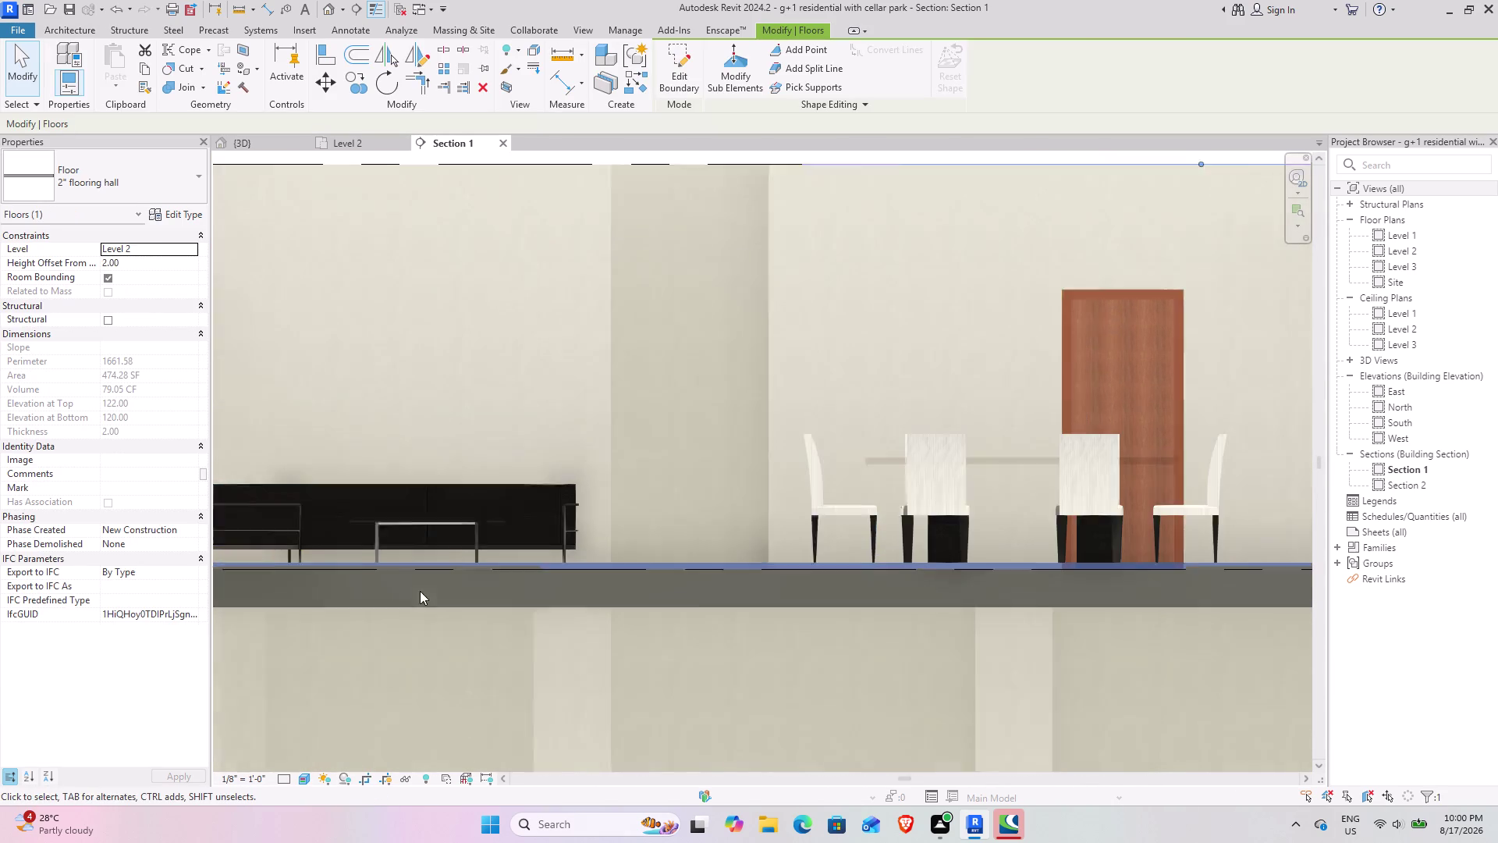
middle_drag(547, 617, 860, 643)
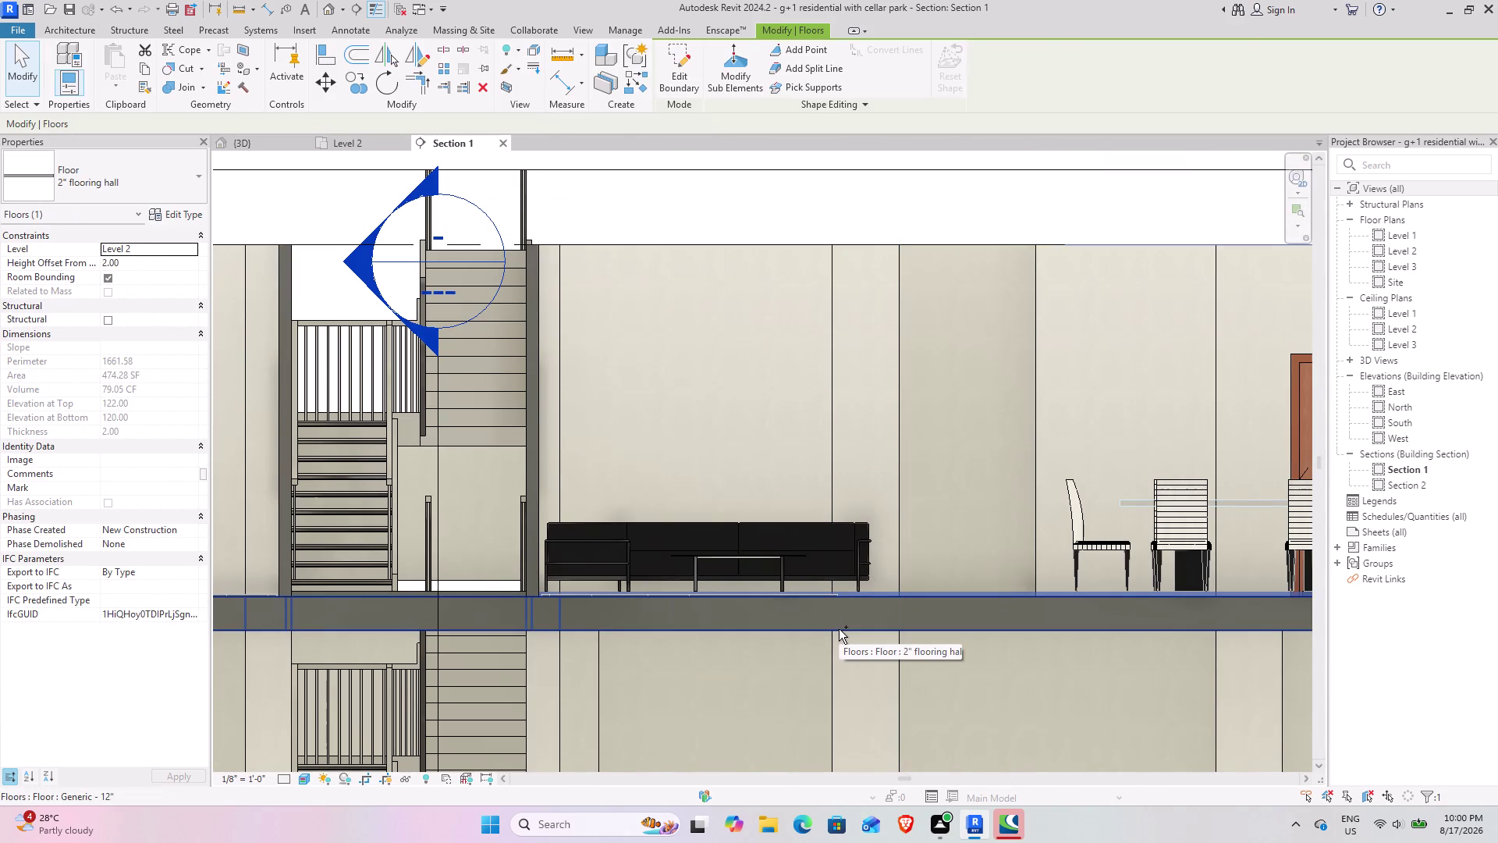
key(ctrl+z)
key(ctrl+z)
key(ctrl+z)
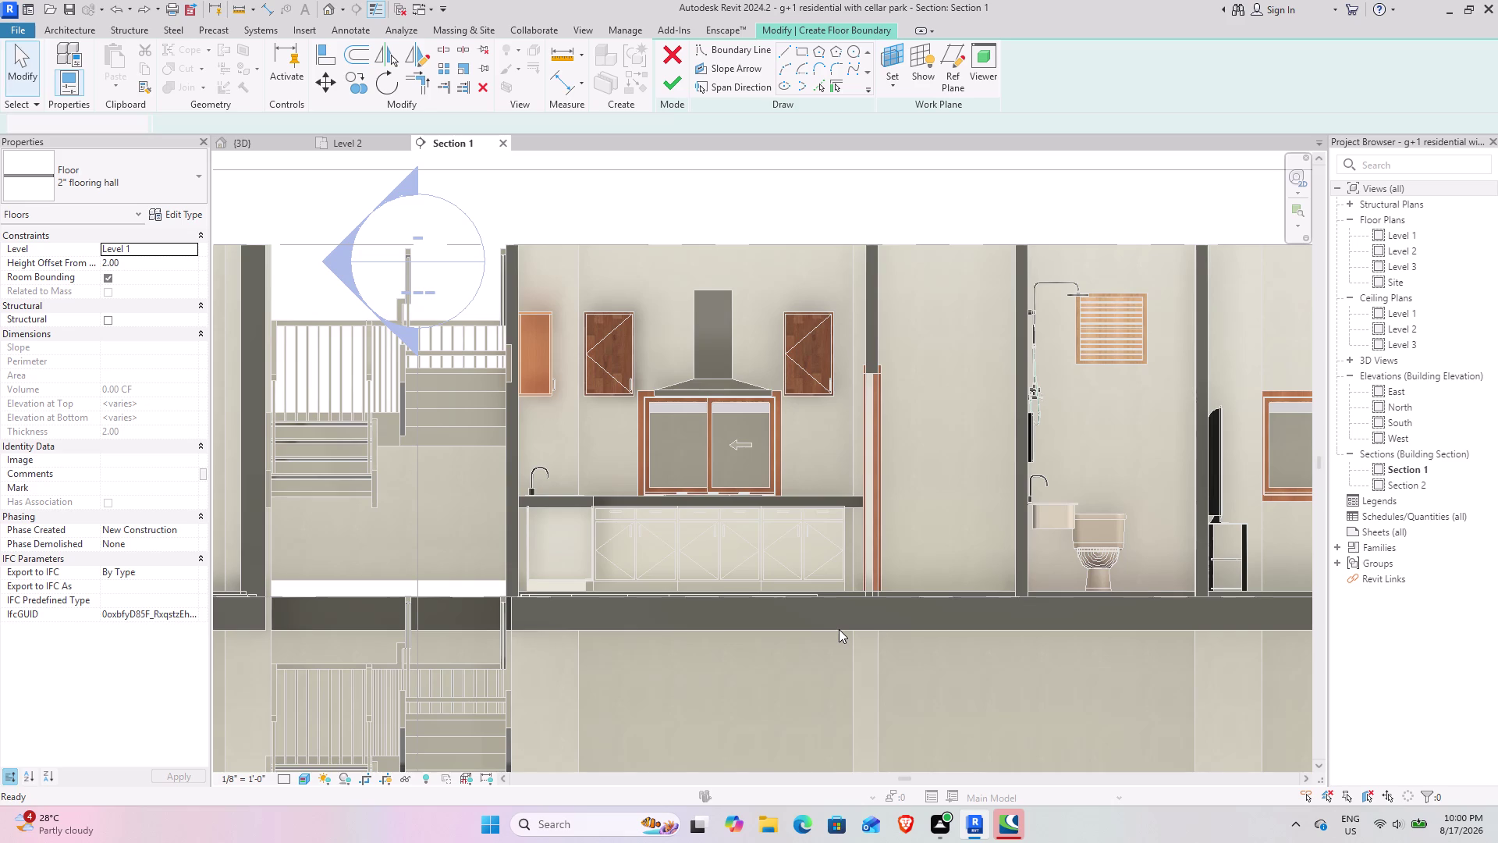
On the Level 2 plan, trim the hall floor outline lines to a corner near the door.
key(ctrl+z)
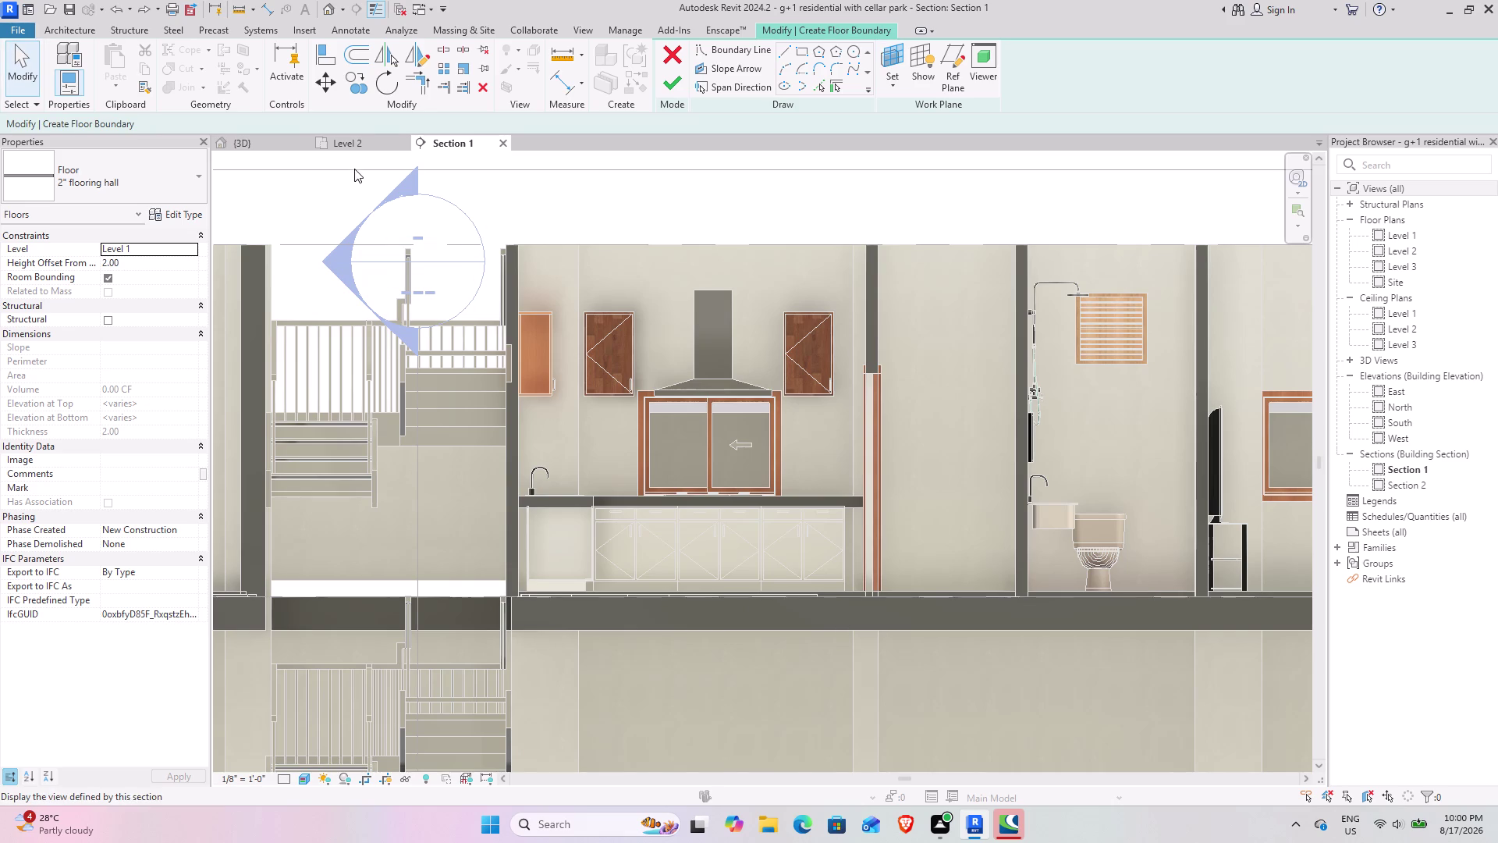
click(350, 145)
scroll(down, 3)
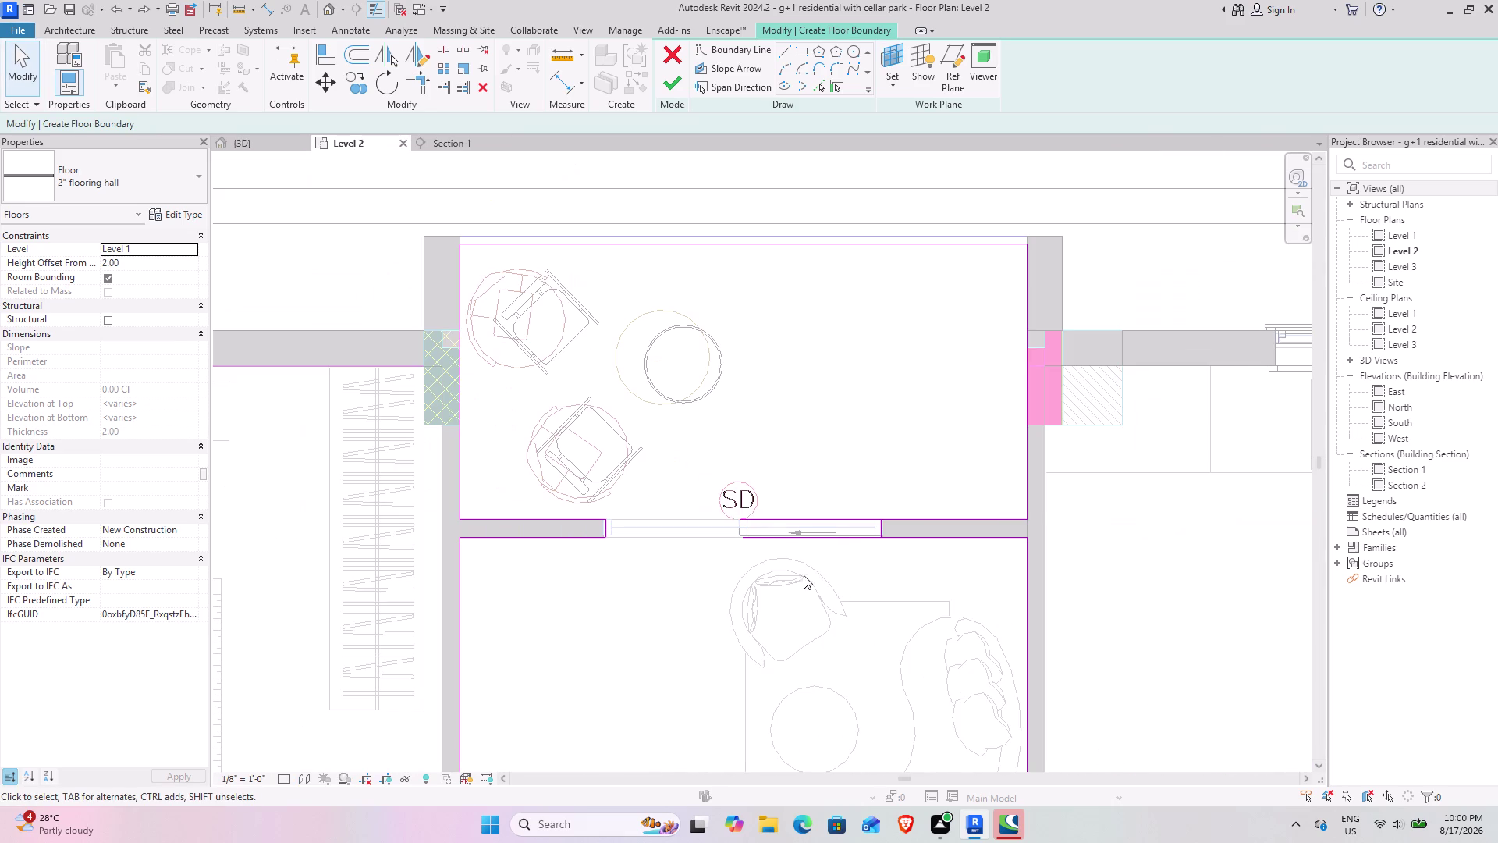
scroll(up, 3)
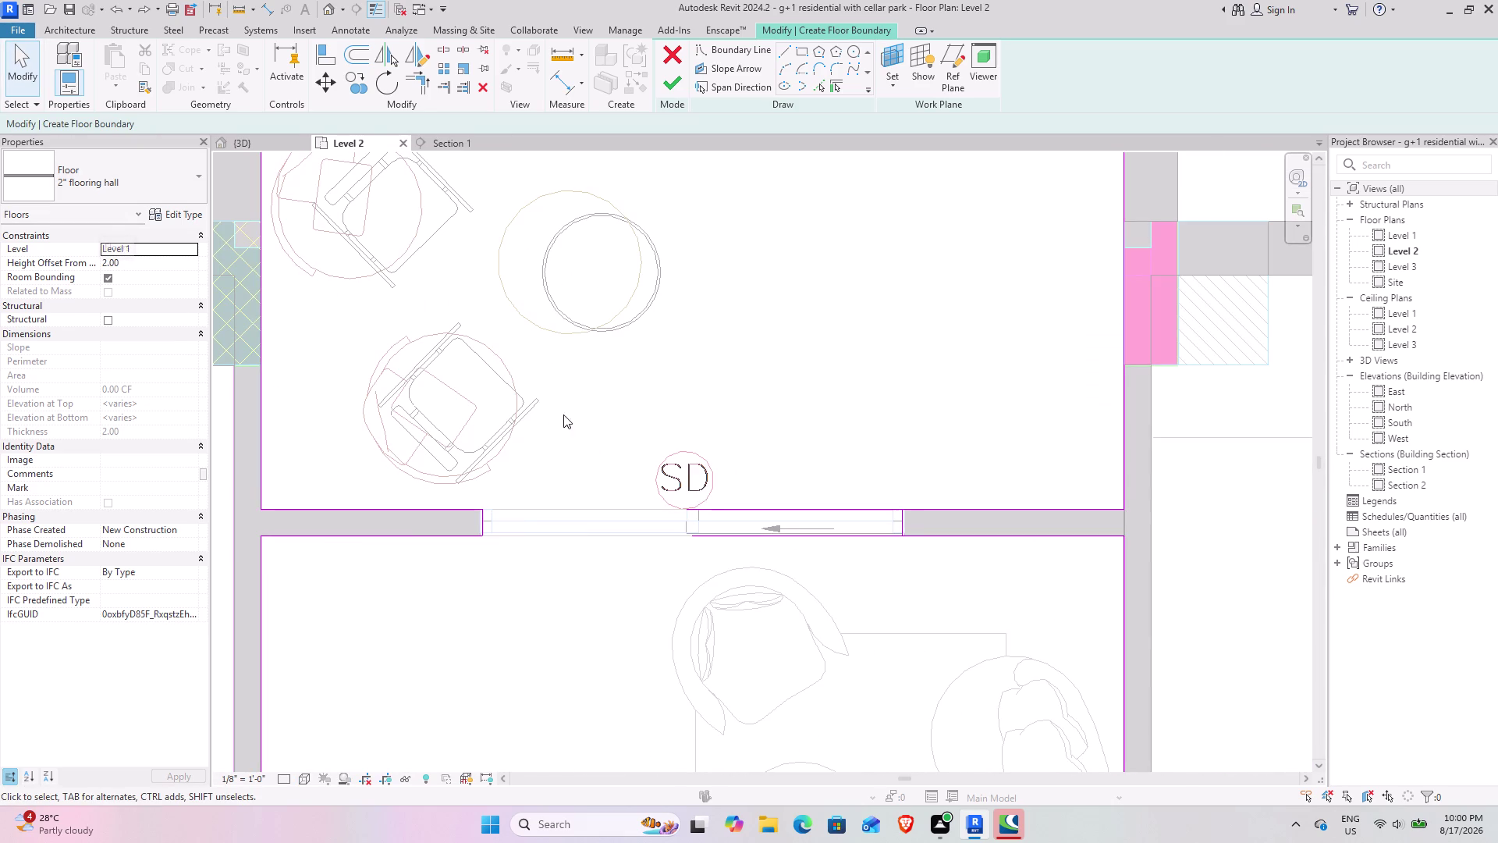
scroll(down, 3)
middle_drag(763, 536, 624, 567)
scroll(up, 3)
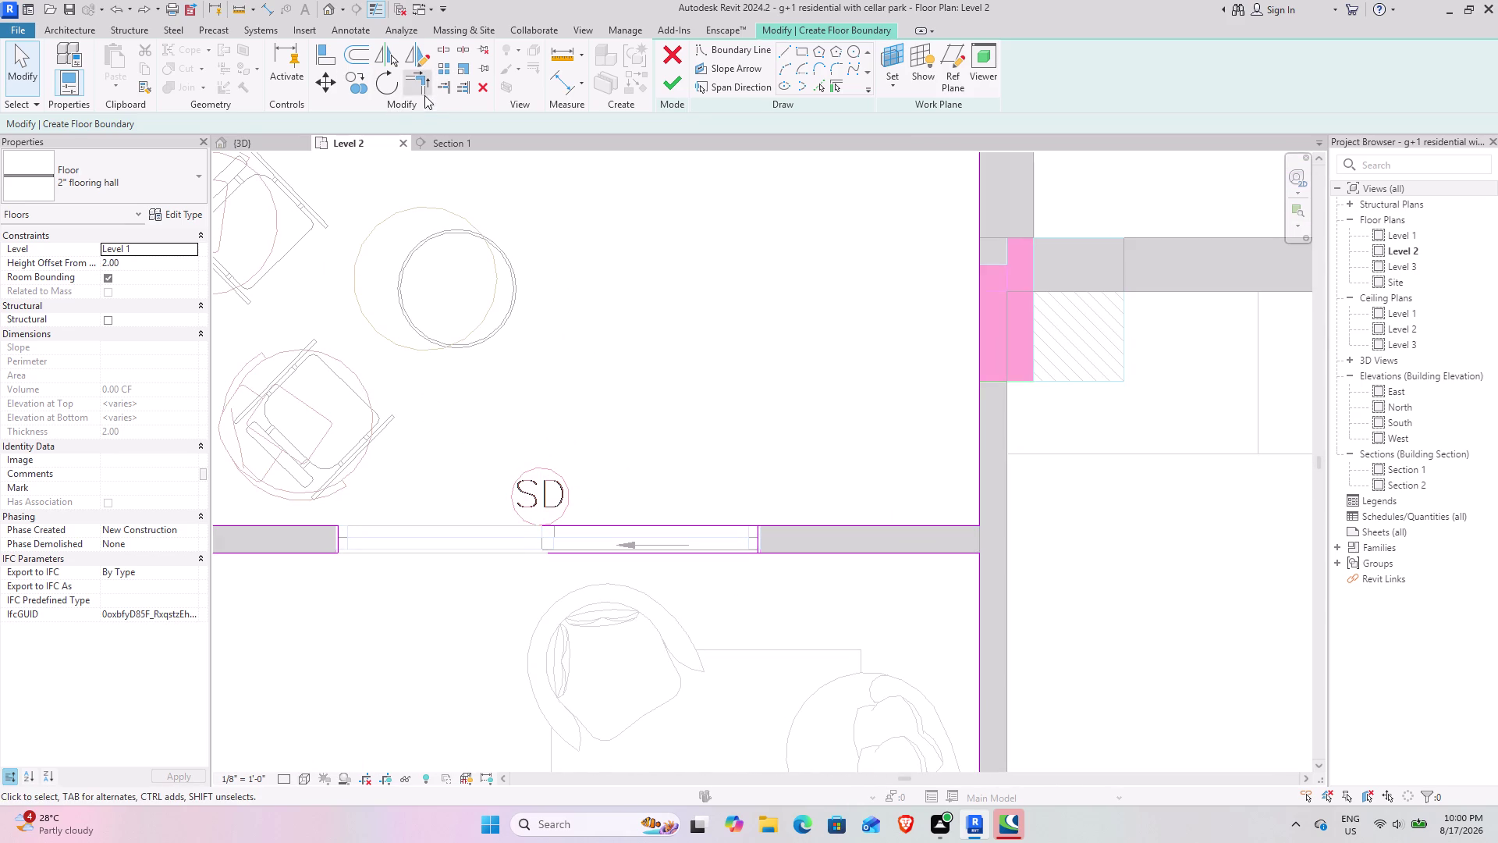
click(424, 95)
click(758, 546)
click(768, 522)
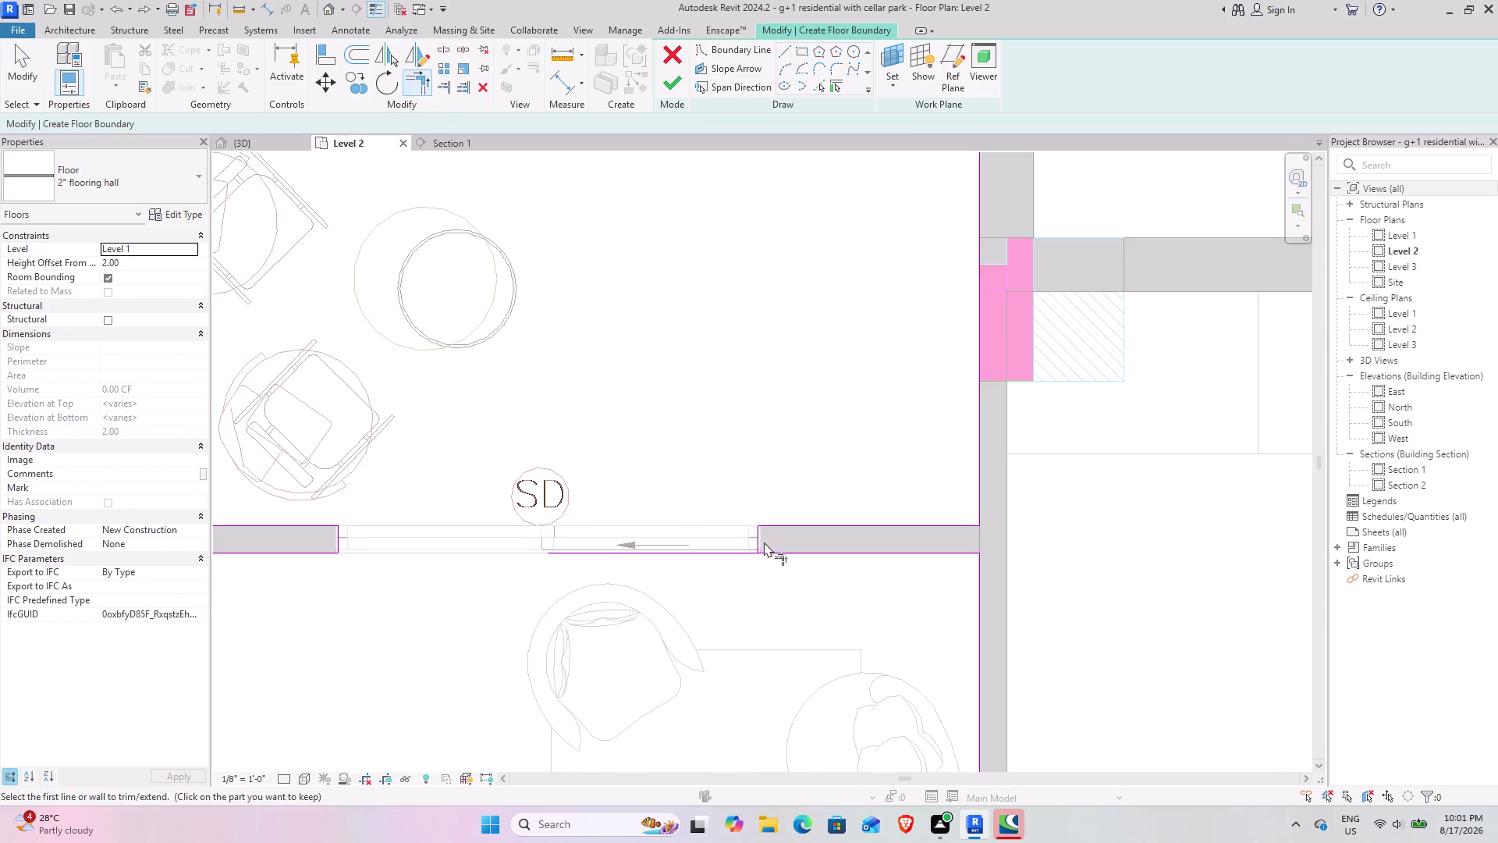
click(758, 549)
click(763, 555)
Zoom out over the floor layout and finish the hall floor boundary sketch.
scroll(down, 3)
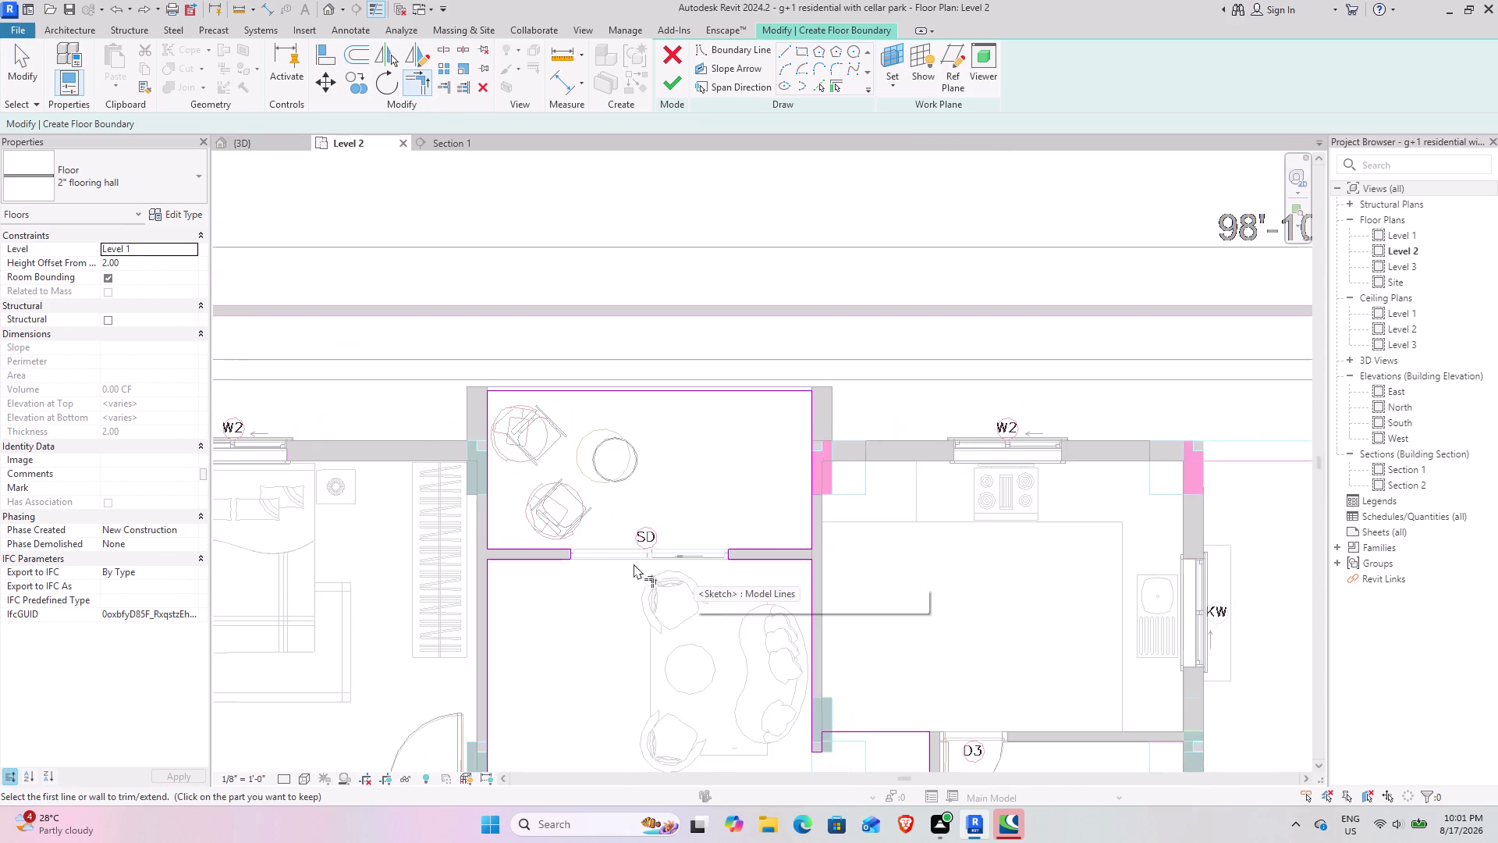
middle_drag(581, 574, 681, 434)
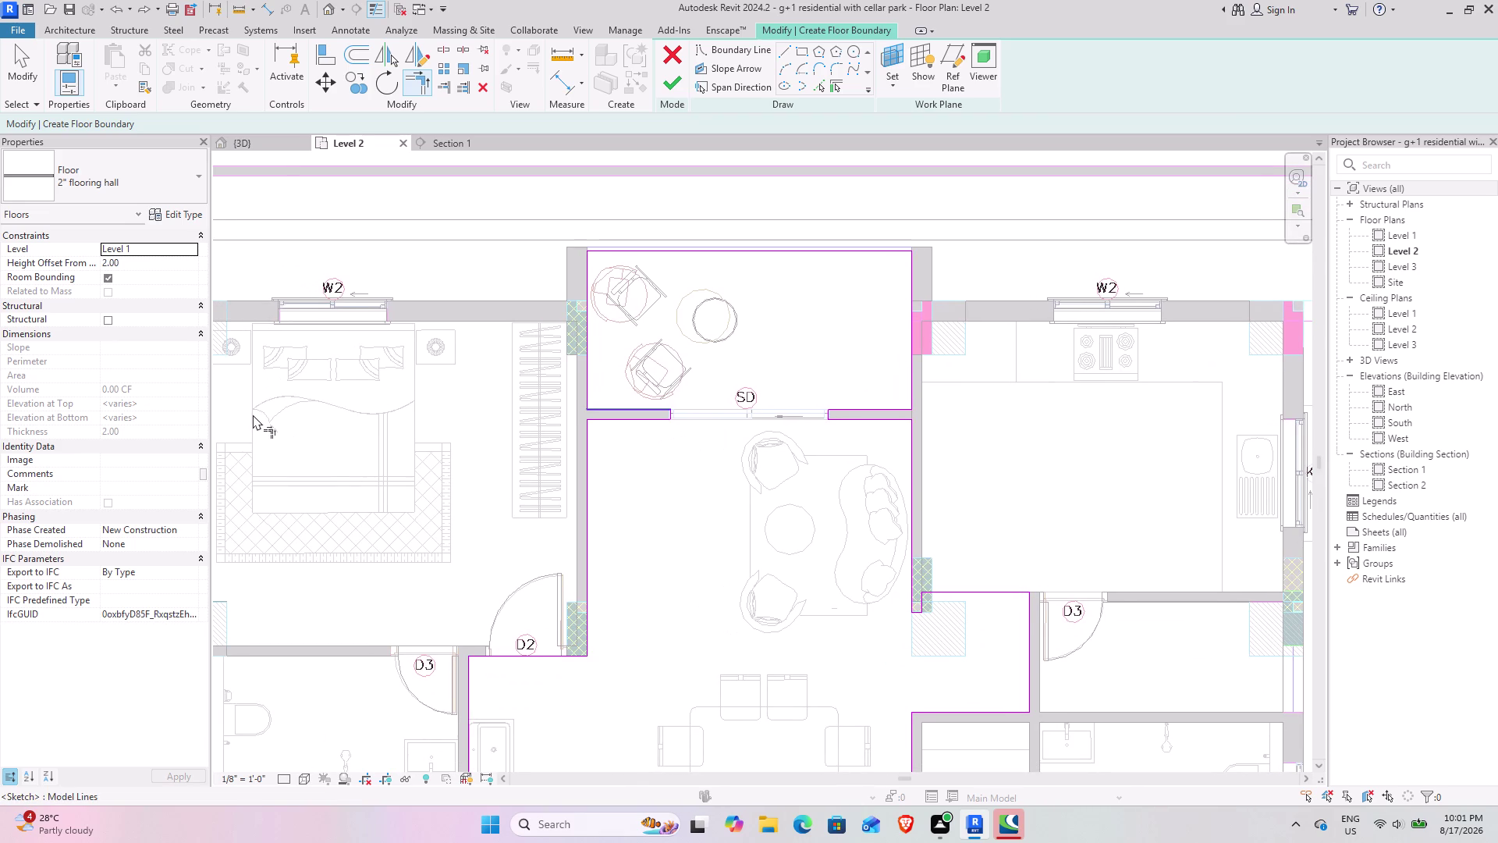
scroll(down, 3)
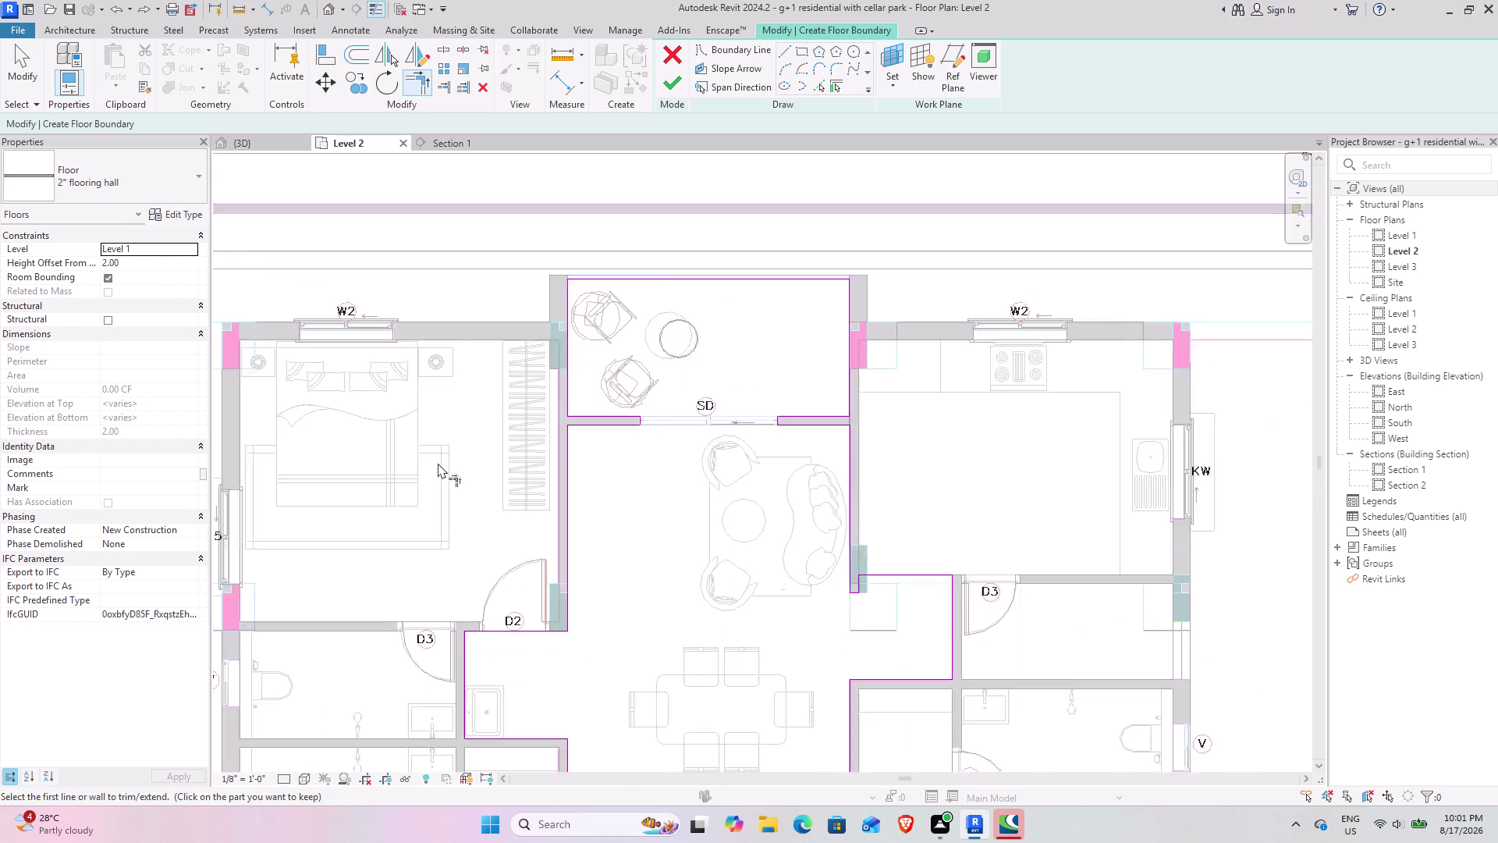
scroll(down, 3)
middle_drag(806, 536, 733, 352)
scroll(down, 3)
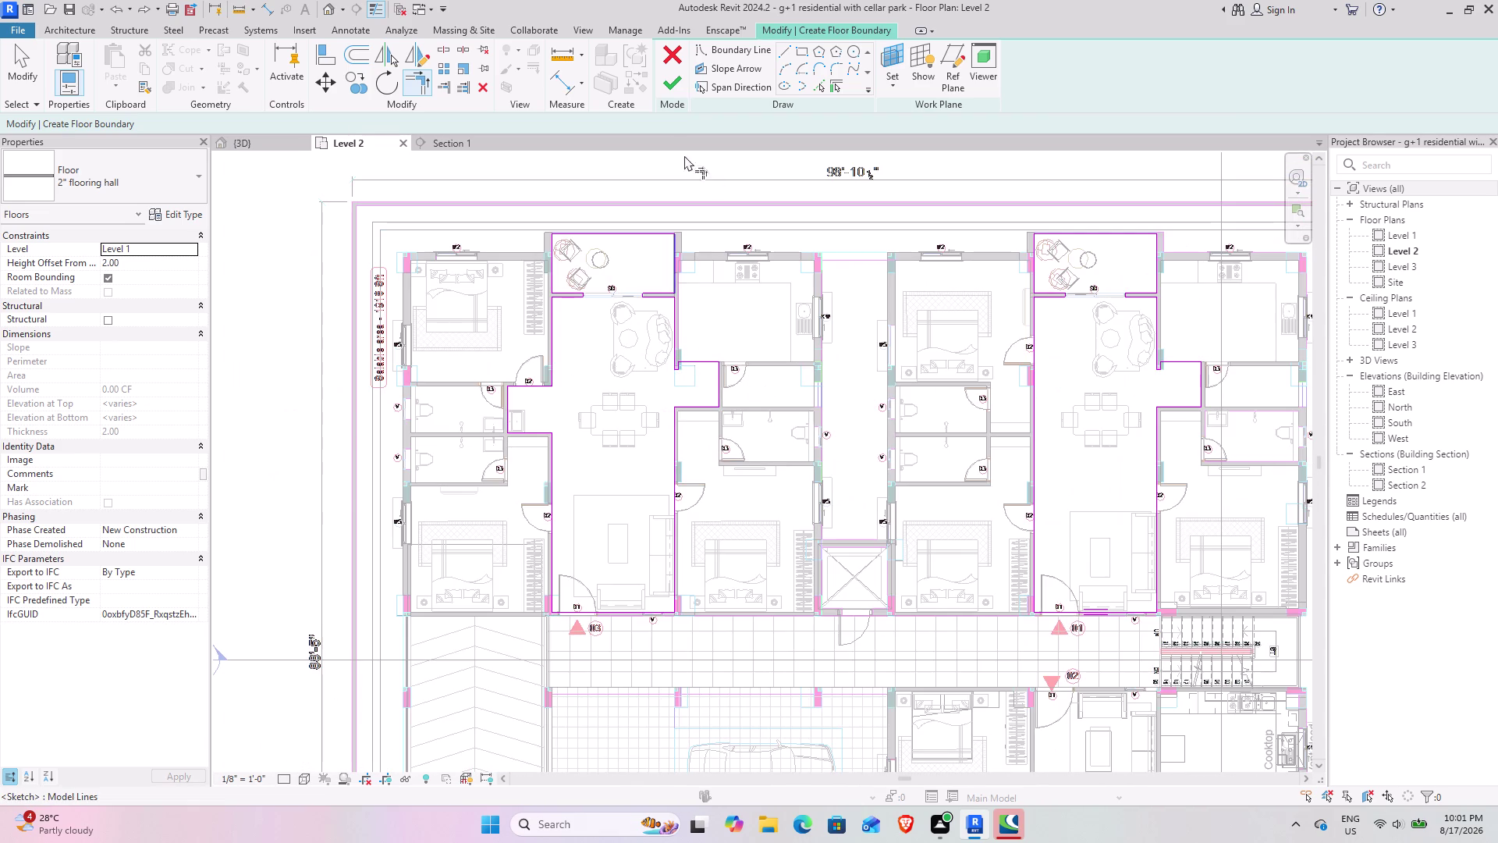
click(671, 85)
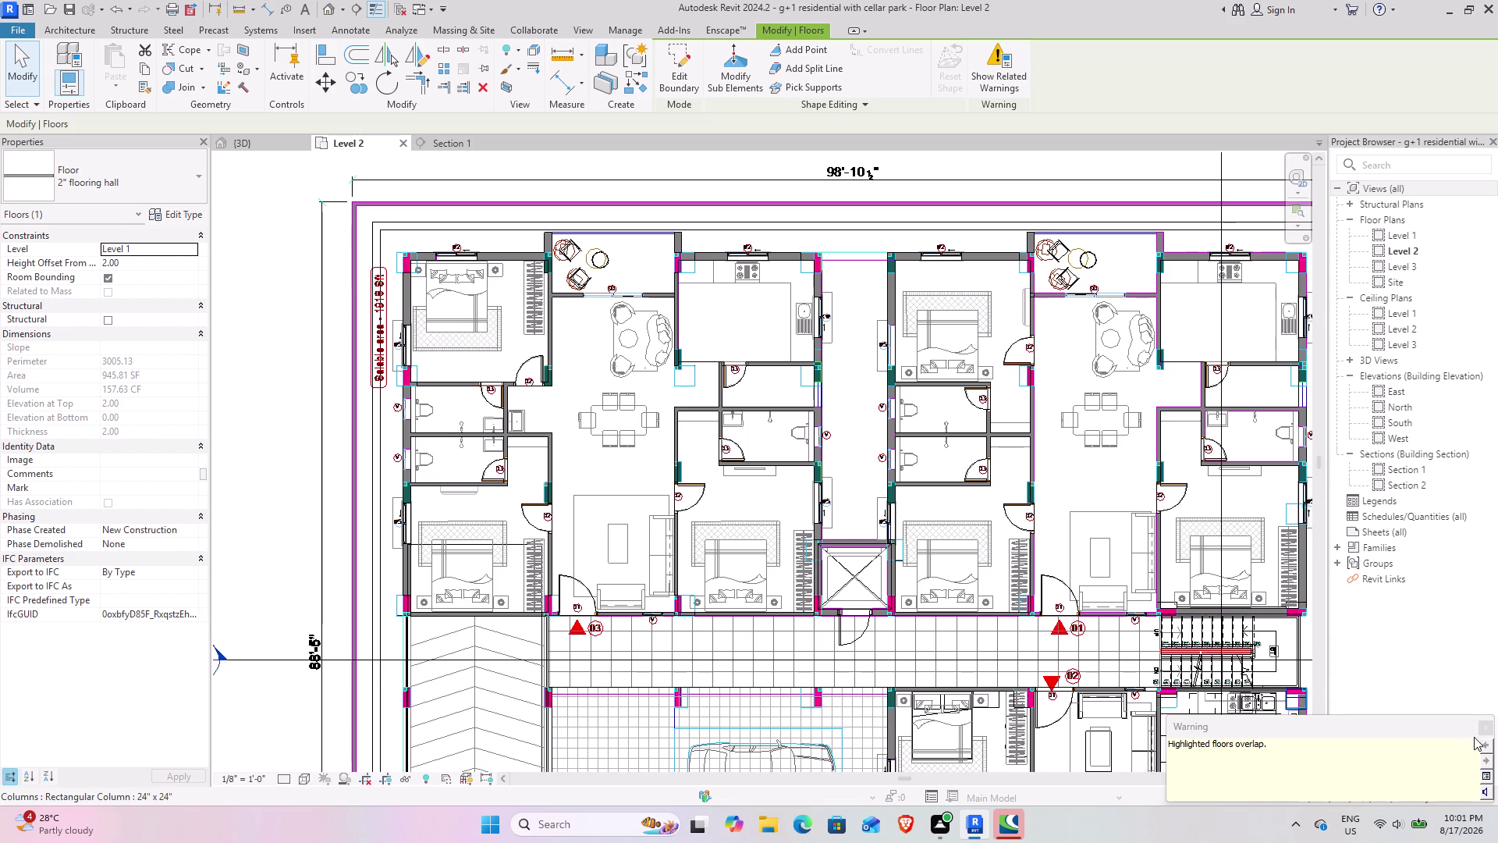
Orbit the 3D model in the Realistic visual style to inspect the upper-floor flats.
click(258, 139)
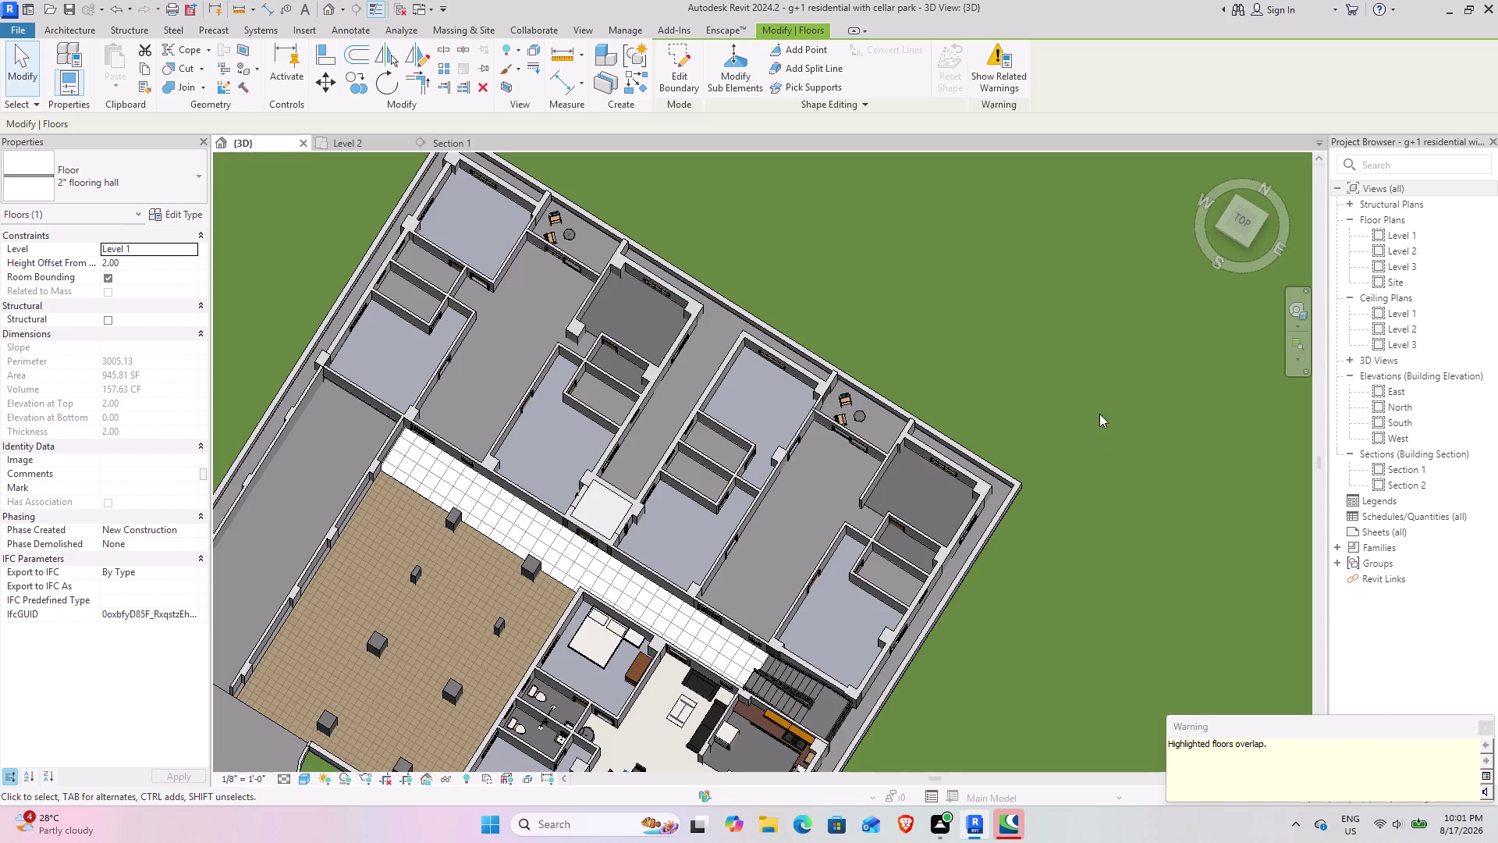
middle_drag(690, 408, 739, 348)
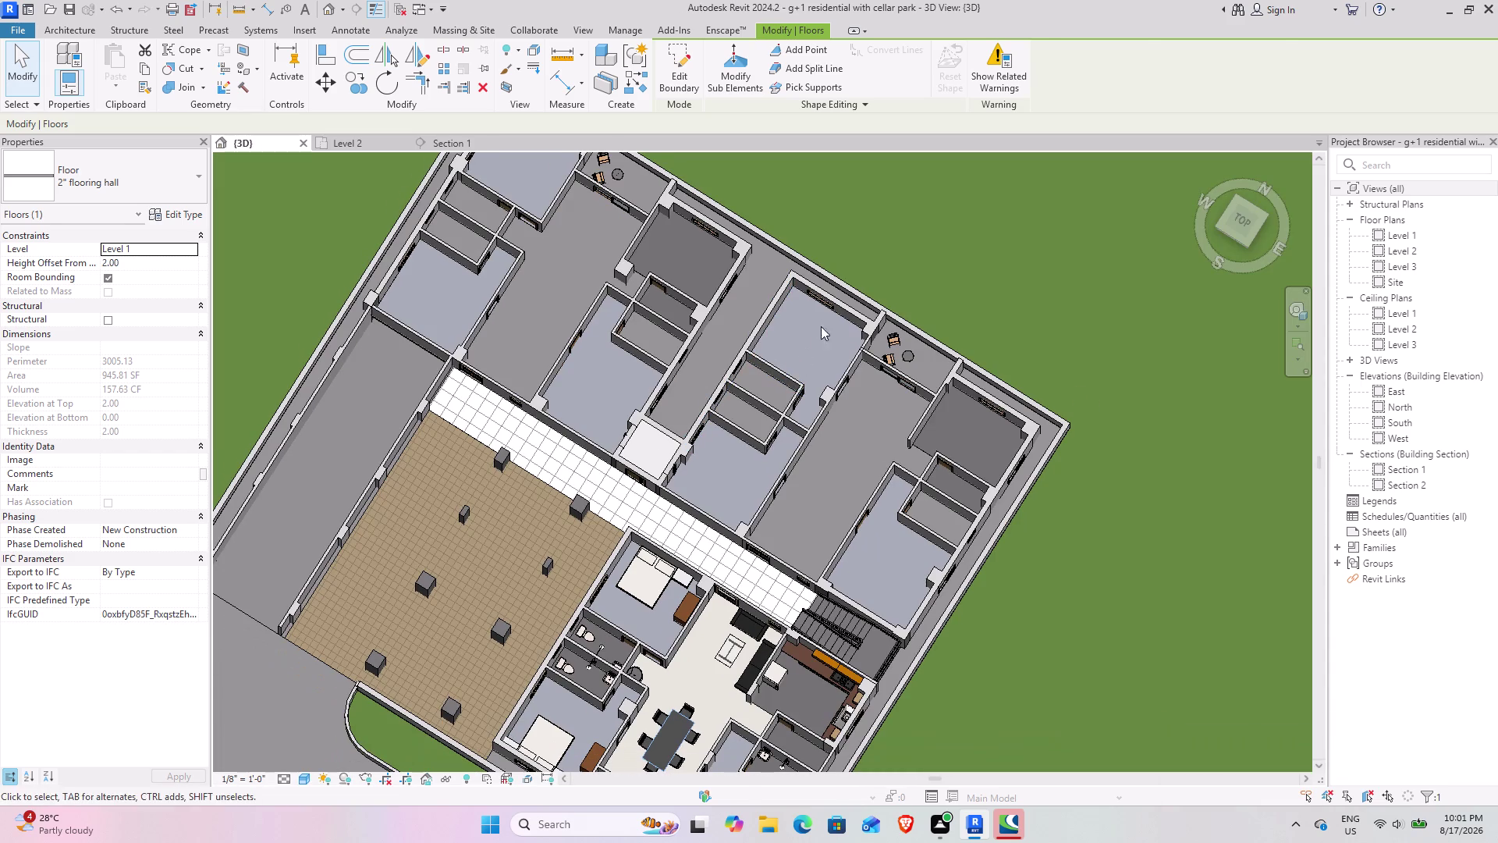
click(885, 231)
middle_drag(604, 548, 685, 429)
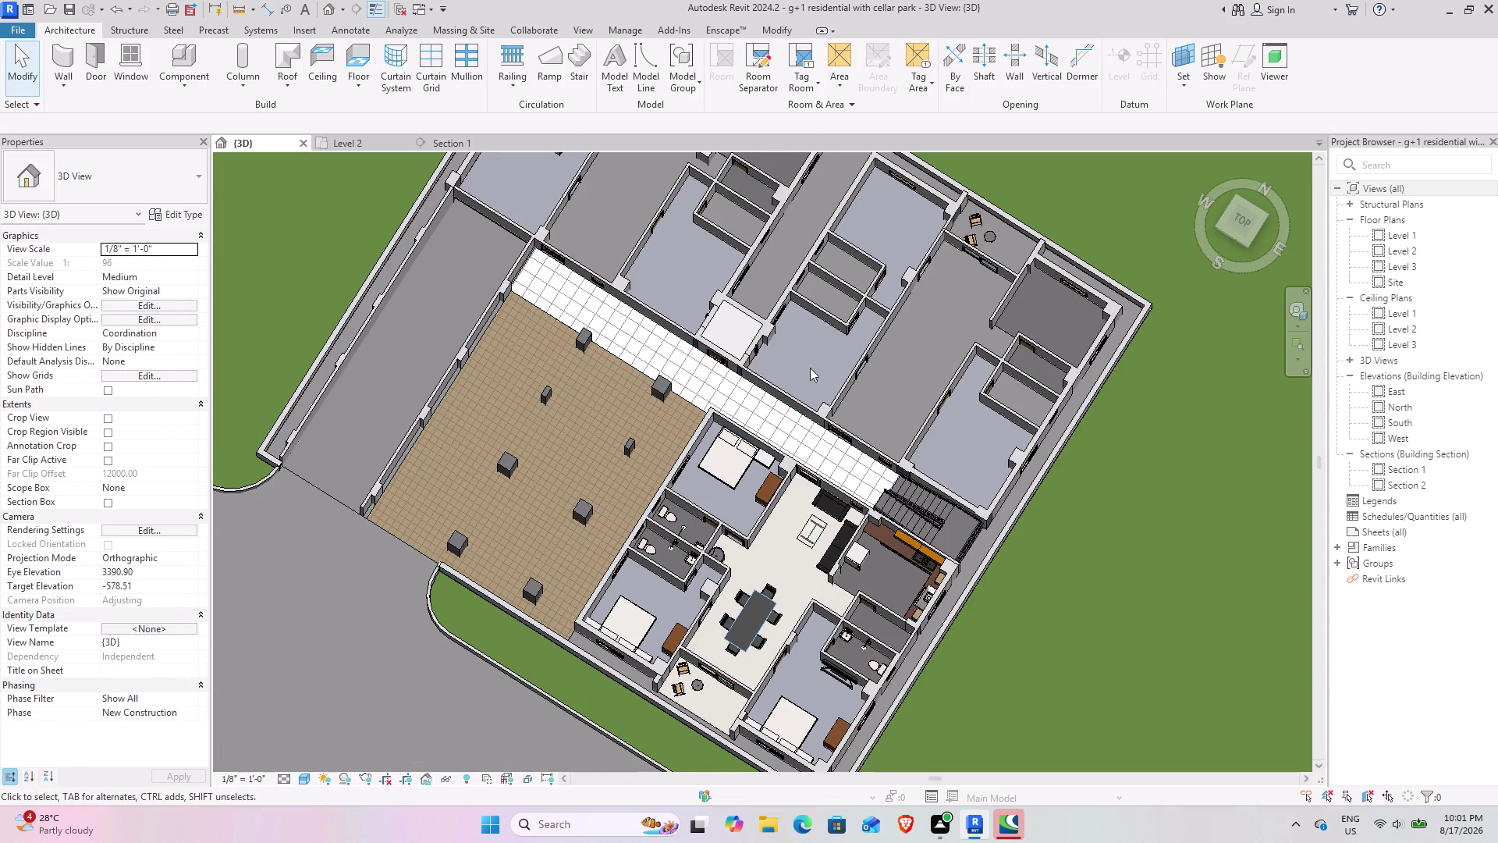
click(306, 782)
click(318, 764)
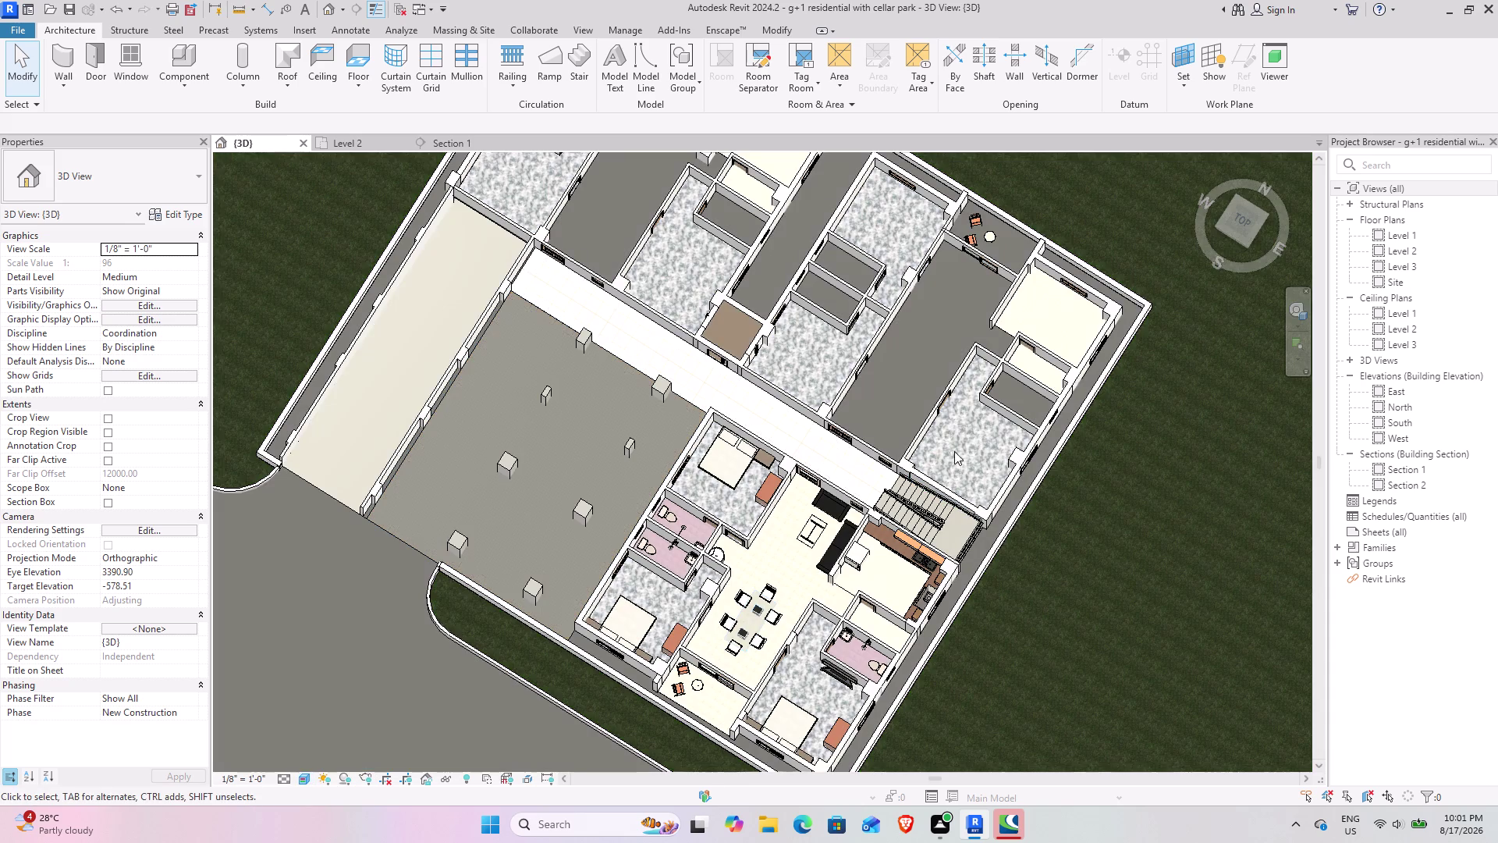
middle_drag(786, 422, 670, 549)
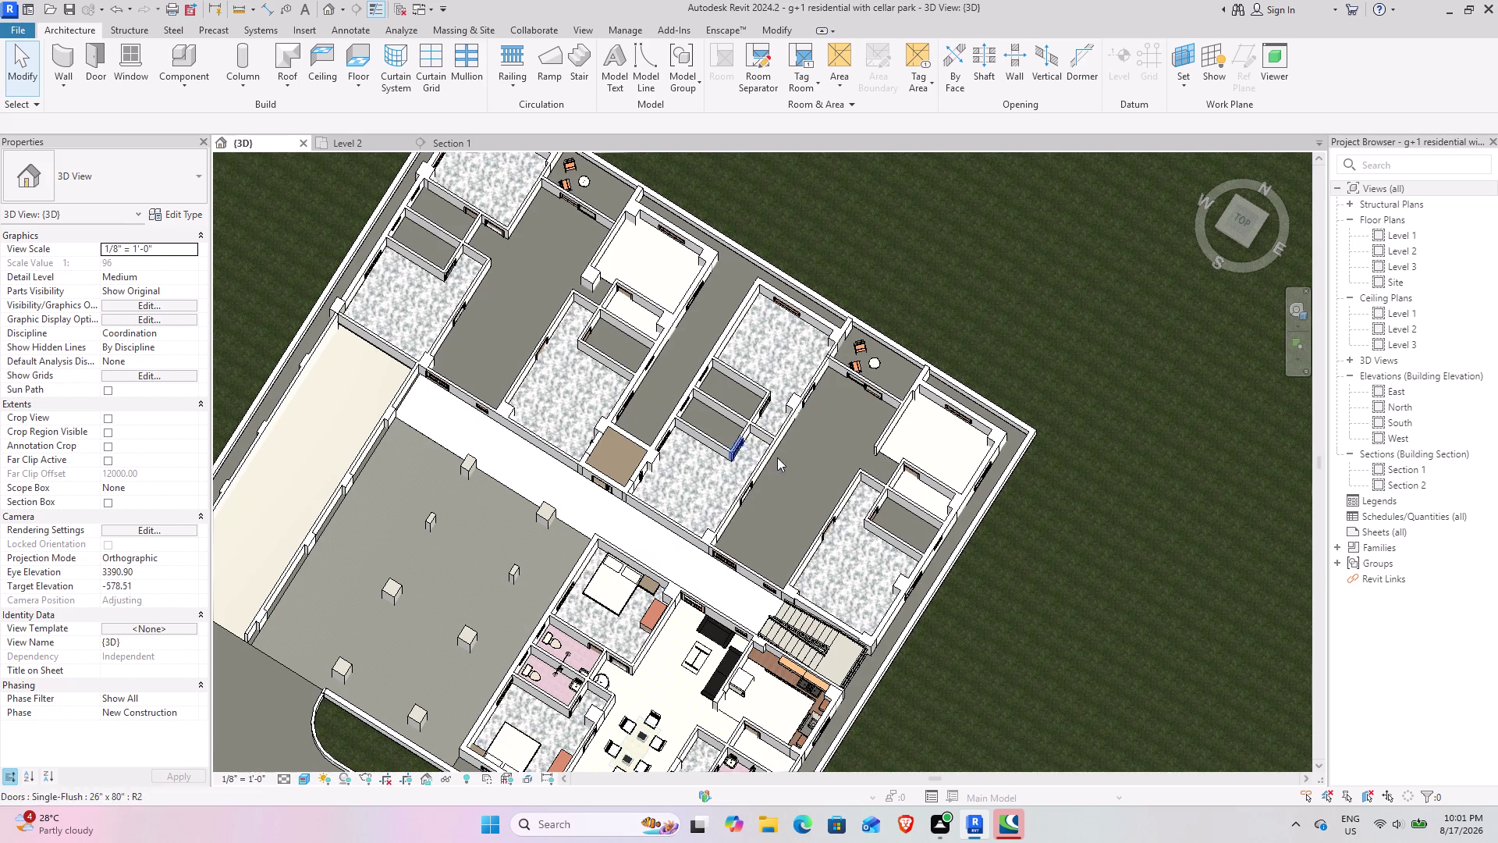
middle_drag(736, 427, 767, 484)
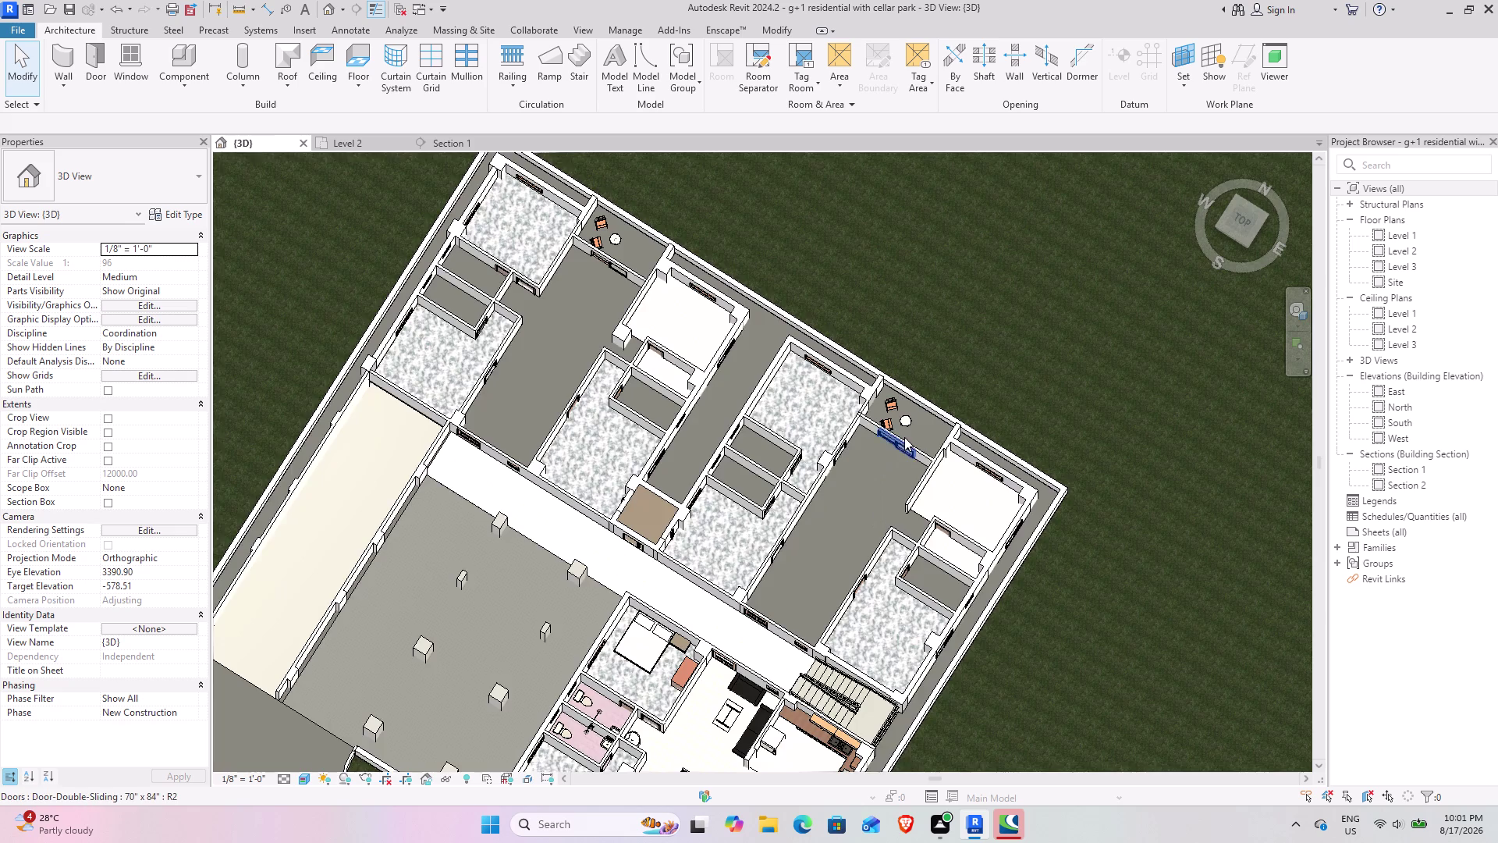
scroll(up, 3)
scroll(up, 3)
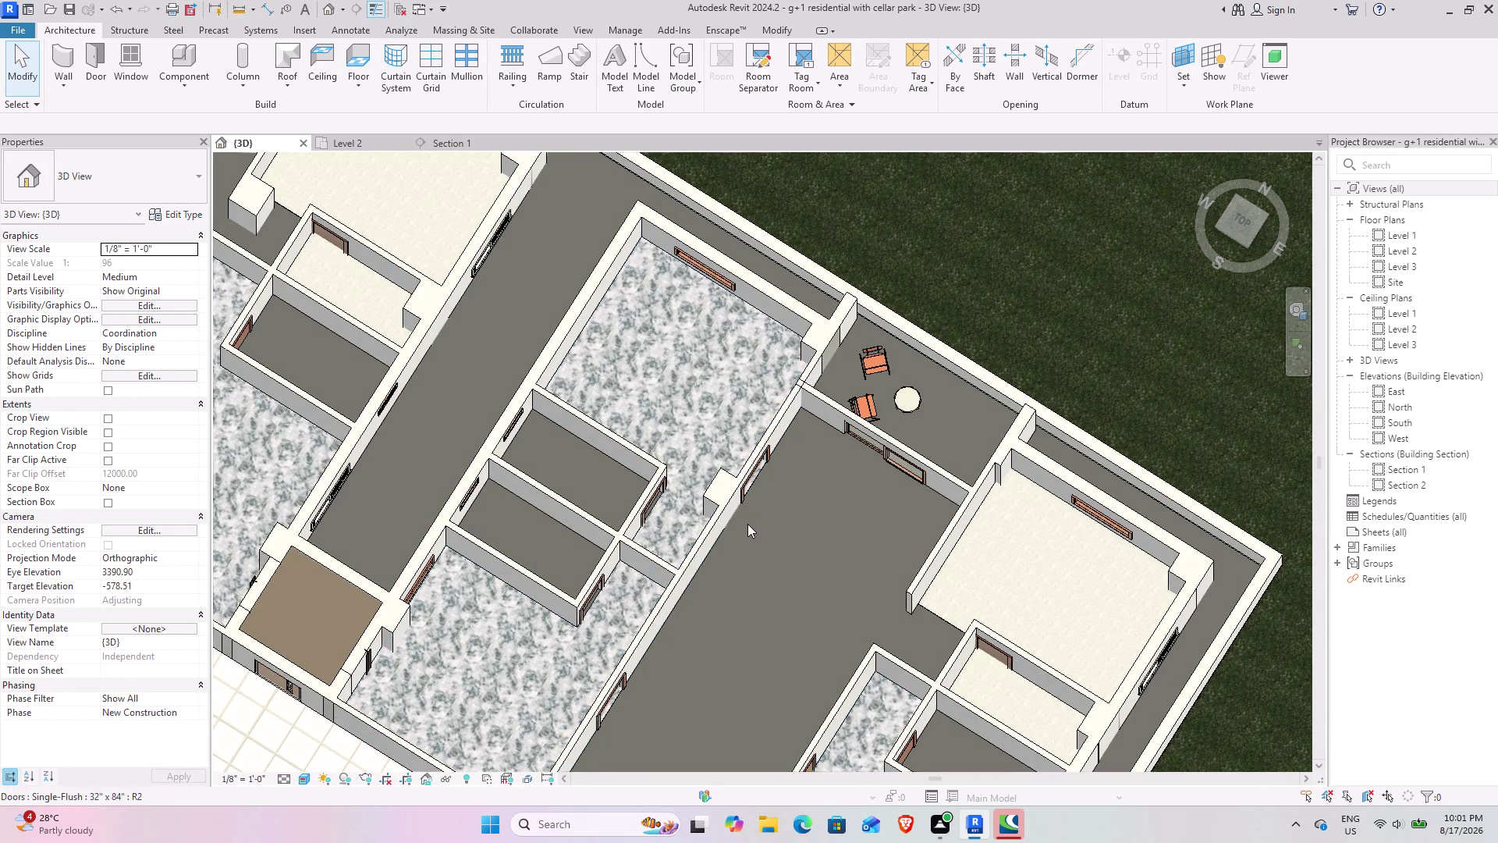
scroll(down, 3)
middle_drag(702, 510, 697, 404)
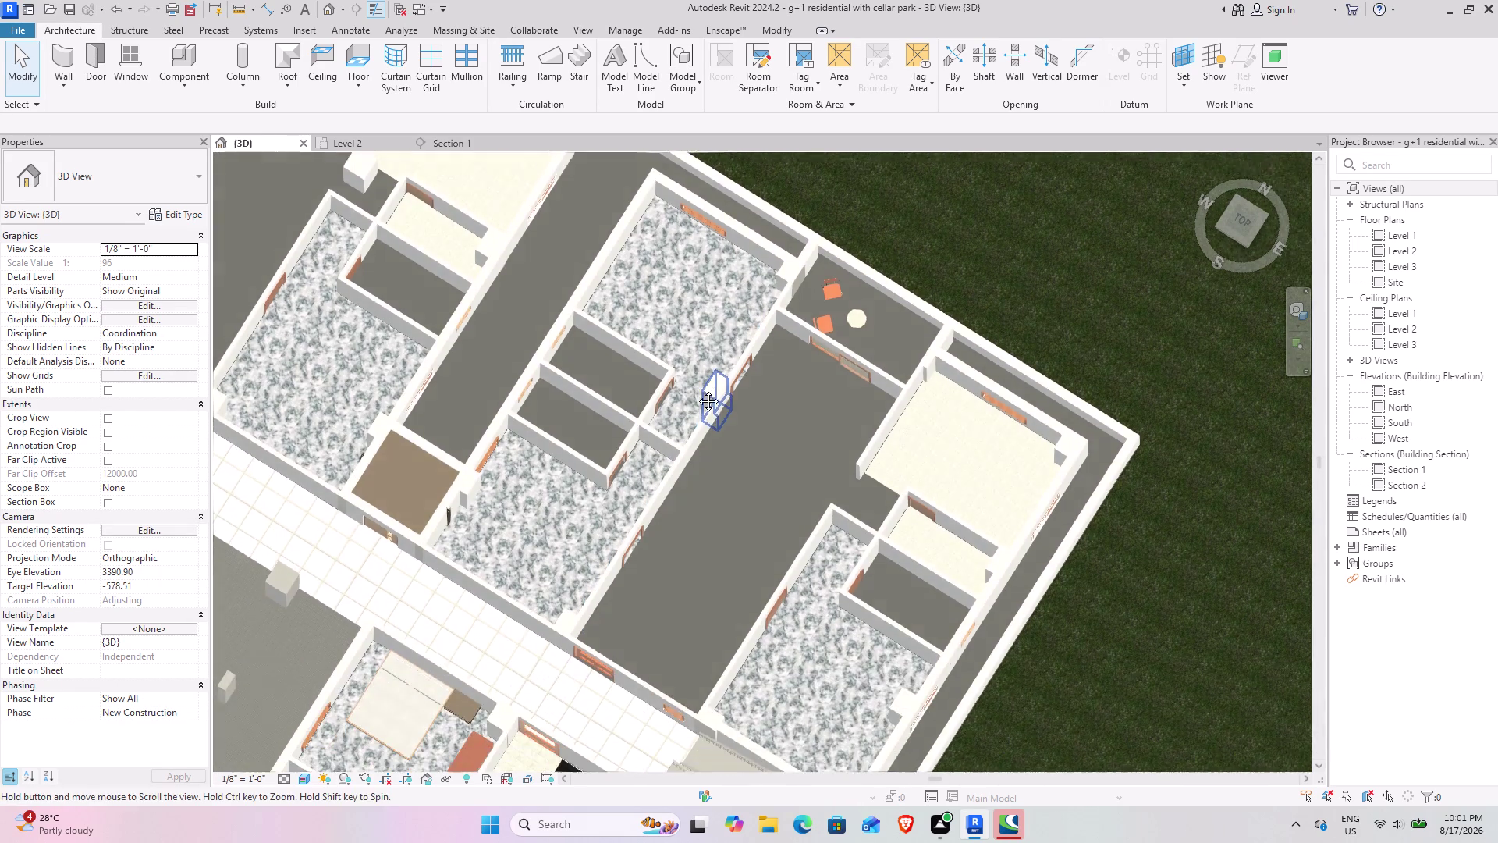
middle_drag(697, 405, 696, 341)
middle_drag(565, 462, 784, 323)
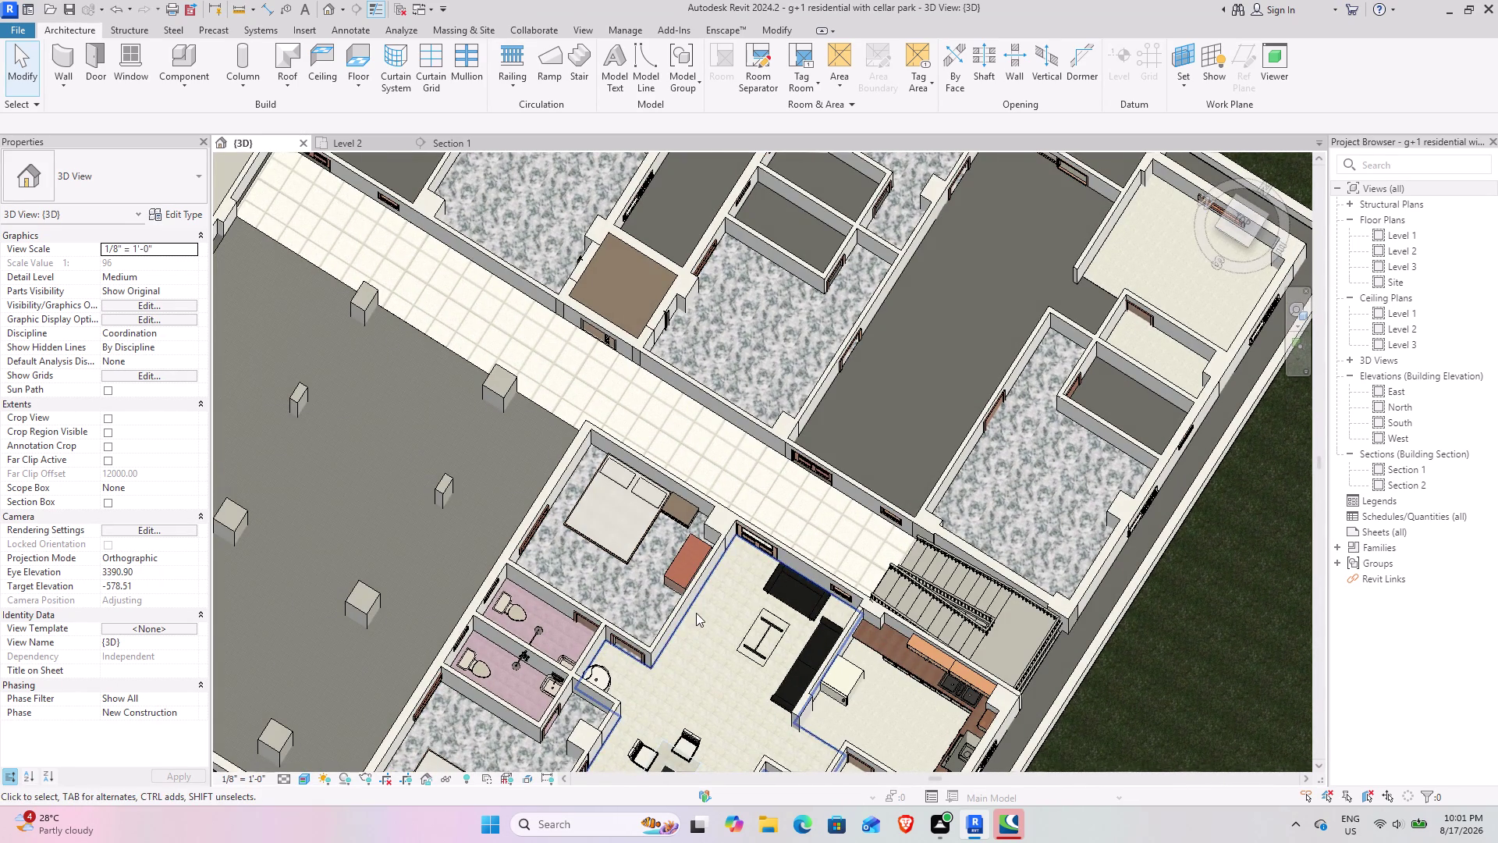
Select the Level 2 floors (SA) to check their levels, then return to Shaded display.
click(696, 612)
middle_drag(781, 463, 749, 586)
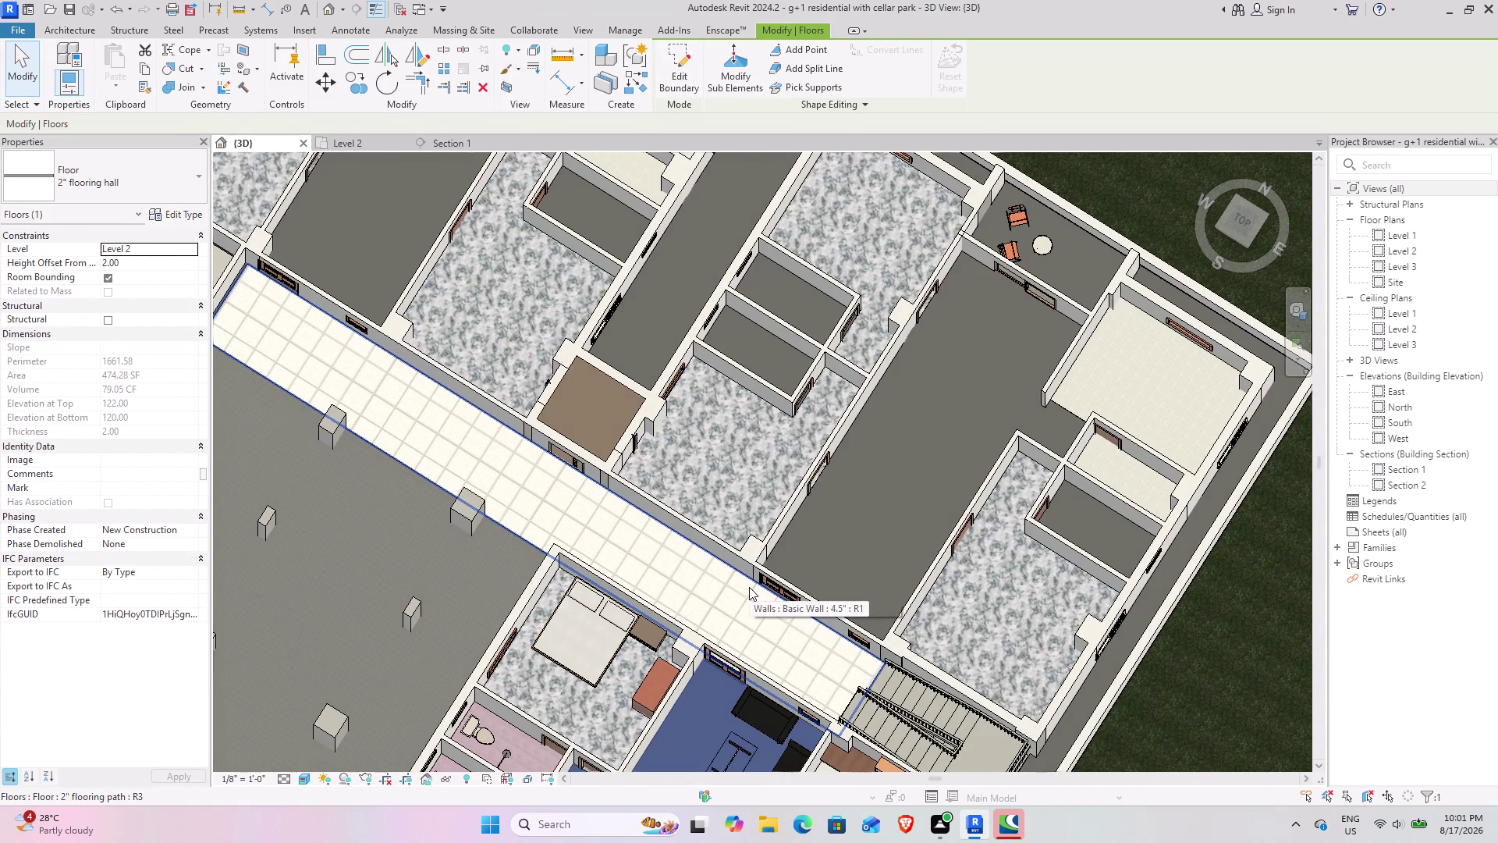
text(sa)
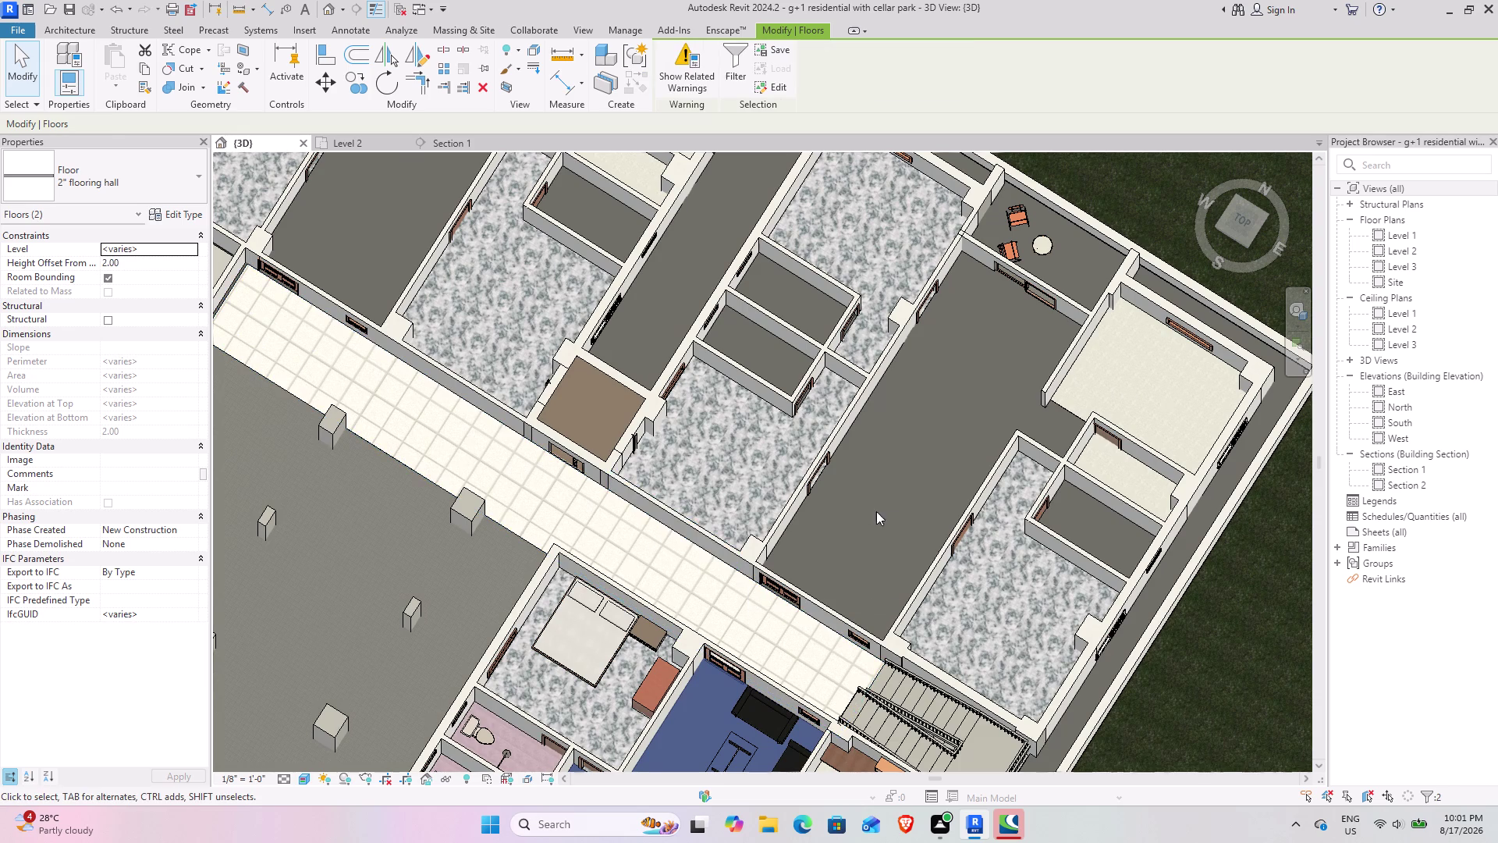
scroll(down, 3)
click(997, 202)
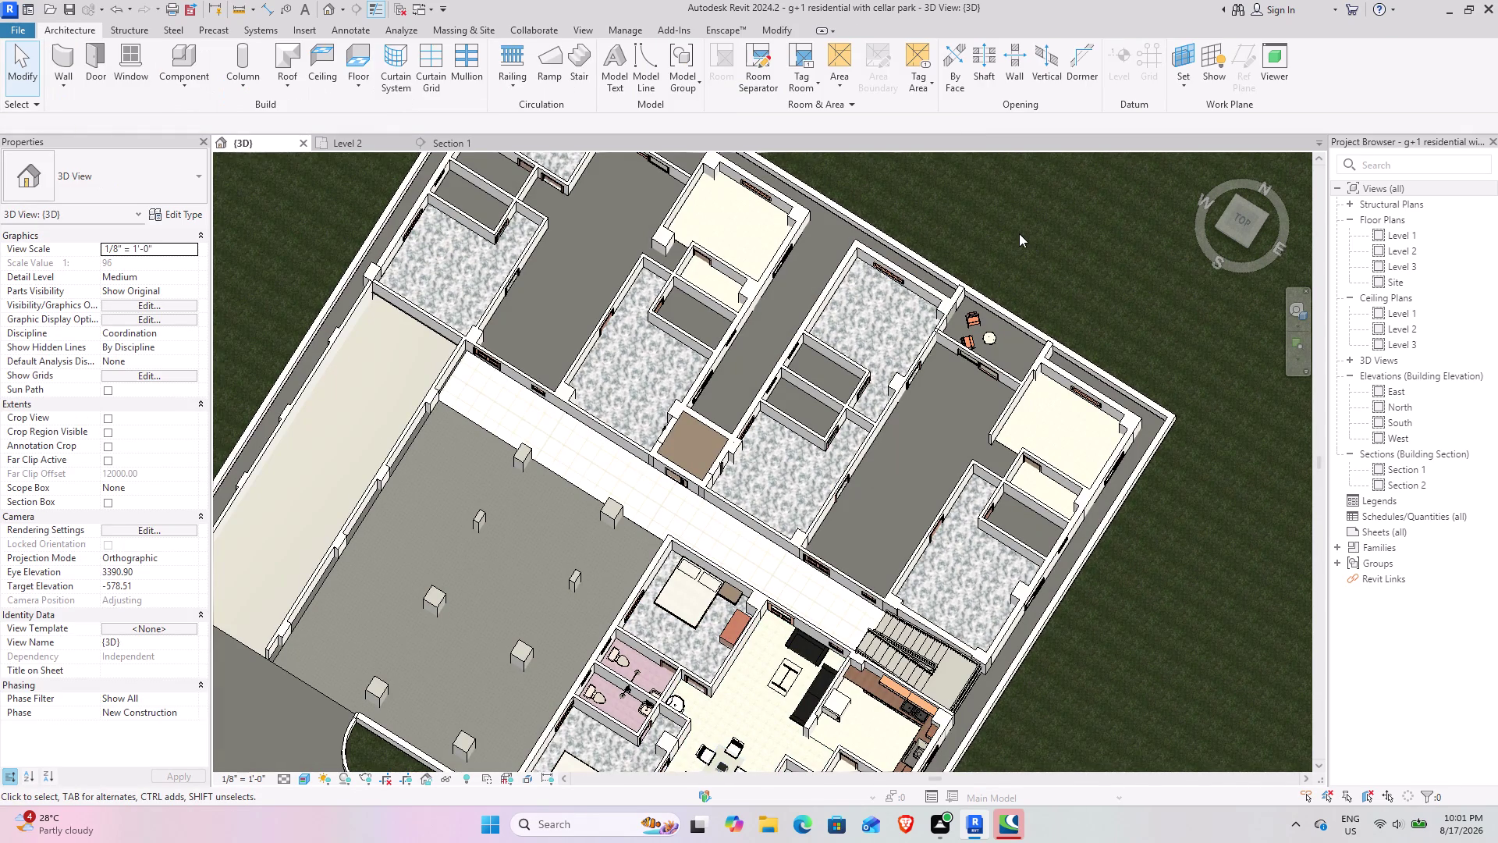
key(ctrl+z)
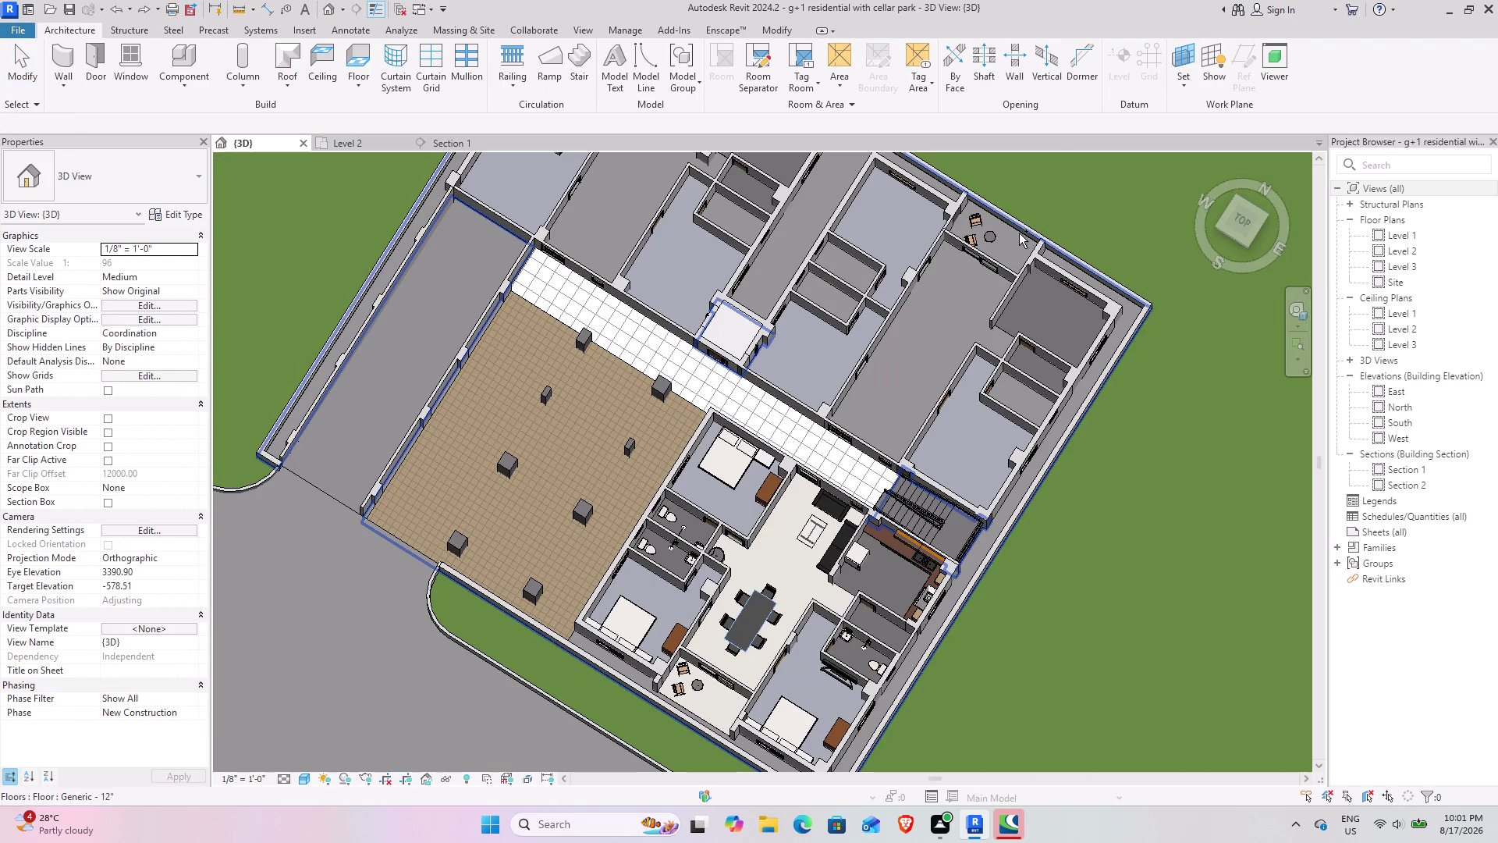
key(ctrl+z)
key(ctrl+z)
middle_drag(683, 270, 834, 464)
scroll(up, 3)
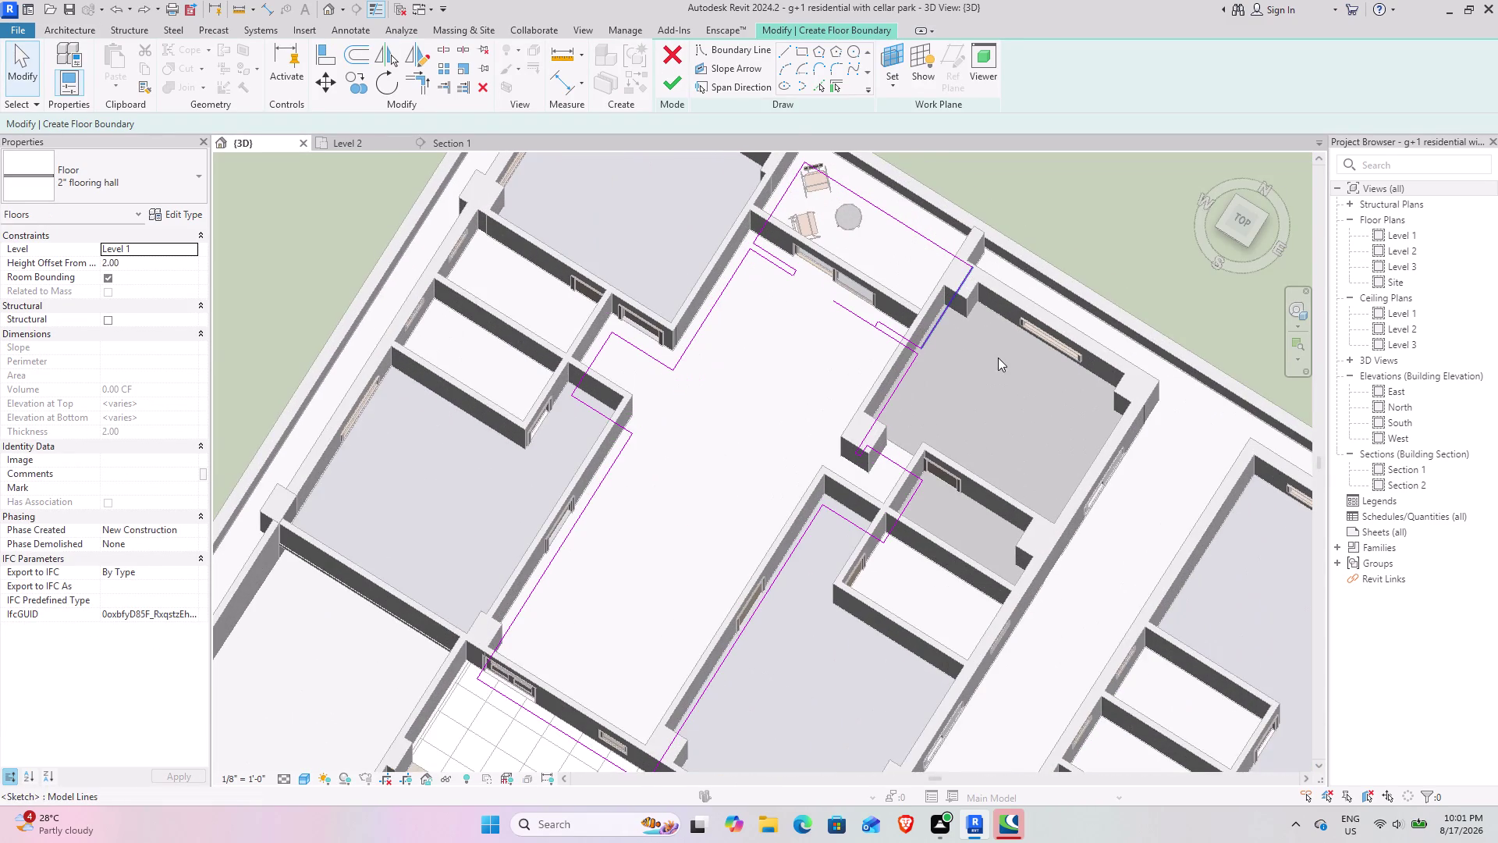
On the Level 2 plan, trim the living-room boundary lines to a corner at the sliding door.
middle_drag(984, 355, 530, 288)
scroll(down, 3)
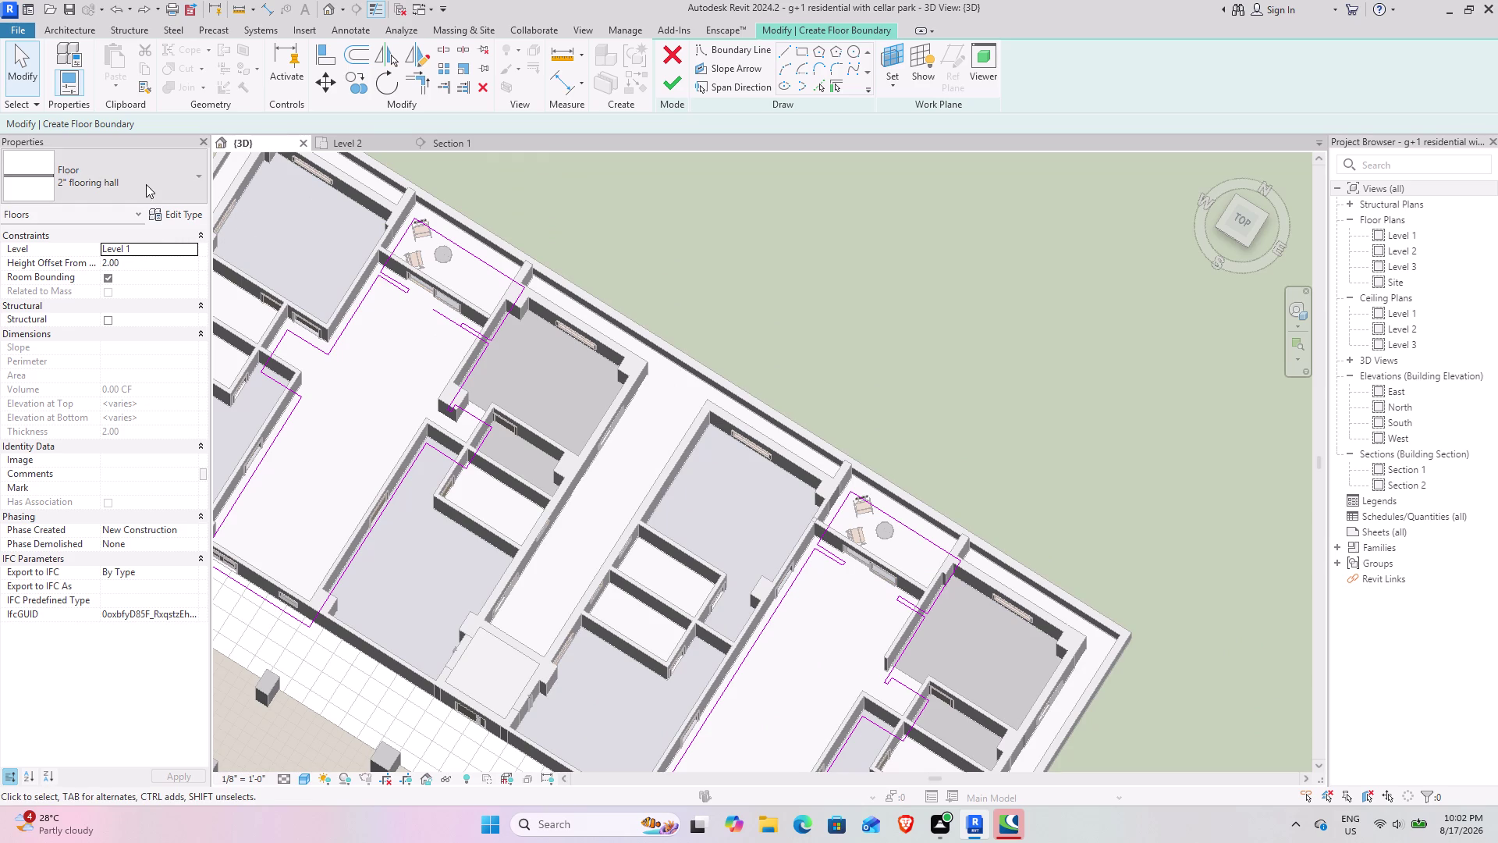
scroll(down, 3)
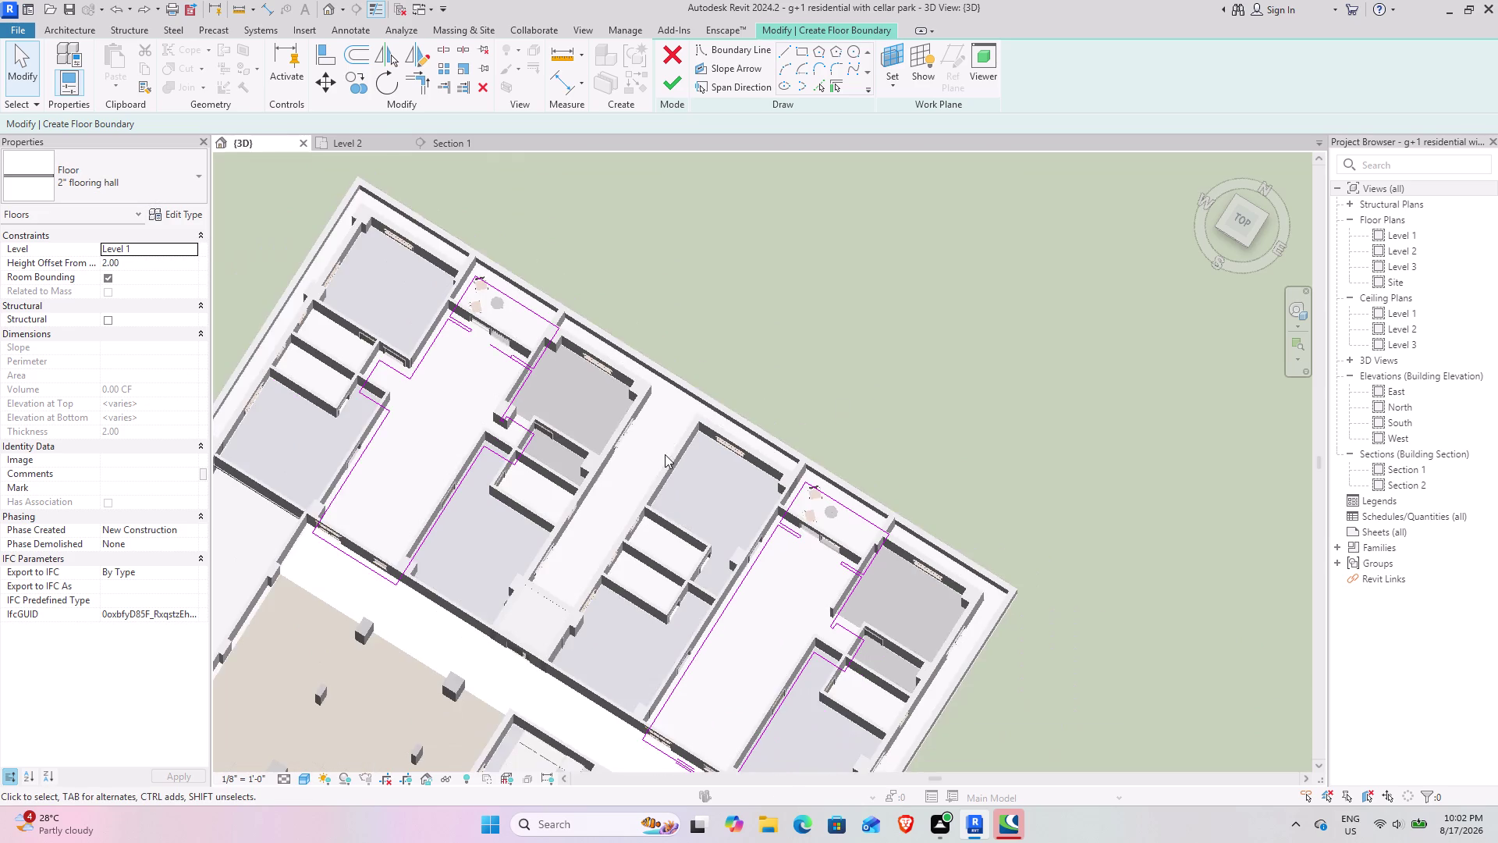
scroll(down, 3)
middle_drag(667, 539, 724, 553)
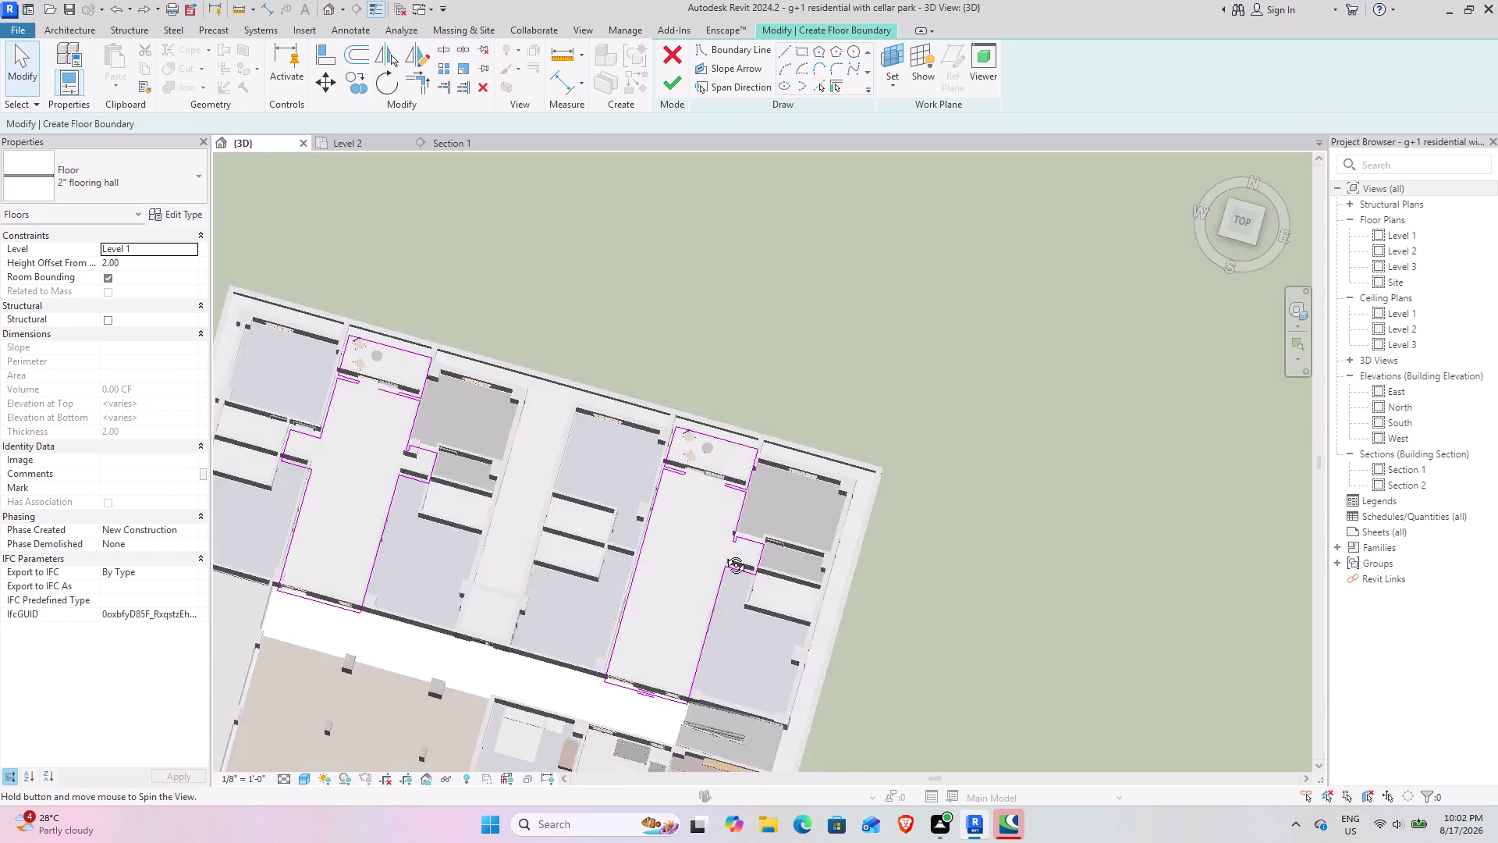
middle_drag(724, 553, 747, 537)
click(348, 148)
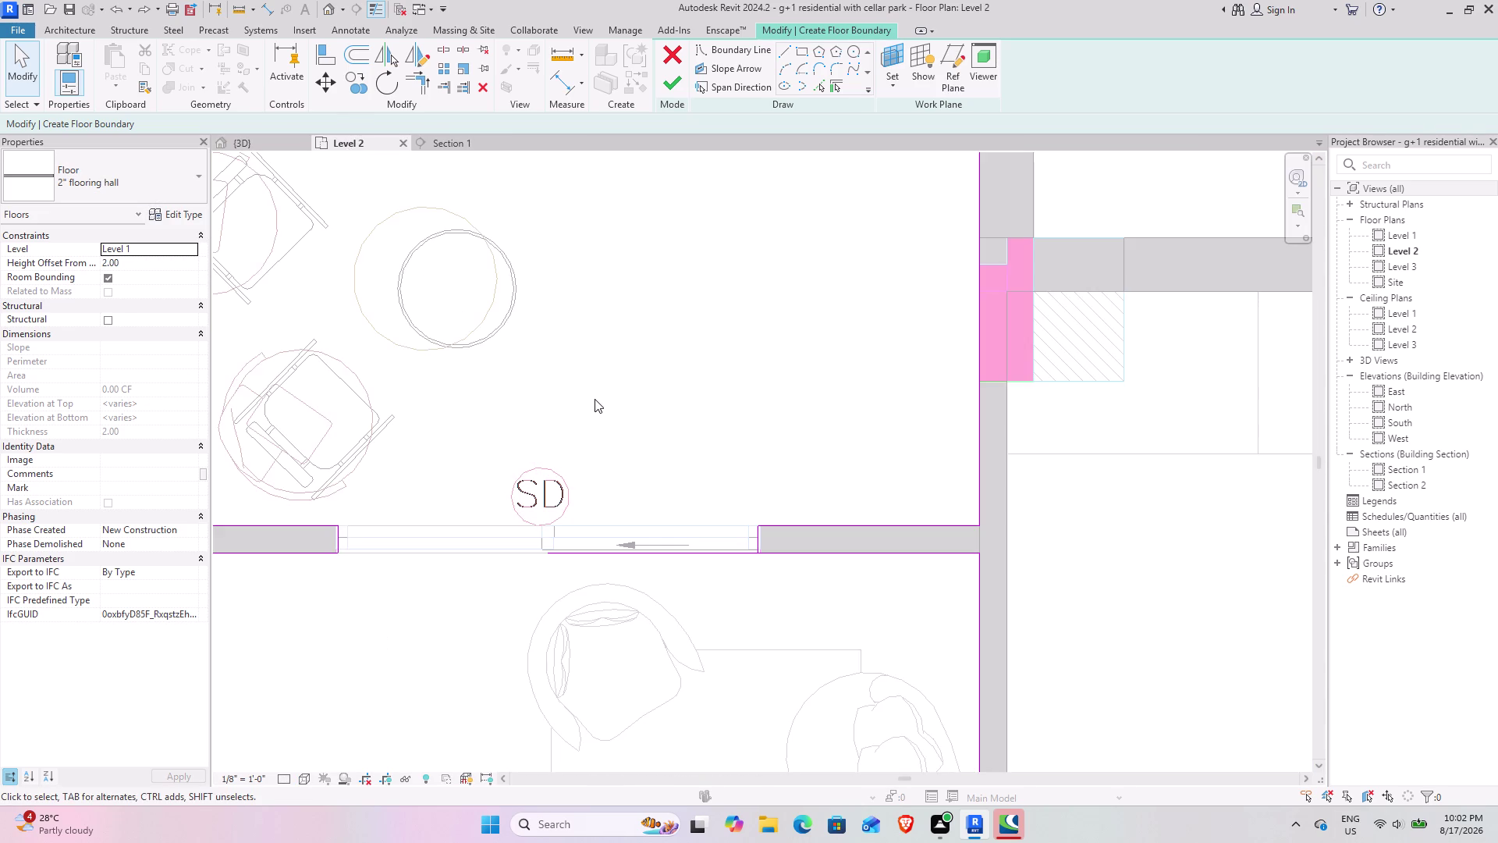
scroll(down, 3)
middle_drag(588, 551, 696, 360)
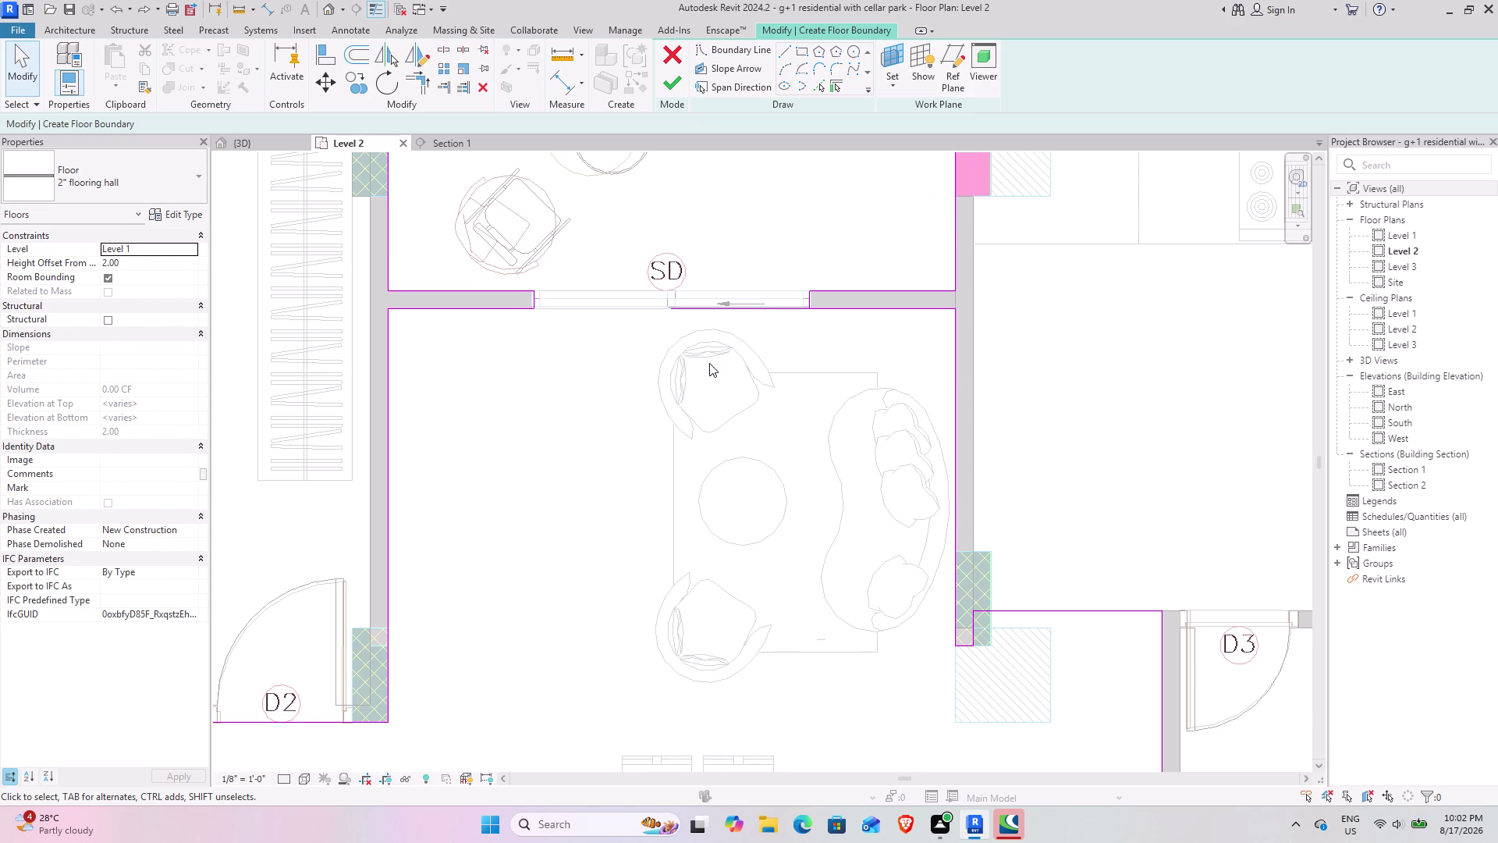
scroll(up, 3)
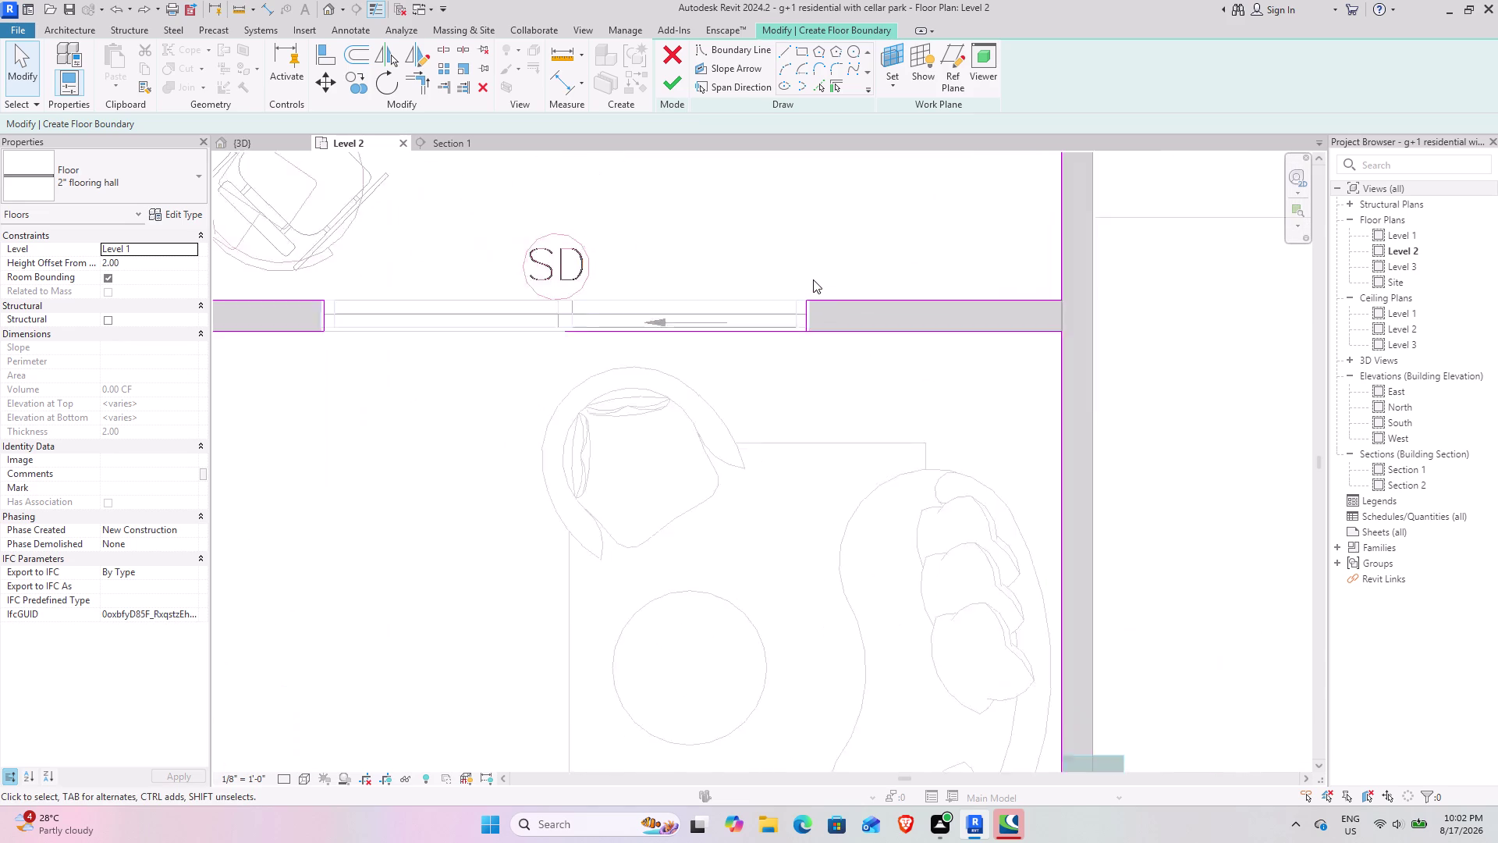
scroll(up, 3)
click(431, 75)
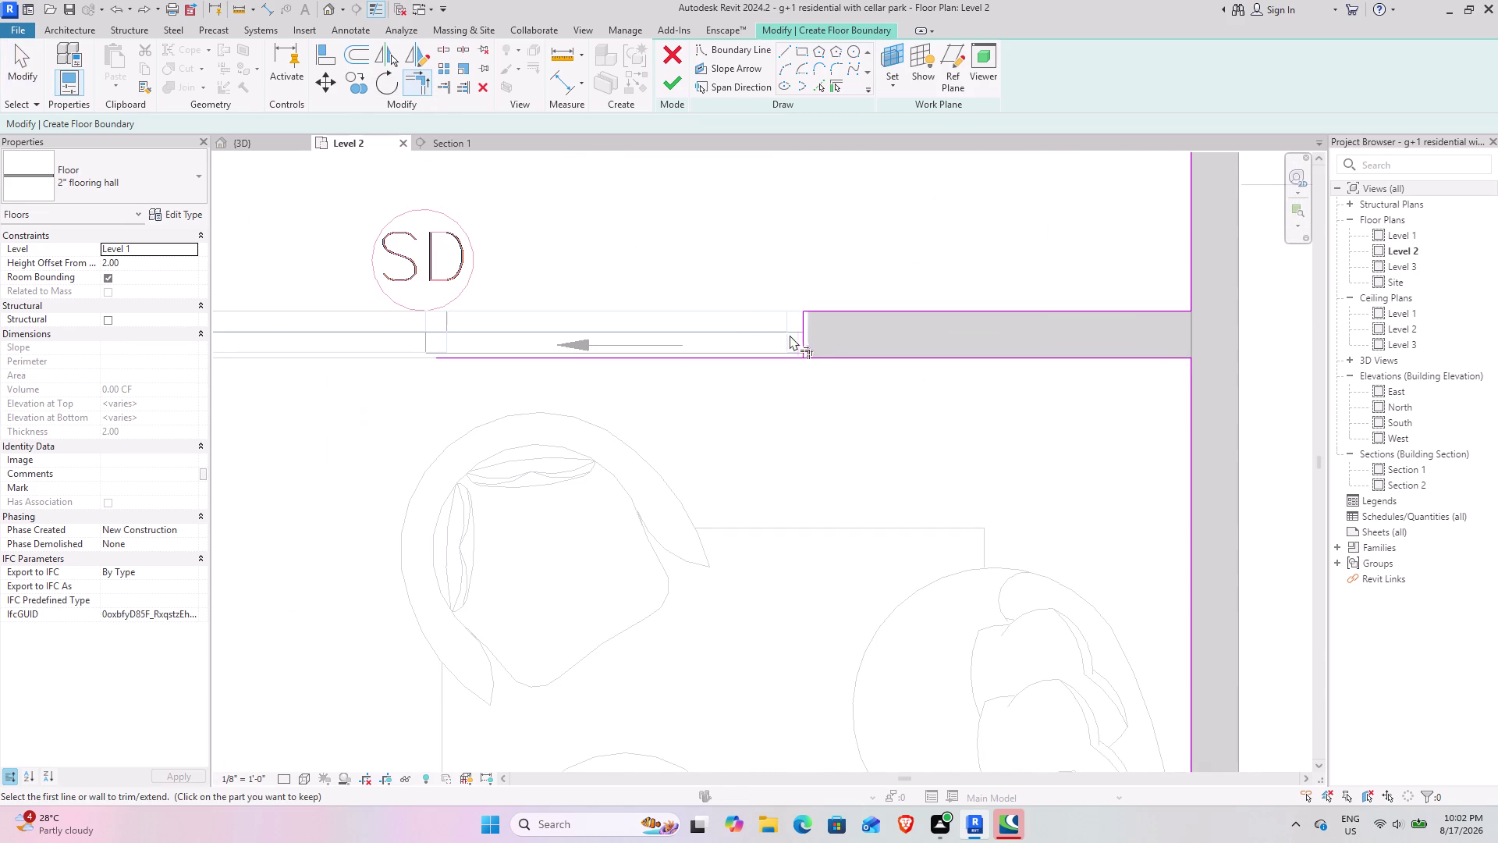
click(803, 333)
click(825, 360)
Review the revised boundary across both flats' living rooms and exit the sketch.
scroll(down, 3)
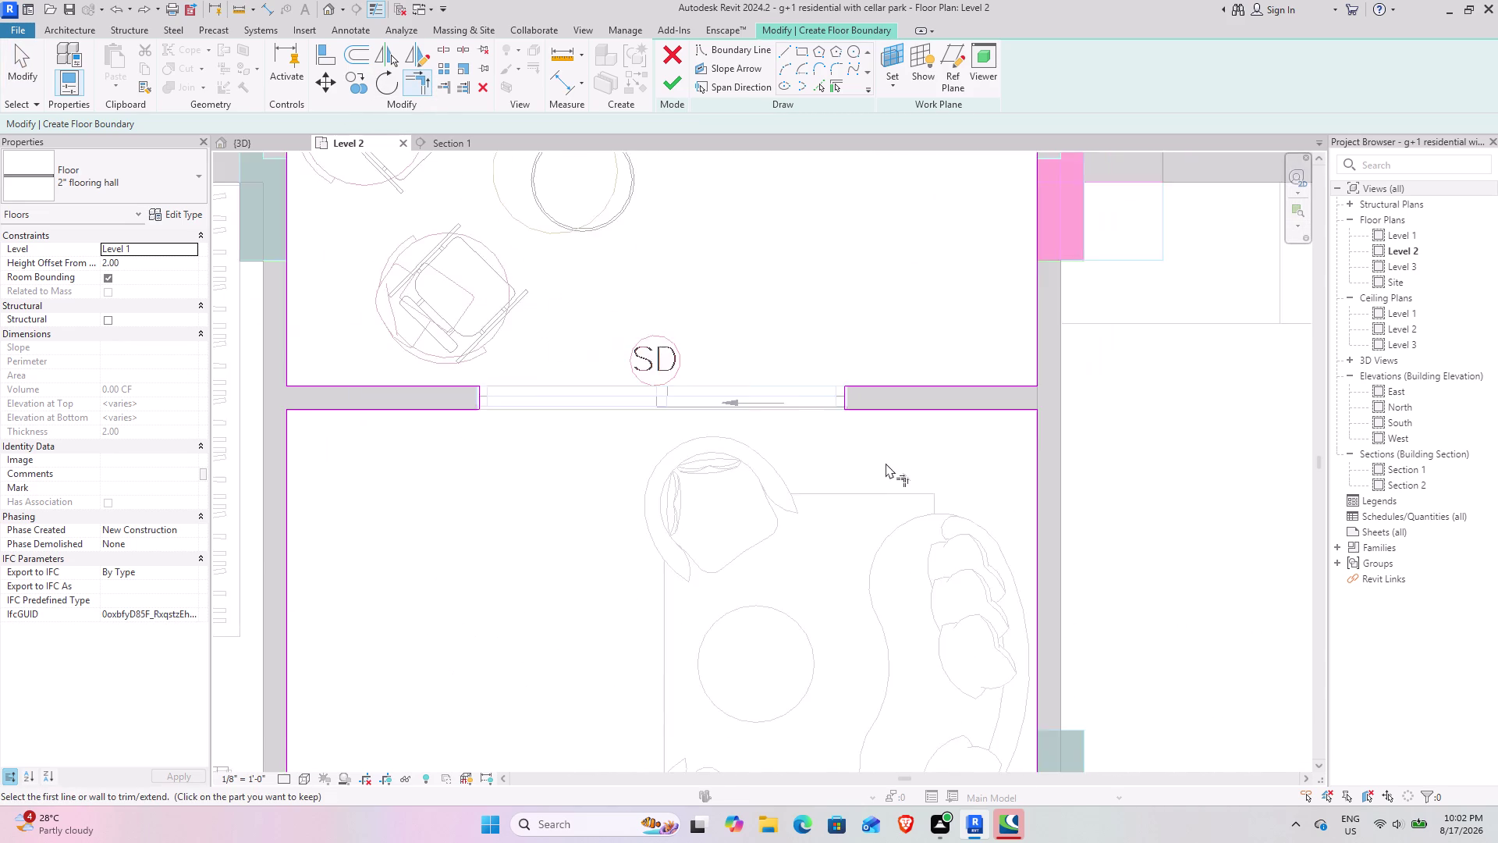
scroll(down, 3)
middle_drag(928, 537, 712, 288)
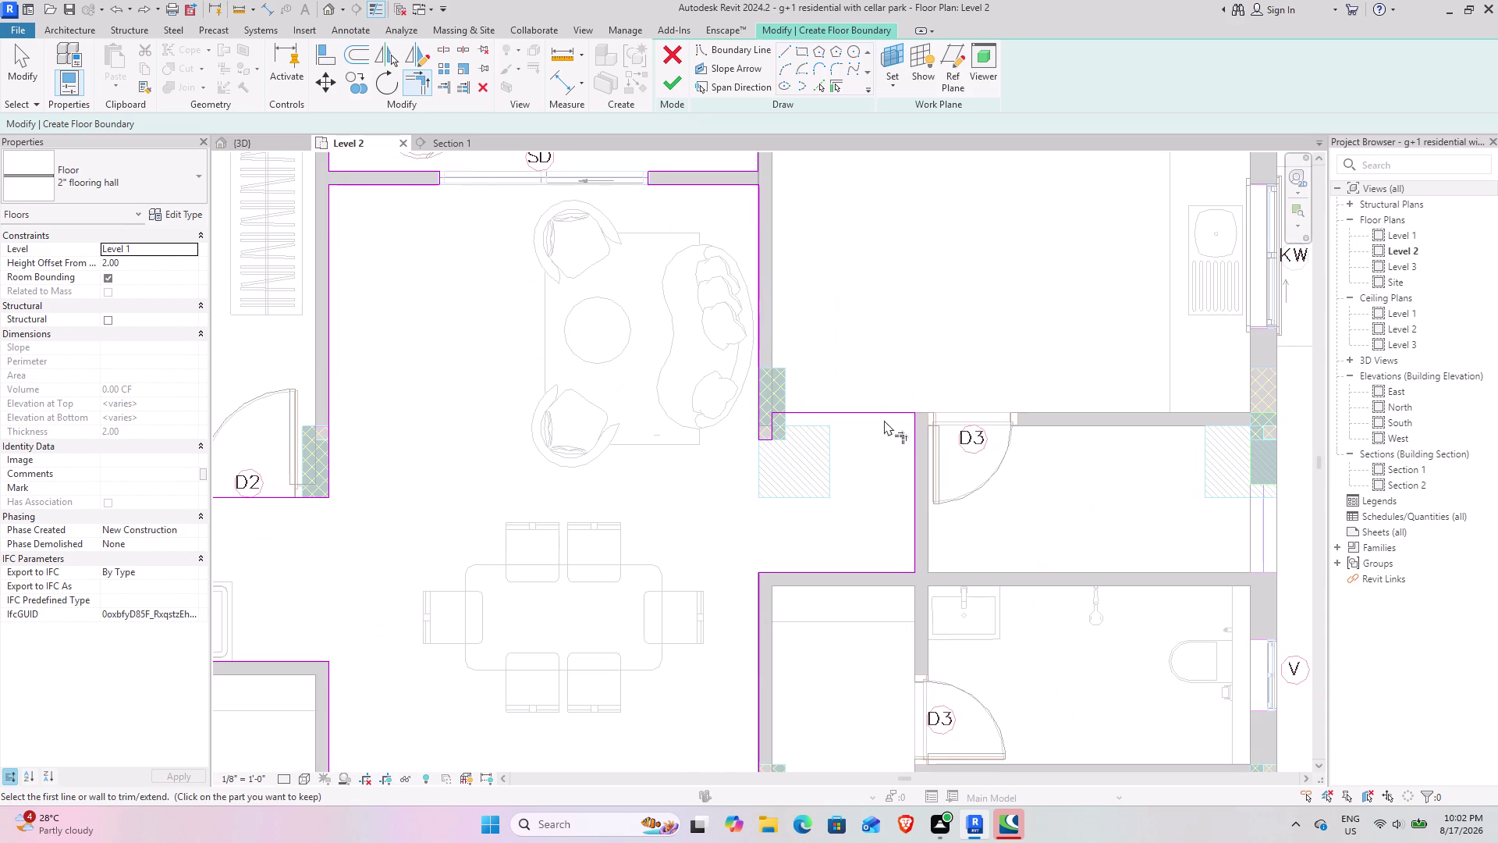
scroll(up, 3)
scroll(up, 3)
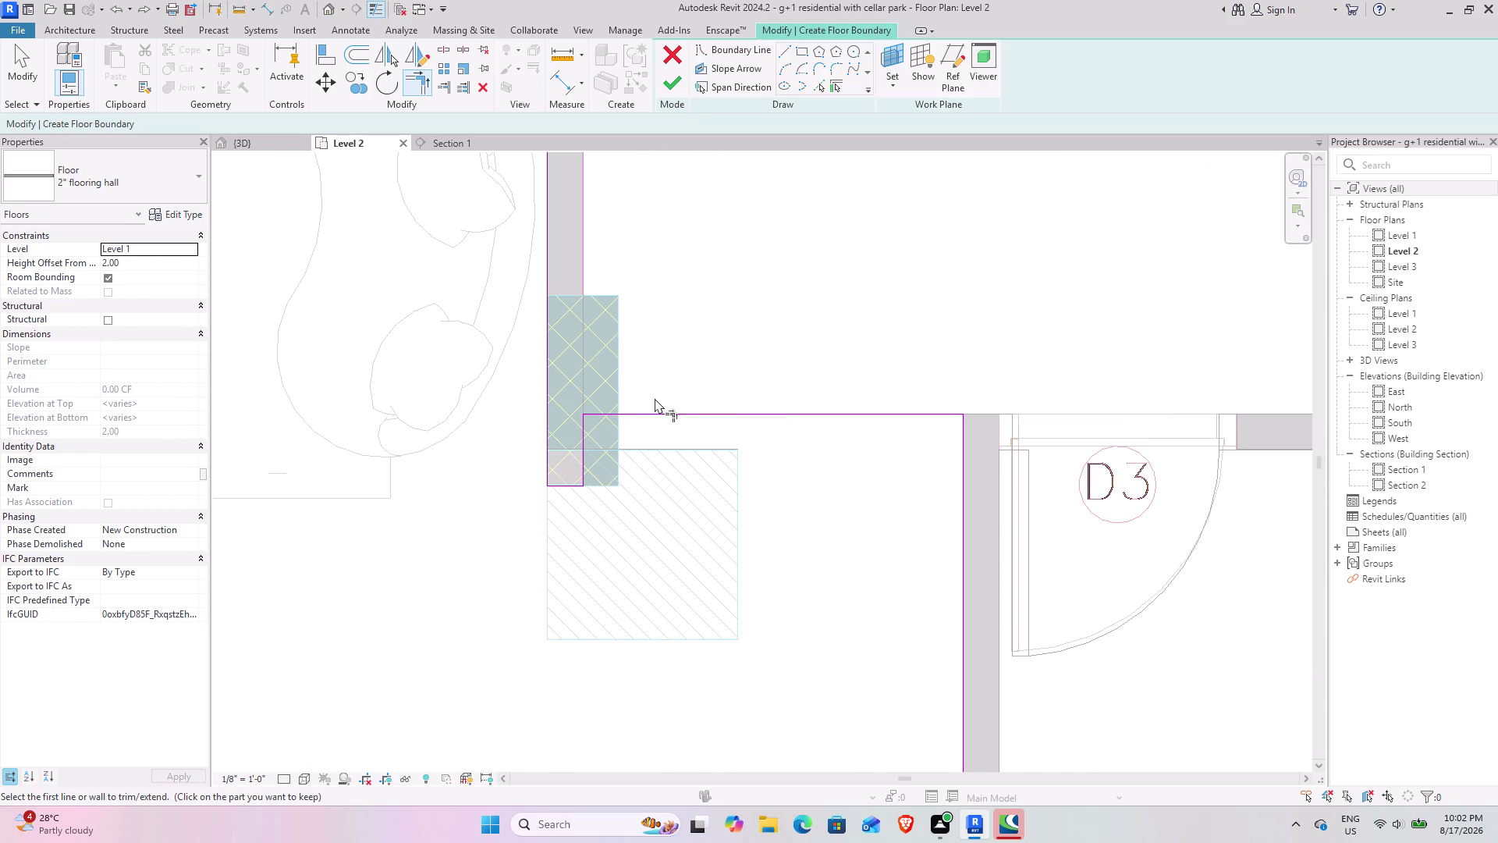
scroll(down, 3)
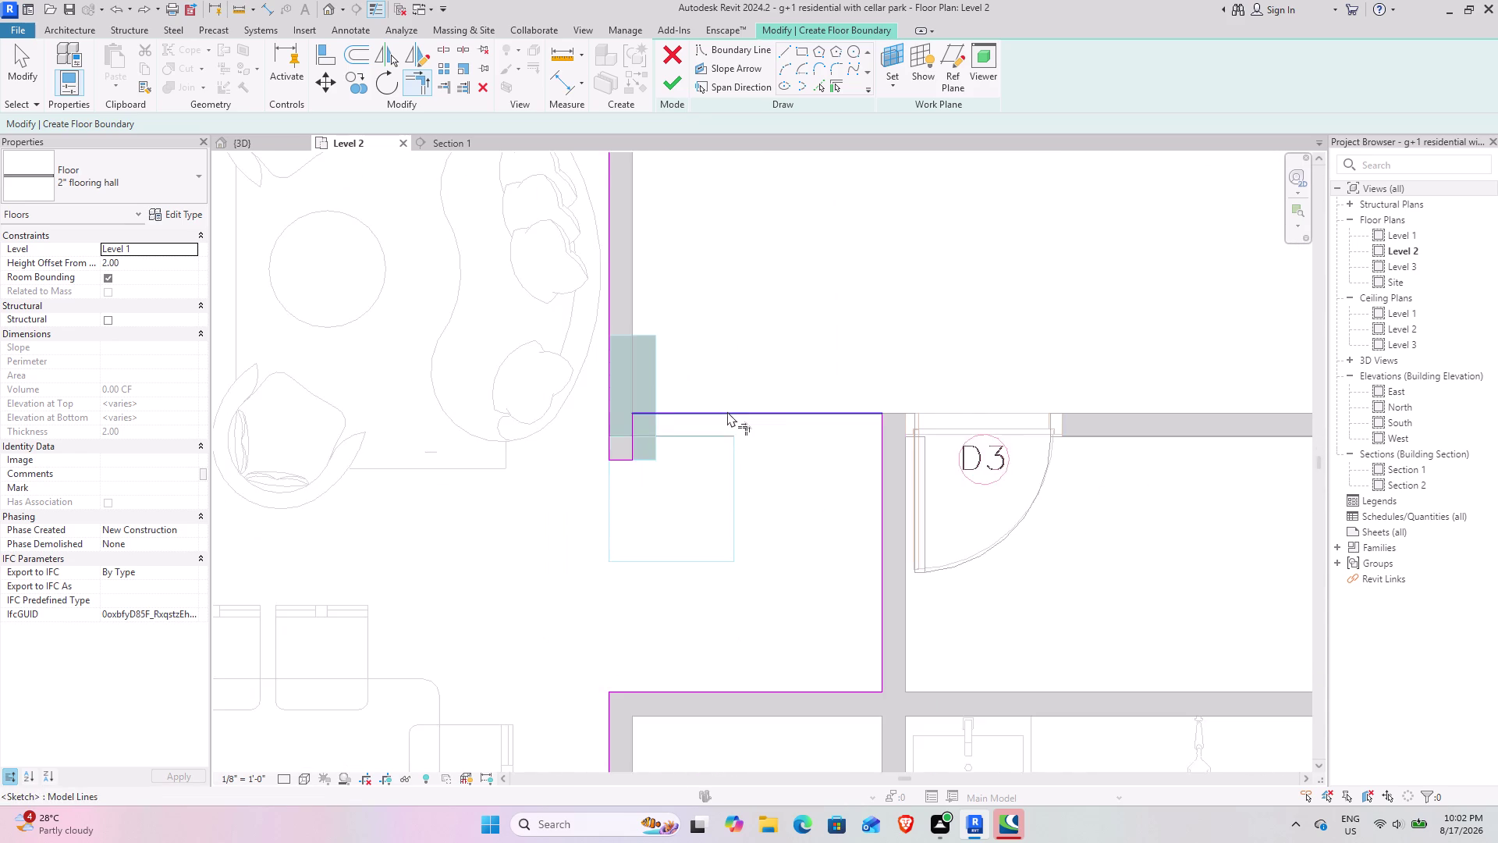
scroll(down, 3)
middle_drag(783, 467, 738, 270)
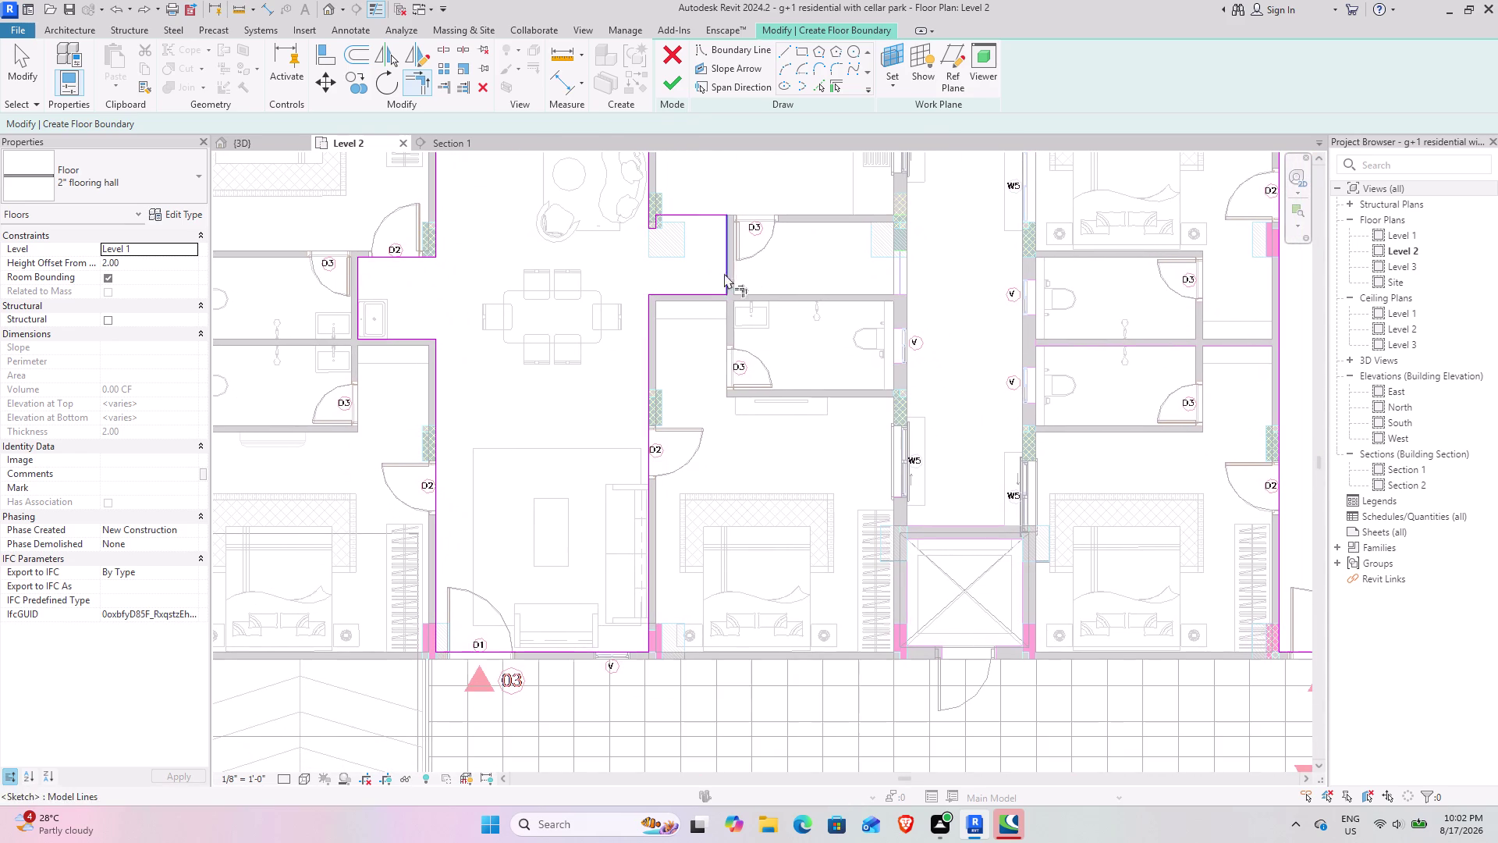
middle_drag(563, 579, 531, 504)
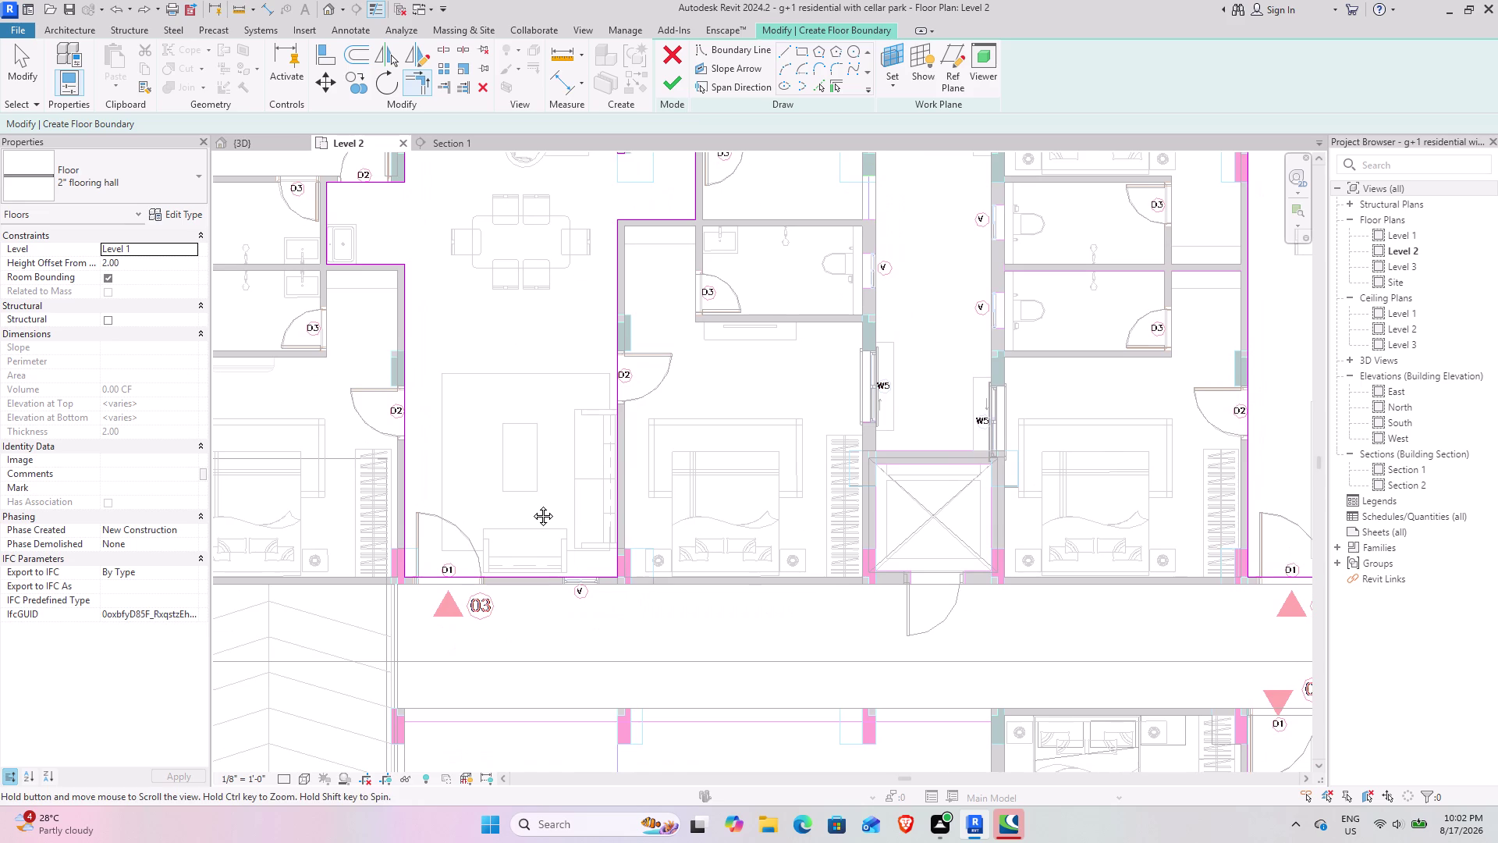
middle_drag(532, 504, 532, 510)
middle_drag(852, 457, 385, 542)
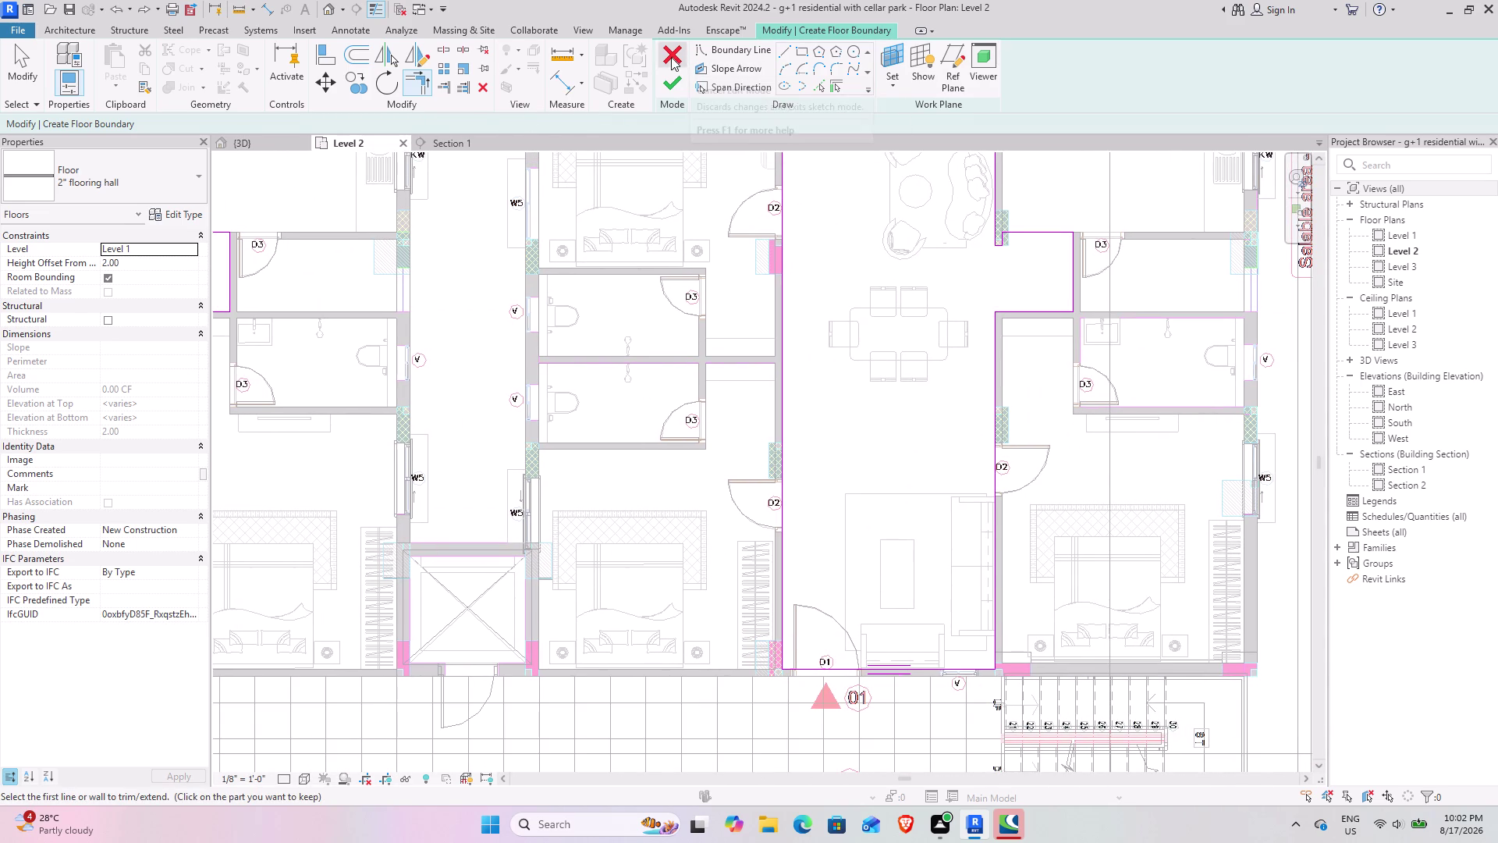
click(679, 90)
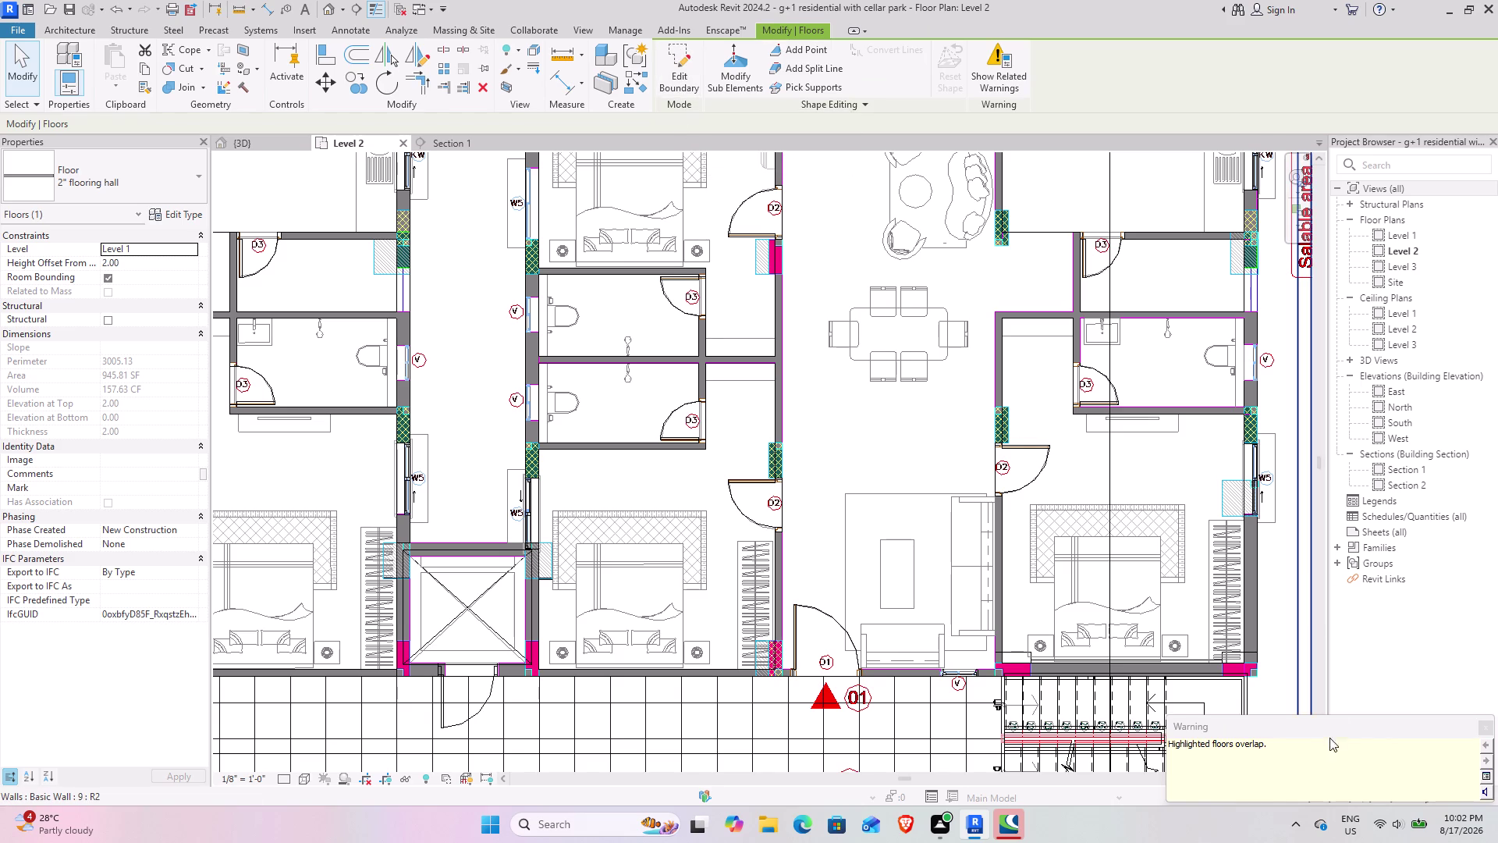
Orbit the 3D model to inspect the ground-floor hall and corridor floors.
click(1246, 753)
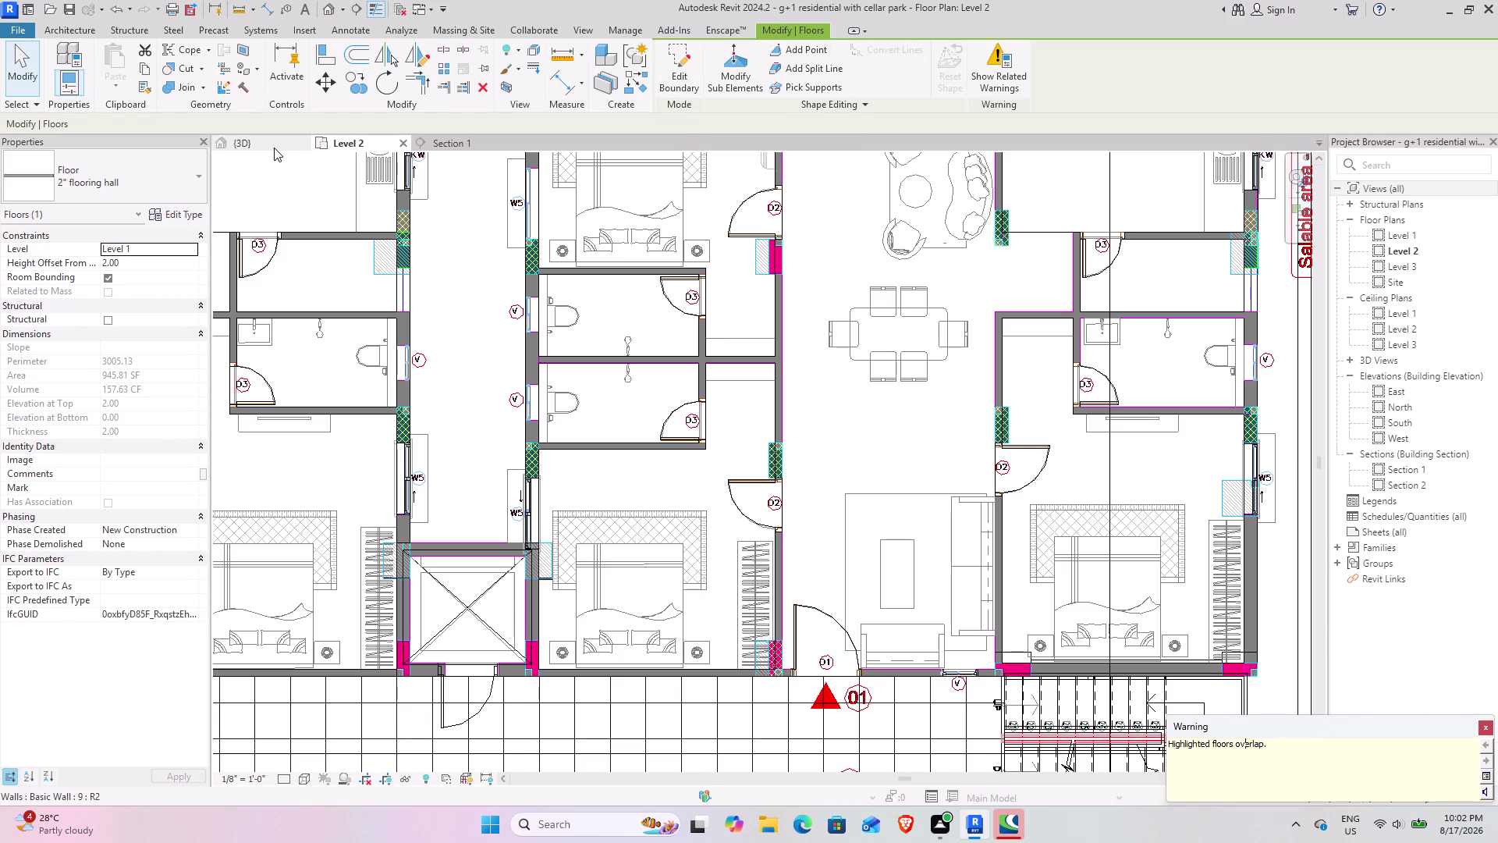
click(274, 148)
scroll(down, 3)
middle_drag(422, 434, 463, 422)
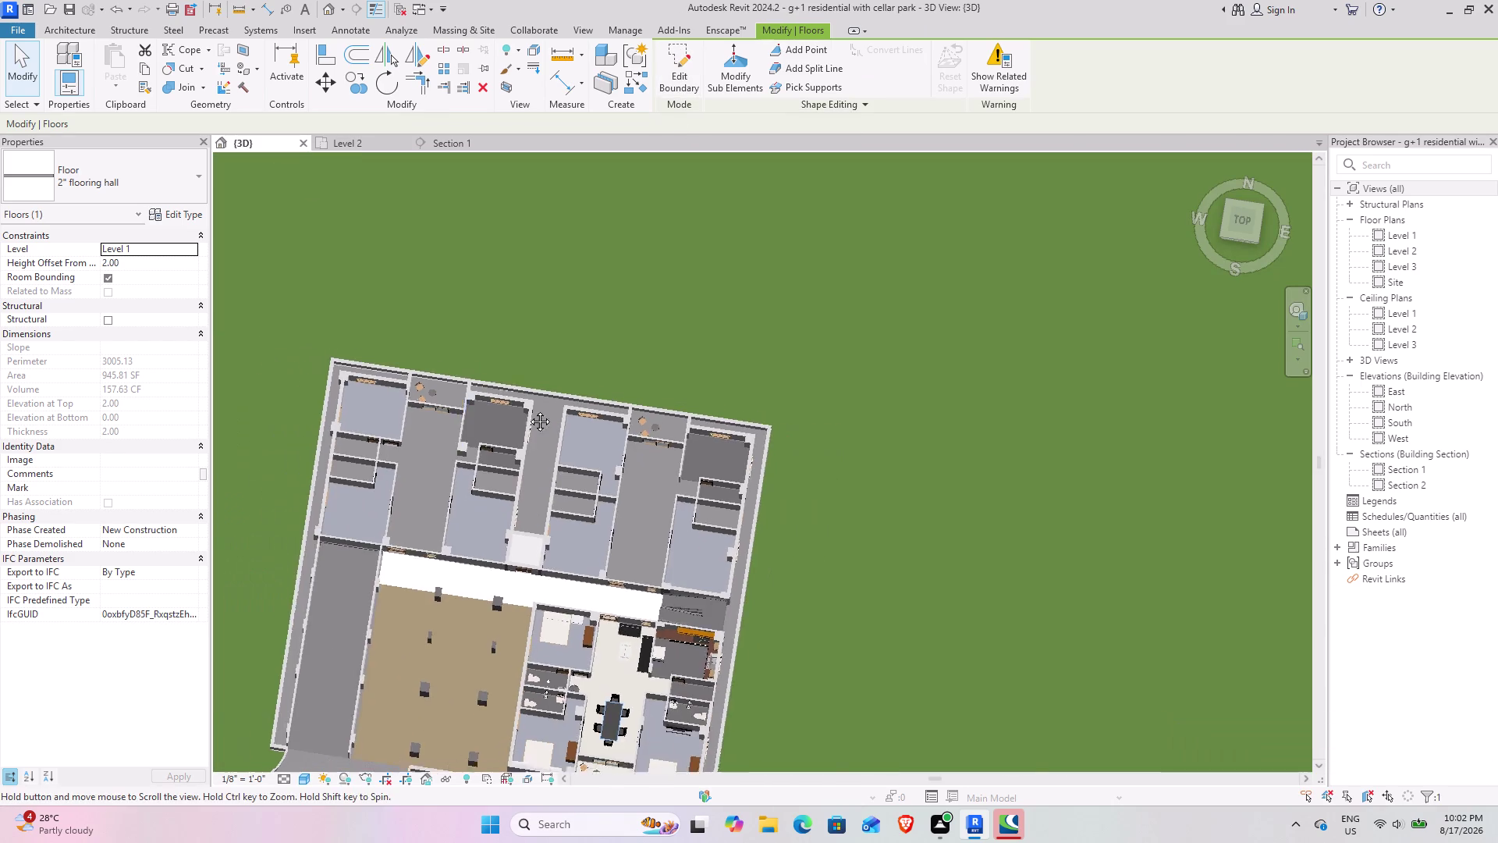
middle_drag(463, 423, 780, 386)
middle_drag(705, 505, 510, 325)
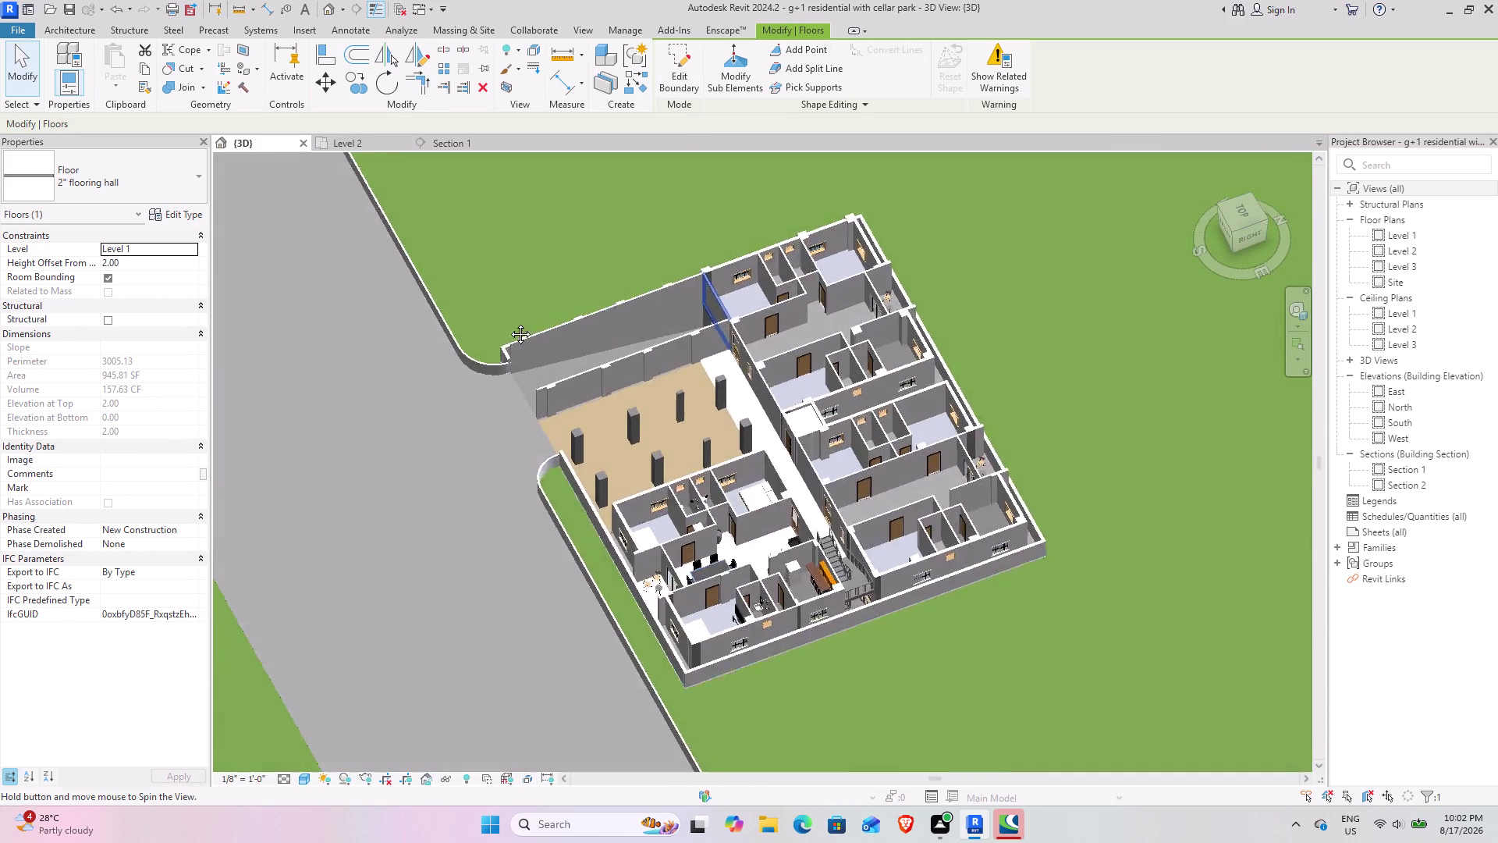
middle_drag(510, 326, 508, 322)
middle_drag(807, 499, 809, 524)
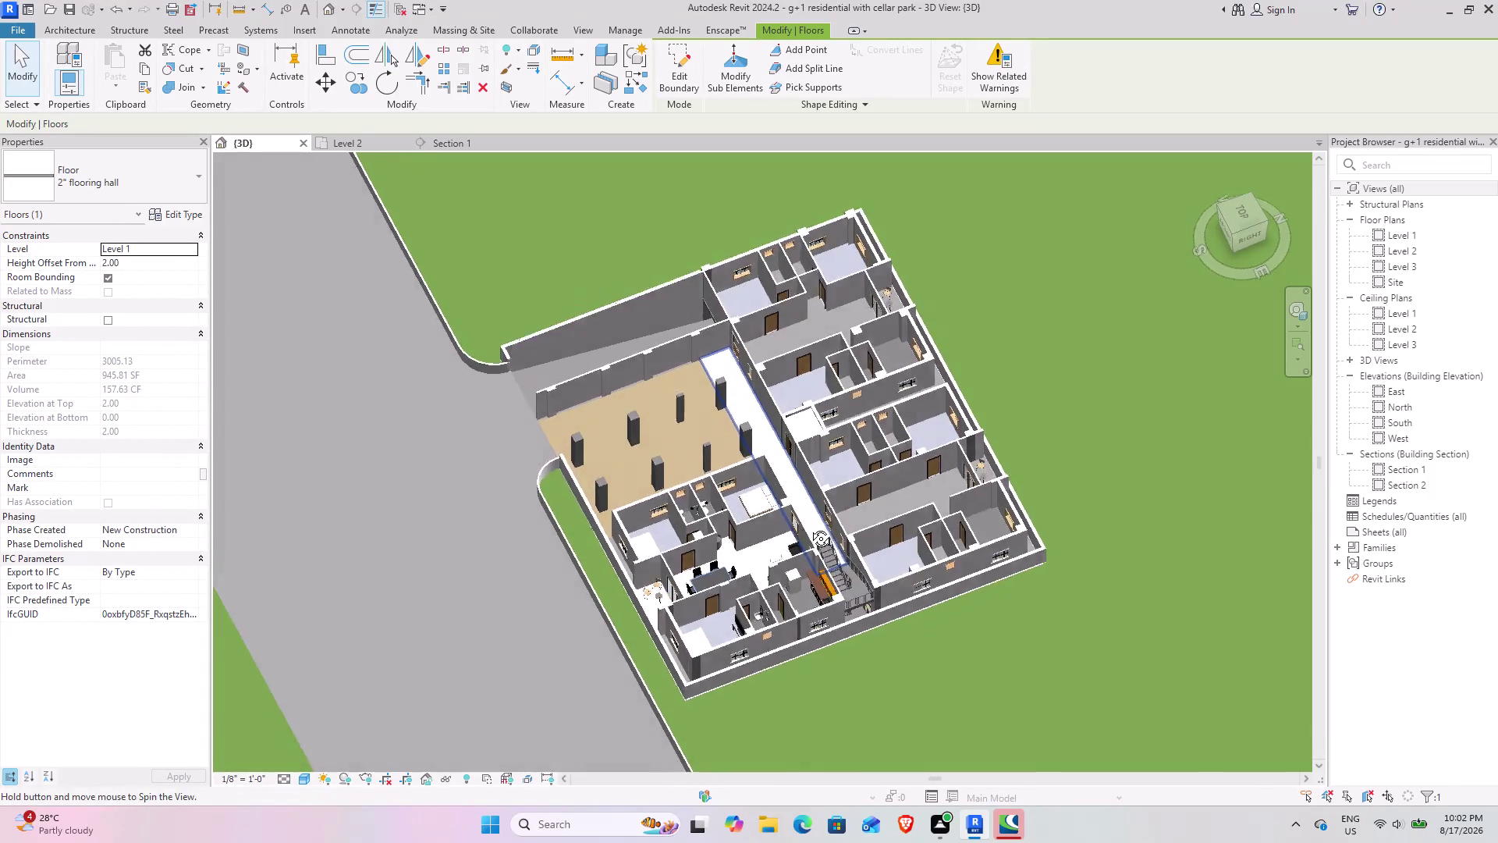
middle_drag(809, 525, 809, 527)
scroll(up, 3)
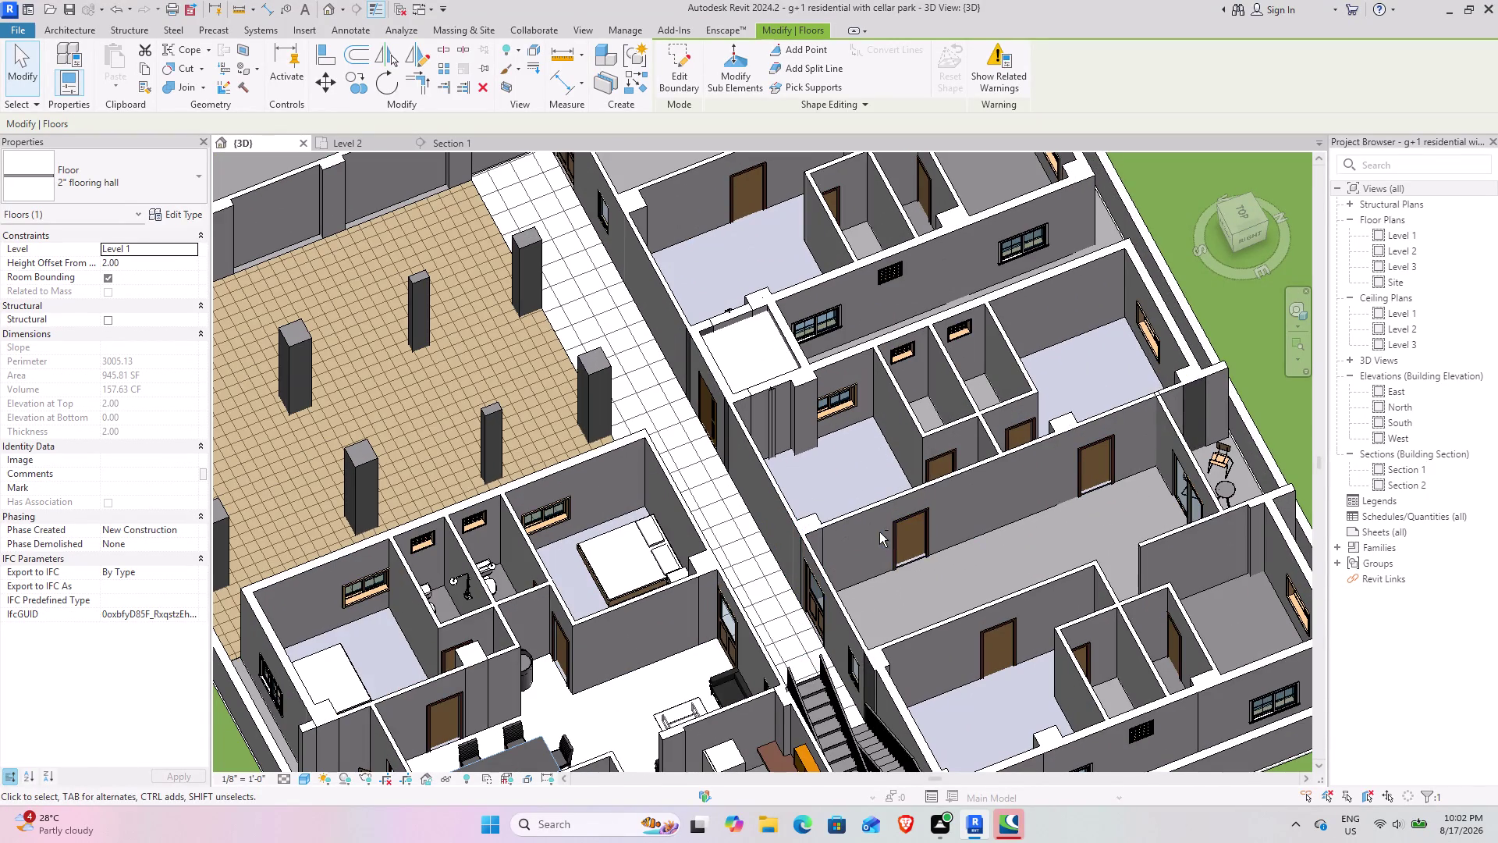
Orbit around the outer walls and staircase rooms, then bring up Section 1.
middle_drag(903, 526, 1261, 388)
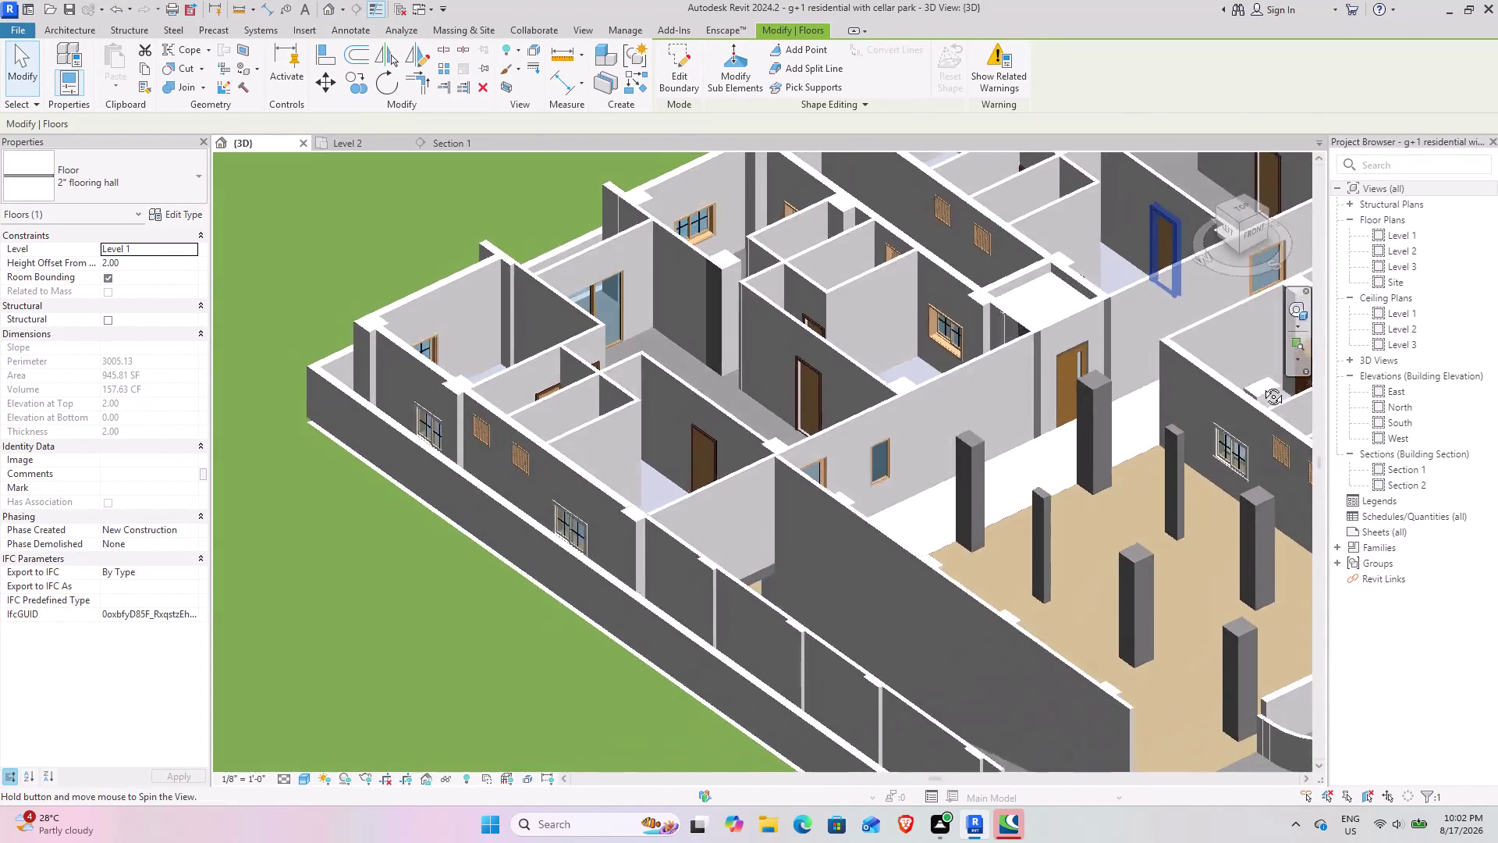
middle_drag(1262, 388, 923, 448)
middle_drag(840, 483, 563, 560)
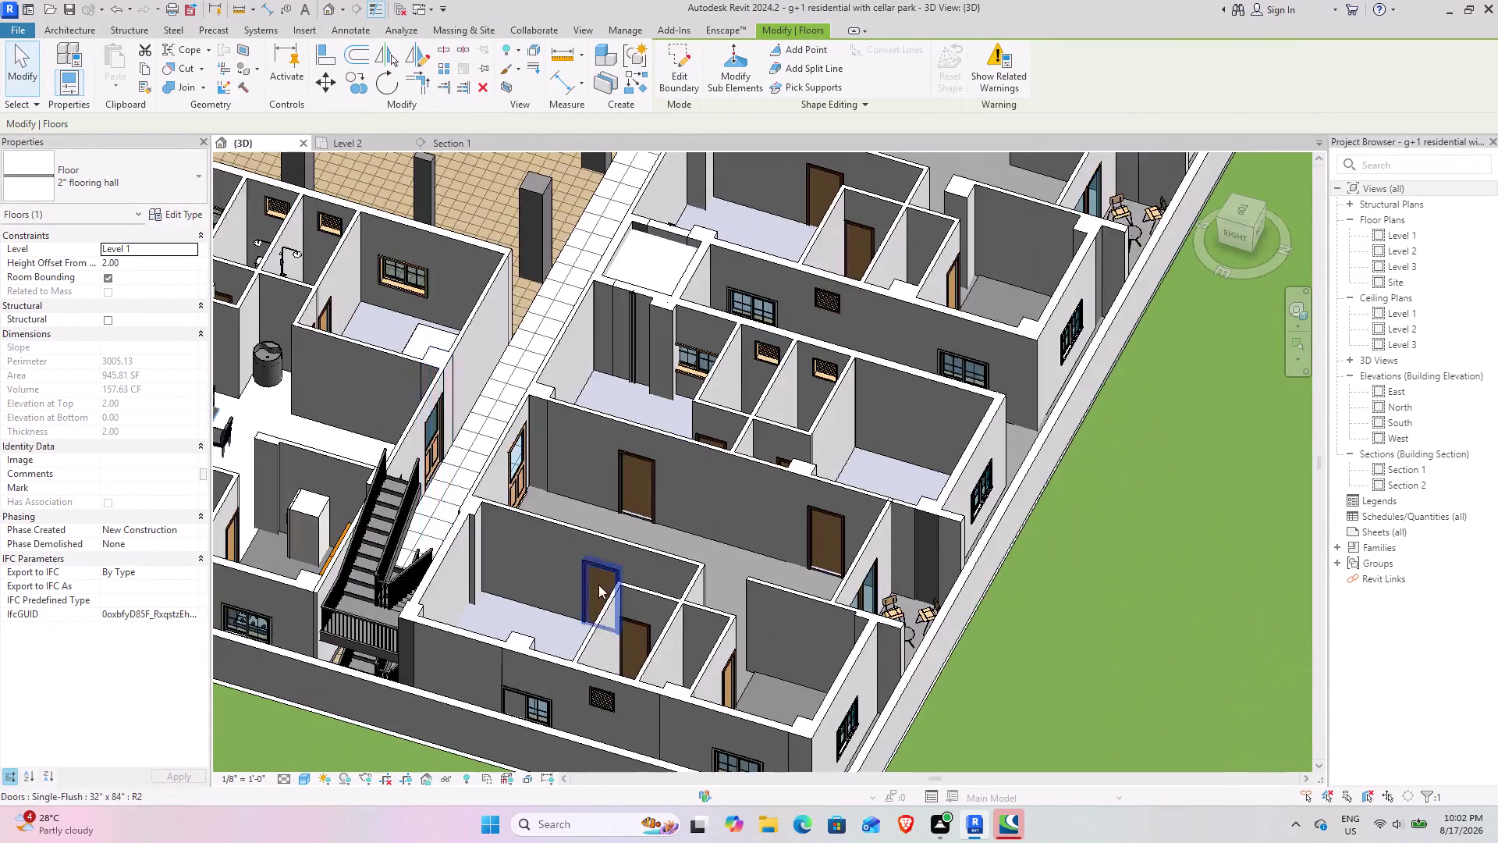
middle_drag(600, 585, 691, 199)
middle_drag(675, 236, 682, 461)
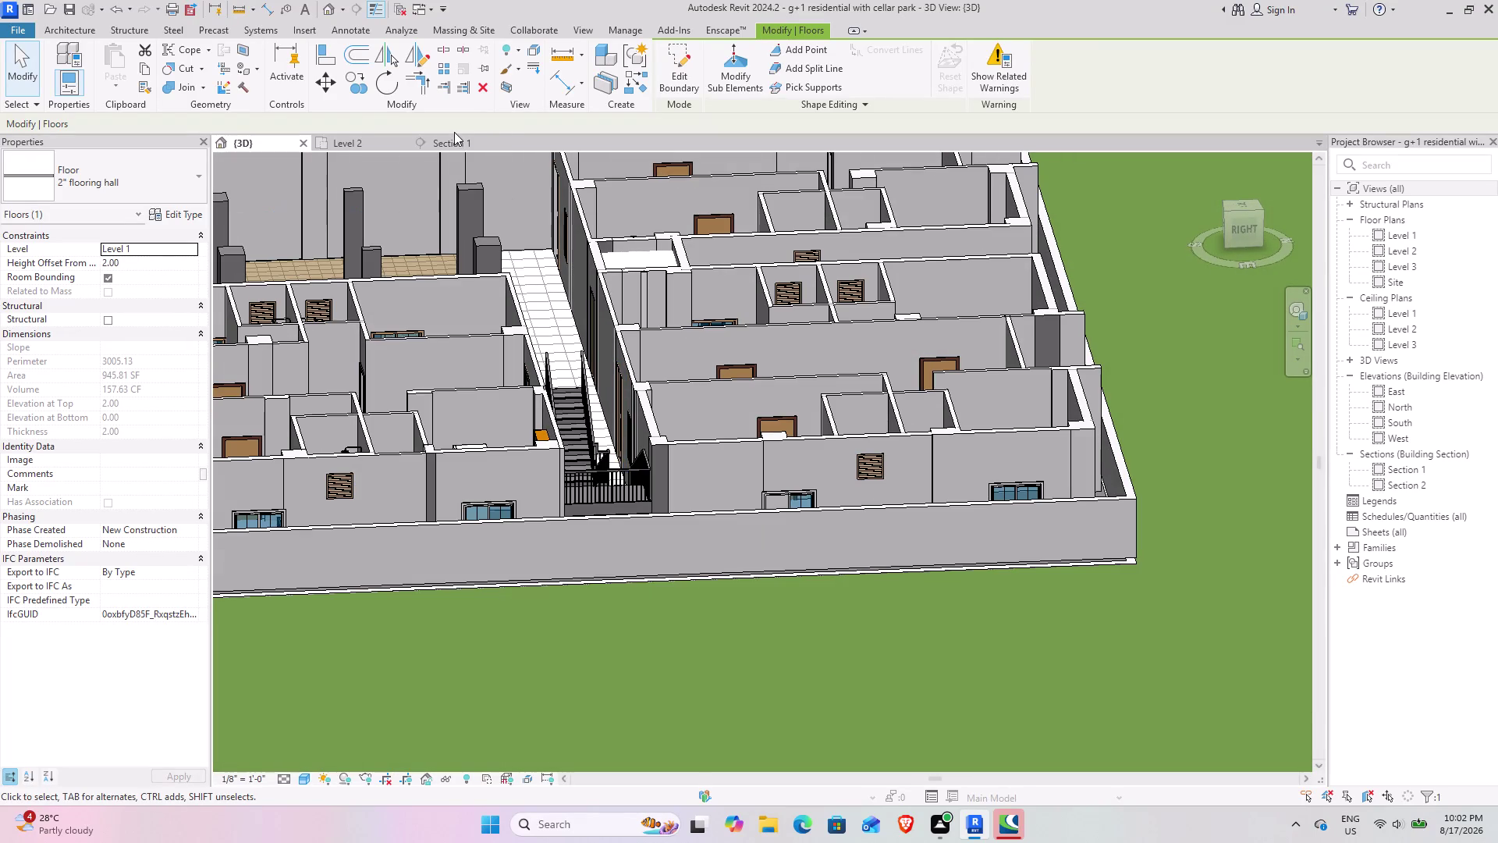
click(454, 132)
click(454, 139)
Select the upper floor slab between the two storeys in Section 1.
scroll(down, 3)
middle_drag(493, 480, 666, 455)
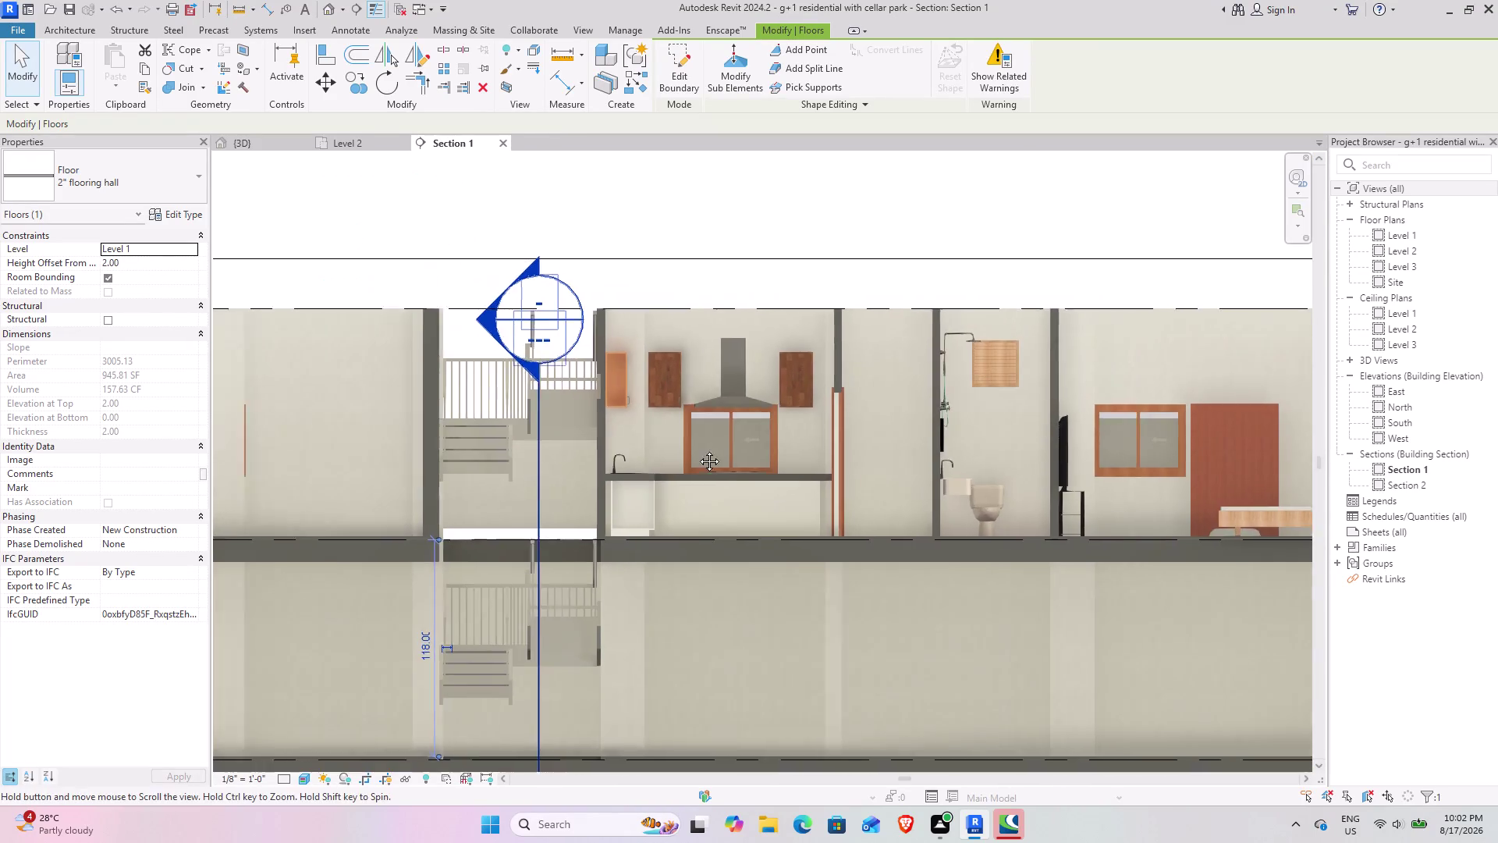
middle_drag(666, 455, 928, 401)
middle_drag(421, 406, 818, 426)
scroll(up, 3)
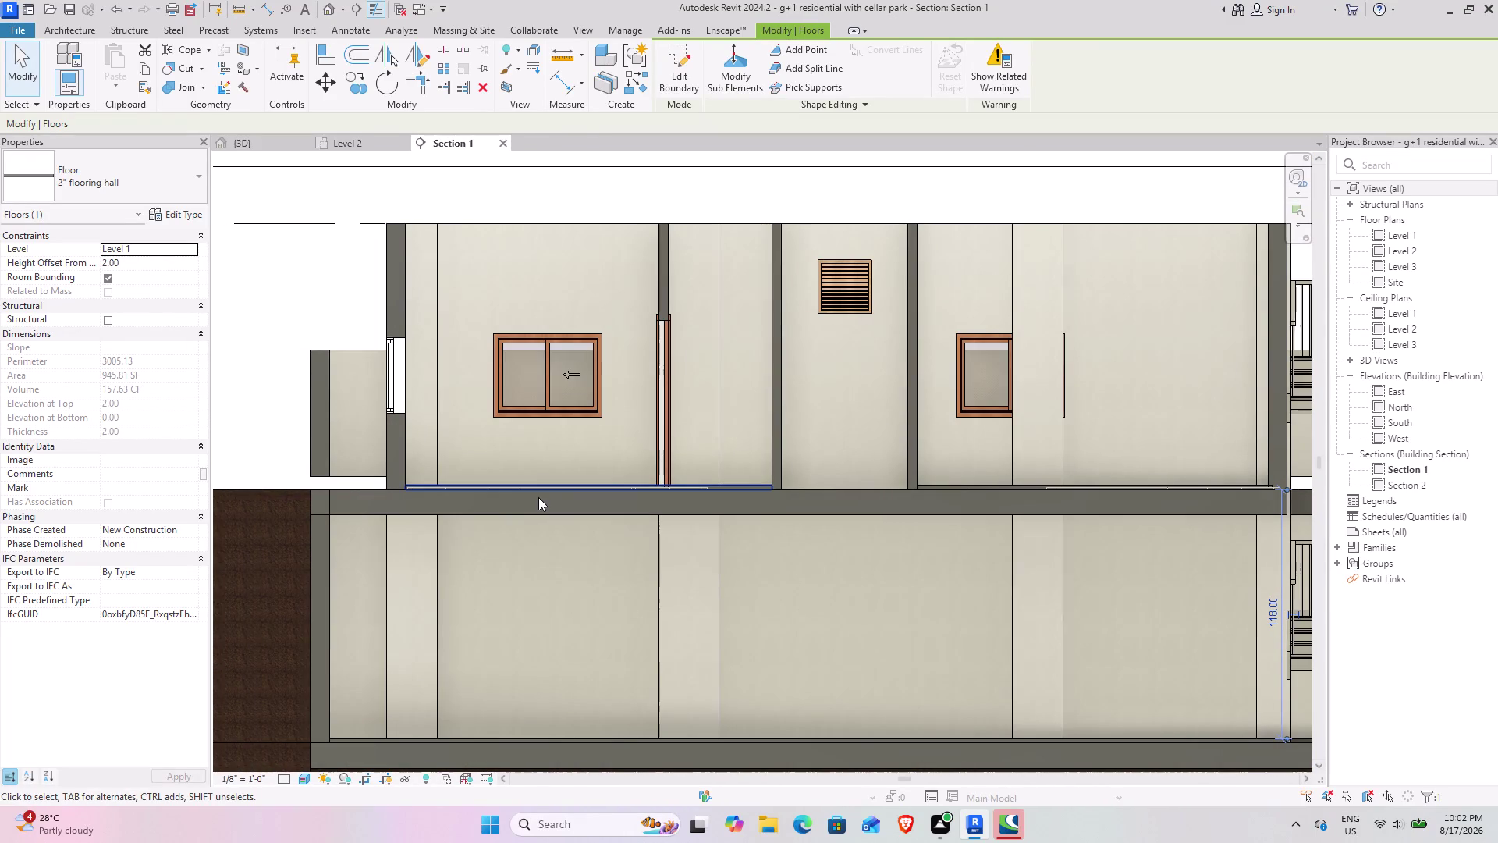
click(572, 487)
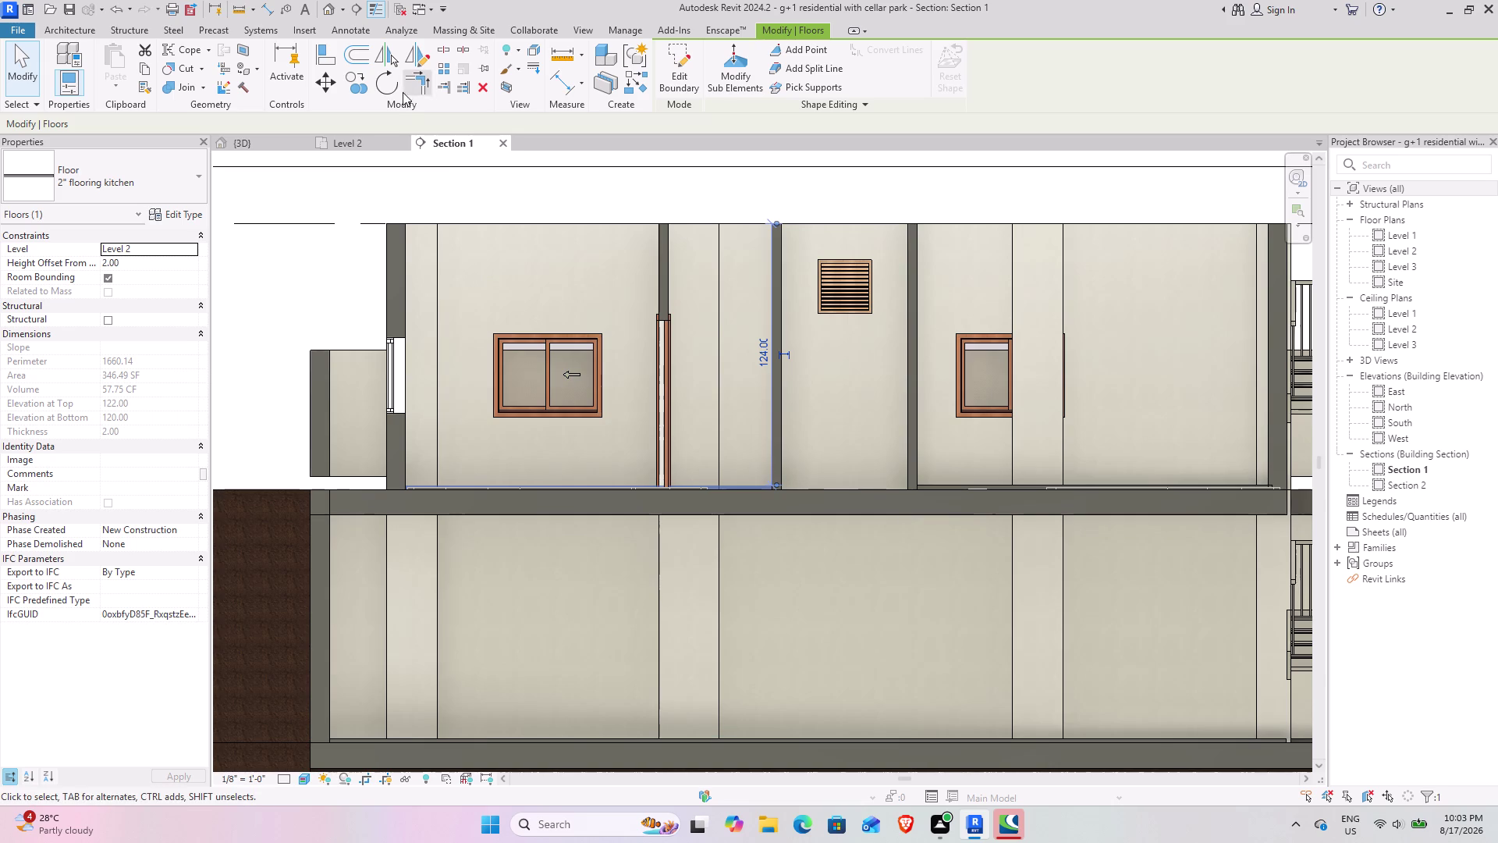
Drag the Section 1 cut line further left across the Level 2 plan.
click(361, 143)
scroll(down, 3)
middle_drag(874, 339, 812, 385)
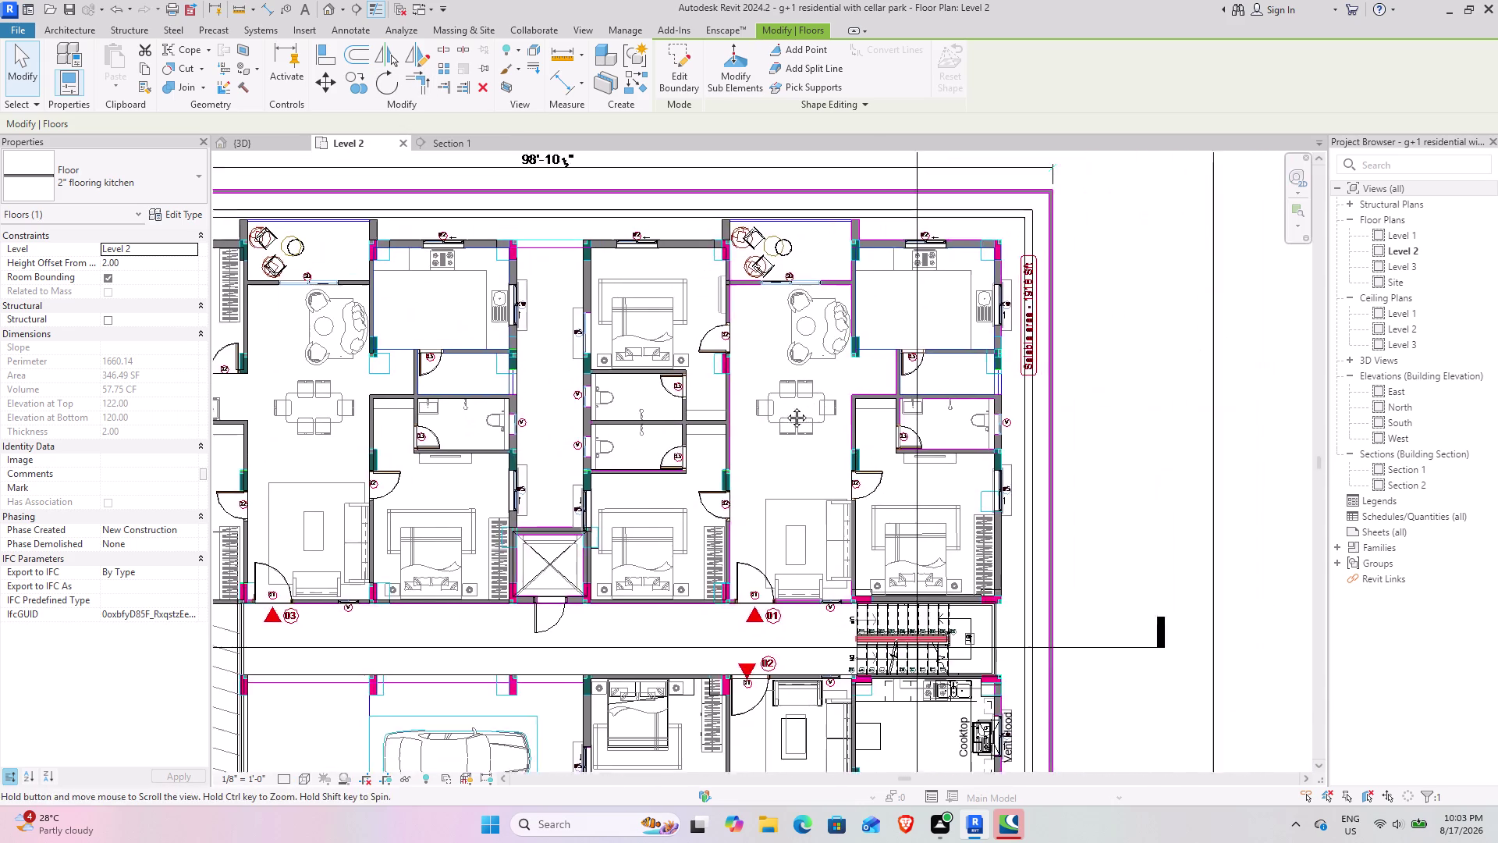
middle_drag(812, 384, 781, 409)
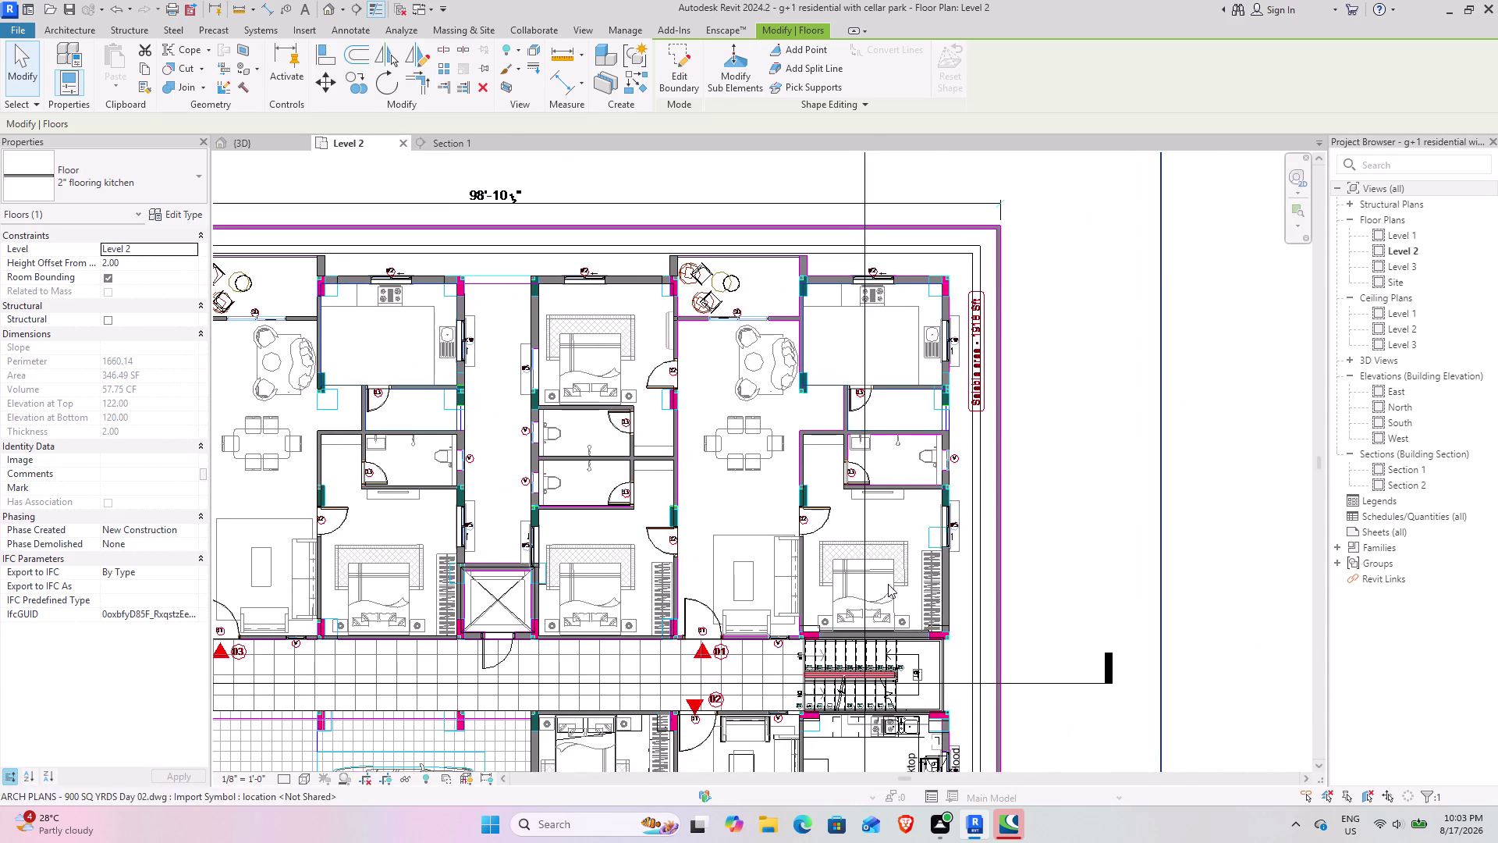
click(867, 568)
drag(865, 529, 730, 519)
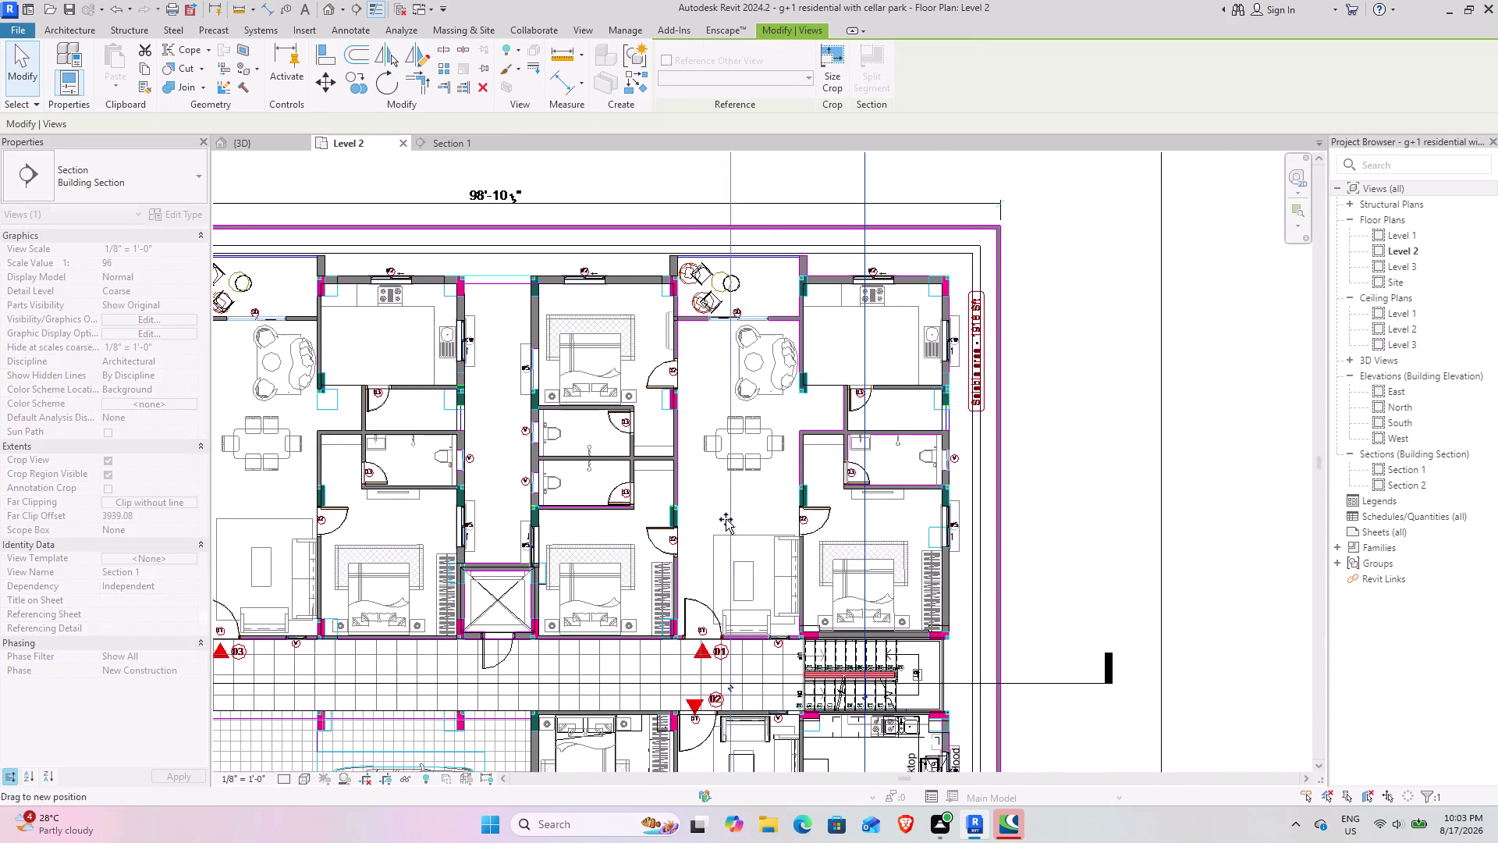
drag(730, 519, 697, 515)
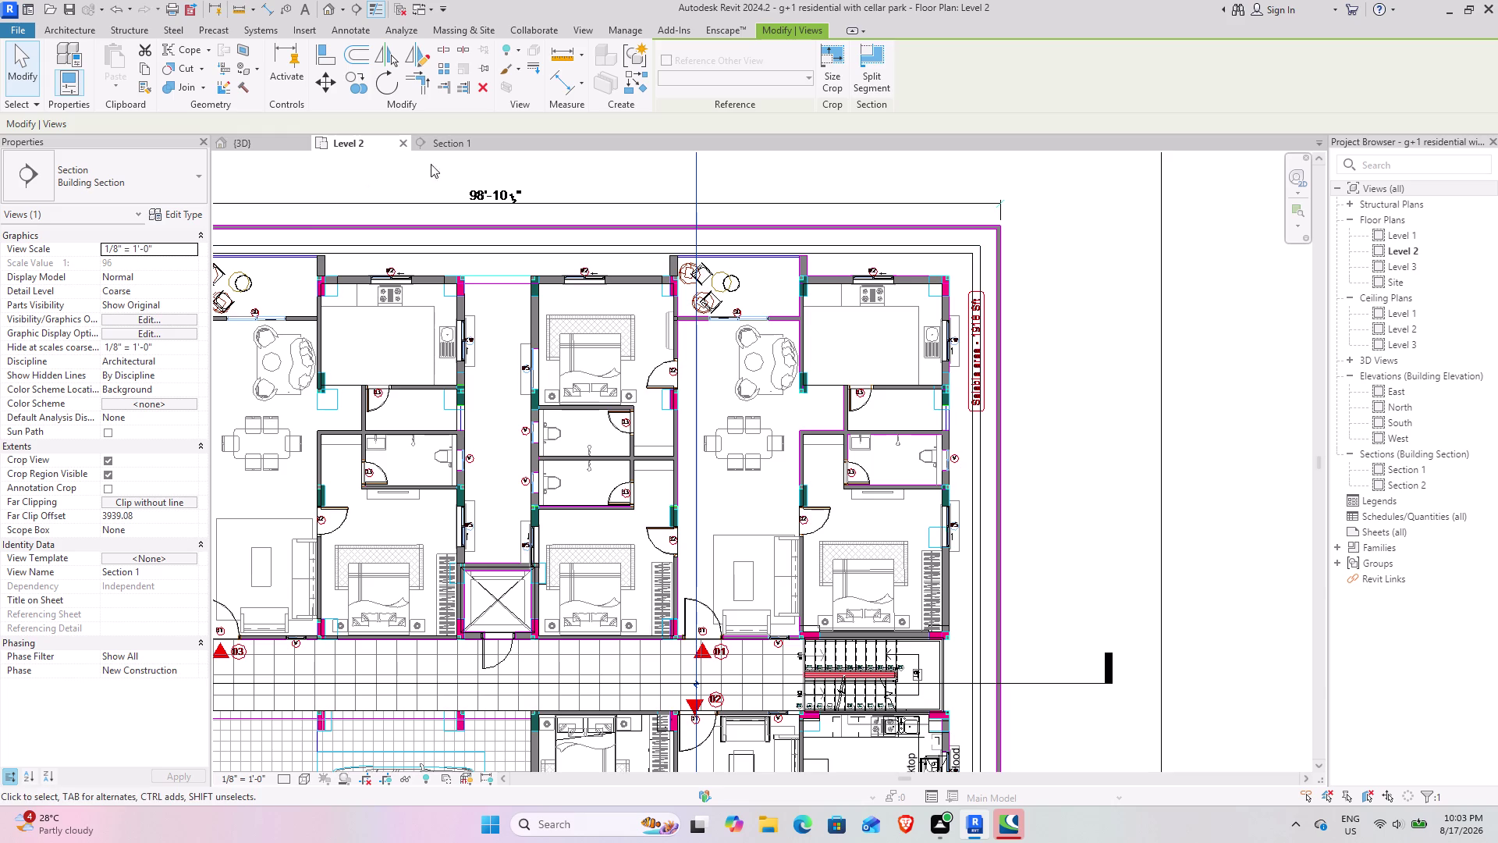
Review the moved section, cycle-select the hall floor and start editing its boundary.
click(444, 143)
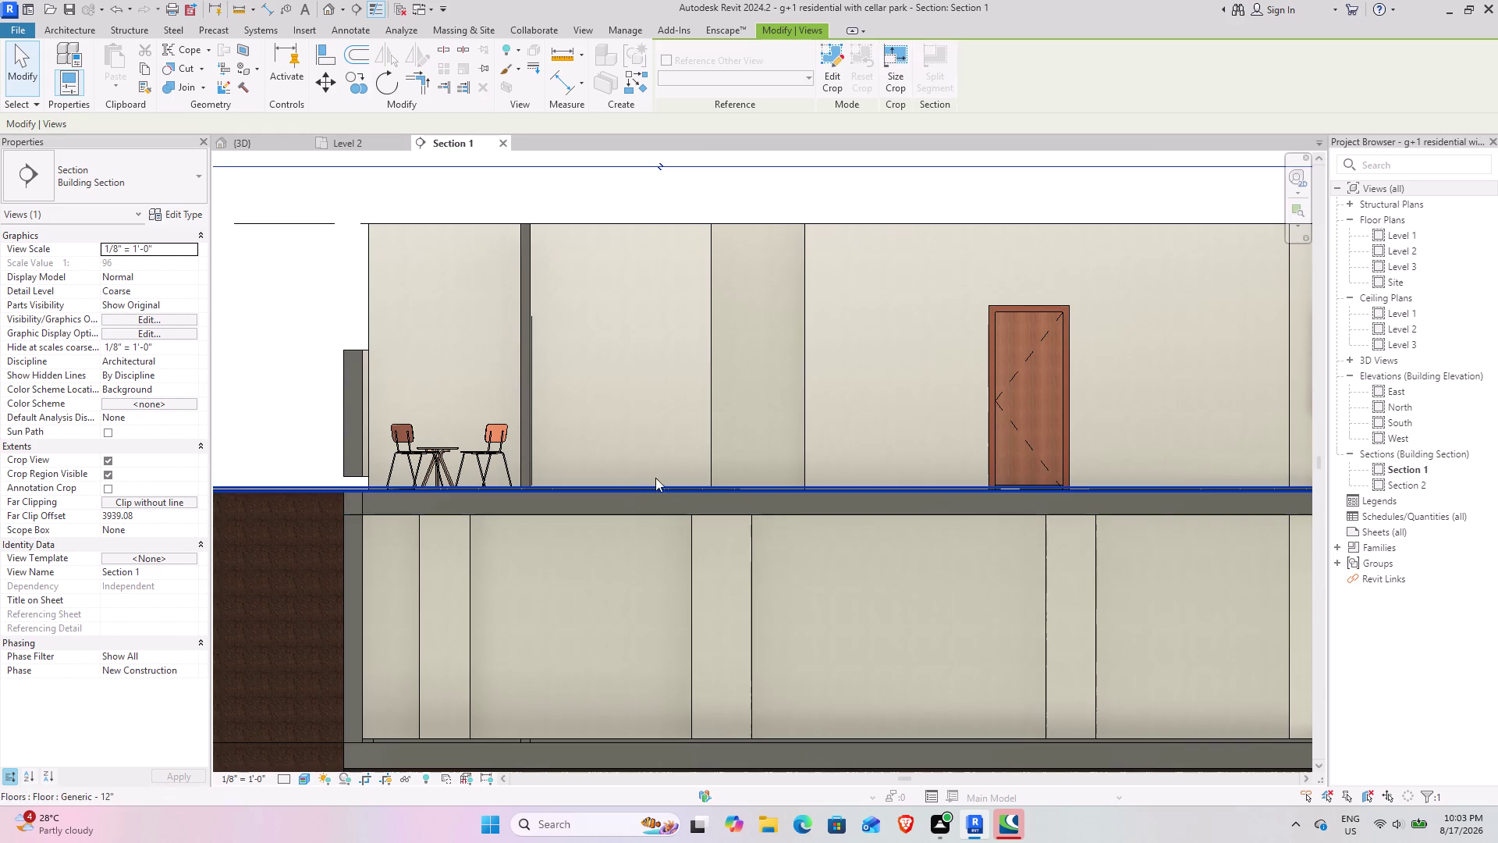
middle_drag(870, 480, 598, 512)
scroll(up, 3)
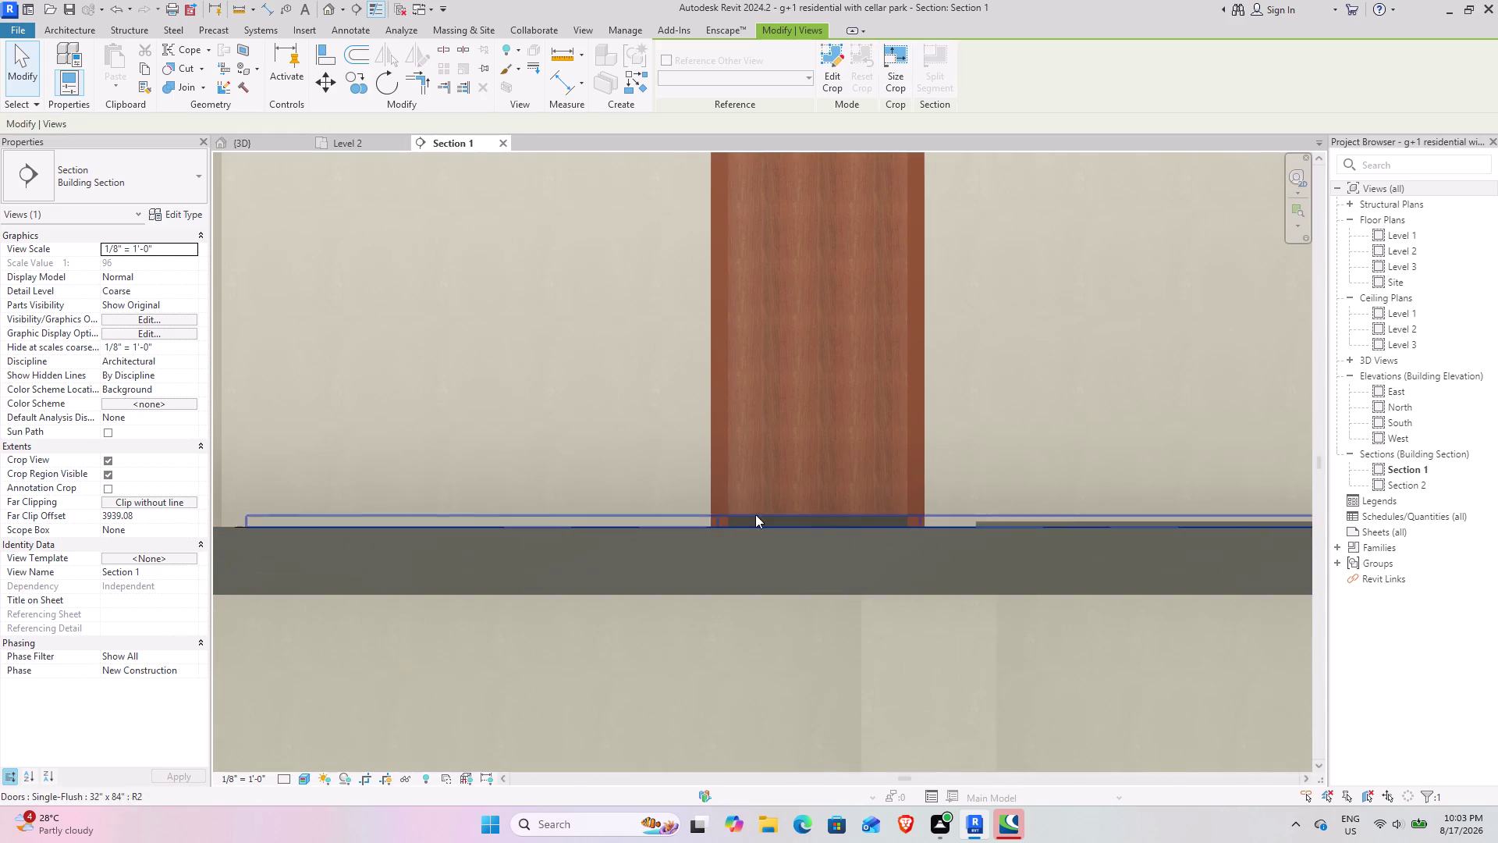
middle_drag(814, 522, 363, 525)
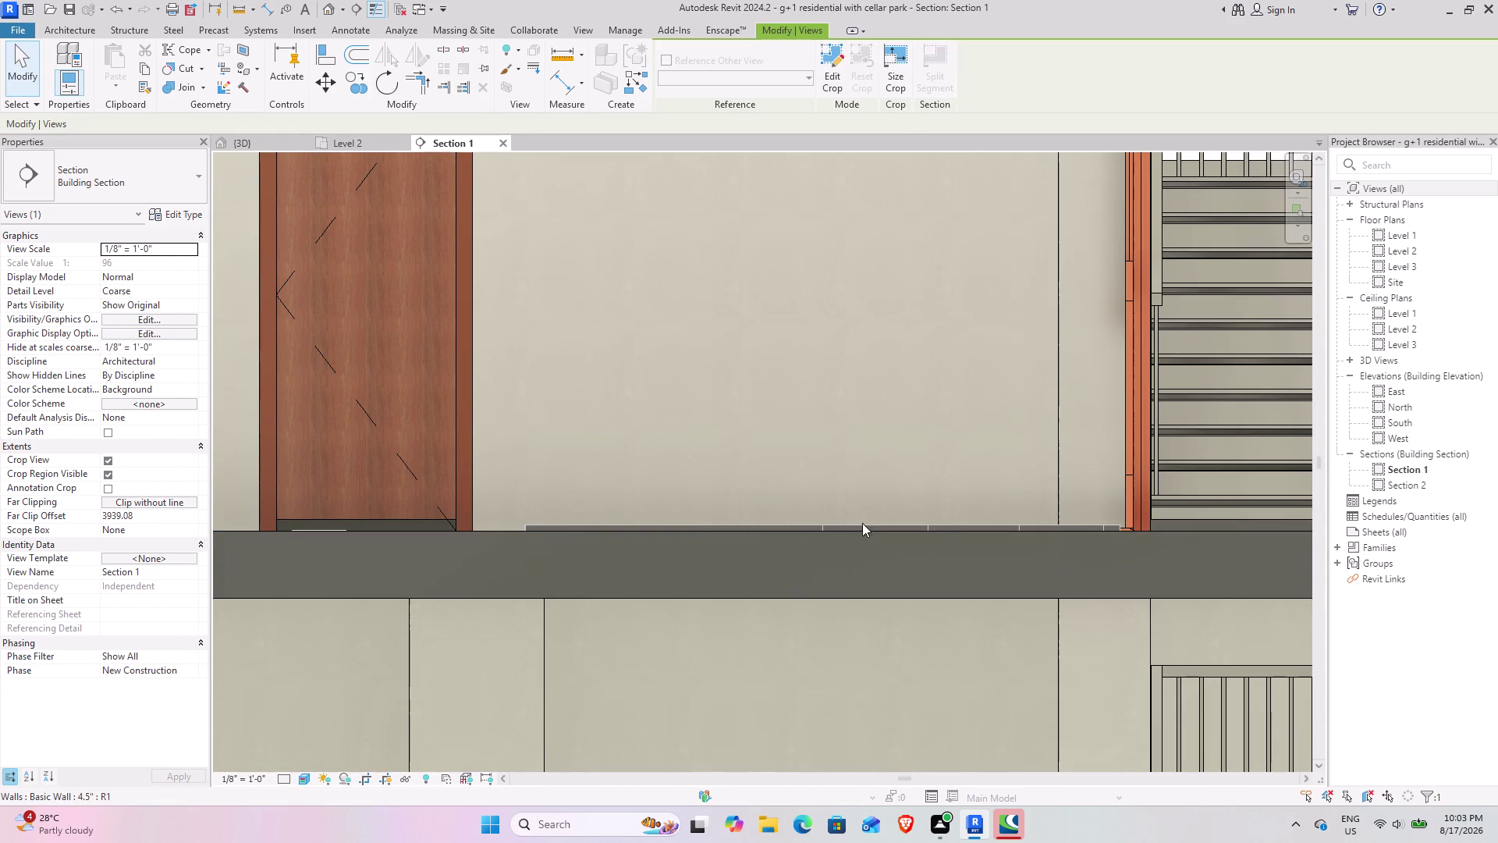
scroll(down, 3)
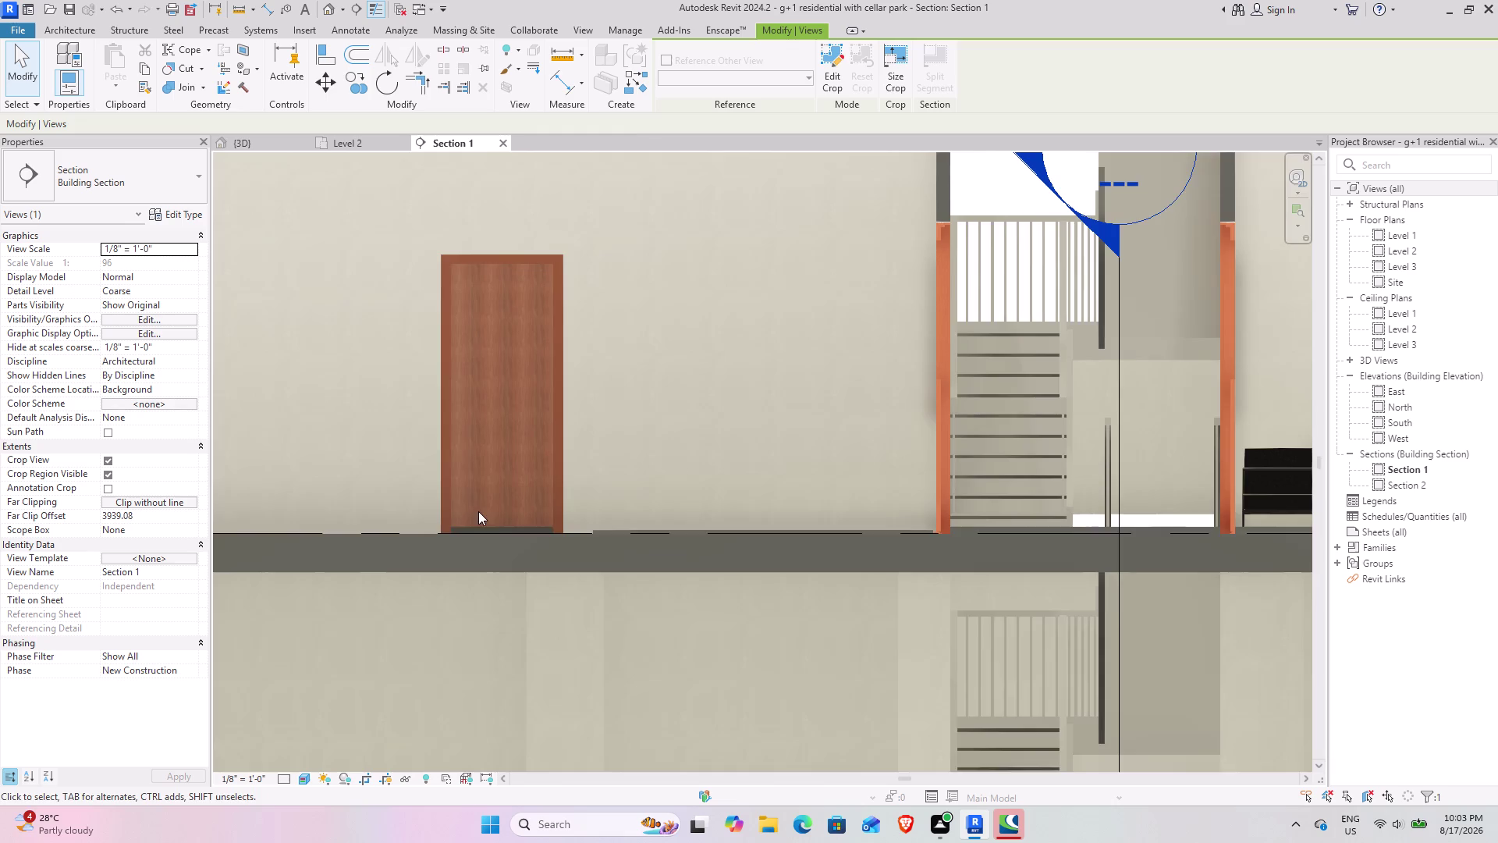
middle_drag(473, 511, 636, 510)
middle_drag(557, 533, 629, 533)
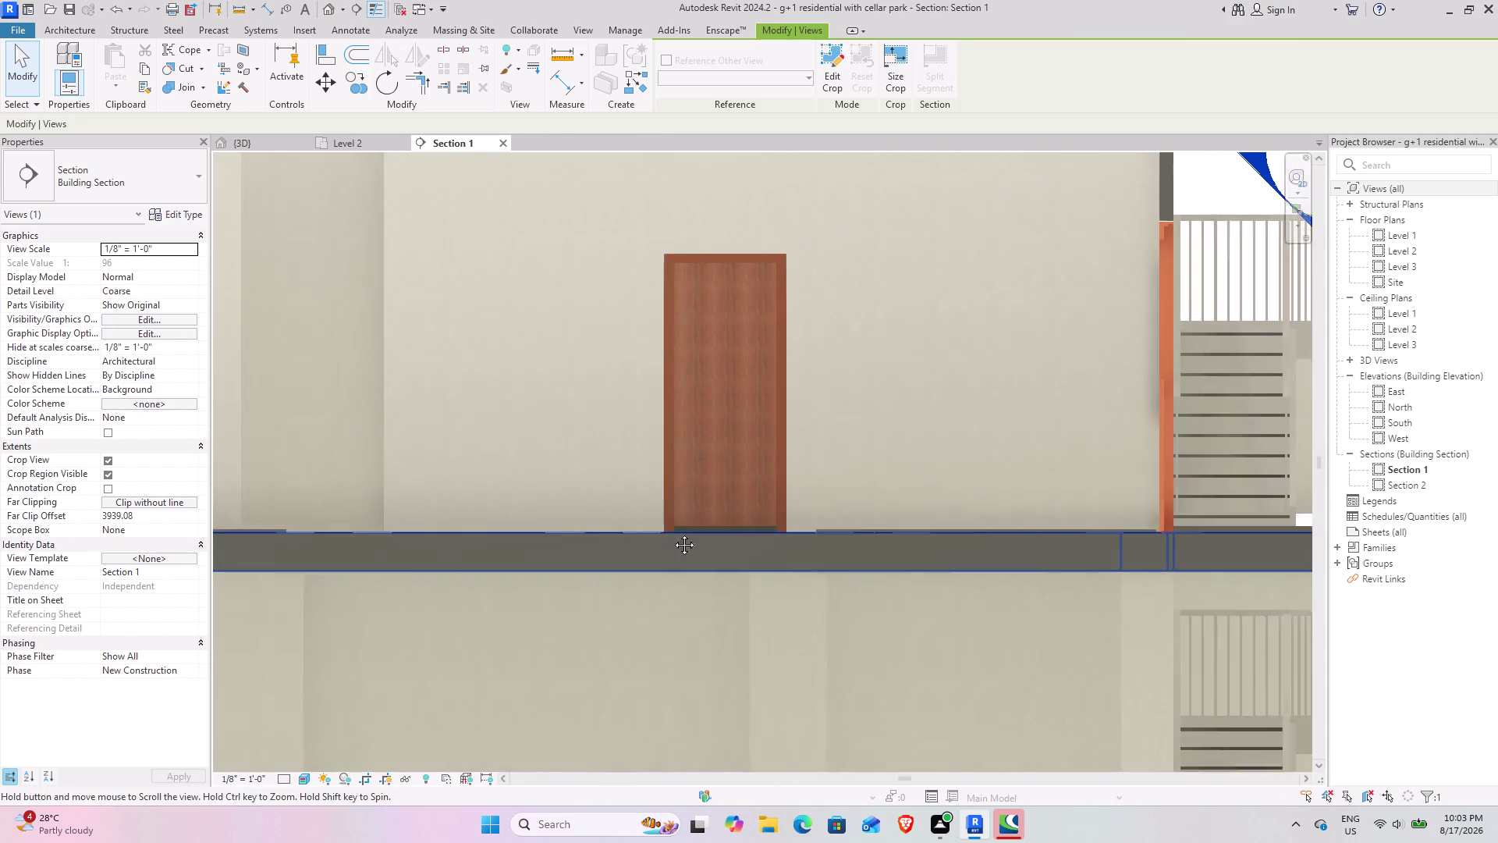
middle_drag(629, 533, 944, 533)
key(shift+z)
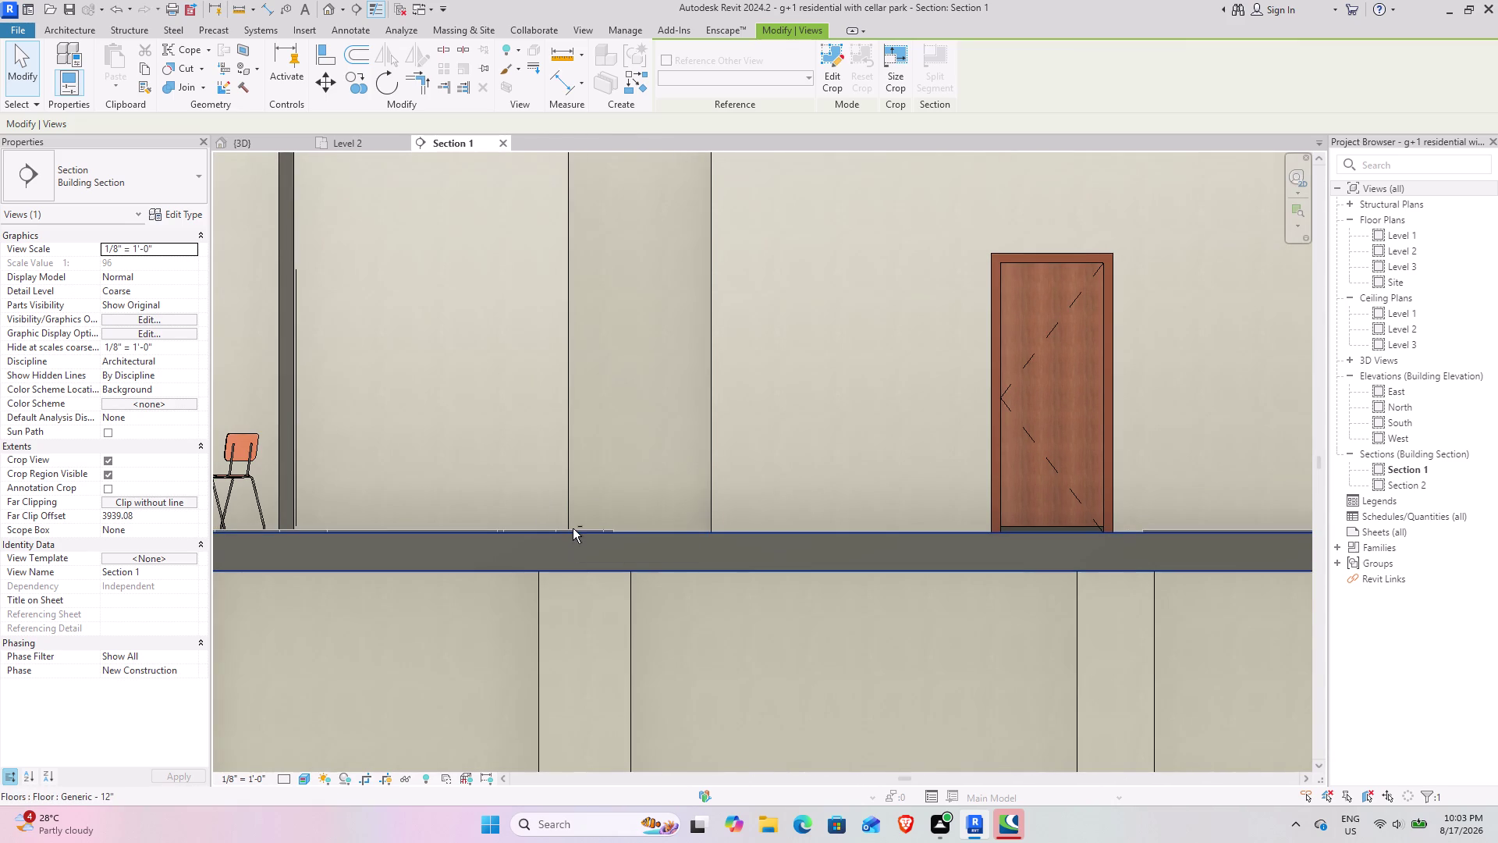
key(ctrl+z)
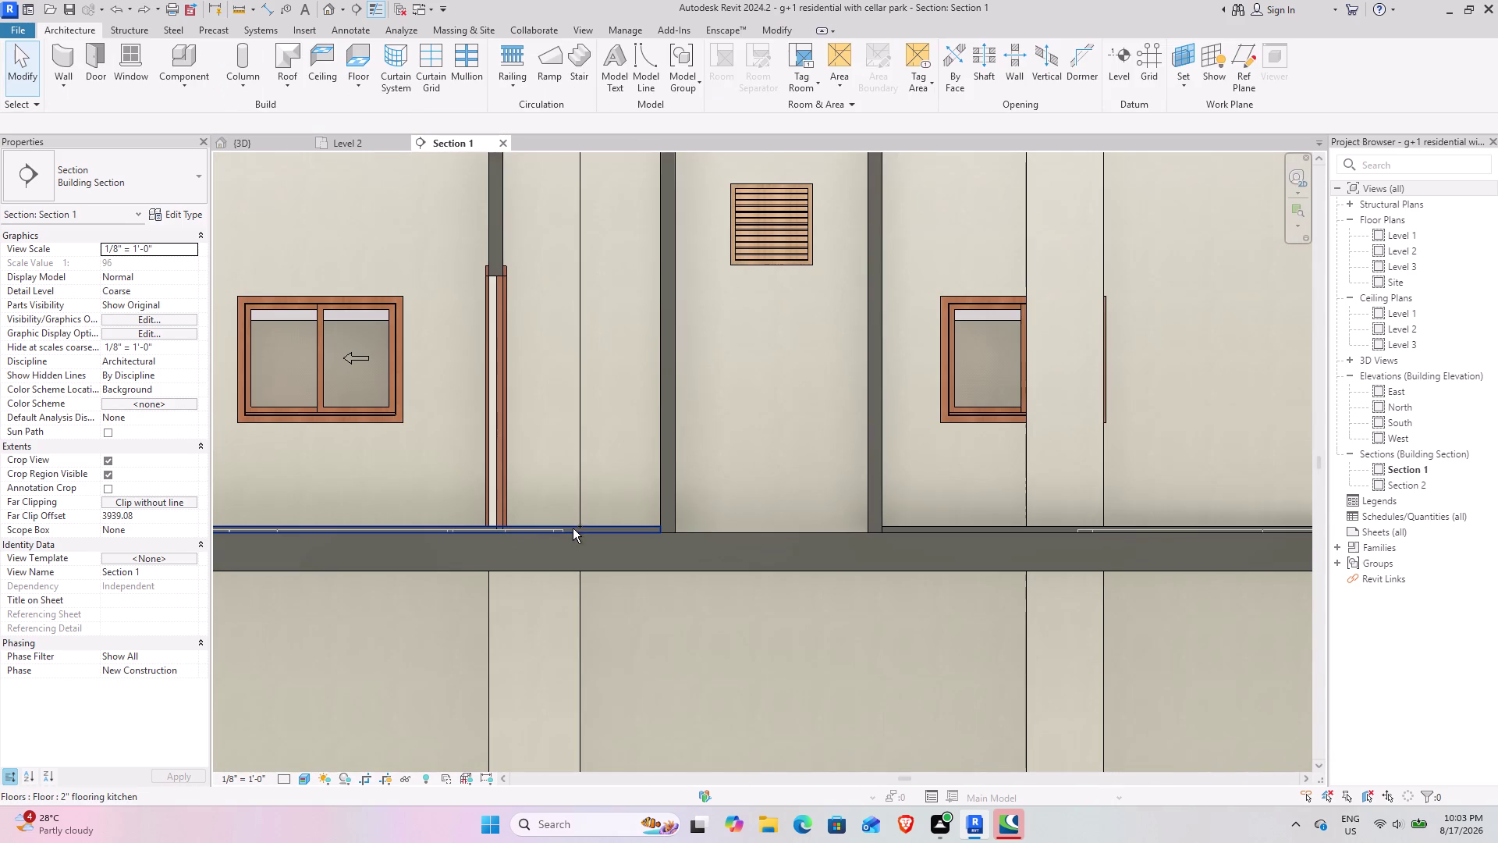
key(ctrl+z)
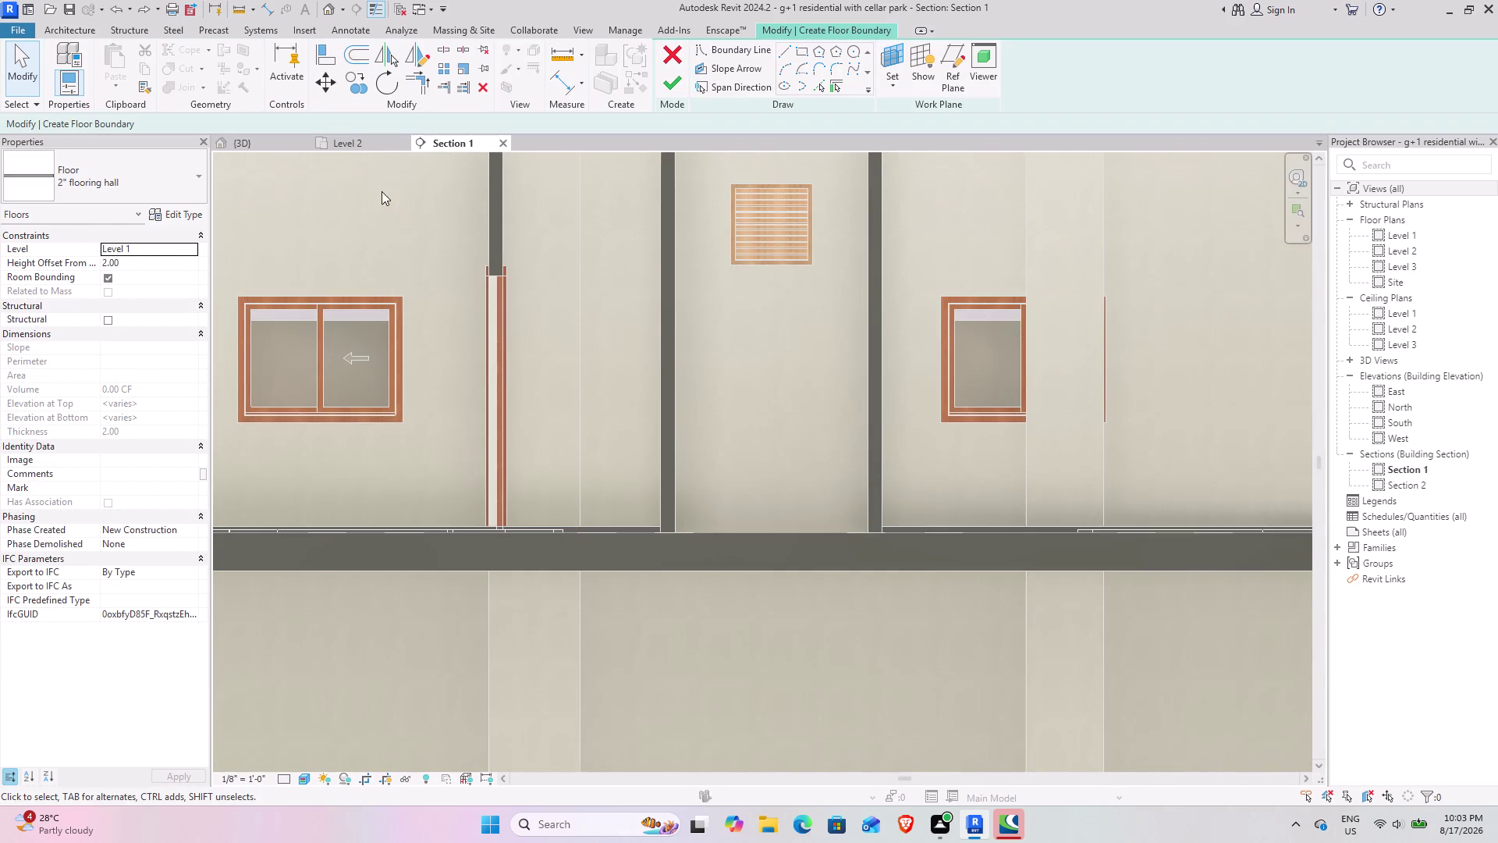
Give the hall floor a Height Offset From Level of 10, finish the edit, and view 3D.
click(349, 146)
middle_drag(633, 336, 910, 672)
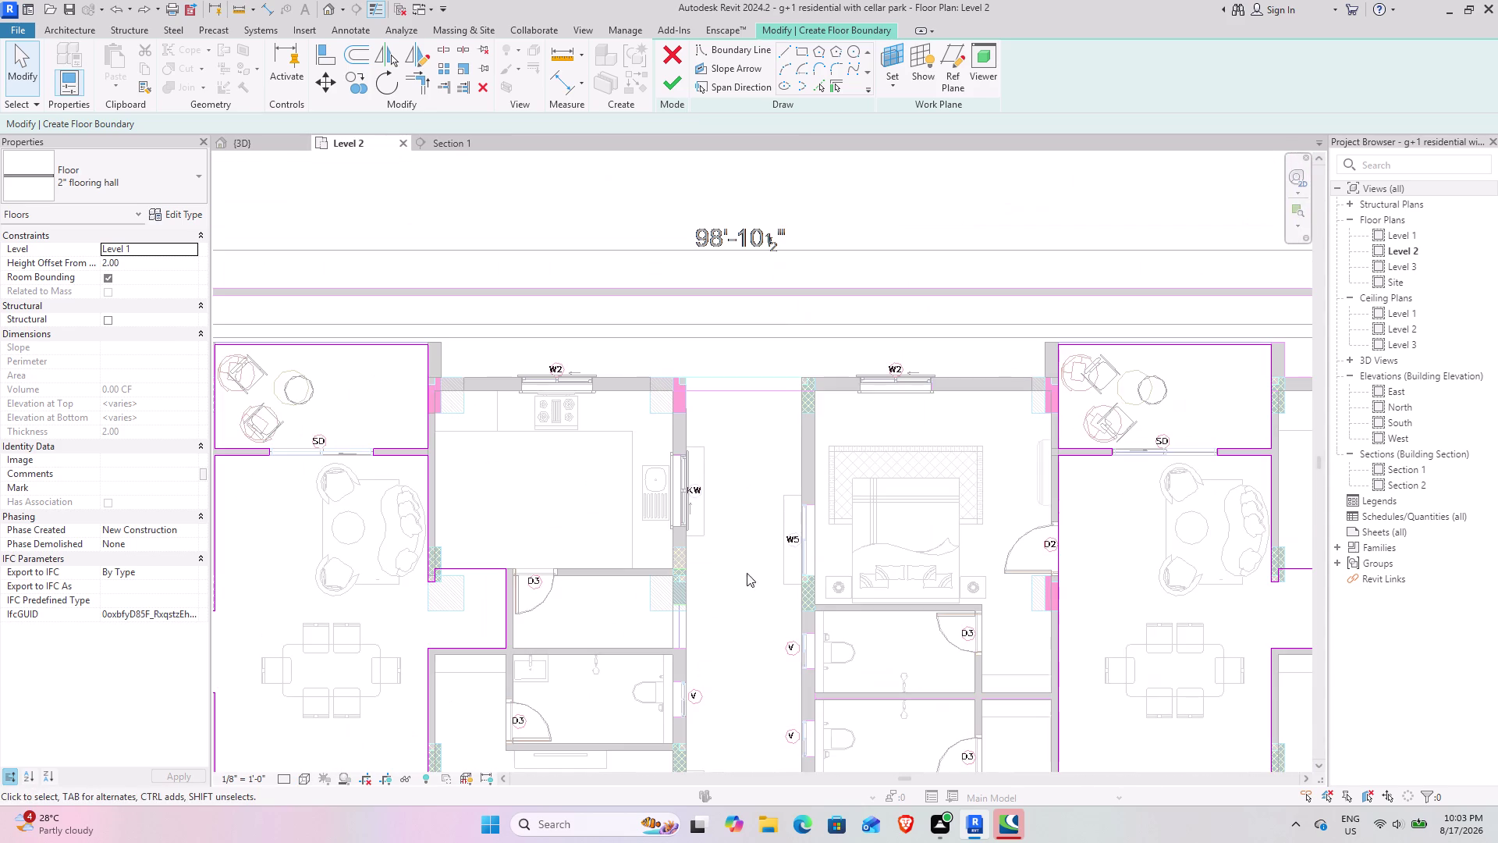
middle_drag(497, 488, 840, 508)
scroll(up, 3)
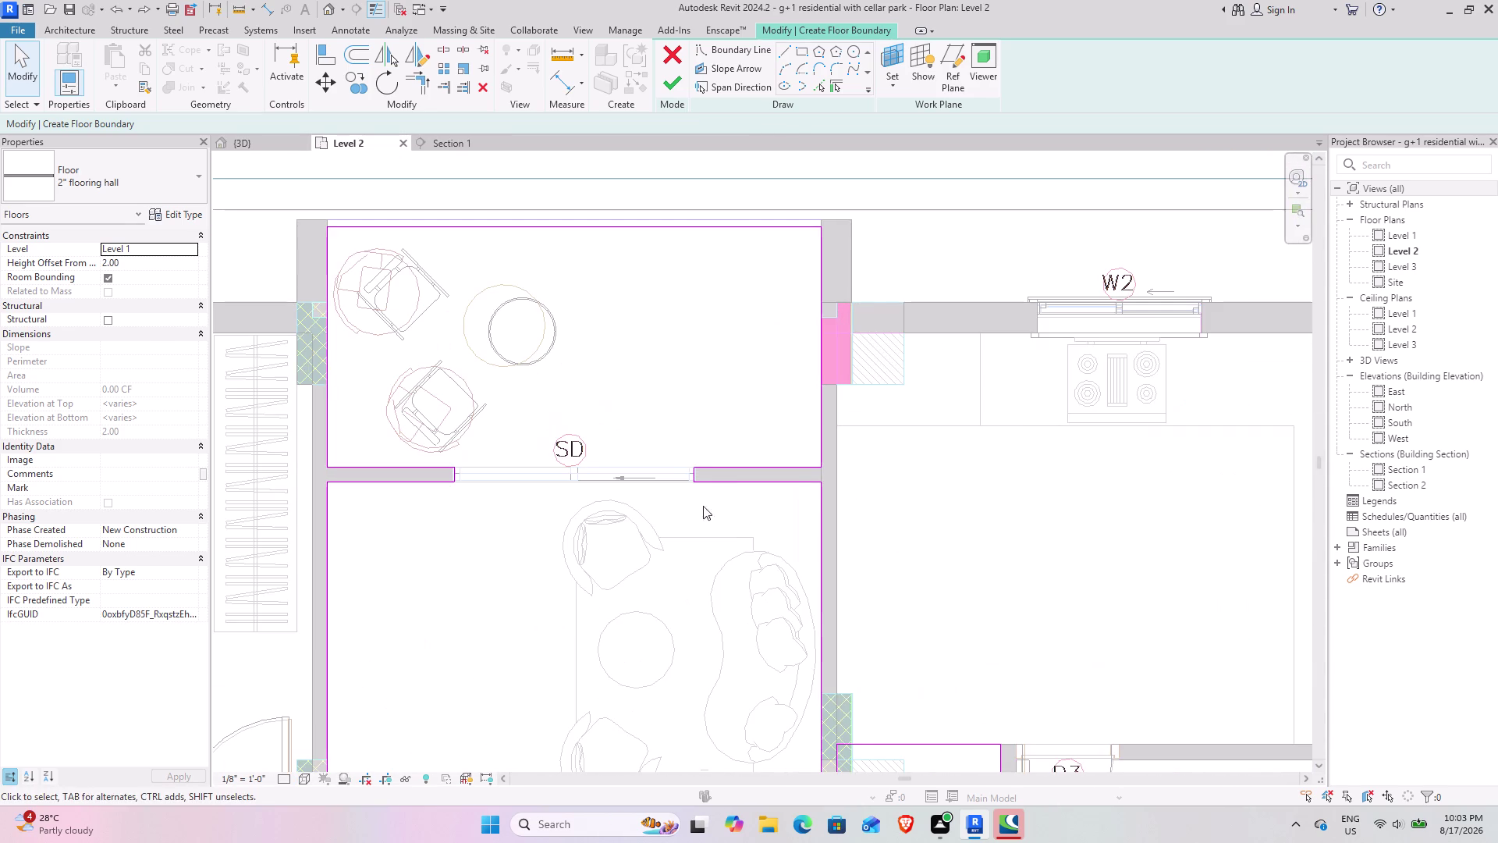
scroll(down, 3)
click(166, 268)
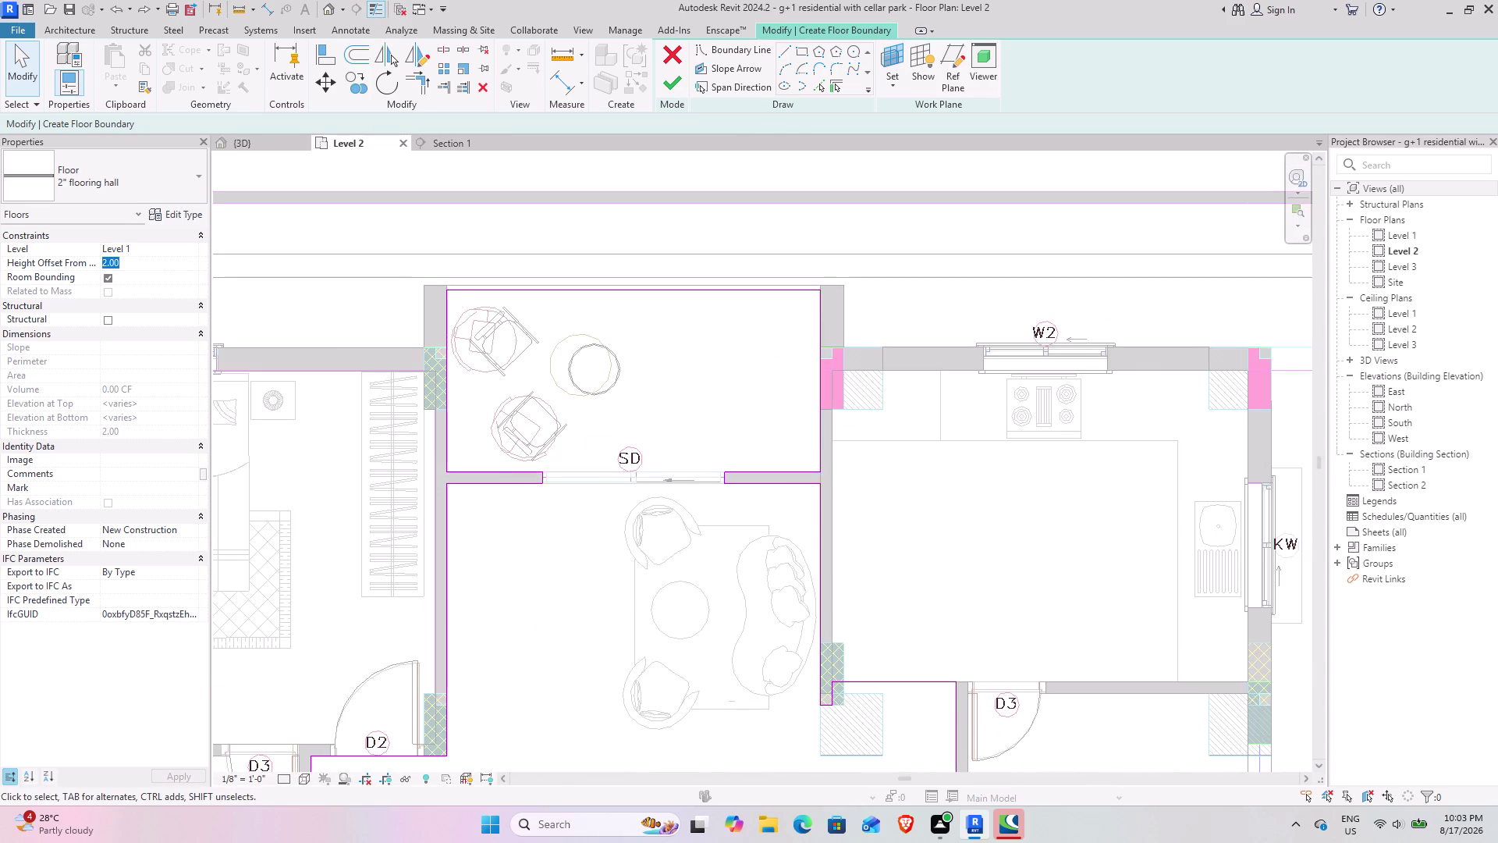
text(10)
key(Return)
click(670, 84)
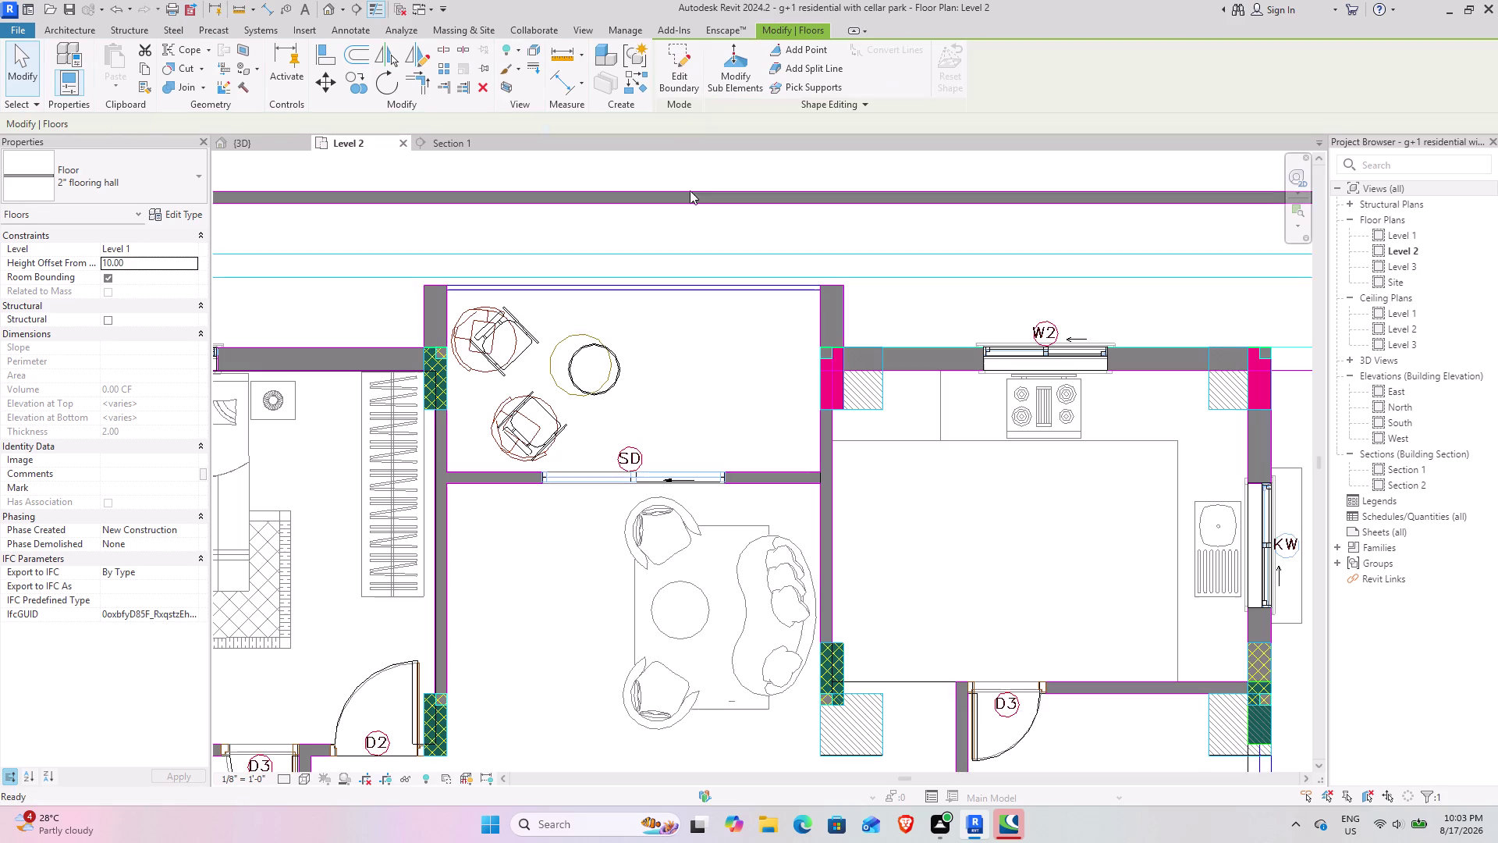
click(272, 144)
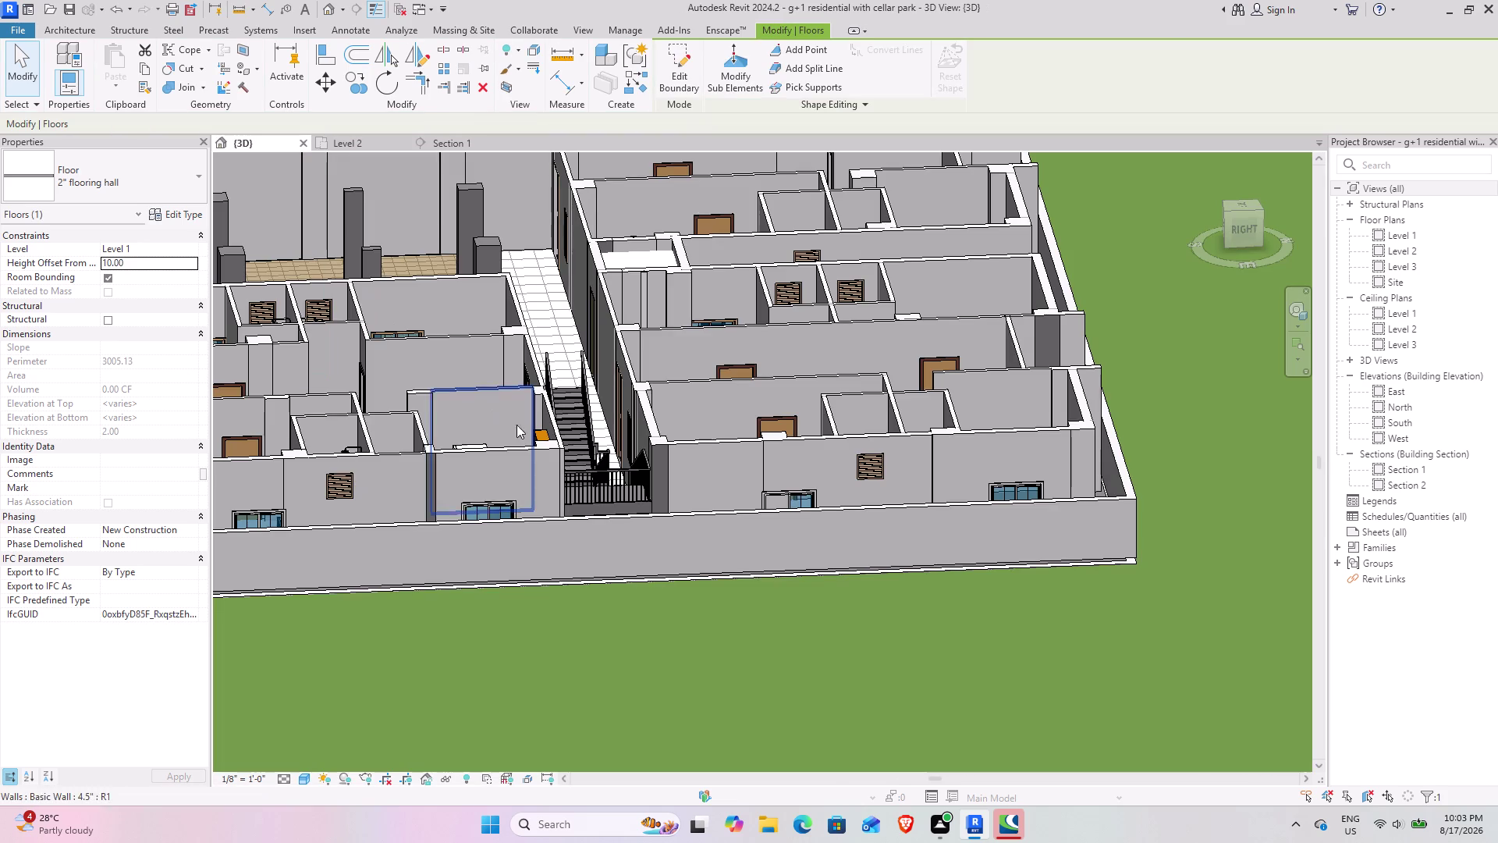
scroll(down, 3)
middle_drag(552, 382, 618, 551)
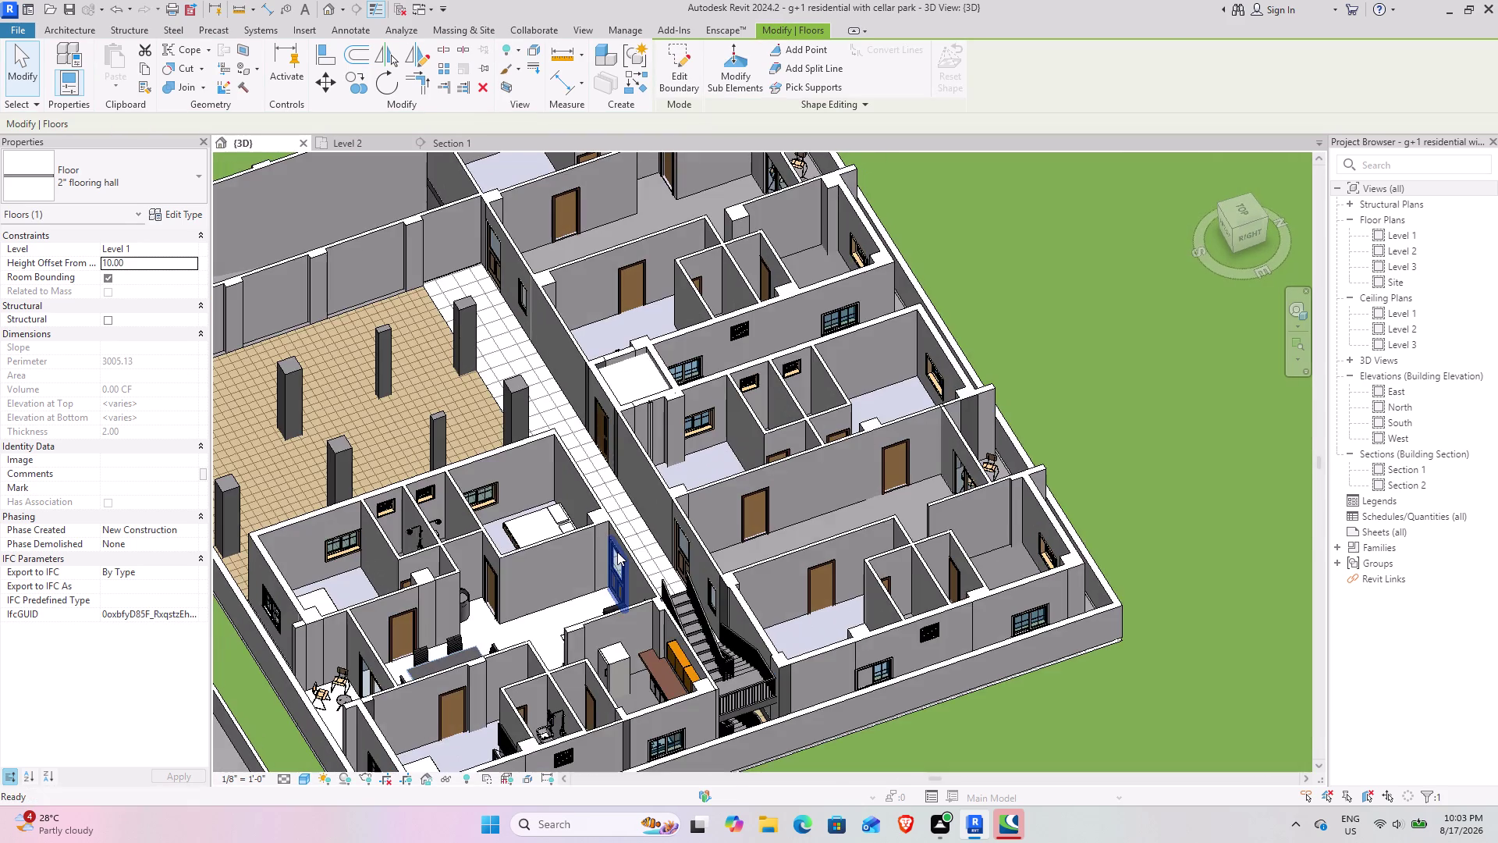
middle_drag(623, 558, 723, 629)
middle_drag(715, 619, 638, 469)
scroll(up, 3)
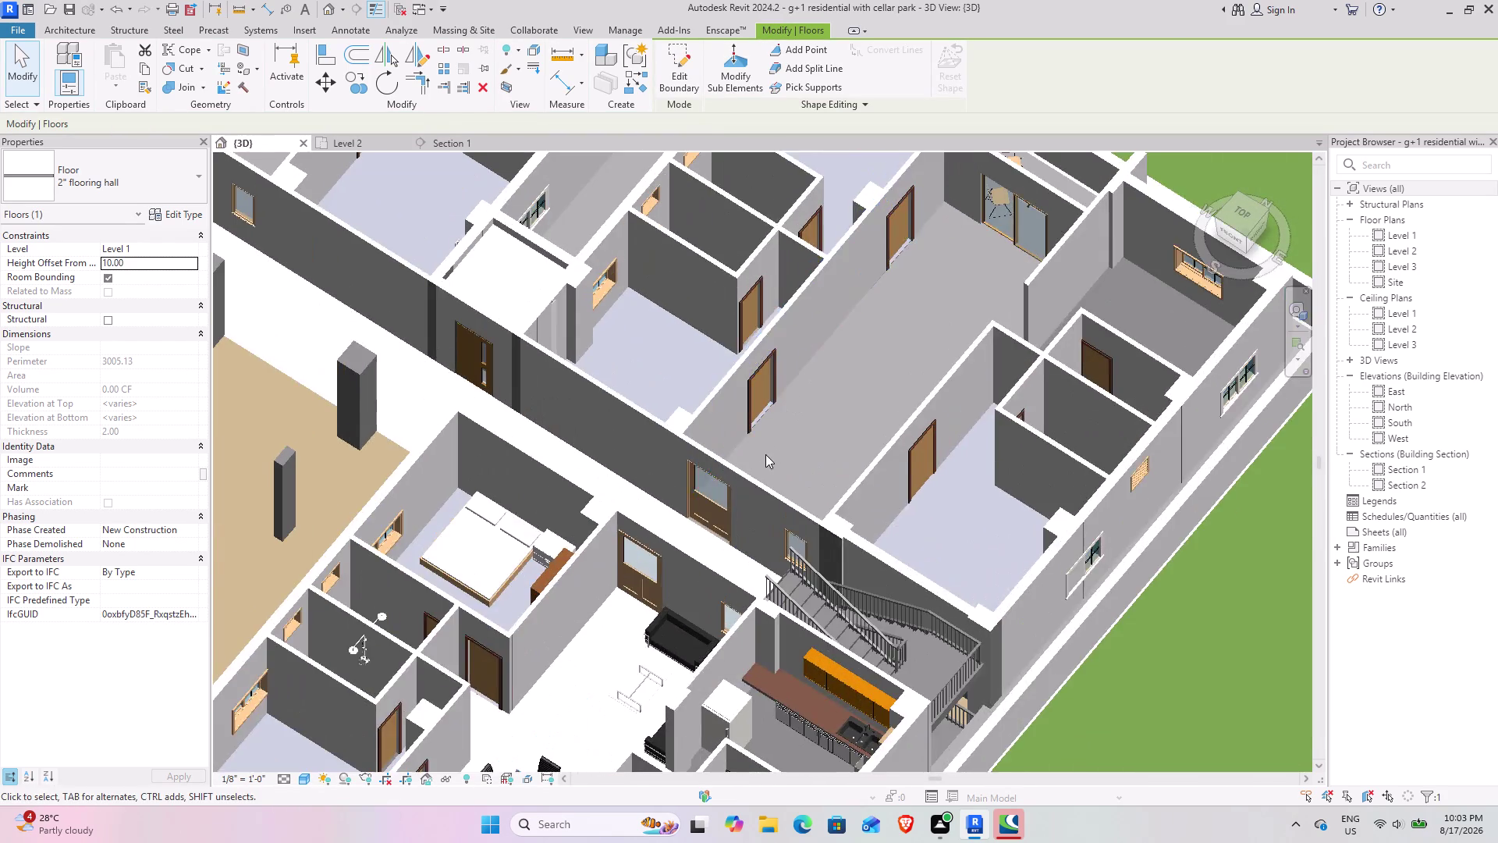
middle_drag(768, 455, 907, 444)
middle_drag(906, 444, 658, 490)
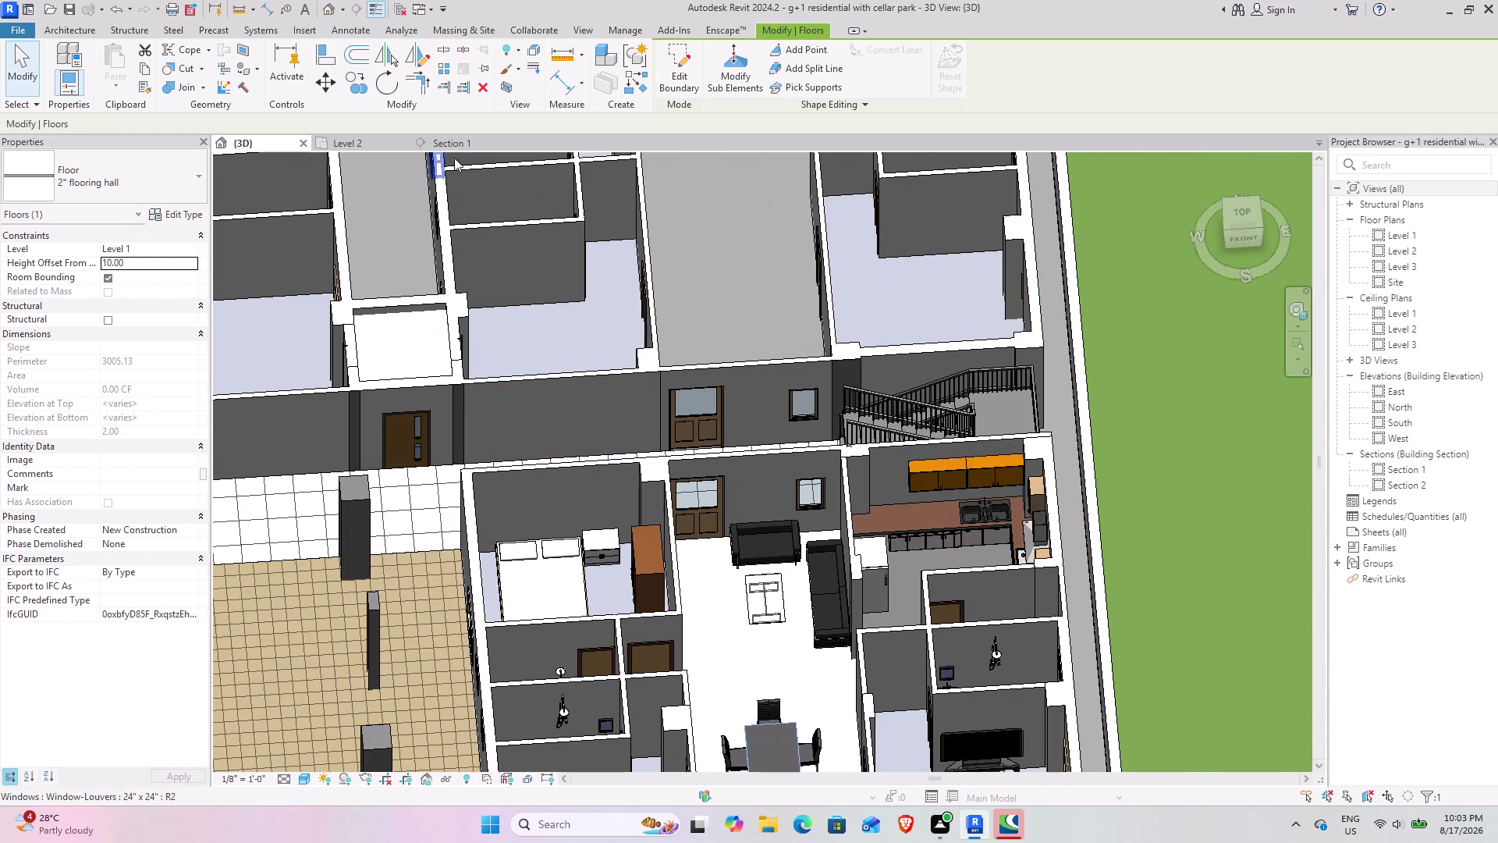
click(454, 143)
scroll(down, 3)
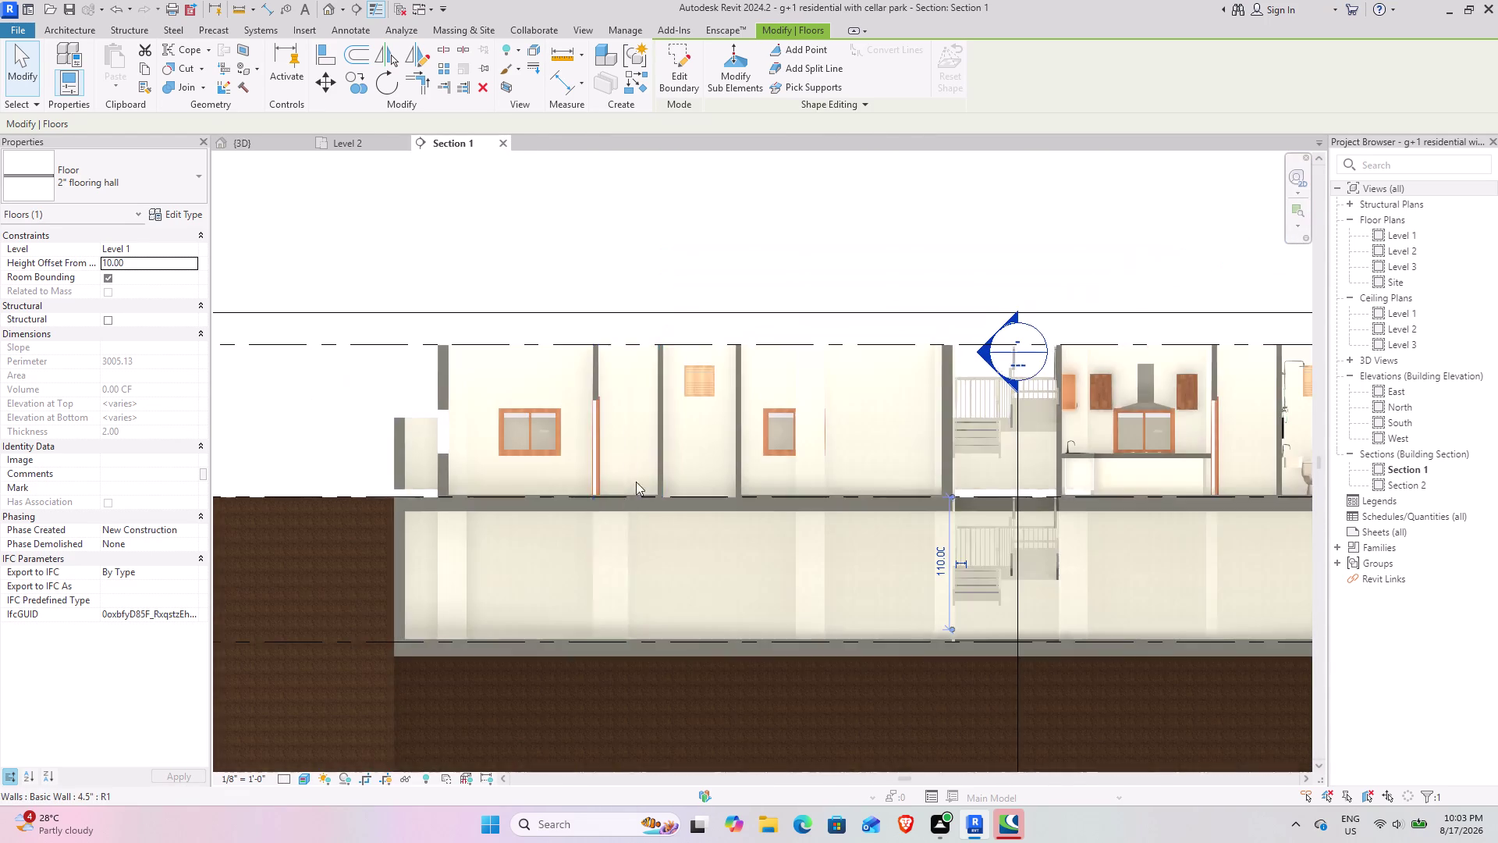
middle_drag(613, 486, 523, 489)
middle_drag(1080, 464, 897, 484)
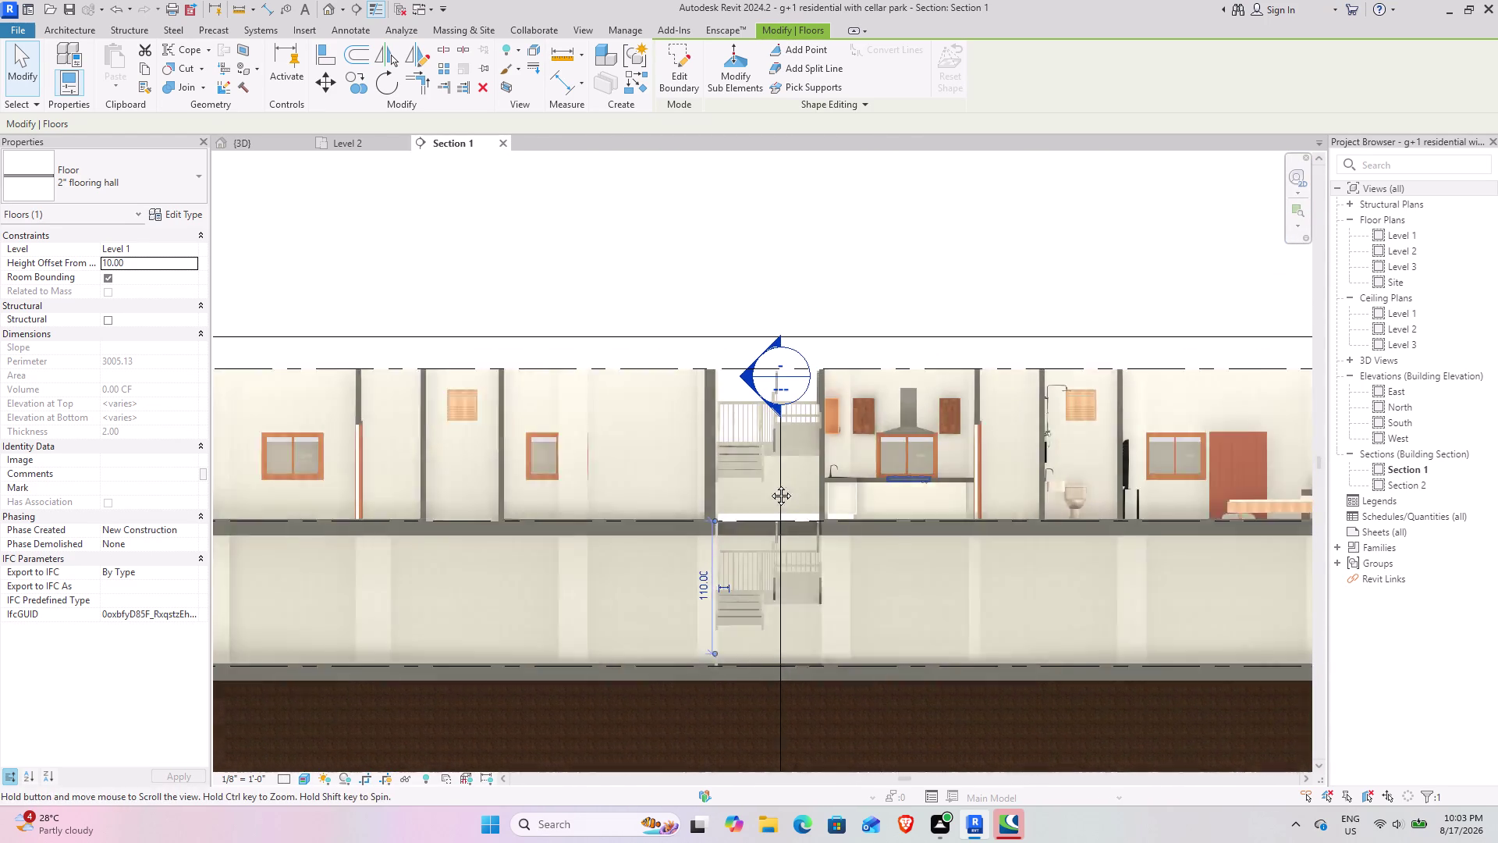
middle_drag(897, 484, 710, 484)
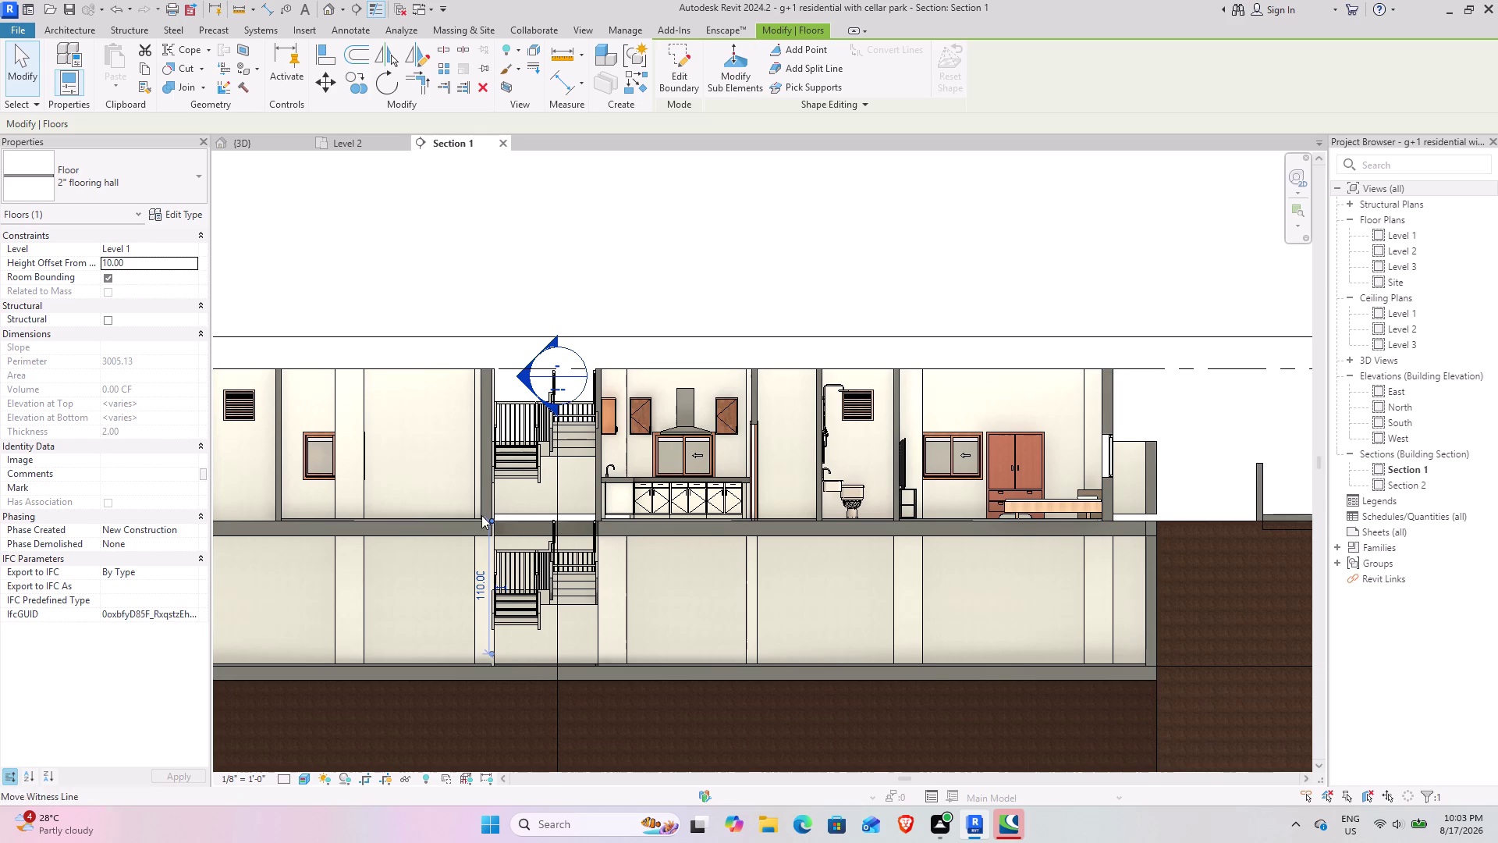
scroll(up, 3)
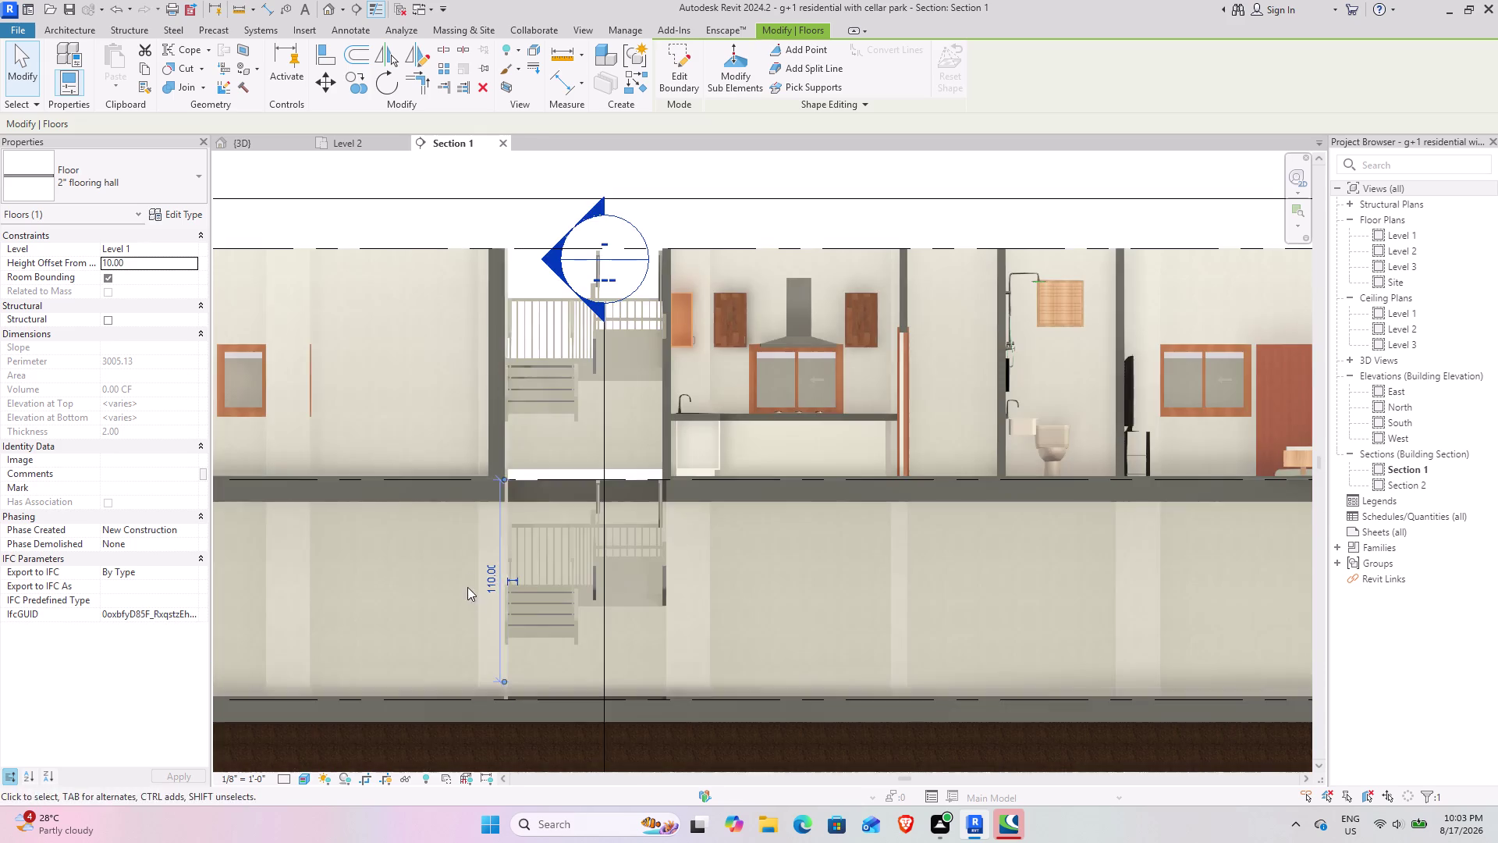
scroll(up, 3)
scroll(up, 3)
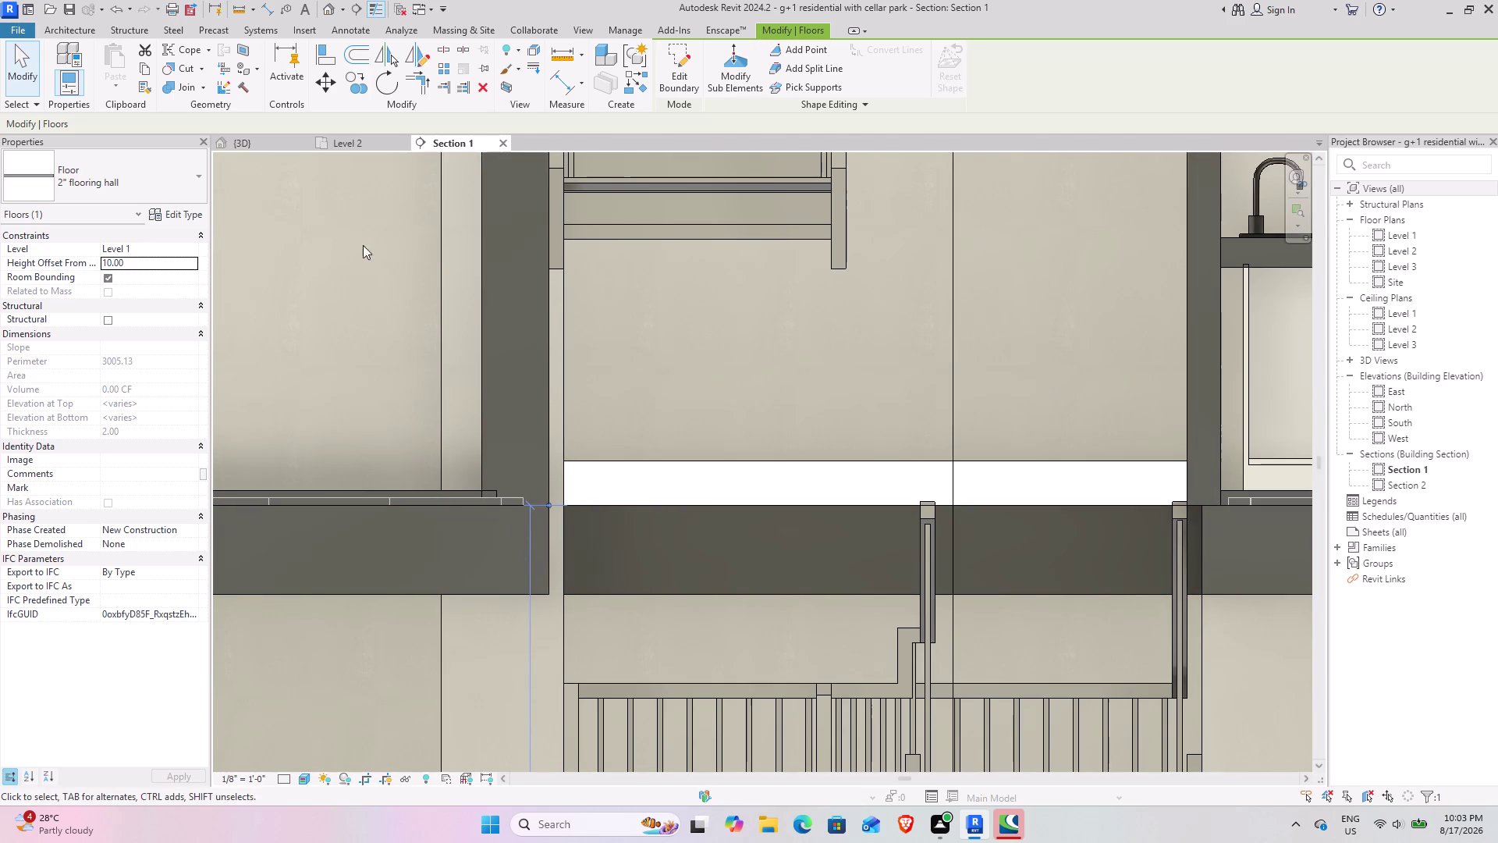
click(304, 780)
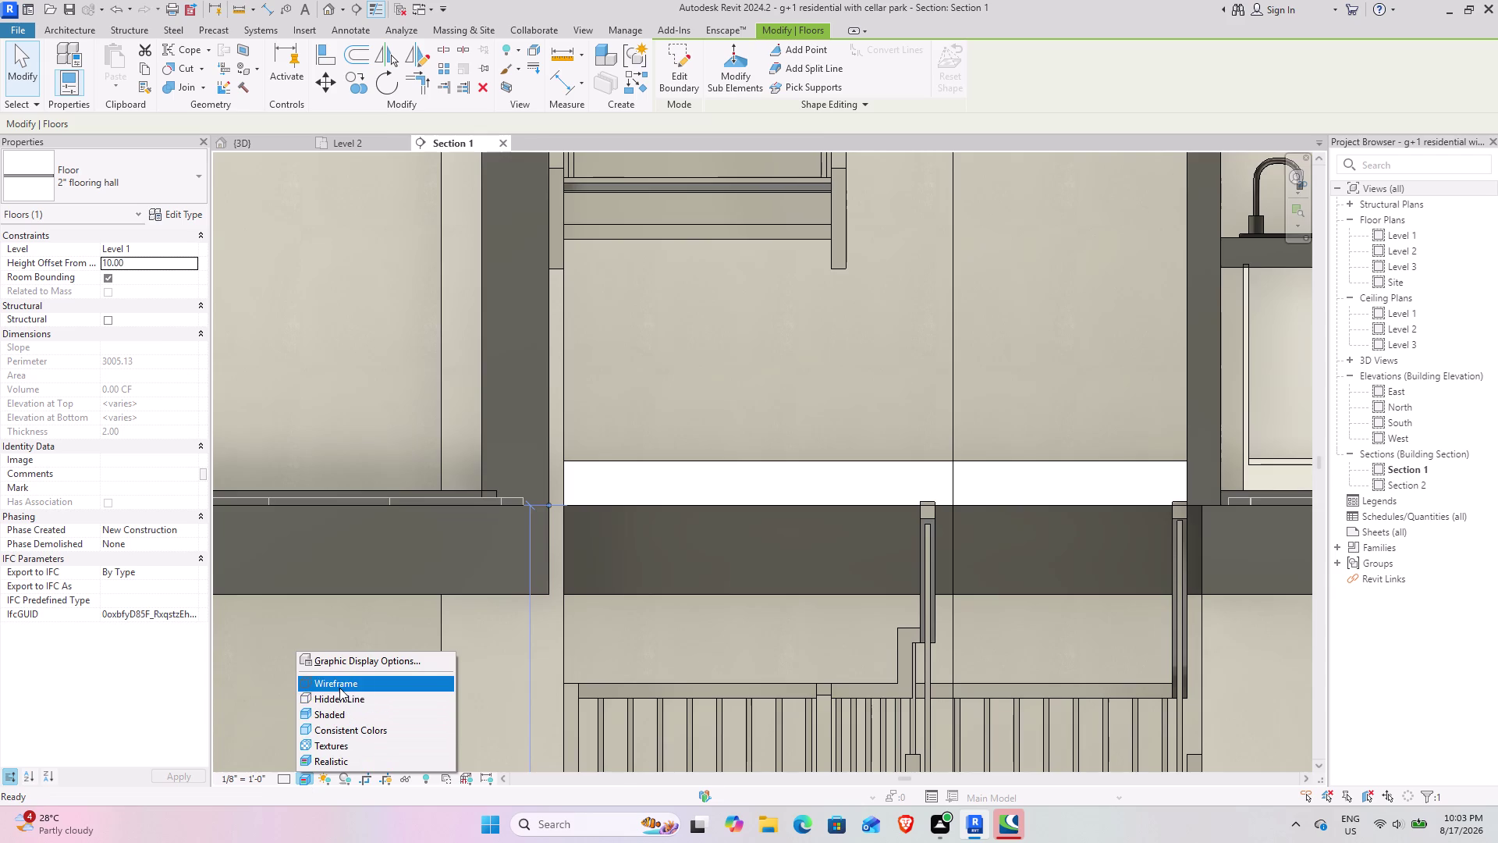
Switch Section 1 to Wireframe and pan along the hall floor edge.
click(339, 687)
scroll(down, 3)
middle_drag(360, 595, 751, 595)
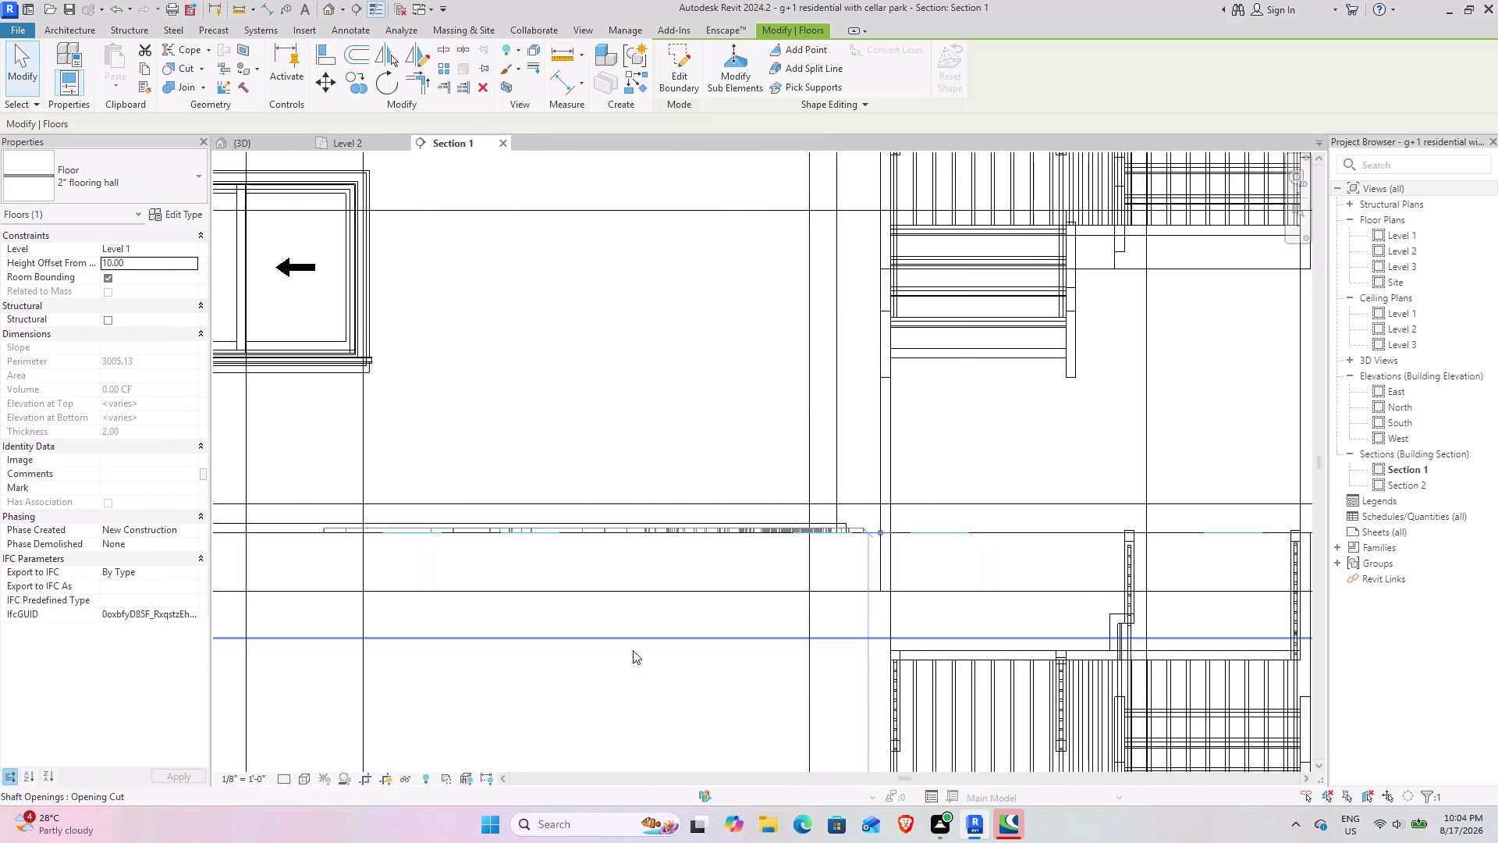
scroll(down, 3)
middle_drag(615, 683, 350, 536)
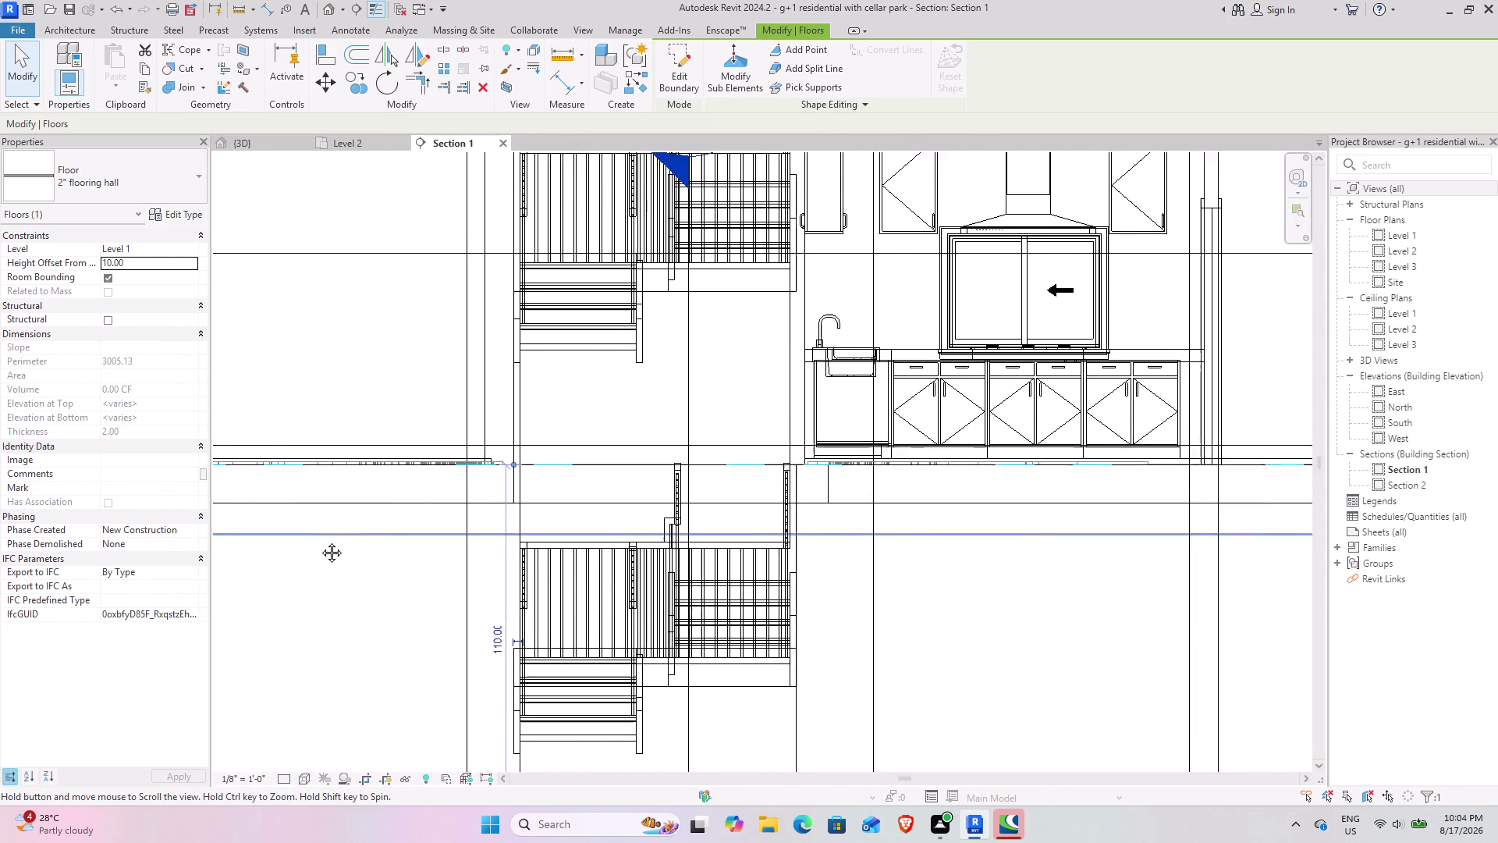
middle_drag(351, 536, 298, 545)
scroll(down, 3)
middle_drag(348, 654, 750, 579)
middle_drag(519, 557, 804, 592)
scroll(up, 3)
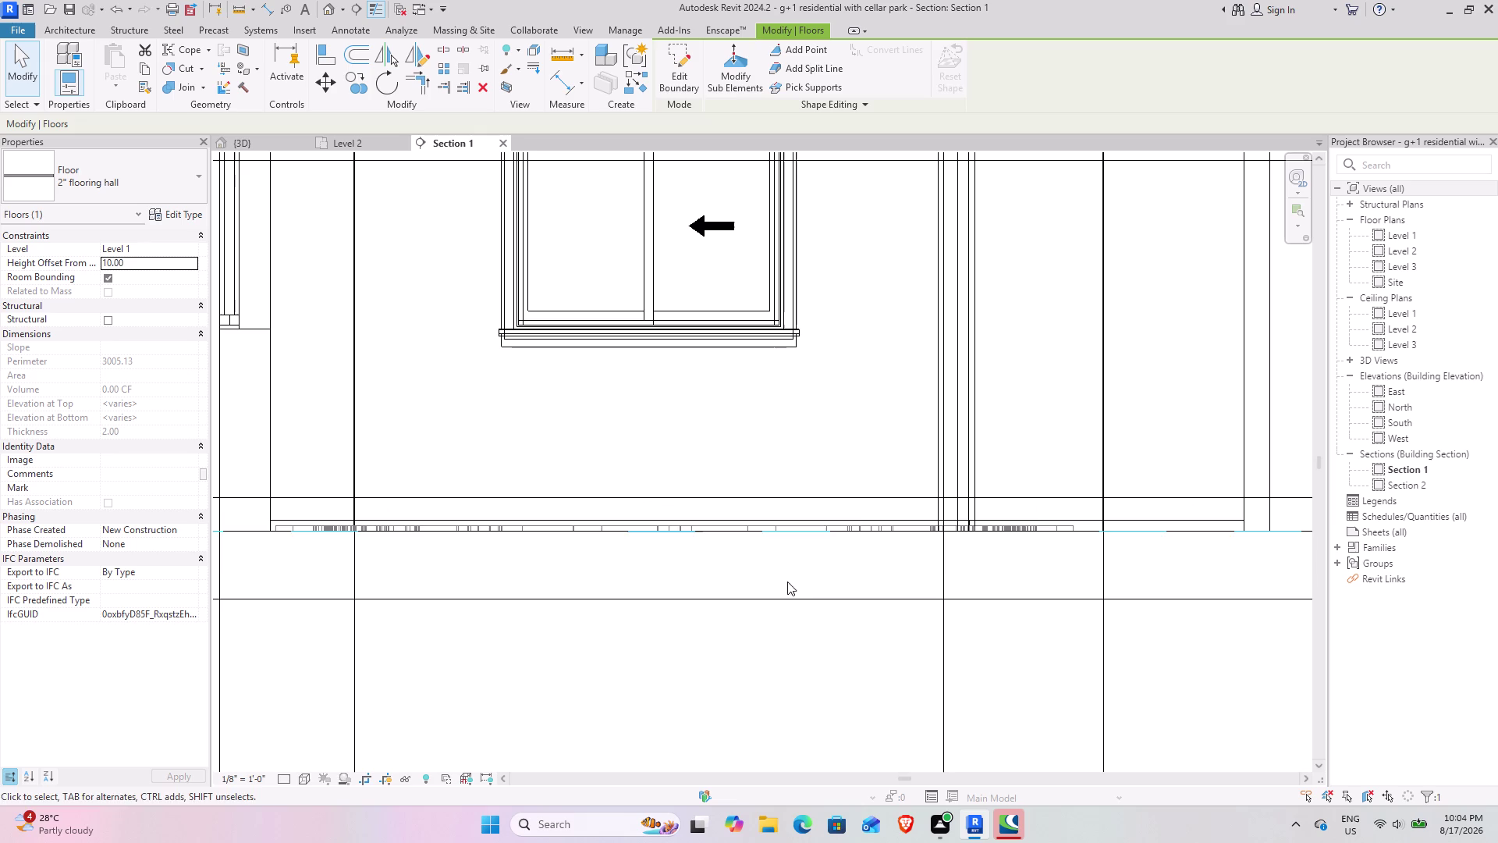
scroll(up, 3)
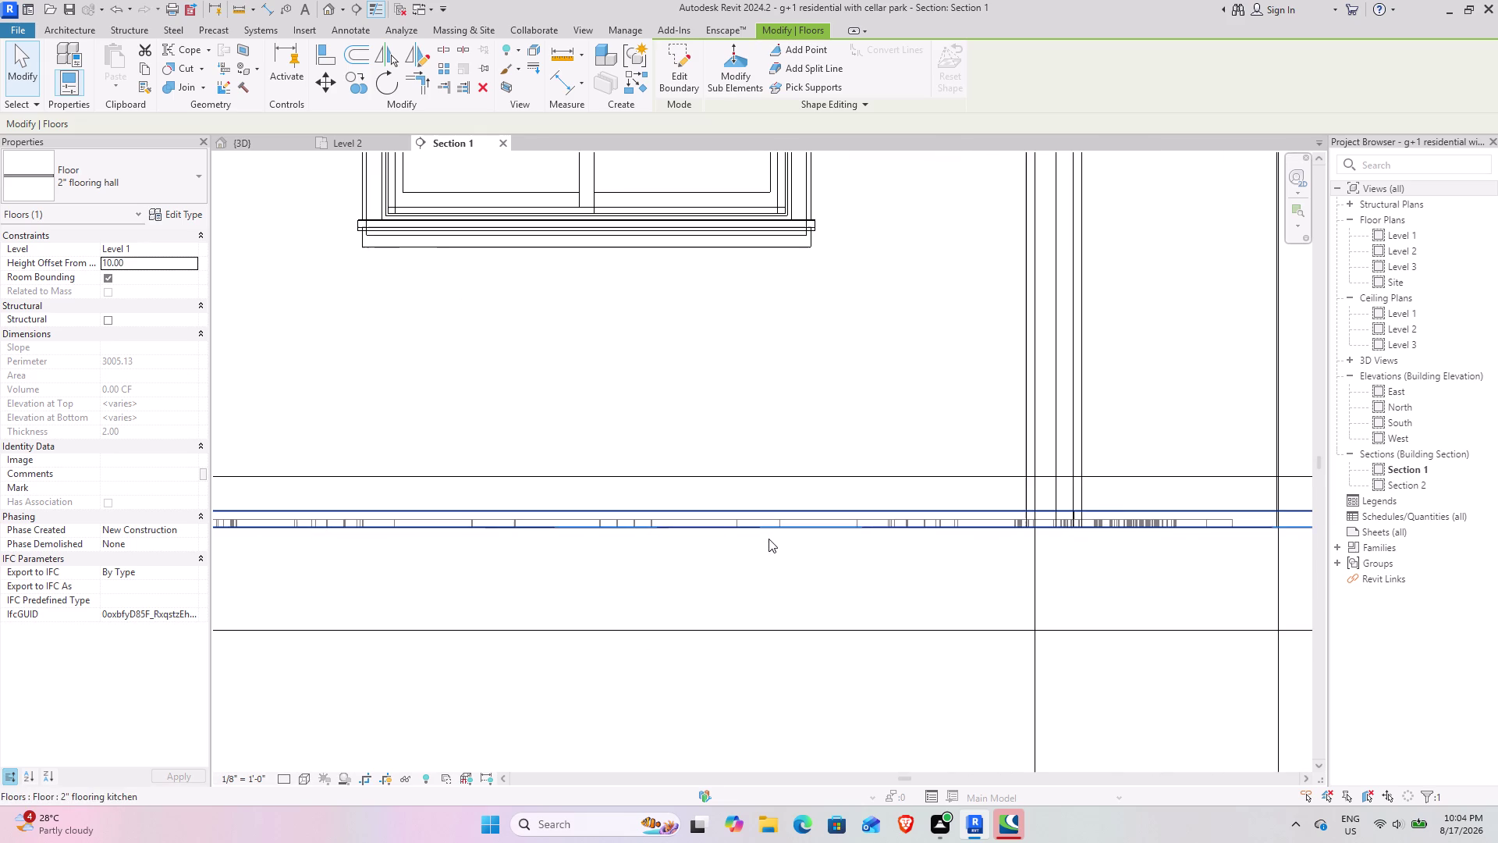
Set the hall floor's height offset to 0 and dismiss the overlapping-floors warning.
click(145, 269)
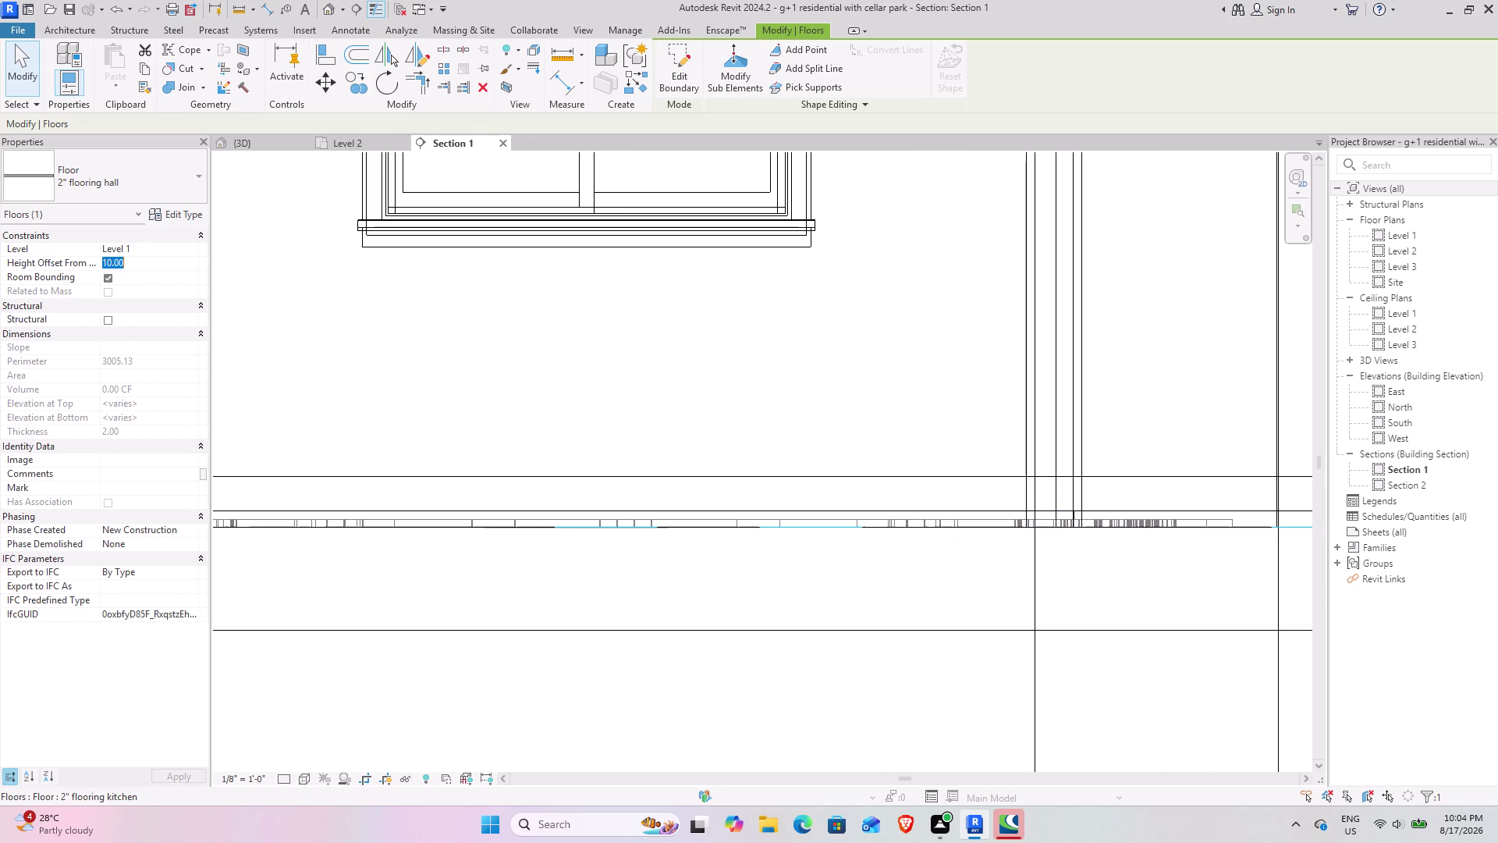
key(0)
key(Return)
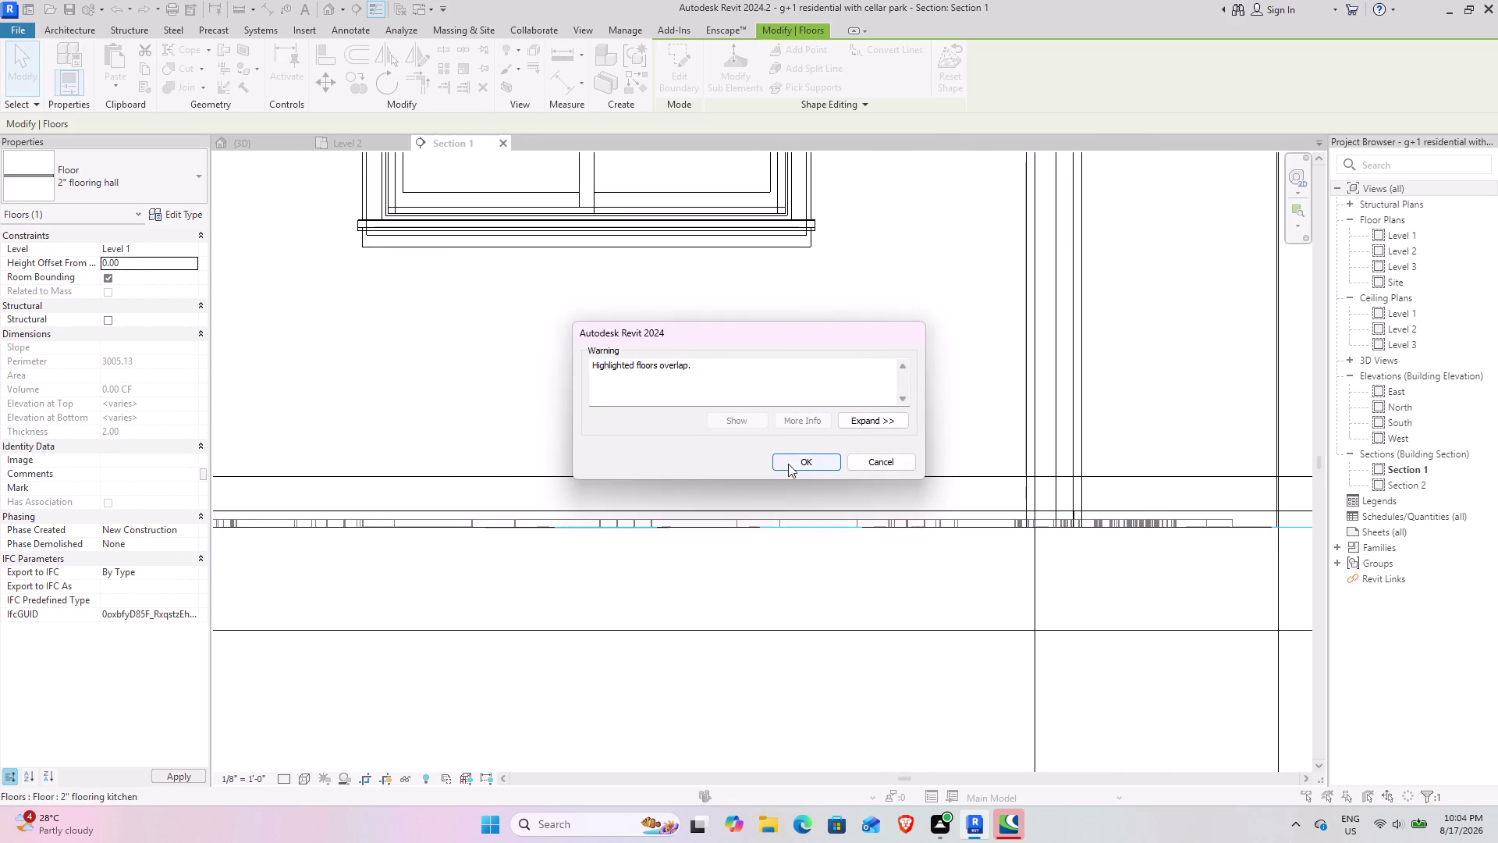
click(792, 463)
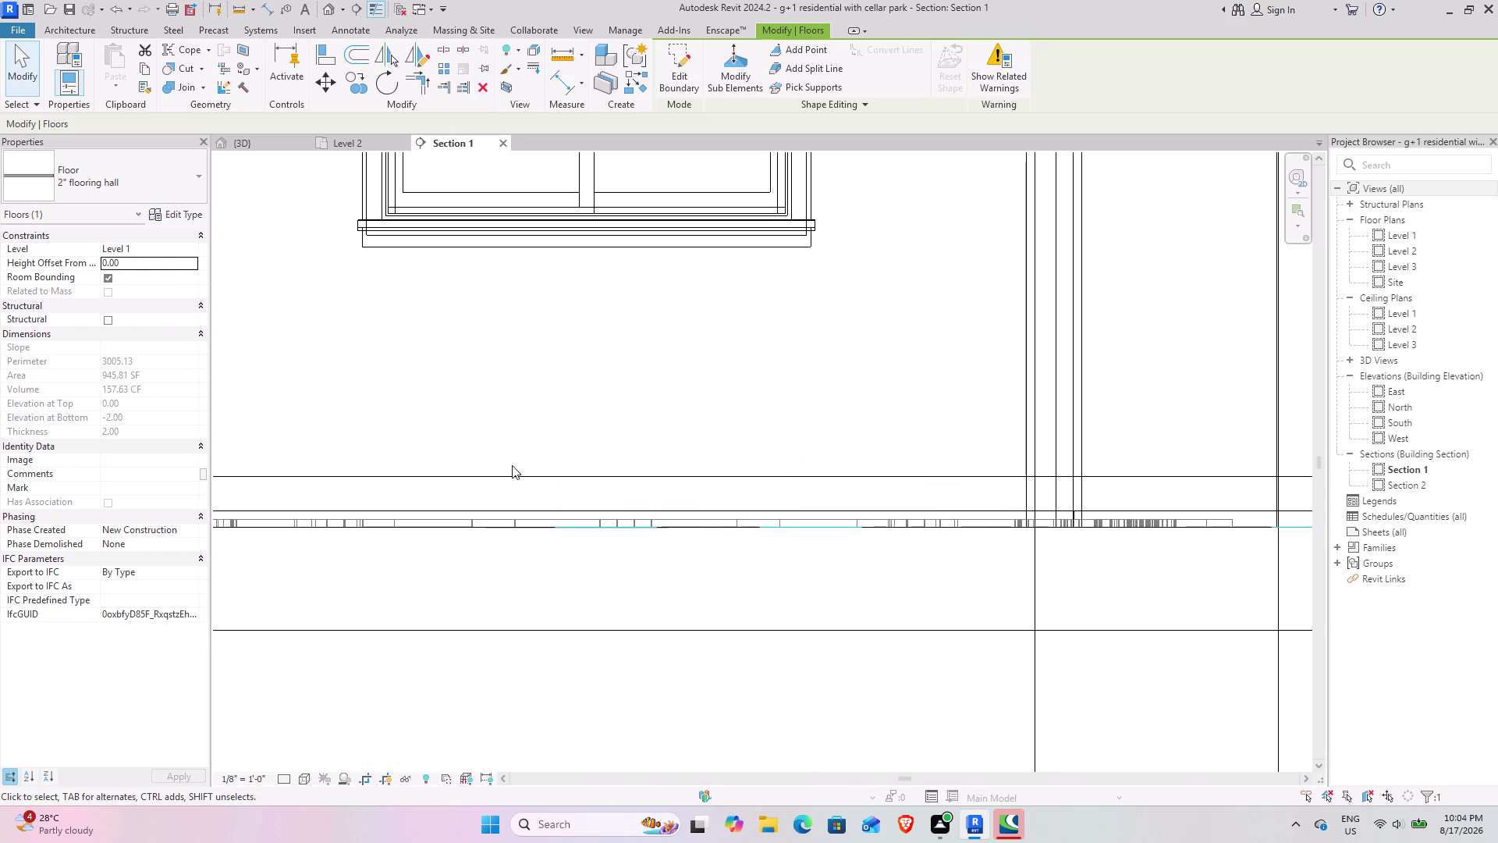
Edit the height offset again and dismiss the second overlap warning.
click(134, 264)
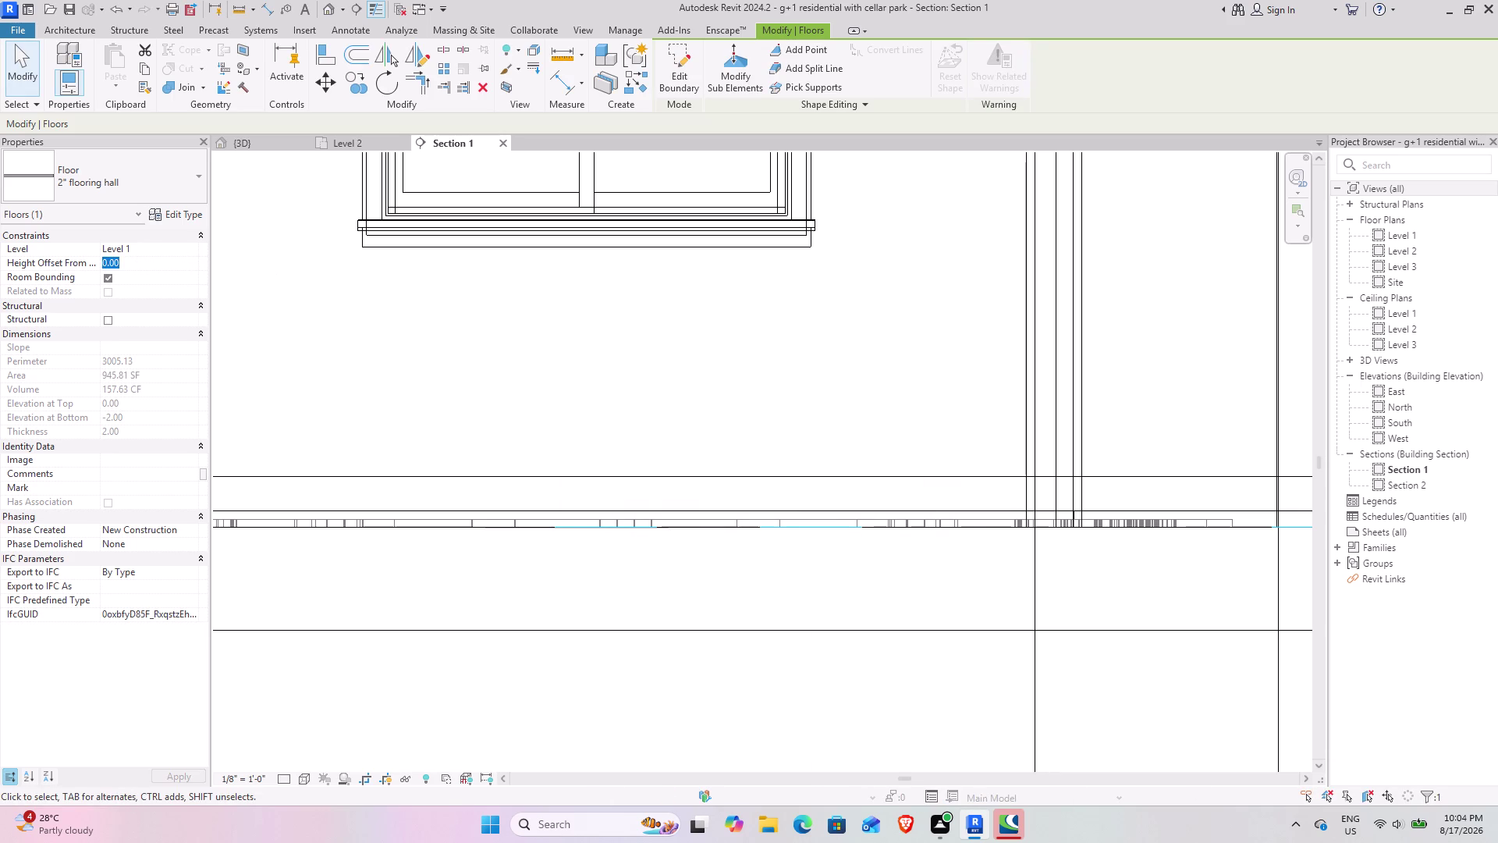
key(3)
key(Return)
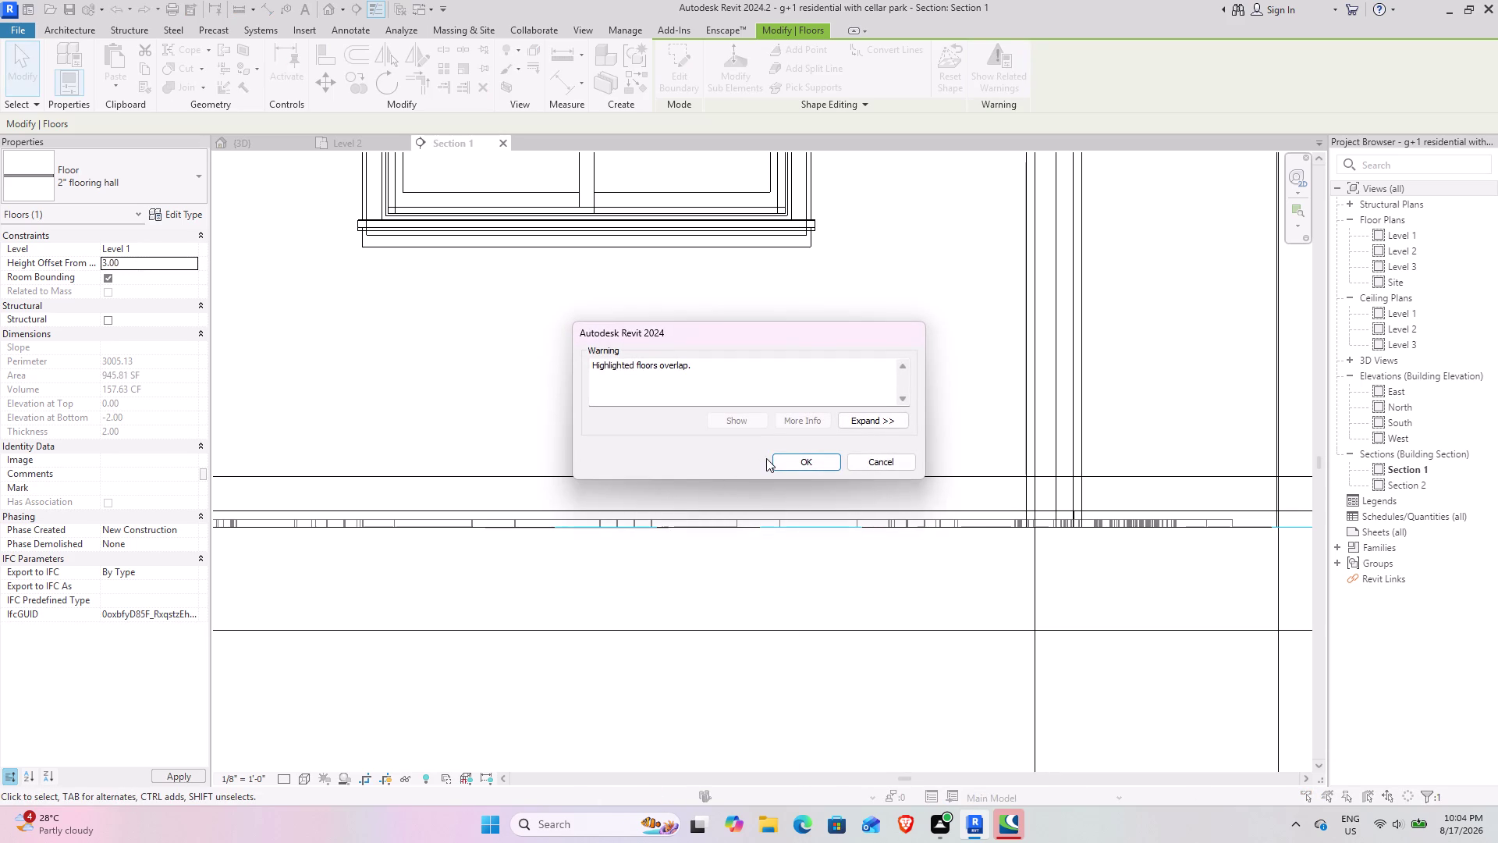
click(806, 463)
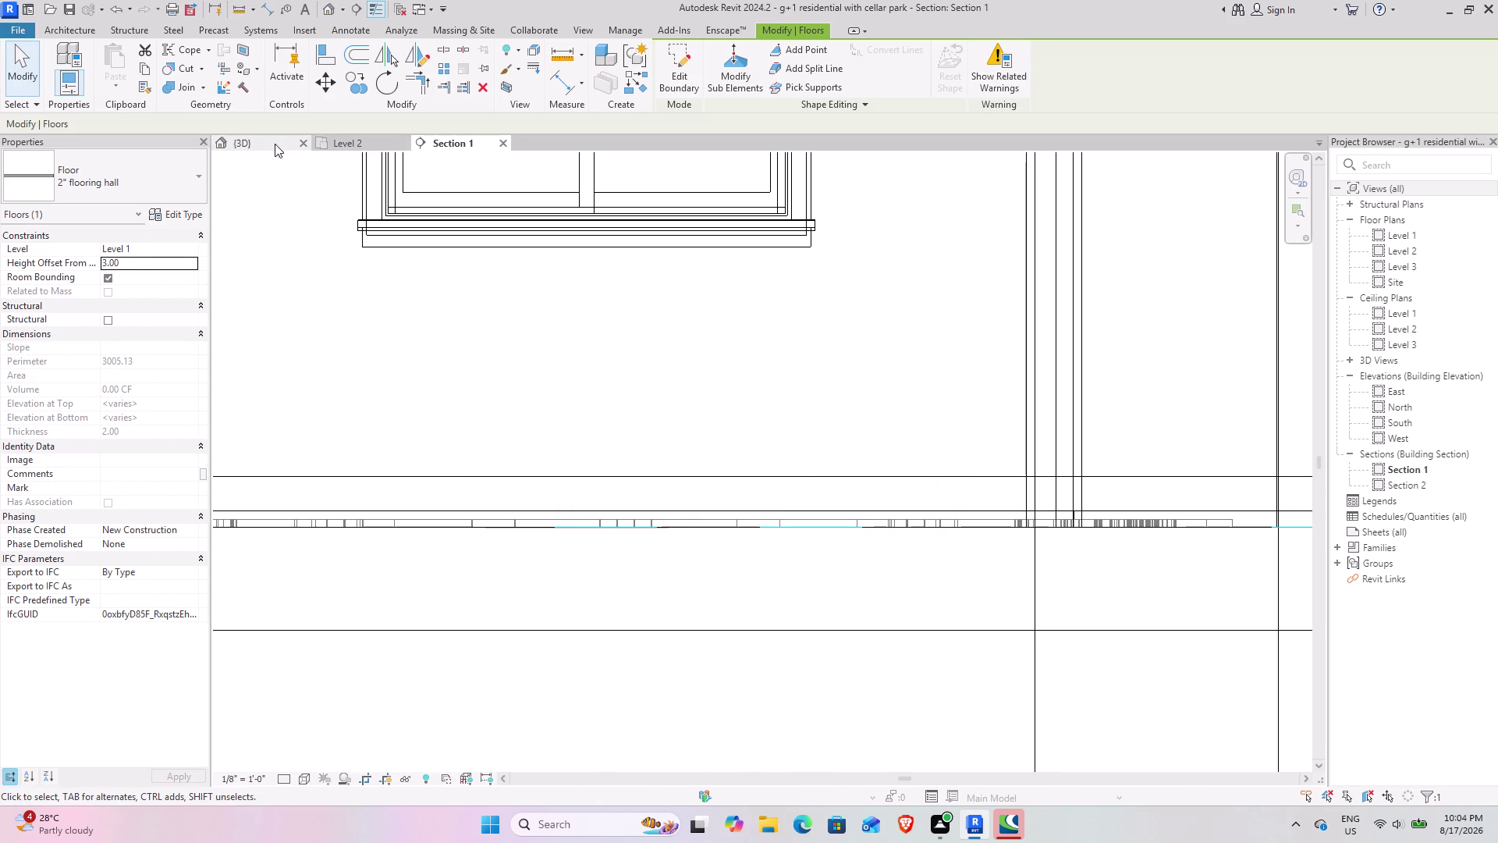
Switch to the {3D} view and orbit it to a top-down view of the floors.
click(275, 143)
scroll(down, 3)
middle_drag(703, 434, 681, 487)
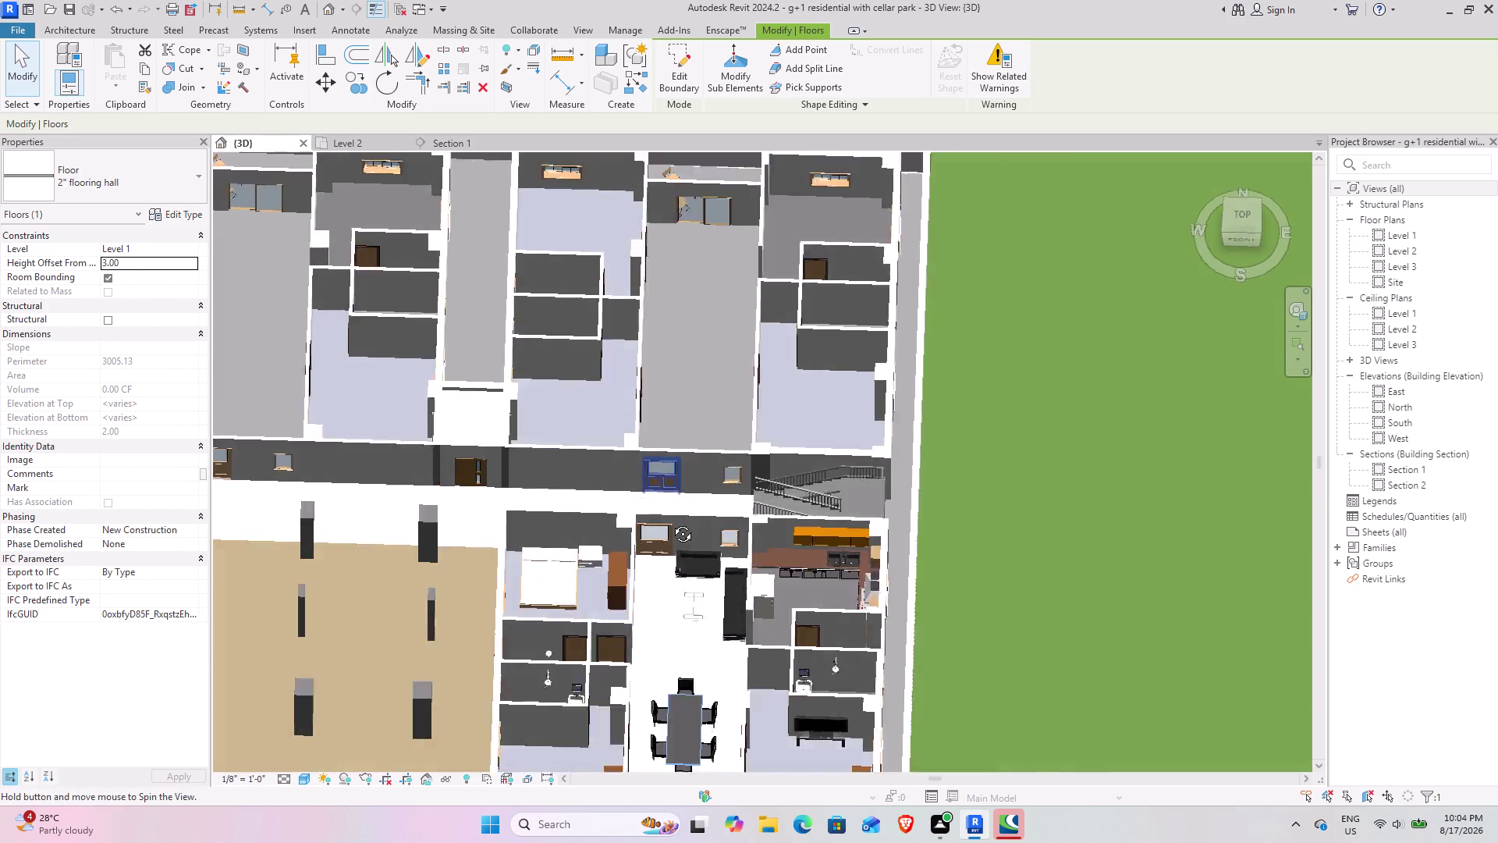
middle_drag(681, 488, 653, 557)
middle_drag(572, 526, 823, 536)
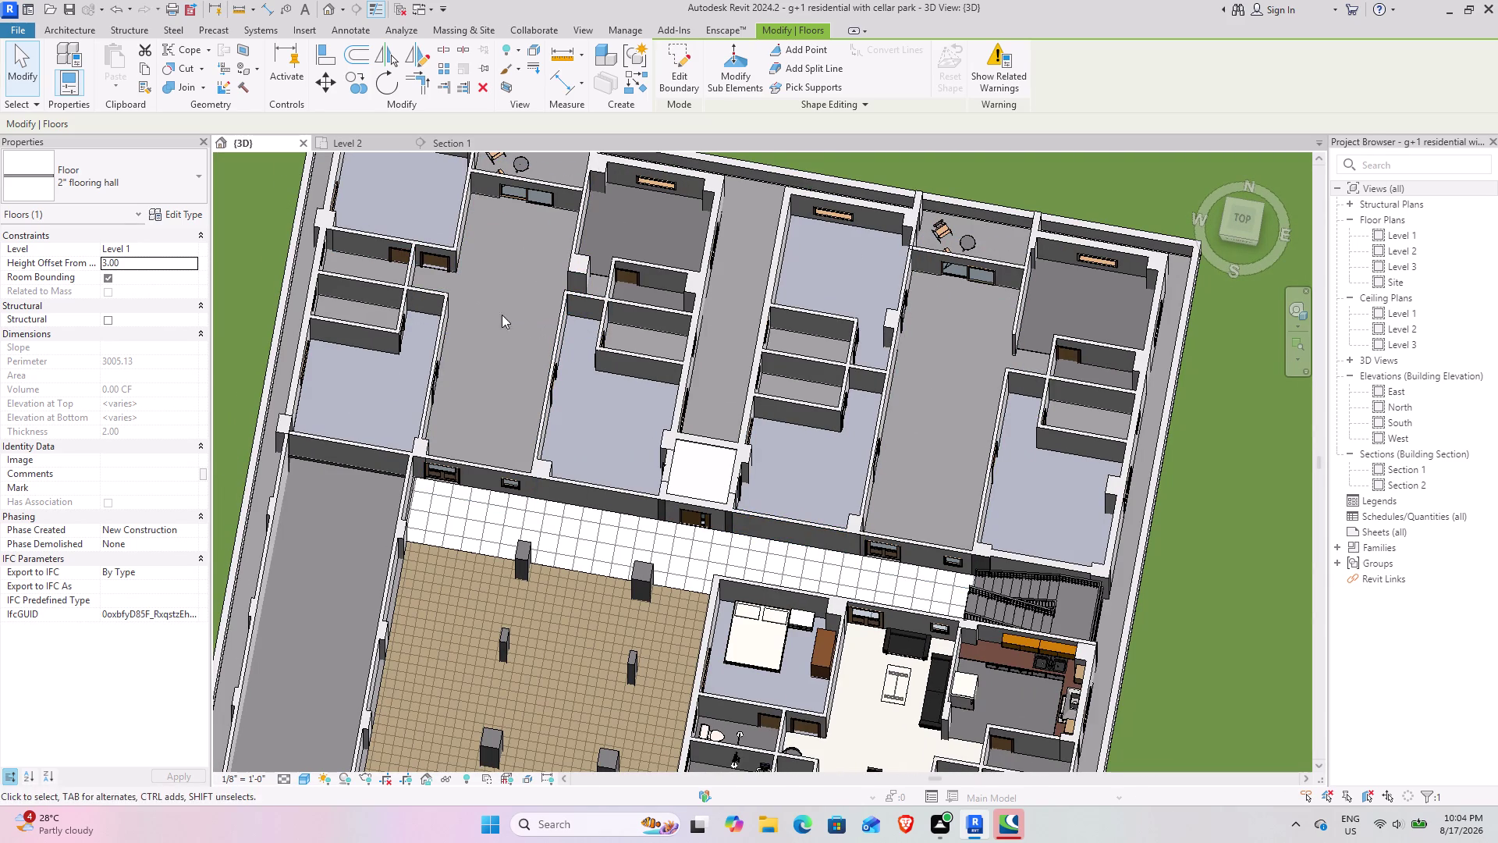
Select the 2-inch hall floor and reopen its boundary sketch.
click(443, 341)
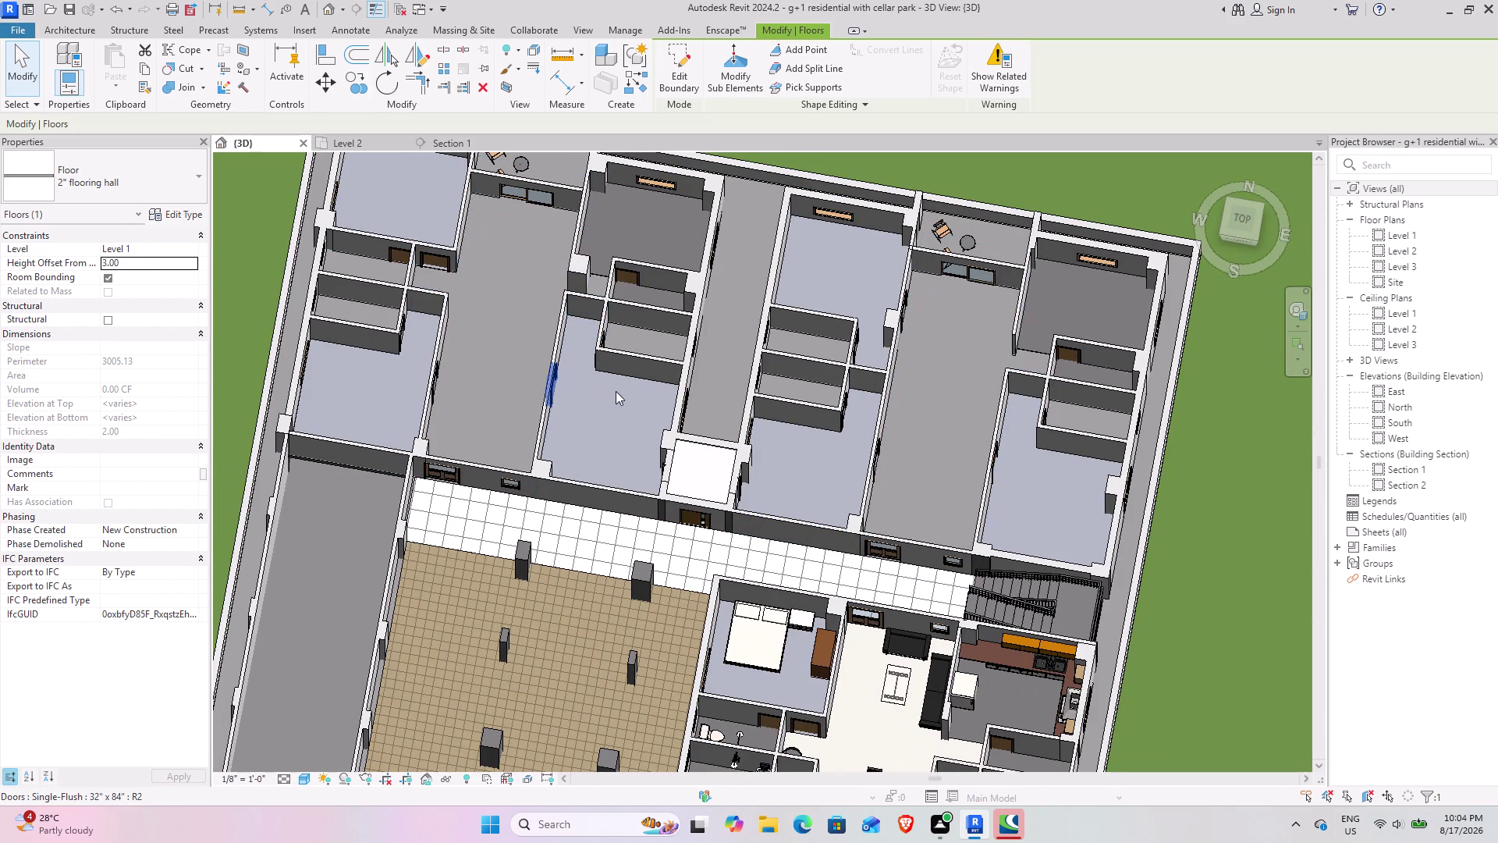
click(441, 333)
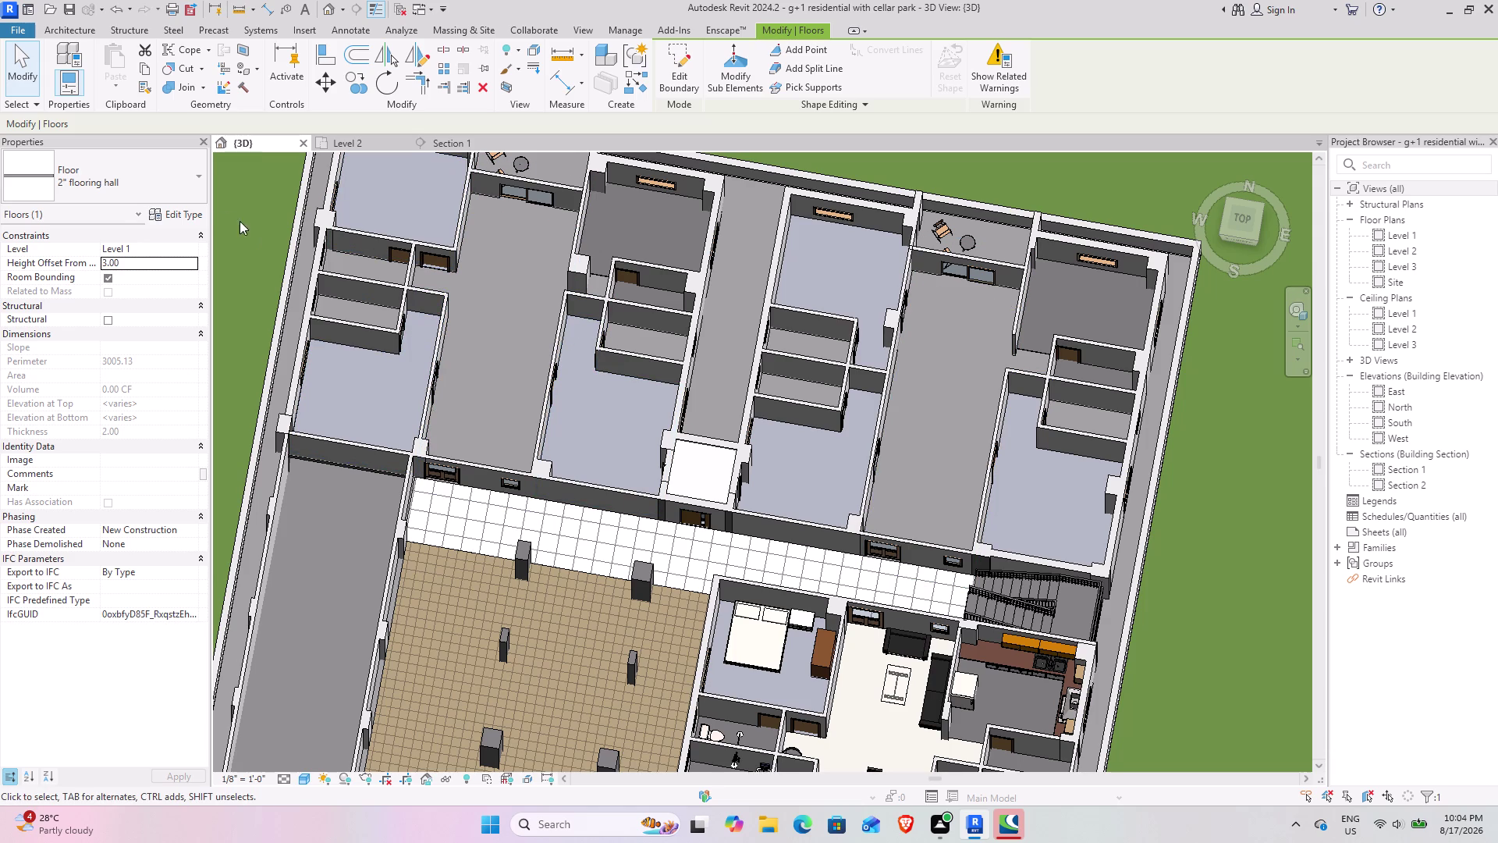
click(209, 201)
double_click(247, 223)
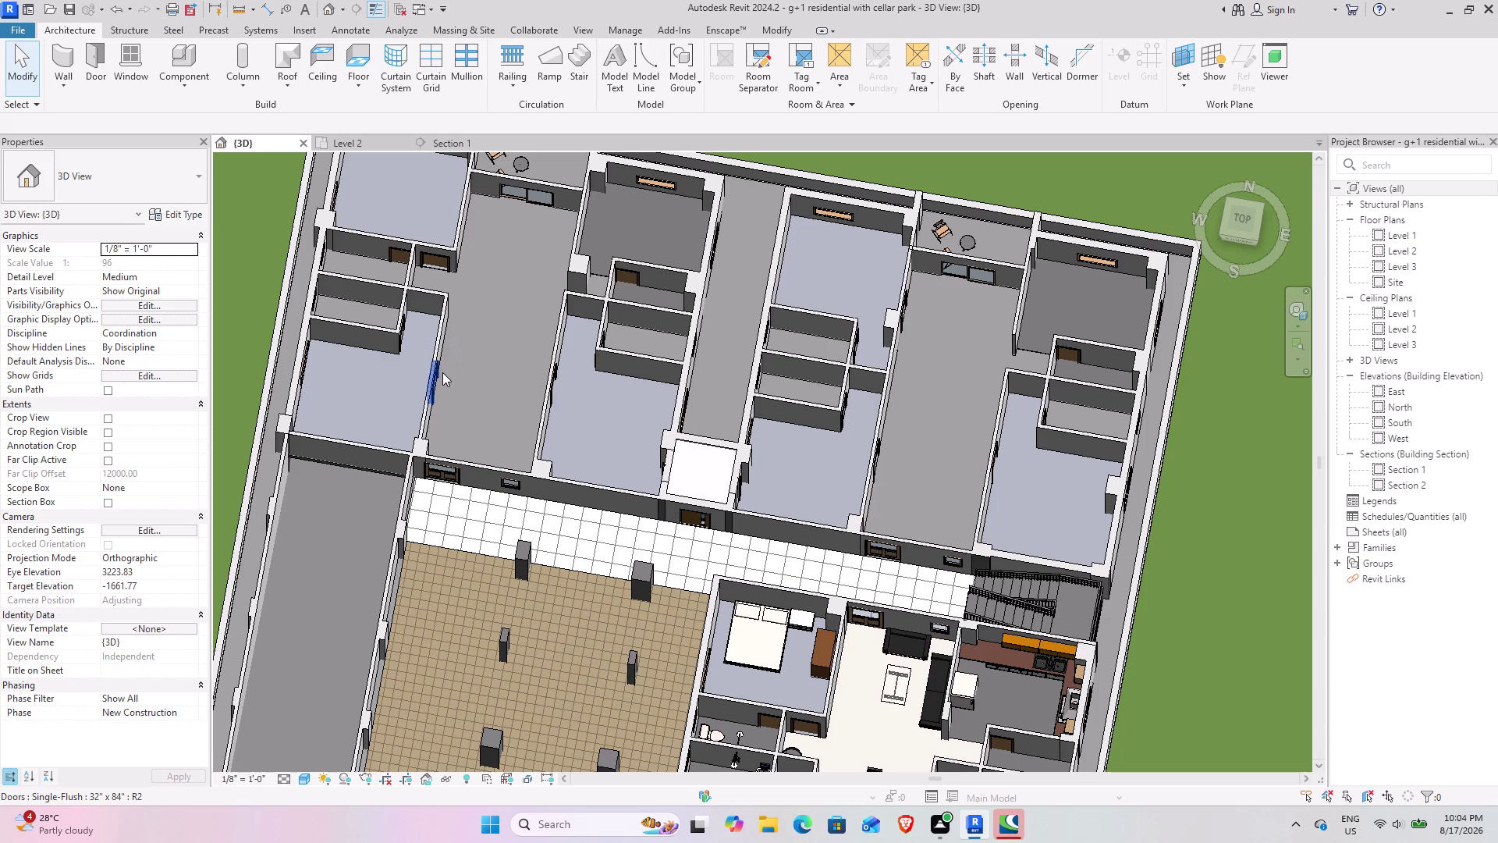
key(ctrl+z)
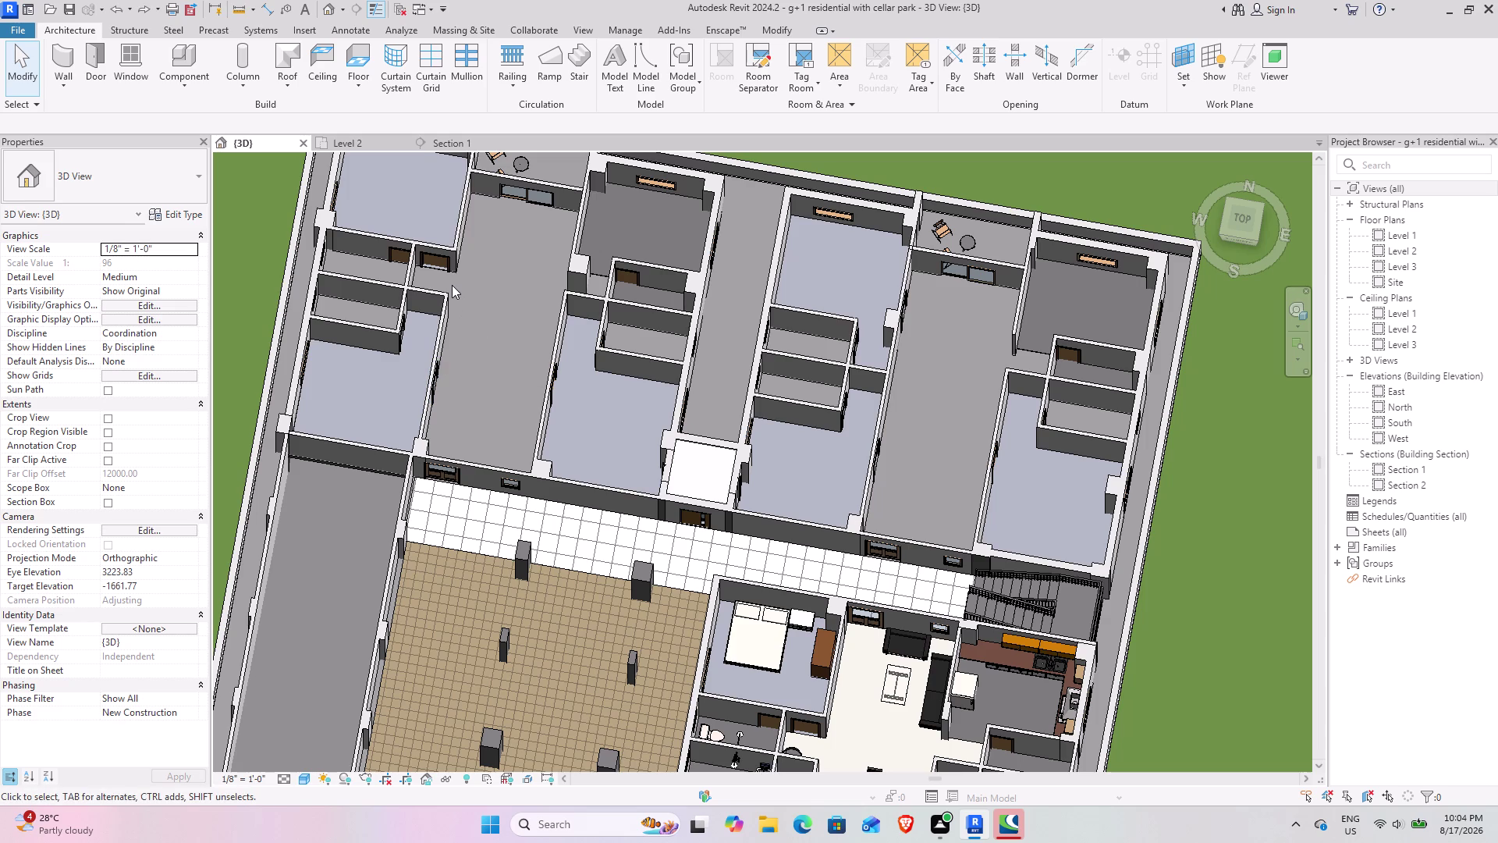
key(ctrl+z)
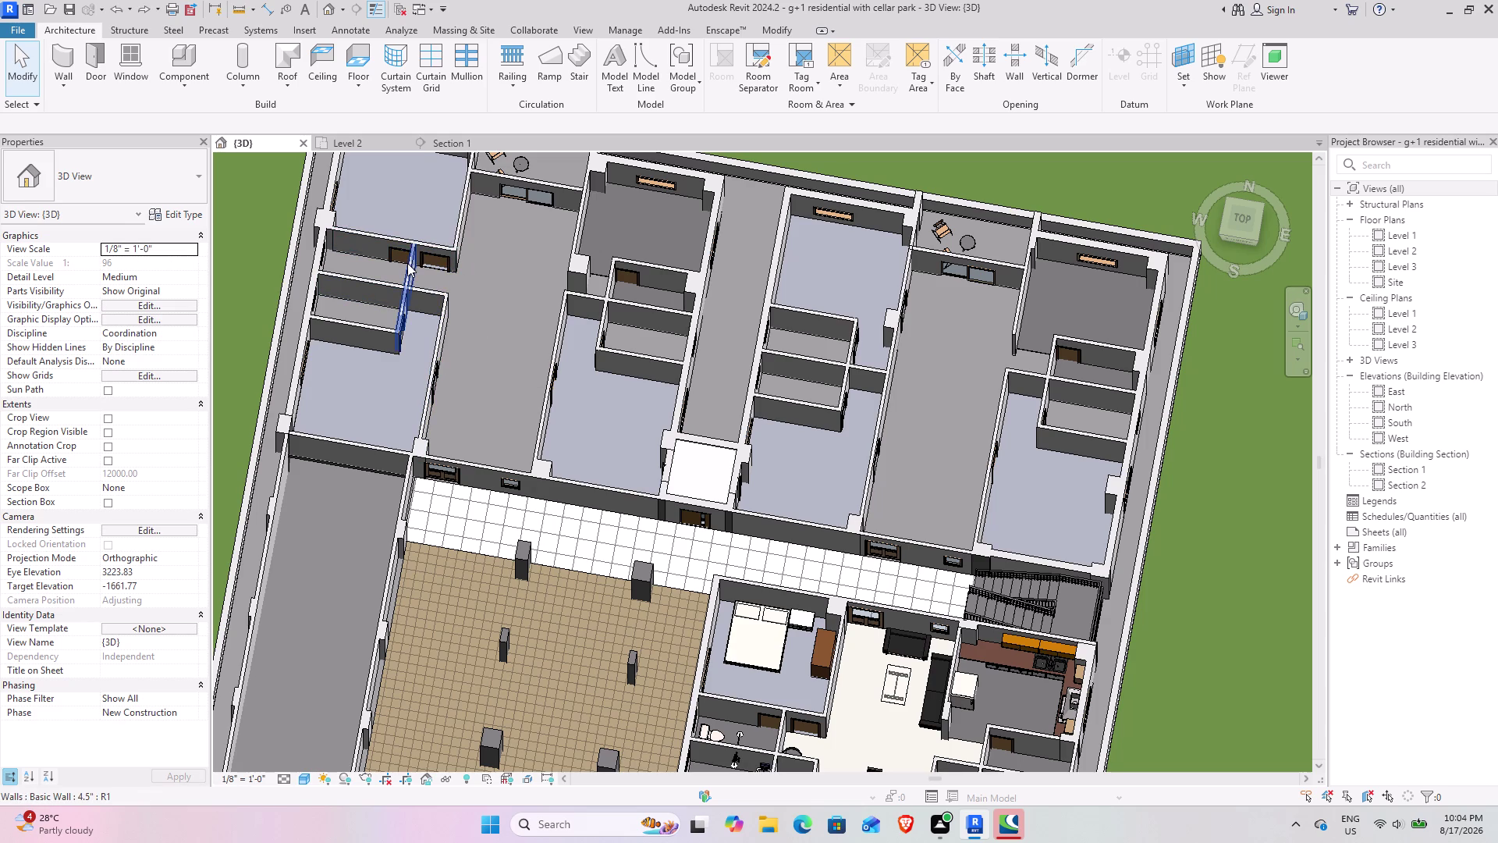
key(ctrl+z)
key(ctrl+z)
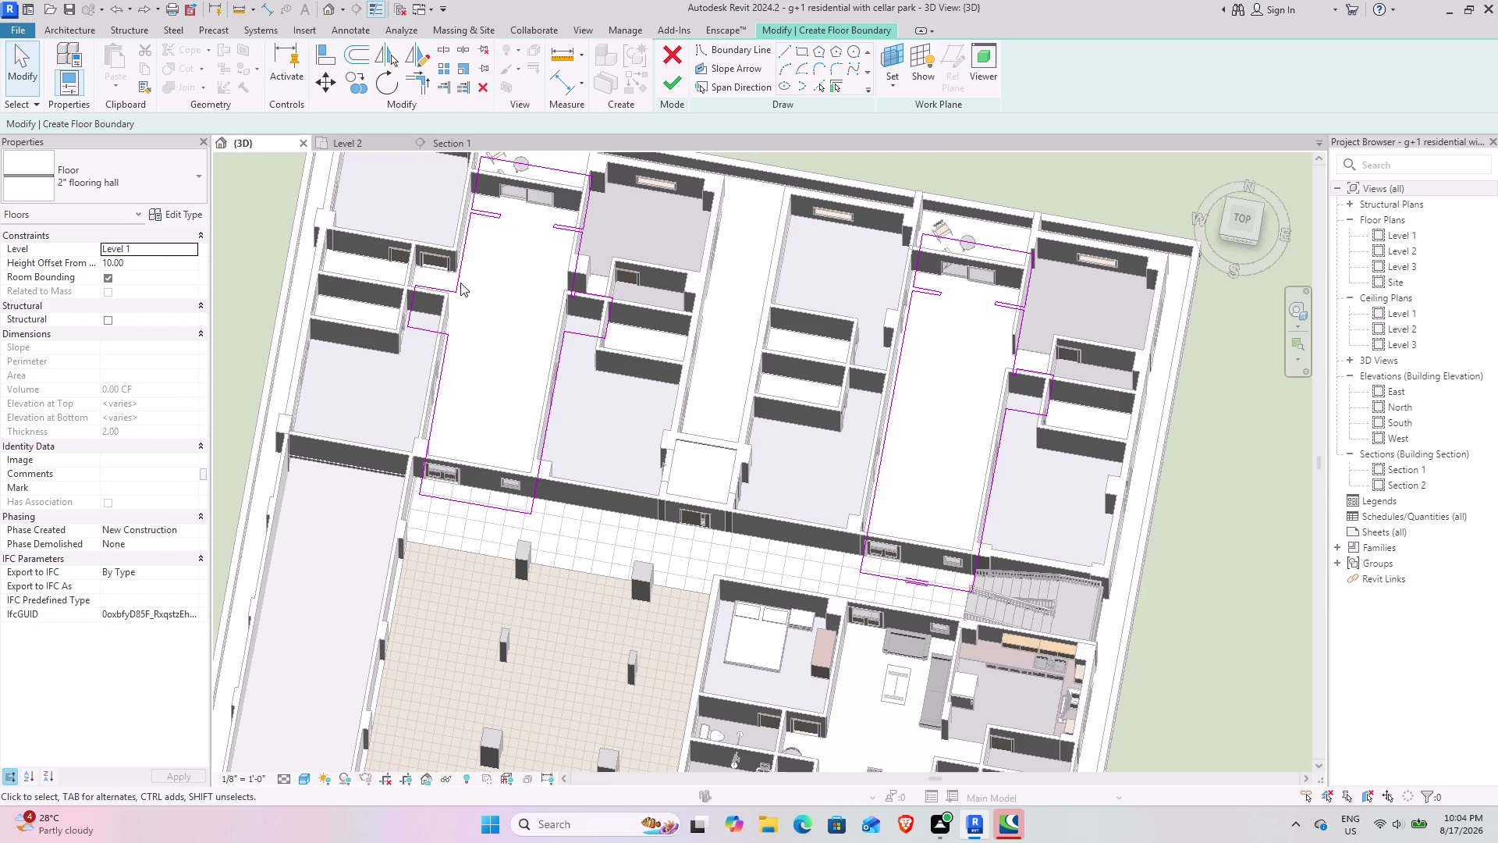
Set the hall floor to Level 2 with a 2.00 height offset and finish the edit.
click(195, 247)
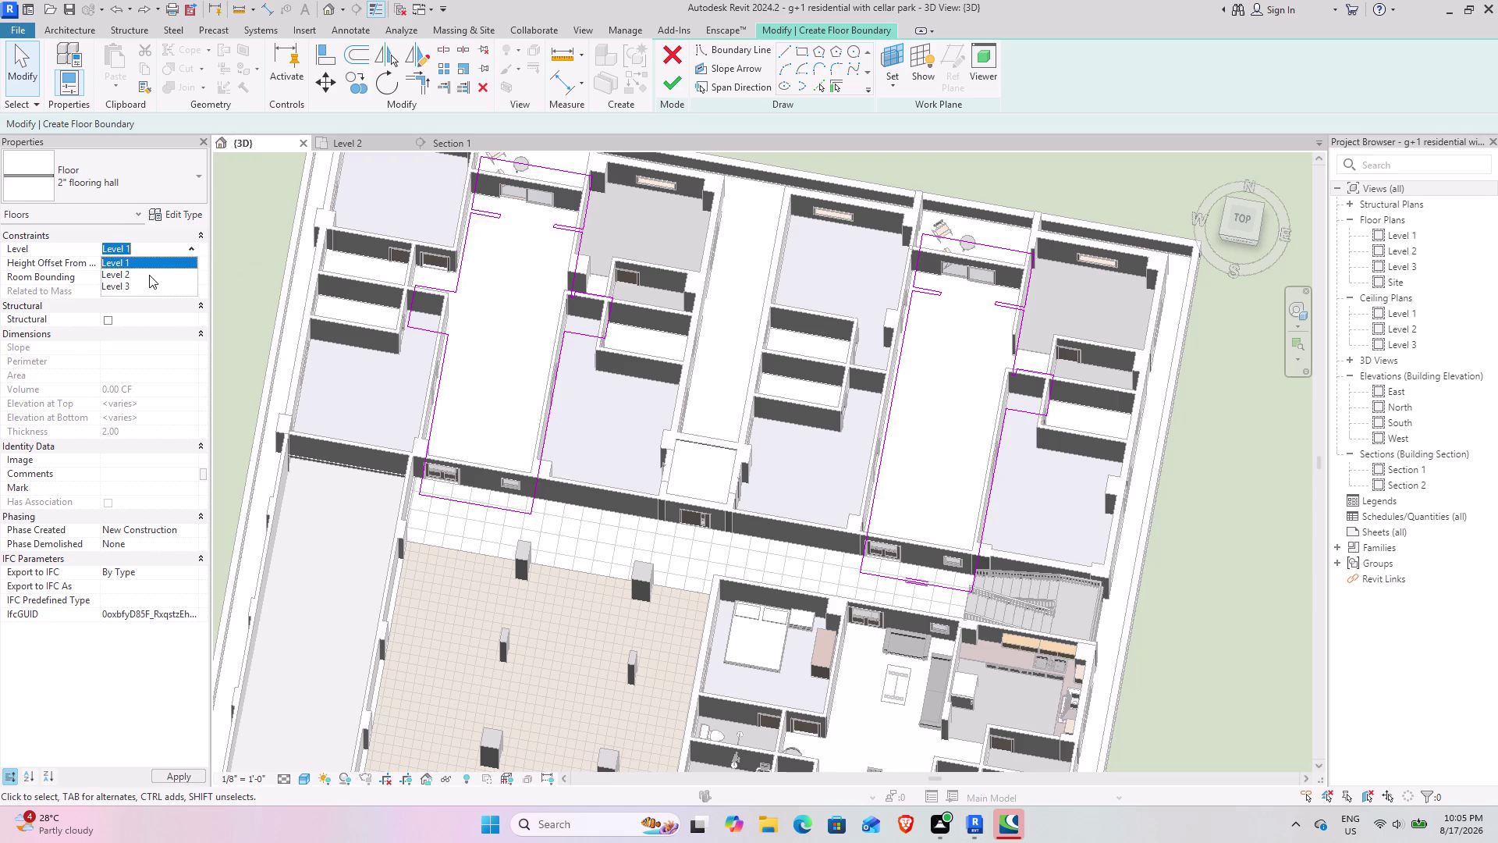
click(150, 275)
click(136, 265)
key(2)
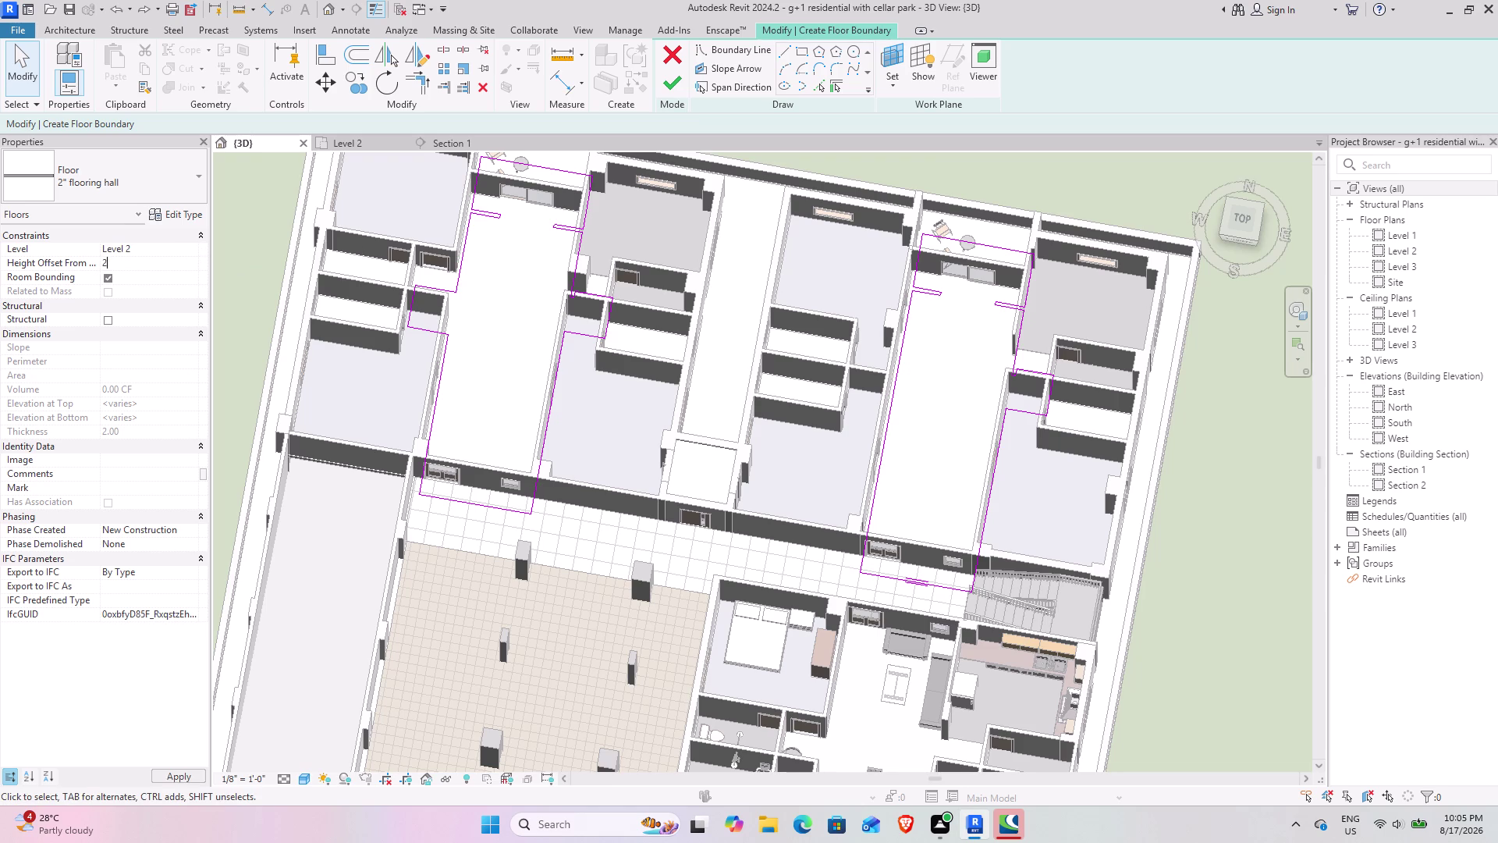
key(Return)
click(668, 92)
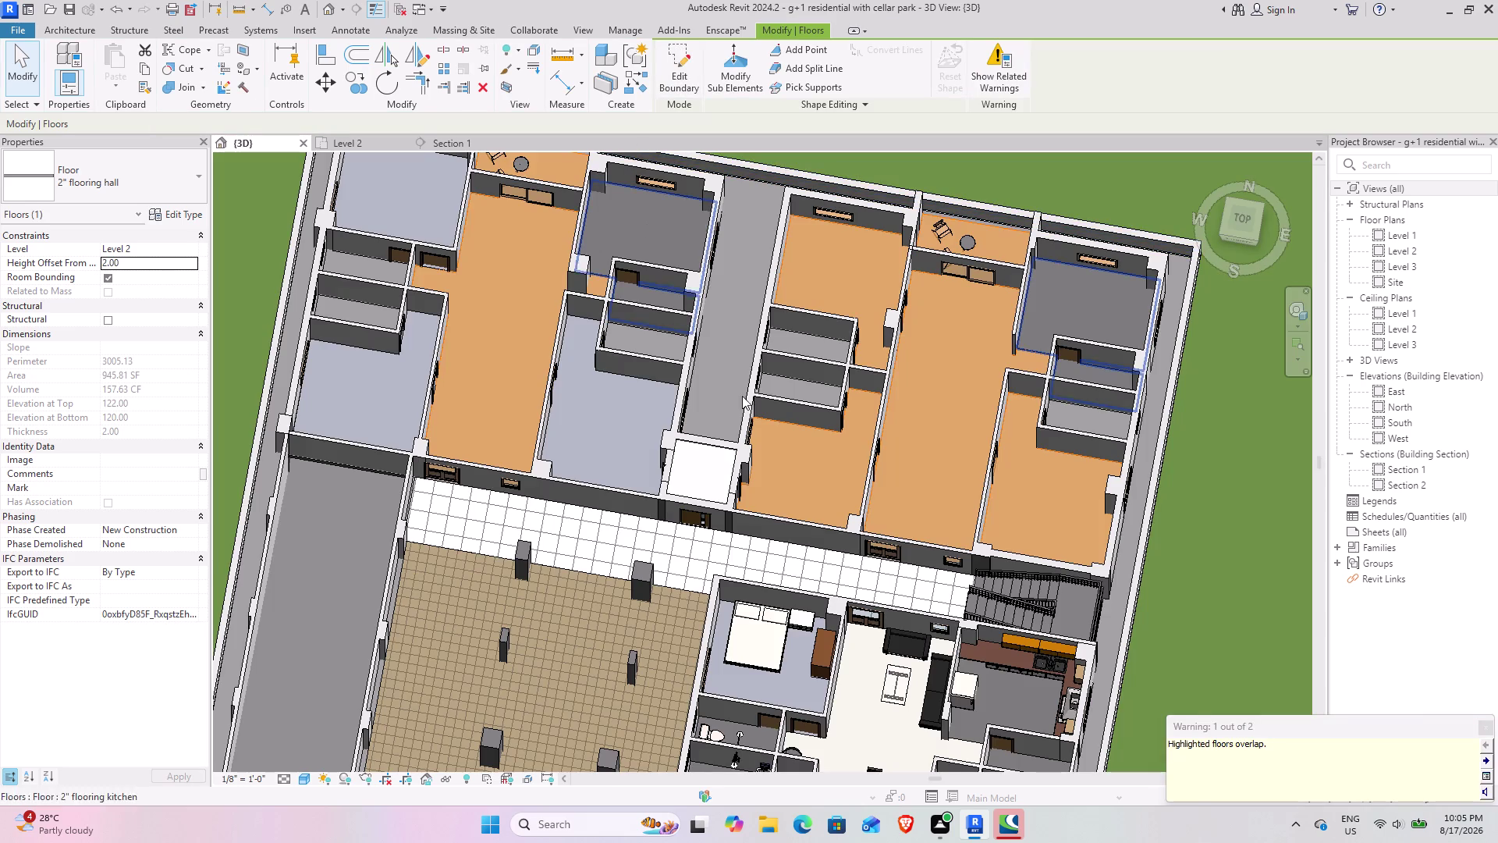
Deselect and orbit the 3D view to see the raised floor from the side.
click(1270, 508)
scroll(down, 3)
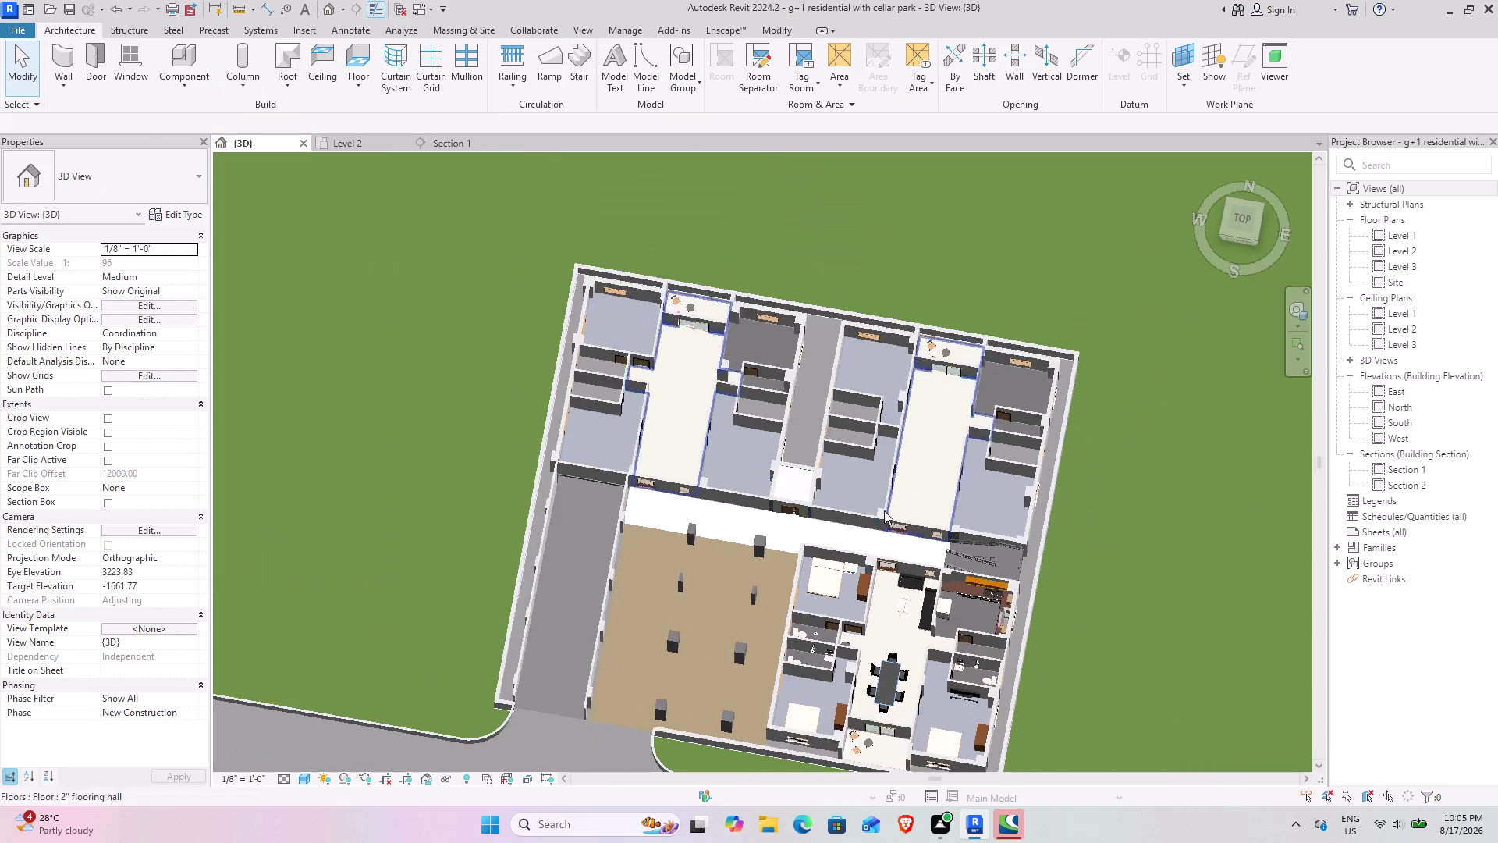
middle_drag(740, 547, 808, 532)
middle_drag(745, 526, 777, 605)
scroll(up, 3)
middle_drag(696, 505, 686, 499)
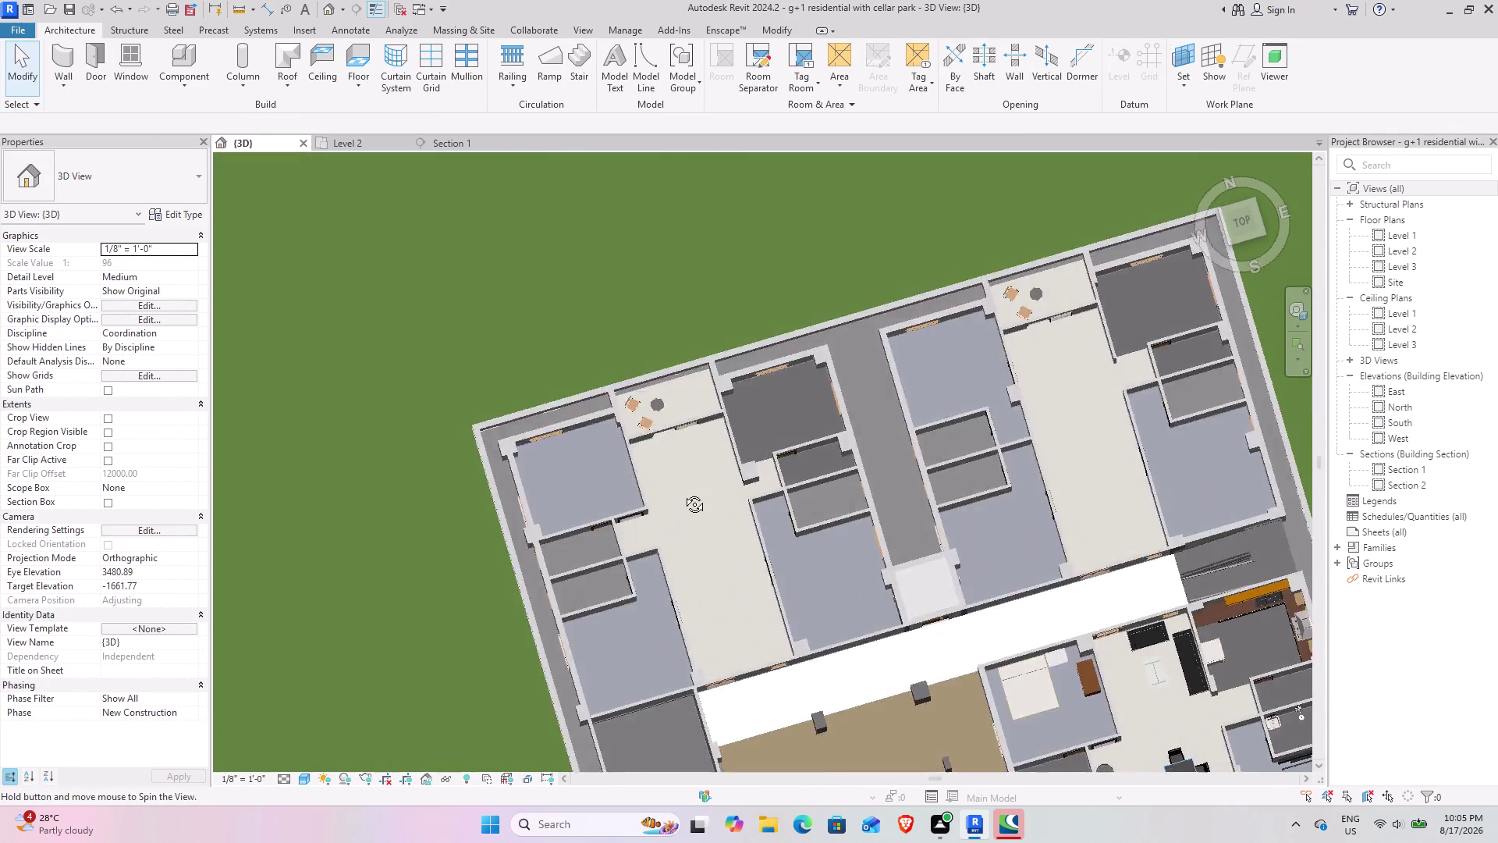
middle_drag(686, 499, 448, 287)
Orbit around the whole building to check it from several angles.
middle_drag(622, 562, 594, 366)
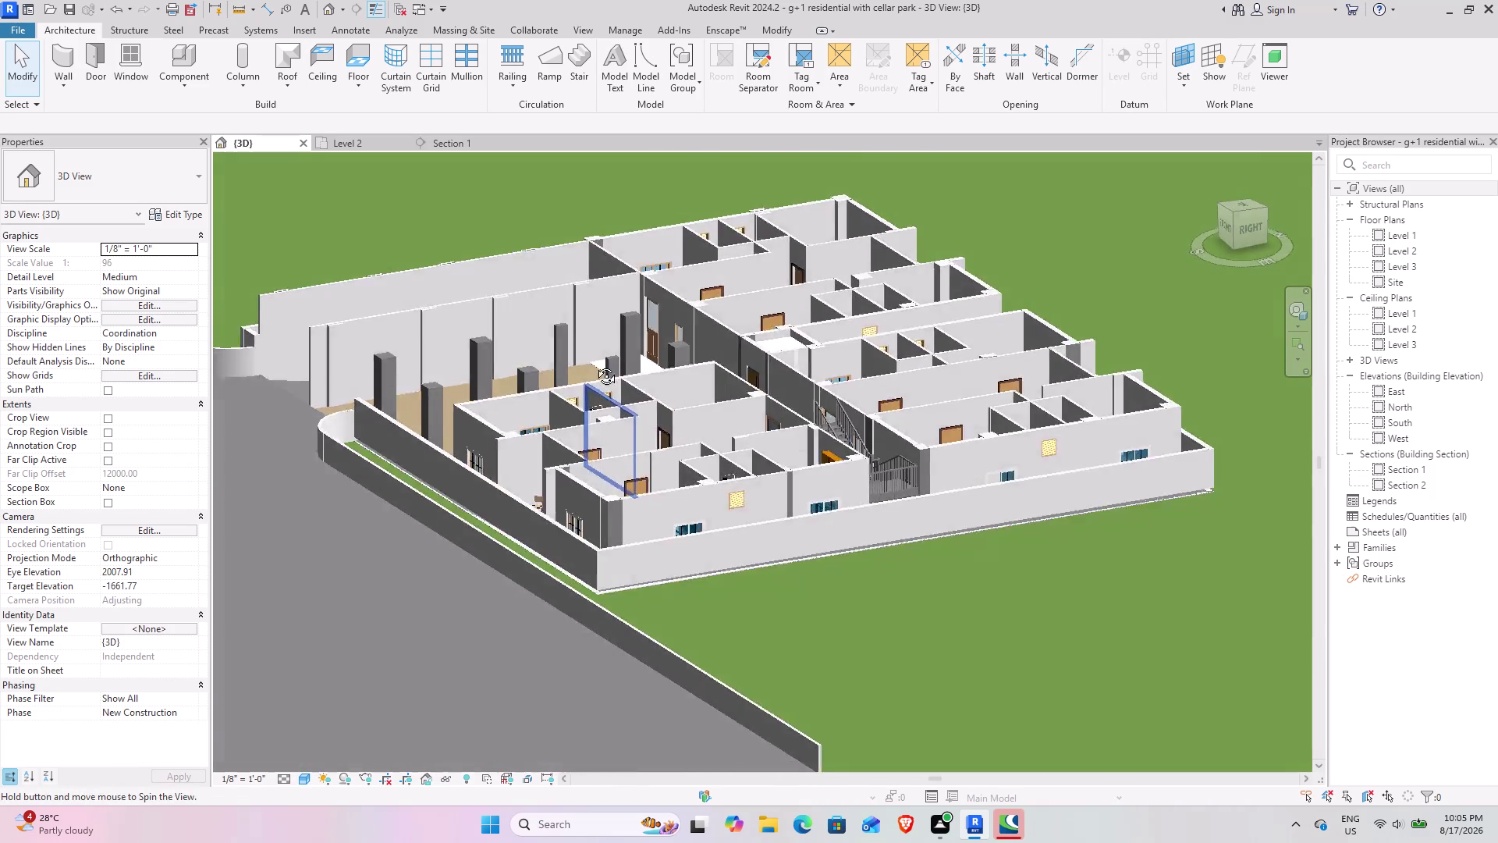
middle_drag(594, 366, 644, 384)
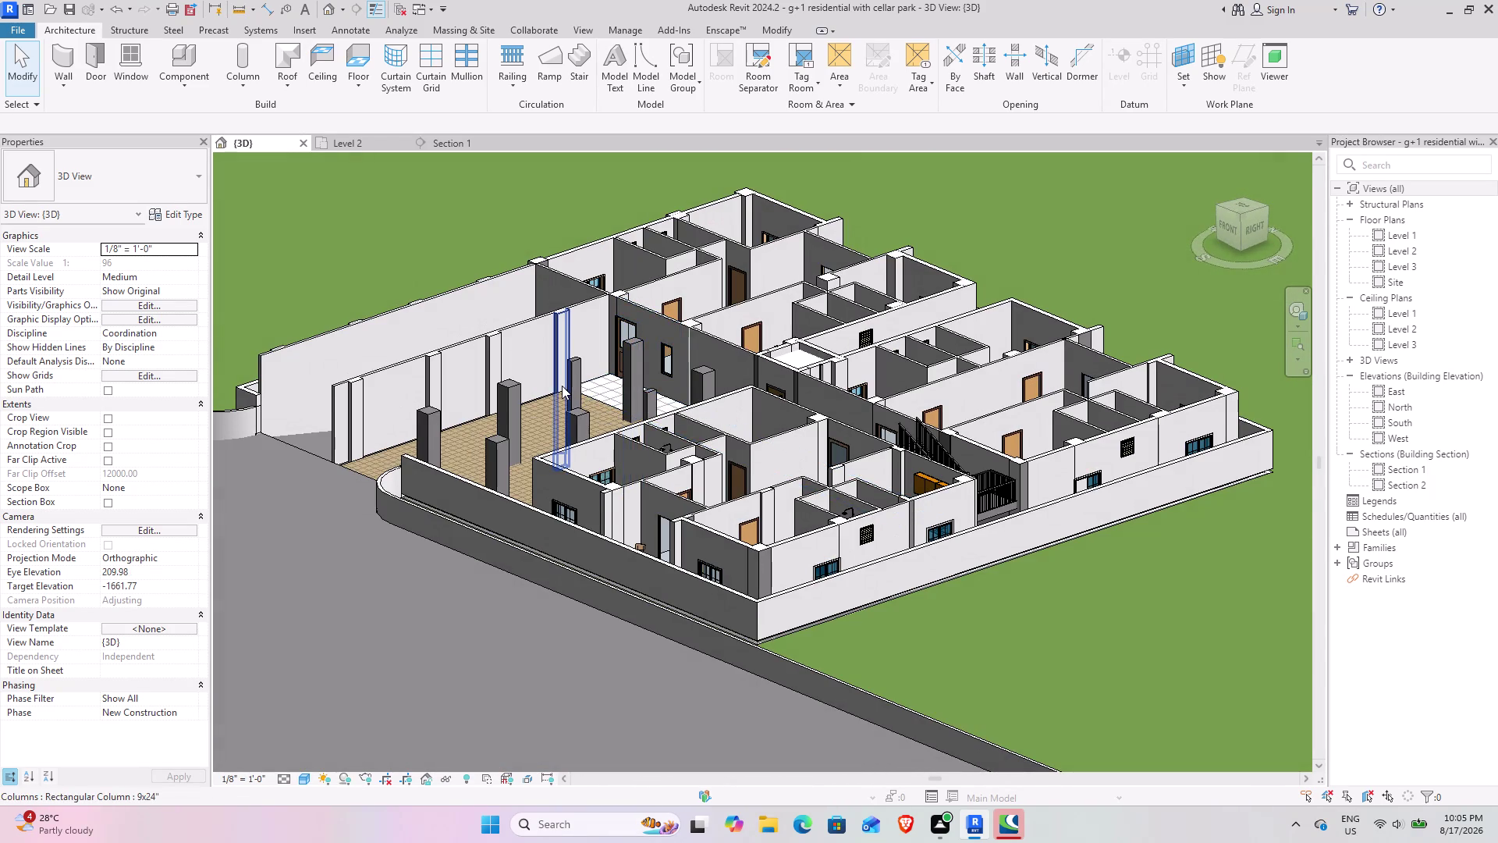
scroll(down, 3)
middle_drag(433, 453, 518, 463)
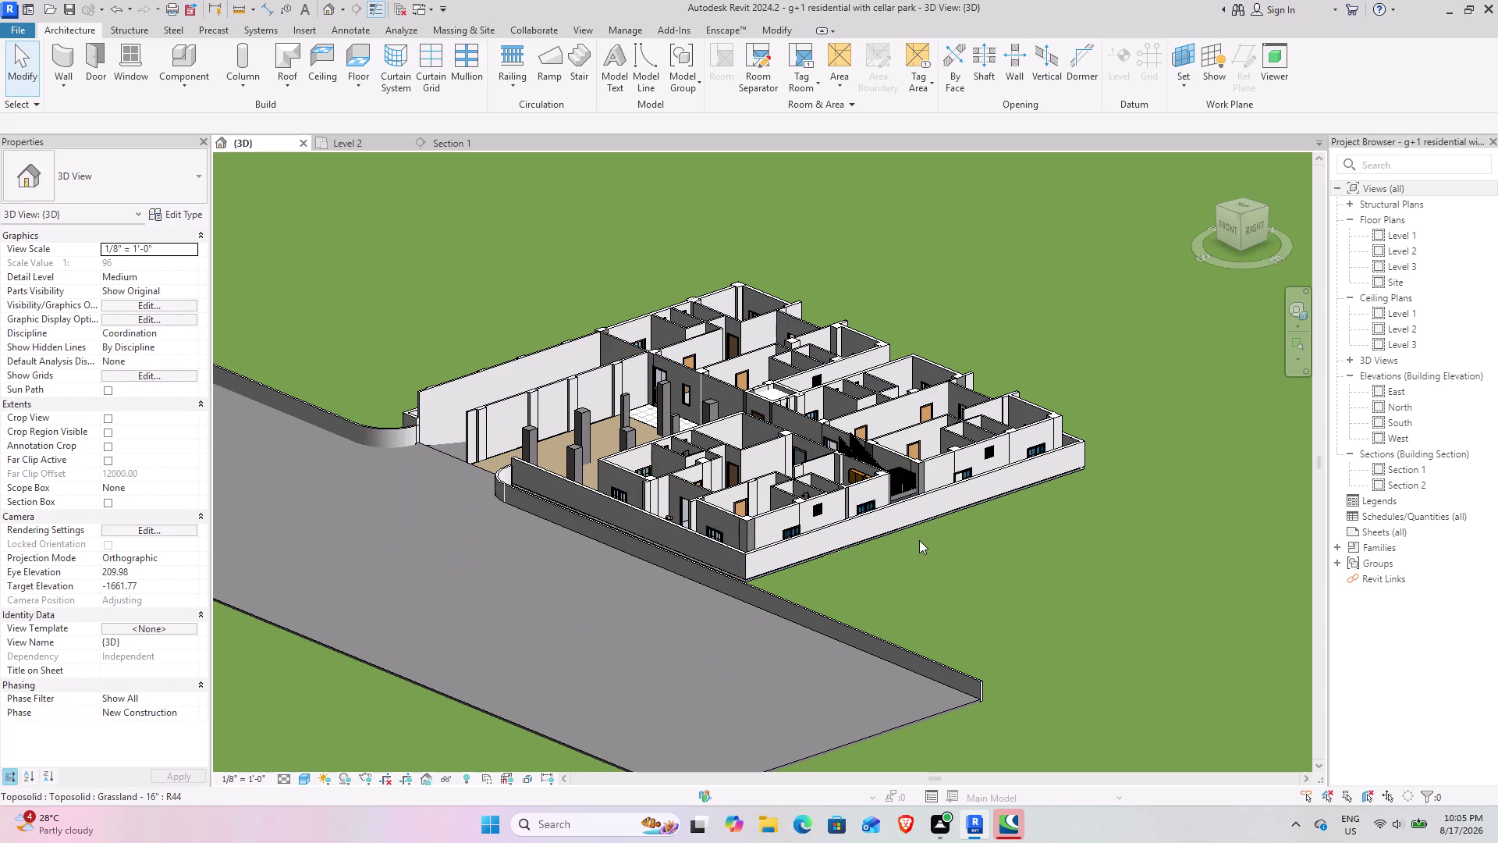
middle_drag(897, 537, 684, 463)
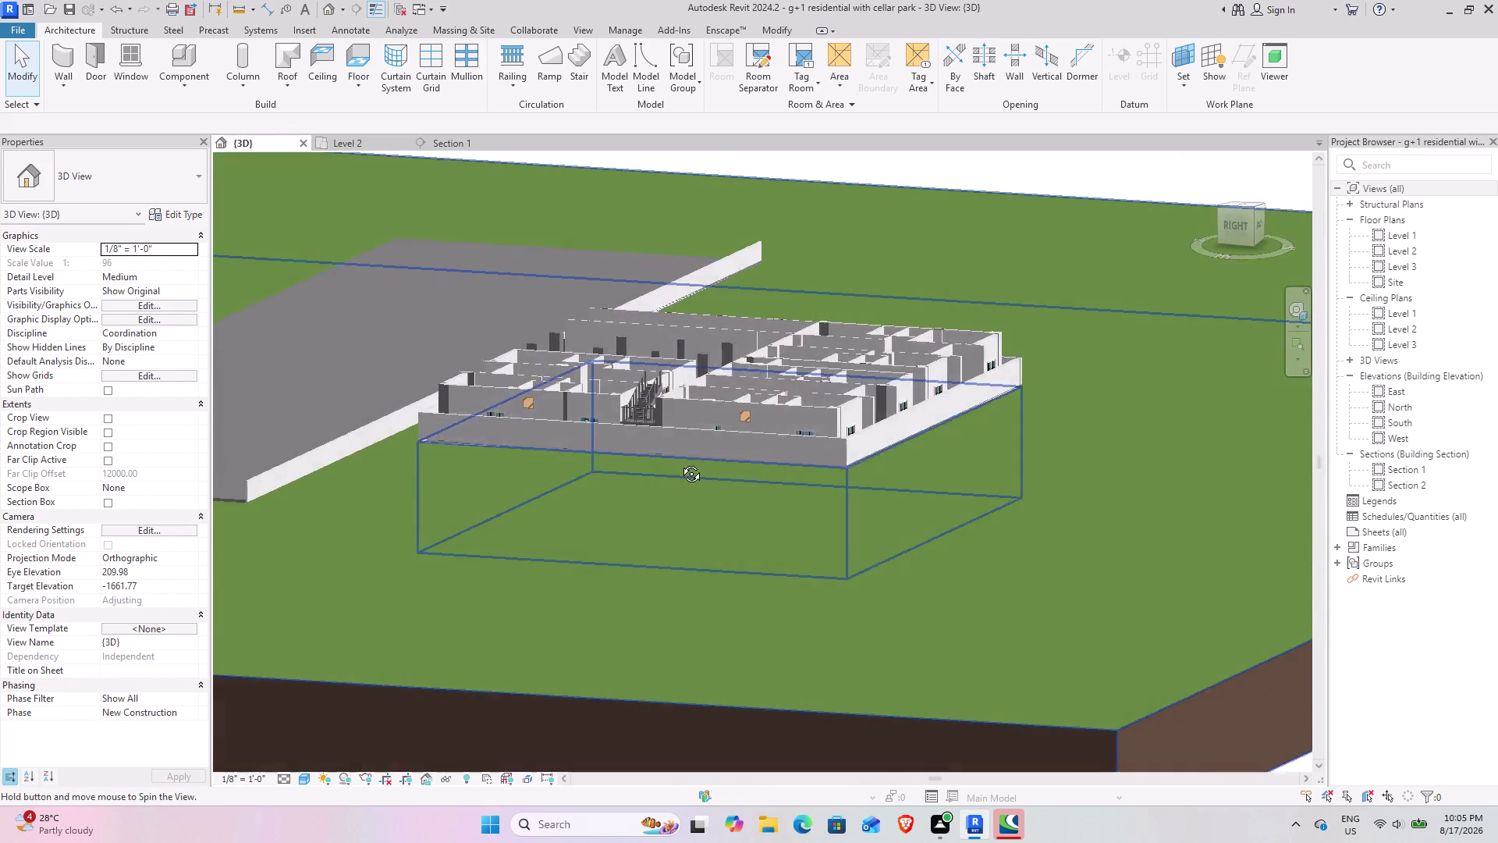
middle_drag(684, 463, 611, 392)
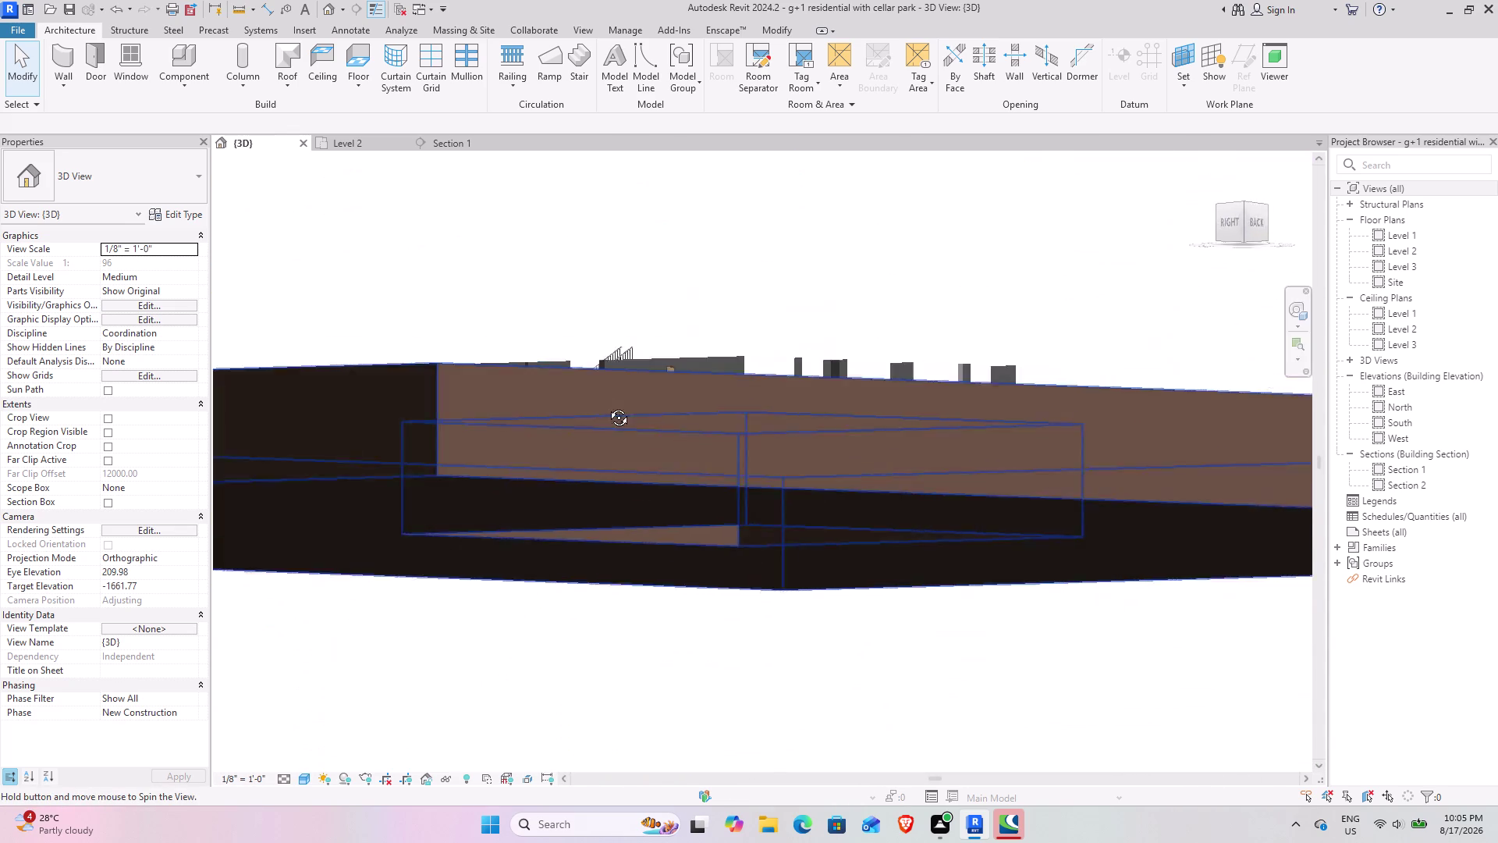
middle_drag(611, 391, 937, 562)
middle_drag(733, 508, 830, 560)
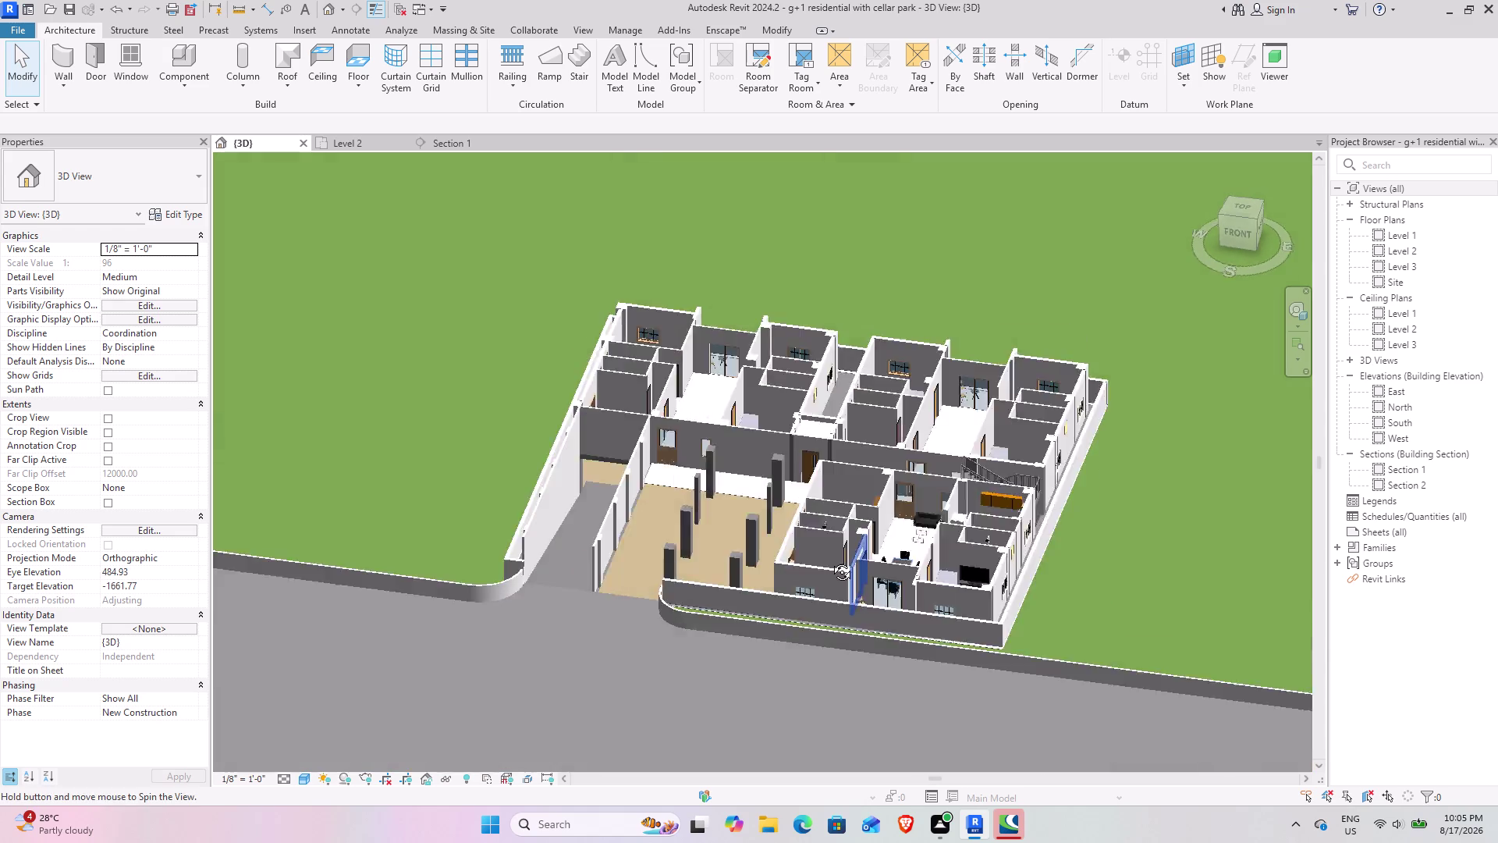
middle_drag(831, 560, 921, 591)
middle_drag(686, 560, 616, 429)
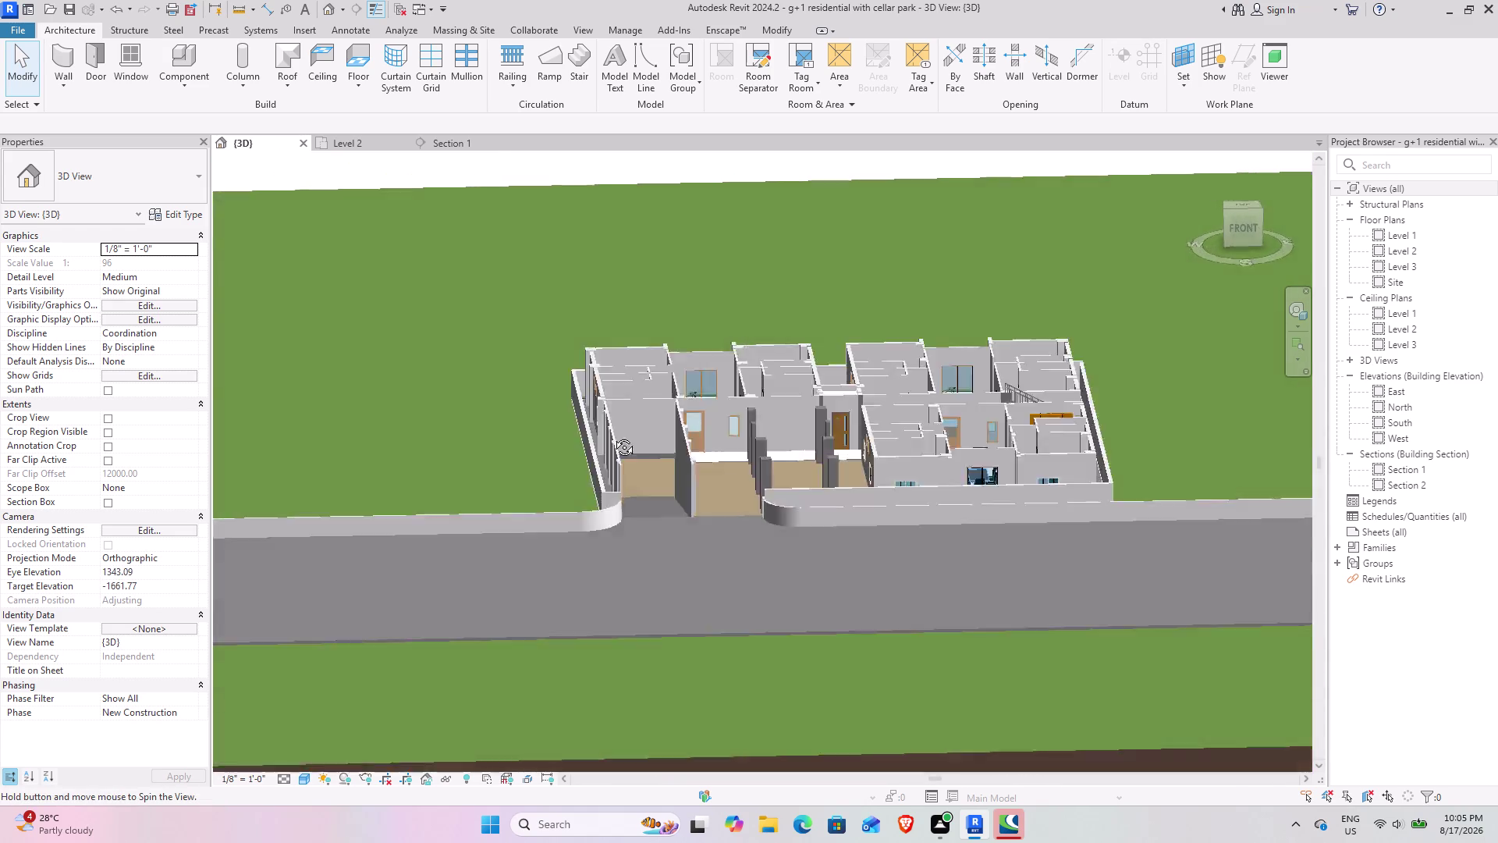
middle_drag(616, 429, 607, 498)
scroll(down, 3)
middle_drag(516, 513, 782, 394)
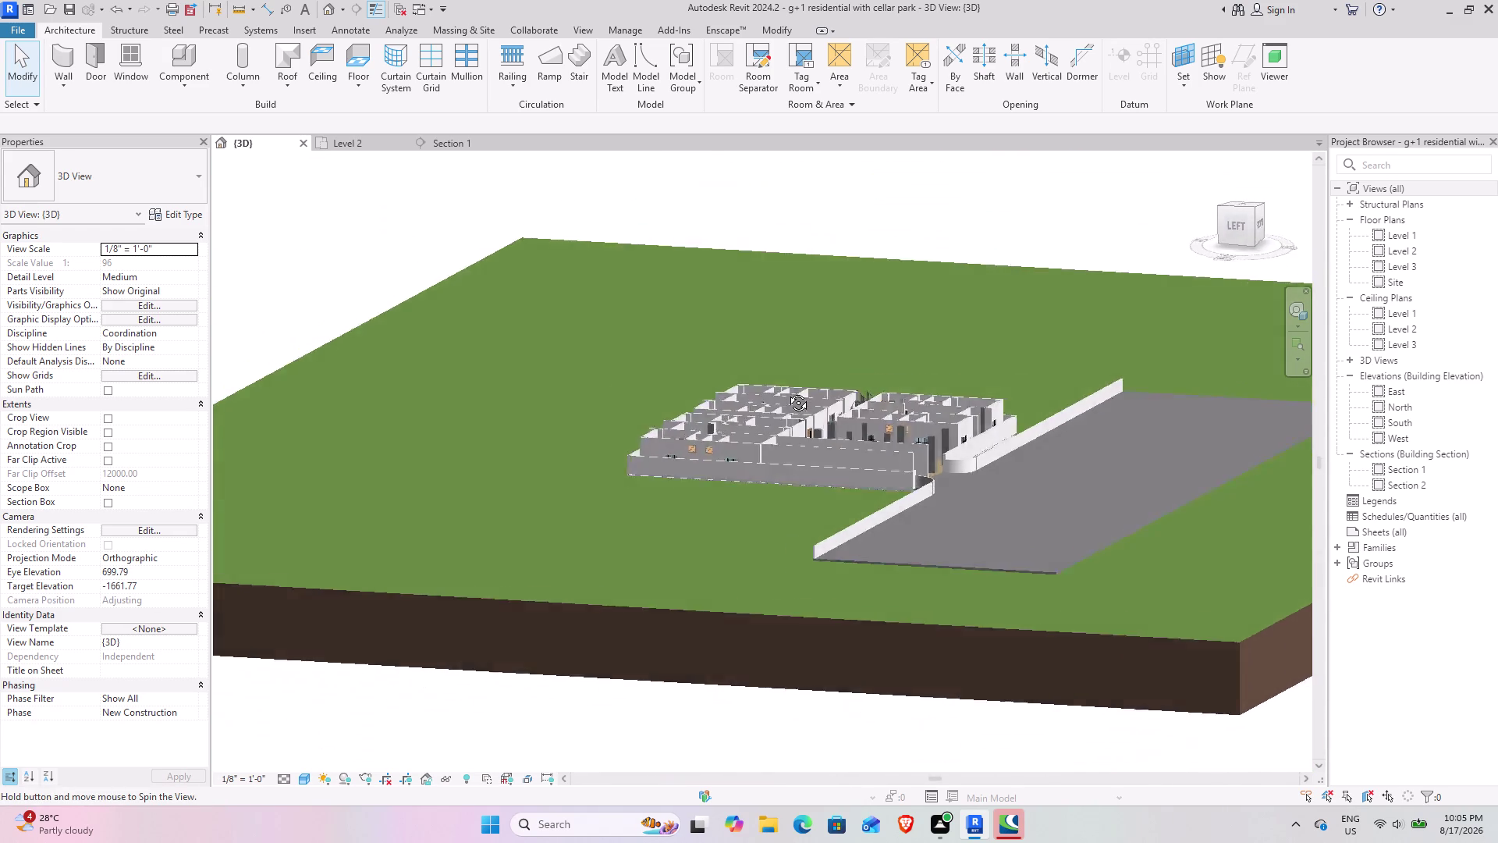
middle_drag(782, 394, 728, 455)
middle_drag(957, 507, 881, 530)
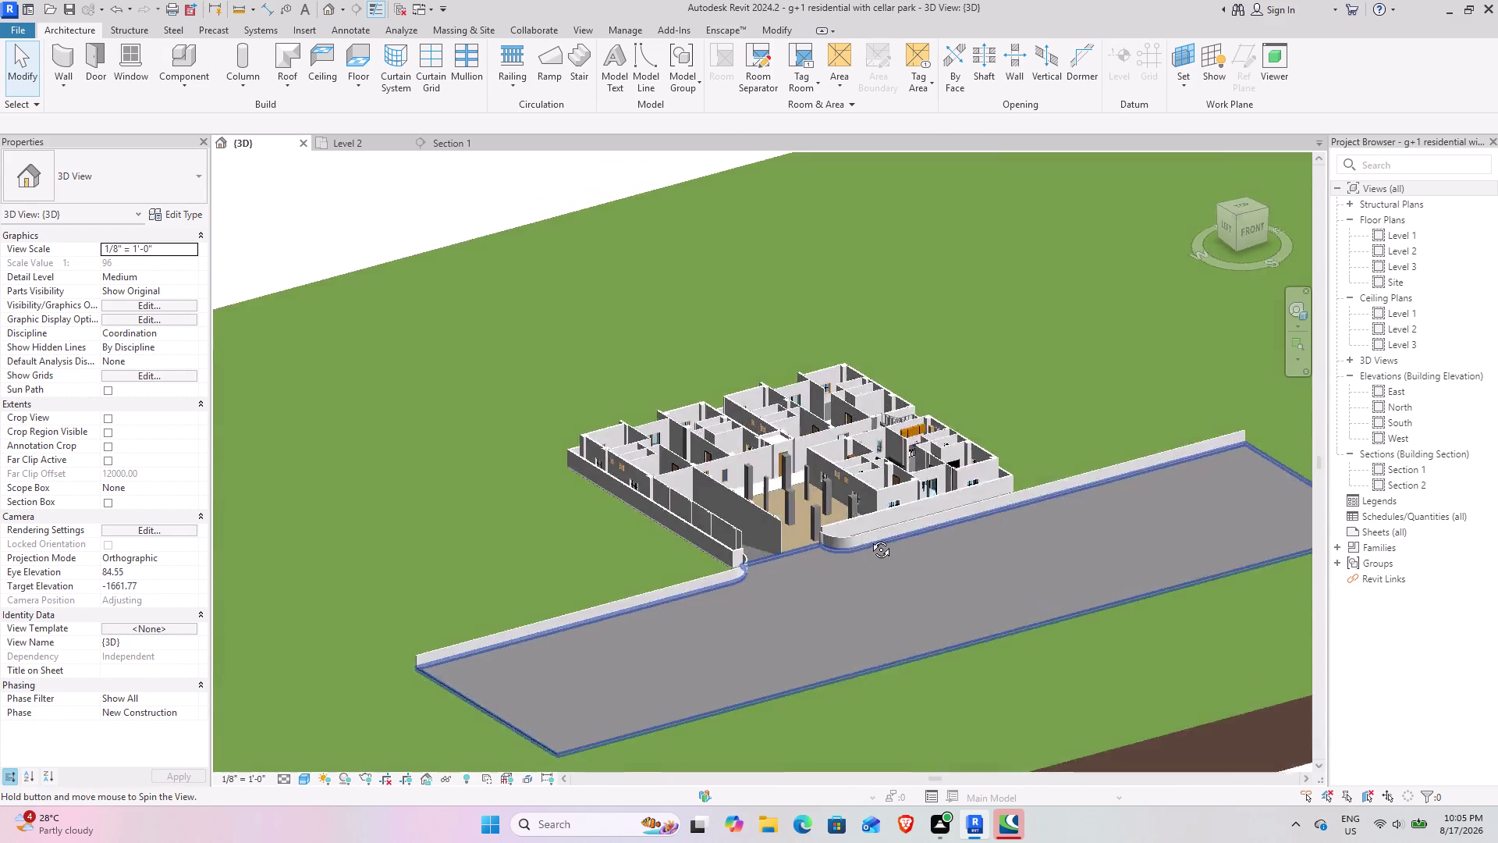
middle_drag(881, 530, 829, 552)
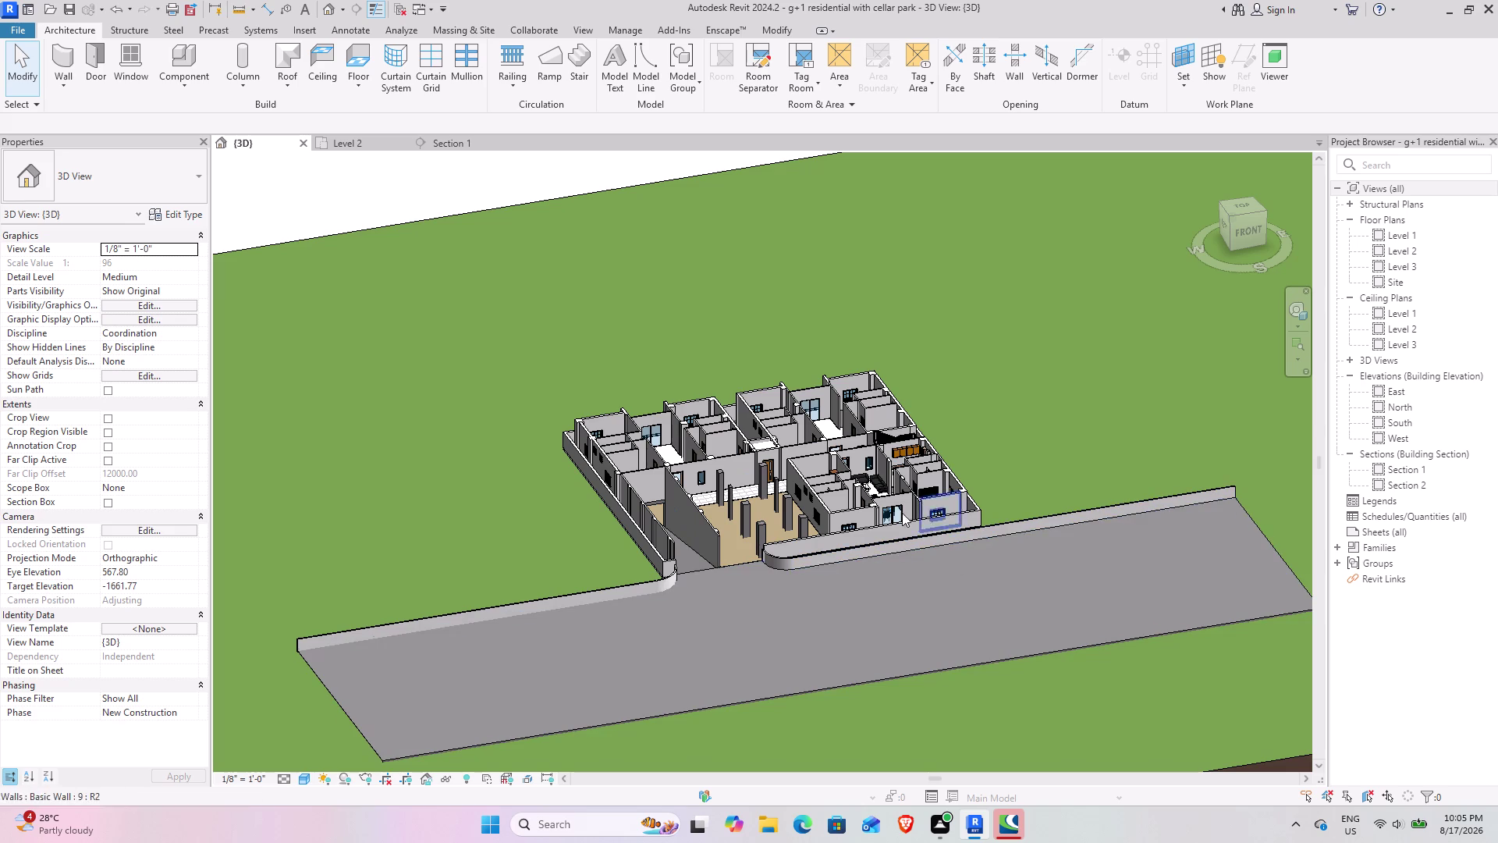
Zoom in on the furnished Level 2 rooms, then bring up the Level 2 floor plan.
scroll(up, 3)
scroll(up, 3)
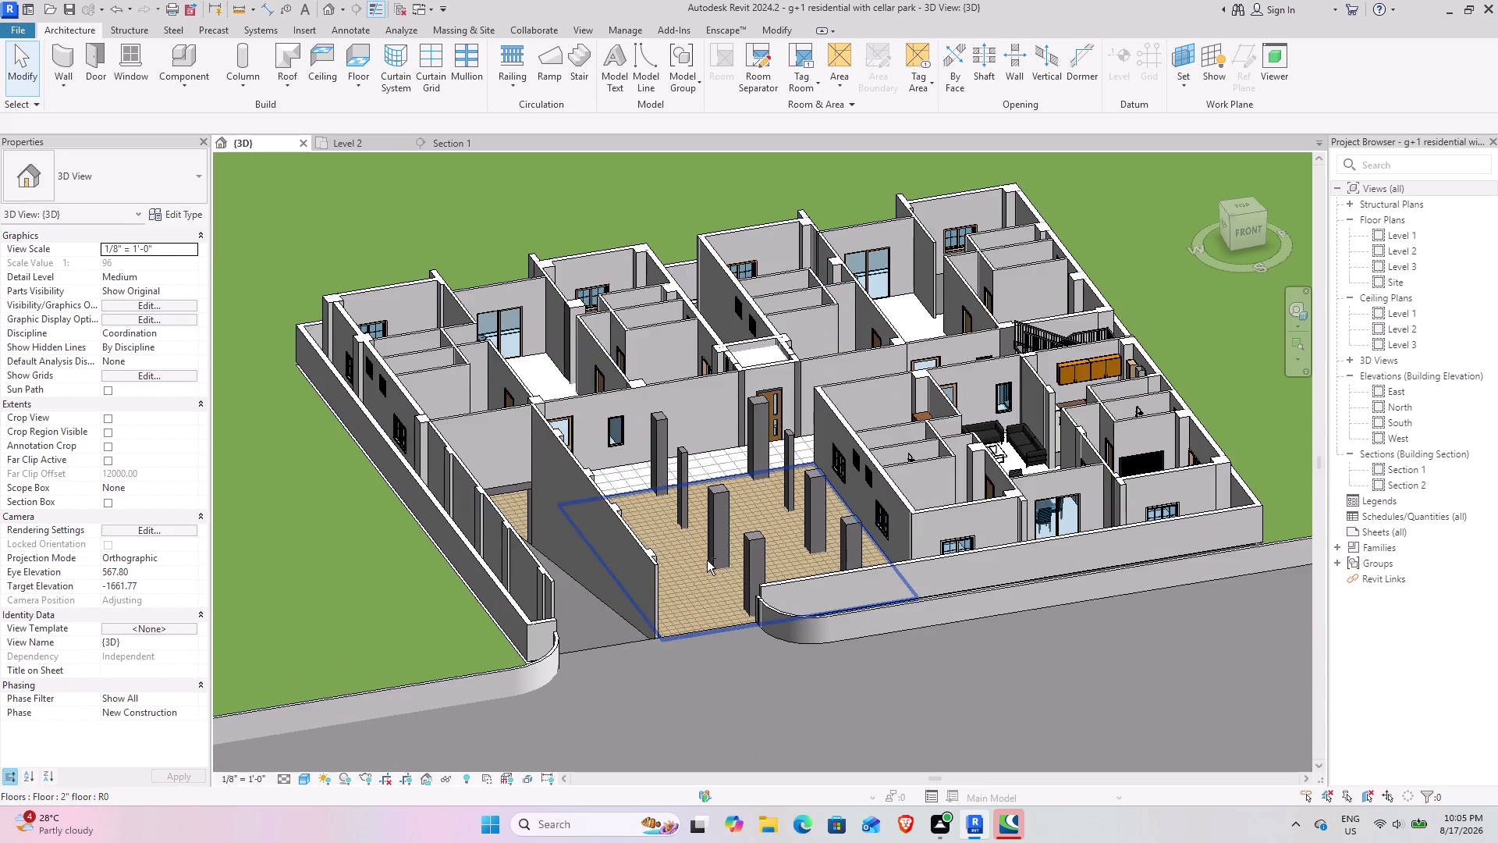
middle_drag(707, 560, 730, 616)
middle_drag(713, 569, 584, 618)
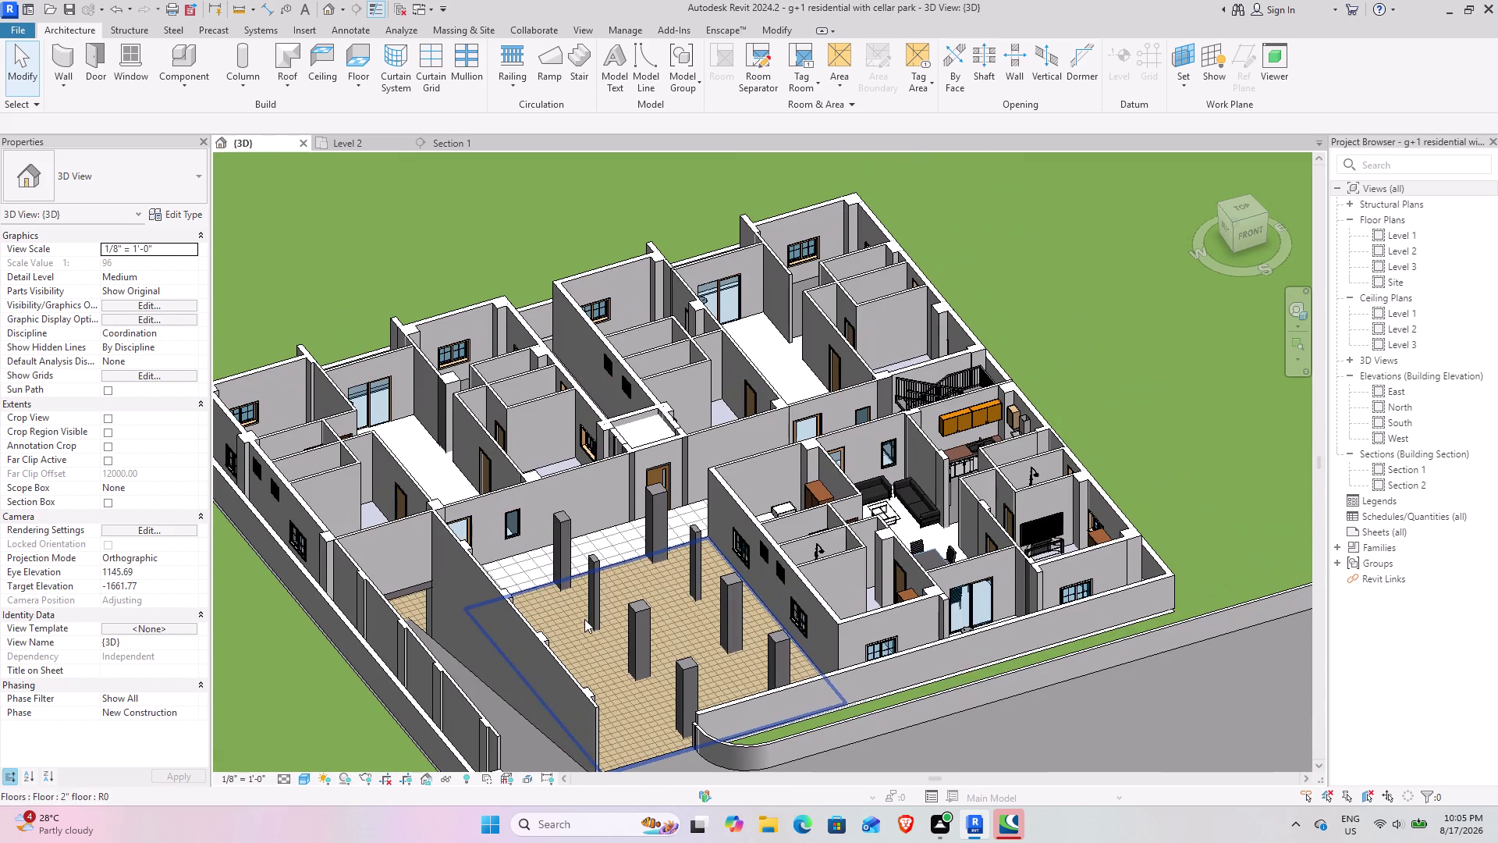
scroll(up, 3)
middle_drag(825, 522, 826, 604)
middle_drag(814, 593, 789, 545)
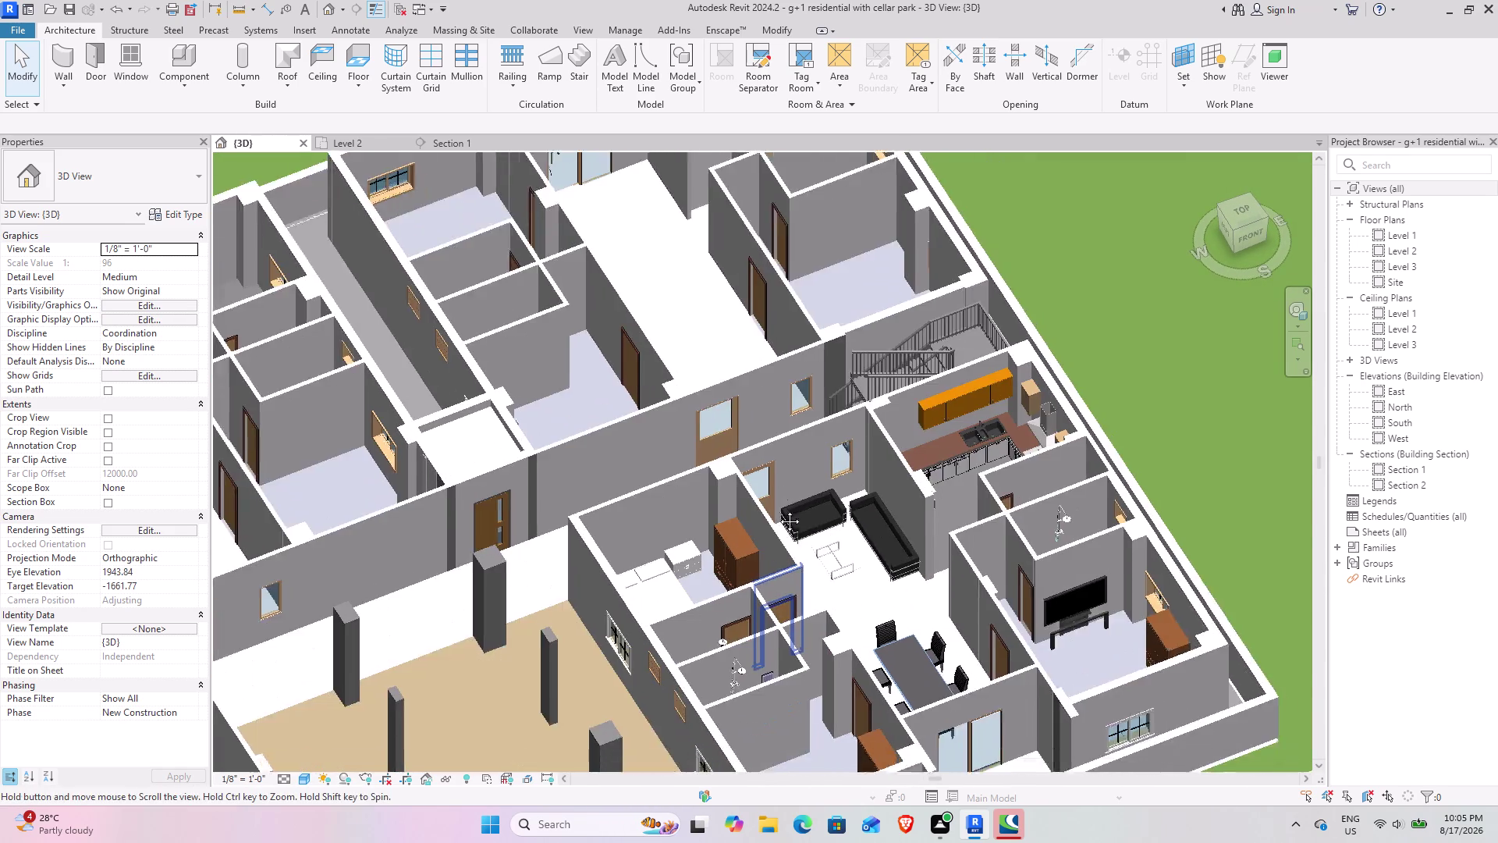
middle_drag(788, 545, 739, 422)
scroll(up, 3)
scroll(down, 3)
middle_drag(801, 429, 845, 514)
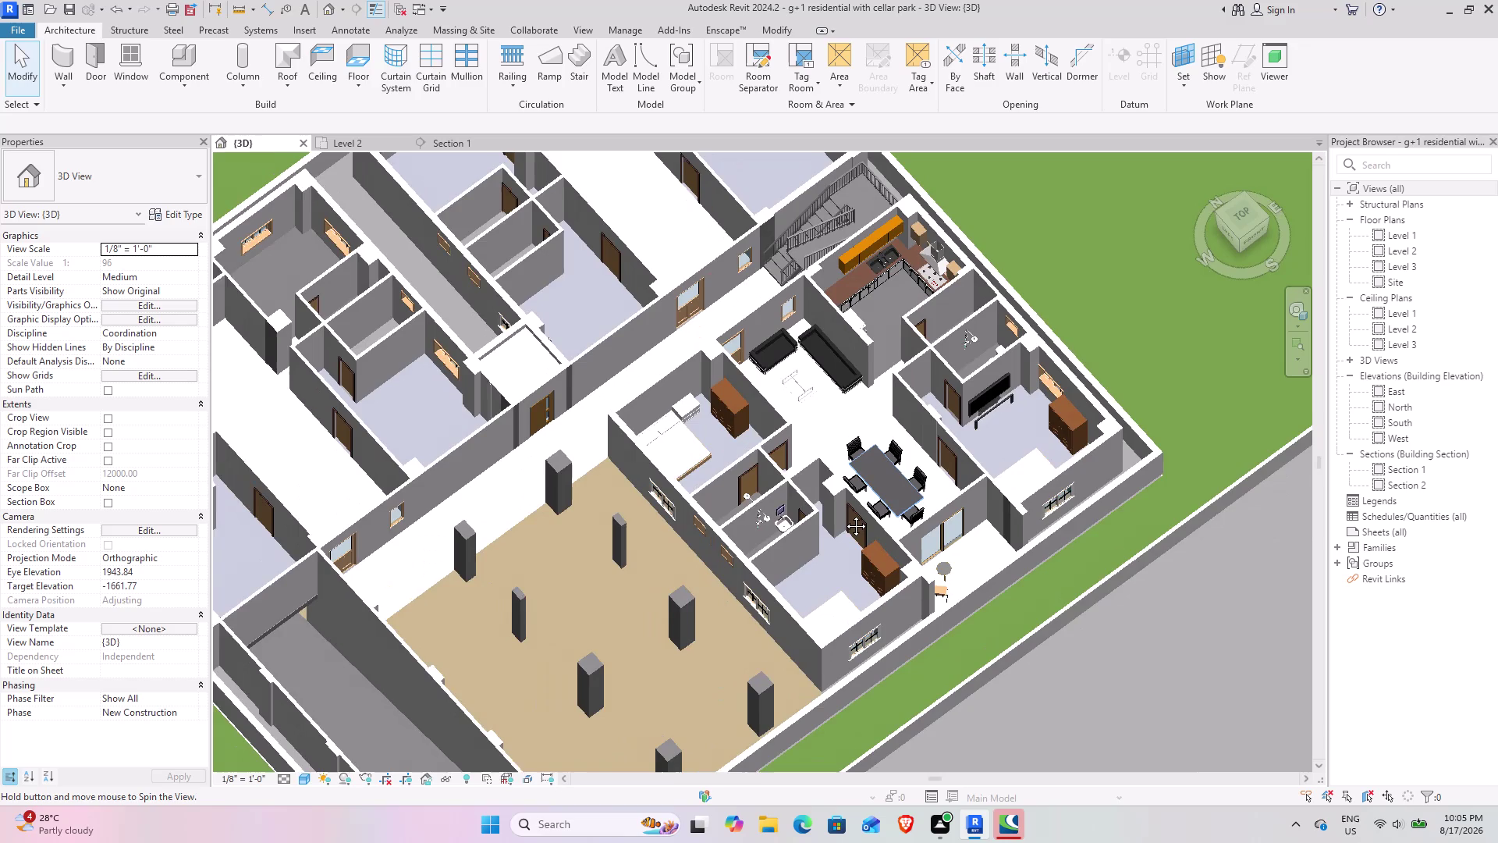
middle_drag(845, 514, 803, 518)
middle_drag(744, 494, 708, 533)
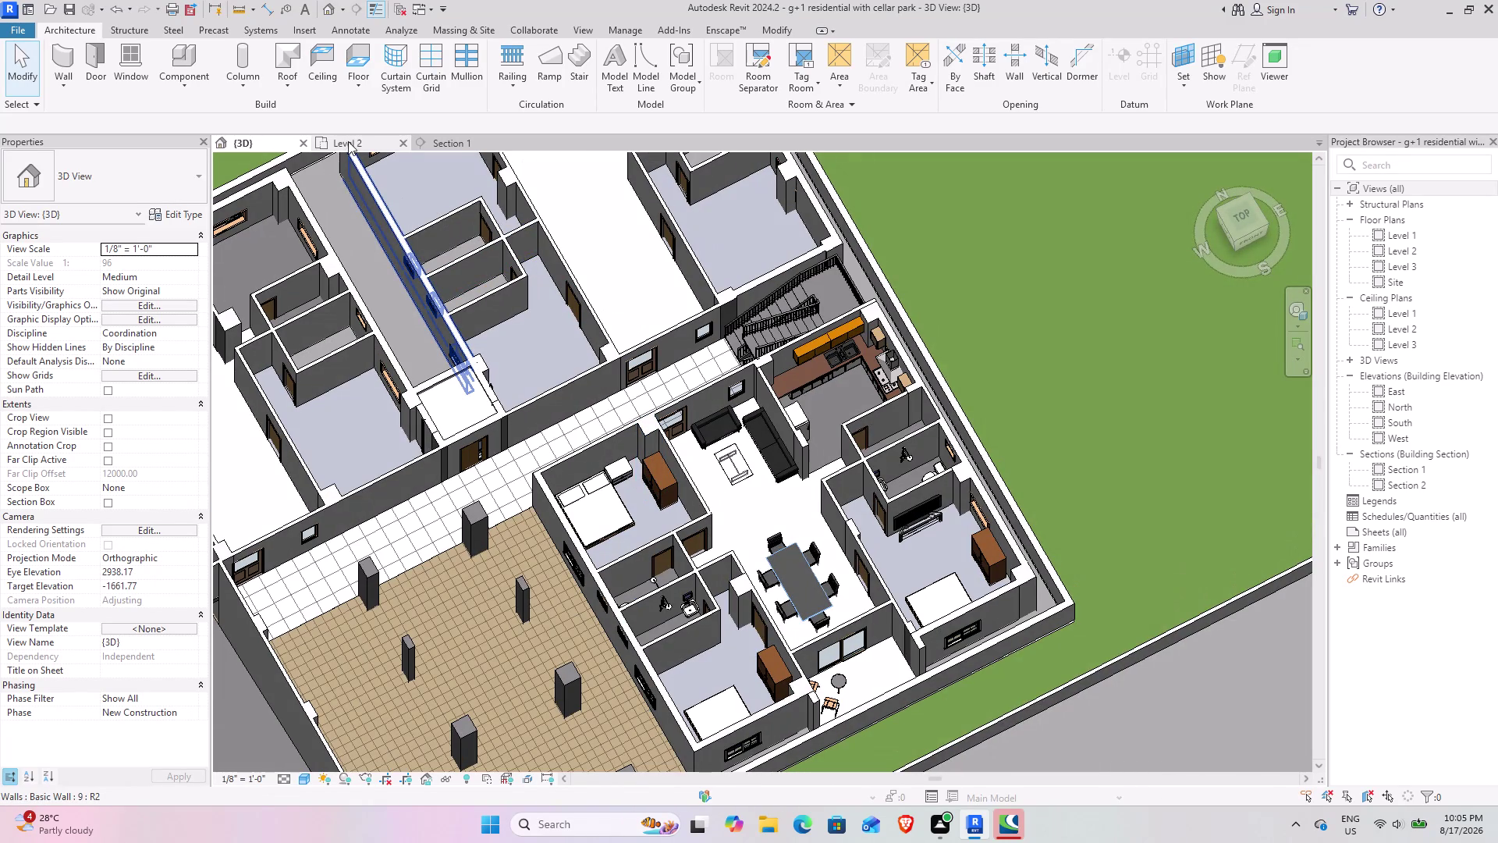
scroll(down, 3)
middle_drag(409, 469, 730, 469)
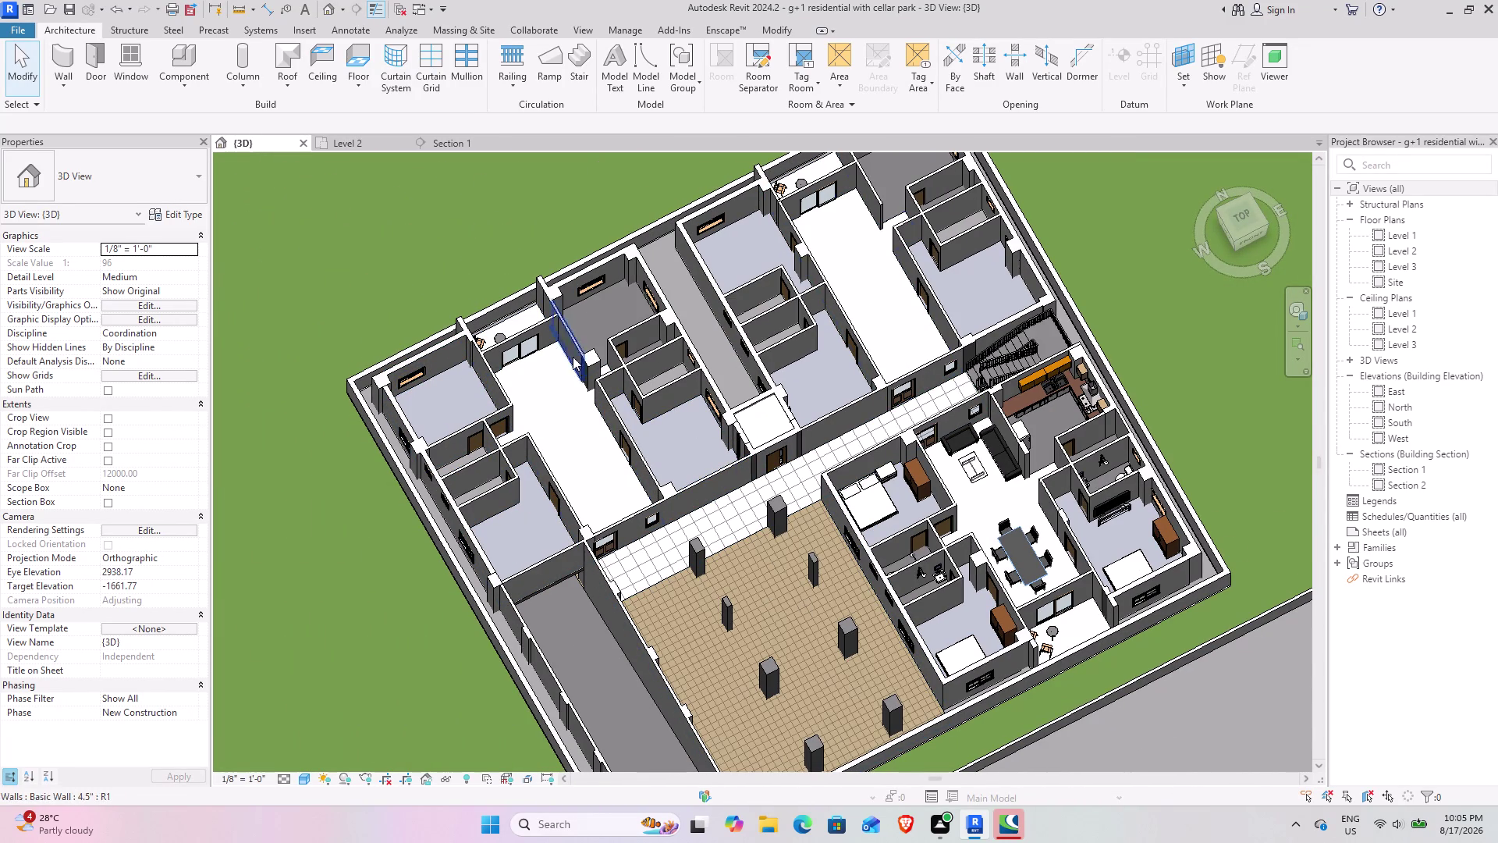
click(350, 138)
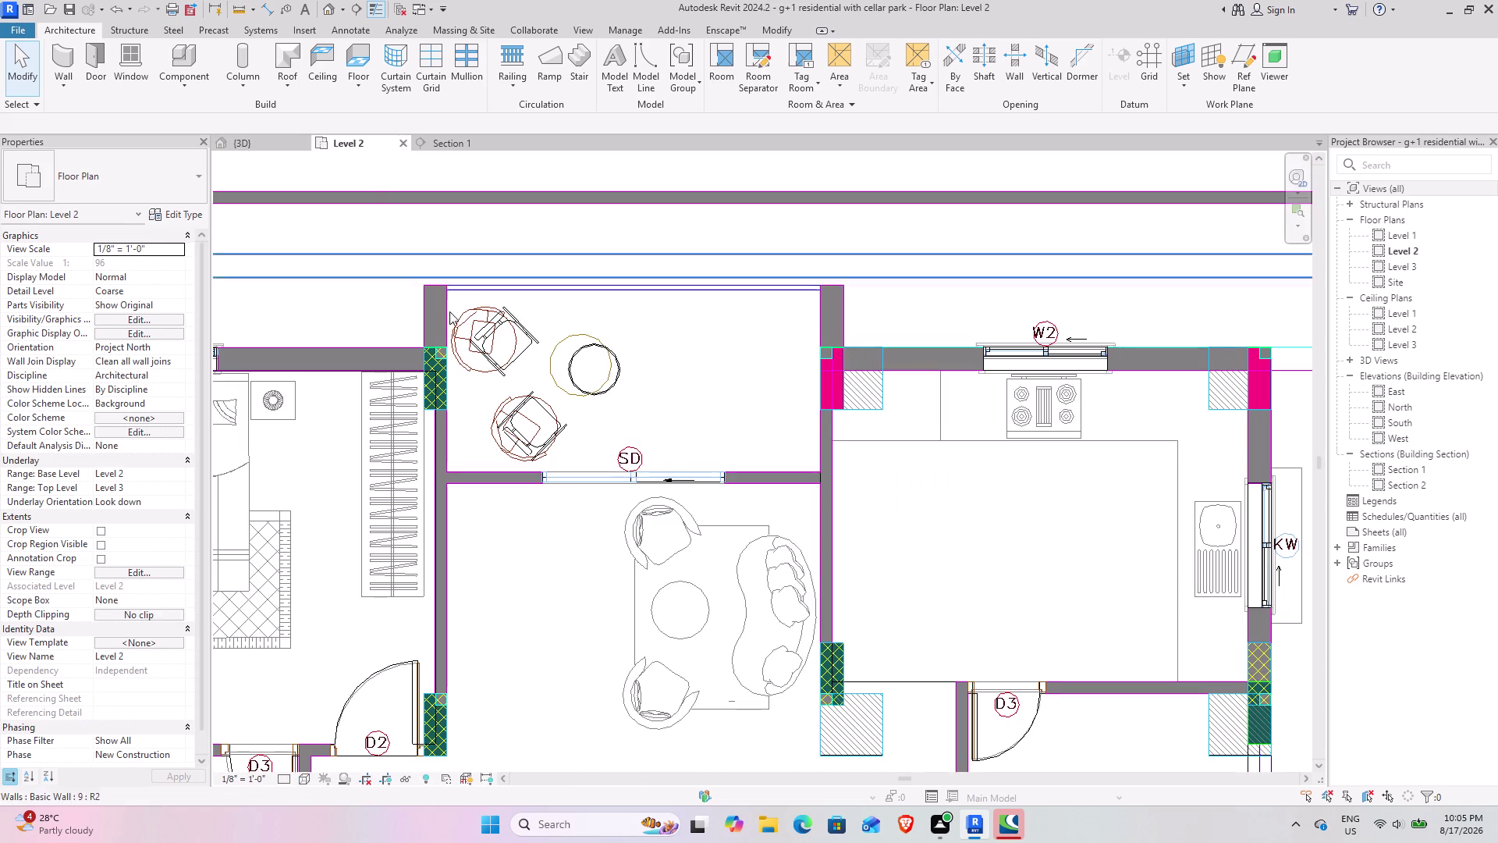
scroll(down, 3)
middle_drag(947, 510, 452, 491)
middle_drag(778, 534, 538, 485)
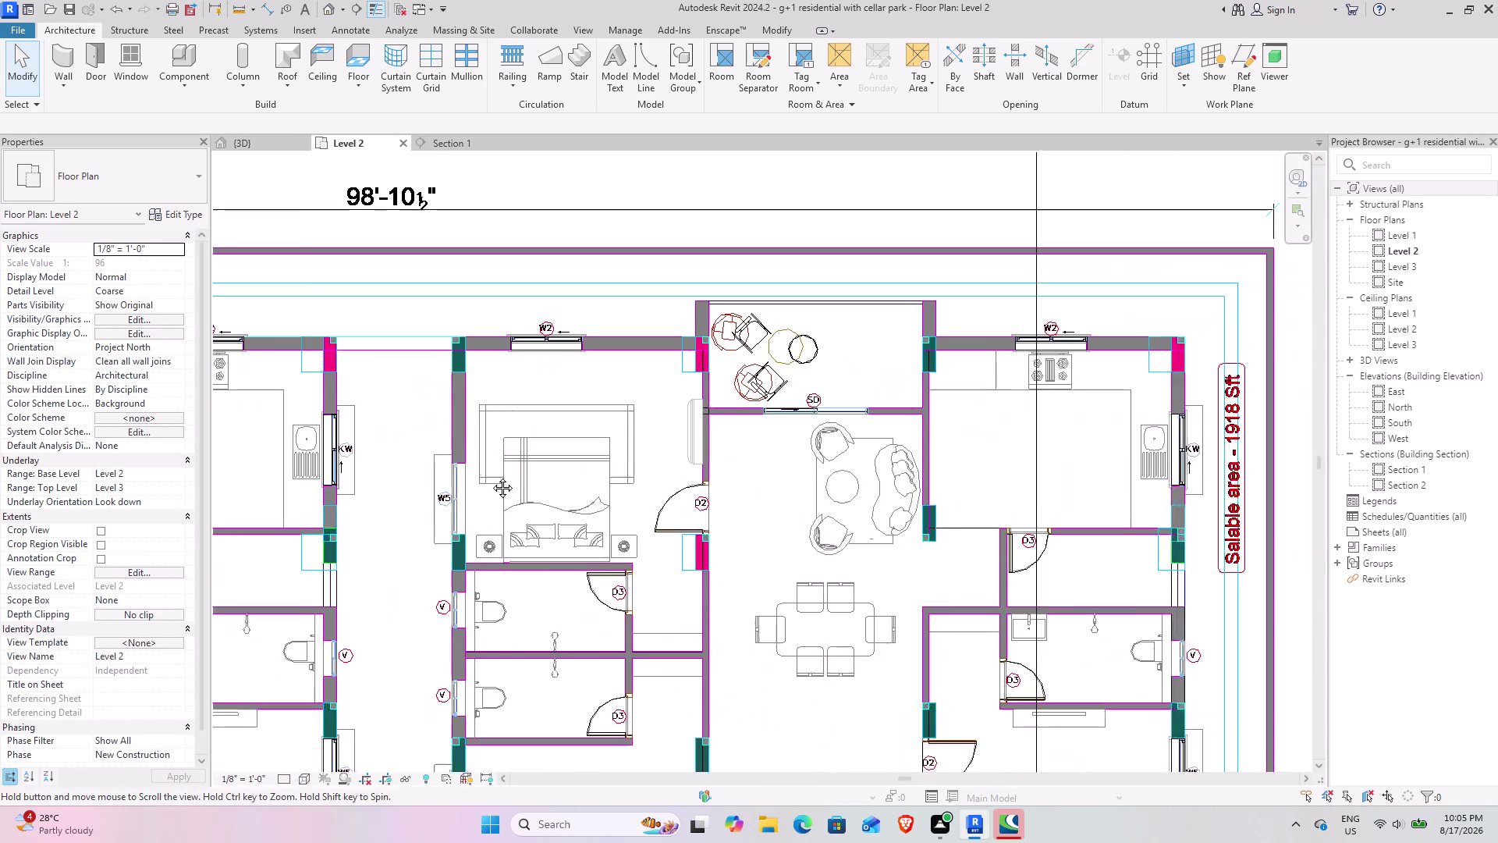
middle_drag(537, 485, 401, 459)
scroll(down, 3)
middle_drag(706, 630, 695, 374)
middle_drag(810, 653, 800, 639)
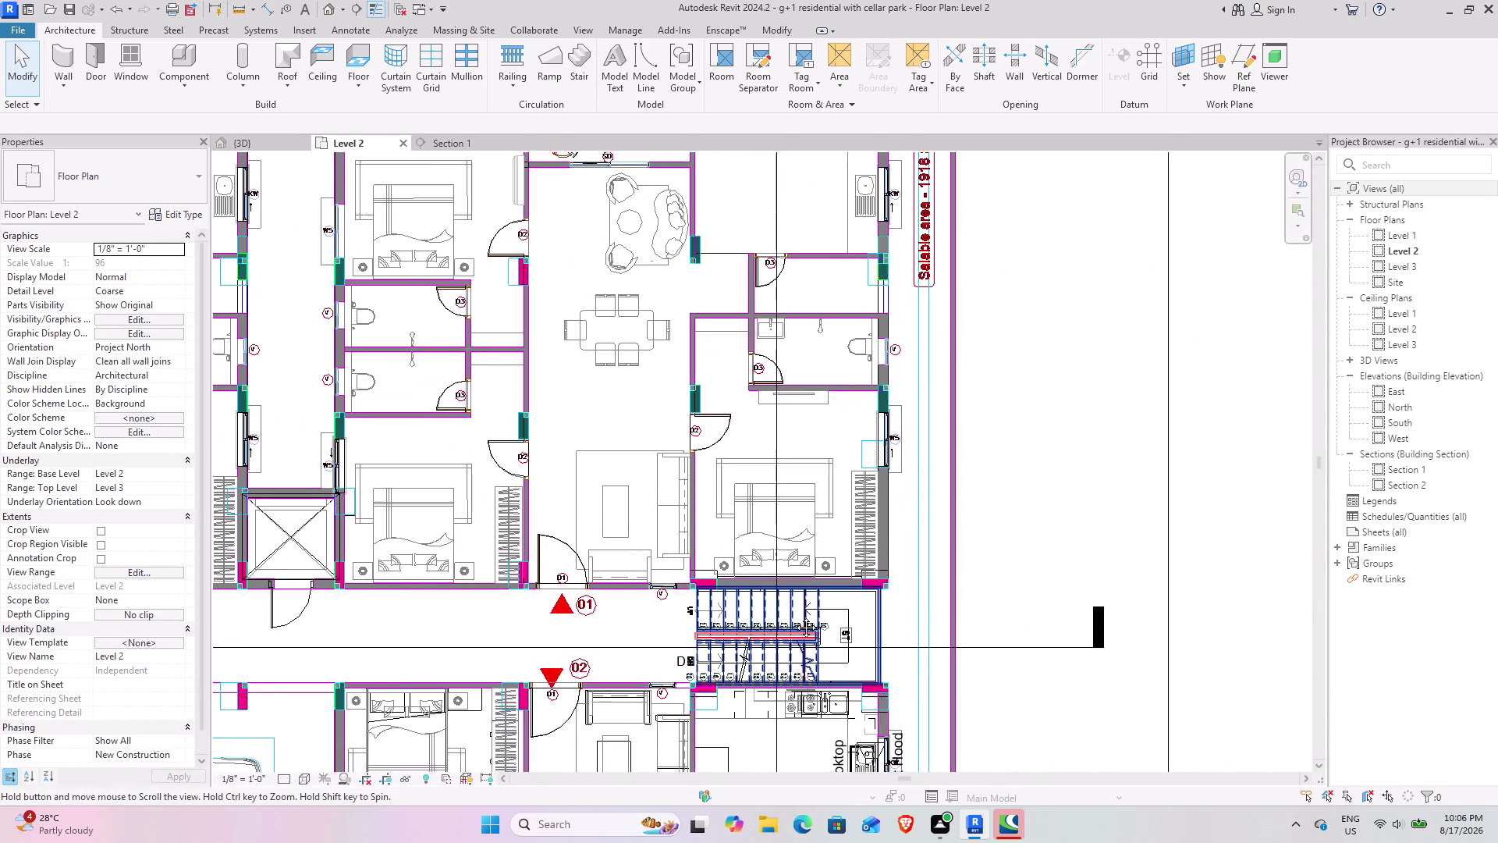
middle_drag(800, 639, 784, 410)
scroll(up, 3)
scroll(up, 3)
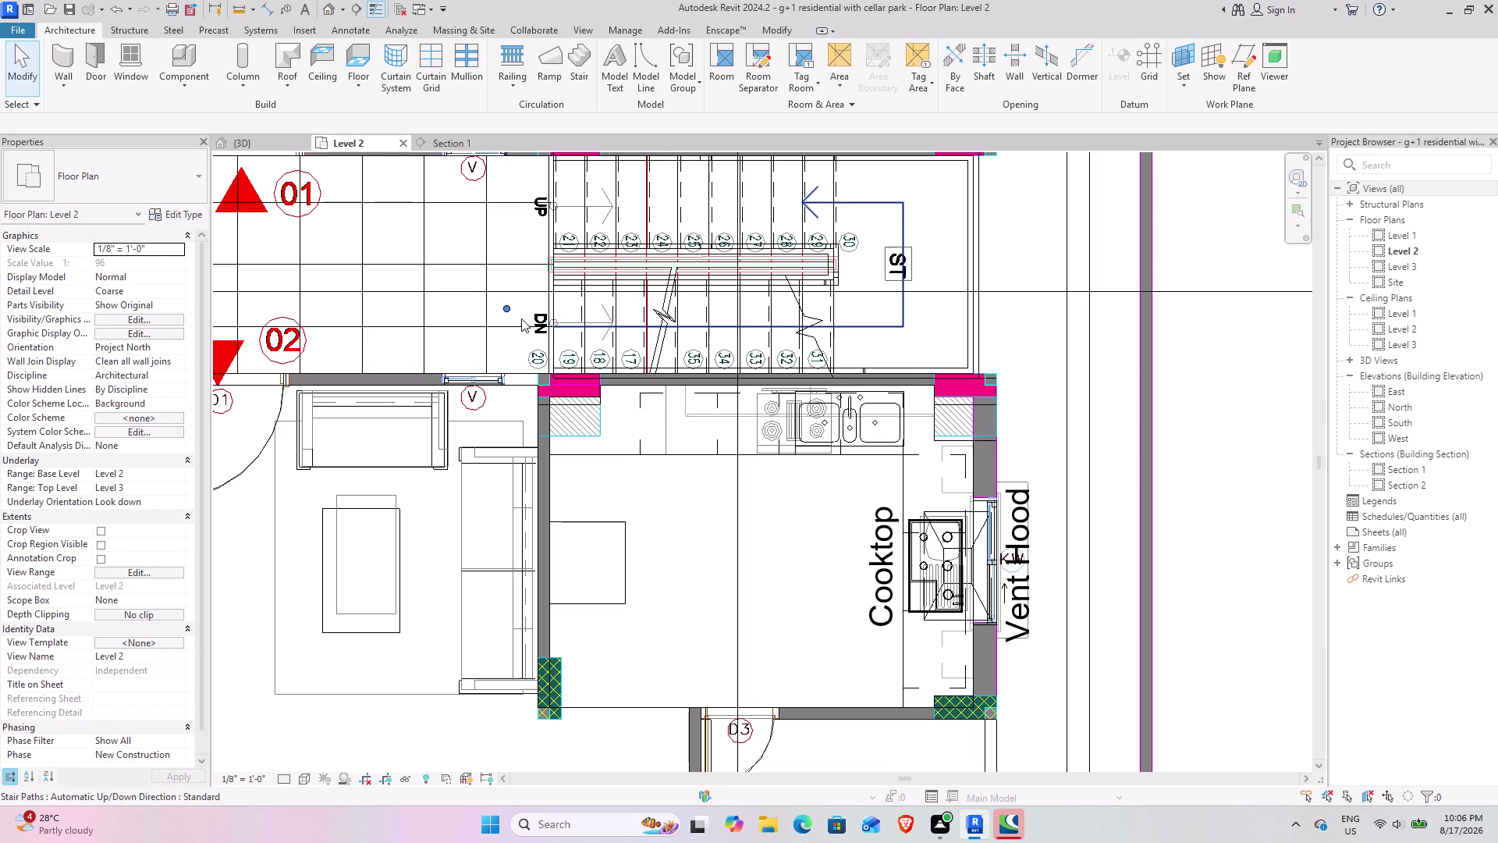
drag(521, 318, 538, 330)
key(Escape)
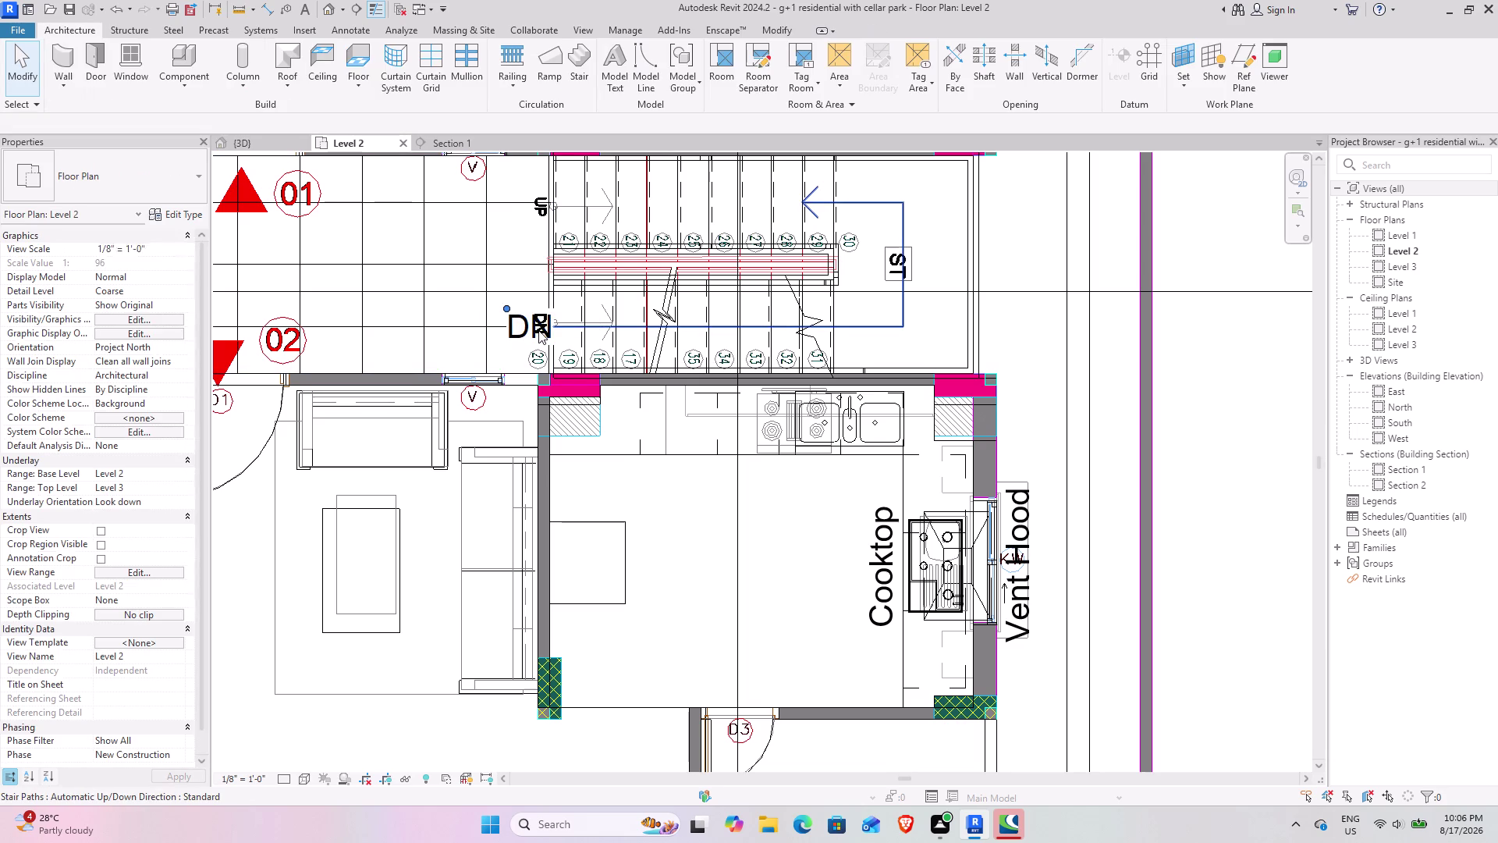
key(Escape)
drag(1257, 598, 663, 463)
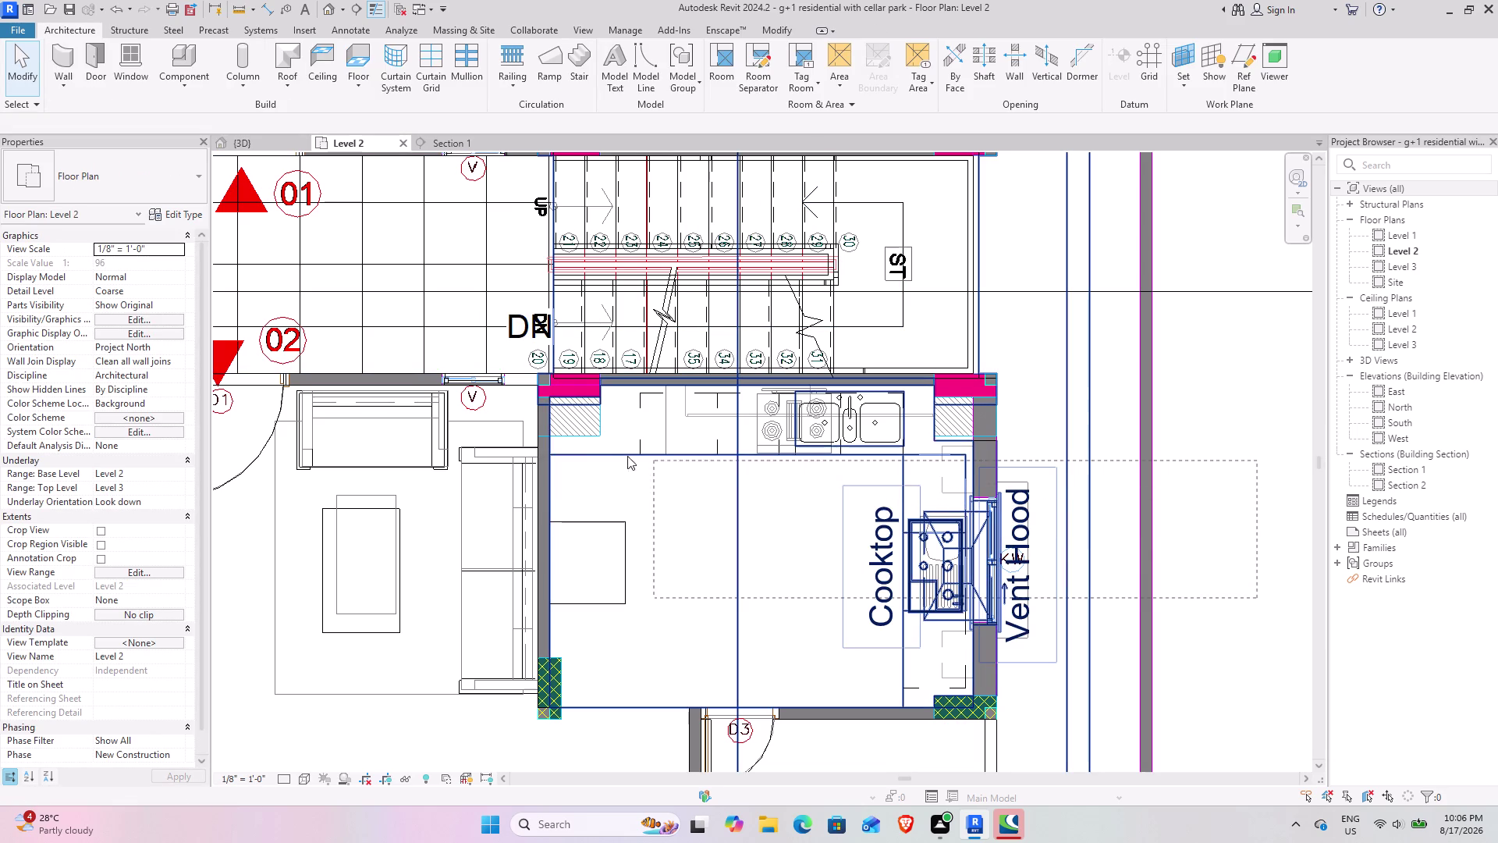
drag(664, 463, 473, 344)
key(Escape)
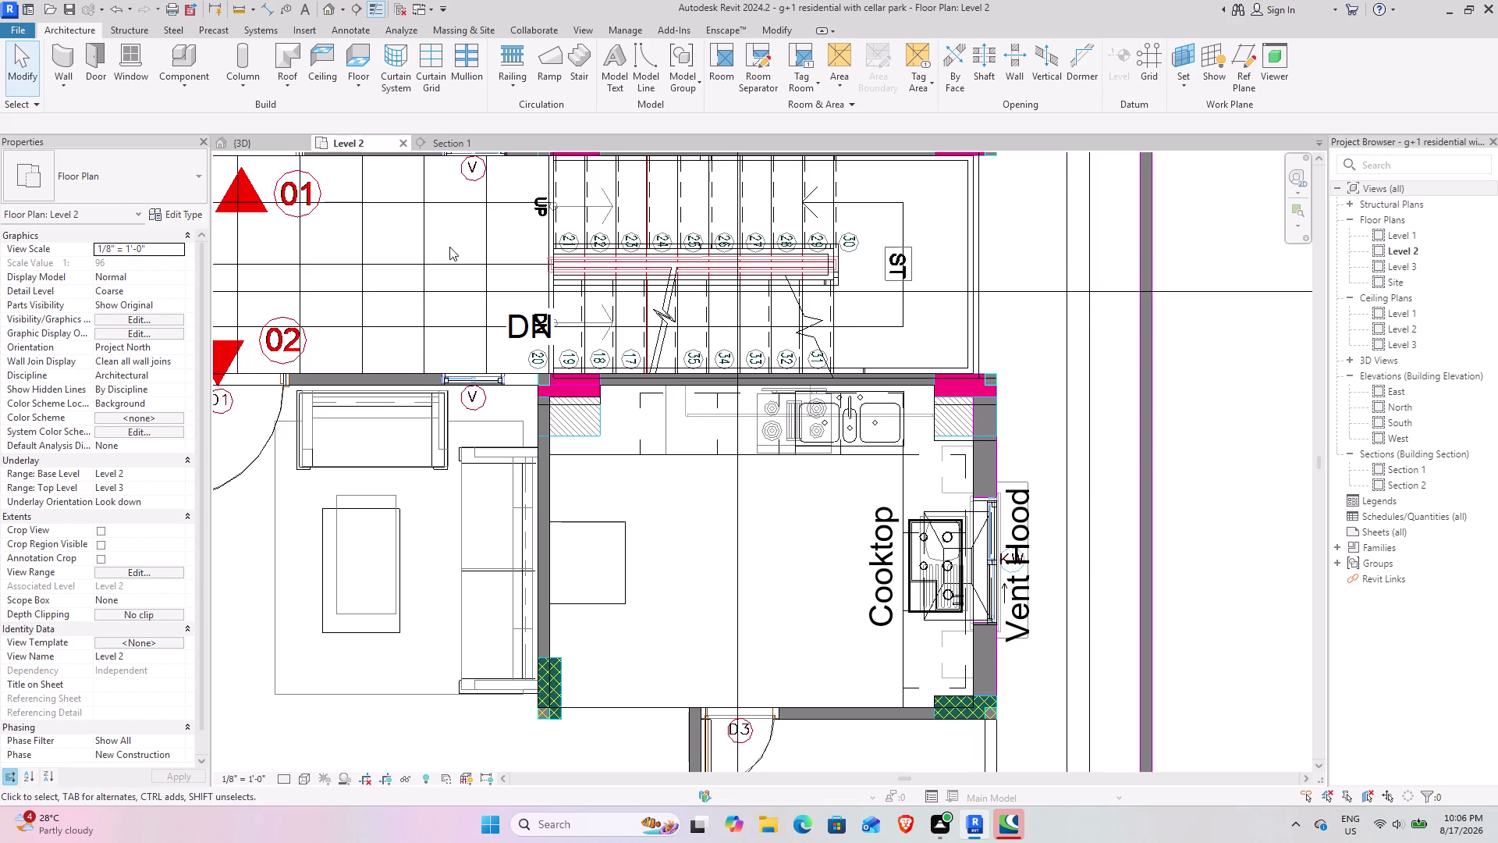
drag(450, 246, 1095, 741)
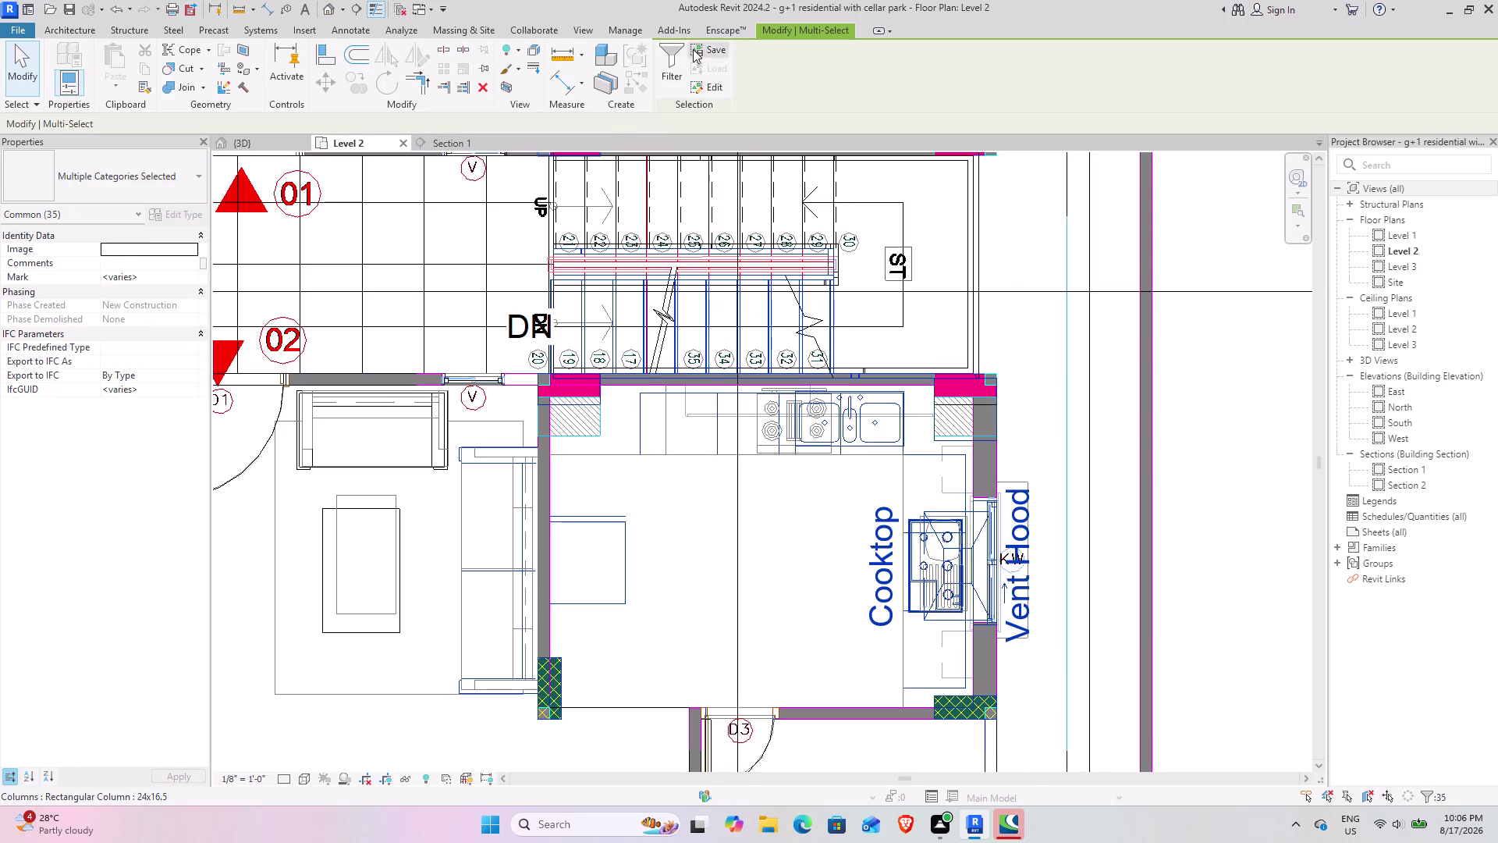
click(673, 61)
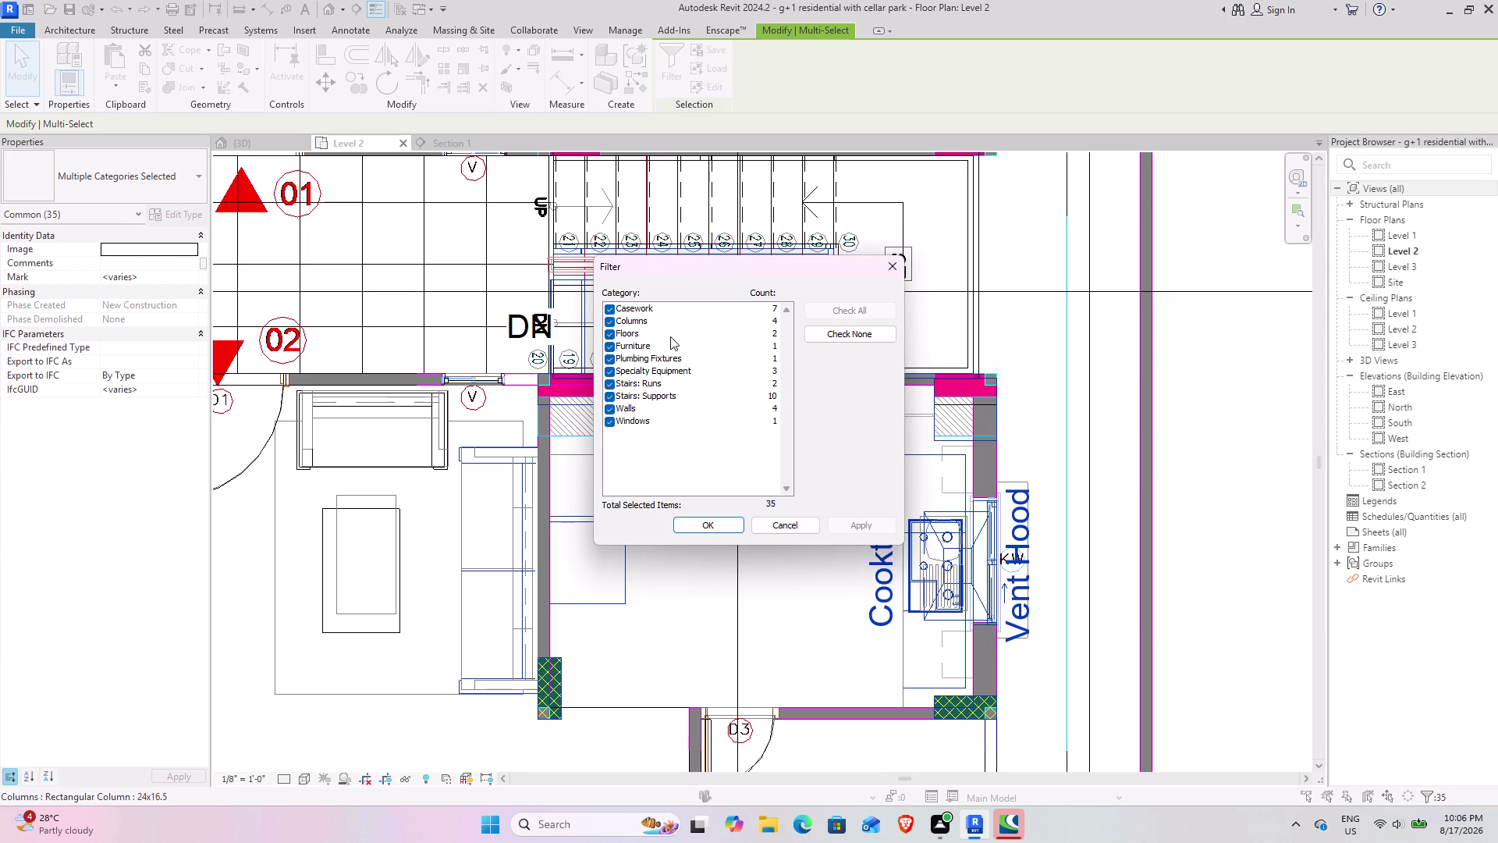
key(Escape)
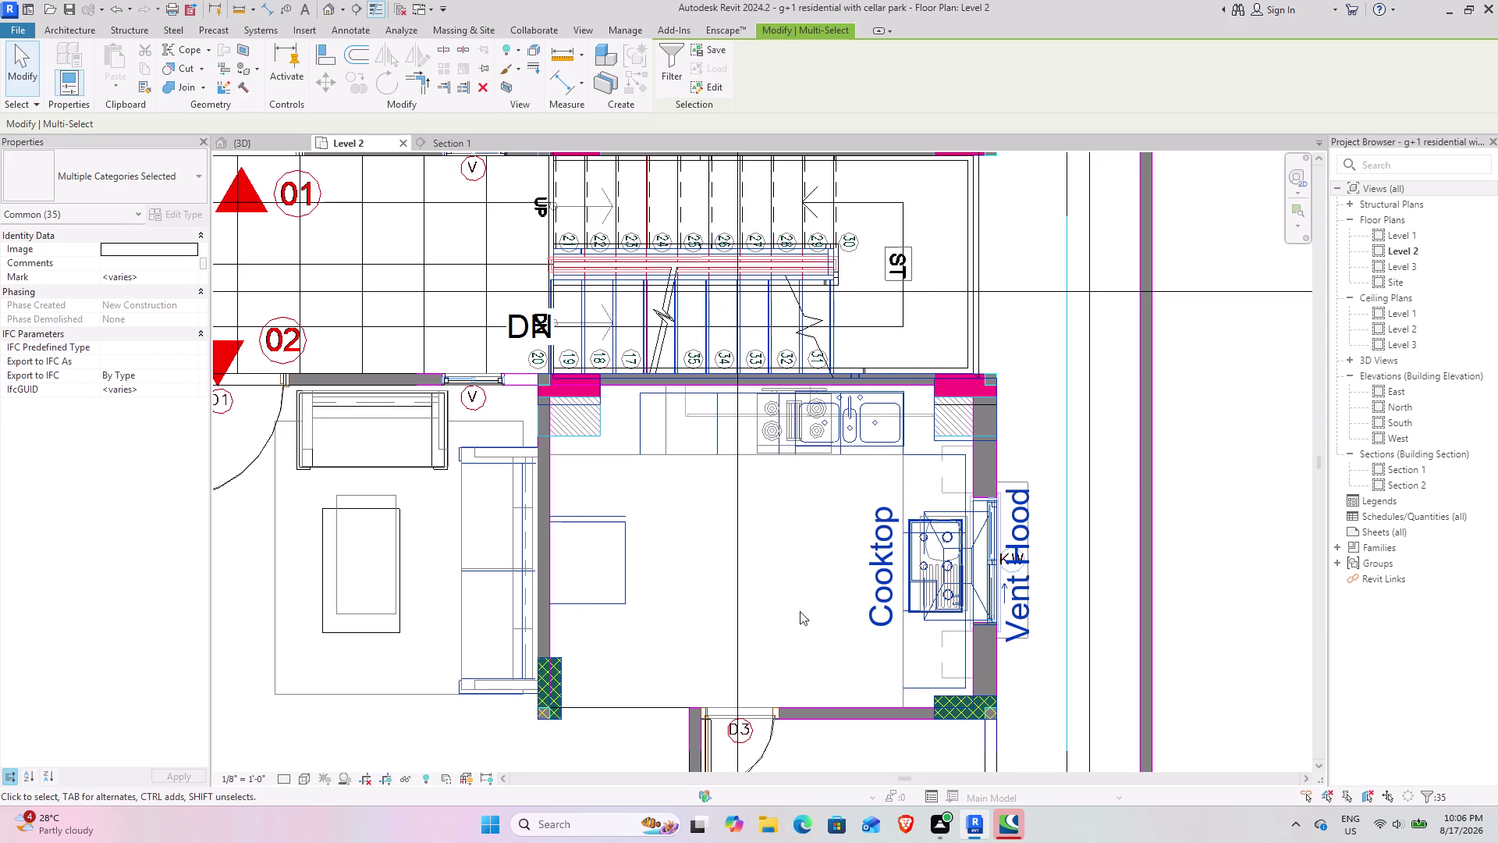
key(Escape)
key(Escape)
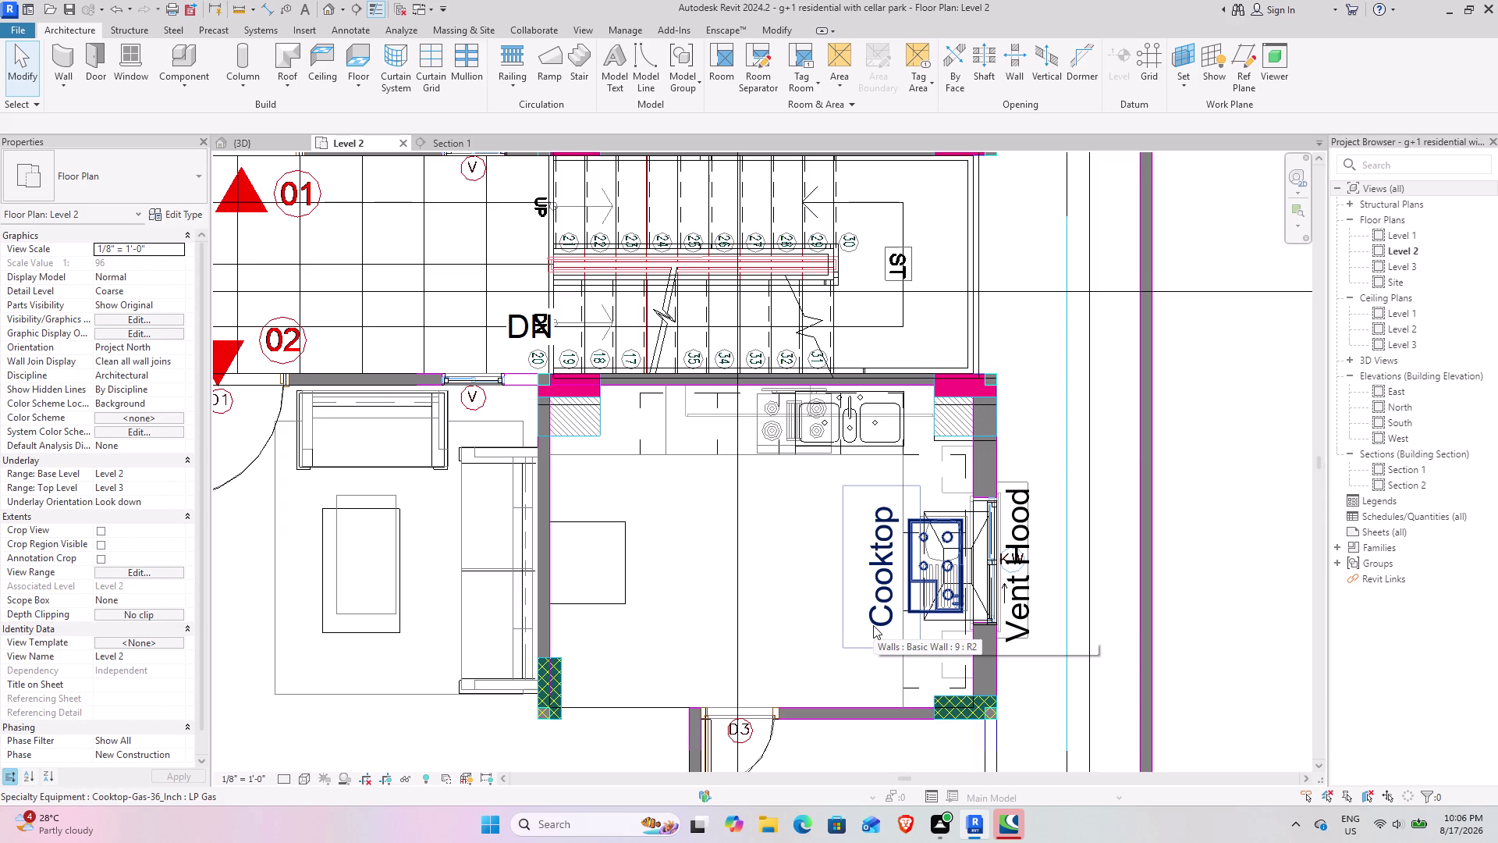
scroll(down, 3)
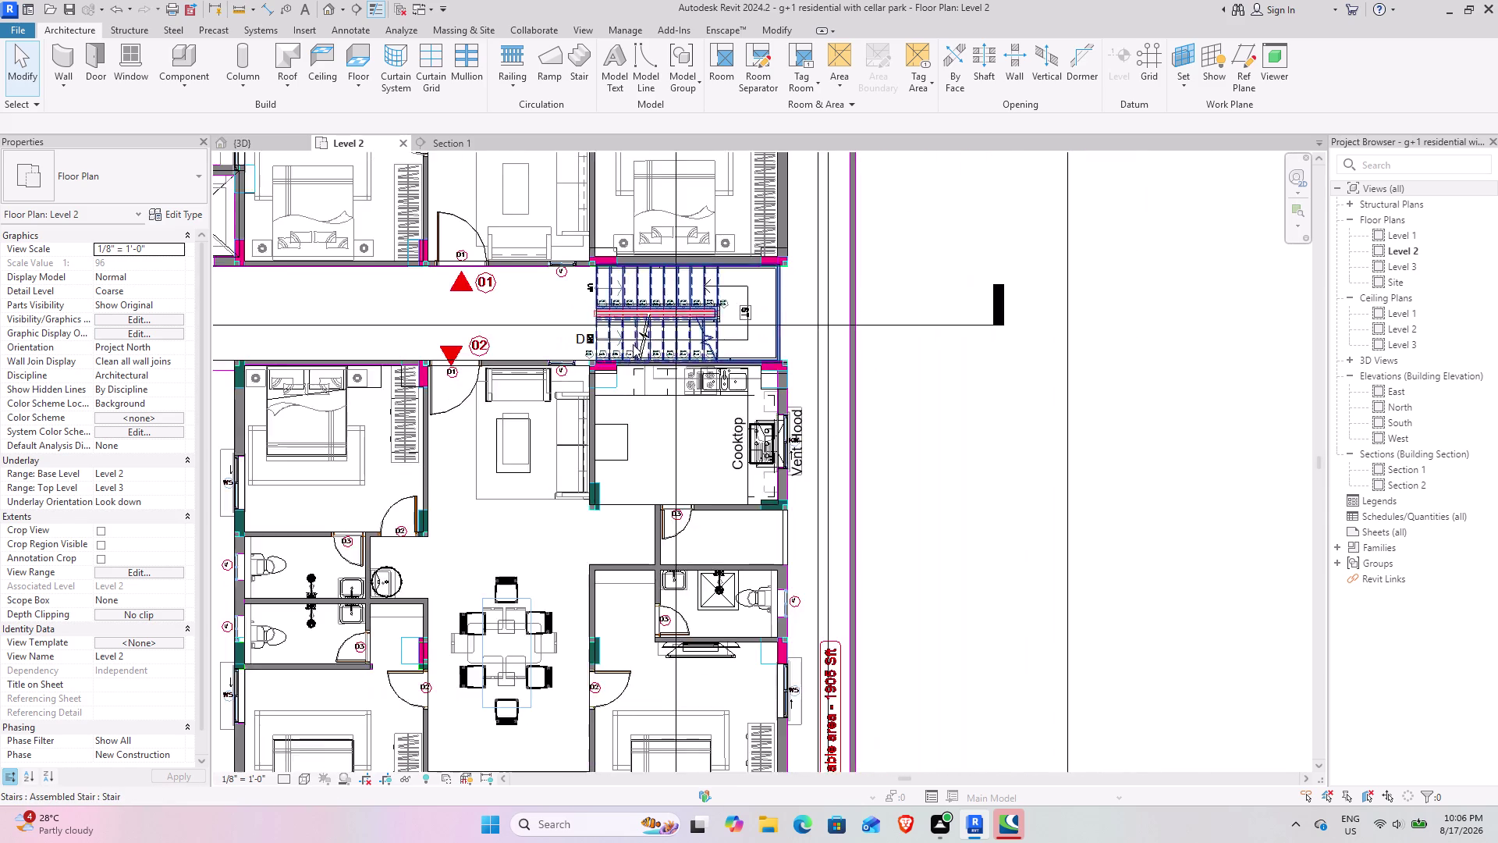
Zoom out and pan the Level 2 plan to show the whole floor.
scroll(down, 3)
scroll(down, 3)
middle_drag(626, 345, 636, 473)
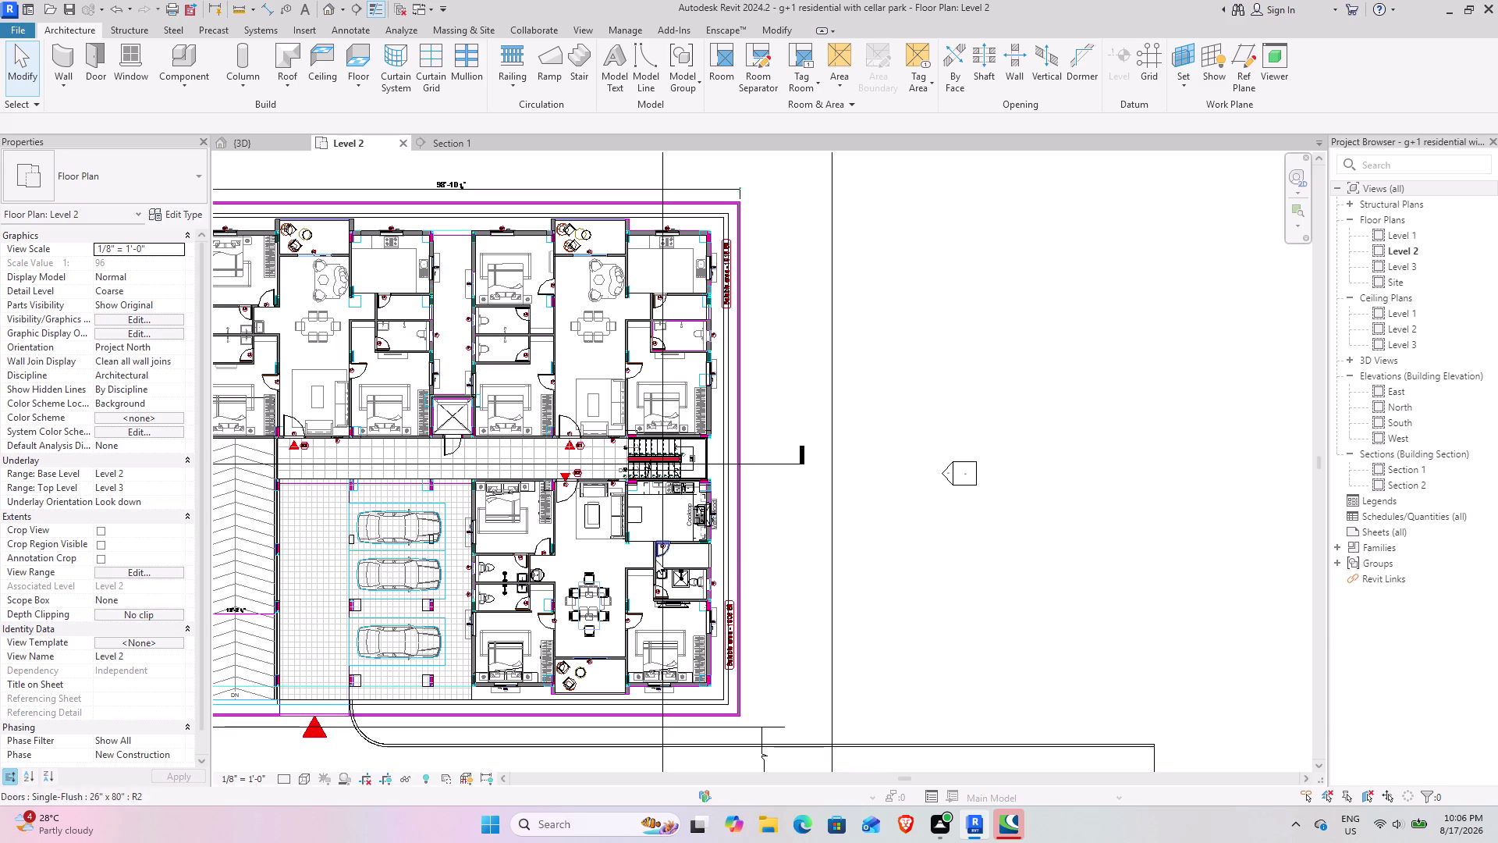
scroll(up, 3)
scroll(down, 3)
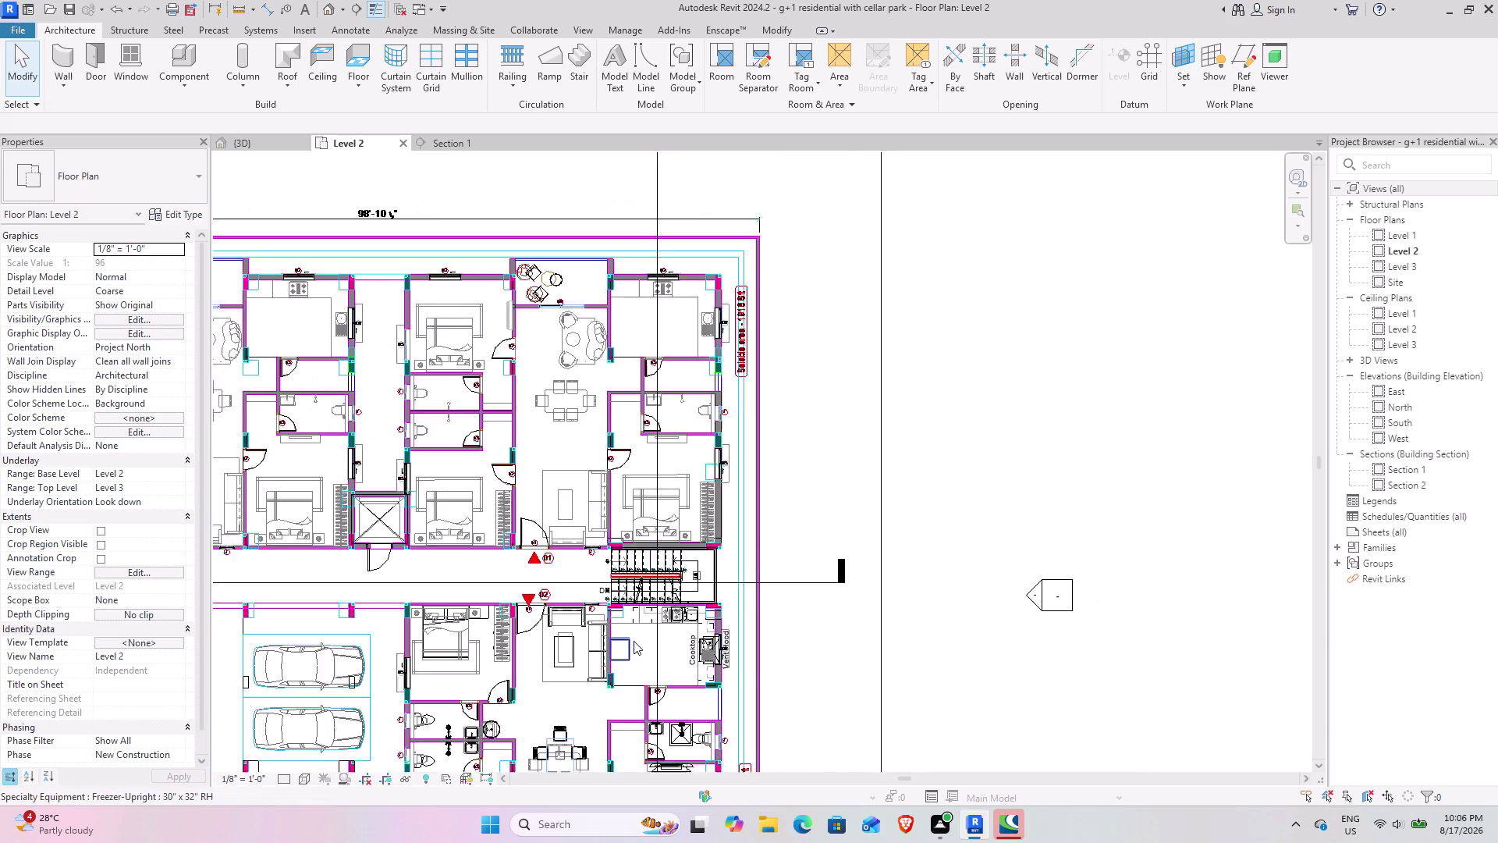
scroll(down, 3)
middle_drag(613, 636, 593, 466)
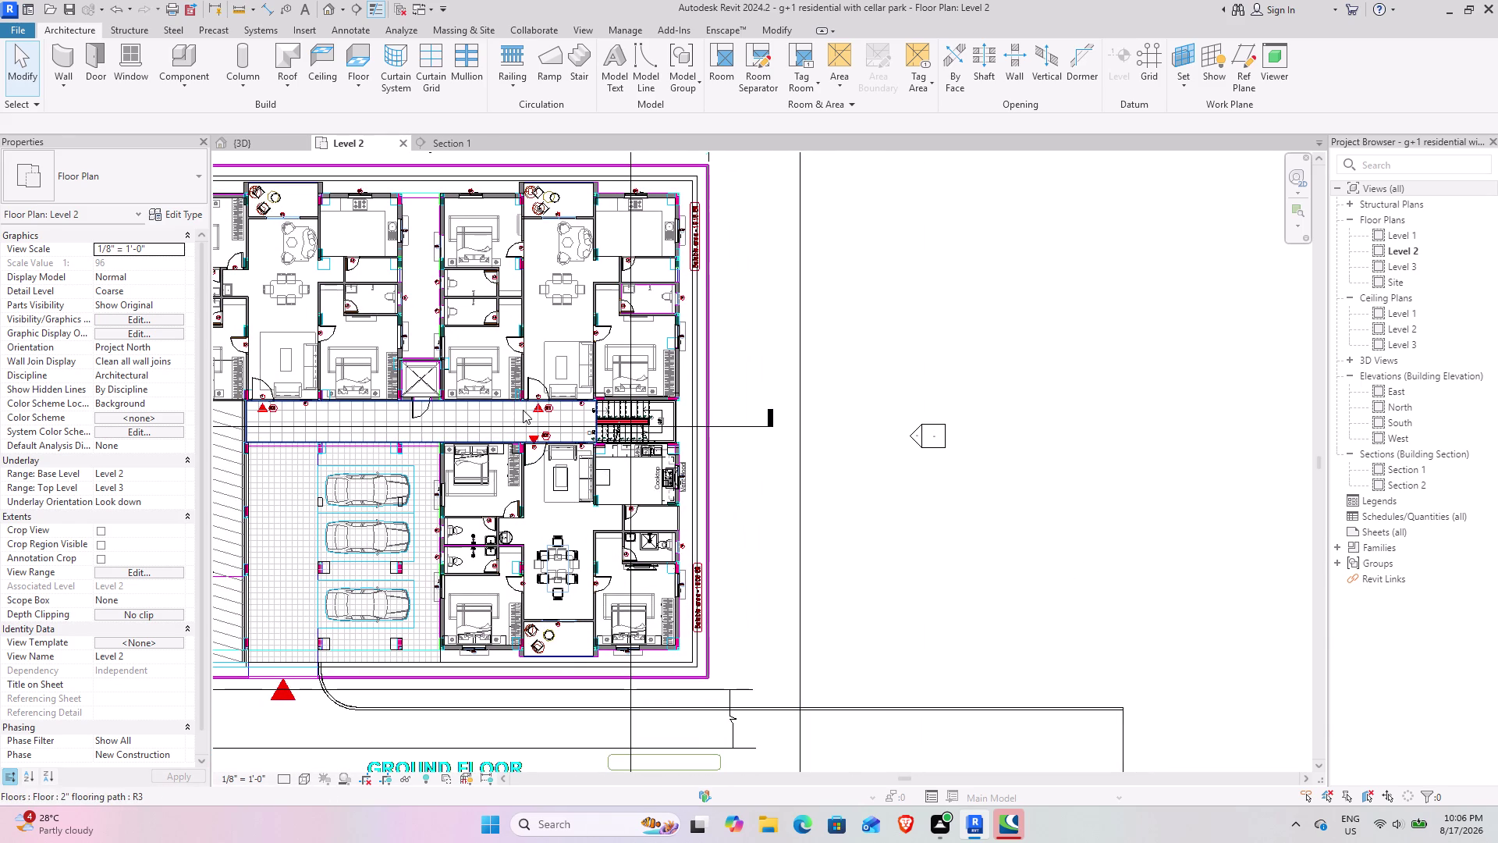
Drag a door to a new position and dismiss the overlapping inserts warning.
drag(526, 409, 555, 452)
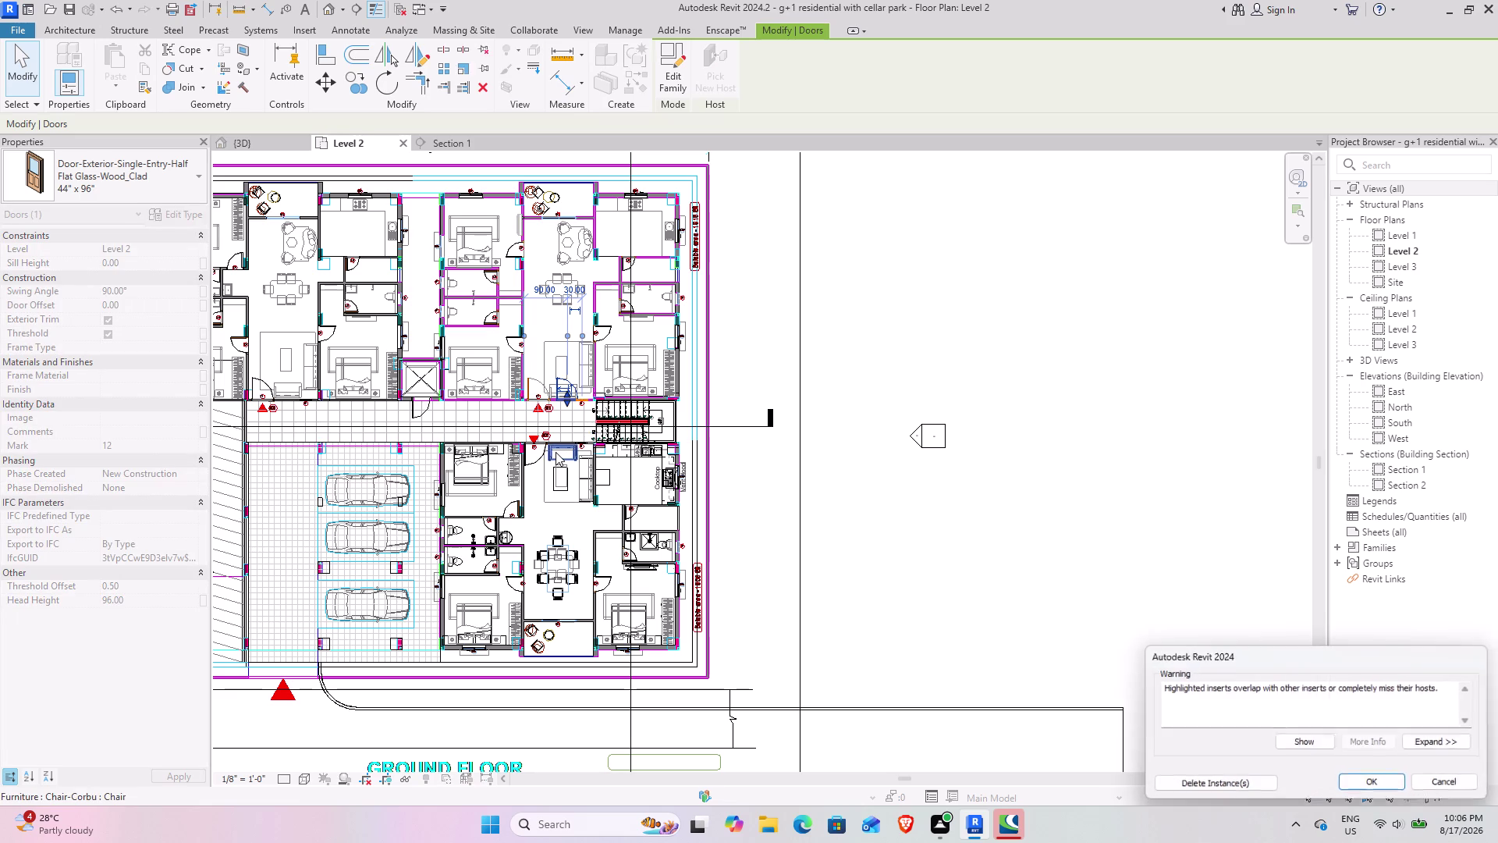
key(ctrl+z)
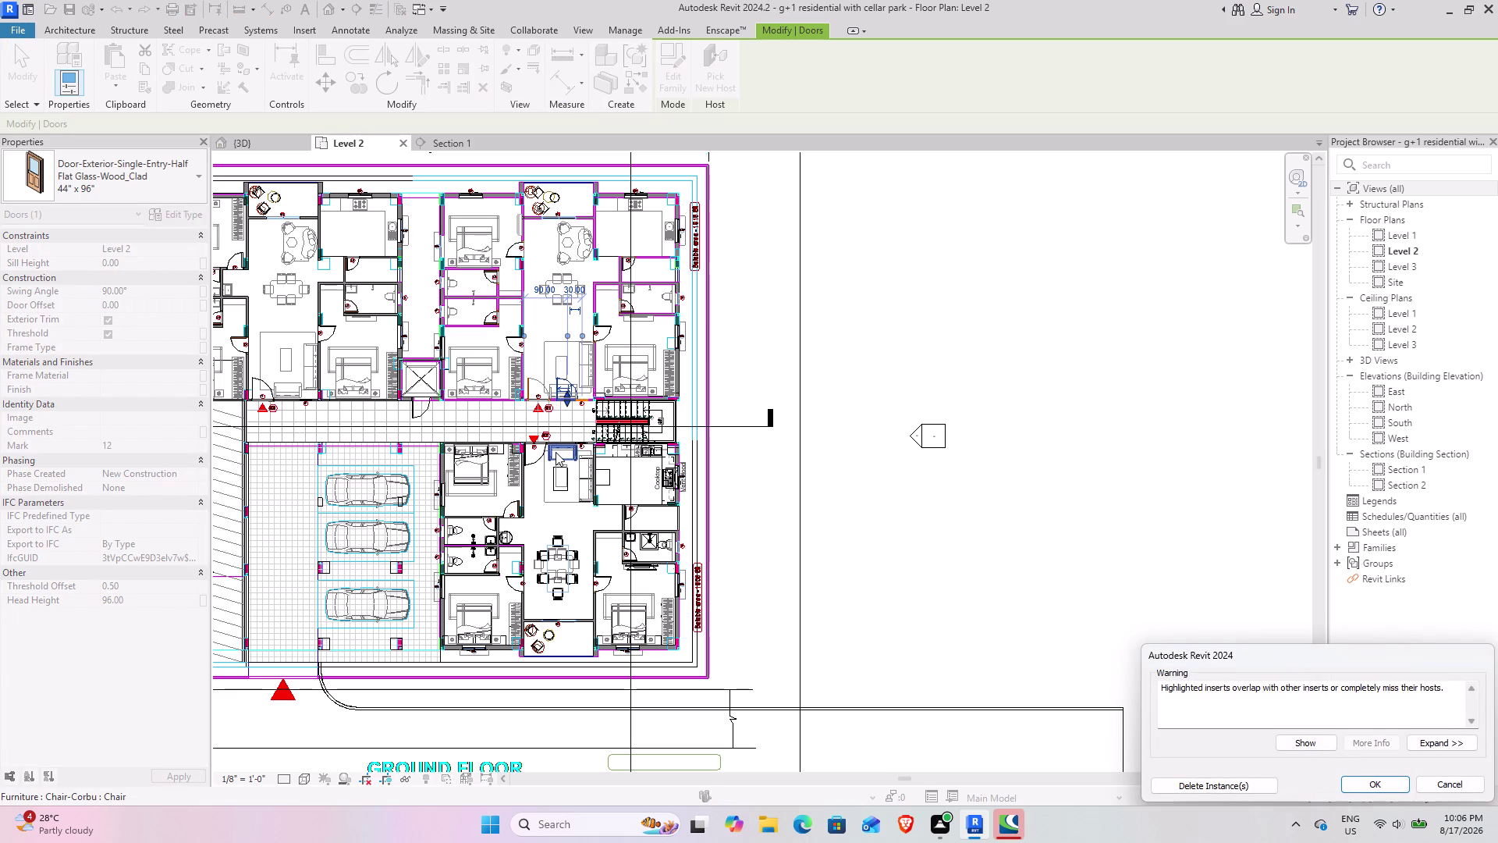
click(1449, 786)
click(919, 557)
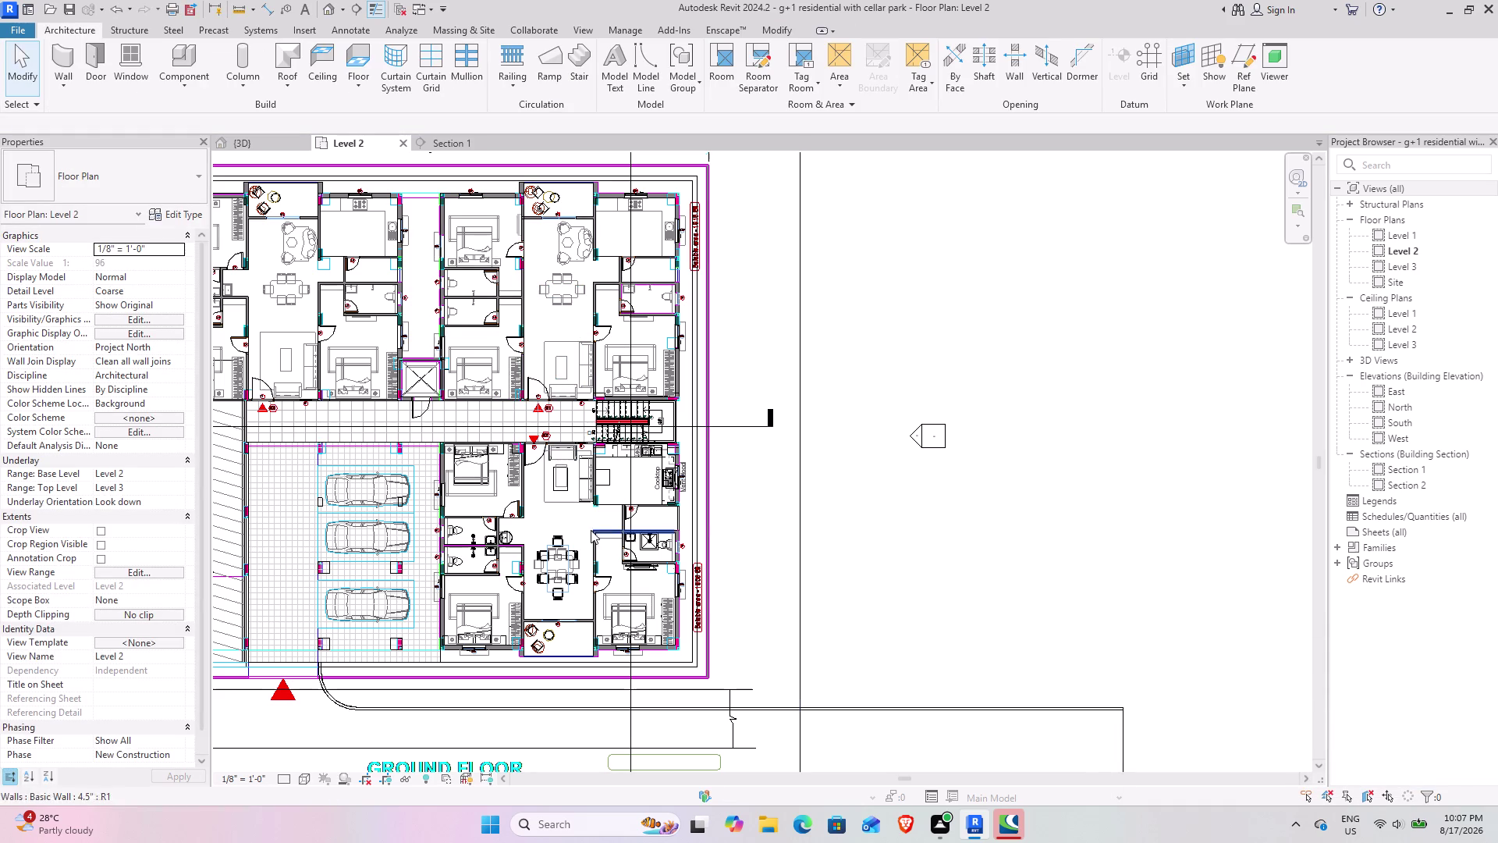
scroll(up, 3)
scroll(up, 3)
middle_drag(568, 566, 576, 452)
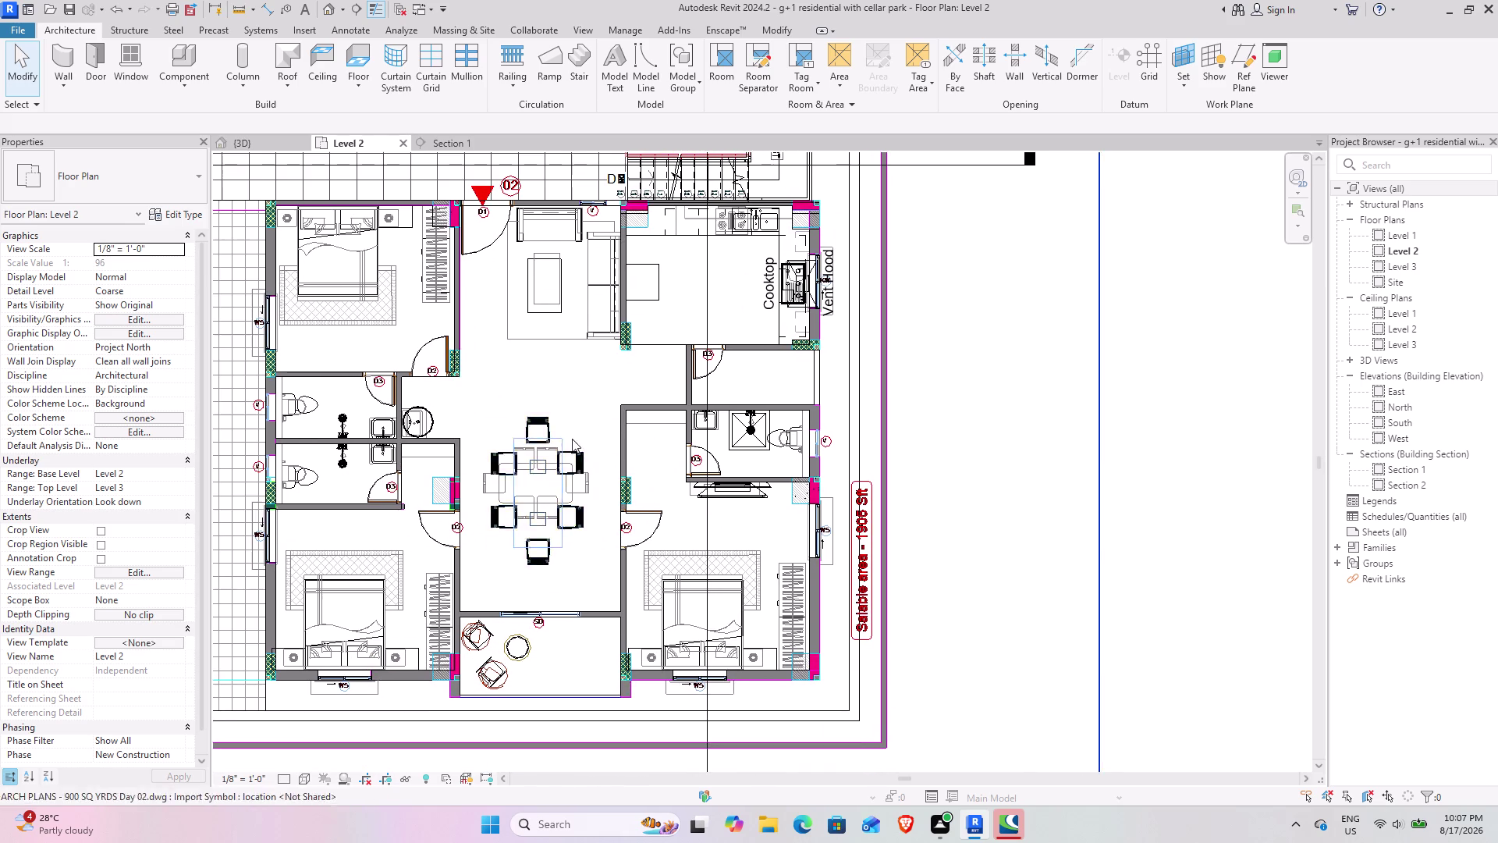
Move the dining table and chairs set into the central hall.
click(543, 445)
middle_drag(483, 305, 494, 511)
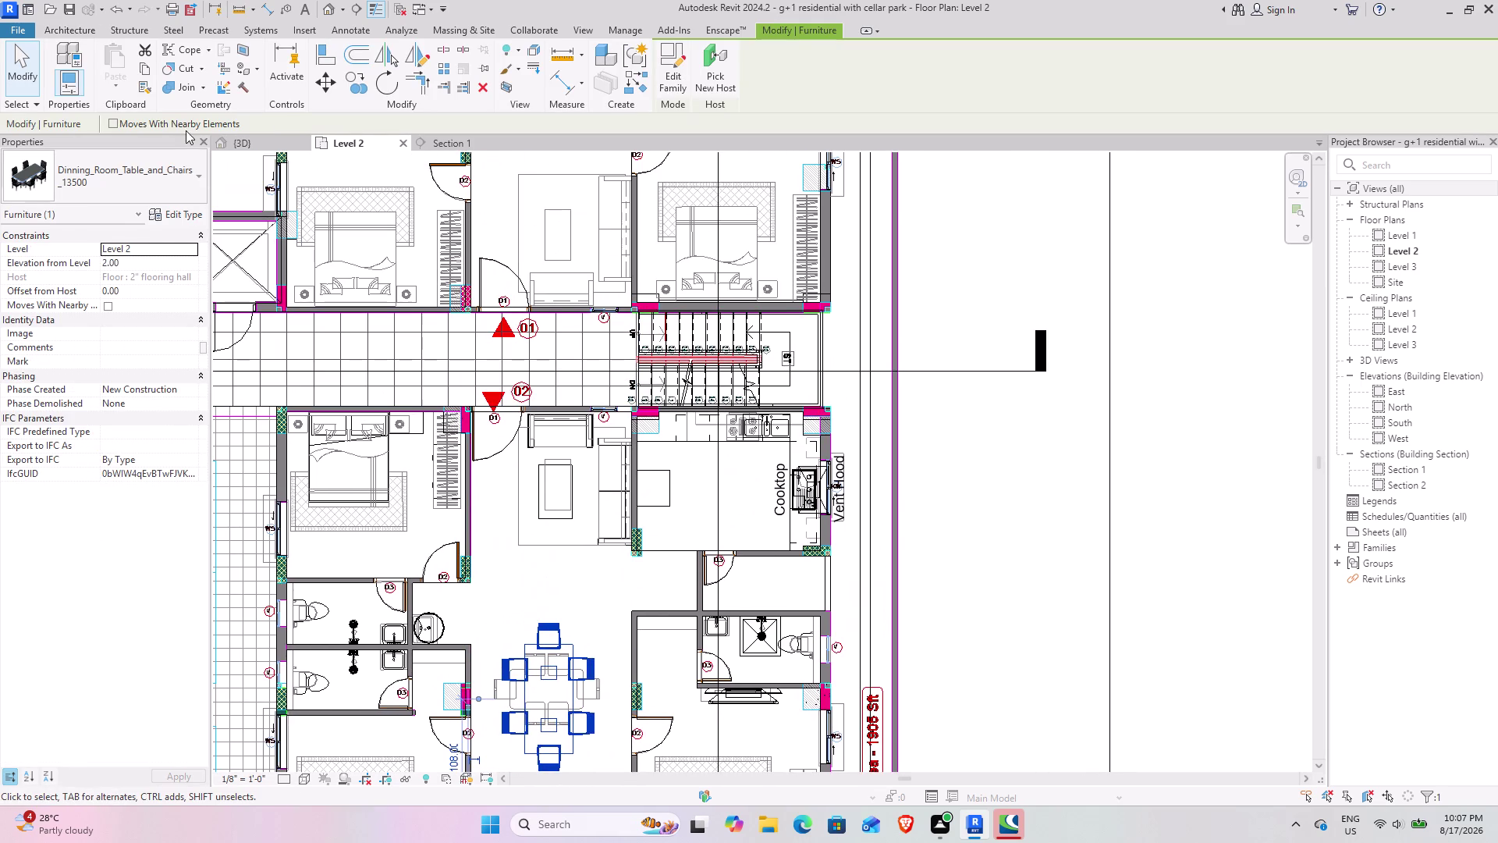
click(352, 87)
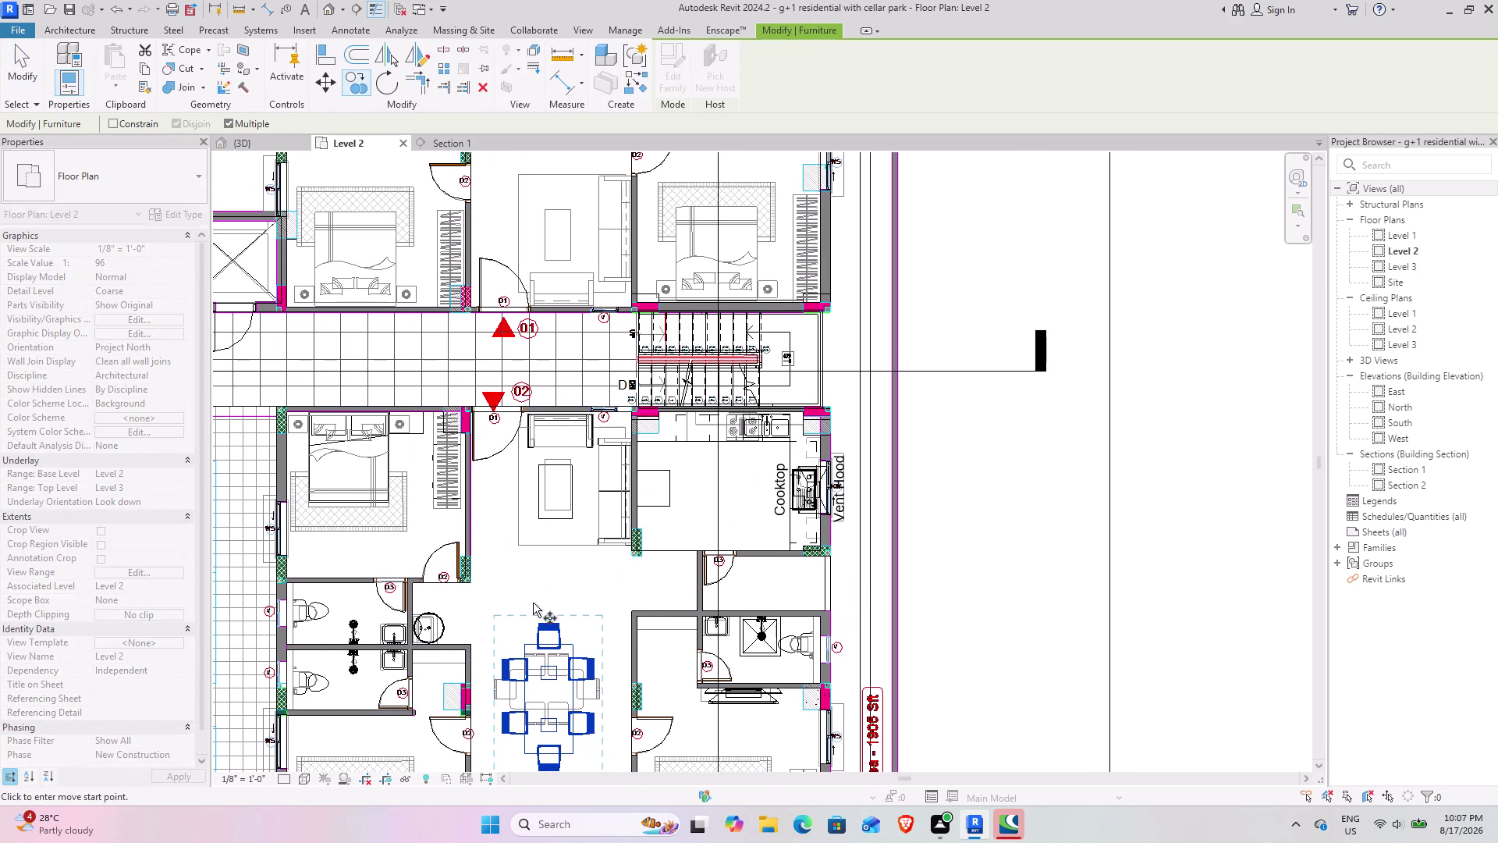
click(547, 619)
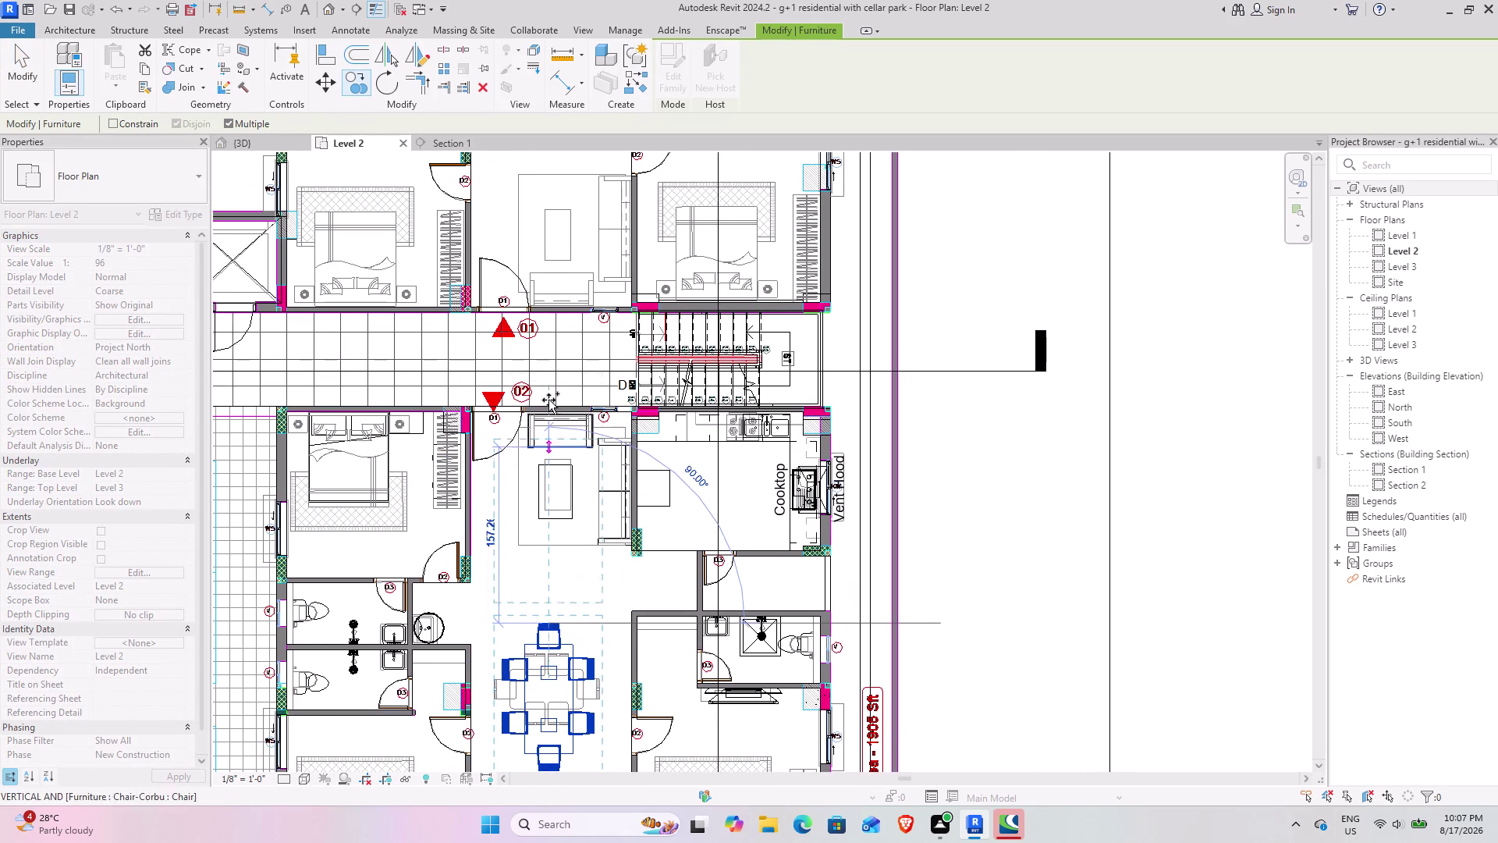
middle_drag(540, 318, 506, 723)
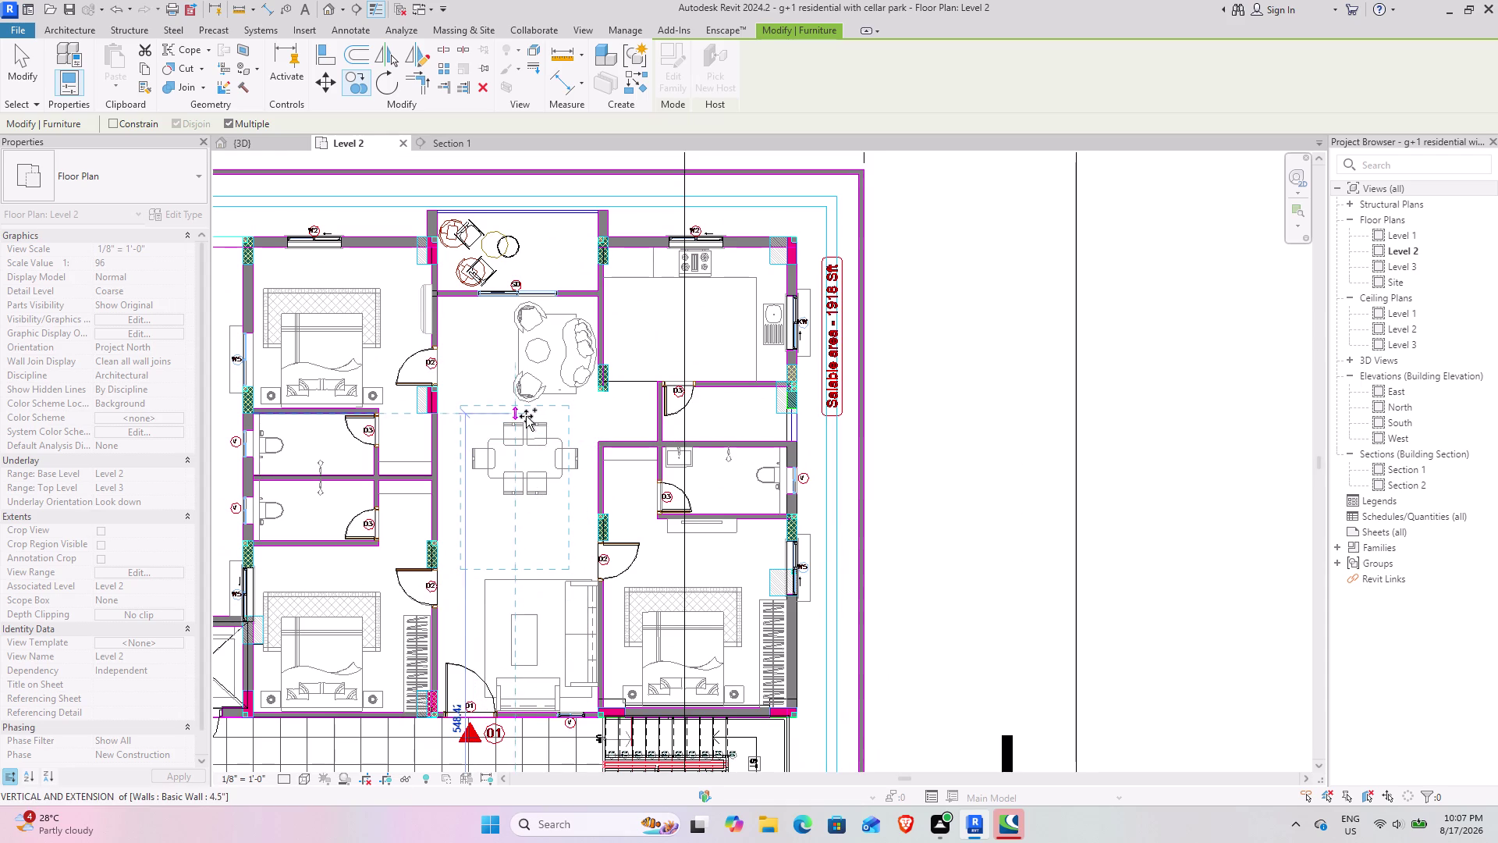
click(526, 416)
key(grave)
key(grave)
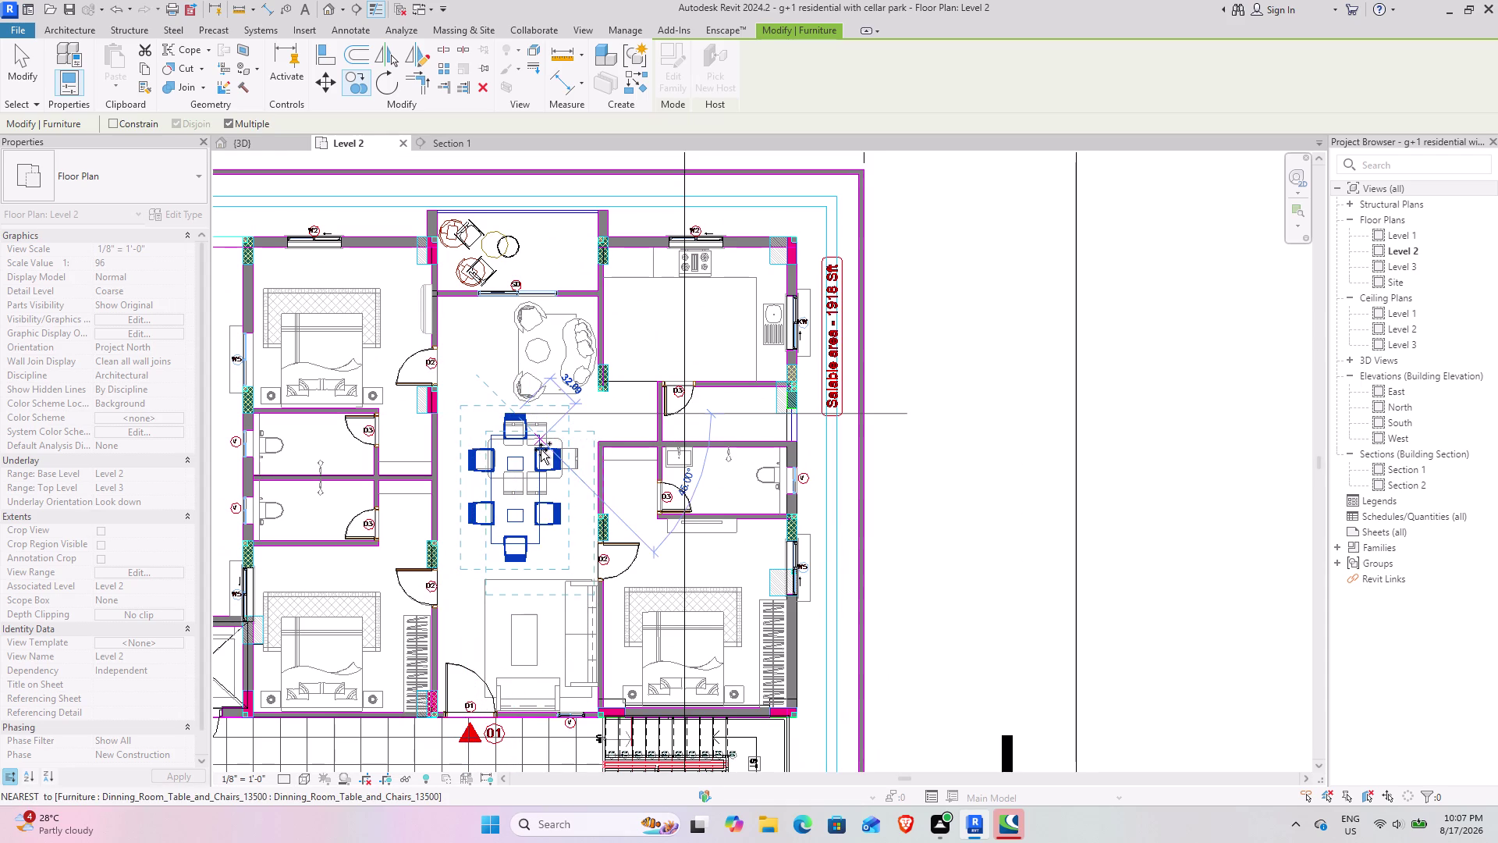
key(Escape)
key(Escape)
click(543, 464)
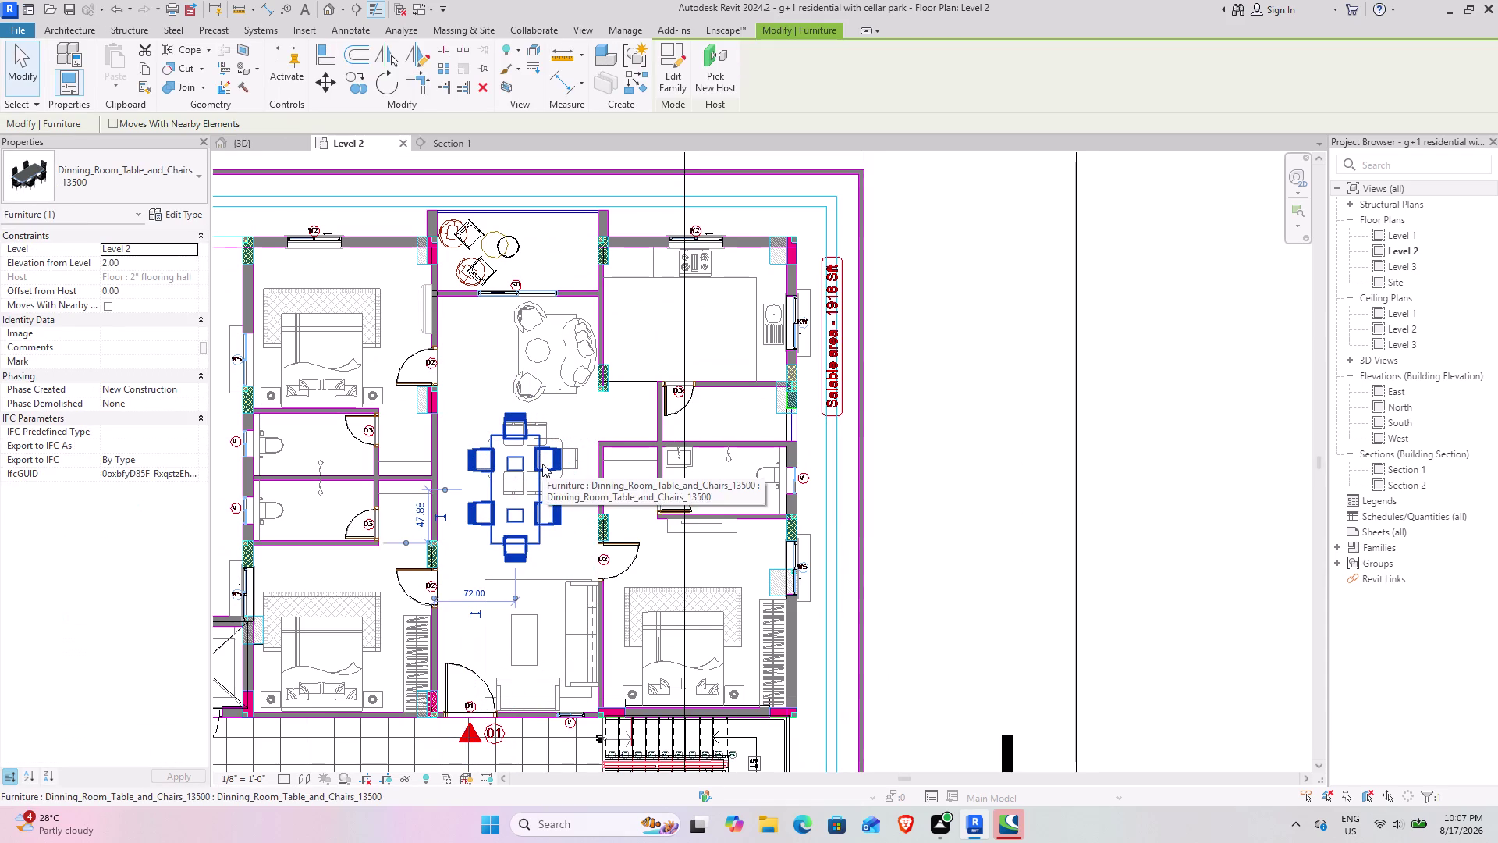
Try rotating the dining set a quarter turn, then revert the rotation.
key(space)
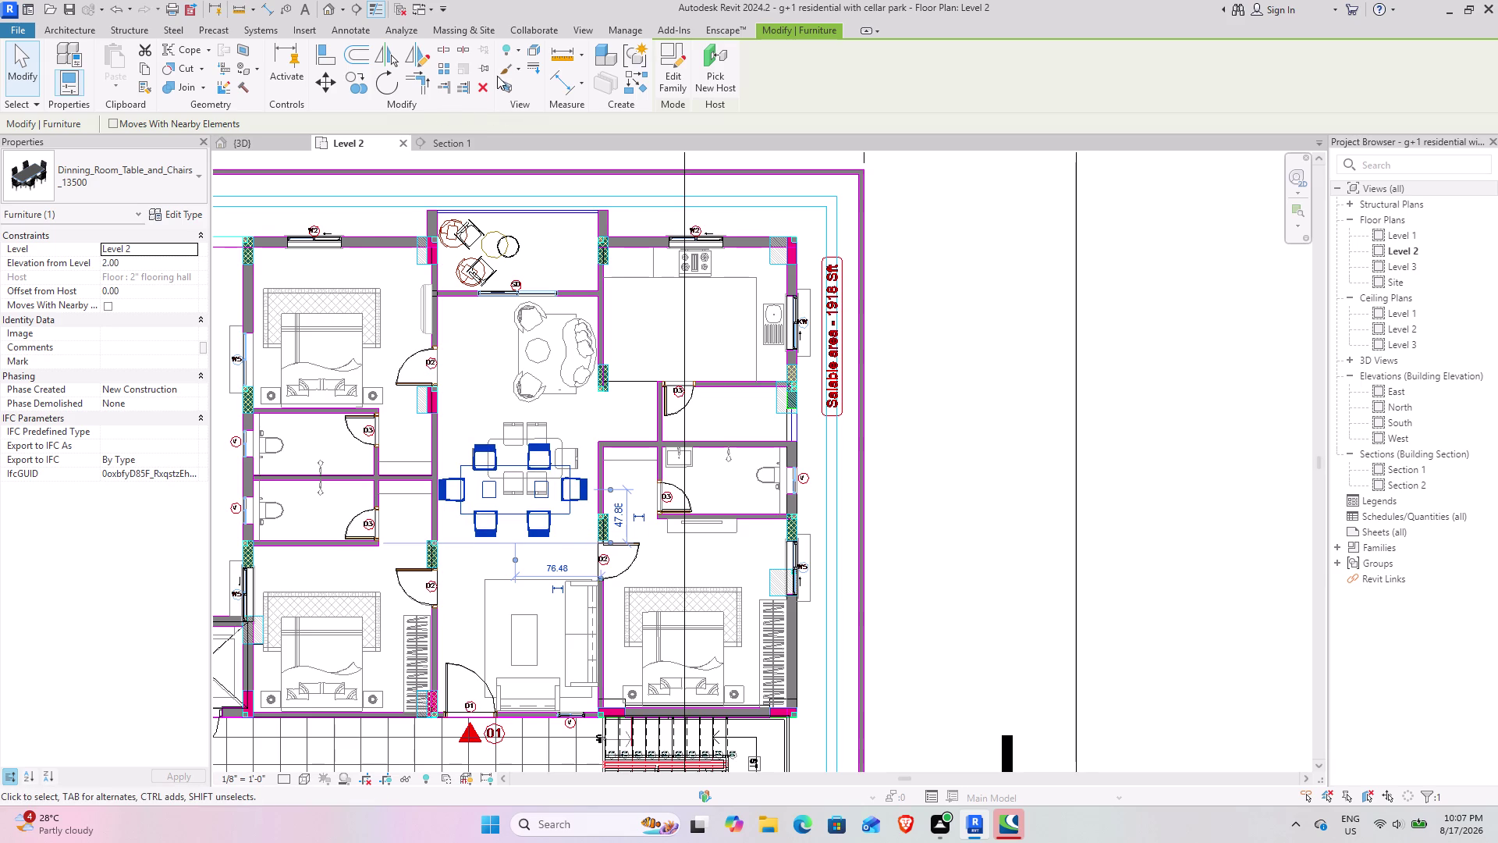
key(space)
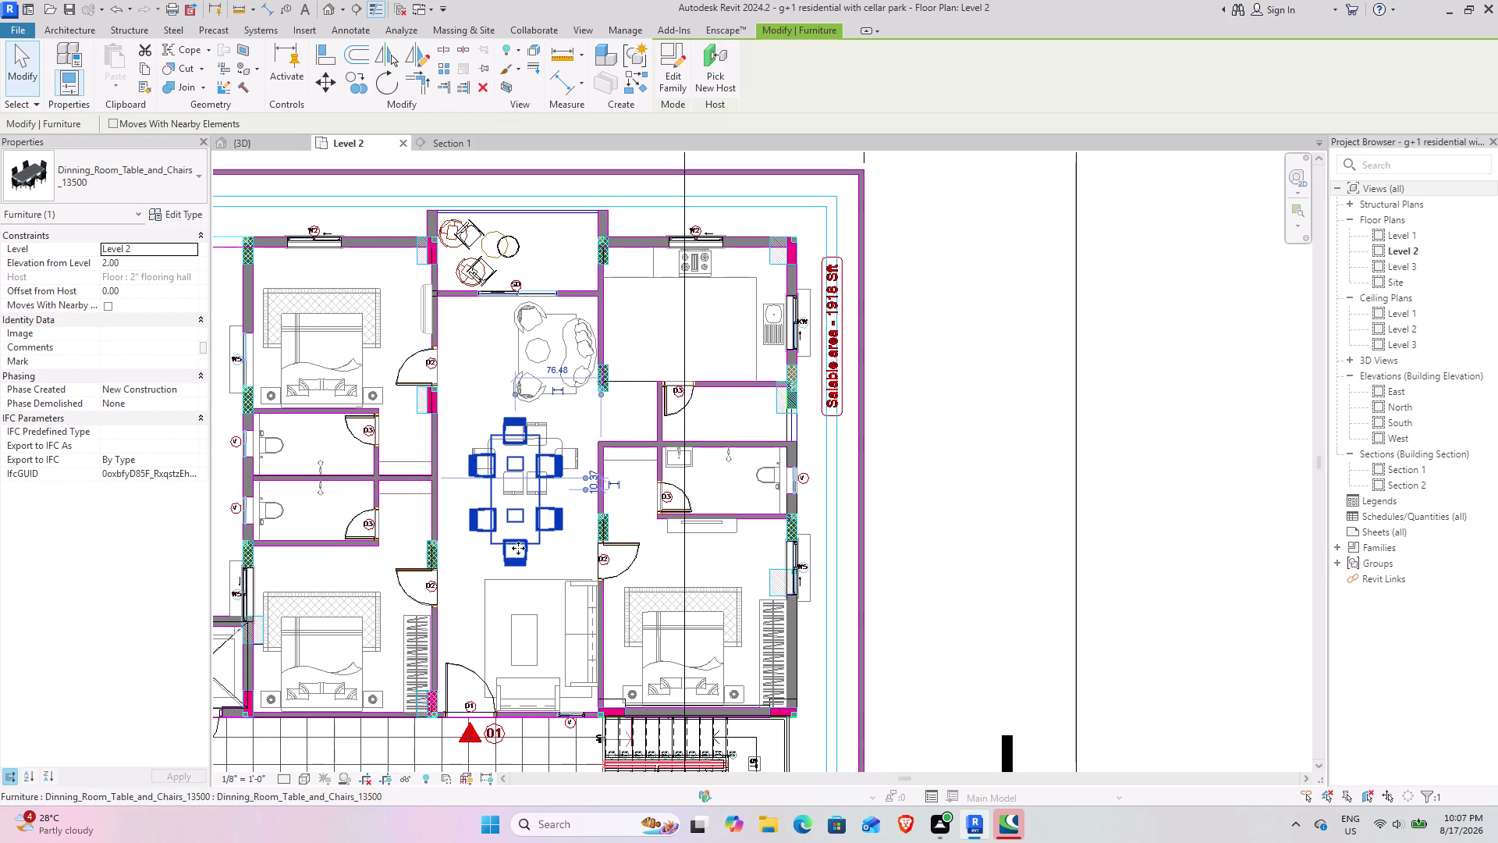
click(917, 519)
click(539, 506)
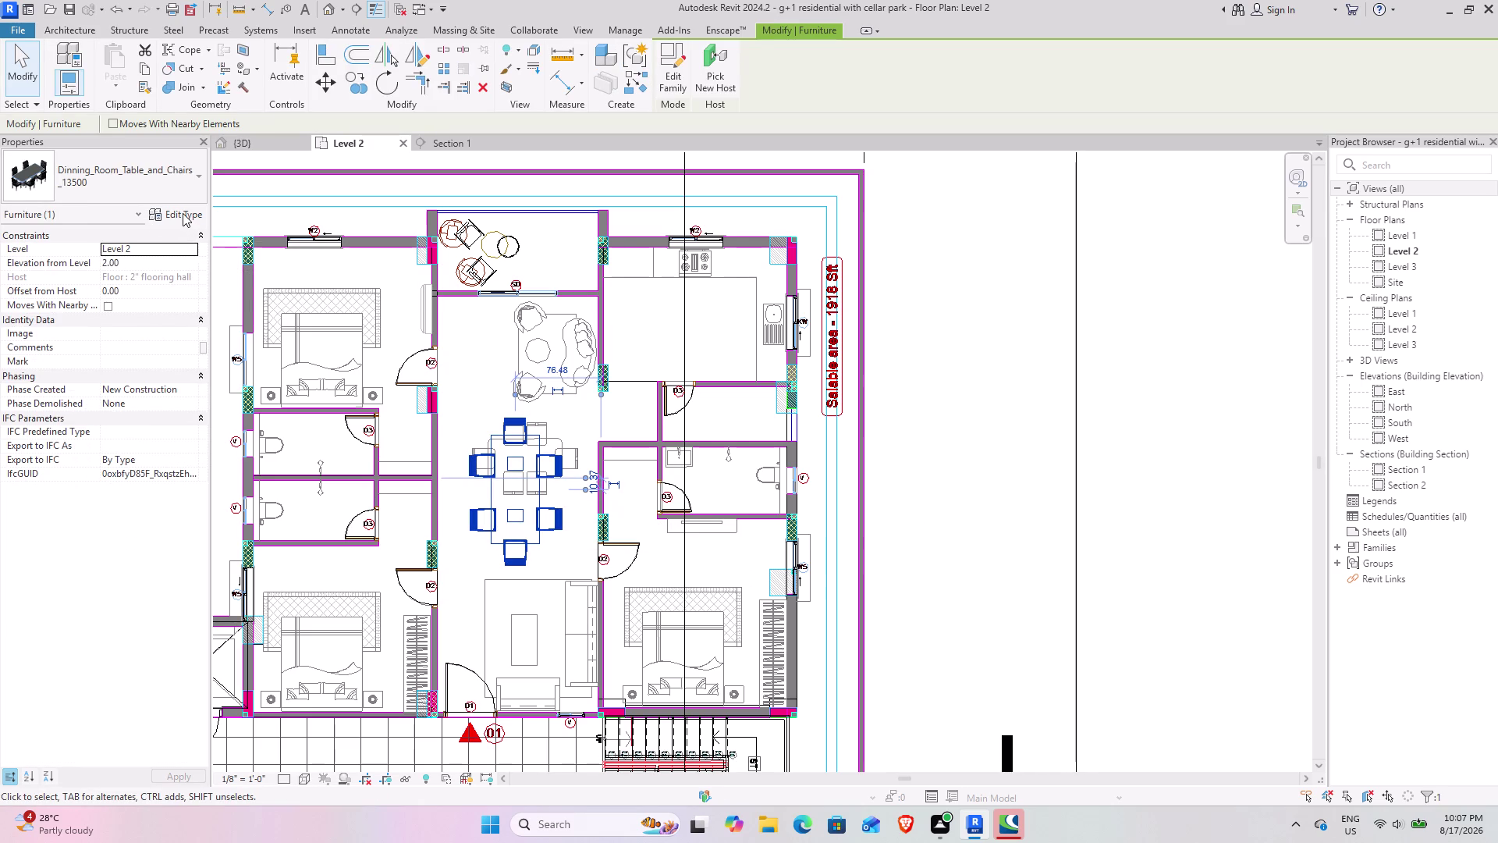
Check the dining set's type properties (default elevation 0) and cancel.
click(183, 213)
scroll(down, 3)
scroll(down, 3)
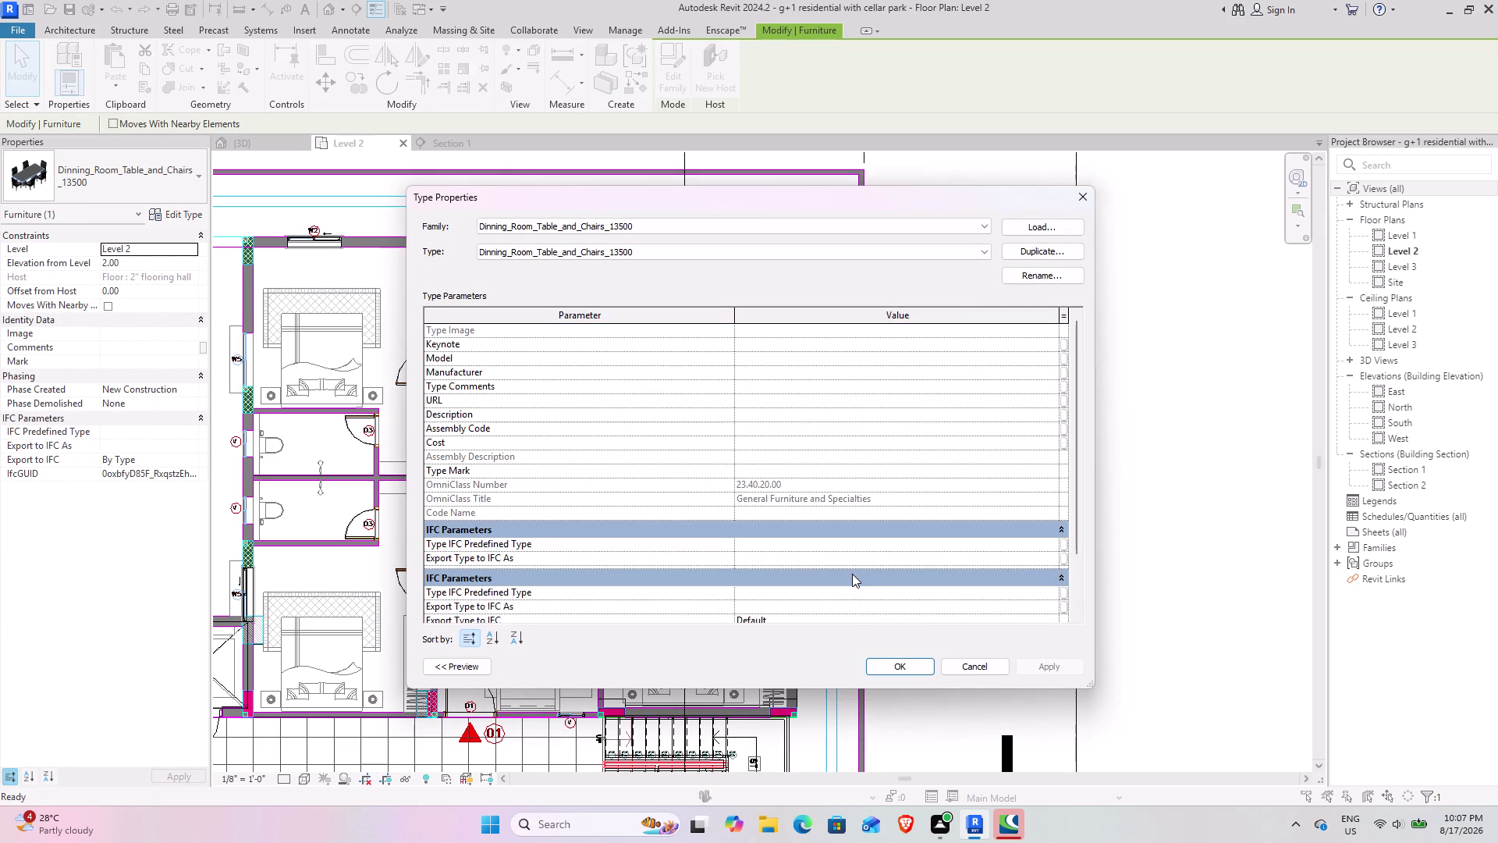
scroll(up, 3)
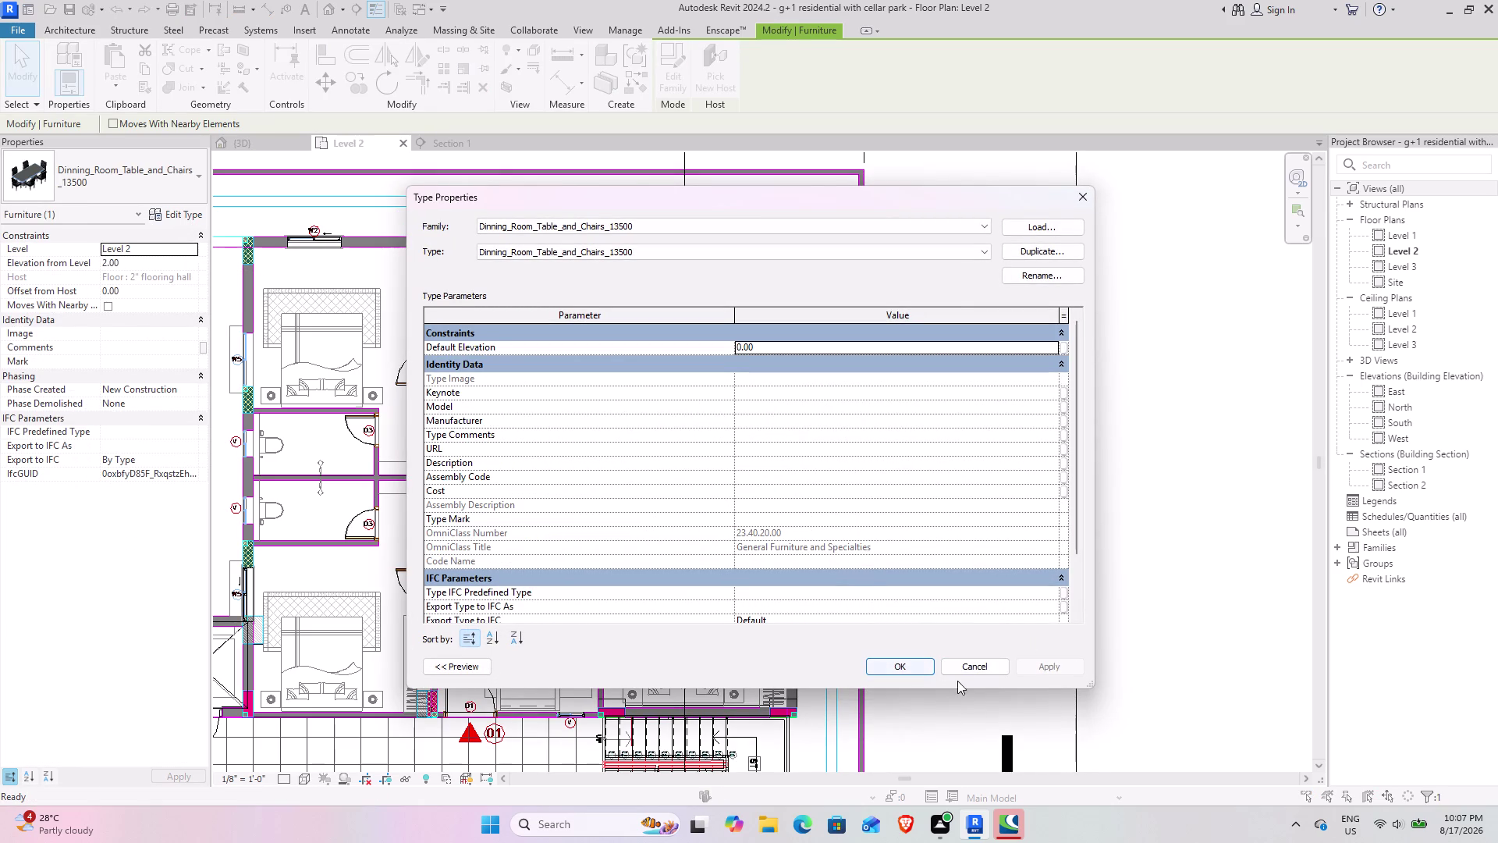
click(960, 667)
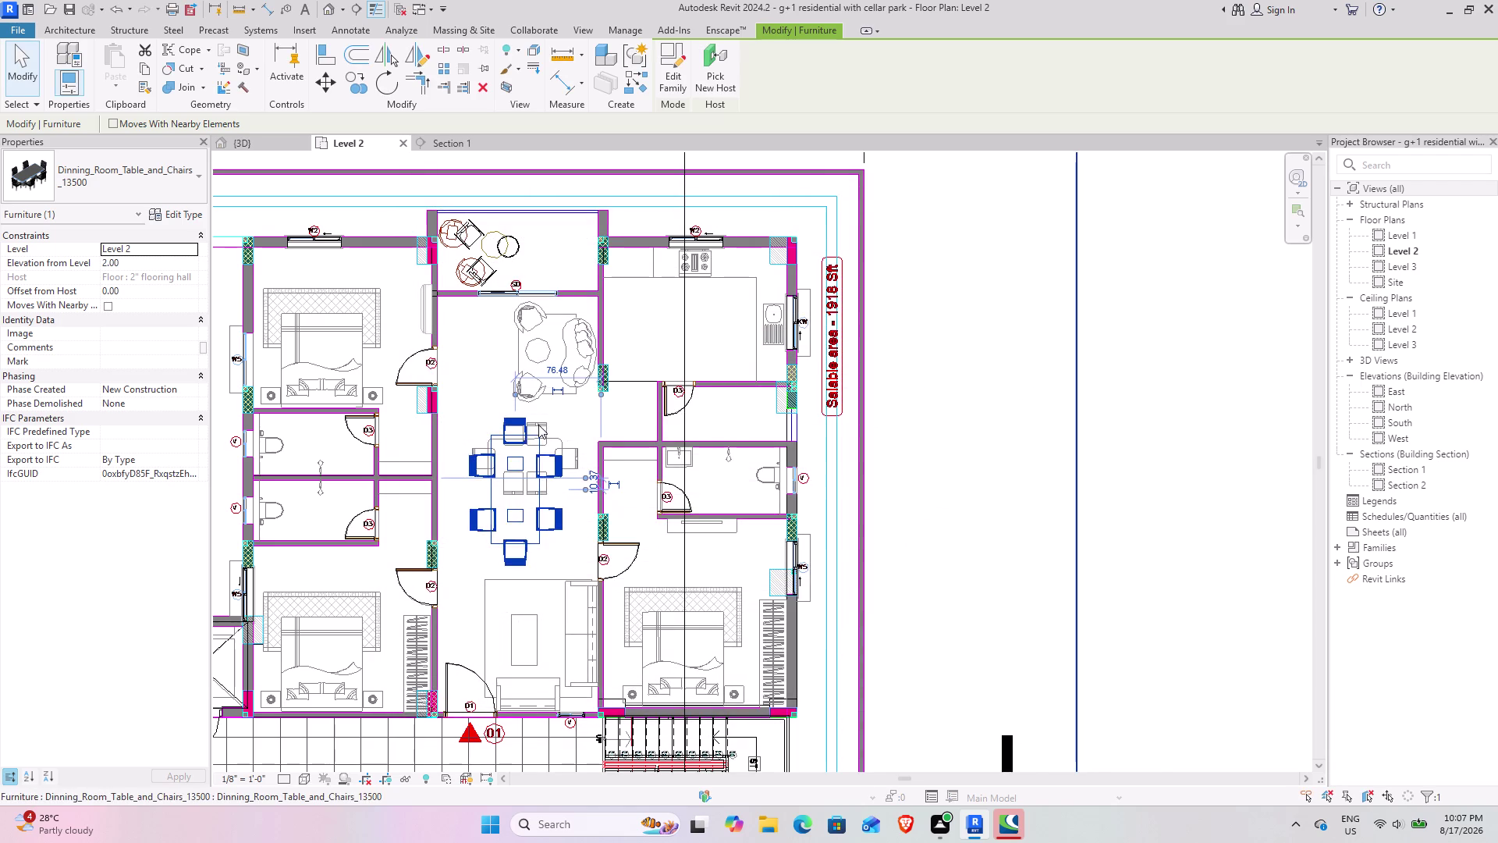
Pan around the dining set toward the living seating, then deselect it.
scroll(up, 3)
scroll(up, 3)
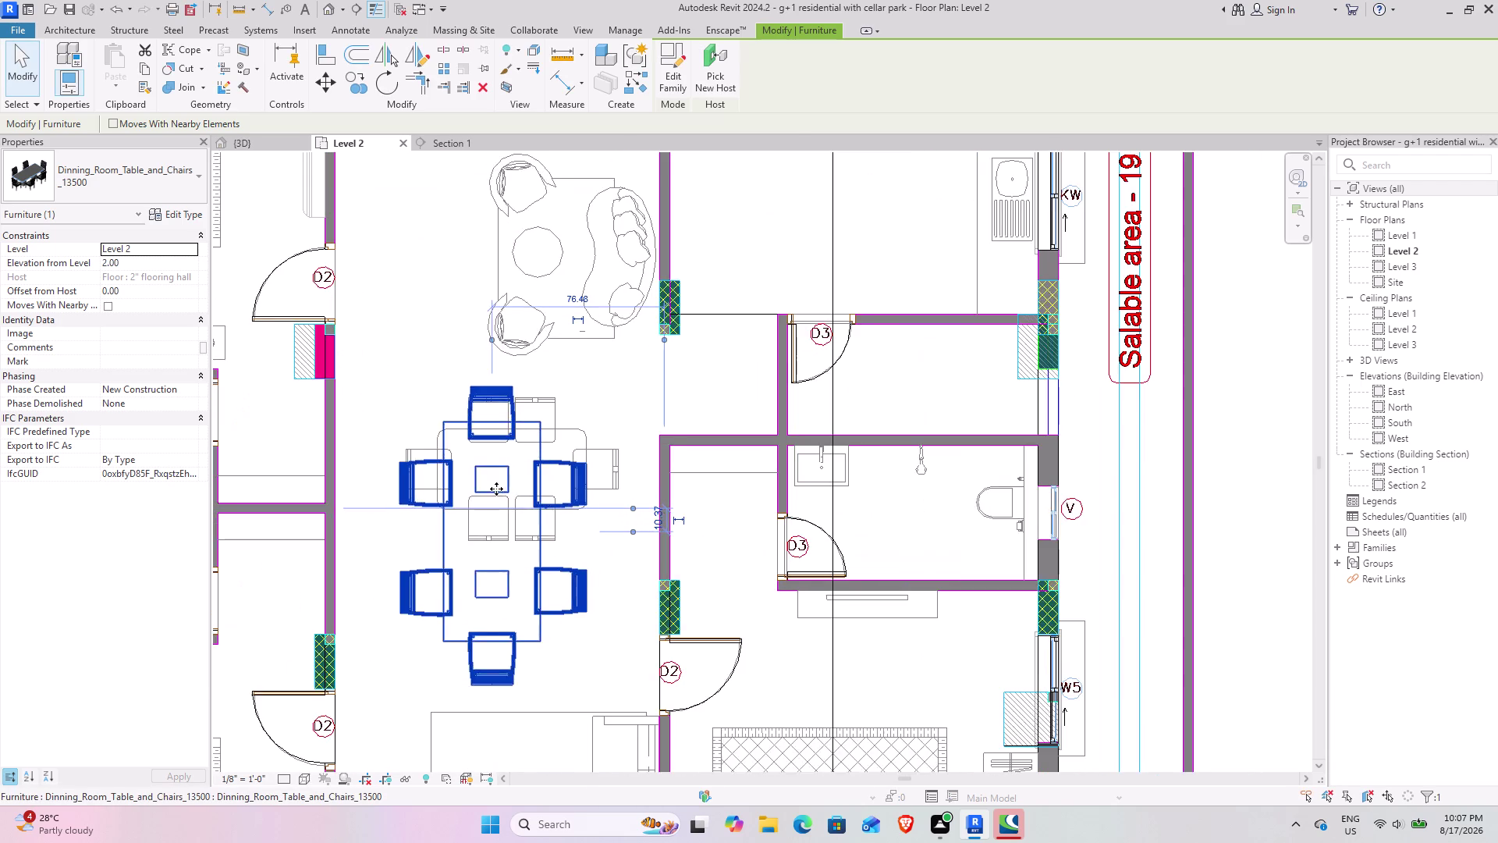
scroll(down, 3)
scroll(down, 3)
middle_drag(457, 474, 502, 448)
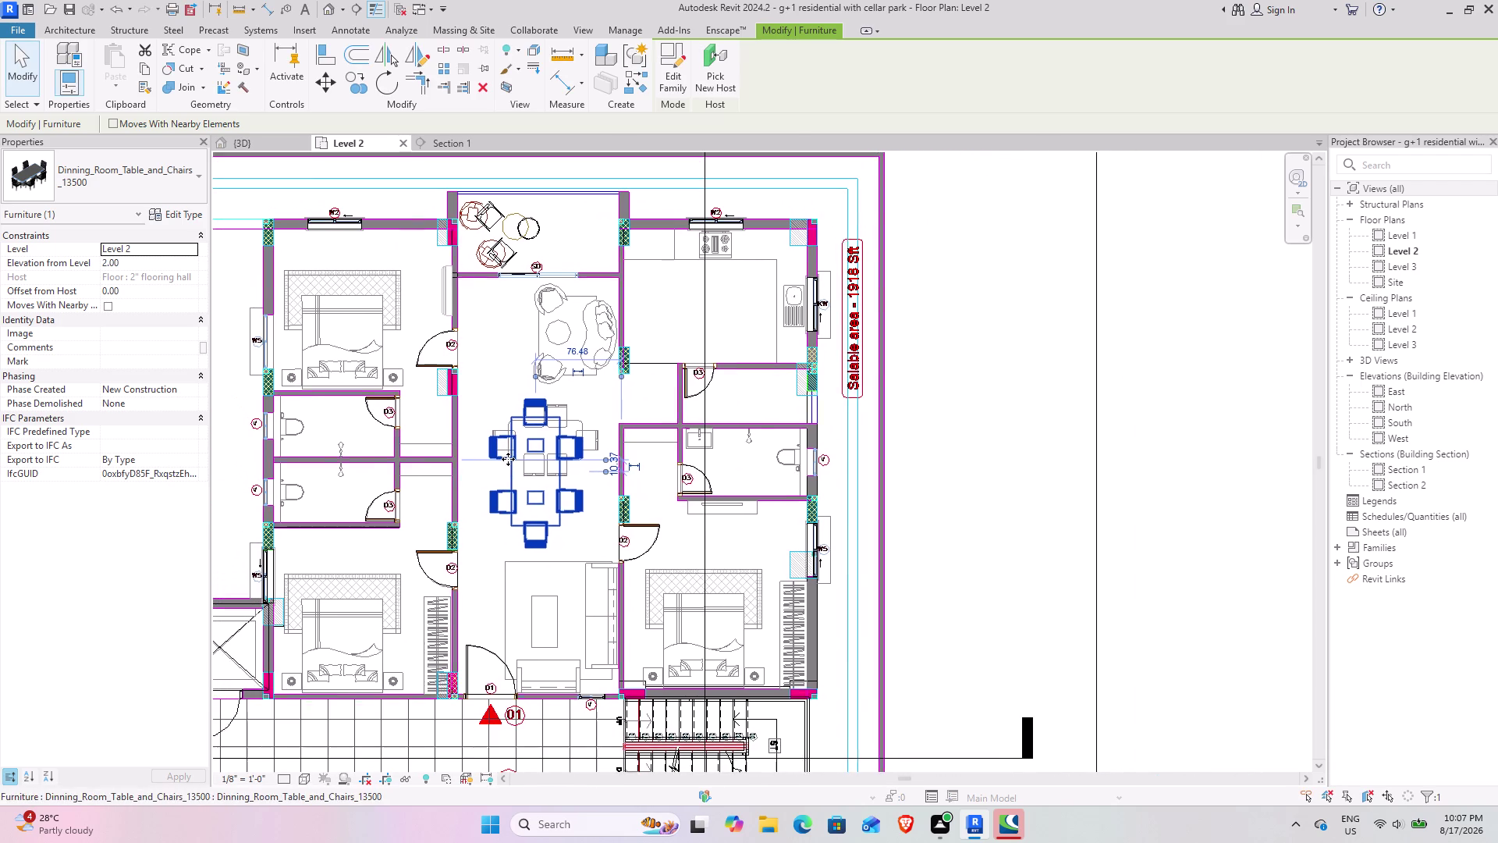
scroll(up, 3)
scroll(up, 3)
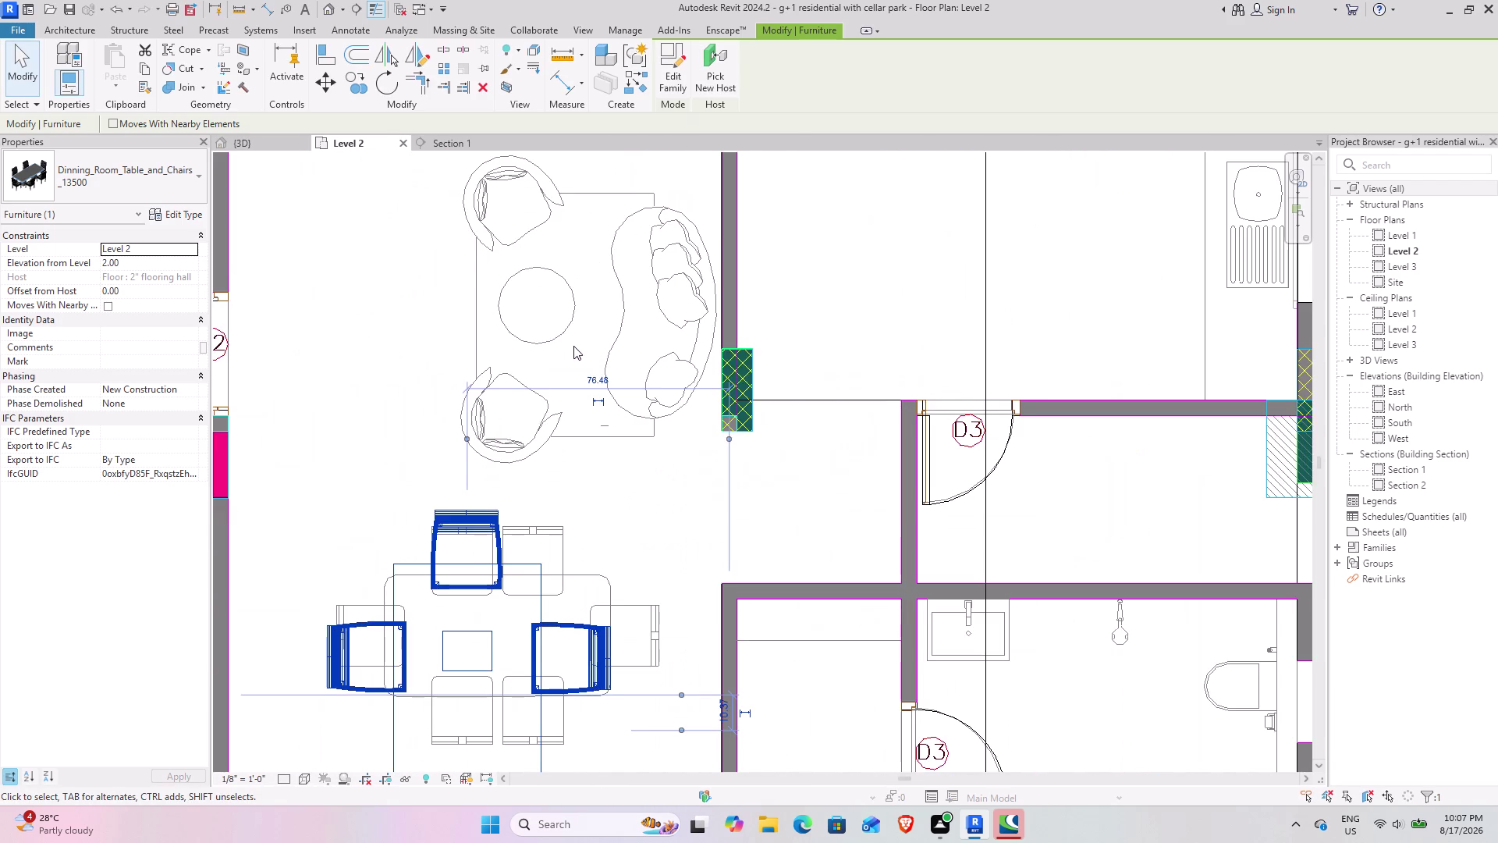
middle_drag(565, 385, 551, 455)
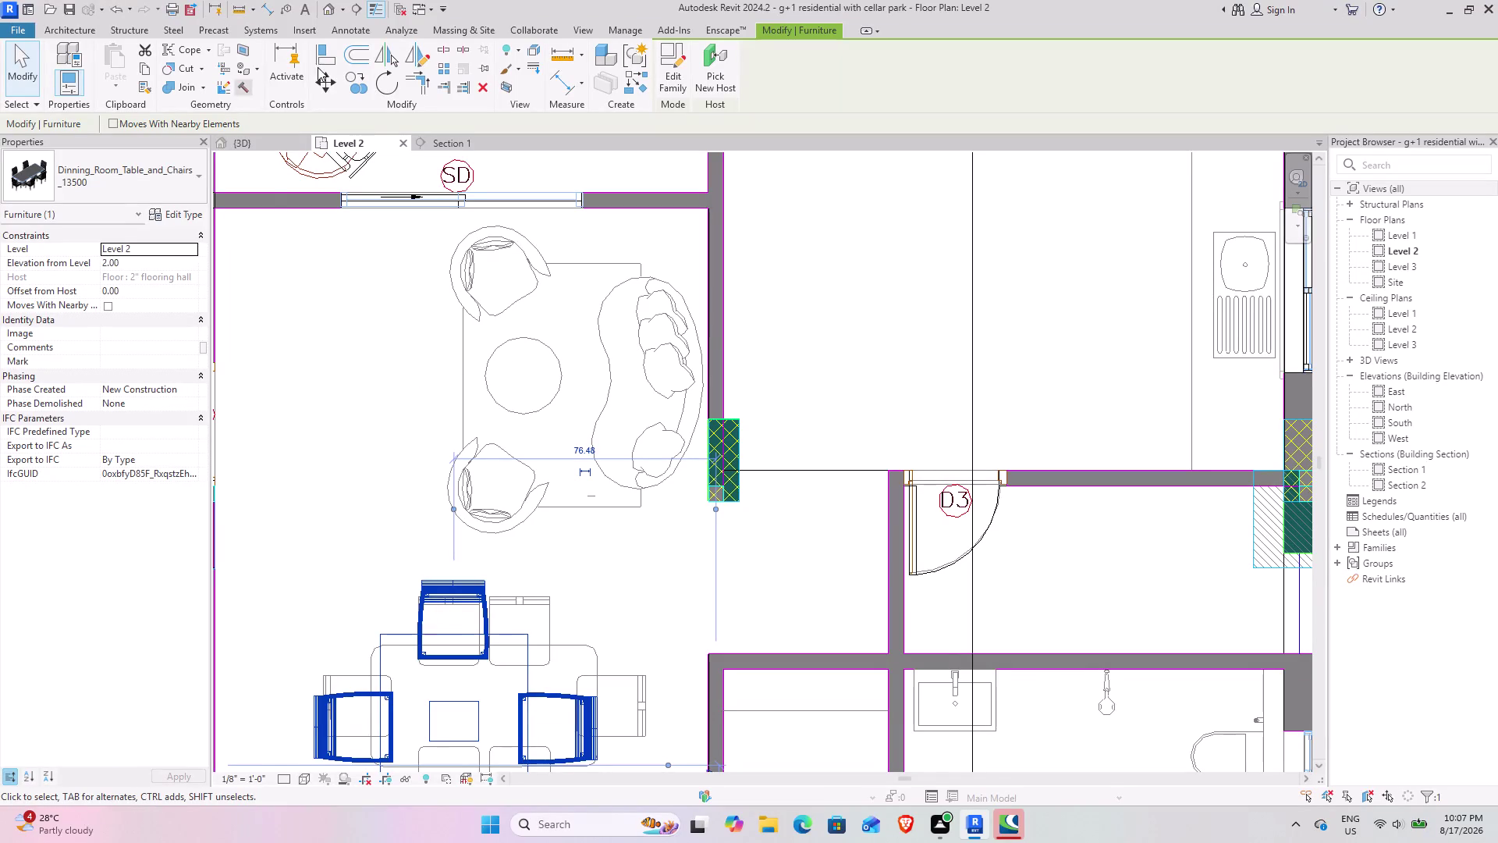
click(19, 68)
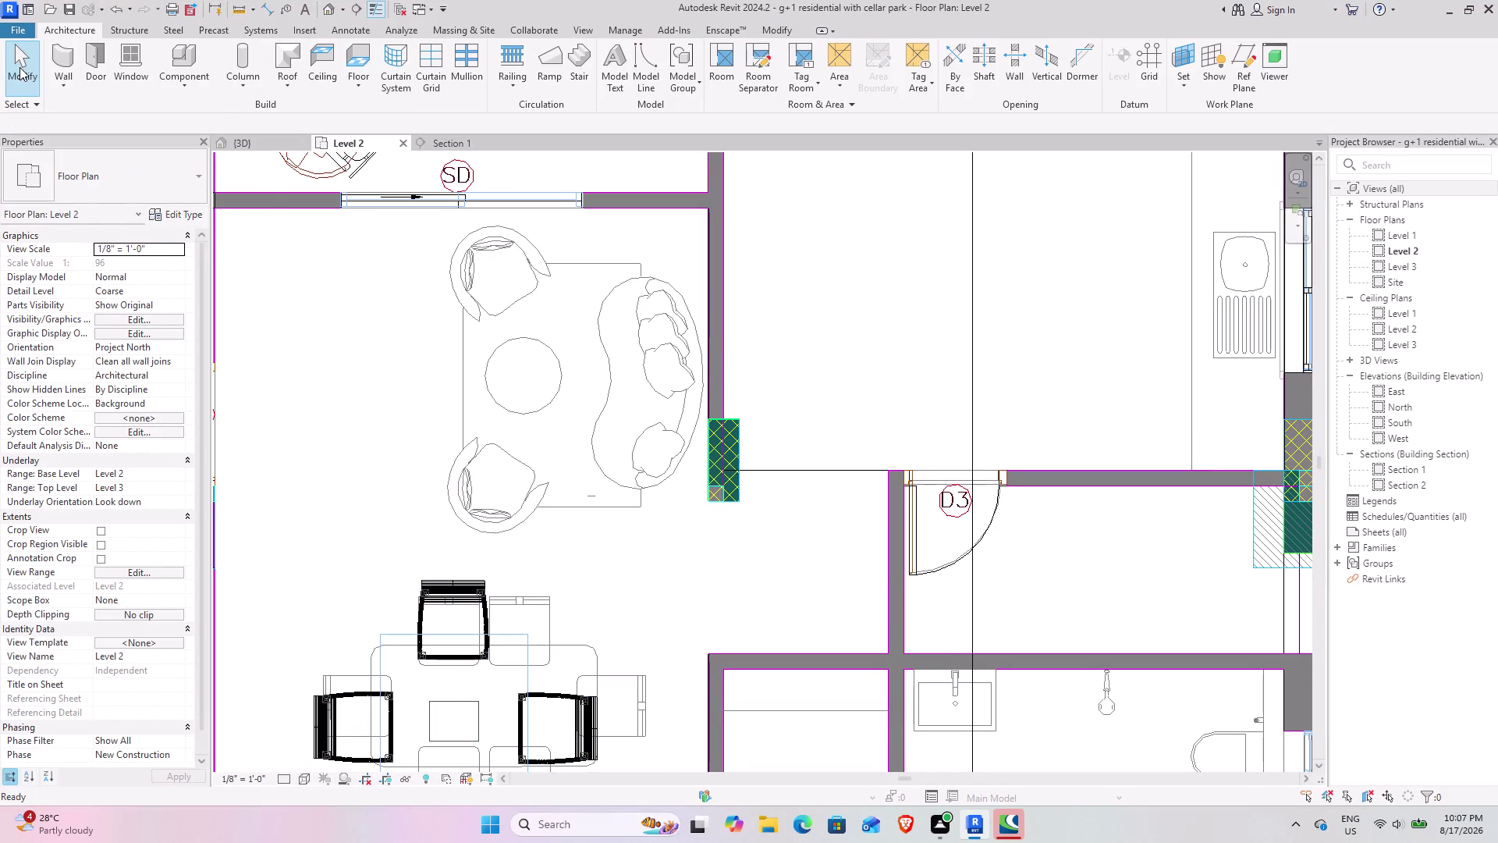
Start a Component and browse the family library to the sofa folder.
click(193, 58)
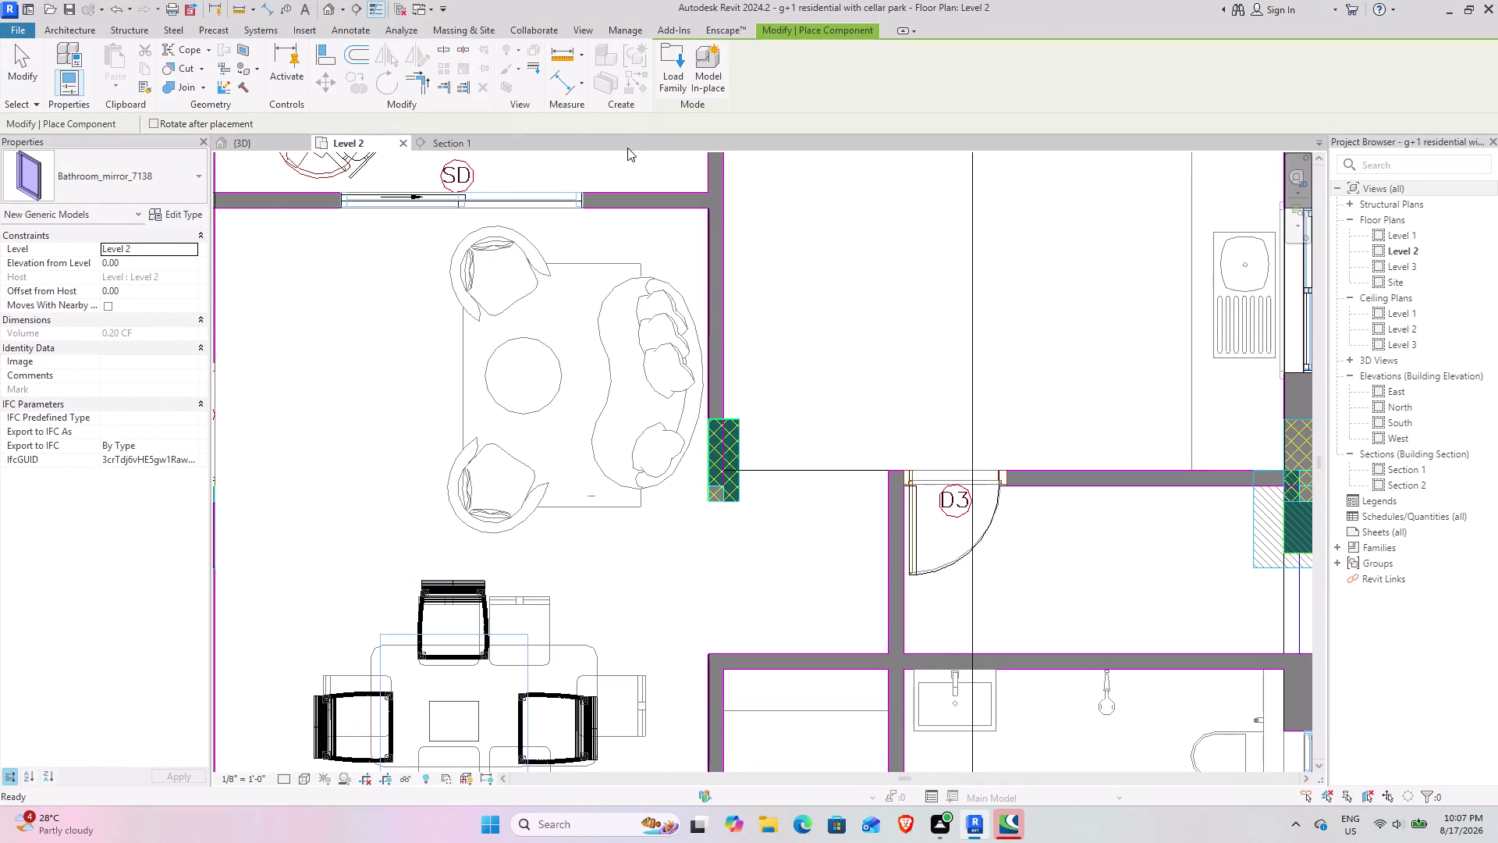
click(679, 79)
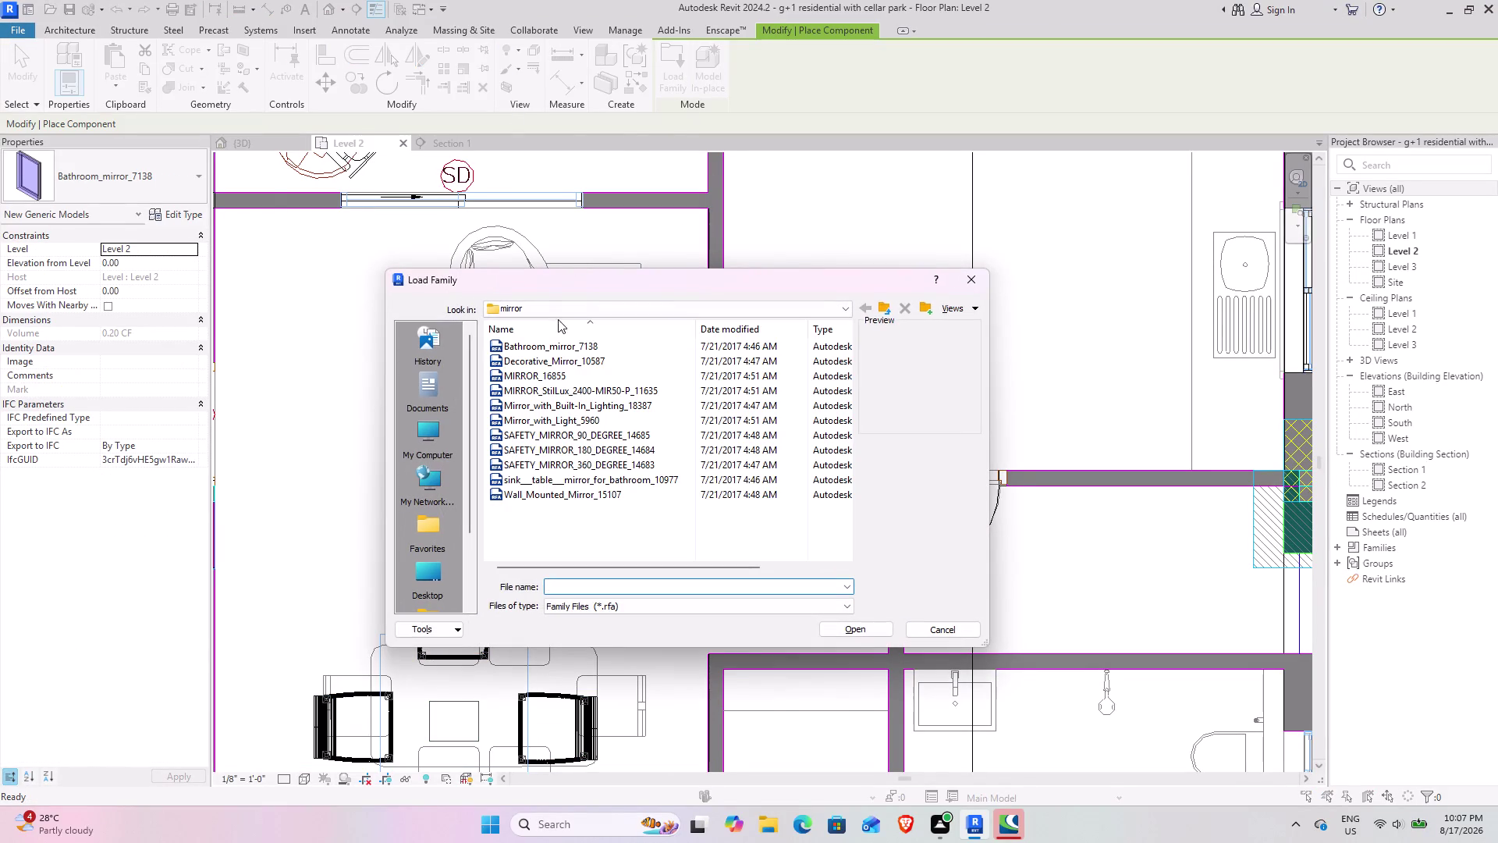
click(885, 303)
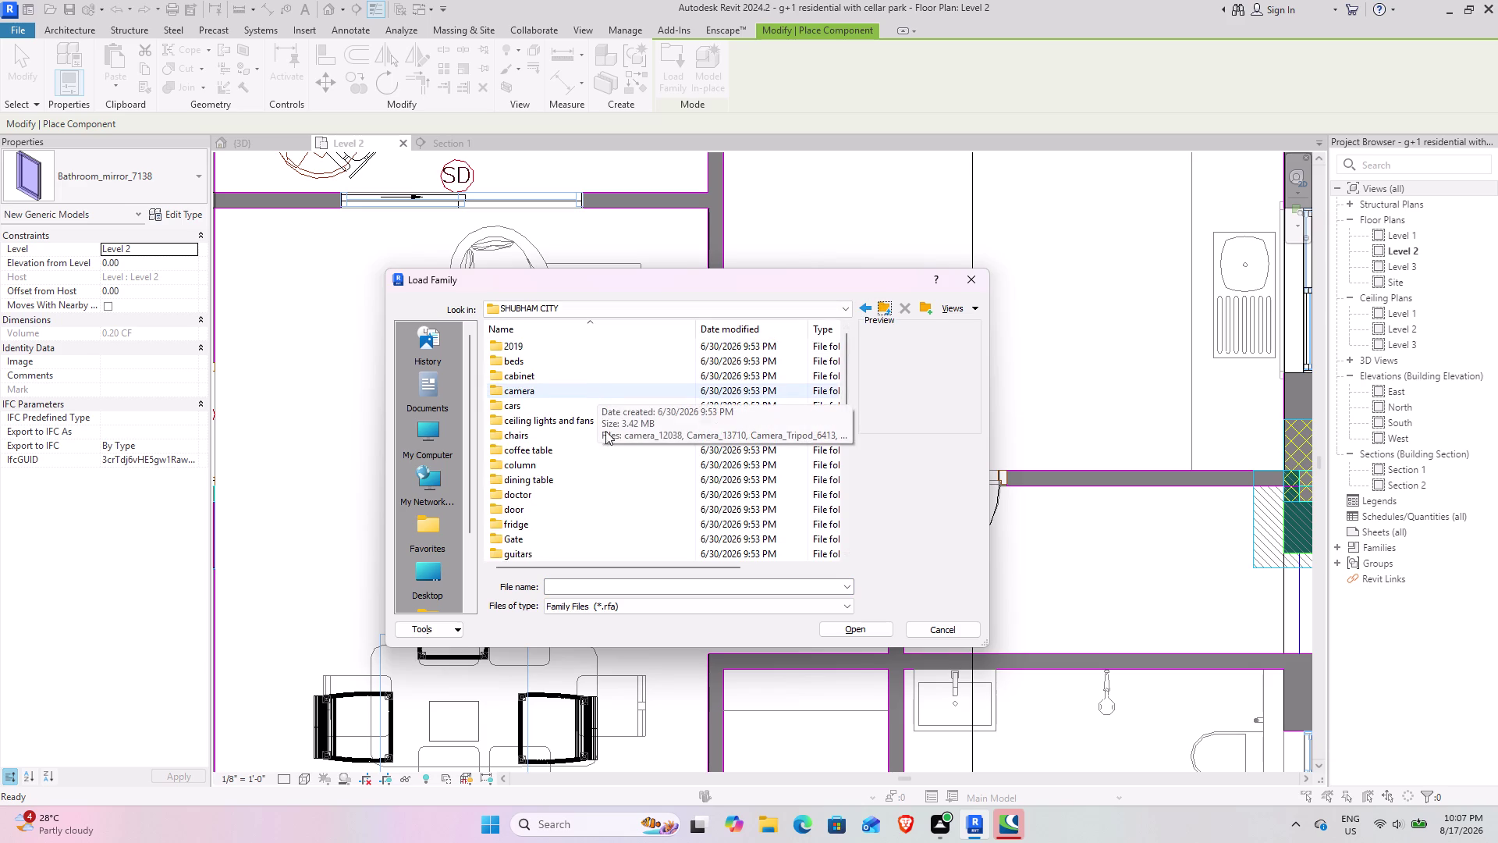
scroll(down, 3)
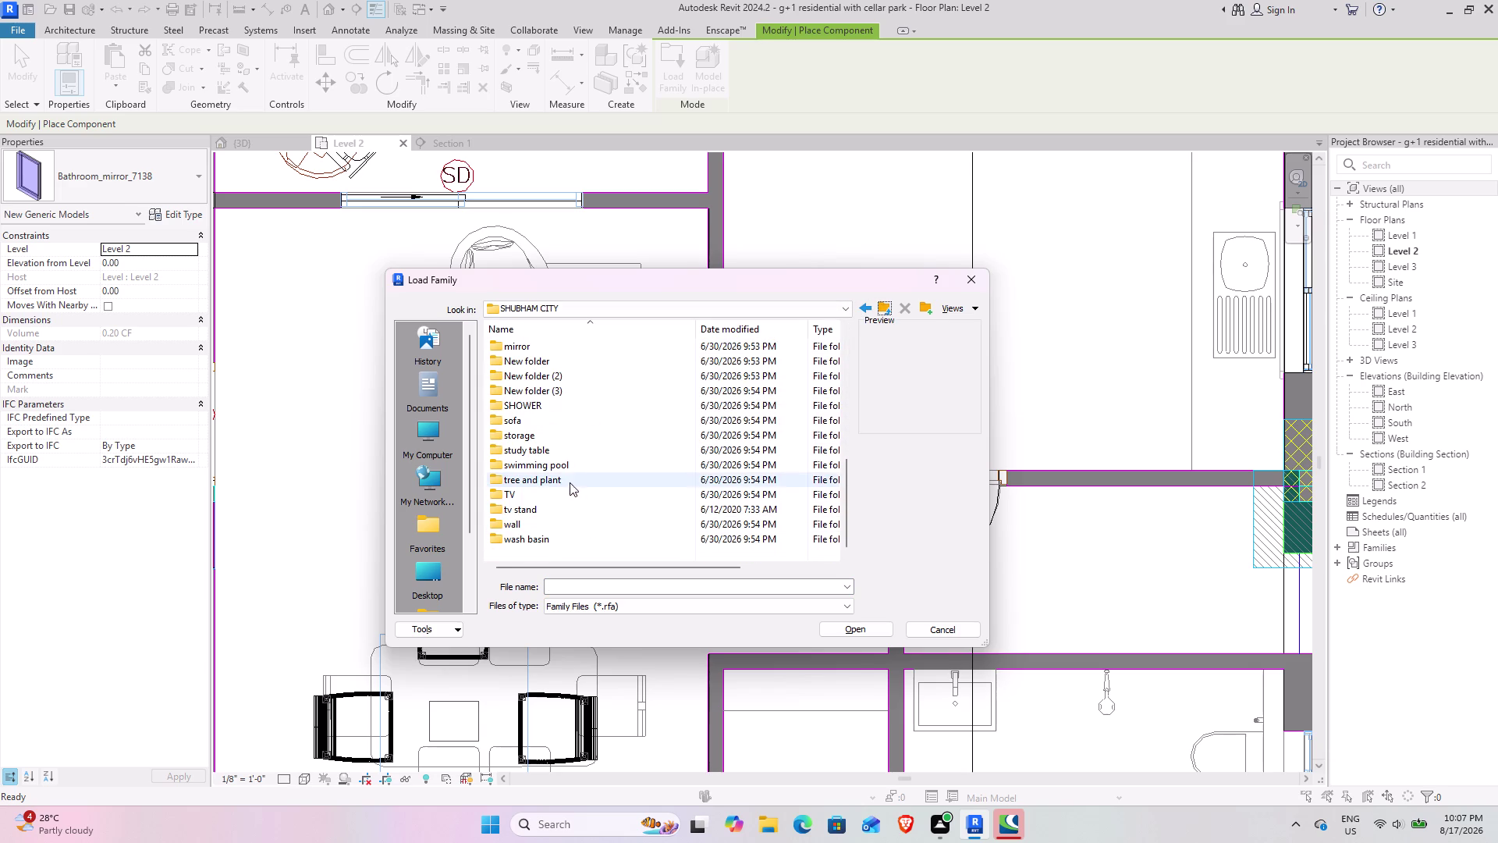
double_click(567, 415)
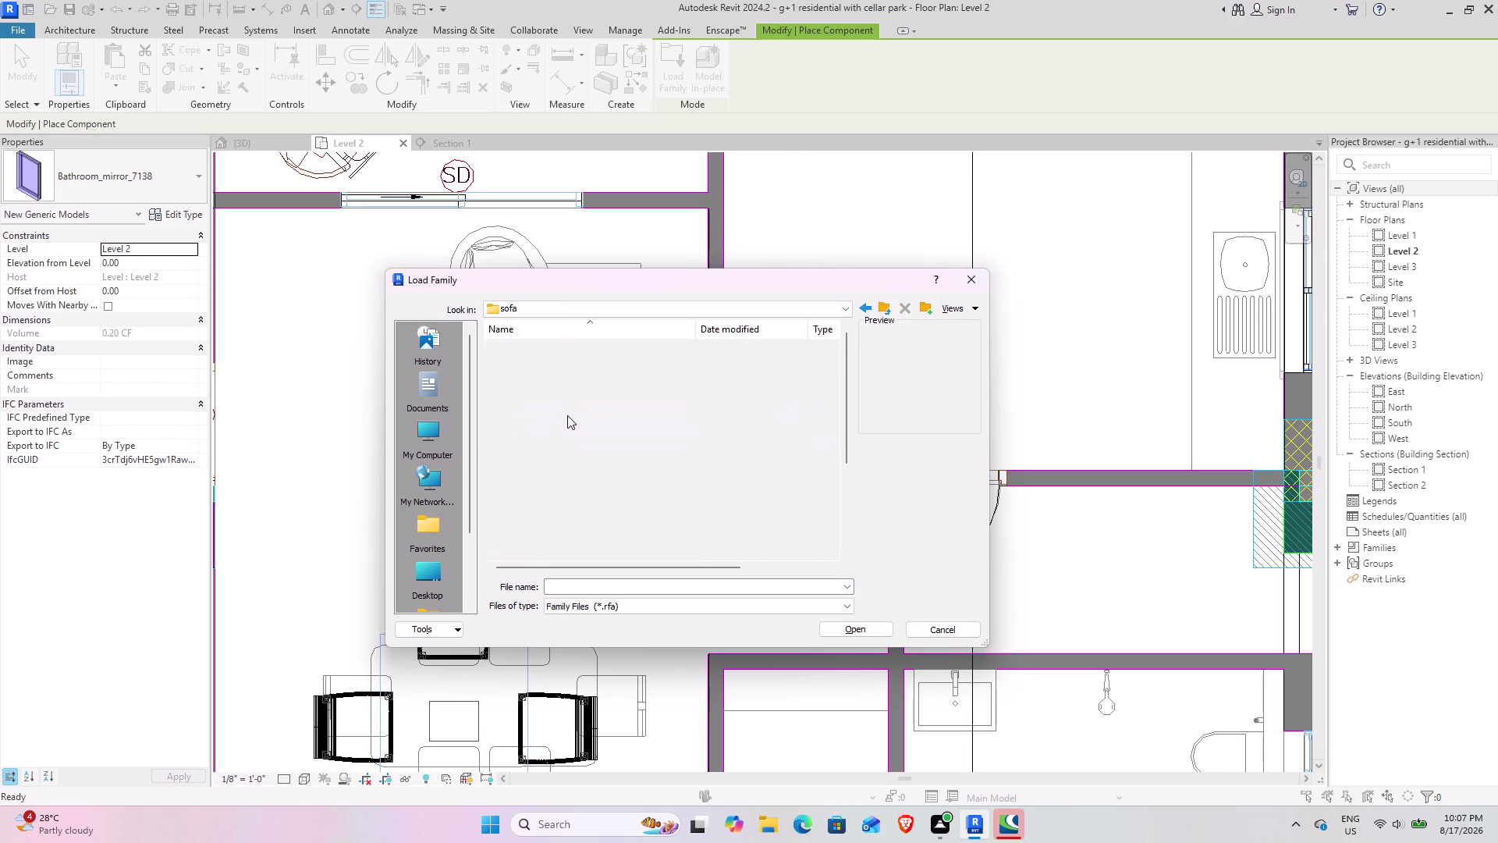
Load the Modern_Couch_11512 family from the sofa folder.
scroll(up, 3)
scroll(up, 3)
scroll(up, 3)
scroll(down, 3)
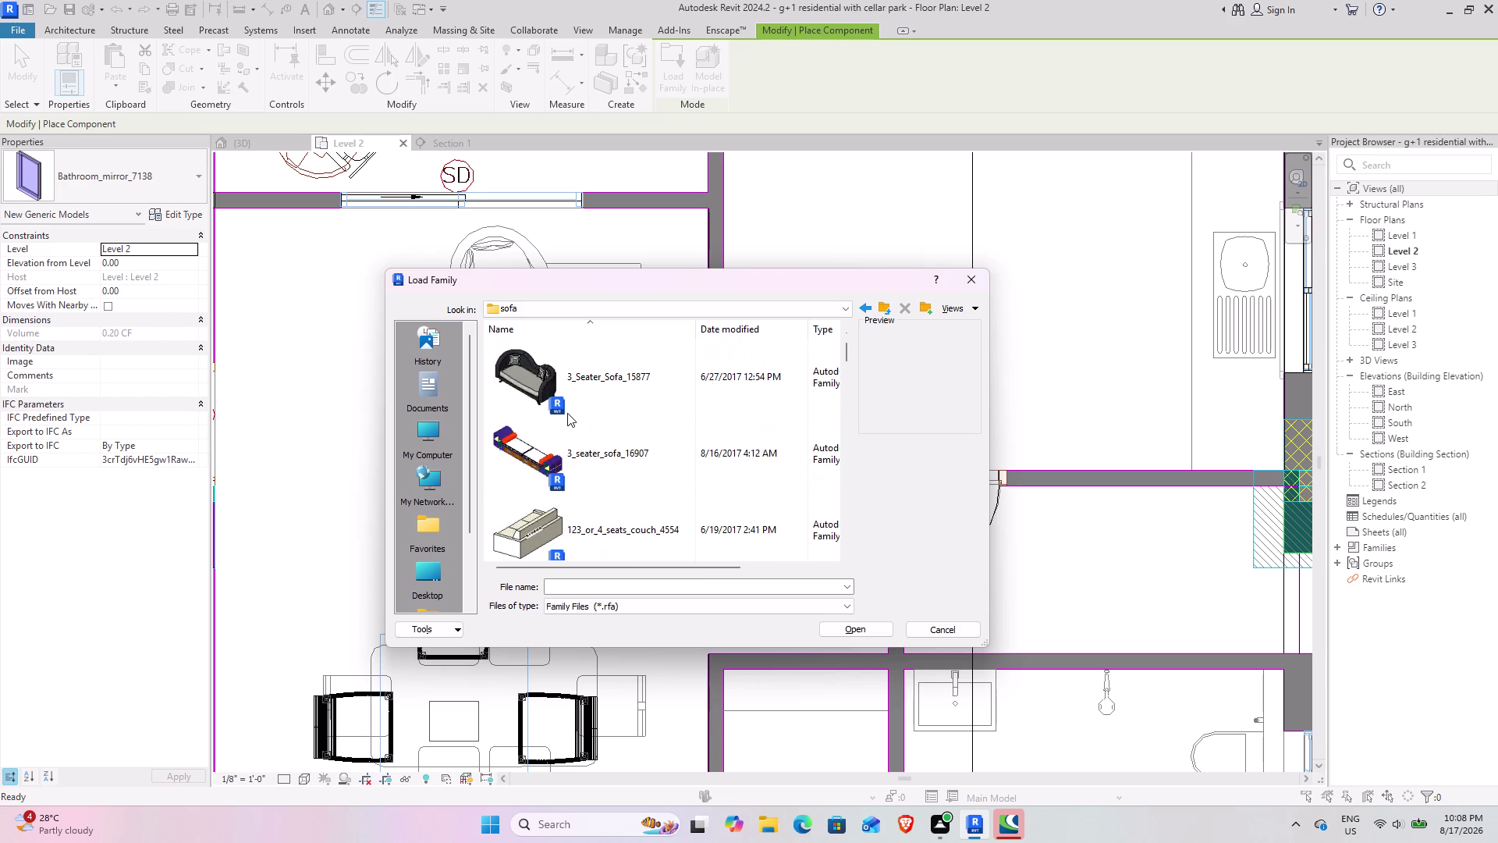
scroll(down, 3)
scroll(down, 3)
scroll(down, 3)
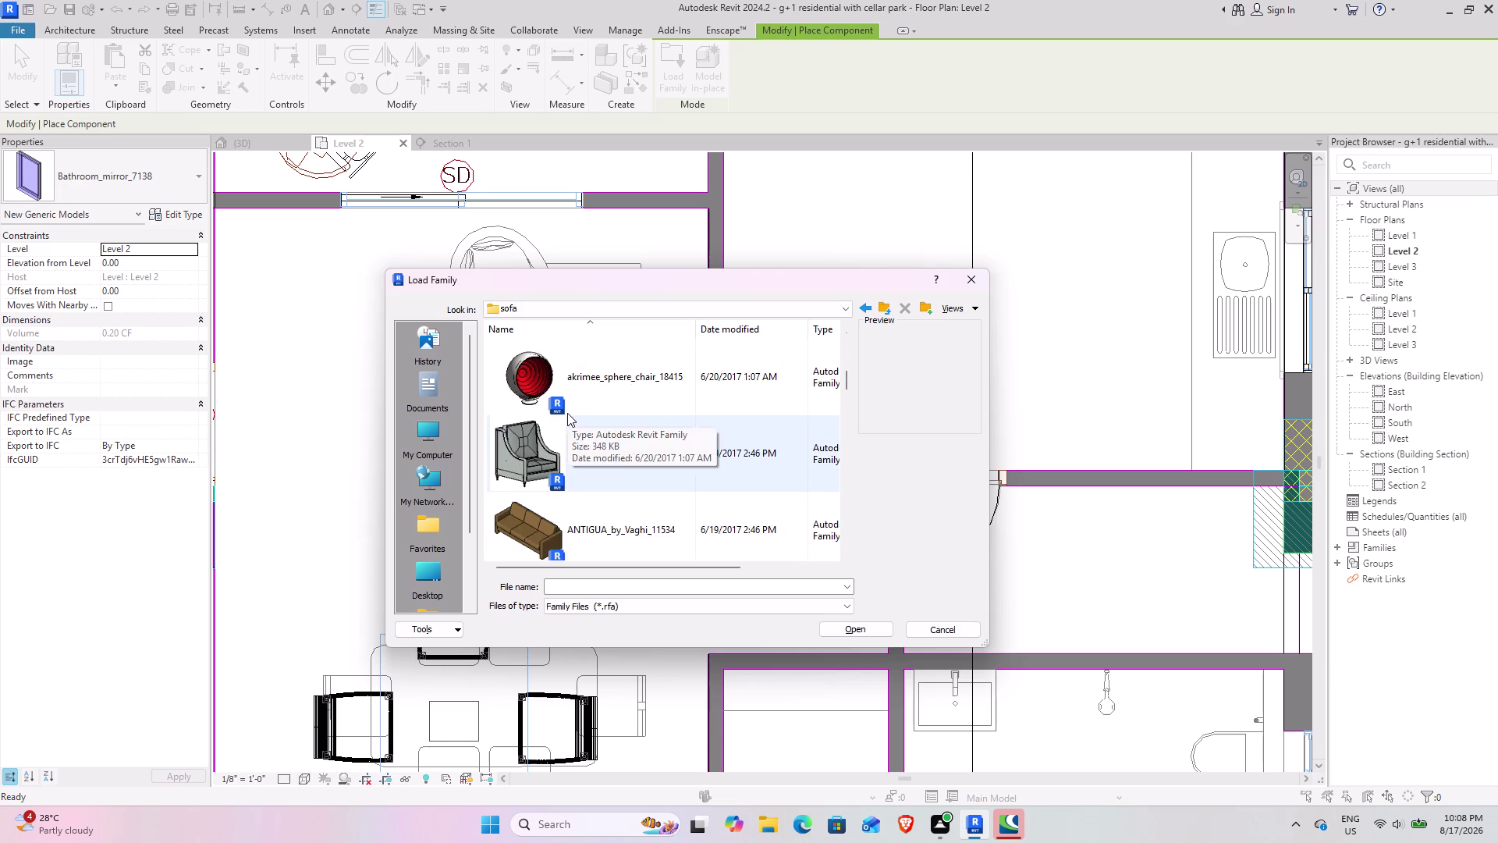
scroll(down, 3)
scroll(down, 3)
scroll(down, 3)
scroll(down, 3)
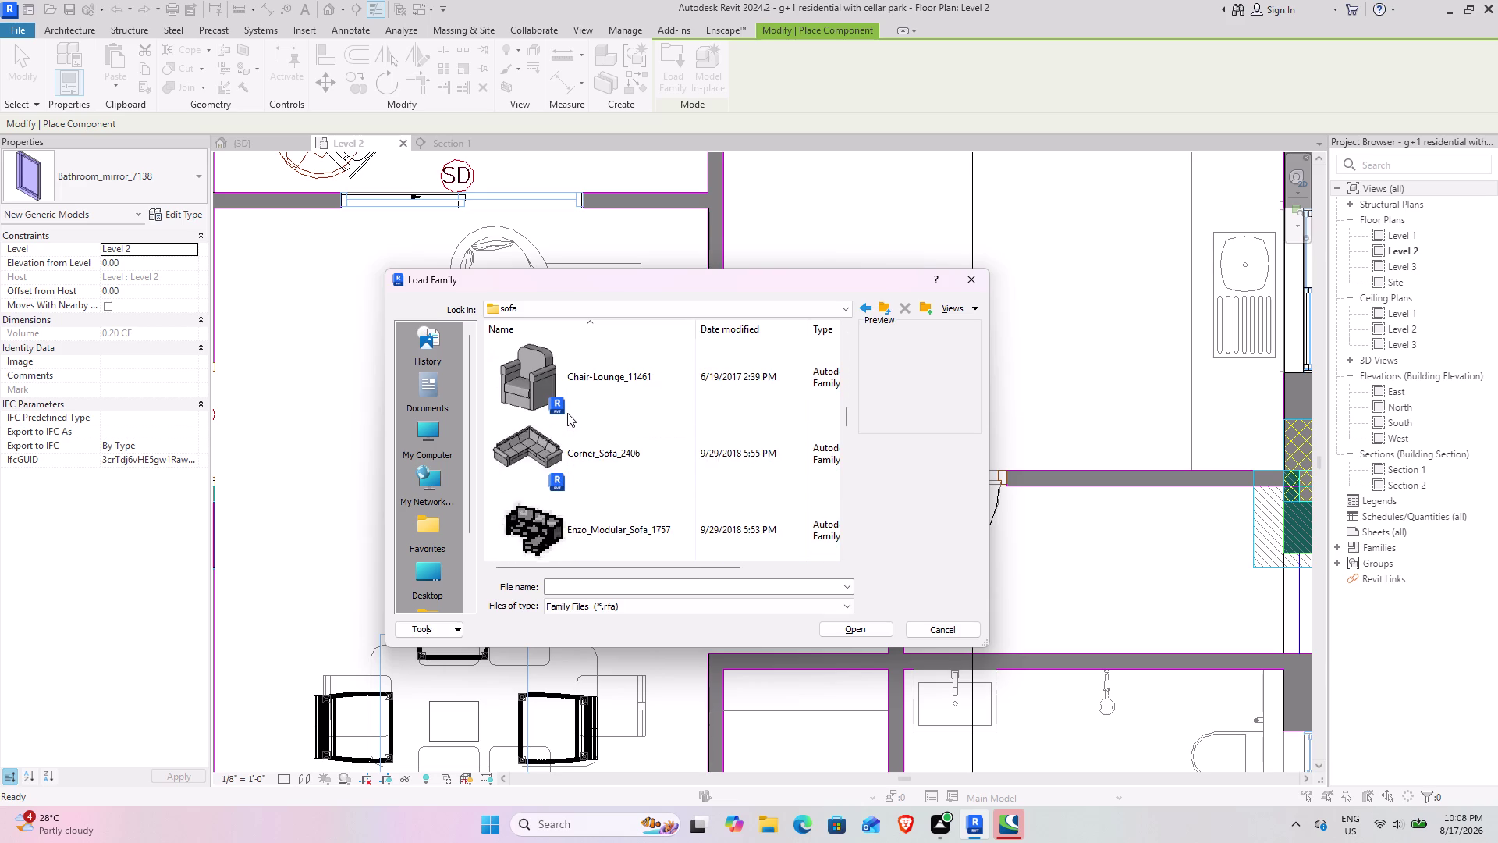
scroll(down, 3)
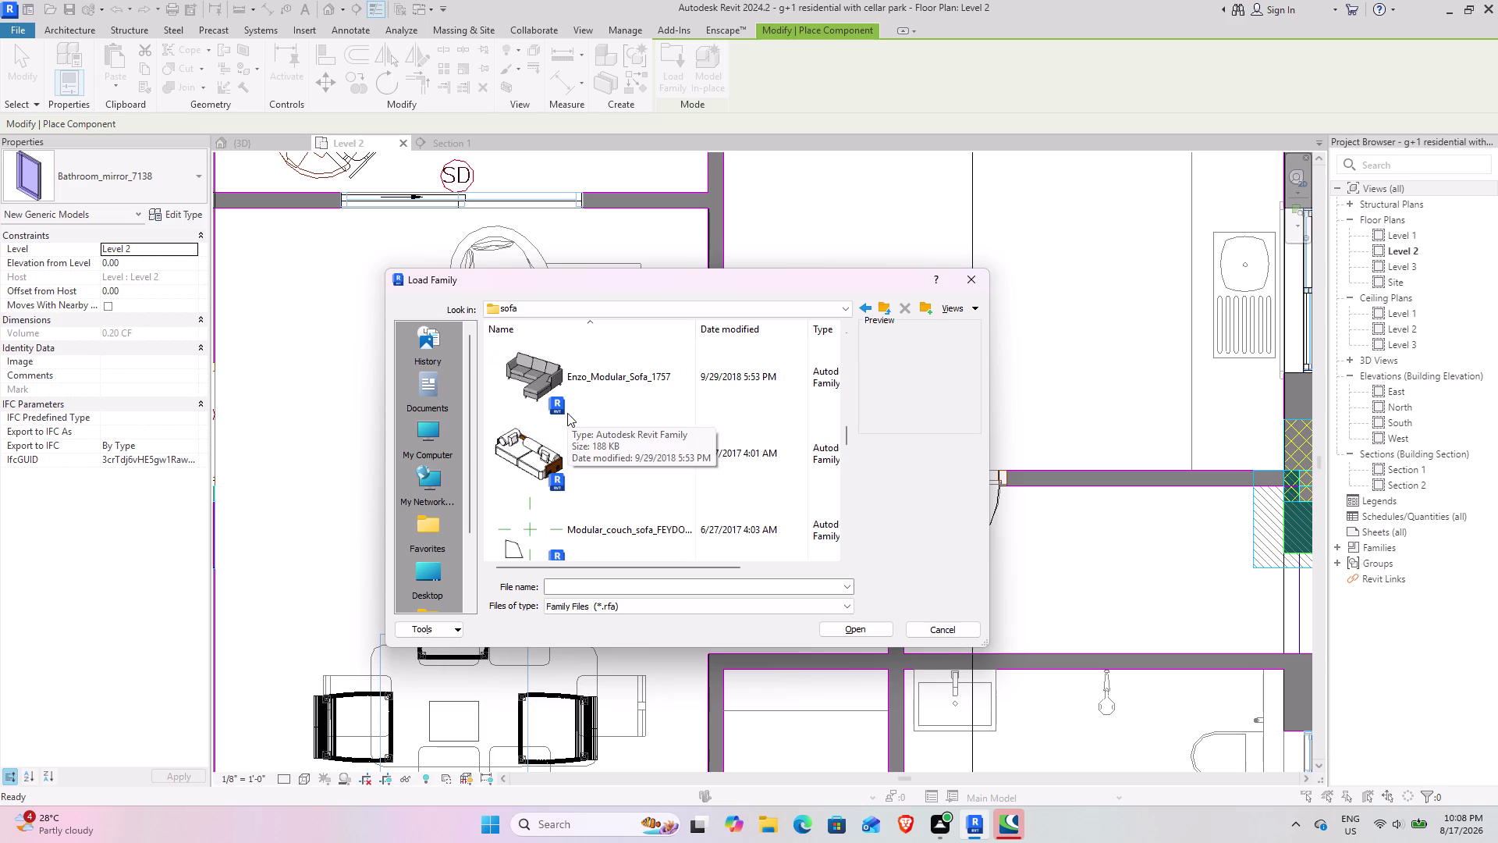
scroll(down, 3)
click(572, 387)
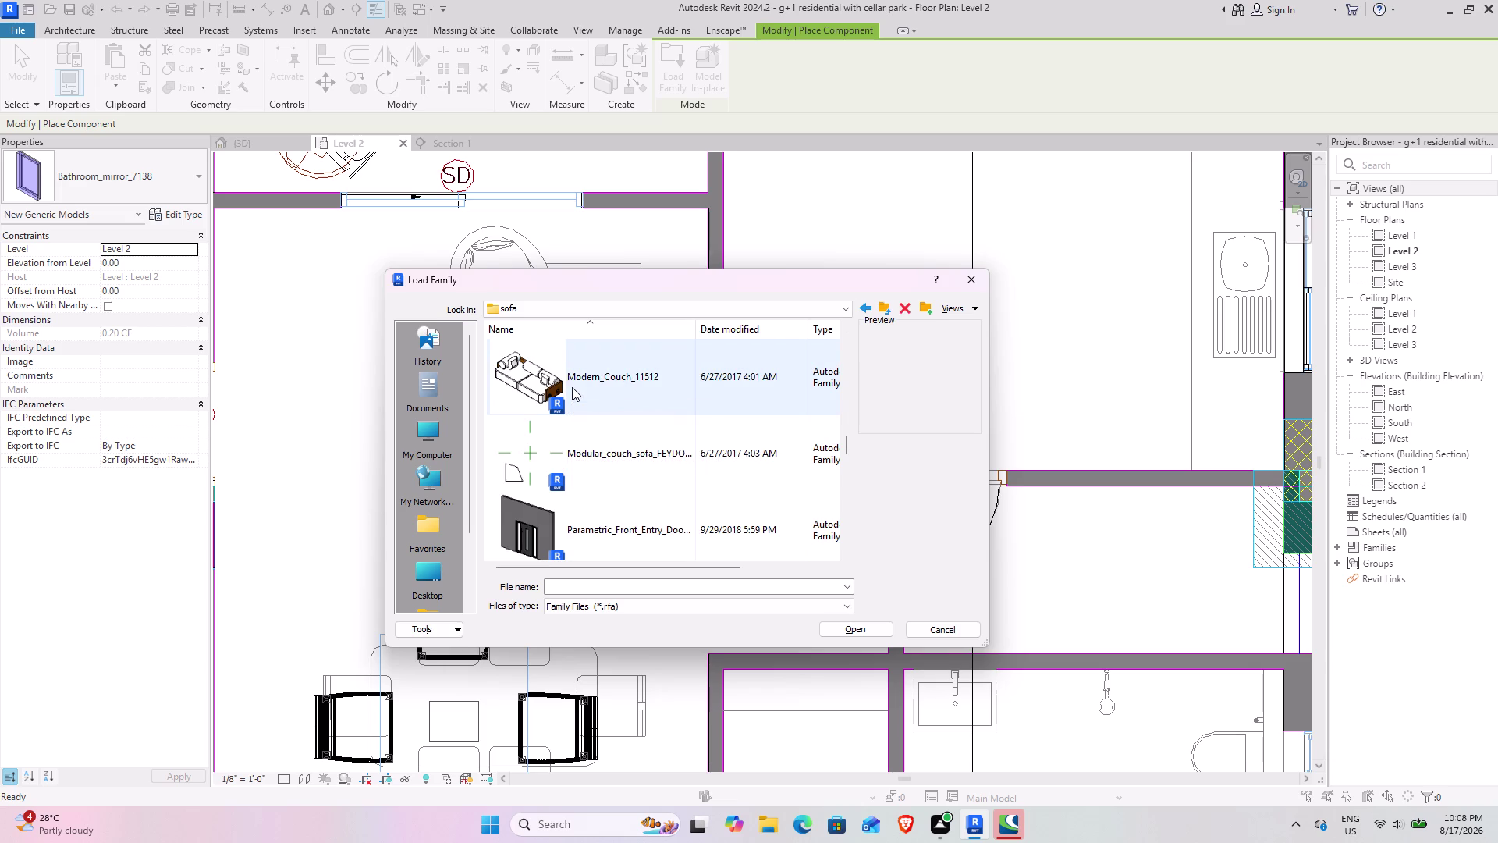
click(858, 624)
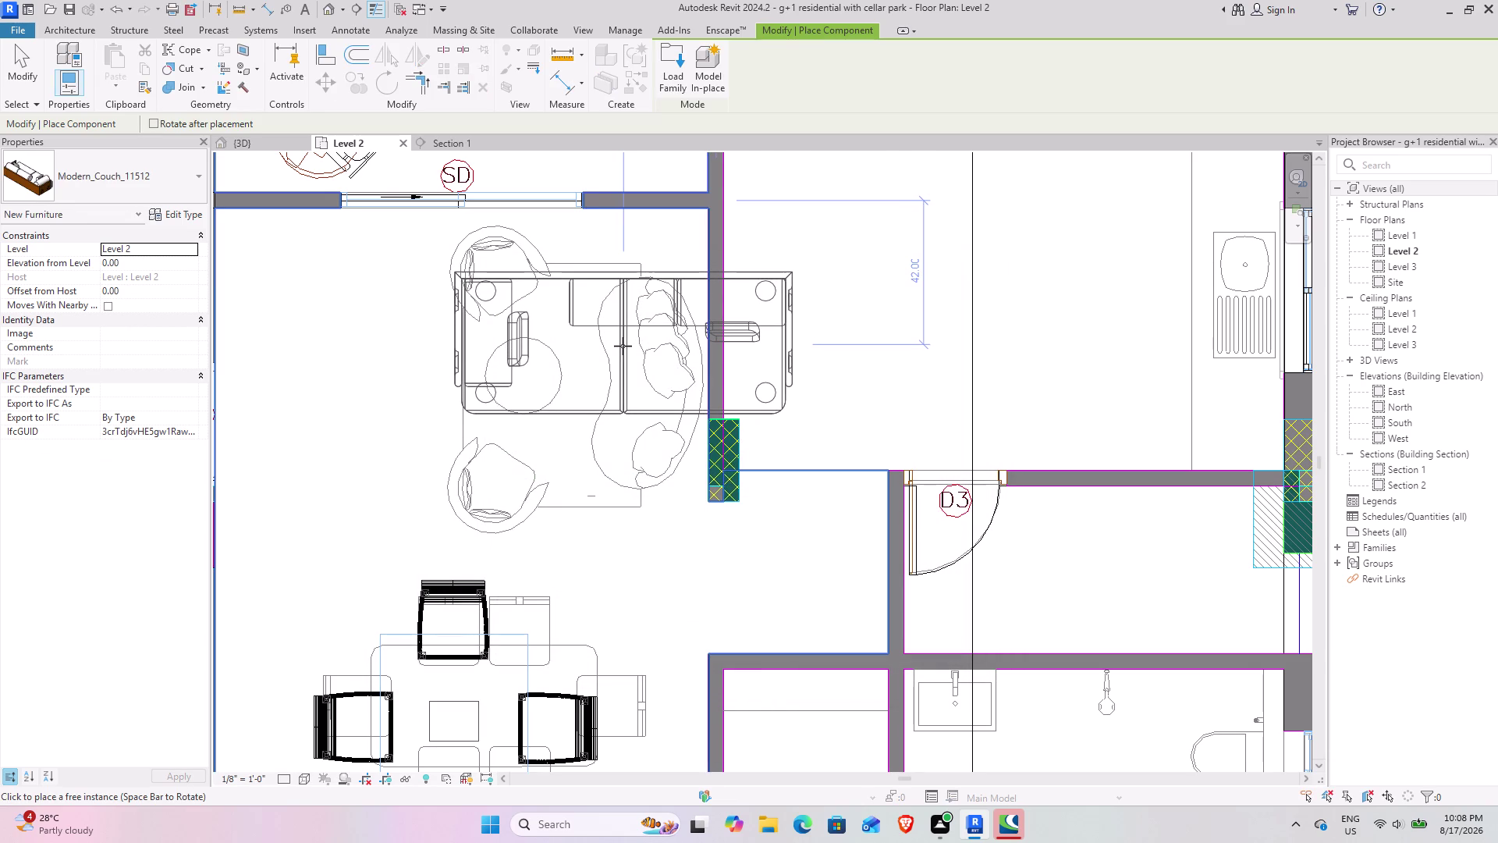
Rotate the Modern_Couch_11512 sofa before placing it.
key(space)
key(space)
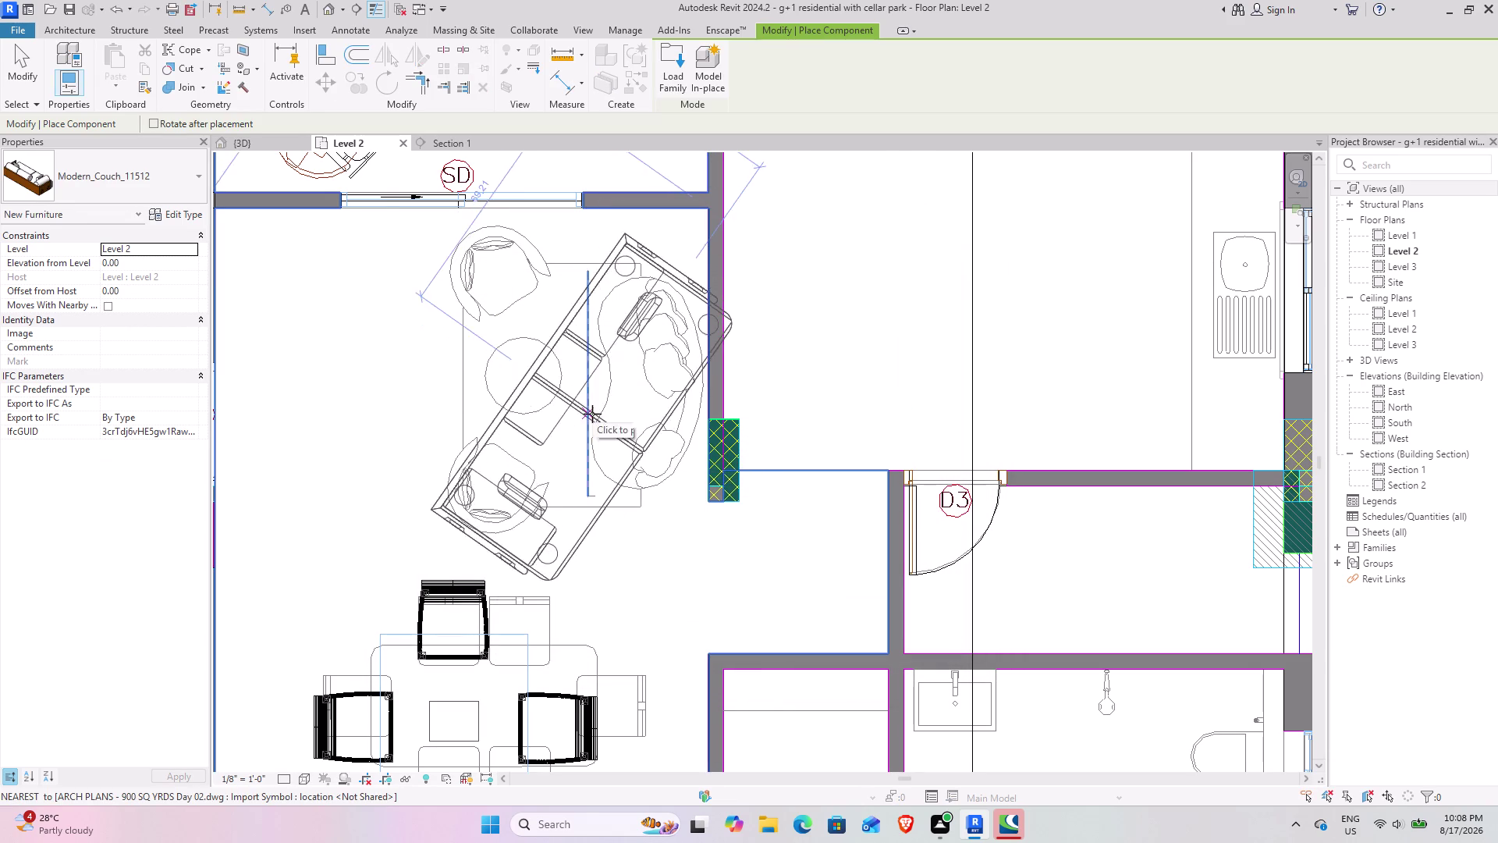
key(space)
key(space)
key(space)
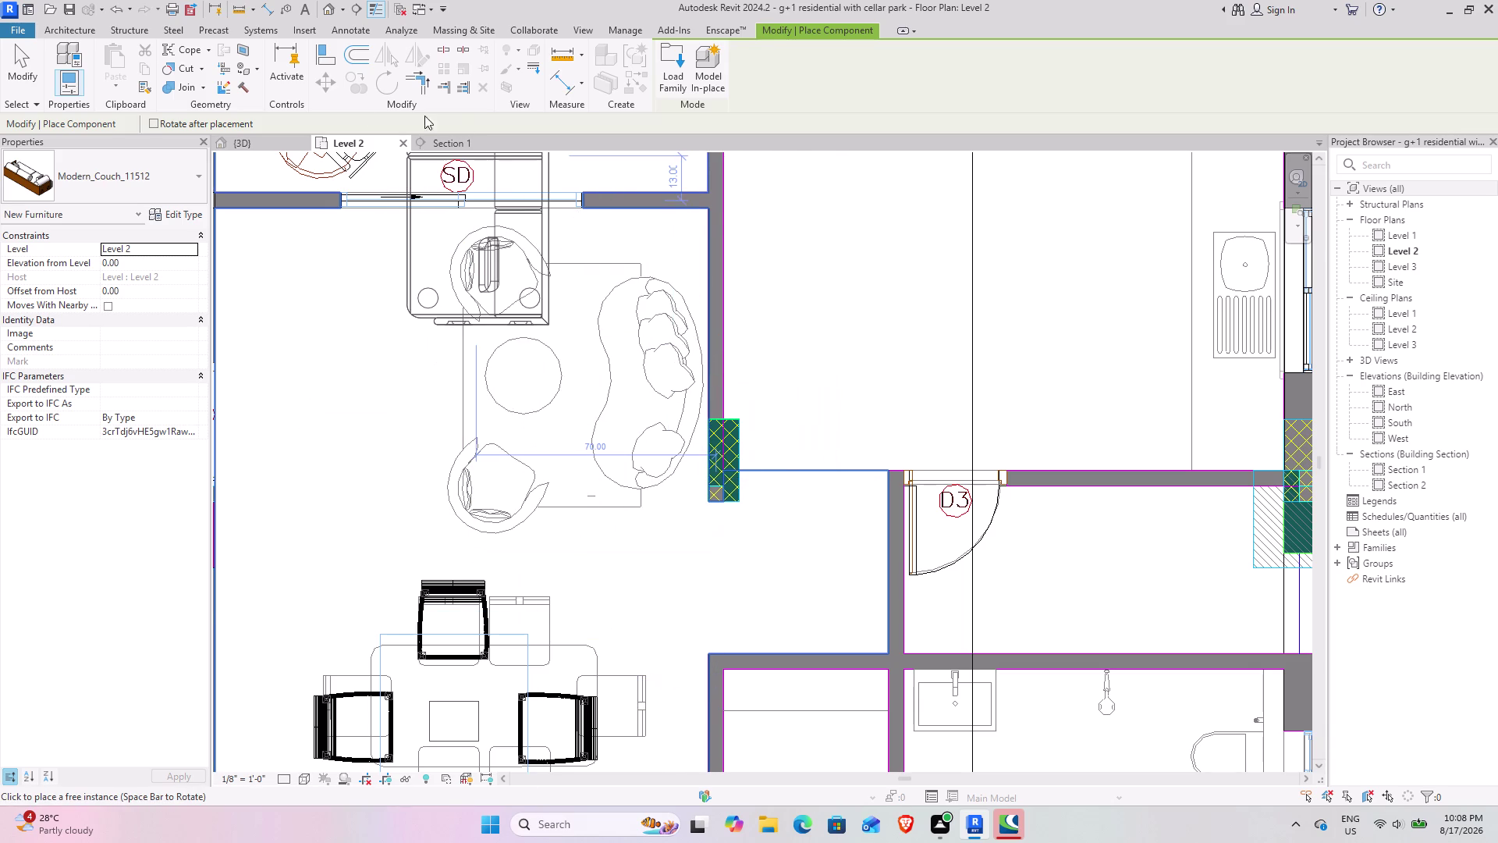
Find sectional_sofa_6482.rfa in the sofa folder and load it into the project.
click(668, 72)
scroll(up, 3)
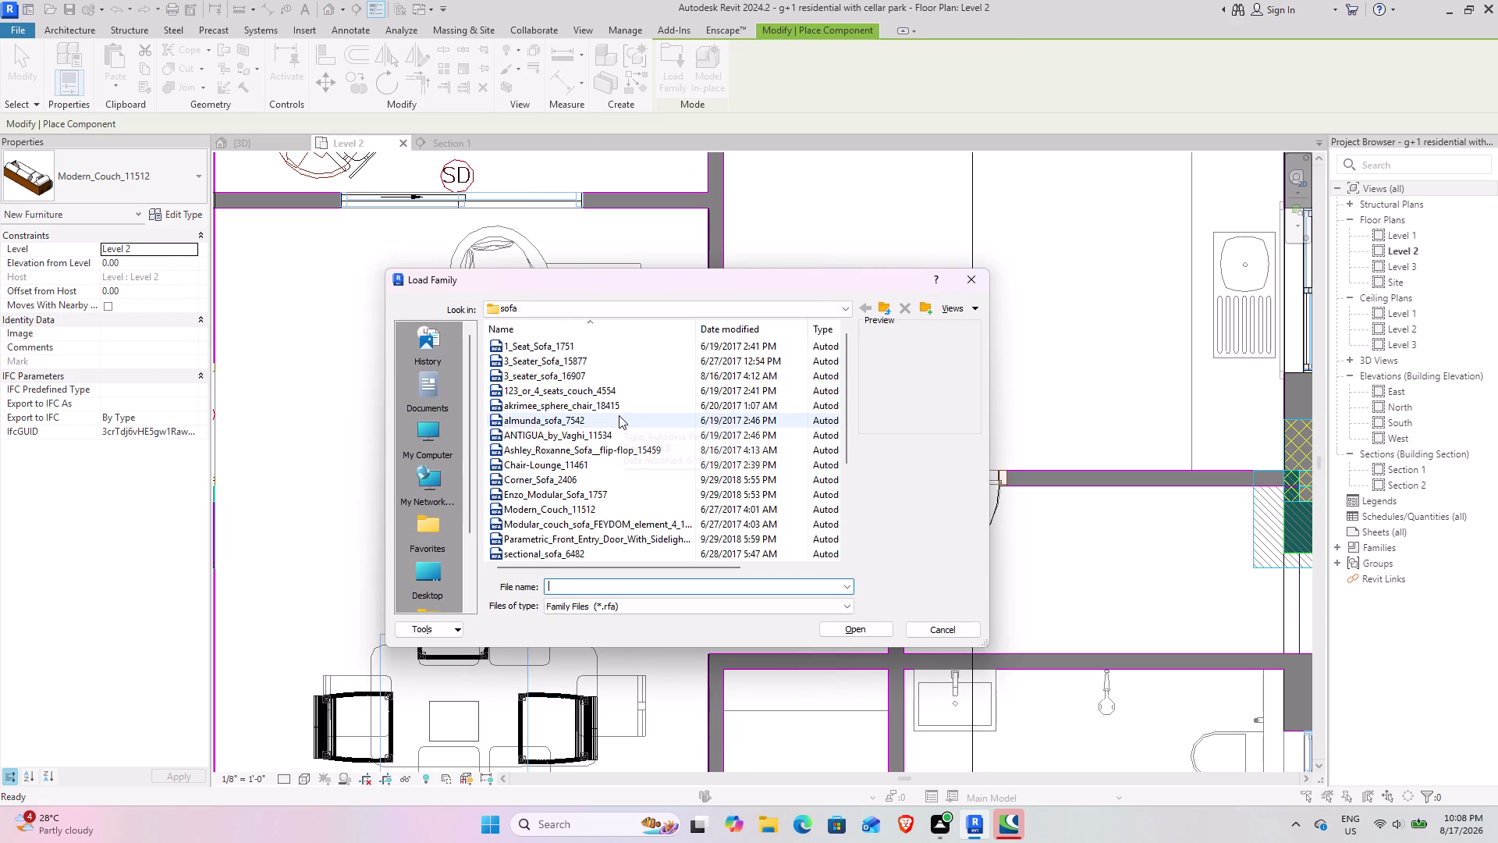
scroll(up, 3)
scroll(up, 3)
scroll(up, 3)
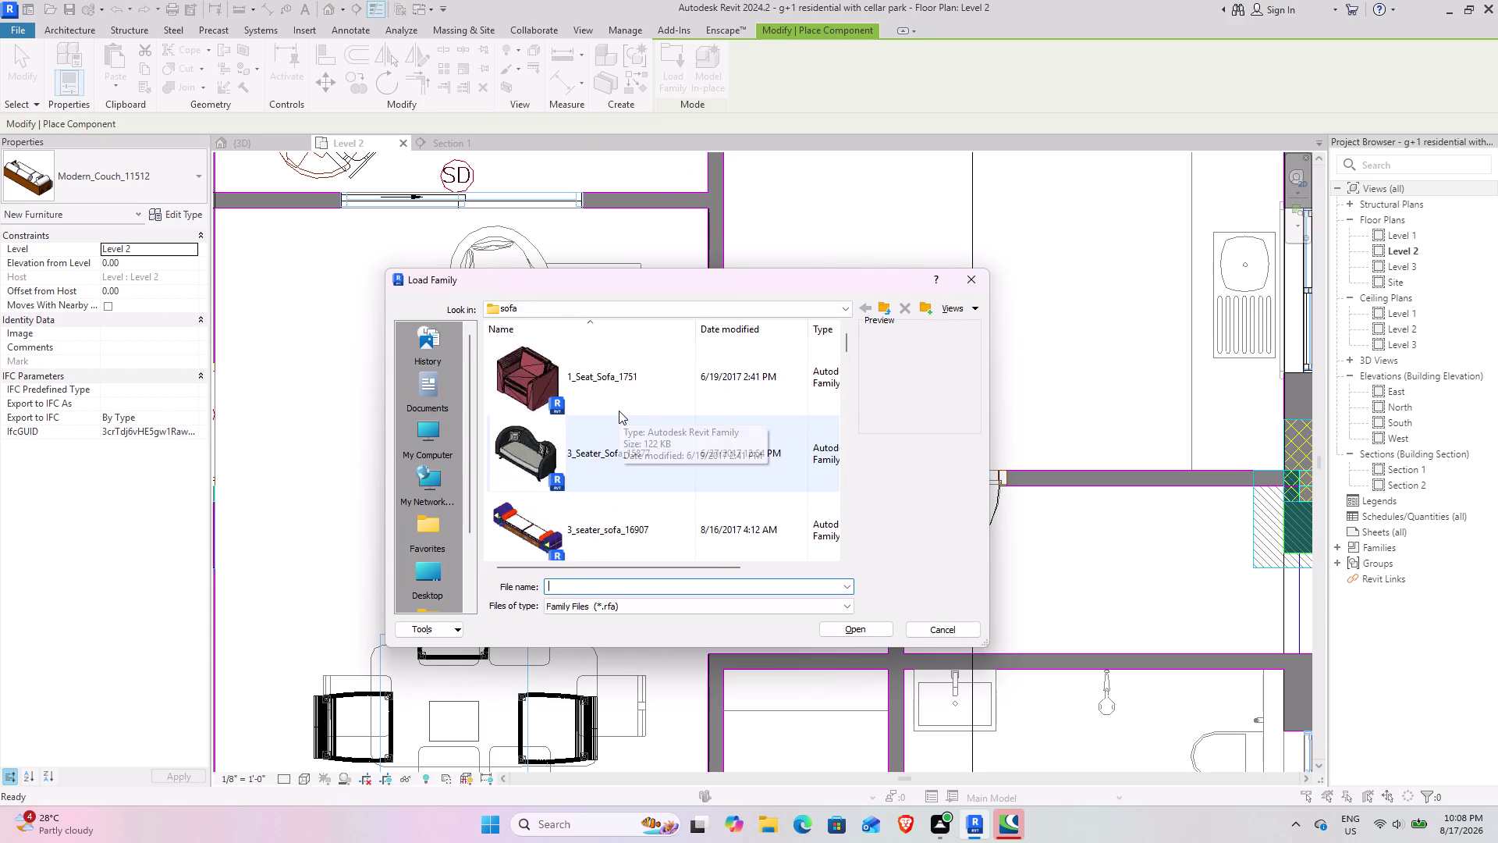
scroll(down, 3)
scroll(down, 3)
scroll(down, 3)
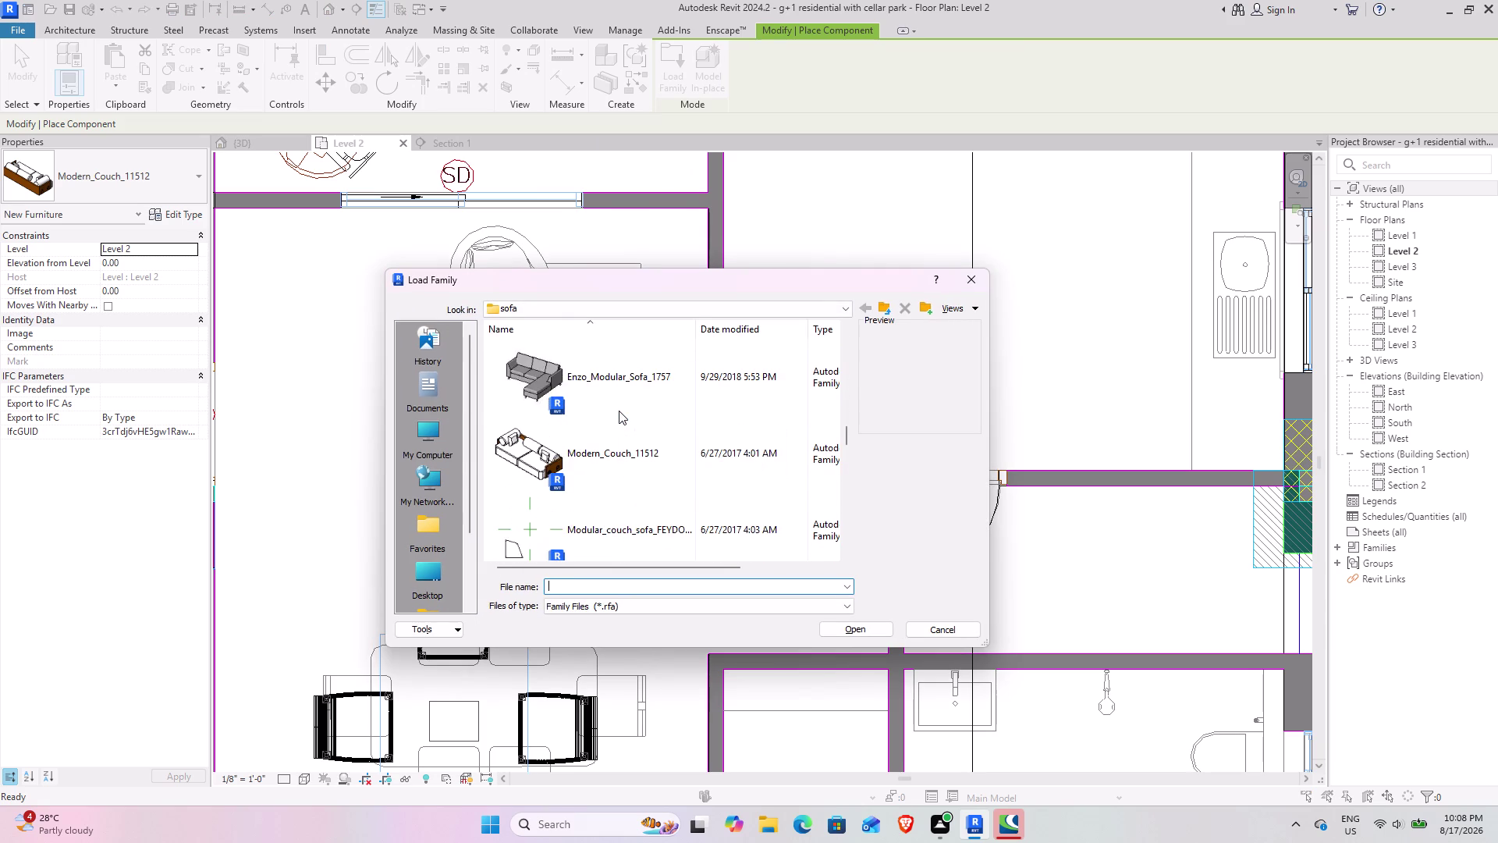
scroll(down, 3)
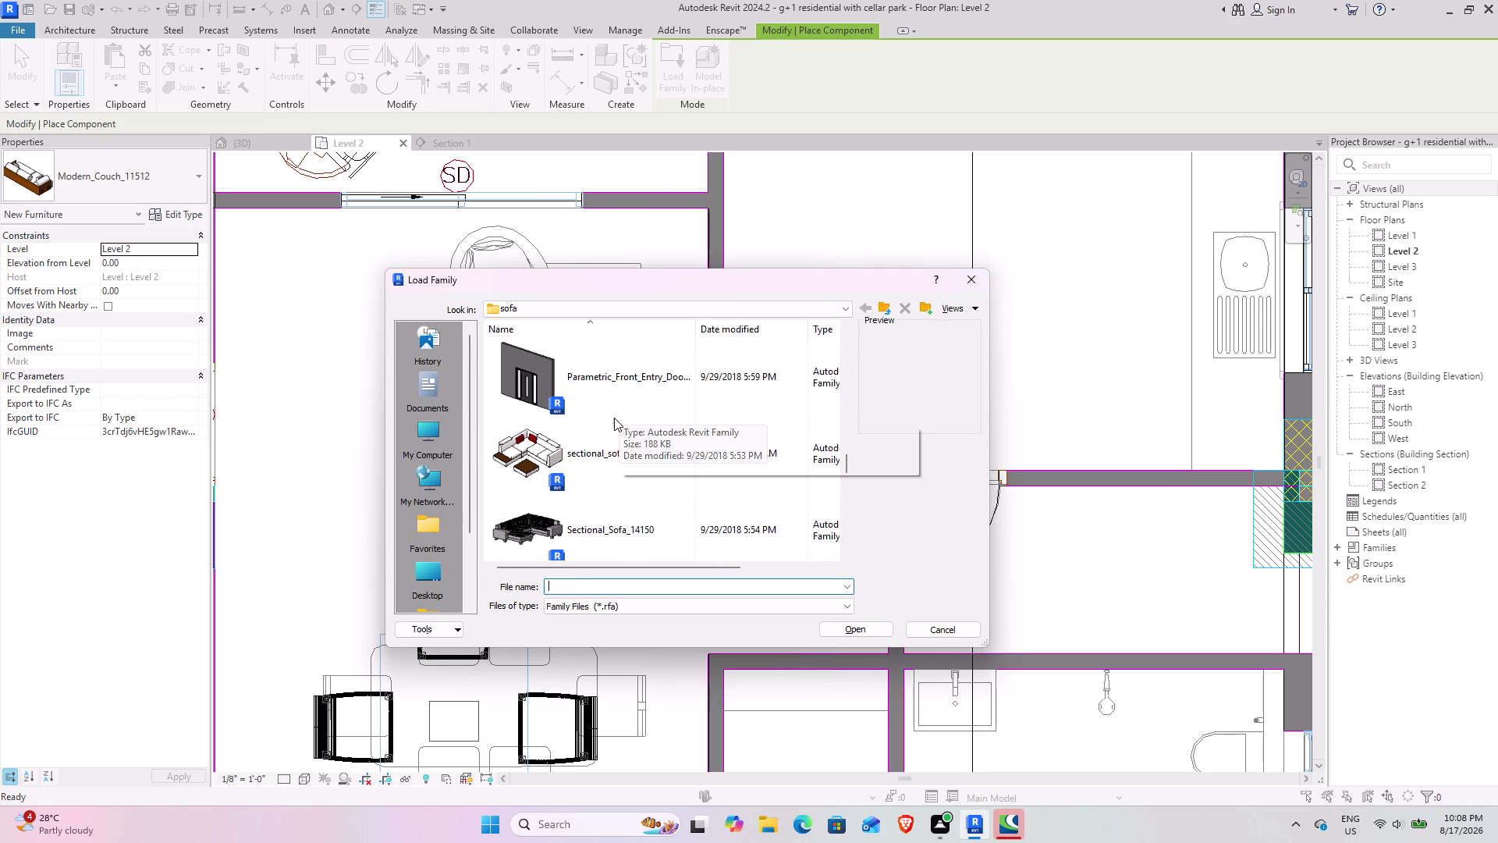
click(555, 451)
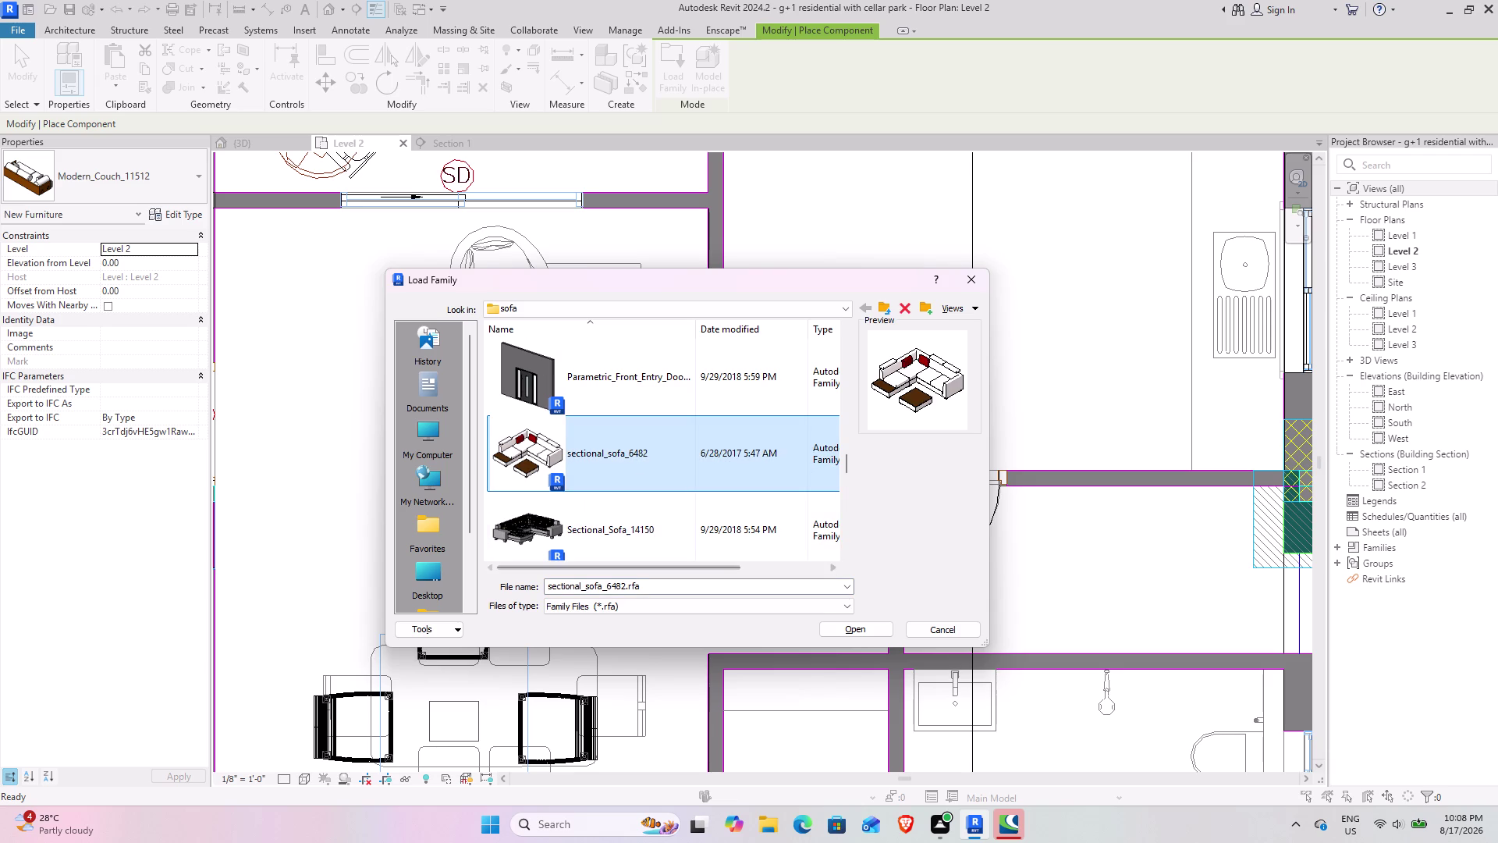
click(852, 627)
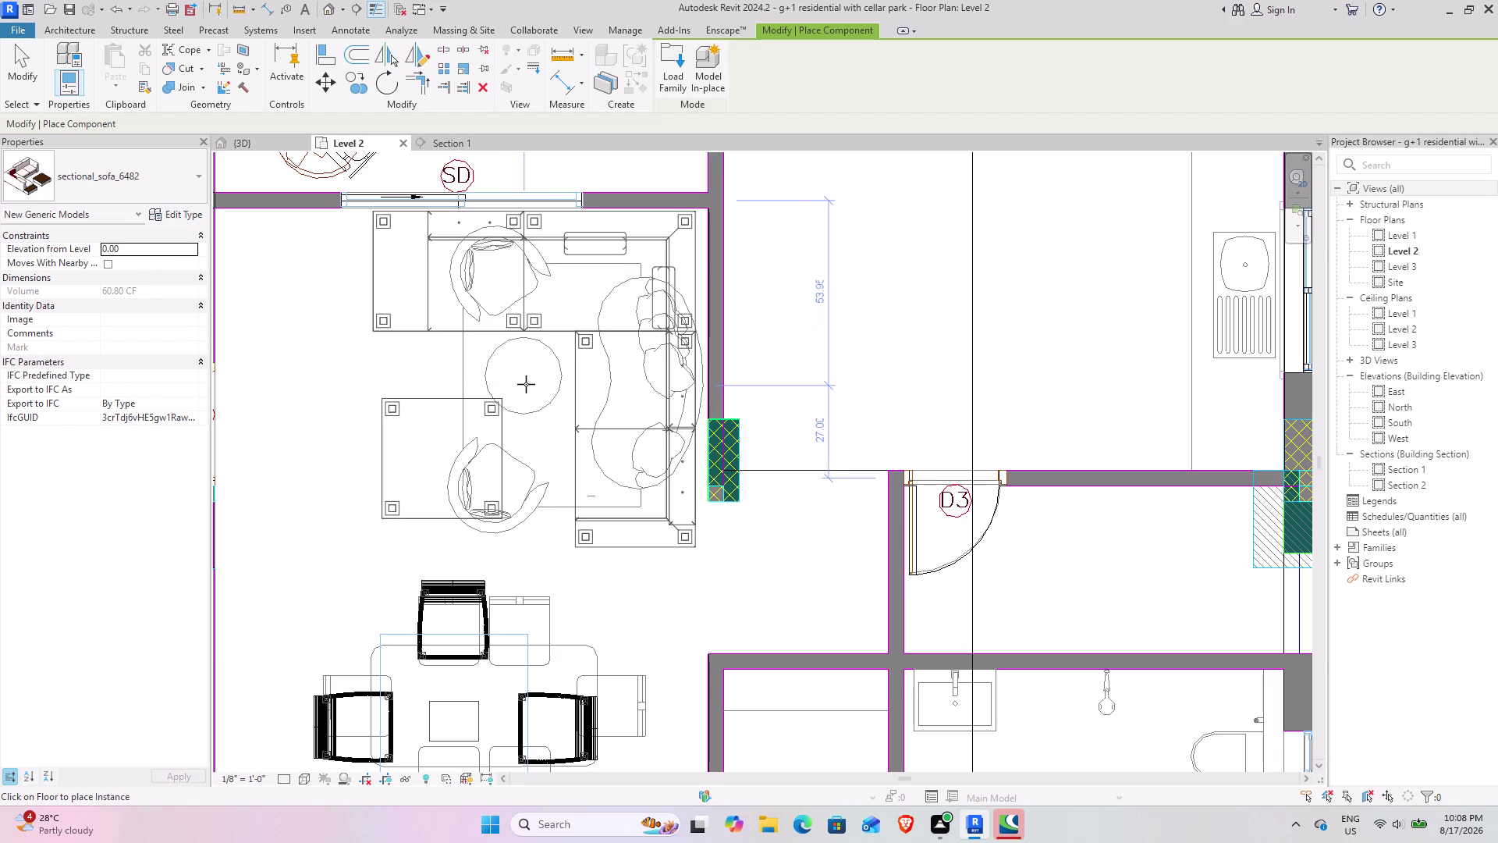
scroll(down, 3)
scroll(down, 3)
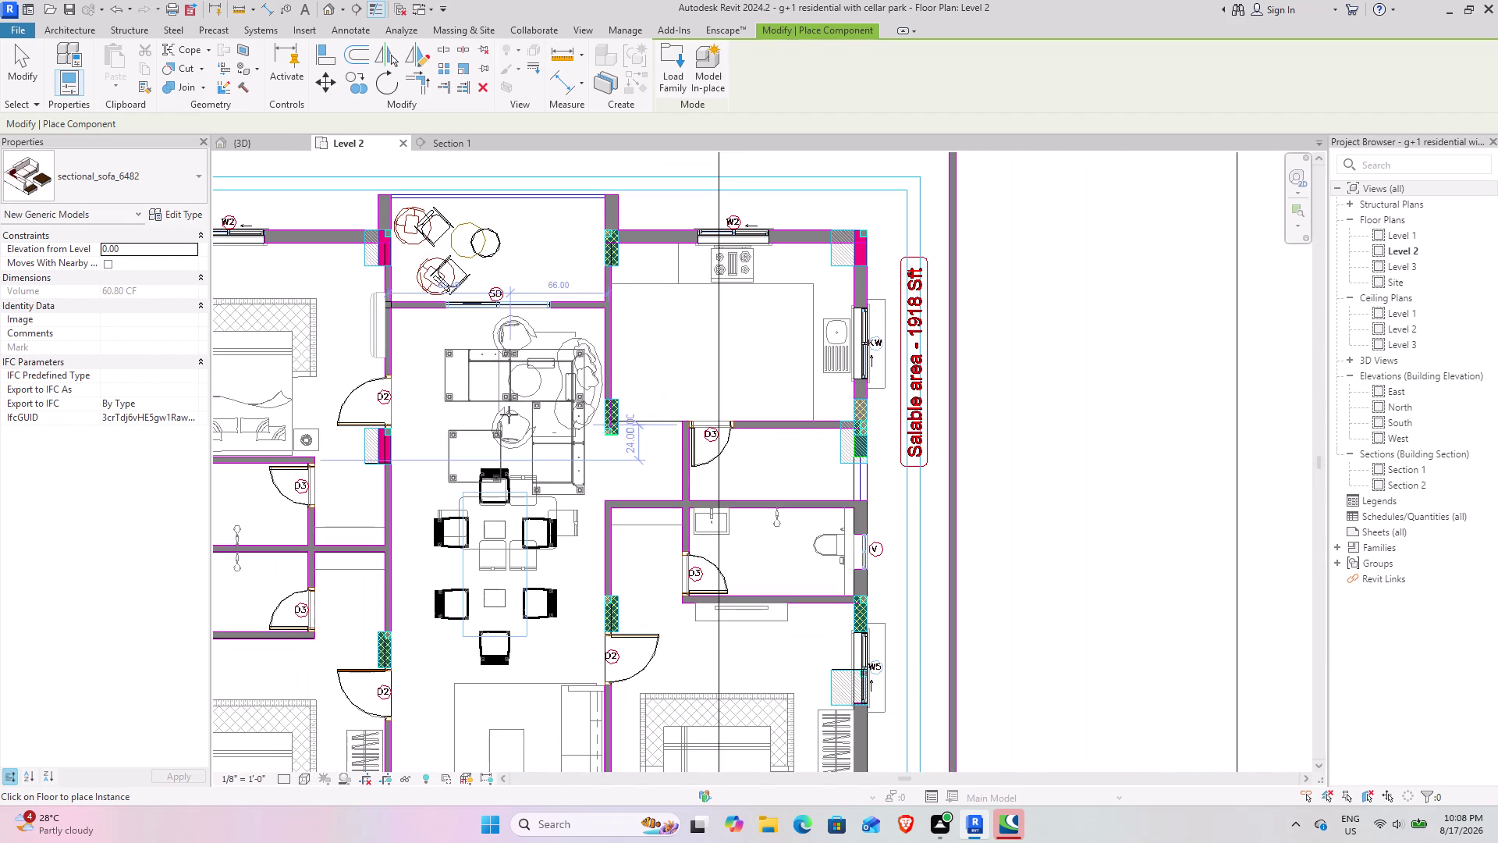
click(670, 61)
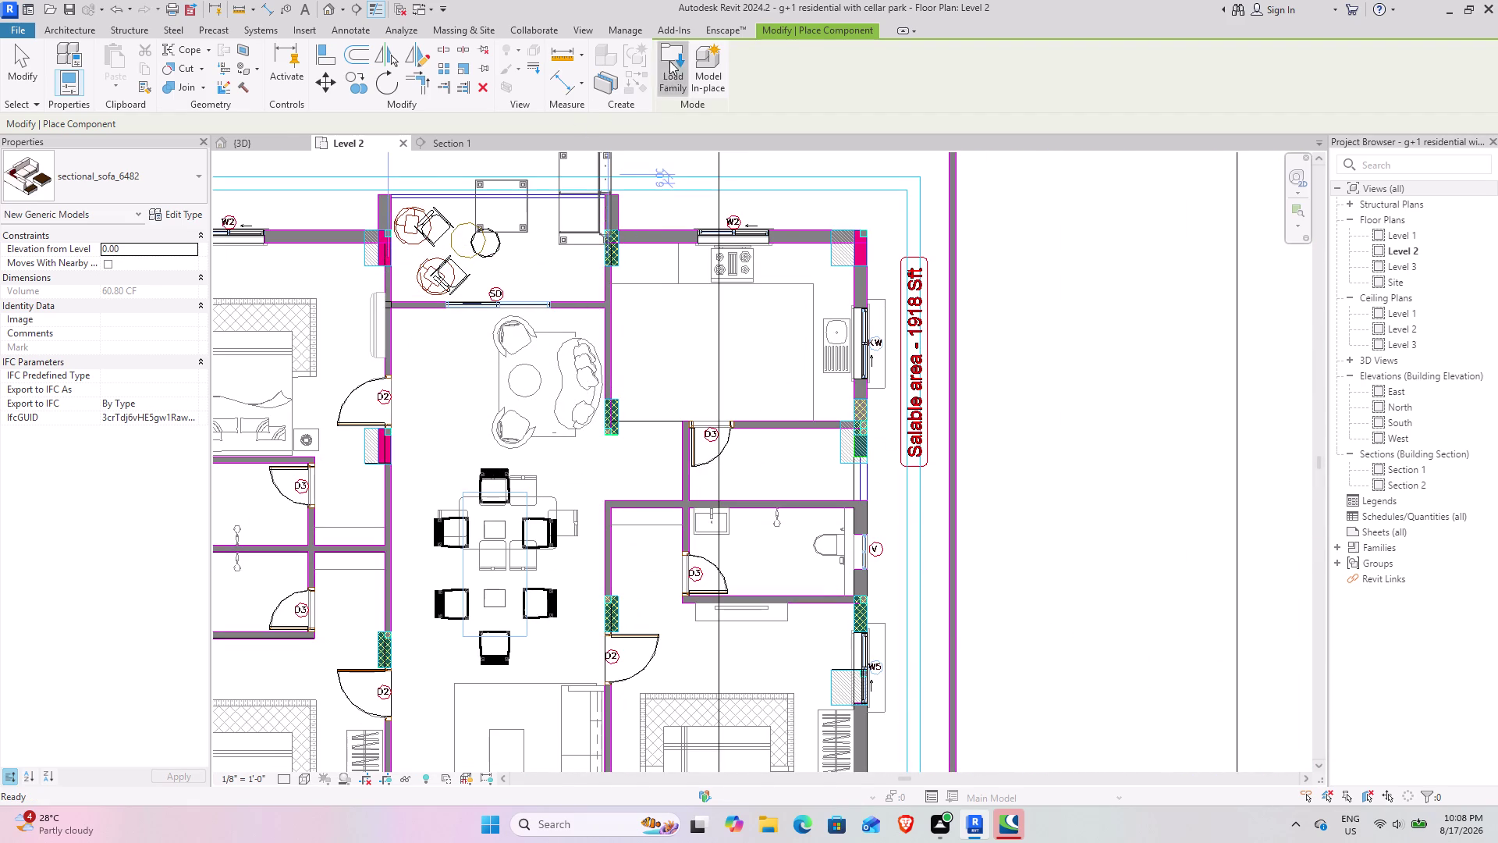
Compare the Single_Sofa_16637, Sofa_6283 and sofa_14082 previews in the sofa folder.
scroll(up, 3)
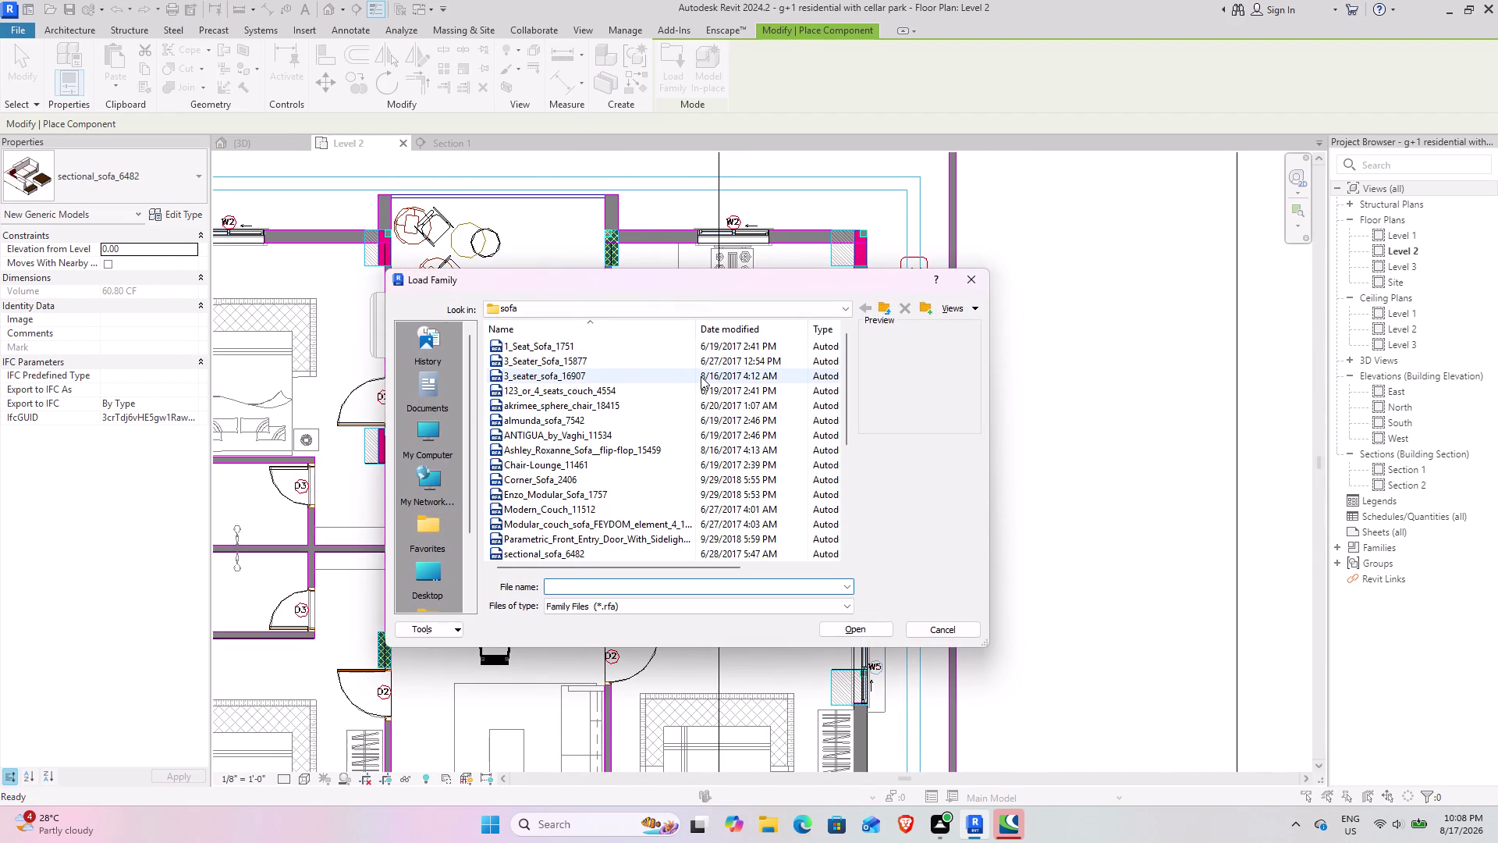
scroll(up, 3)
scroll(down, 3)
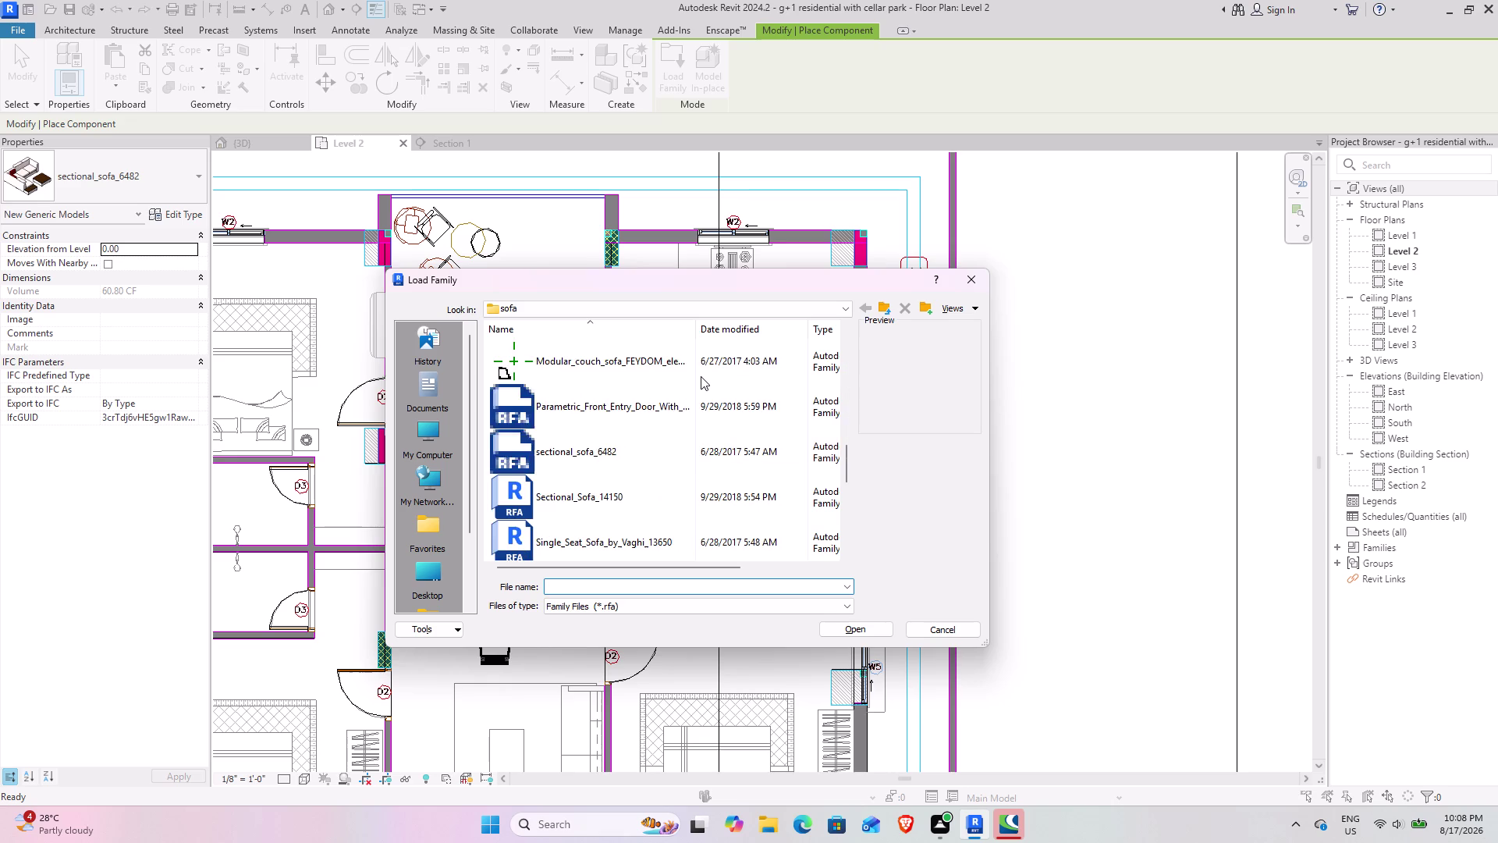
scroll(down, 3)
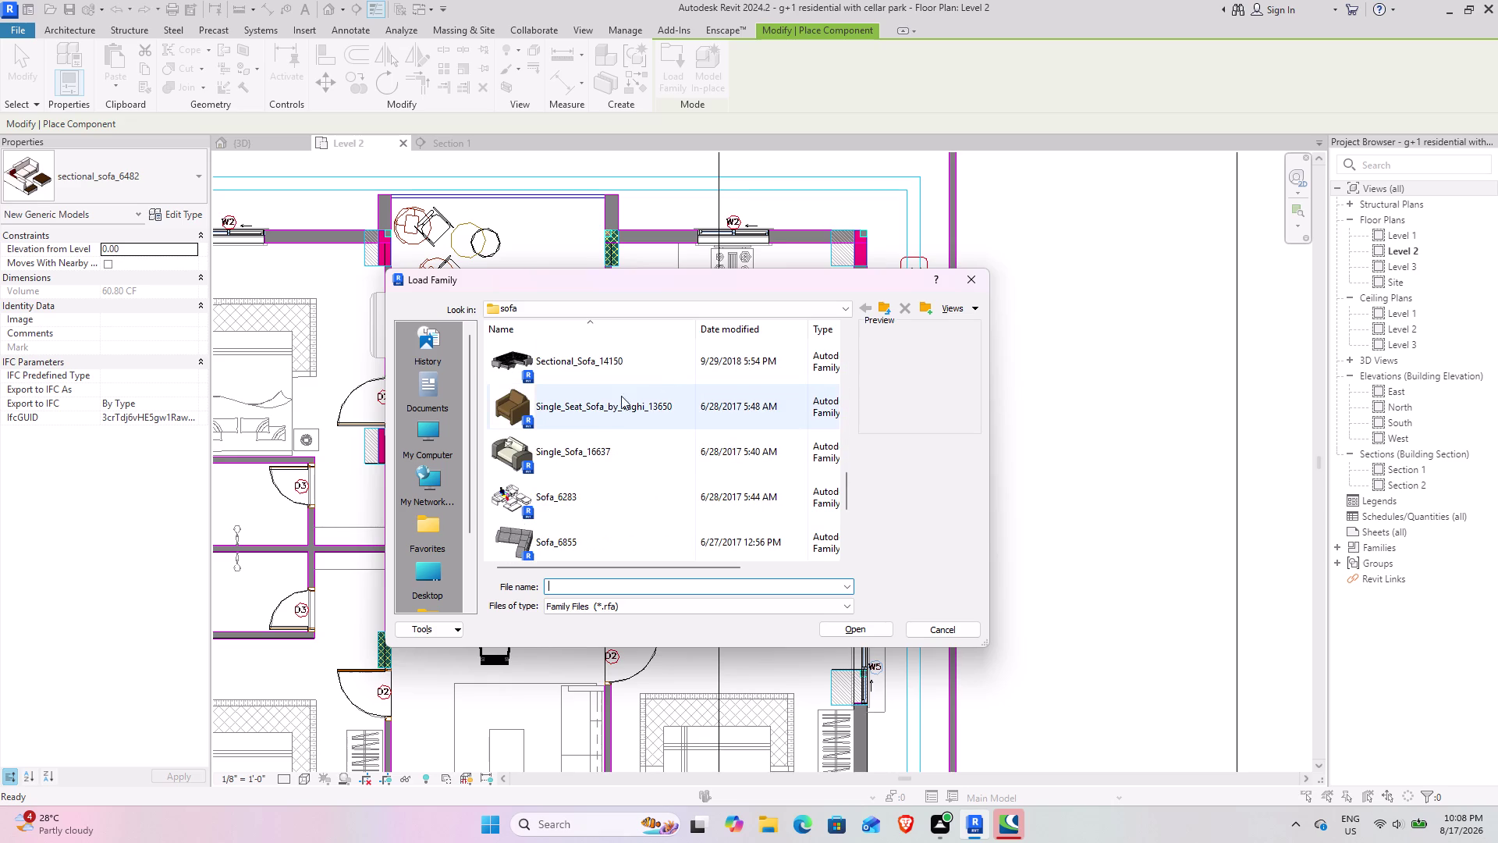
click(580, 462)
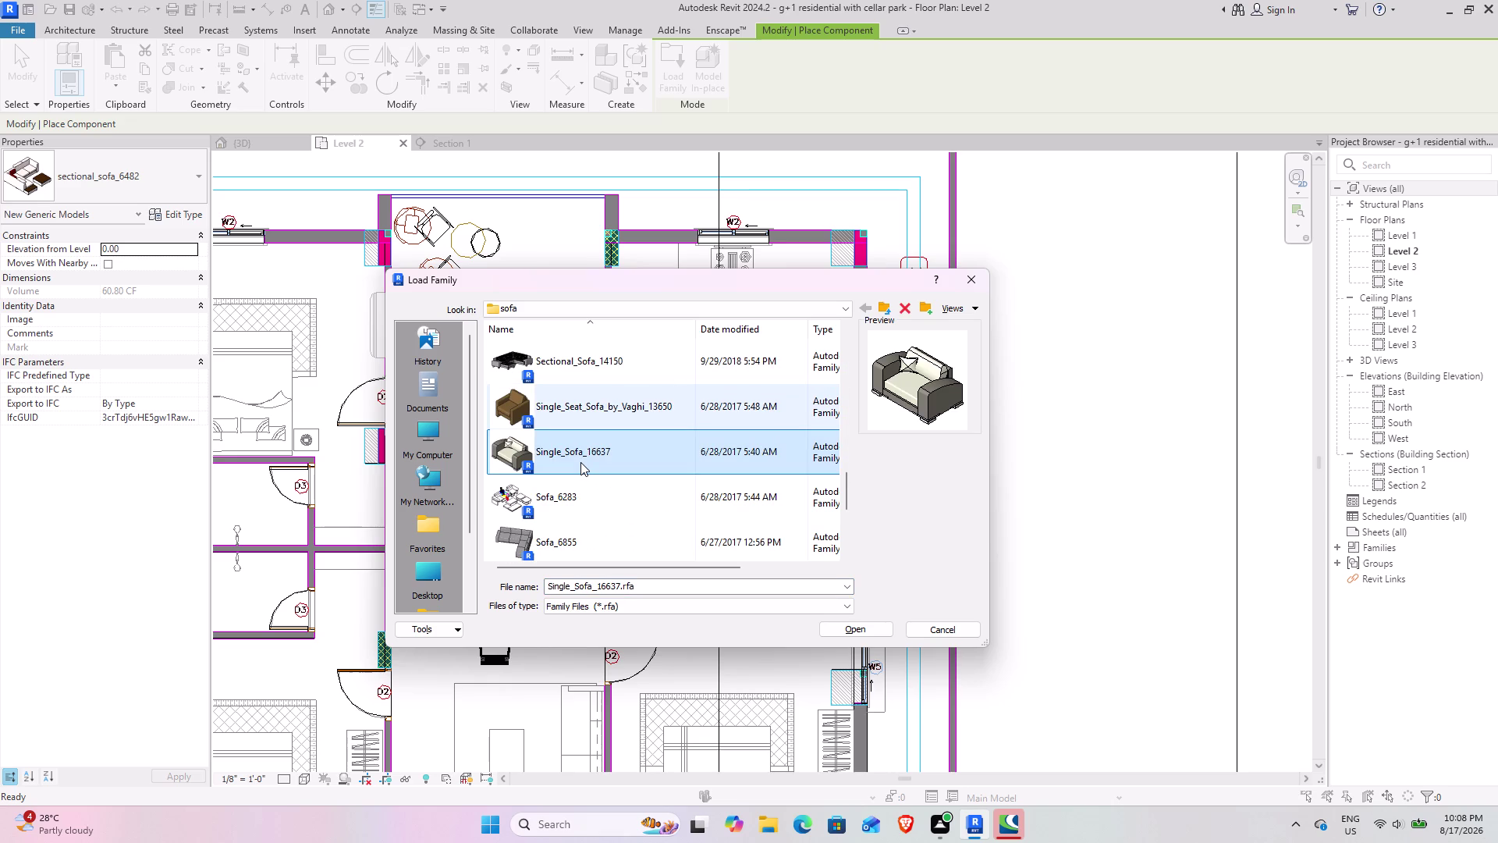
click(548, 496)
scroll(down, 3)
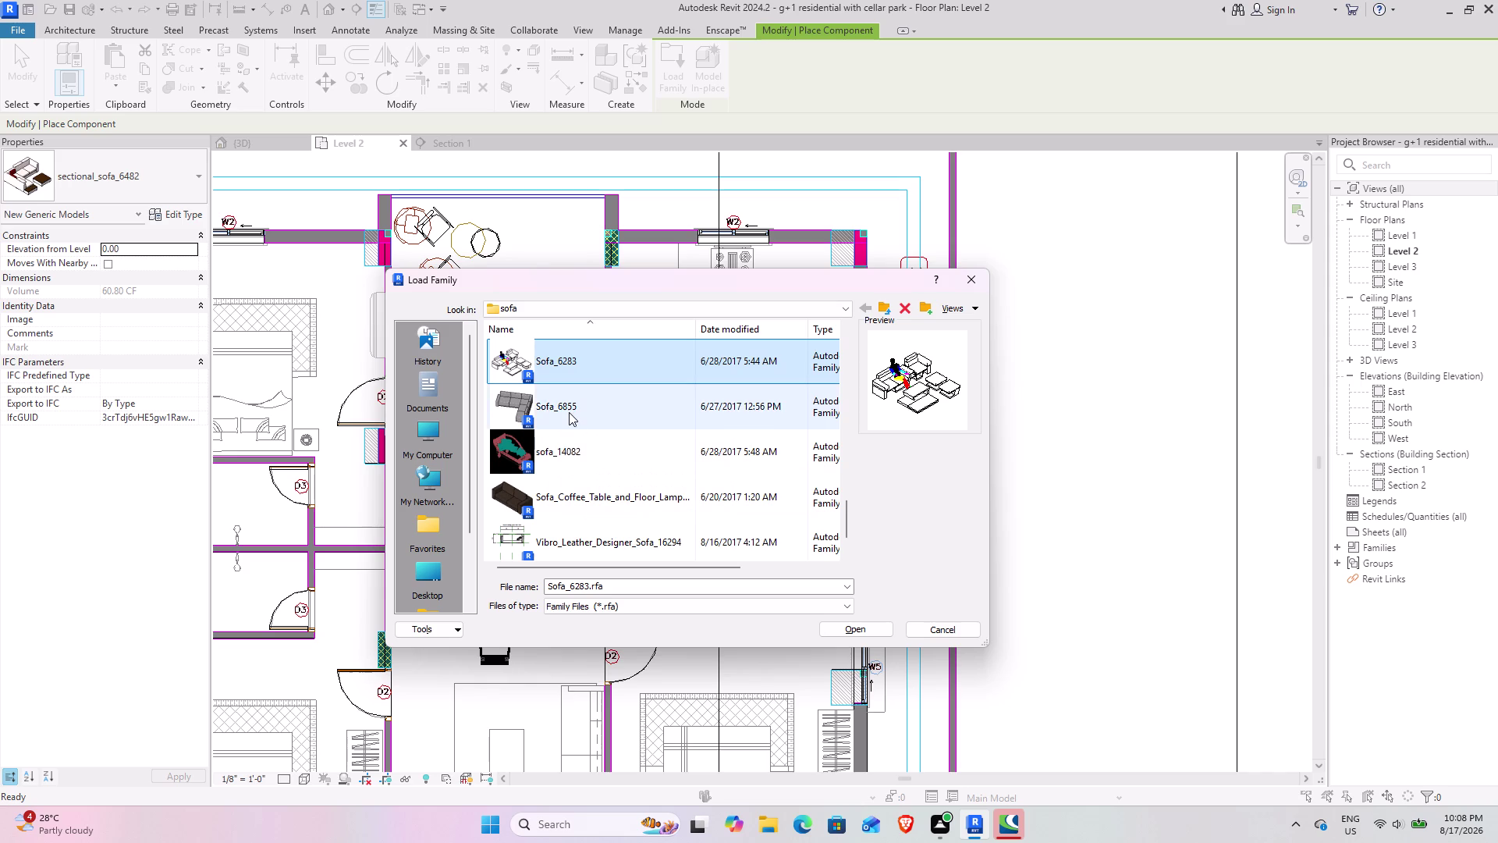
scroll(down, 3)
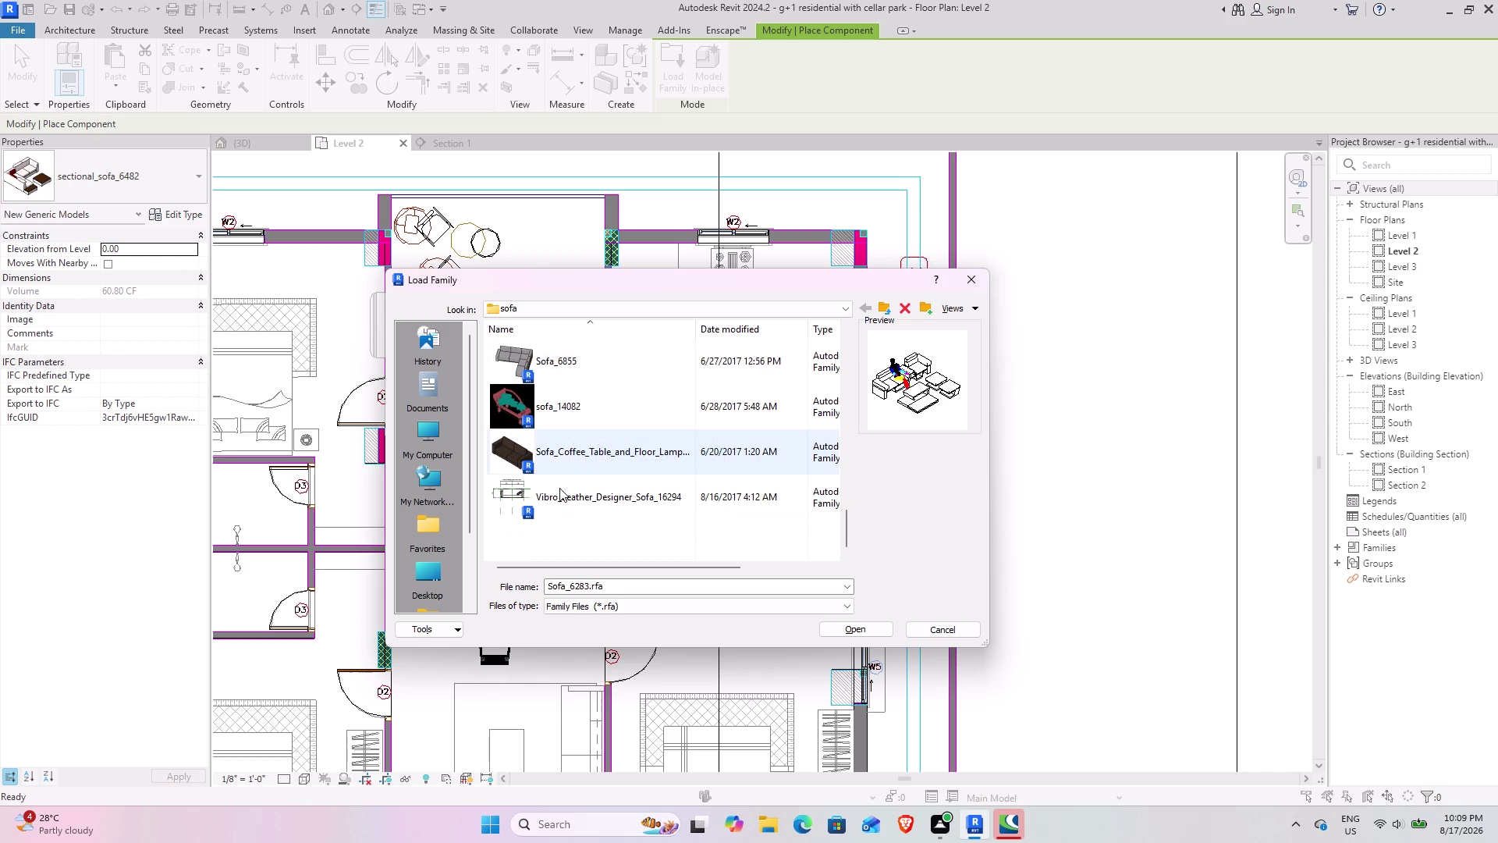
scroll(down, 3)
click(559, 455)
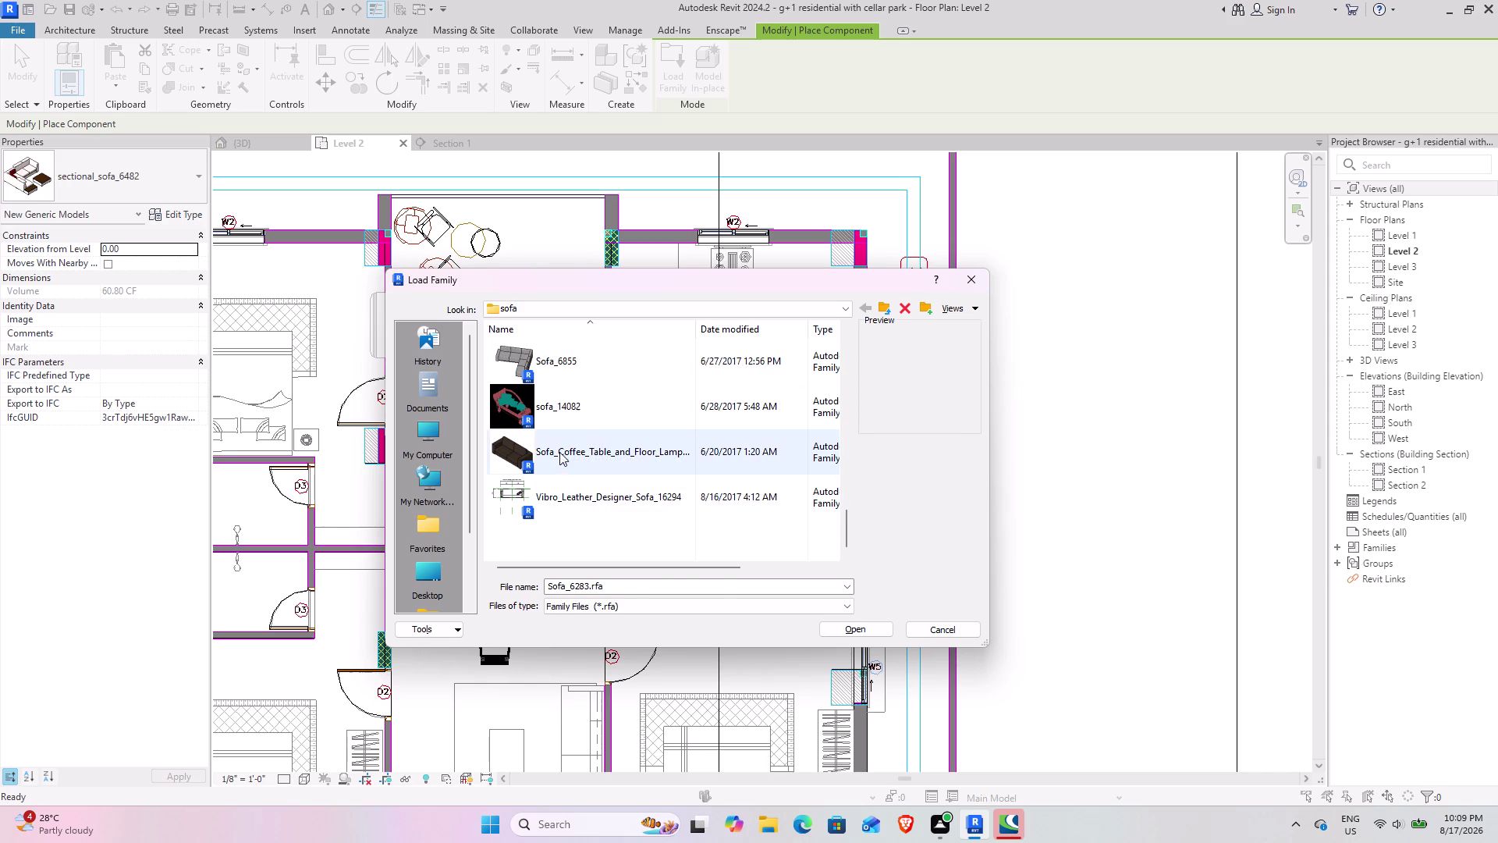
click(561, 421)
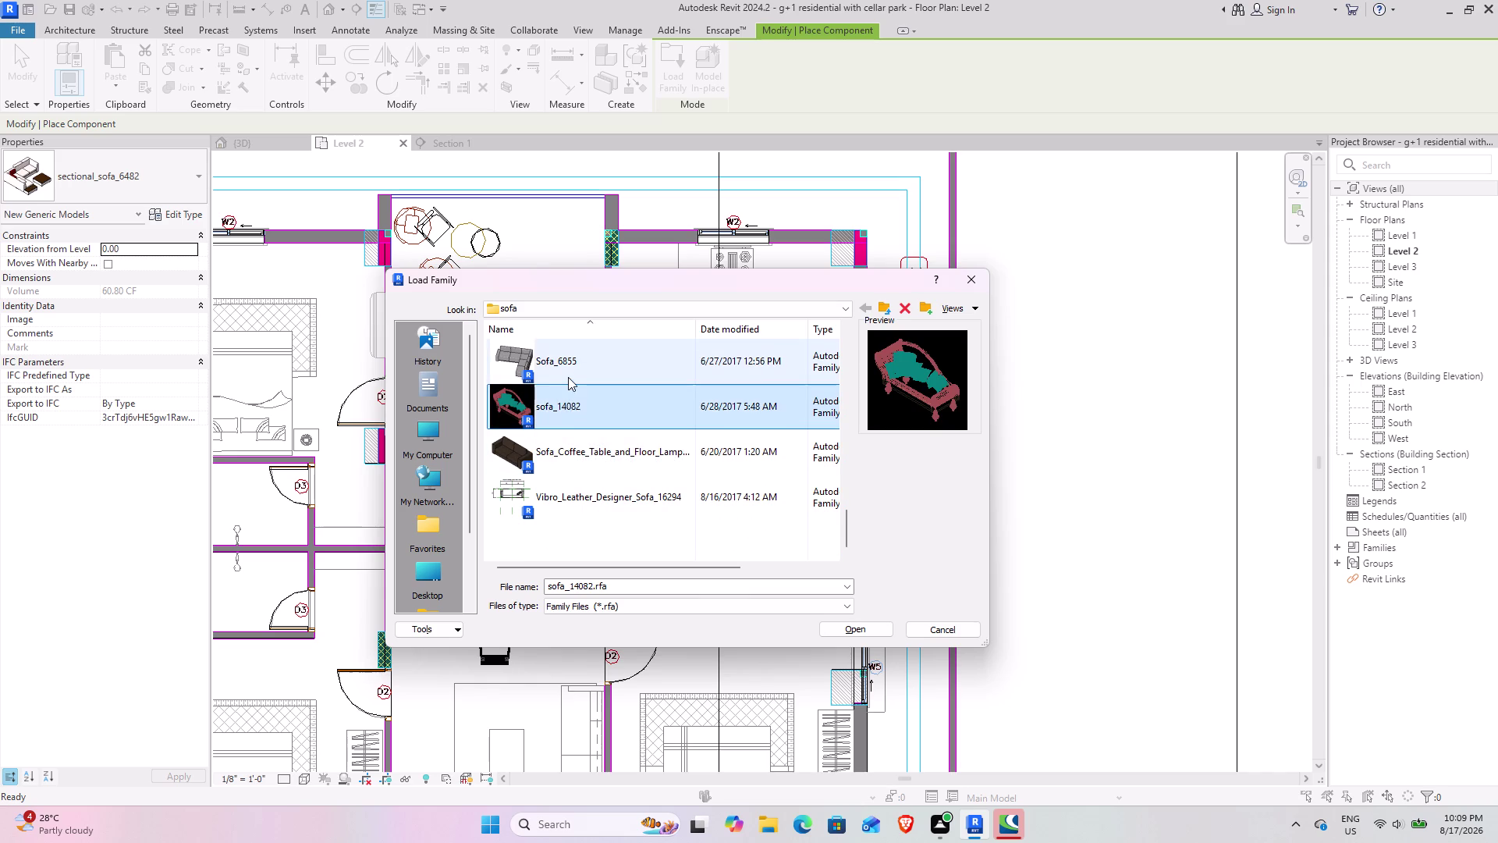
Select 3_Seater_Sofa_15877.rfa and load it into the project.
scroll(up, 3)
scroll(up, 3)
scroll(up, 3)
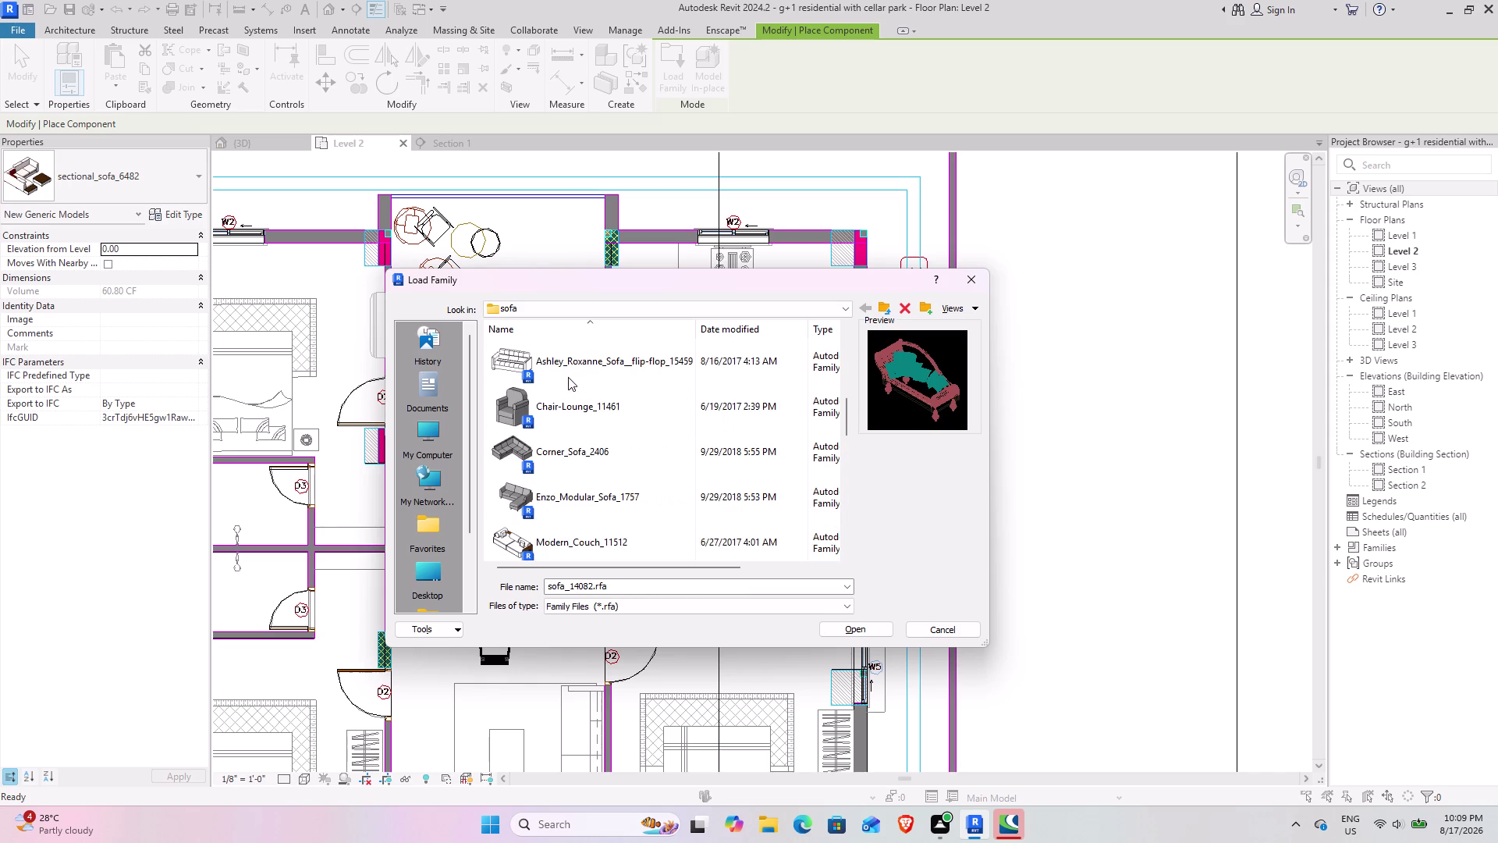
scroll(up, 3)
scroll(up, 3)
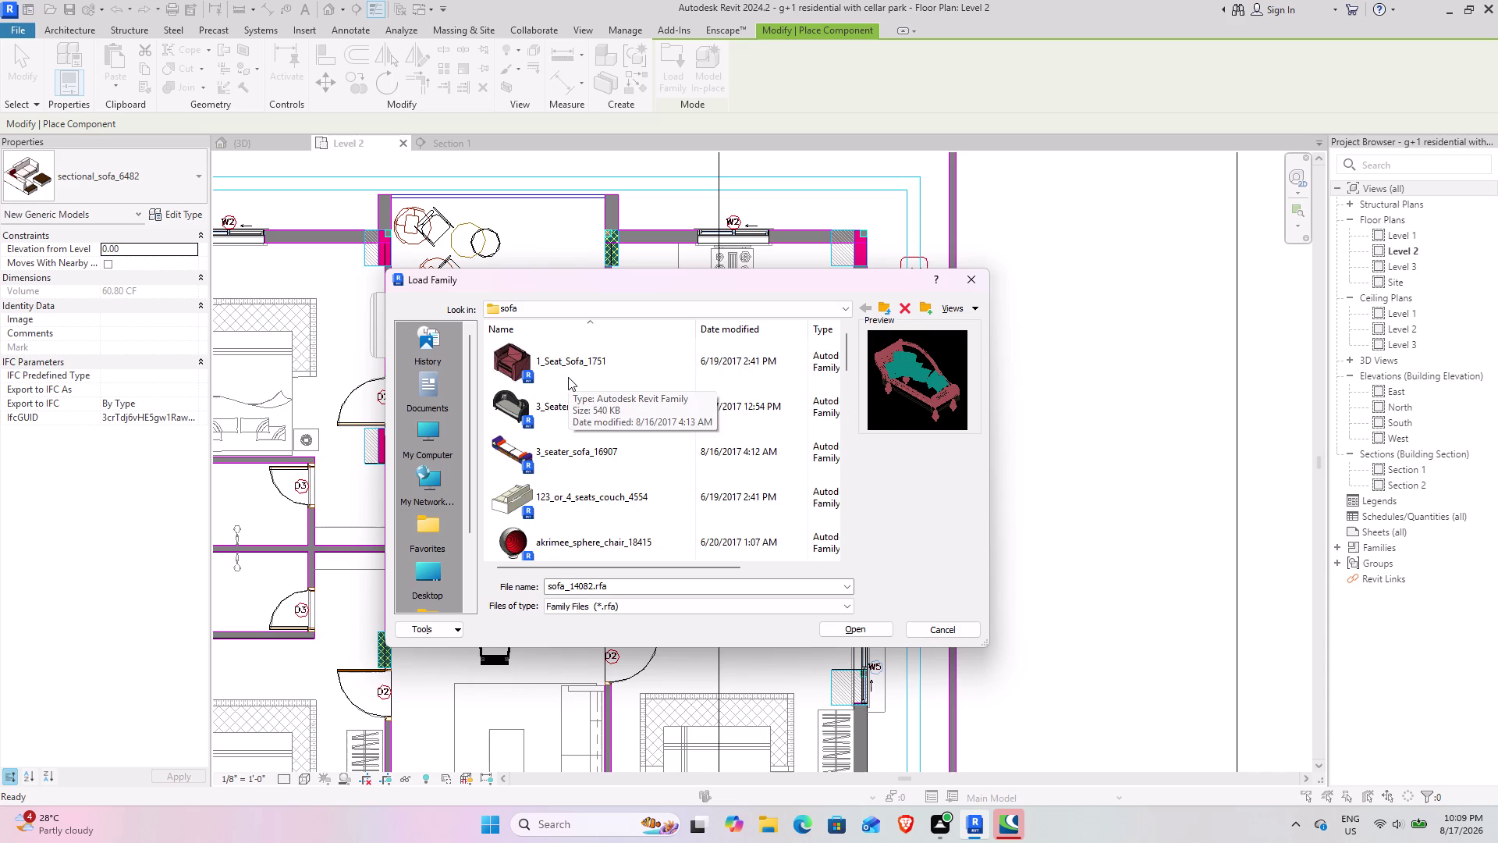
click(543, 403)
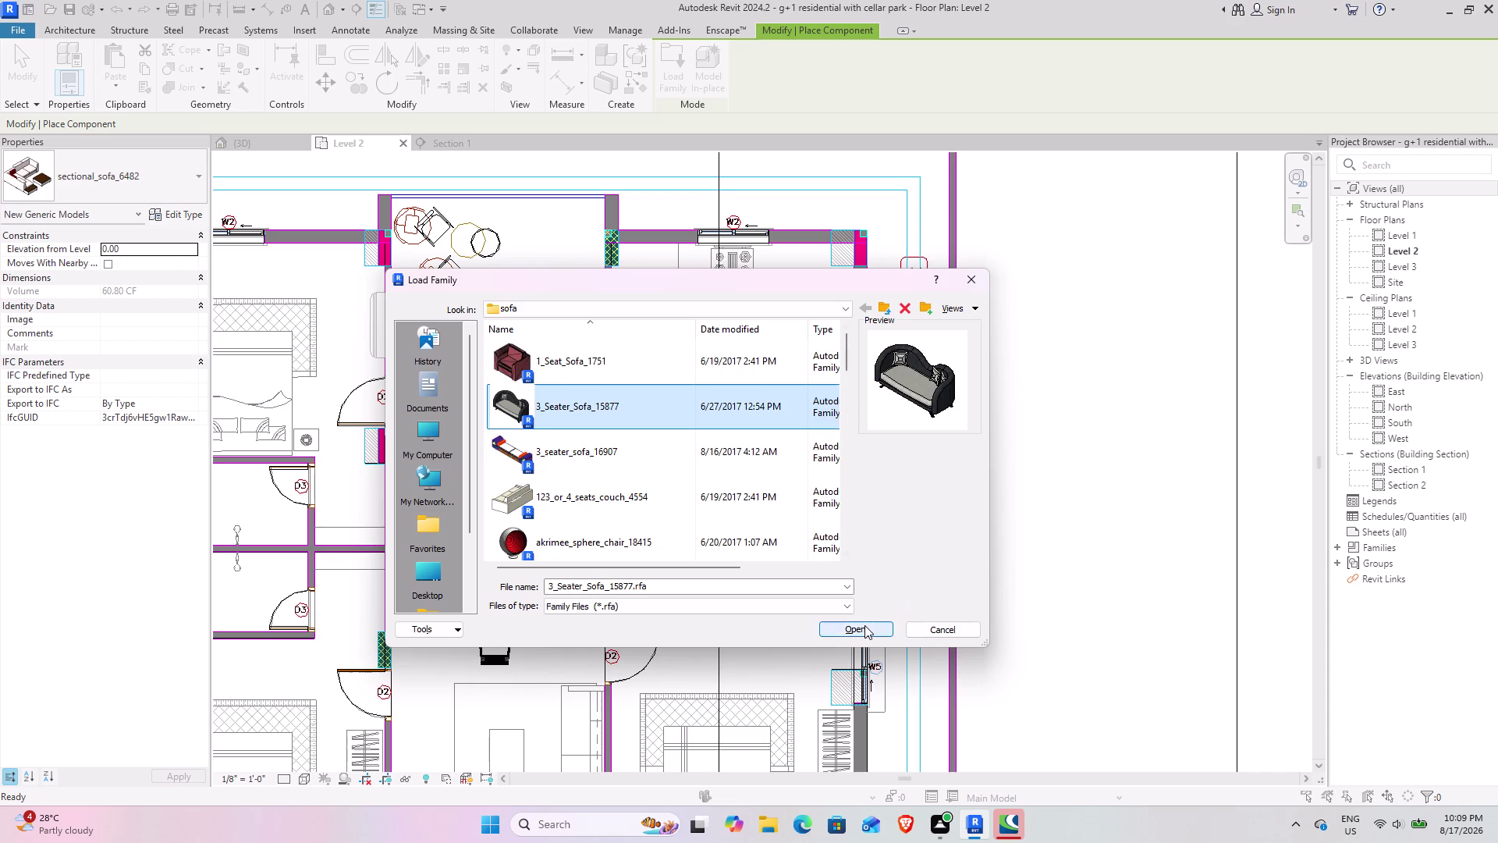
click(865, 625)
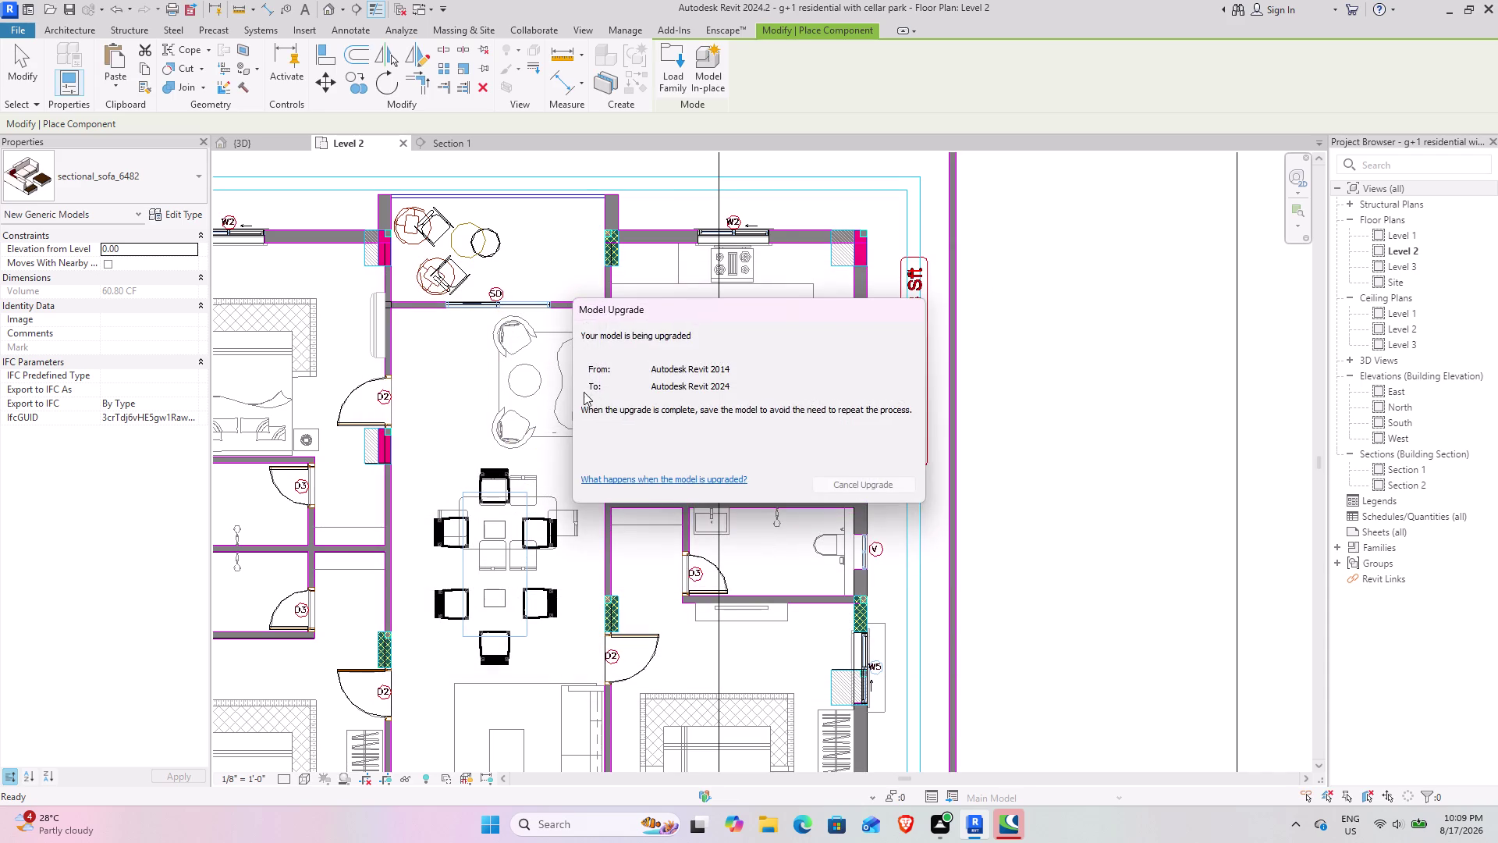